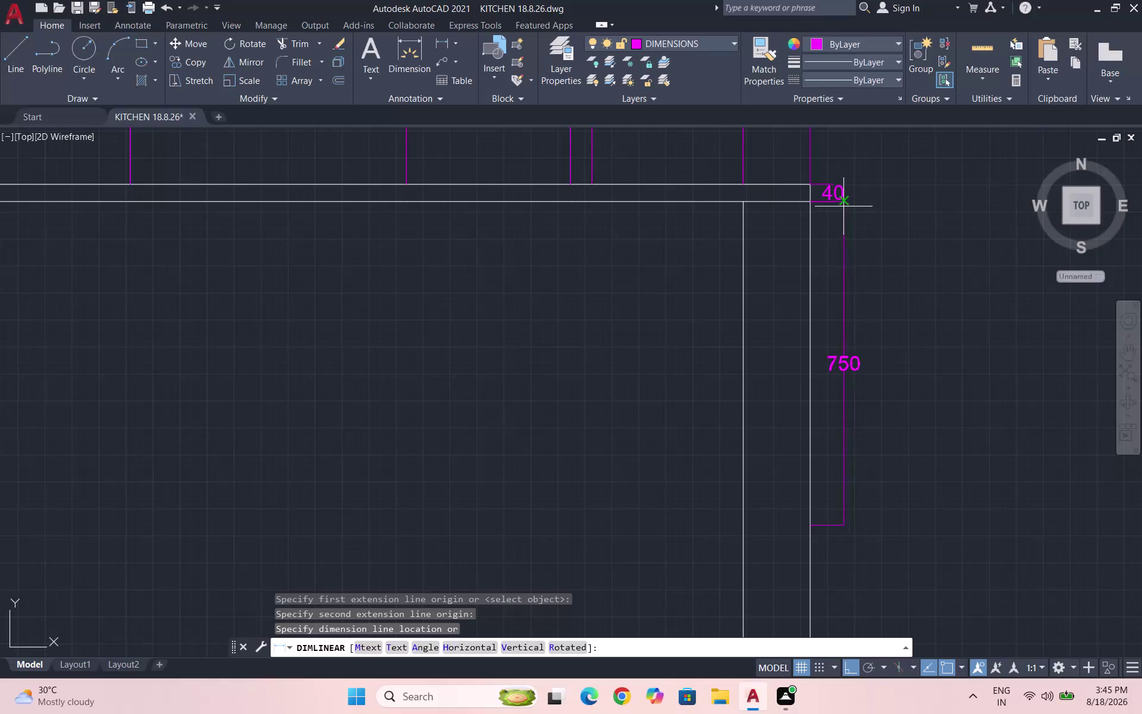
Place the 750 vertical dimension beside the right edge, below the 40 dimension.
scroll(up, 3)
scroll(up, 3)
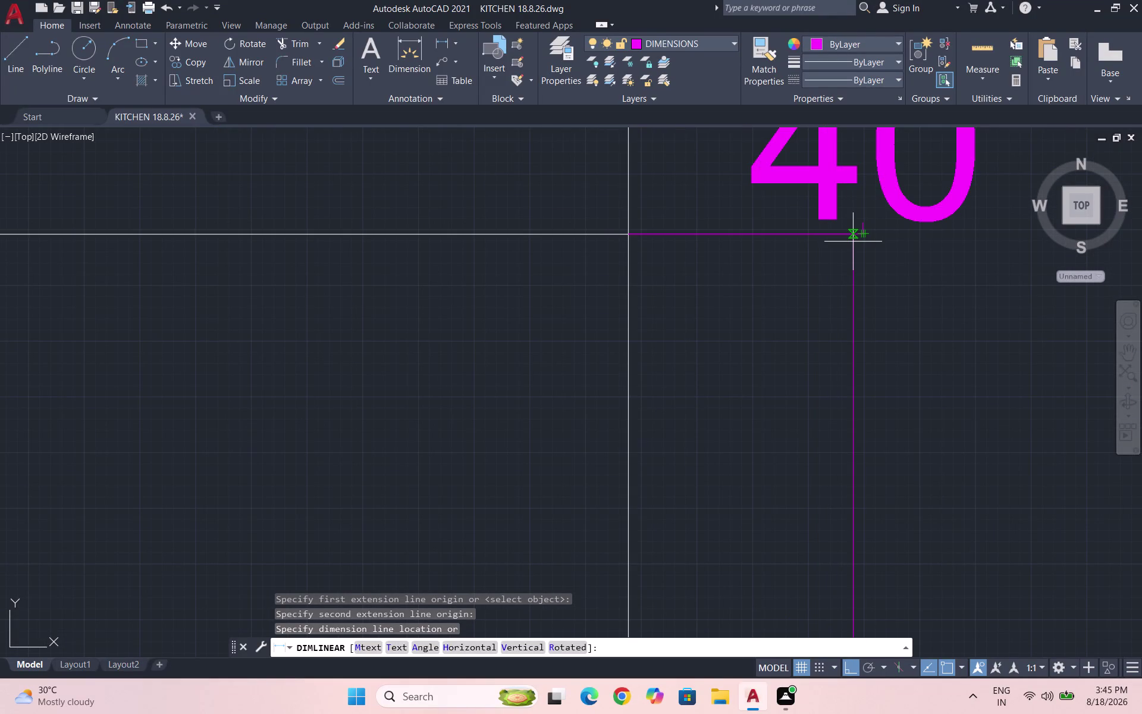
scroll(down, 3)
scroll(down, 3)
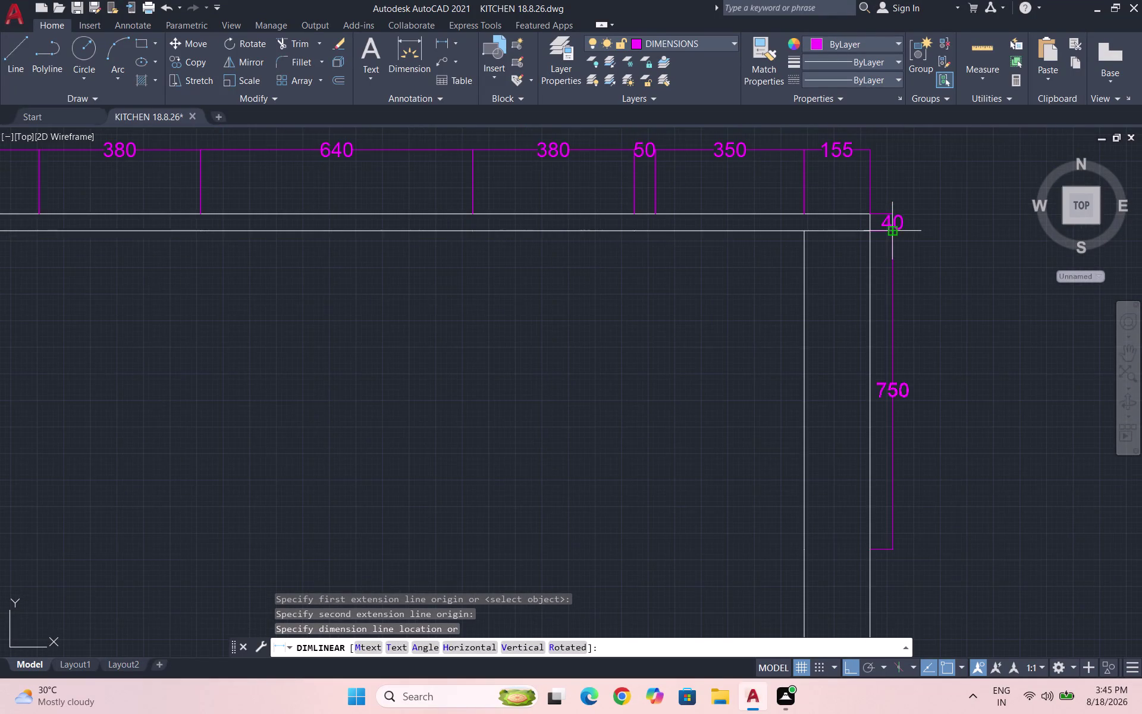
scroll(down, 3)
scroll(up, 3)
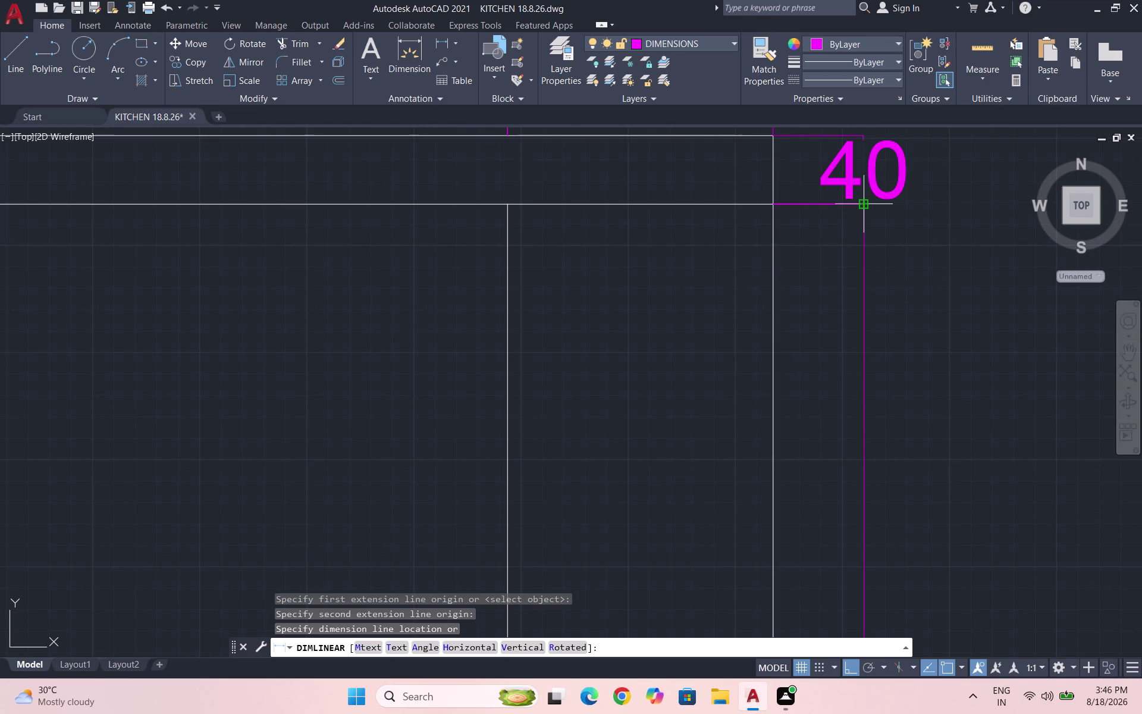
scroll(down, 3)
scroll(down, 3)
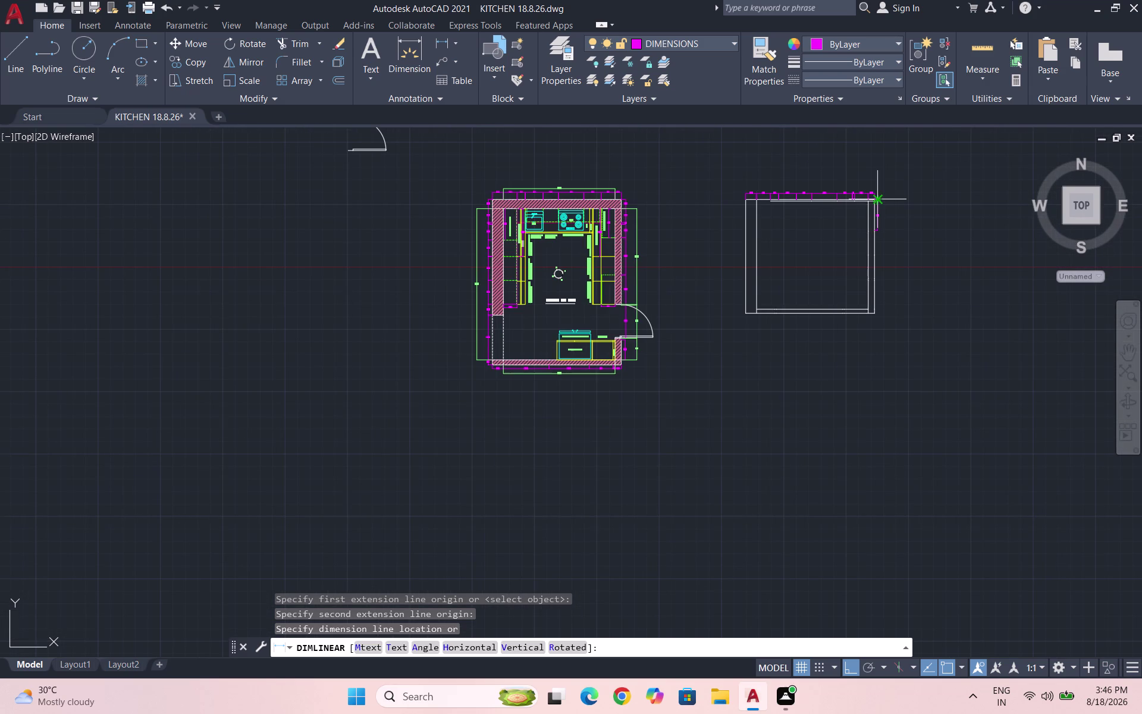
scroll(up, 3)
scroll(up, 3)
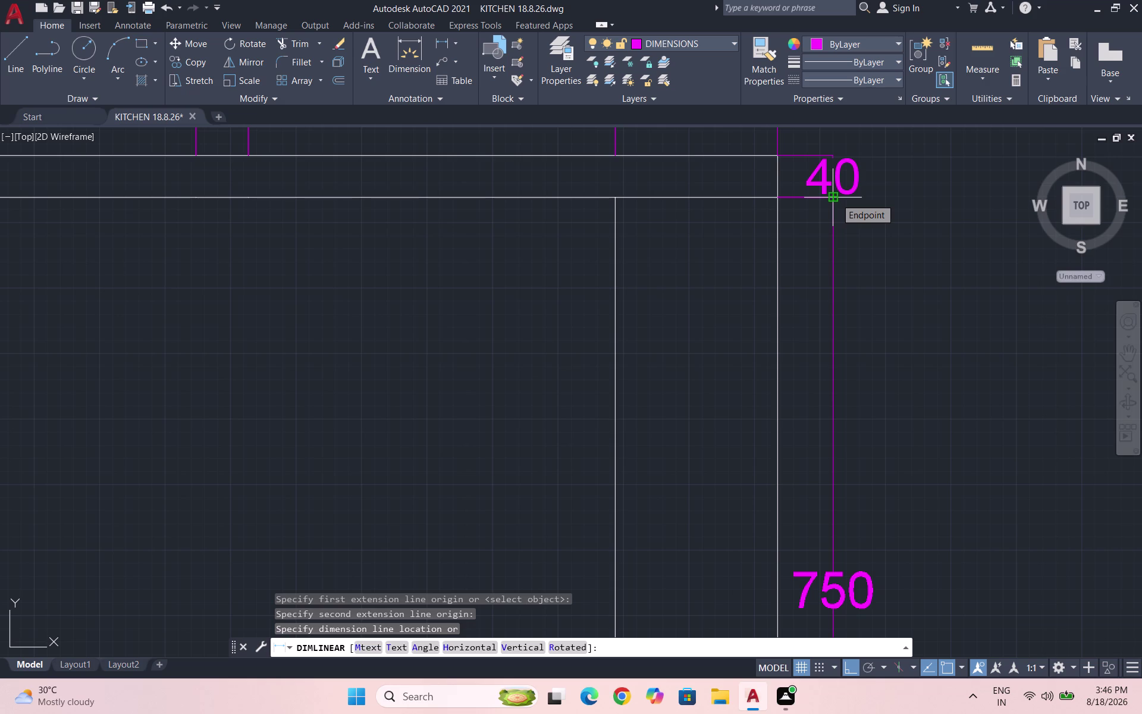
click(835, 198)
scroll(down, 3)
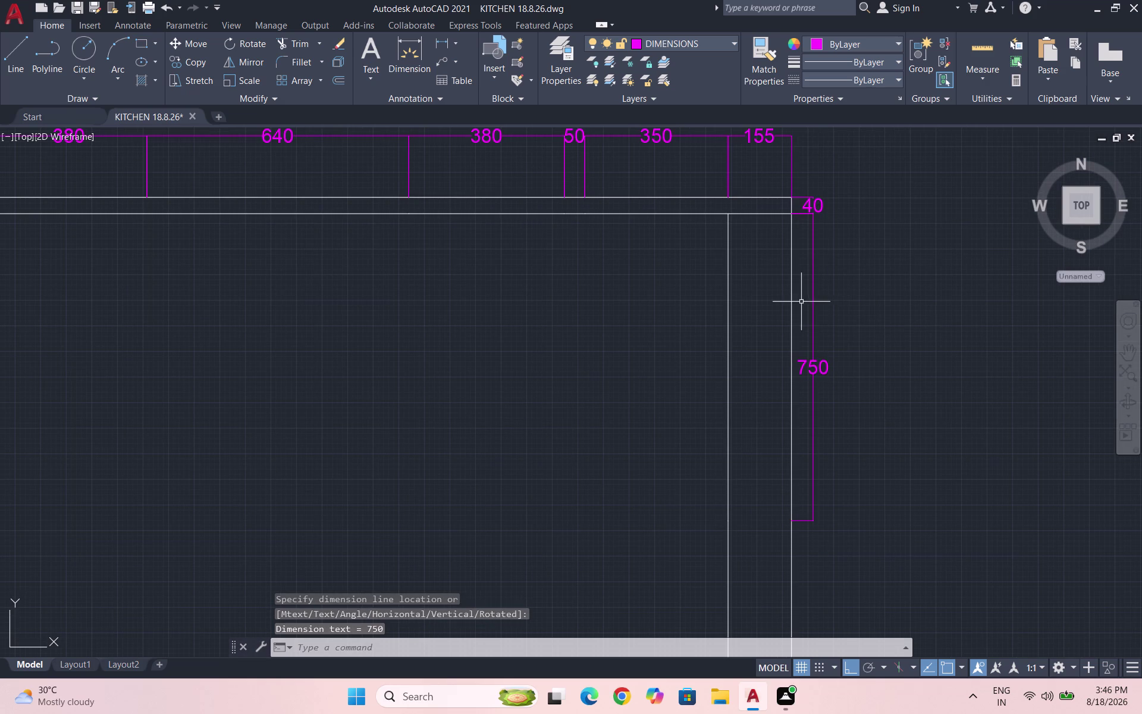
key(space)
scroll(down, 3)
scroll(up, 3)
Add two stacked 600 vertical dimensions below the 750.
scroll(up, 3)
click(710, 306)
scroll(down, 3)
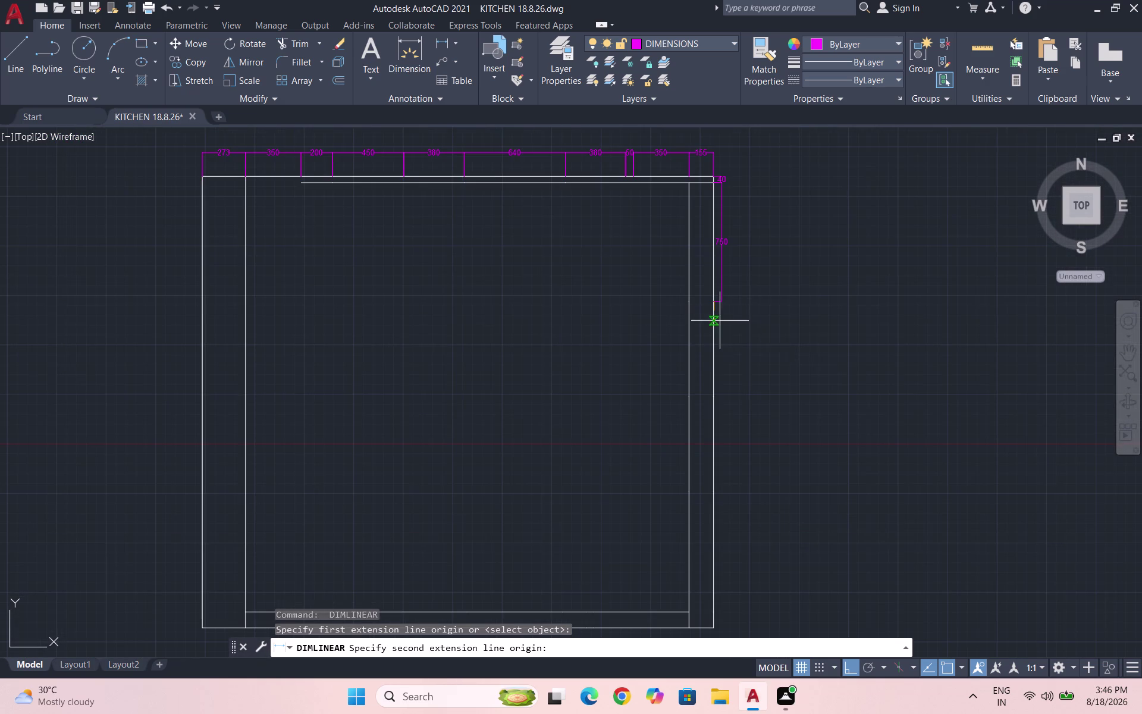
click(714, 399)
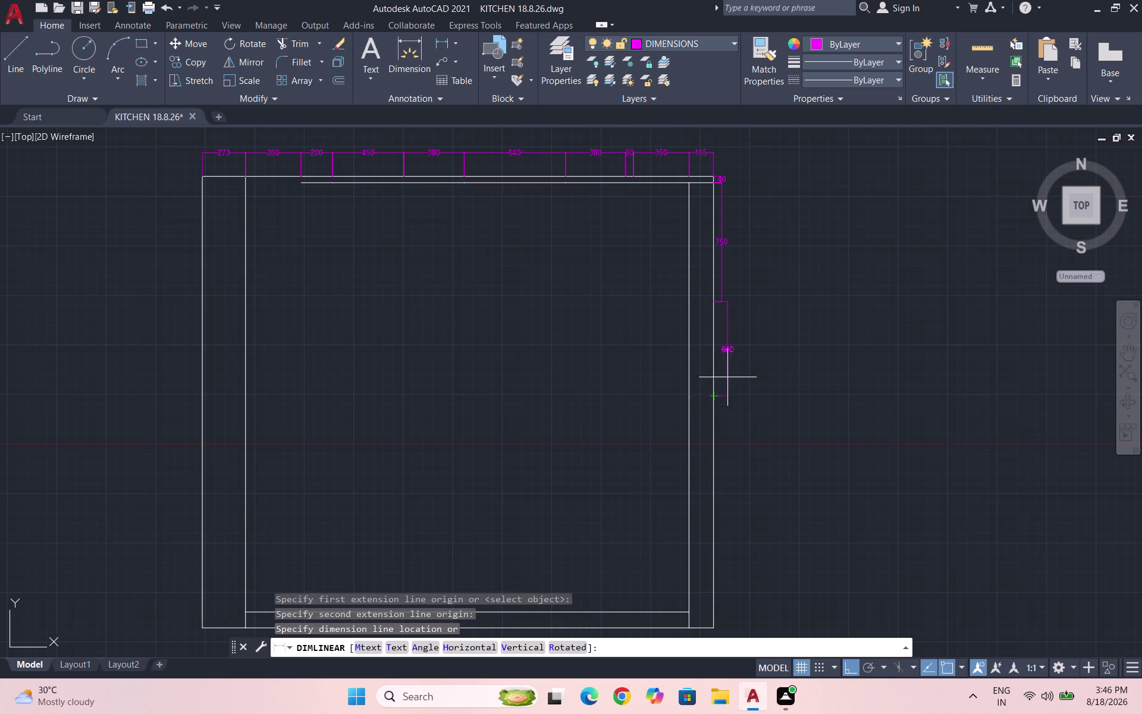
scroll(up, 3)
click(729, 261)
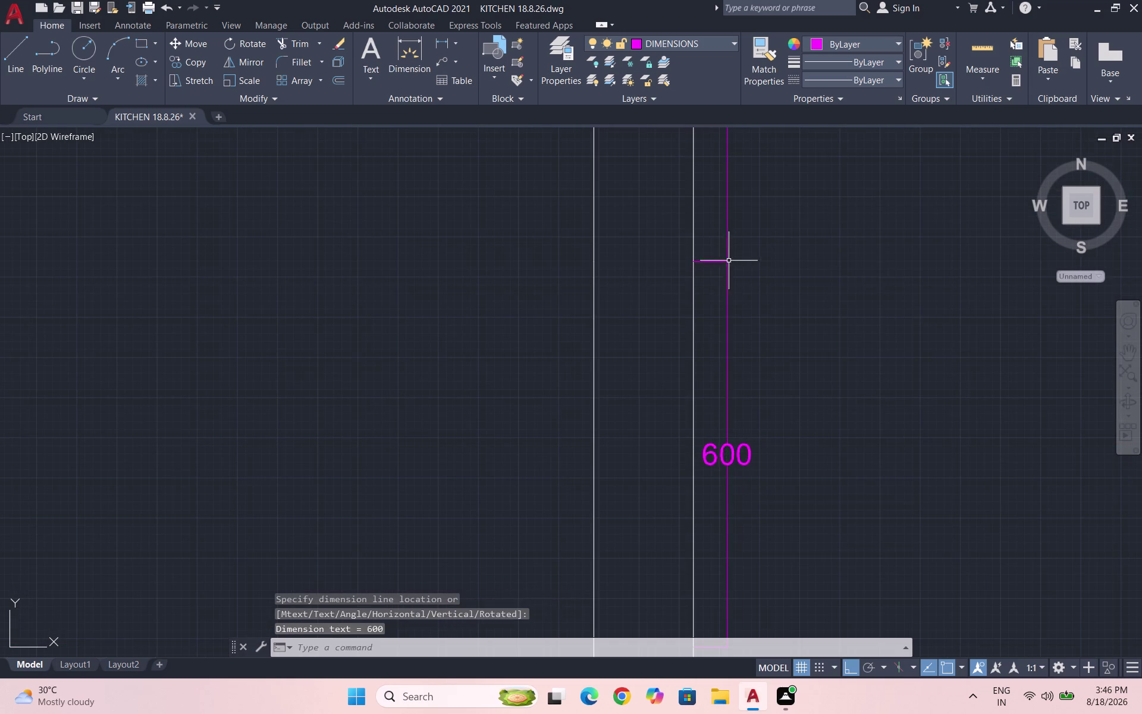
scroll(down, 3)
key(space)
scroll(up, 3)
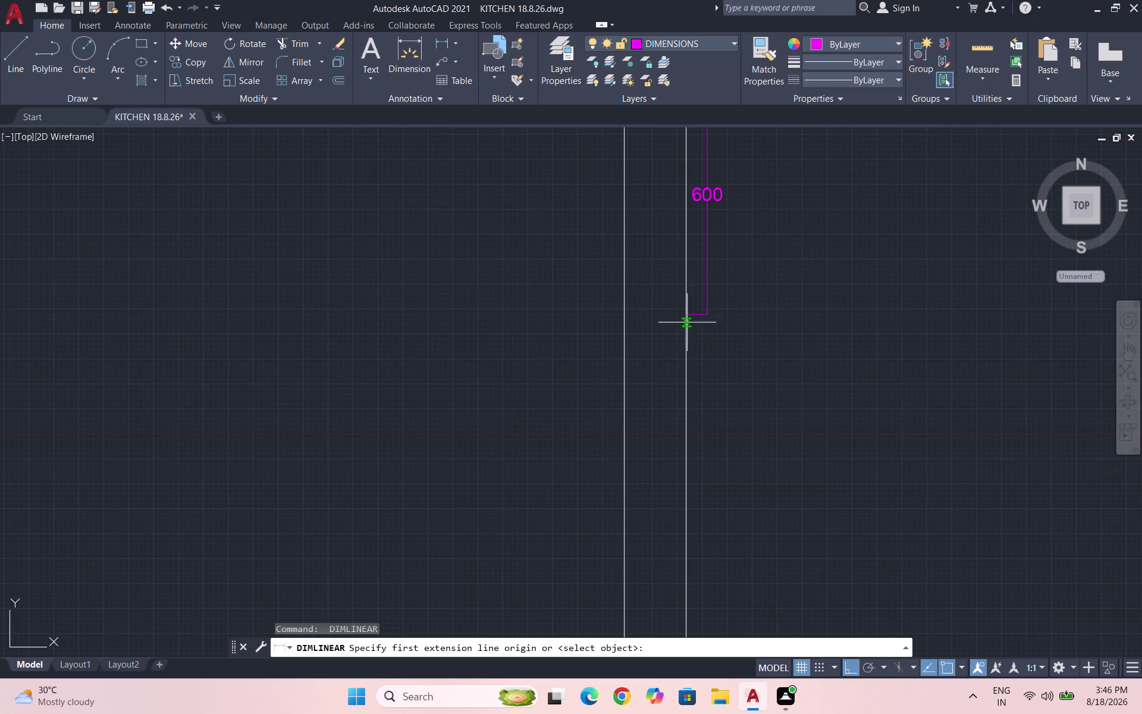
click(685, 318)
scroll(down, 3)
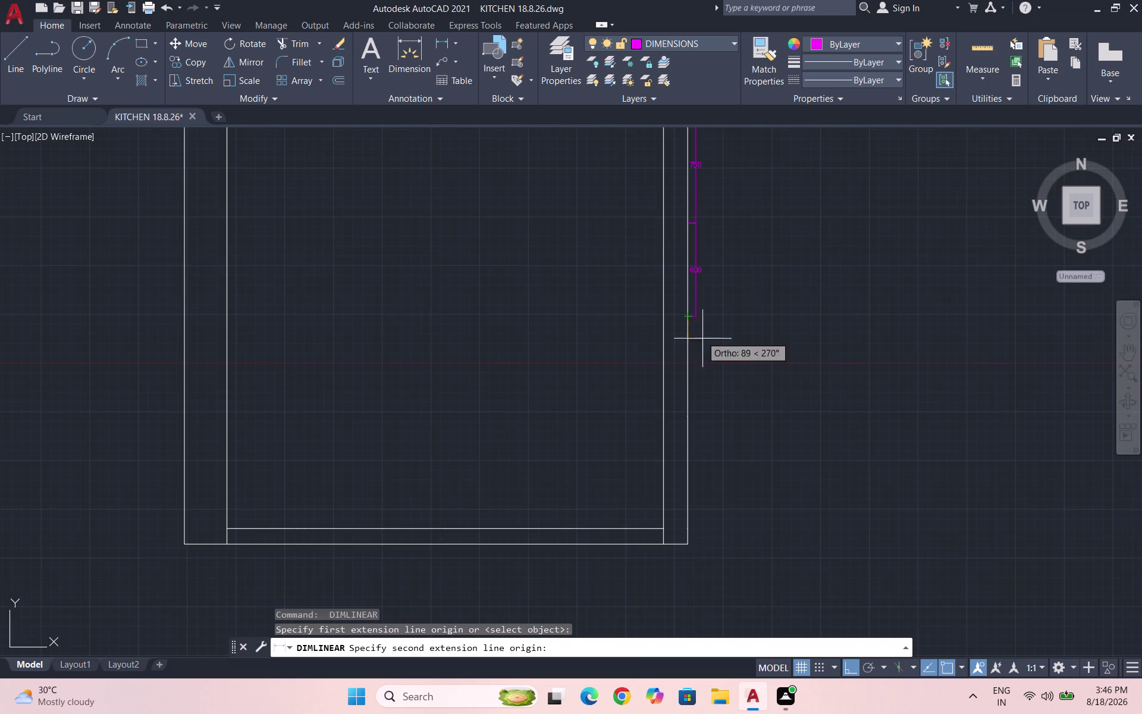
click(692, 413)
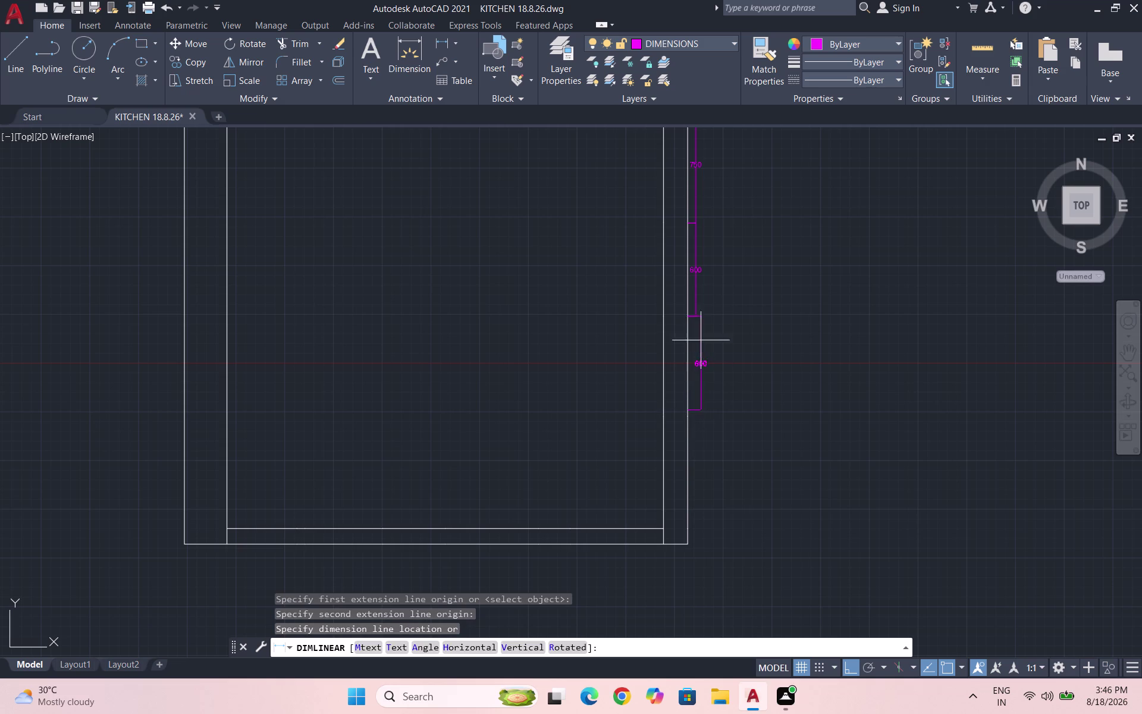
scroll(up, 3)
click(670, 309)
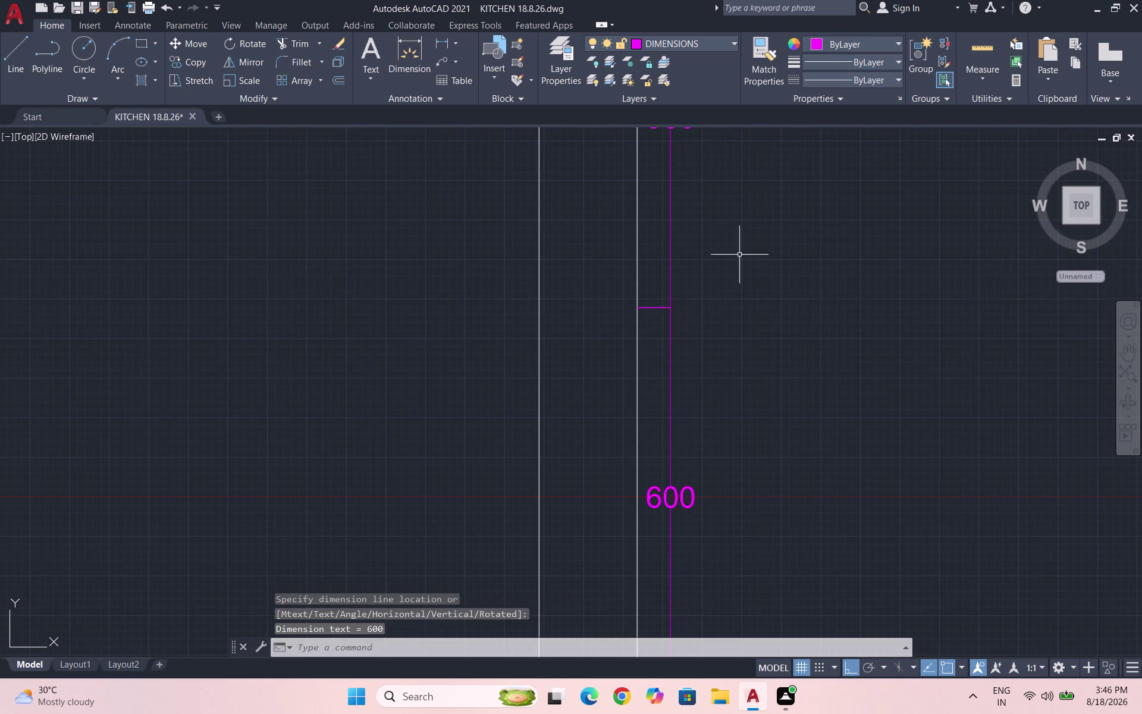
scroll(down, 3)
Add the 40 vertical dimension below the second 600.
key(space)
scroll(up, 3)
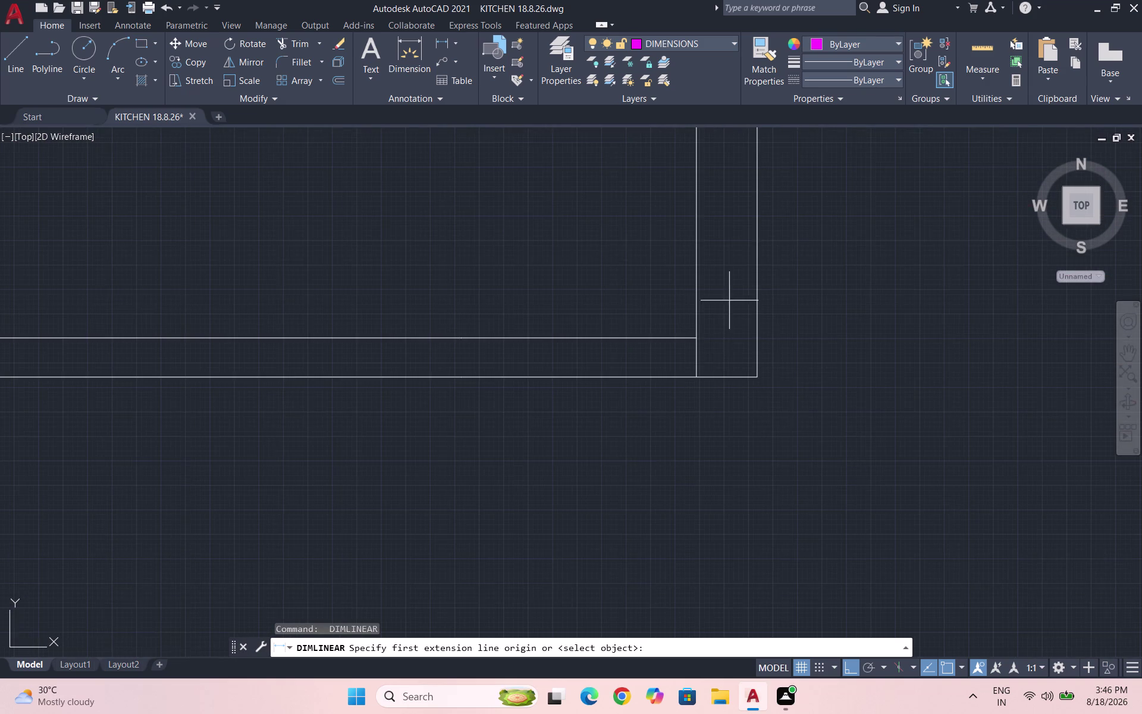
scroll(down, 3)
scroll(up, 3)
scroll(down, 3)
scroll(up, 3)
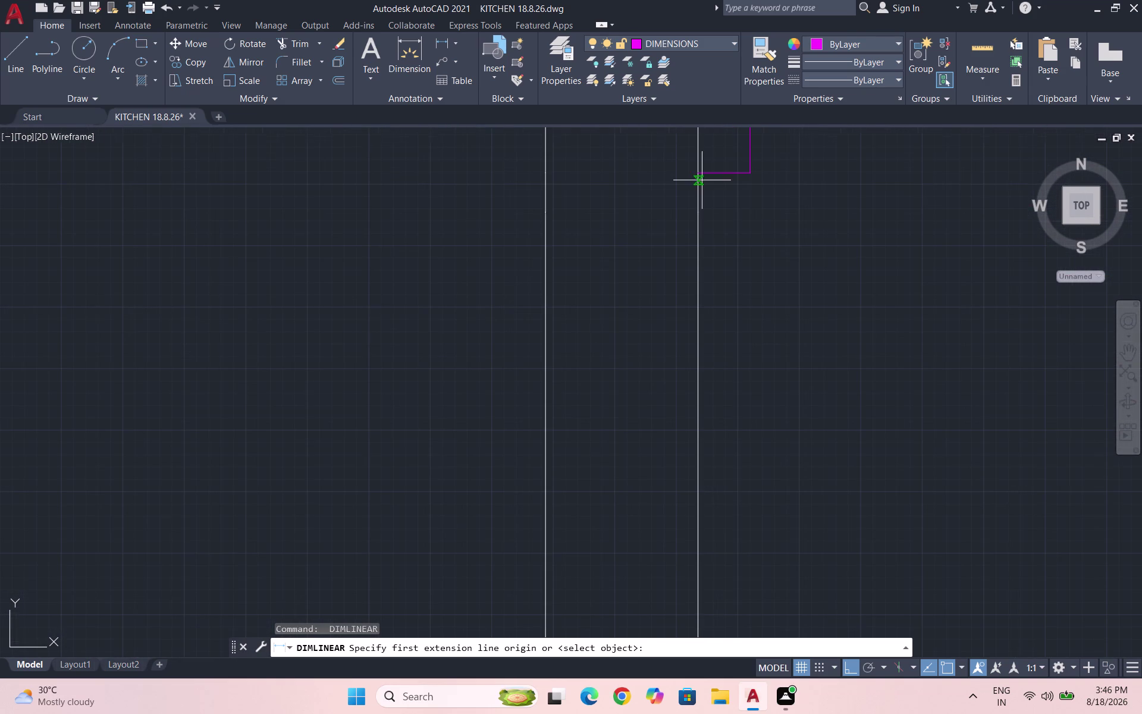
click(697, 173)
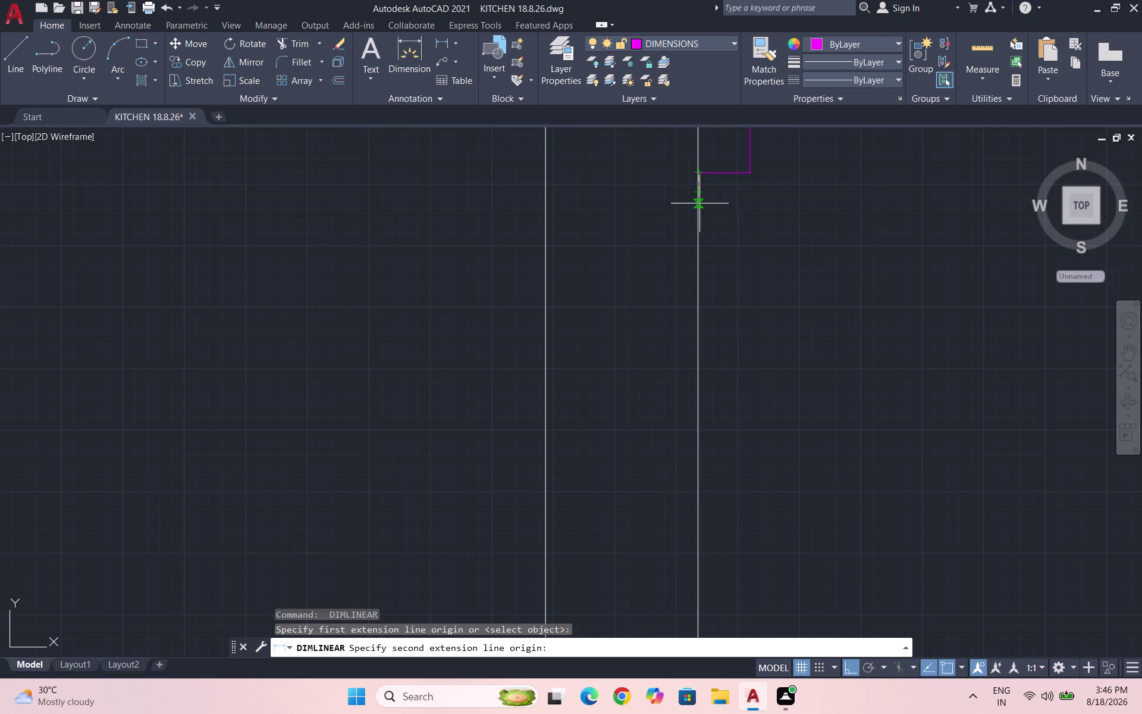
click(699, 212)
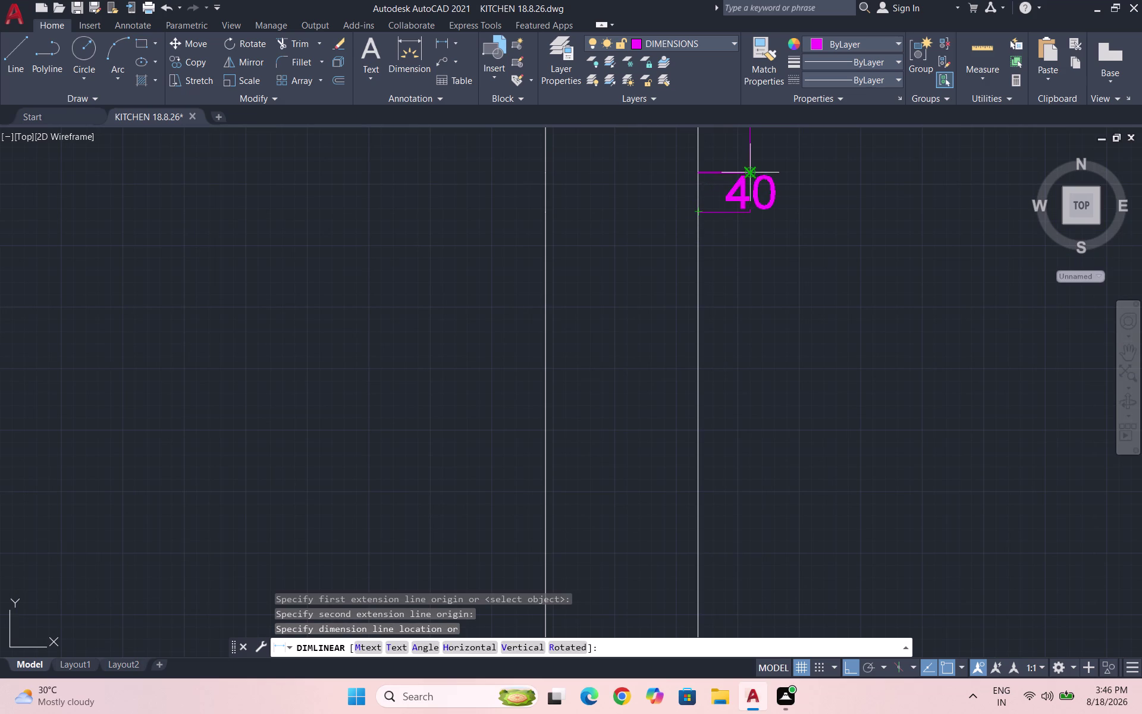
click(751, 174)
Add the 720 and 100 dimensions, ending the chain at the bottom right corner.
key(space)
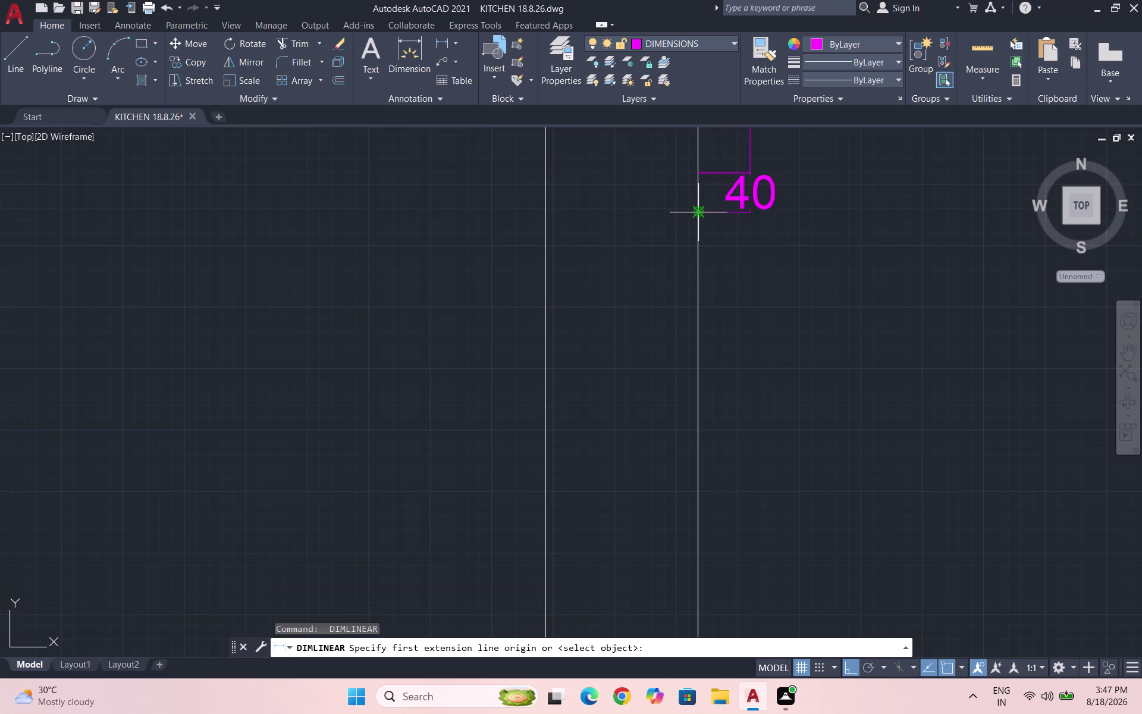
click(698, 212)
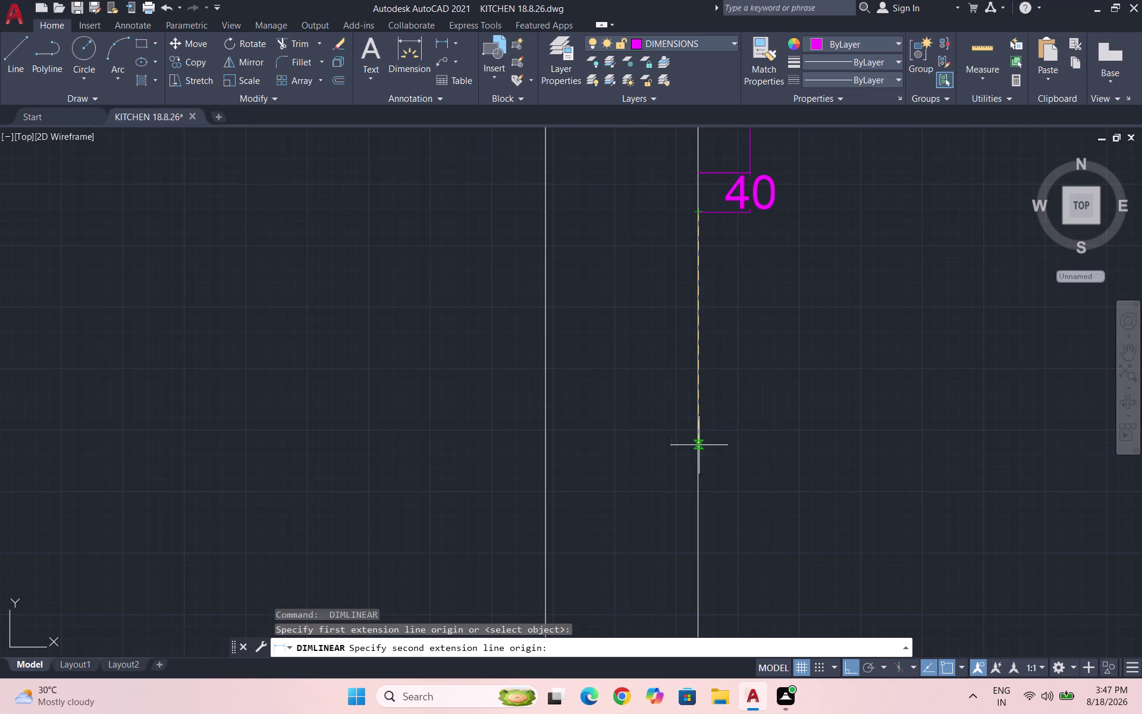
scroll(down, 3)
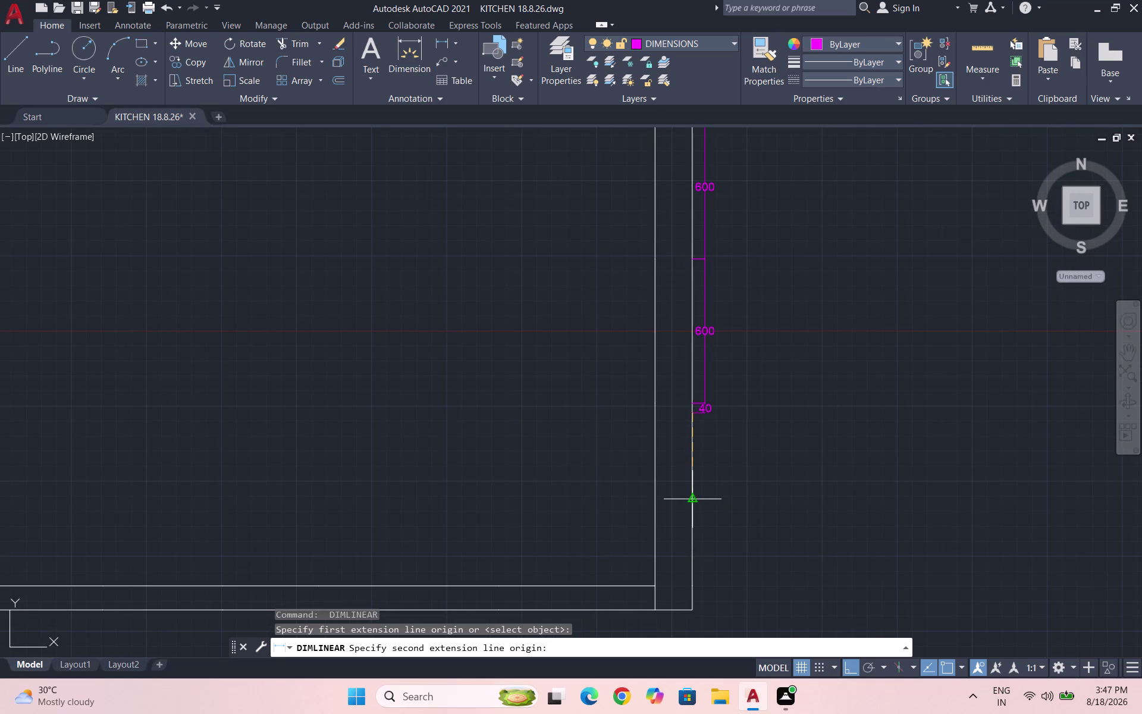
scroll(up, 3)
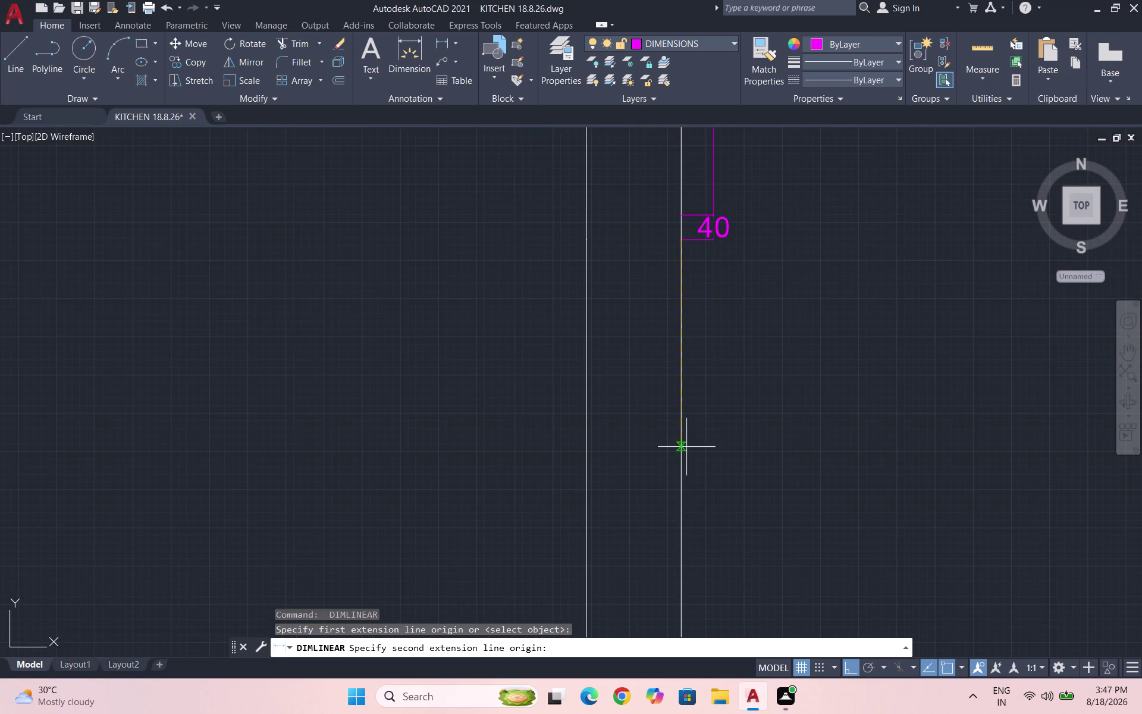
scroll(down, 3)
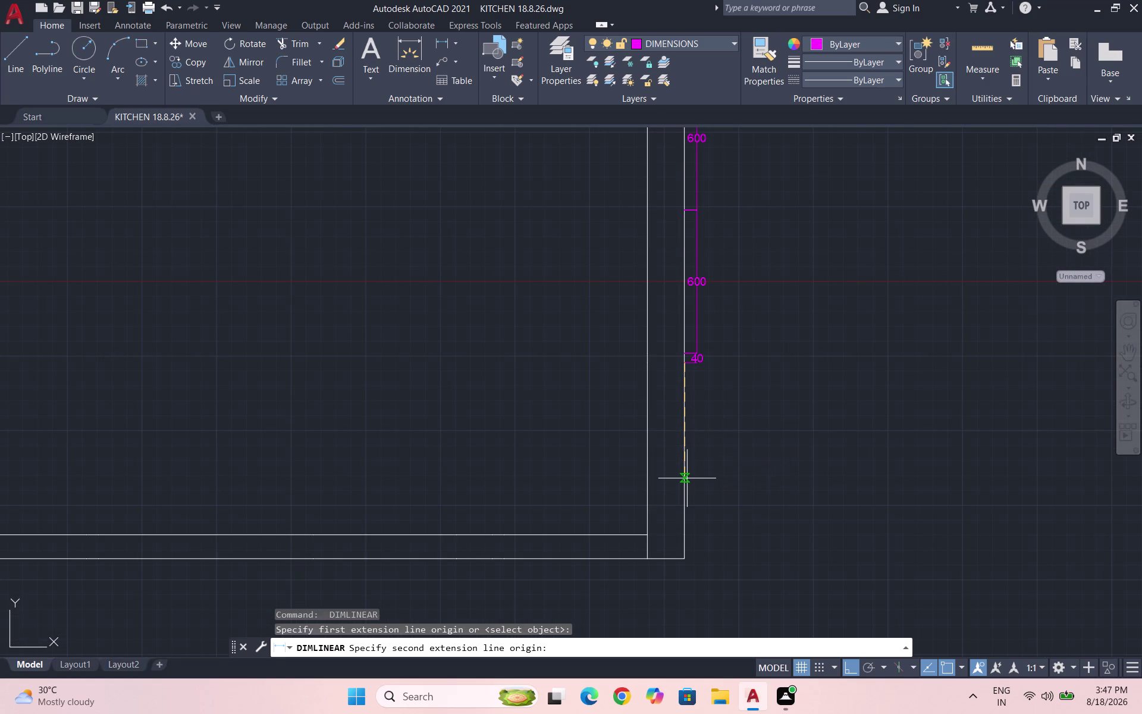
scroll(down, 3)
scroll(up, 3)
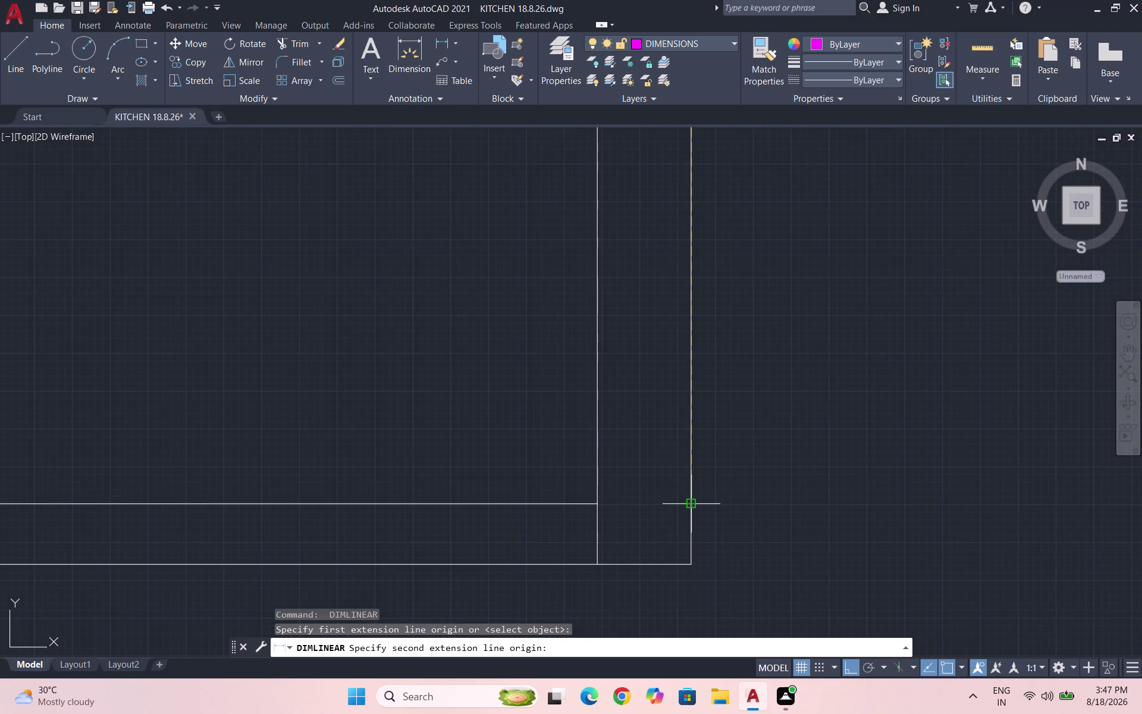
click(689, 504)
scroll(down, 3)
scroll(down, 3)
scroll(up, 3)
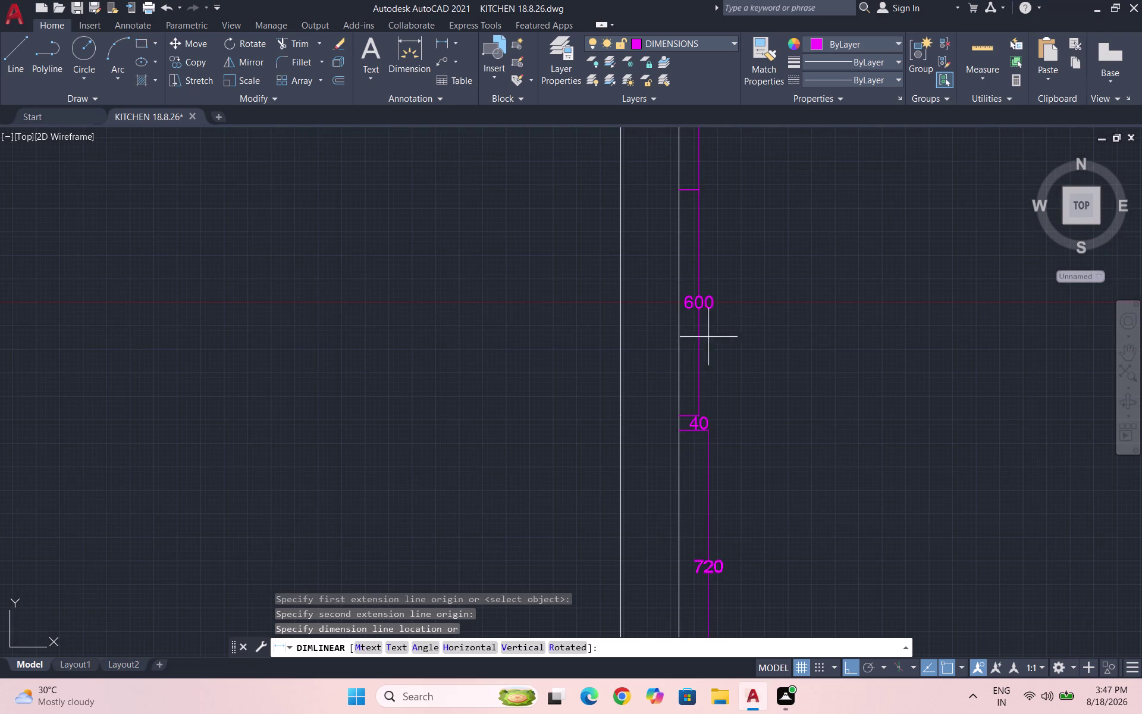
click(701, 432)
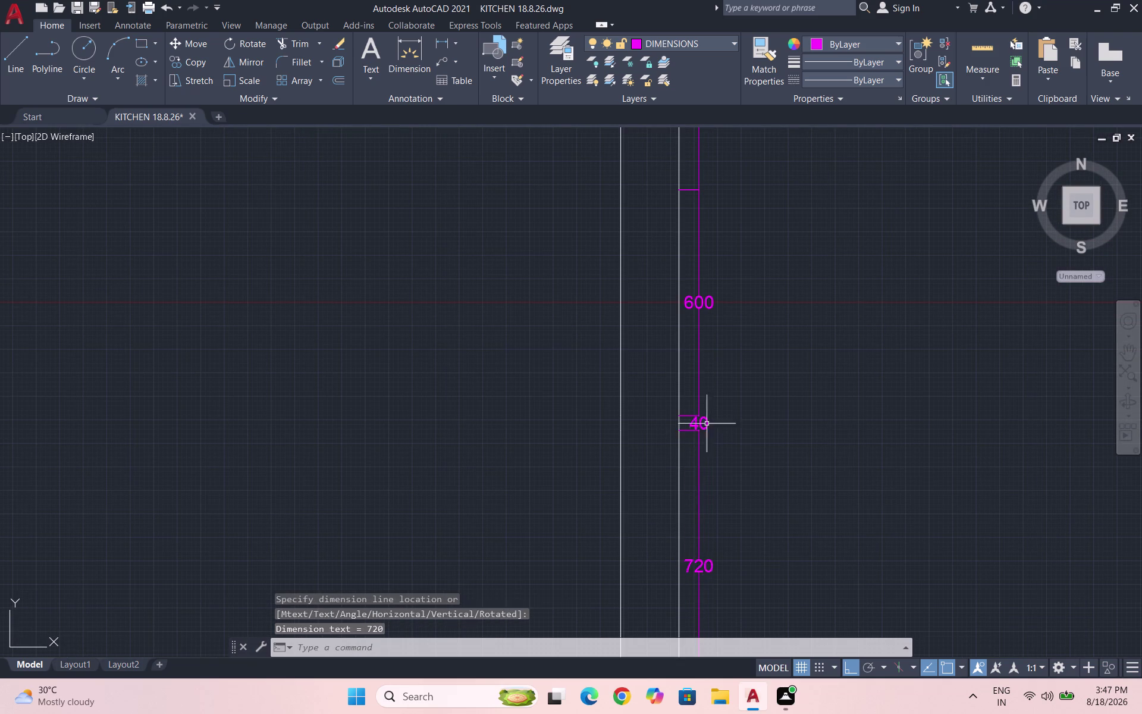
scroll(down, 3)
scroll(up, 3)
key(space)
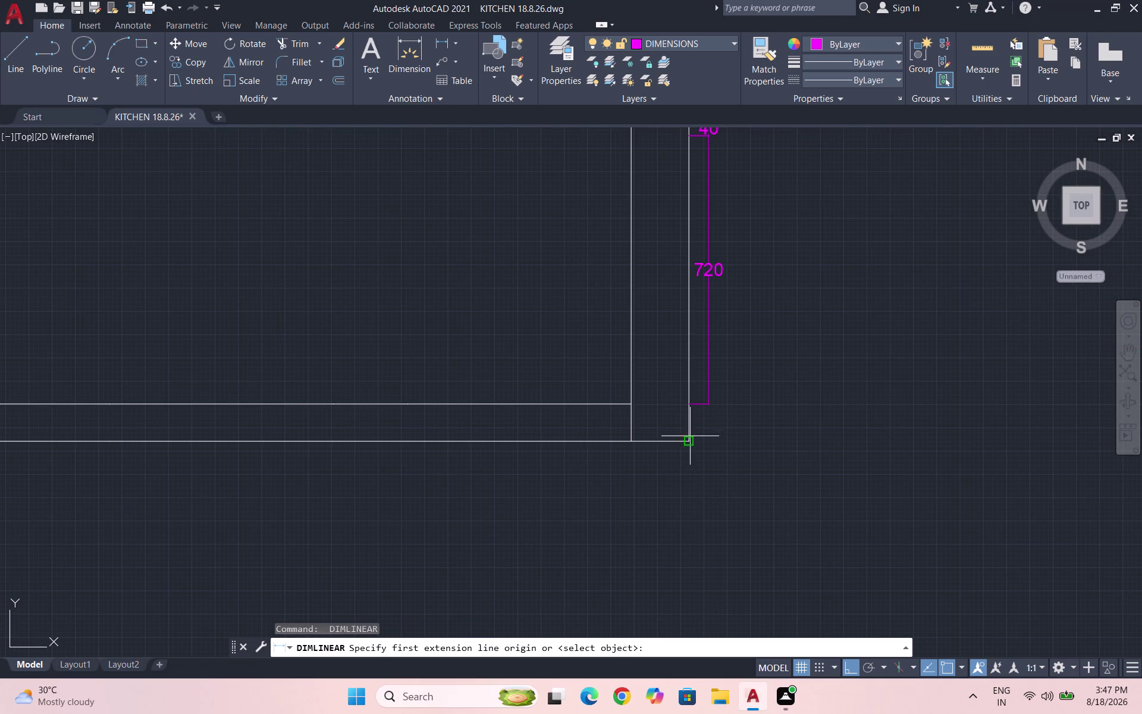
click(691, 402)
click(691, 435)
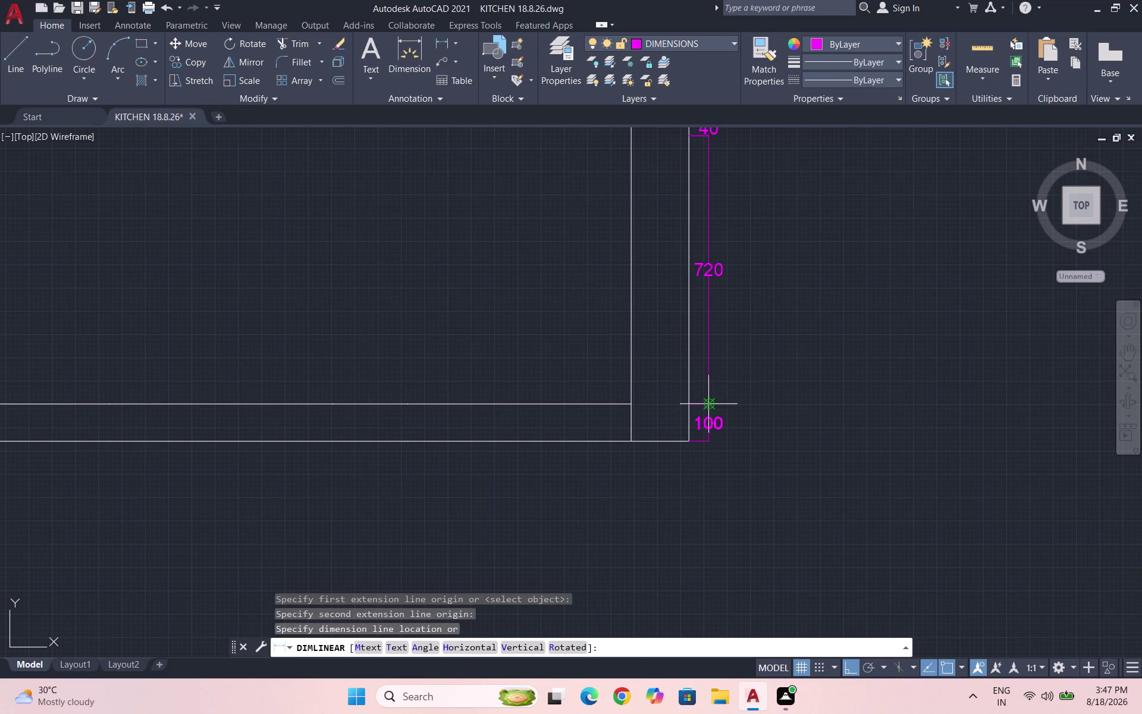
click(708, 406)
scroll(down, 3)
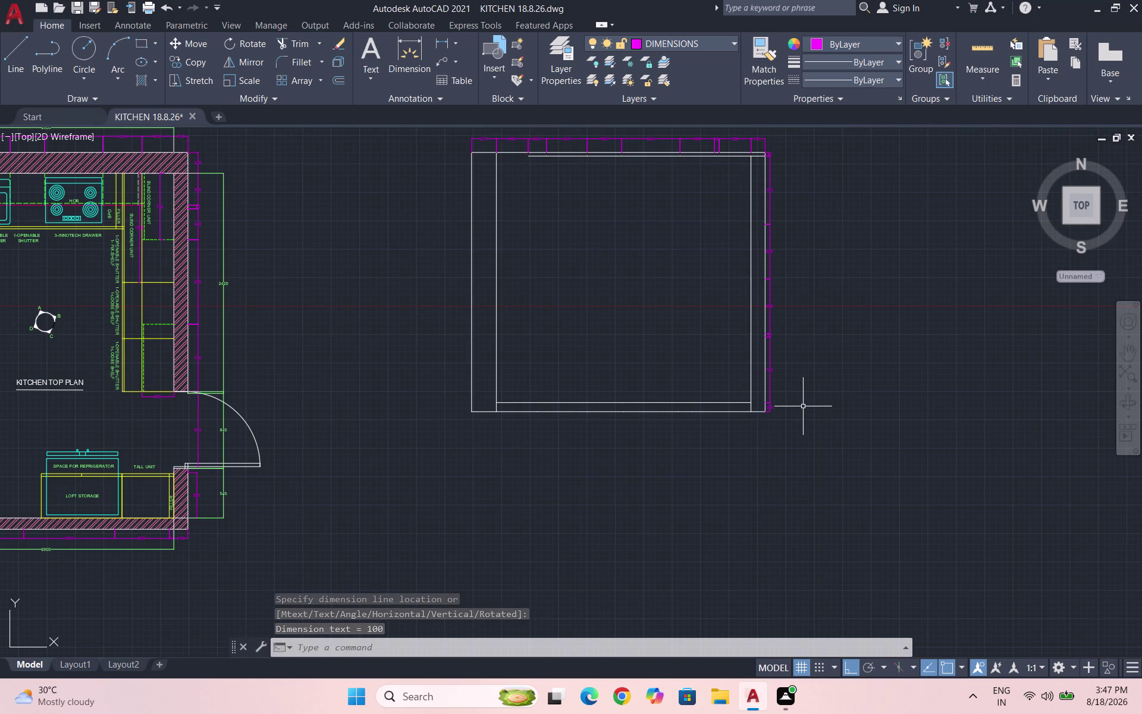
key(space)
Dimension the first bottom-edge spans: 155 and 600.
scroll(up, 3)
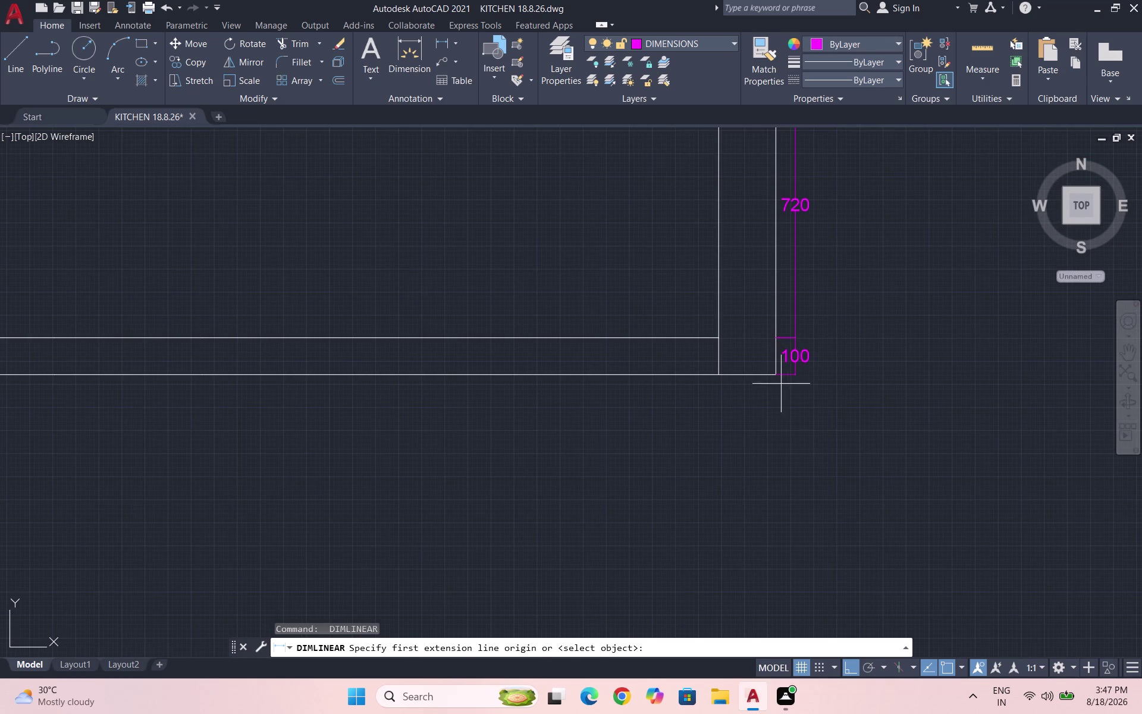
click(772, 373)
click(720, 370)
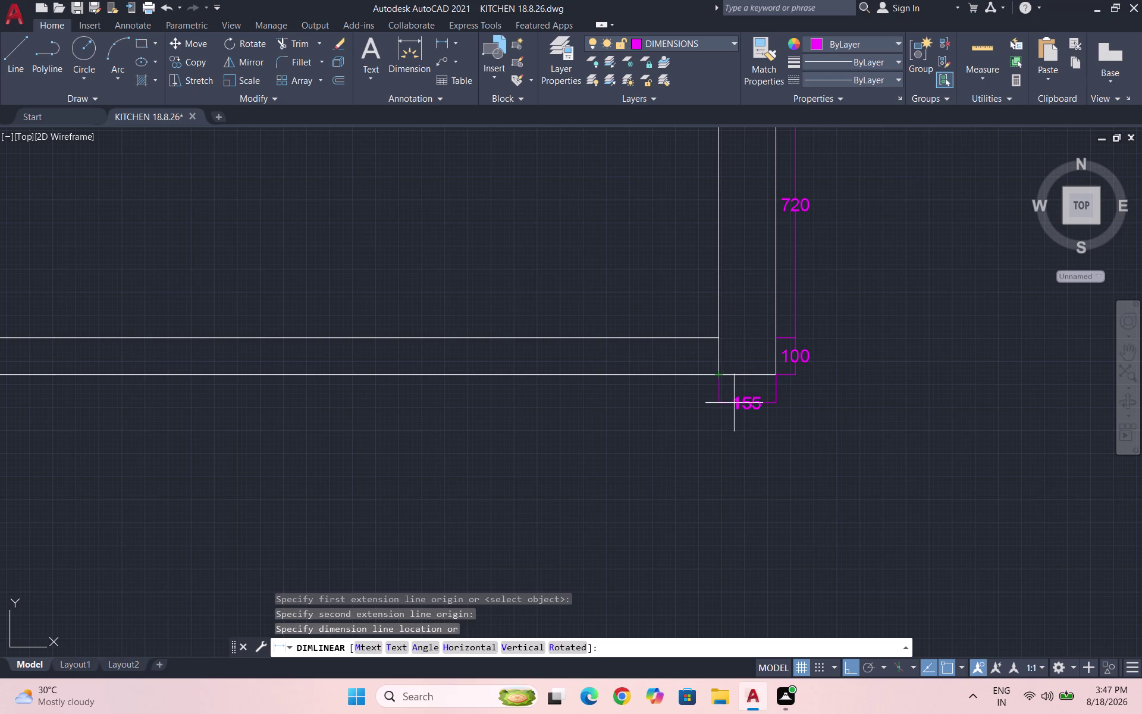
click(734, 402)
key(space)
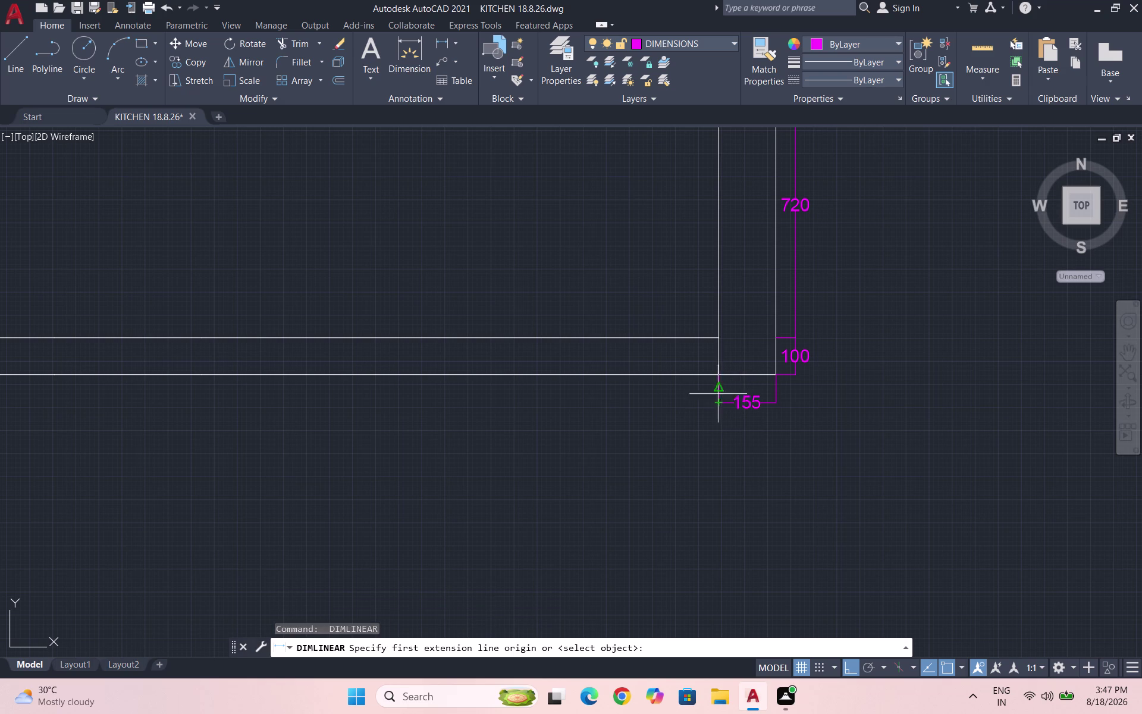
click(717, 375)
scroll(down, 3)
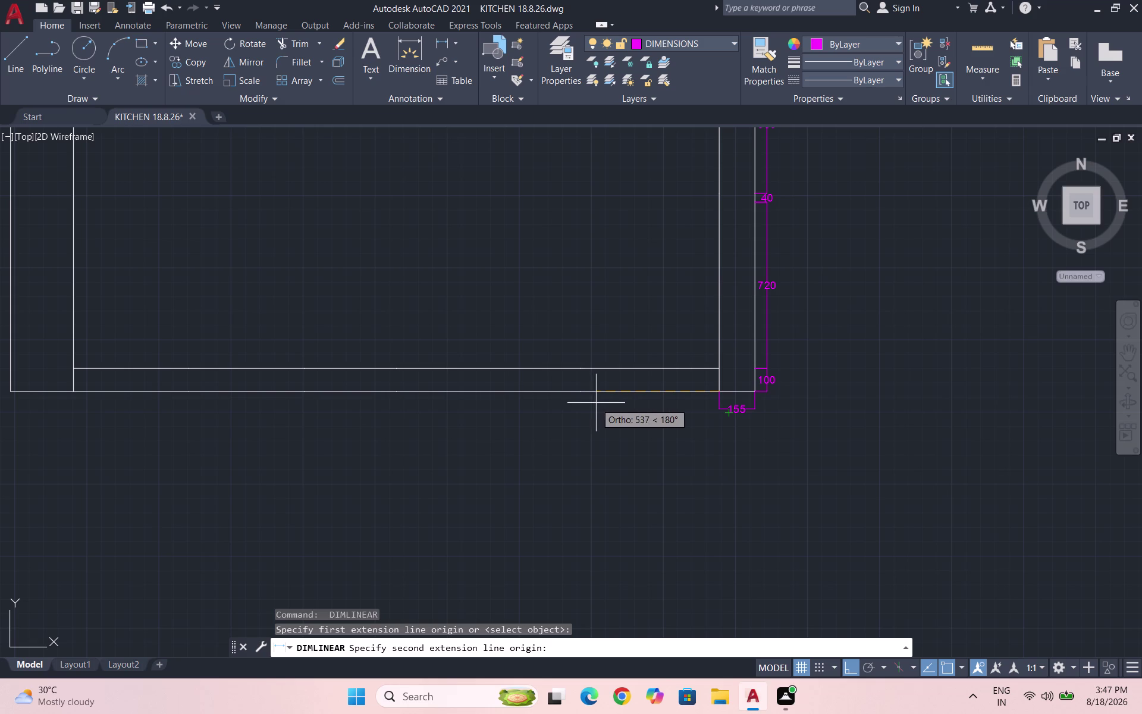
click(585, 391)
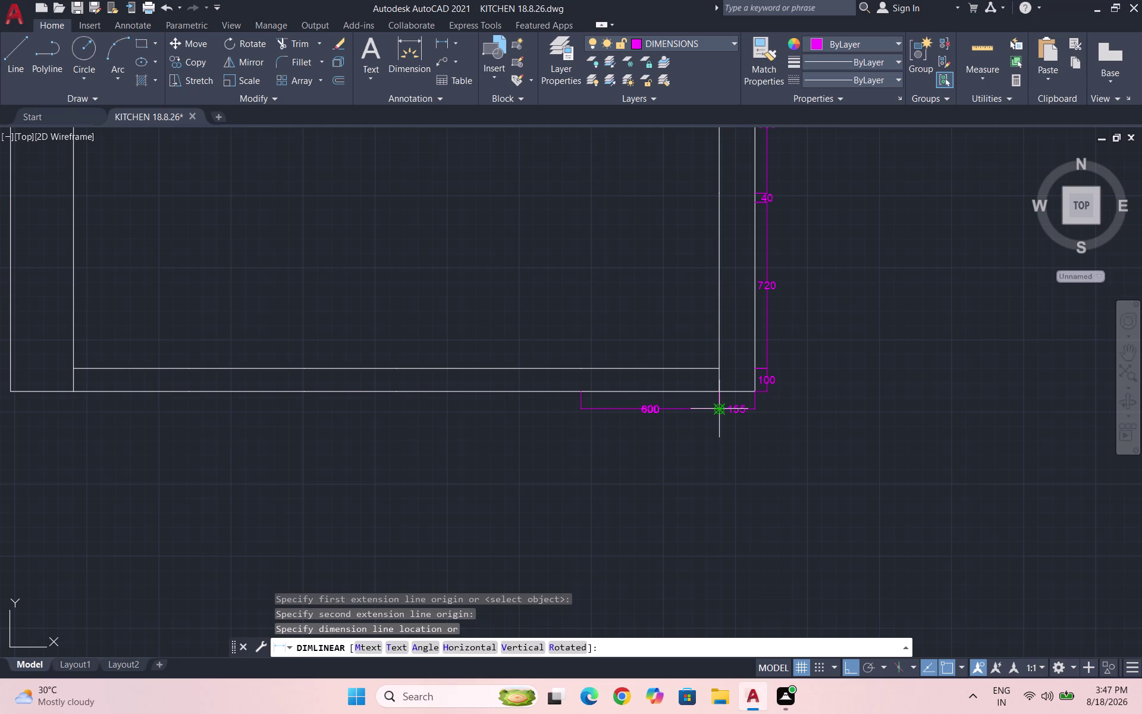
click(719, 408)
Add the 50 and 150 horizontal dimensions to the bottom row.
key(space)
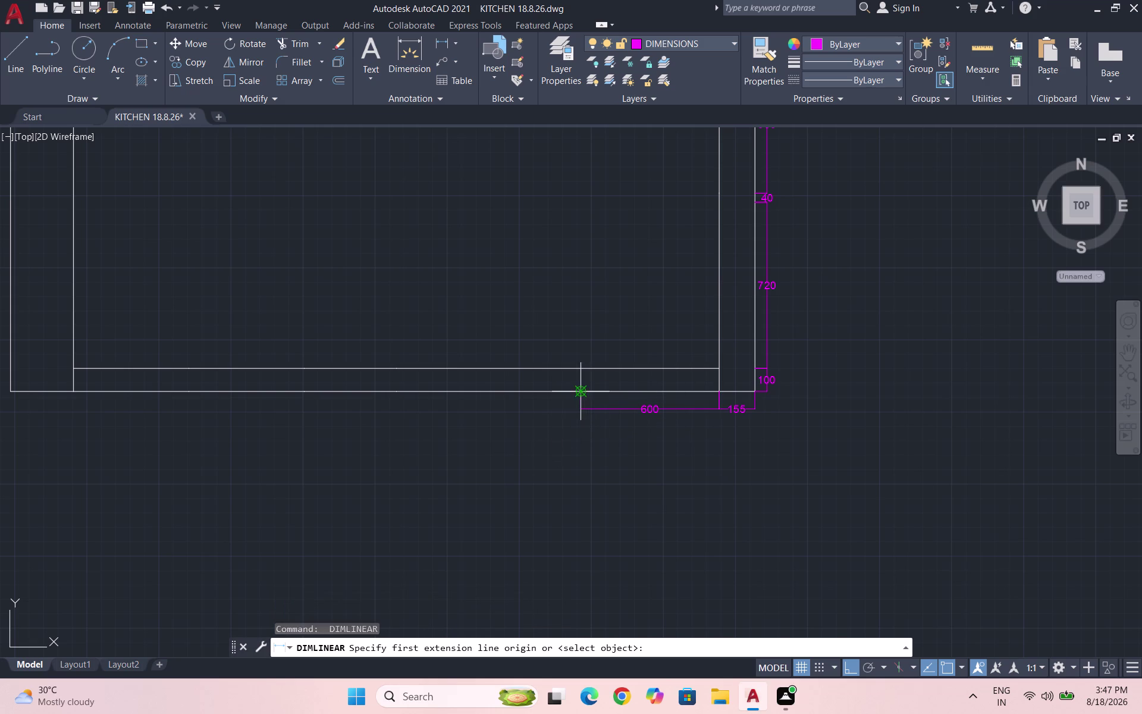
click(584, 389)
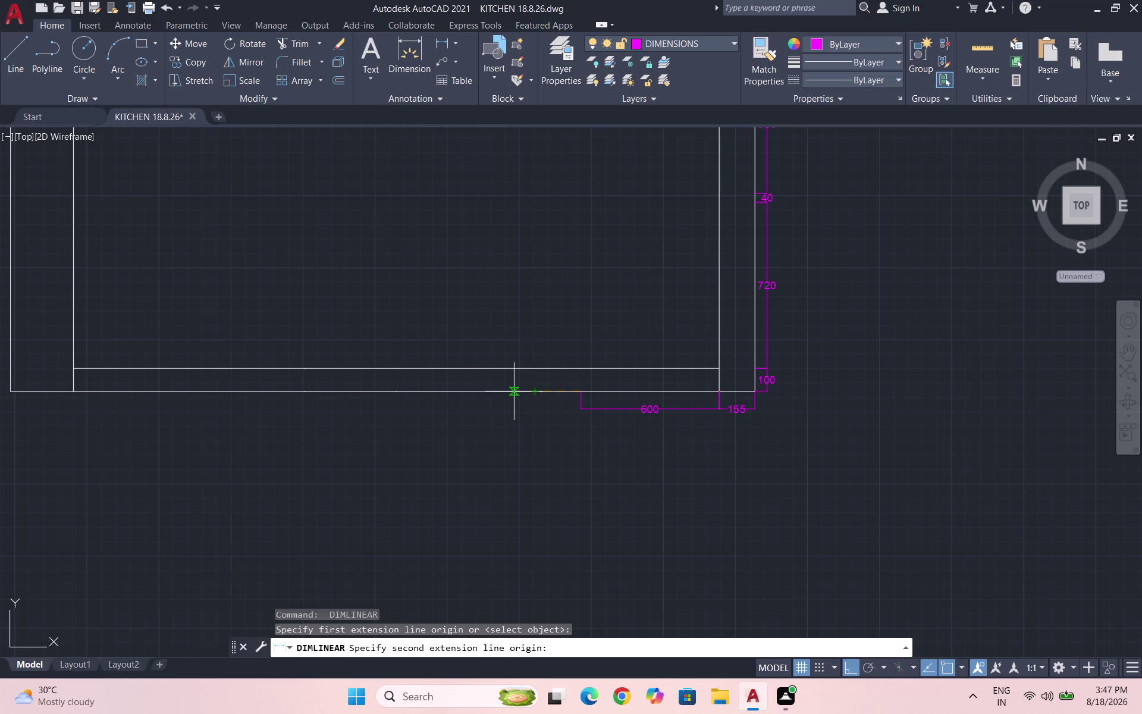
click(568, 394)
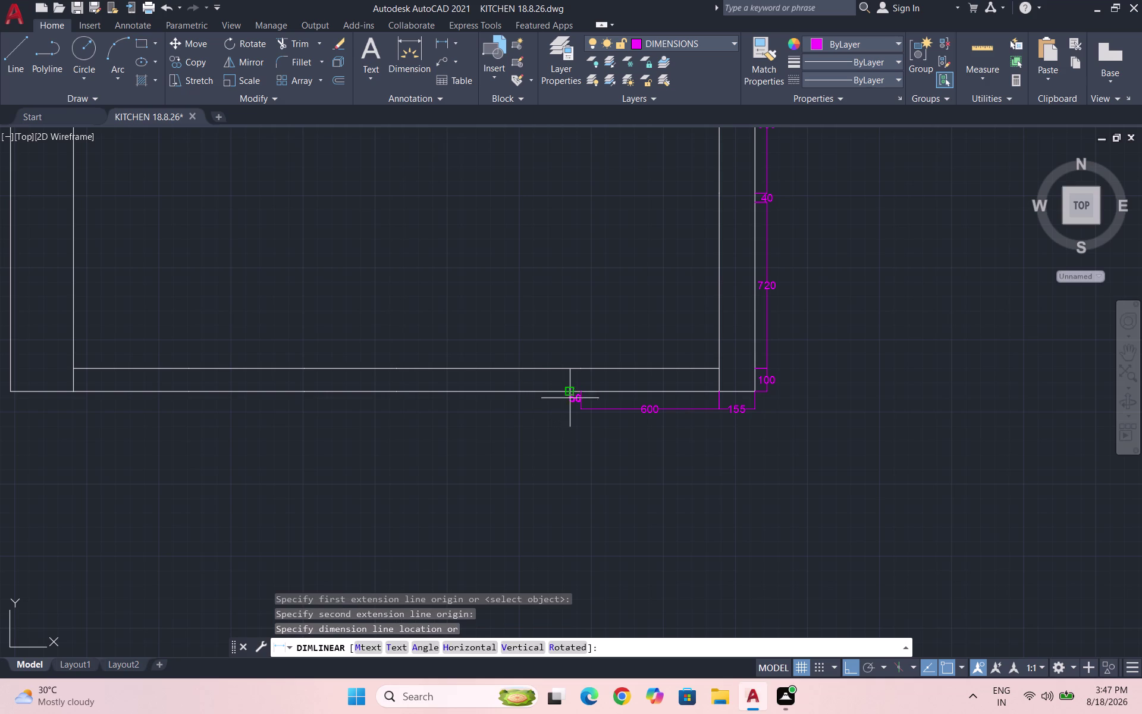
scroll(up, 3)
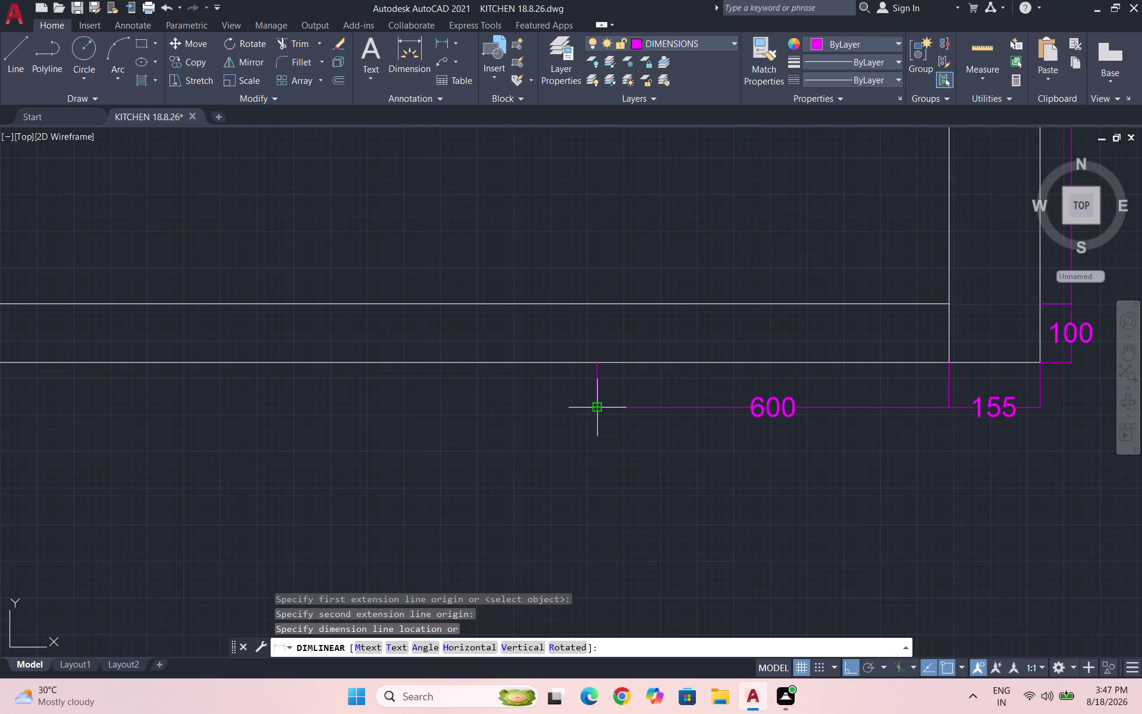
click(595, 408)
key(space)
click(564, 364)
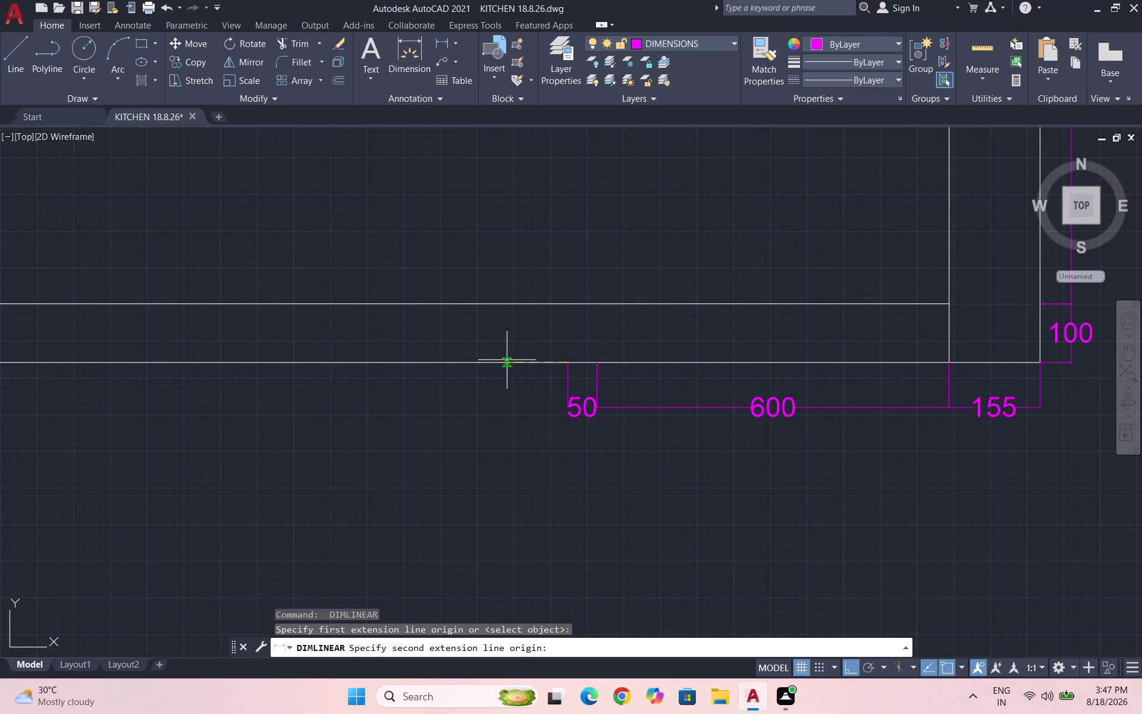
click(478, 361)
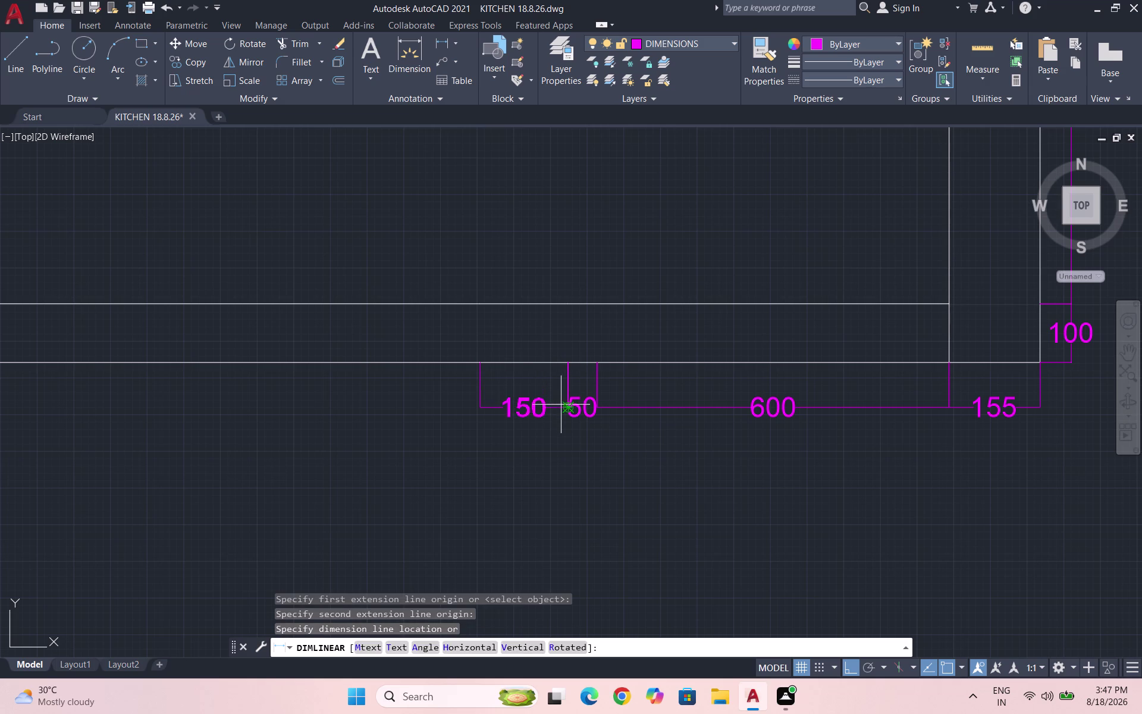
click(569, 407)
Redo the misplaced measurement and add the 600 dimension to the row.
key(space)
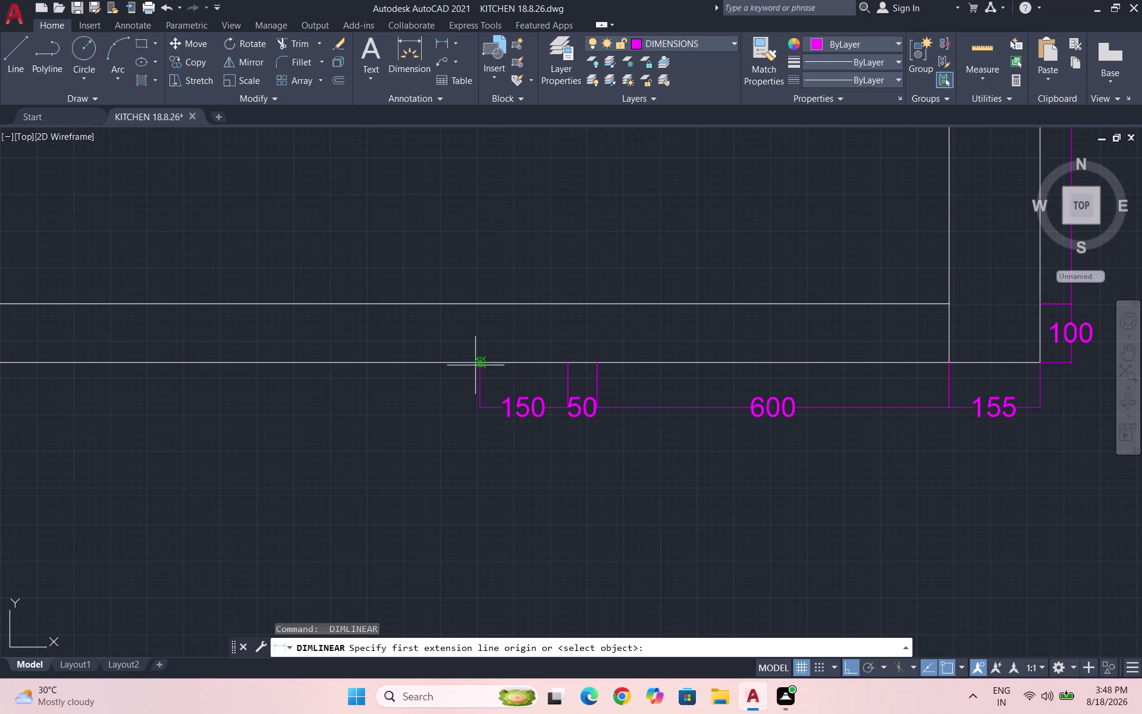
click(481, 364)
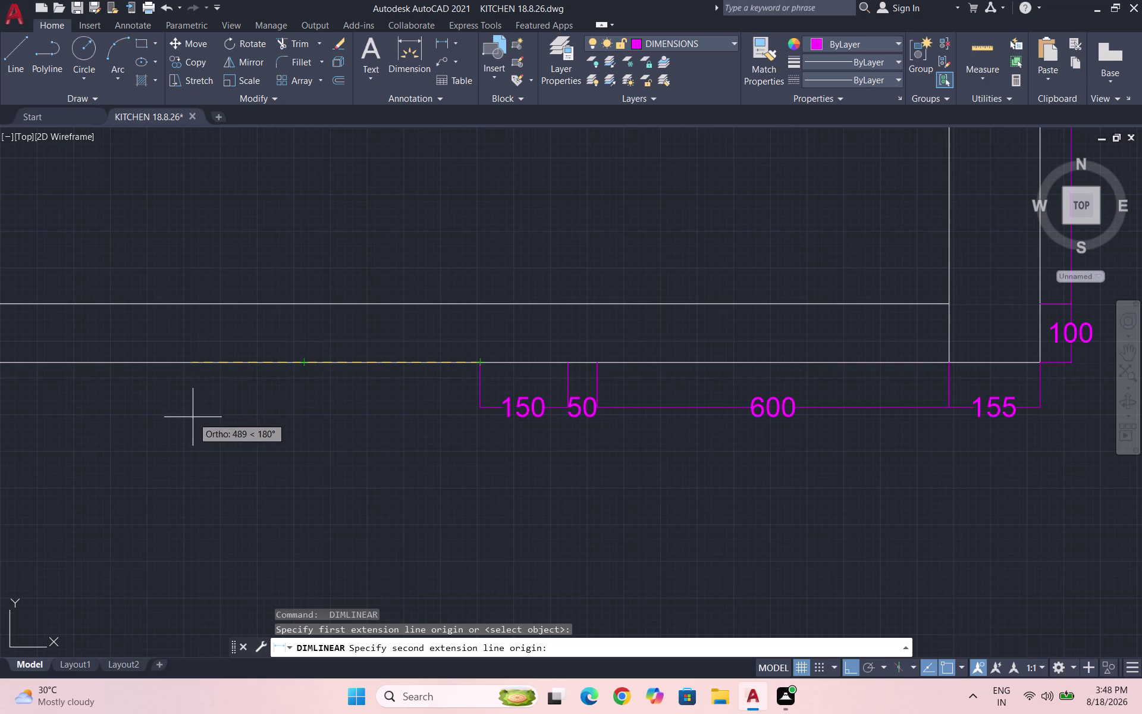
click(127, 364)
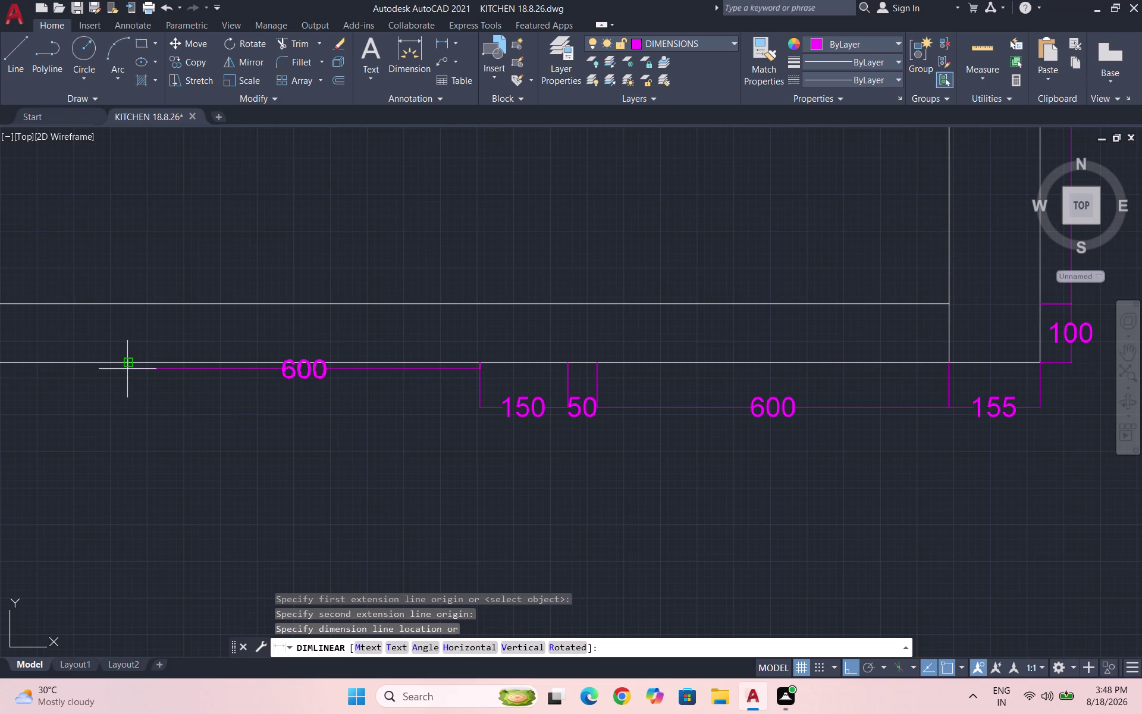
key(Escape)
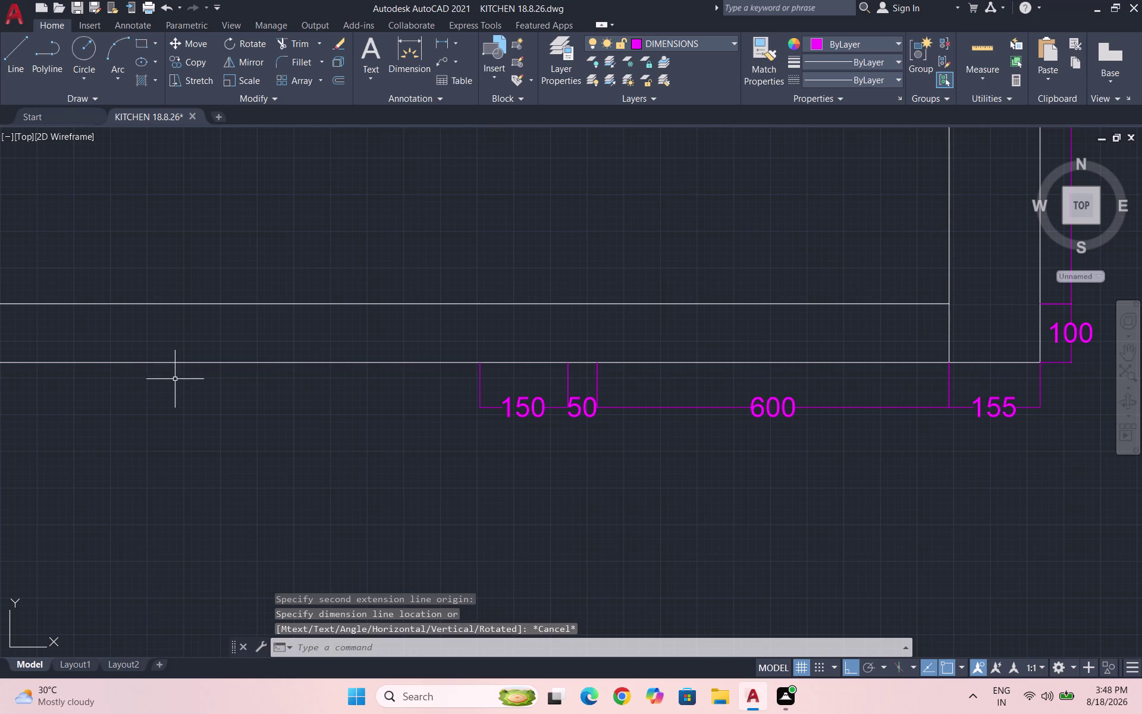
key(space)
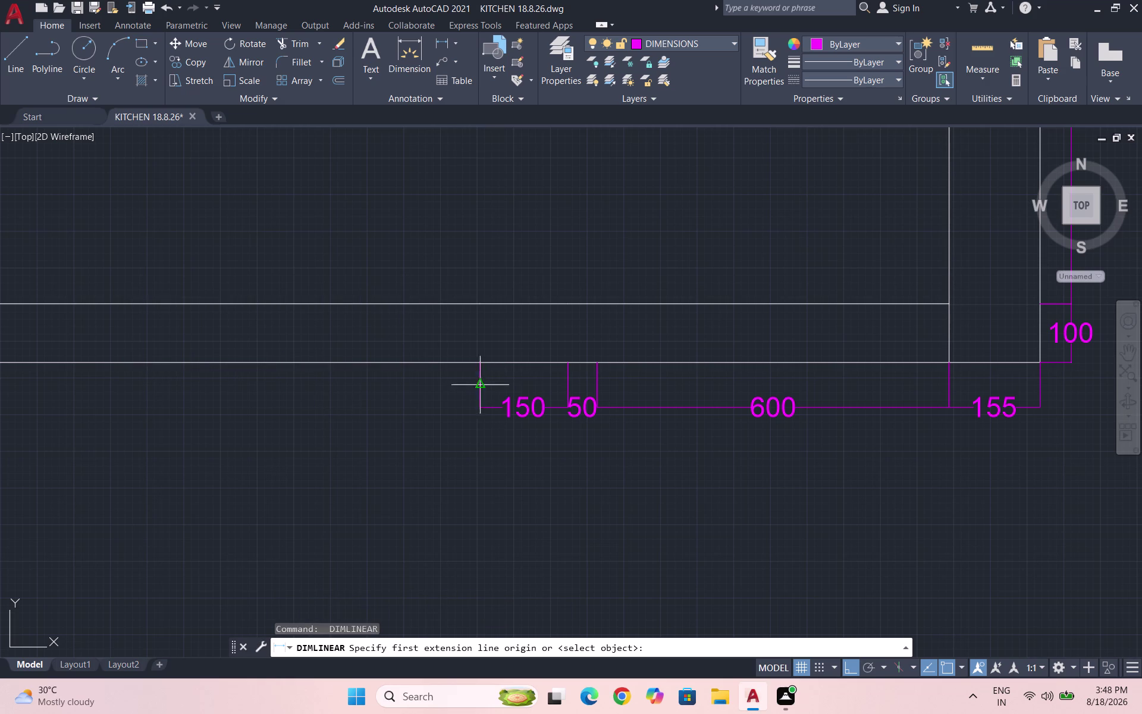
click(477, 365)
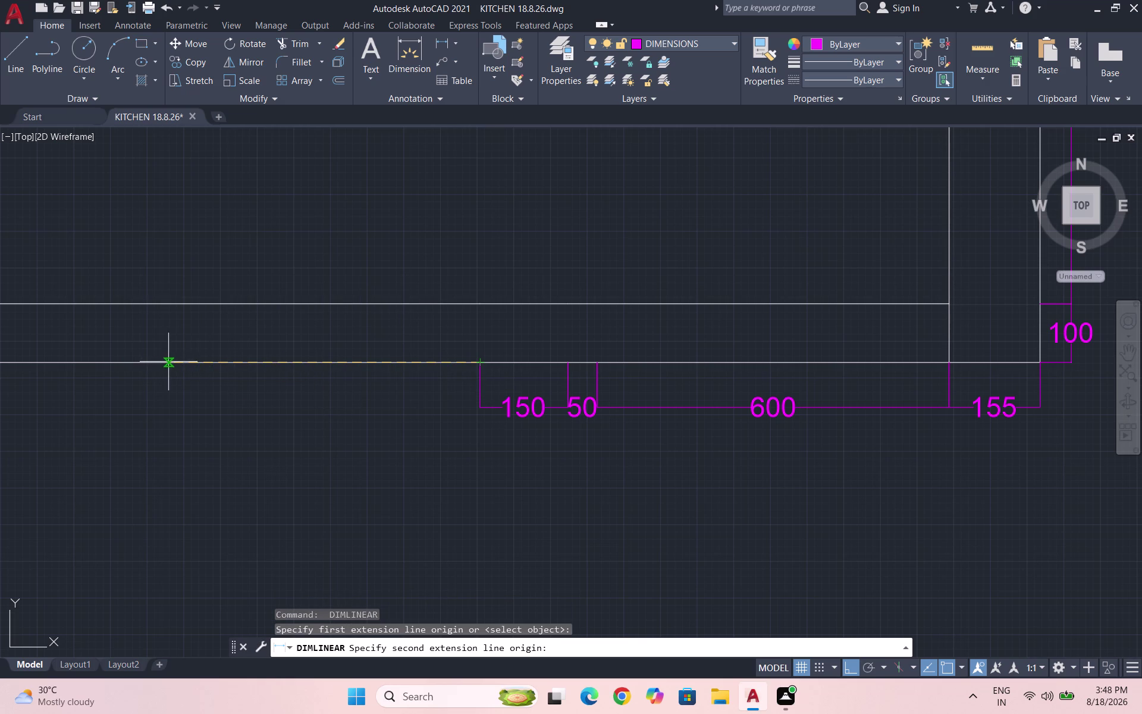
click(130, 361)
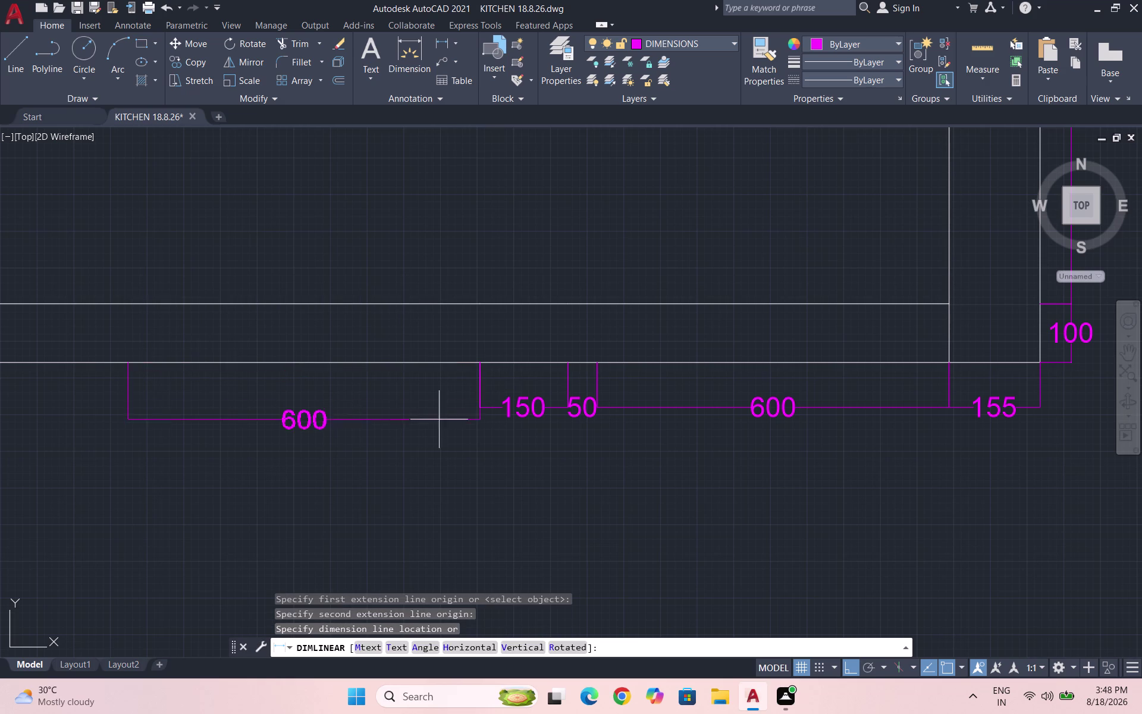
click(484, 407)
scroll(down, 3)
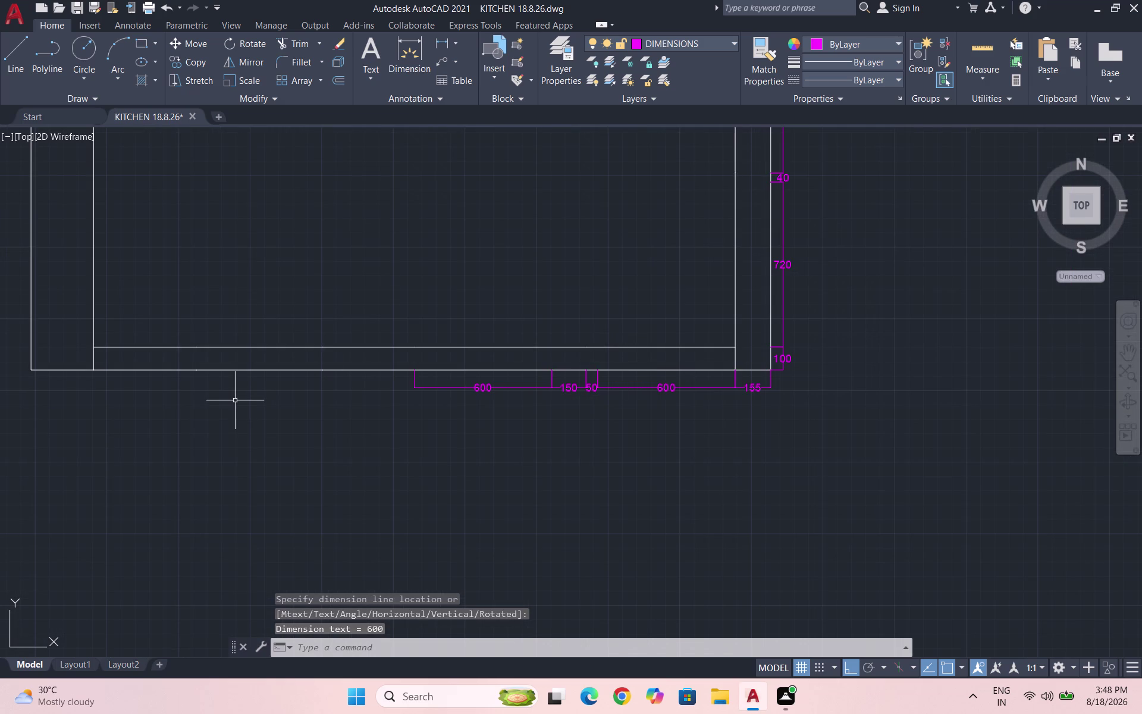
Add the 400 and 500 horizontal dimensions in the row.
key(space)
scroll(up, 3)
scroll(down, 3)
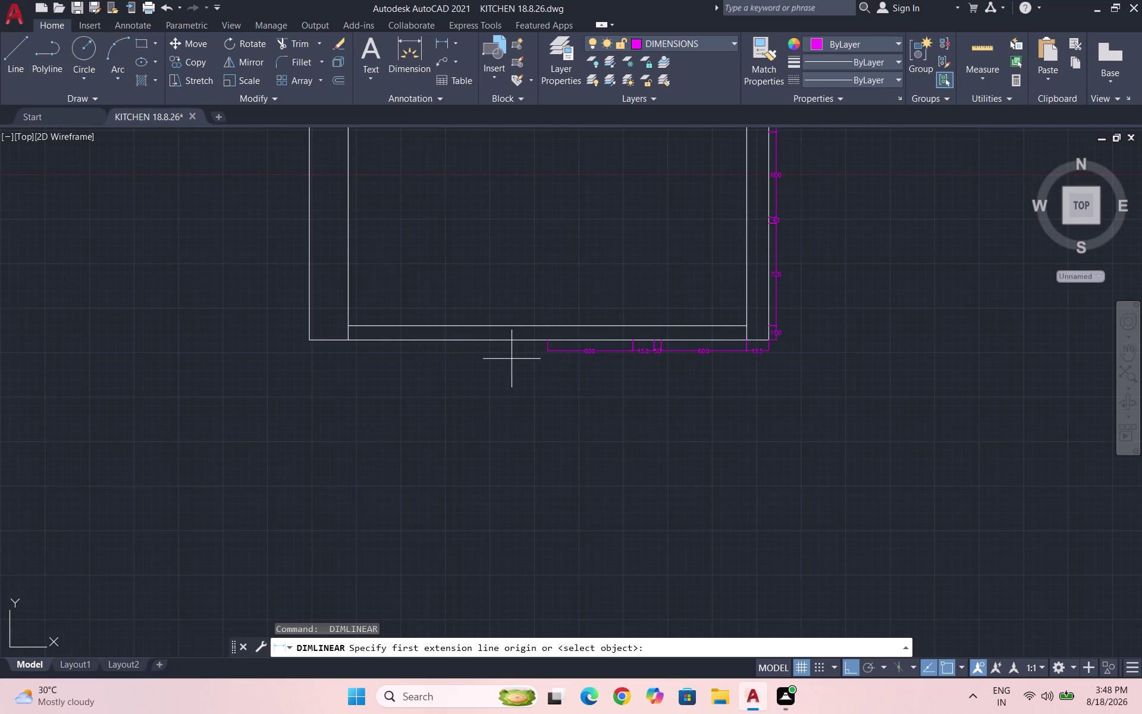
scroll(up, 3)
click(565, 331)
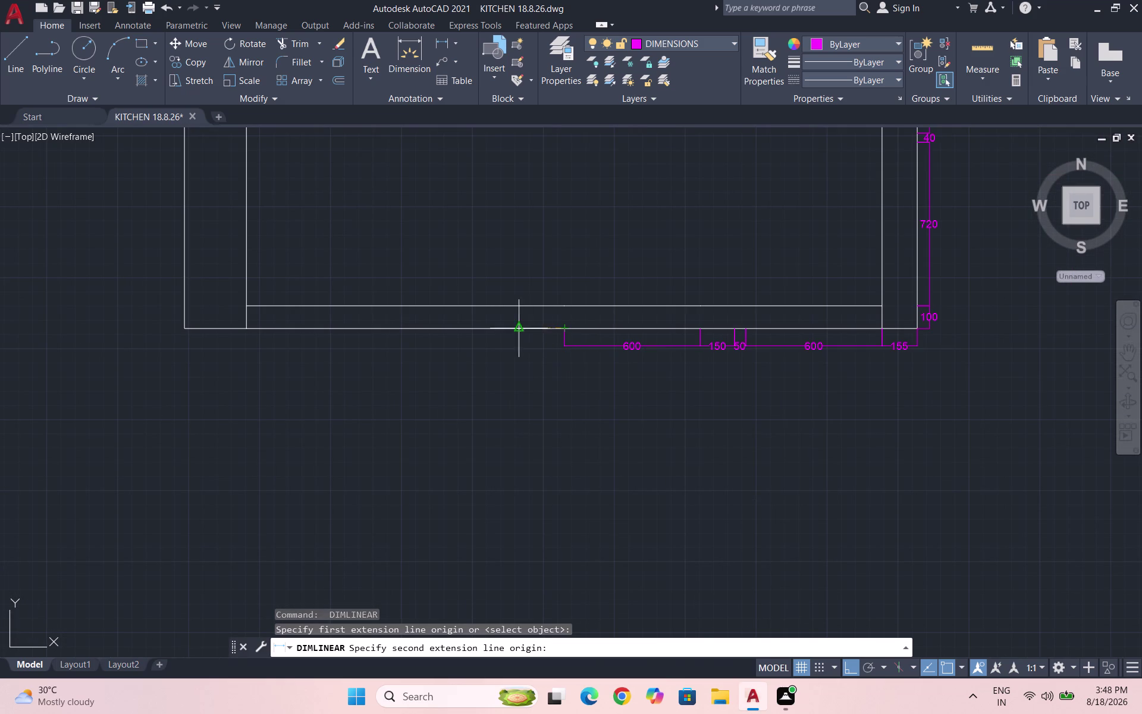
click(477, 329)
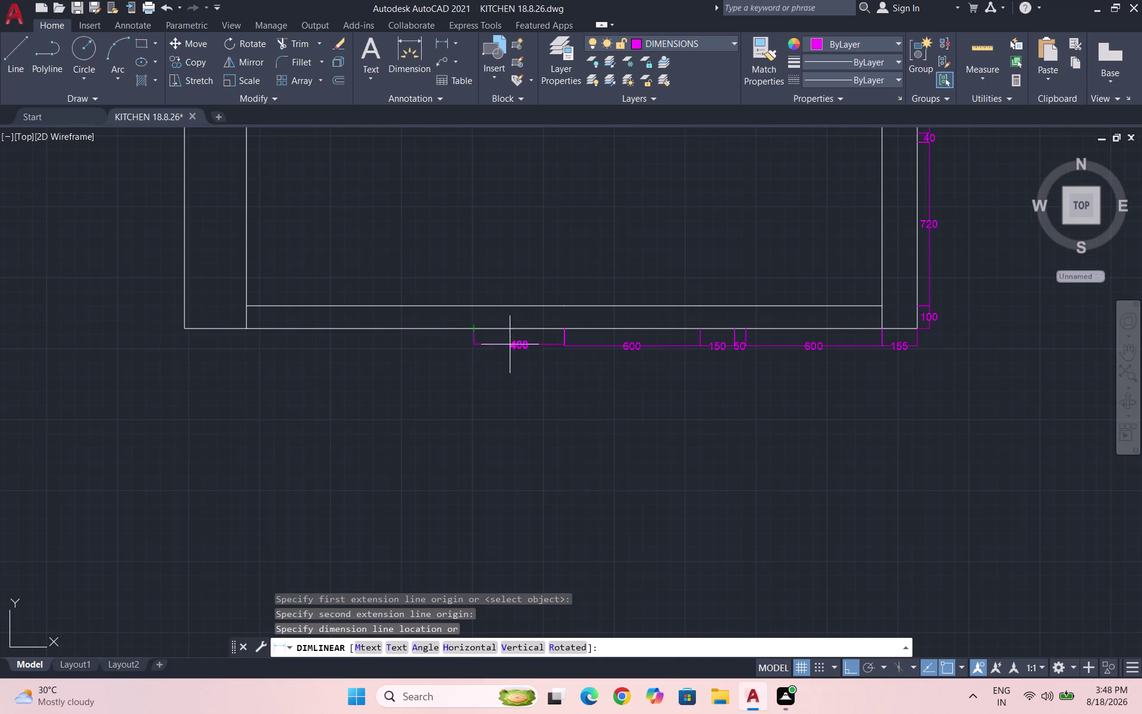
click(560, 349)
key(space)
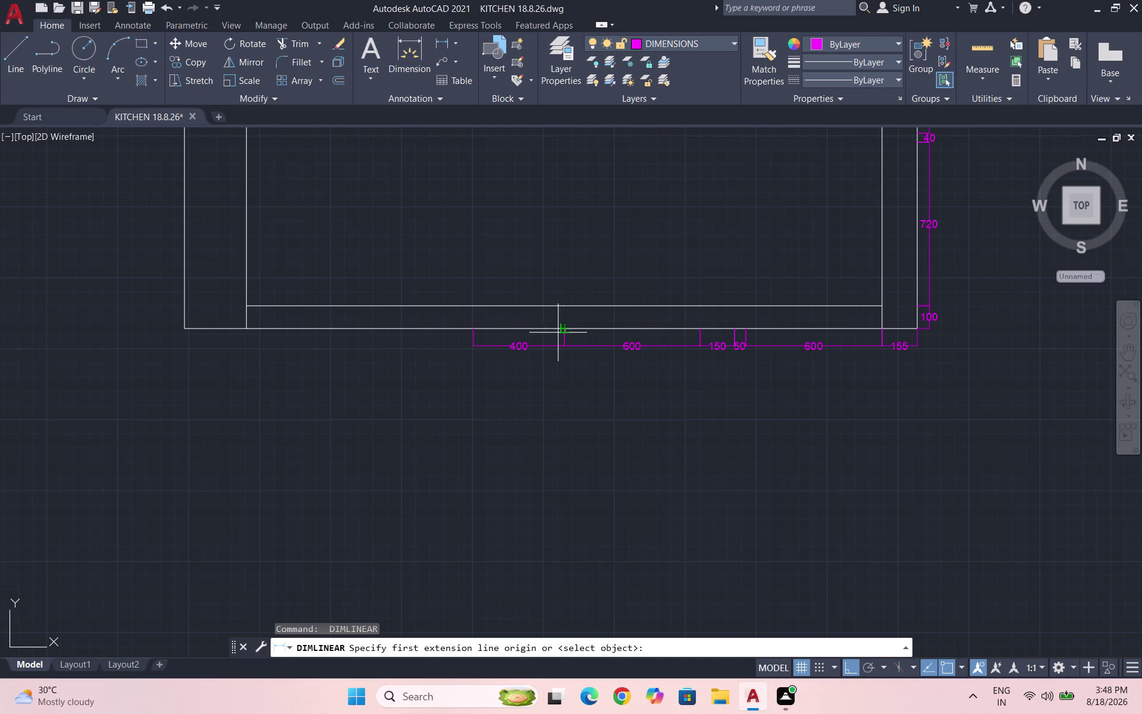
click(474, 332)
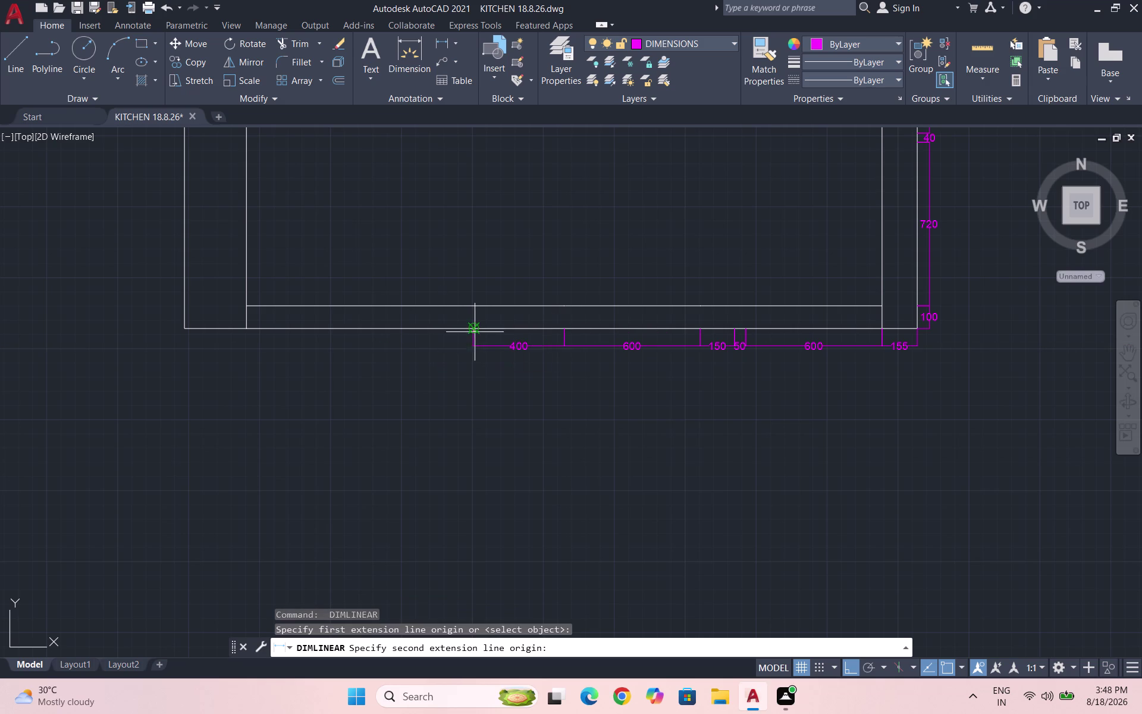
click(362, 332)
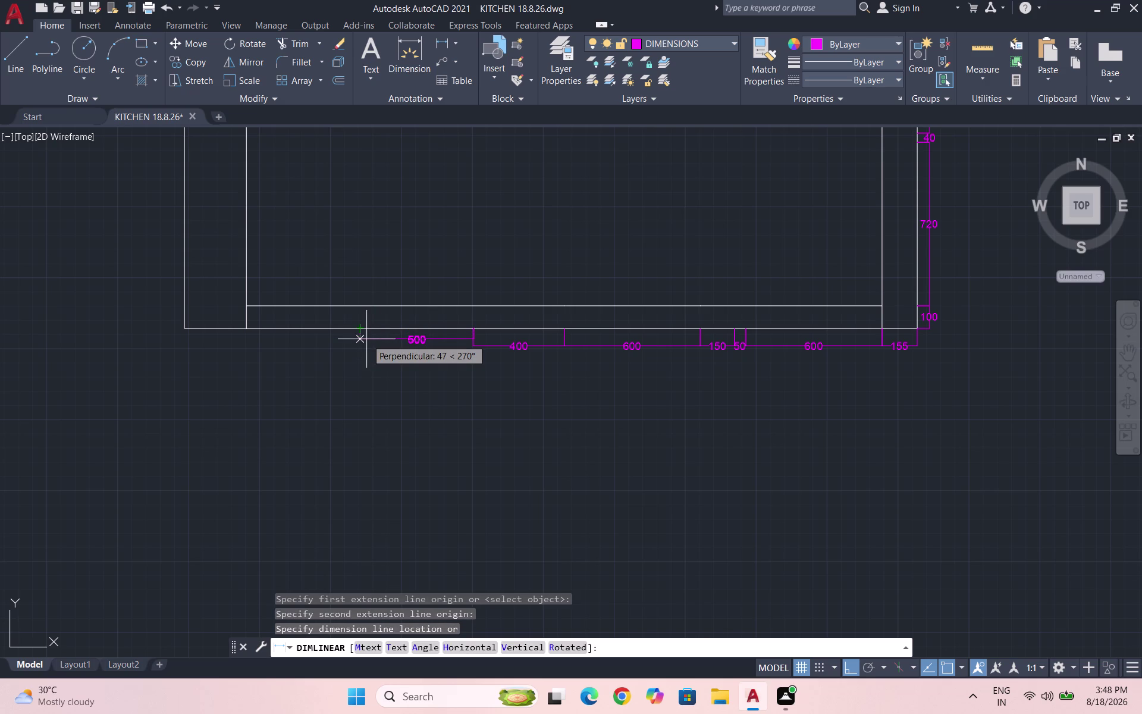
click(472, 346)
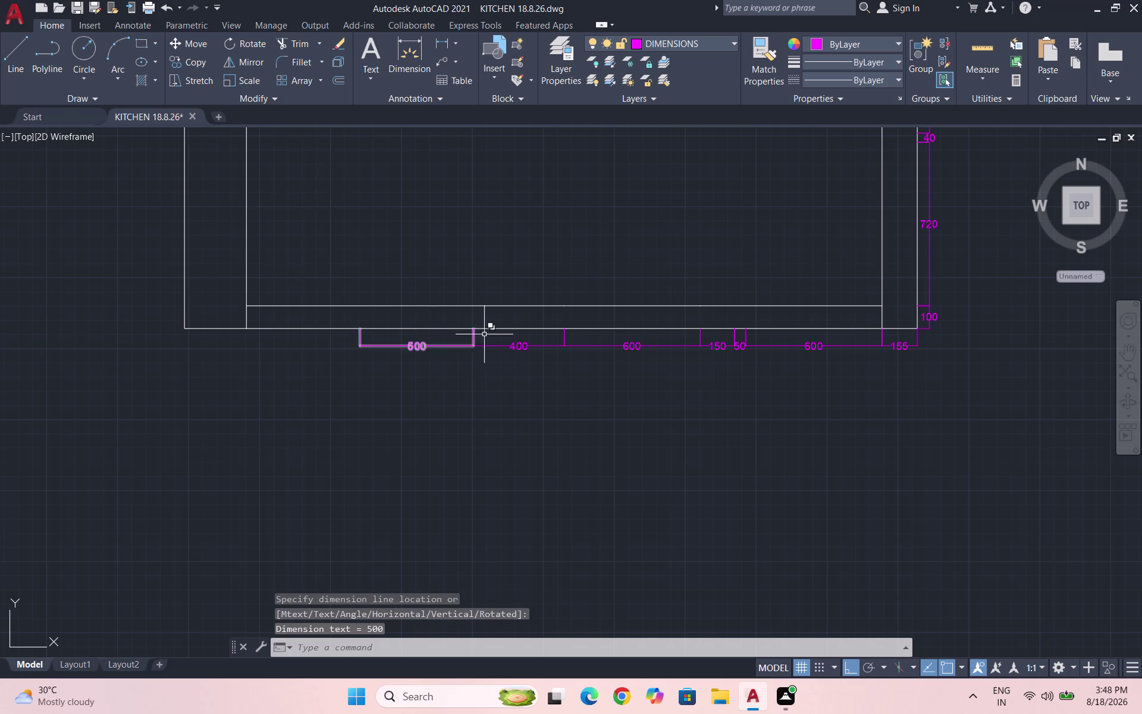
Add the 50 and 450 horizontal dimensions in the row.
key(space)
scroll(up, 3)
click(474, 323)
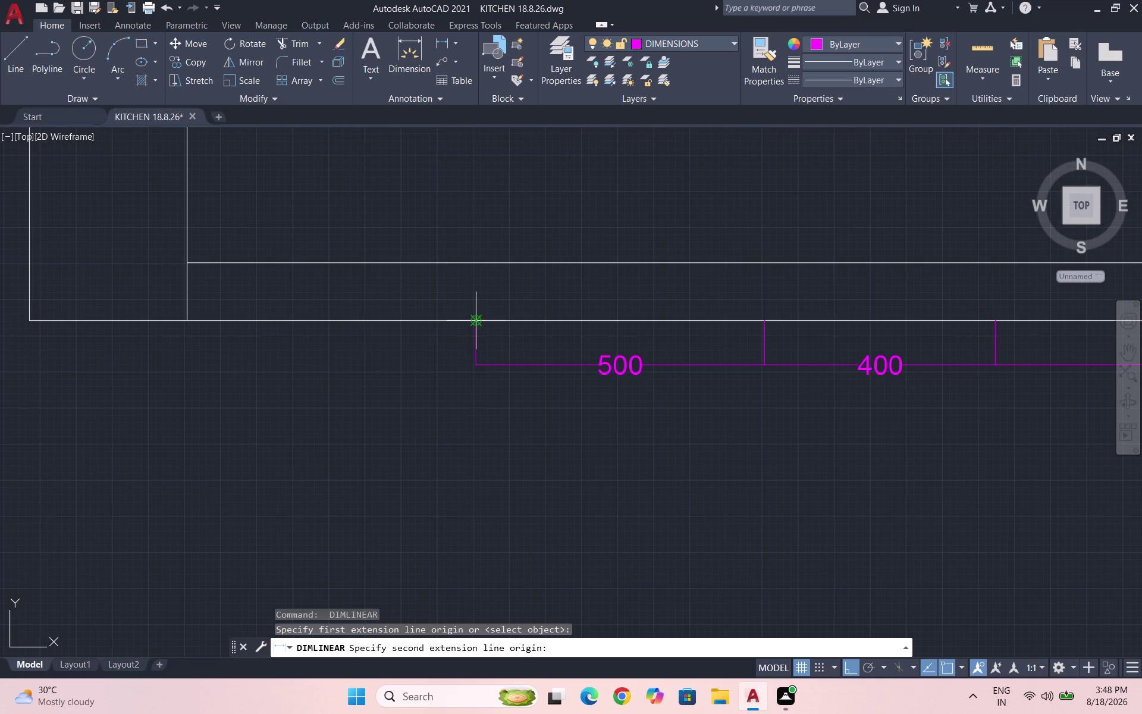
click(448, 322)
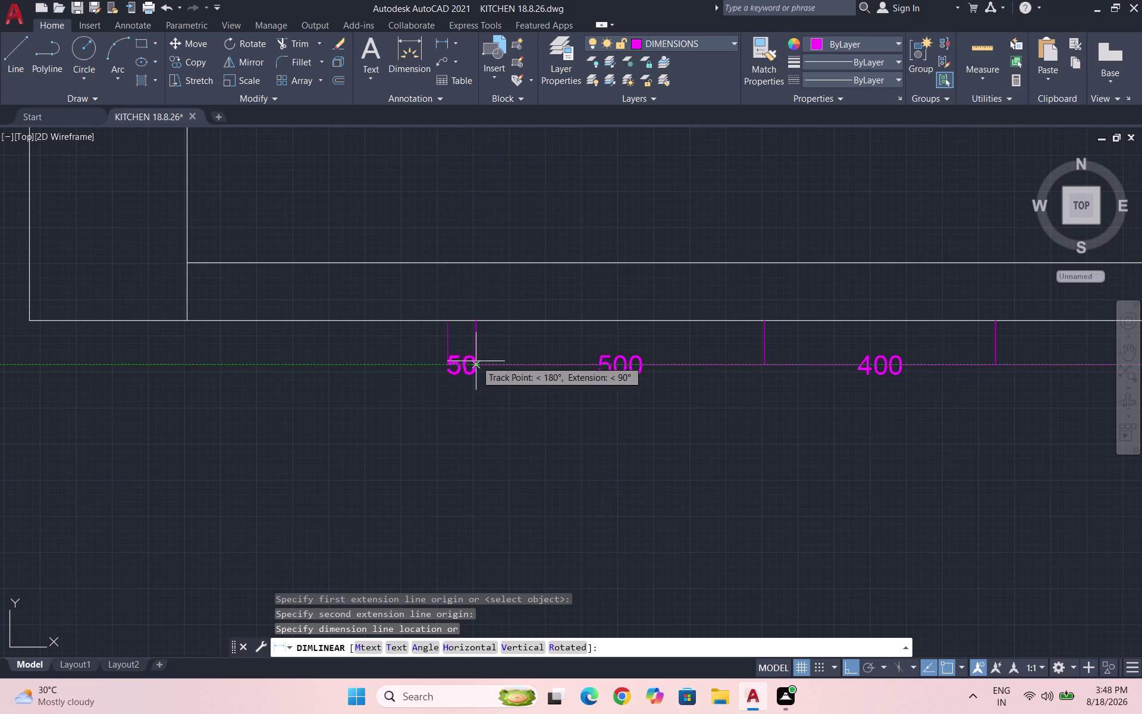
click(476, 364)
key(space)
click(451, 325)
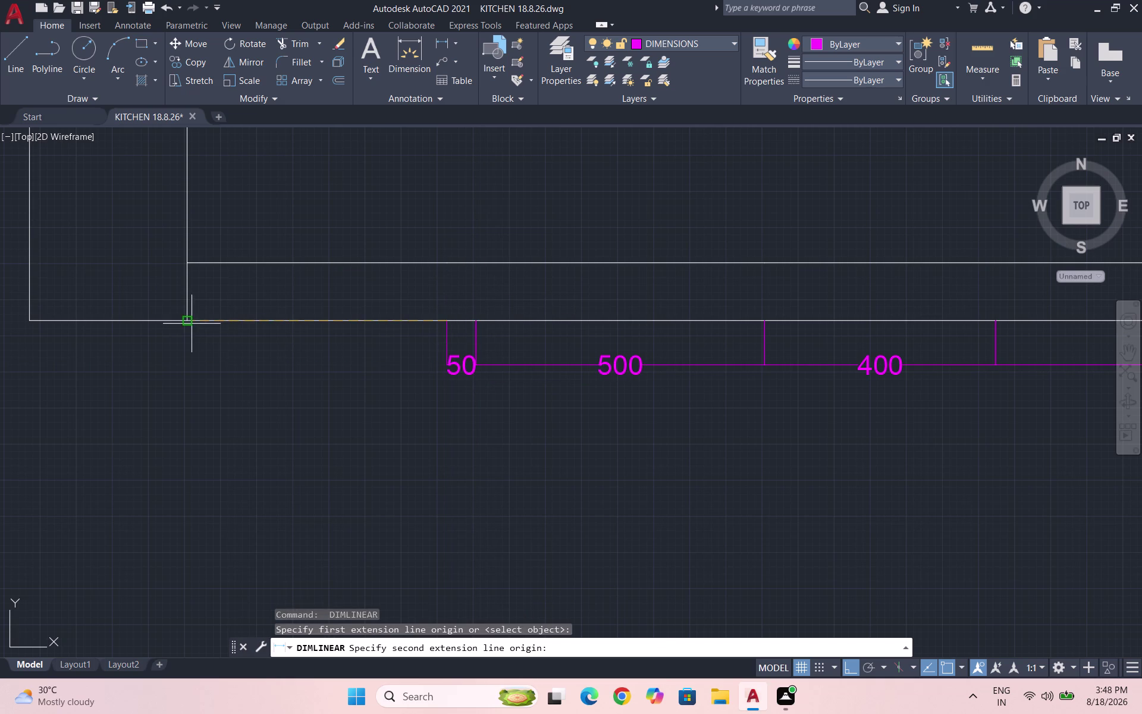
click(189, 324)
click(448, 362)
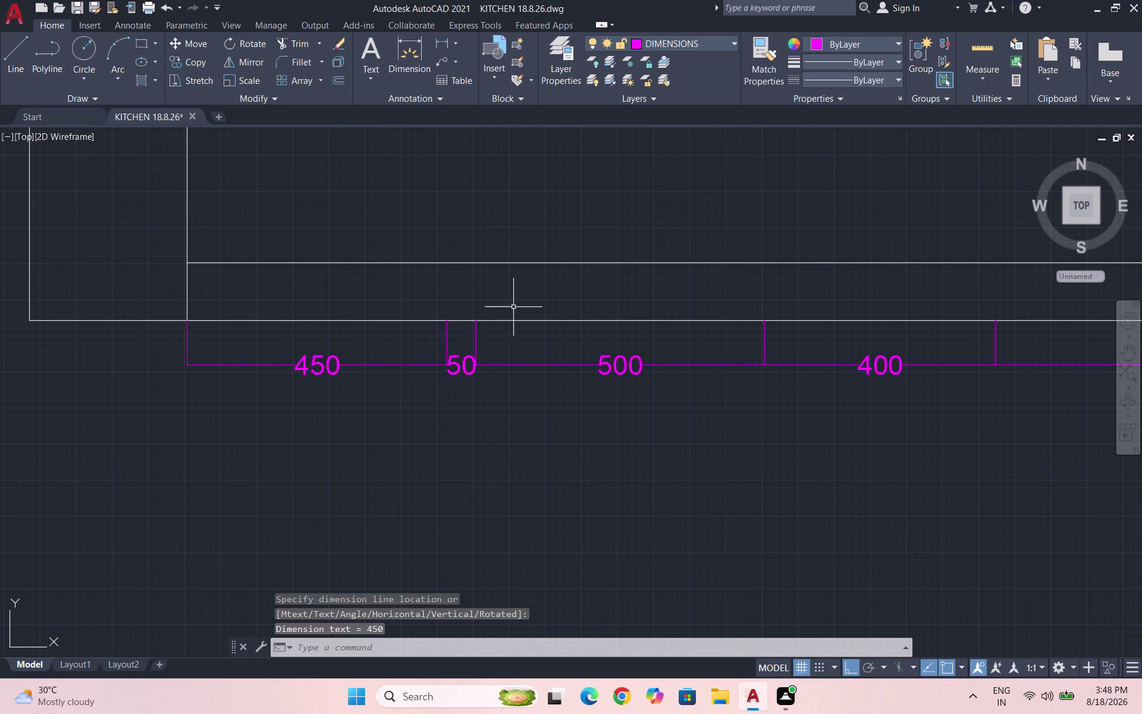
Add the 273 dimension to the counter's outer left corner and finish dimensioning.
scroll(down, 3)
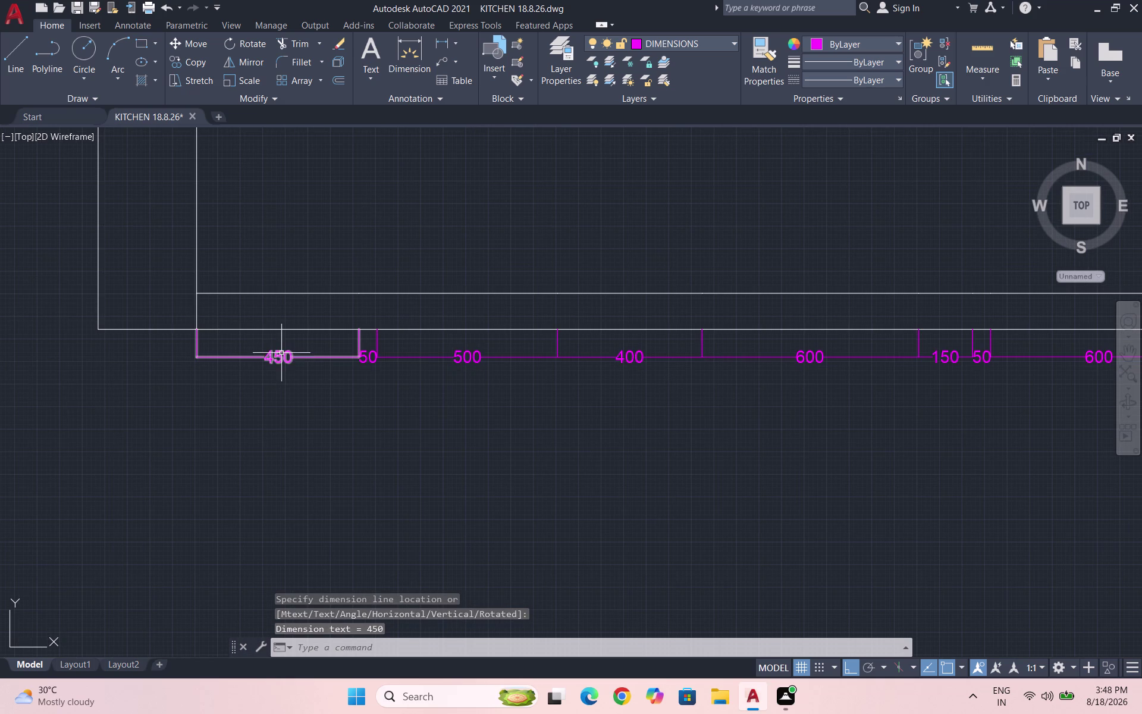
key(space)
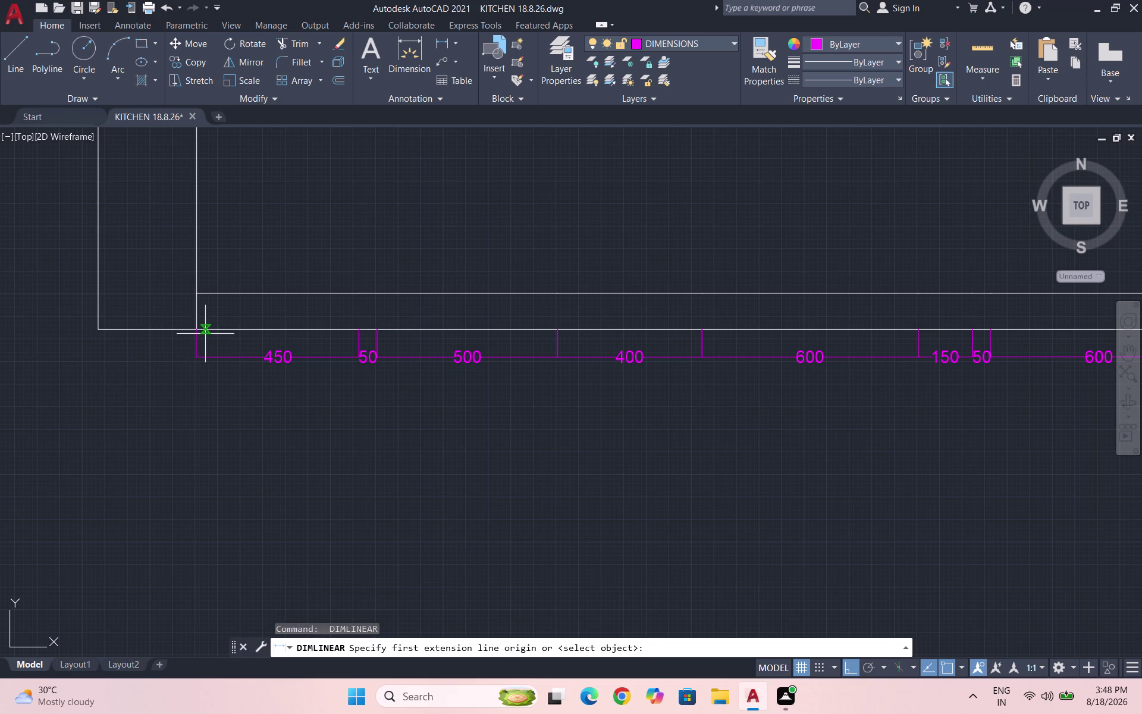
click(193, 330)
click(97, 328)
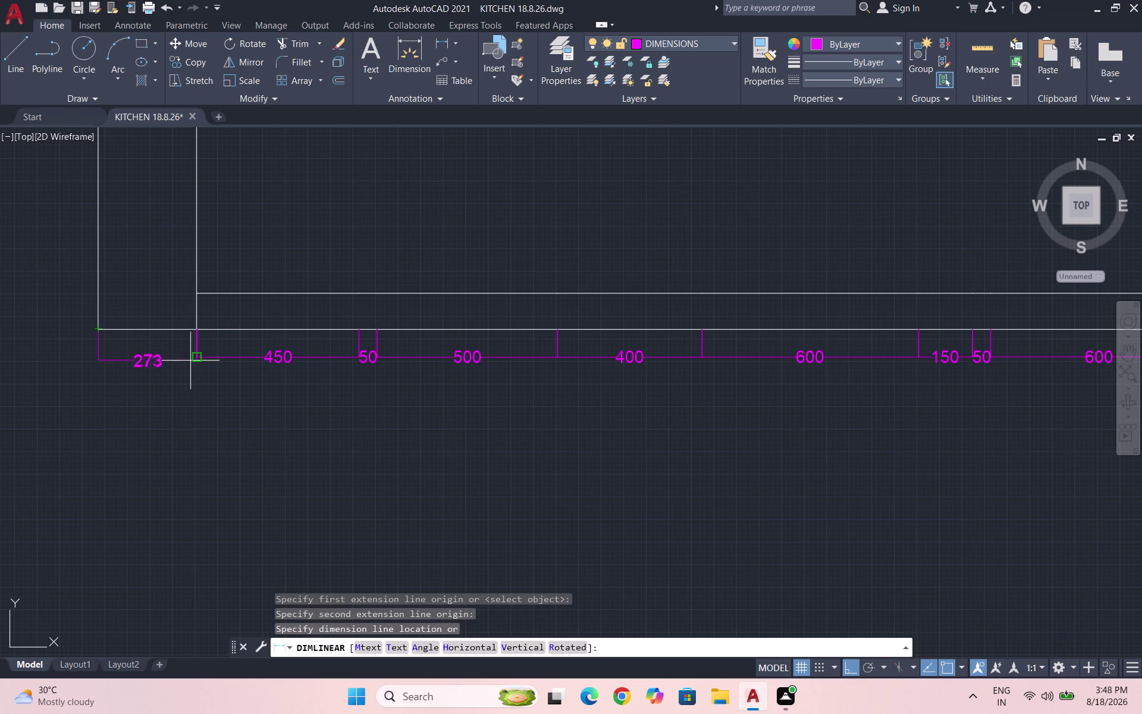
click(192, 361)
scroll(down, 3)
scroll(down, 3)
key(Escape)
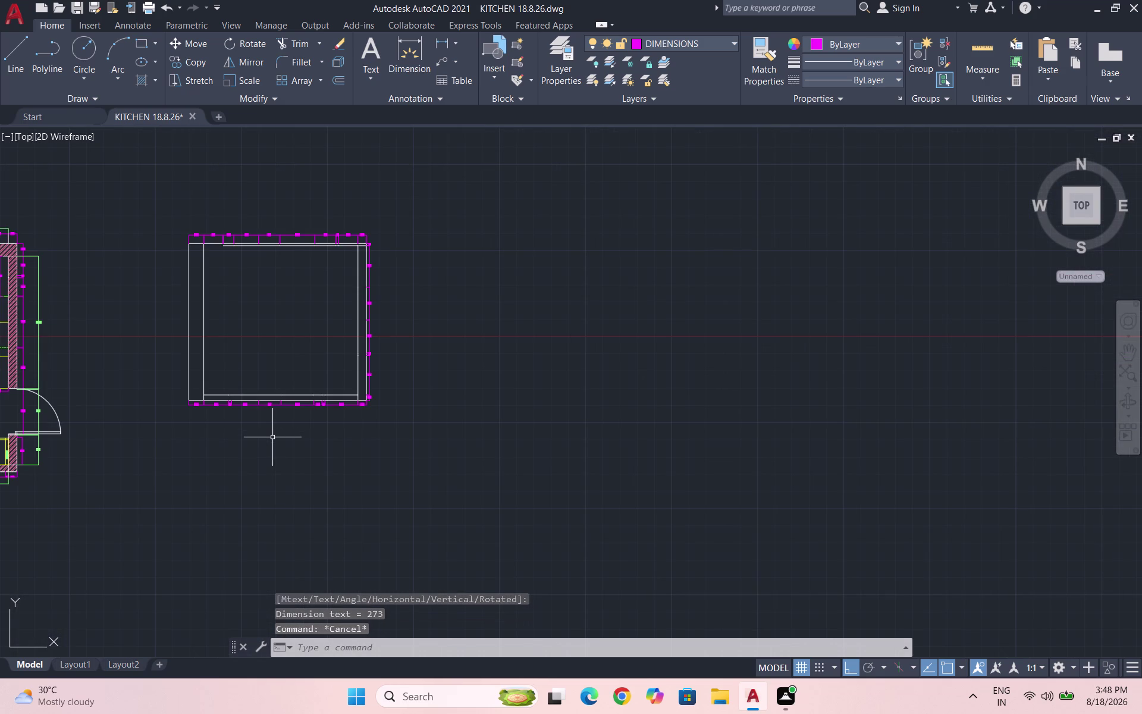
Save the drawing and make KITCHEN ITEMS the current layer.
key(ctrl+s)
scroll(down, 3)
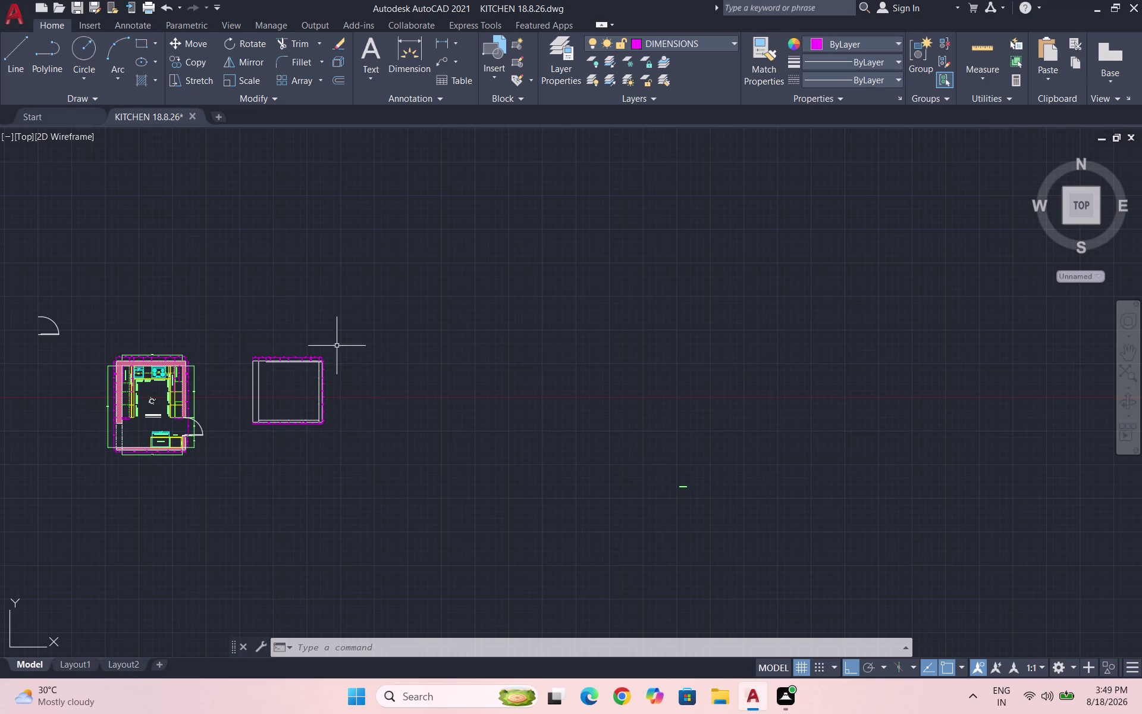
click(711, 38)
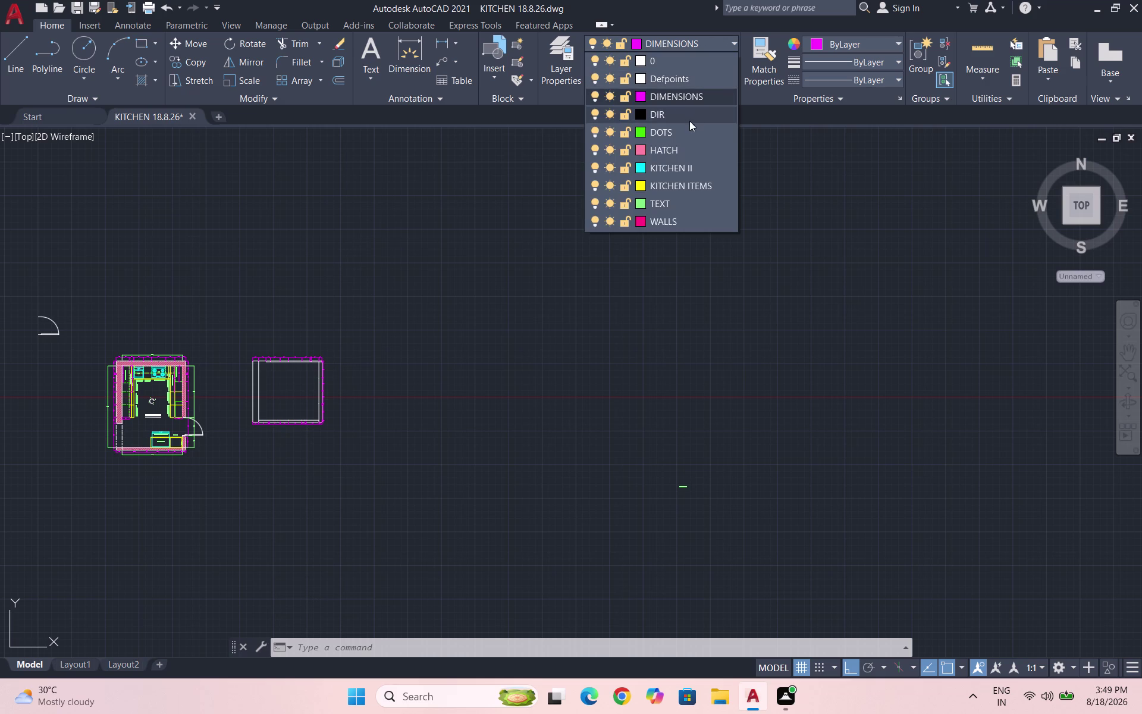
click(687, 181)
Zoom into the elevation and start the LINE command with L.
scroll(up, 3)
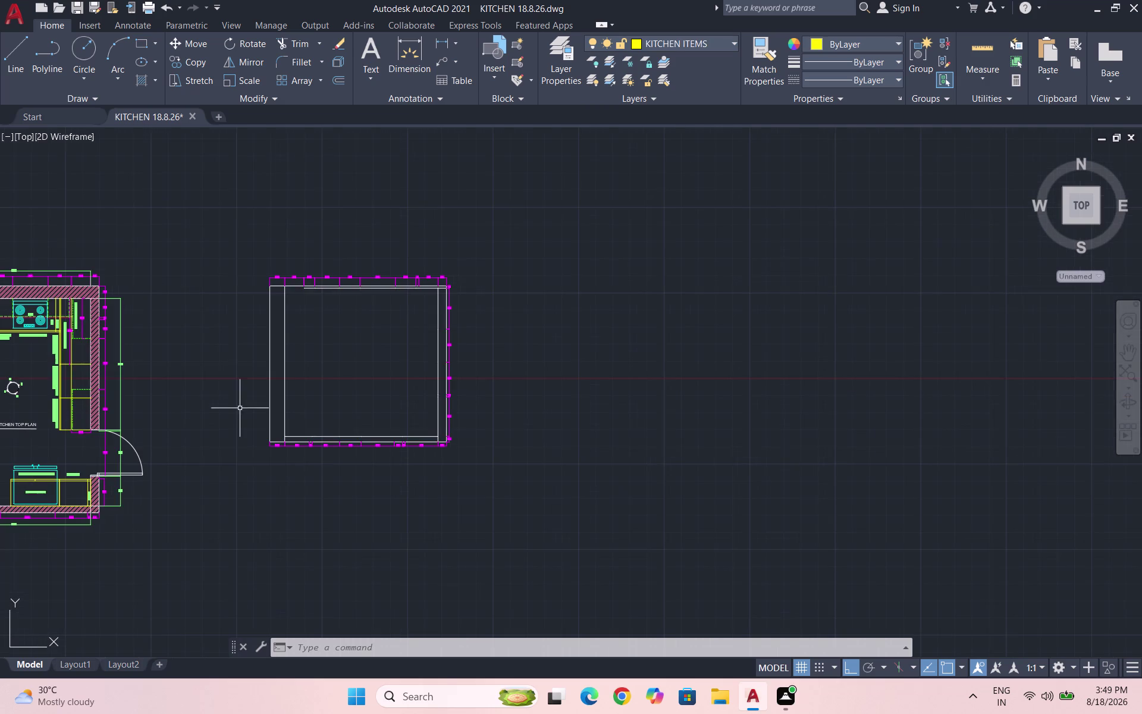
scroll(up, 3)
scroll(up, 3)
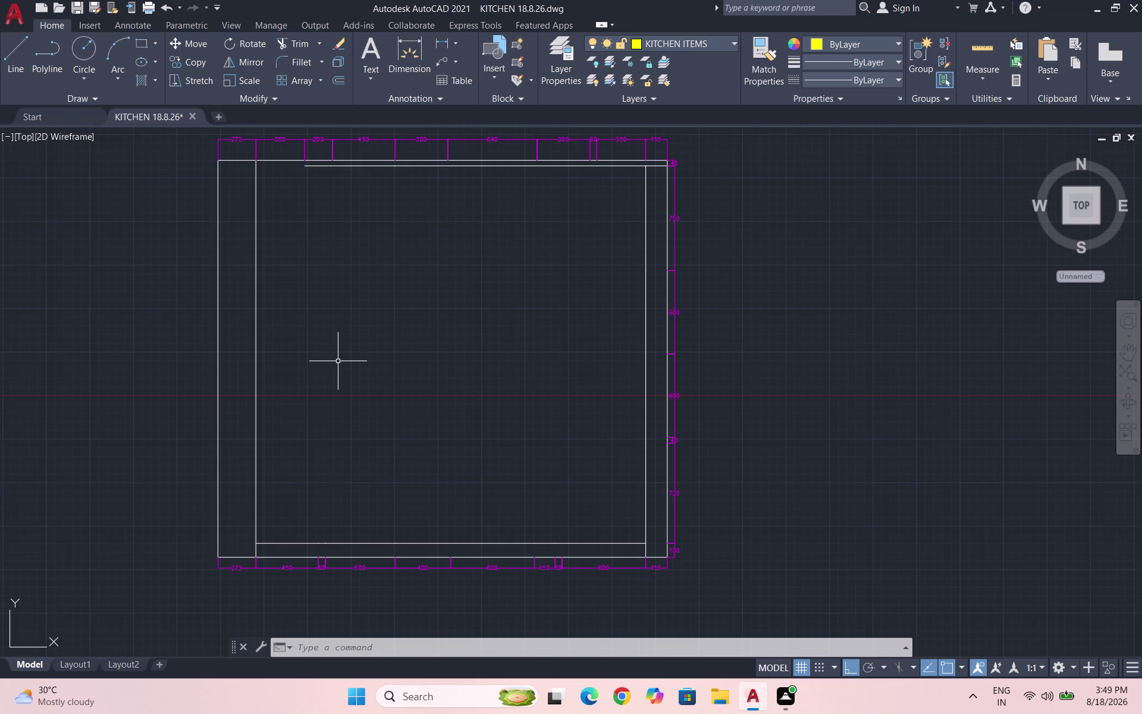
scroll(up, 3)
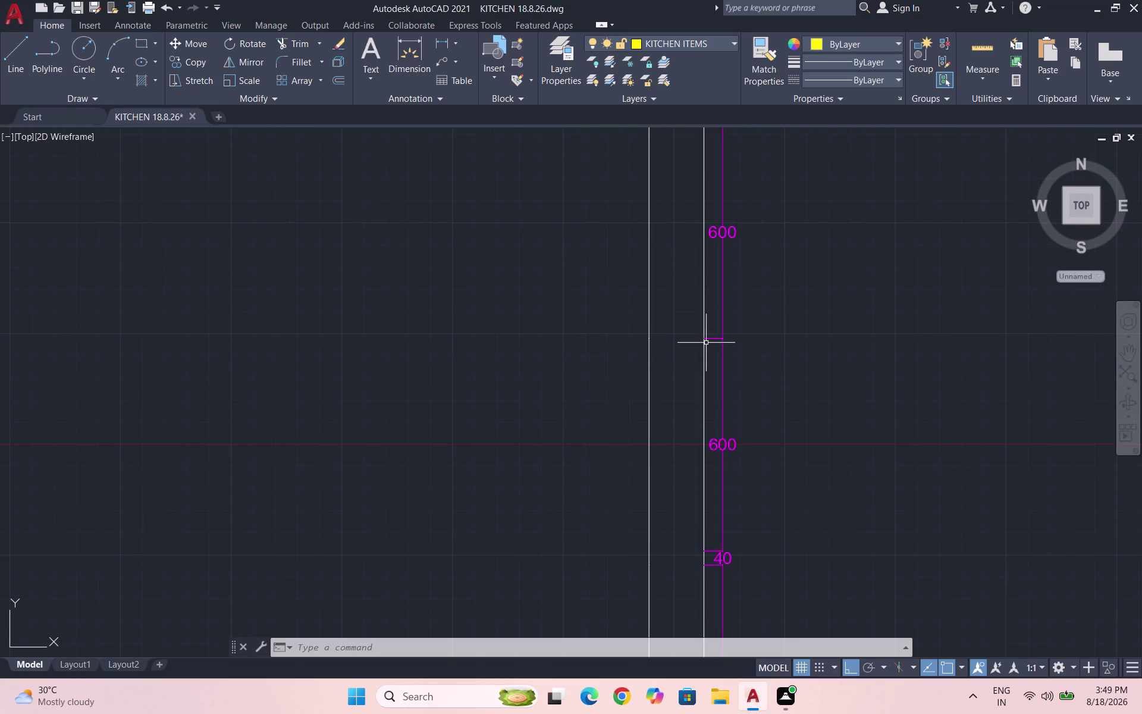
key(l)
key(Return)
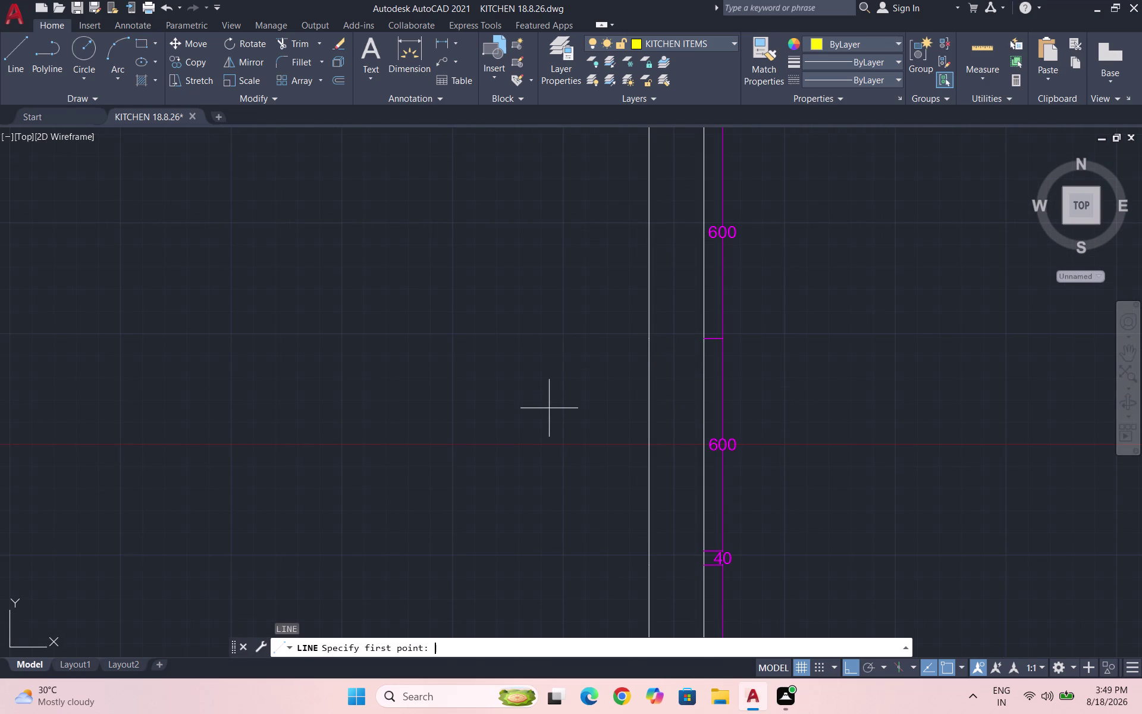
Draw the horizontal band line from the elevation's left inner edge to its right inner edge.
click(653, 337)
scroll(down, 3)
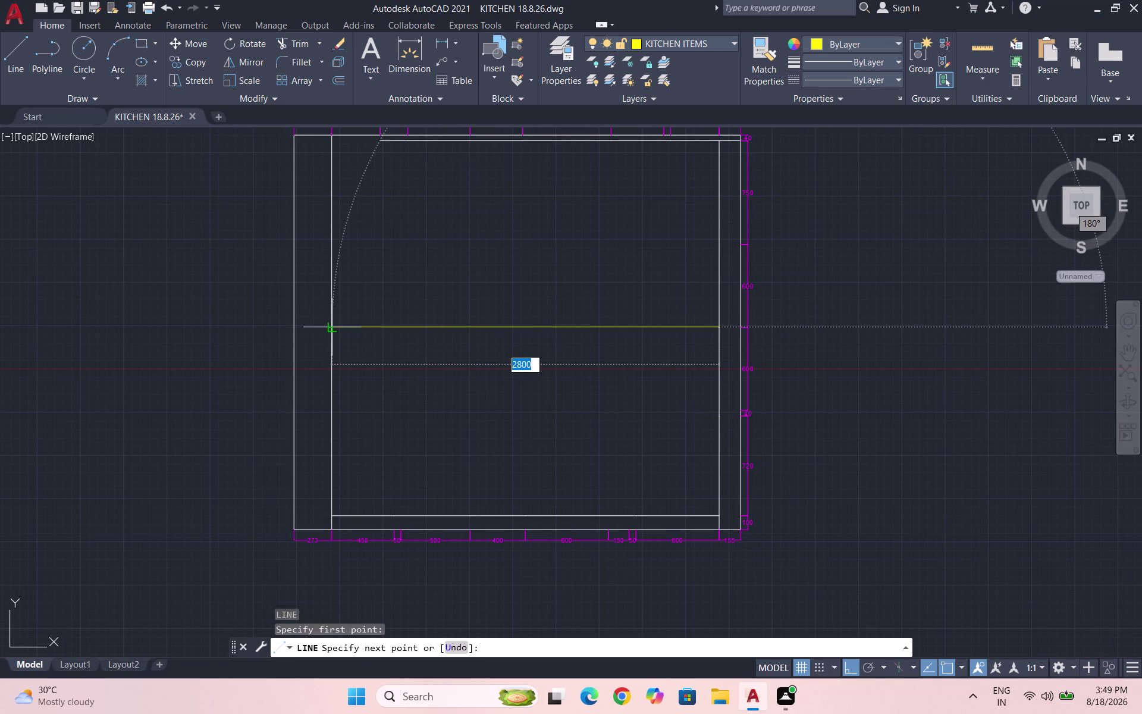
click(333, 323)
key(Escape)
scroll(down, 3)
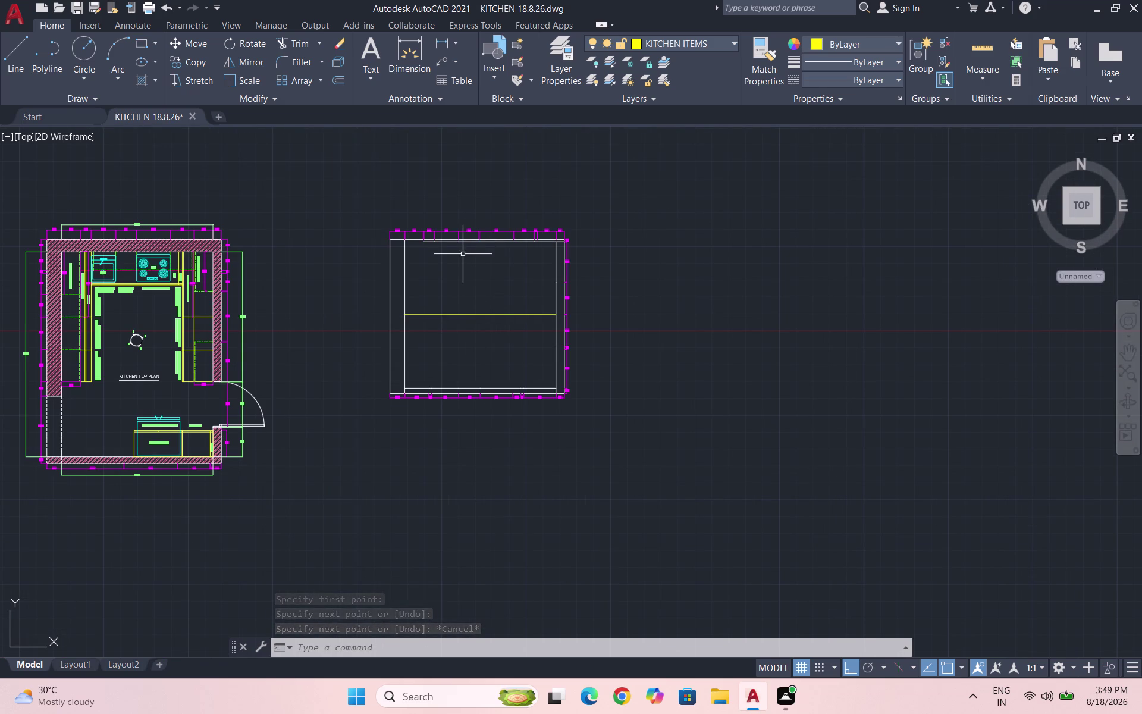
scroll(up, 3)
Draw three vertical cabinet dividers from the top edge down to the band line.
key(l)
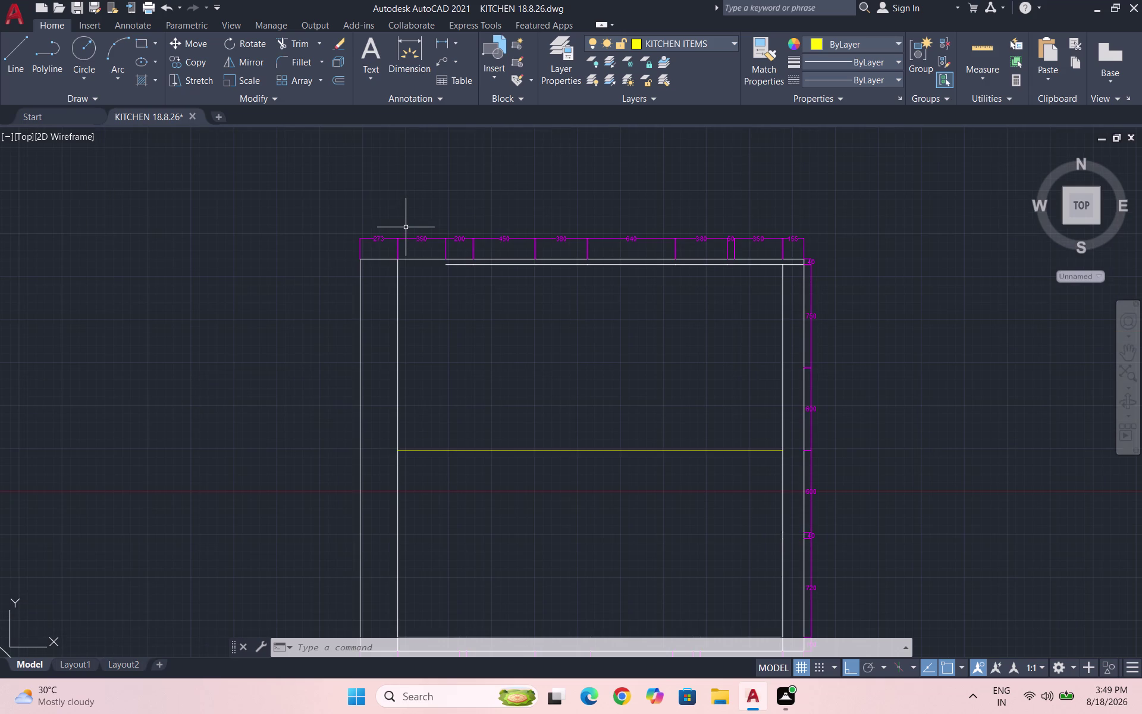
key(Return)
scroll(up, 3)
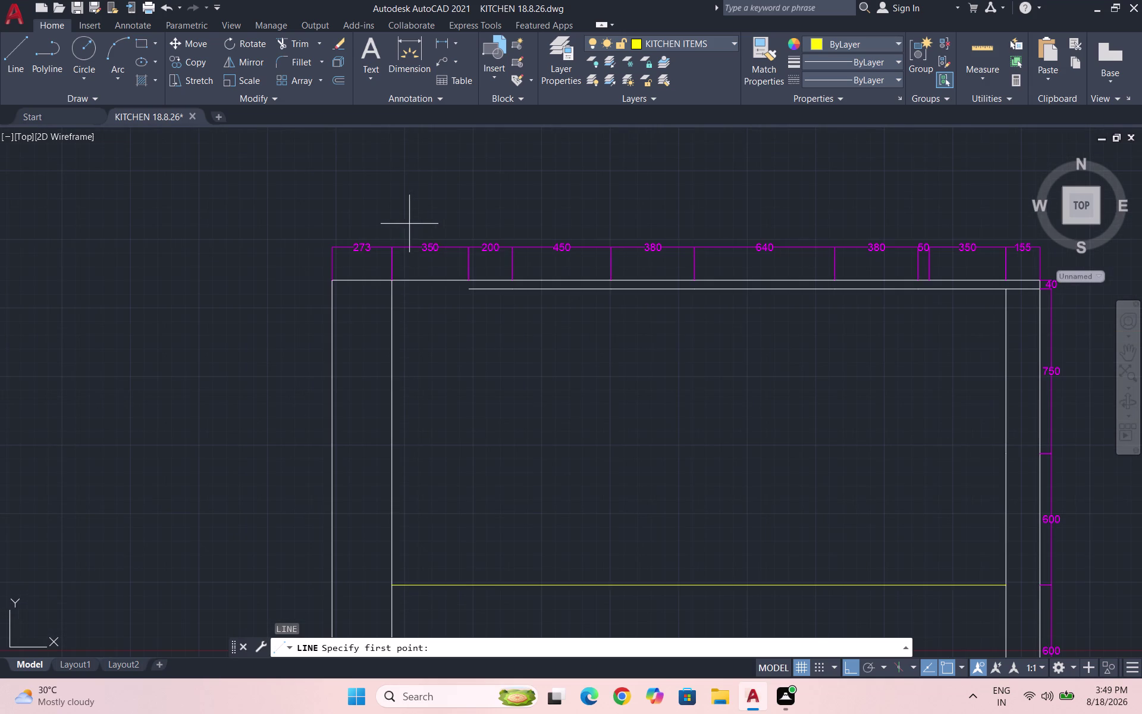
click(467, 278)
scroll(down, 3)
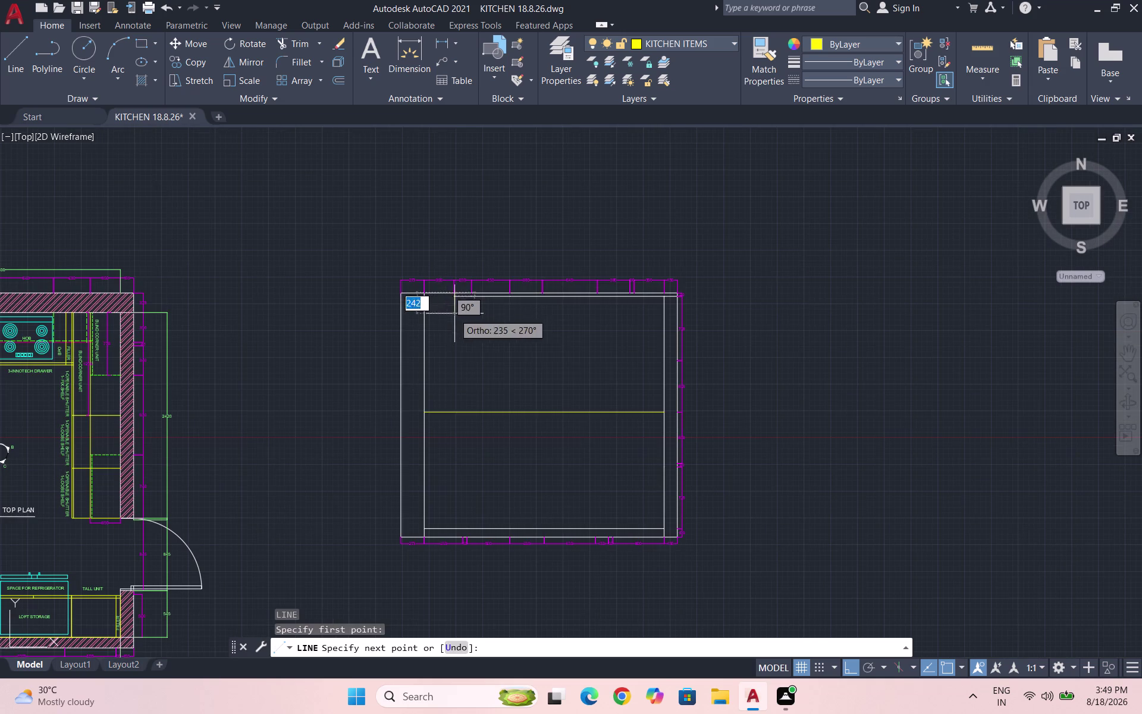
click(459, 412)
key(Escape)
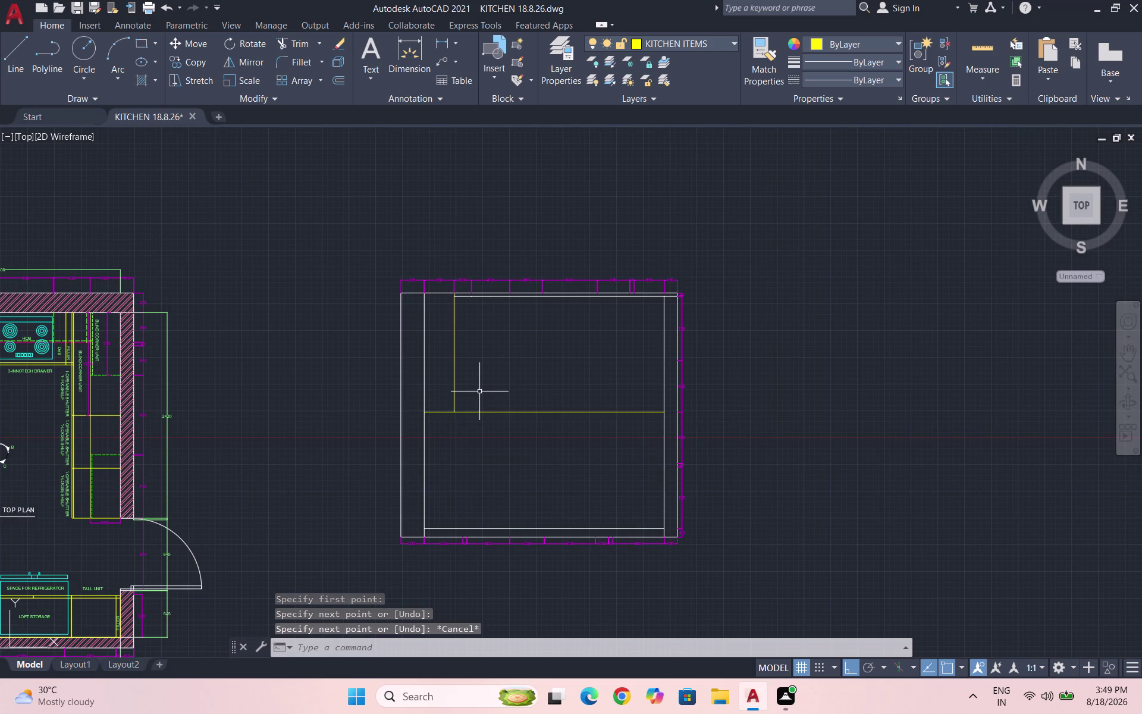
key(space)
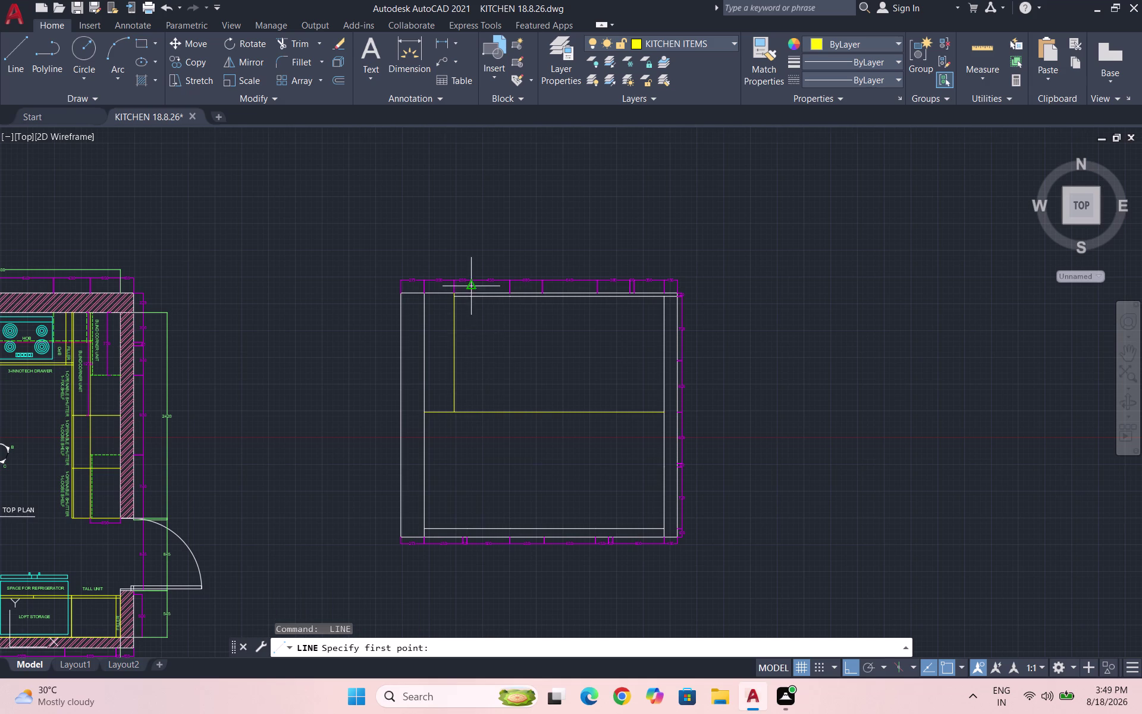
scroll(up, 3)
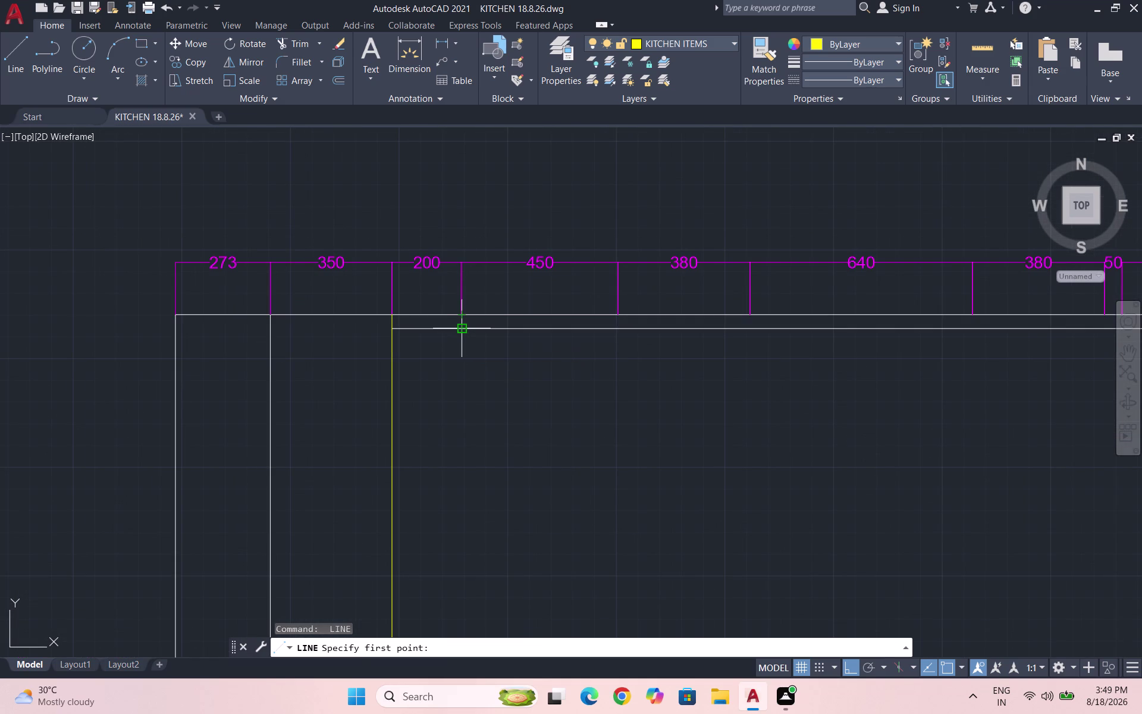
click(464, 312)
scroll(down, 3)
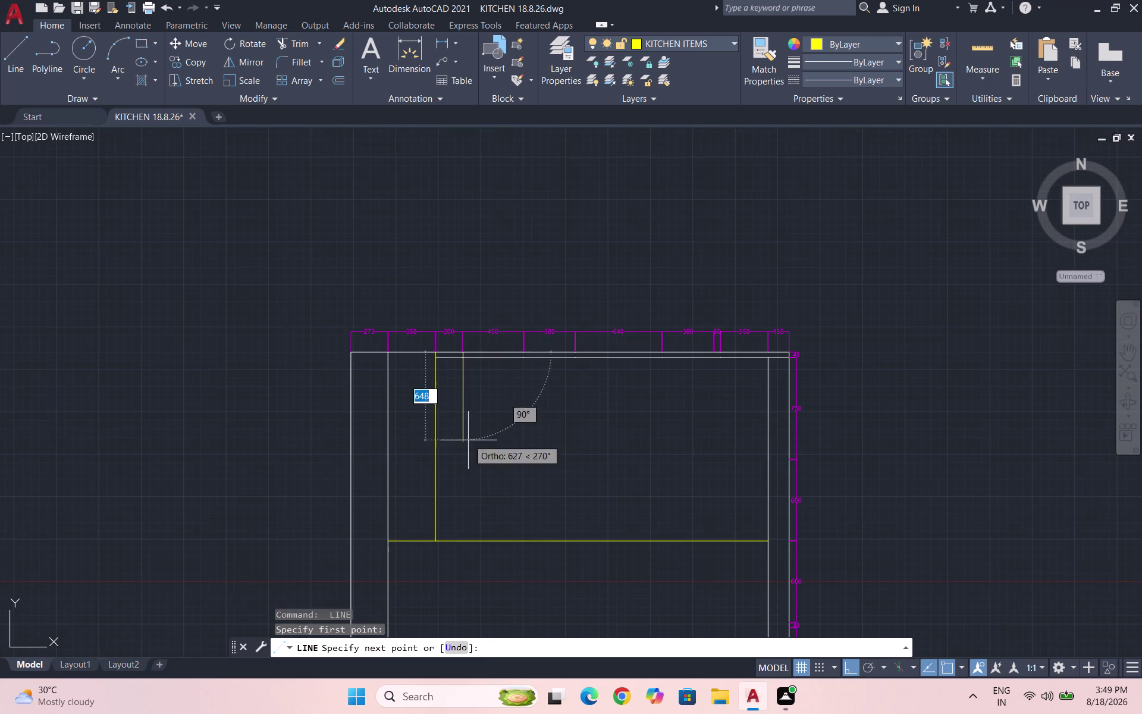
click(463, 540)
key(space)
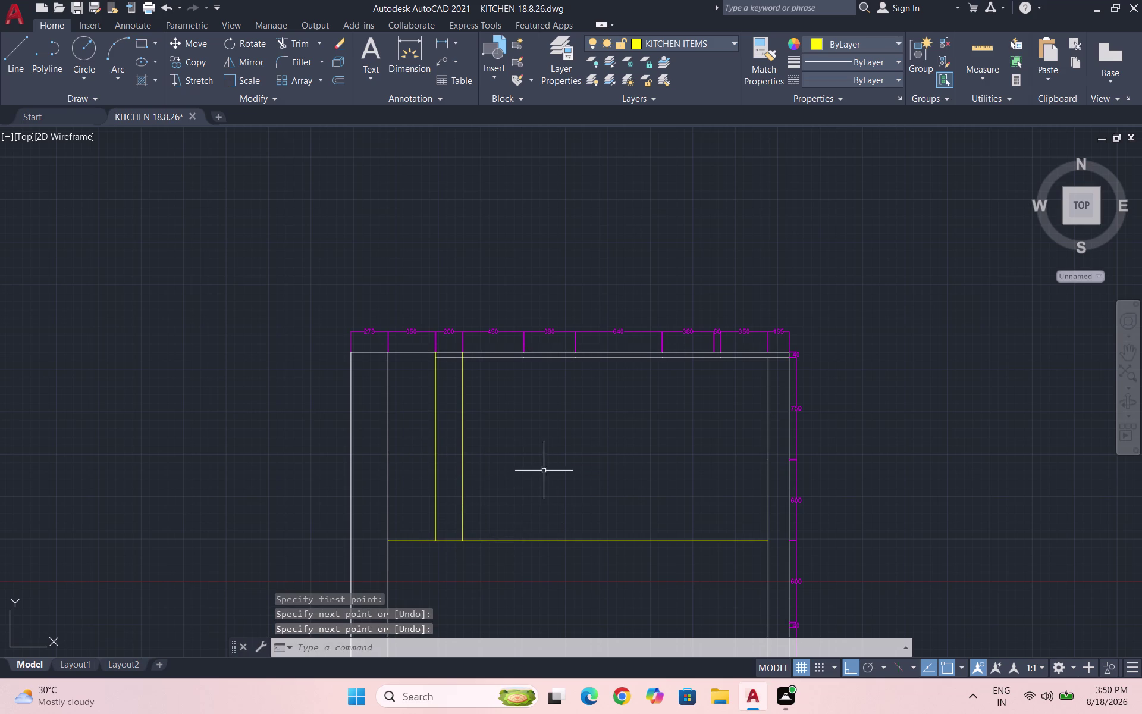
scroll(down, 3)
scroll(up, 3)
key(space)
scroll(up, 3)
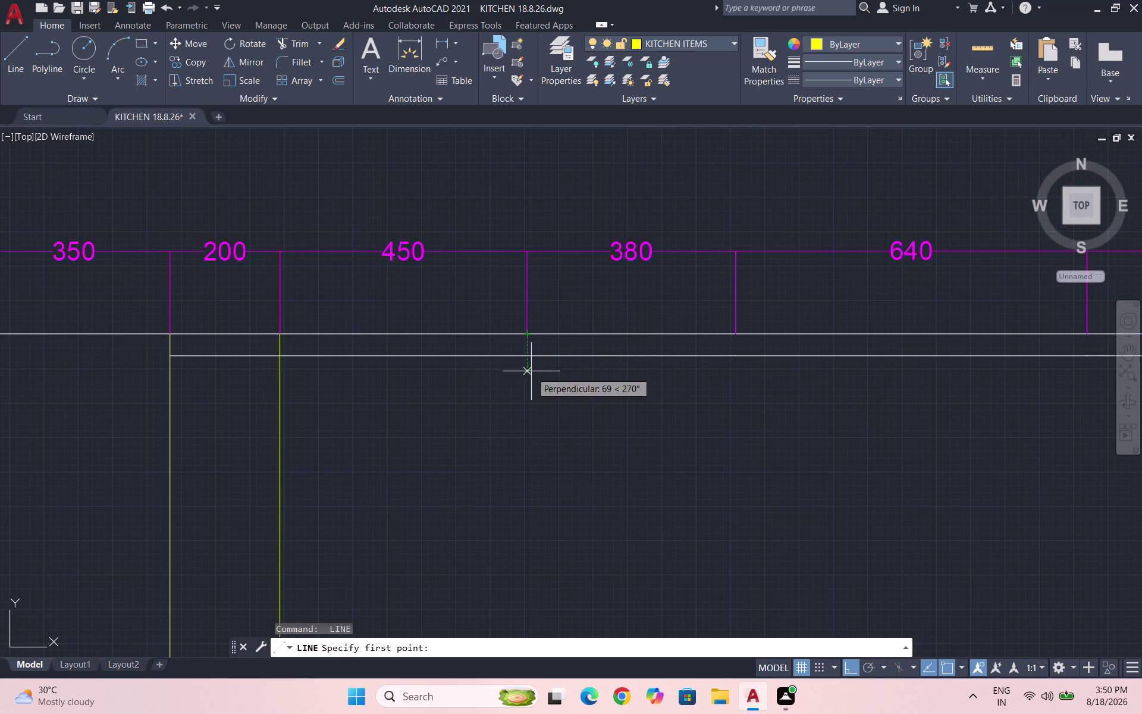
click(528, 359)
scroll(down, 3)
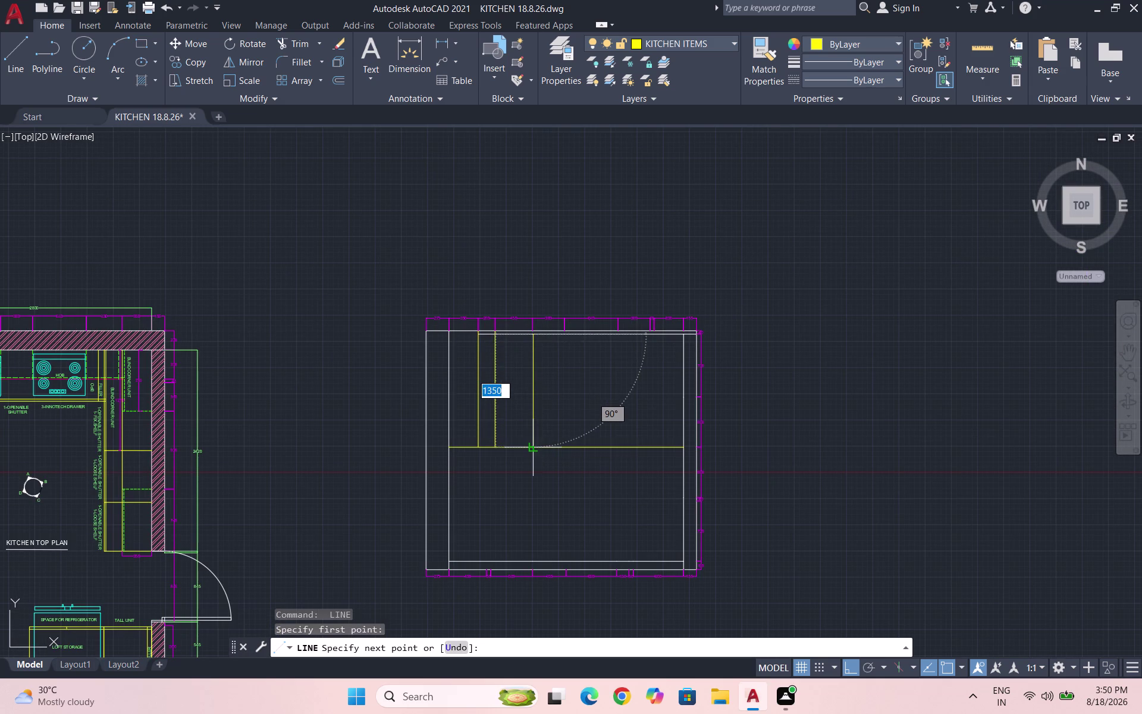
click(532, 449)
key(space)
Add four more vertical dividers from the top edge to the band line.
scroll(up, 3)
key(space)
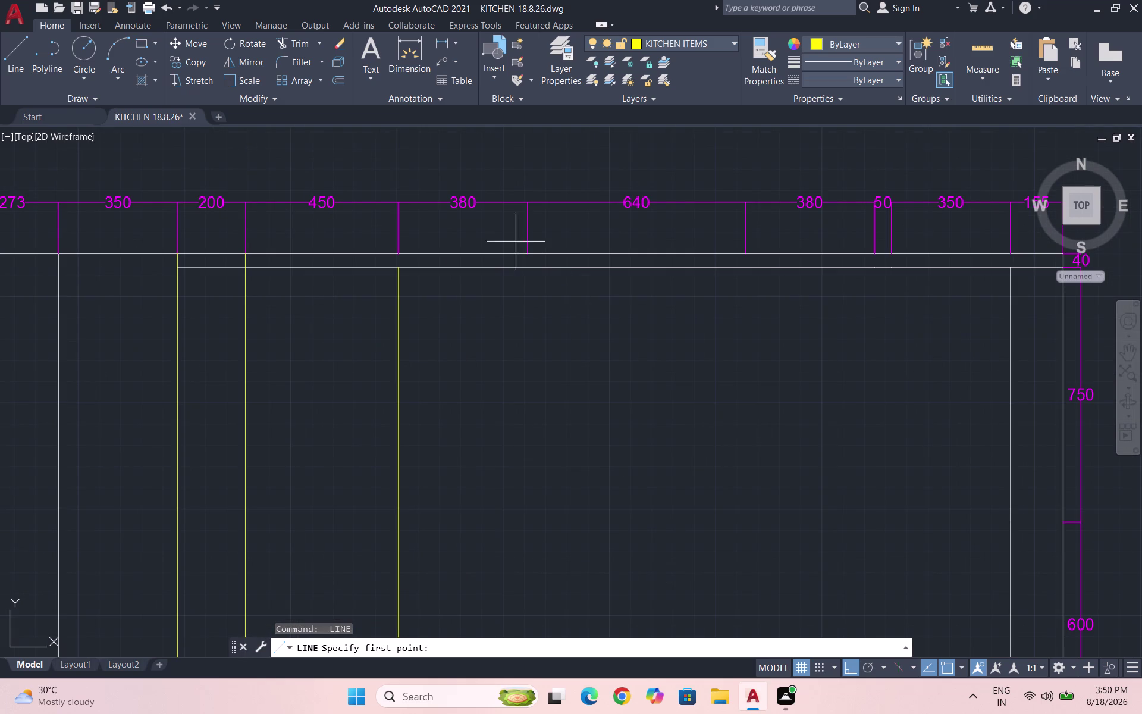
click(527, 267)
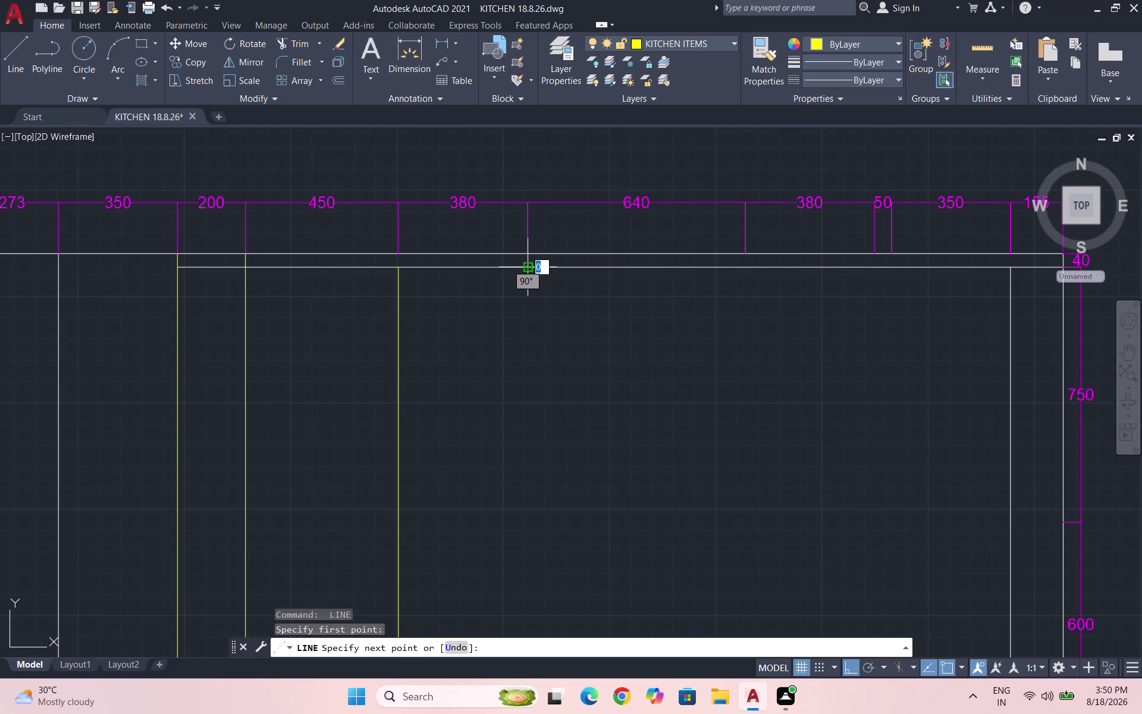
scroll(down, 3)
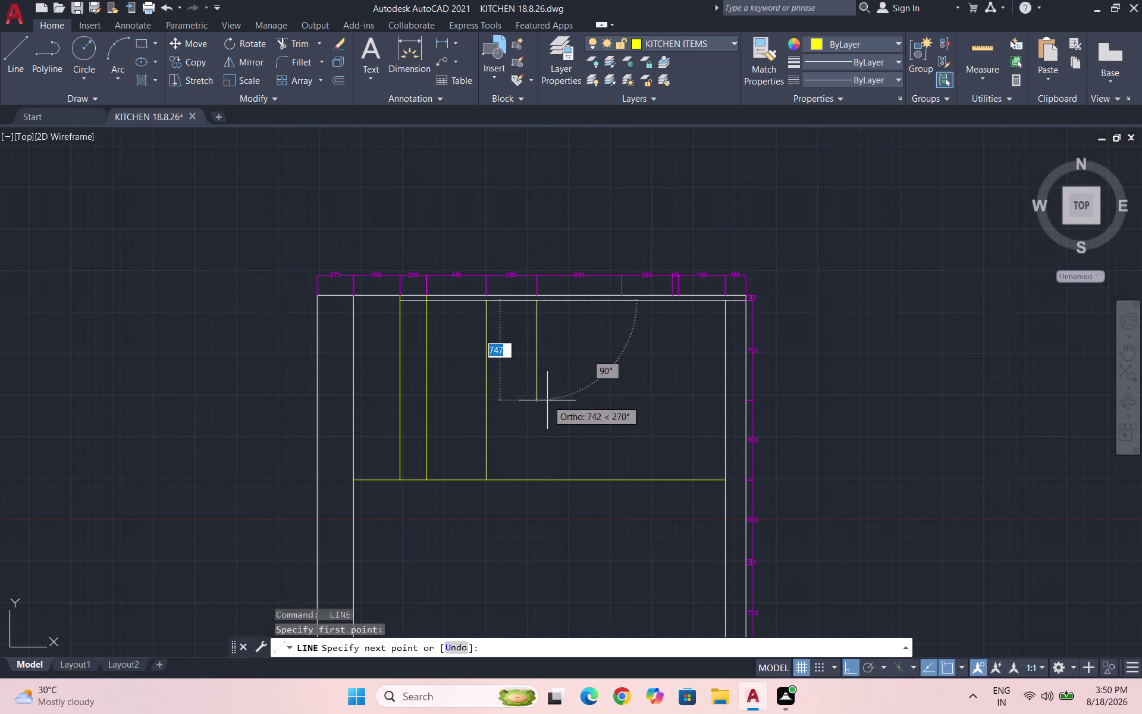
scroll(up, 3)
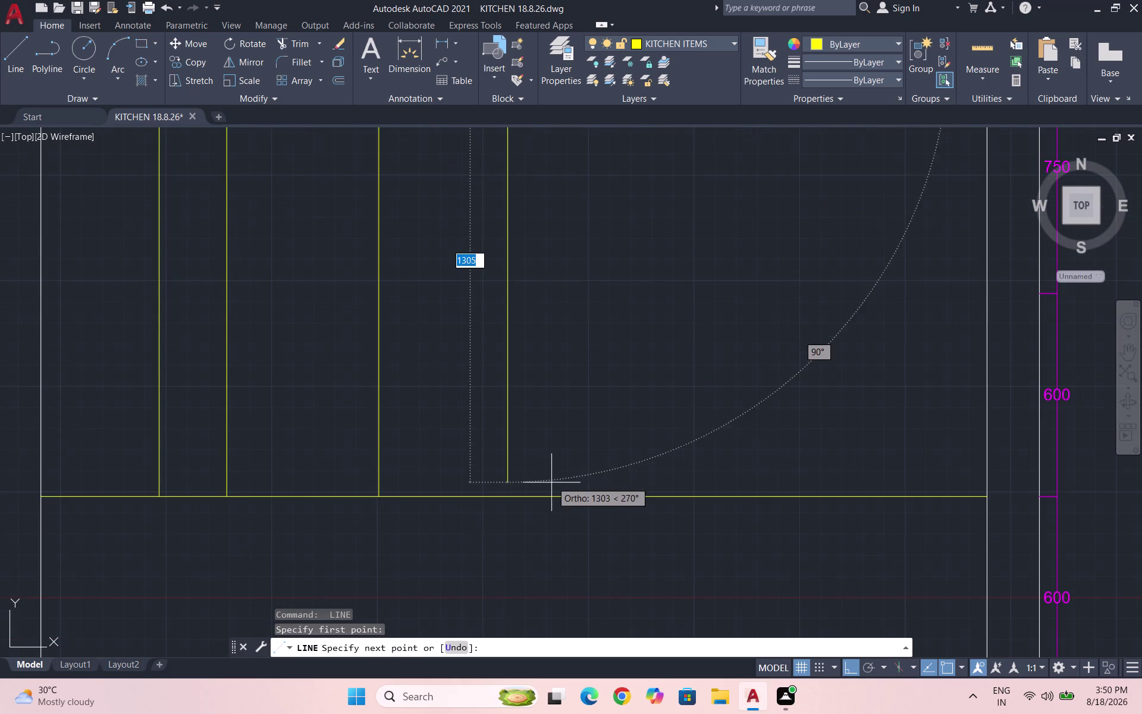
click(506, 498)
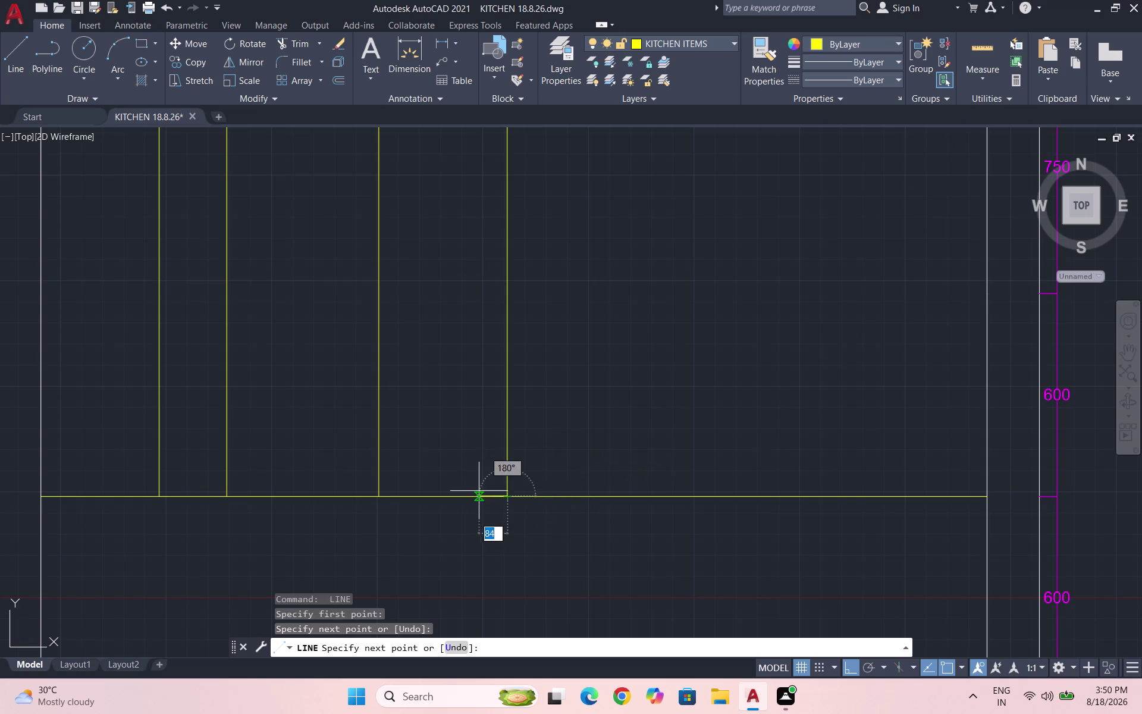
key(space)
scroll(down, 3)
scroll(down, 3)
key(space)
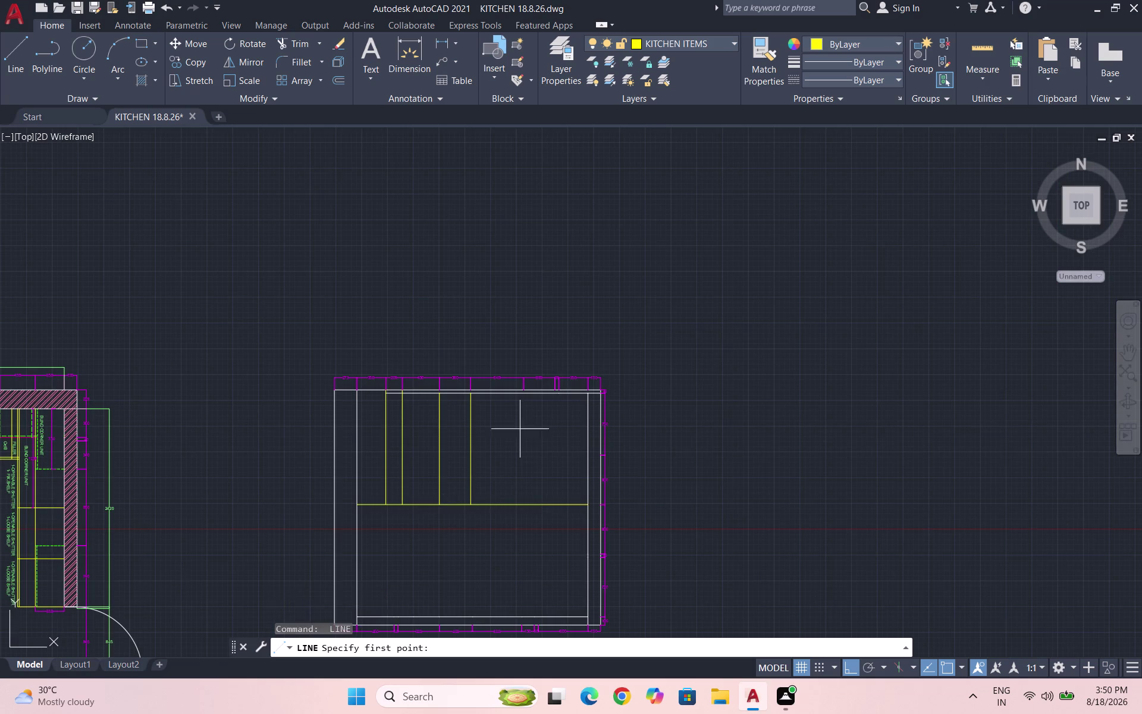
scroll(up, 3)
click(529, 339)
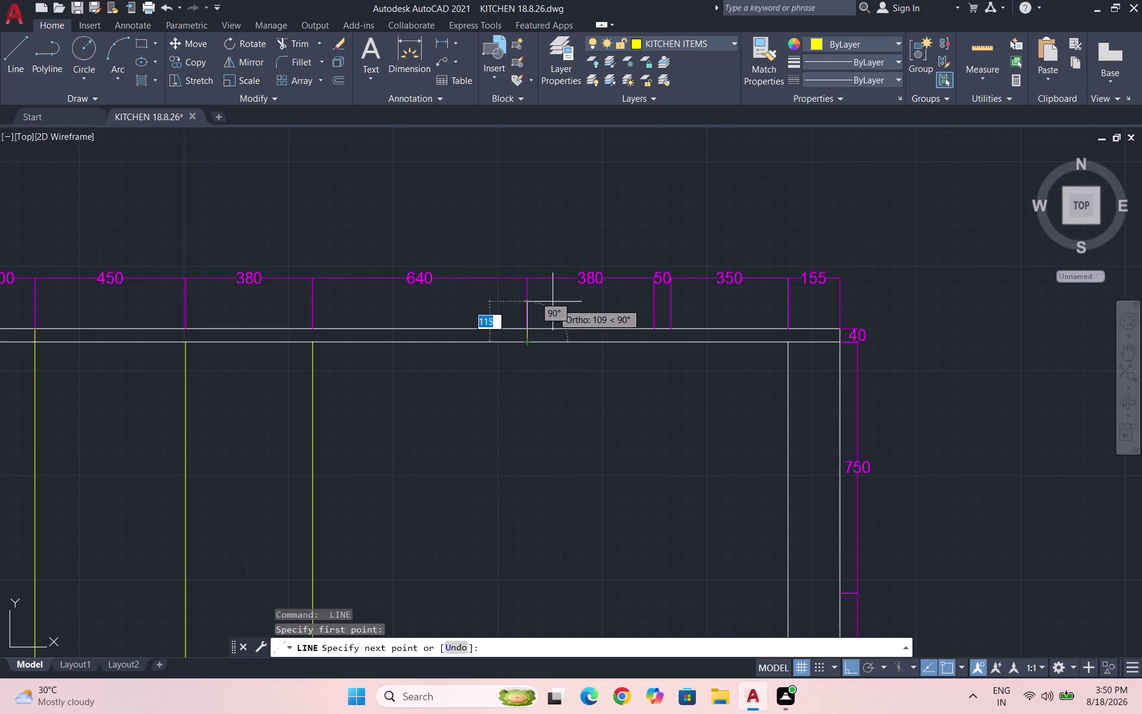
scroll(down, 3)
click(547, 371)
key(space)
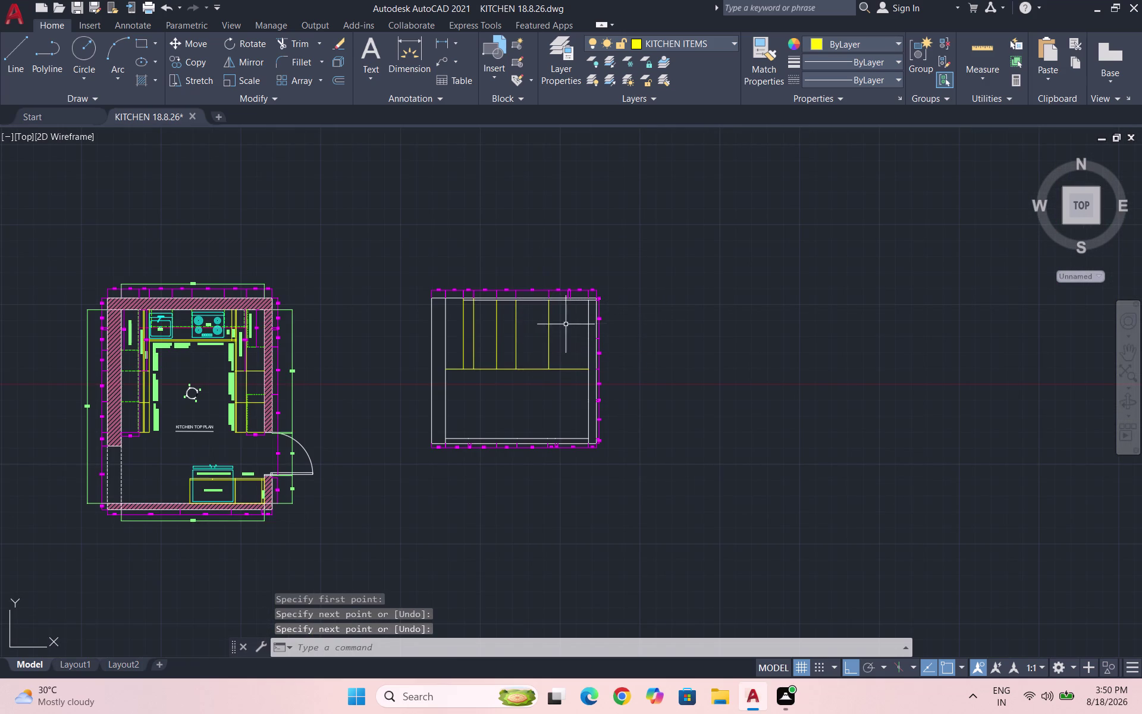
scroll(up, 3)
key(space)
scroll(up, 3)
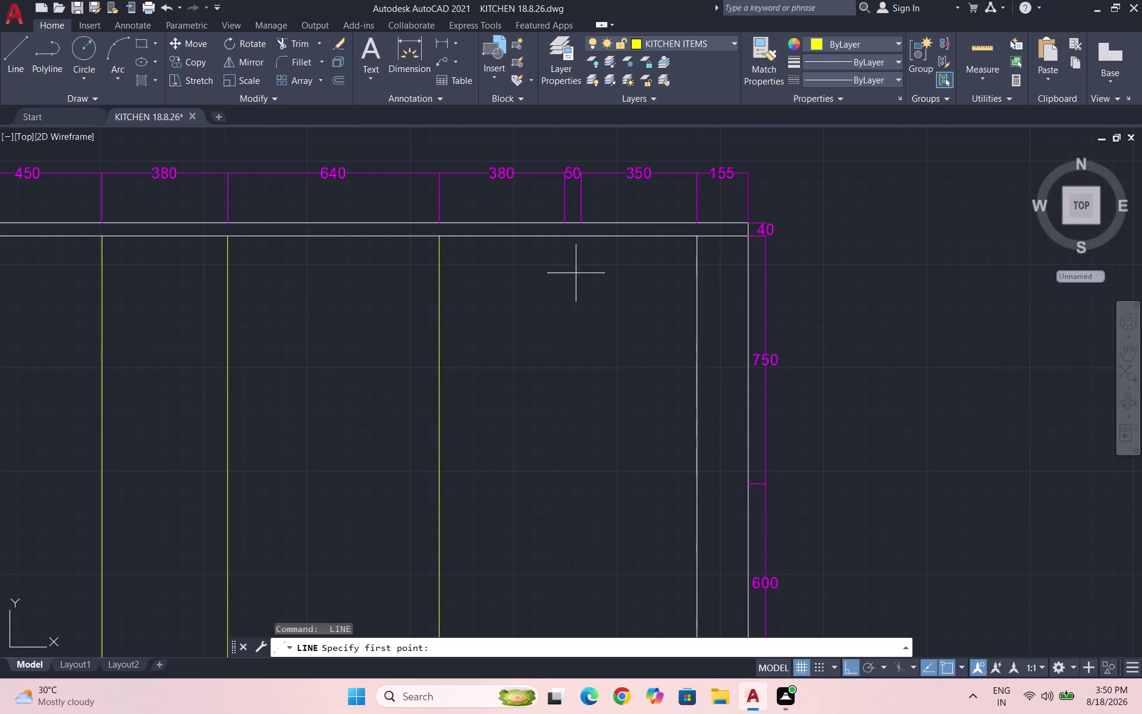
click(564, 238)
scroll(down, 3)
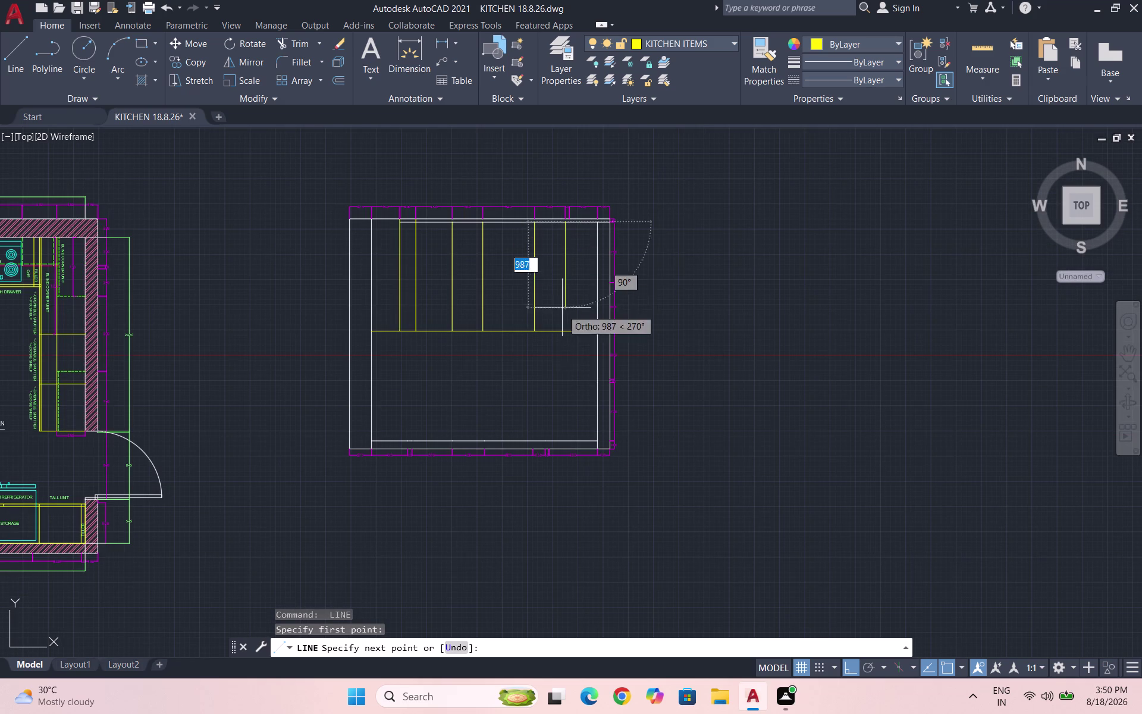
click(568, 331)
key(space)
scroll(up, 3)
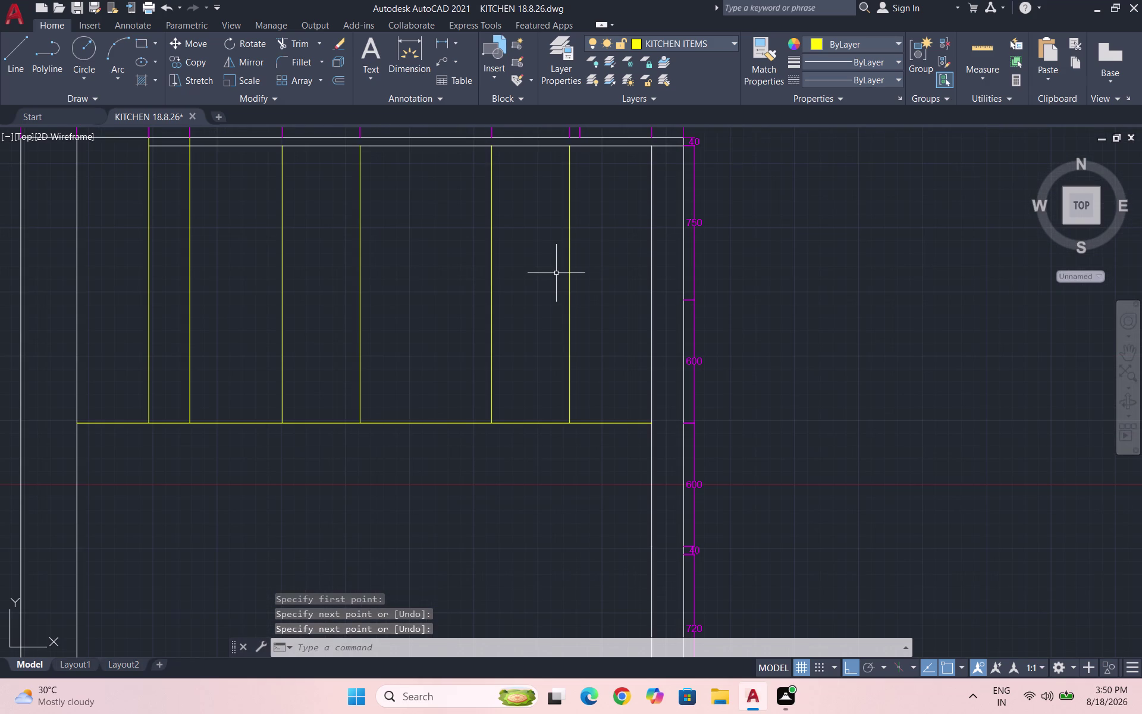
scroll(down, 3)
scroll(up, 3)
key(space)
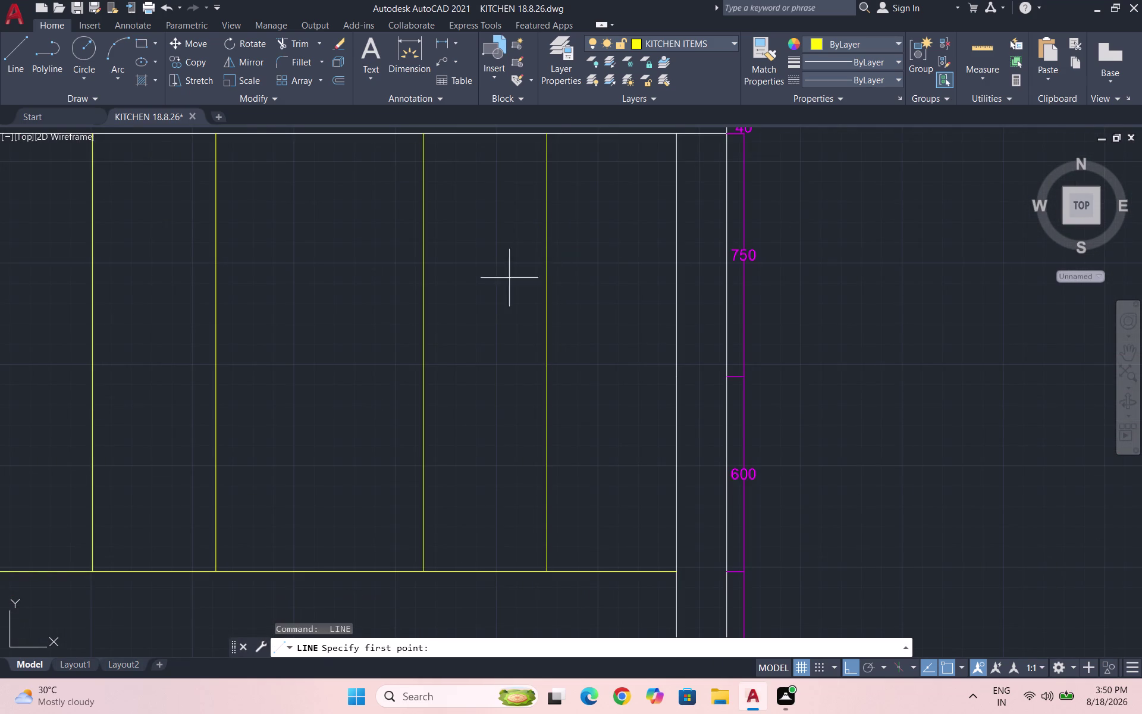
scroll(down, 3)
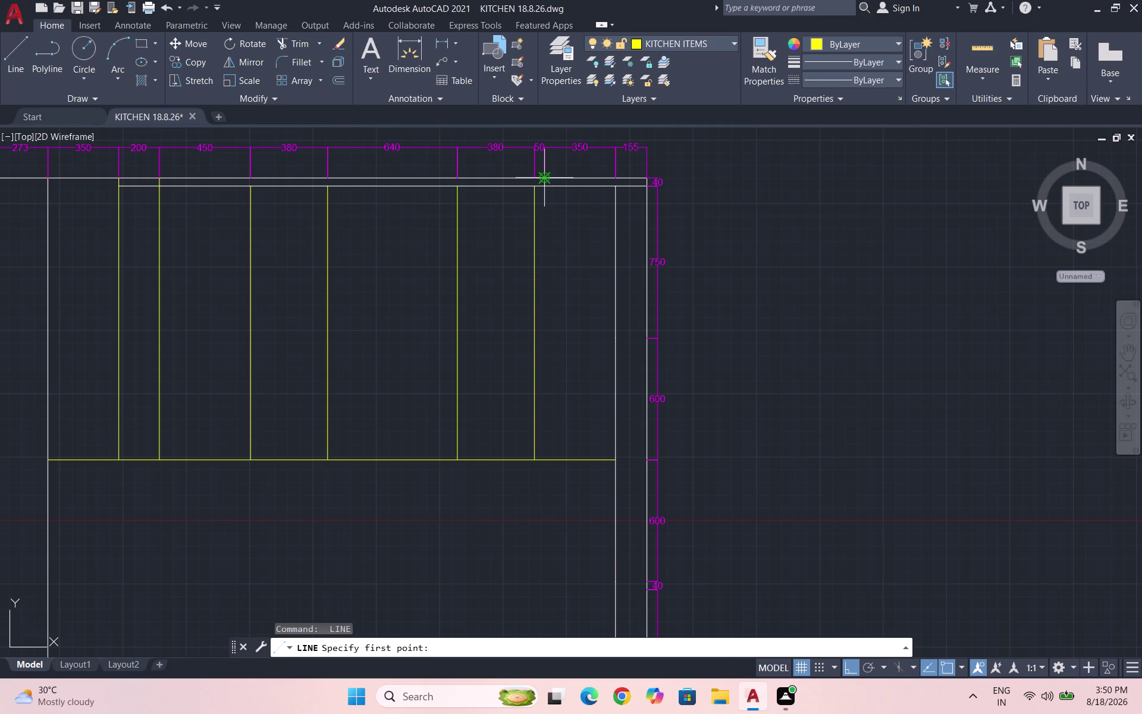
click(545, 187)
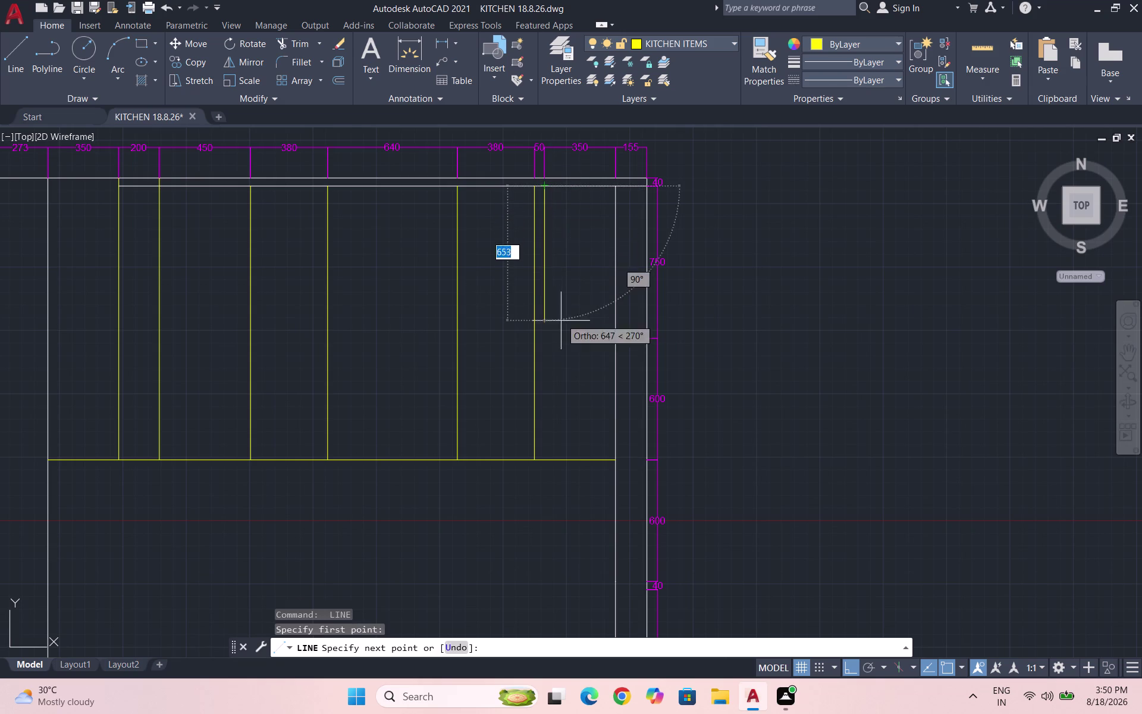
click(544, 464)
key(space)
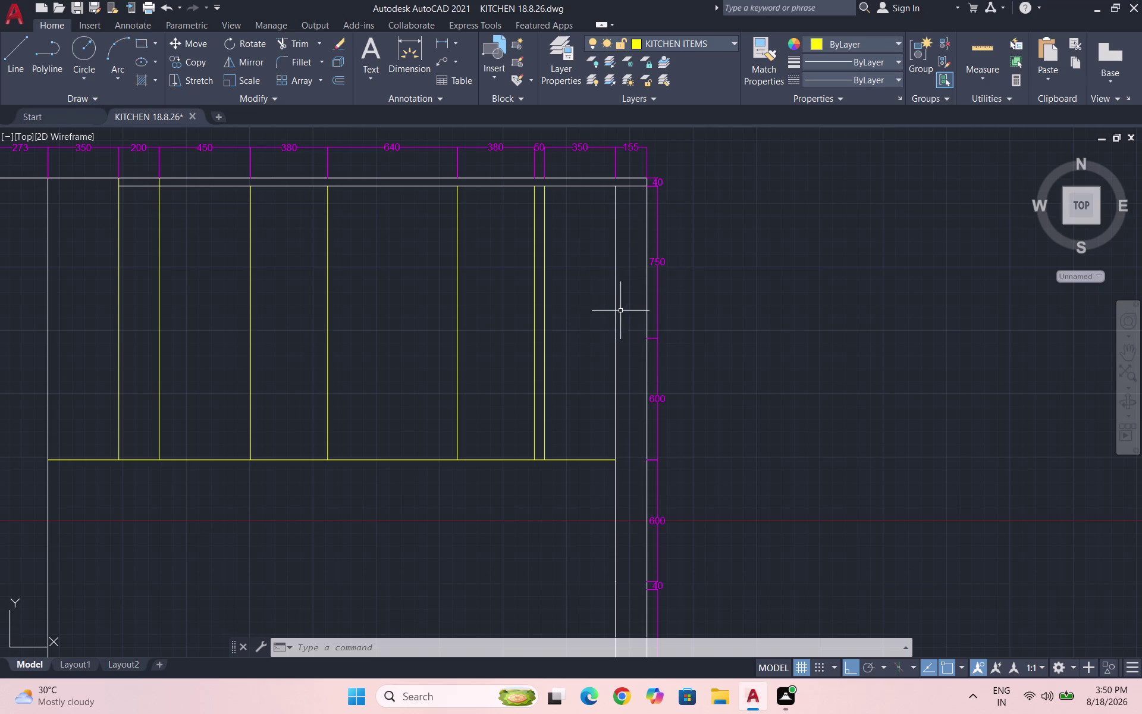
Draw a short line from the elevation's right edge to form a narrow strip.
key(space)
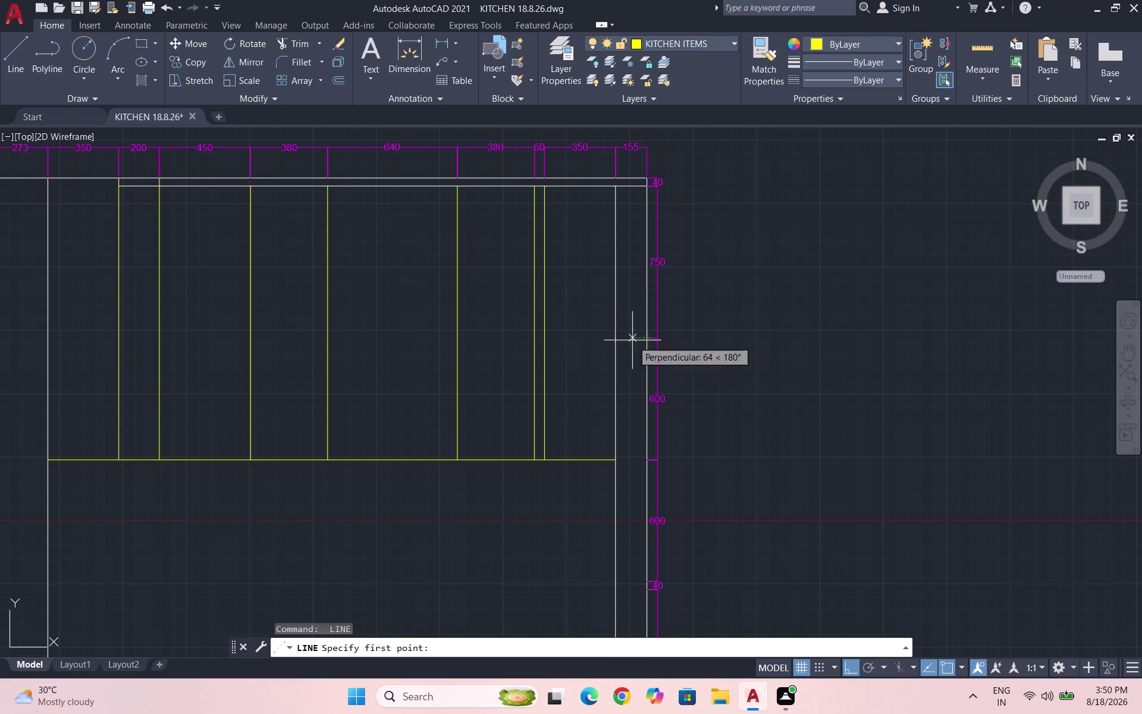
click(617, 342)
scroll(down, 3)
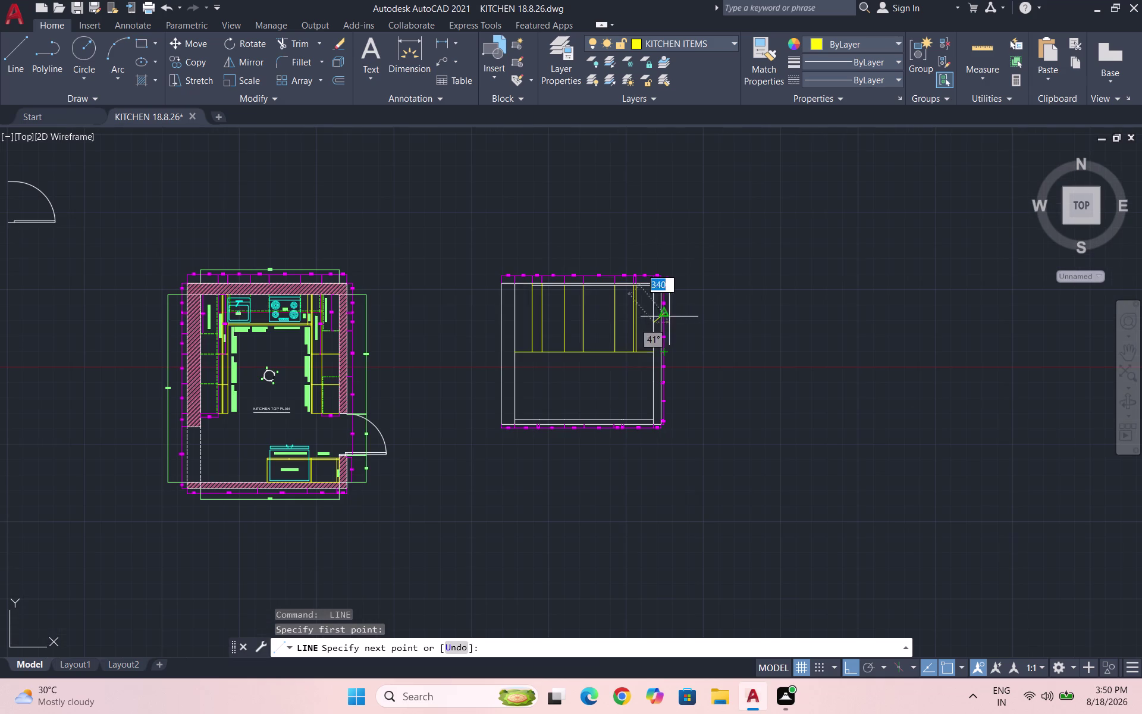
scroll(up, 3)
click(506, 310)
key(space)
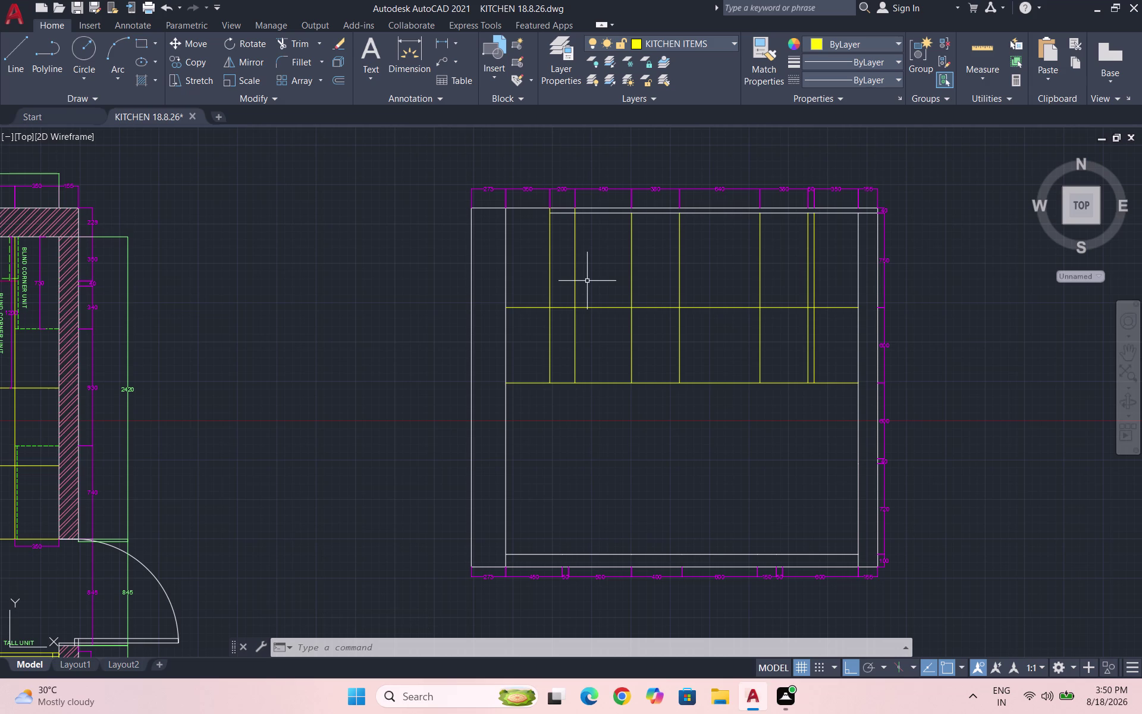
Draw a vertical line from the top of the 200 column down to the band line.
scroll(up, 3)
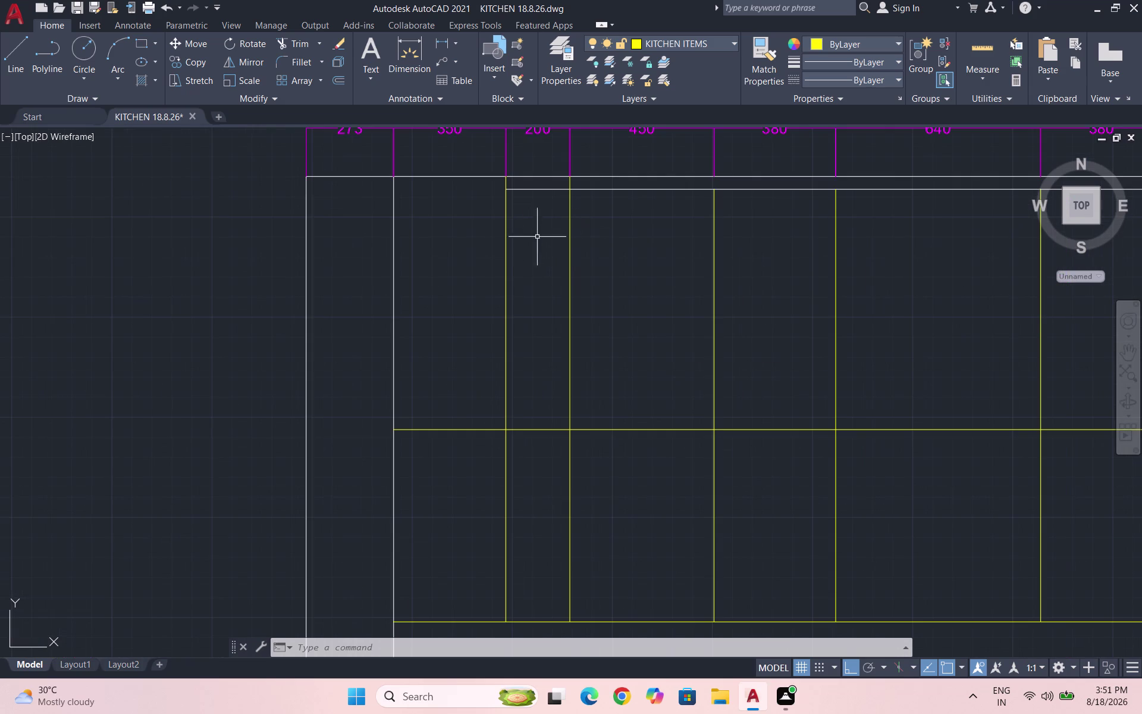
key(l)
key(Return)
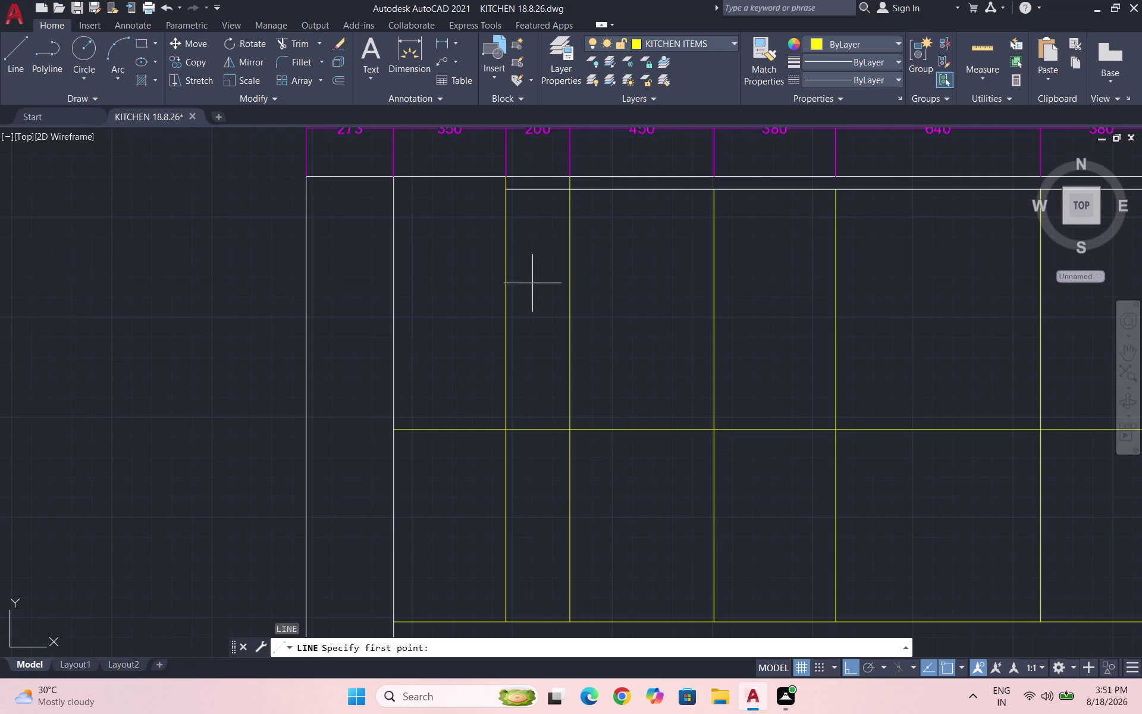
scroll(up, 3)
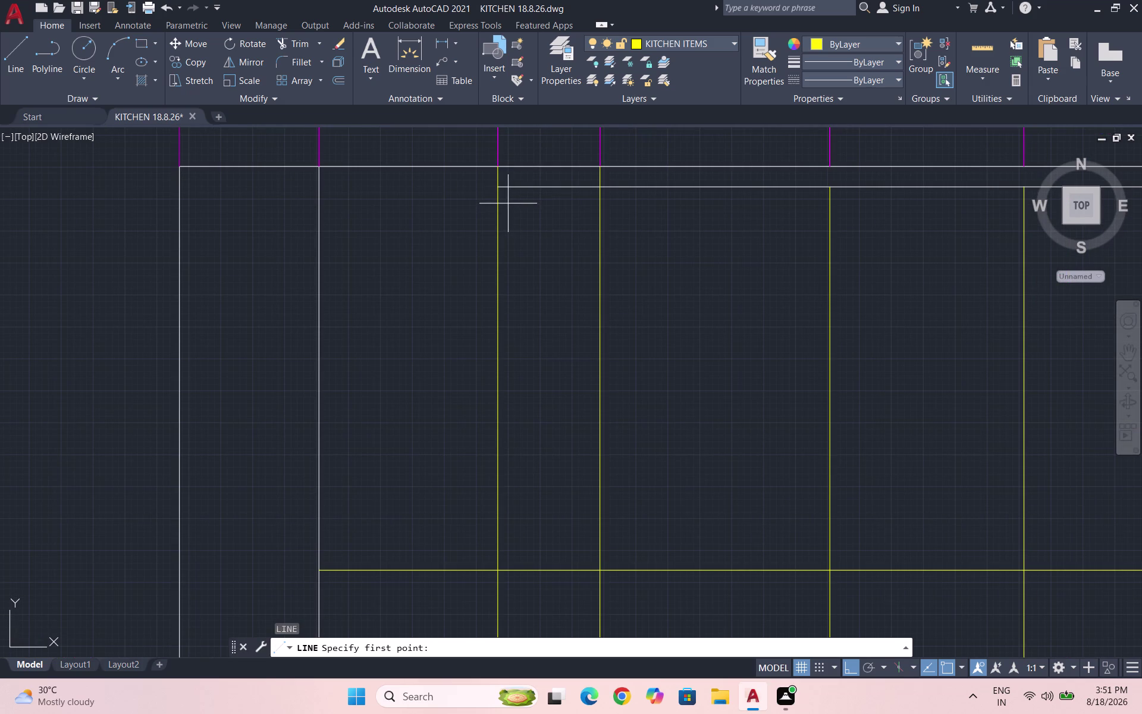
click(508, 204)
scroll(down, 3)
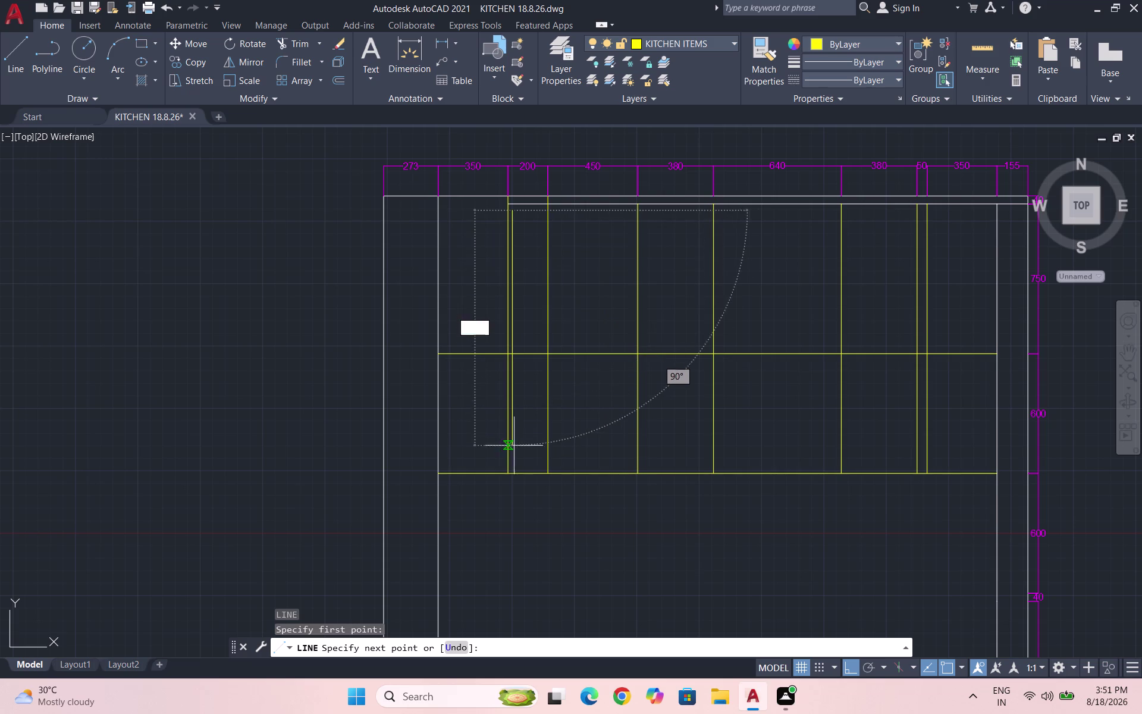
scroll(up, 3)
click(508, 473)
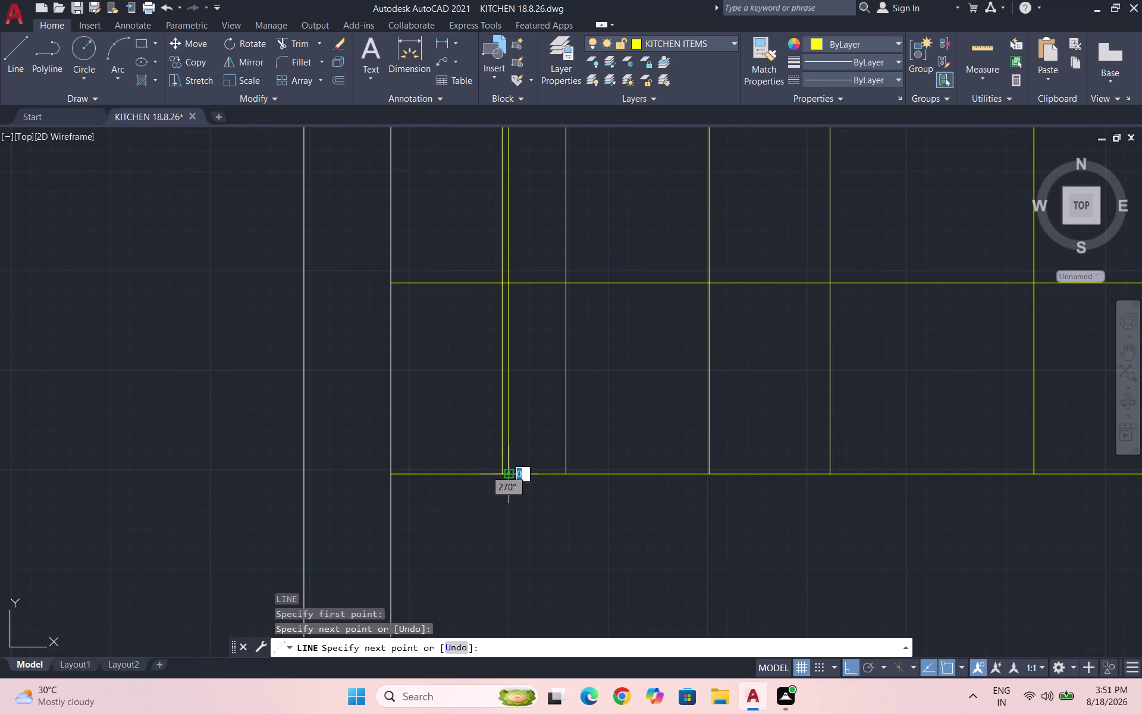
key(Escape)
scroll(down, 3)
scroll(up, 3)
Draw the panel's 161-wide top edge and its side down to the band line, then save.
key(space)
scroll(up, 3)
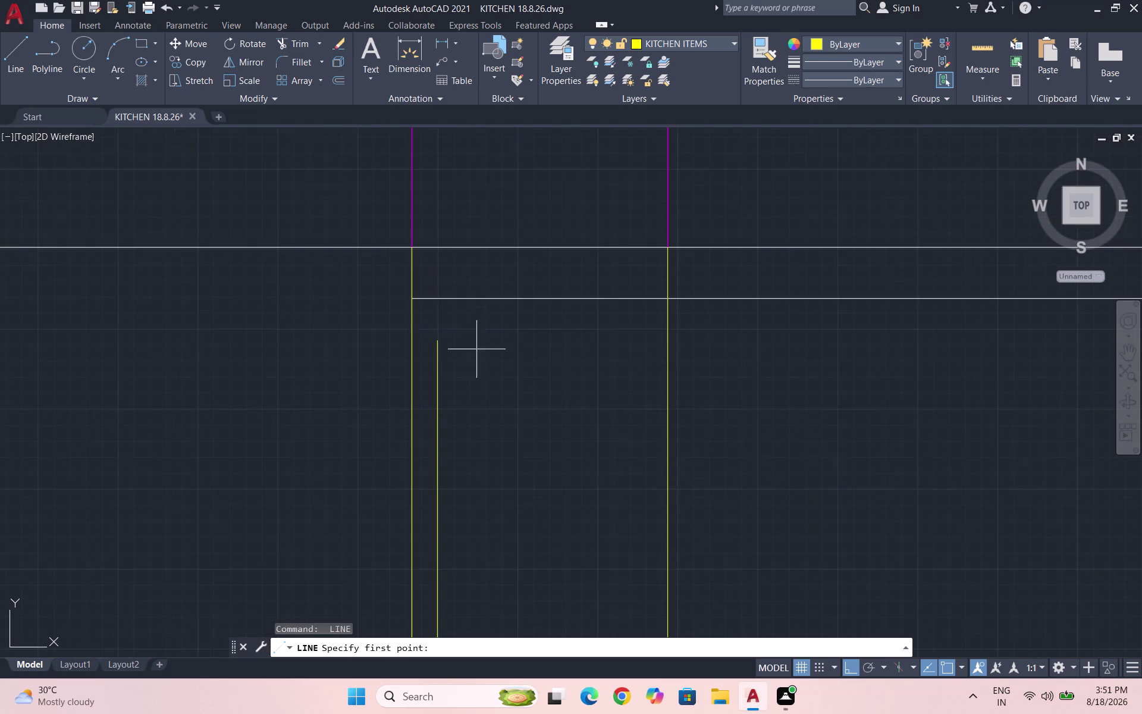
click(434, 340)
click(431, 323)
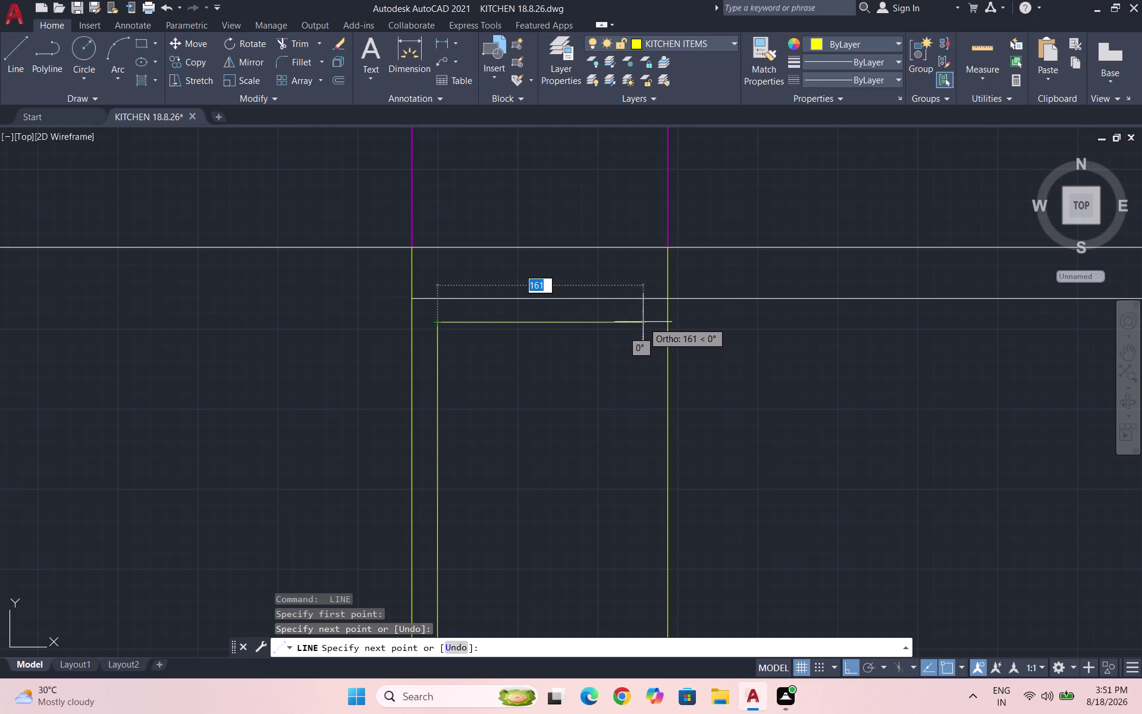
click(648, 321)
scroll(down, 3)
scroll(down, 3)
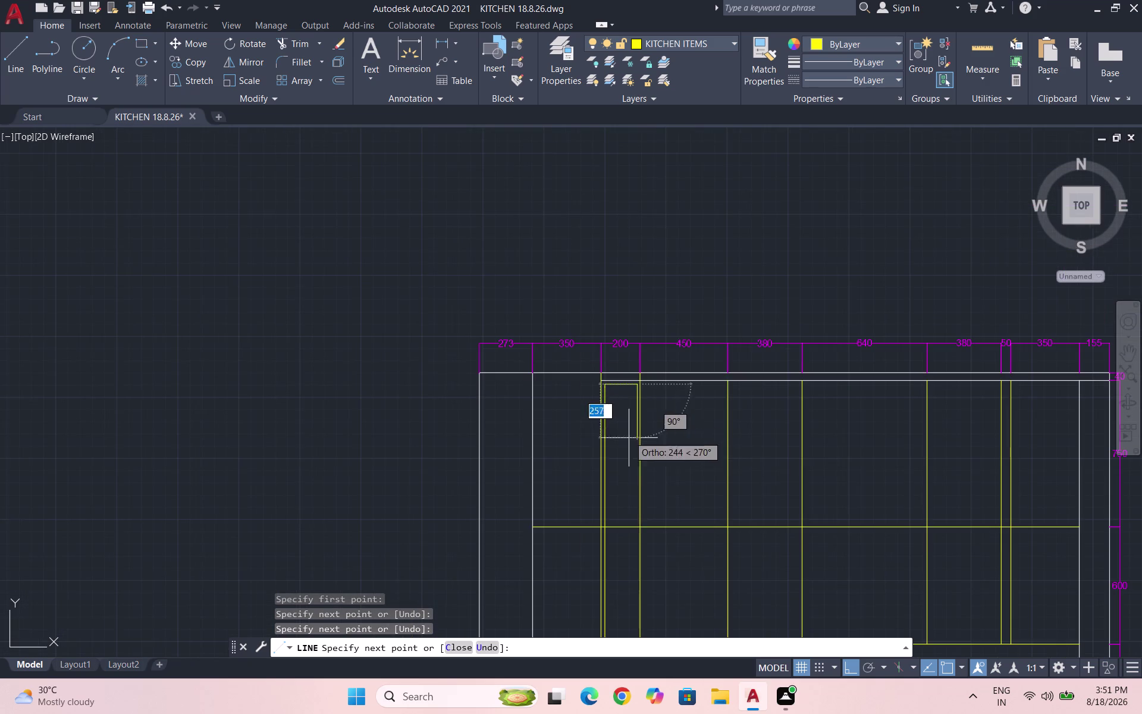
scroll(up, 3)
click(644, 552)
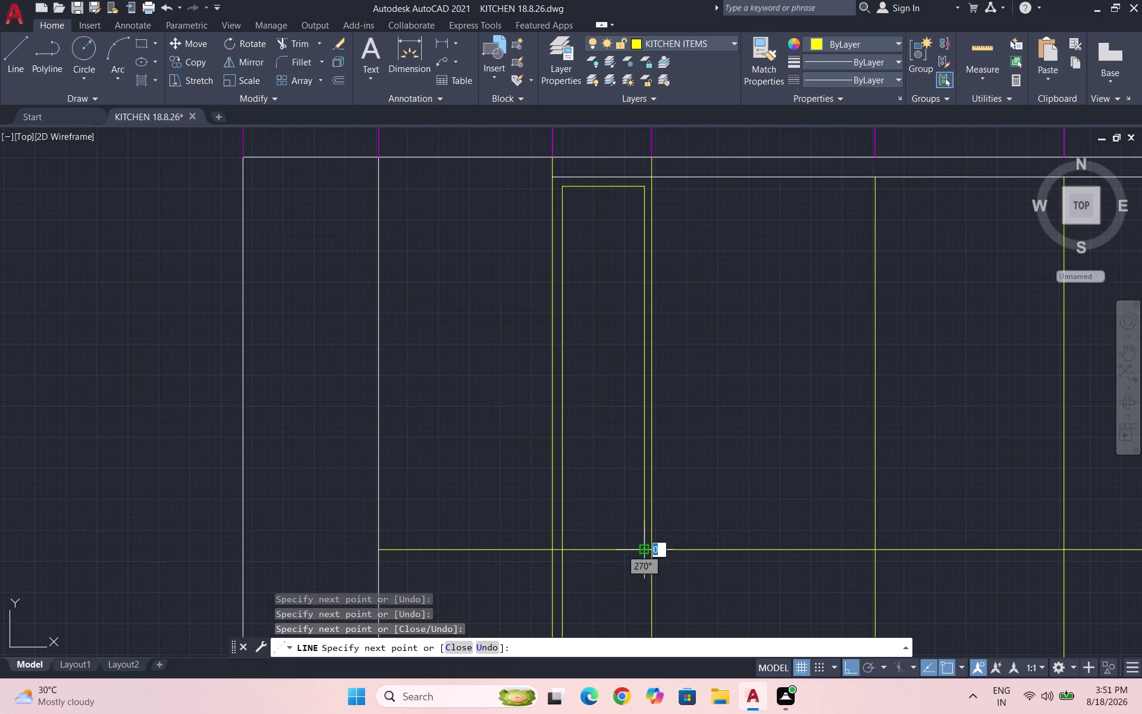
key(Escape)
key(ctrl+s)
scroll(down, 3)
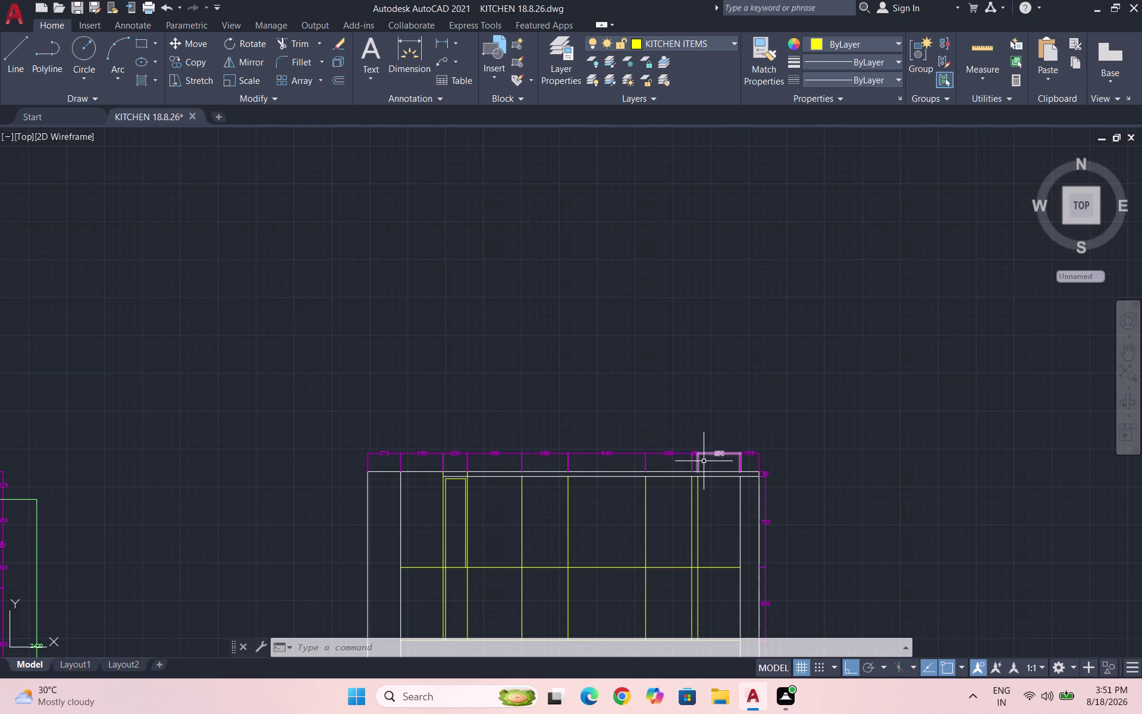
scroll(down, 3)
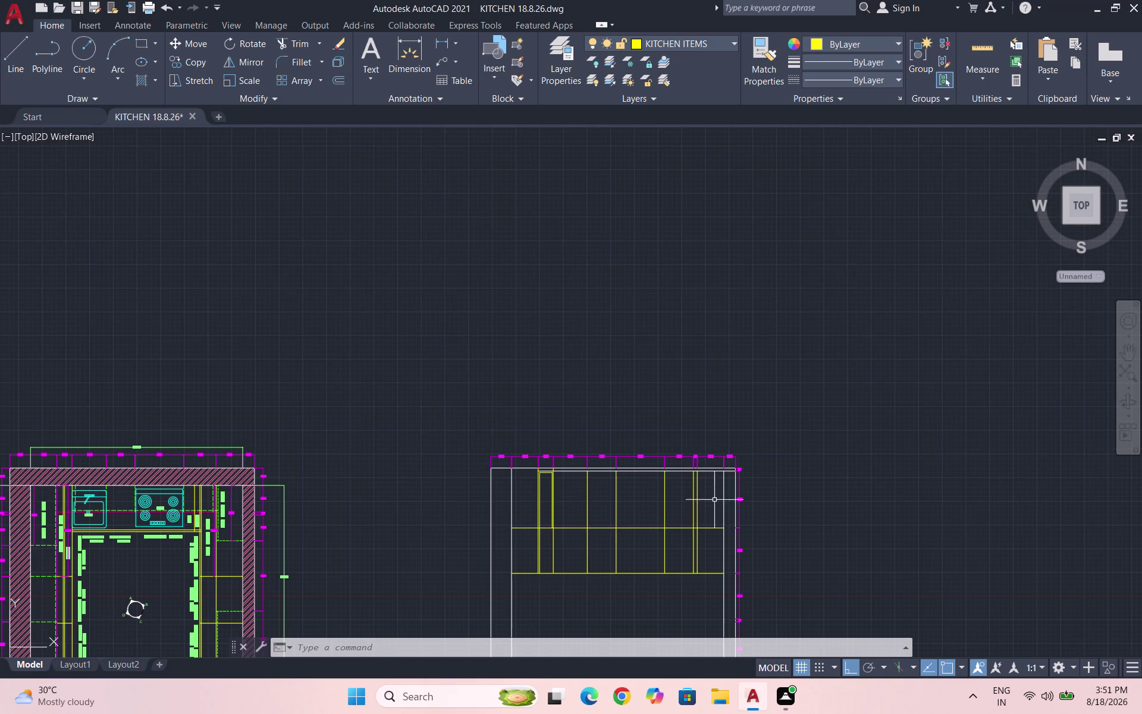
scroll(down, 3)
scroll(up, 3)
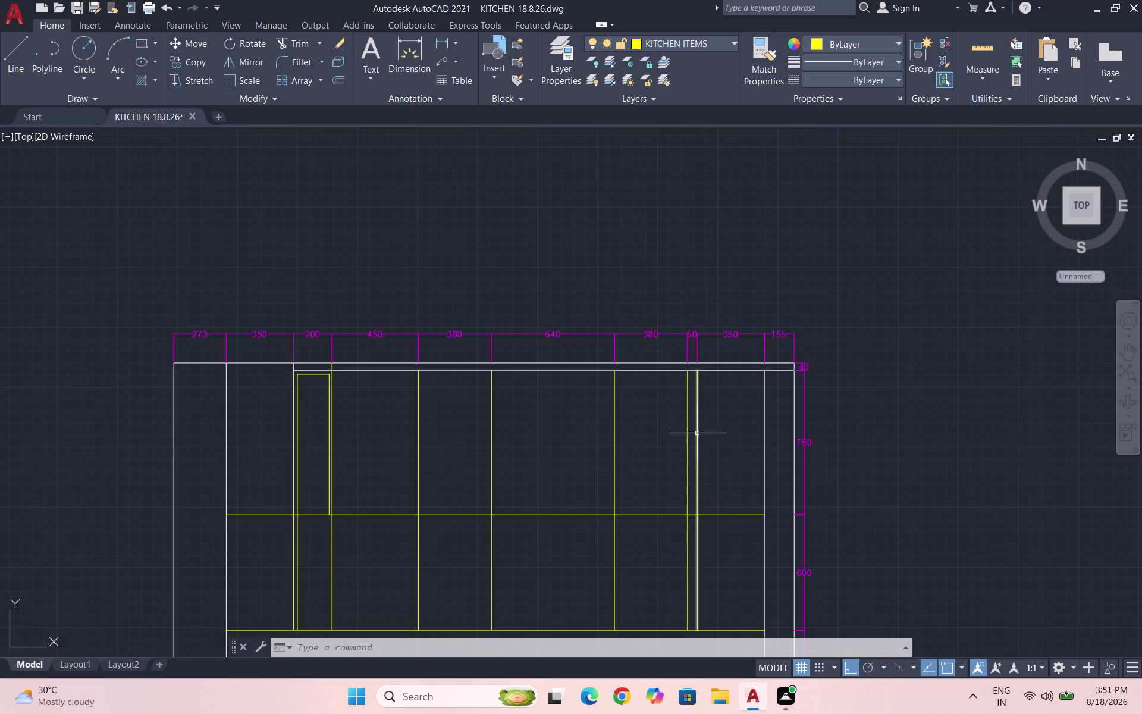
Copy the 50-gap line just to the right and save the drawing.
scroll(up, 3)
click(708, 430)
click(691, 429)
text(CO)
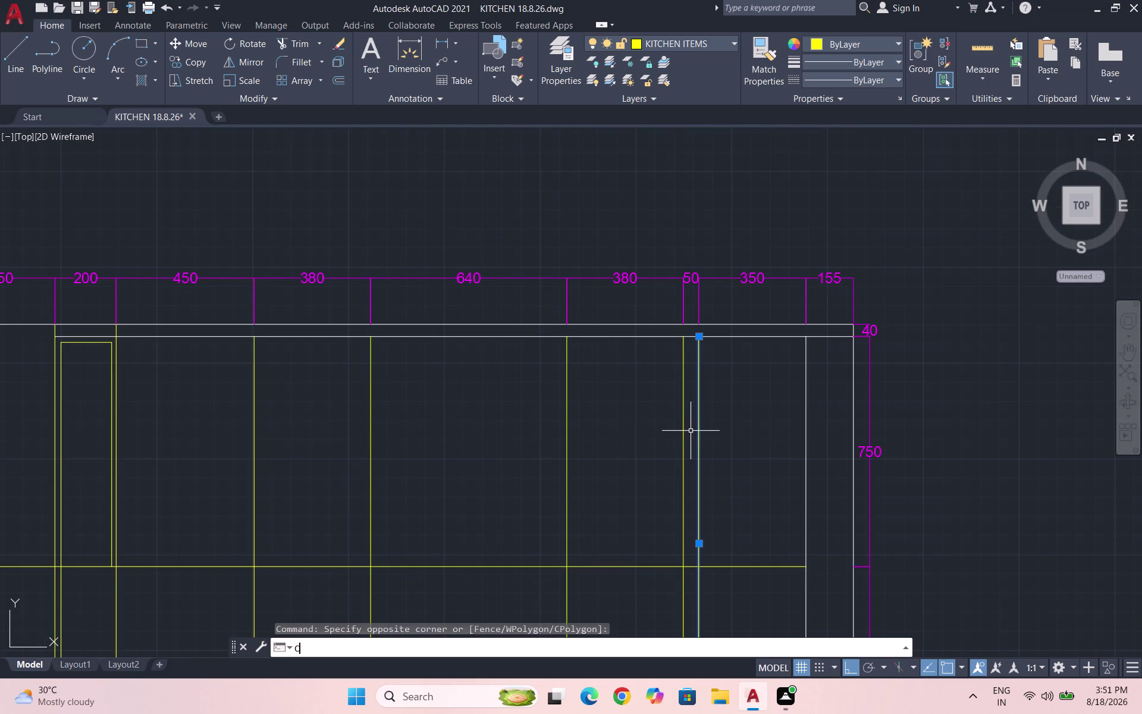
key(Return)
scroll(up, 3)
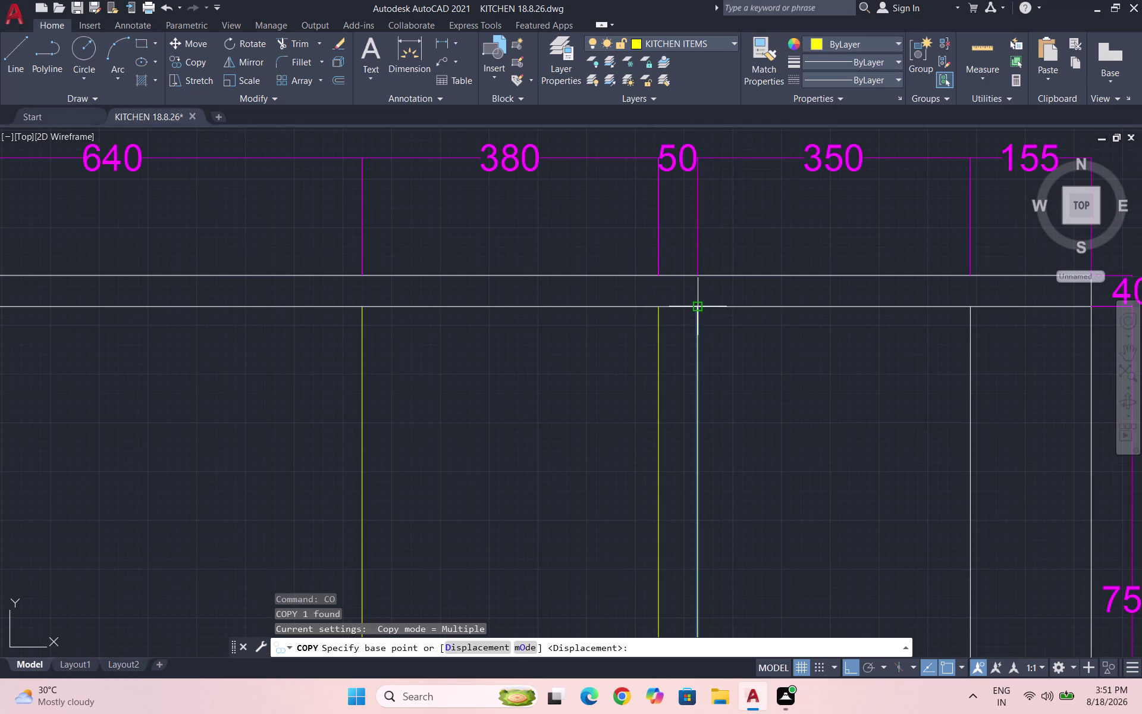
click(700, 307)
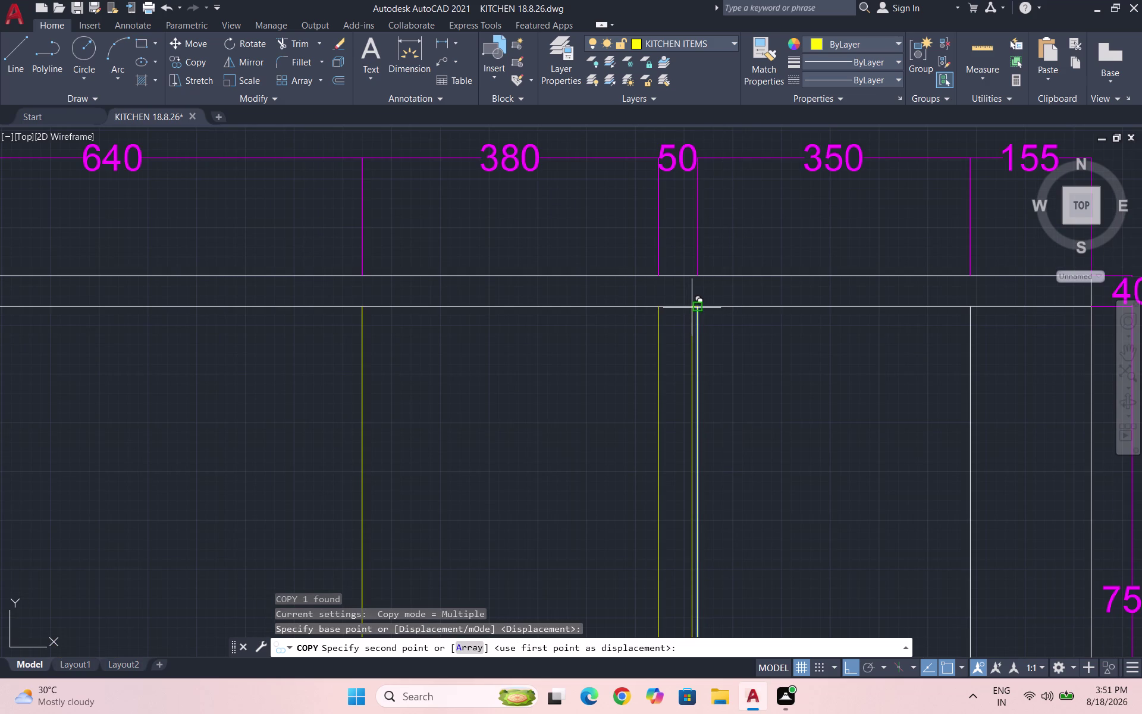
click(689, 308)
scroll(down, 3)
key(Escape)
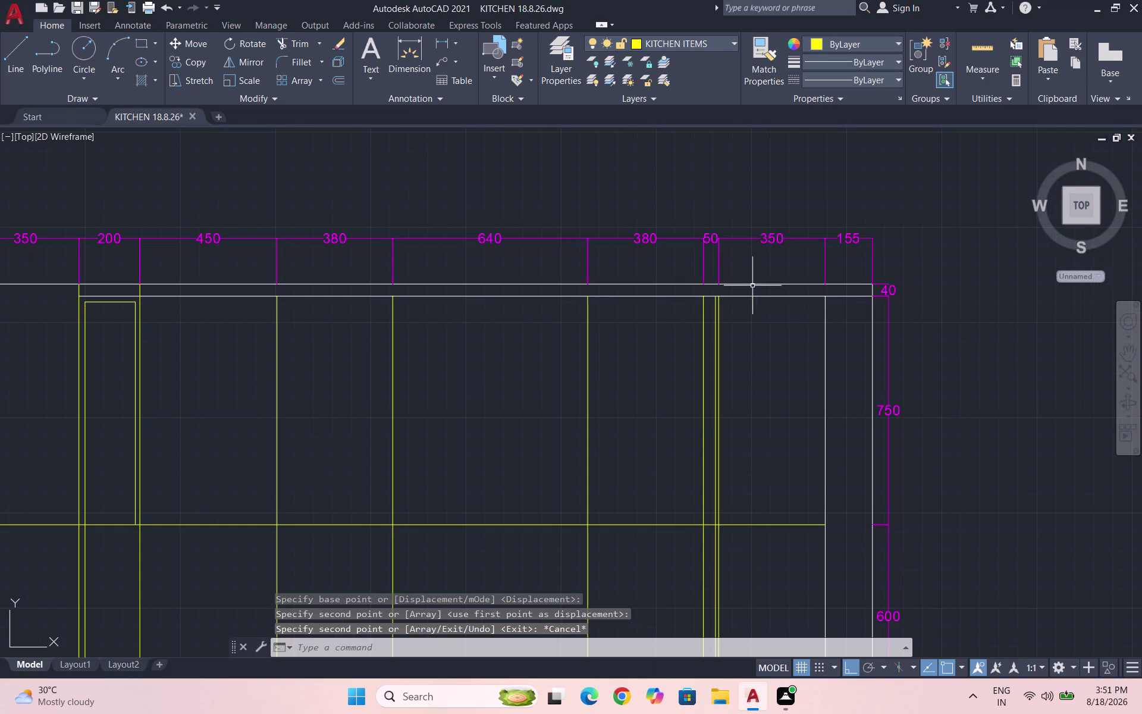
key(ctrl+s)
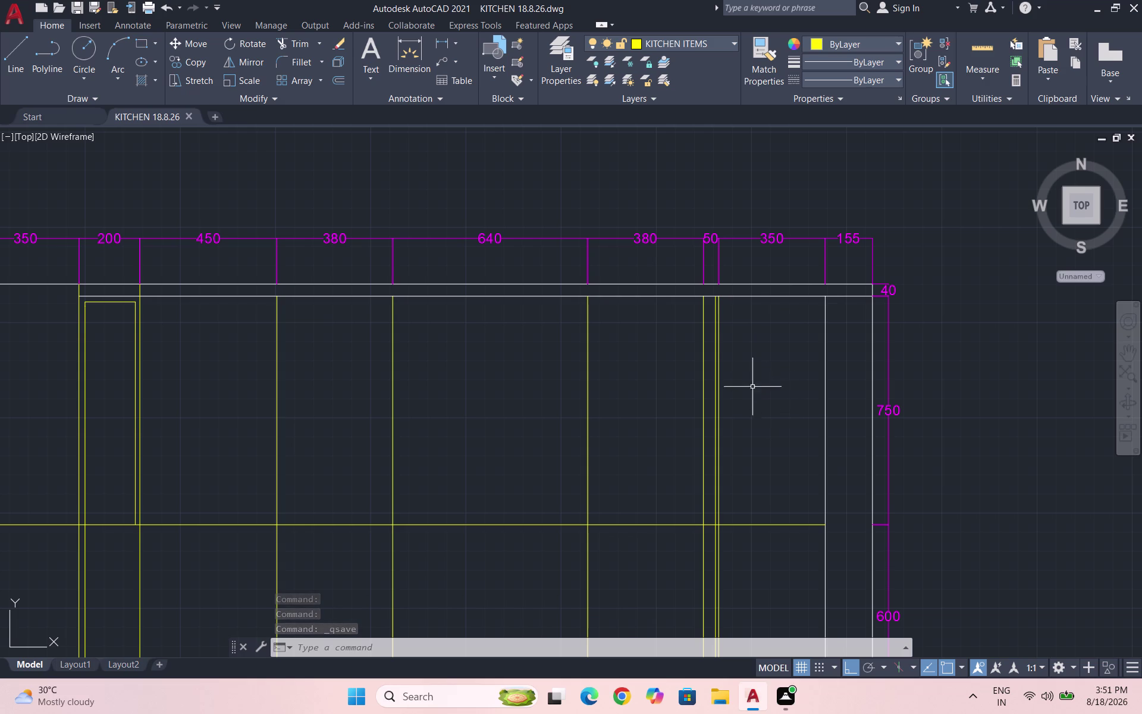
Start a vertical line from the band line toward the top, then cancel it.
key(l)
key(Return)
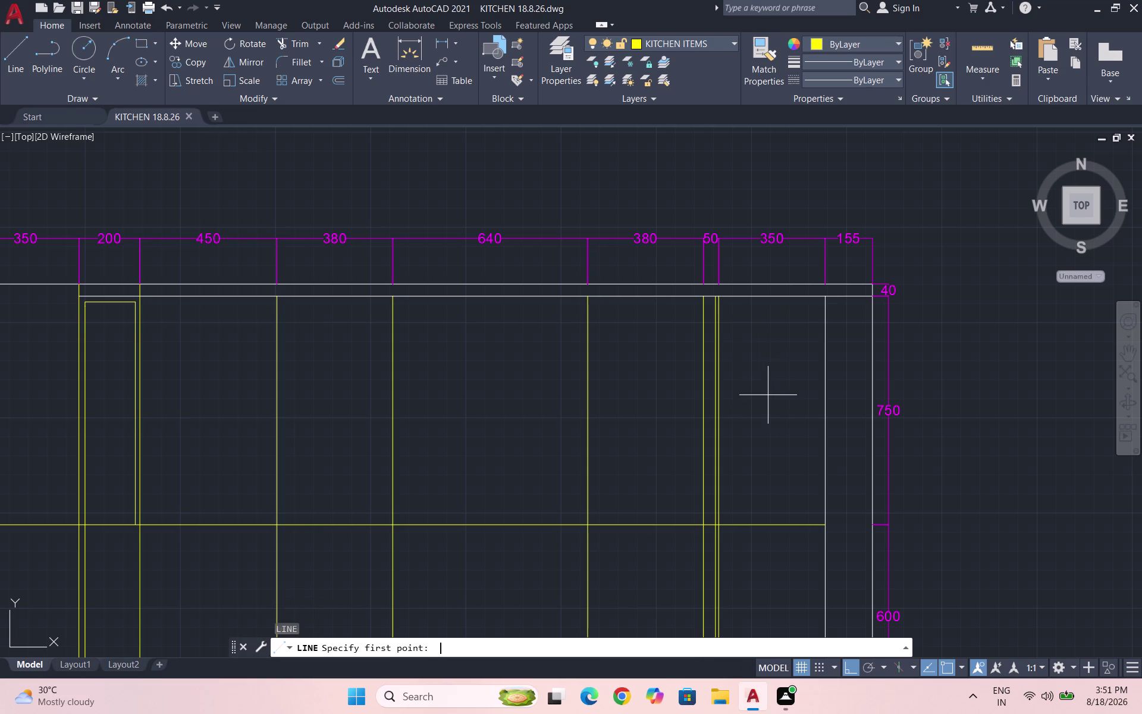
scroll(up, 3)
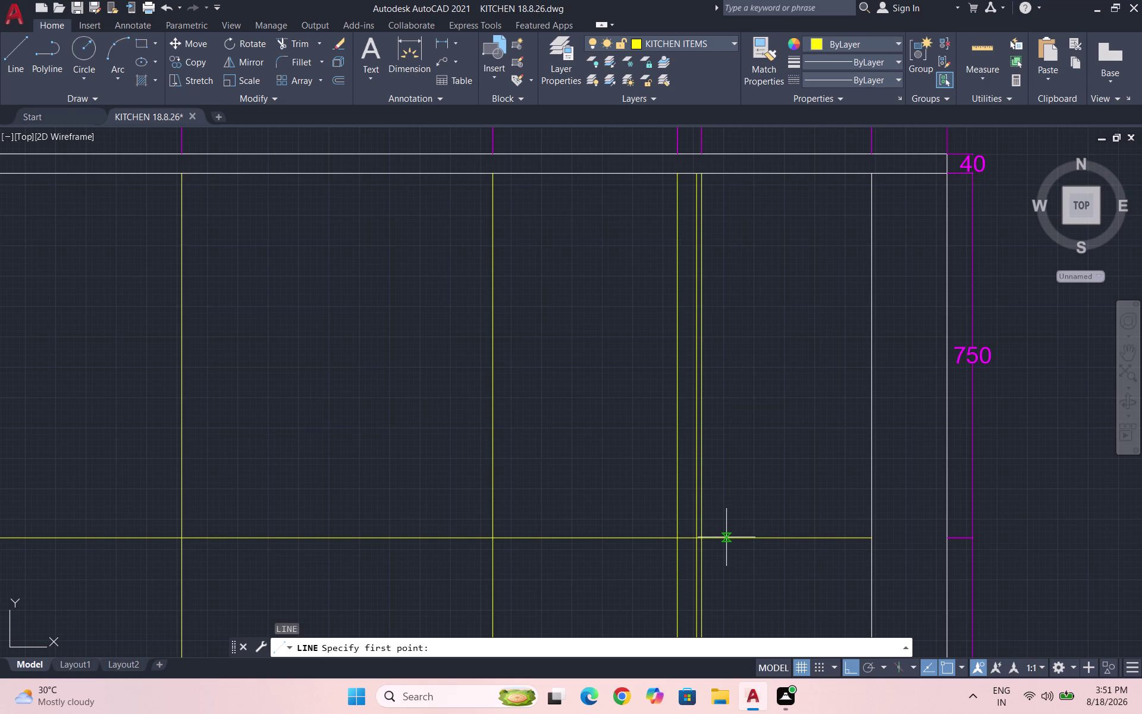
click(728, 537)
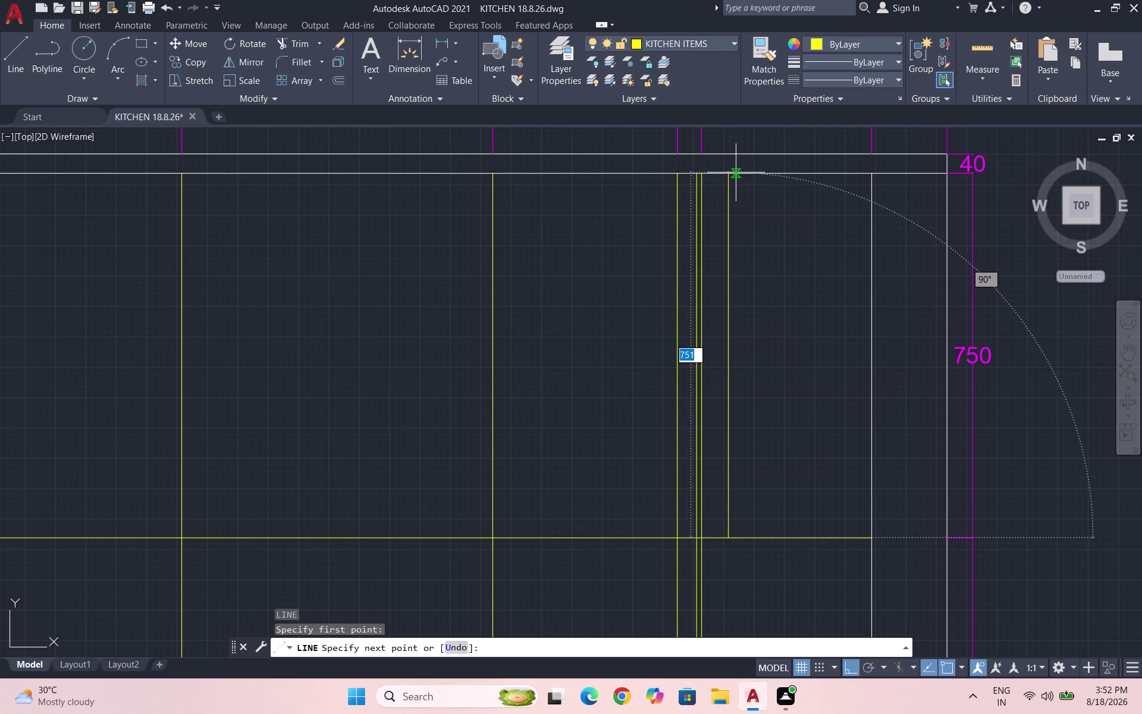
click(730, 177)
key(Escape)
text(LK)
key(Return)
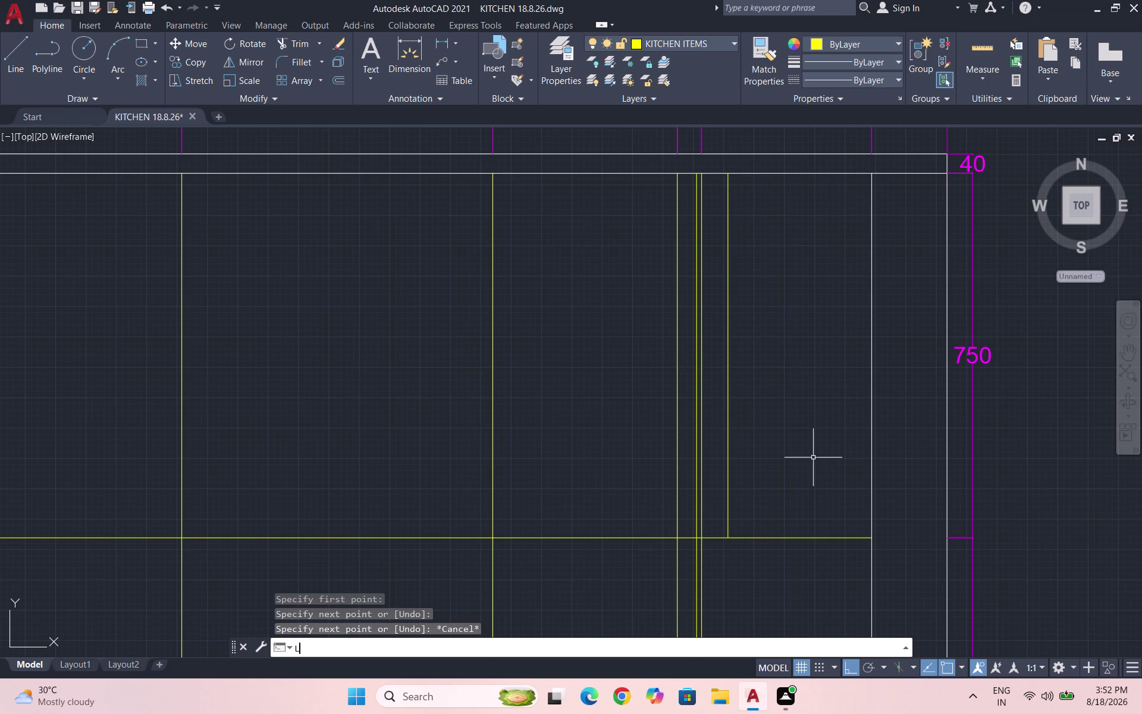
scroll(up, 3)
key(Escape)
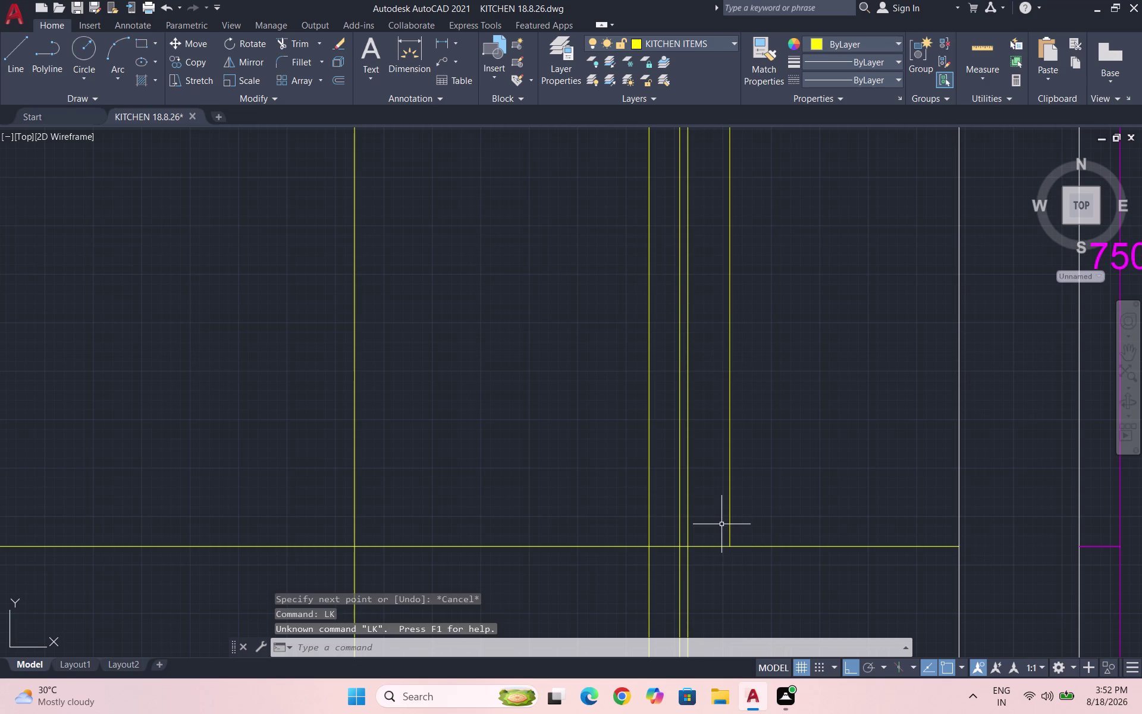
Draw a 48-long horizontal ledge beside the doubled line.
key(l)
key(Return)
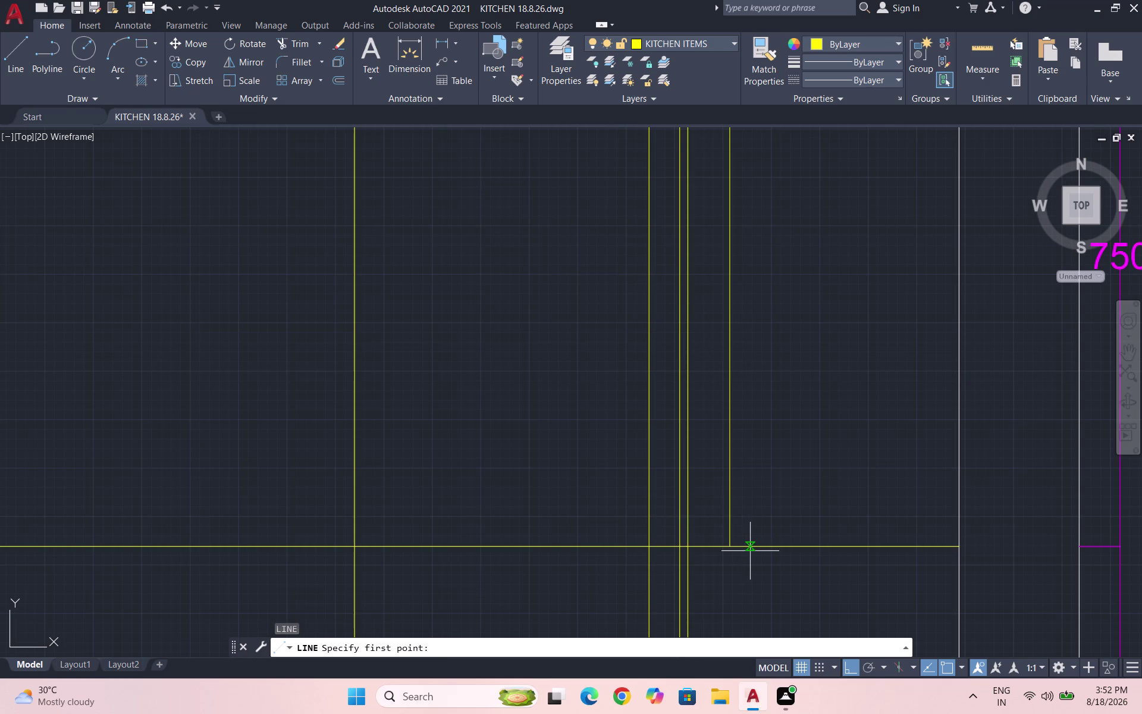
scroll(up, 3)
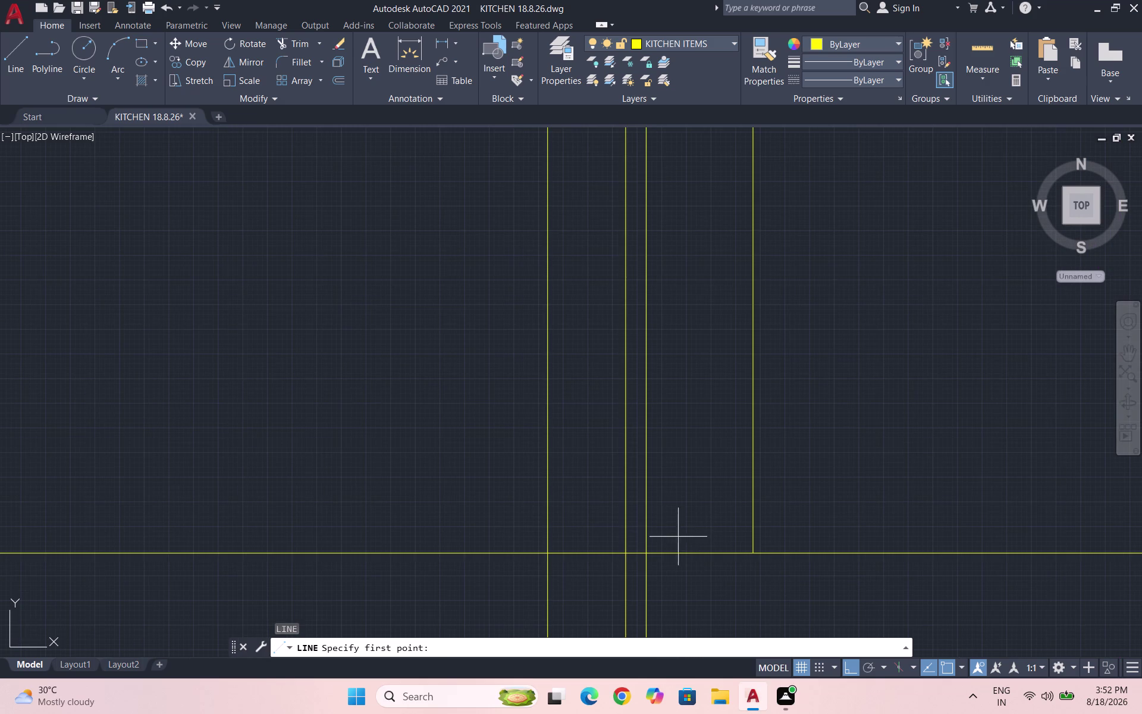
click(646, 527)
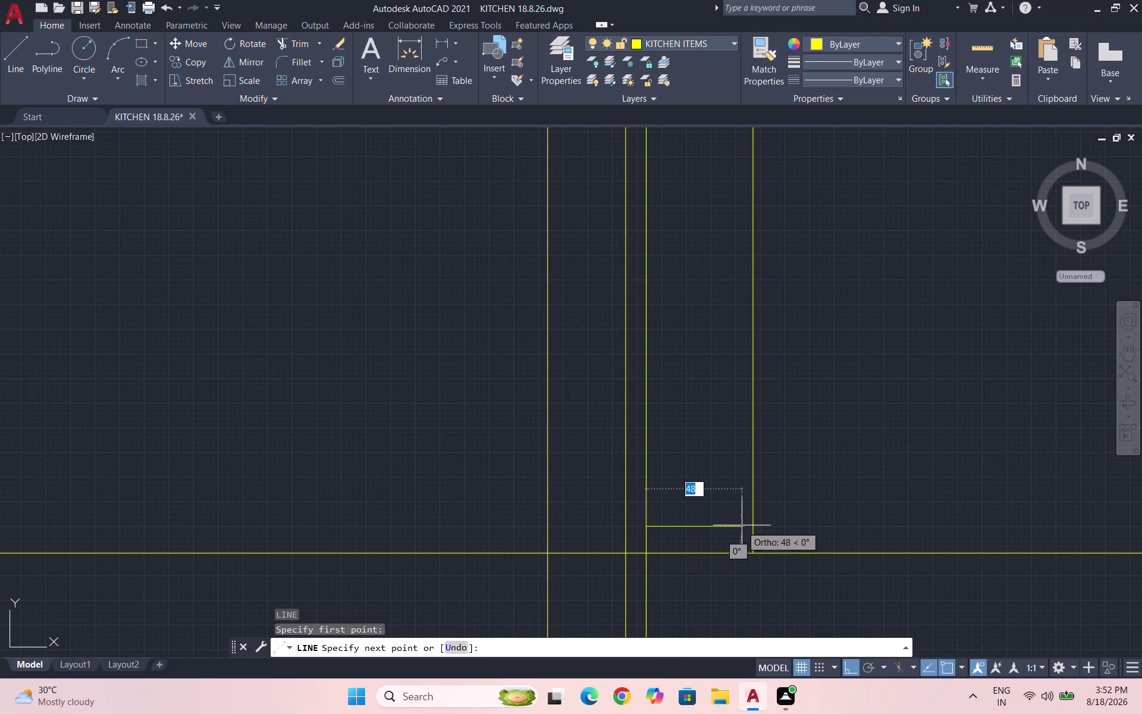
click(758, 523)
key(Escape)
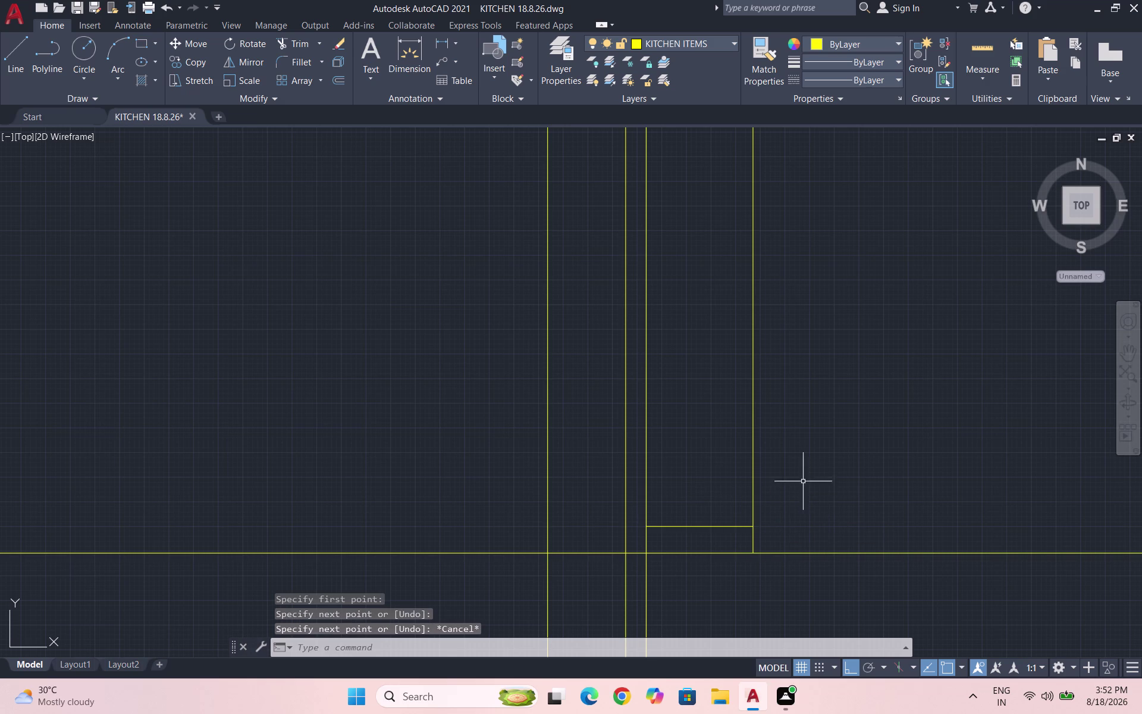
scroll(down, 3)
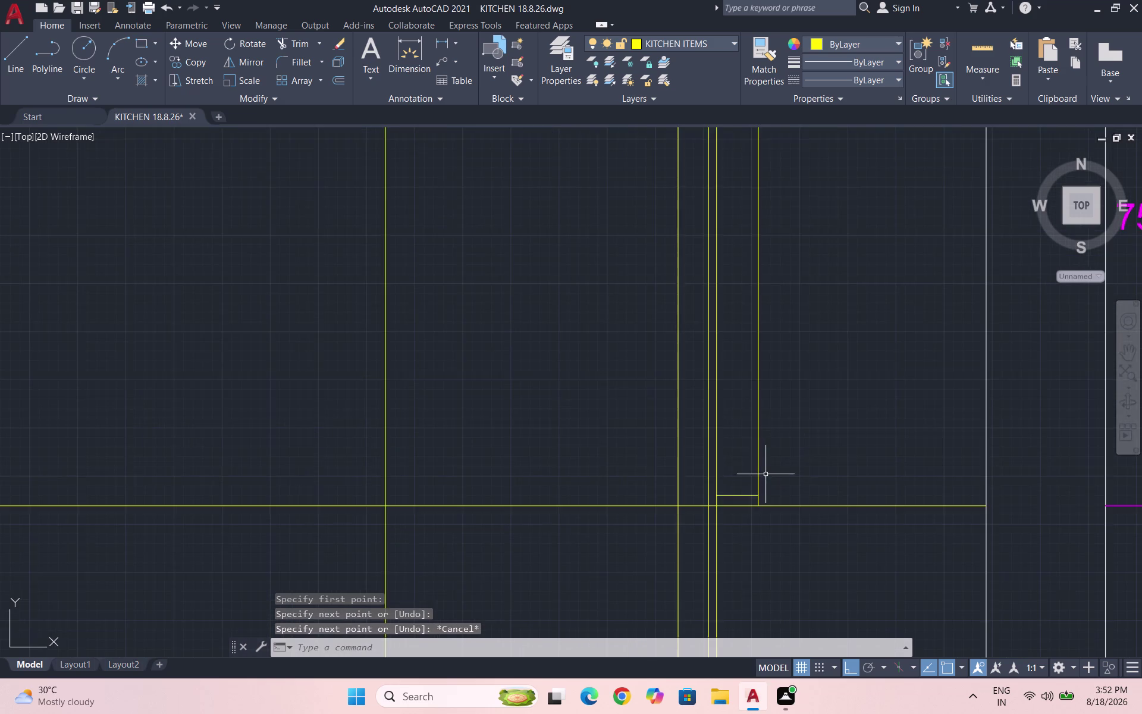
scroll(down, 3)
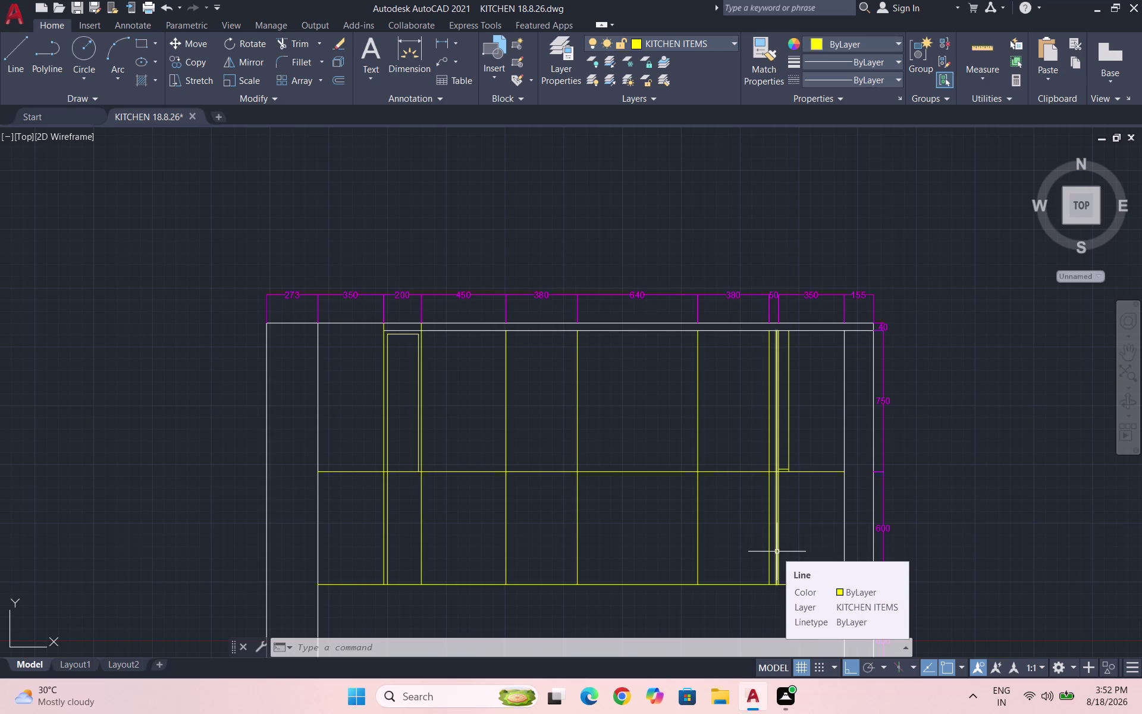
Draw a dashed horizontal line across the base cabinets, from the right edge to the left edge.
key(l)
key(Escape)
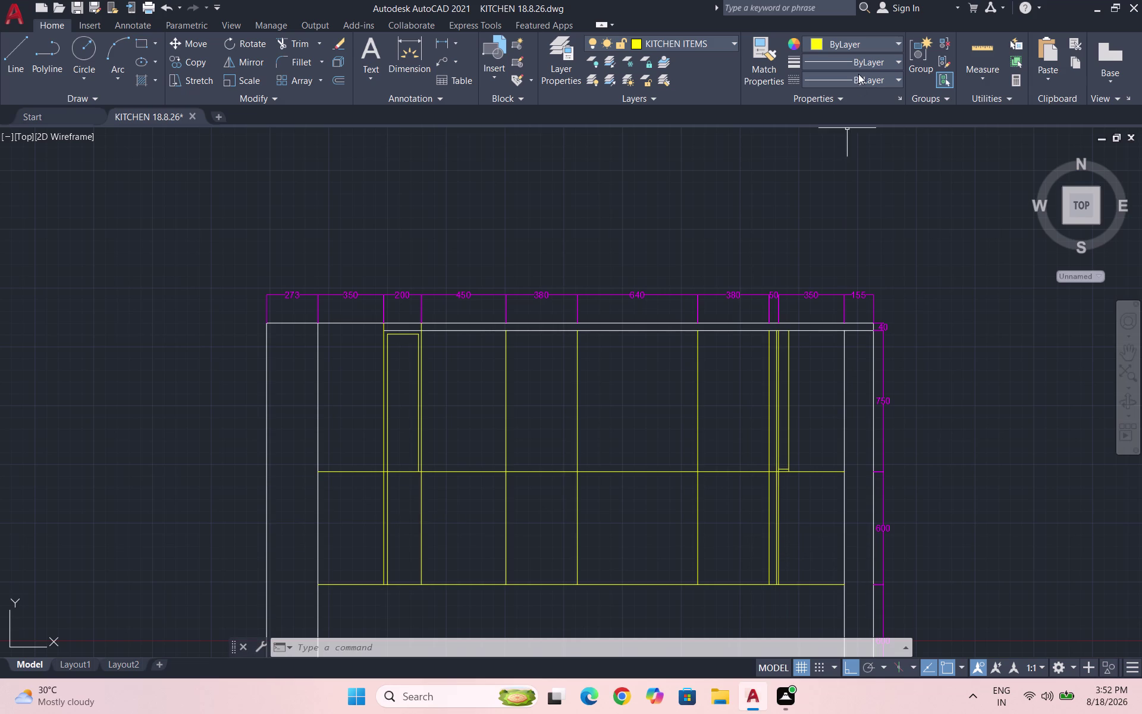
click(859, 76)
click(861, 130)
key(l)
key(Return)
scroll(up, 3)
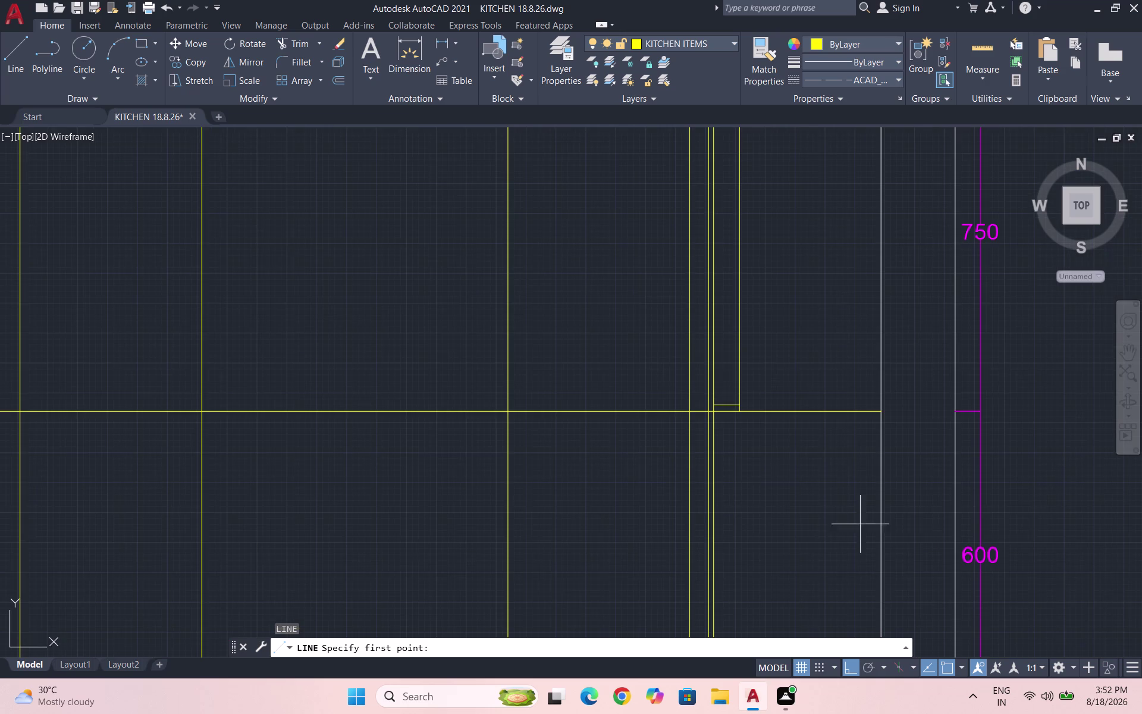
scroll(down, 3)
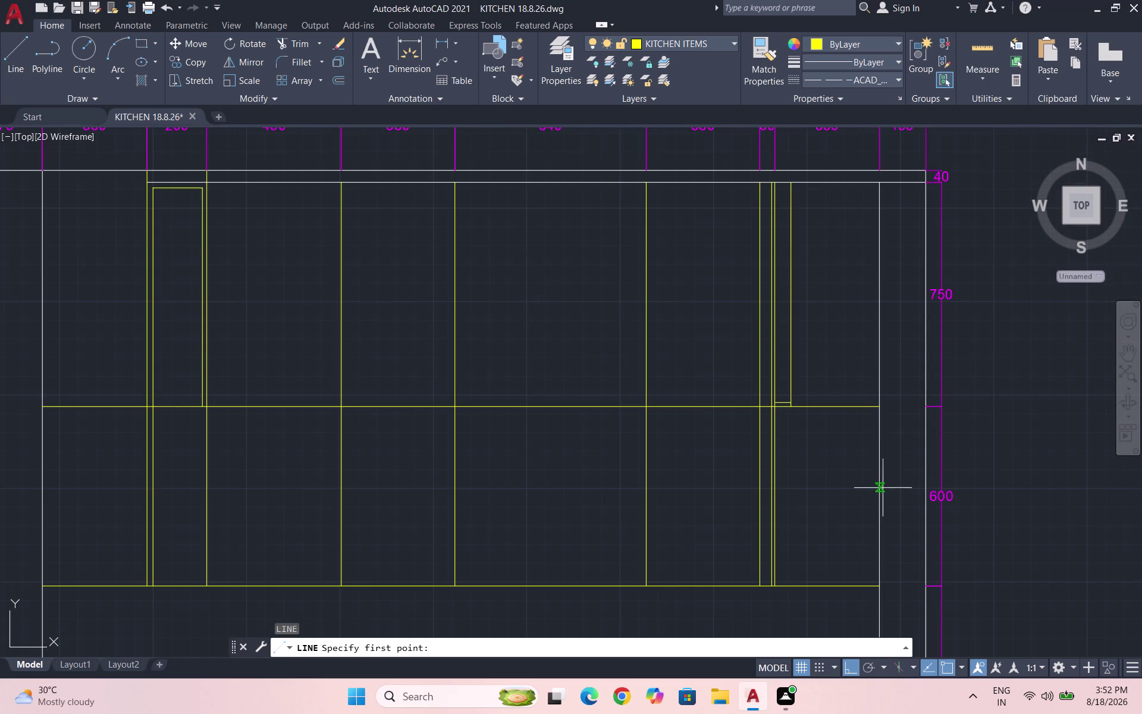
scroll(up, 3)
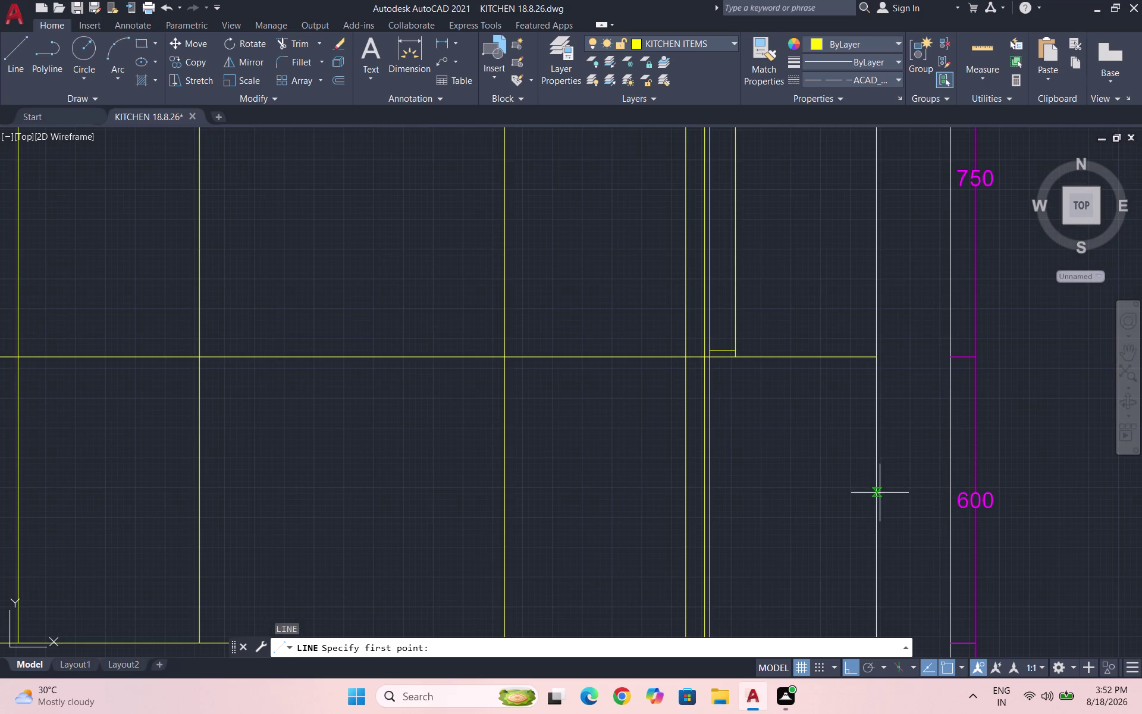
click(878, 489)
scroll(down, 3)
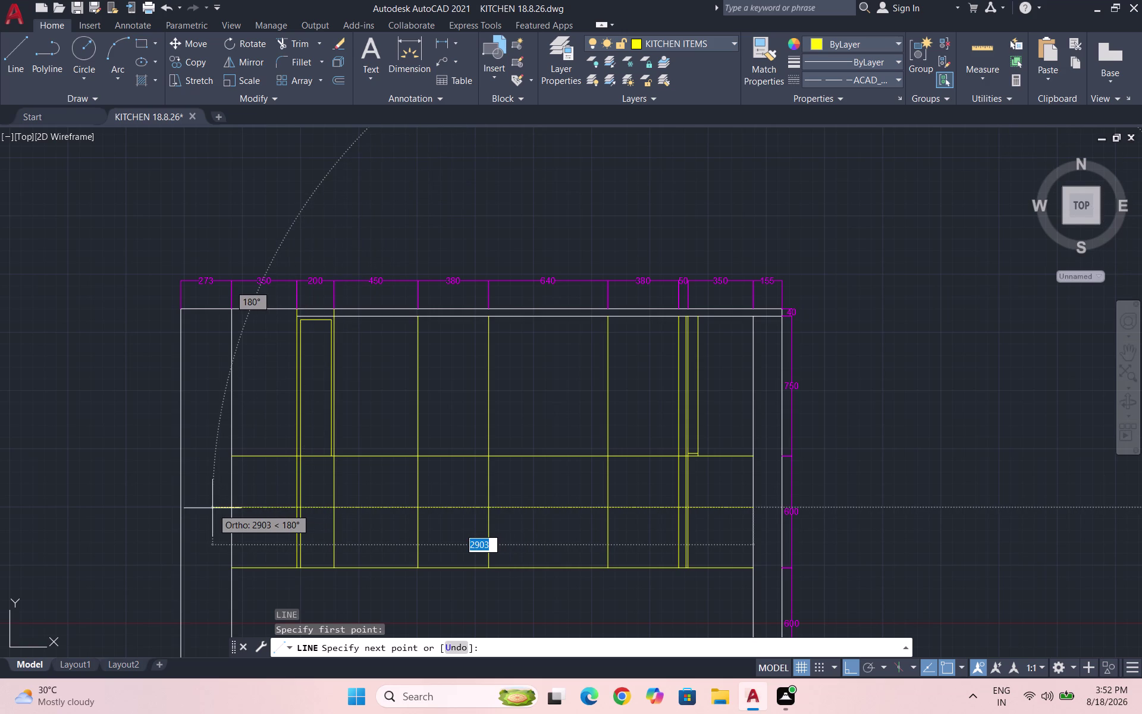
scroll(up, 3)
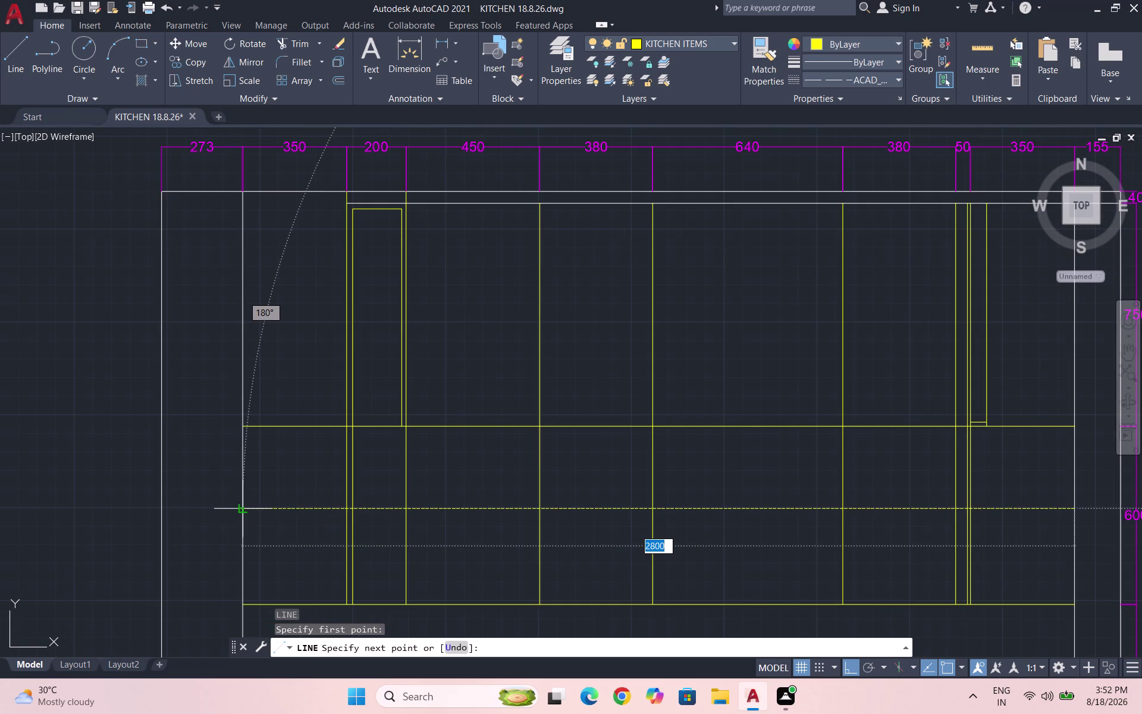
click(243, 509)
key(Escape)
scroll(down, 3)
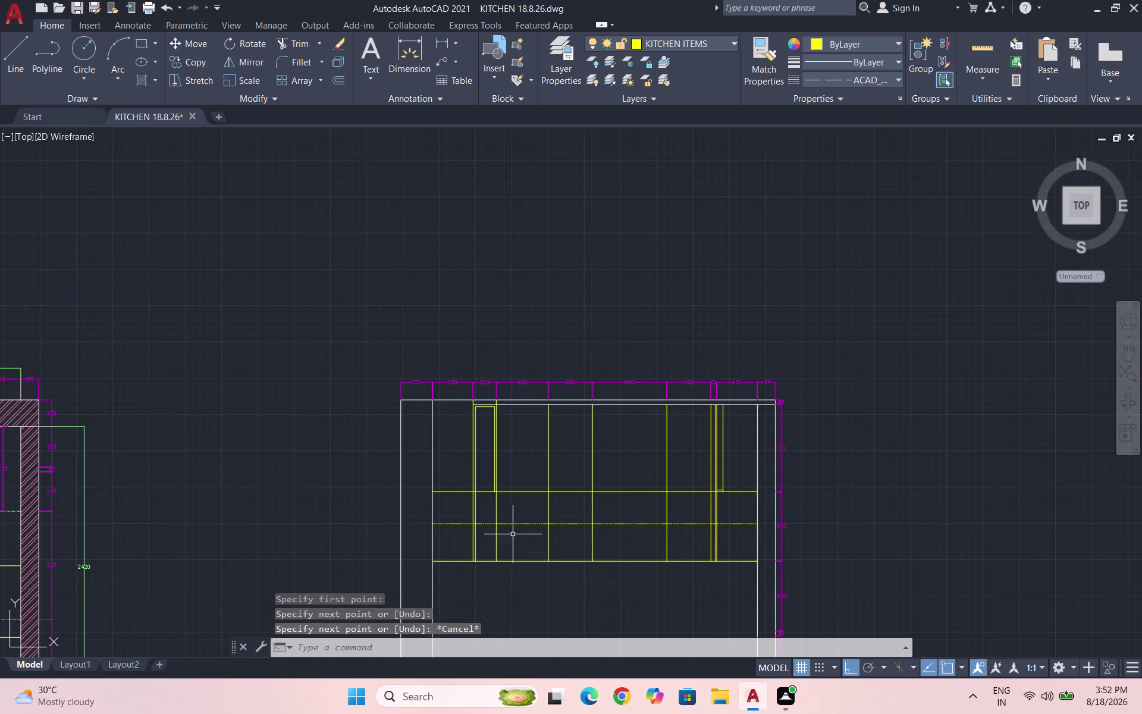
scroll(up, 3)
Copy that horizontal line a short distance downward to make a parallel pair.
drag(719, 535, 715, 530)
click(695, 501)
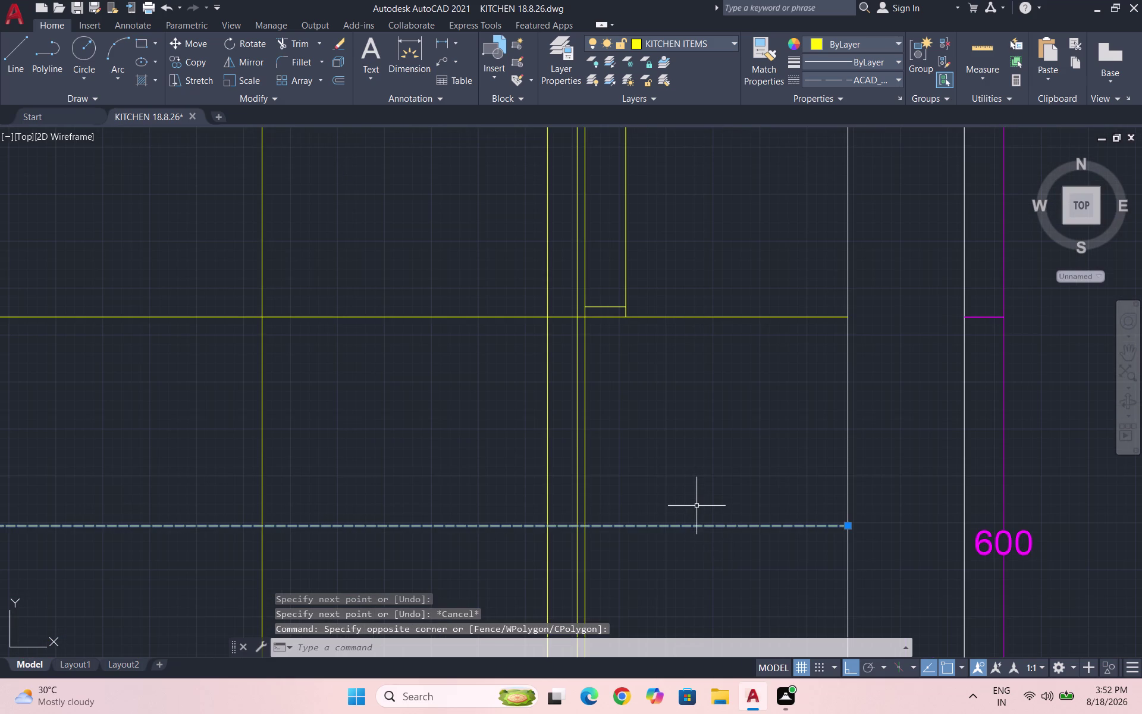
text(CO)
key(Return)
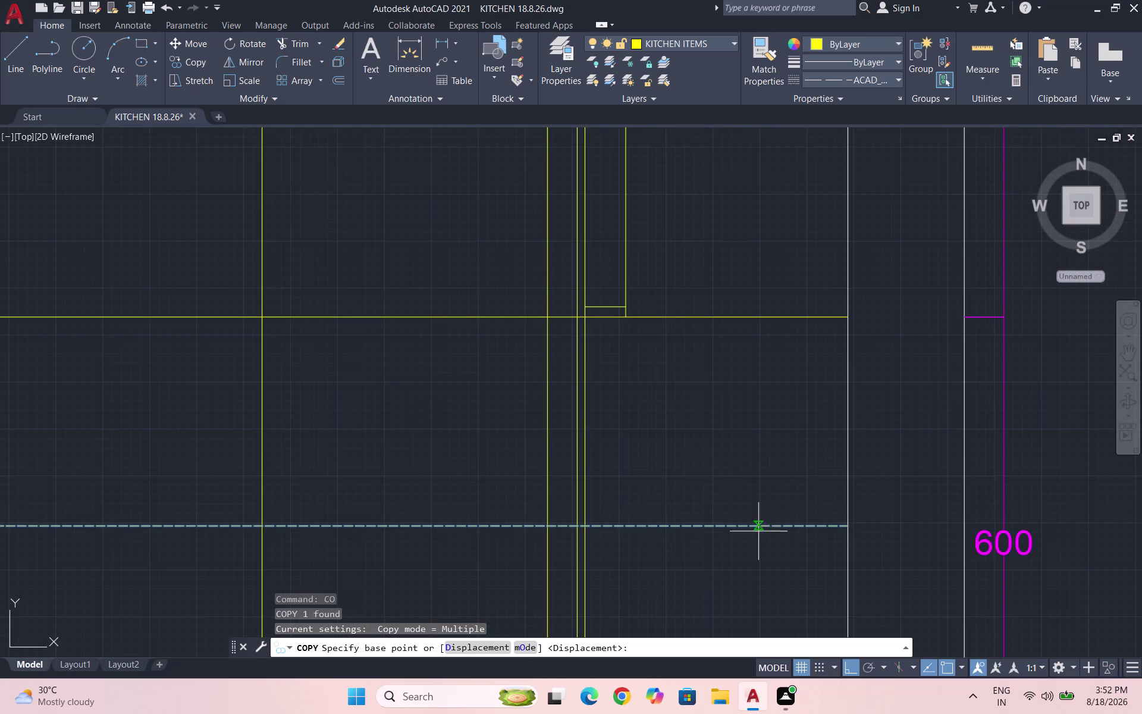
click(846, 524)
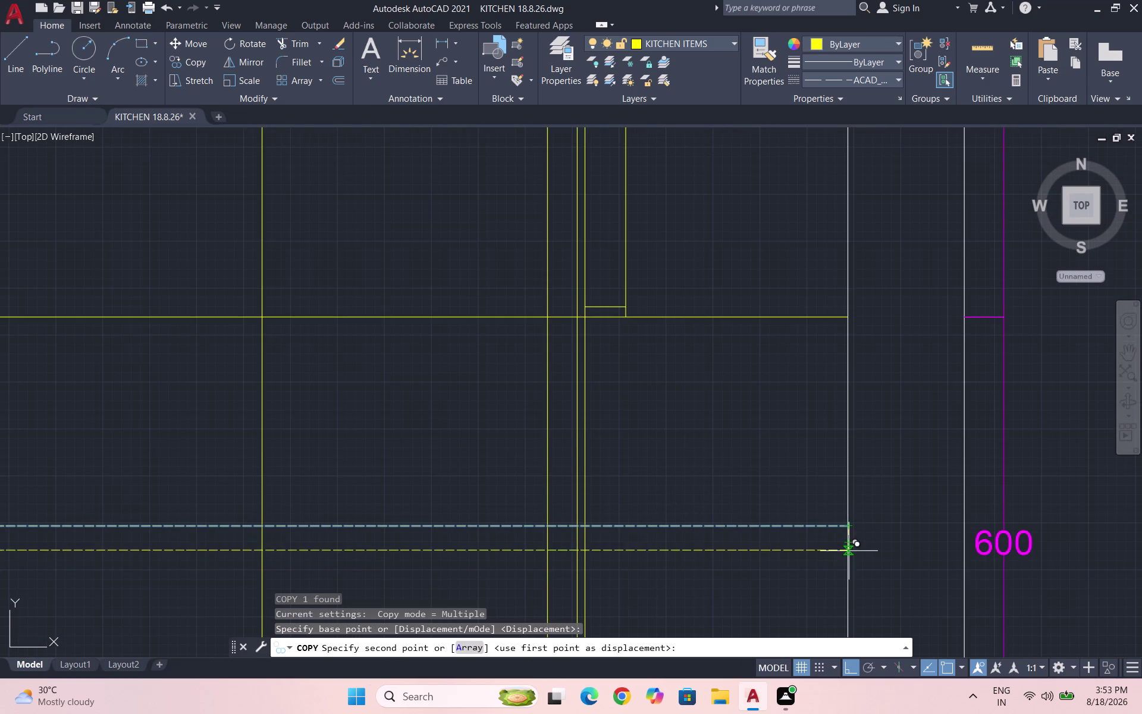
scroll(down, 3)
scroll(down, 3)
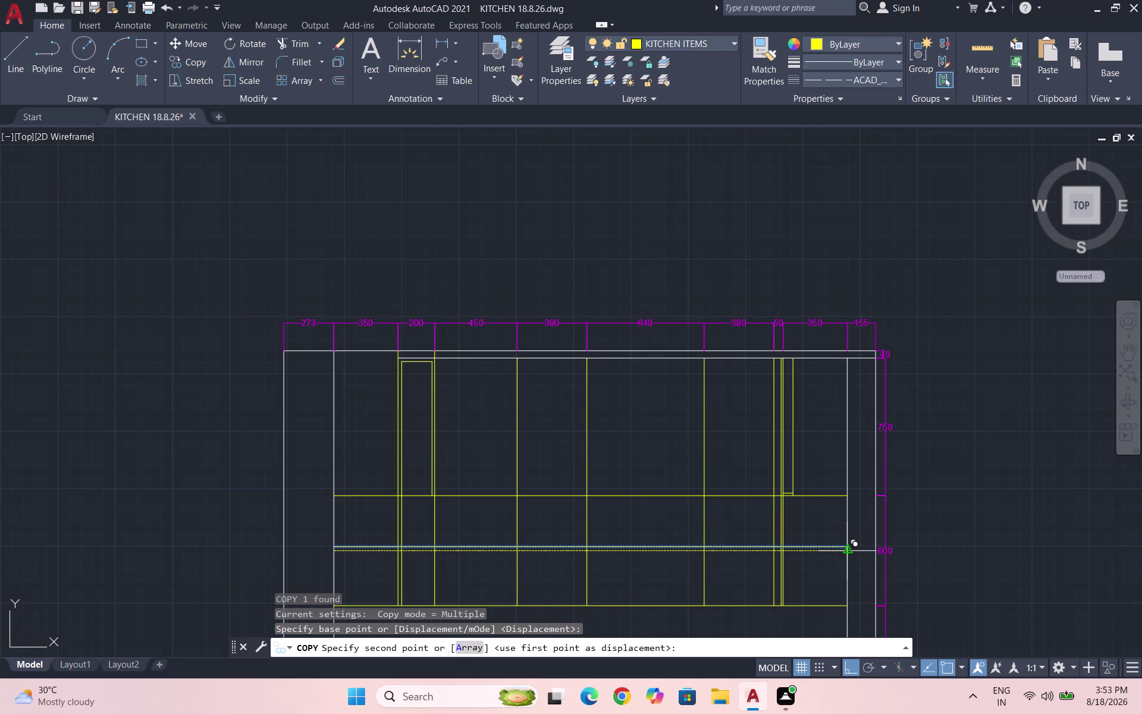
scroll(up, 3)
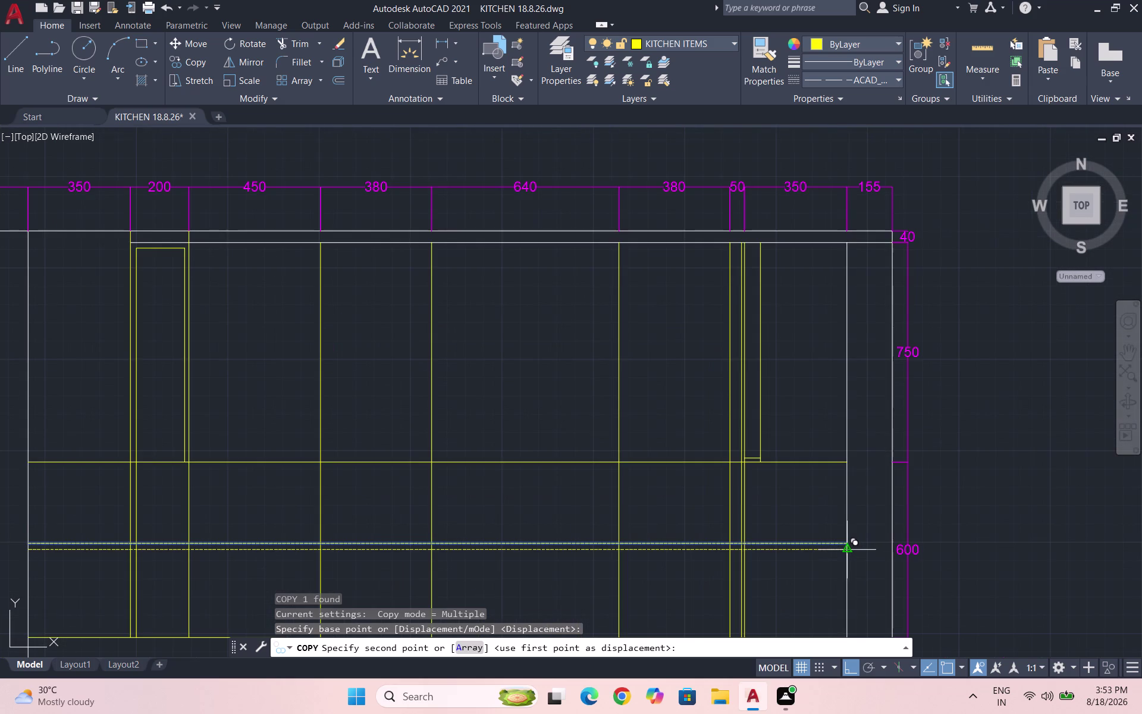
click(844, 552)
key(Escape)
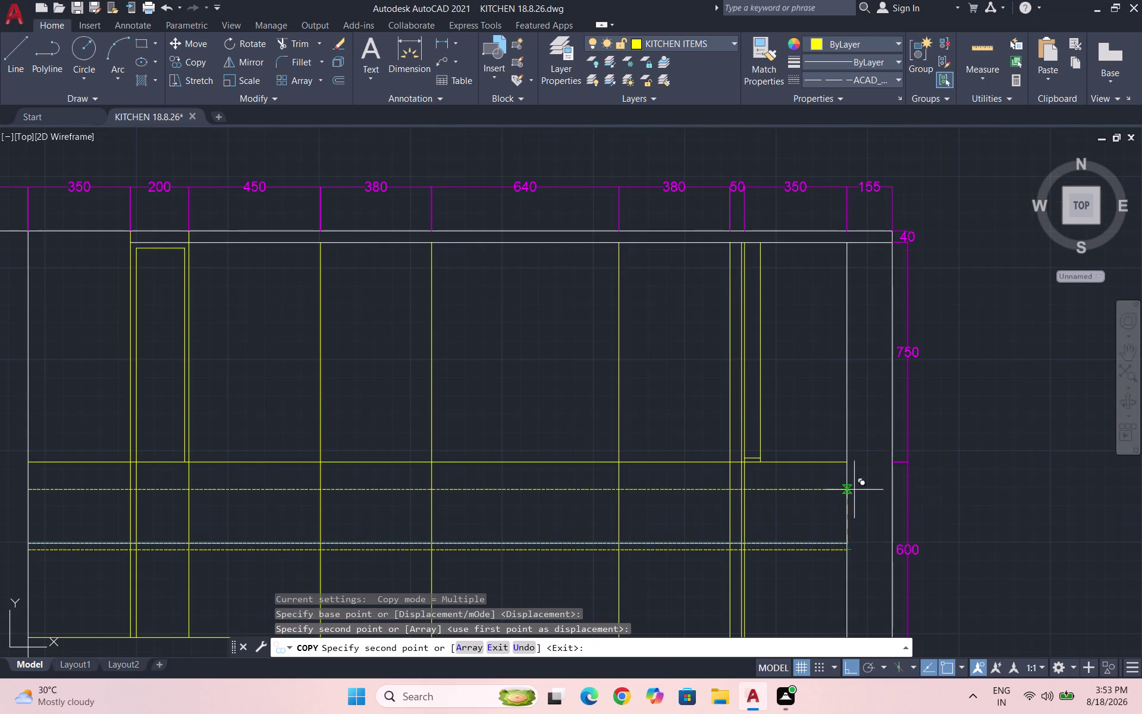
scroll(down, 3)
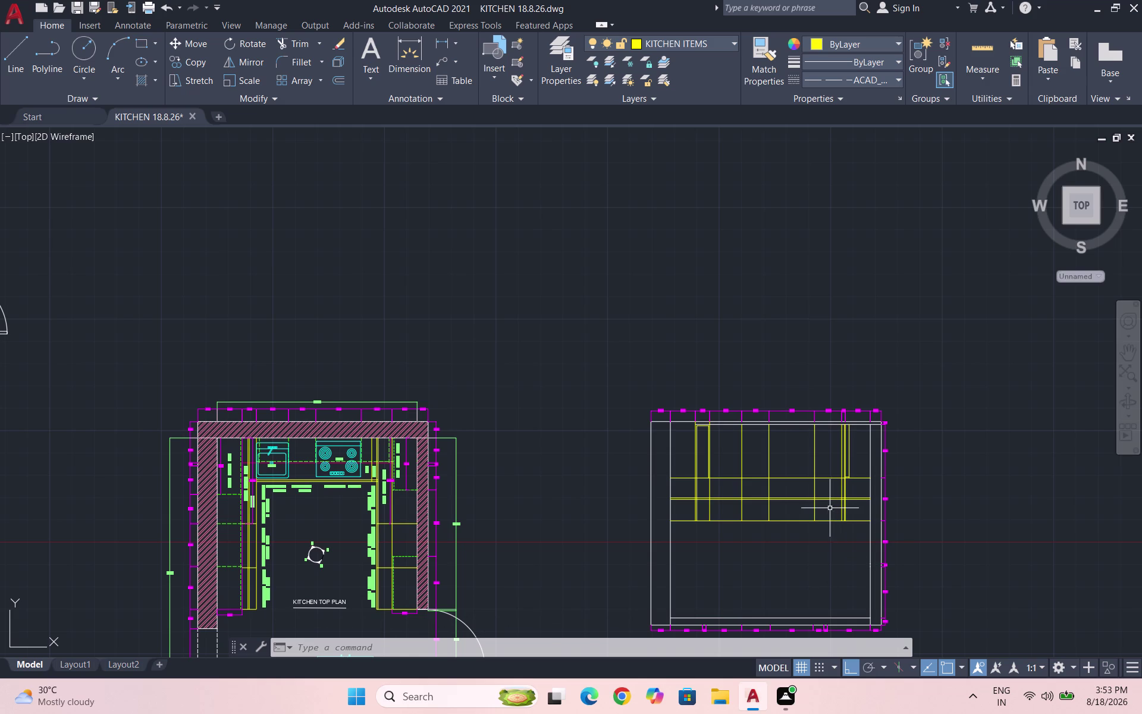
scroll(up, 3)
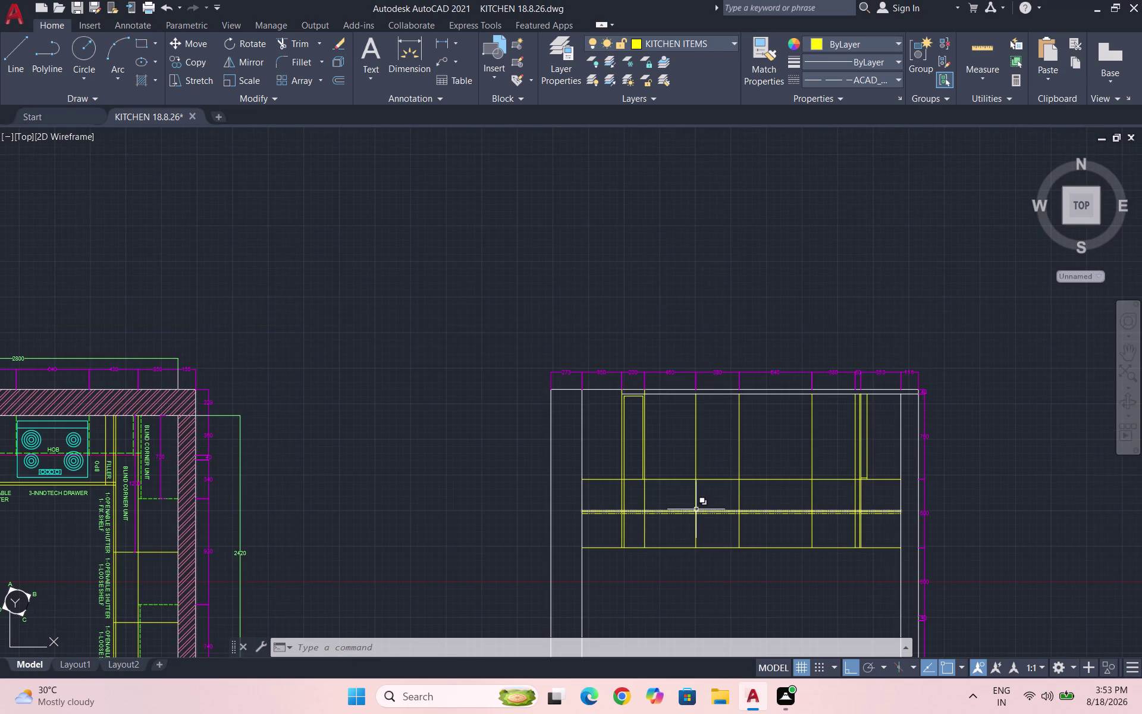
Trim the double dashed lines out of the first cabinet bay and the narrow bay.
scroll(up, 3)
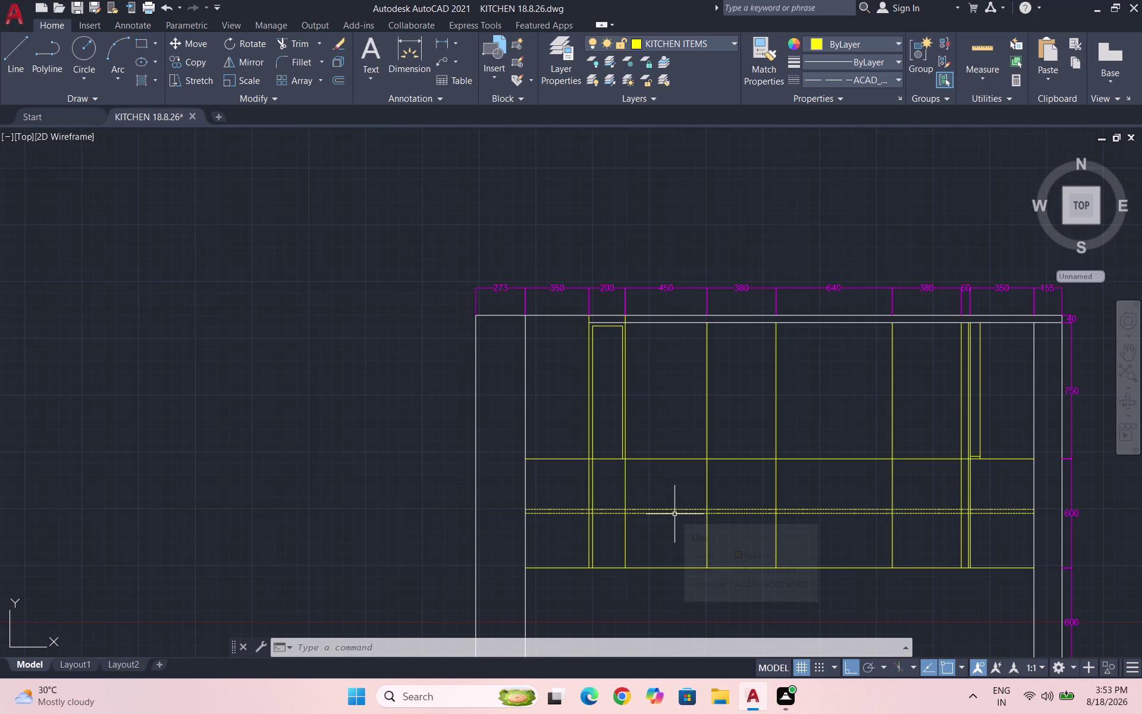
text(TR)
key(Return)
key(Return)
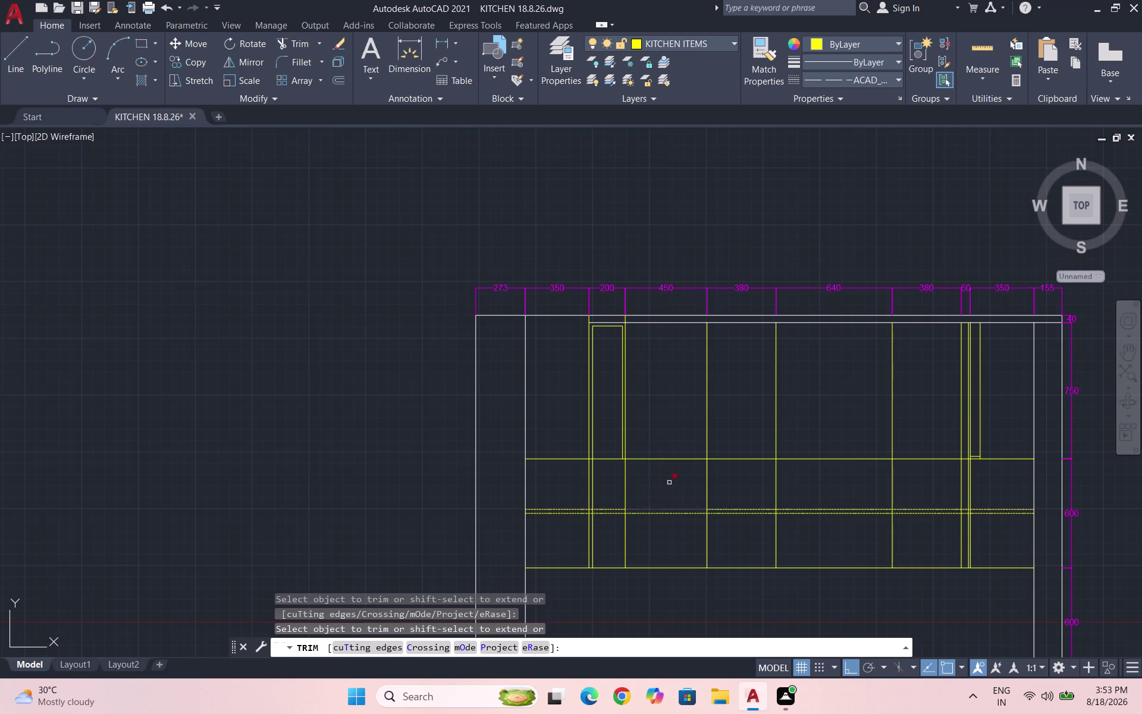
drag(668, 483, 659, 552)
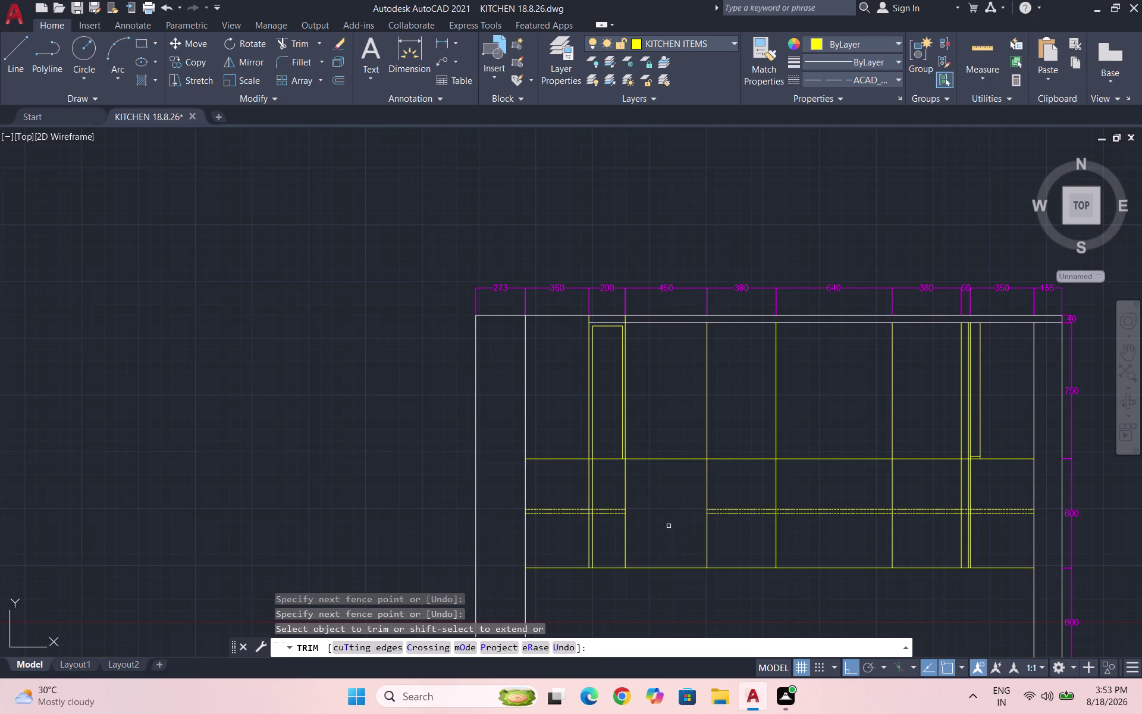
scroll(up, 3)
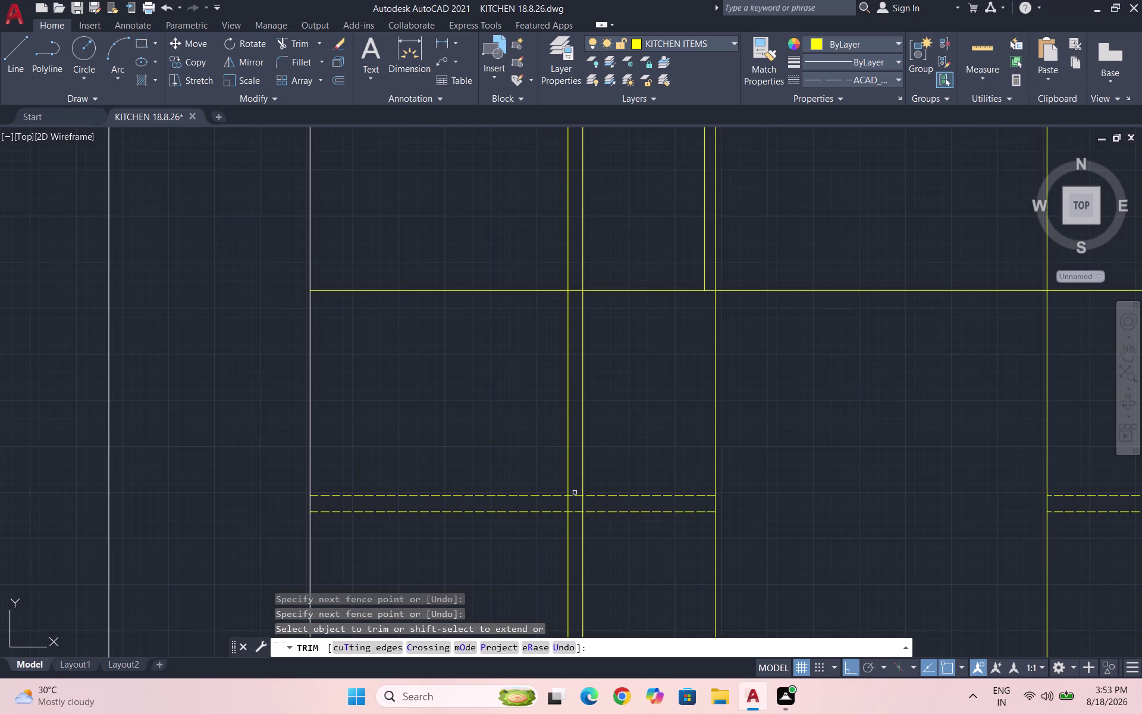
click(574, 492)
click(574, 526)
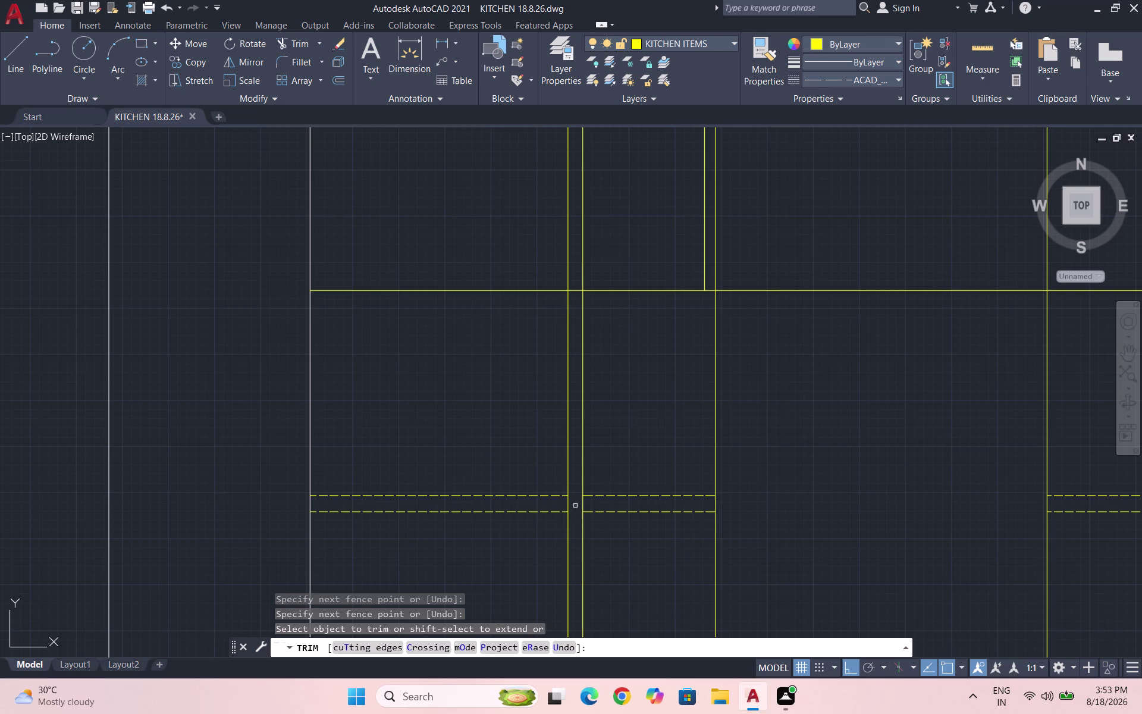
scroll(down, 3)
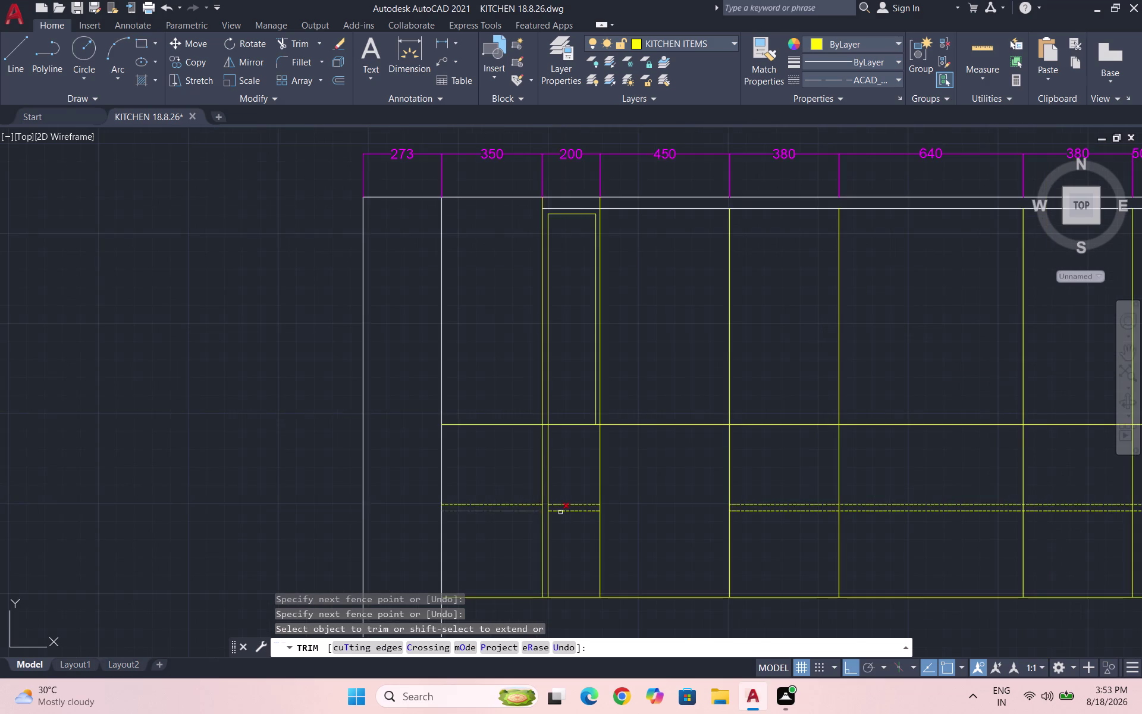
scroll(down, 3)
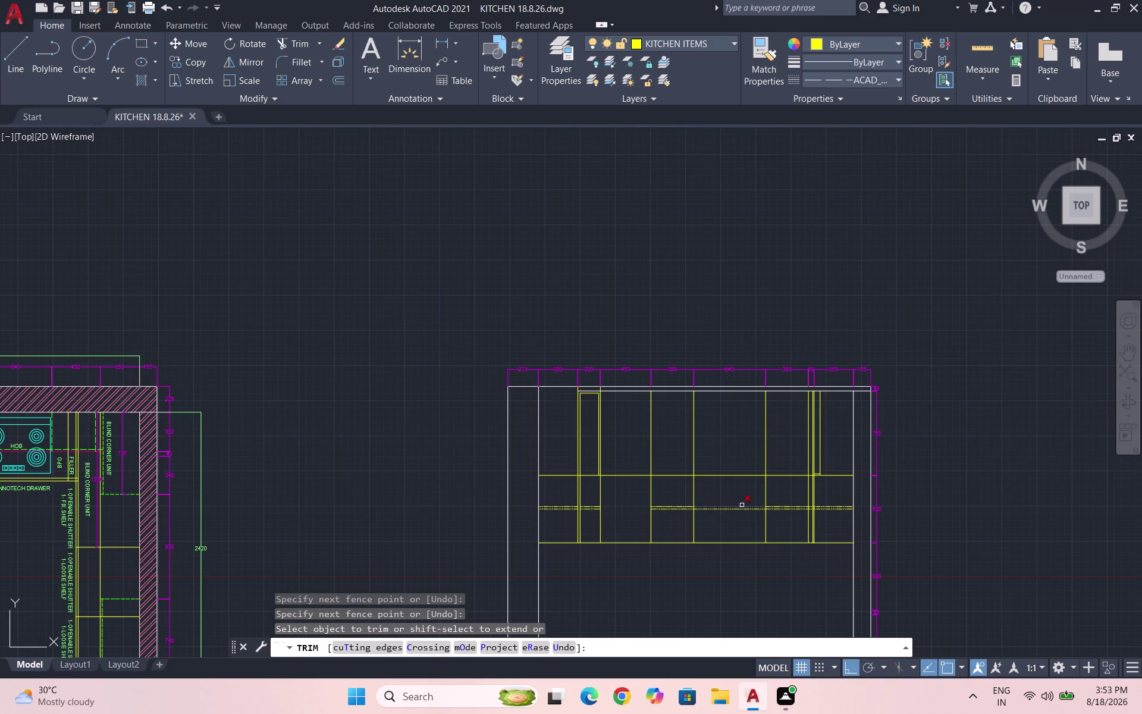
Trim the dashed pieces from the middle cabinets and filler gap, then save.
drag(718, 496, 719, 513)
scroll(up, 3)
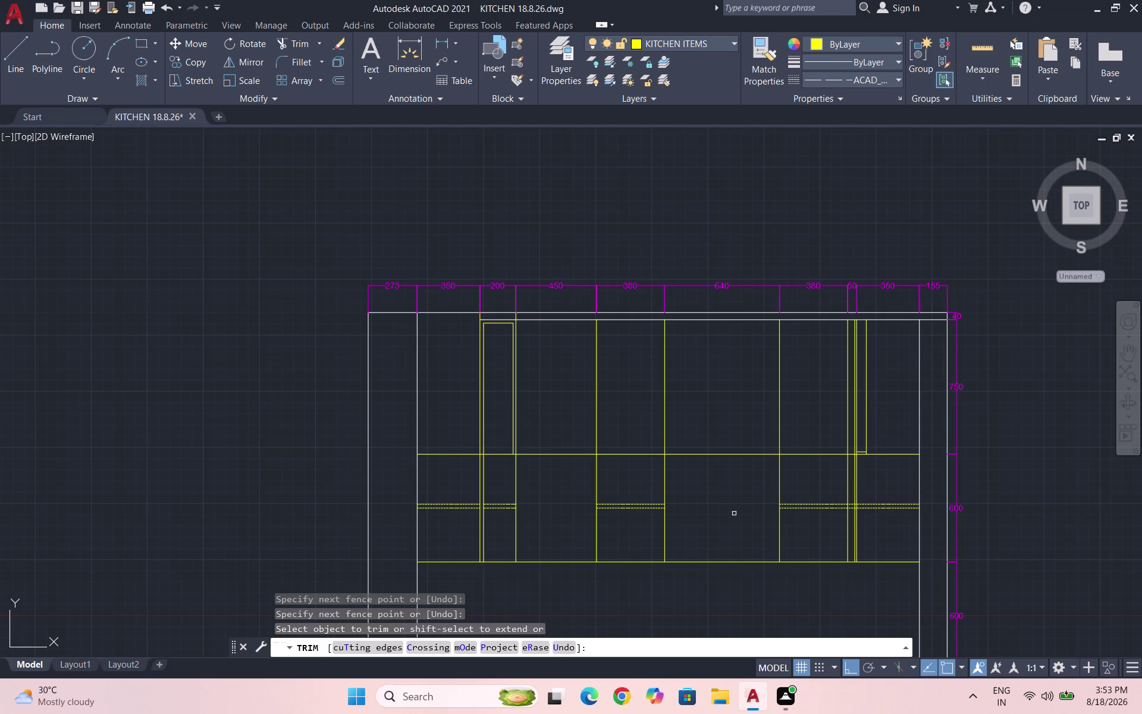
scroll(up, 3)
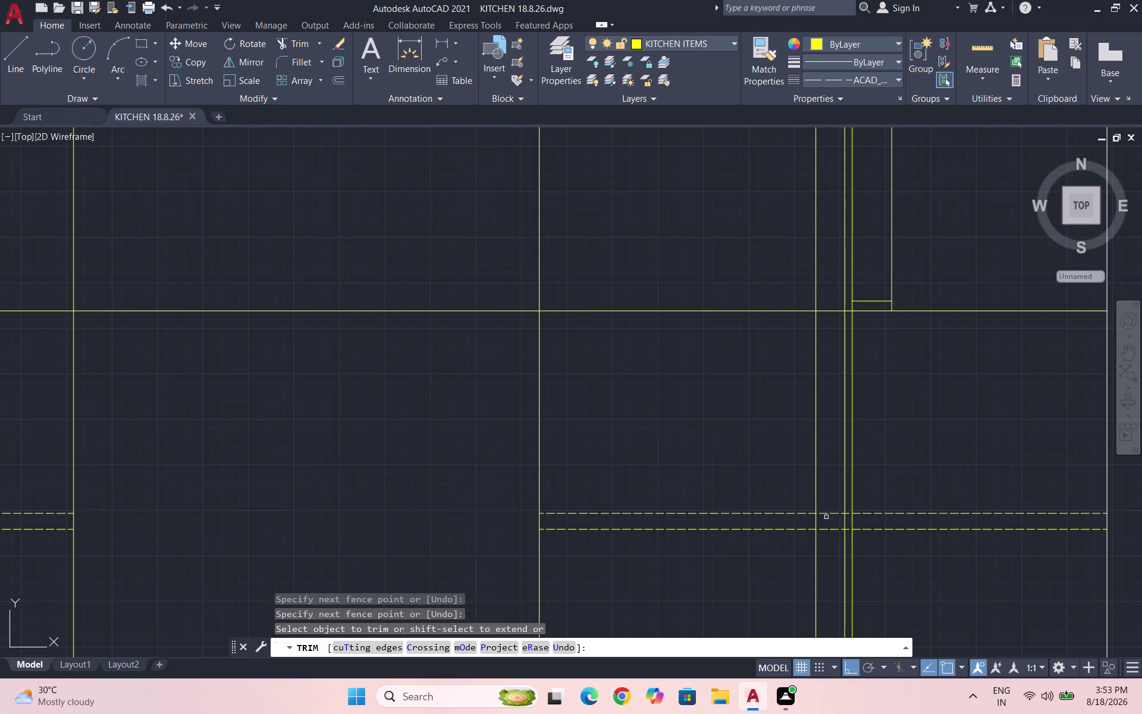
drag(825, 505, 831, 530)
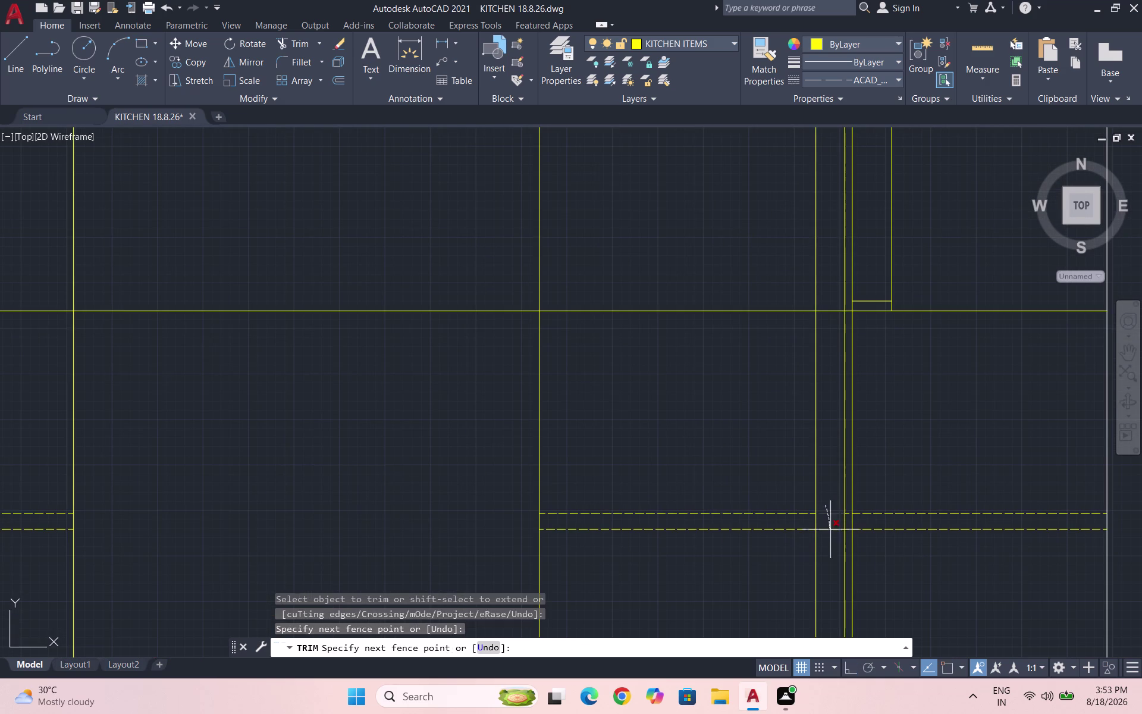
drag(830, 530, 834, 542)
click(851, 512)
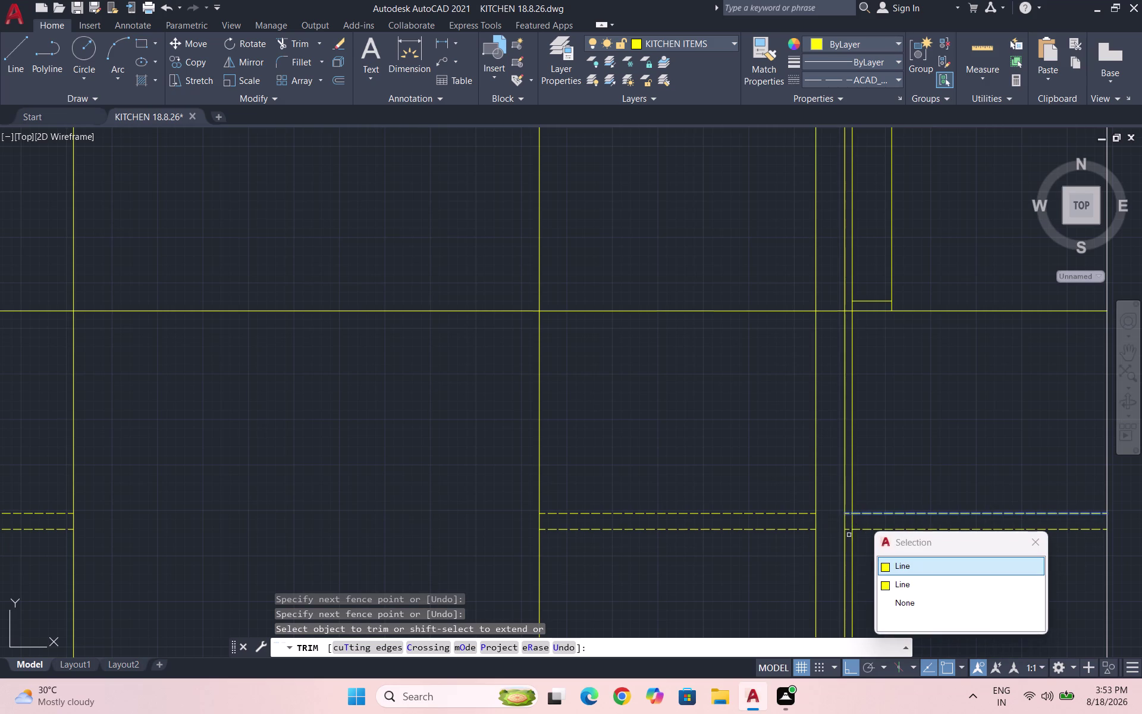
click(847, 530)
scroll(down, 3)
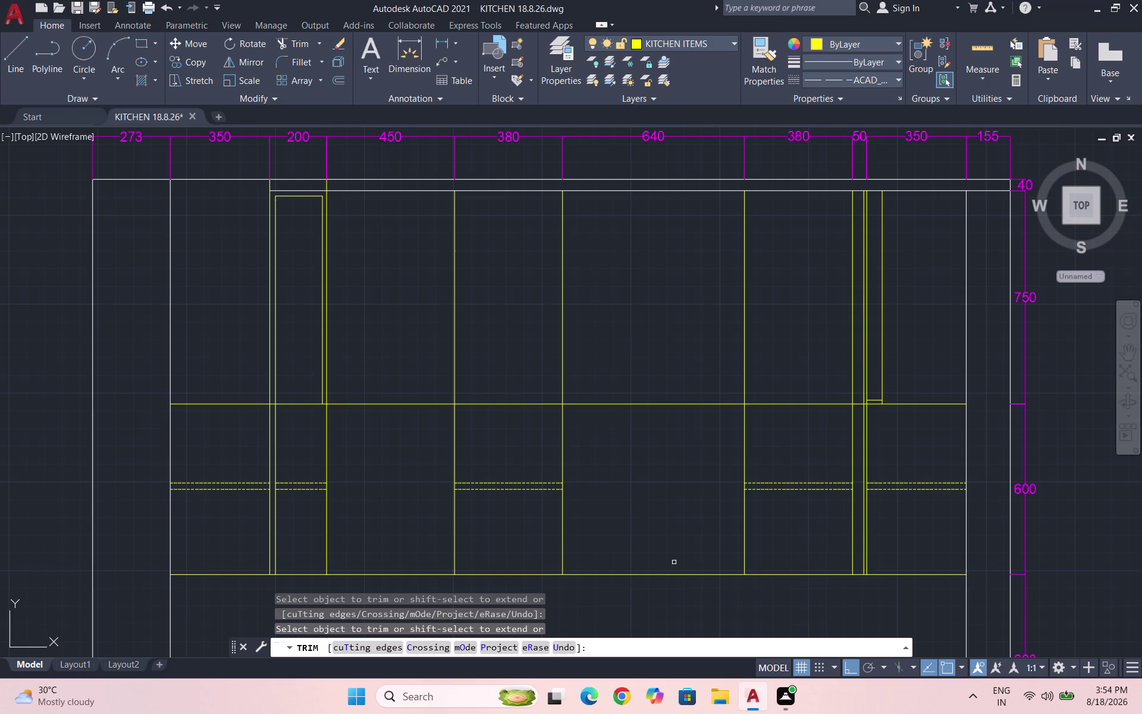
key(Escape)
key(Escape)
key(ctrl+s)
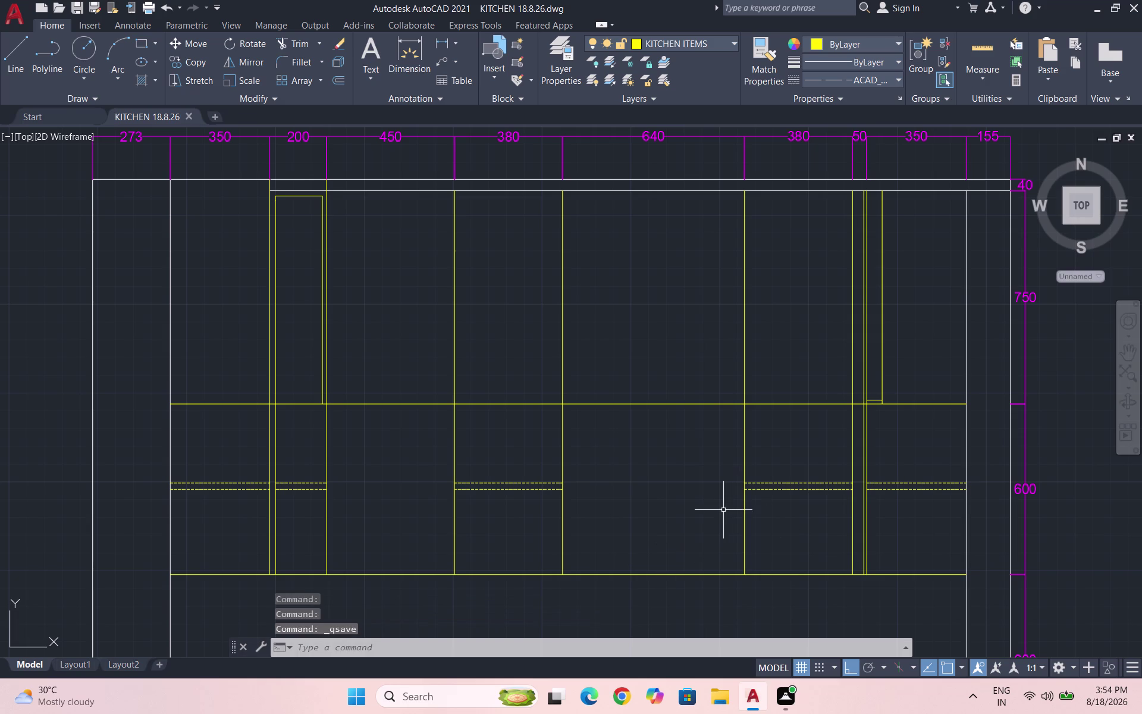
key(ctrl+s)
scroll(down, 3)
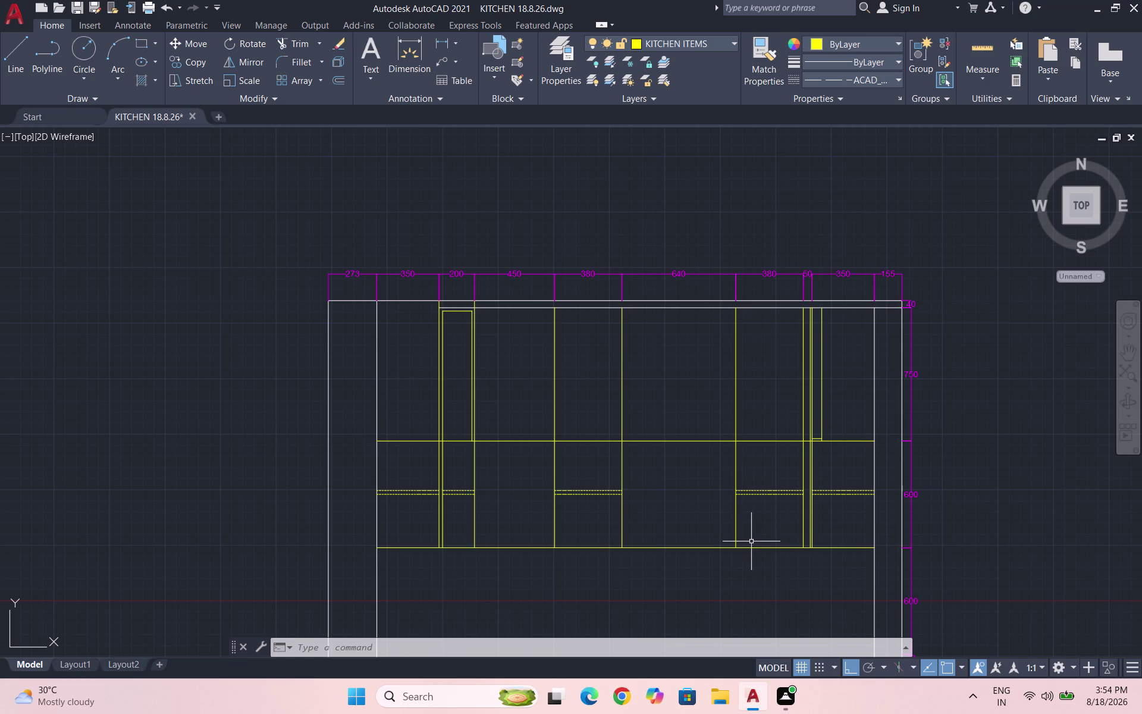
click(680, 38)
click(700, 169)
text(RE)
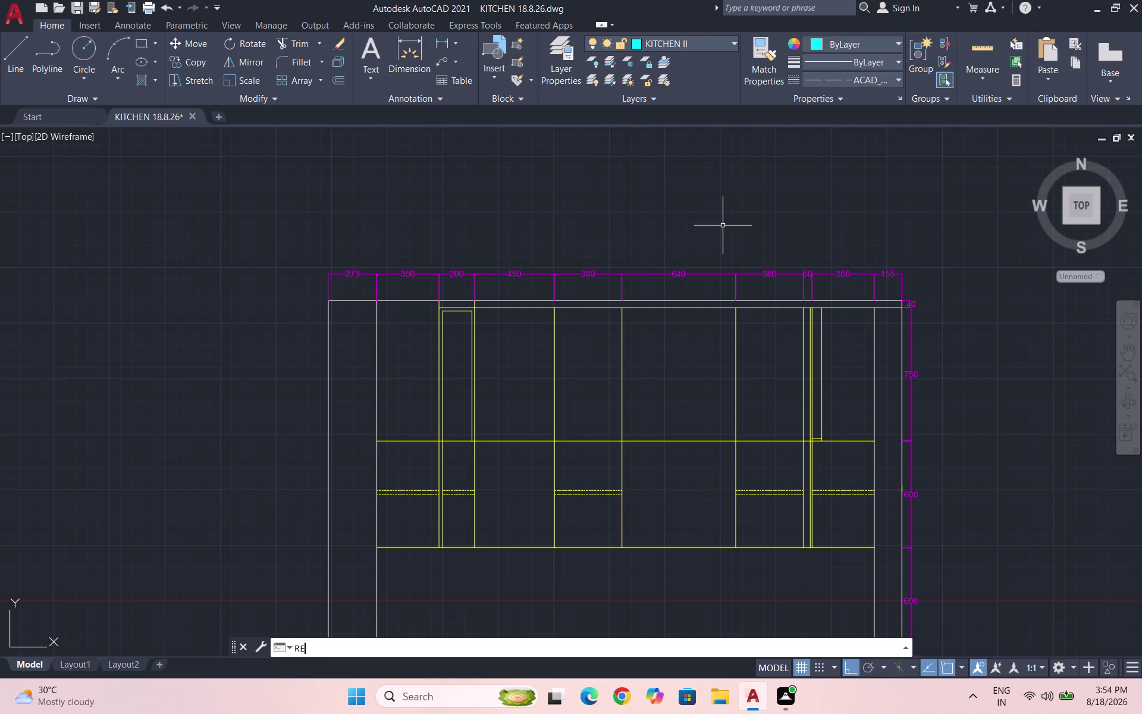
text(C)
key(Return)
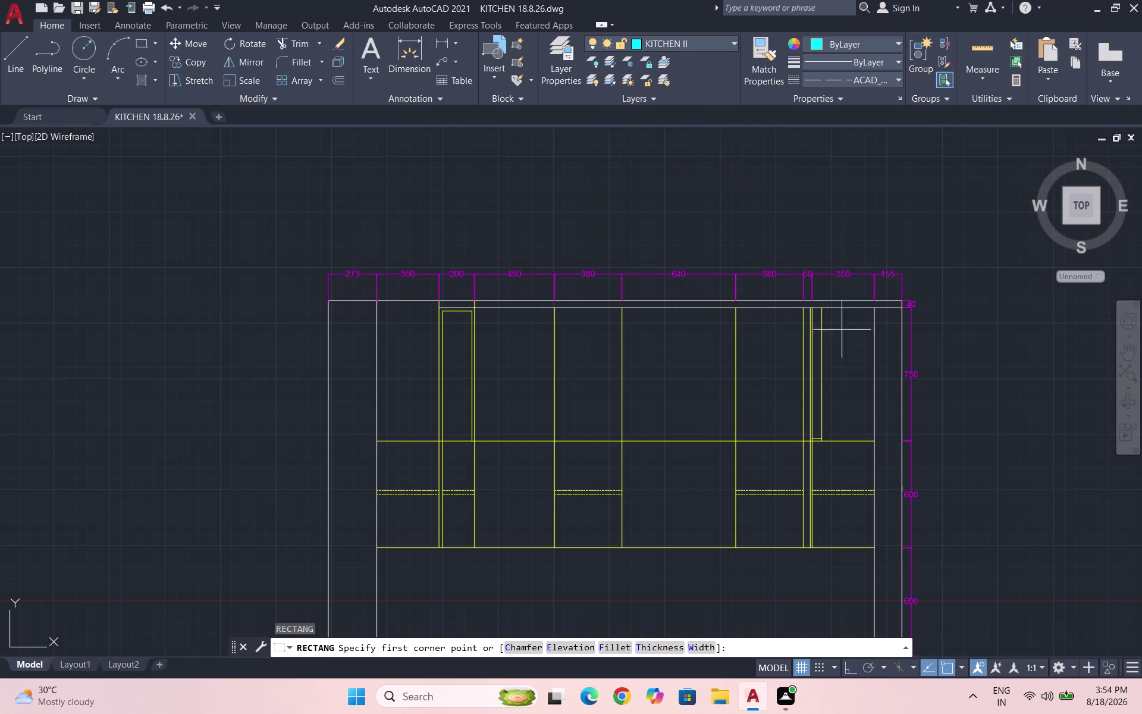
scroll(up, 3)
scroll(down, 3)
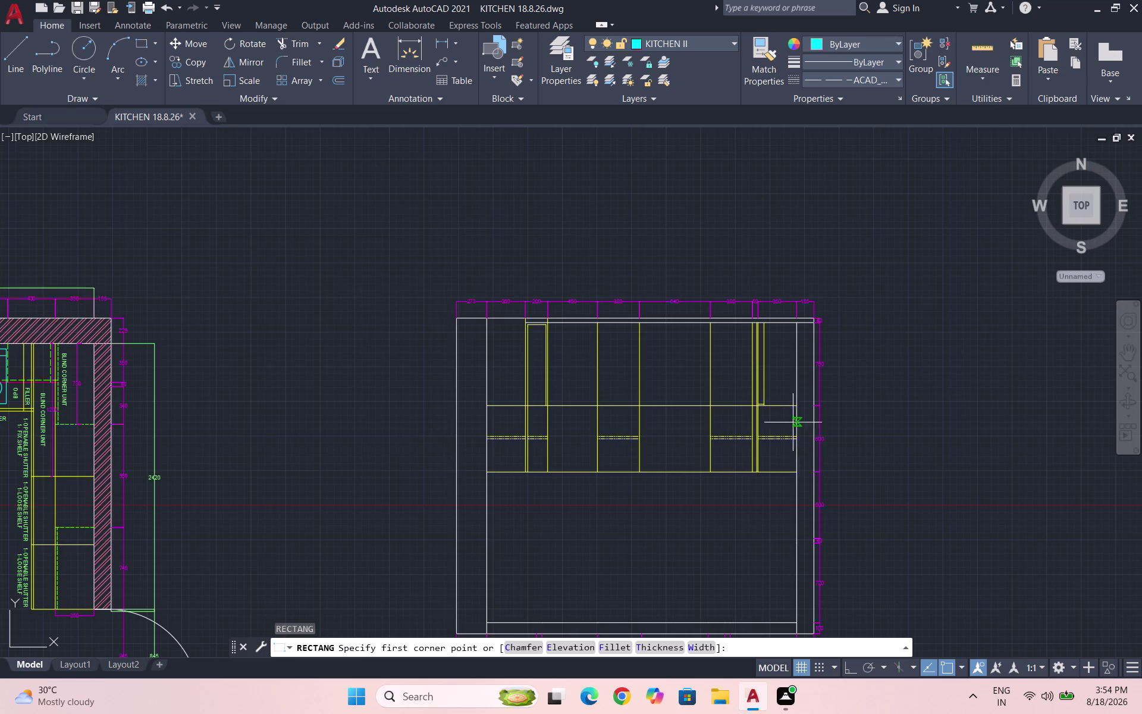
scroll(up, 3)
scroll(up, 3)
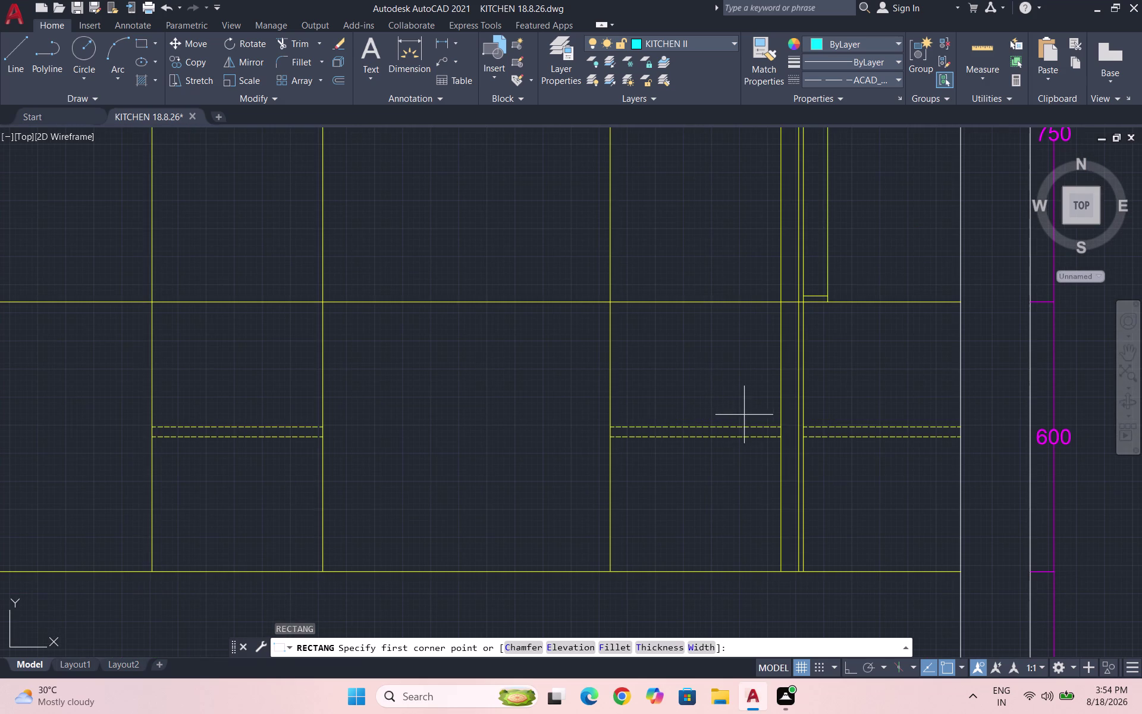
scroll(down, 3)
key(Escape)
key(Escape)
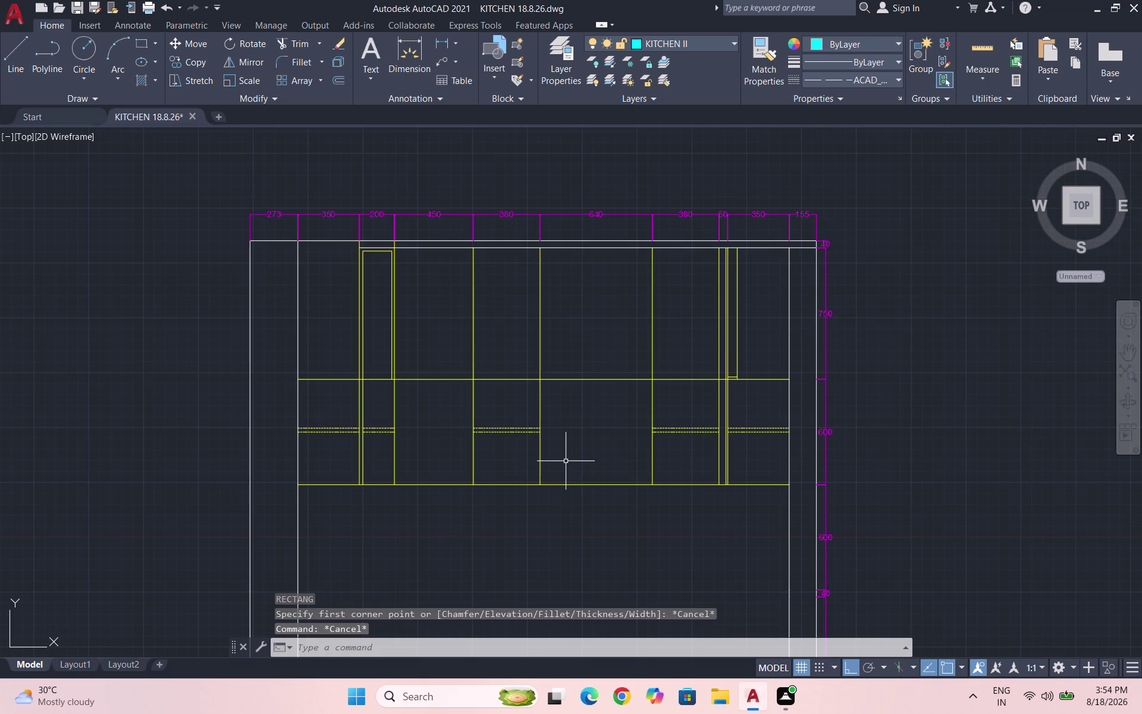
key(l)
key(Return)
Draw a horizontal line across the middle cabinet bay between its vertical edges.
scroll(up, 3)
scroll(up, 3)
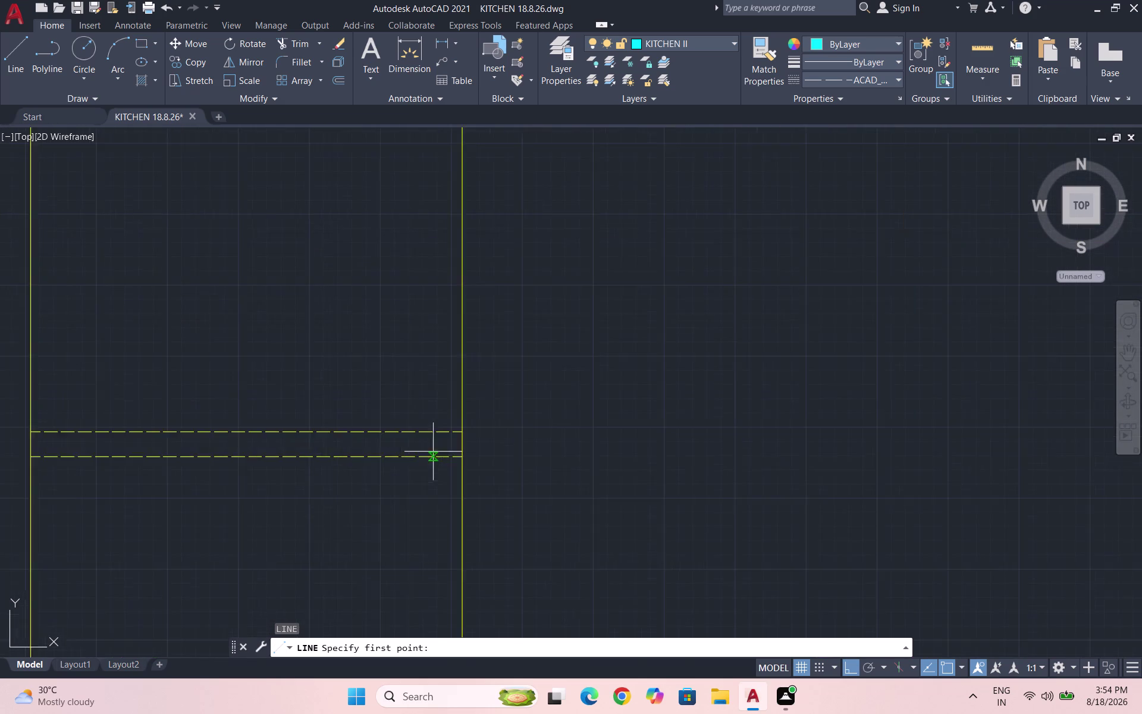
scroll(up, 3)
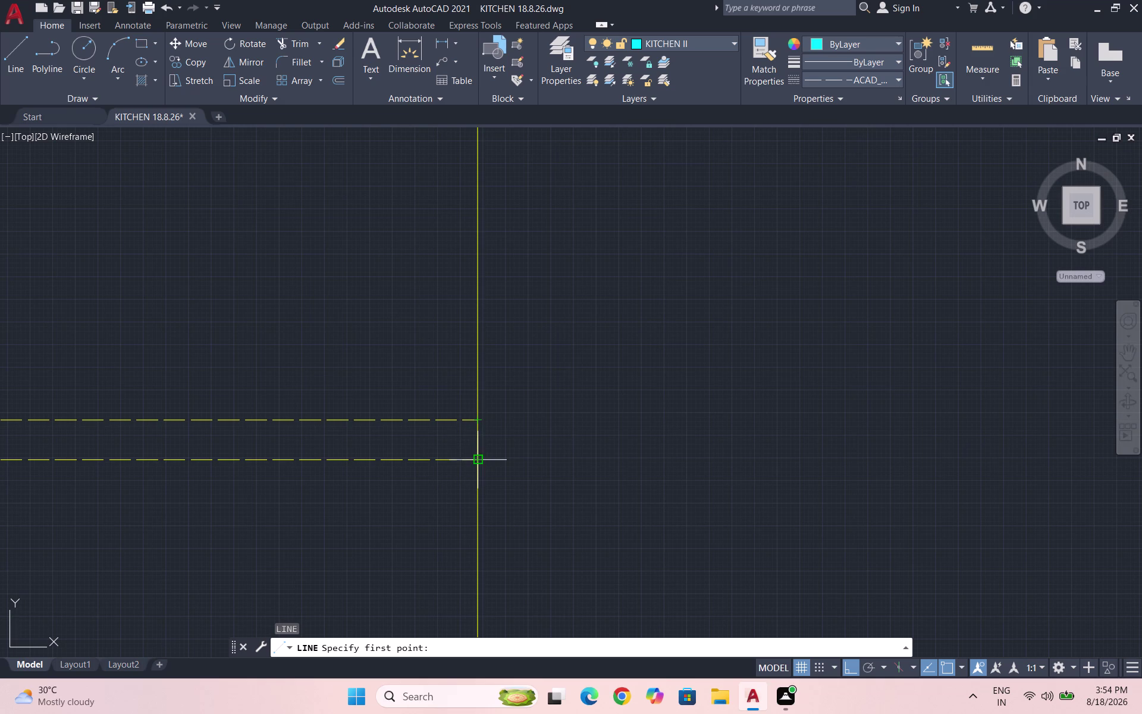
click(479, 438)
scroll(down, 3)
scroll(down, 3)
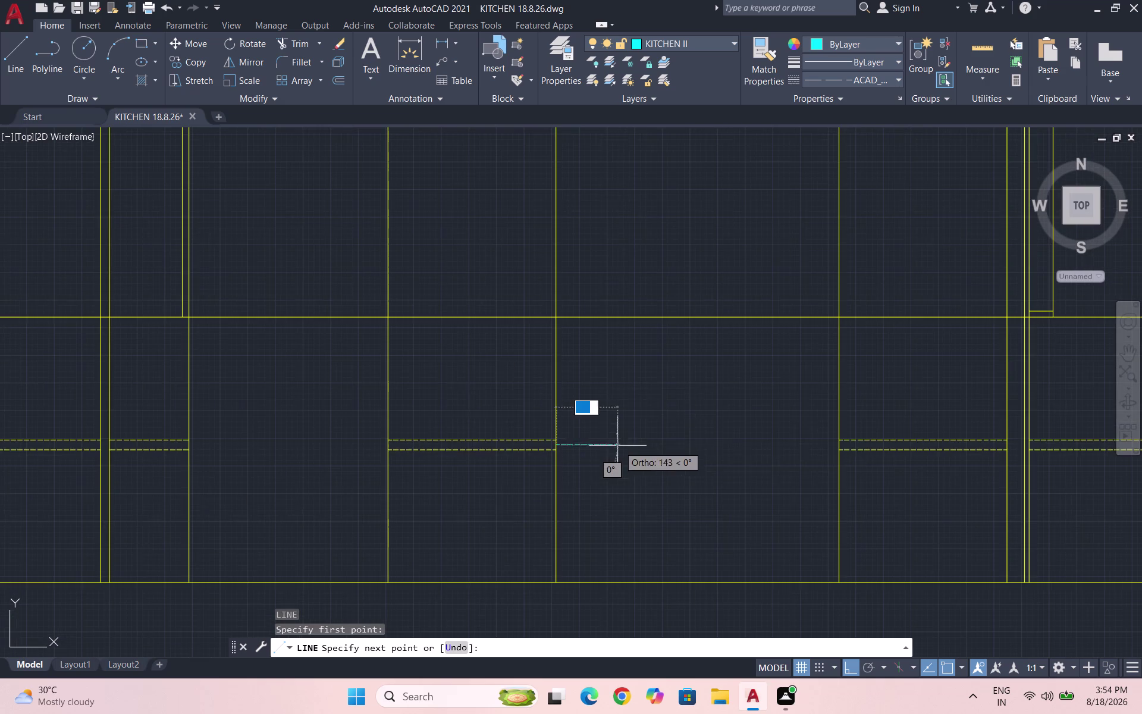
scroll(up, 3)
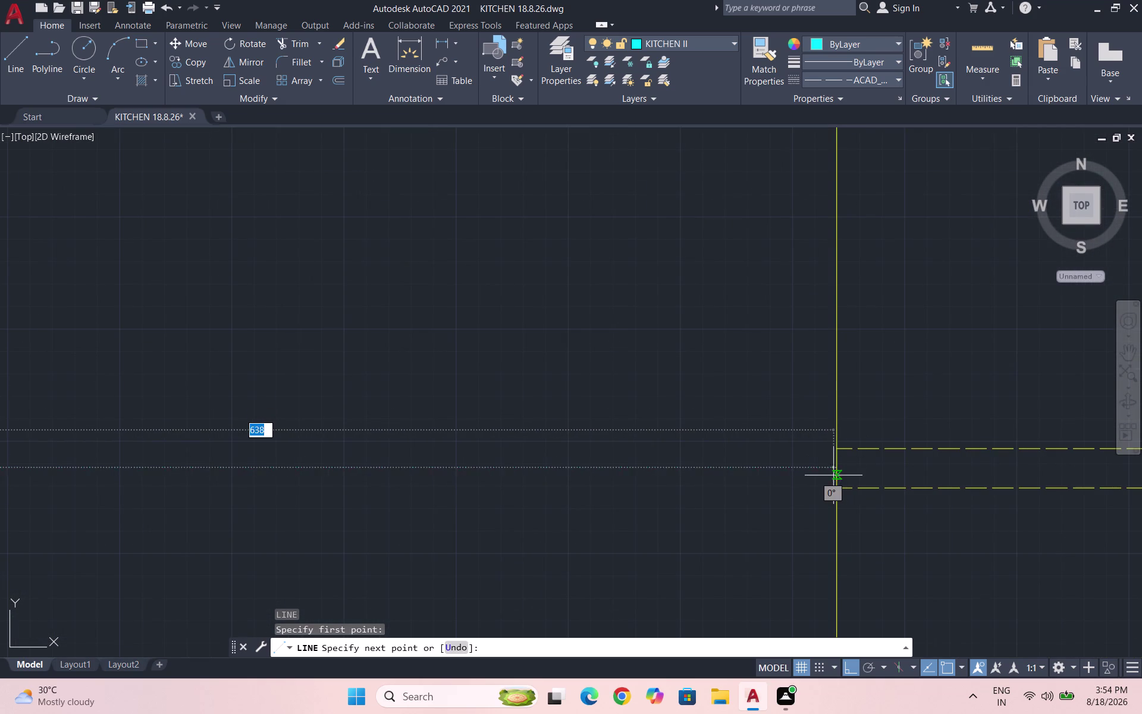
click(839, 467)
key(Escape)
Set the linetype back to ByLayer.
click(861, 81)
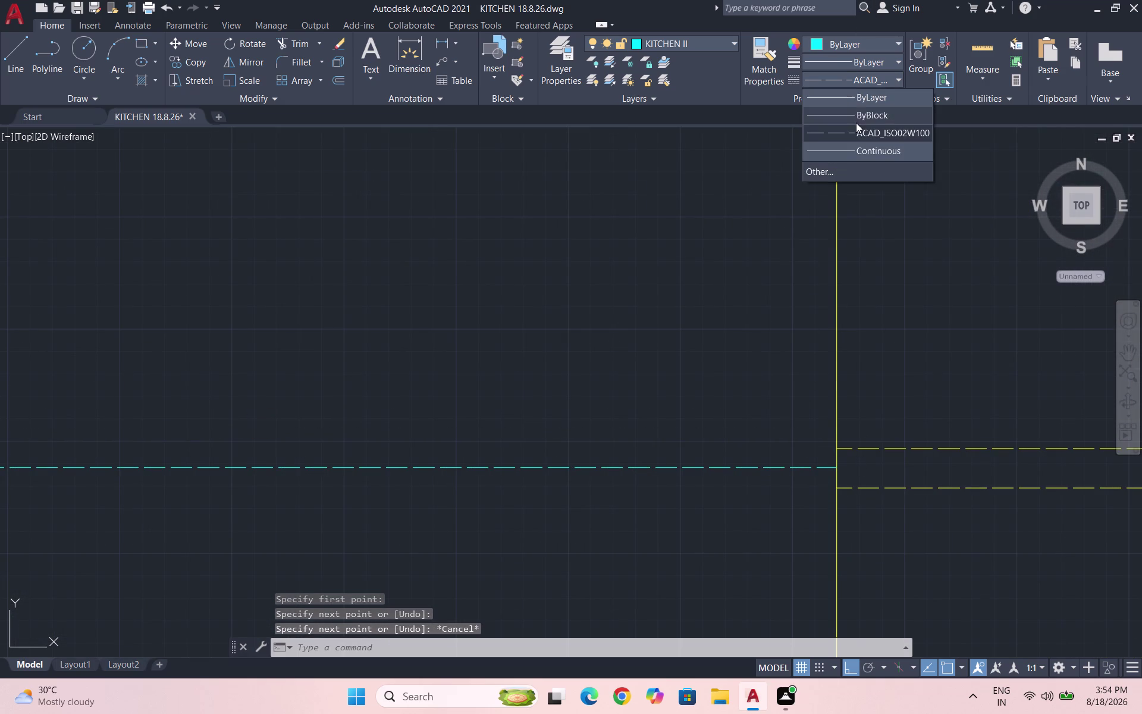
click(854, 101)
scroll(down, 3)
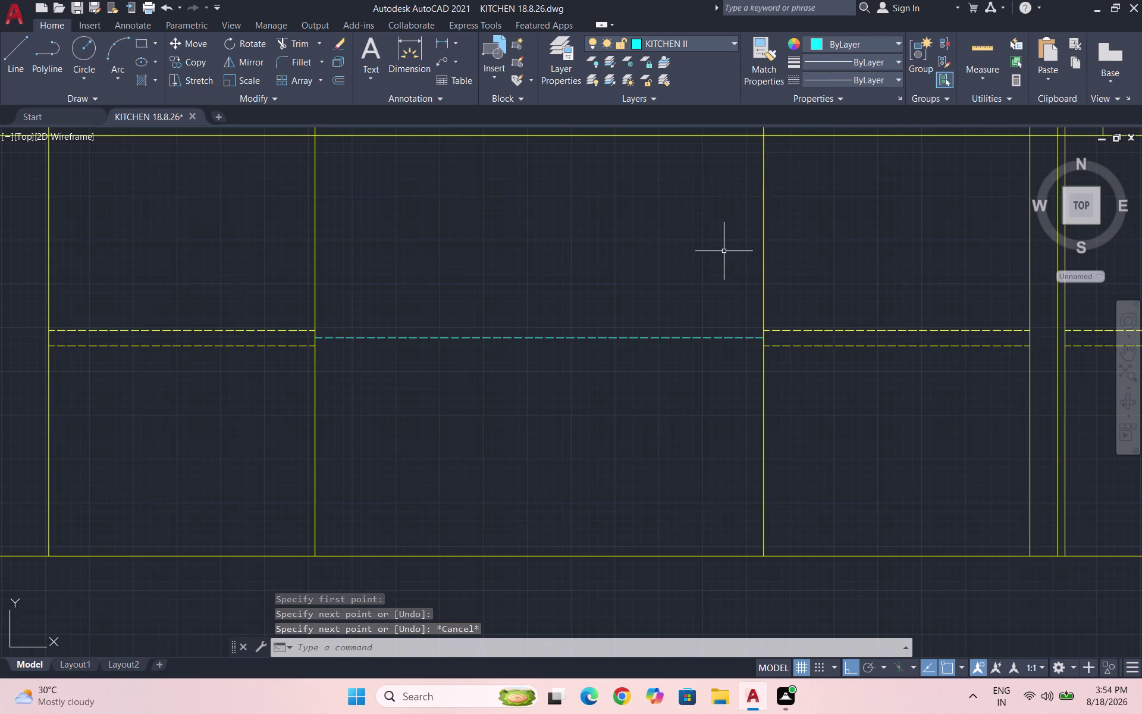
text(REC)
key(Return)
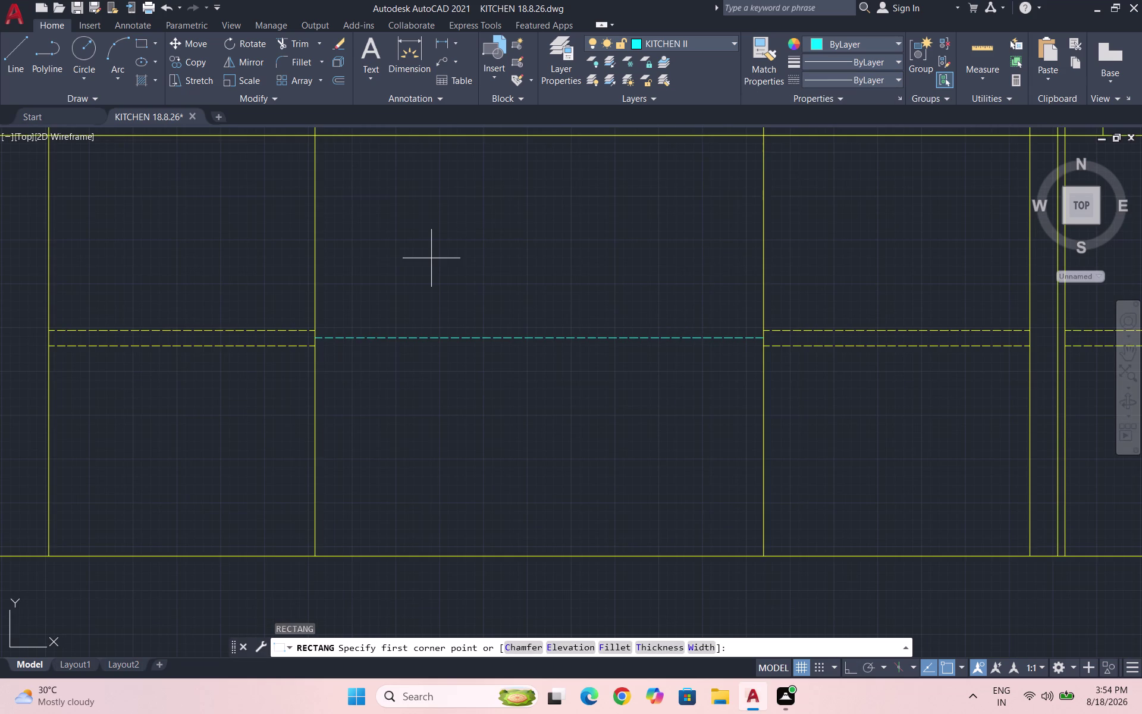
Draw a thin rectangle strip under the line and a larger panel rectangle beneath it.
click(331, 338)
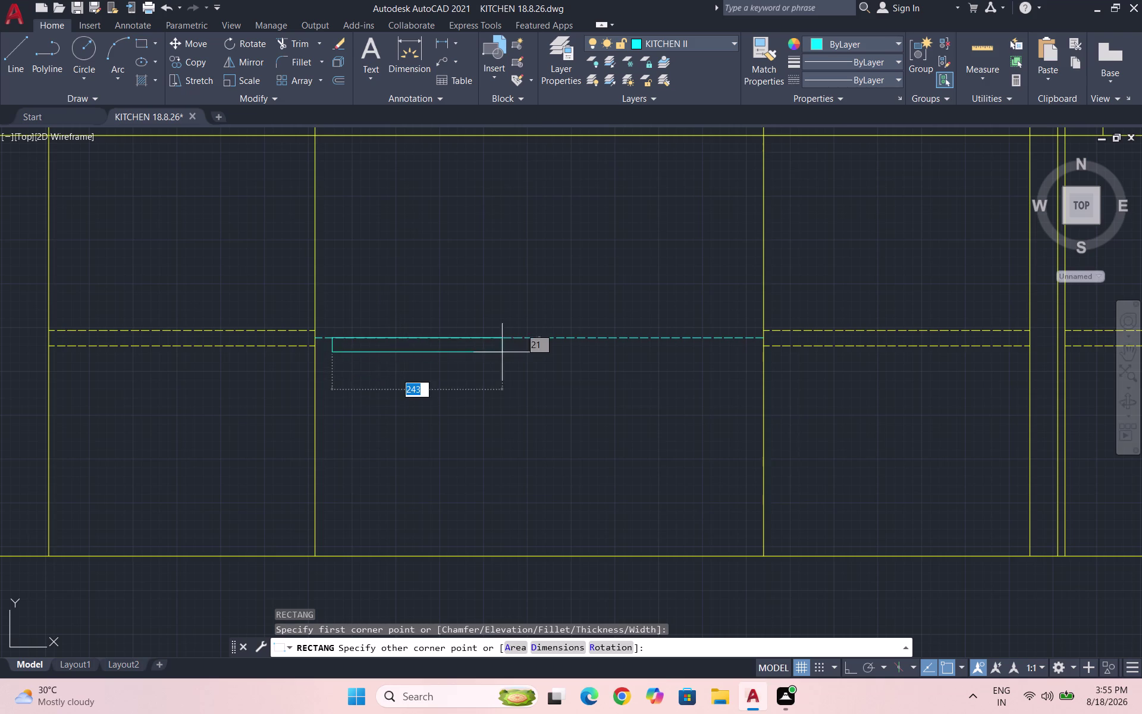
click(745, 357)
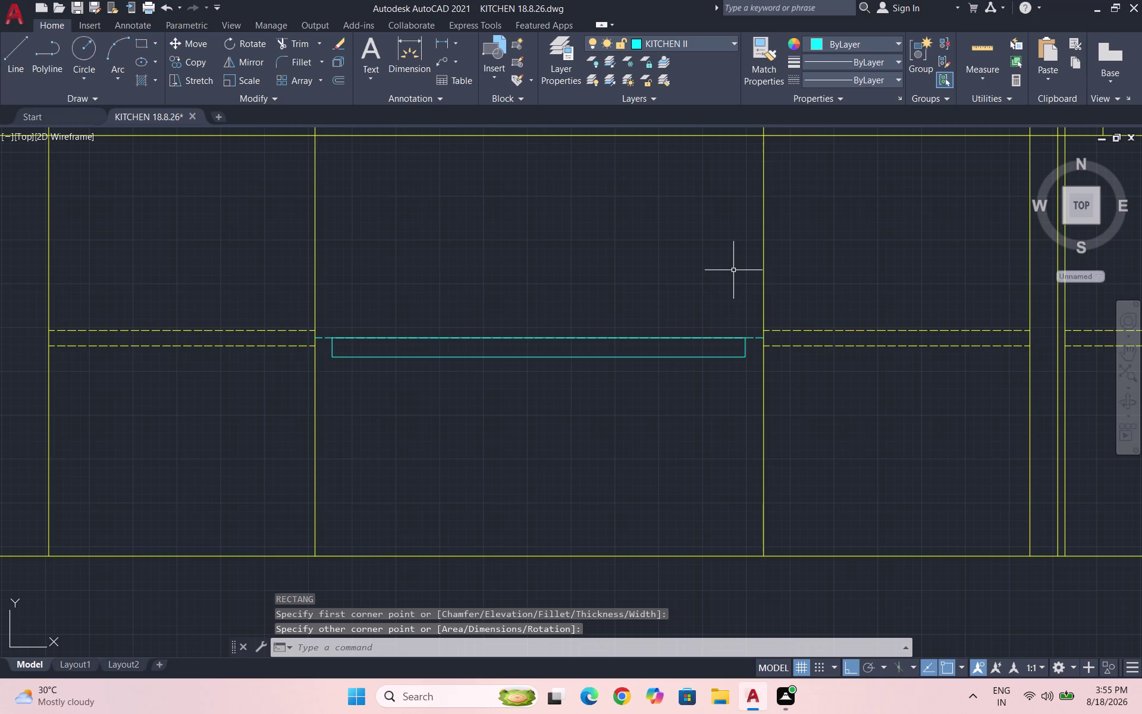
key(Escape)
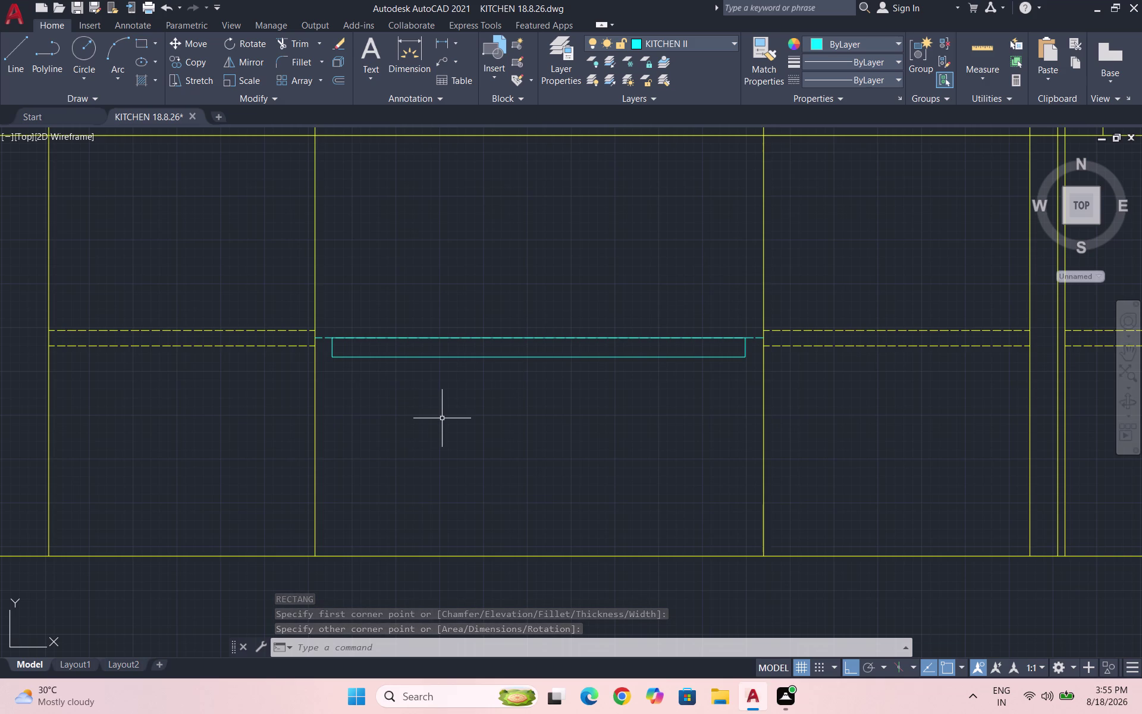
text(REC)
key(Return)
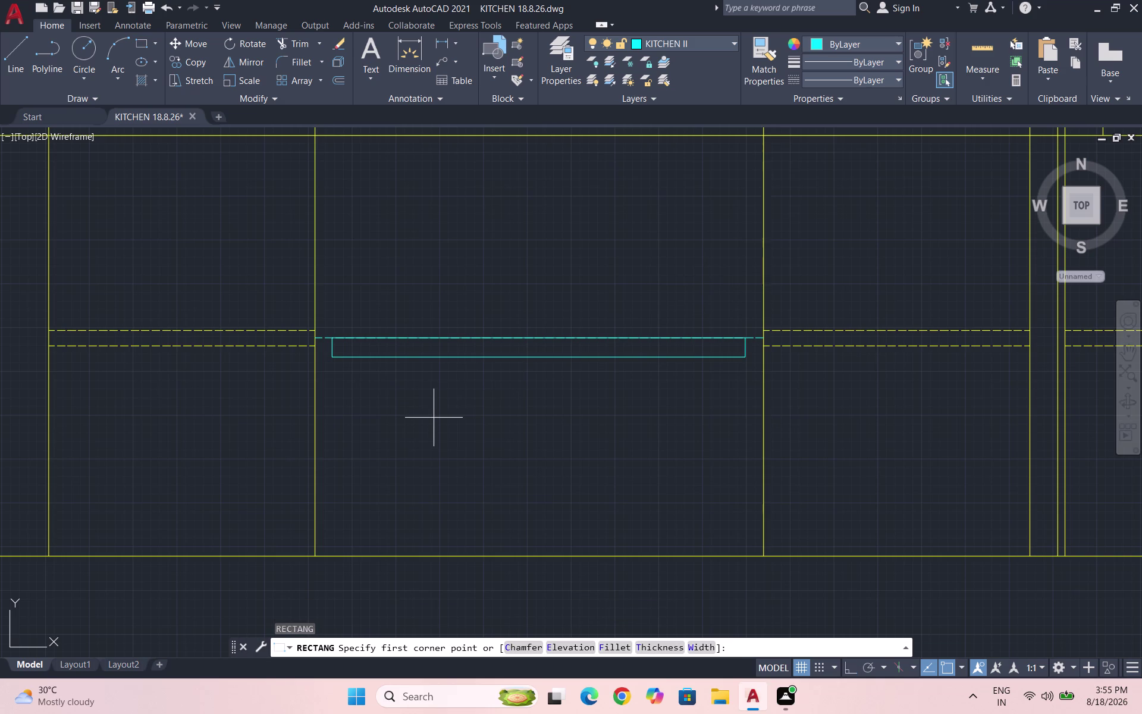
click(341, 371)
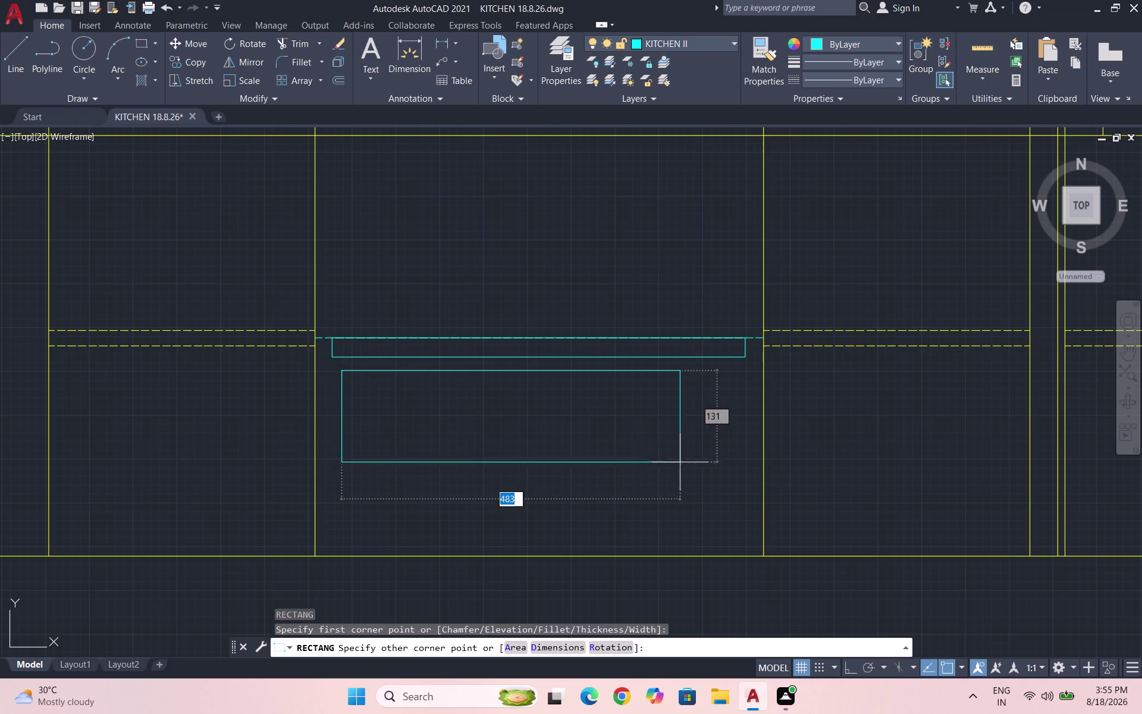
click(731, 474)
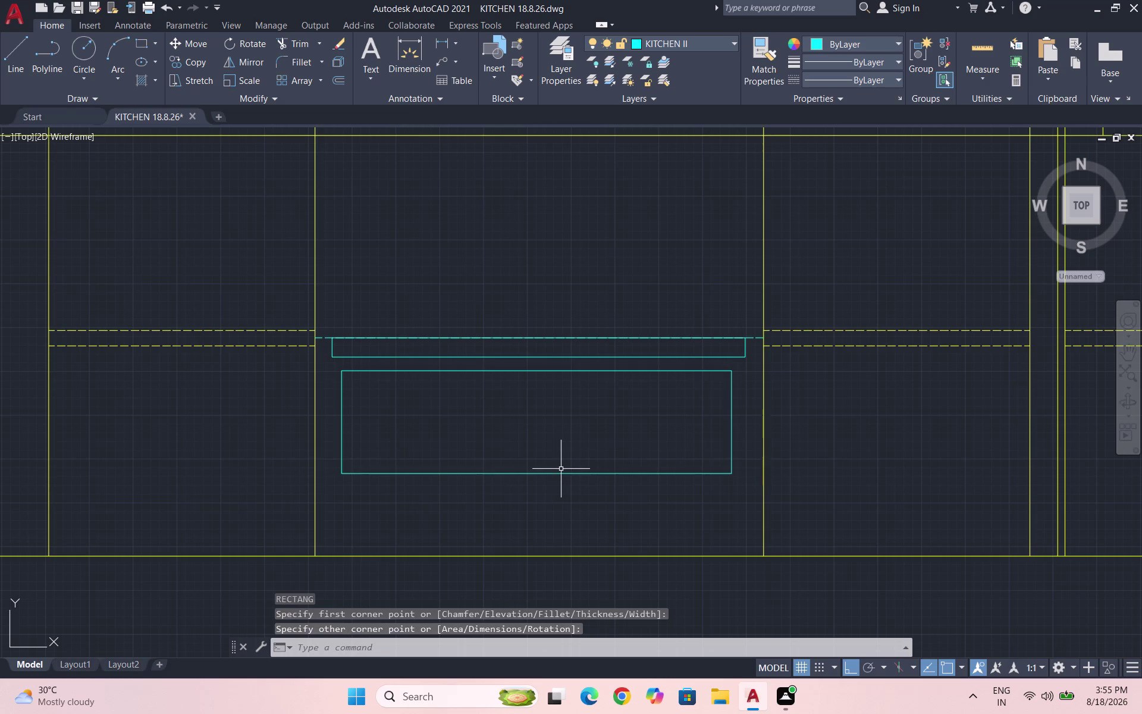
key(l)
key(Return)
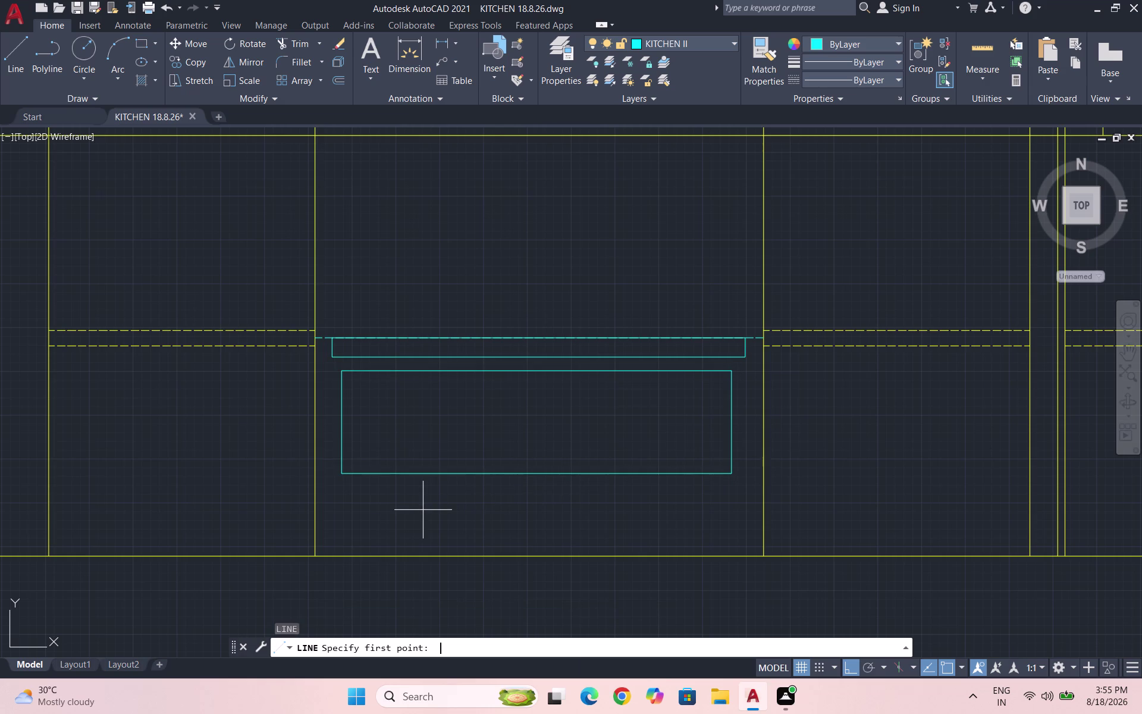
Draw slanted left and right sides linking the thin strip to the larger rectangle.
click(341, 468)
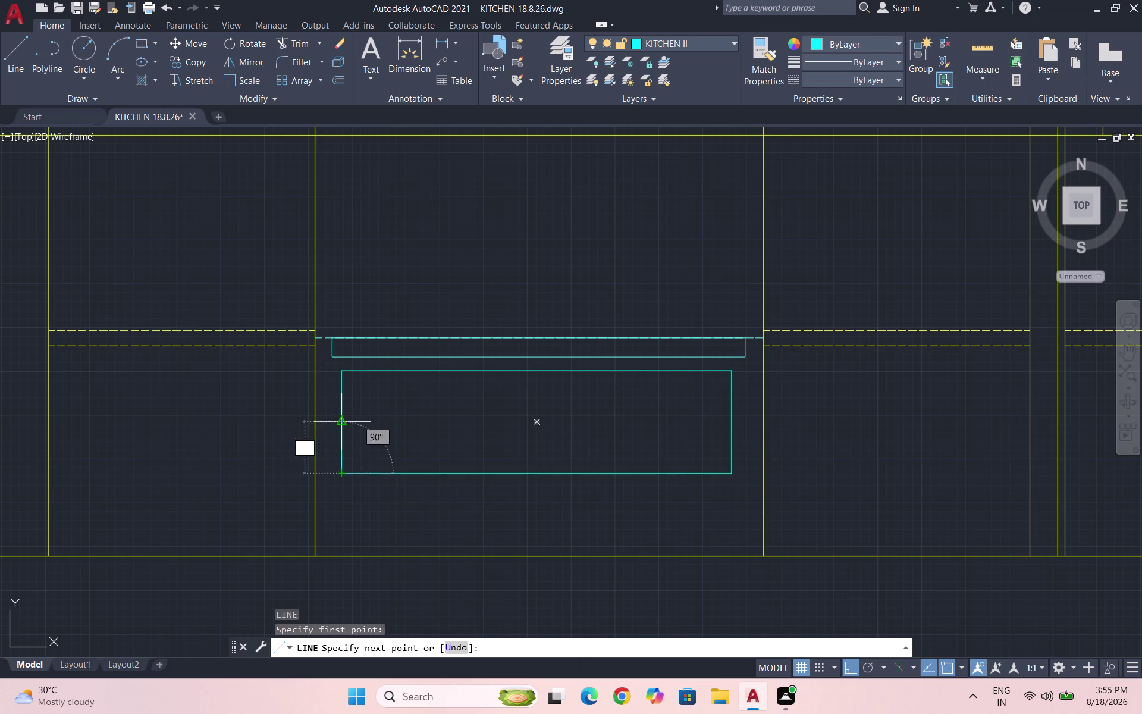
click(330, 363)
key(Escape)
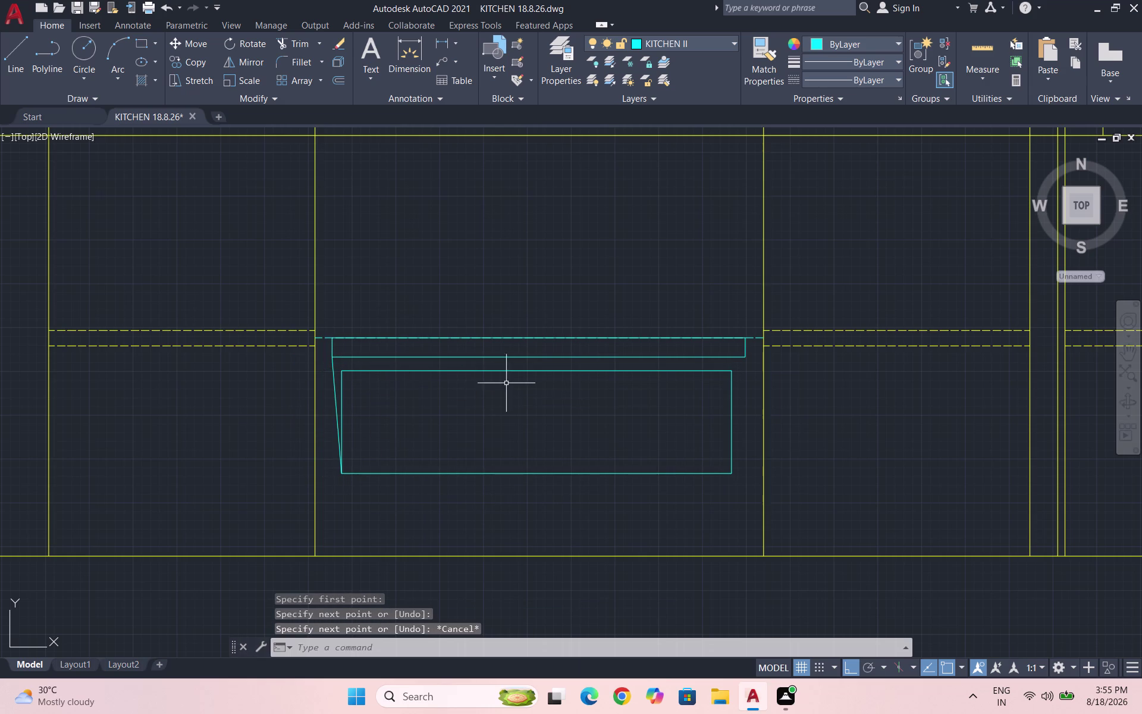
key(space)
click(732, 469)
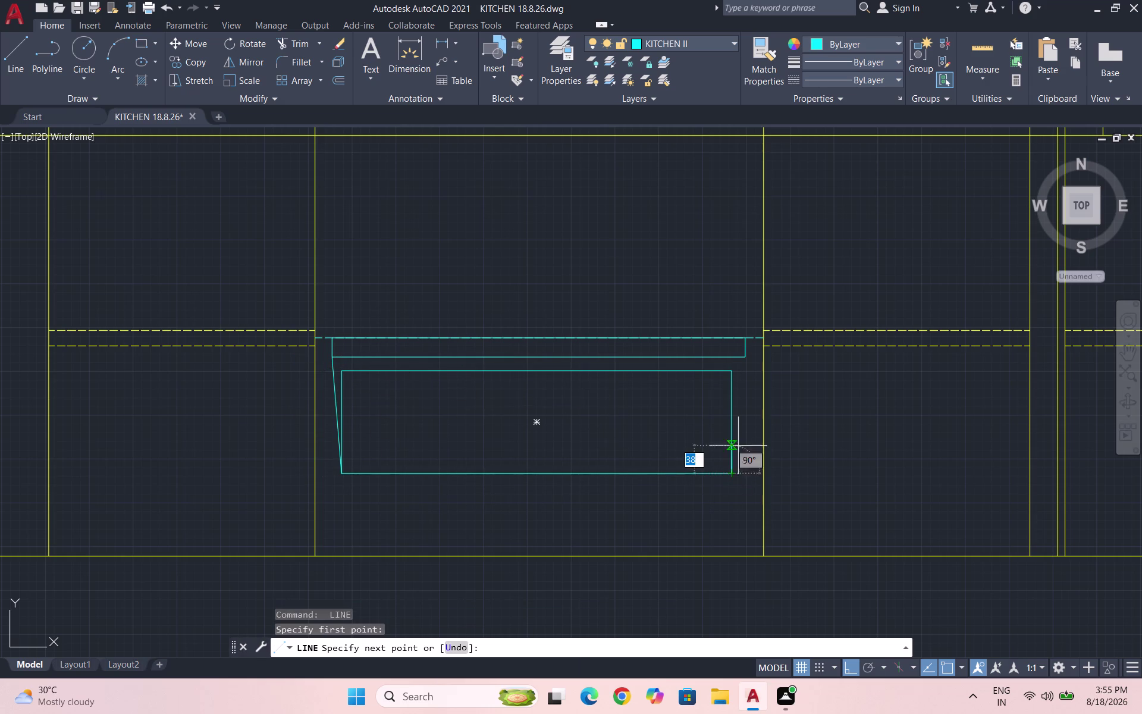
click(747, 360)
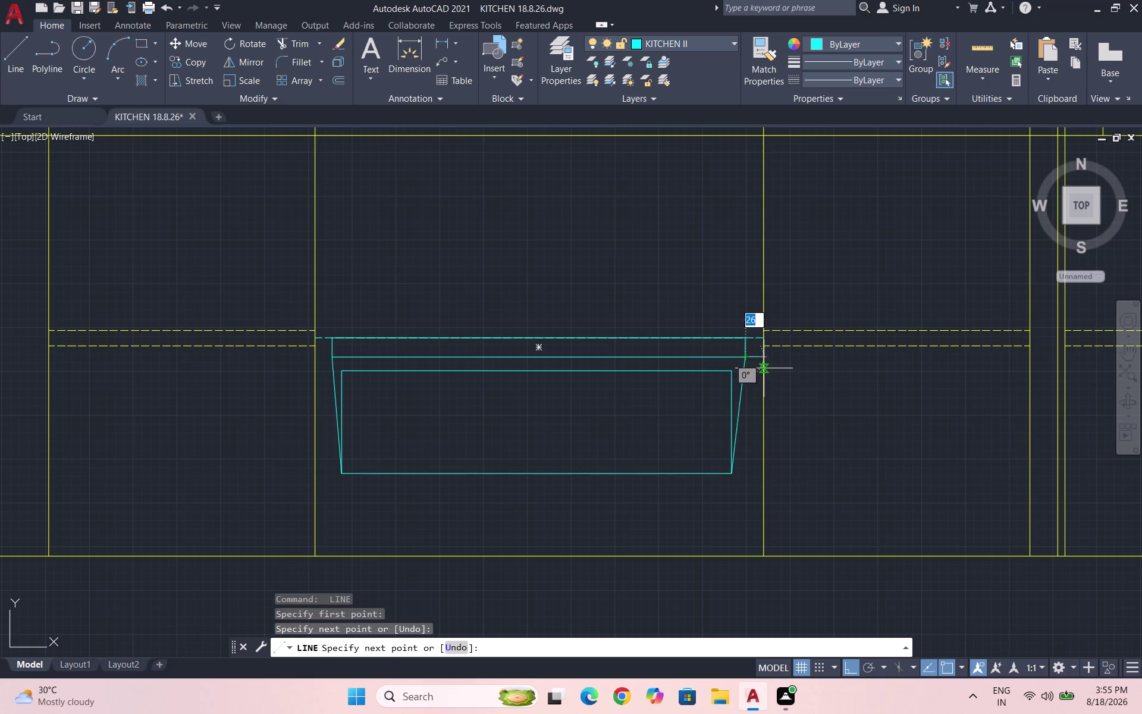
key(Escape)
scroll(down, 3)
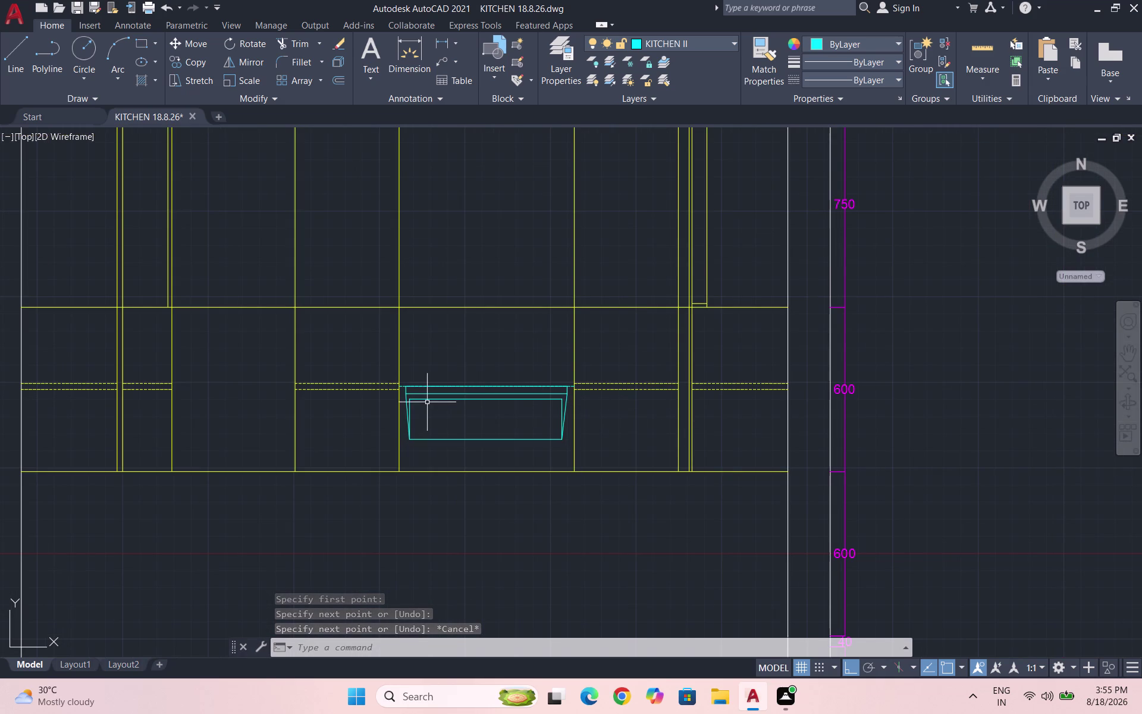
scroll(up, 3)
Add corner diagonals from the strip corners to the inner rectangle's top corners.
key(l)
key(Return)
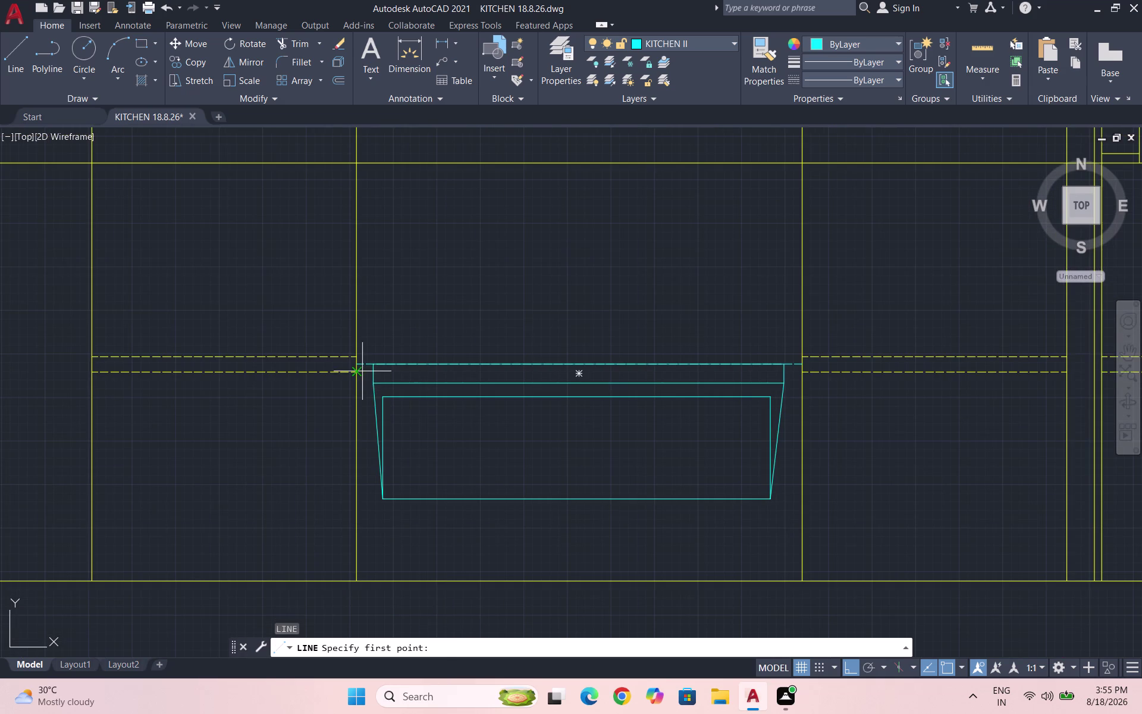
scroll(up, 3)
click(449, 483)
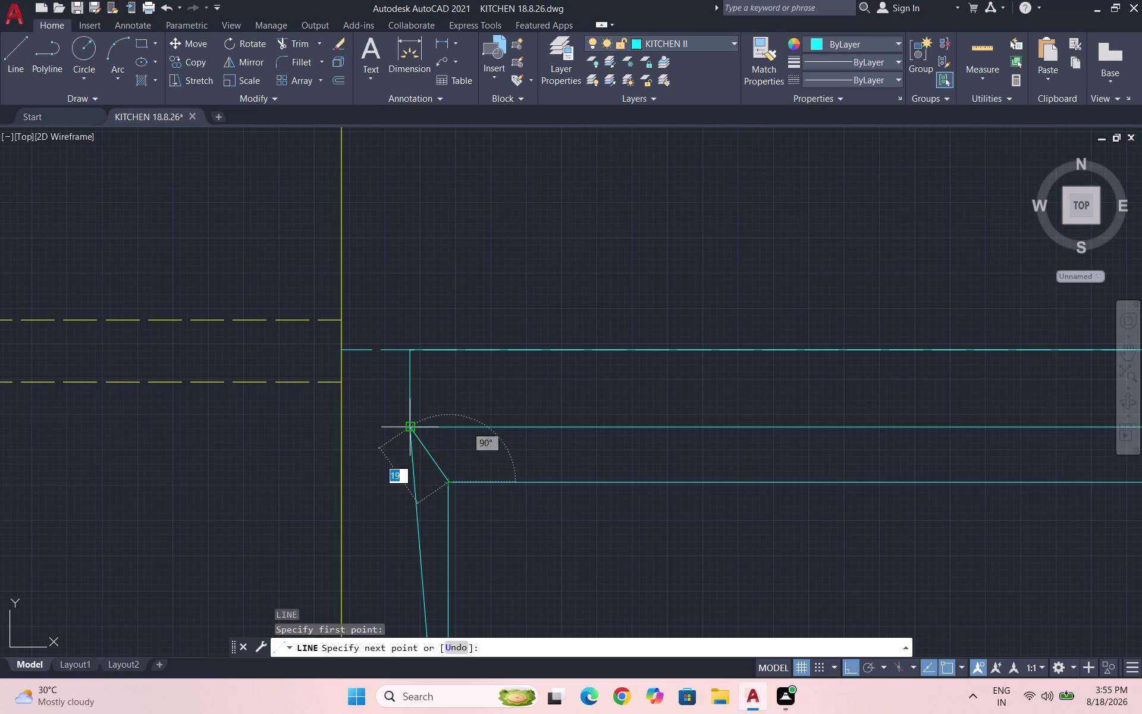
click(412, 427)
key(space)
scroll(down, 3)
key(space)
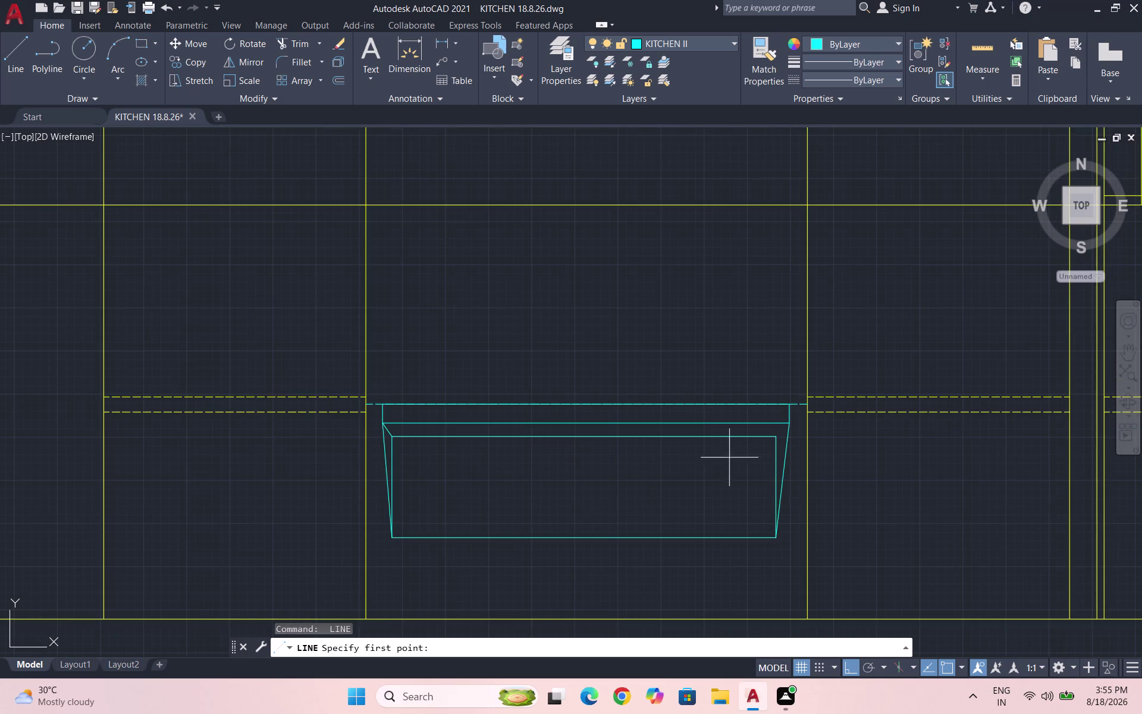
scroll(up, 3)
click(728, 459)
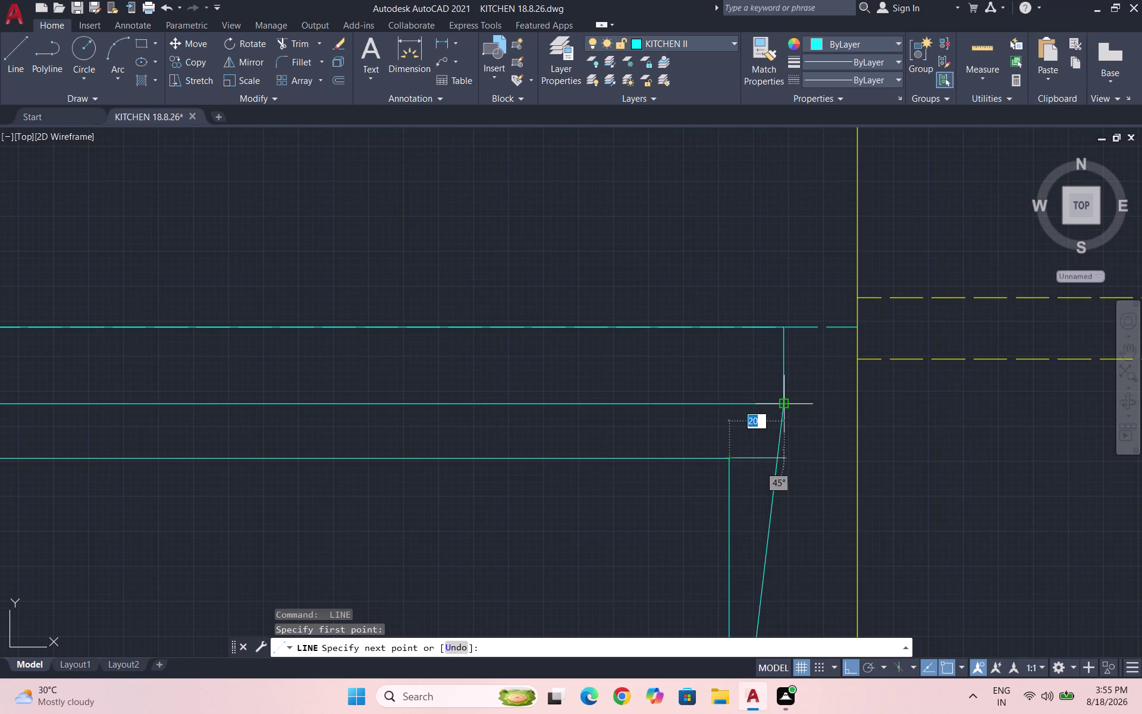
click(784, 407)
scroll(down, 3)
key(Escape)
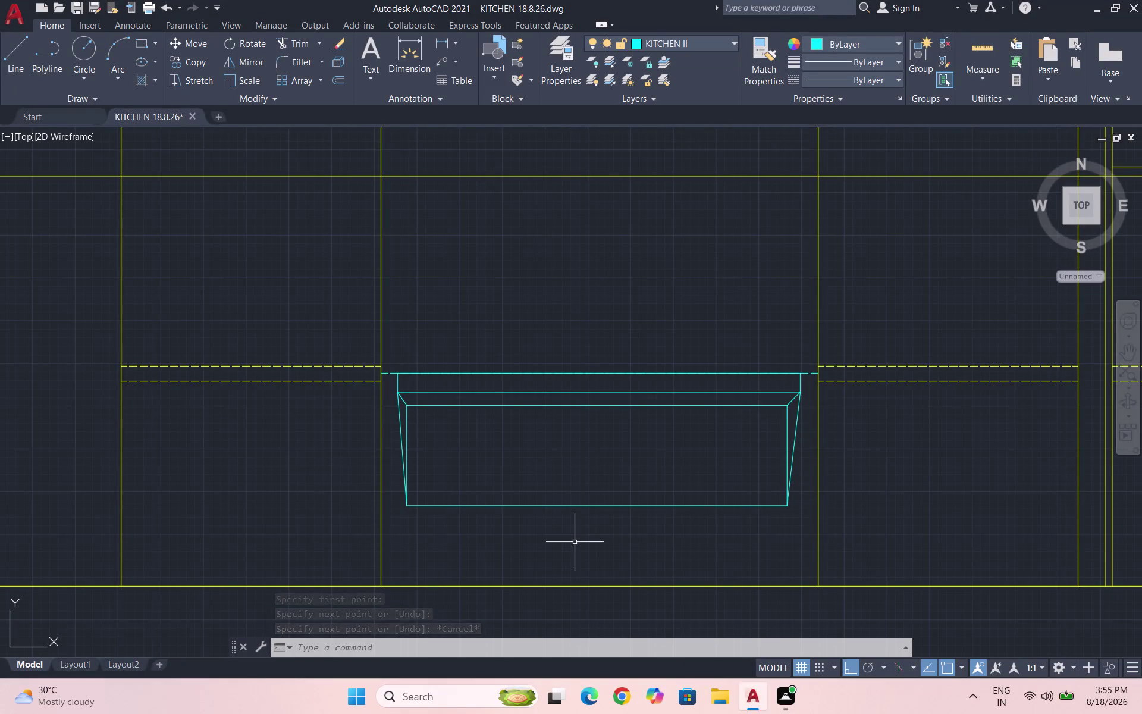
scroll(up, 3)
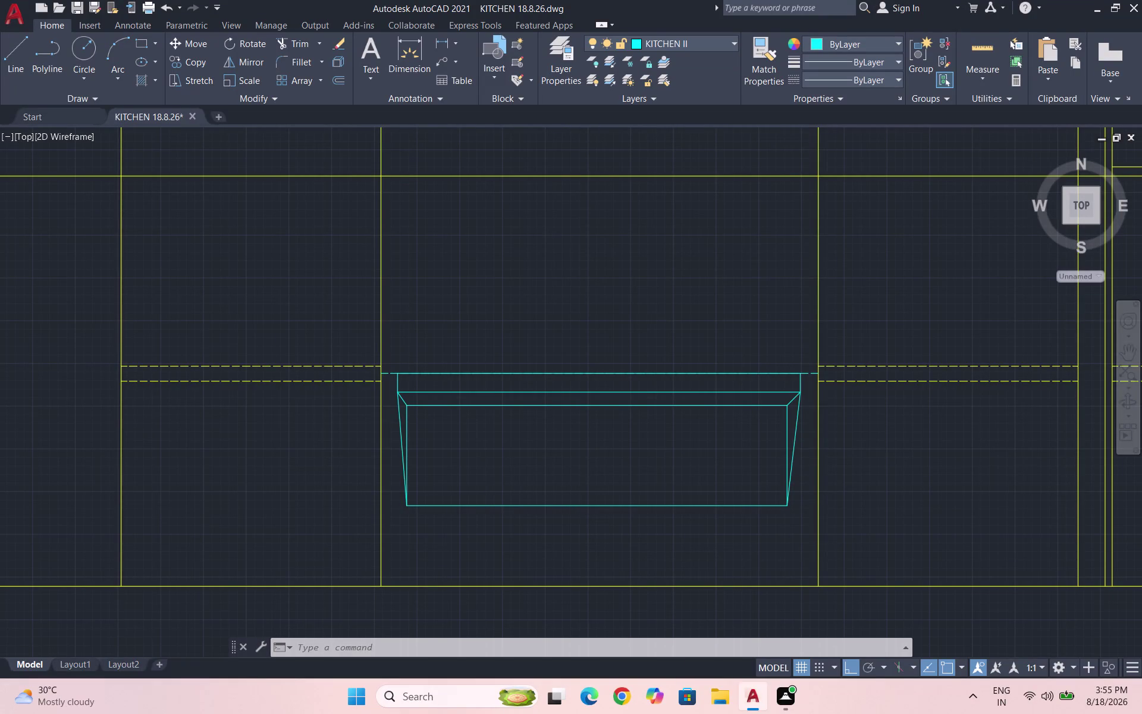
Draw a horizontal line near the basin bottom.
key(l)
key(Return)
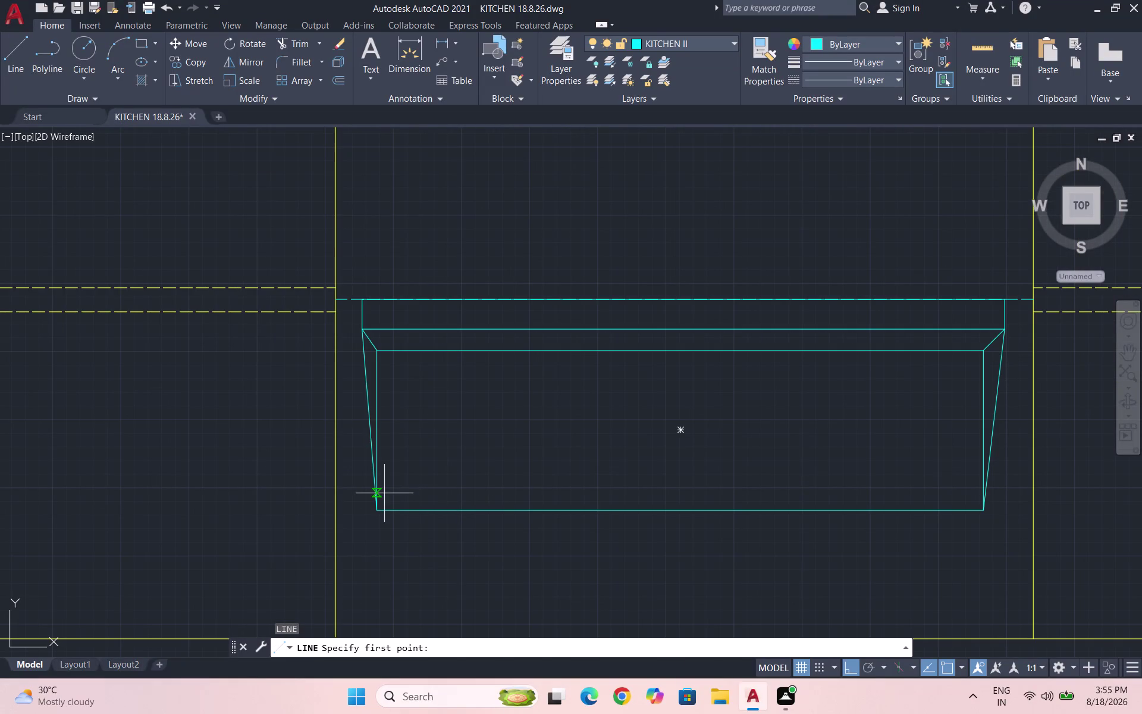
scroll(up, 3)
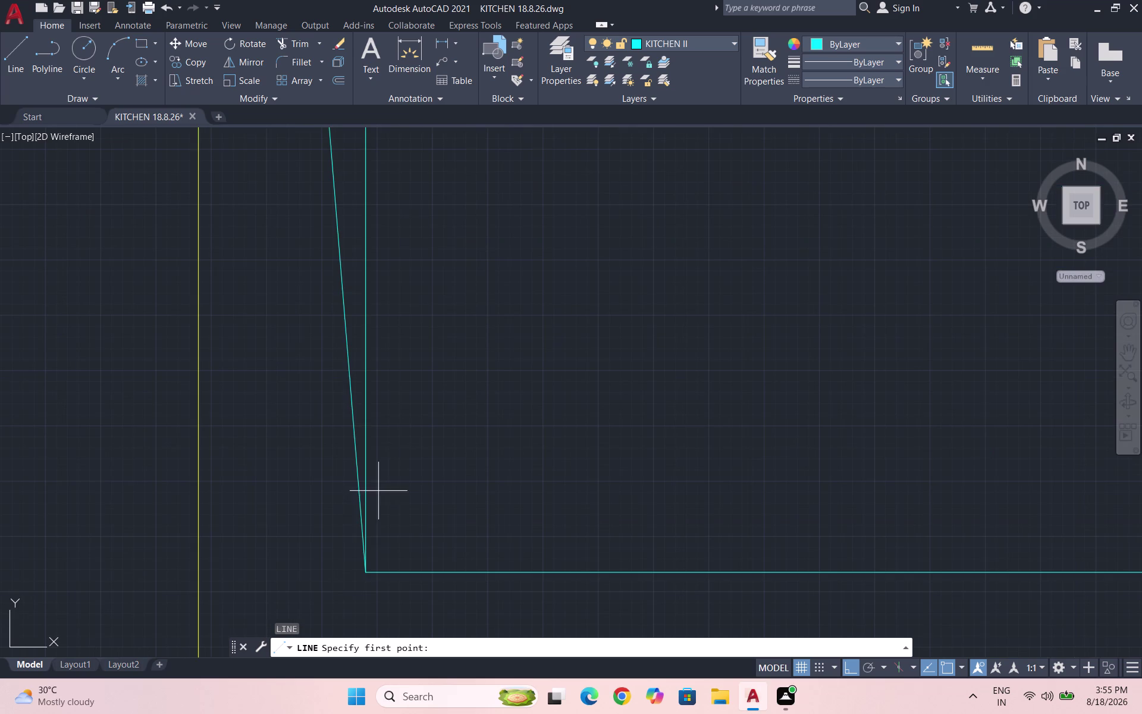
click(366, 522)
scroll(down, 3)
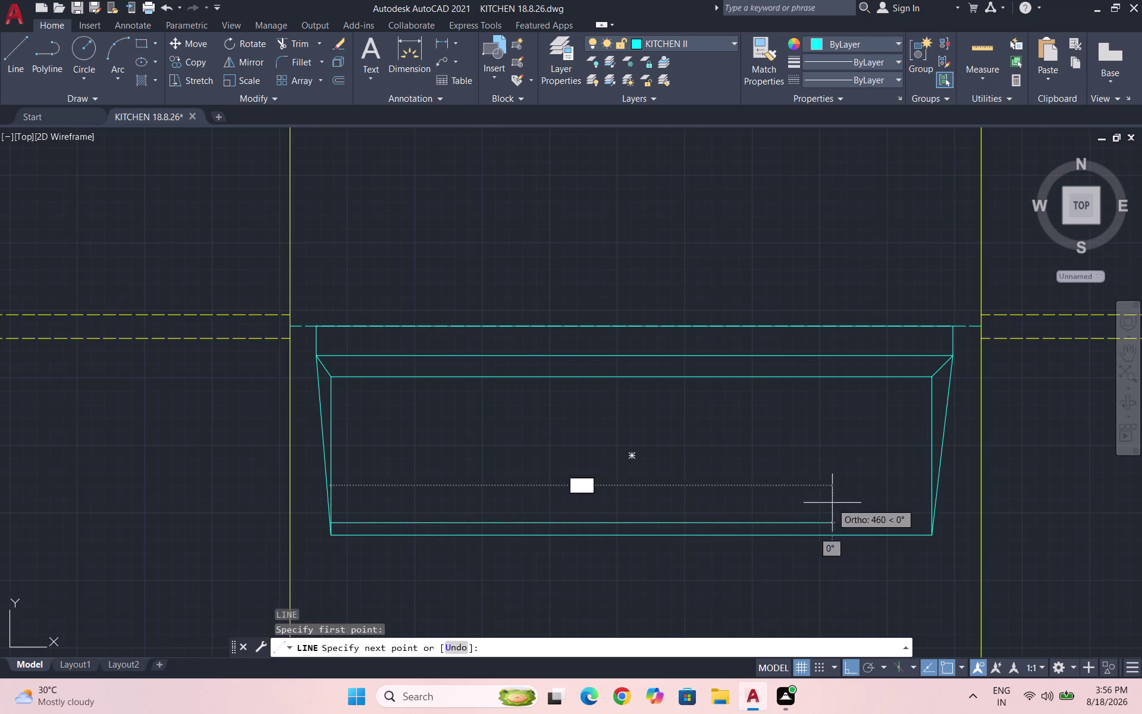
click(930, 521)
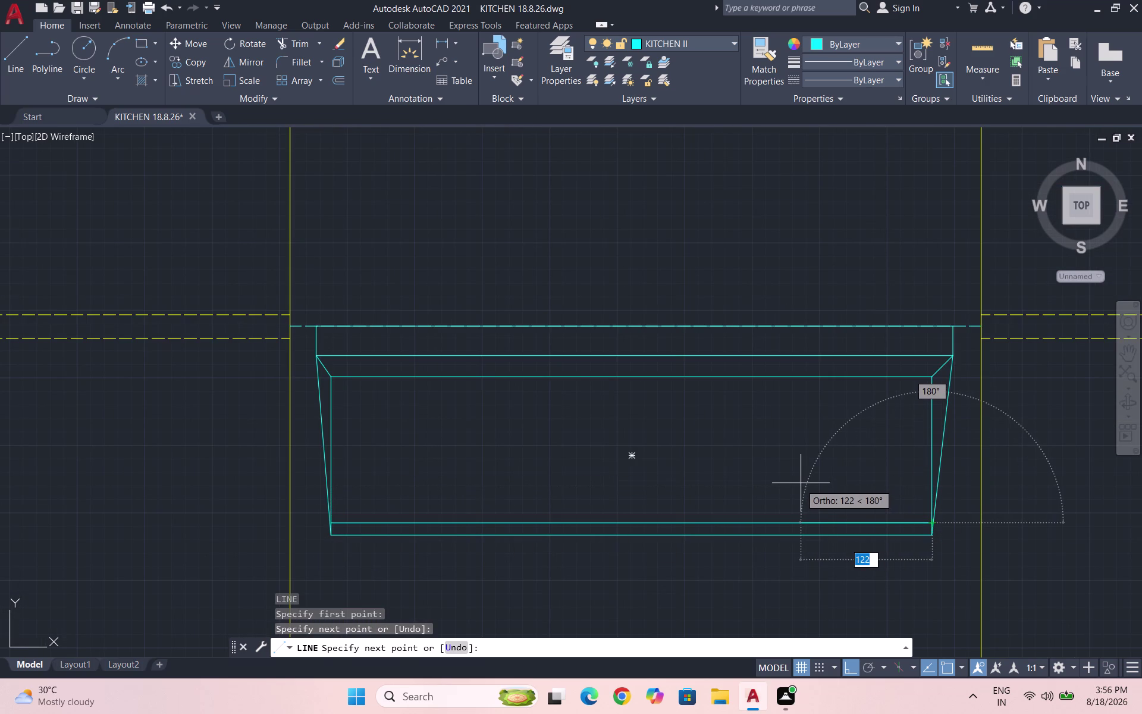
key(Escape)
scroll(up, 3)
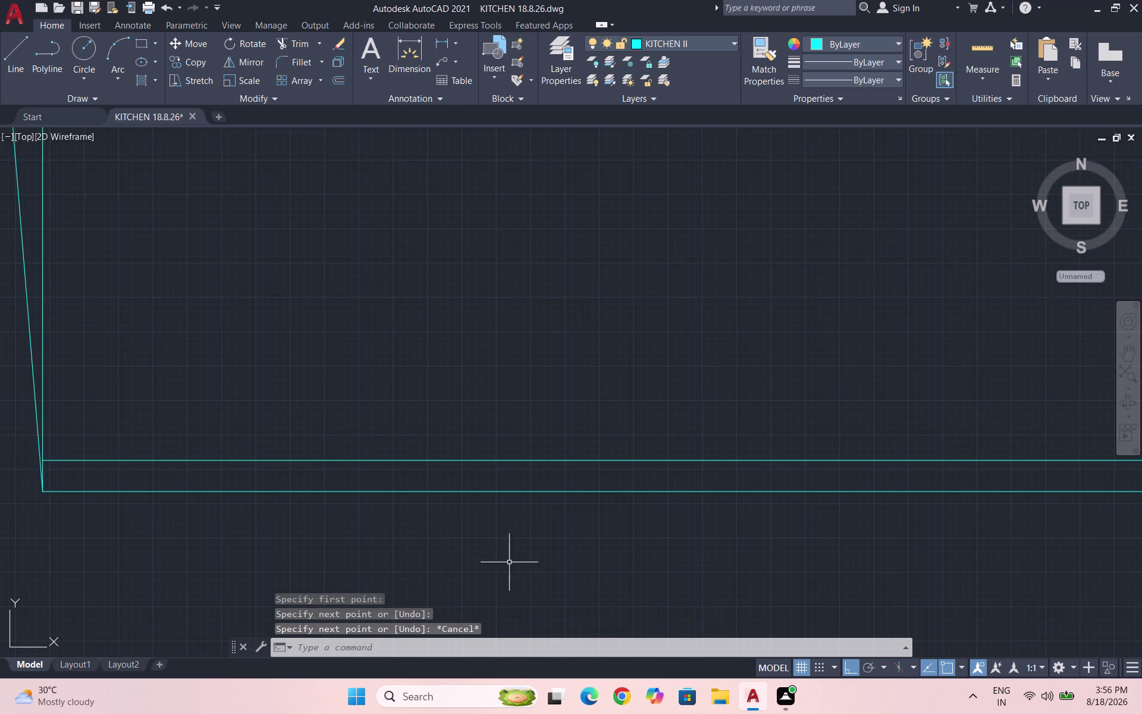
Copy the sink's horizontal edge to a position just below it.
drag(329, 473, 326, 464)
click(309, 440)
text(CO)
key(Return)
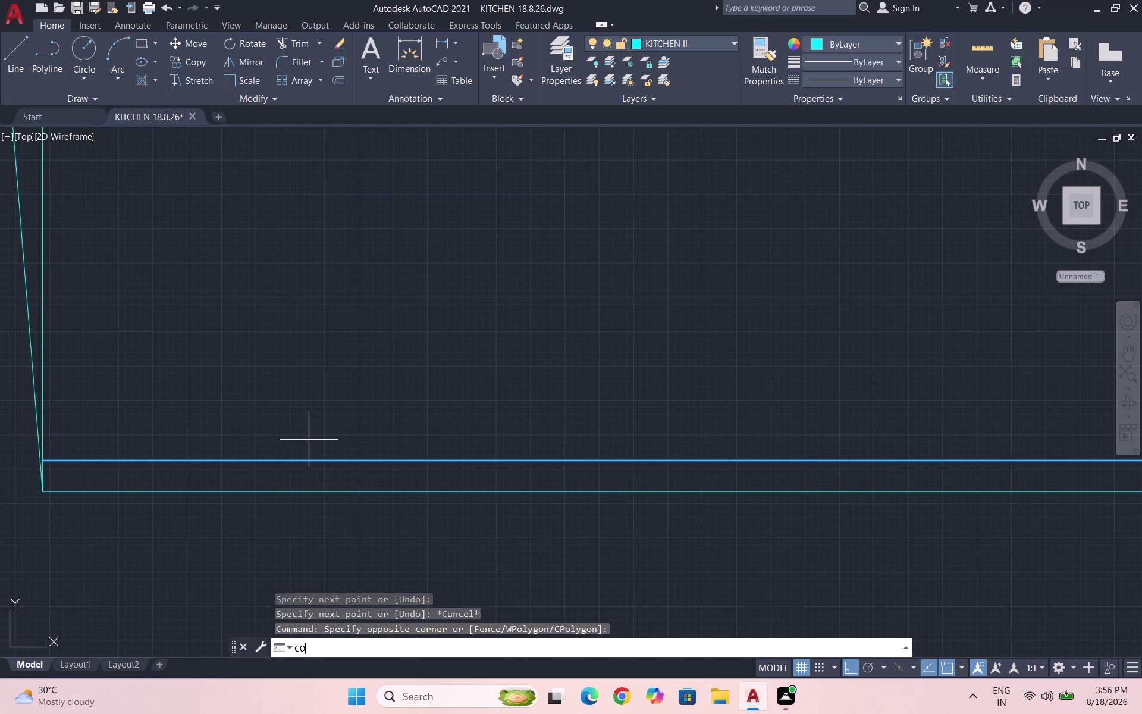
scroll(down, 3)
scroll(up, 3)
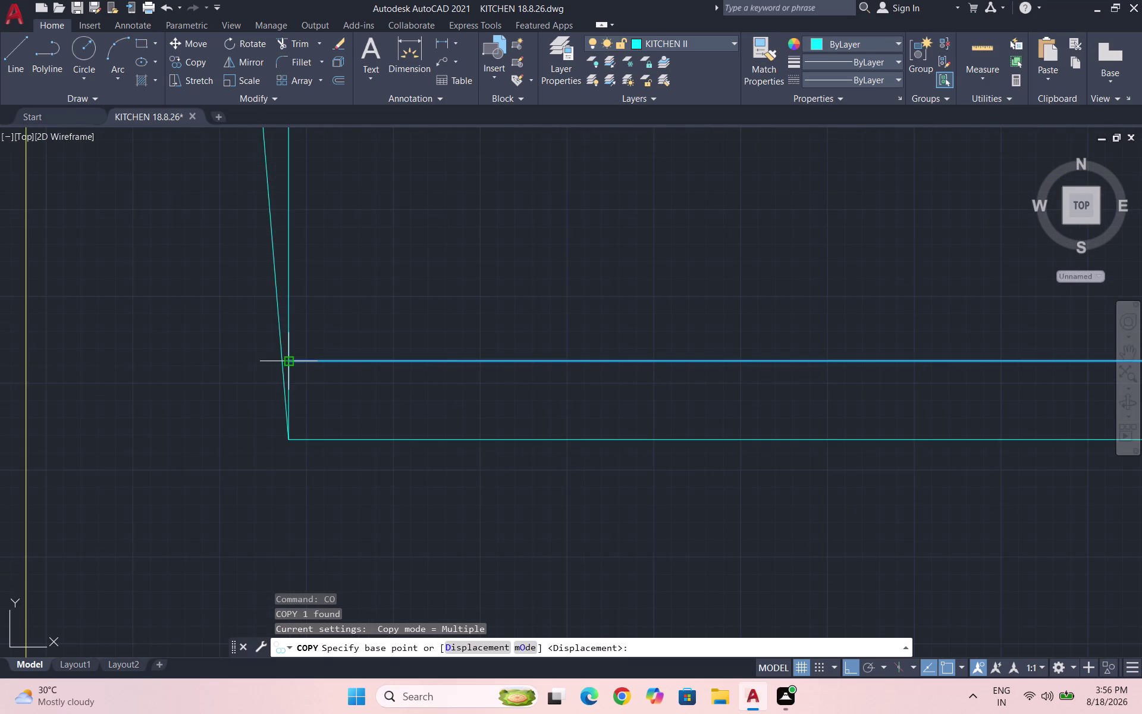
click(292, 362)
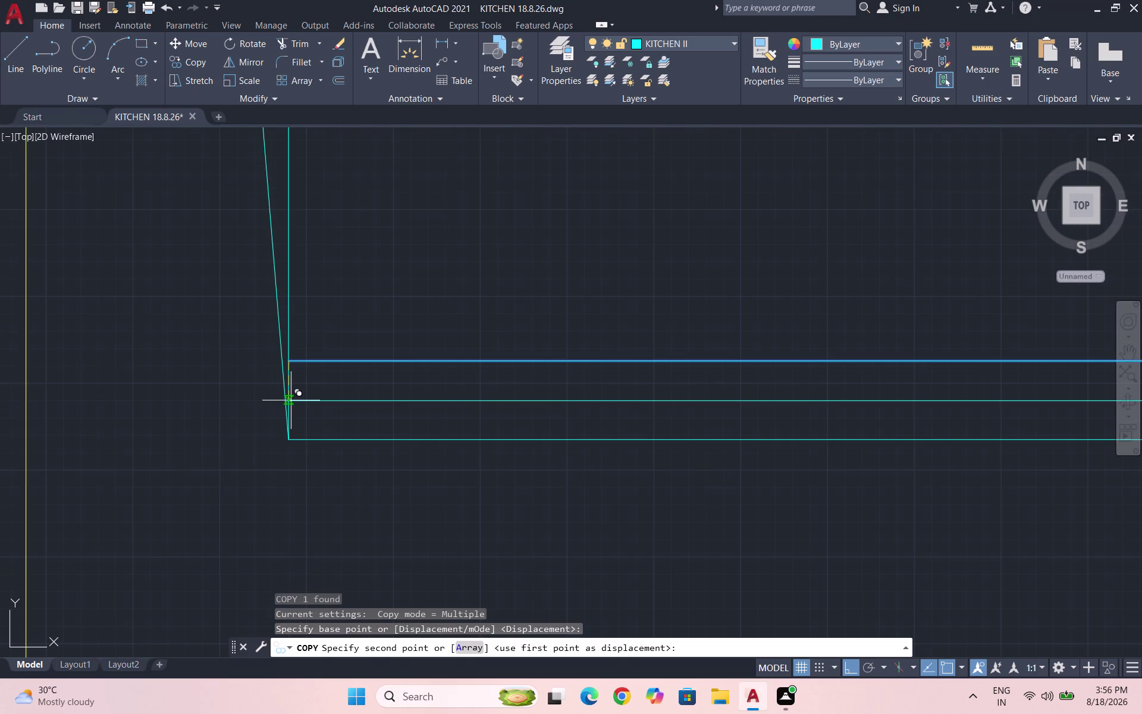
click(290, 399)
scroll(down, 3)
key(Escape)
Save the kitchen drawing with Ctrl+S.
scroll(down, 3)
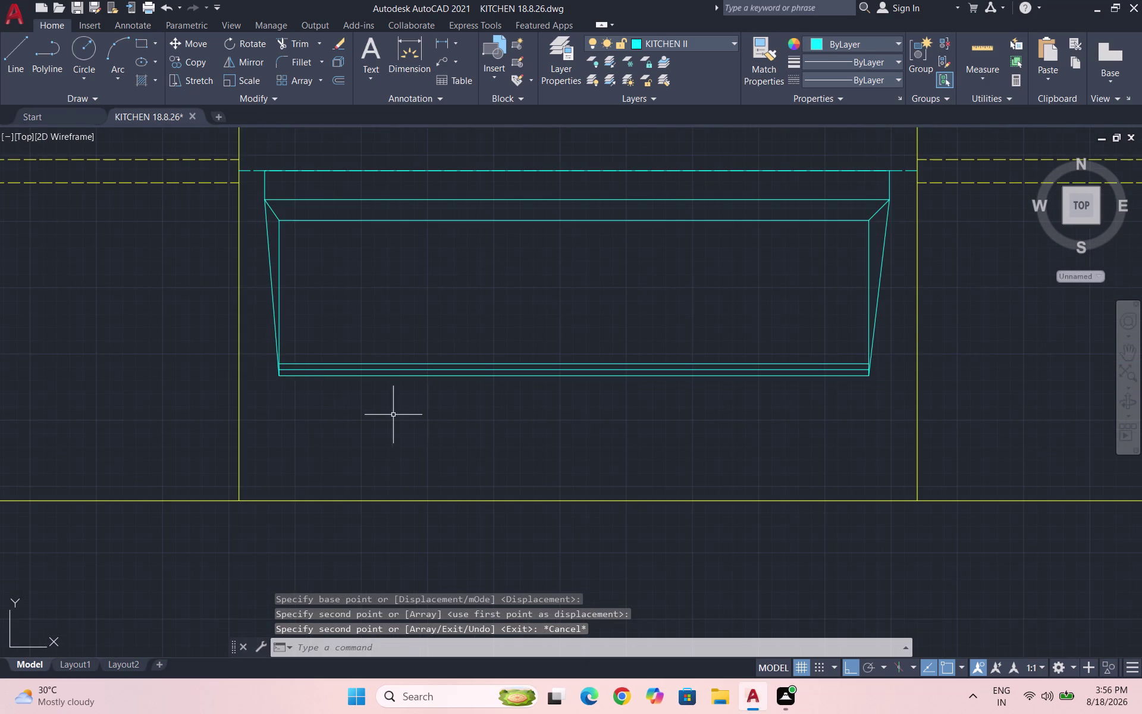
scroll(down, 3)
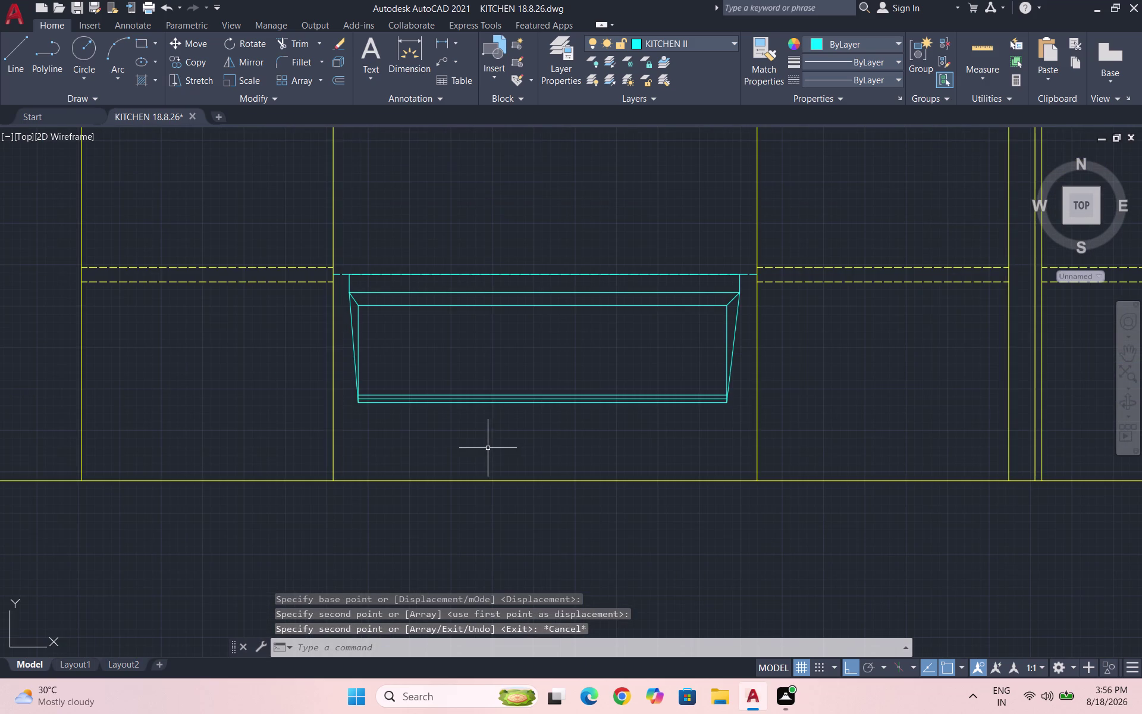
key(ctrl+s)
key(ctrl+s)
scroll(down, 3)
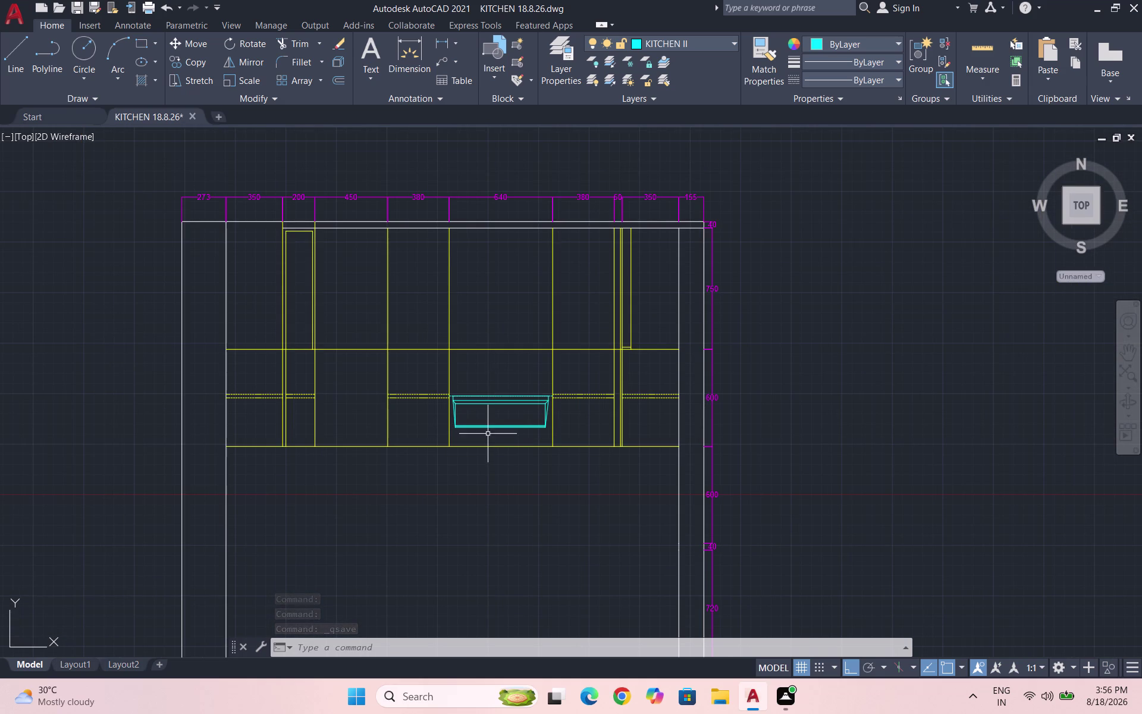
scroll(up, 3)
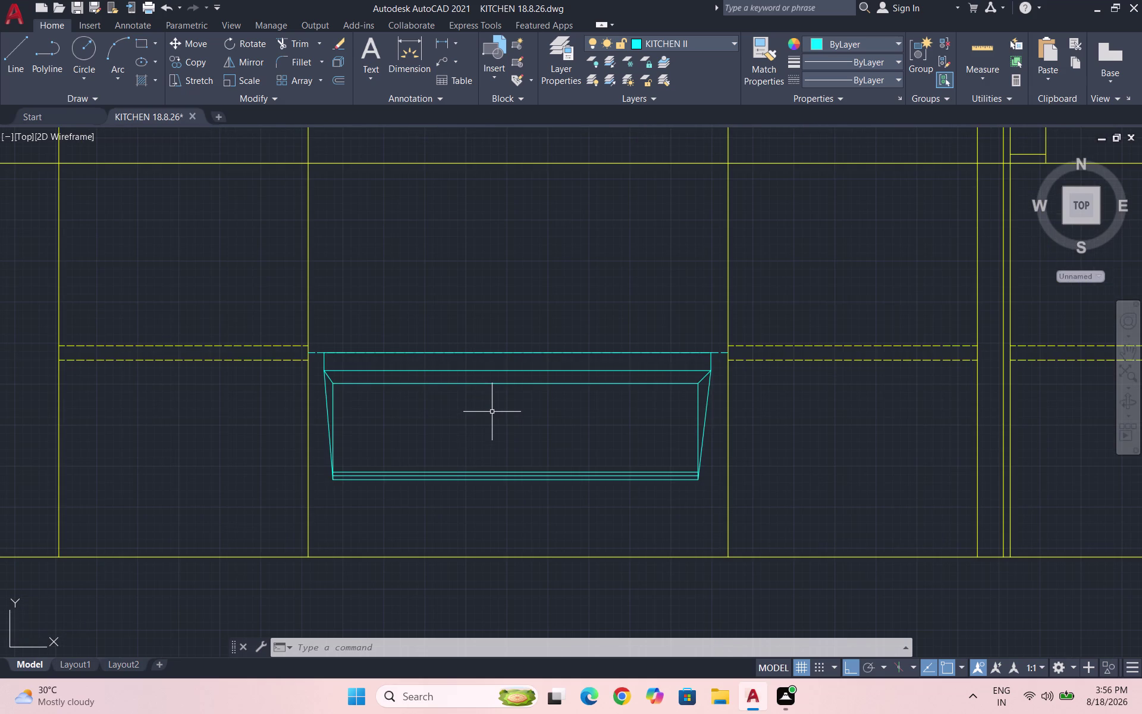
Draw the 350×85 drain rectangle inside the sink.
text(REC)
key(Return)
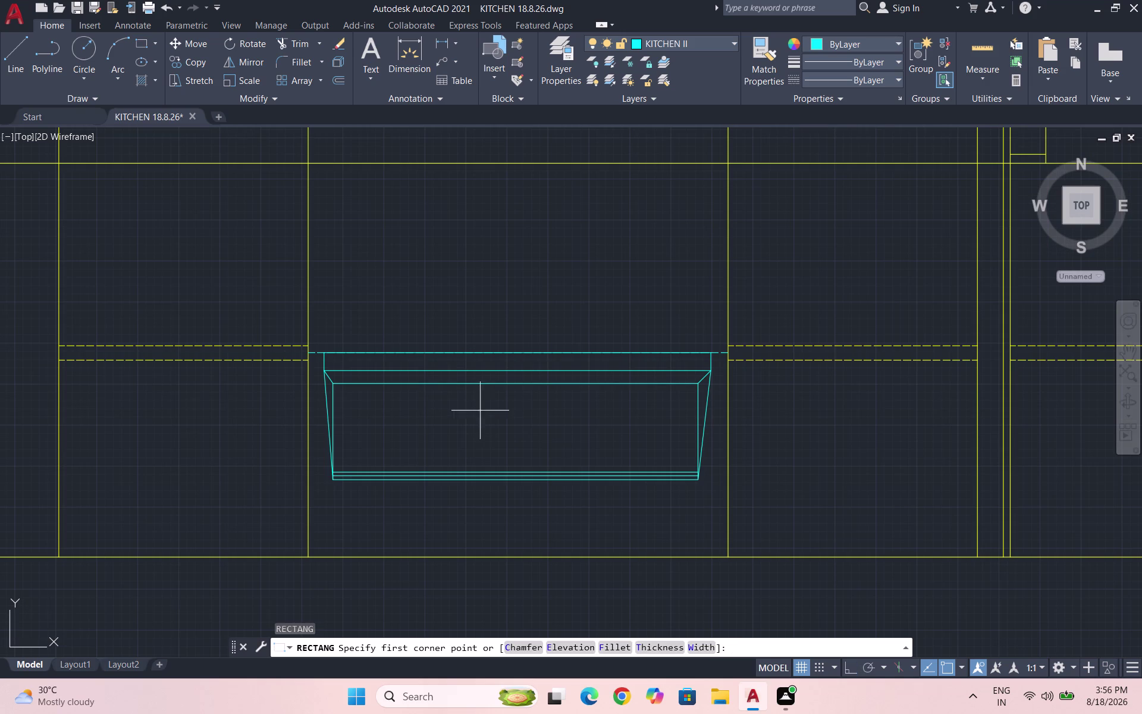
scroll(up, 3)
scroll(up, 3)
click(263, 377)
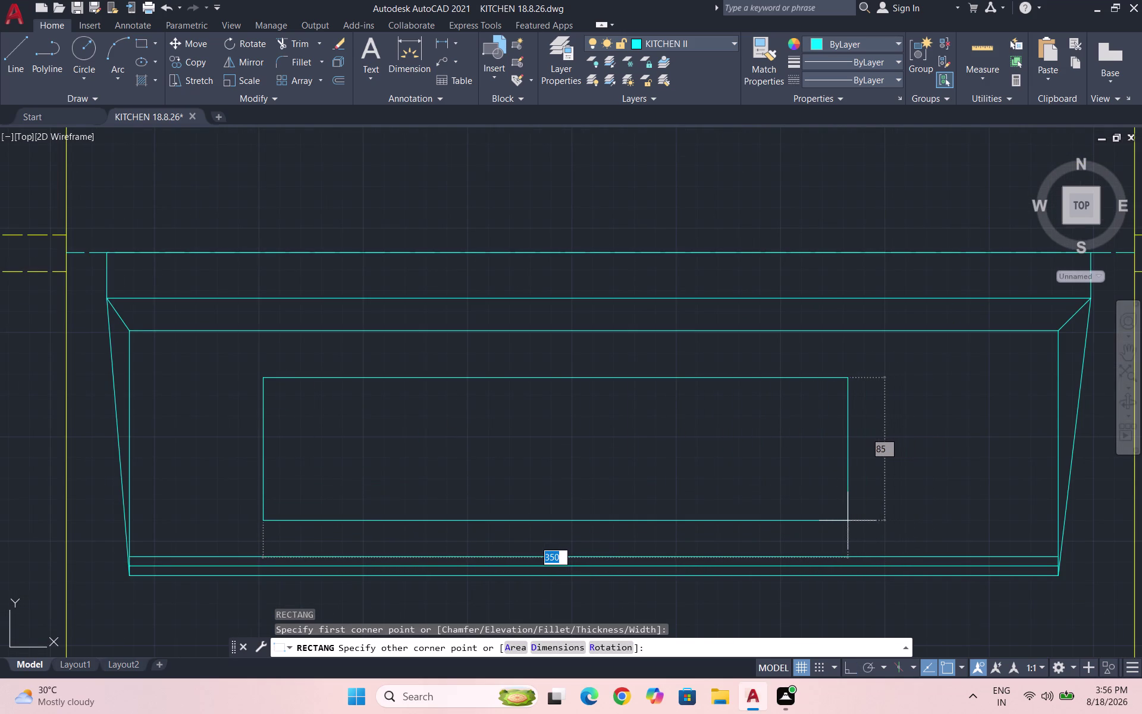
click(847, 520)
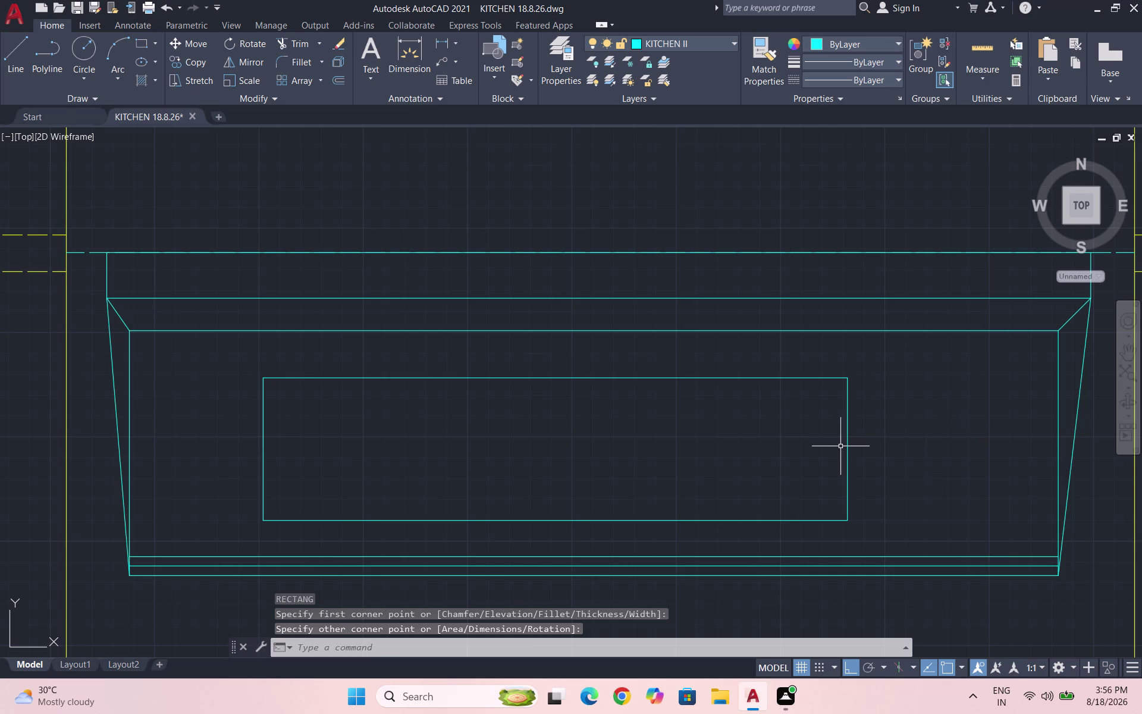
key(a)
key(Return)
key(Escape)
key(Escape)
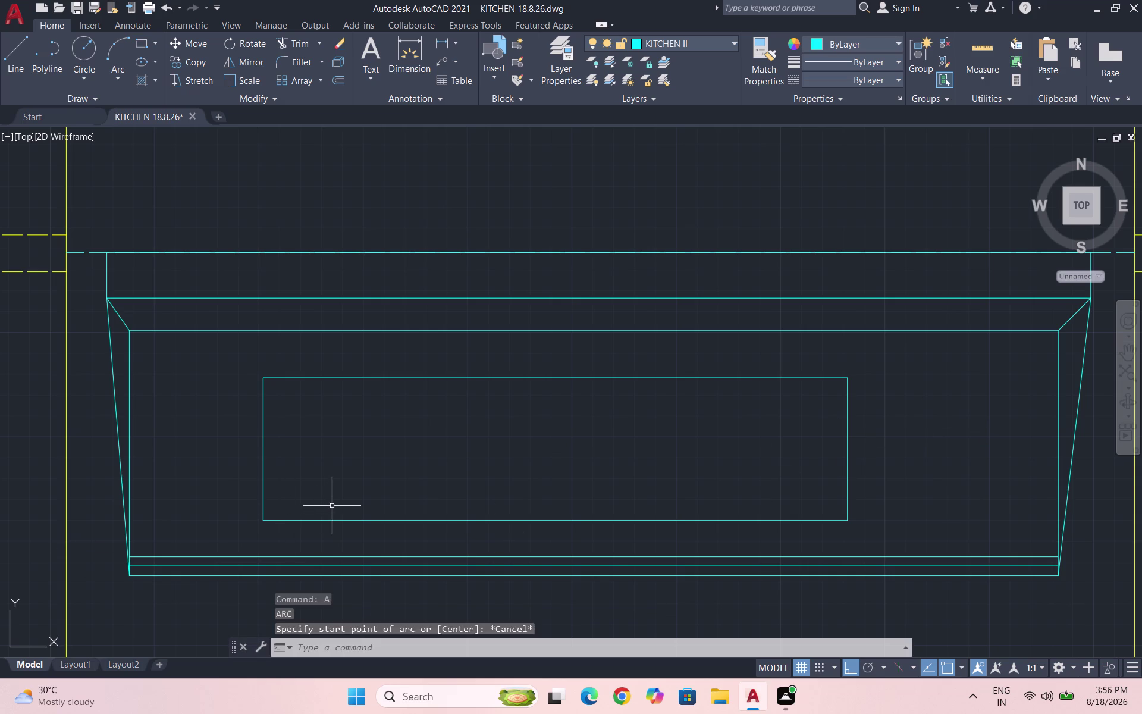
Draw one vertical divider line across the drain rectangle and select it.
key(l)
key(Return)
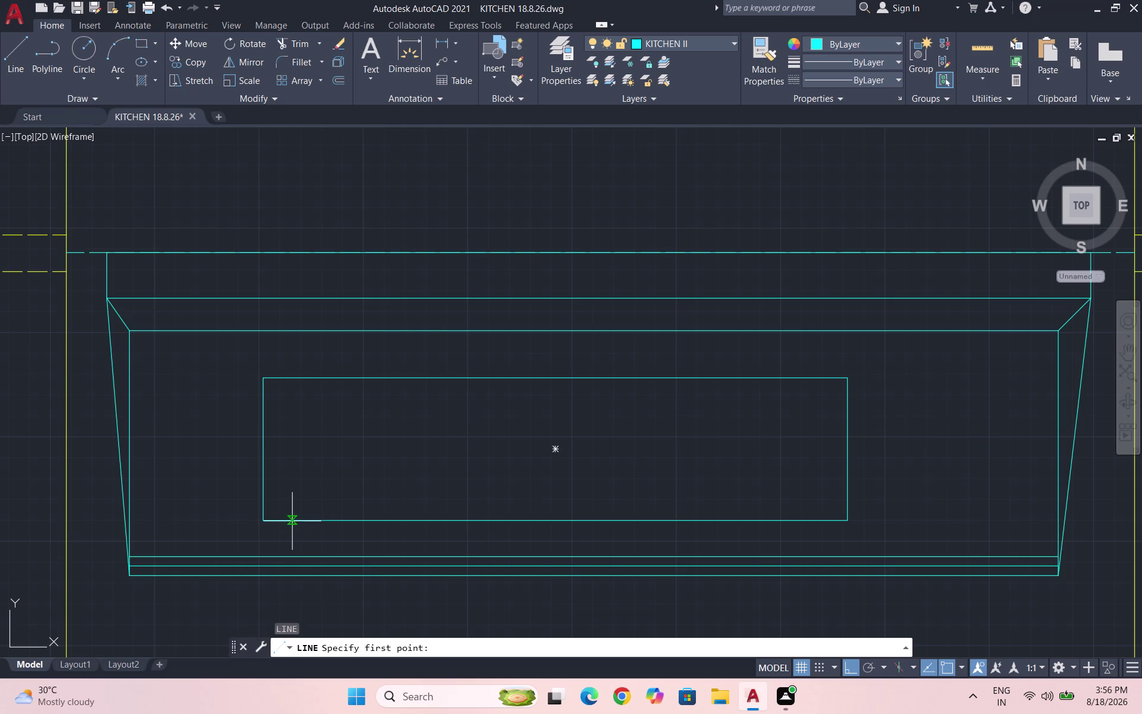
click(290, 520)
click(288, 378)
key(Escape)
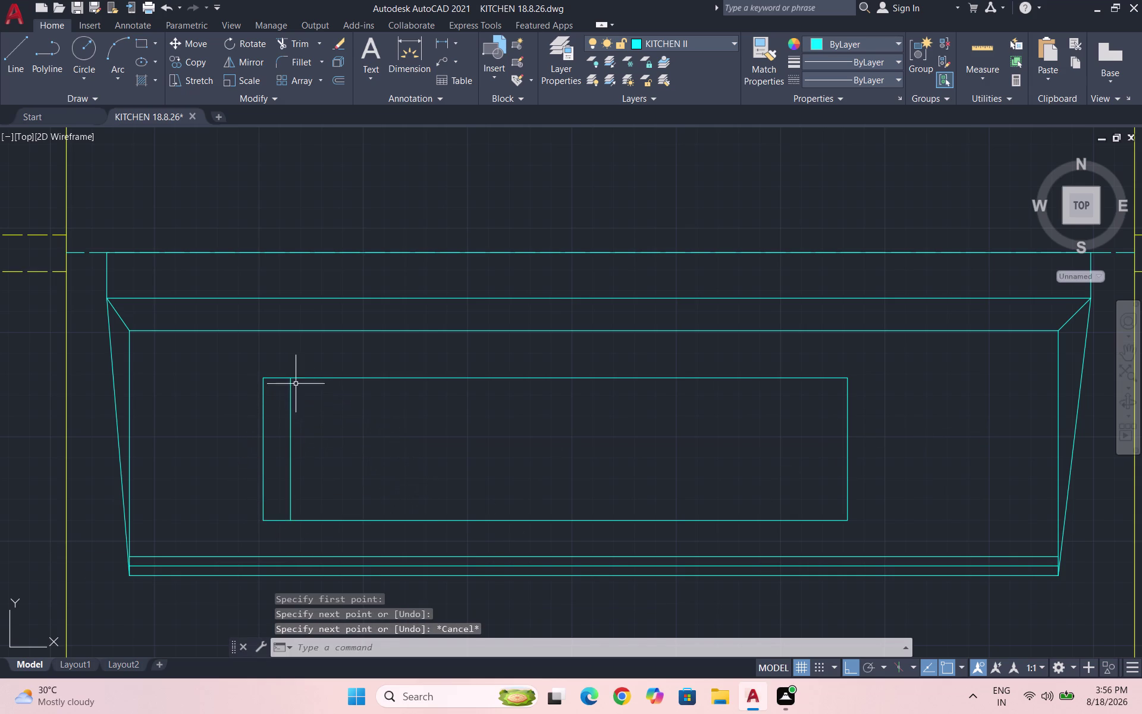
click(323, 403)
click(275, 409)
Copy the divider using the Array option with 10 items.
text(CO)
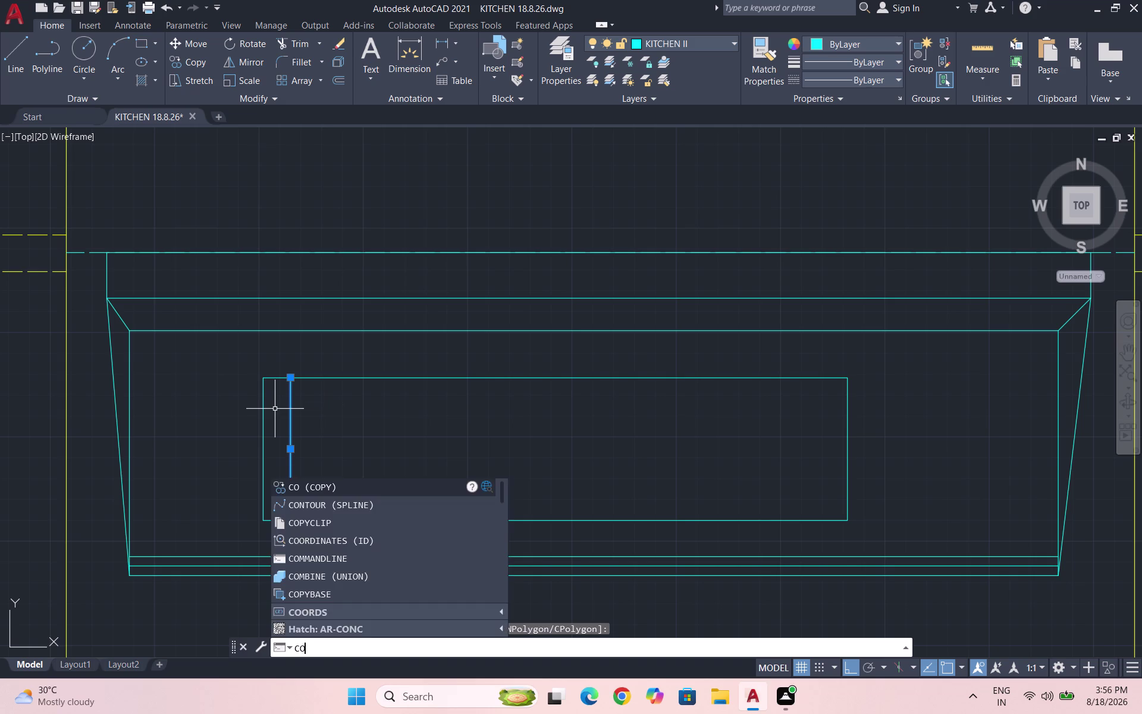
key(Return)
text(1)
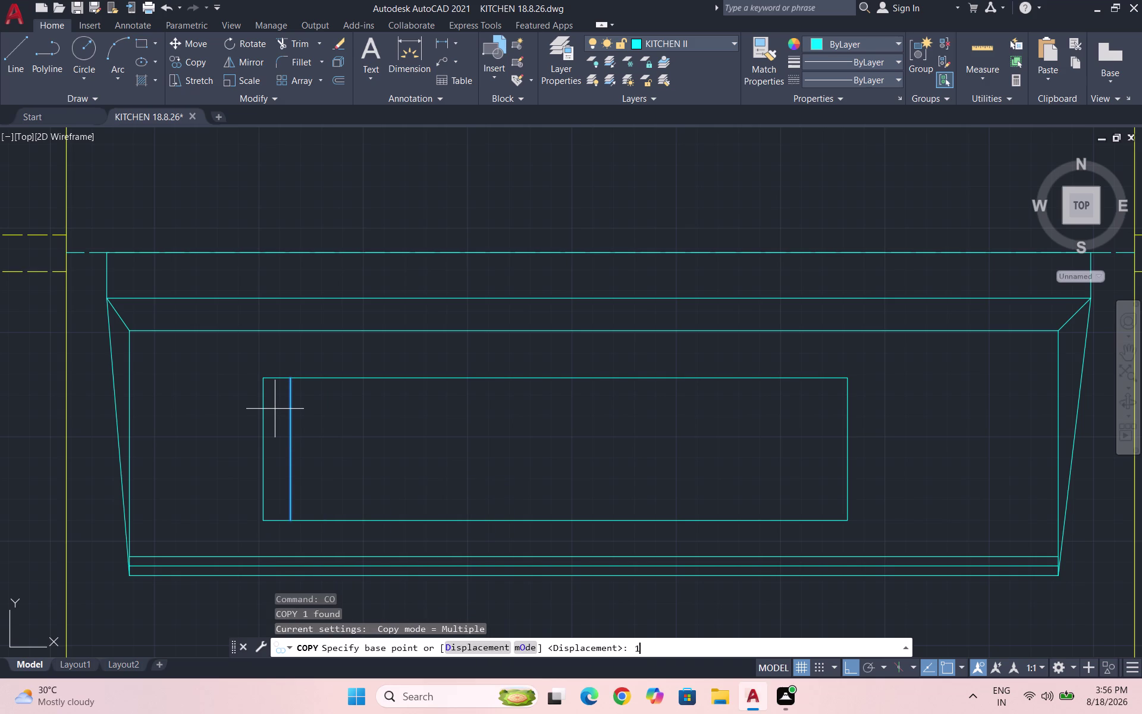
text(1)
key(Return)
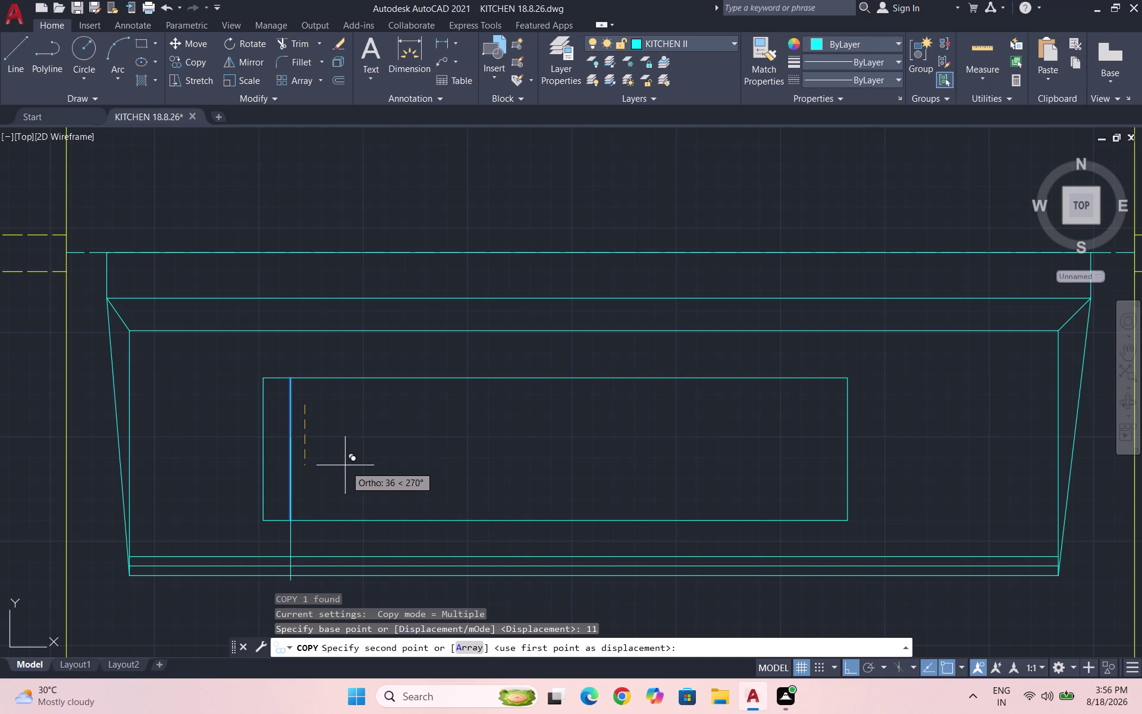
key(a)
key(Return)
text(10)
key(Return)
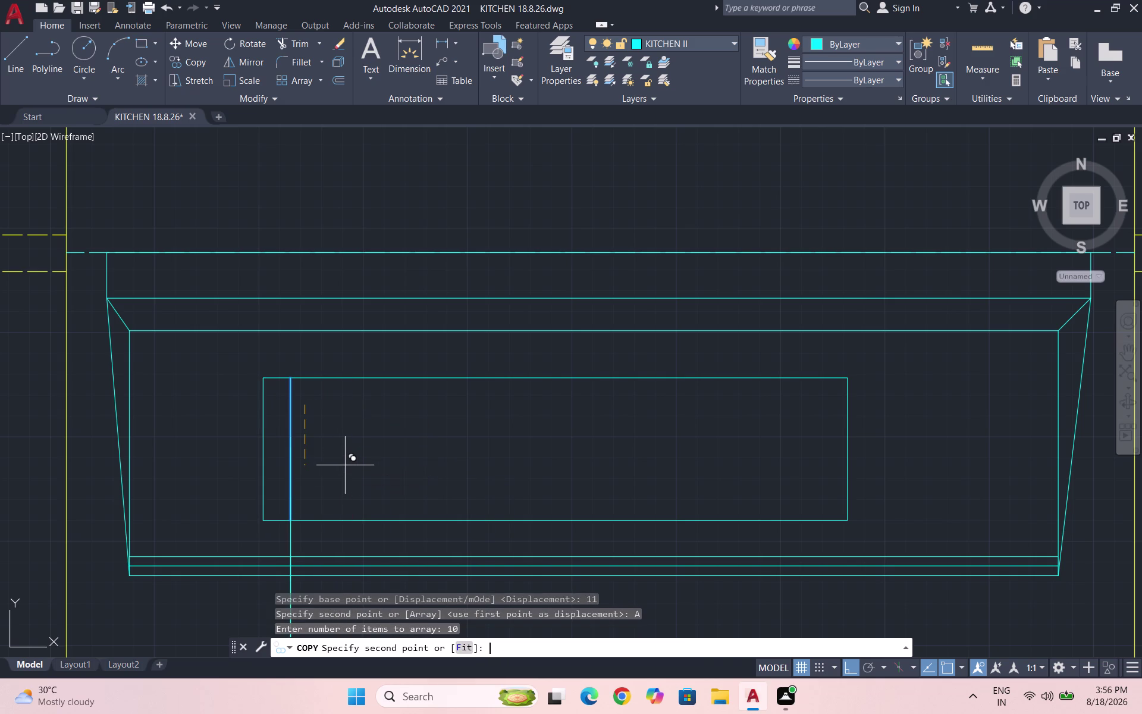
Fit the ten dividers across the drain rectangle and save.
click(465, 651)
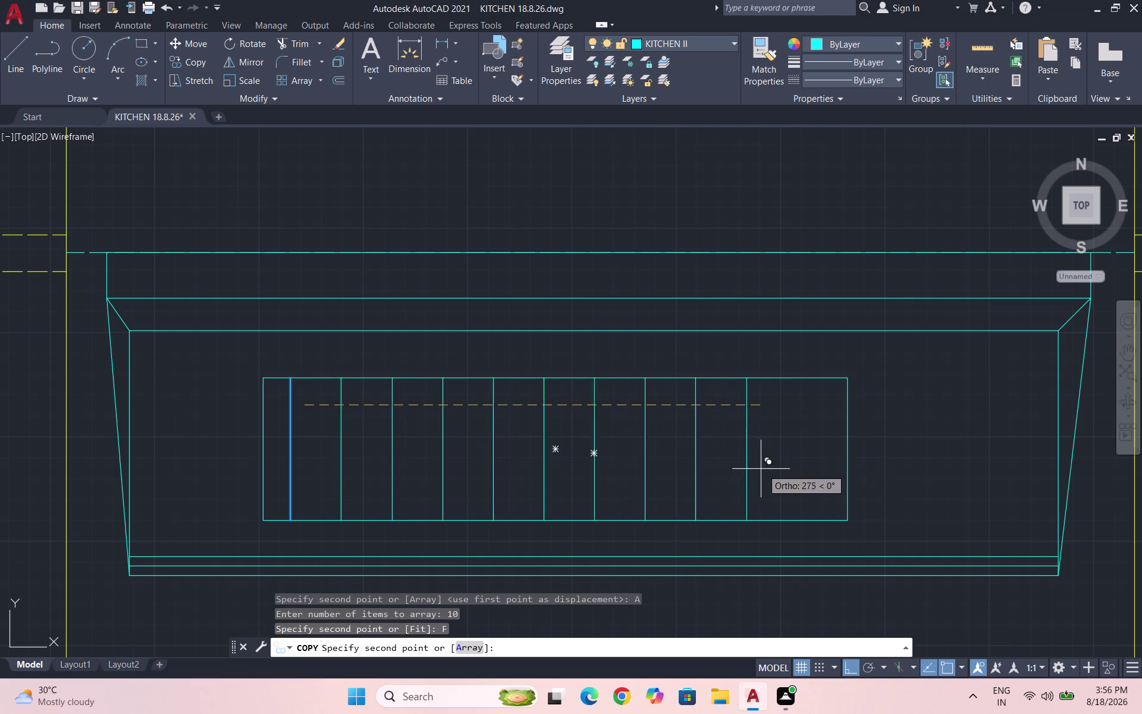
click(722, 491)
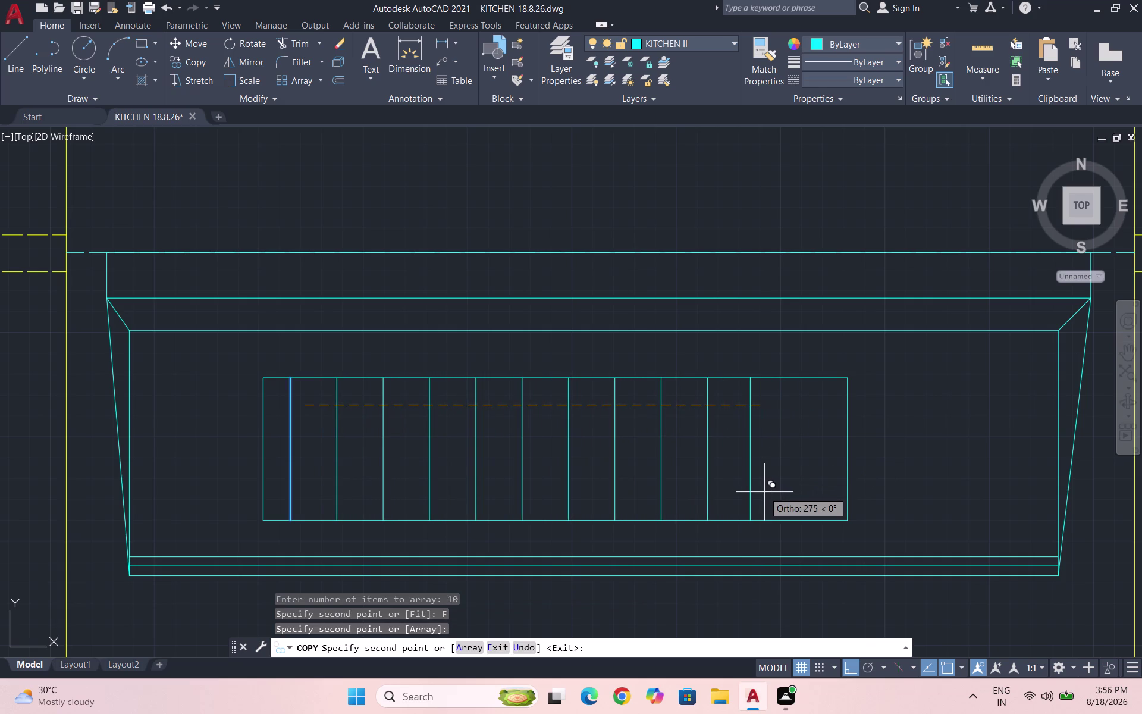
click(764, 492)
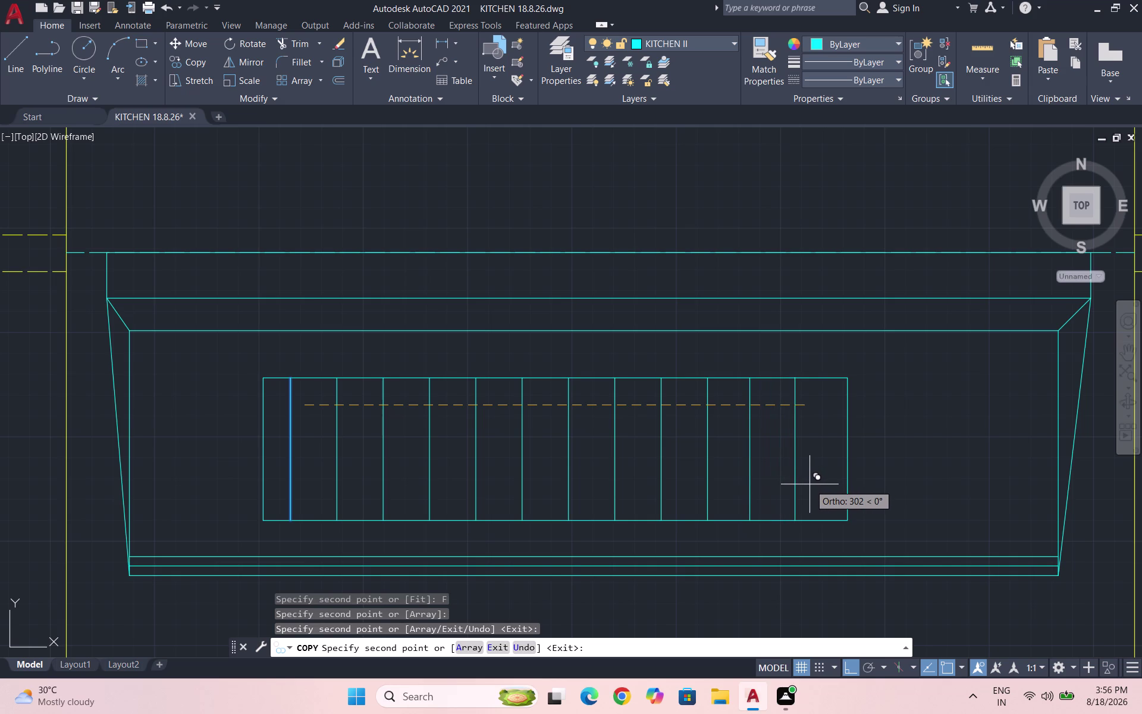
click(809, 484)
key(Escape)
scroll(down, 3)
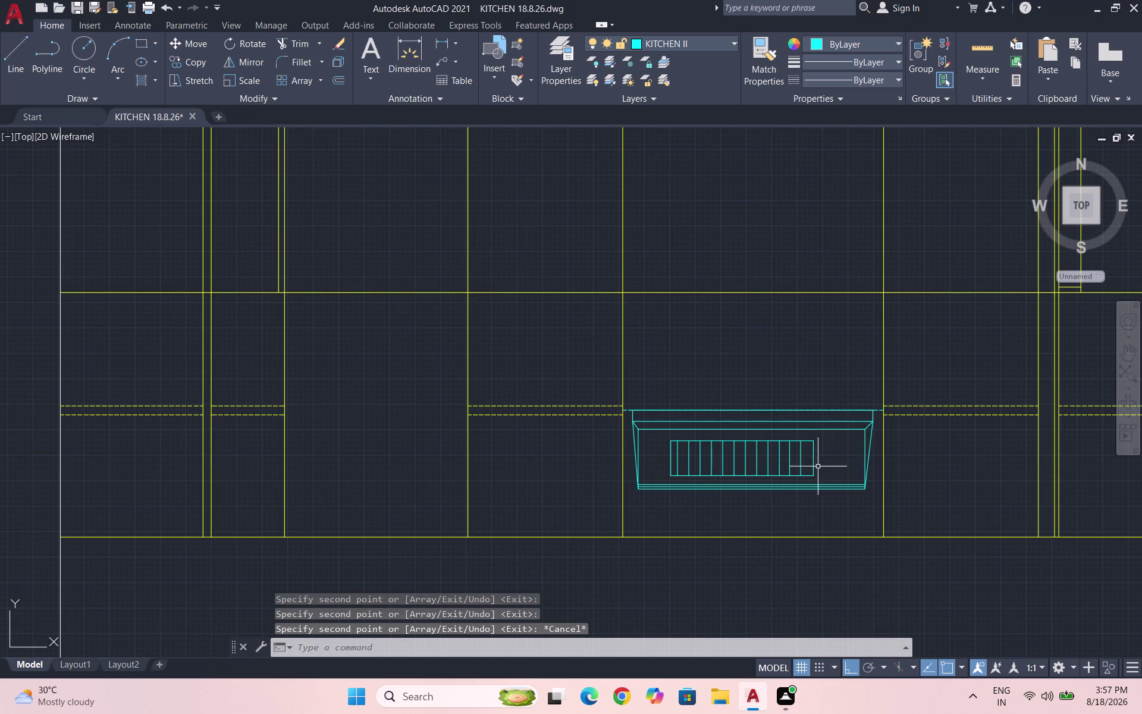
key(ctrl+s)
Move the drain rectangle and dividers to the sink's centre, then save.
scroll(up, 3)
drag(826, 486, 784, 479)
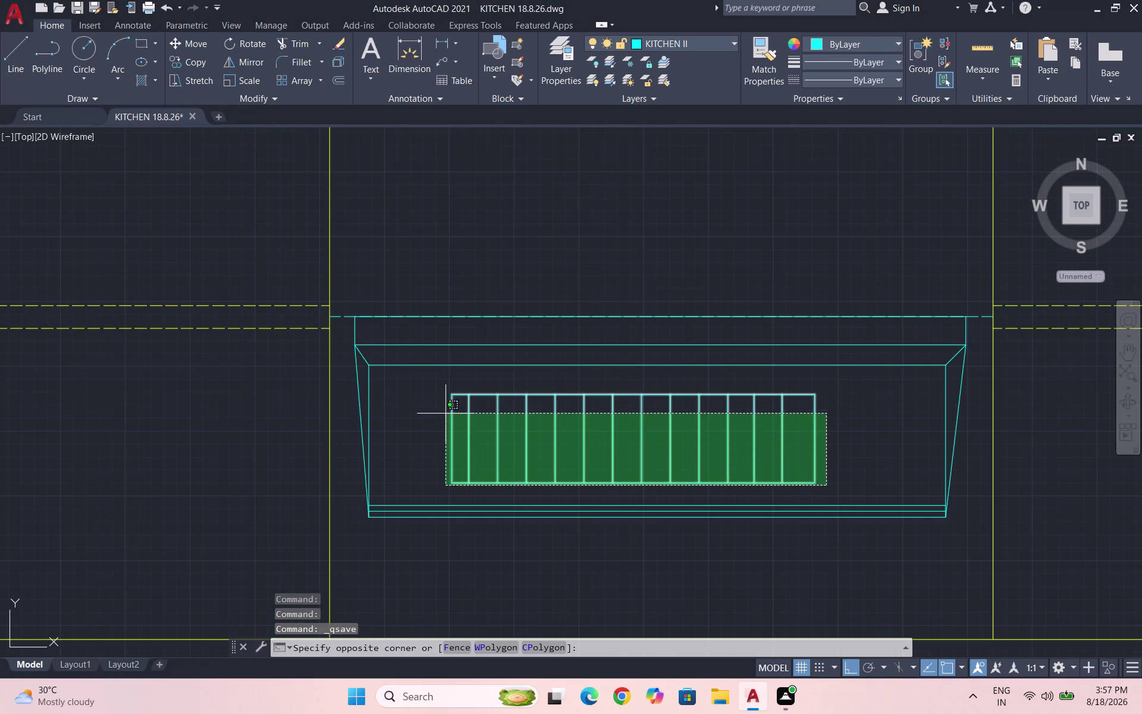
click(438, 398)
key(m)
key(Return)
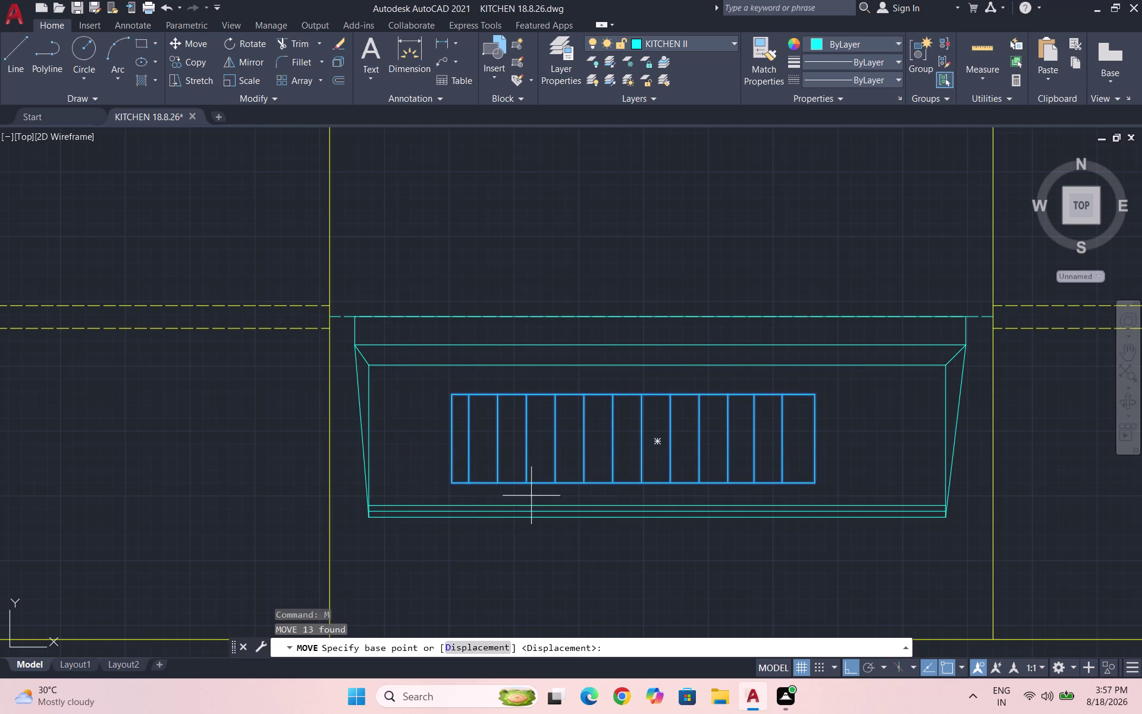
click(619, 456)
click(624, 450)
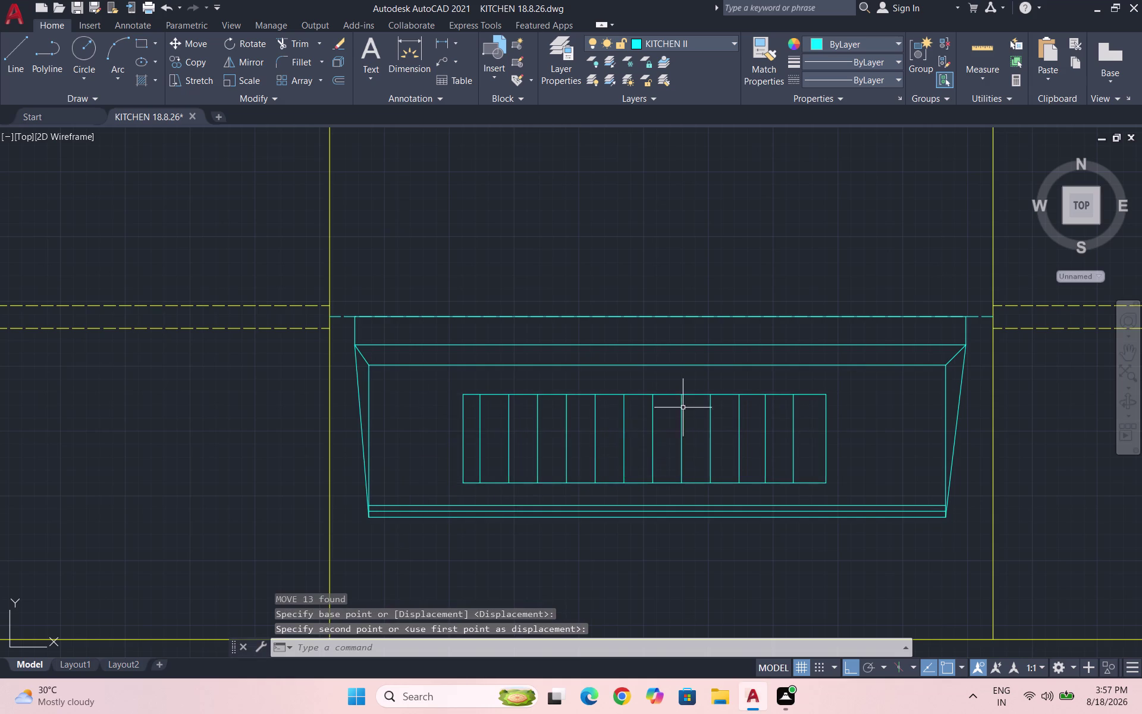
scroll(down, 3)
key(ctrl+s)
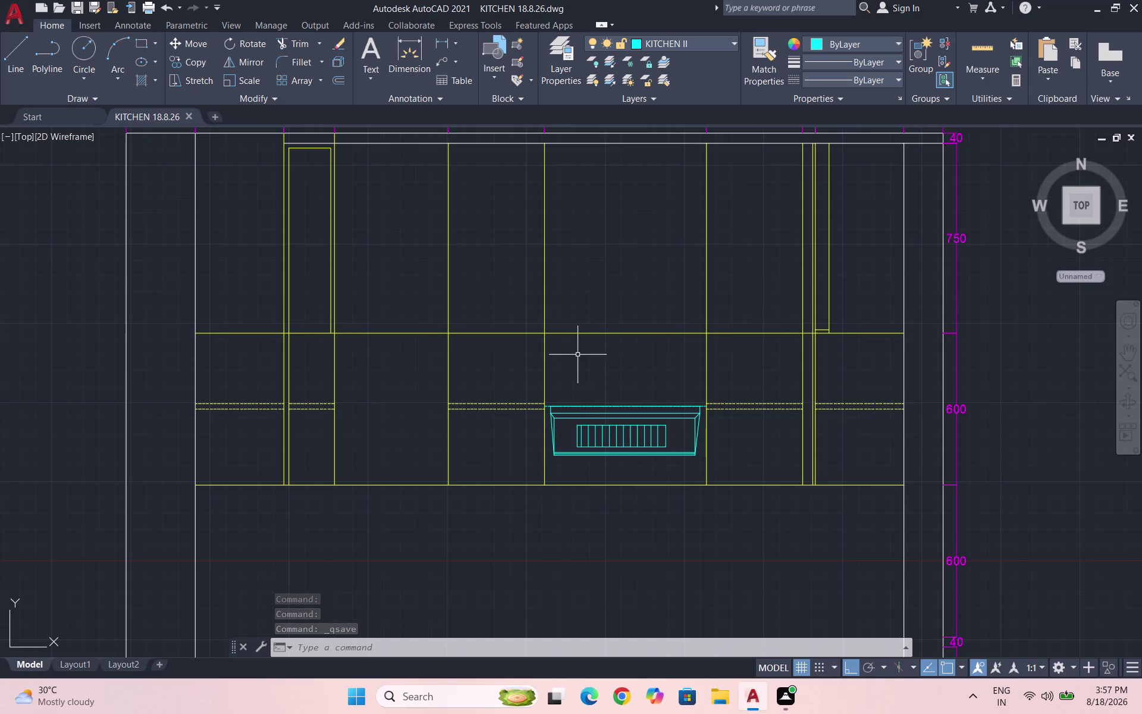
Draw a tall rectangular upright rising from the sink rim and select it.
text(REC)
key(Return)
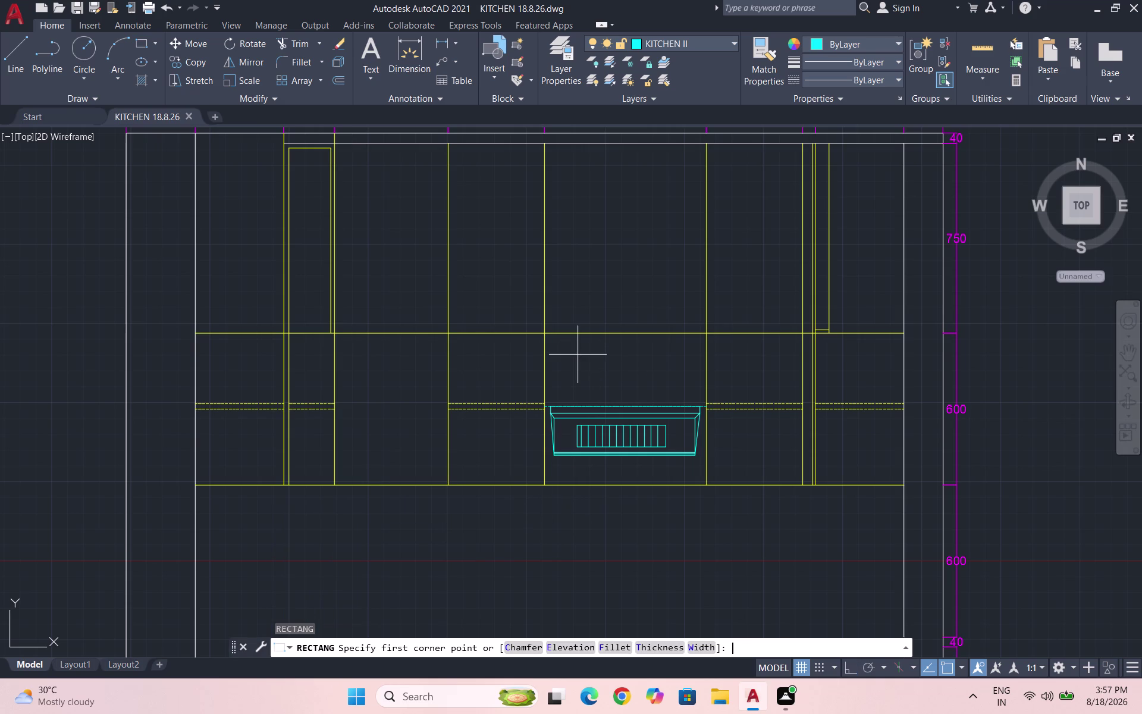
scroll(up, 3)
scroll(up, 3)
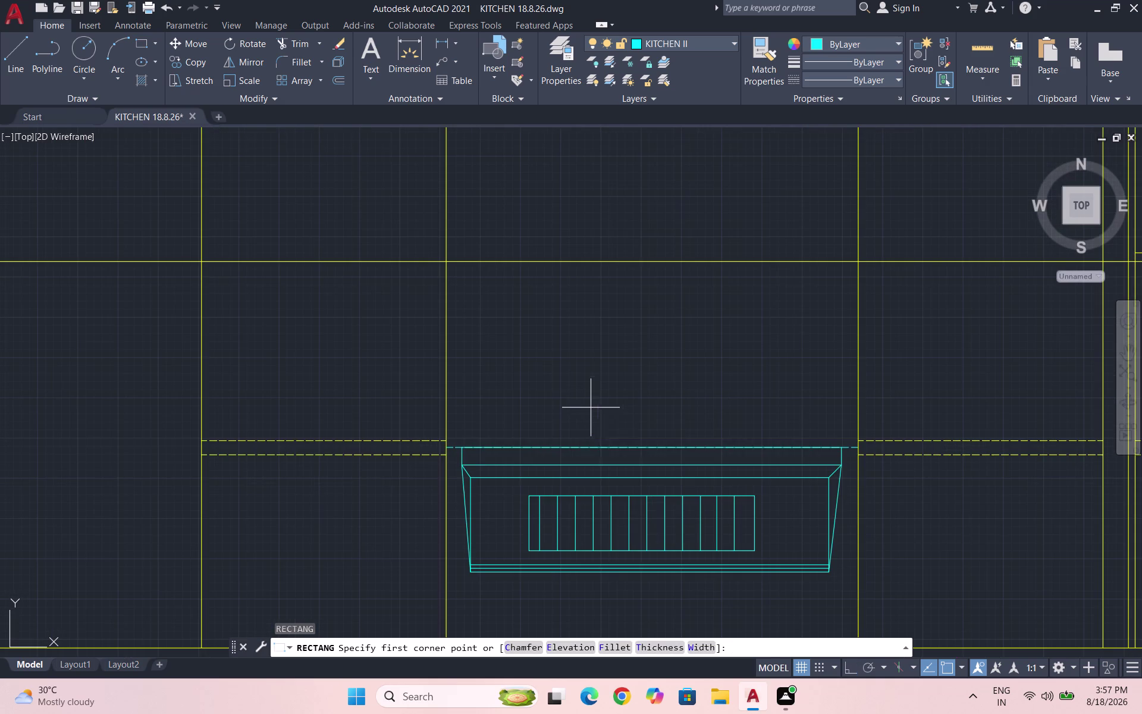
click(631, 446)
scroll(down, 3)
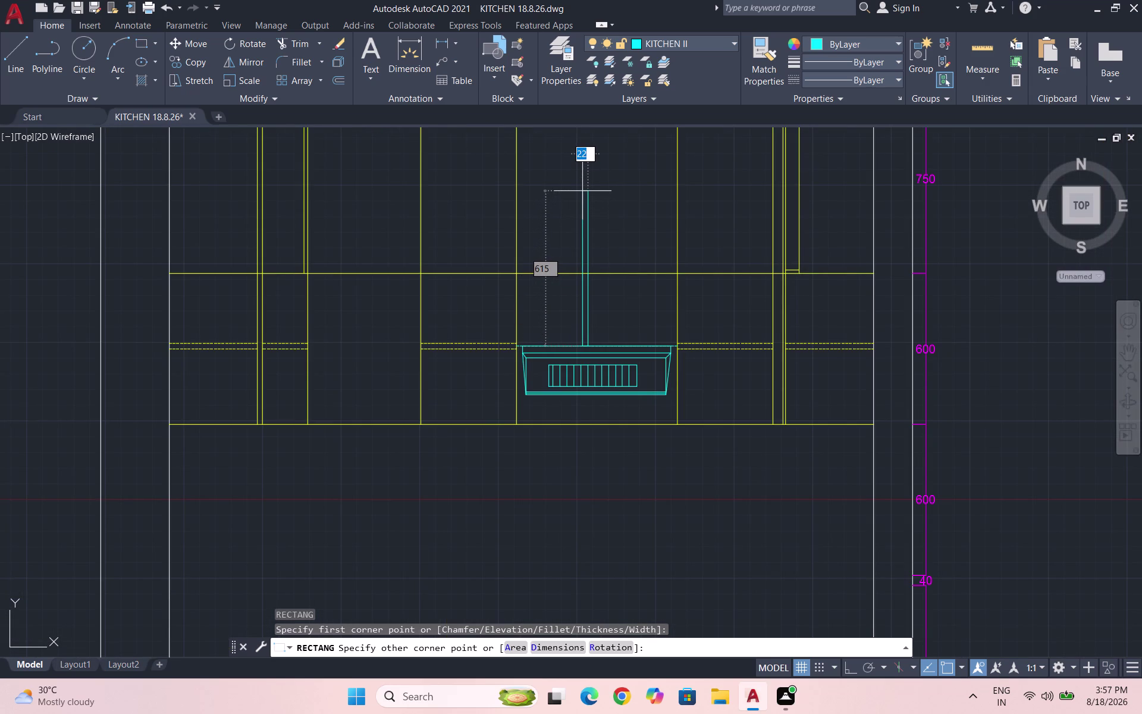
click(582, 191)
drag(612, 195, 589, 194)
click(559, 194)
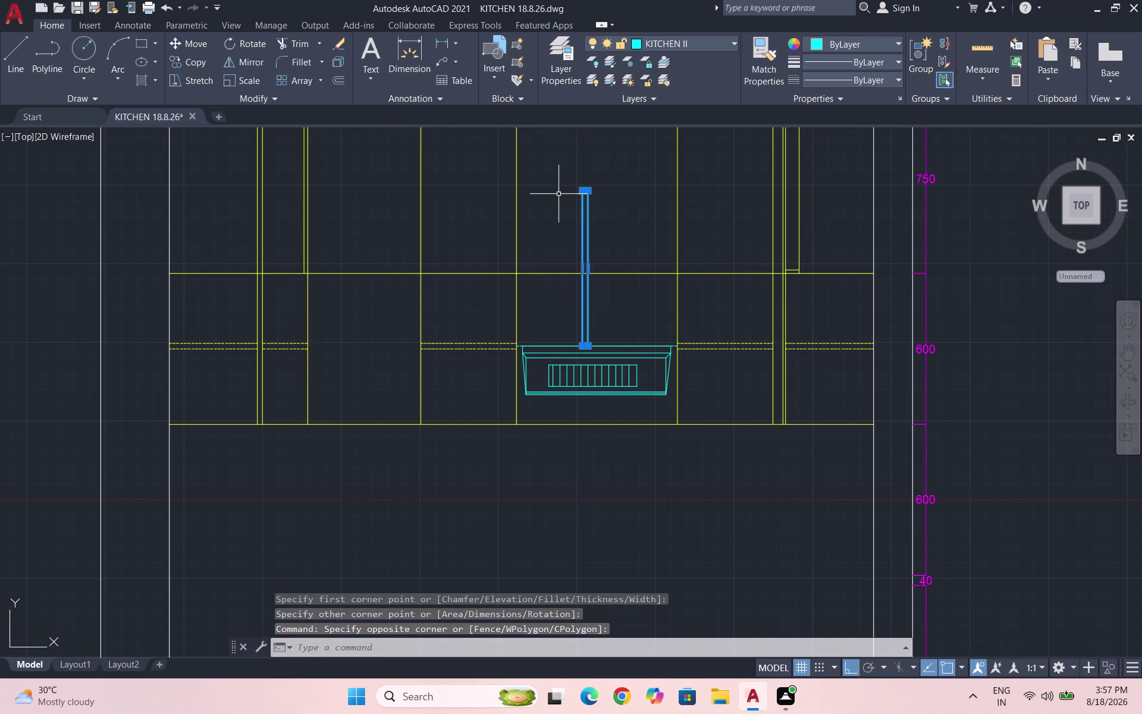
Copy the upright to the right.
text(CO)
key(Return)
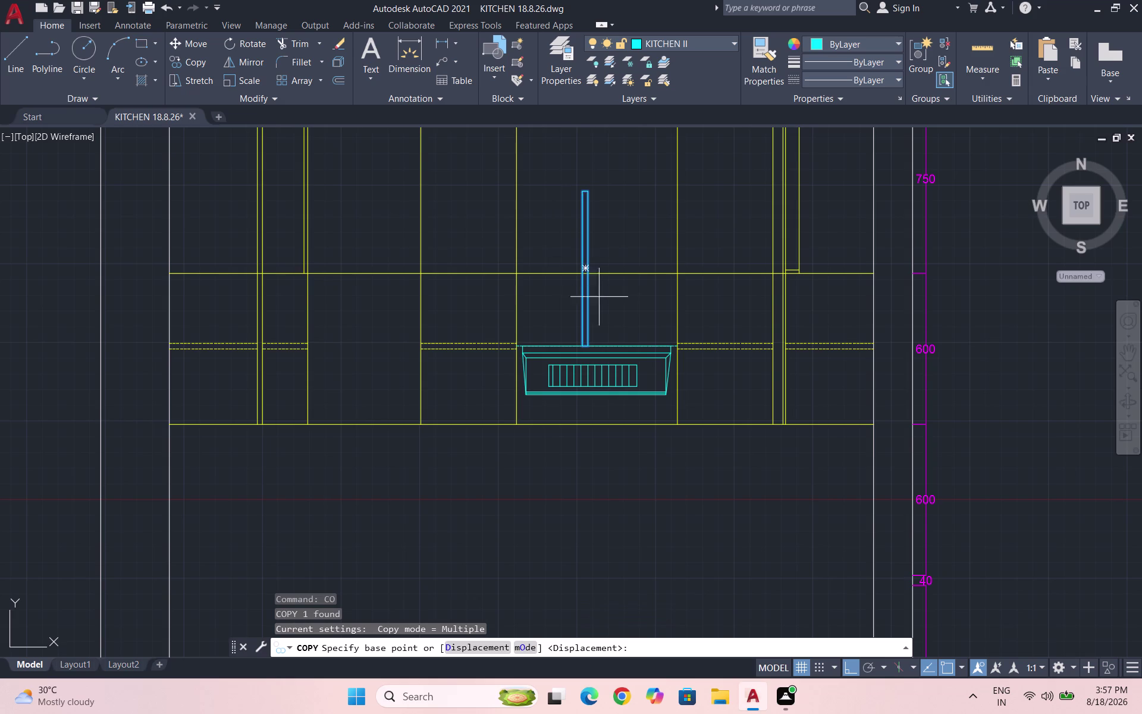
scroll(up, 3)
click(554, 360)
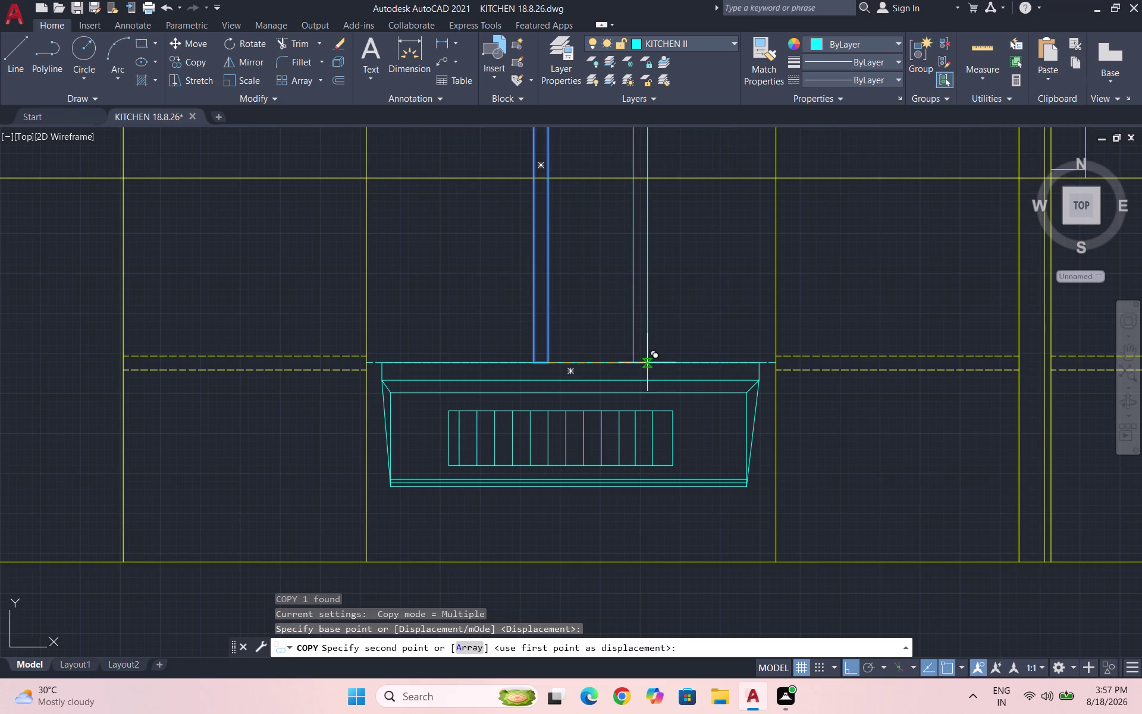
click(647, 364)
key(Escape)
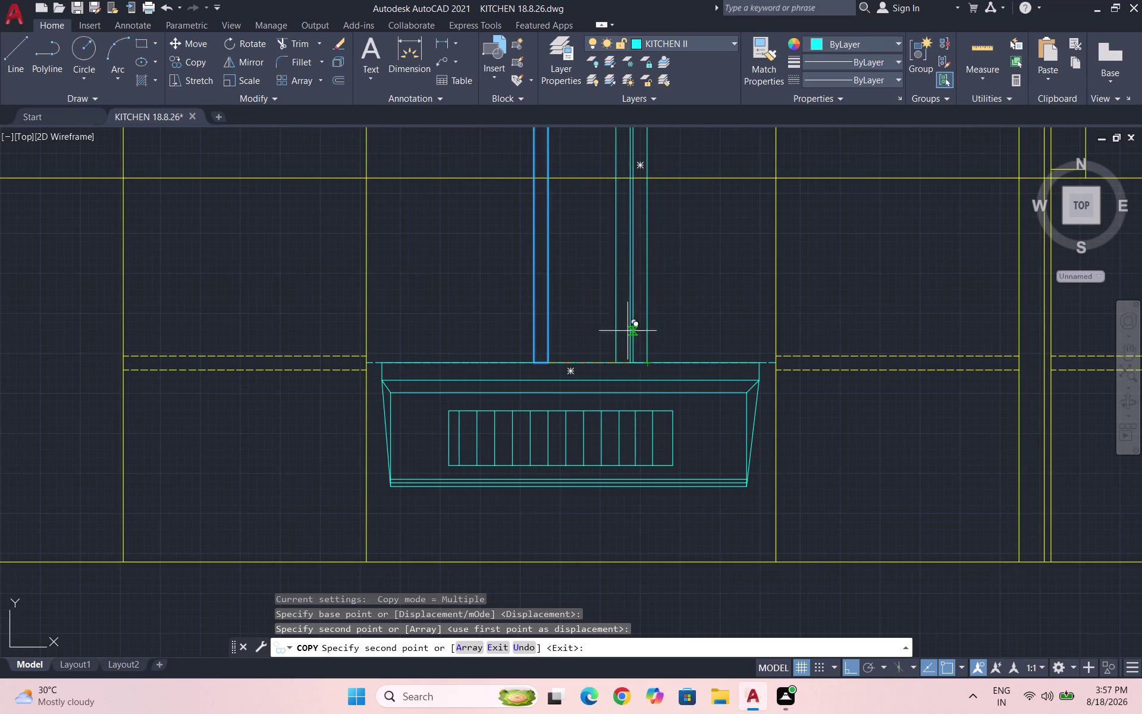
Move the copied duct line onto the hood top.
drag(571, 297, 559, 297)
click(494, 299)
key(m)
key(Return)
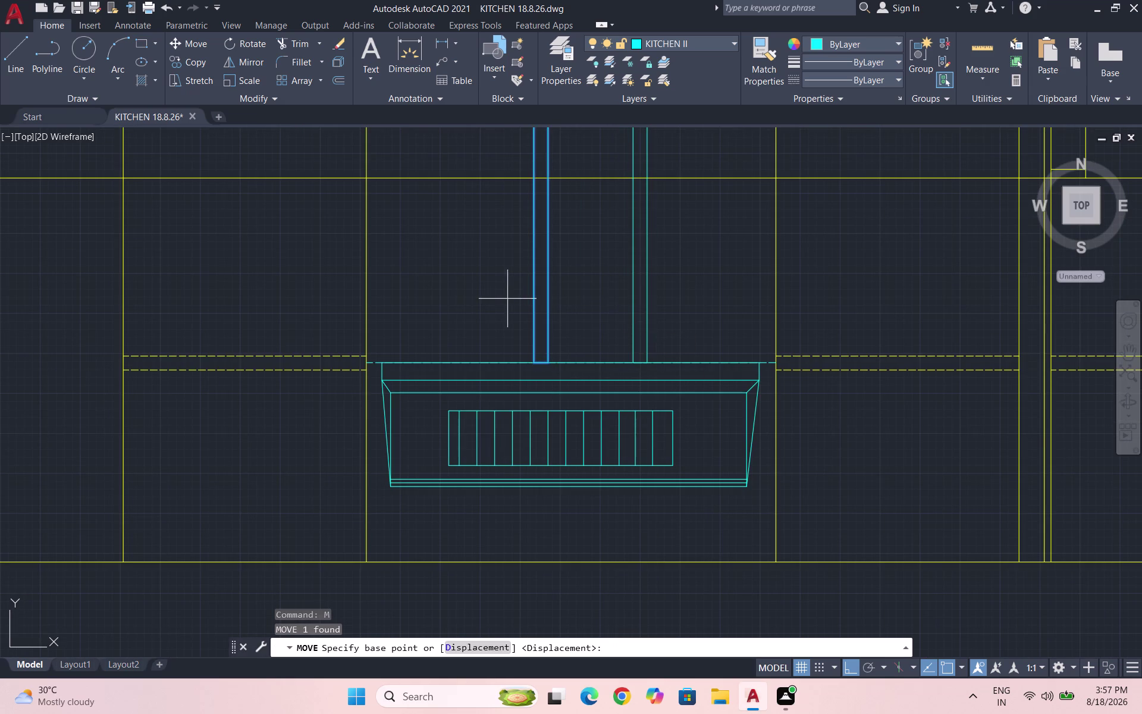
click(530, 359)
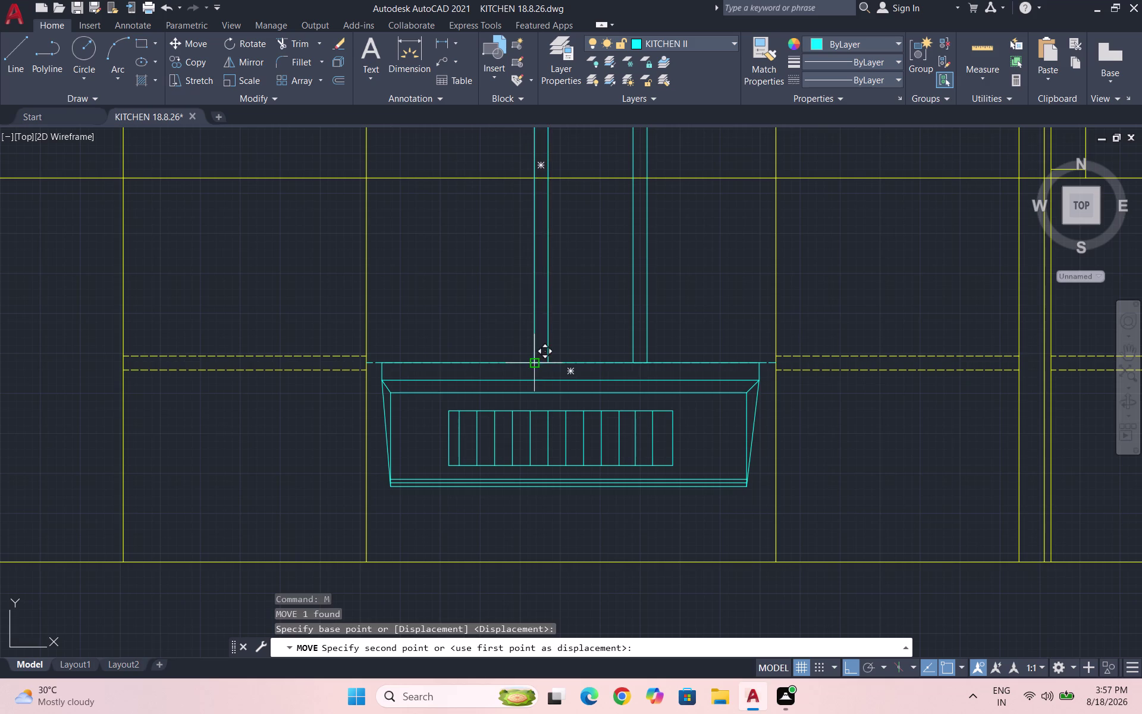
click(500, 365)
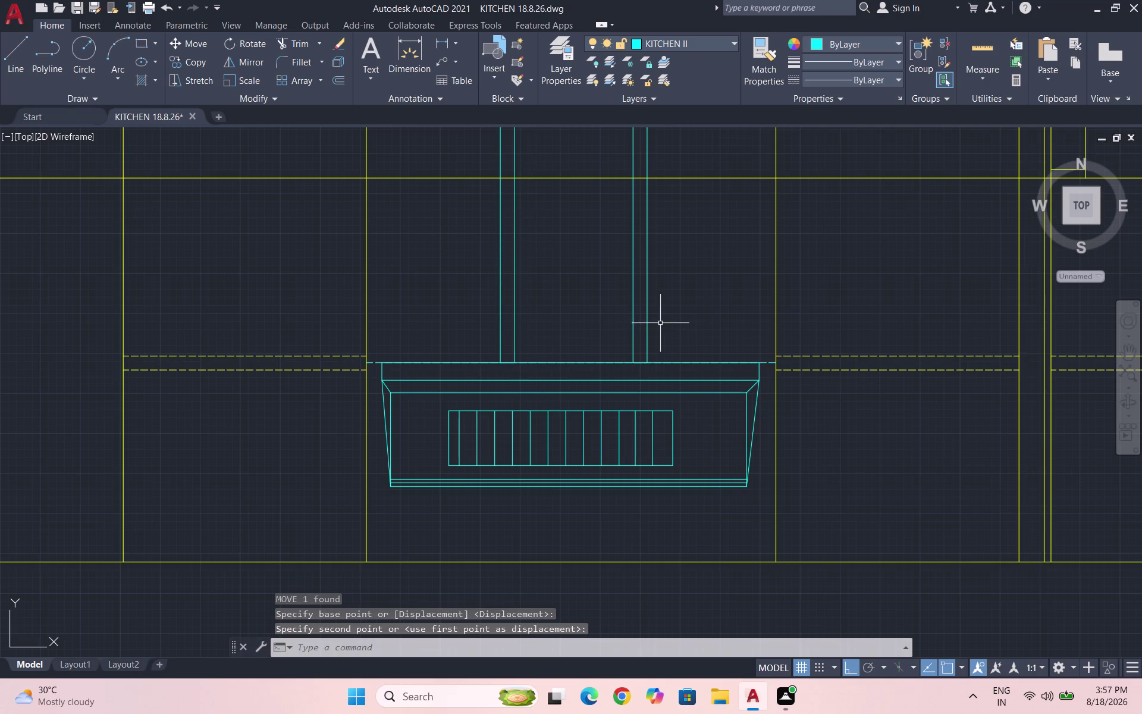
scroll(down, 3)
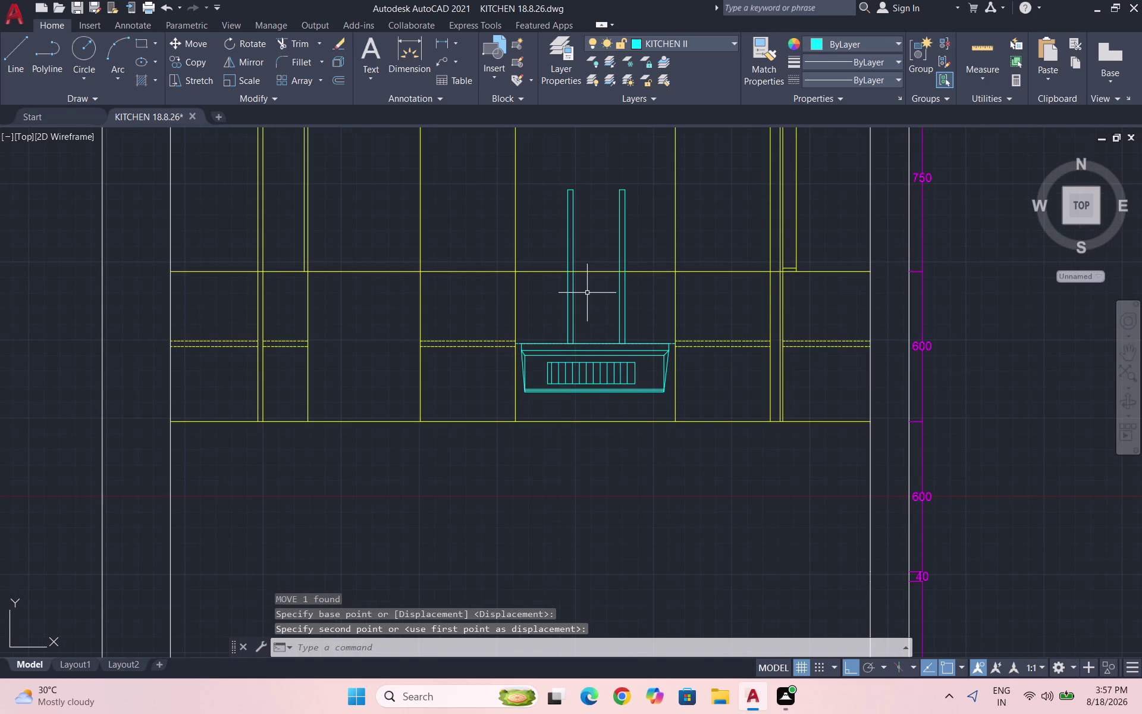
scroll(up, 3)
Draw a line joining the tops of the two duct uprights.
key(l)
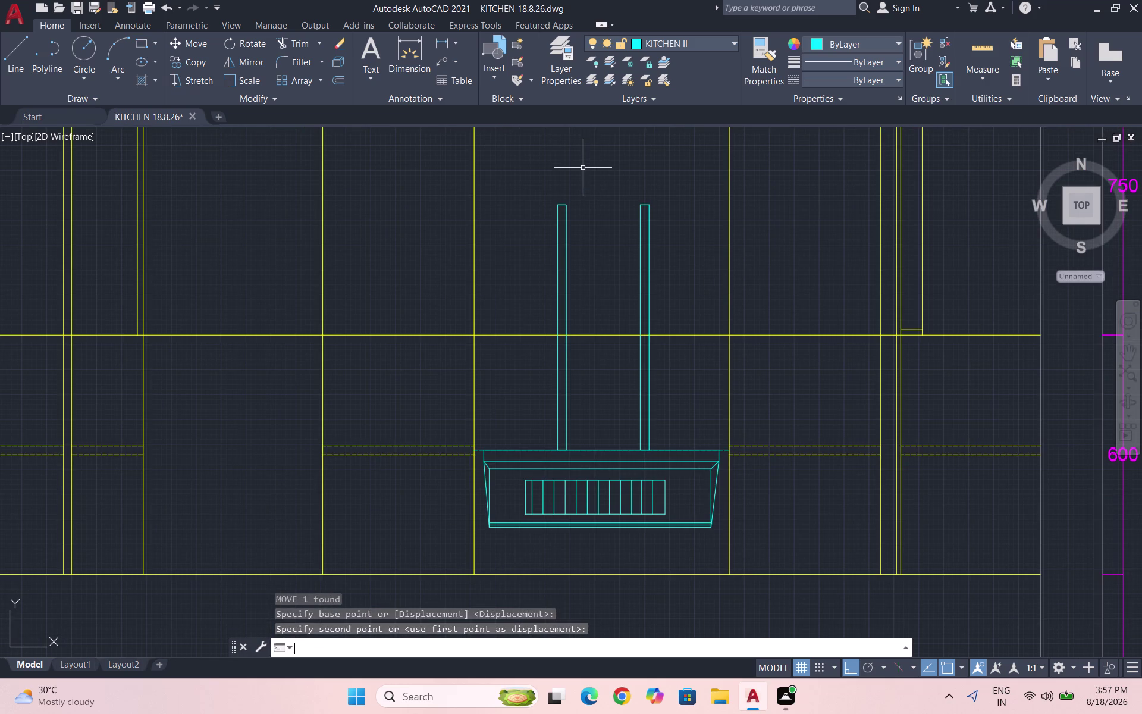
key(Return)
scroll(up, 3)
scroll(up, 3)
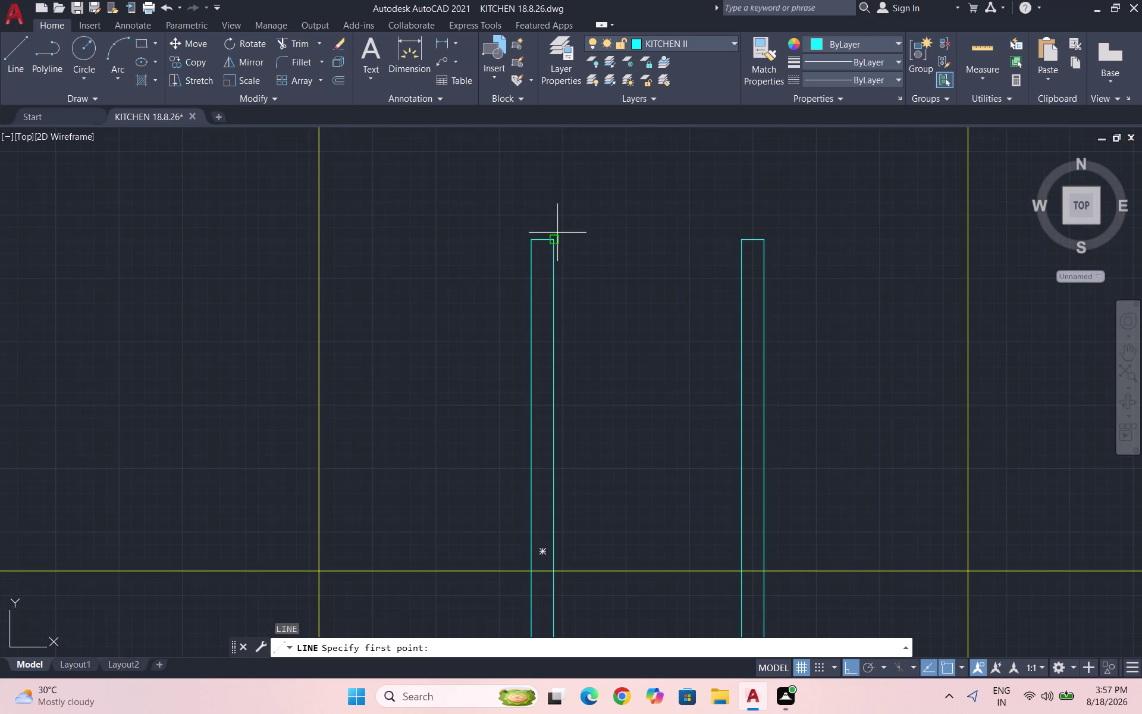
click(554, 242)
click(749, 239)
key(Escape)
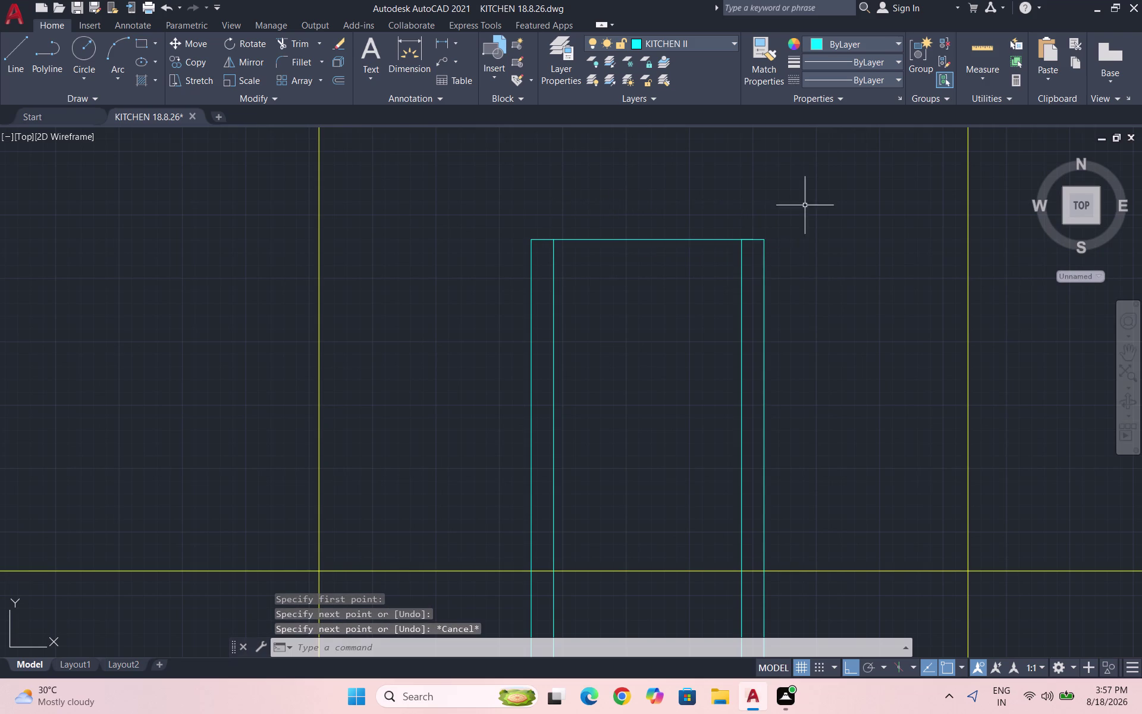
scroll(down, 3)
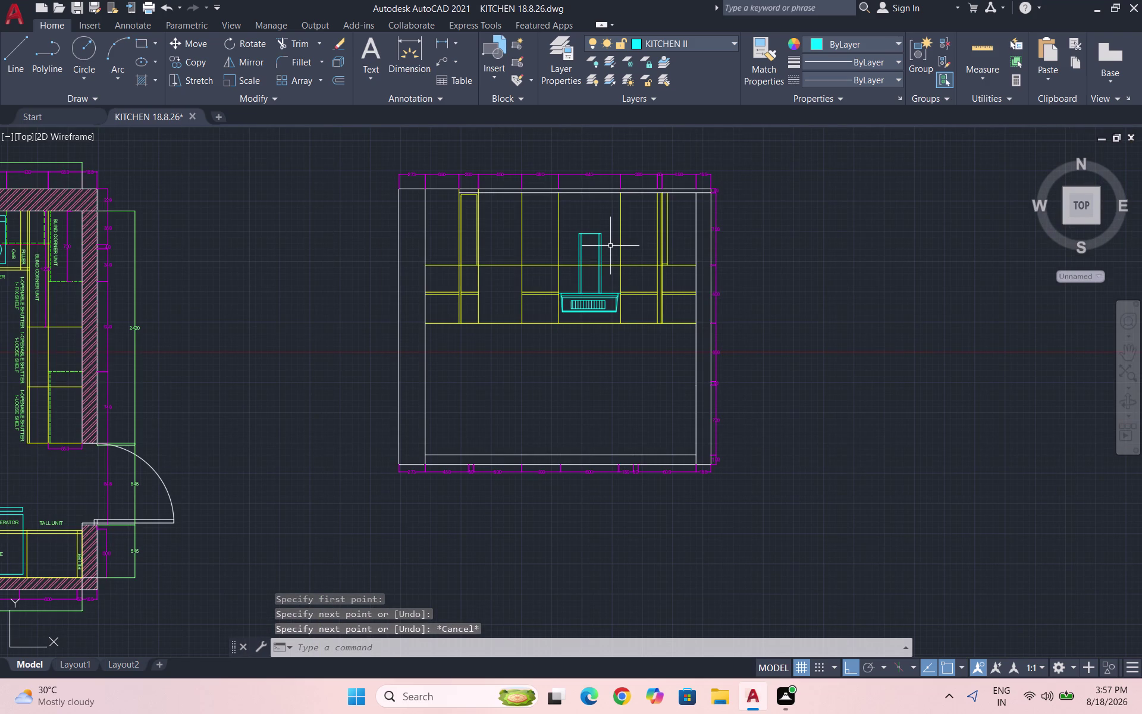
Draw a small knob circle on the hood's front band and select it.
scroll(up, 3)
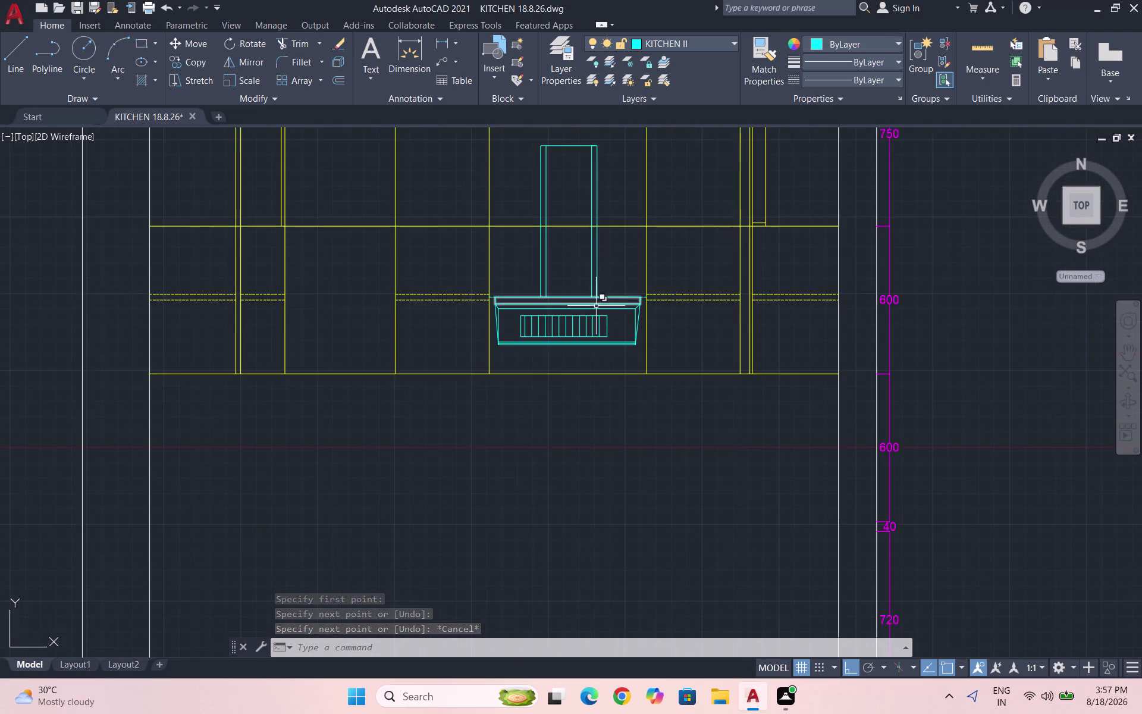
scroll(up, 3)
key(c)
key(Return)
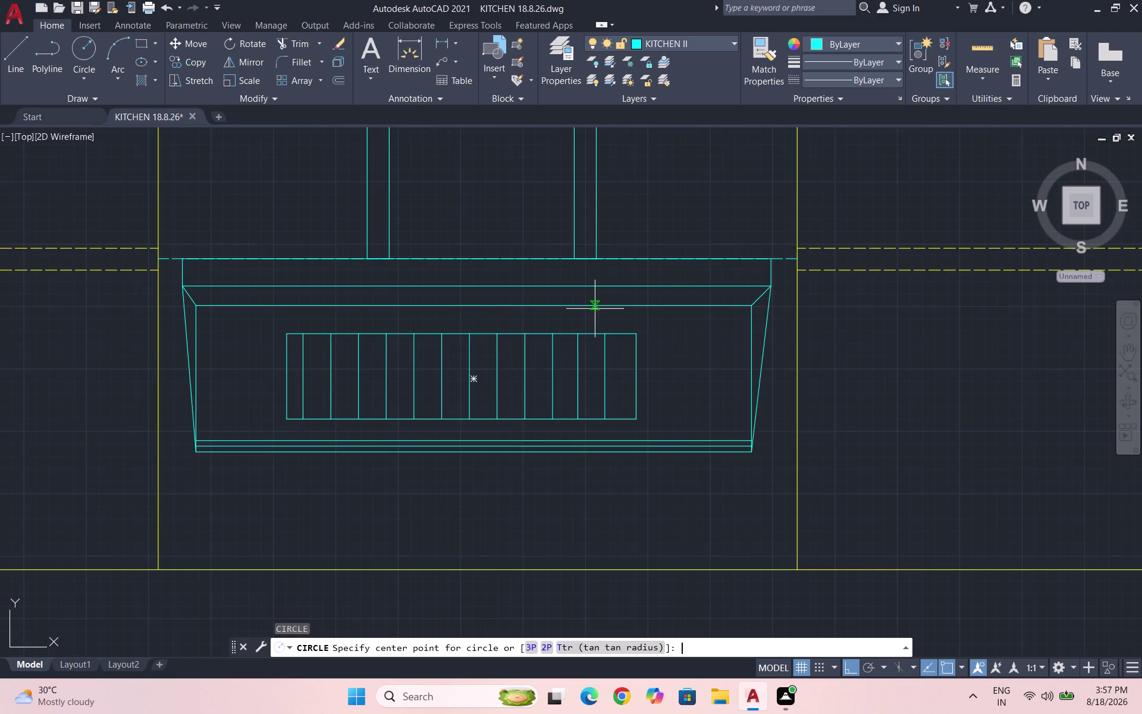
scroll(up, 3)
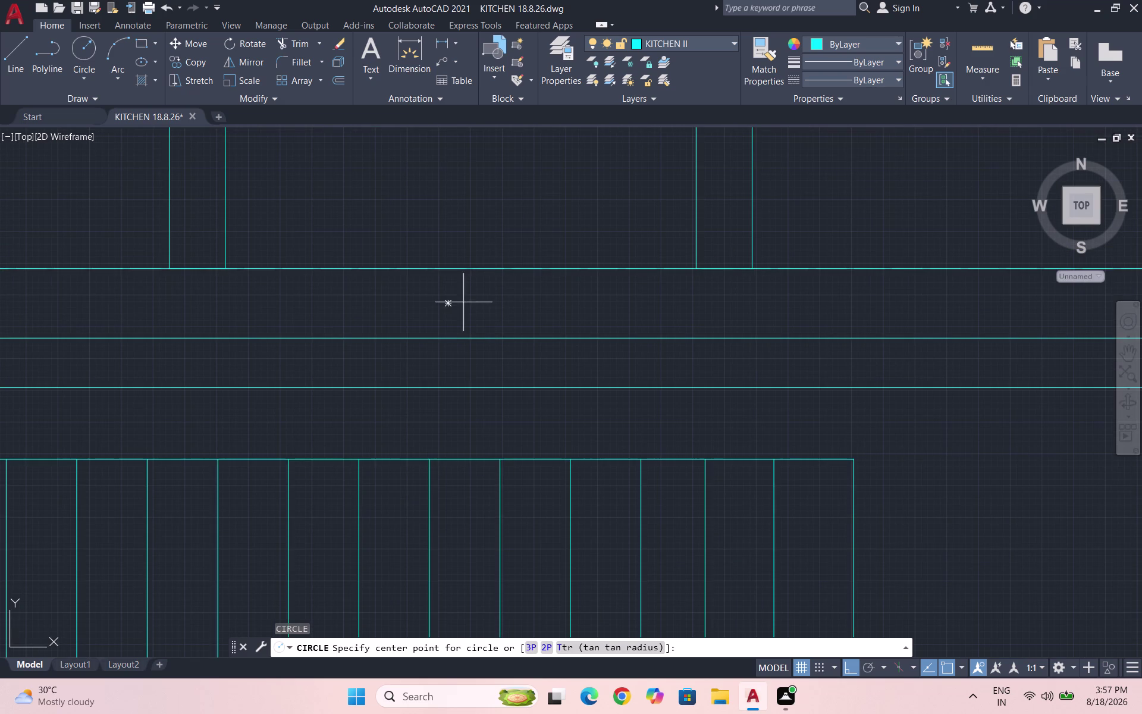
click(444, 302)
click(468, 321)
scroll(down, 3)
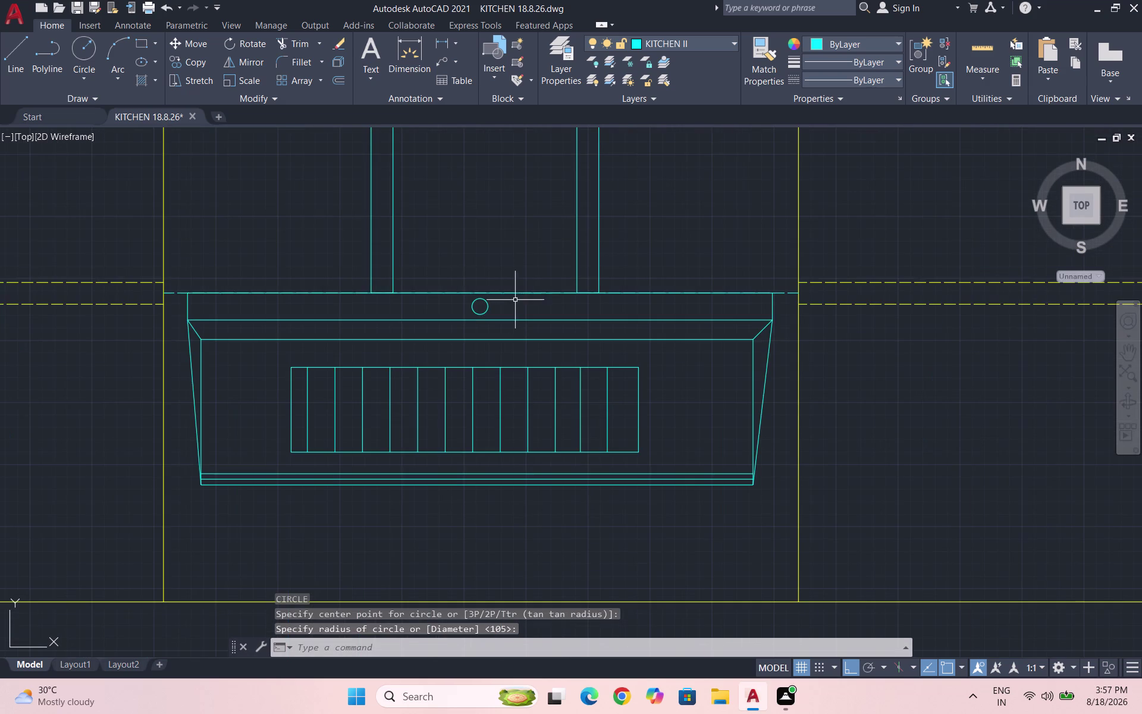
drag(503, 302, 489, 303)
click(464, 304)
Copy the knob circle twice to the right along the hood band.
text(C)
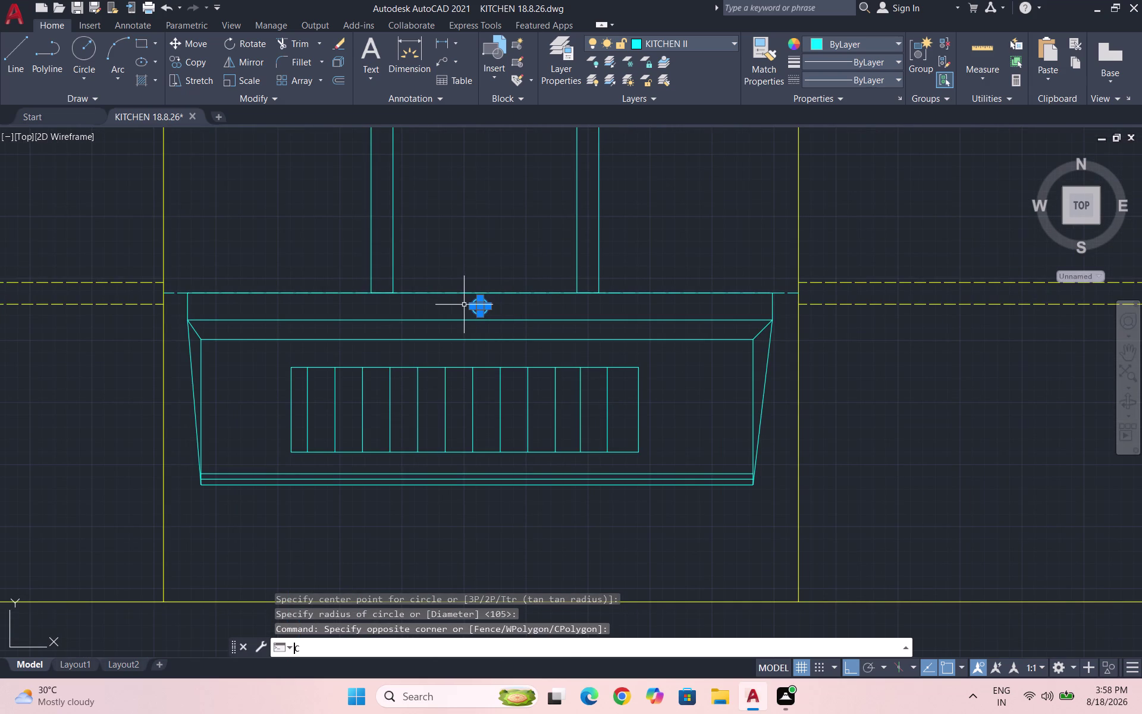
text(O)
key(Return)
scroll(up, 3)
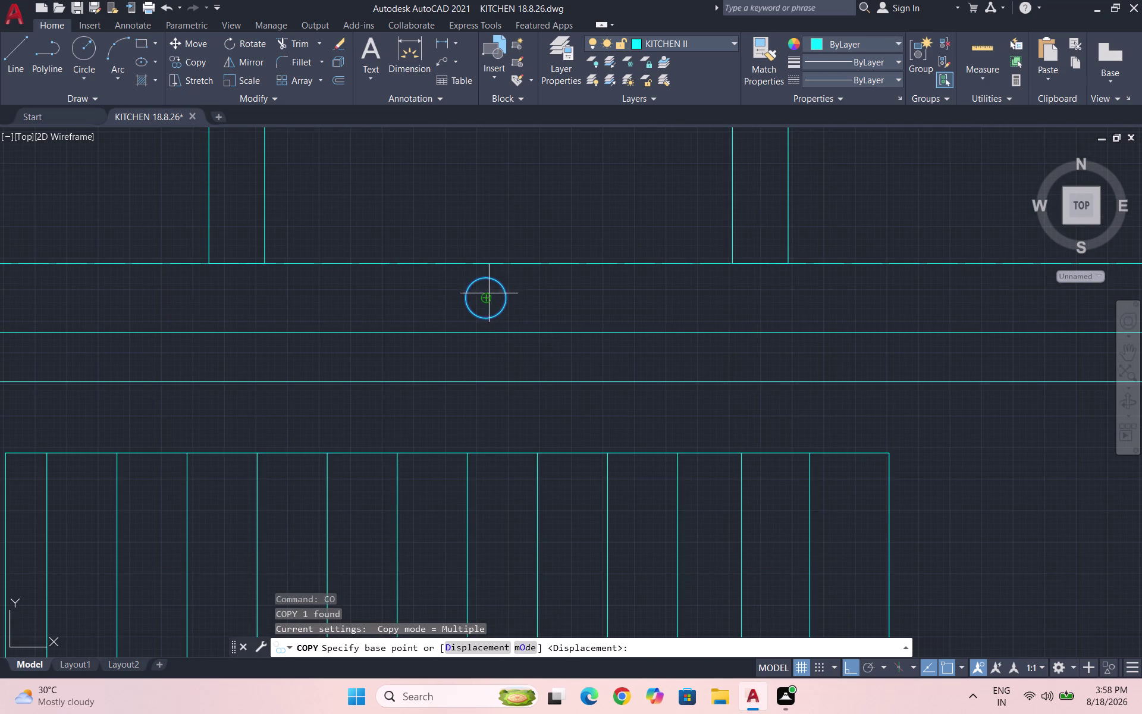
click(488, 295)
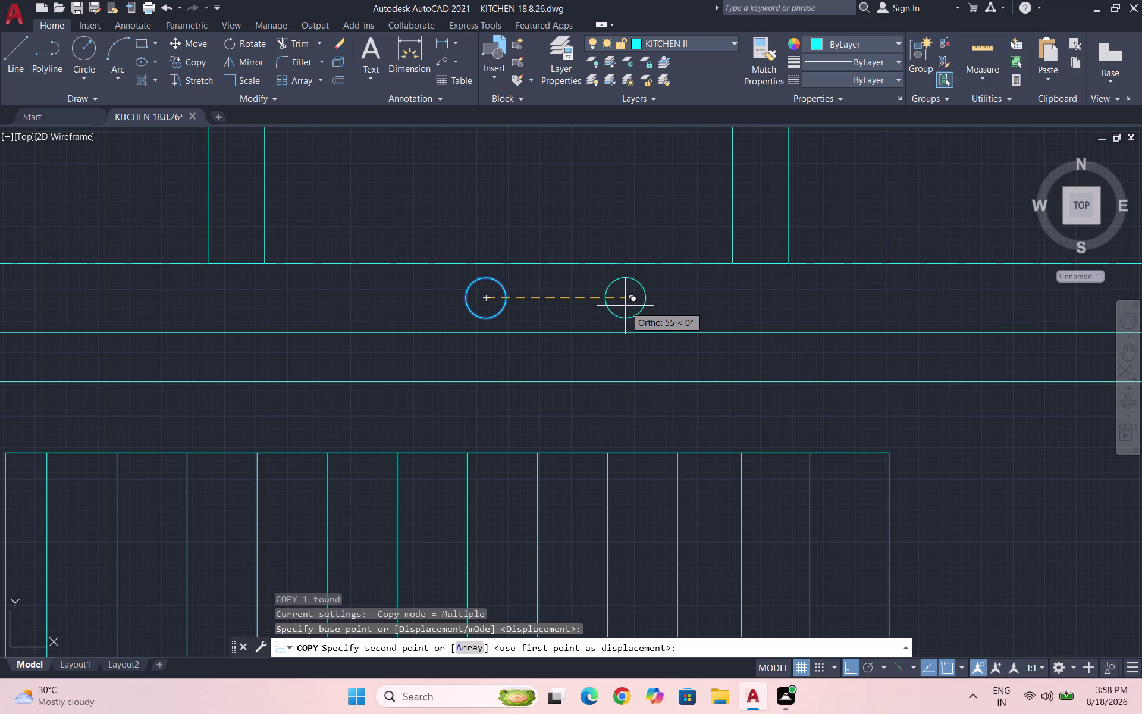
click(625, 305)
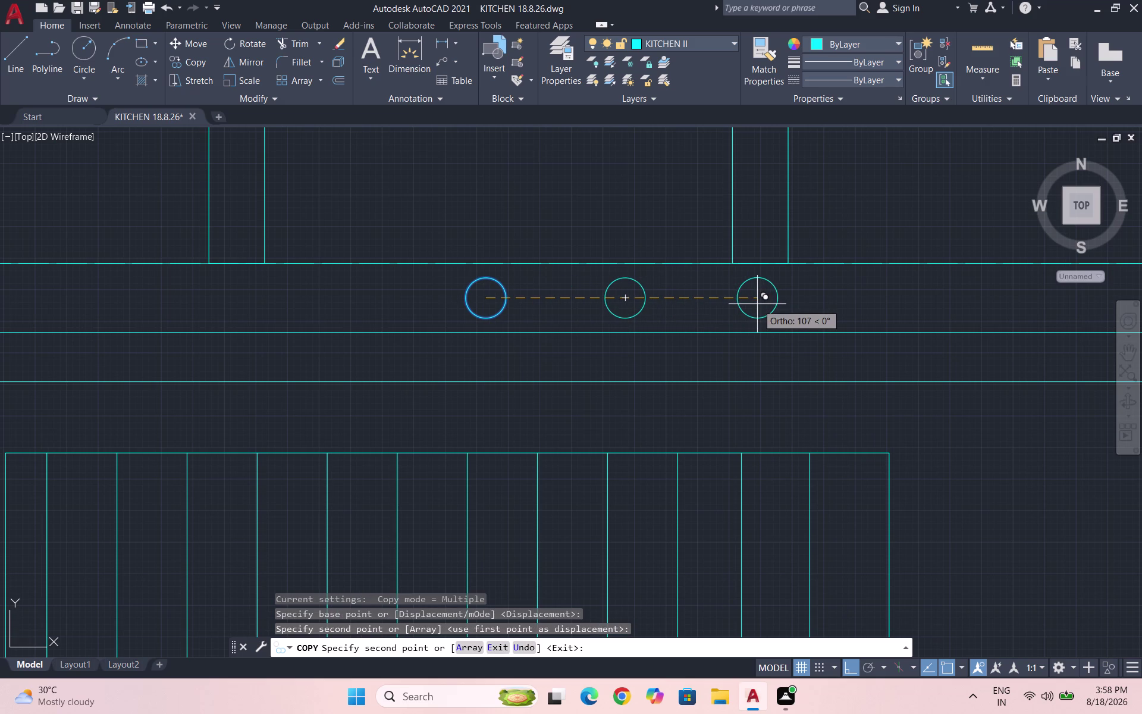
click(757, 304)
Place the last knob copy after undoing a misplaced one, then save.
scroll(down, 3)
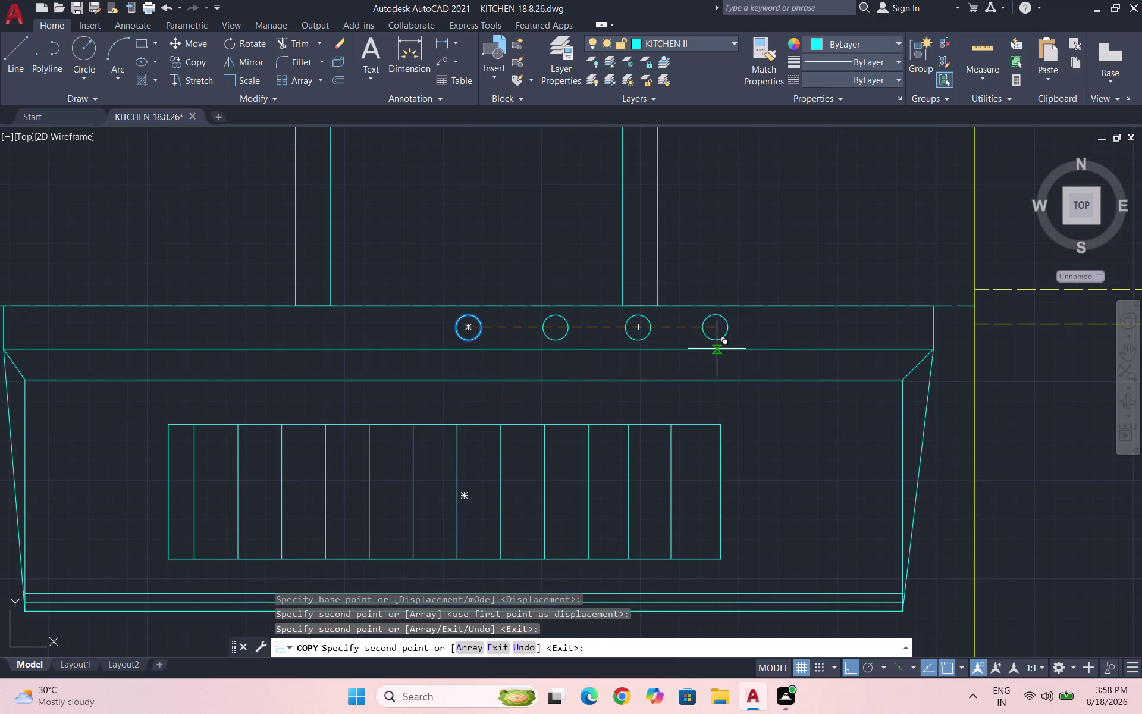
click(706, 348)
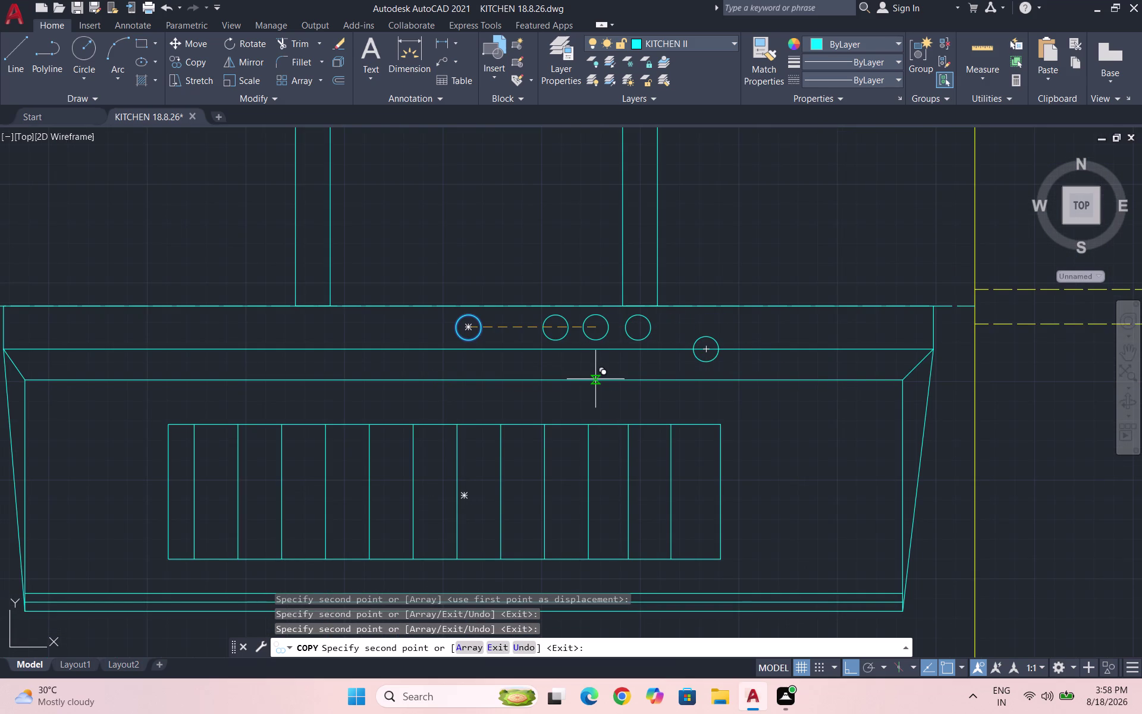
key(ctrl+z)
scroll(down, 3)
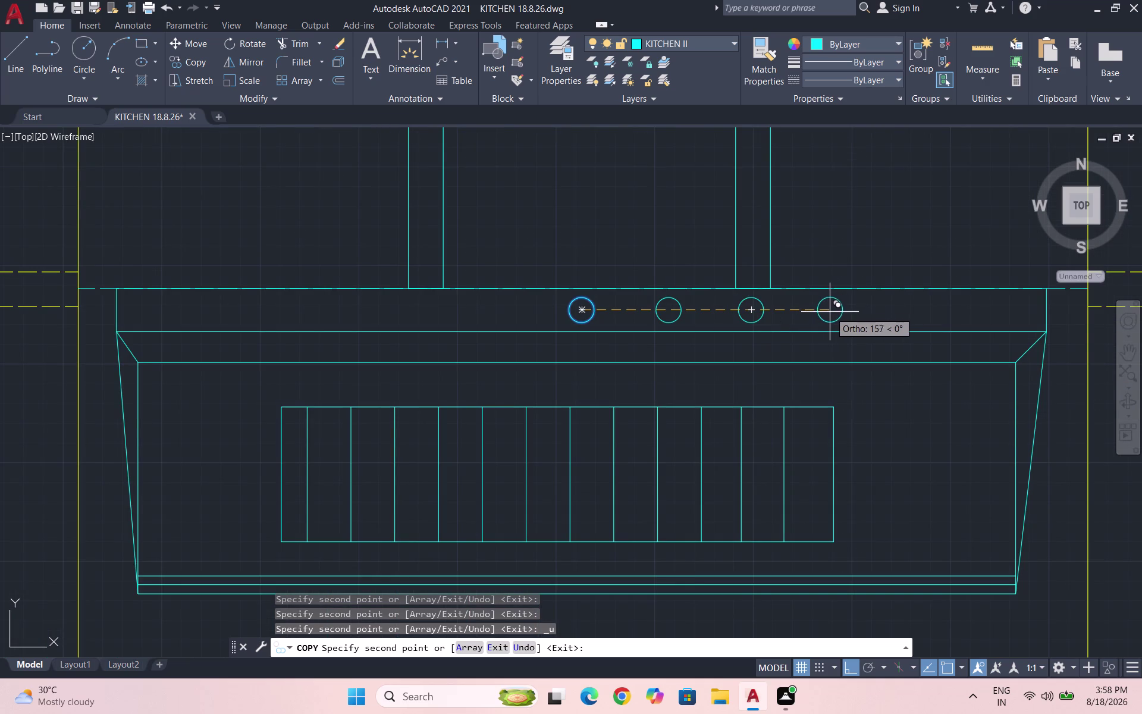
click(818, 312)
key(Escape)
scroll(down, 3)
key(ctrl+s)
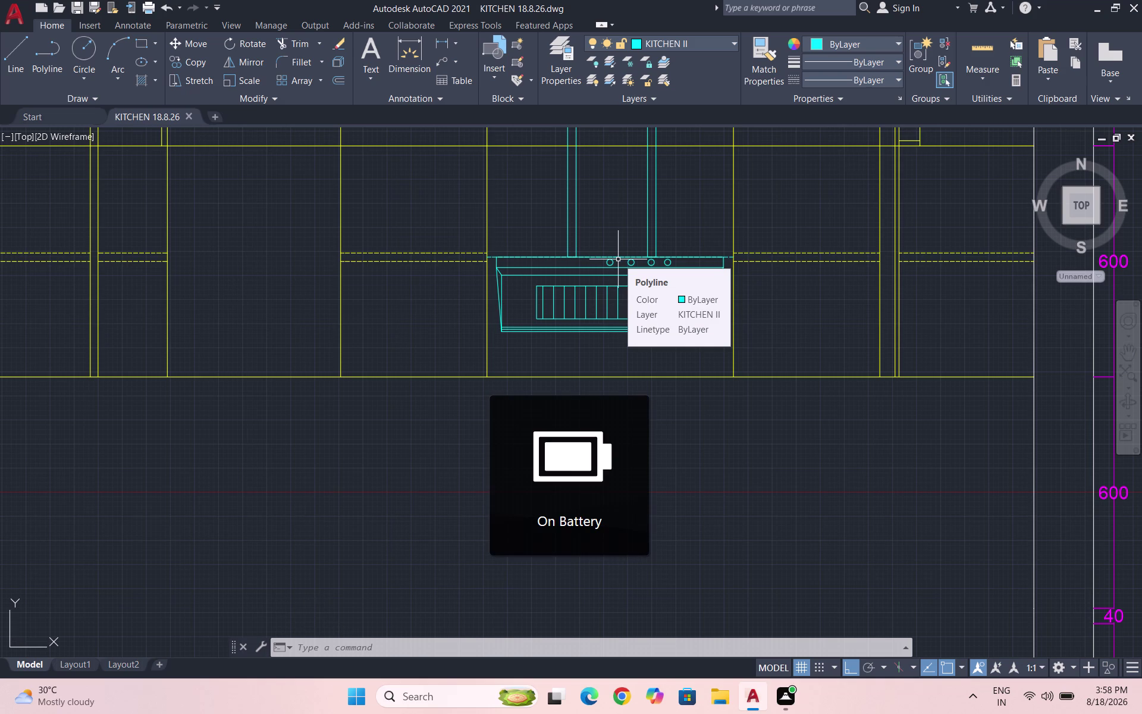
Zoom out to view both drawings and quick-save the kitchen drawing.
scroll(down, 3)
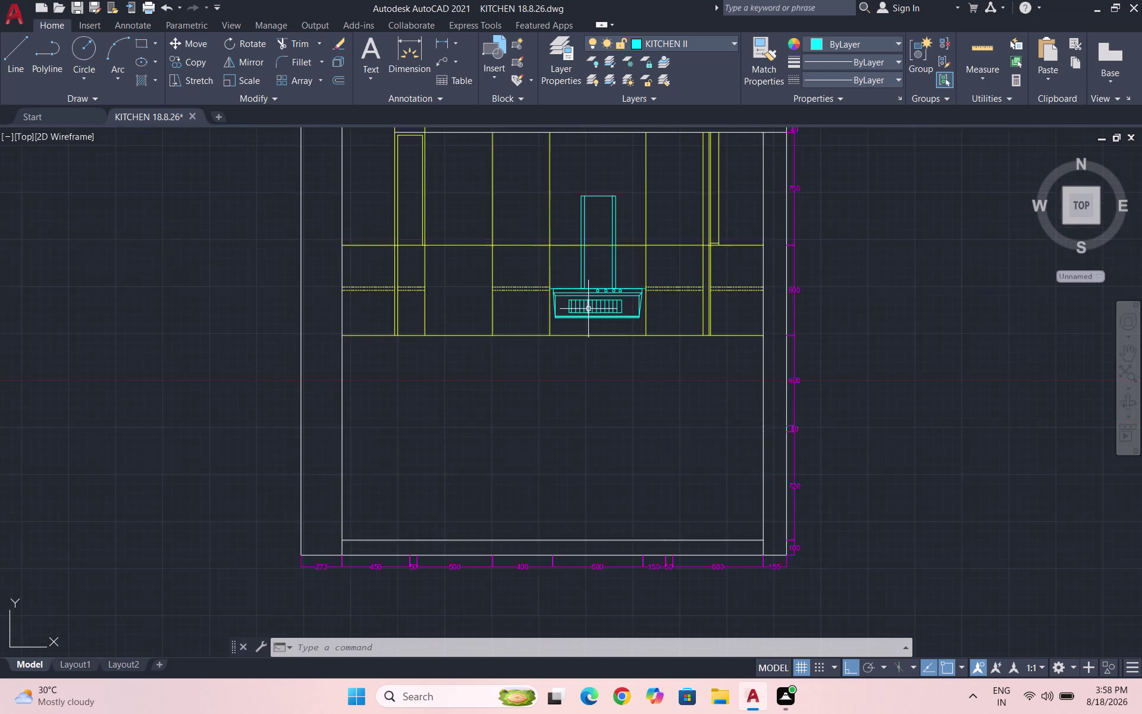
scroll(down, 3)
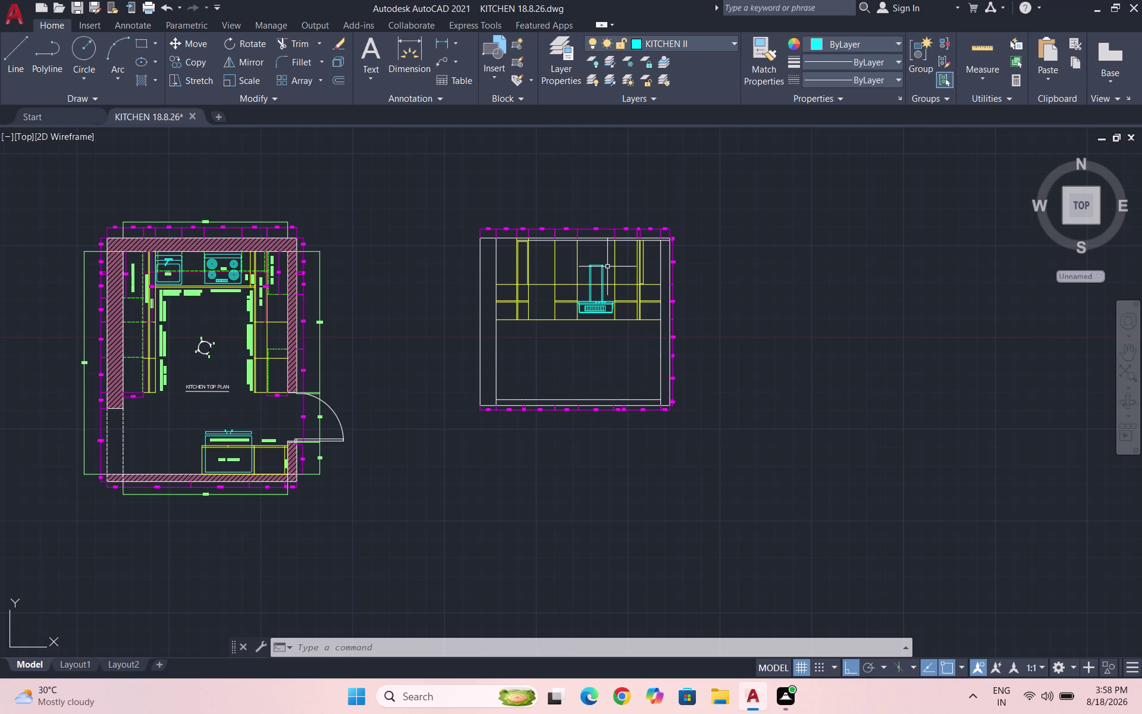
scroll(down, 3)
scroll(up, 3)
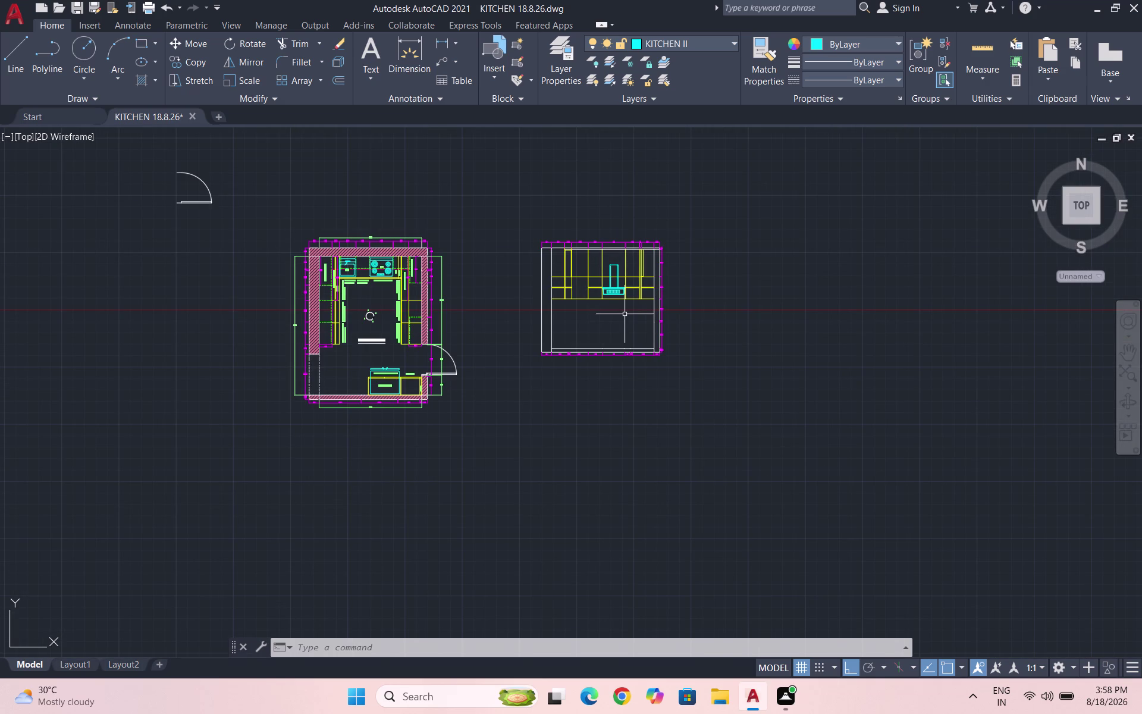
key(ctrl+s)
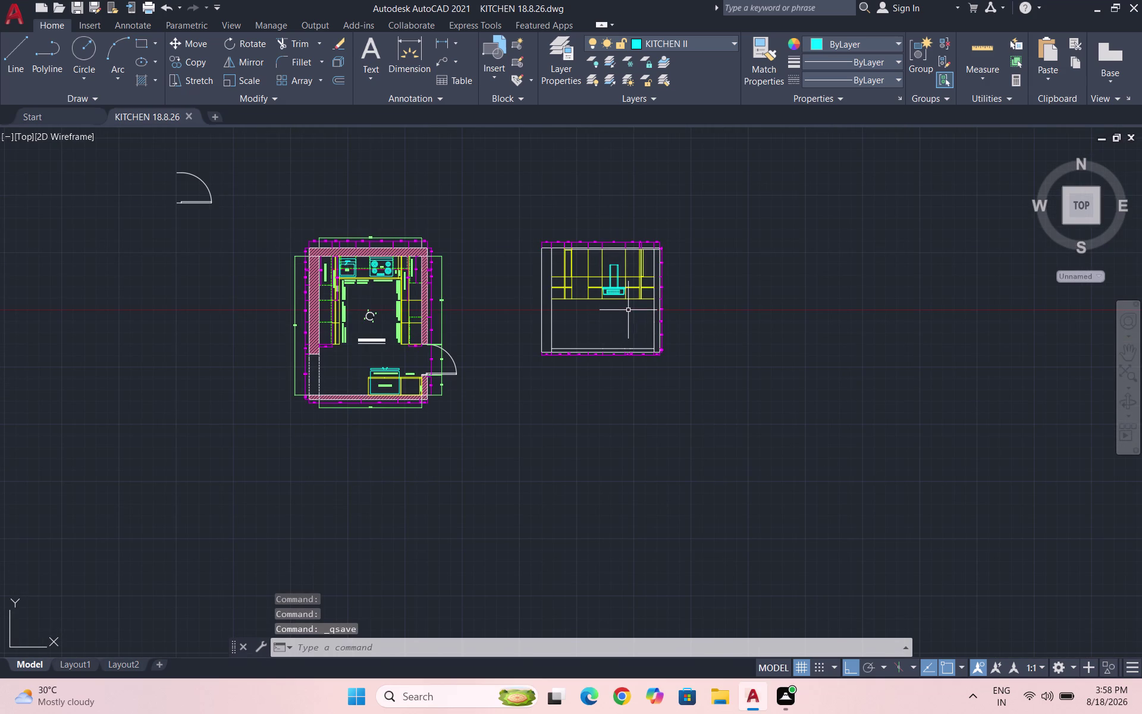
scroll(up, 3)
scroll(up, 3)
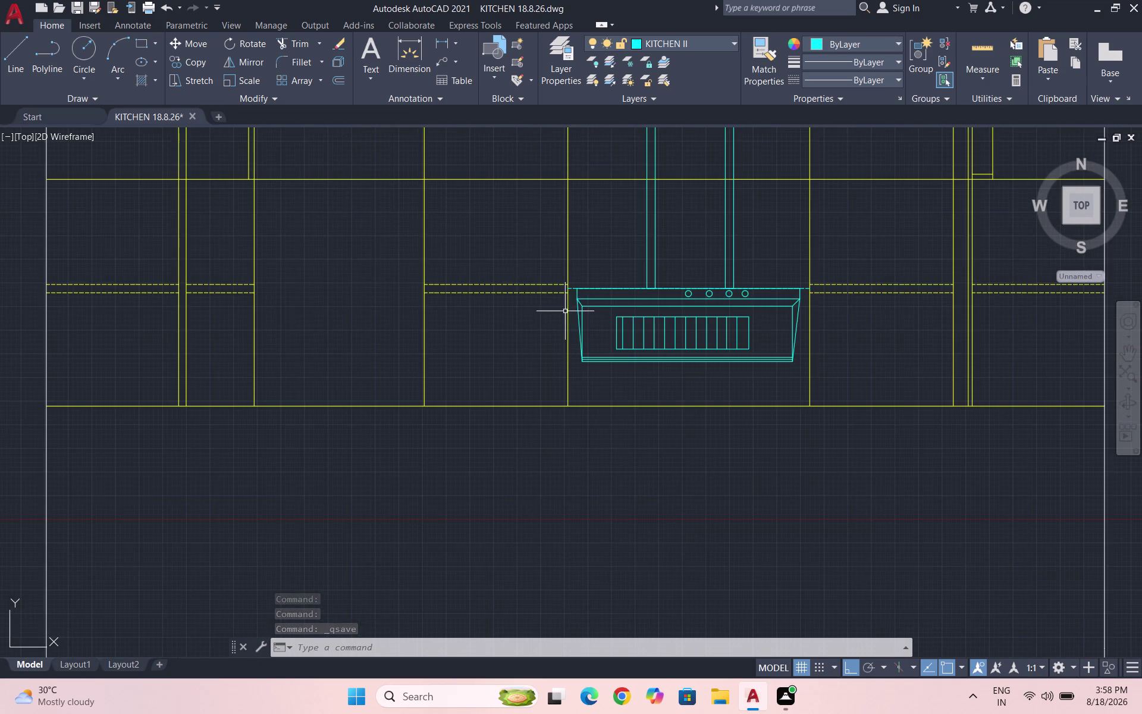
scroll(up, 3)
scroll(up, 3)
Draw an angled line from the hood's slanted edge to the yellow line, then select it.
key(l)
key(Return)
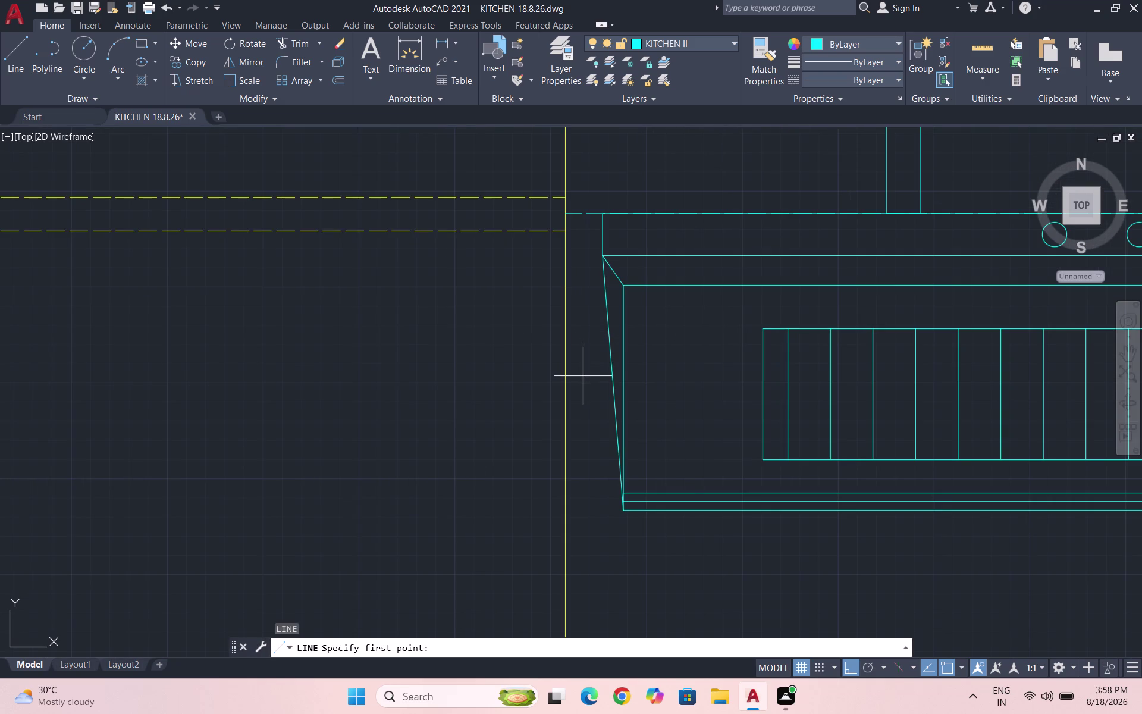
scroll(up, 3)
scroll(down, 3)
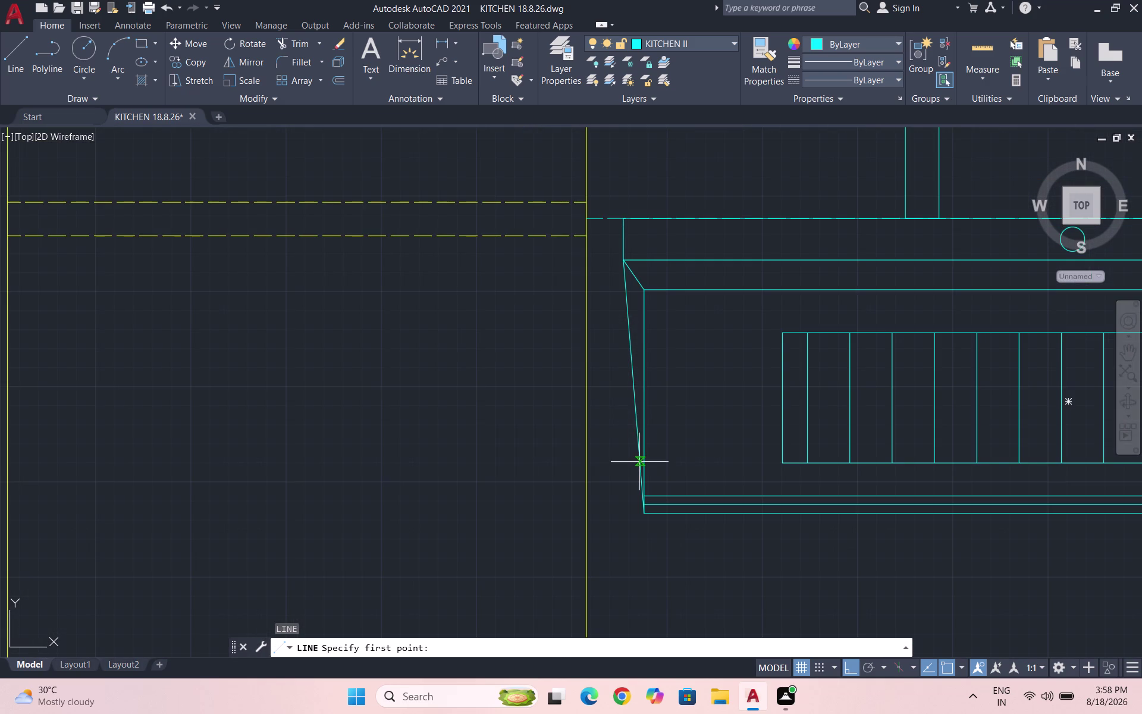
scroll(up, 3)
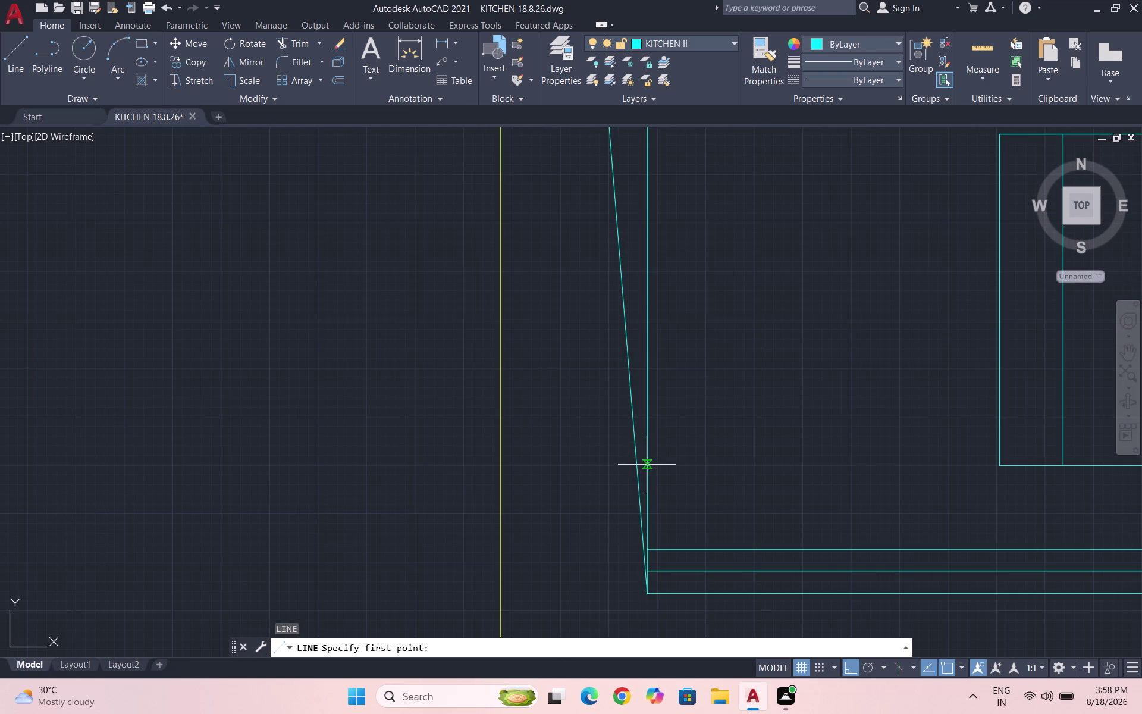
click(646, 468)
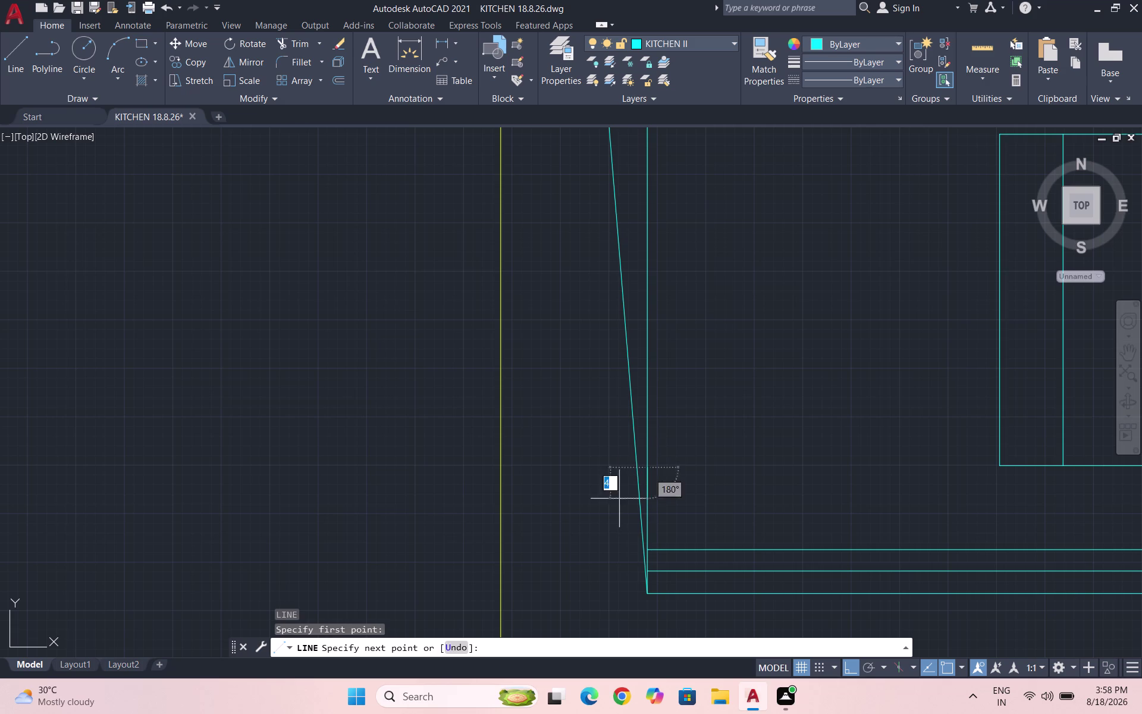
click(561, 507)
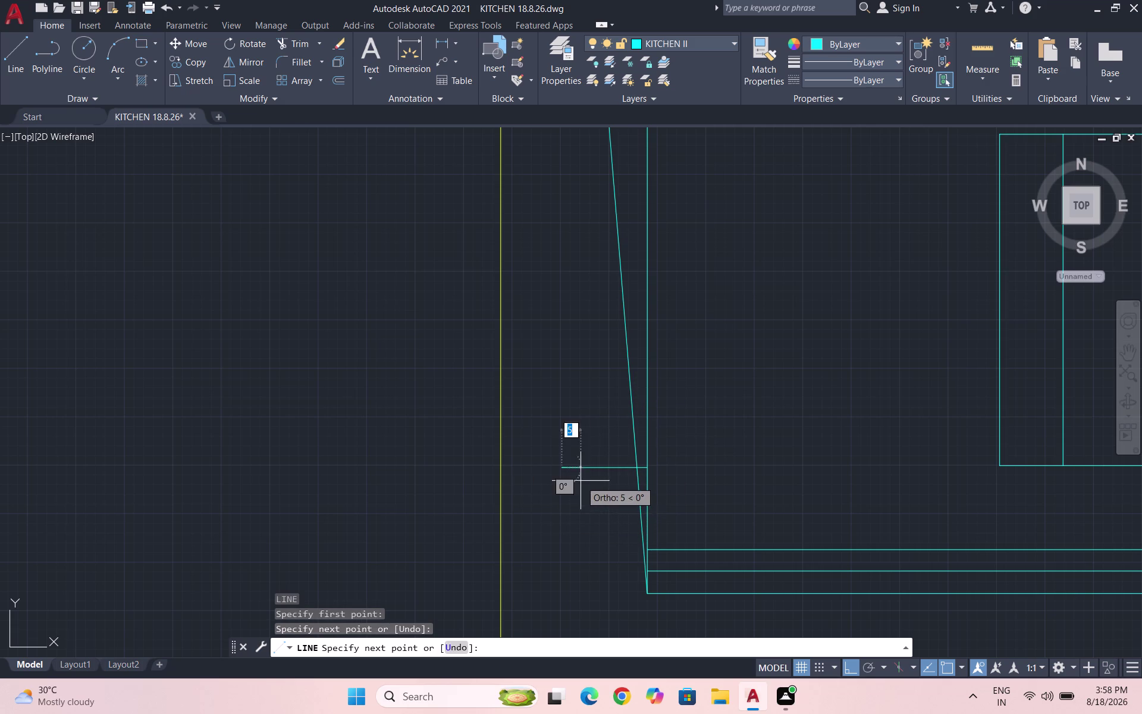
key(ctrl+z)
key(F8)
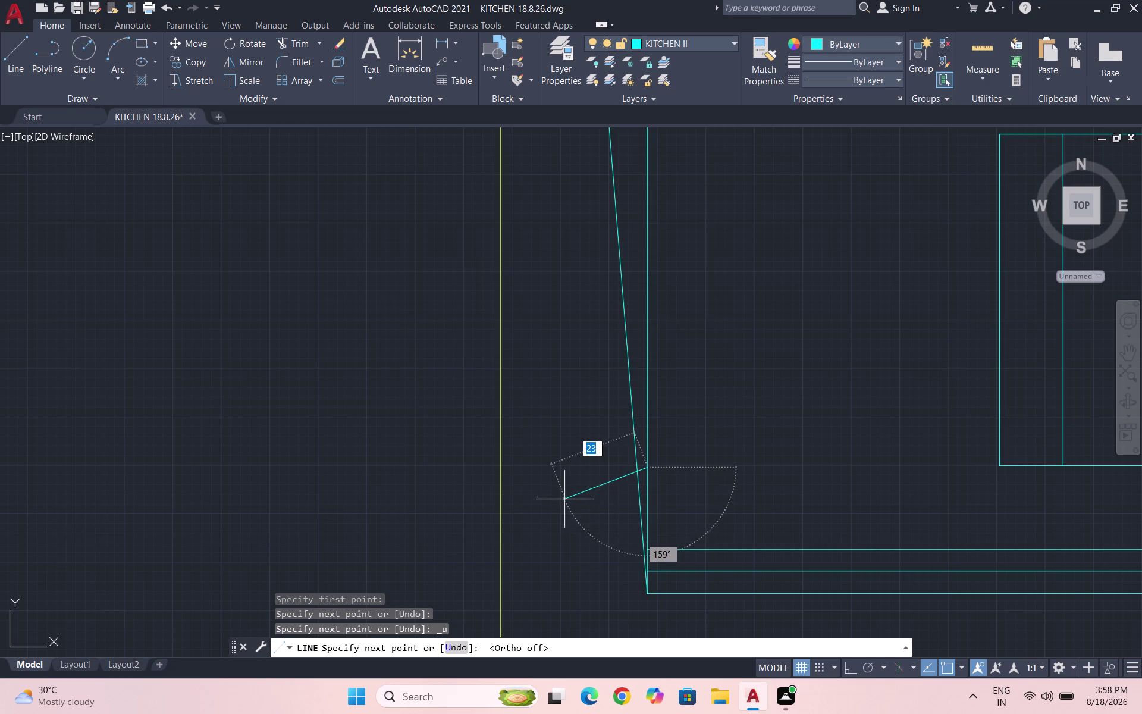
click(498, 515)
key(Escape)
drag(582, 508, 553, 493)
click(527, 472)
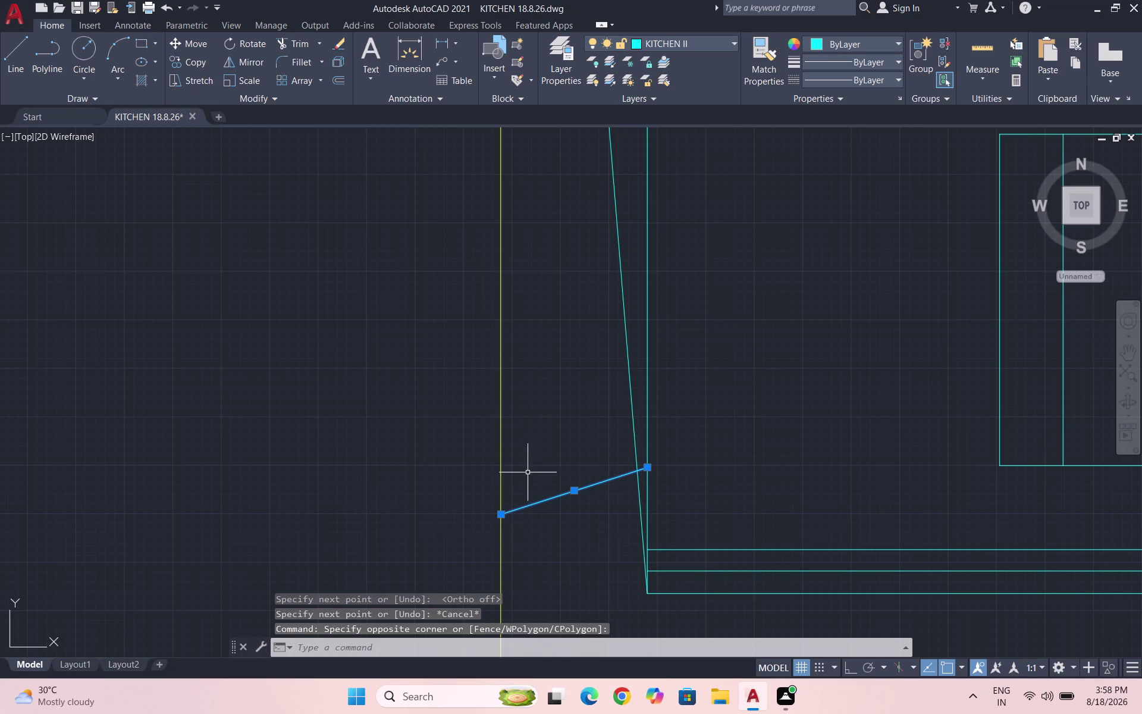
Attempt to mirror the triangle's angled line, then cancel the mirror.
text(MI)
key(Return)
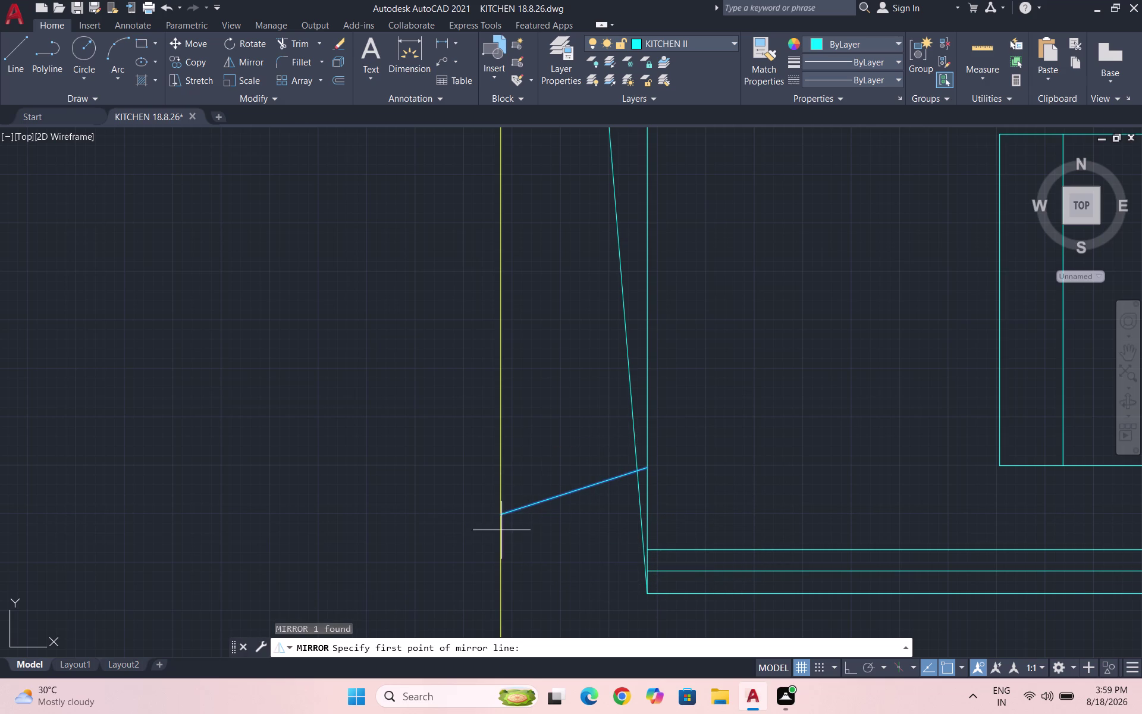
click(505, 515)
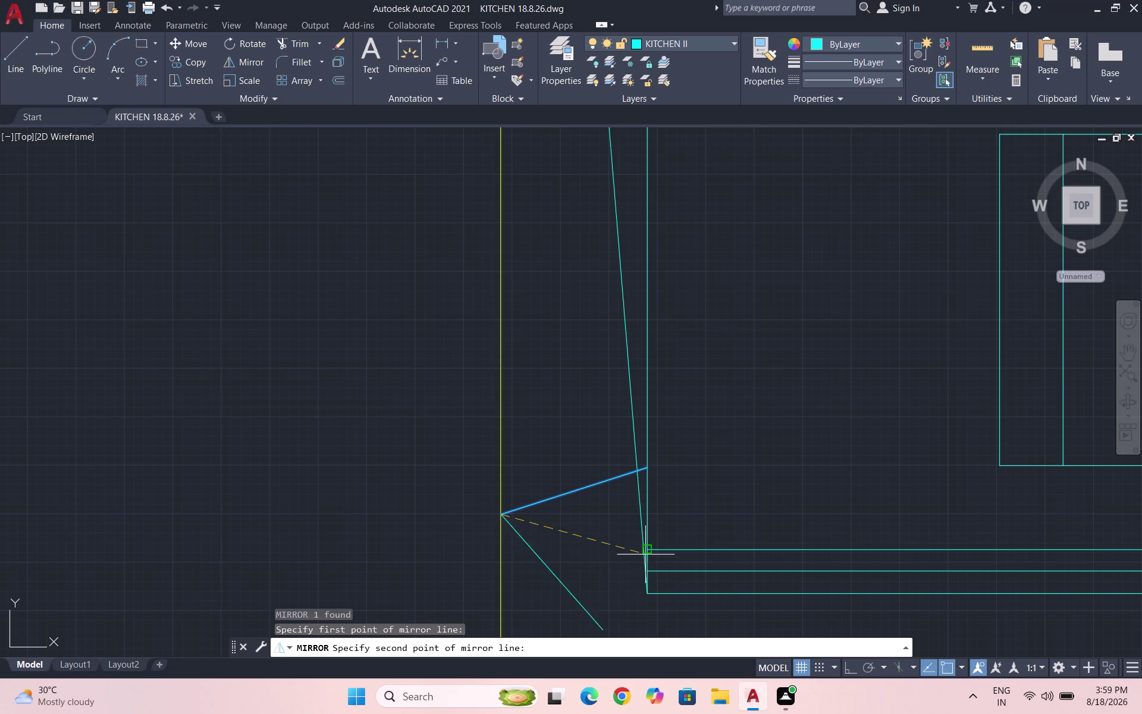
click(647, 569)
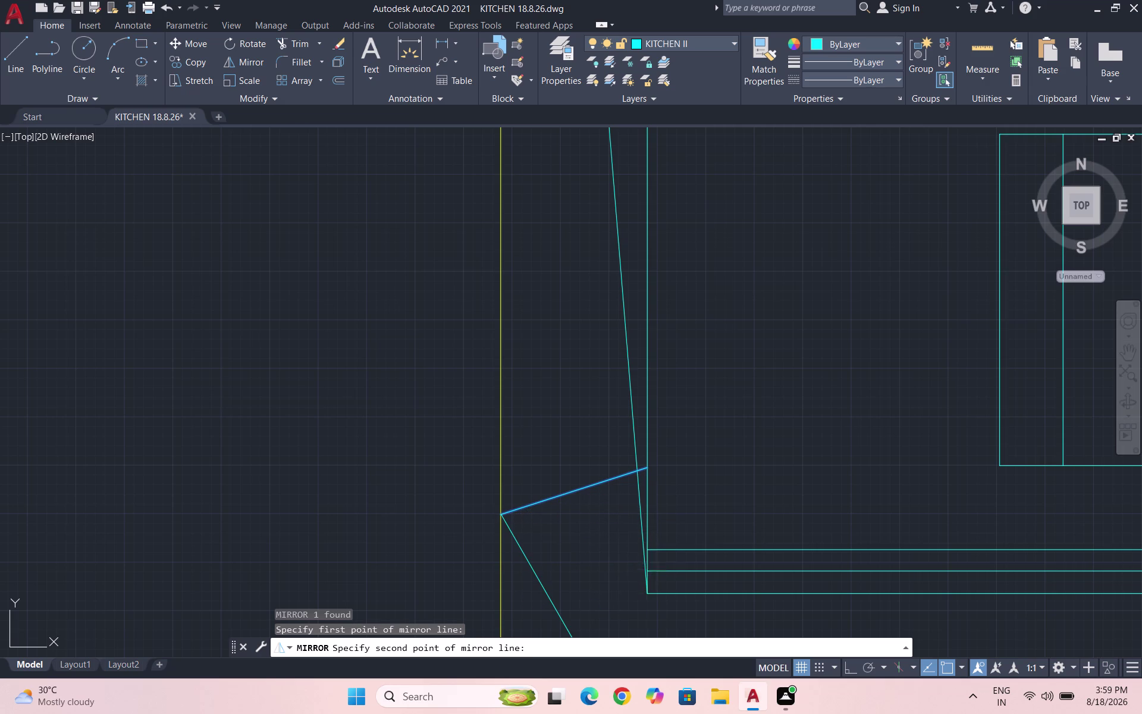
scroll(down, 3)
scroll(up, 3)
drag(609, 545, 604, 540)
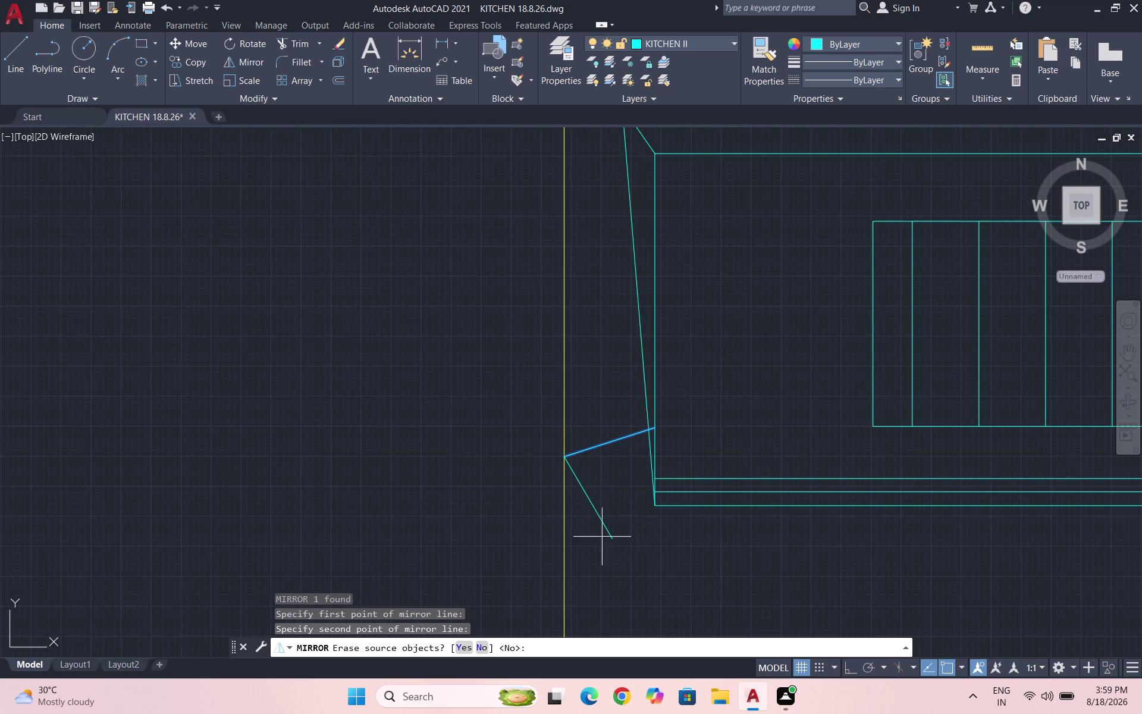
click(578, 497)
click(612, 521)
key(Escape)
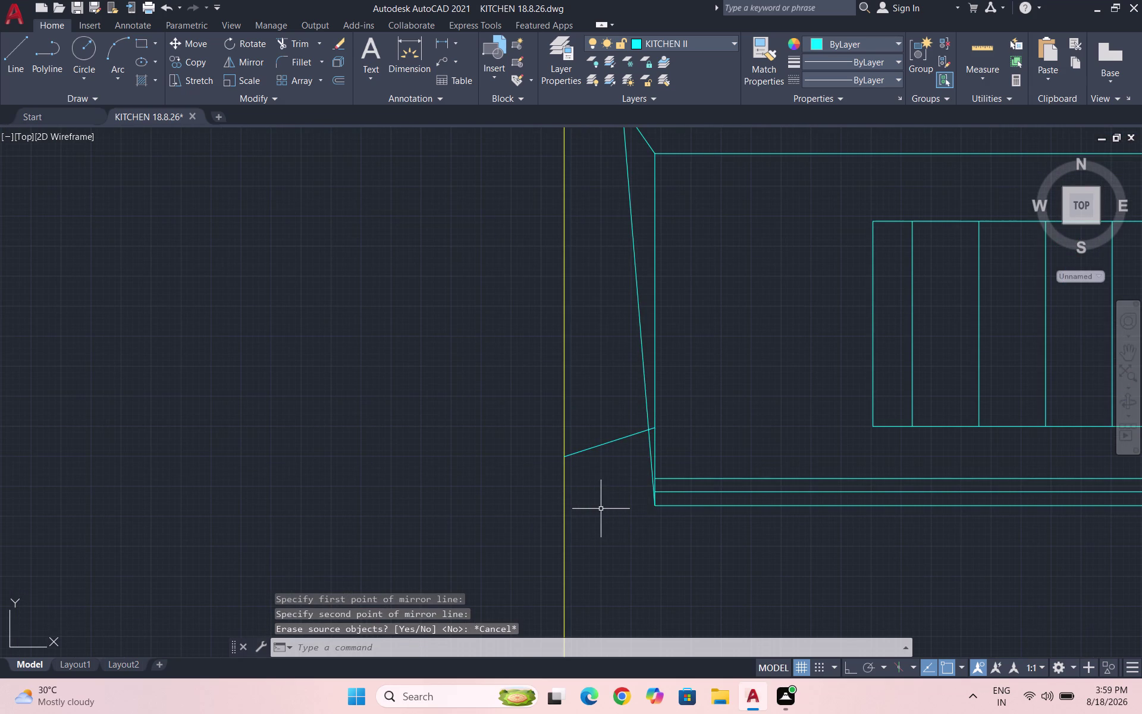
Select the triangle's upper slanted line and try mirroring it about the tip, then cancel.
drag(609, 466, 602, 447)
click(591, 430)
text(MI)
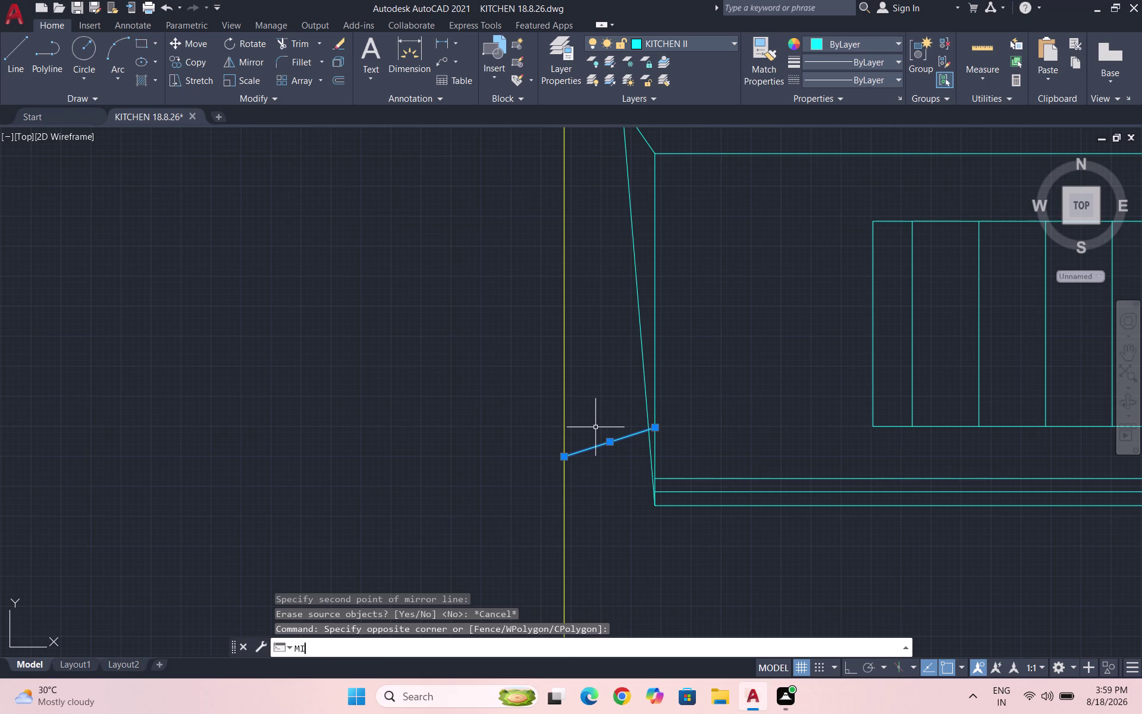
key(Return)
click(564, 457)
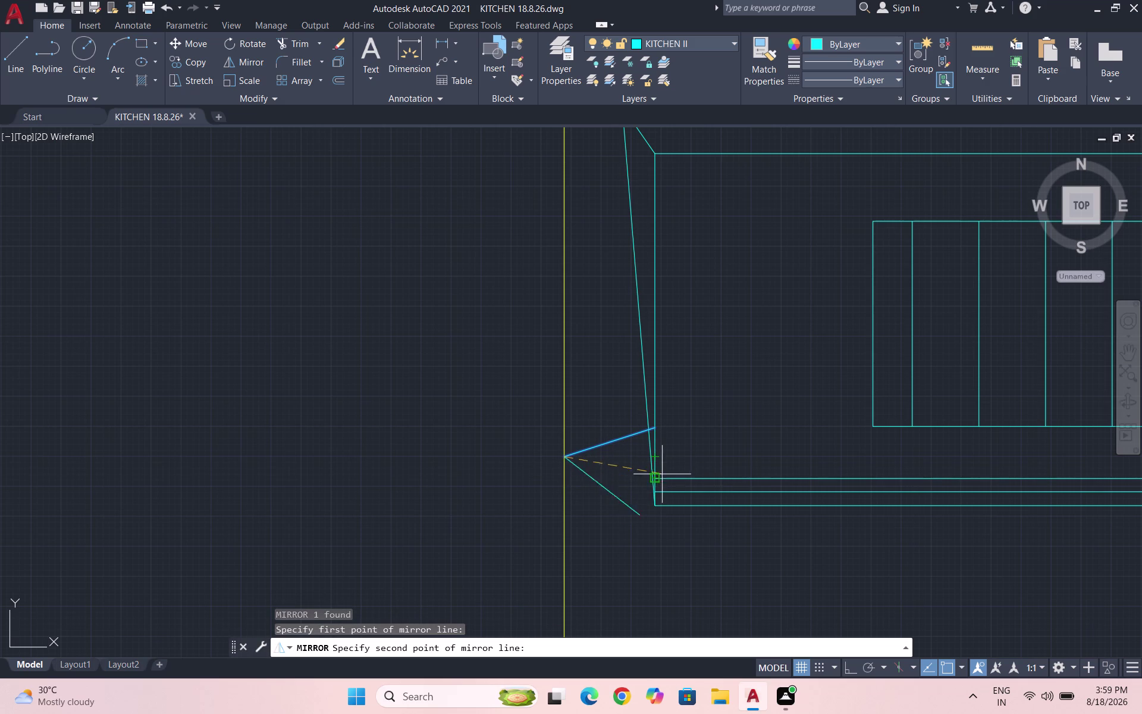
scroll(up, 3)
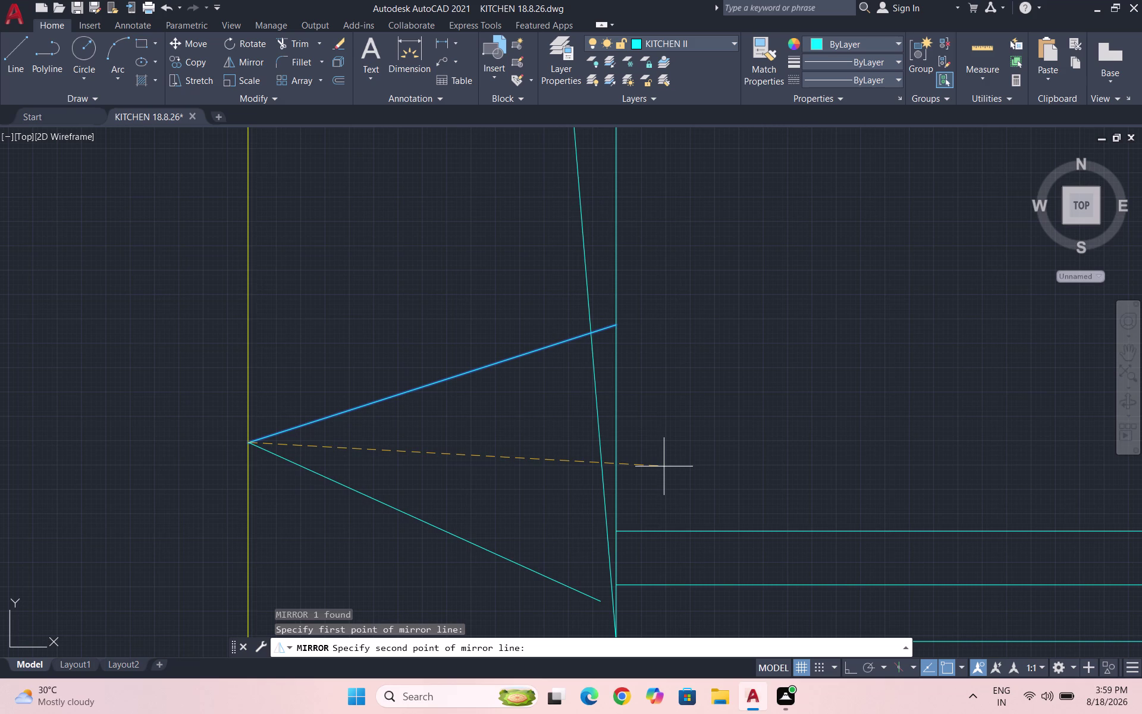
click(664, 463)
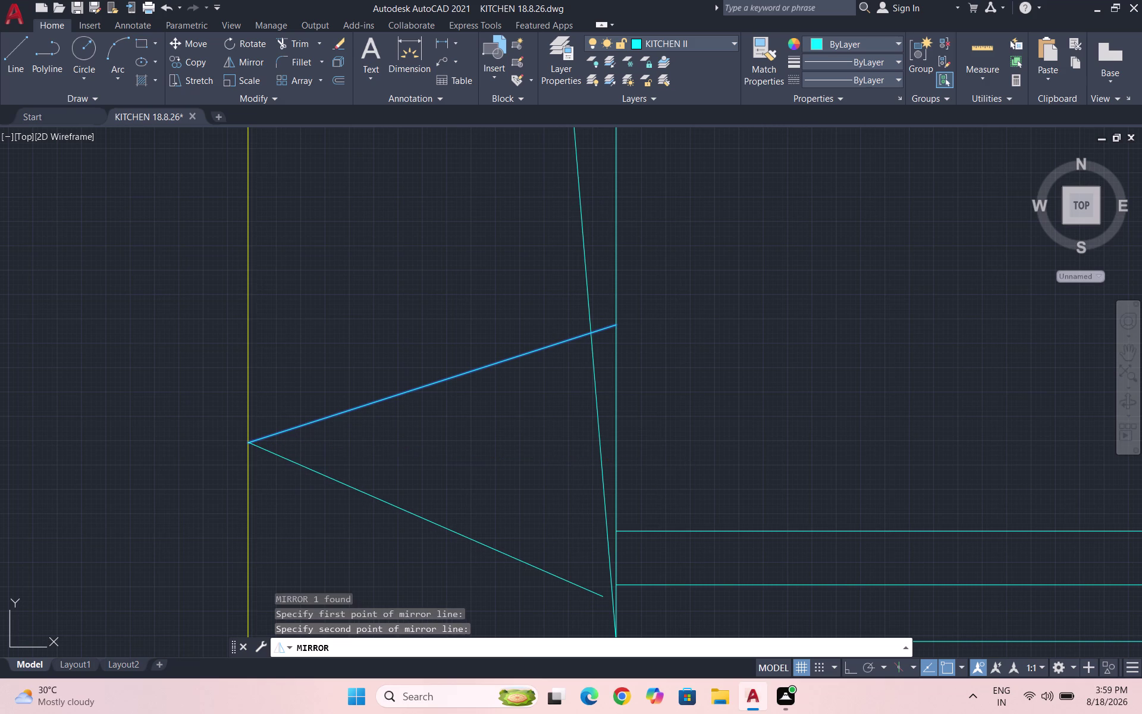
text(EC)
key(Return)
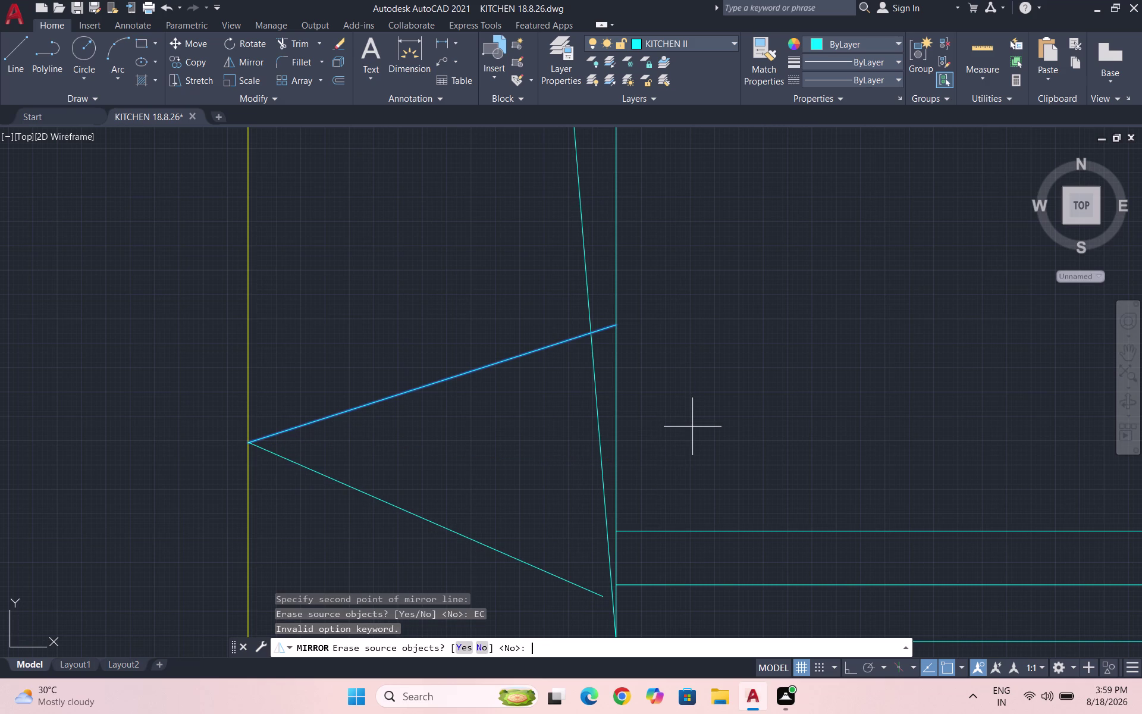
key(Escape)
key(Escape)
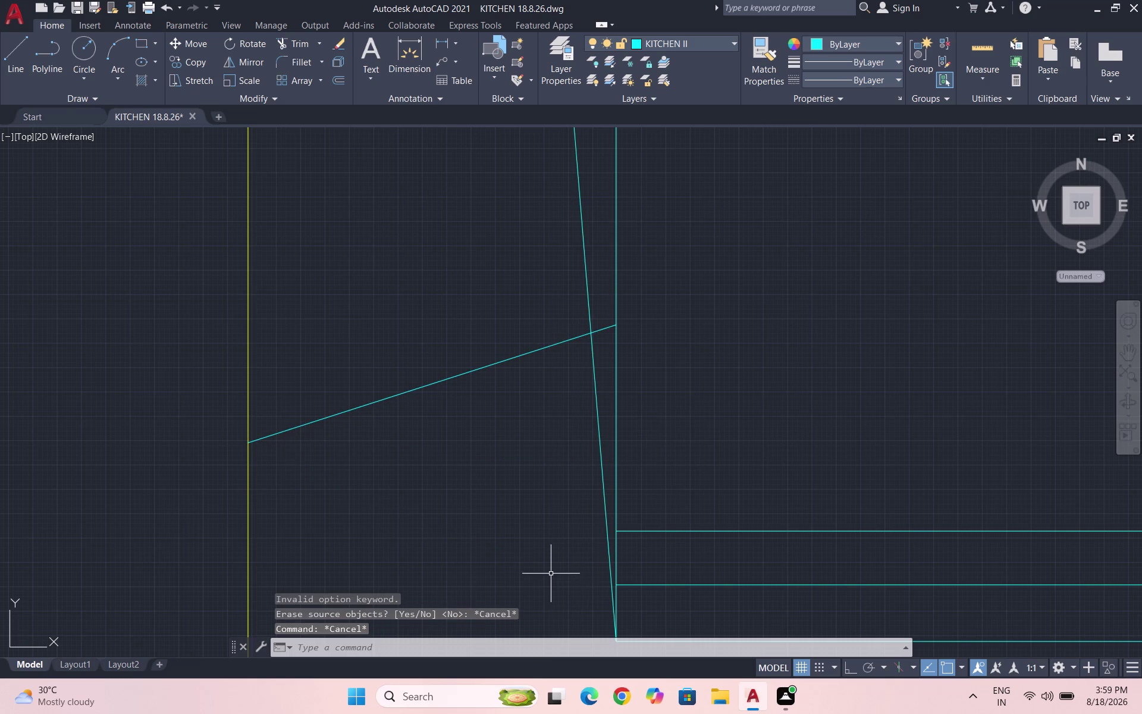
Draw a line from the triangle's tip to the hob's lower front corner.
scroll(down, 3)
key(l)
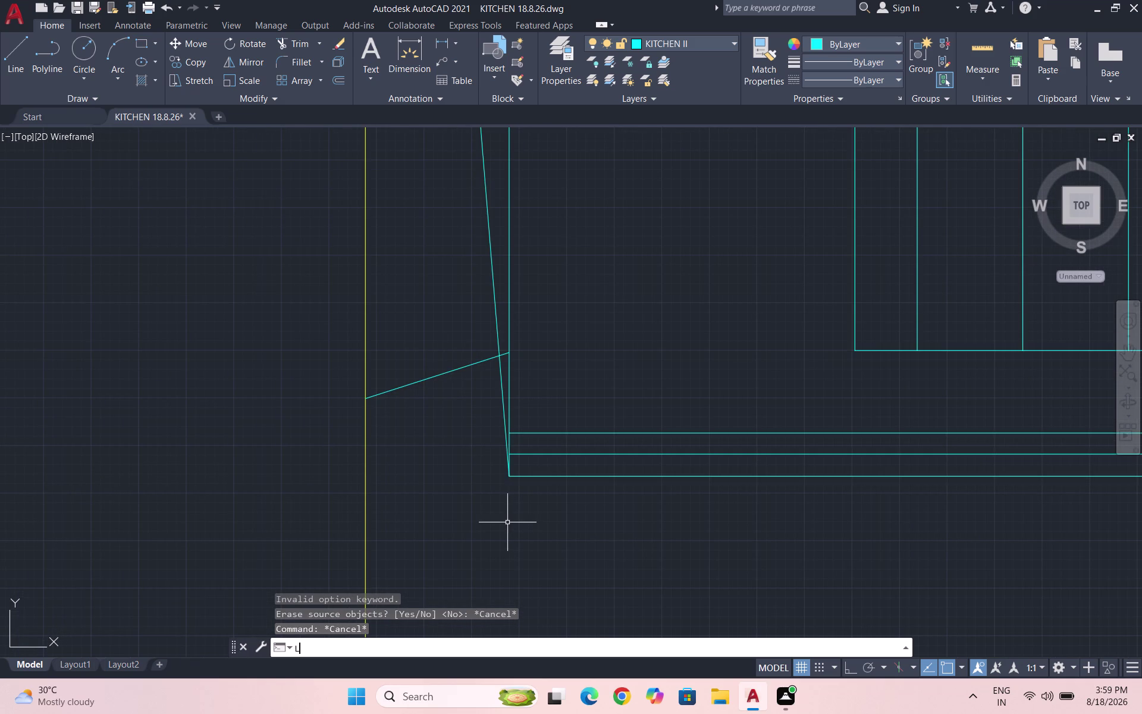
key(Return)
click(365, 402)
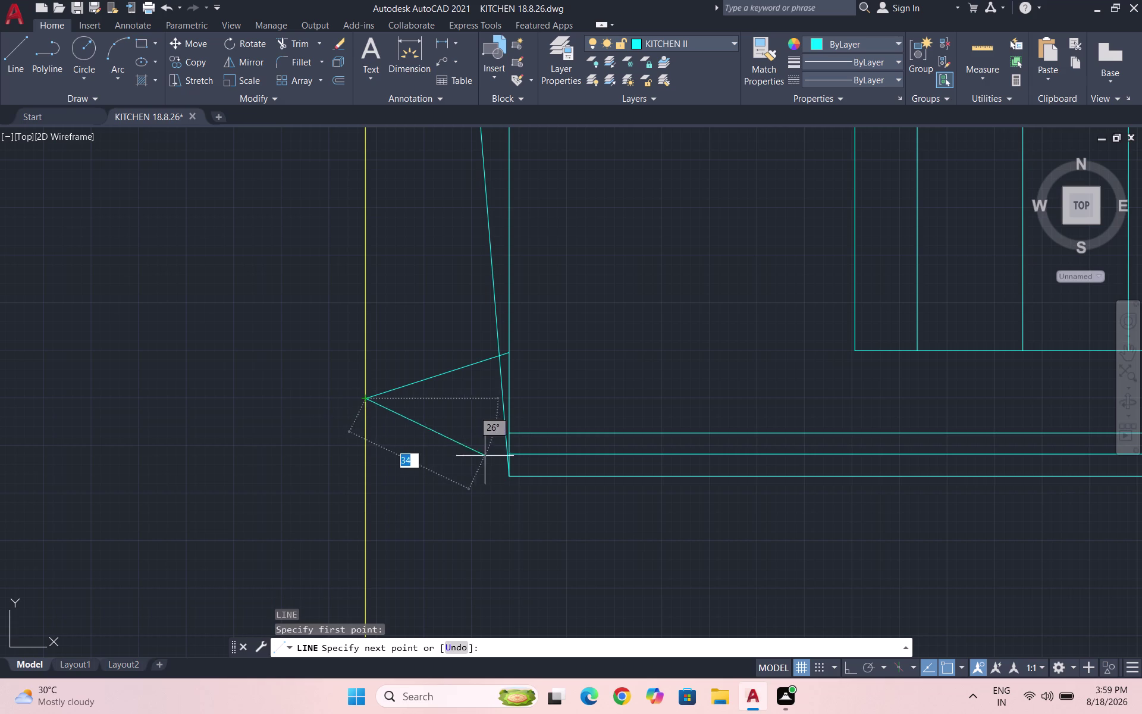
scroll(up, 3)
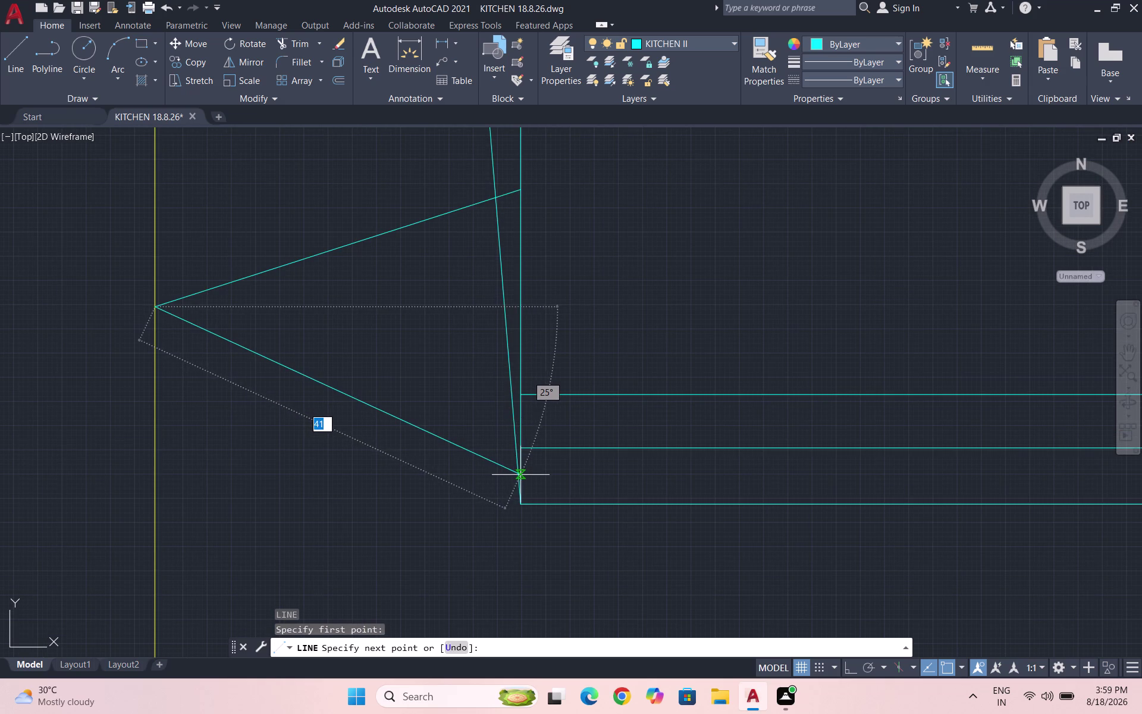
scroll(up, 3)
click(500, 491)
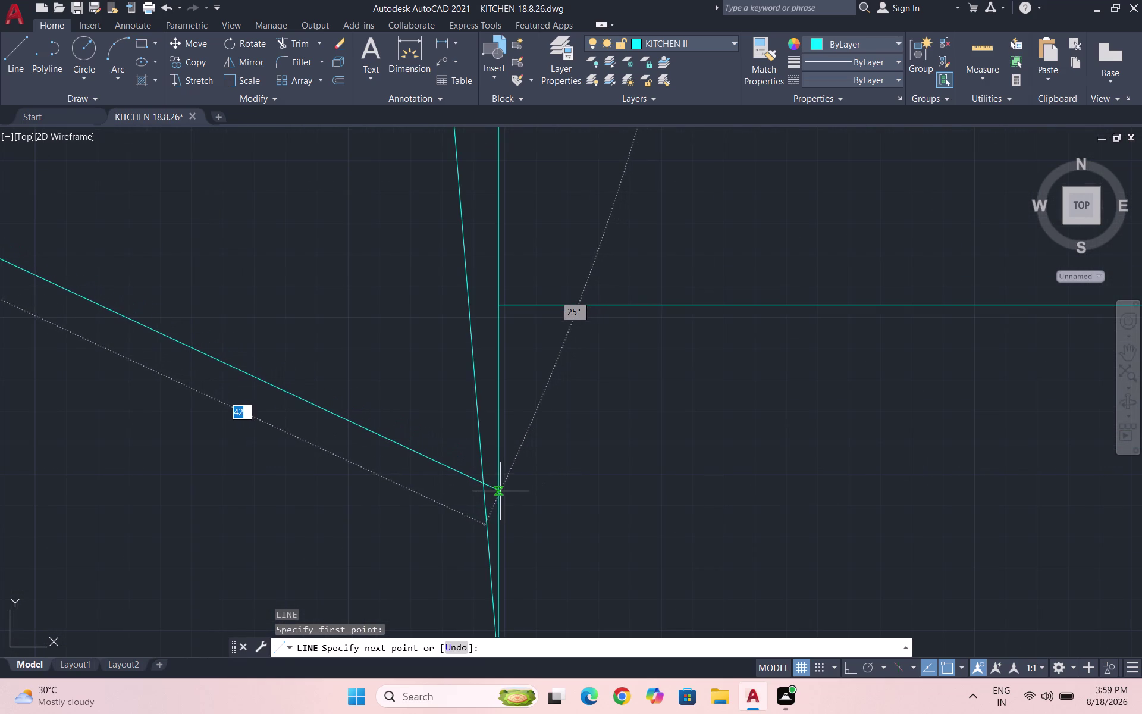
scroll(down, 3)
key(Escape)
scroll(down, 3)
scroll(down, 3)
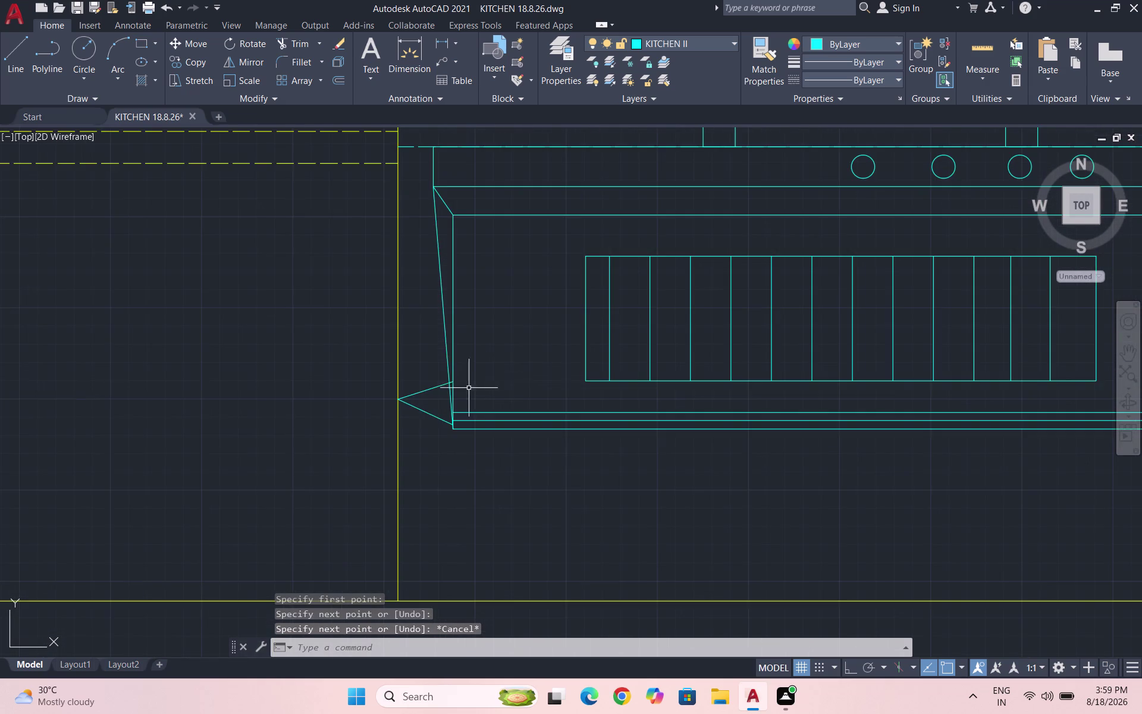
scroll(down, 3)
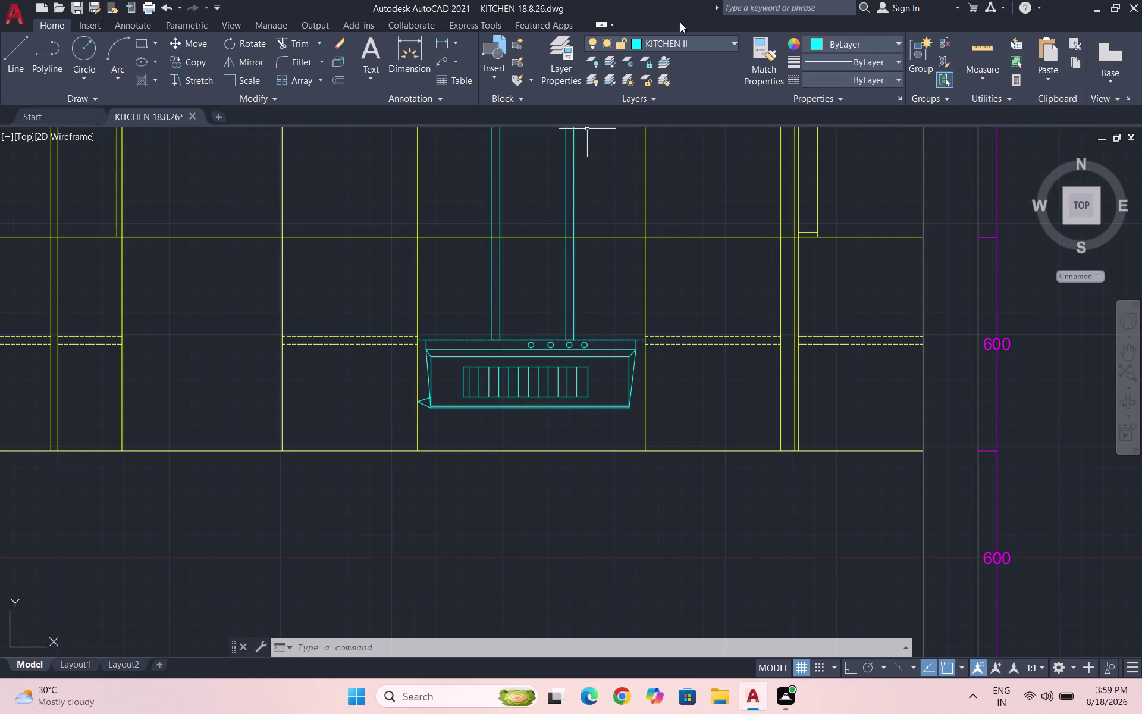
click(677, 44)
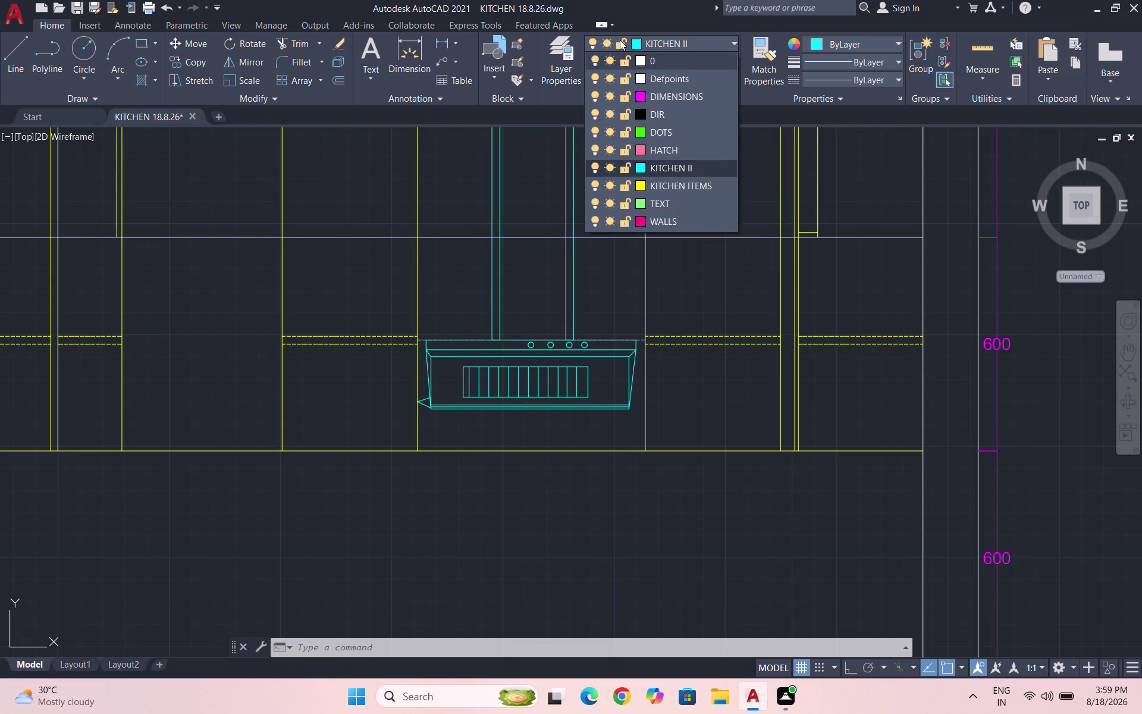
Create layer RED with colour red in Layer Properties and set it current.
click(569, 59)
click(569, 78)
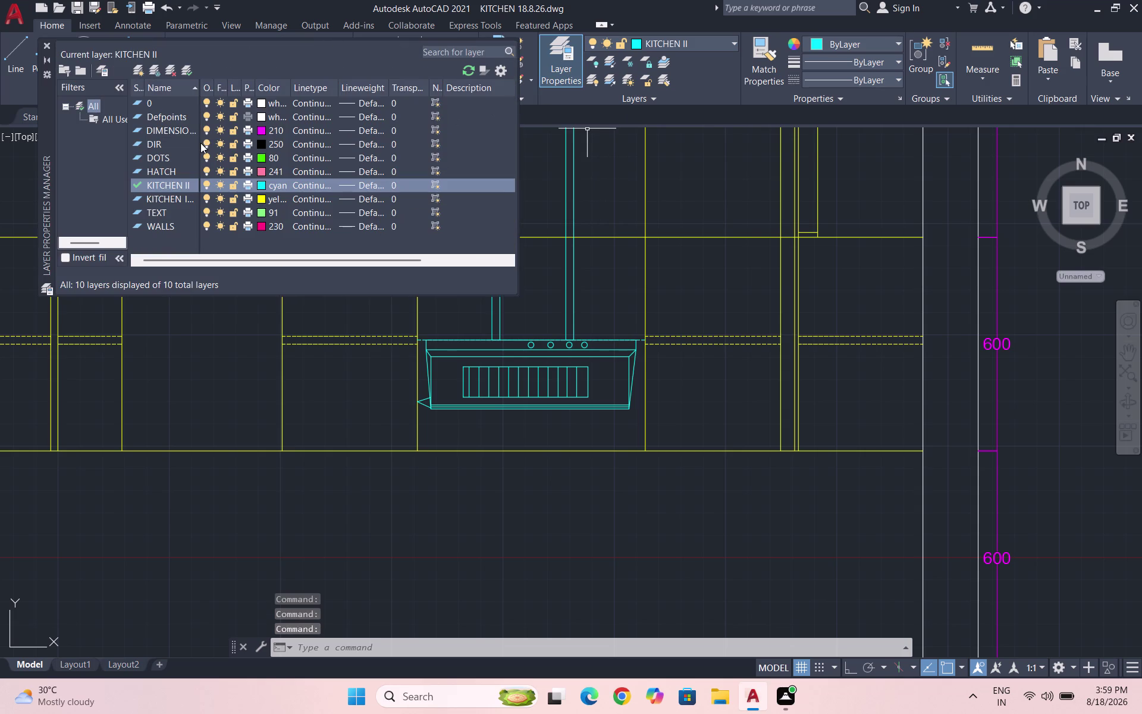
click(137, 73)
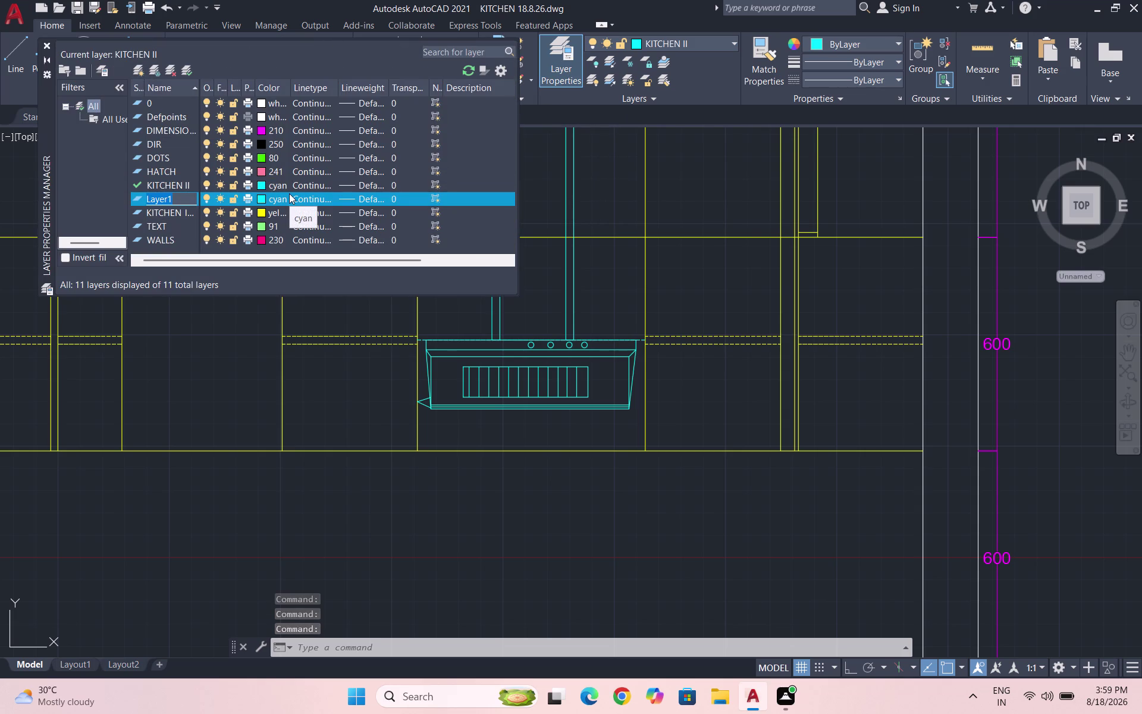
text(RED)
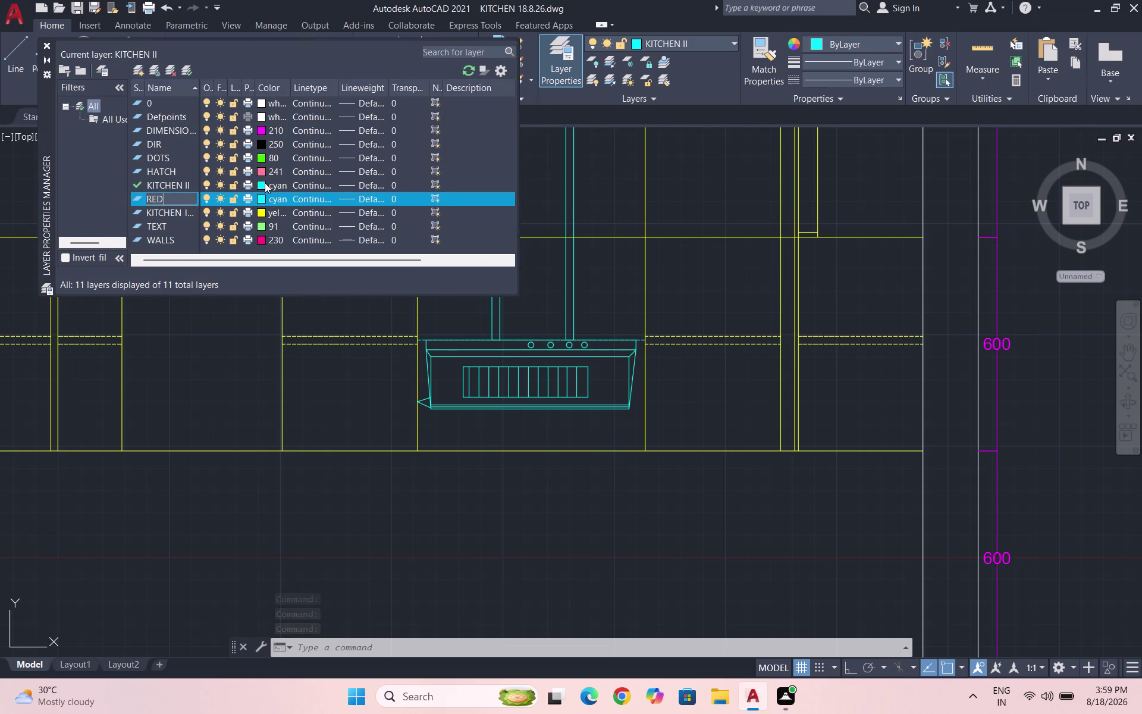
click(263, 196)
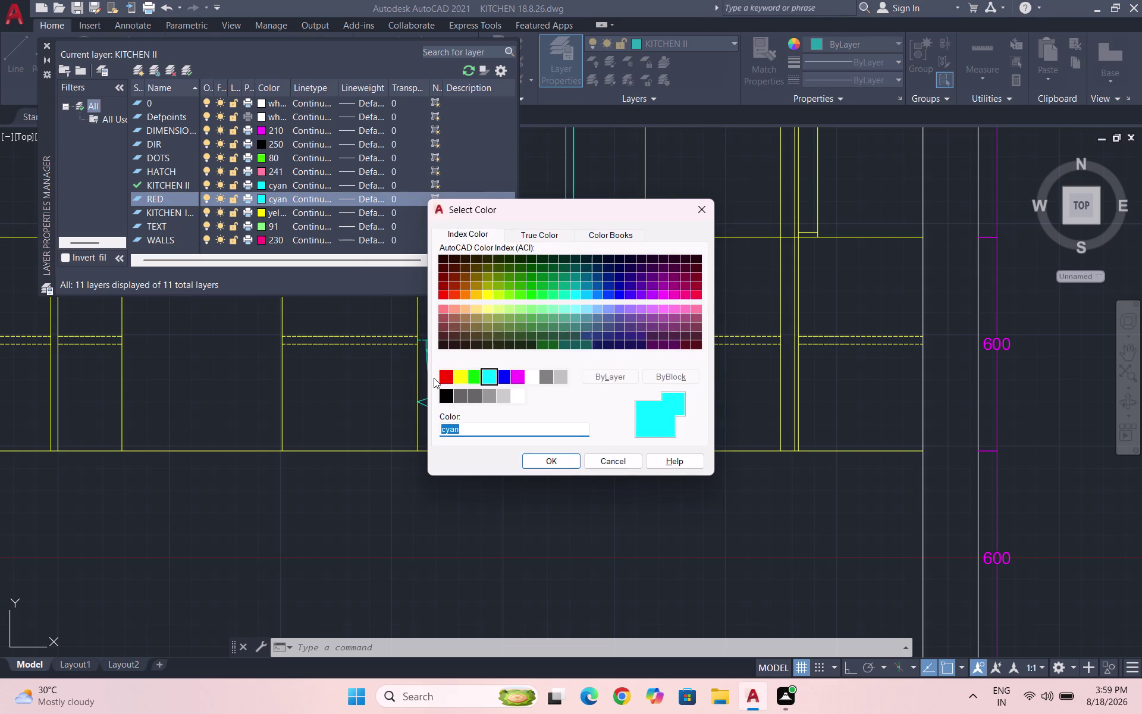
click(446, 377)
click(571, 465)
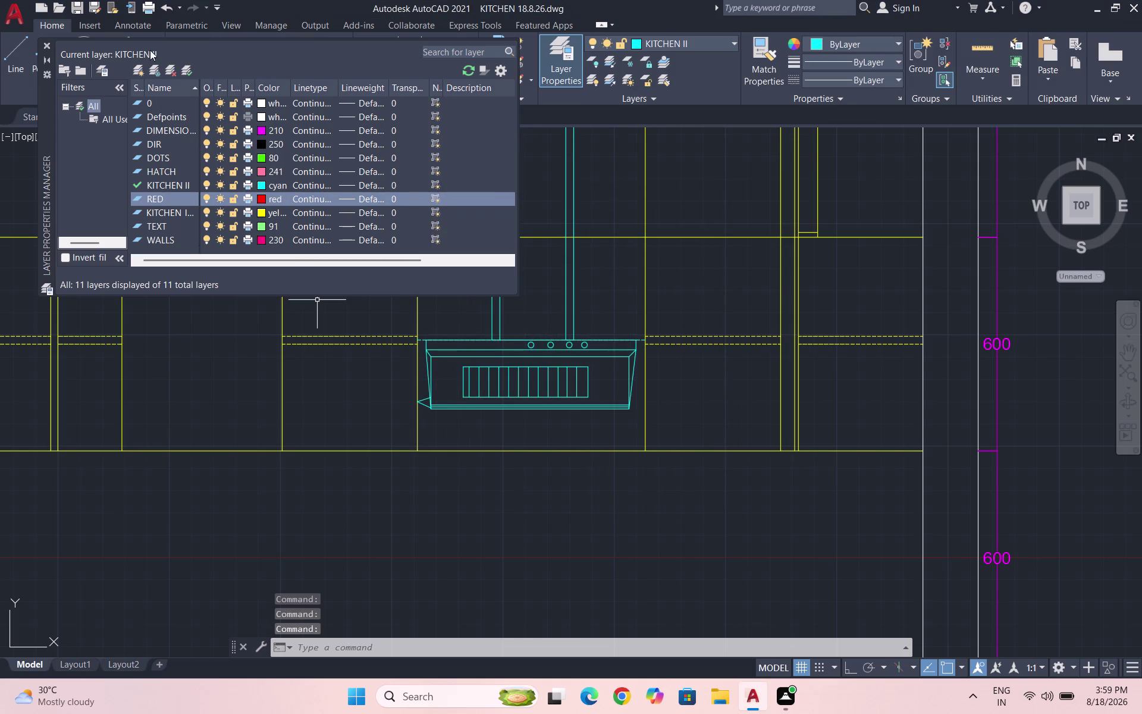
click(182, 70)
click(38, 43)
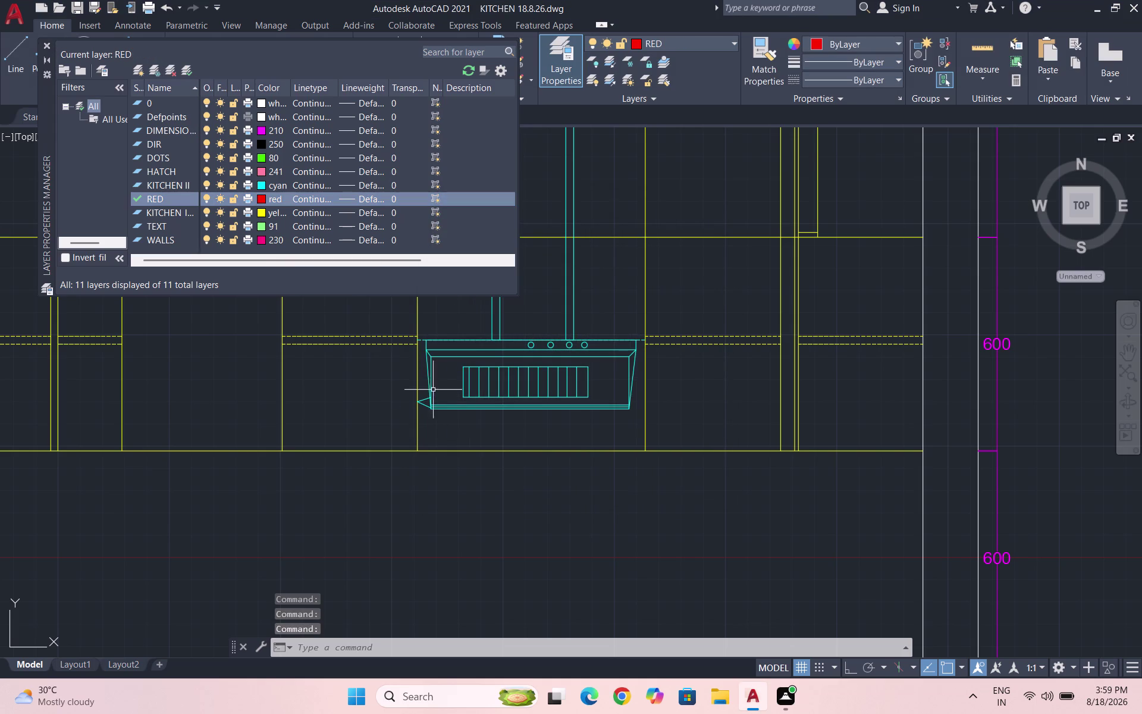
click(45, 46)
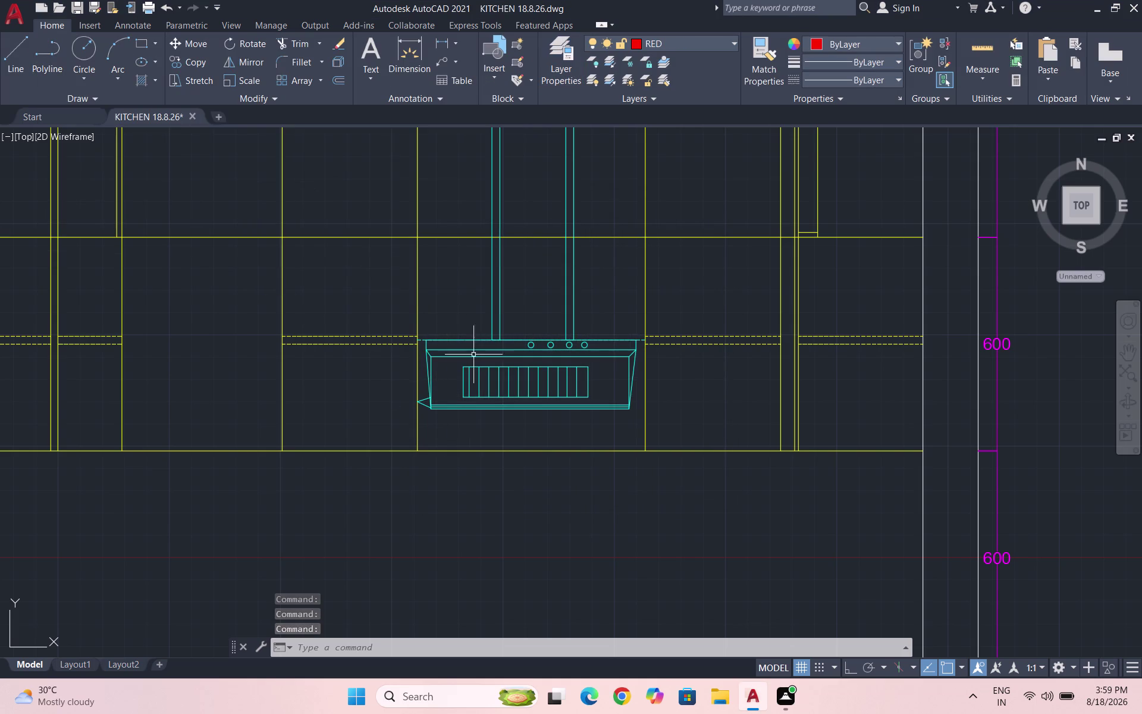
scroll(up, 3)
Hatch the small triangle and its adjacent narrow strip with a SOLID fill.
key(h)
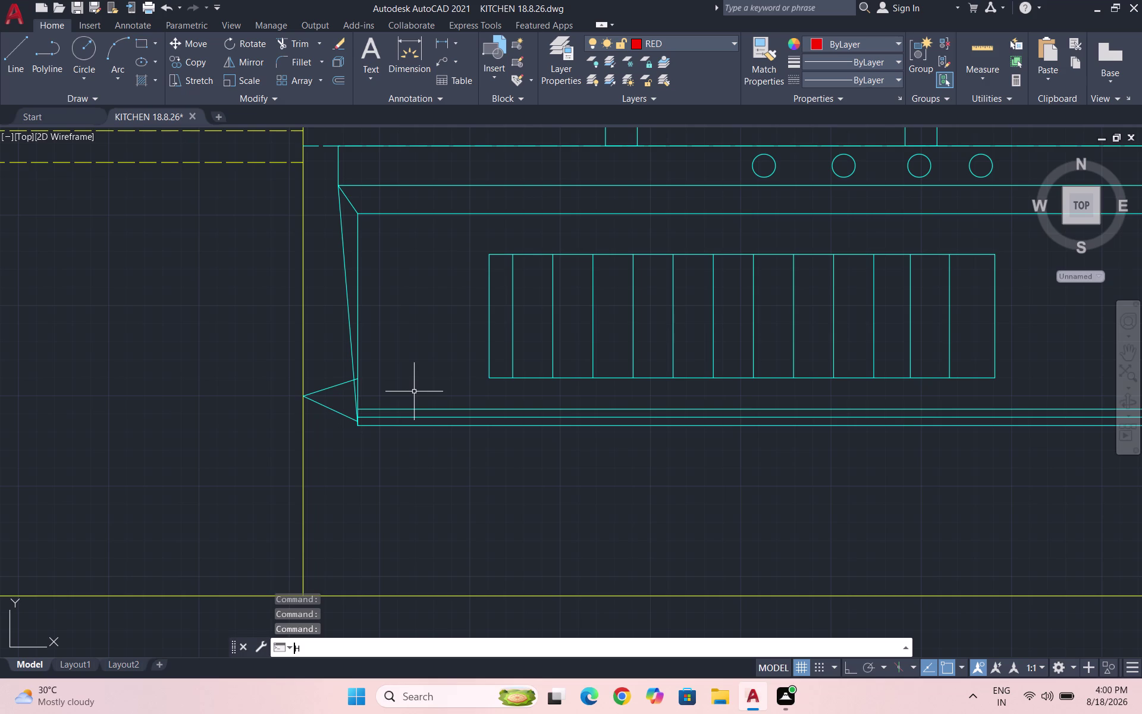
key(Return)
click(141, 74)
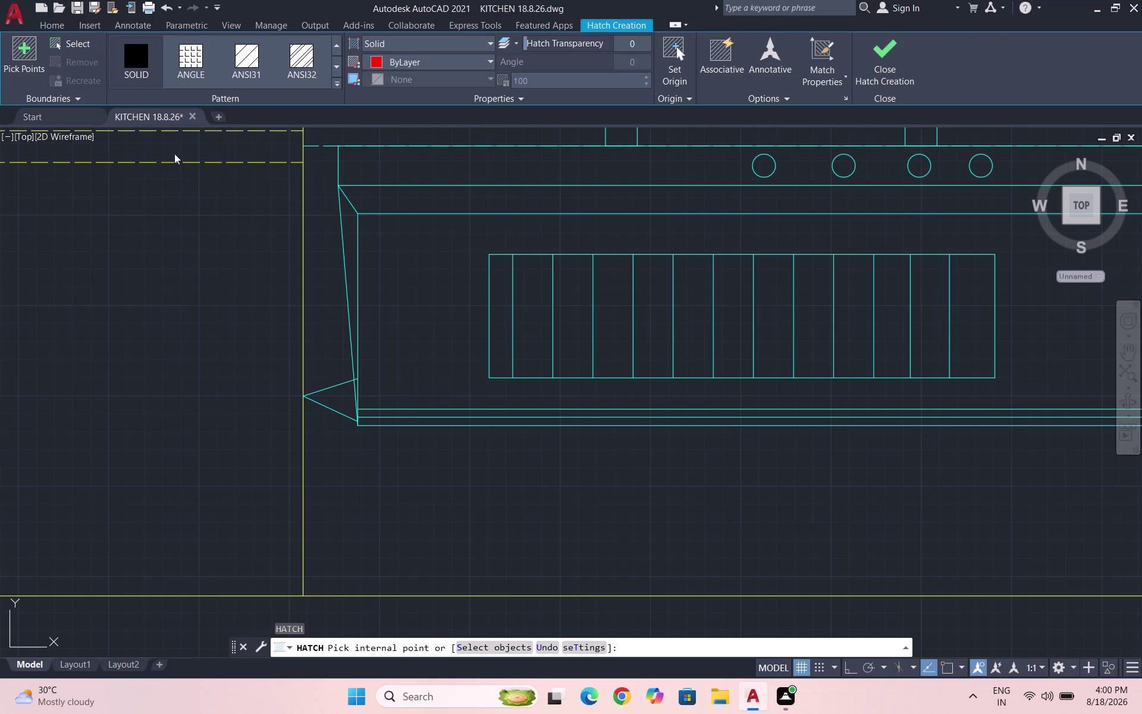
click(336, 395)
scroll(up, 3)
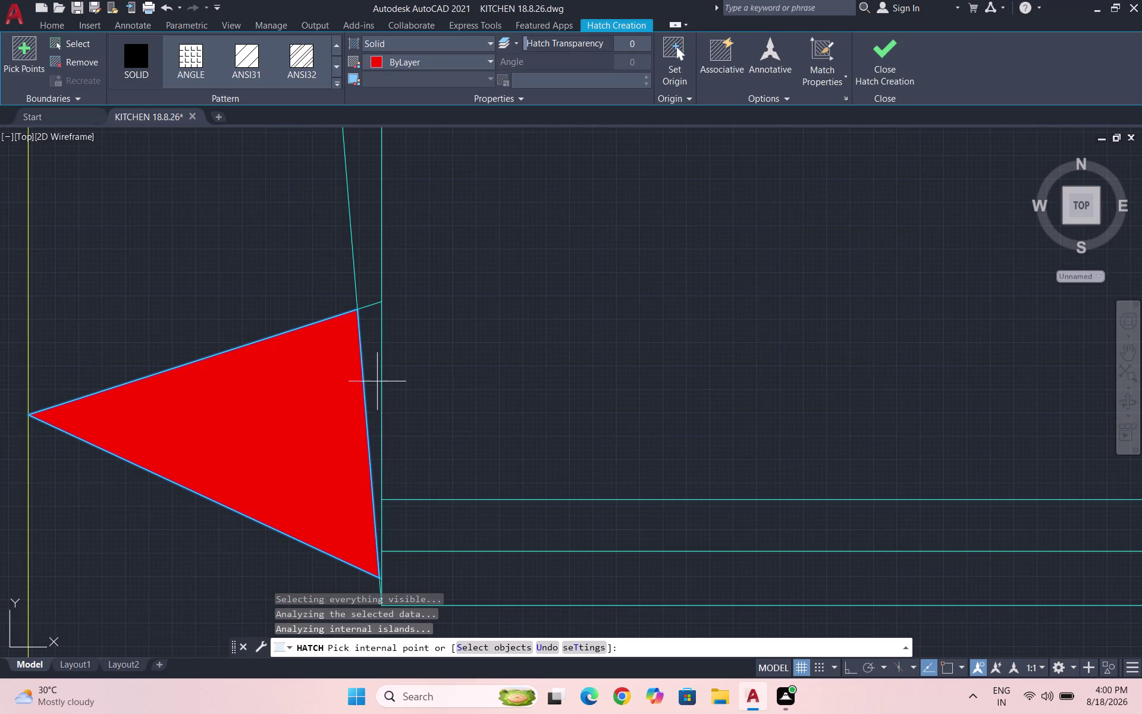
click(370, 379)
scroll(down, 3)
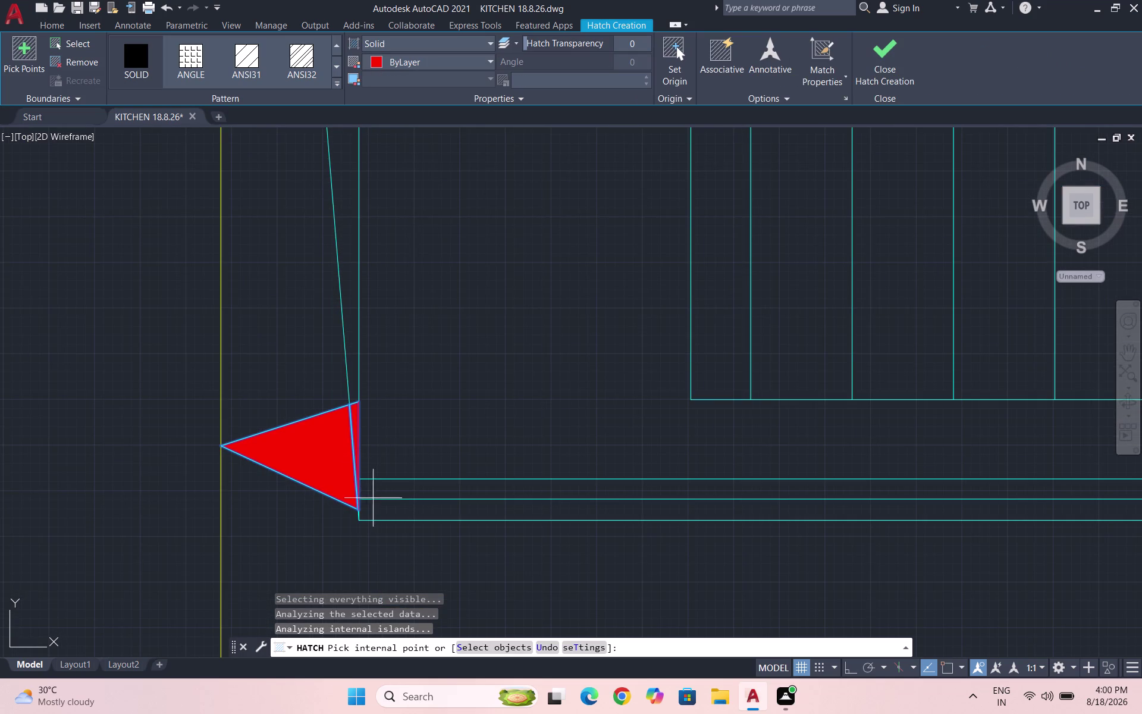
scroll(up, 3)
key(Escape)
Zoom around the drawing and select the red triangle fill.
scroll(down, 3)
scroll(down, 3)
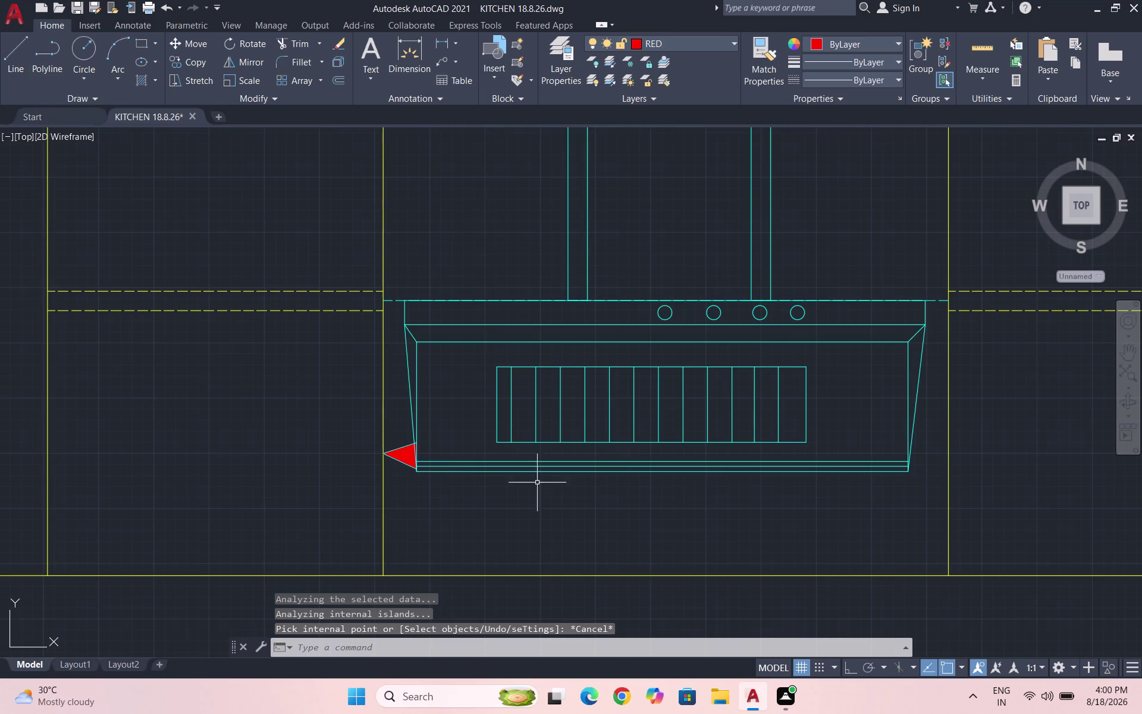
scroll(down, 3)
scroll(up, 3)
scroll(down, 3)
scroll(up, 3)
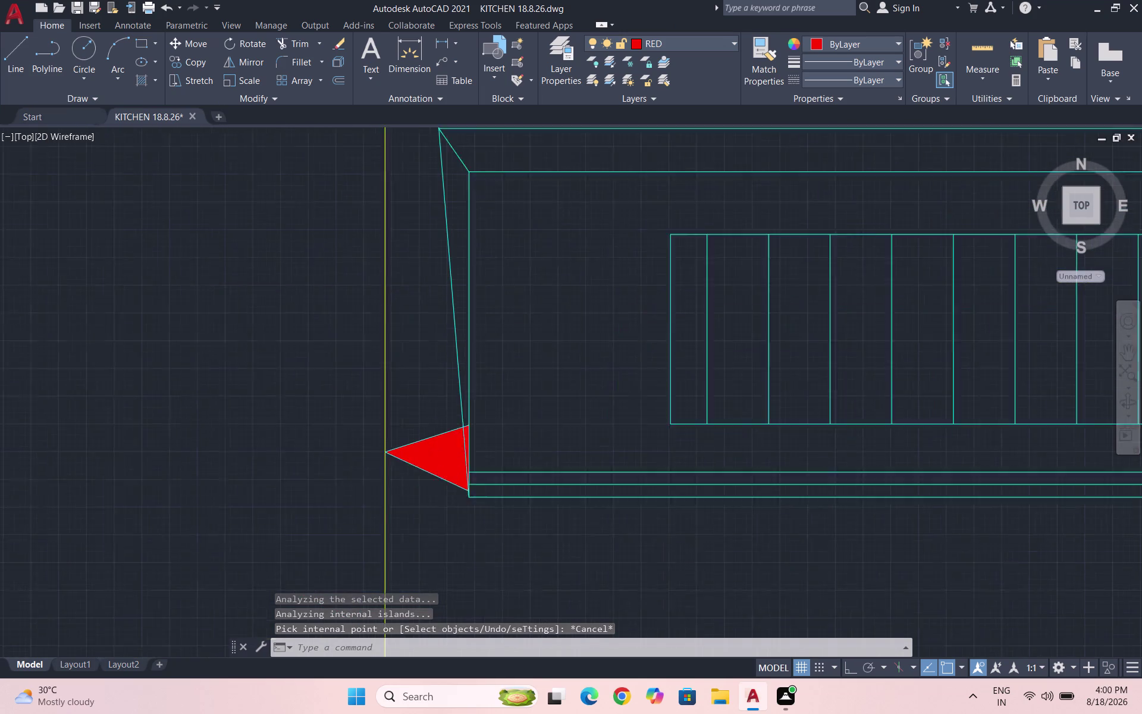
scroll(up, 3)
click(474, 440)
Start copying the red triangle fill, then cancel the unfinished copy.
text(C)
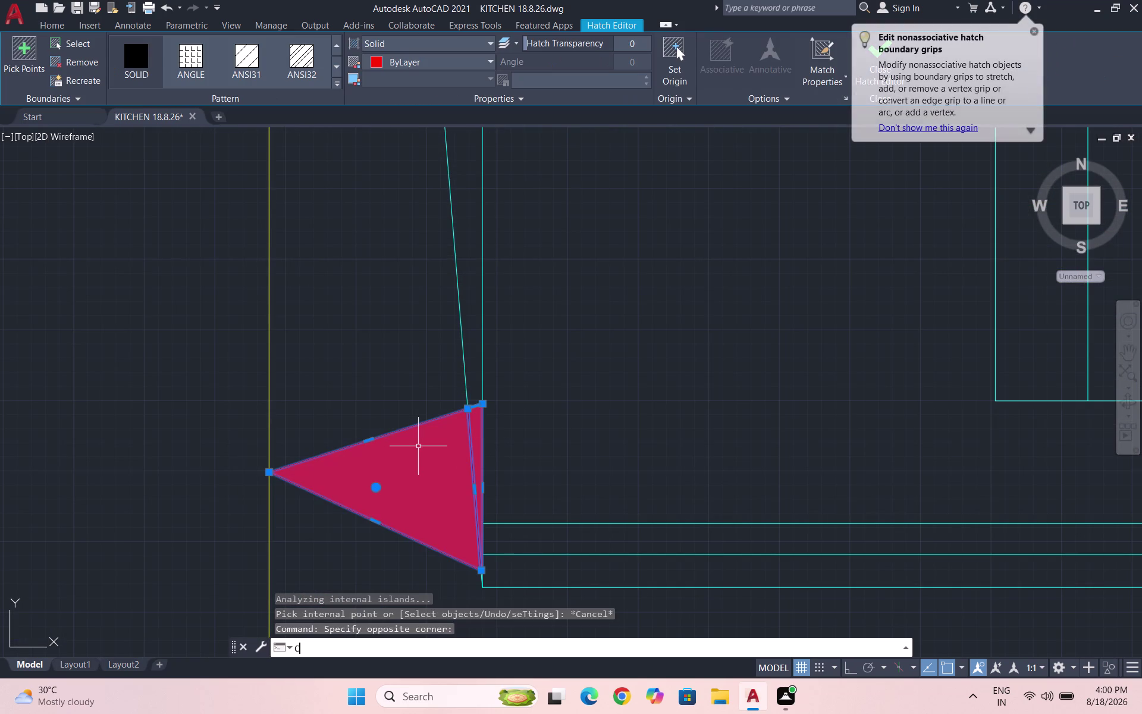
text(O)
key(Return)
drag(431, 437, 577, 443)
scroll(down, 3)
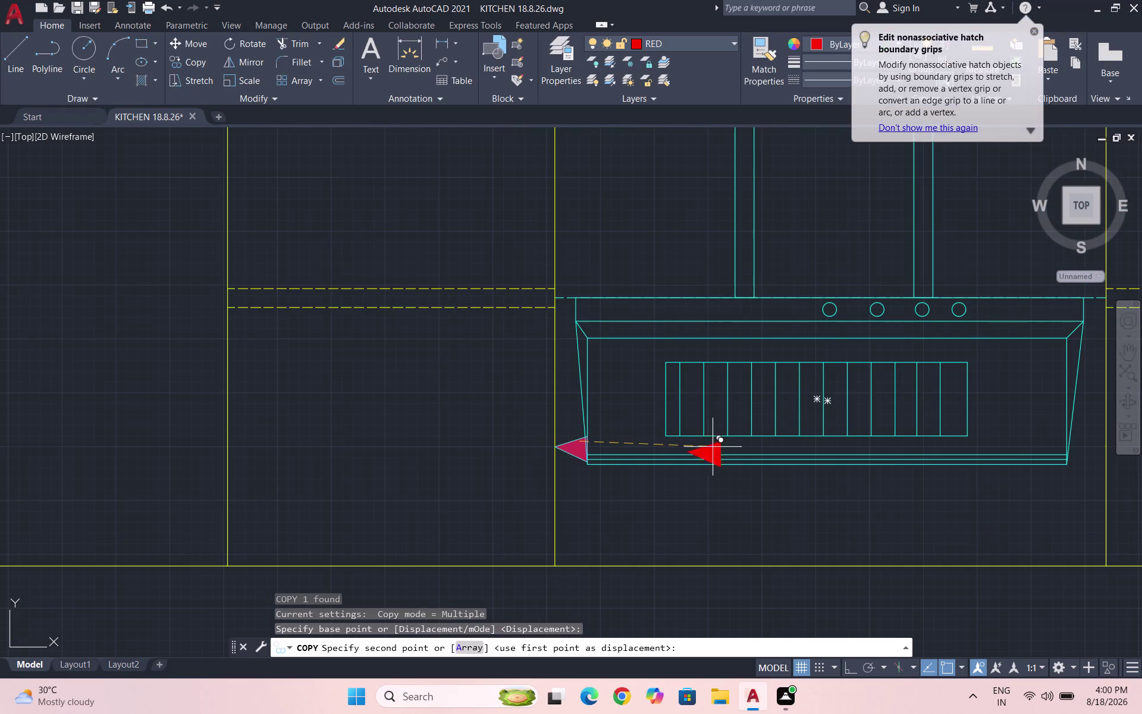
scroll(up, 3)
scroll(up, 3)
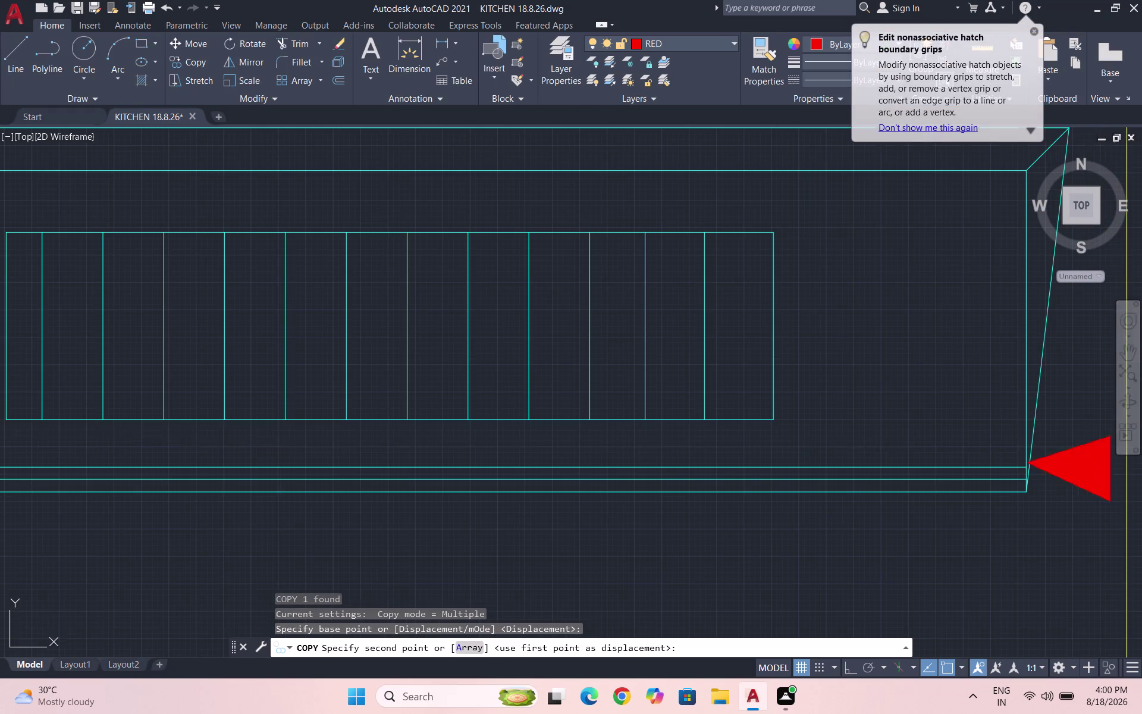
click(1093, 453)
scroll(down, 3)
key(Escape)
scroll(up, 3)
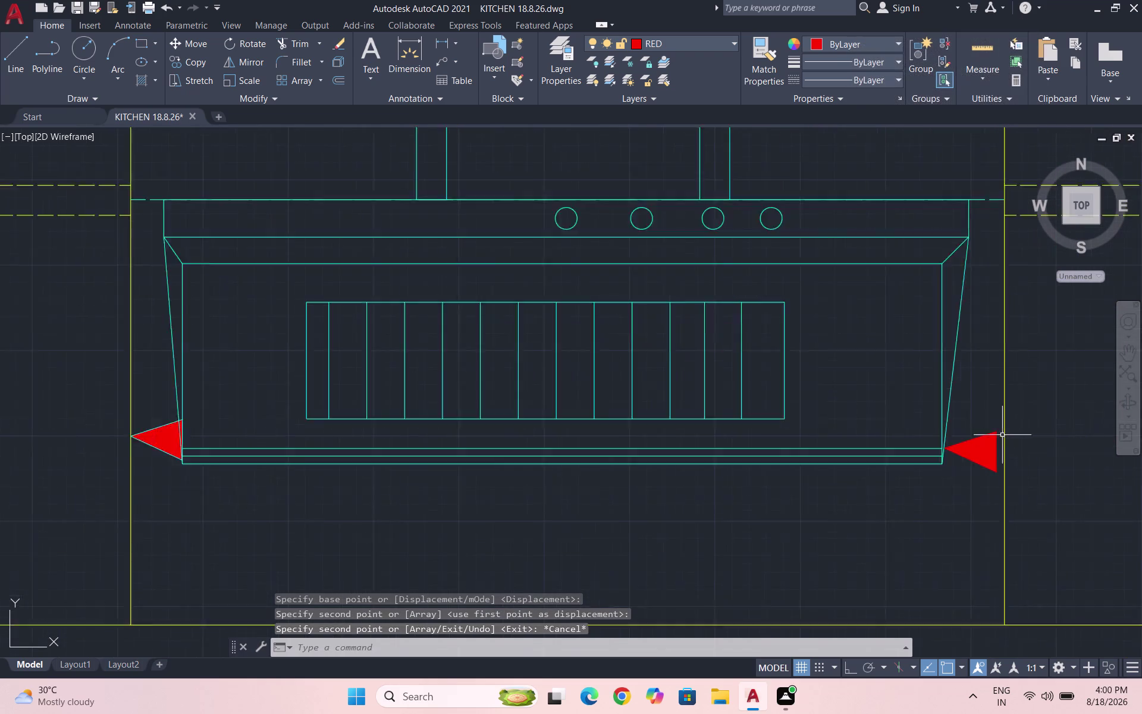
scroll(up, 3)
Rotate the right red marker triangle 180° about its tip with Ortho on.
drag(984, 535, 954, 501)
click(892, 433)
text(RO)
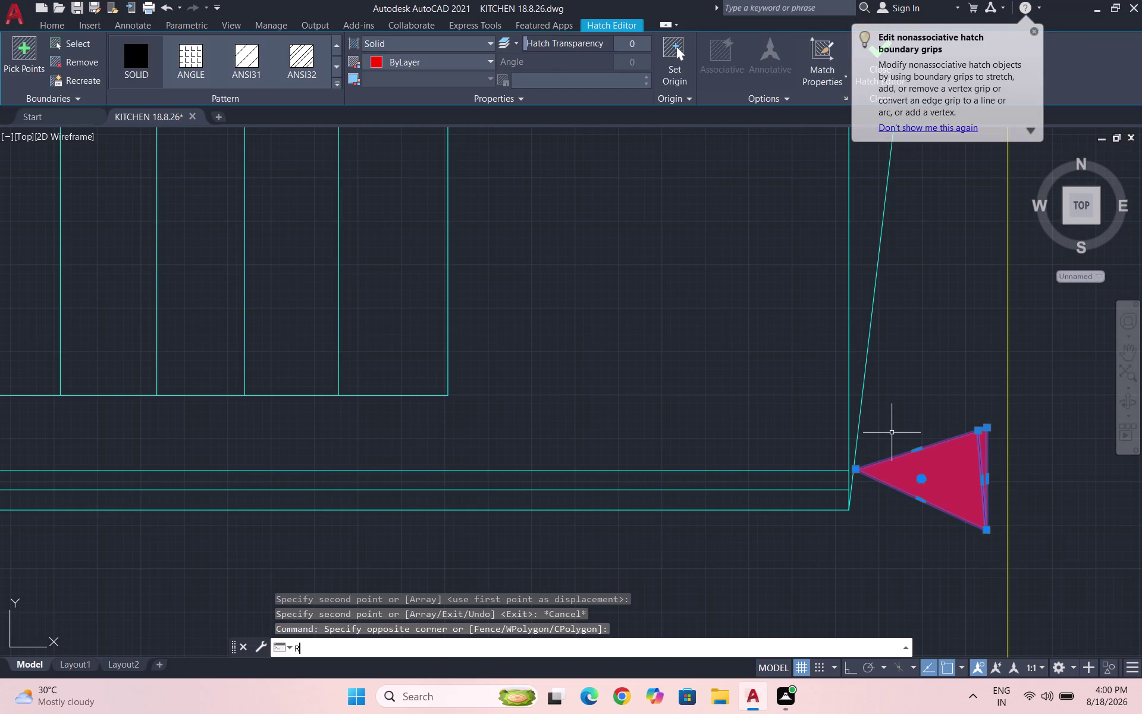
key(Return)
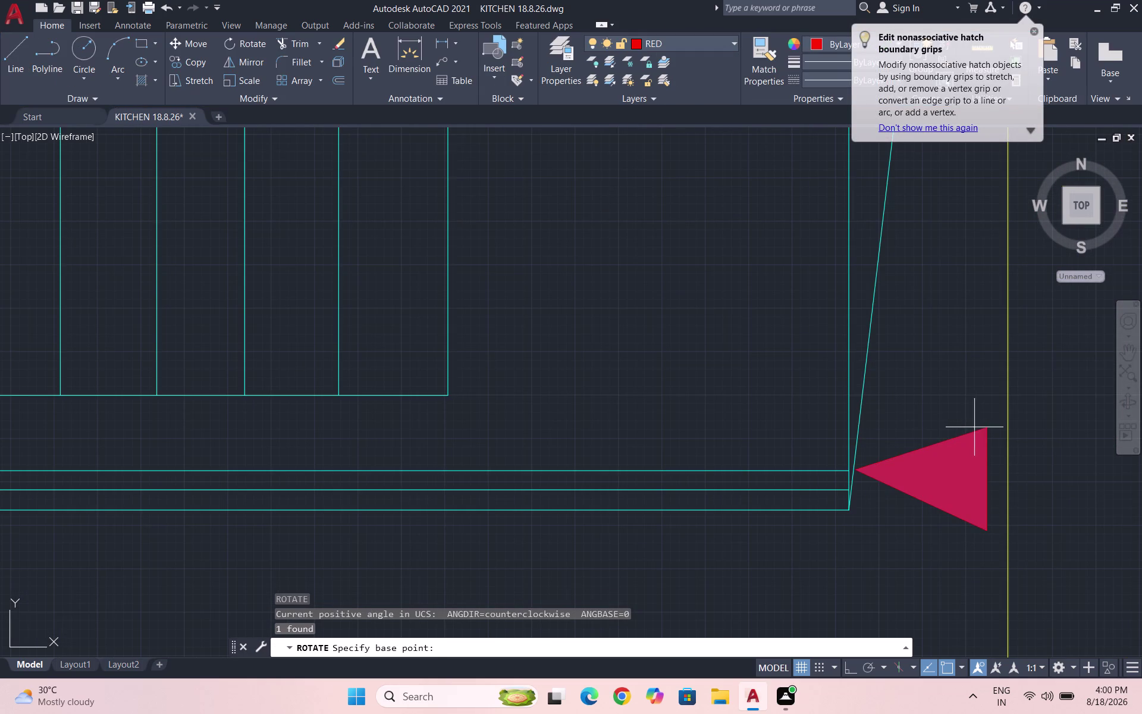
click(985, 427)
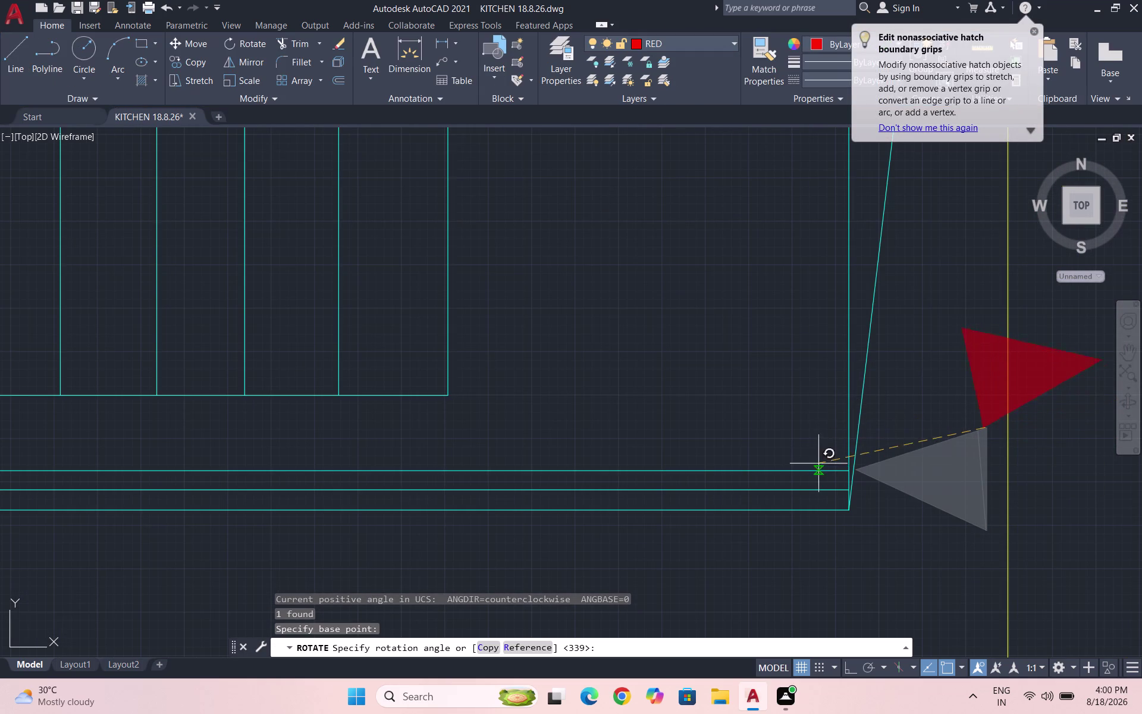
key(F8)
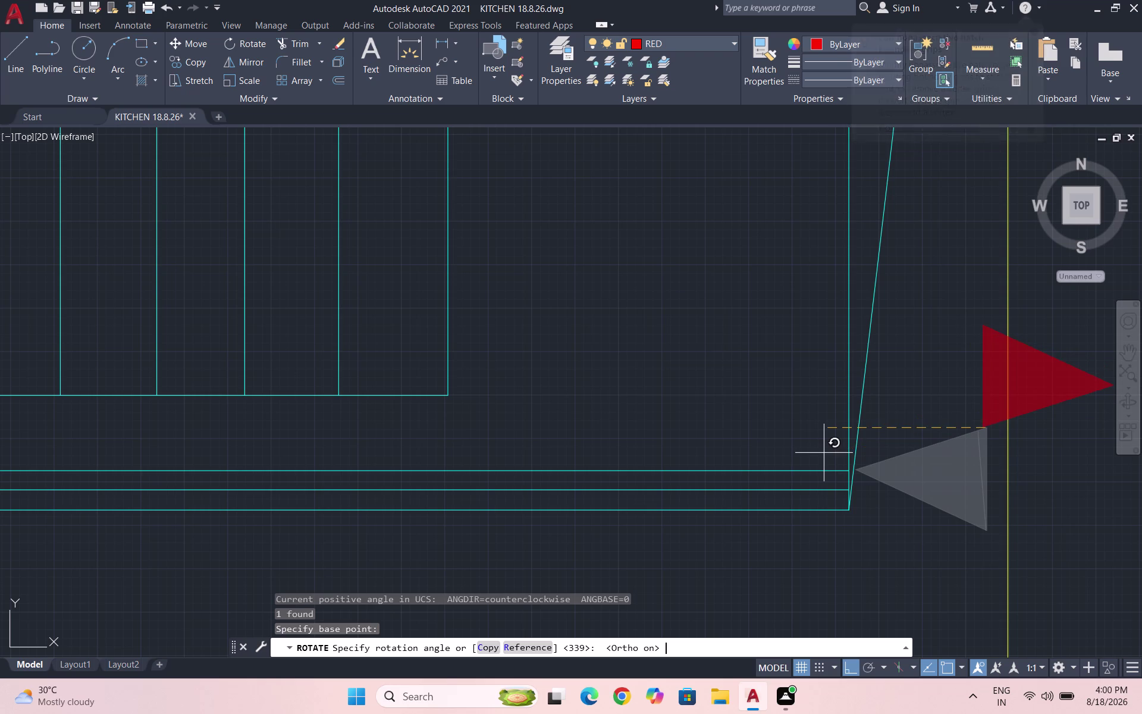
click(823, 452)
click(820, 383)
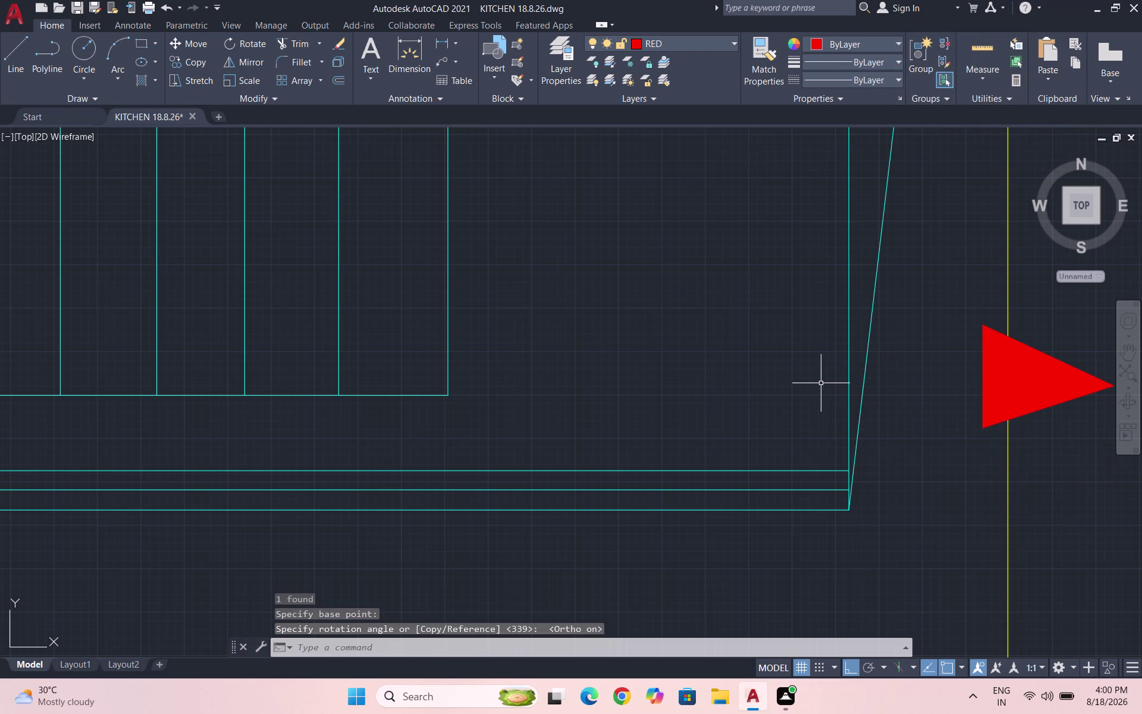
scroll(down, 3)
scroll(up, 3)
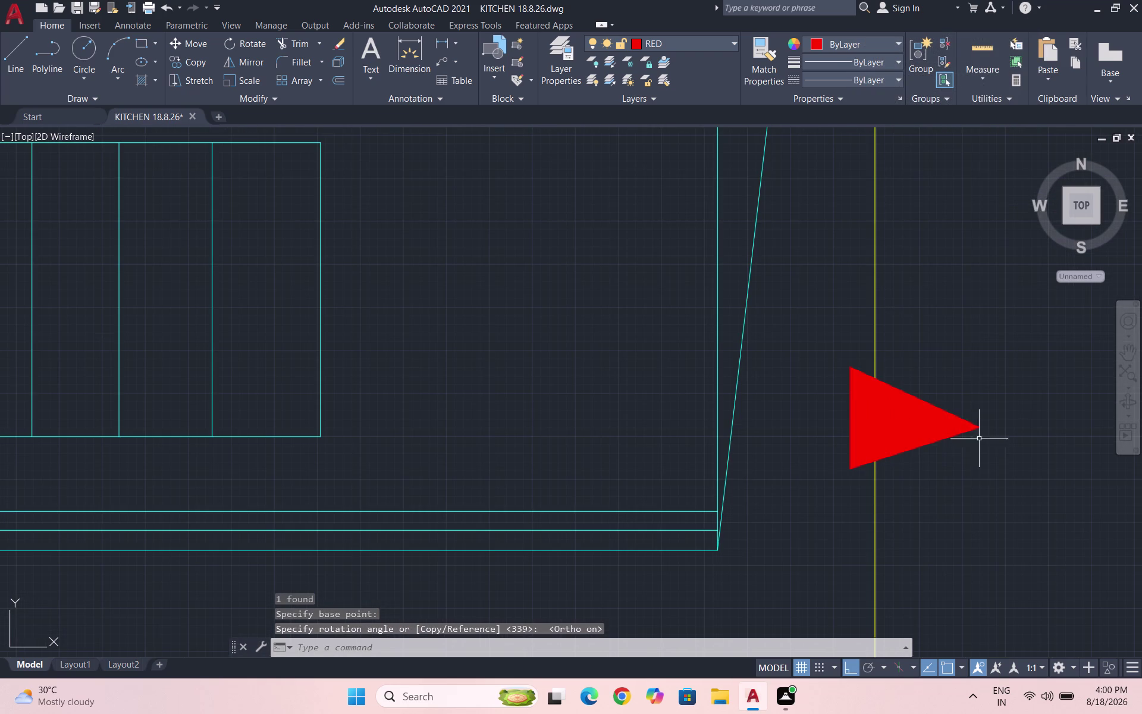
Move the rotated triangle to the hood's bottom right corner with Ortho off.
drag(986, 459, 964, 439)
click(880, 354)
key(m)
key(Return)
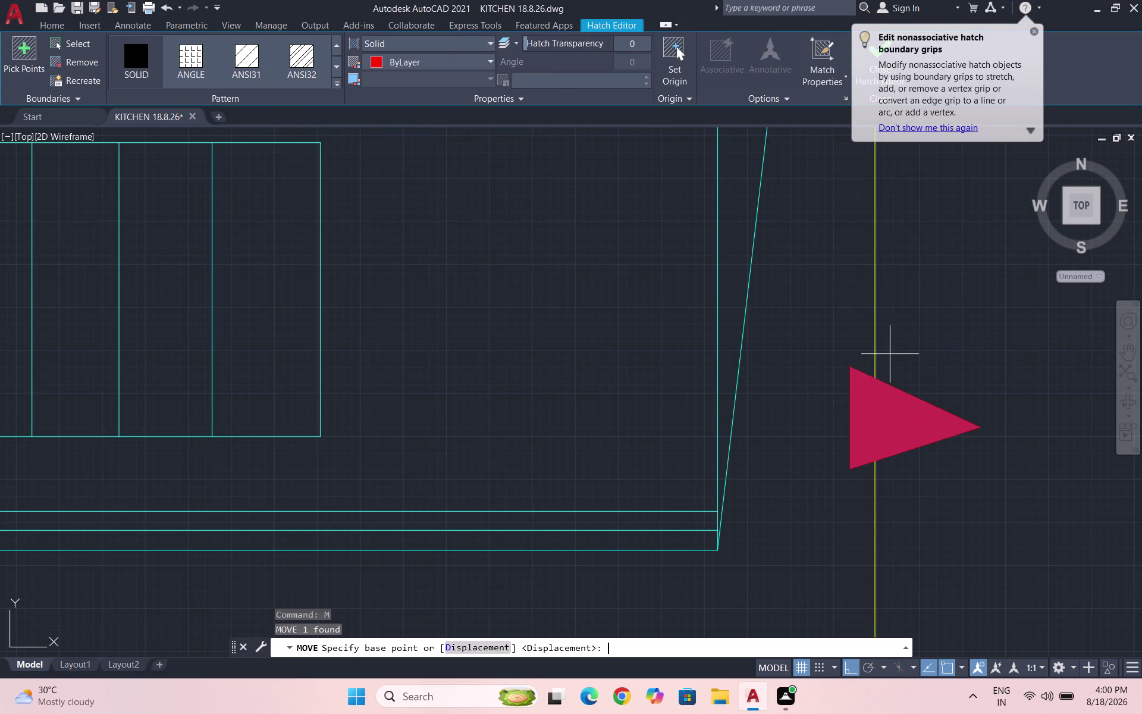
click(849, 413)
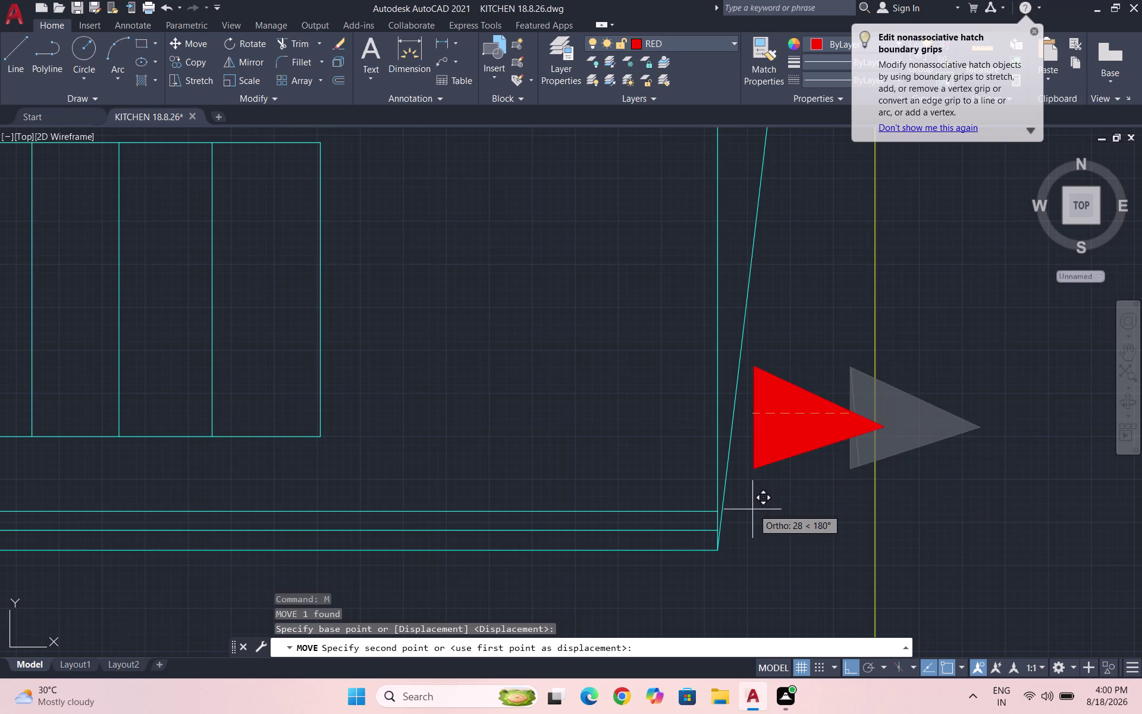
key(F8)
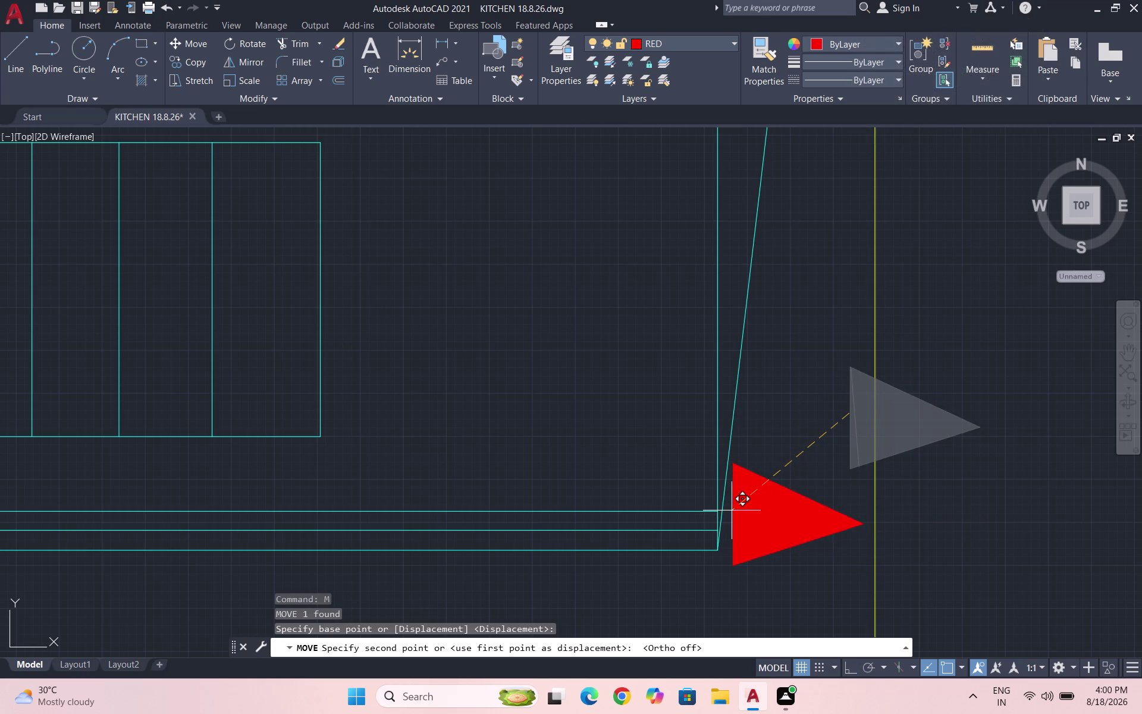
click(734, 510)
scroll(down, 3)
key(Escape)
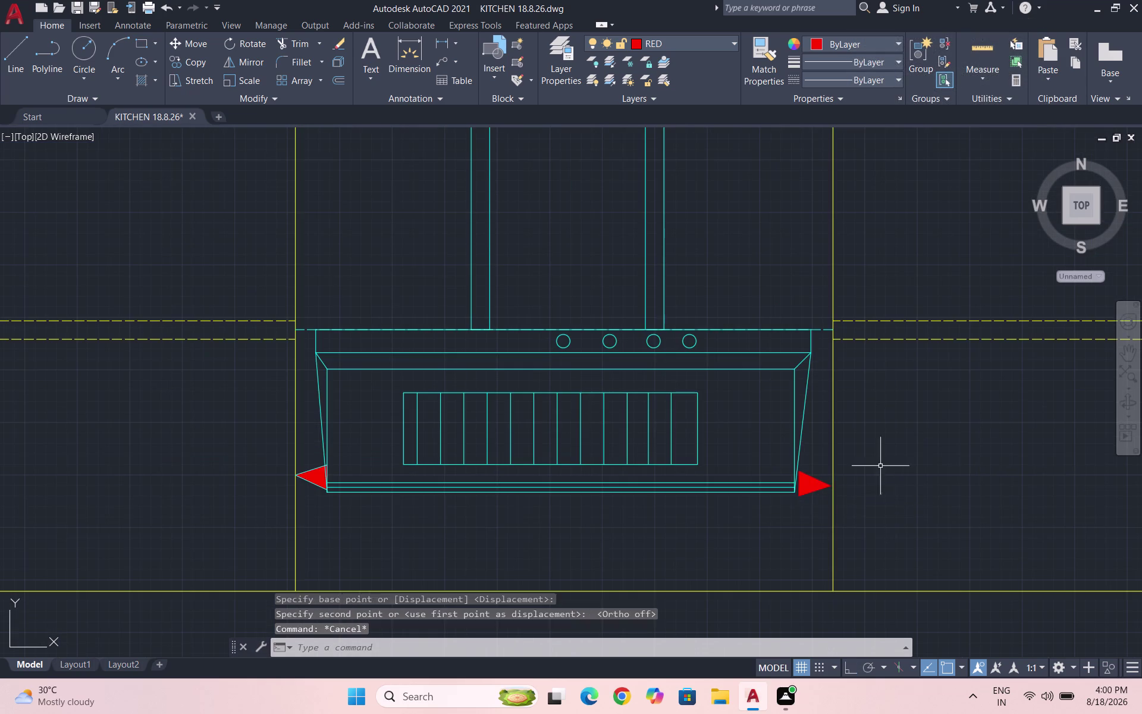
scroll(down, 3)
Save the drawing and move the cabinet's short dashed lines upward.
key(ctrl+s)
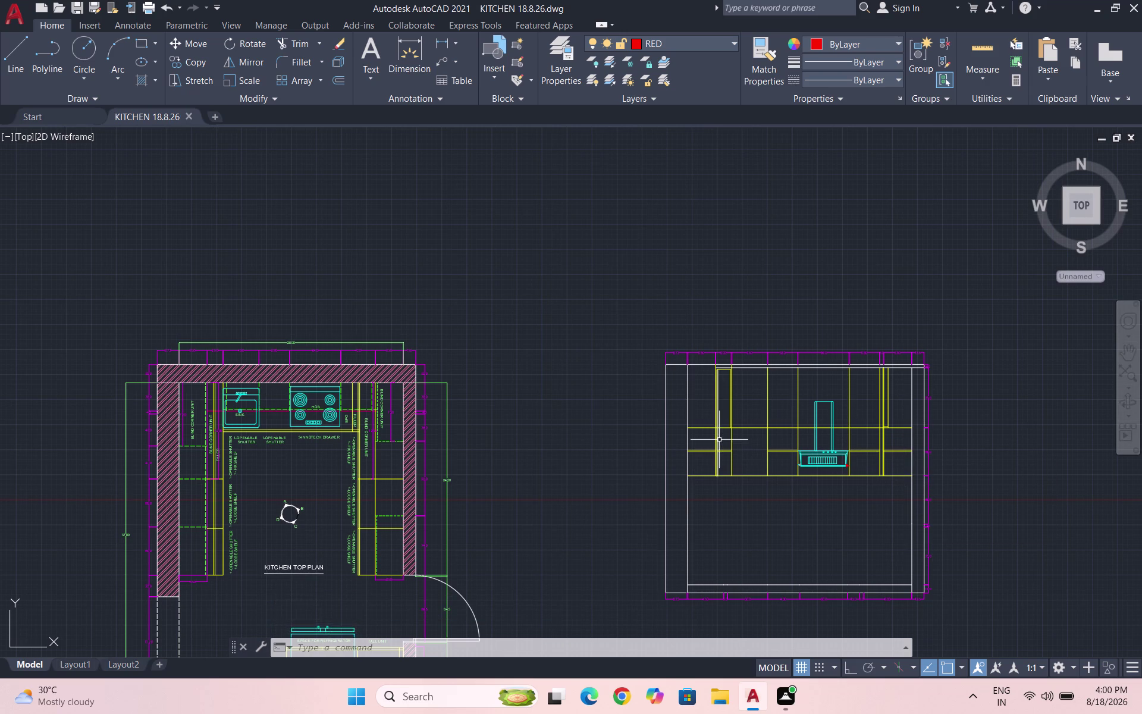
scroll(up, 3)
scroll(up, 3)
scroll(up, 3)
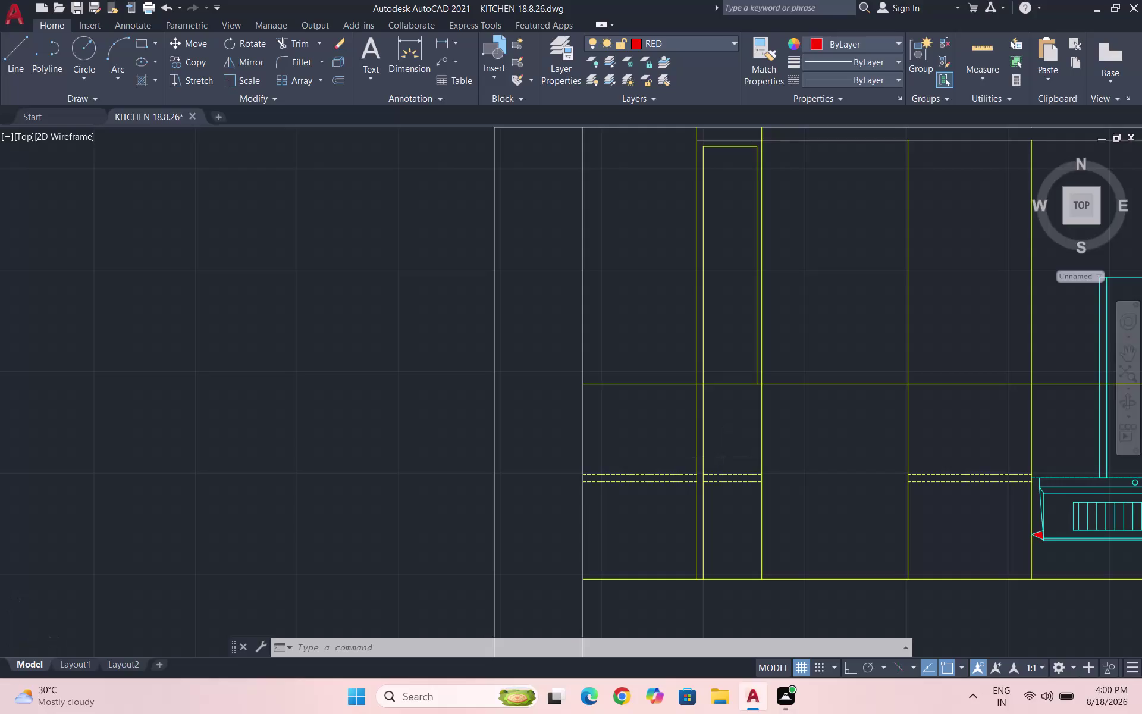
drag(751, 517, 747, 509)
click(713, 458)
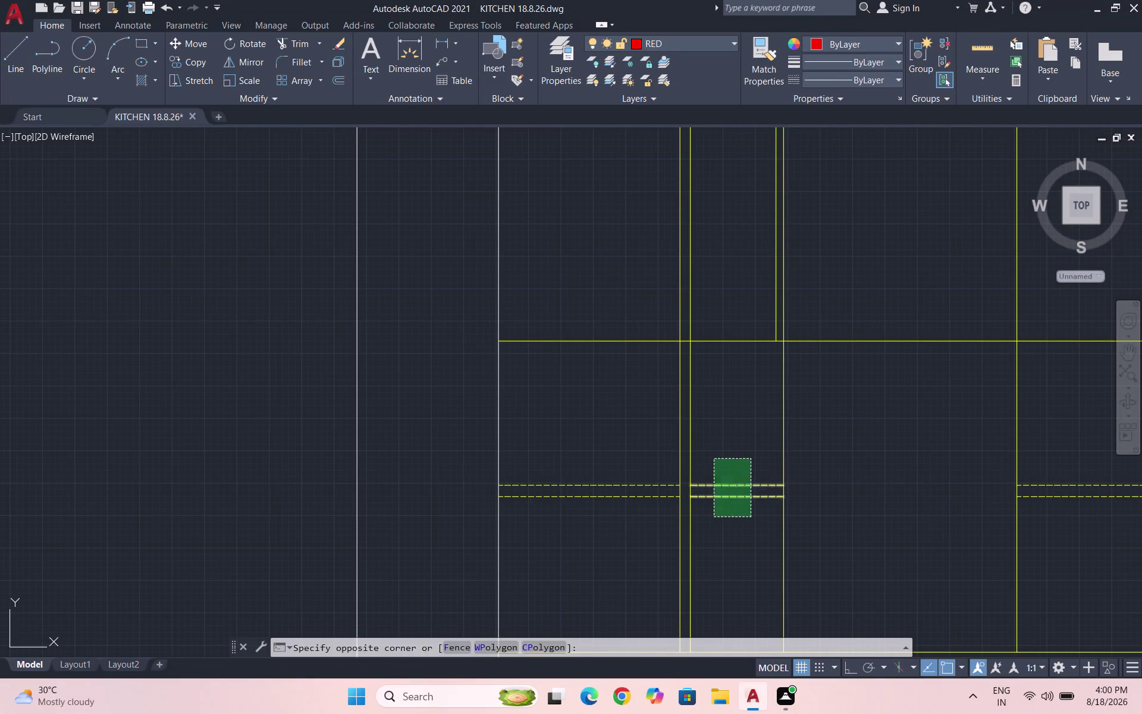
key(m)
key(Return)
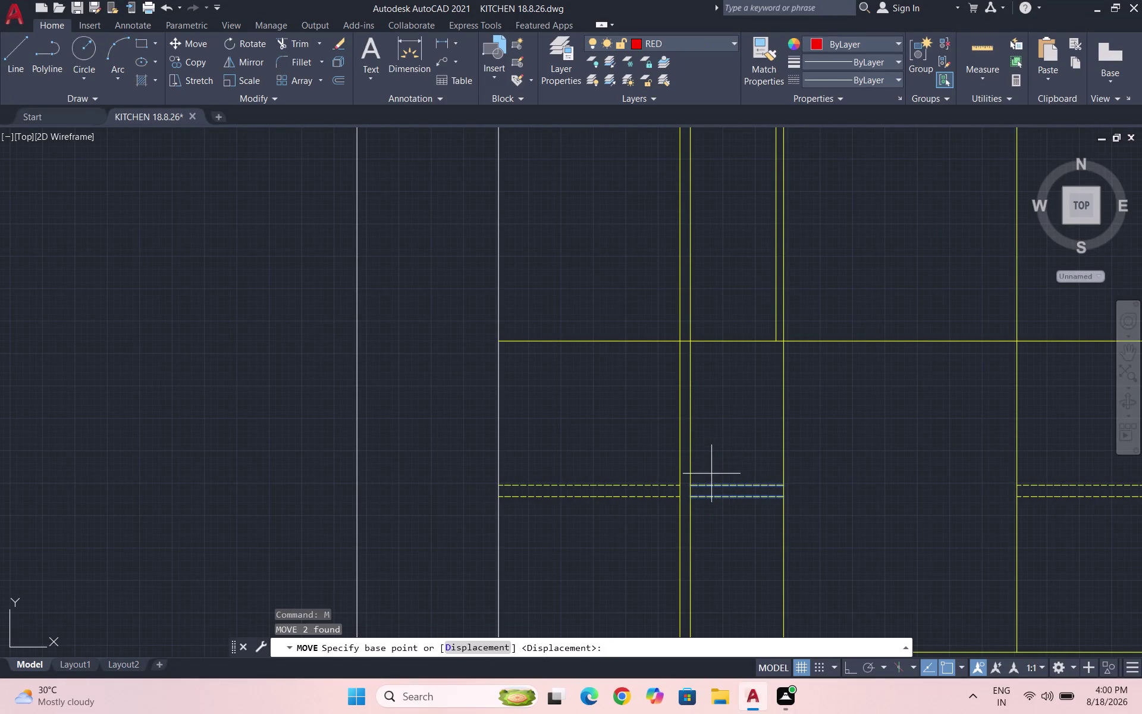
click(694, 482)
click(693, 450)
scroll(down, 3)
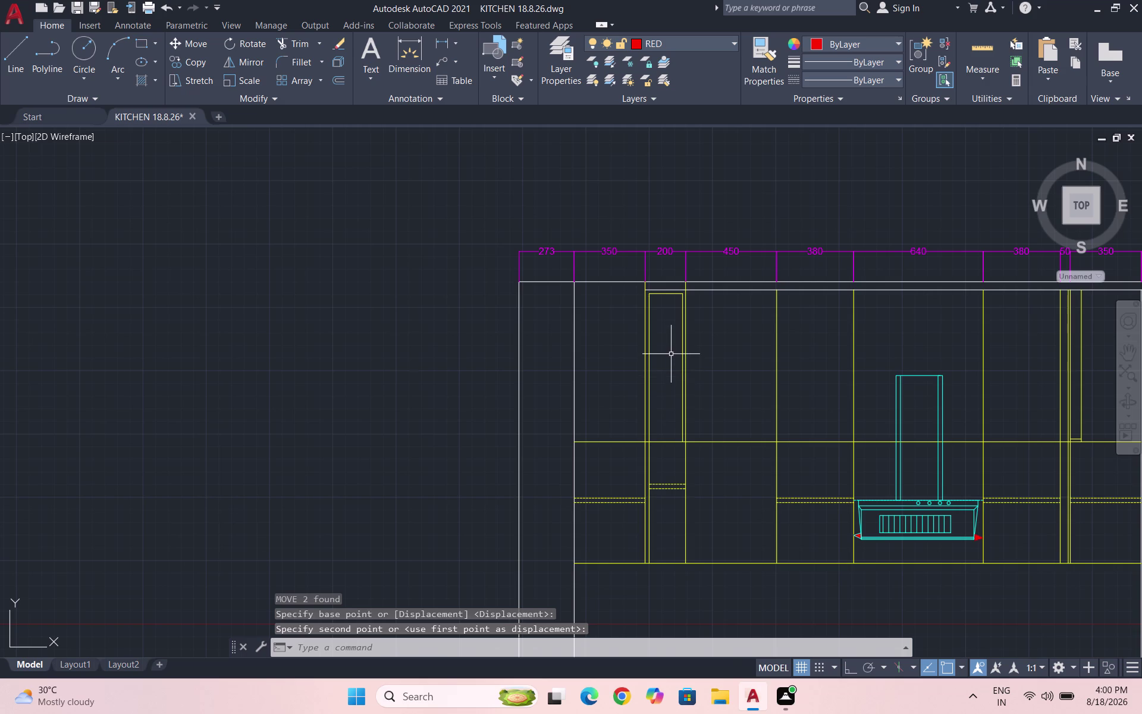
scroll(up, 3)
Draw a horizontal line between the narrow cabinet's left and right edges.
key(l)
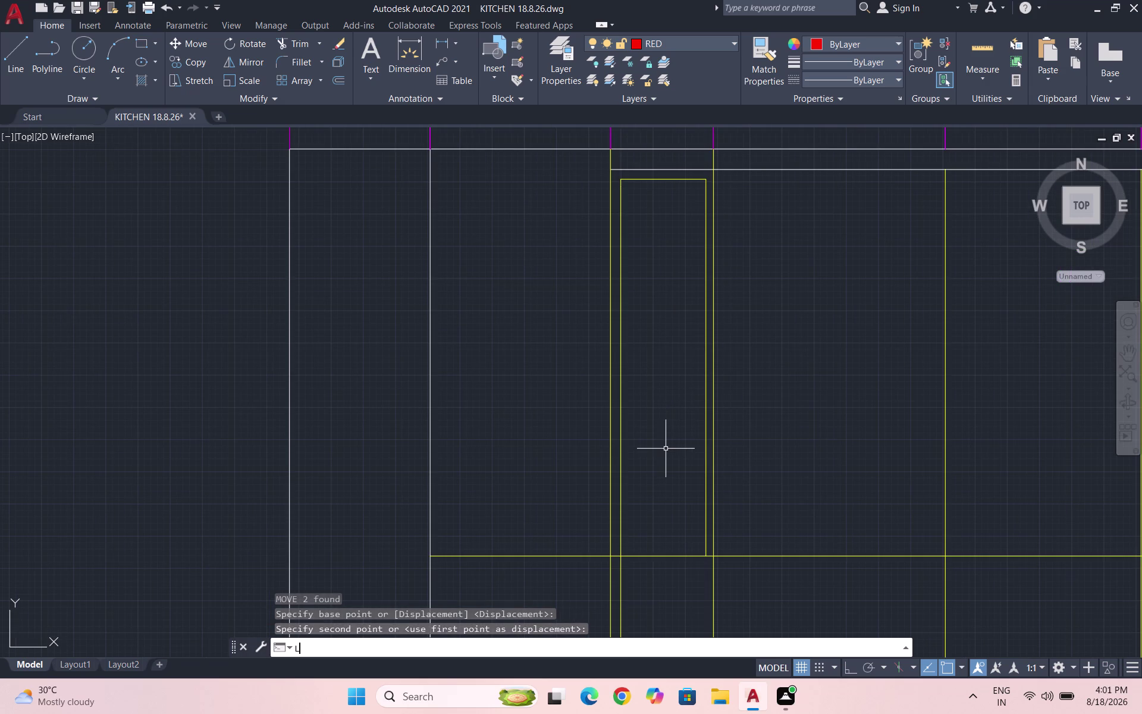
key(Return)
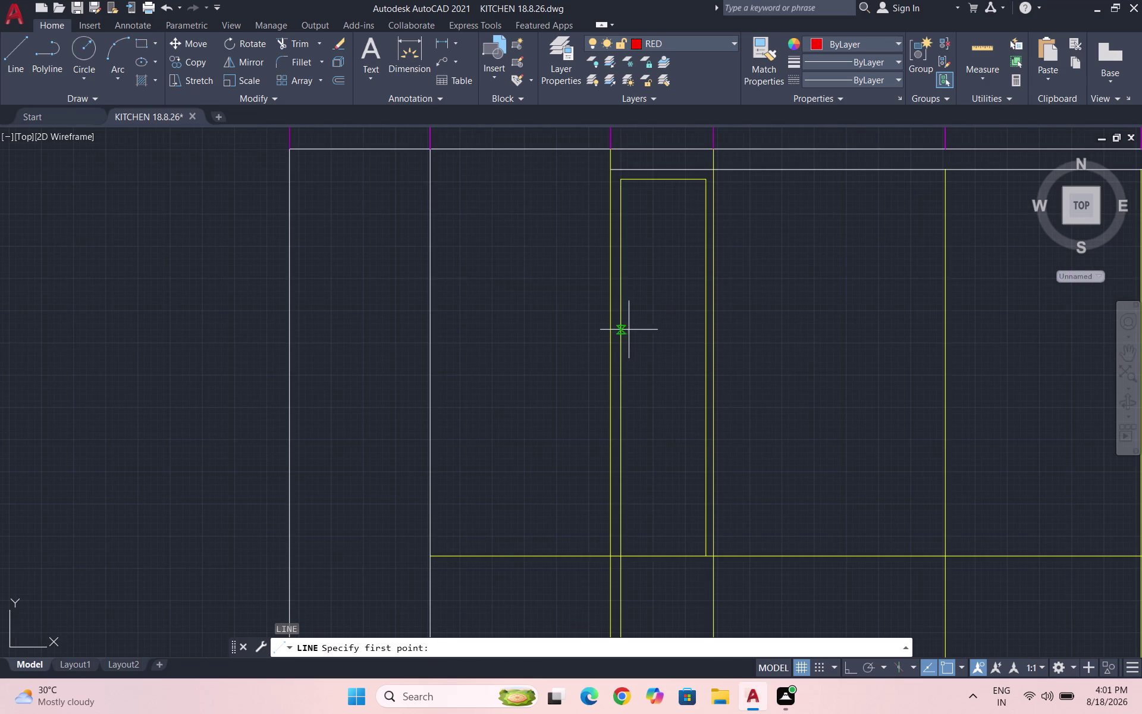
click(622, 313)
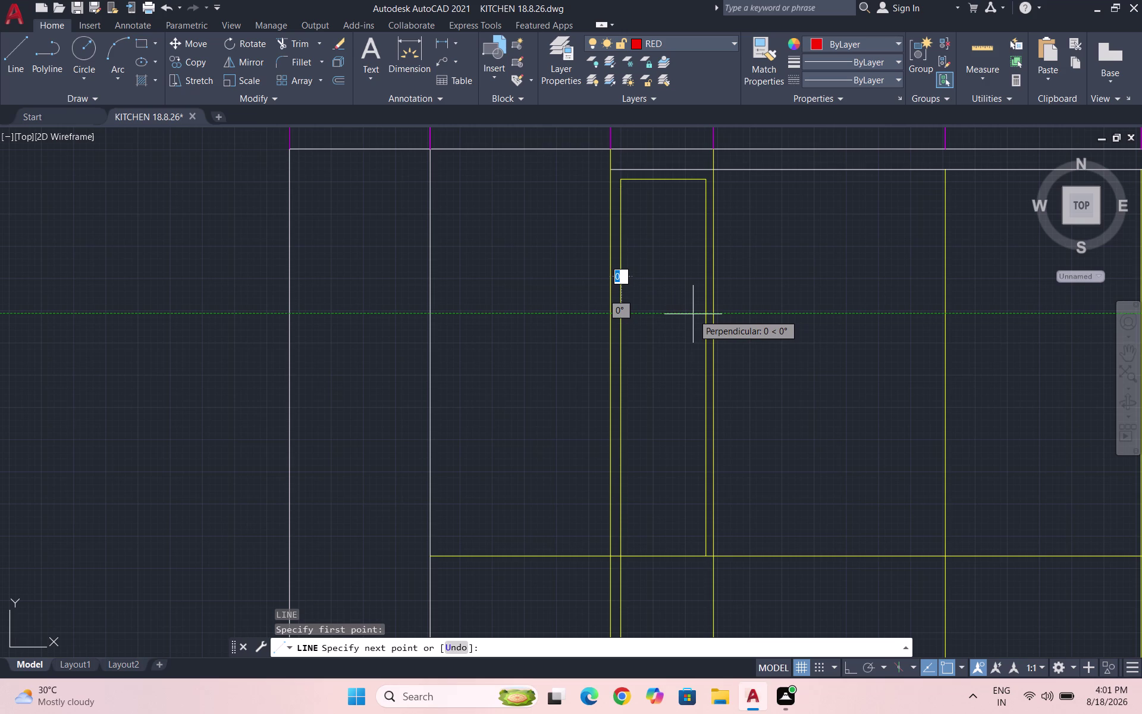
click(708, 314)
key(Escape)
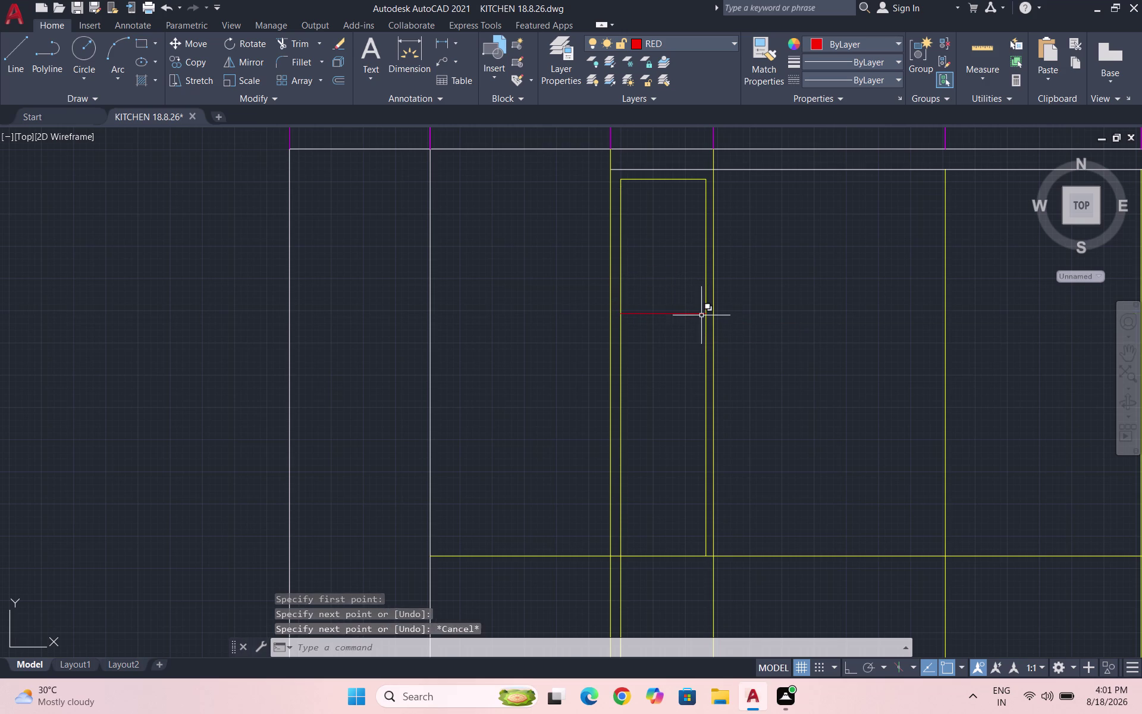
drag(701, 315, 691, 308)
click(698, 44)
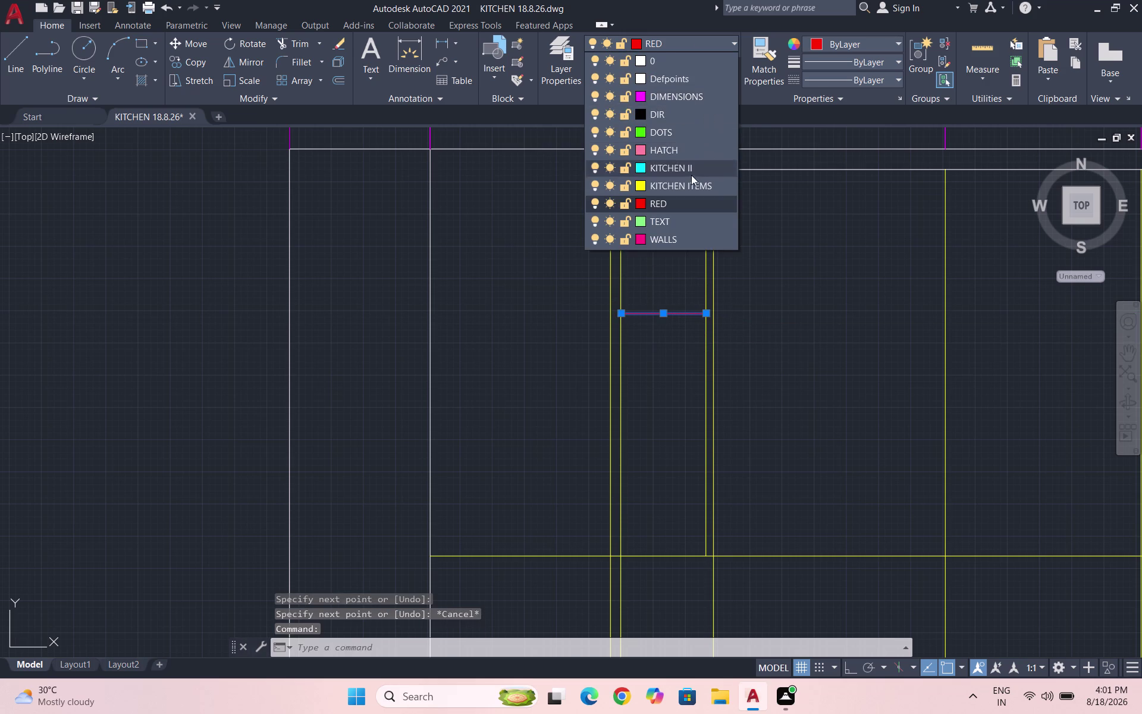
Switch to the KITCHEN ITEMS layer and pick lines in the narrow cabinet.
click(691, 181)
key(Escape)
click(674, 356)
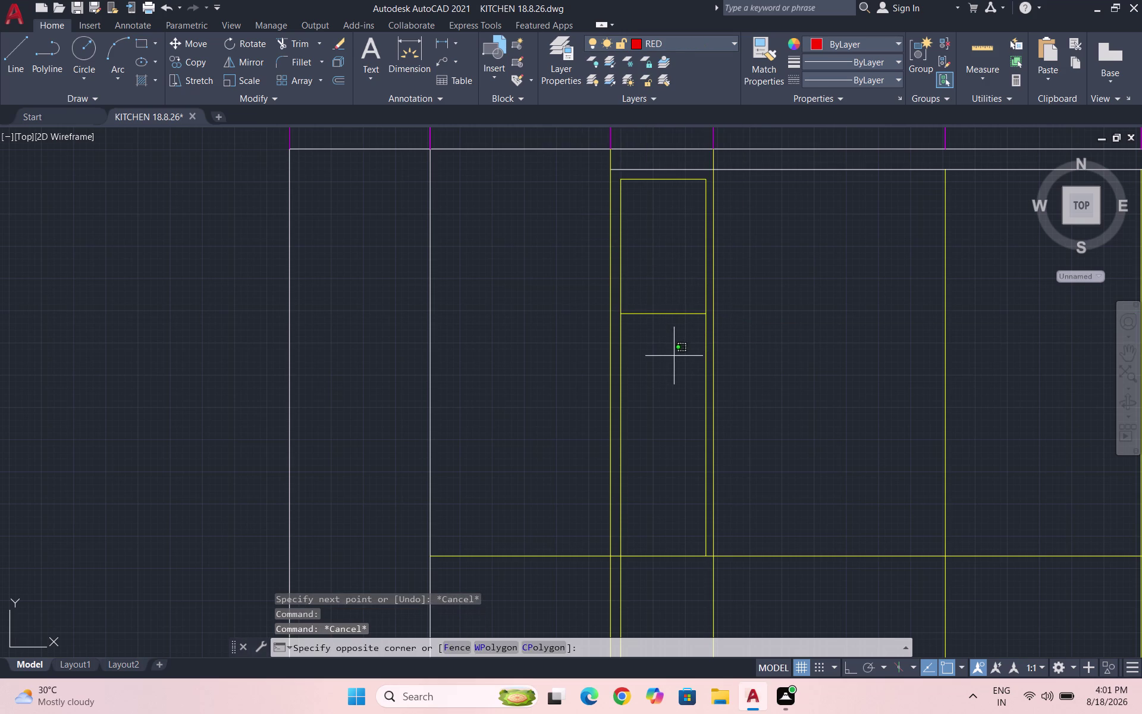
click(660, 301)
Start an offset with distance 3, then cancel it.
key(o)
key(Return)
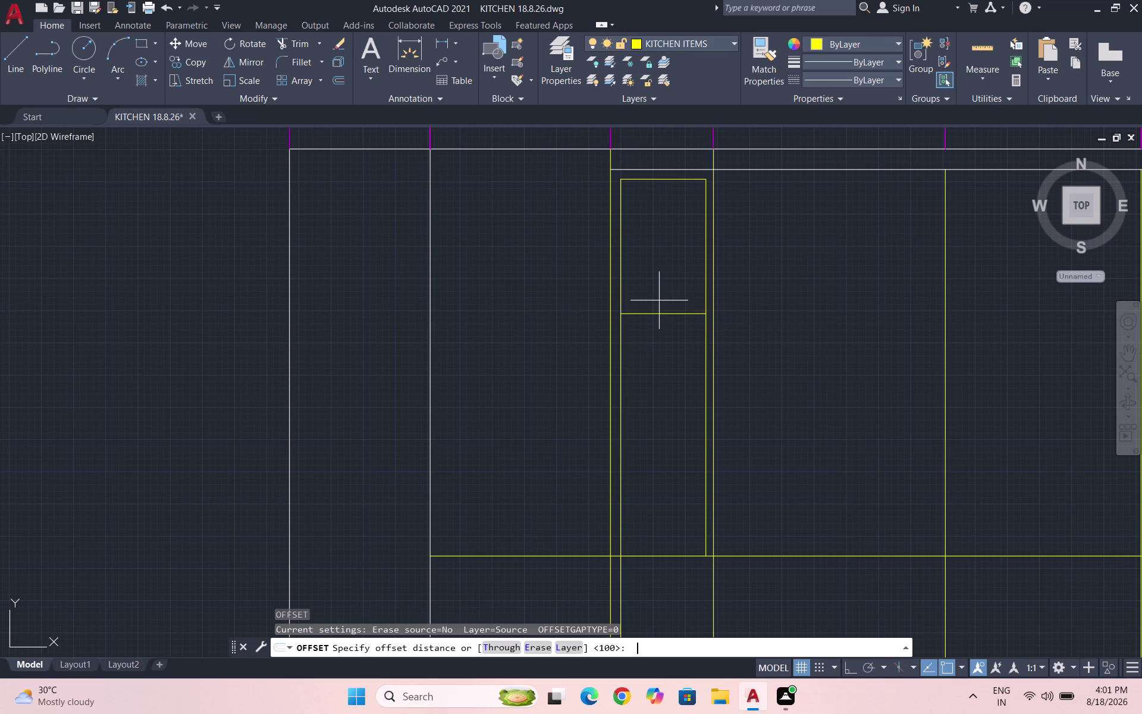
key(3)
key(Return)
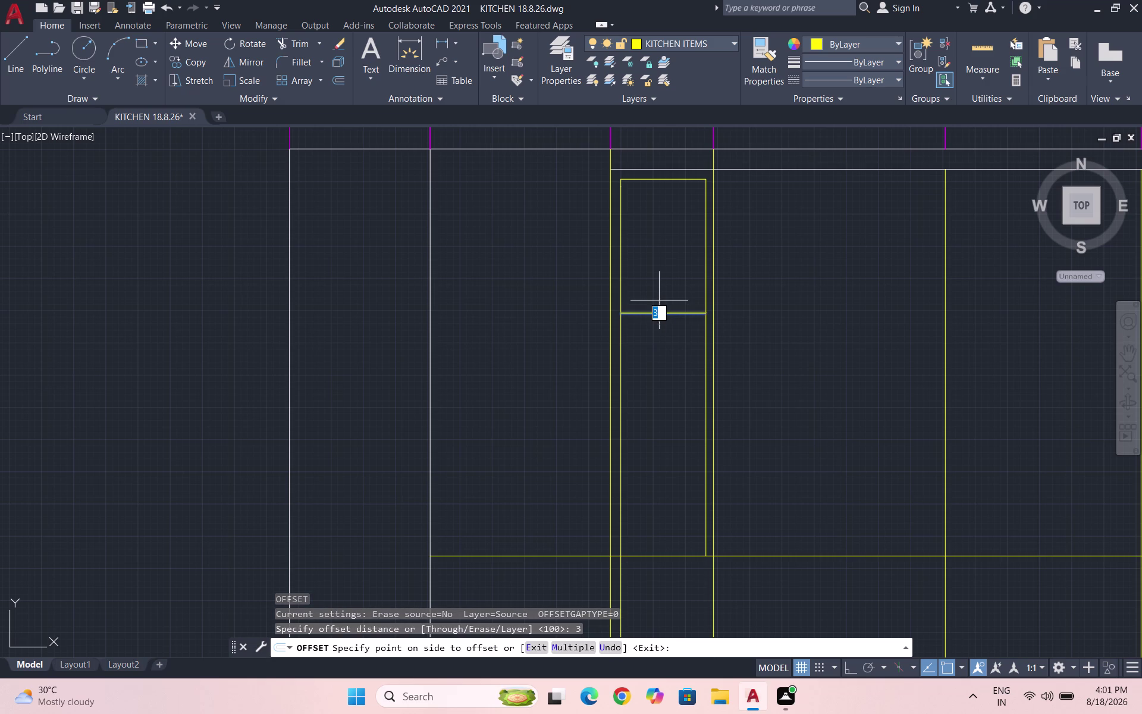
key(5)
key(Return)
scroll(down, 3)
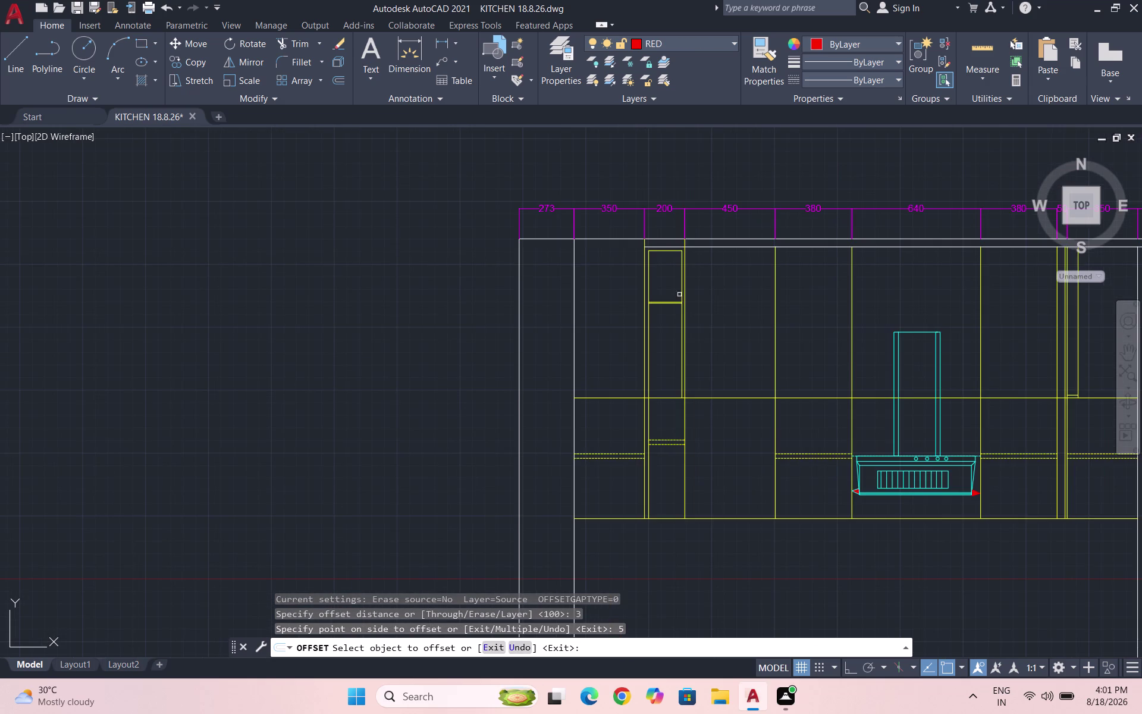
scroll(up, 3)
key(Escape)
key(Escape)
Delete the two horizontal handle lines in the narrow cabinet.
scroll(up, 3)
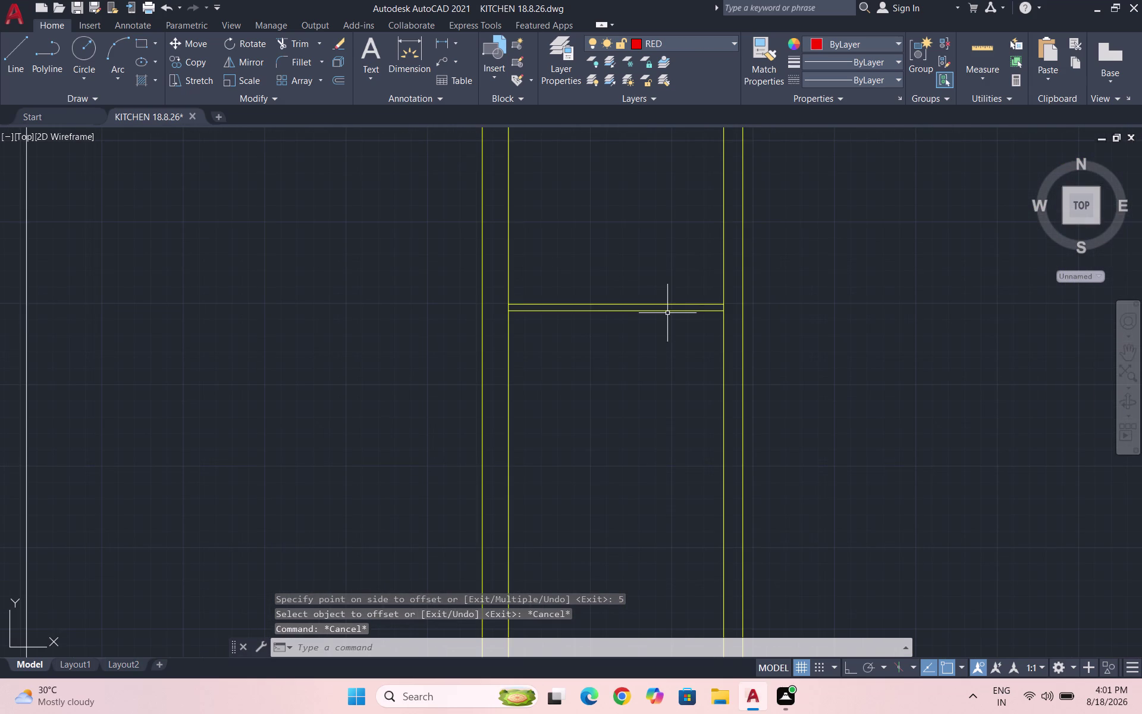
click(667, 313)
click(656, 304)
key(Delete)
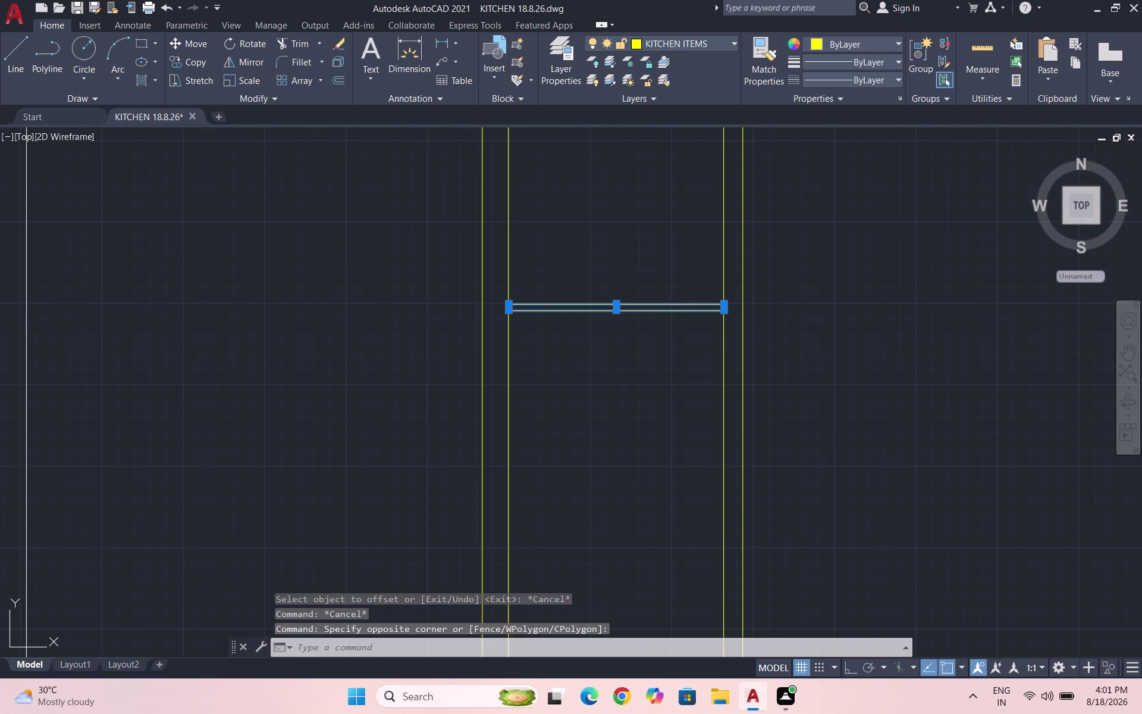
Copy the dashed shelf lines to two higher positions in the 200 cabinet.
scroll(down, 3)
click(666, 467)
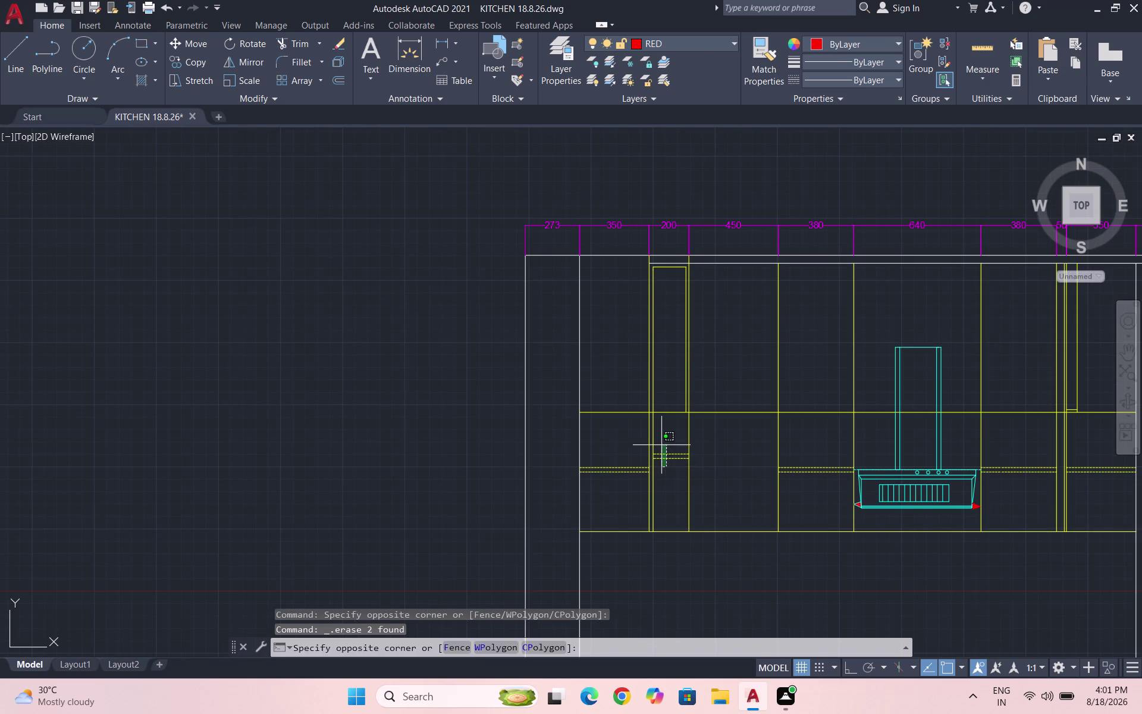
click(661, 445)
text(CO)
key(Return)
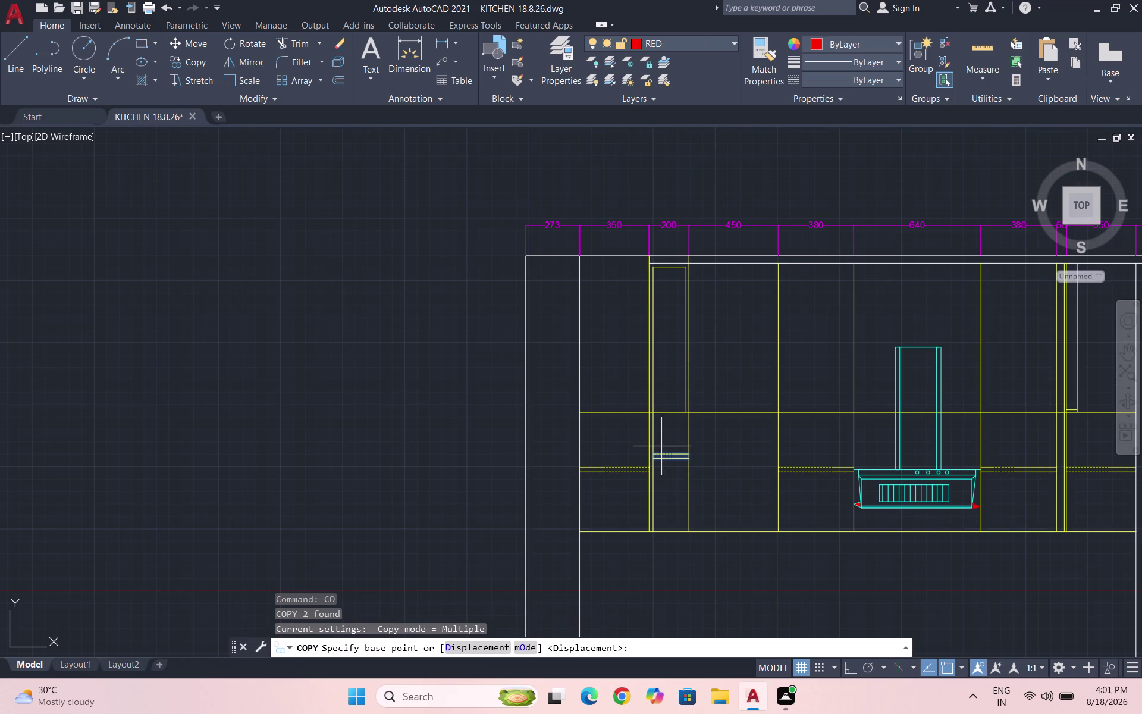
click(654, 451)
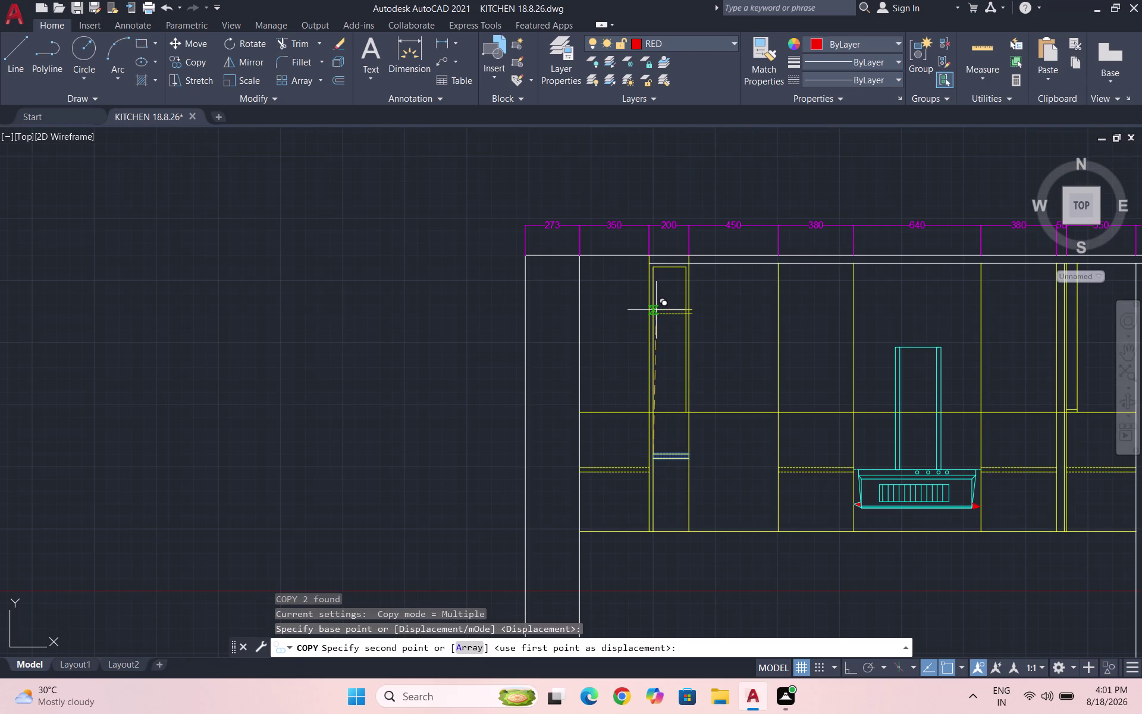
scroll(up, 3)
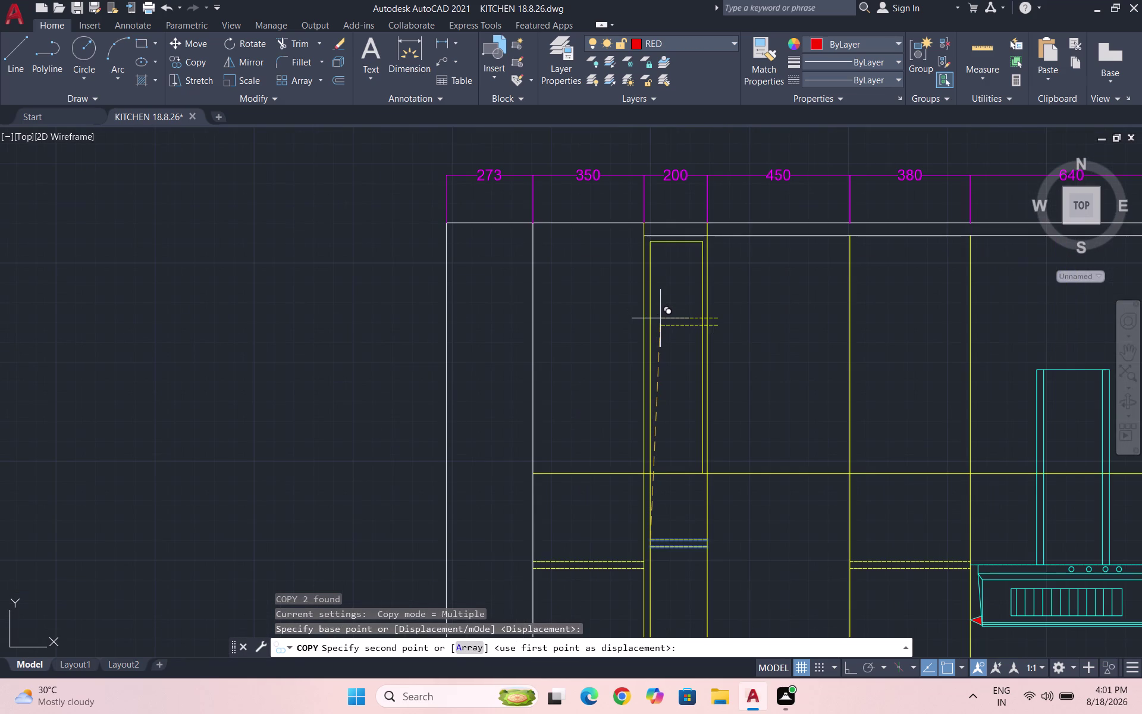
key(F8)
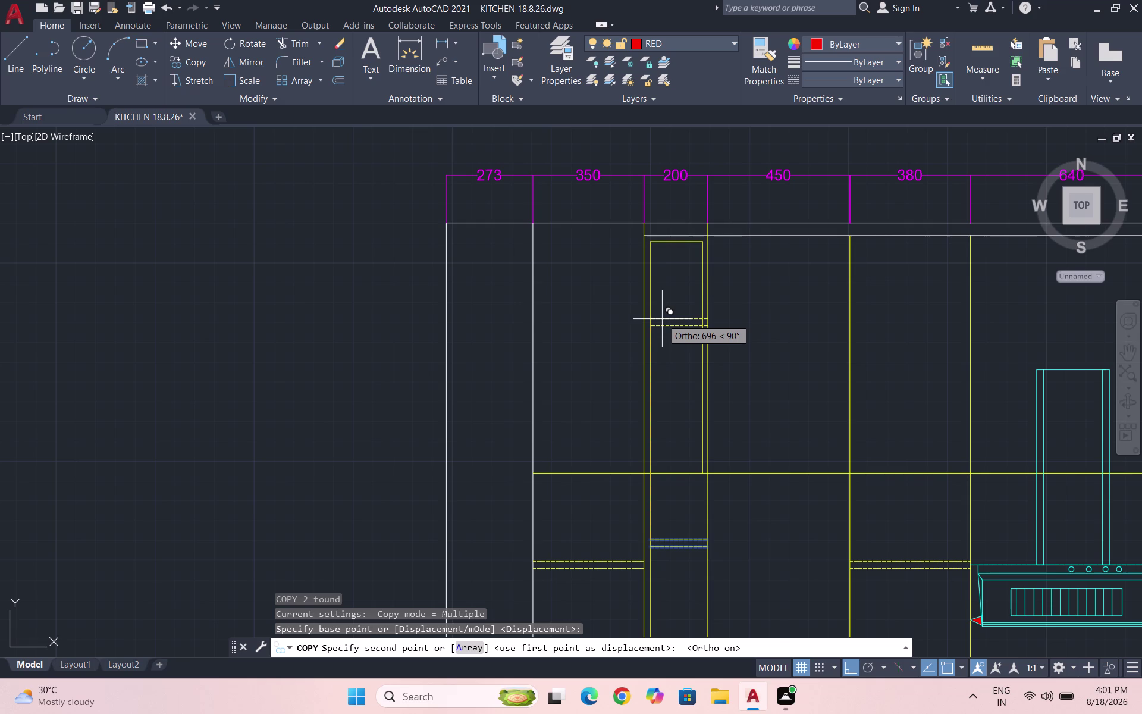
click(662, 319)
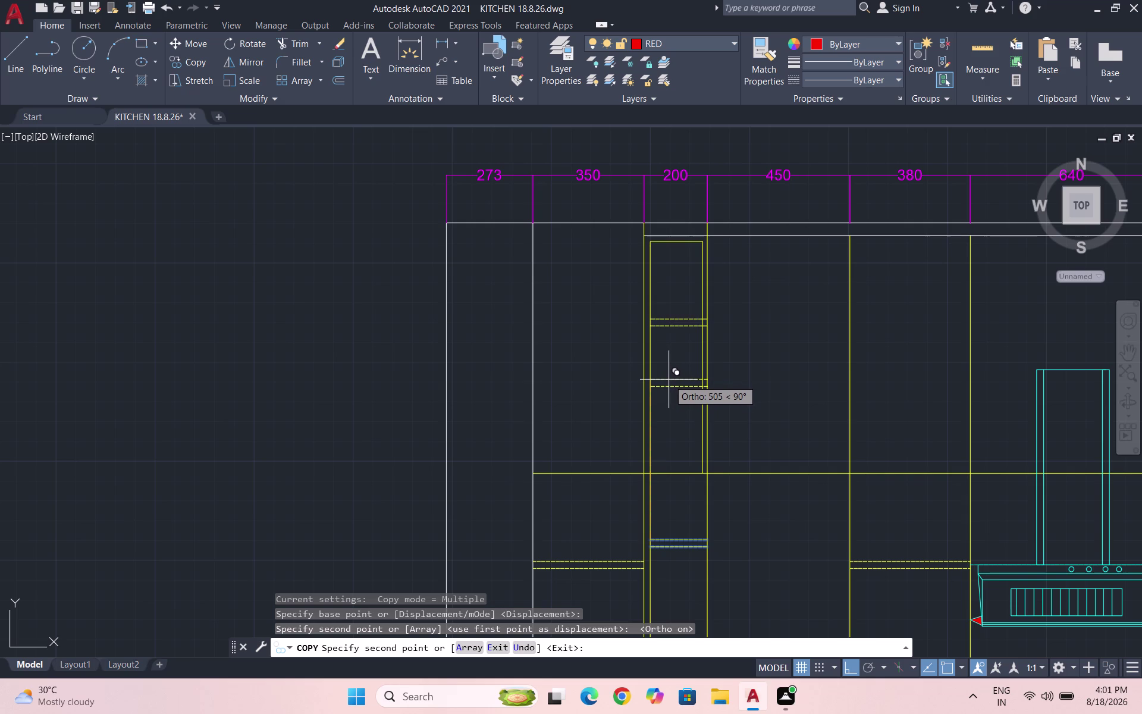
click(668, 446)
key(Escape)
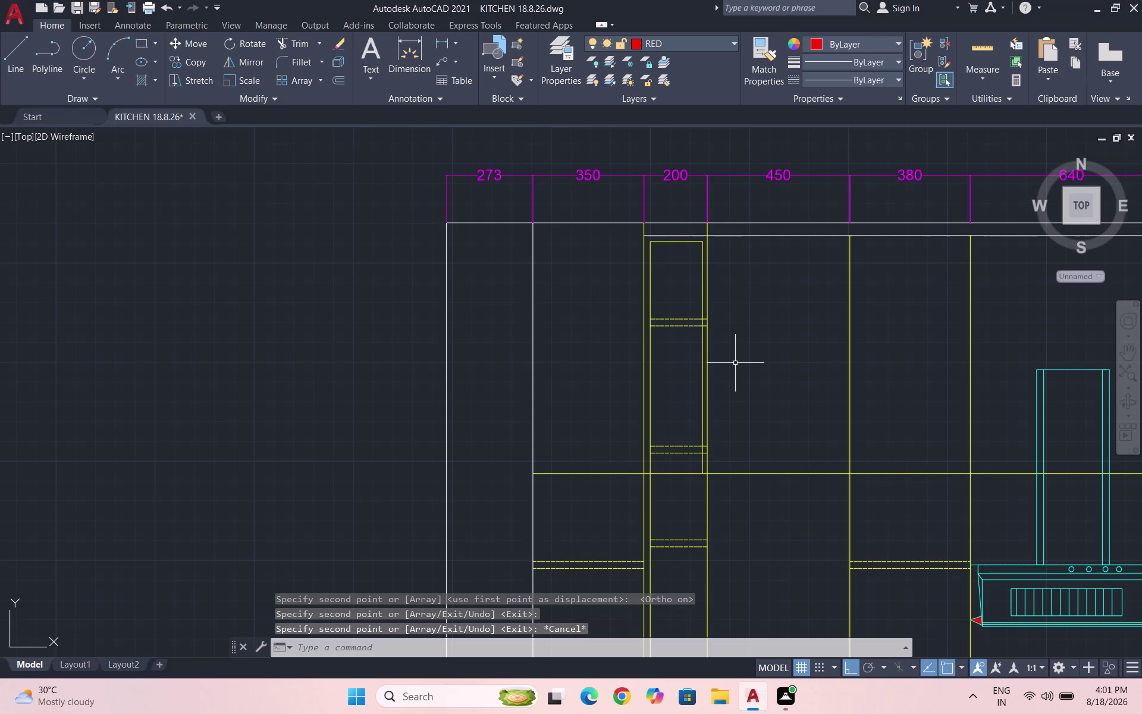
With TRIM using all edges, cut the first two overhanging shelf line ends.
text(TR)
key(Return)
key(Return)
scroll(up, 3)
click(697, 301)
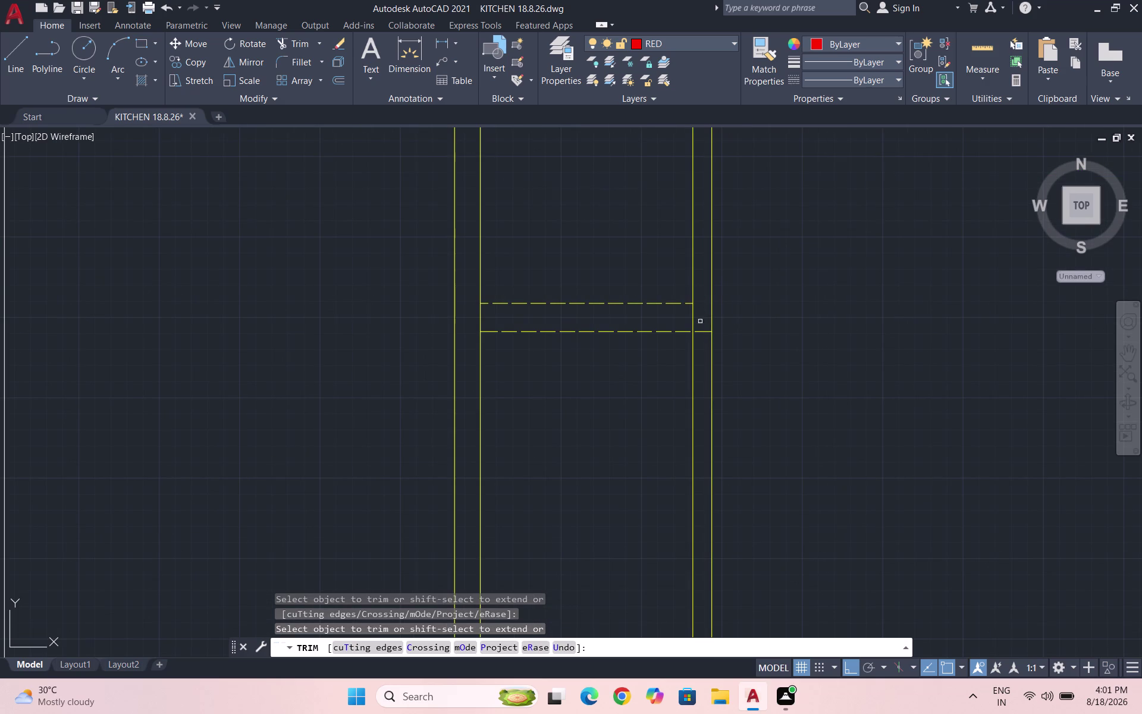
click(699, 332)
scroll(down, 3)
scroll(up, 3)
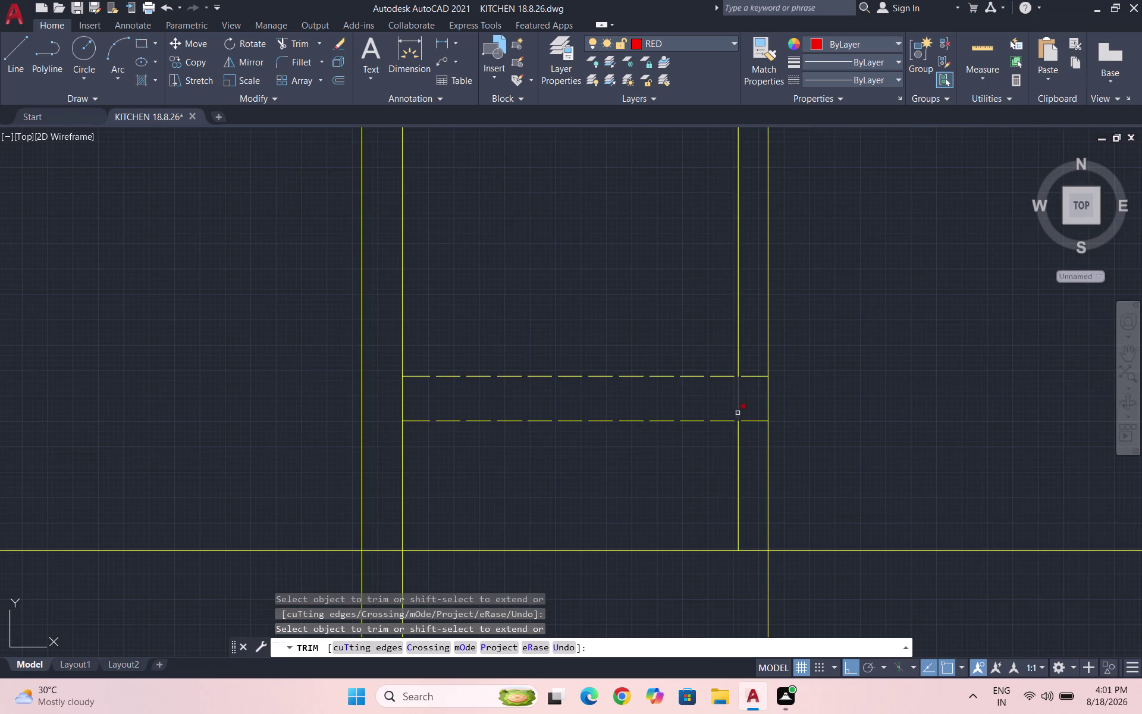
Fence-trim the remaining overhanging shelf line ends at the inner edge.
click(749, 370)
drag(752, 404, 752, 418)
click(751, 423)
click(751, 418)
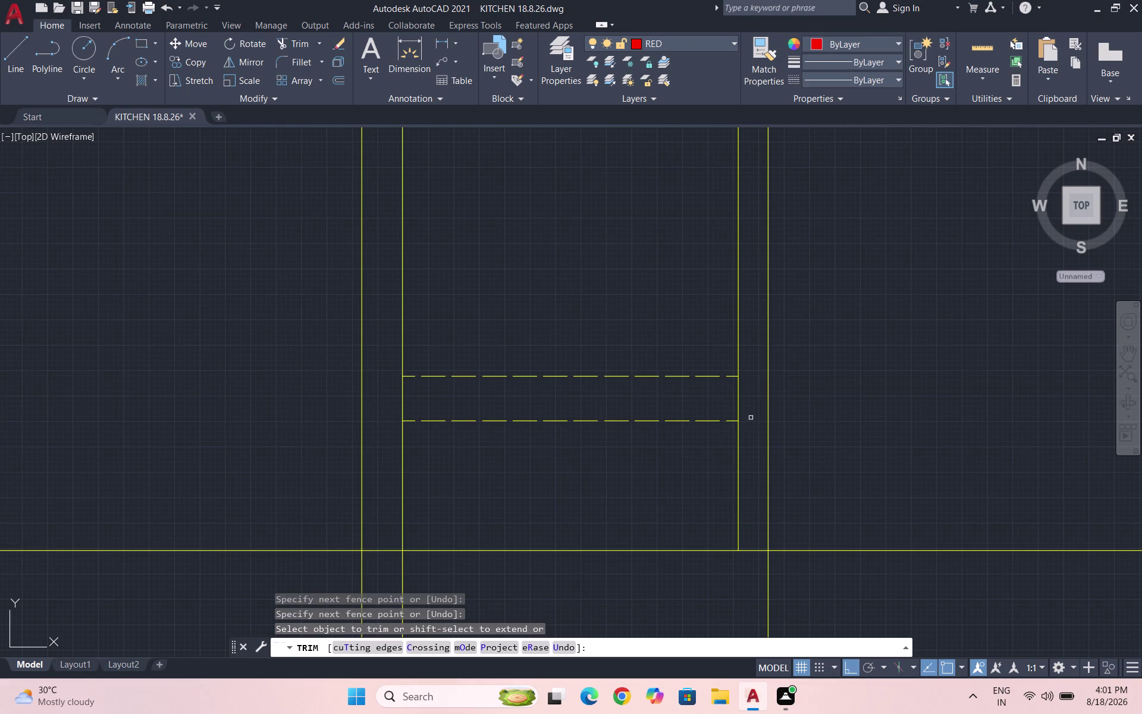
scroll(down, 3)
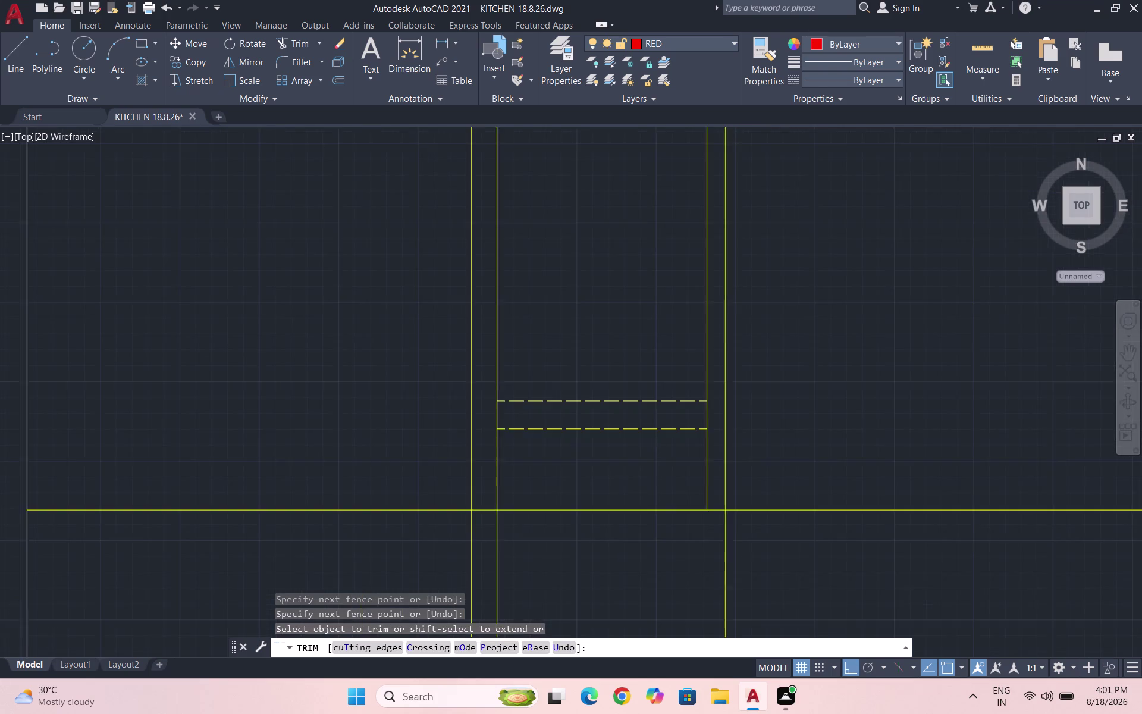
scroll(down, 3)
key(Escape)
key(Escape)
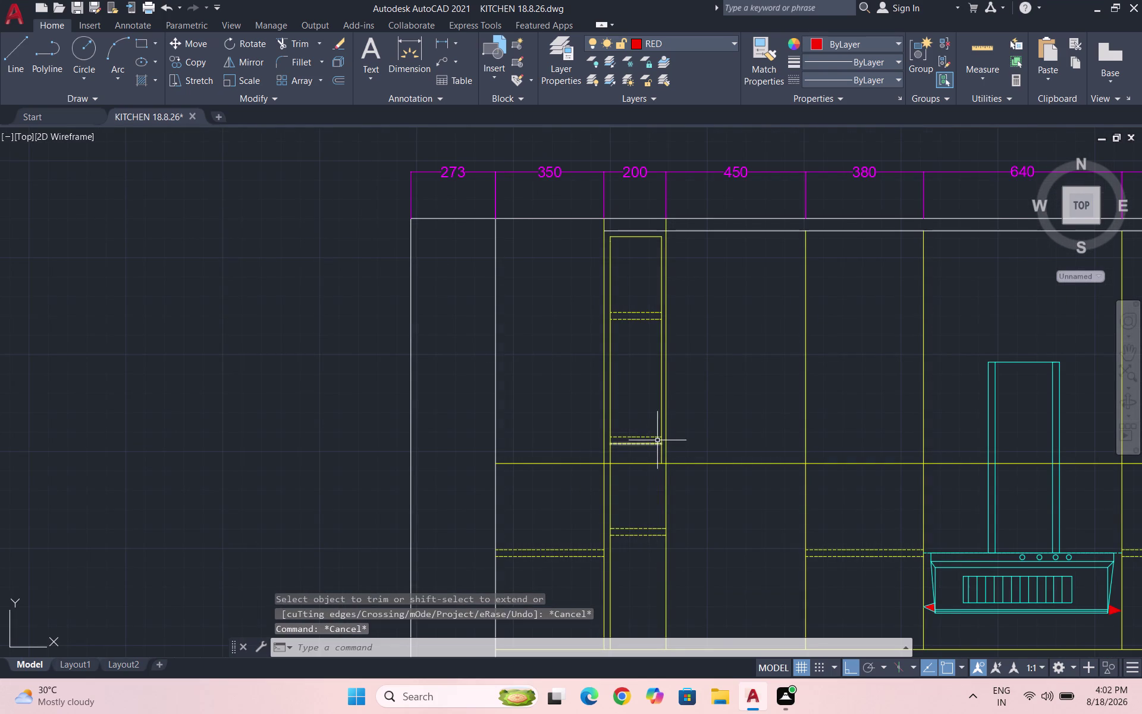
scroll(down, 3)
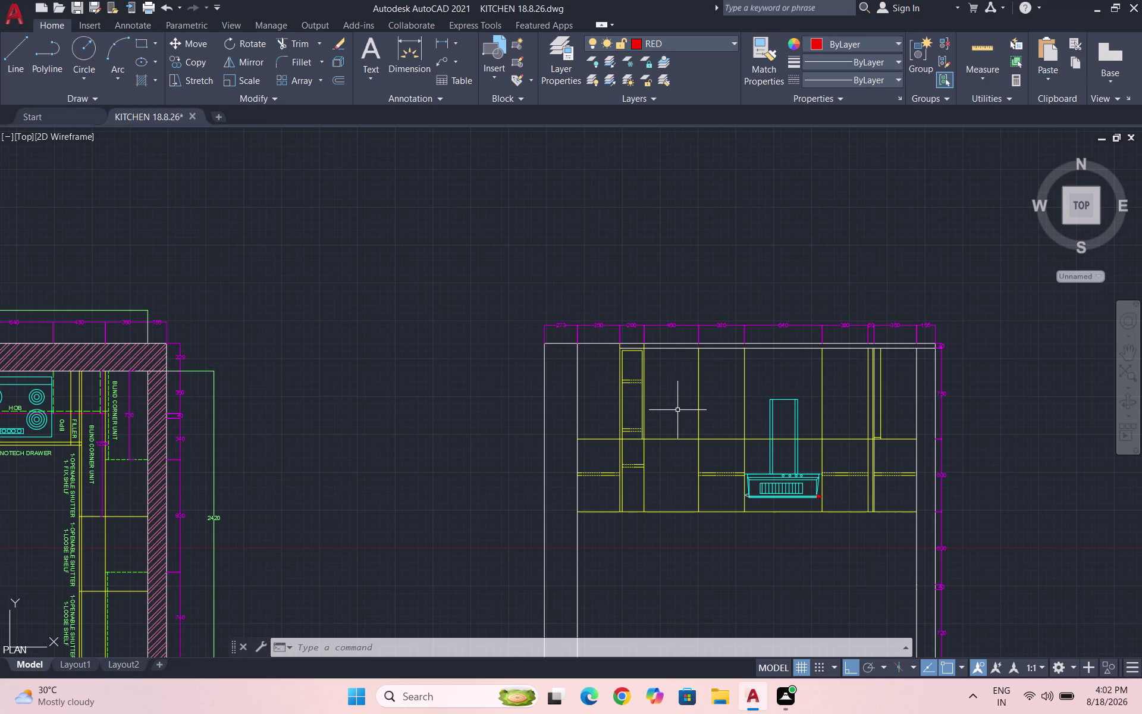
scroll(down, 3)
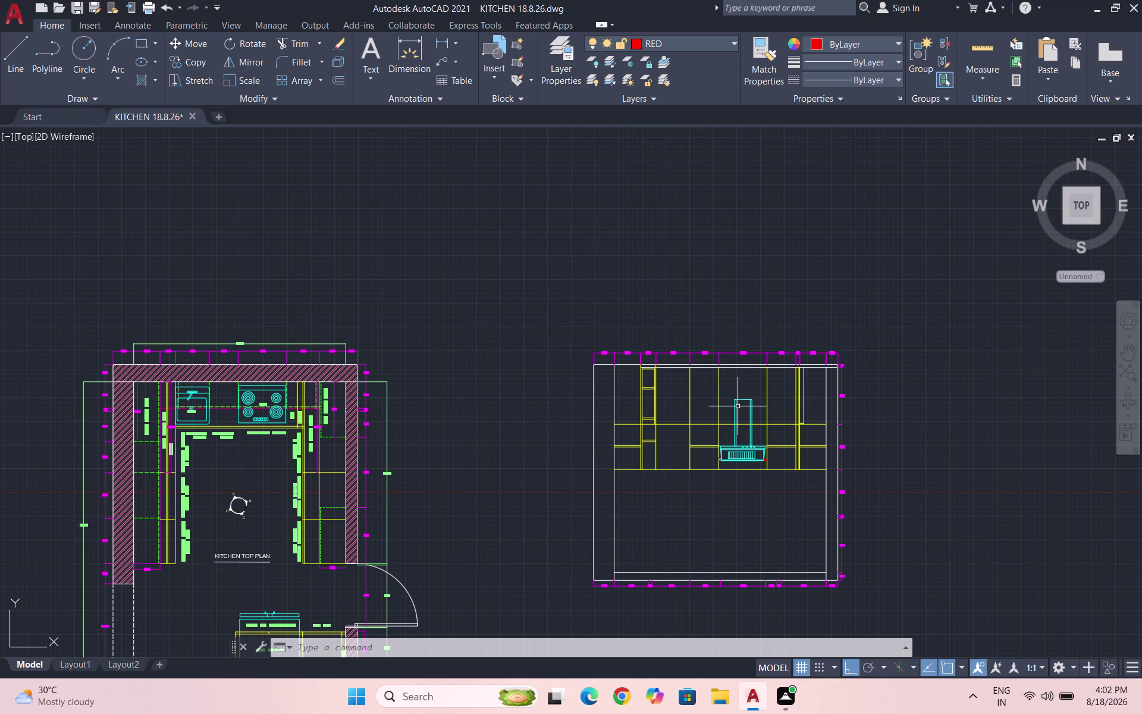
Save, make KITCHEN ITEMS current, and draw the filler's vertical edge from worktop to top.
key(ctrl+s)
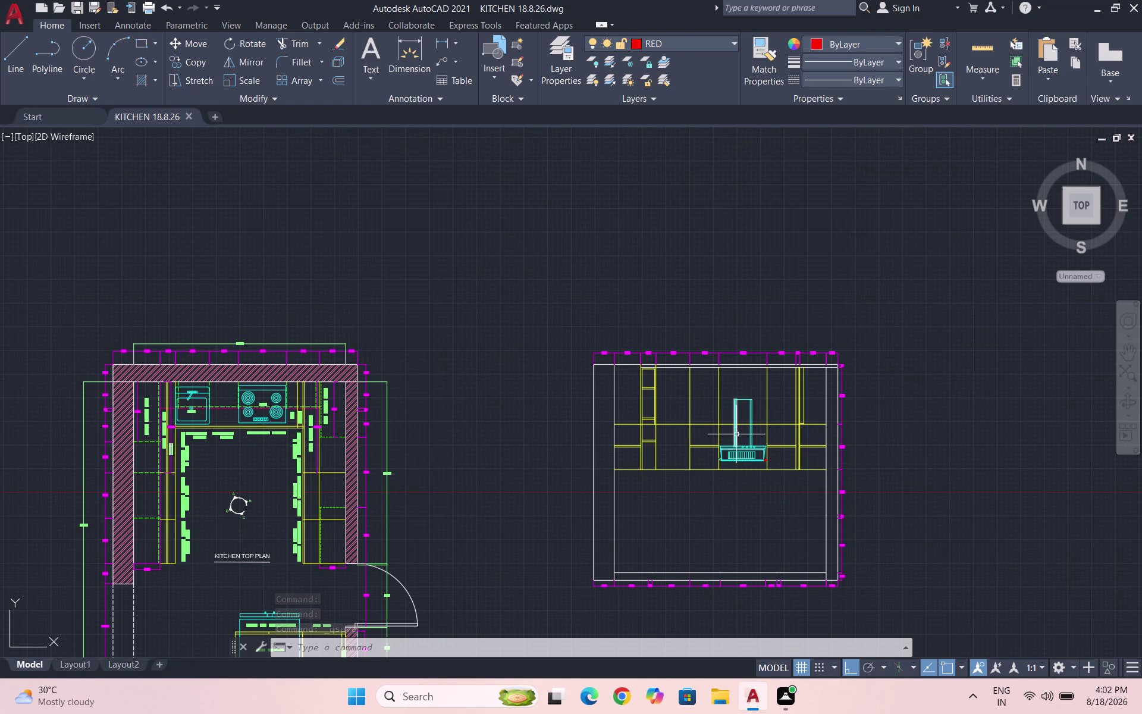
scroll(up, 3)
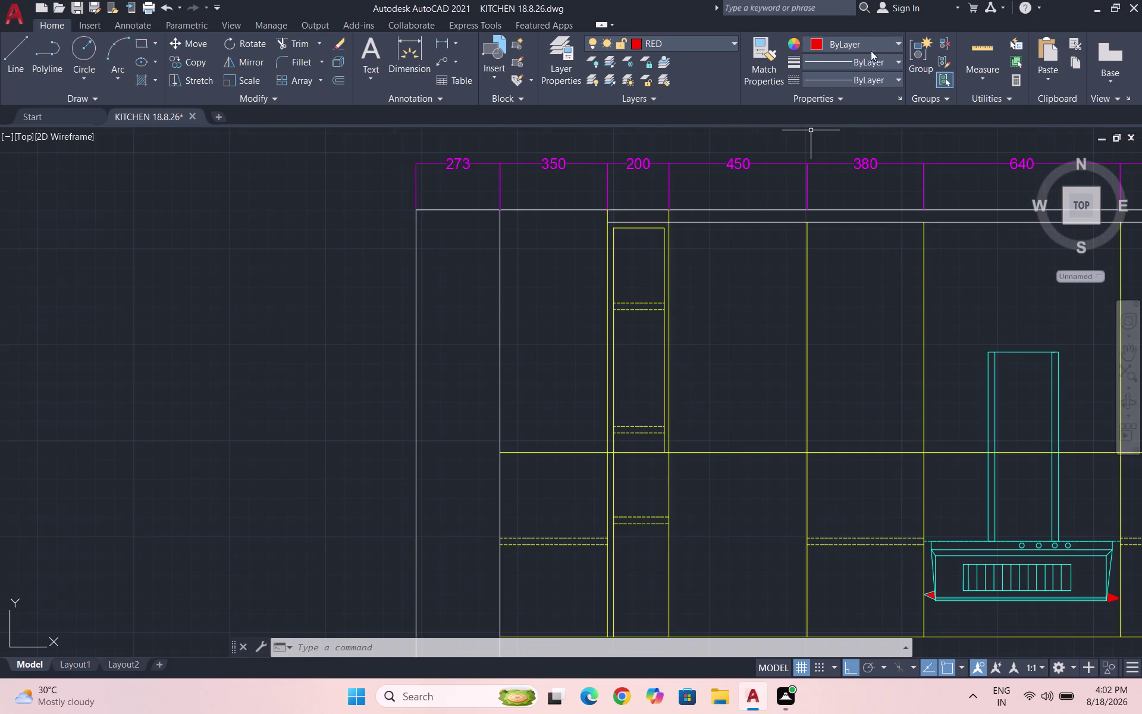
click(691, 40)
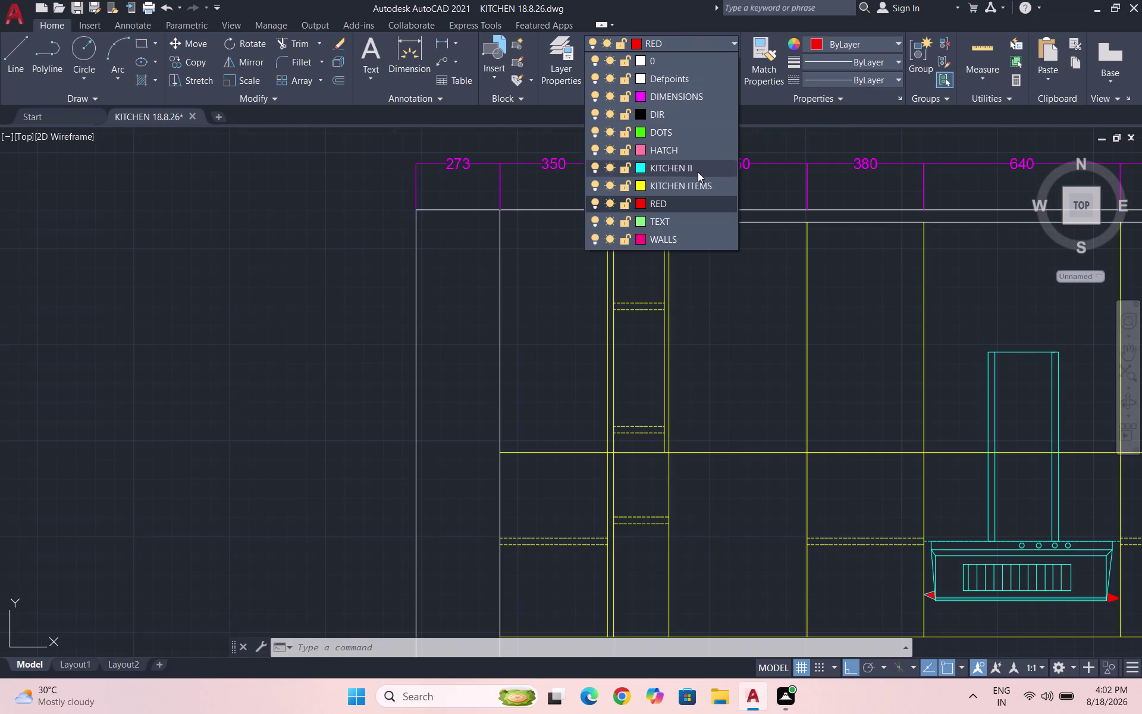
click(697, 185)
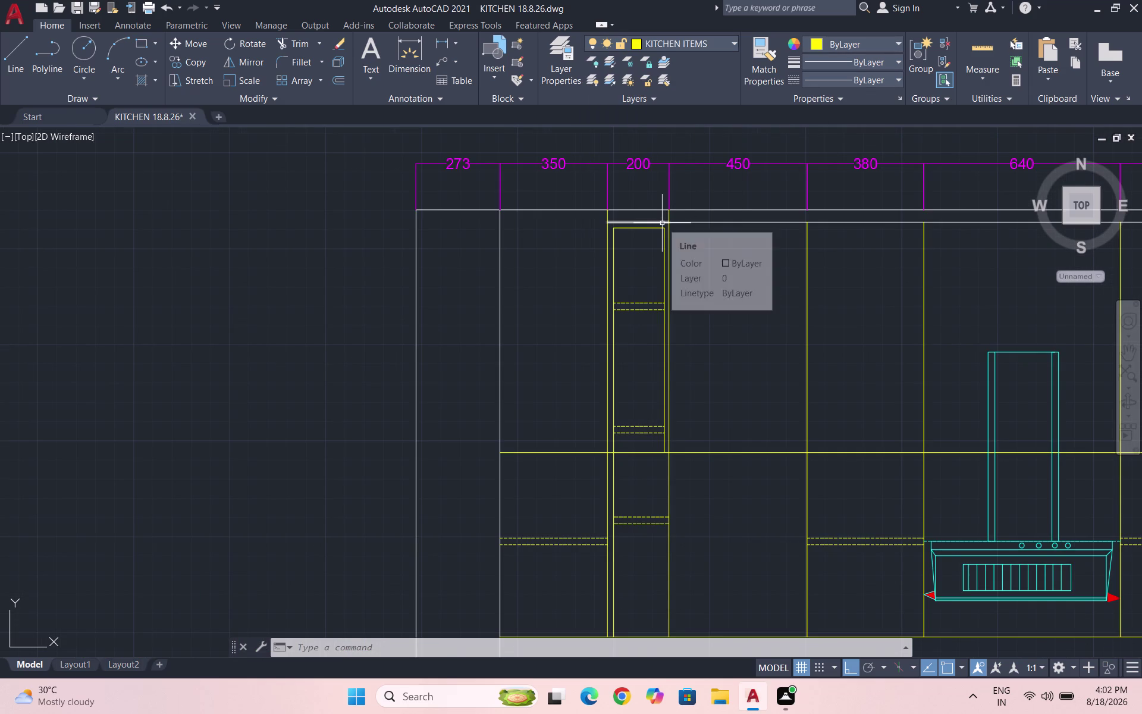
key(l)
key(Return)
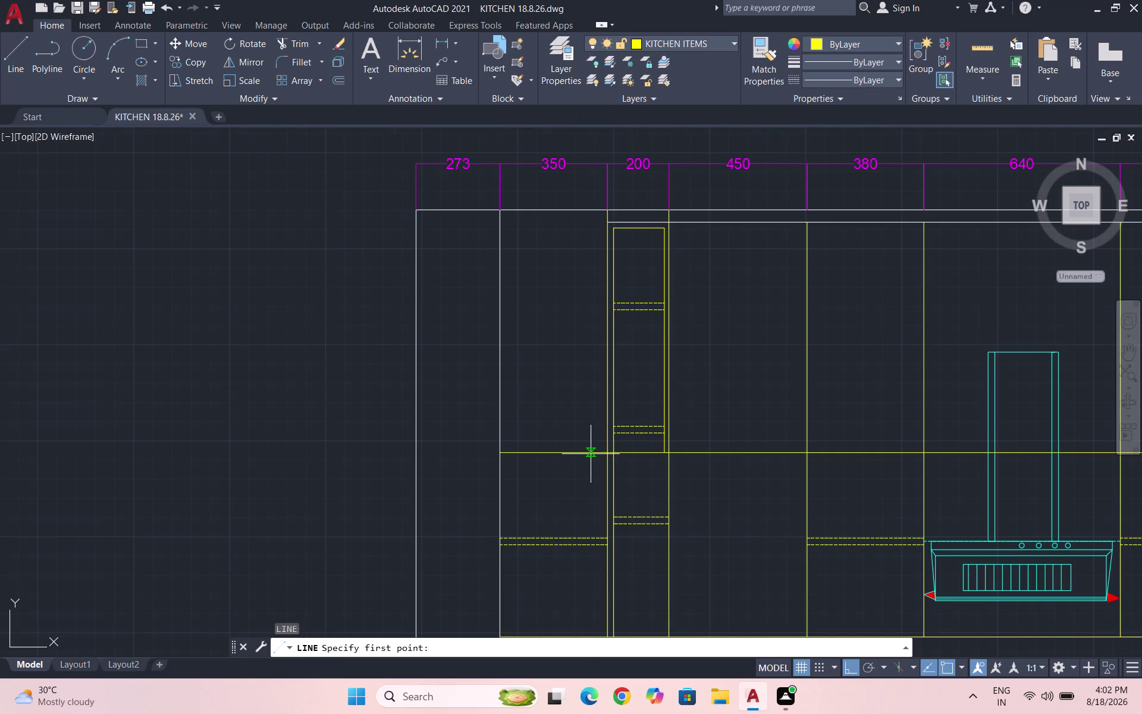
click(585, 451)
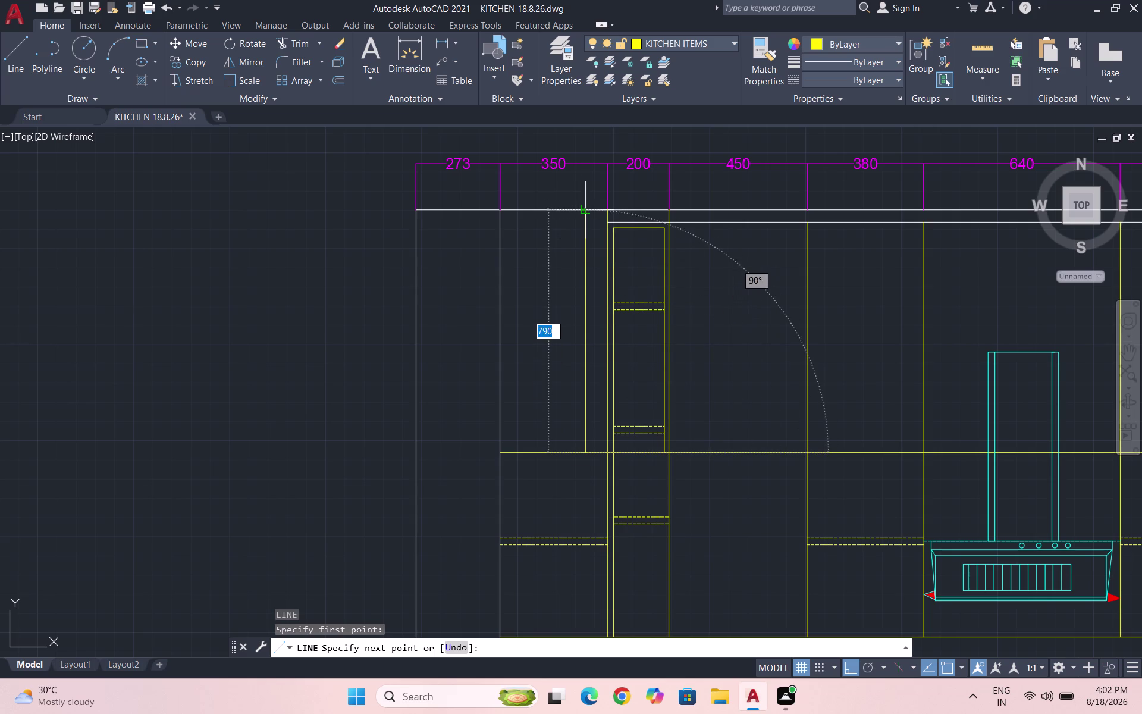
click(588, 210)
key(Escape)
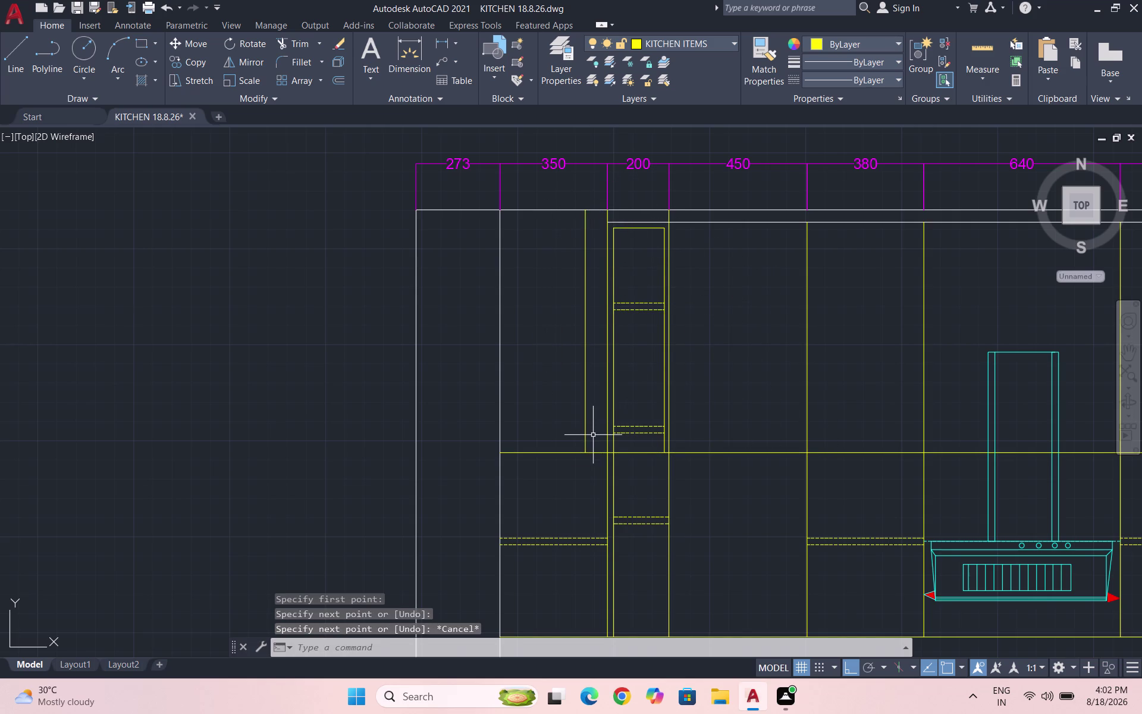
Draw the filler's short bottom line to the cabinet edge and save the drawing.
key(space)
scroll(up, 3)
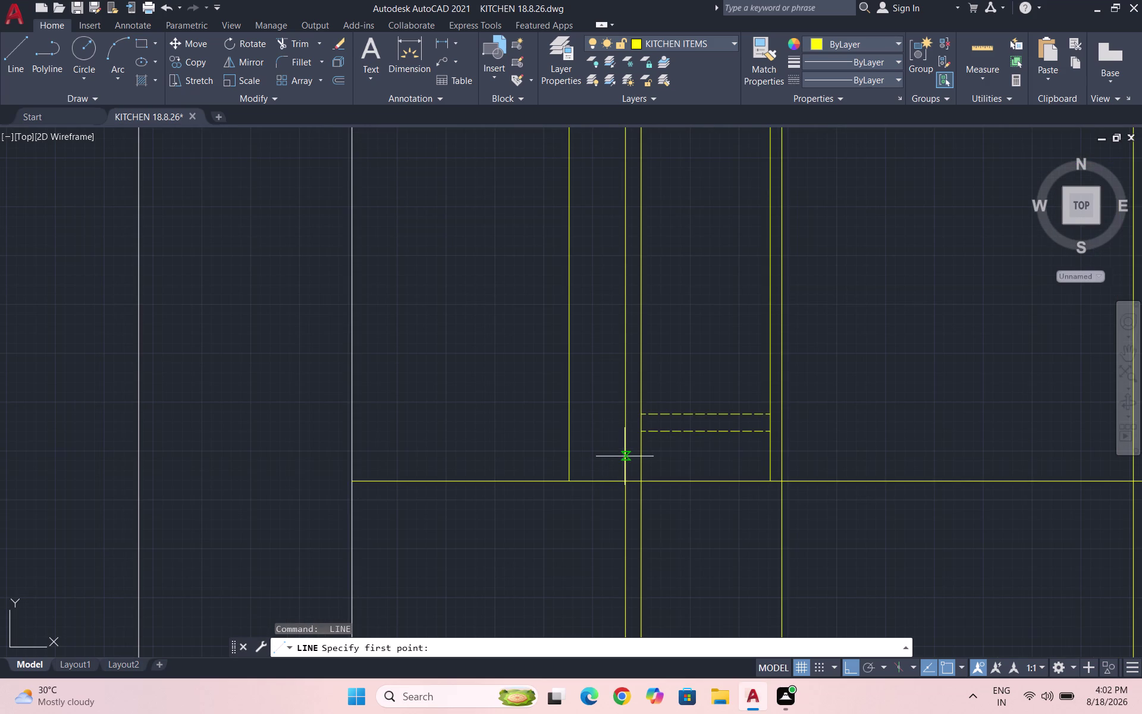
click(624, 456)
click(571, 456)
key(Escape)
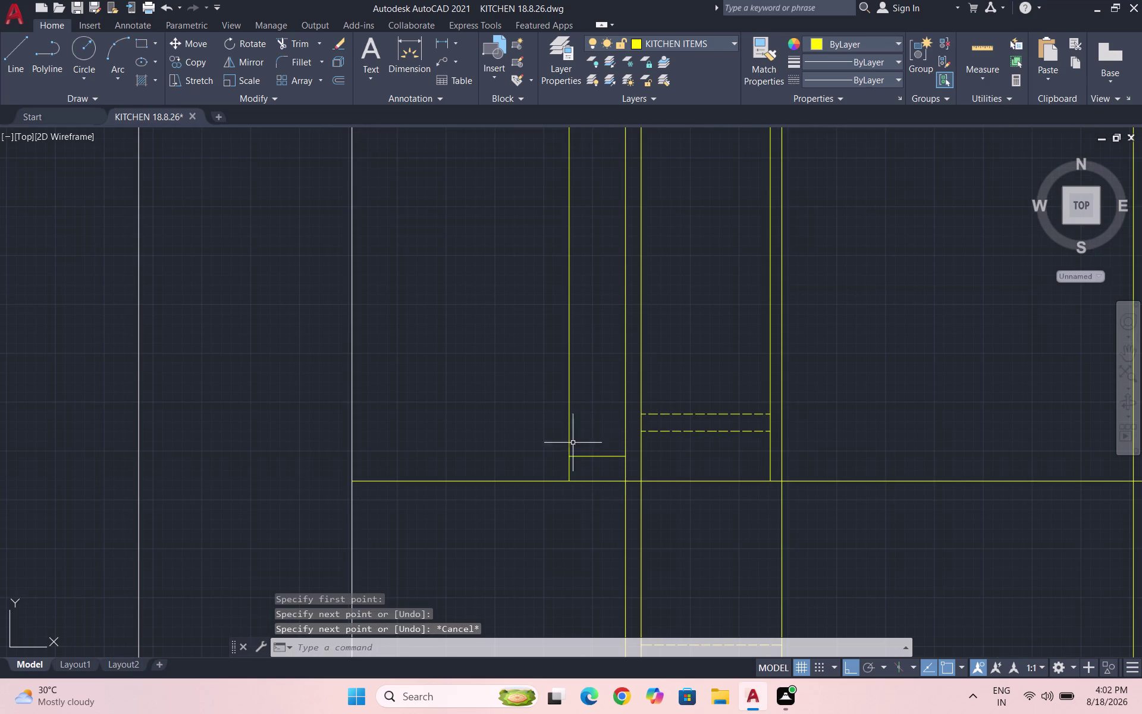
scroll(down, 3)
key(ctrl+s)
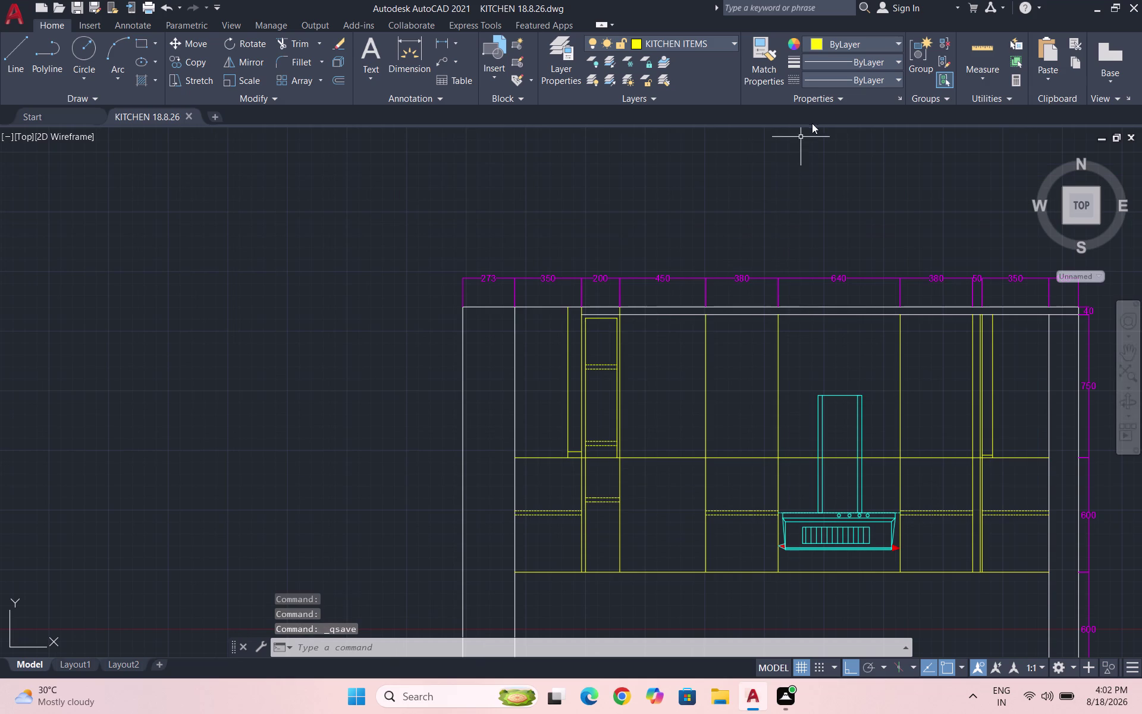
click(867, 78)
click(880, 130)
Make DOTS the current layer and draw the first diagonal across the corner bay.
scroll(down, 3)
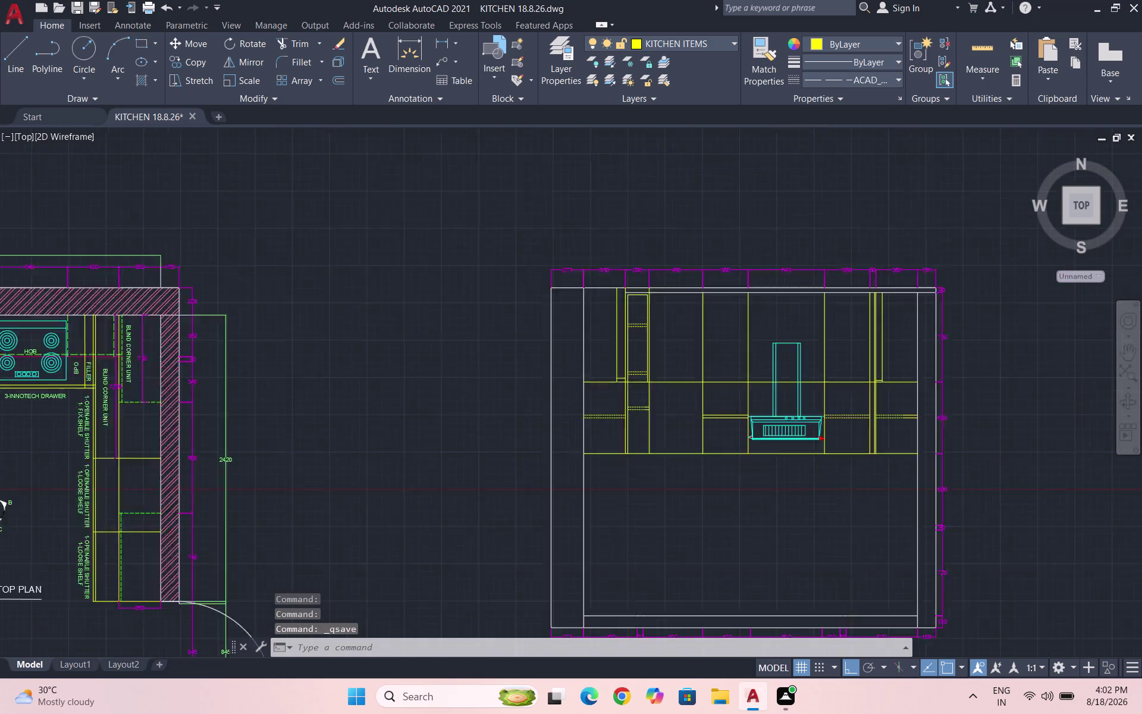
scroll(up, 3)
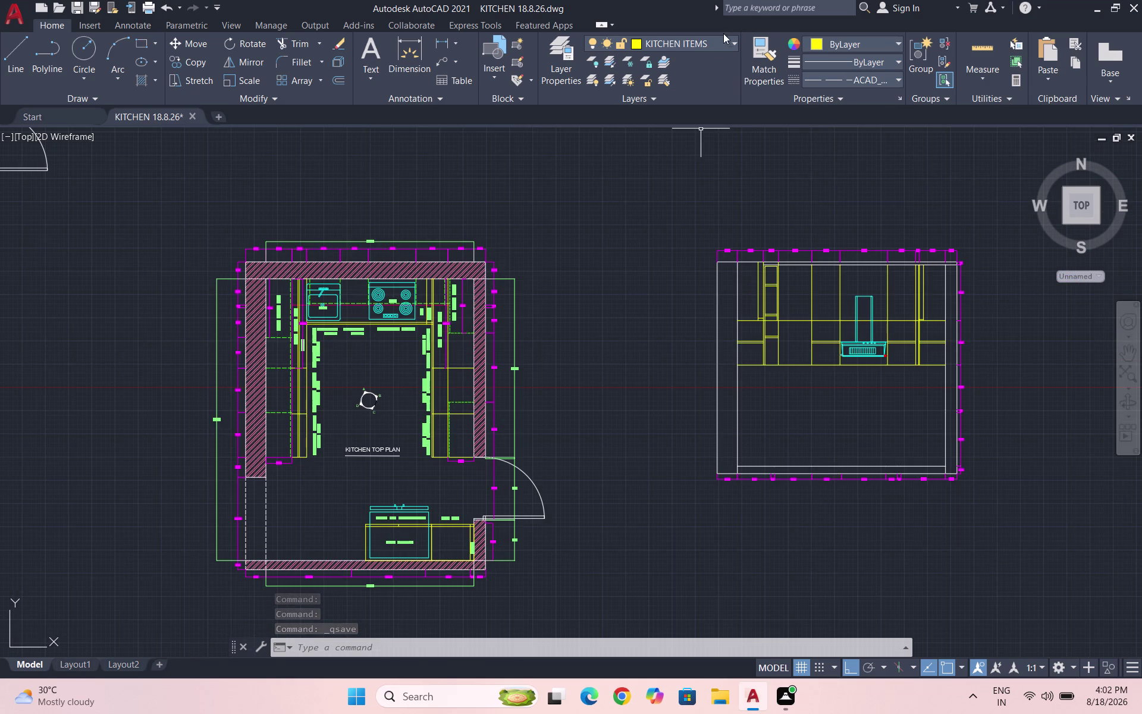
click(712, 44)
click(690, 135)
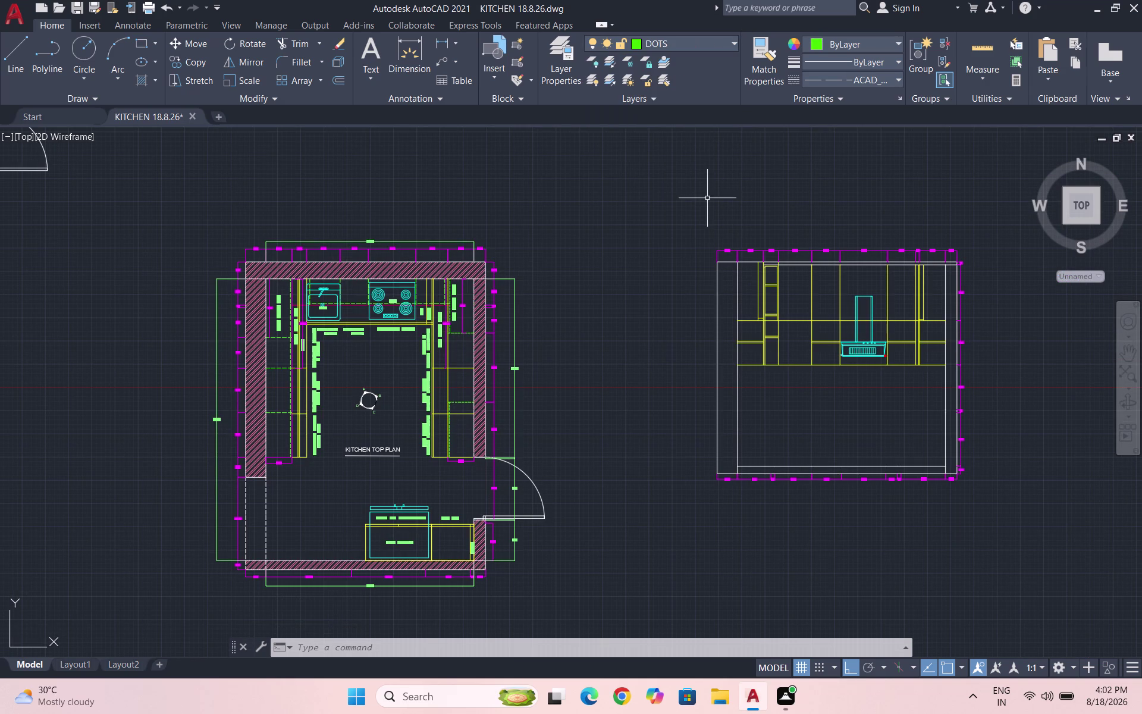
scroll(up, 3)
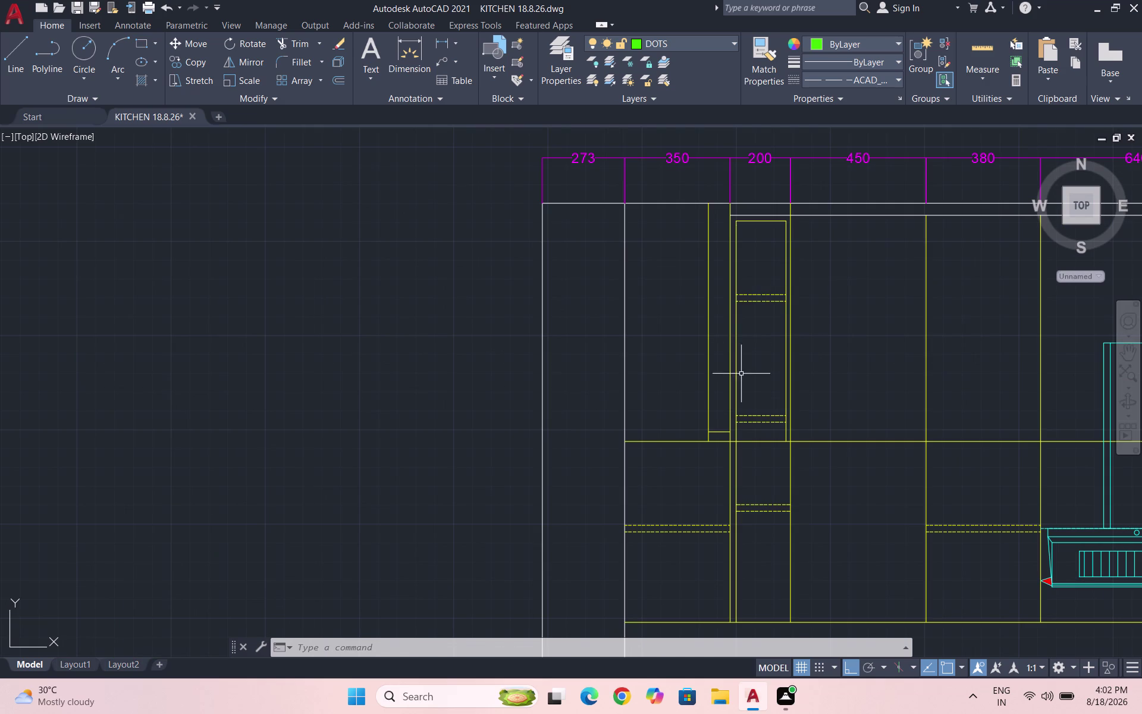
scroll(up, 3)
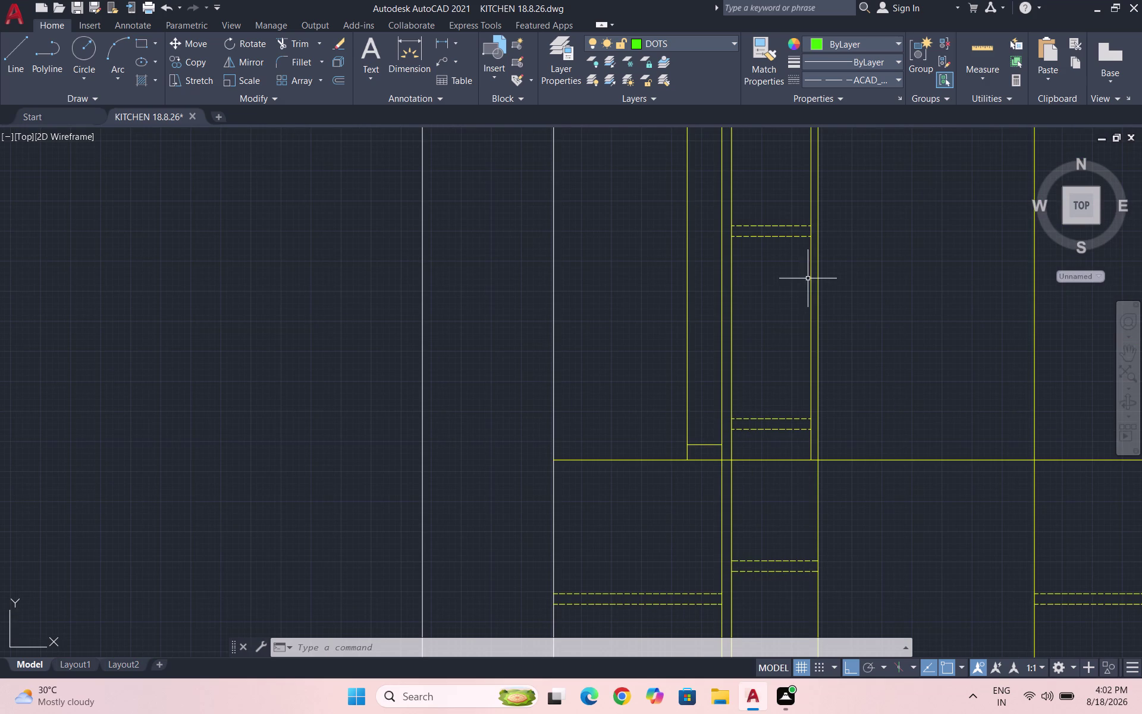
key(l)
key(Return)
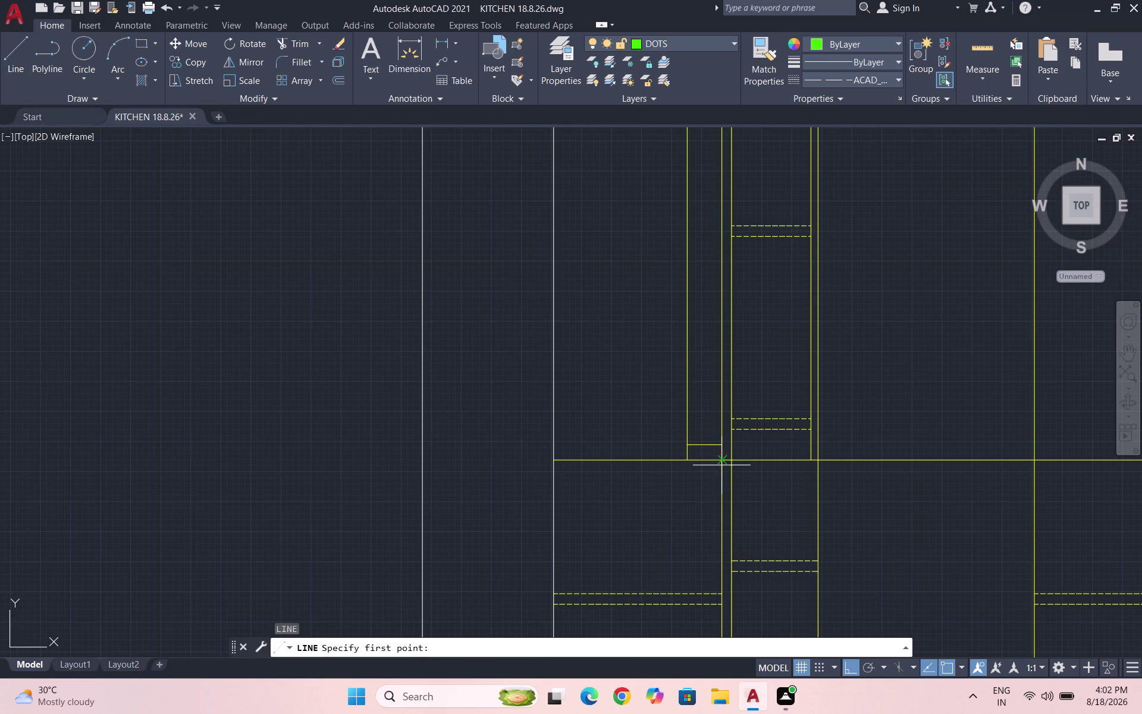
click(721, 464)
scroll(down, 3)
scroll(up, 3)
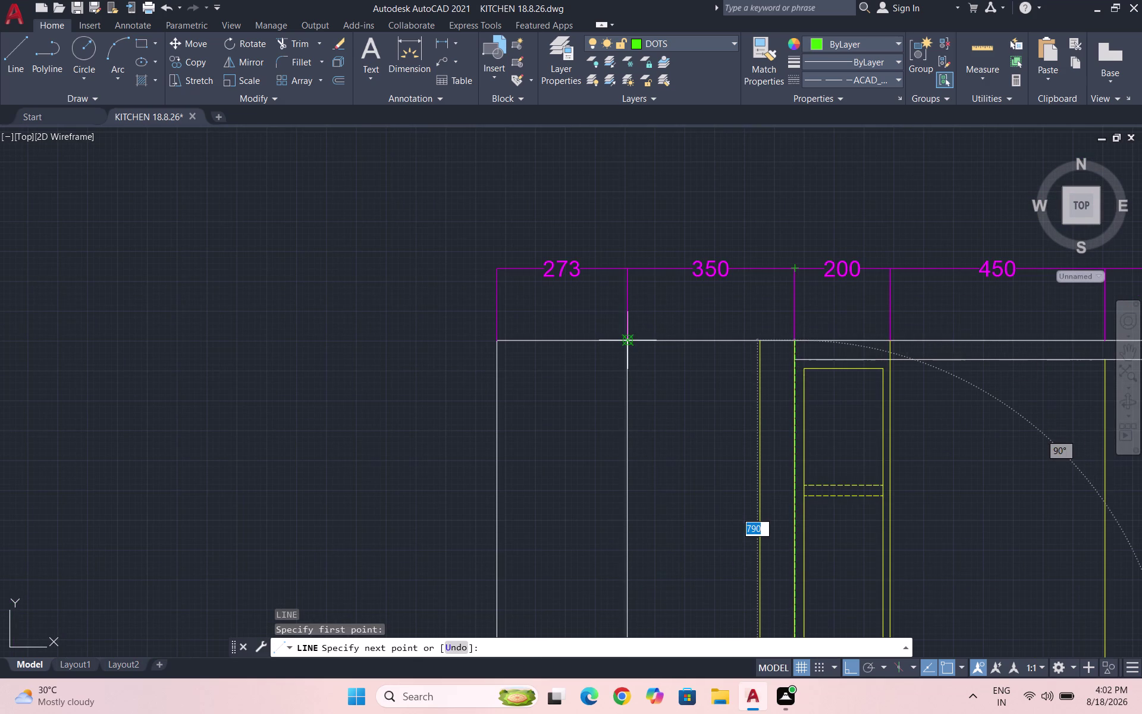
click(630, 340)
key(Escape)
Draw the second crossing diagonal from a bottom corner to the top corner.
scroll(down, 3)
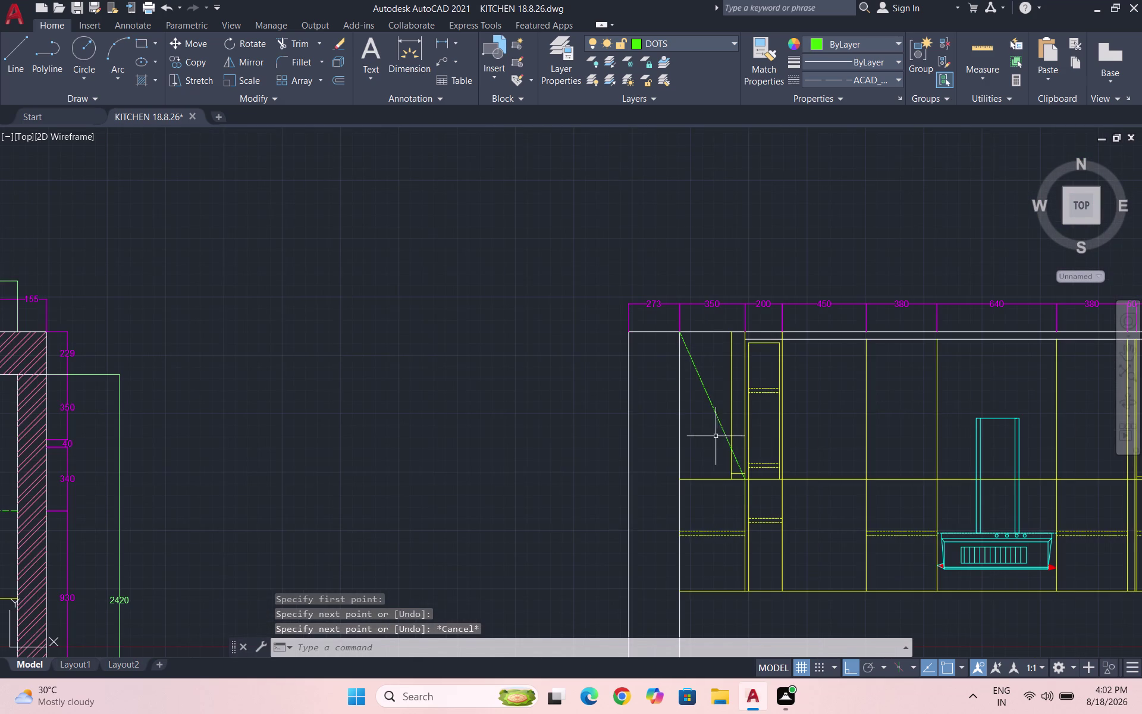
key(space)
scroll(up, 3)
click(655, 506)
scroll(down, 3)
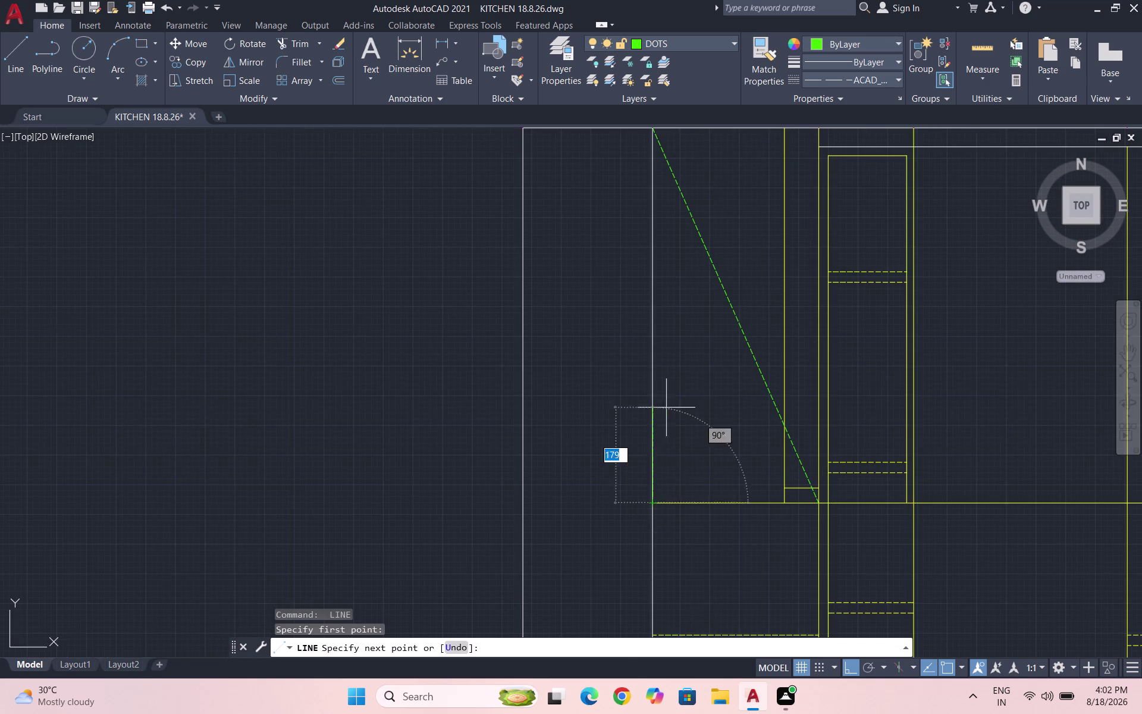
click(762, 233)
key(Escape)
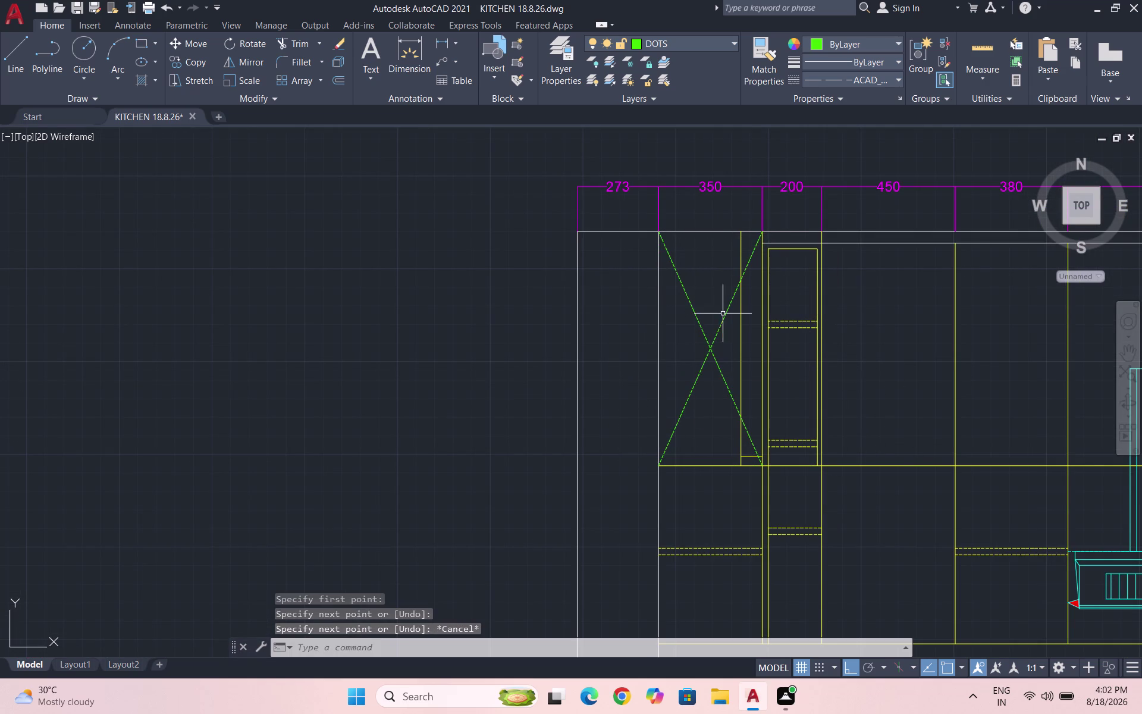
Set both X lines' linetype scale to 5 in Properties.
drag(722, 367, 719, 355)
click(697, 330)
text(PR)
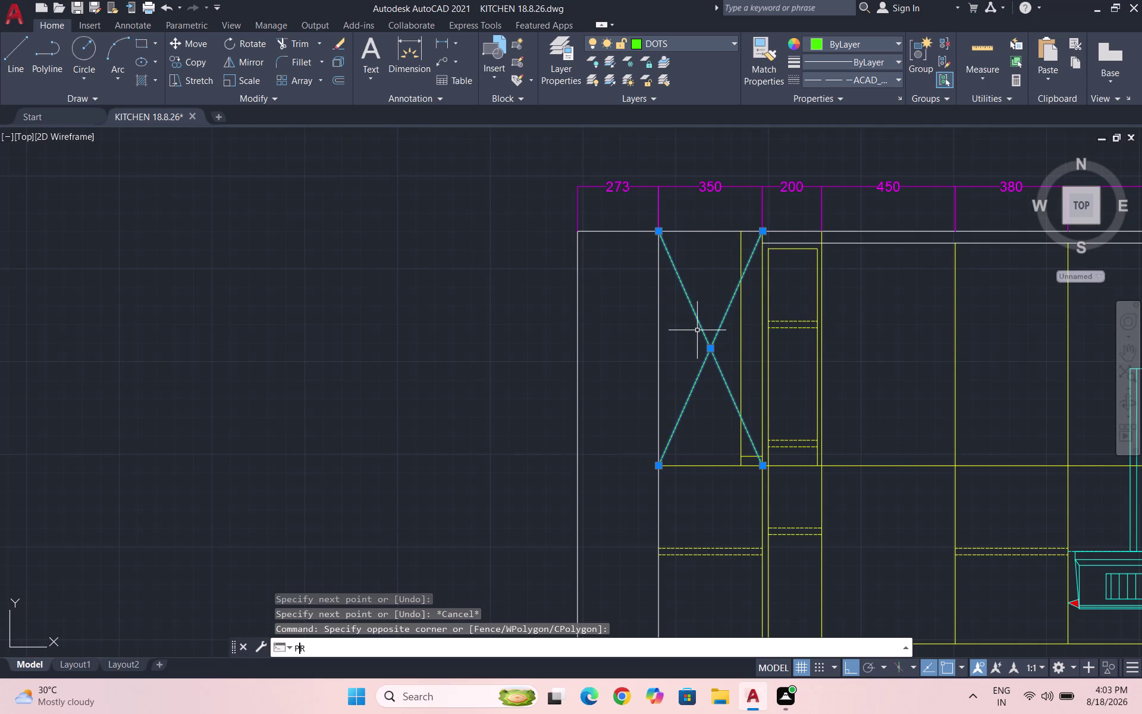
text(4)
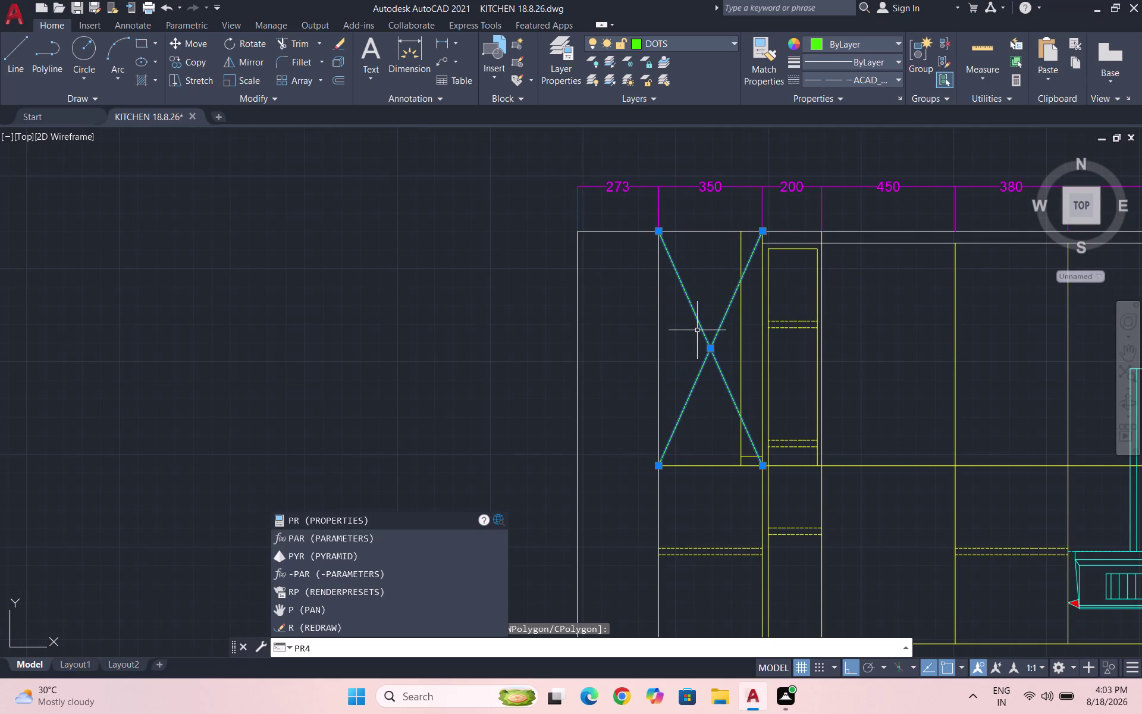
key(BackSpace)
key(Return)
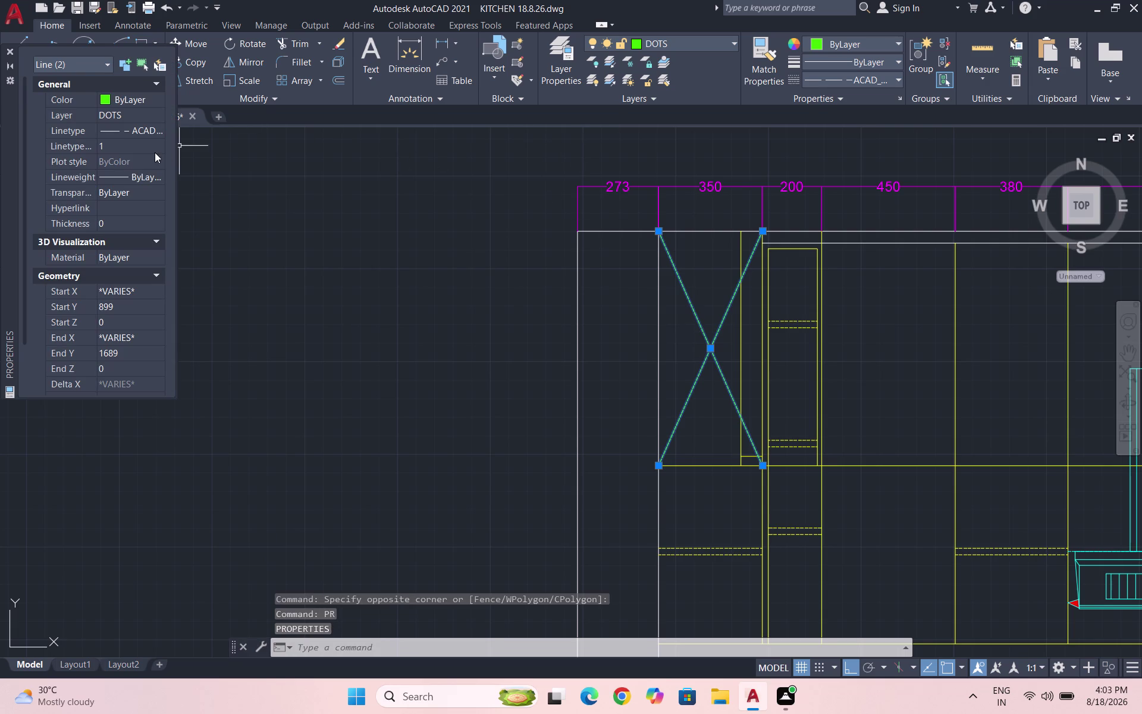
click(141, 145)
key(5)
key(Return)
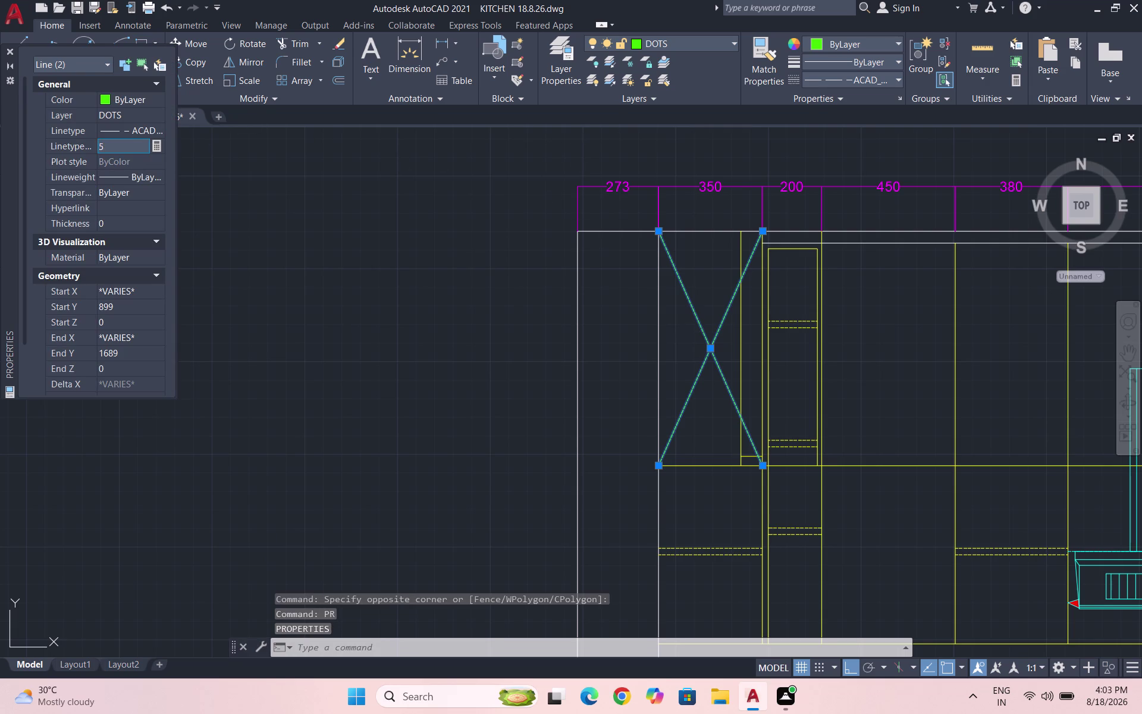
click(138, 145)
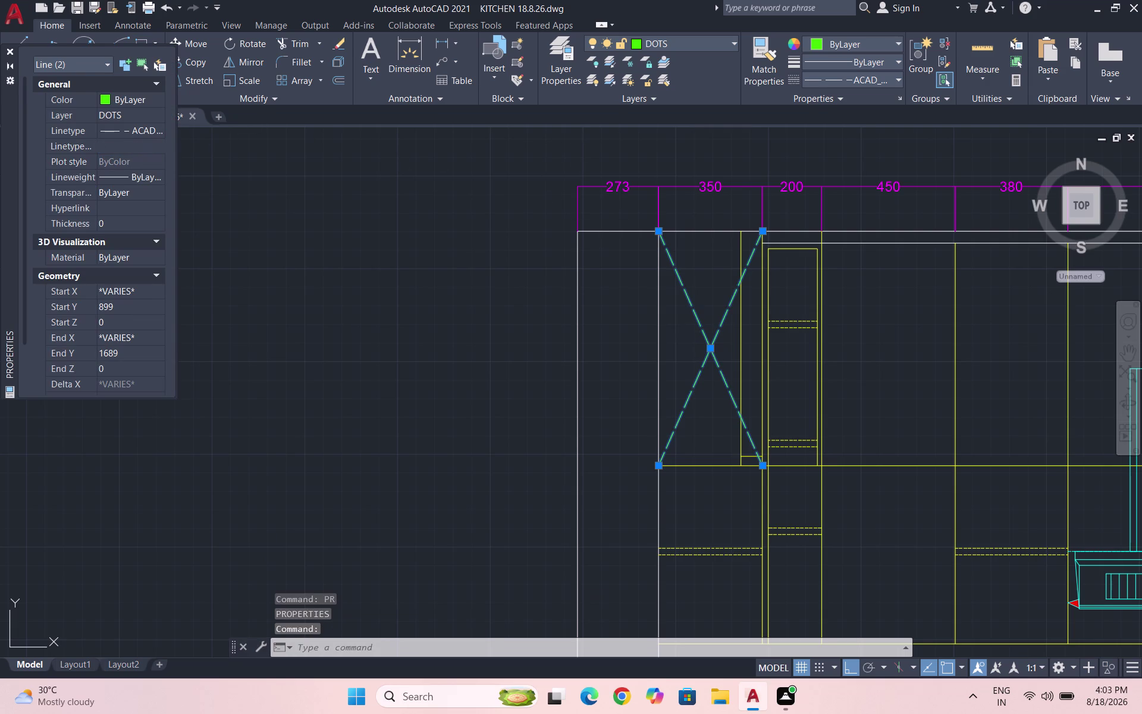
key(Escape)
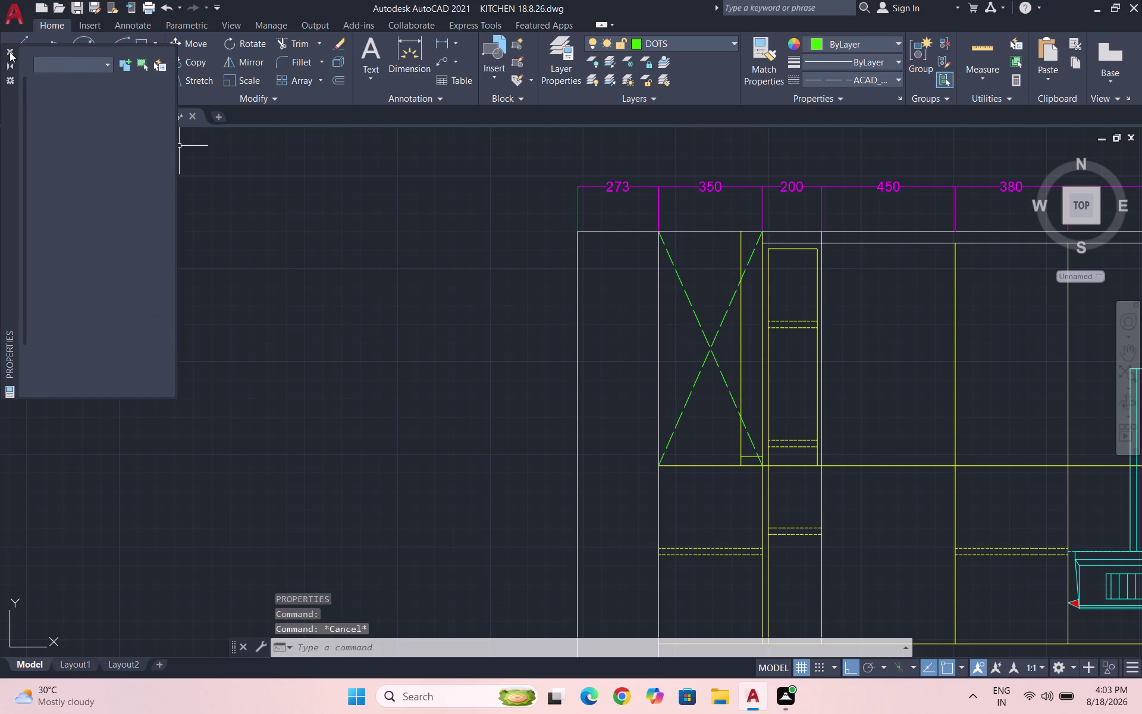
click(10, 52)
scroll(down, 3)
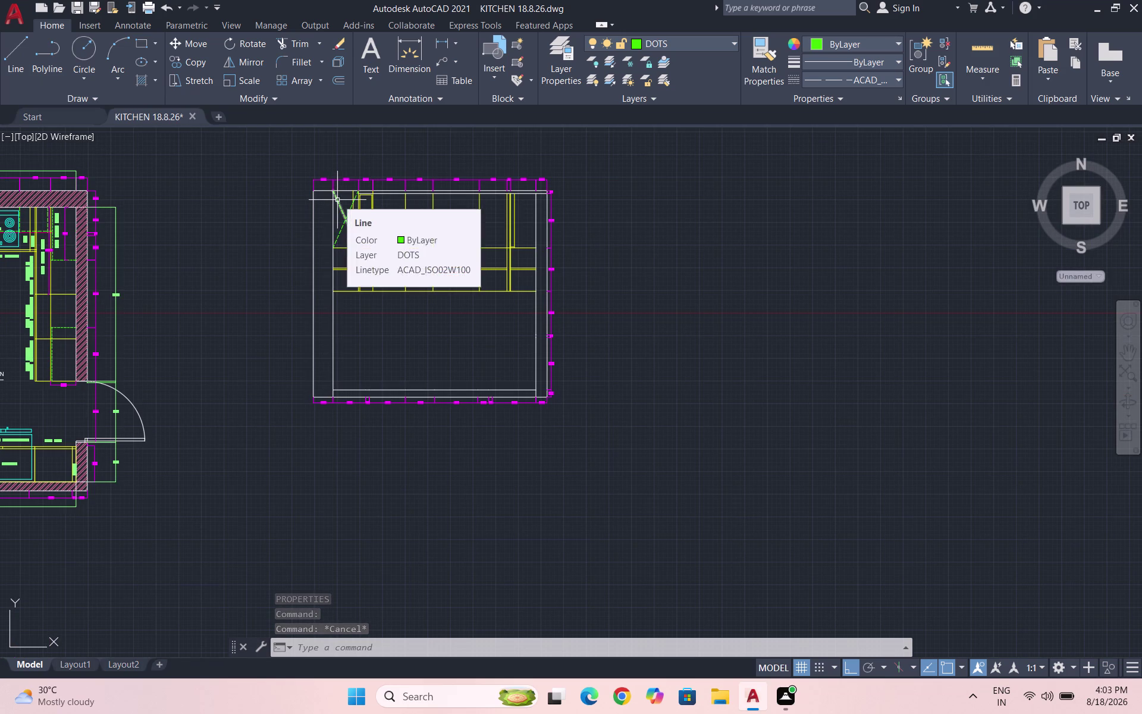
Draw both corner-to-corner diagonals across the lower 350 cabinet.
scroll(up, 3)
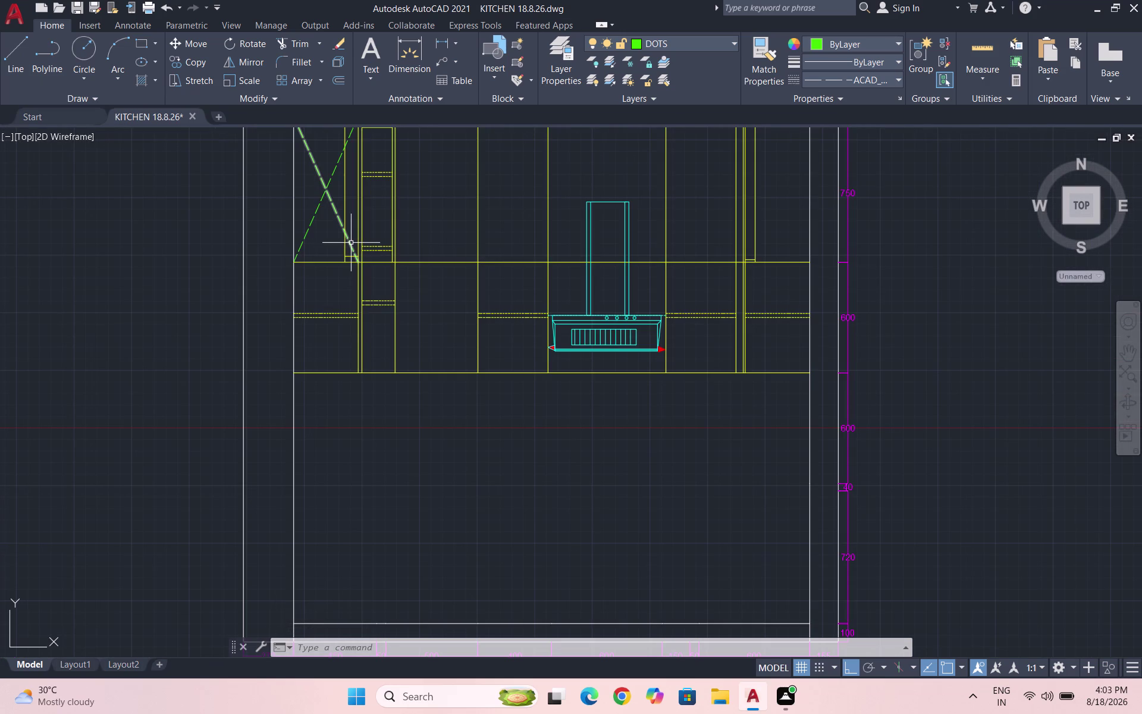
key(l)
key(Return)
scroll(up, 3)
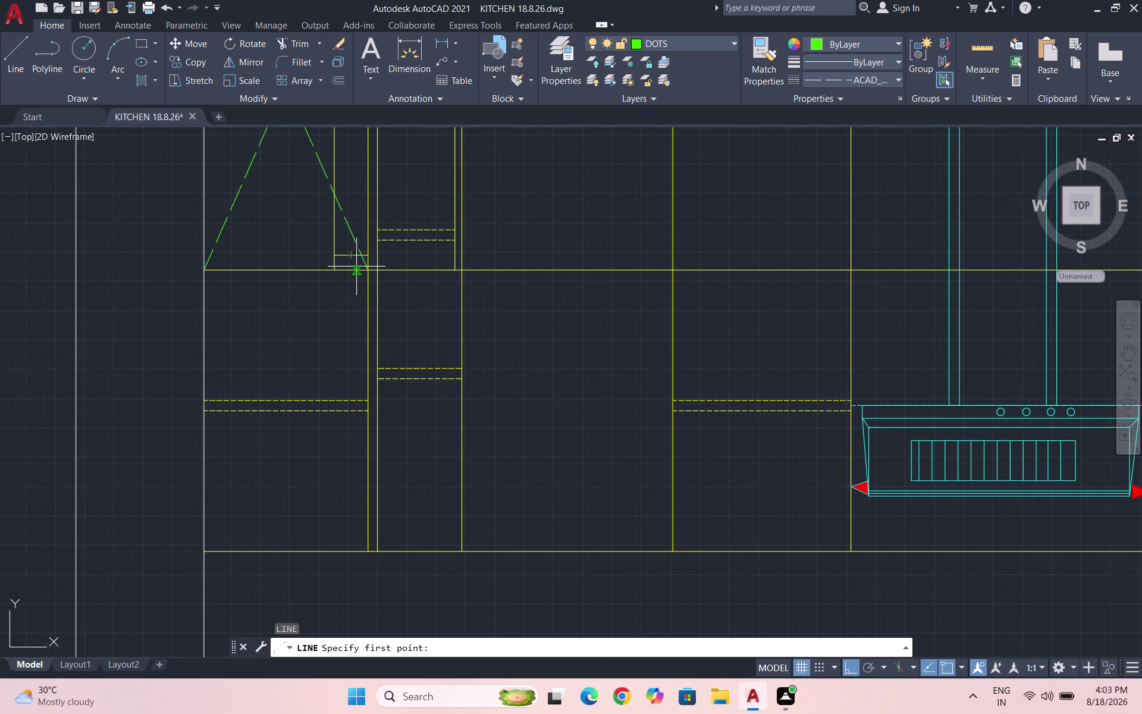
click(368, 270)
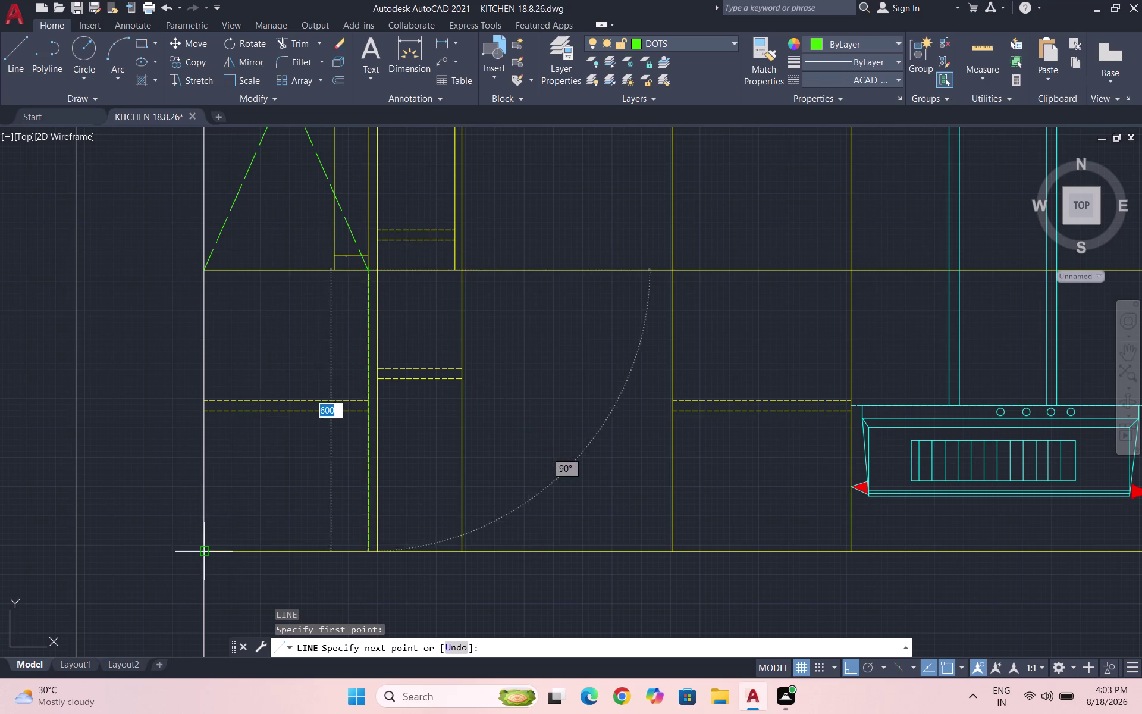
click(200, 547)
key(Escape)
key(space)
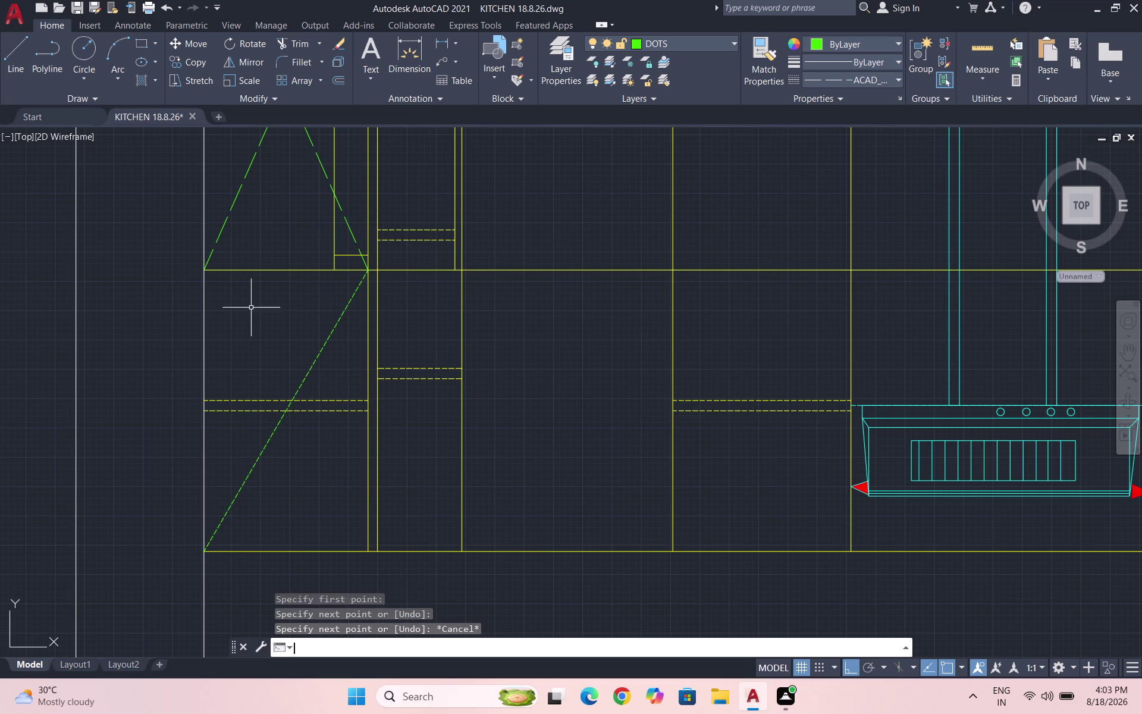
click(204, 272)
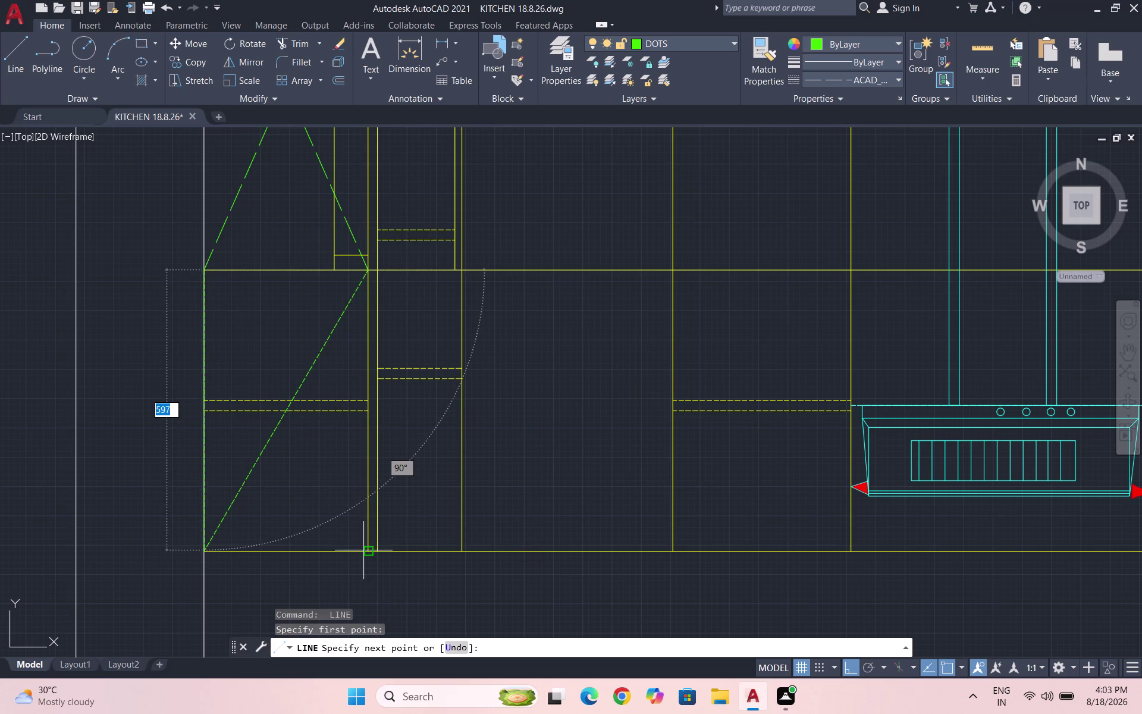
click(364, 550)
key(space)
Set the lower diagonals' linetype scale to 5 in Properties.
drag(332, 362, 312, 353)
click(241, 350)
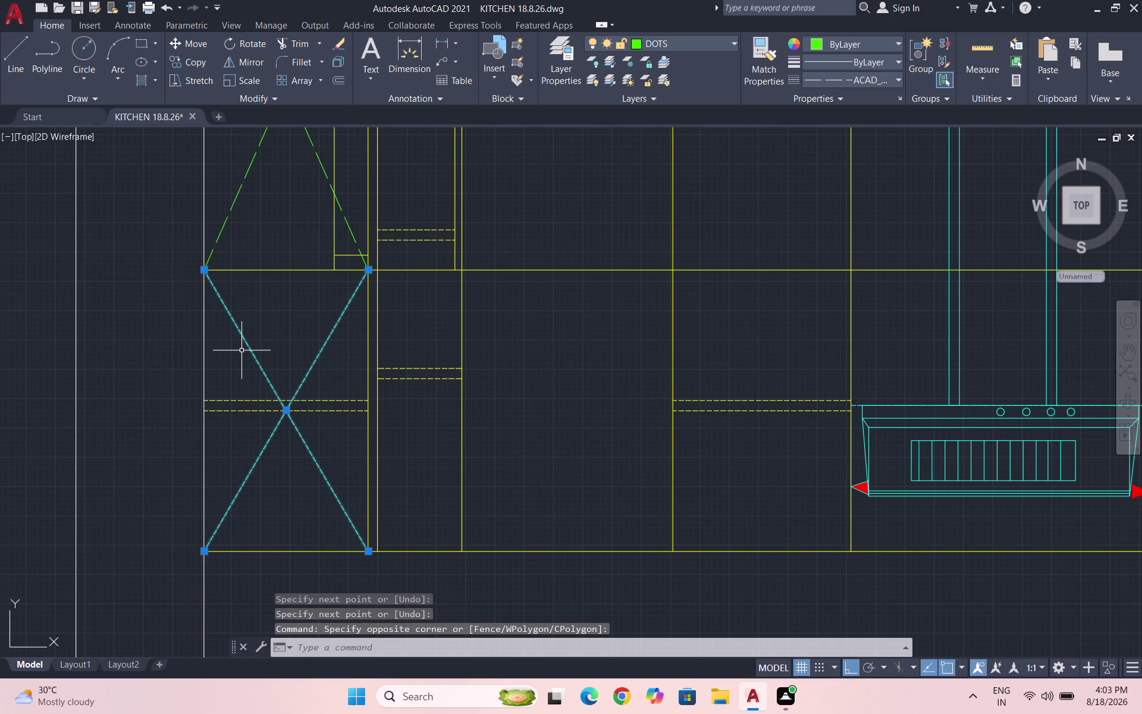
text(PR)
key(Return)
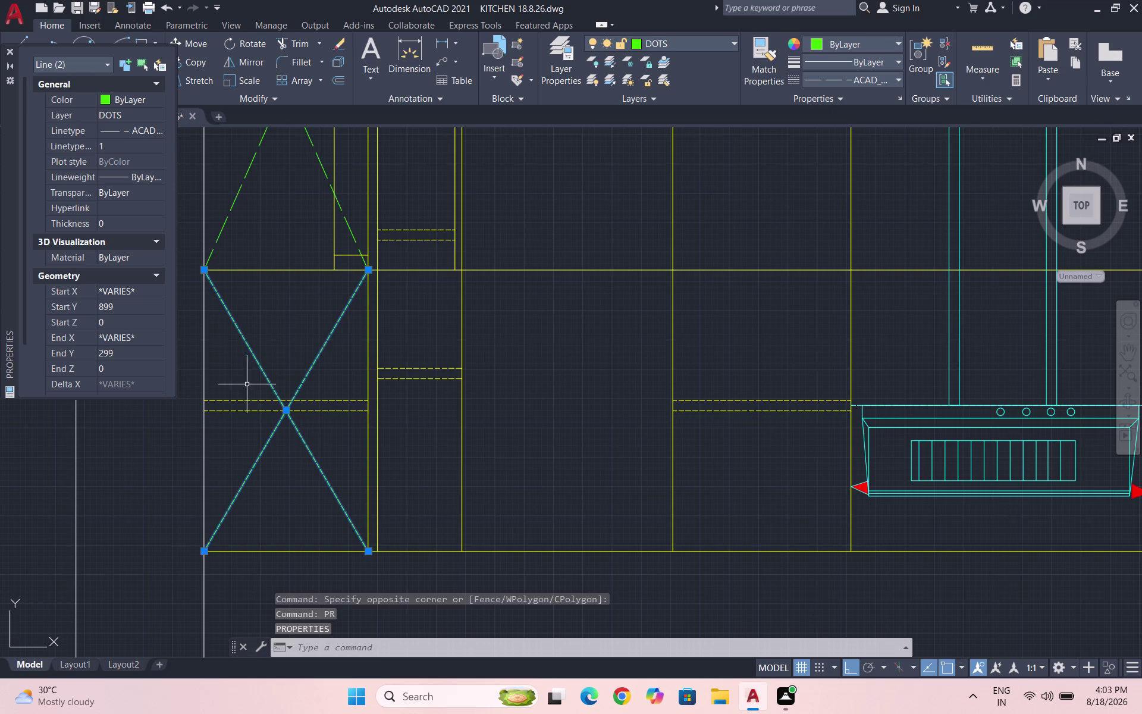
click(129, 143)
key(5)
key(Return)
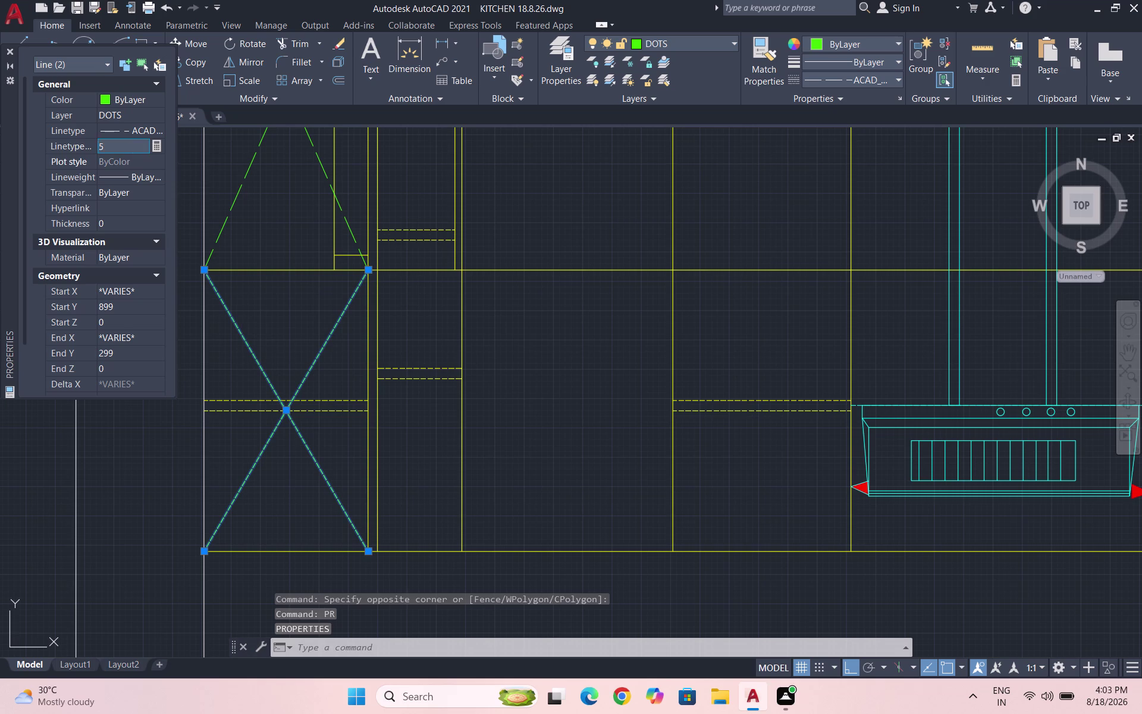
key(Escape)
click(9, 54)
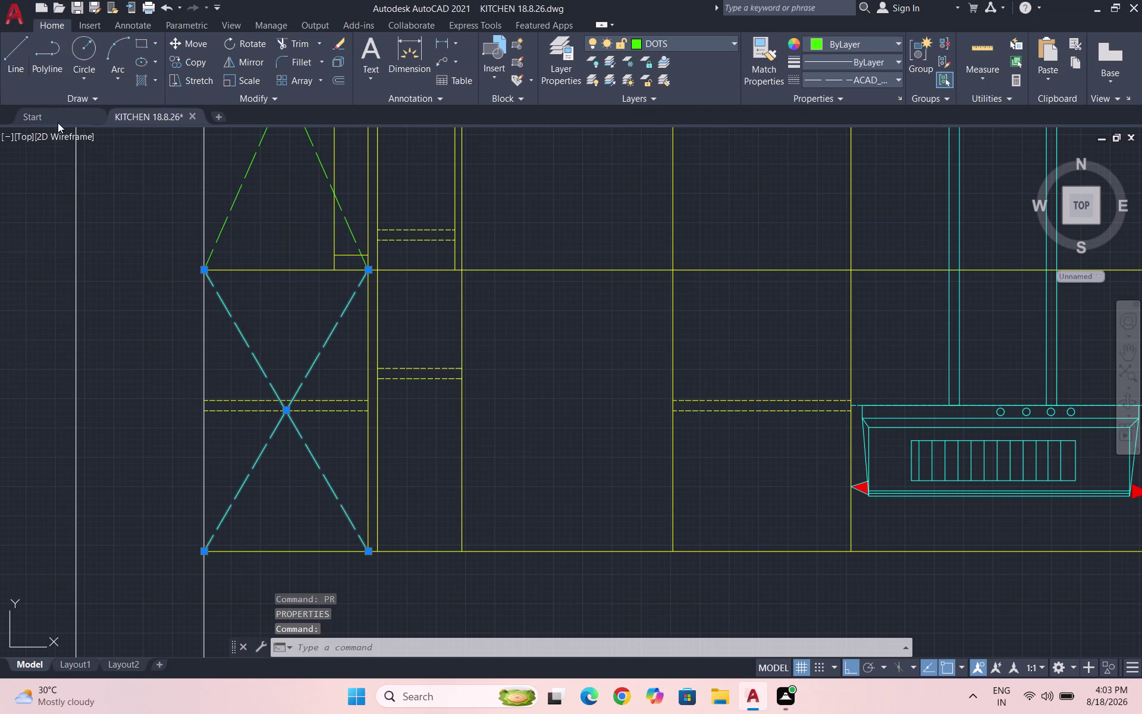
key(Escape)
scroll(down, 3)
scroll(down, 3)
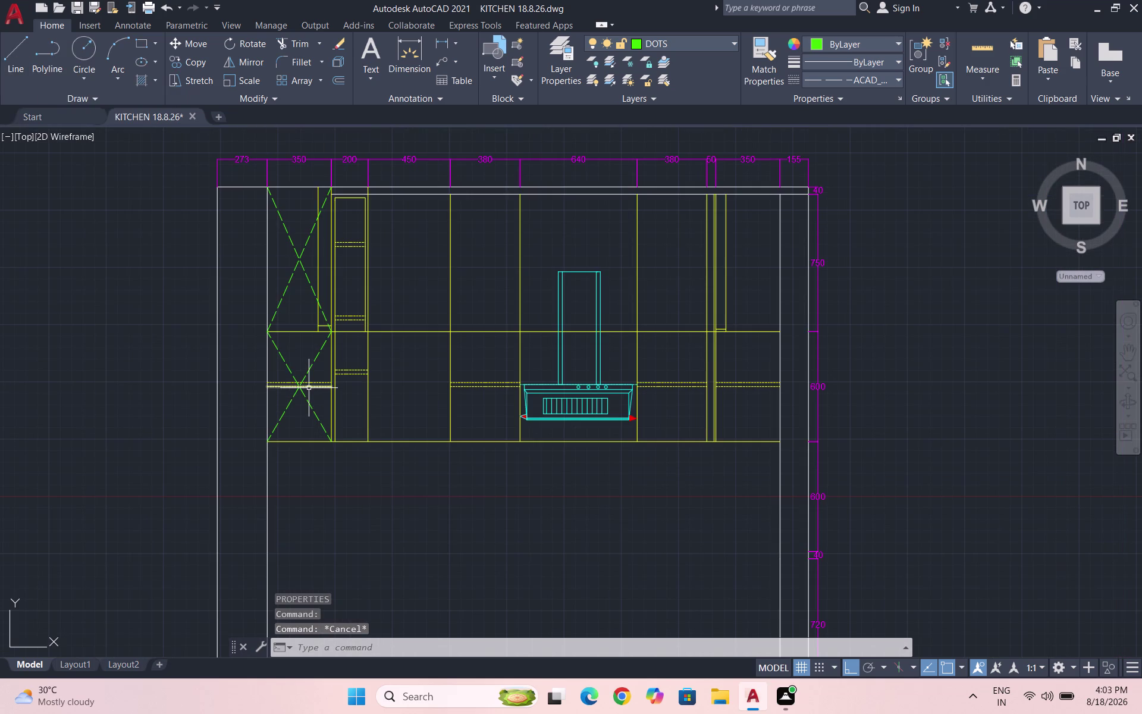
scroll(down, 3)
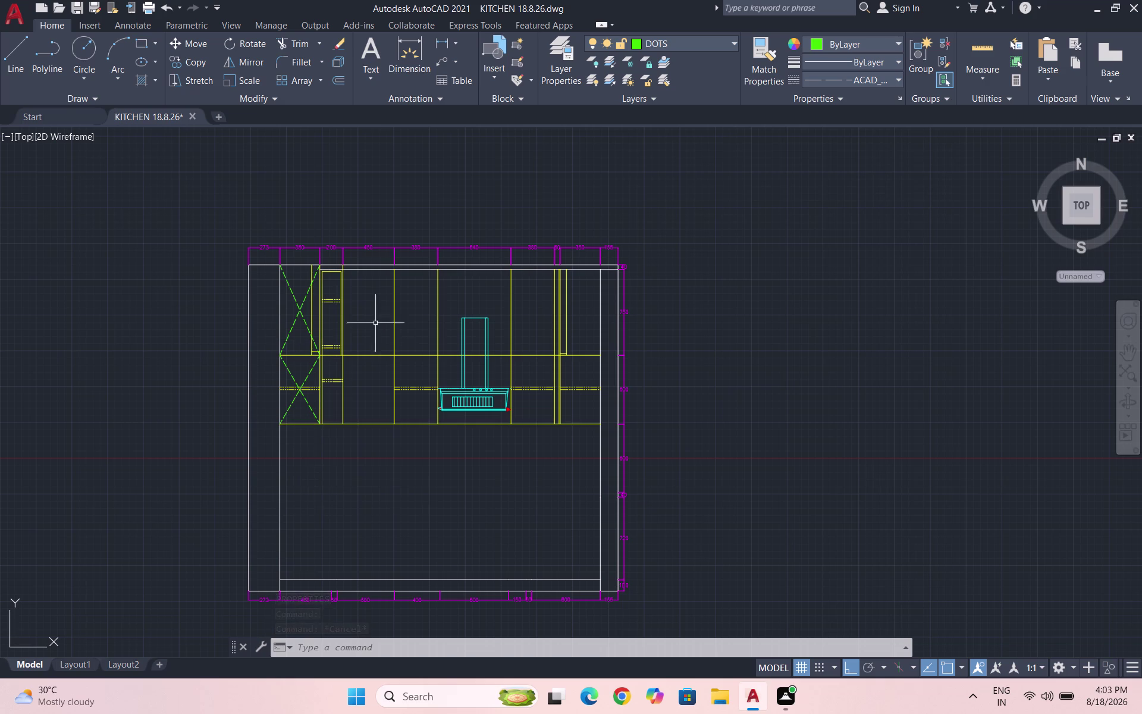
Pick the dashed lines in the tall cabinet, then cancel the selection.
scroll(up, 3)
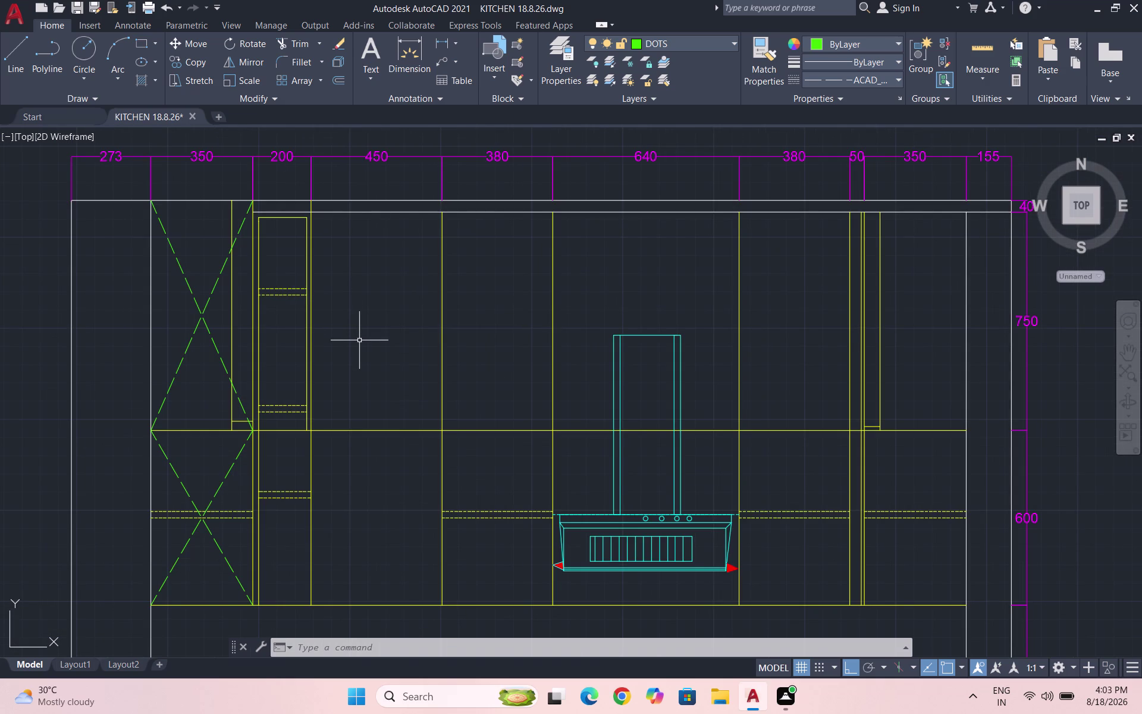
click(294, 302)
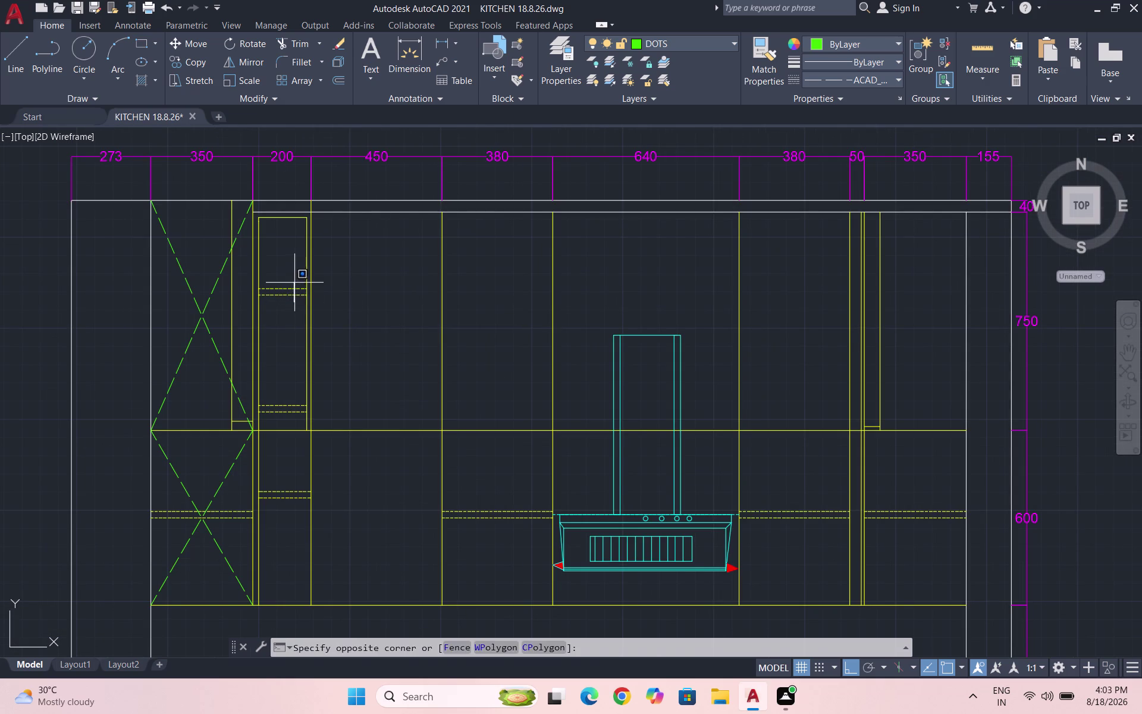
click(294, 283)
drag(296, 305, 294, 289)
click(288, 278)
drag(291, 415, 290, 413)
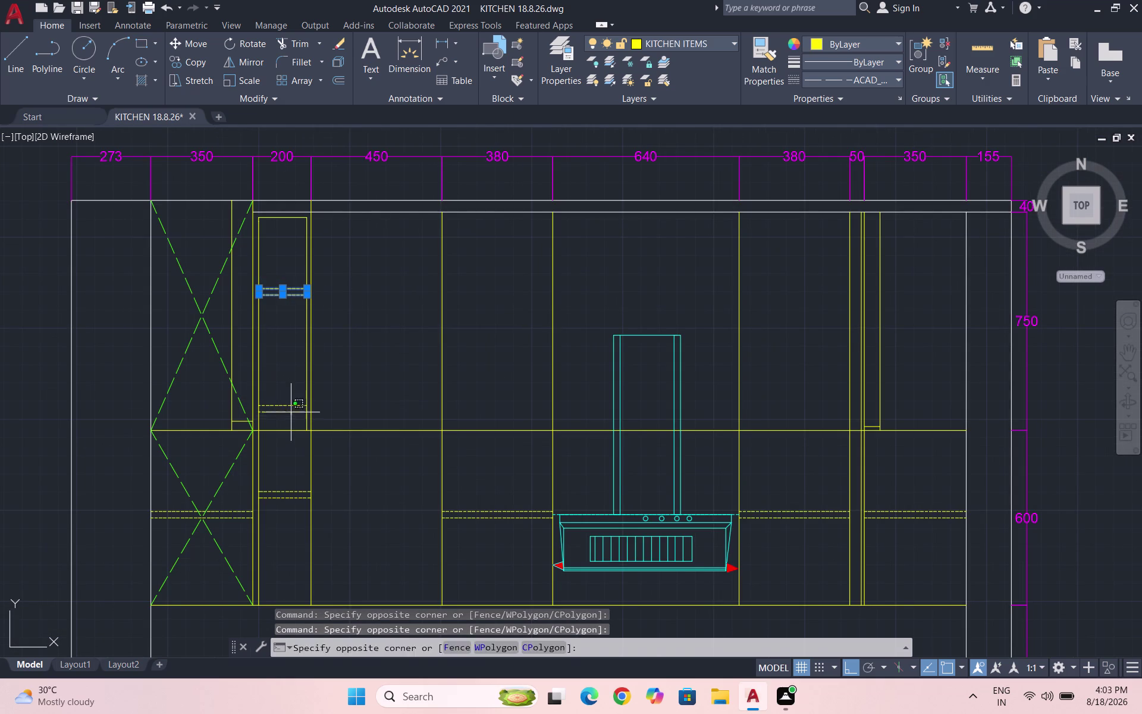
drag(290, 413, 287, 405)
click(276, 383)
click(861, 80)
click(855, 103)
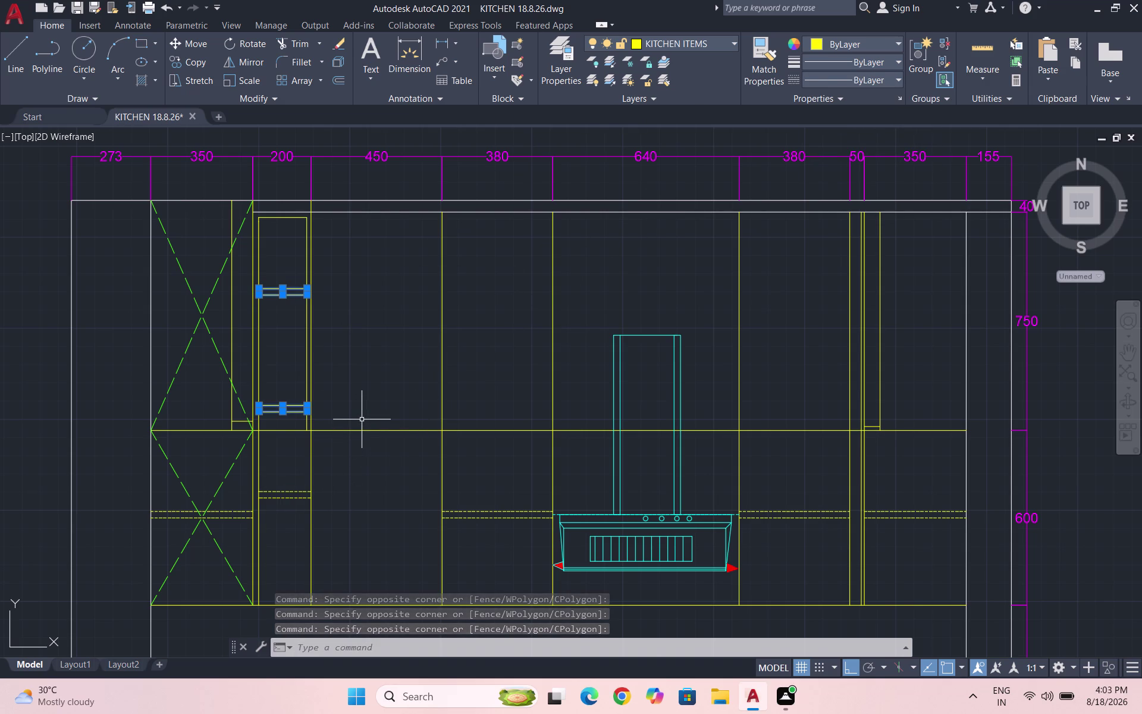
key(Escape)
Draw two dashed door-swing lines across the upper 450-wide cabinet.
key(l)
key(Return)
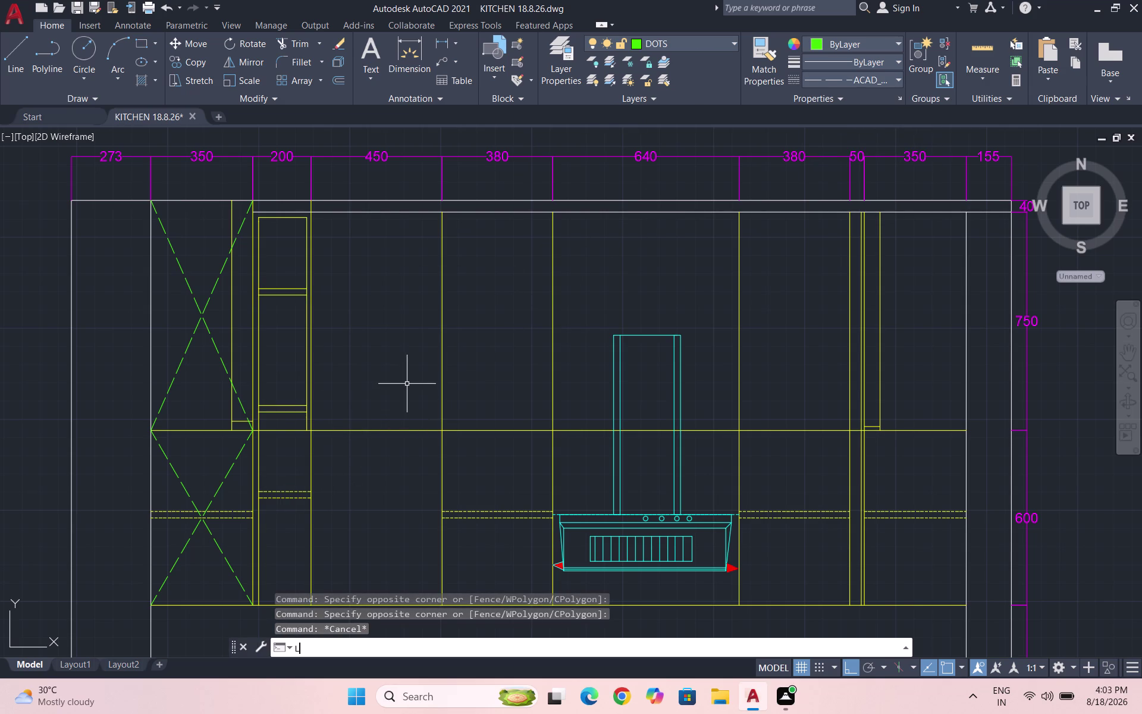
click(443, 428)
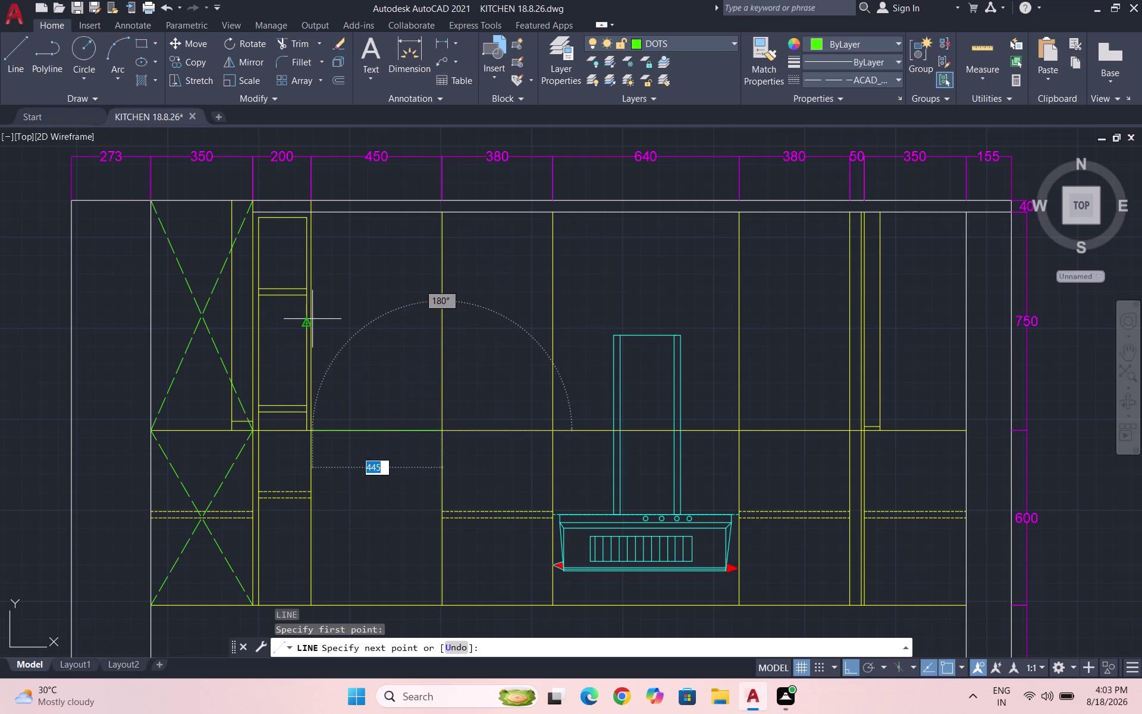
scroll(up, 3)
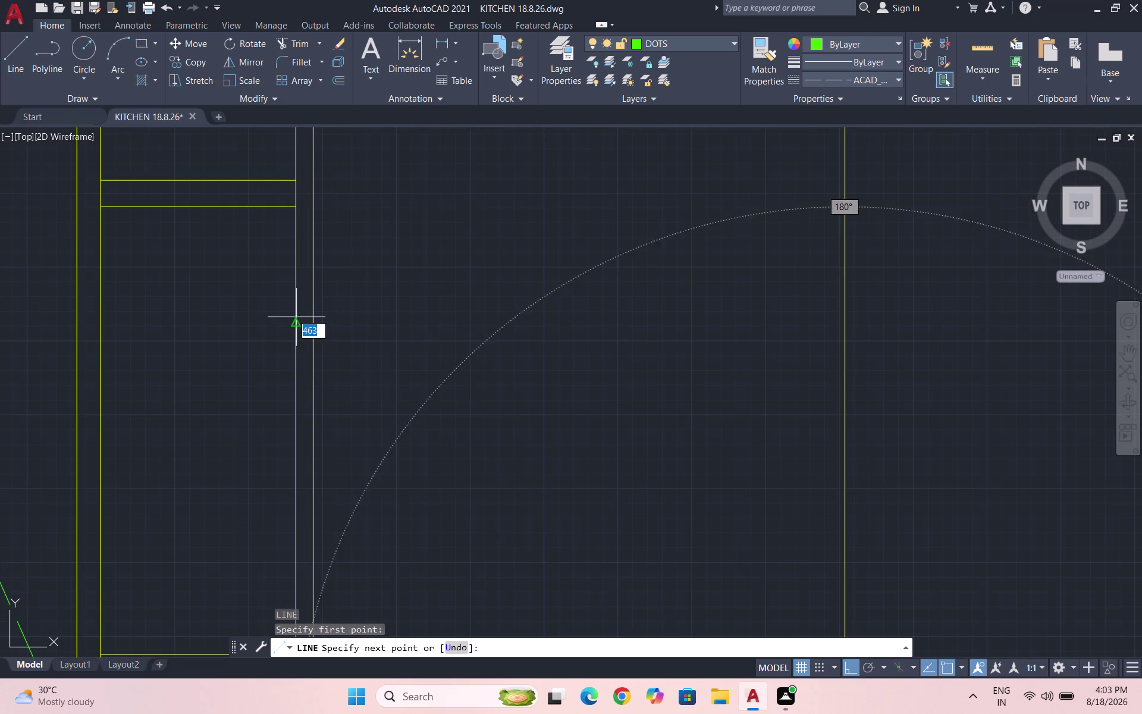
click(315, 325)
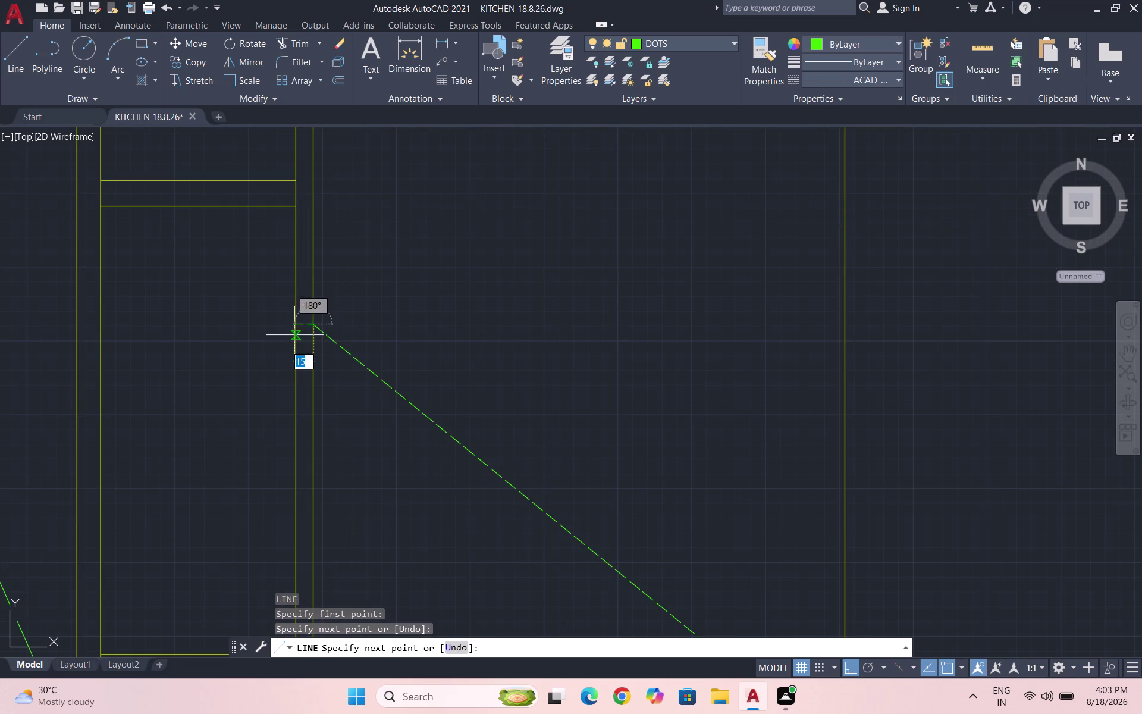
key(Escape)
scroll(down, 3)
key(space)
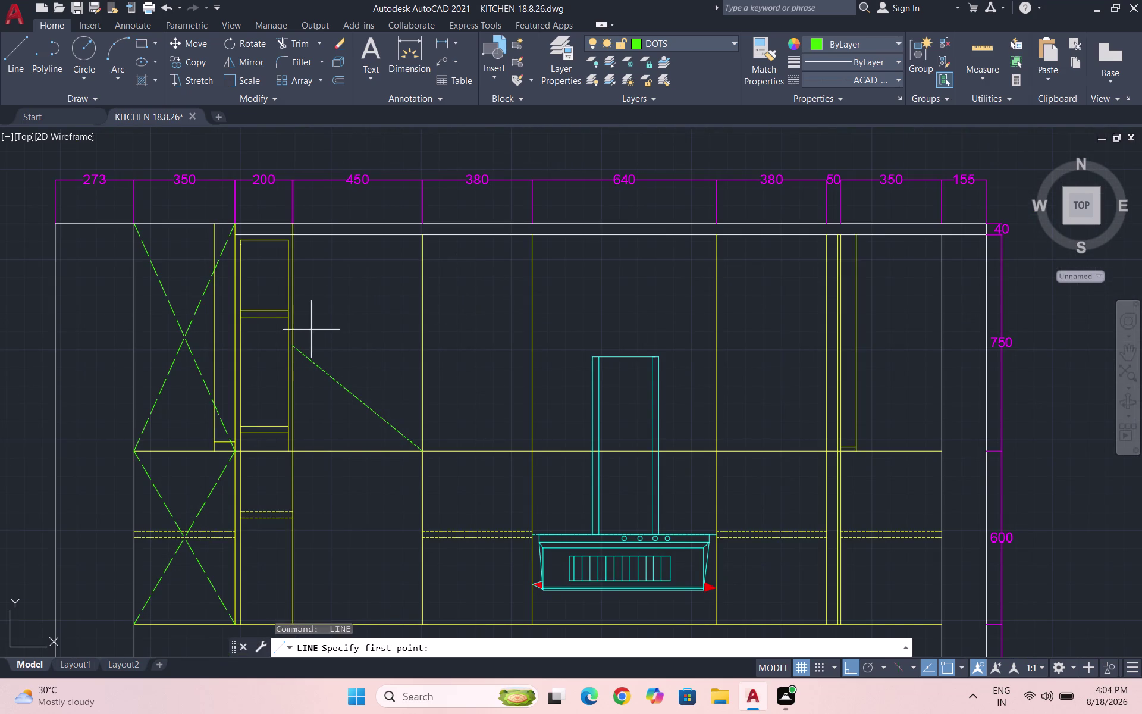
scroll(up, 3)
click(287, 365)
scroll(down, 3)
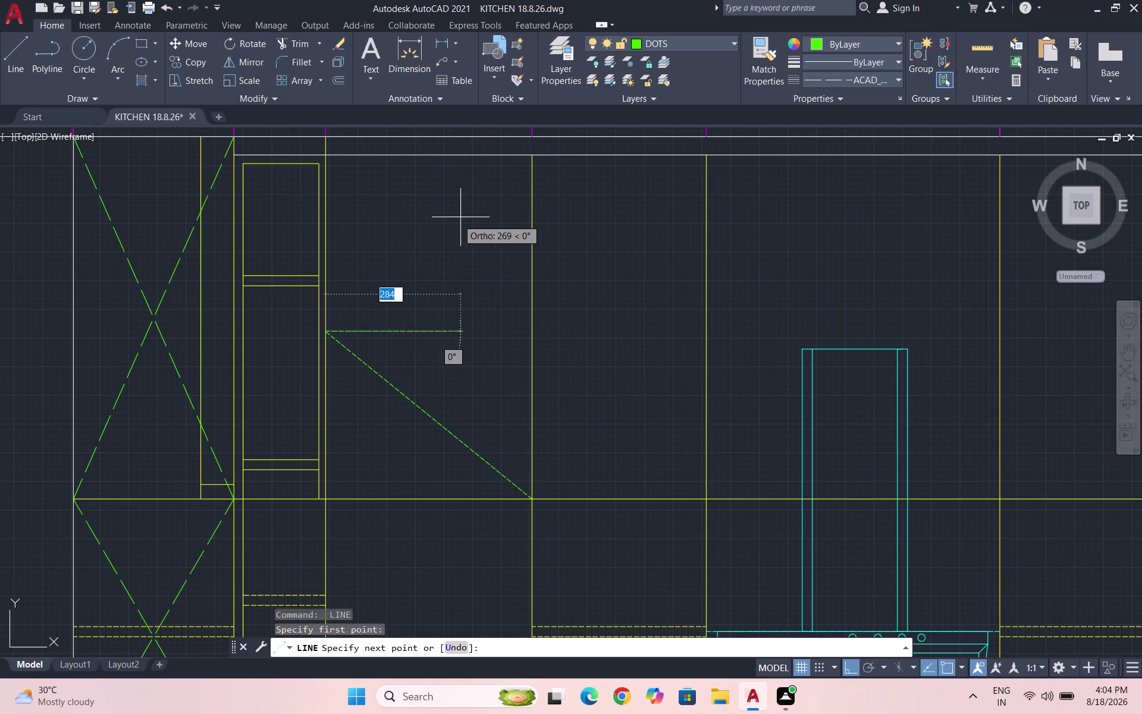
click(529, 159)
key(space)
scroll(down, 3)
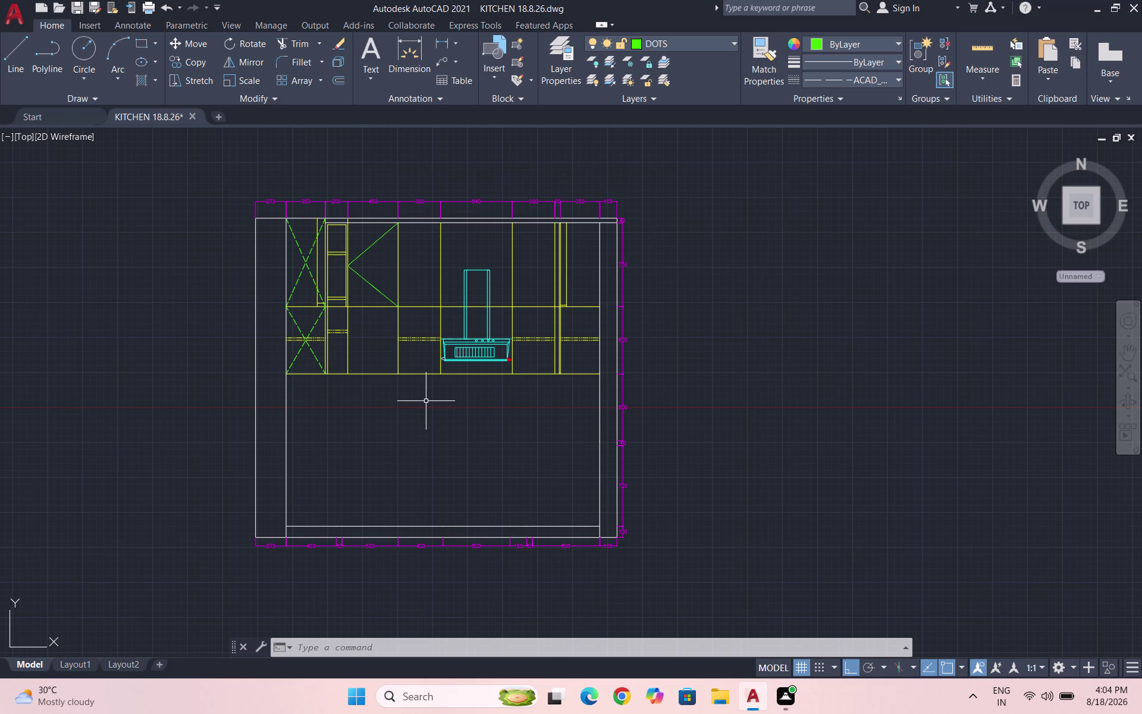
scroll(up, 3)
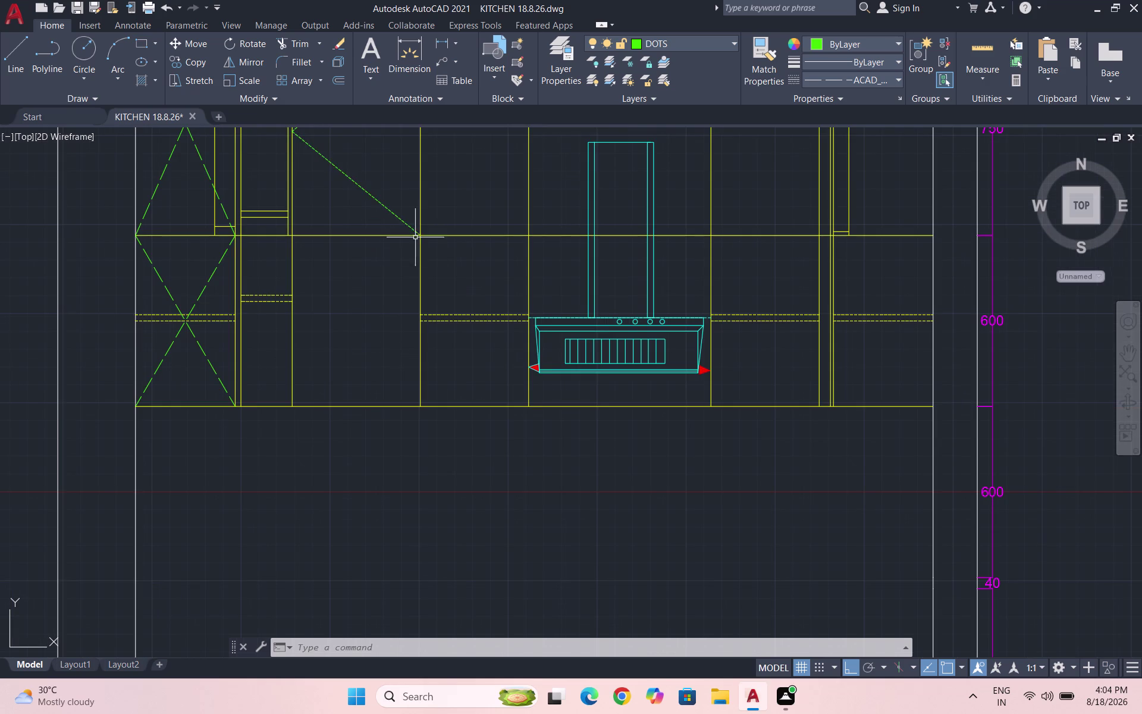
Draw the dashed swing lines on the lower 450-wide cabinet and save the drawing.
key(l)
key(Return)
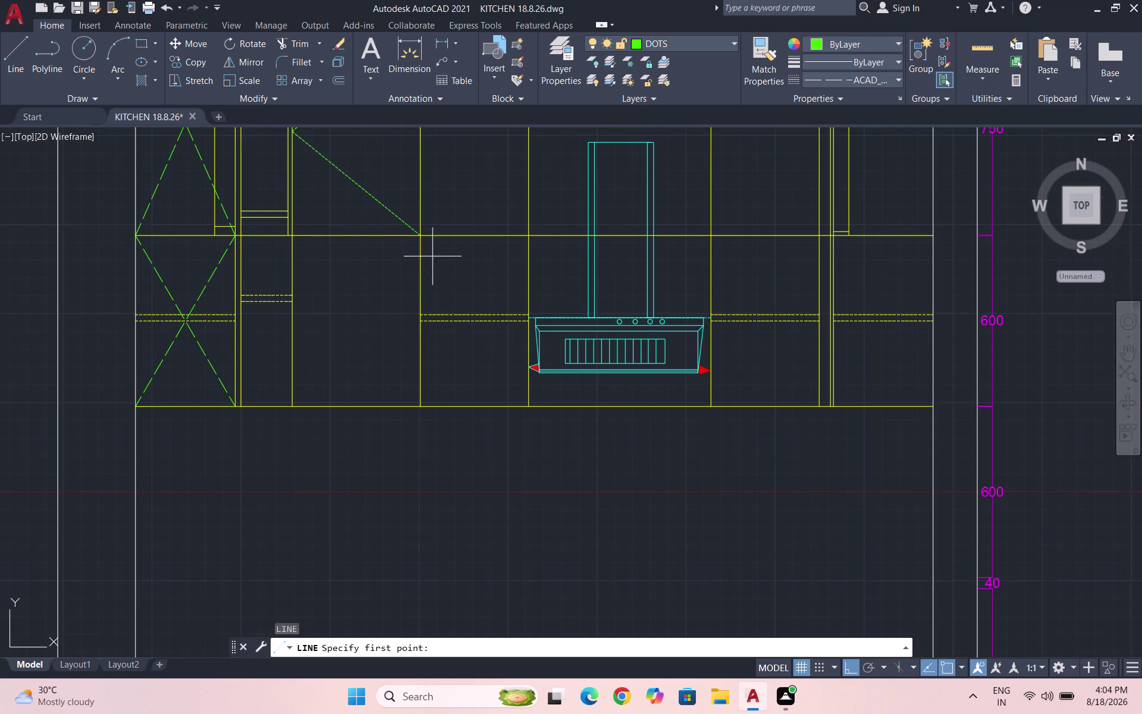
click(417, 235)
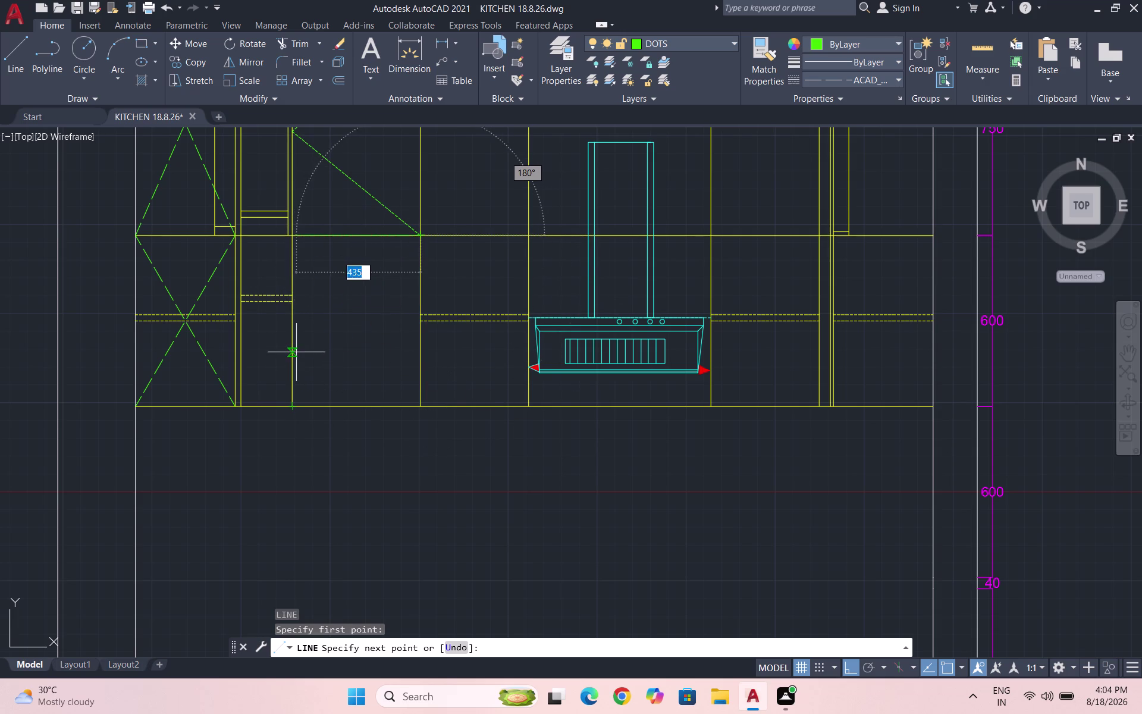
scroll(up, 3)
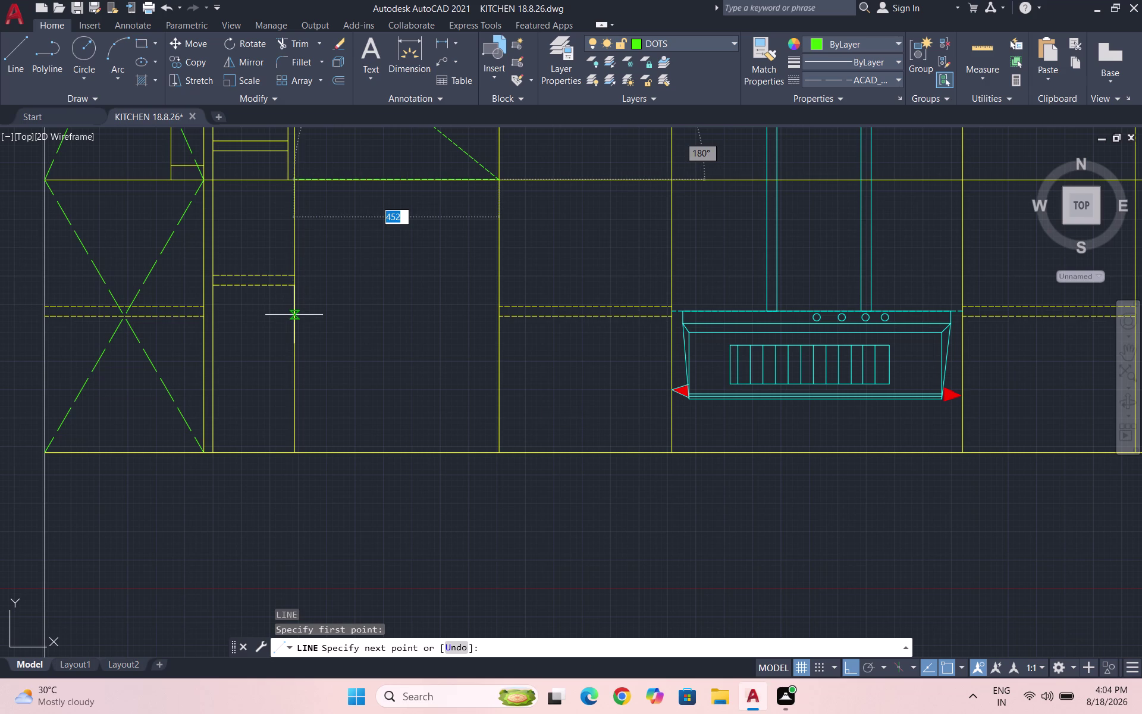
click(293, 310)
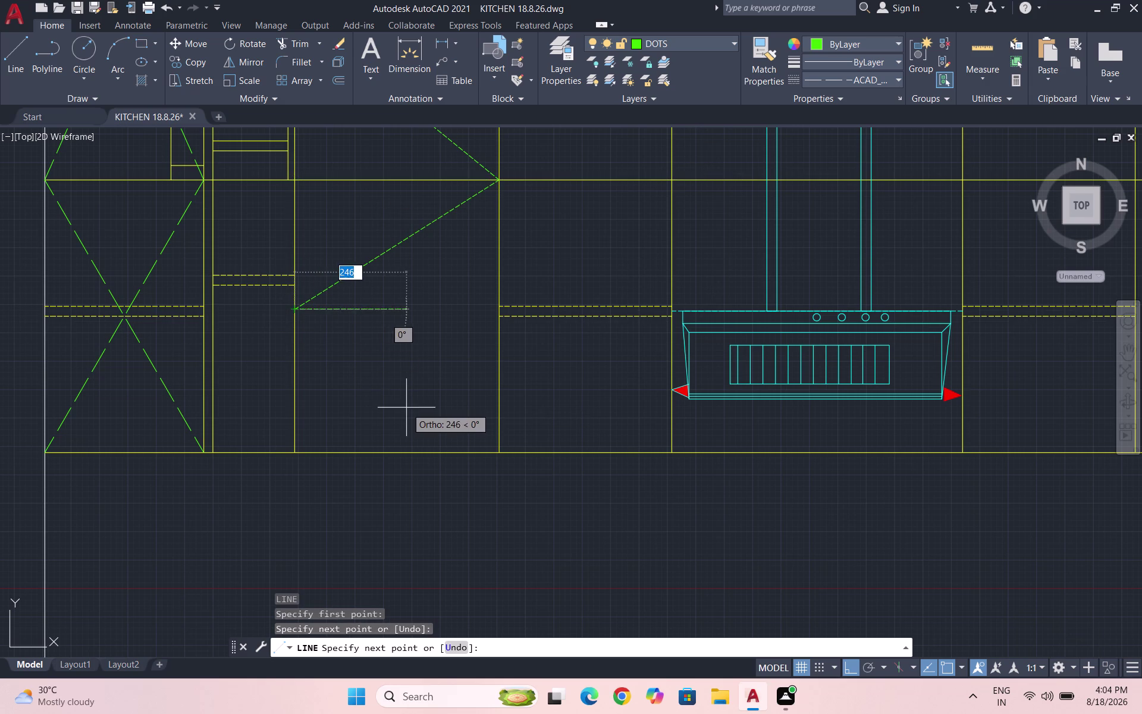
click(493, 450)
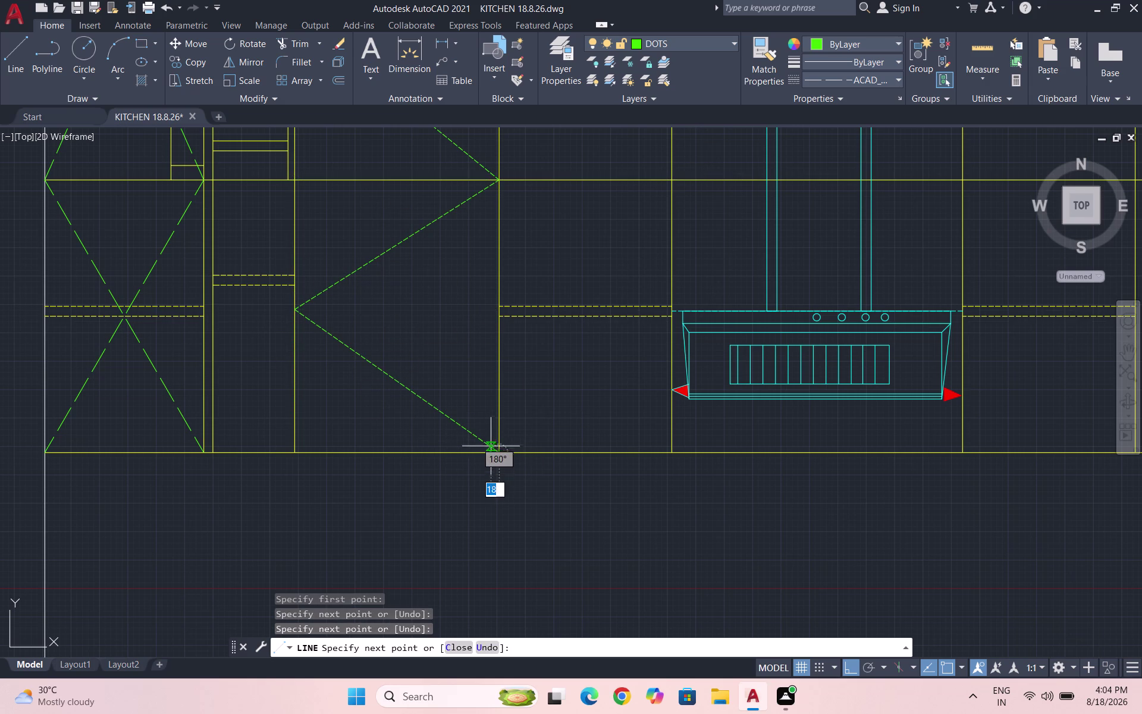
key(Escape)
scroll(down, 3)
key(ctrl+s)
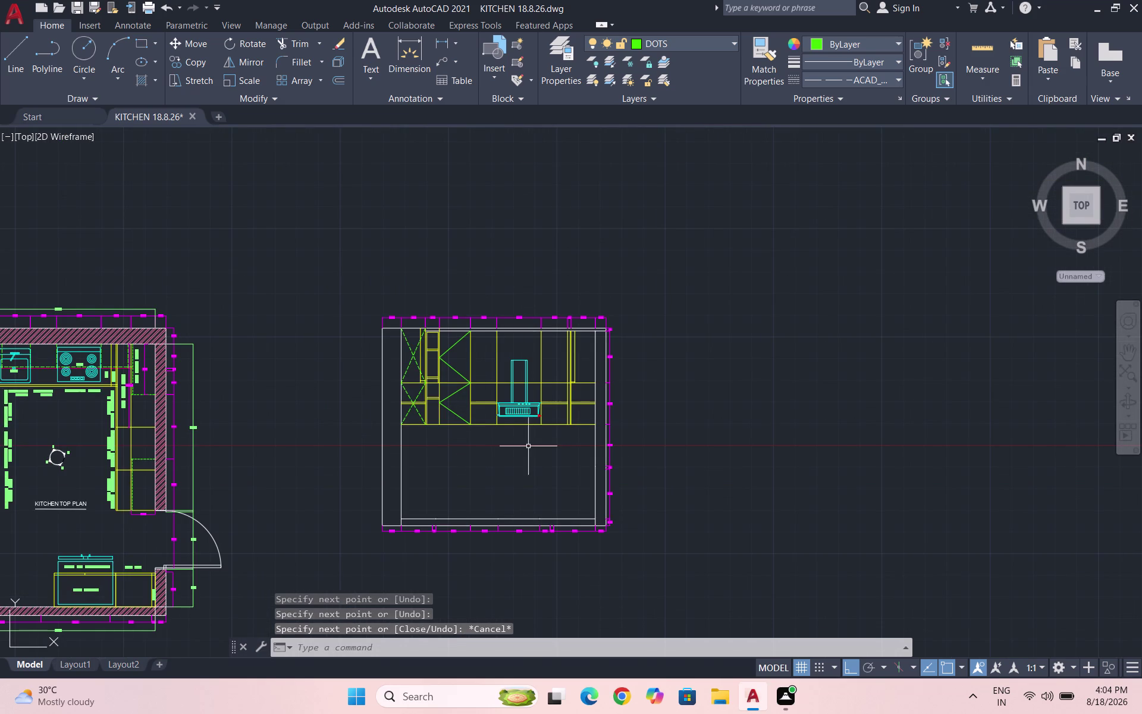
scroll(up, 3)
click(519, 403)
Select the four diagonal shutter lines, set their linetype scale to 5, and save.
click(480, 329)
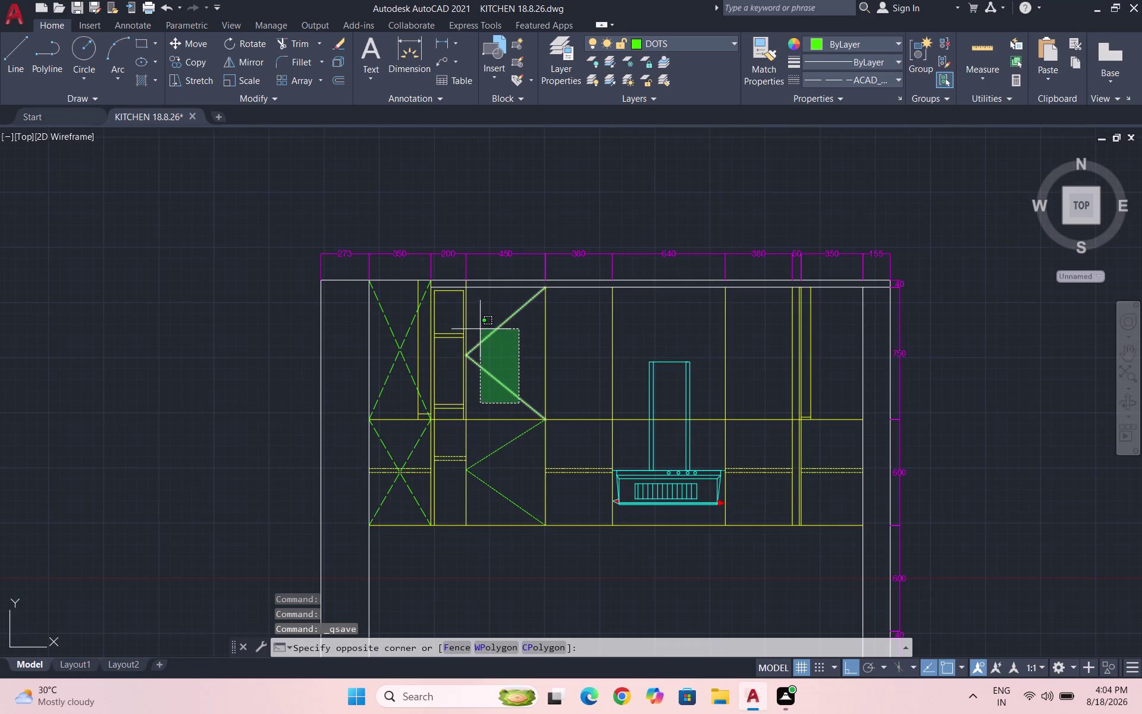
drag(510, 515, 509, 507)
click(487, 444)
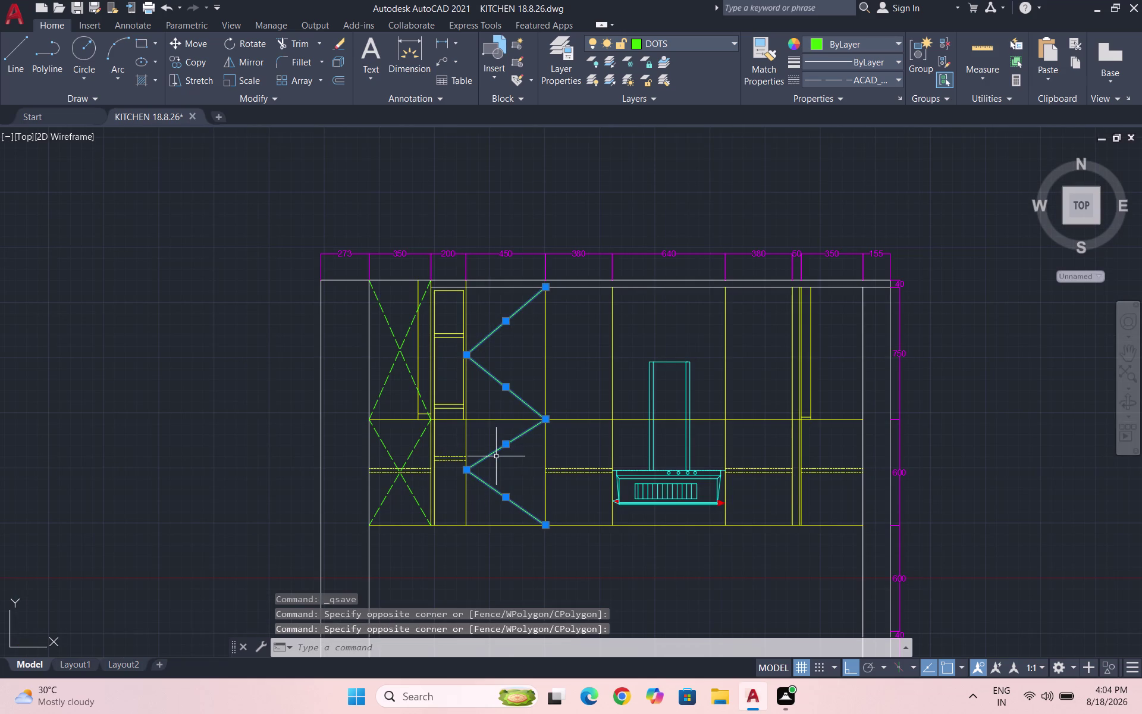
text(PR)
key(Return)
click(118, 142)
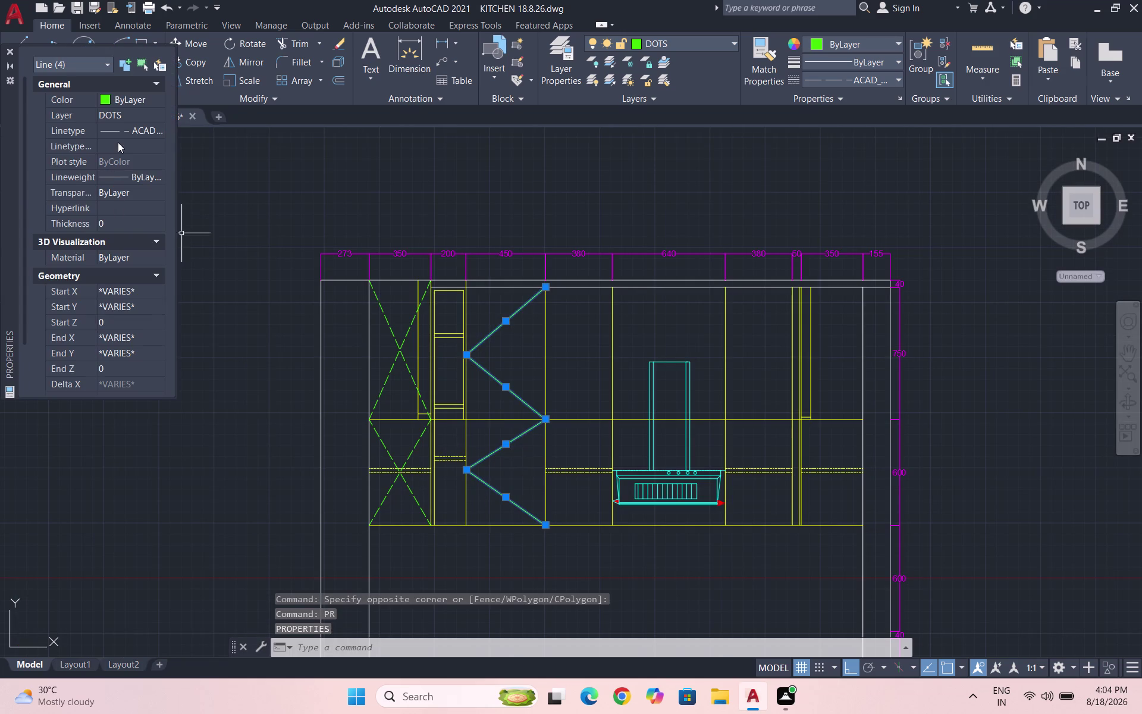
key(5)
key(Return)
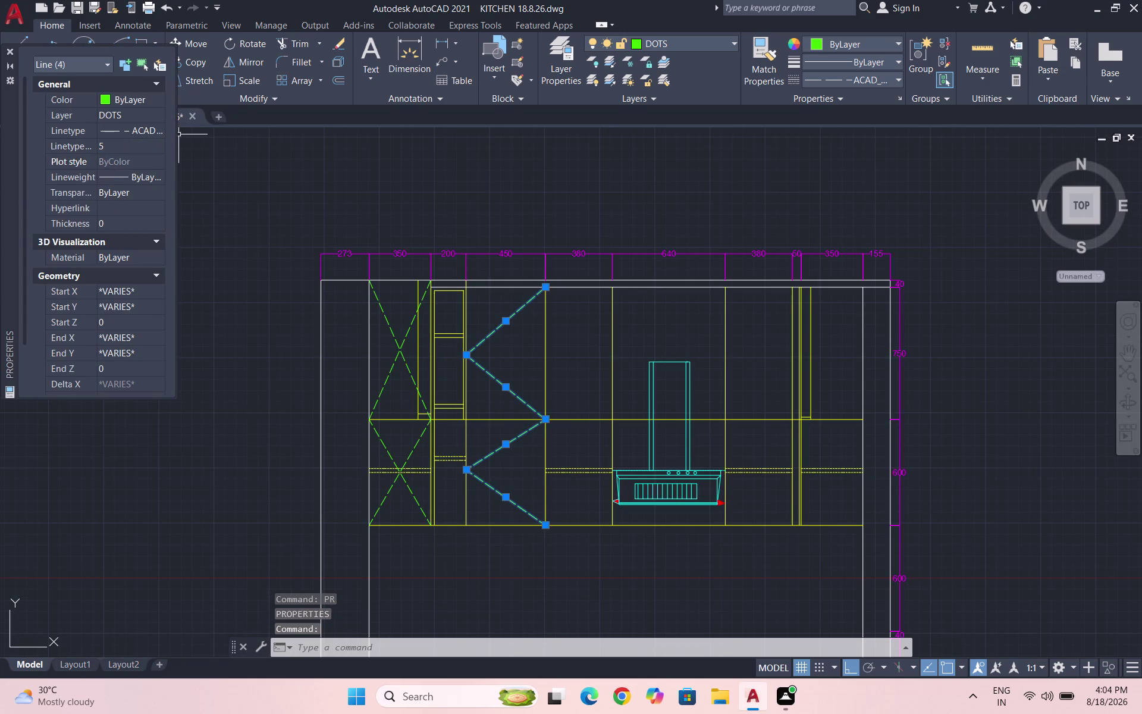
click(11, 48)
key(Escape)
scroll(down, 3)
key(ctrl+s)
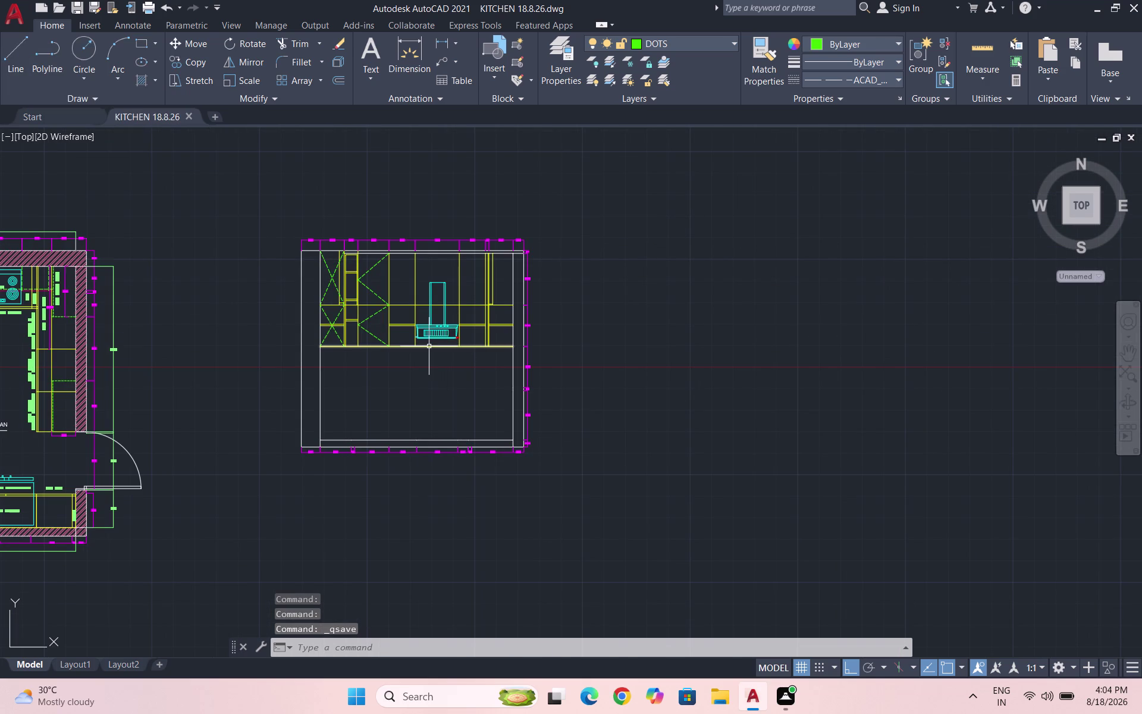
Draw a trial multi-point line across the upper cabinets, then cancel it.
scroll(up, 3)
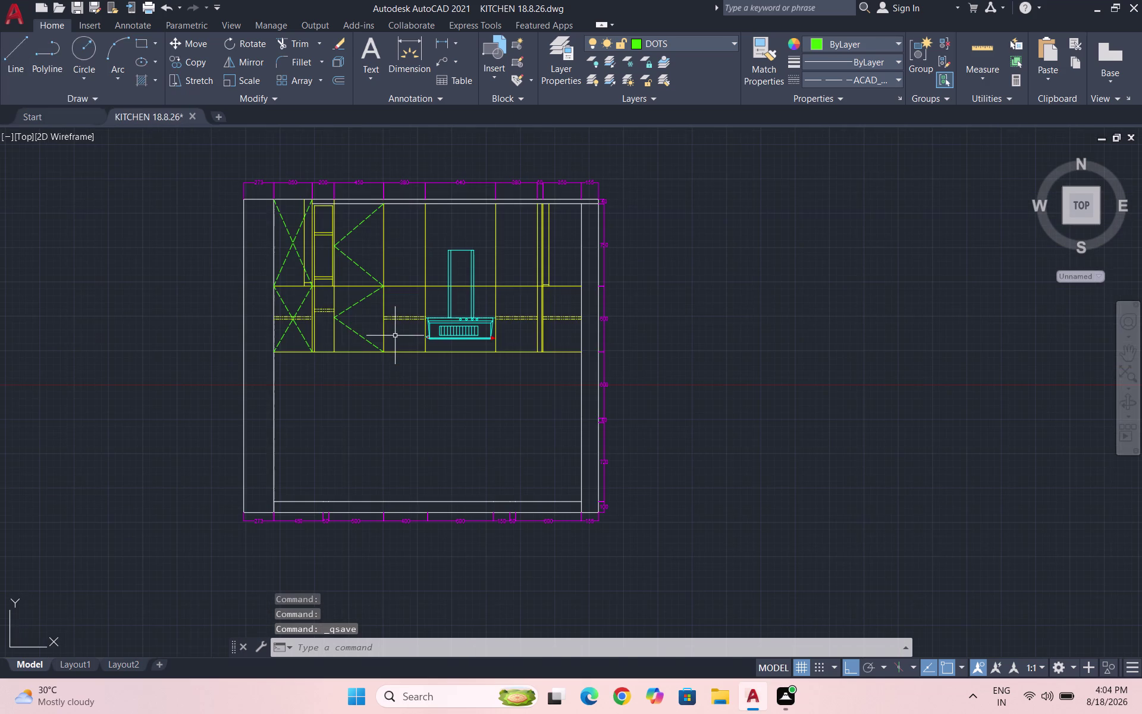
scroll(up, 3)
key(l)
key(Return)
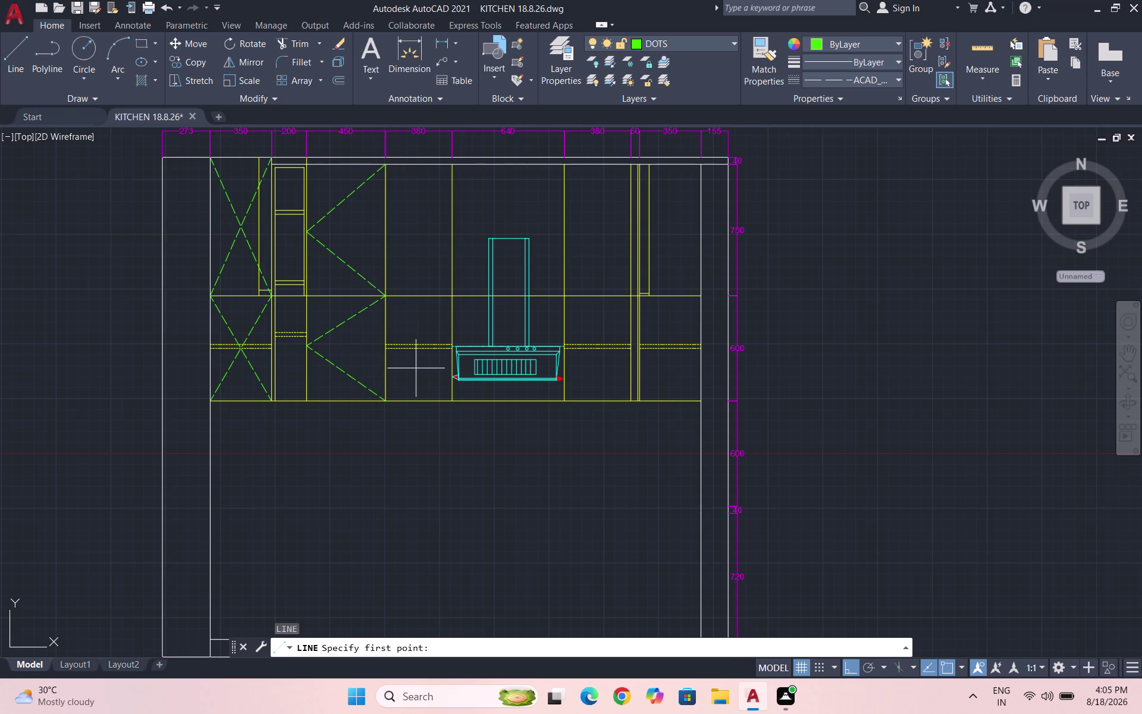
scroll(up, 3)
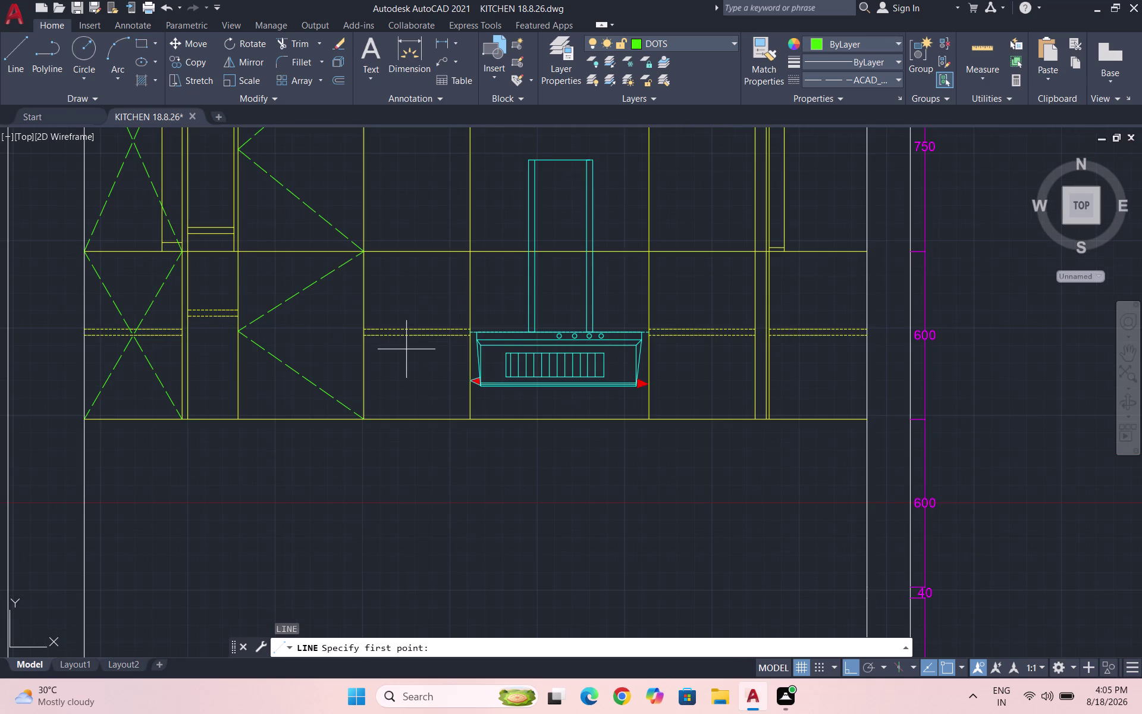
click(468, 417)
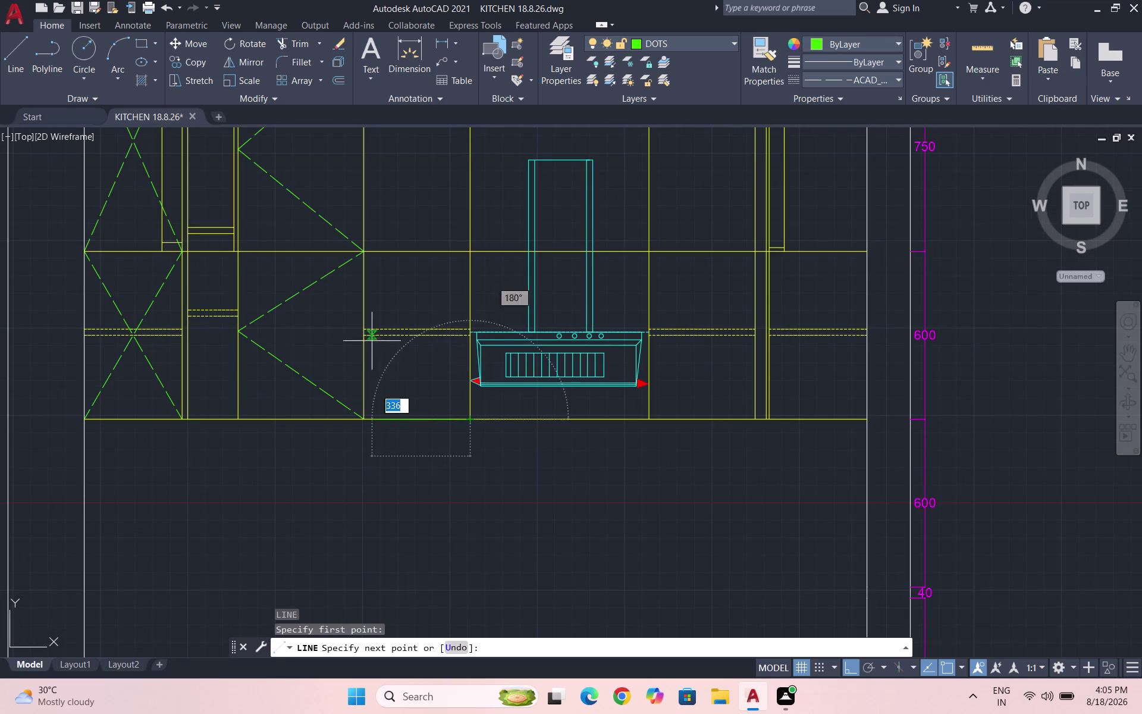
scroll(up, 3)
click(373, 347)
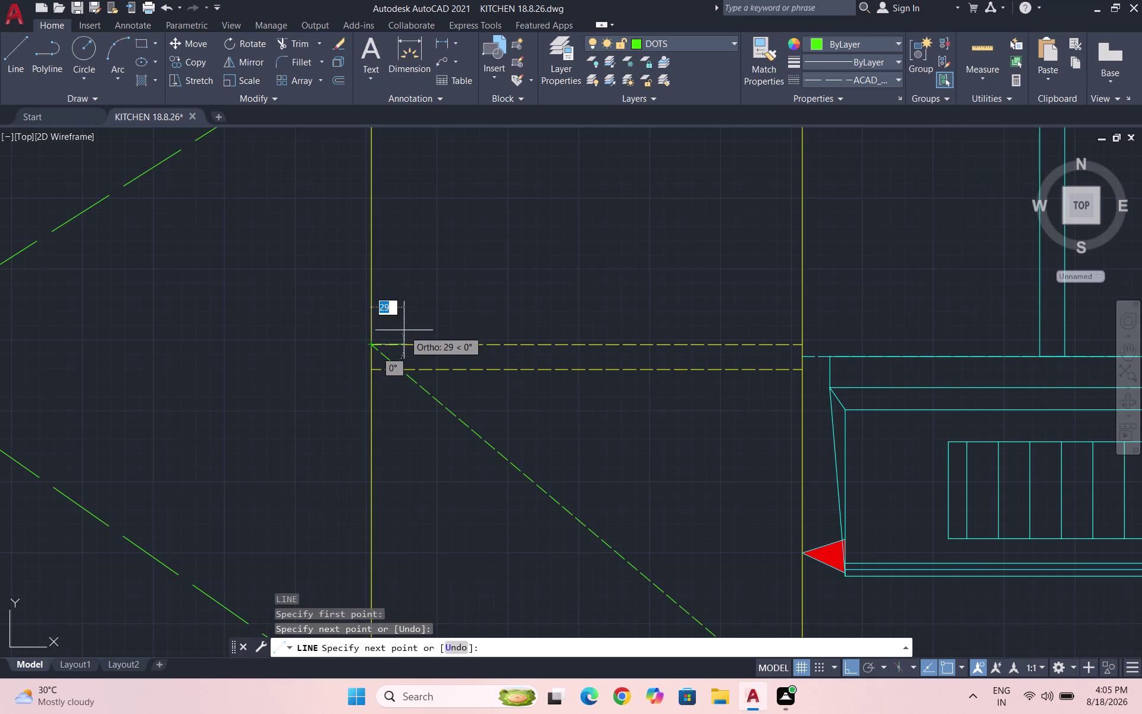
scroll(down, 3)
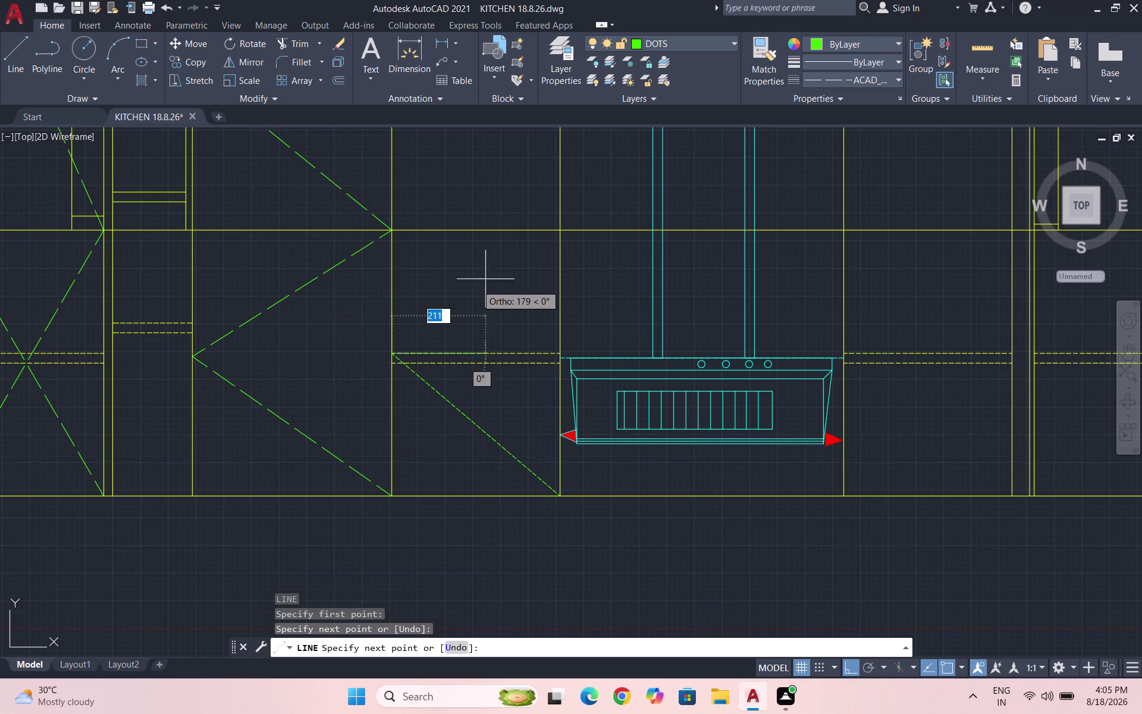
click(559, 233)
scroll(down, 3)
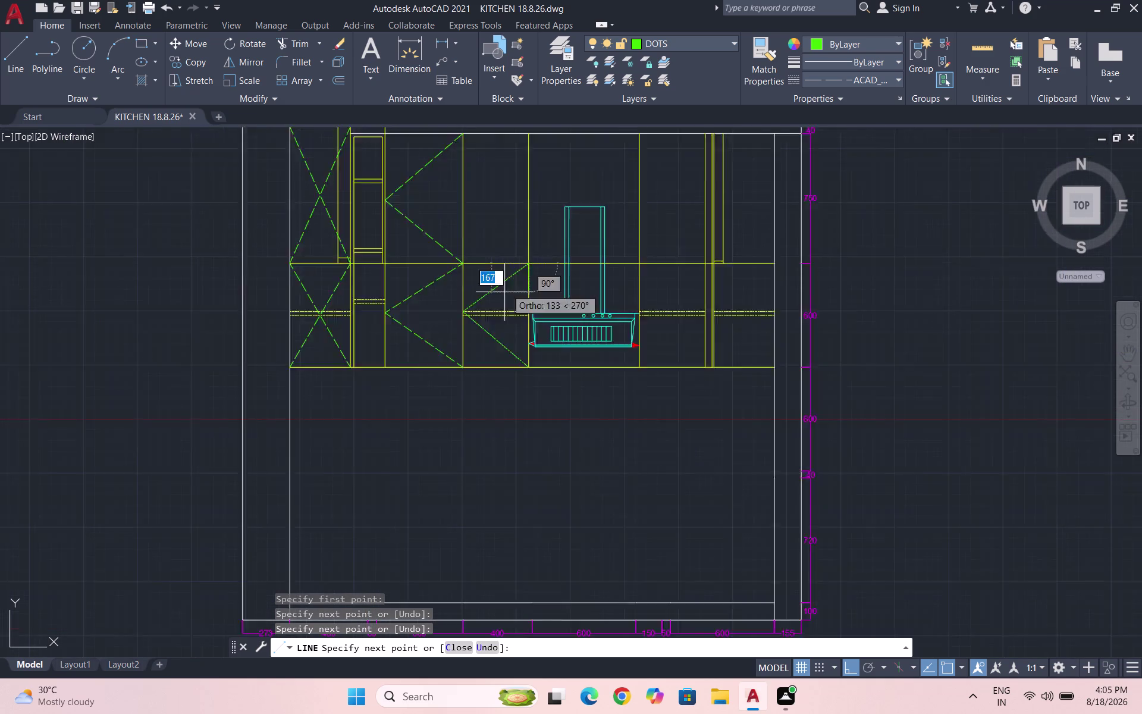
scroll(down, 3)
scroll(up, 3)
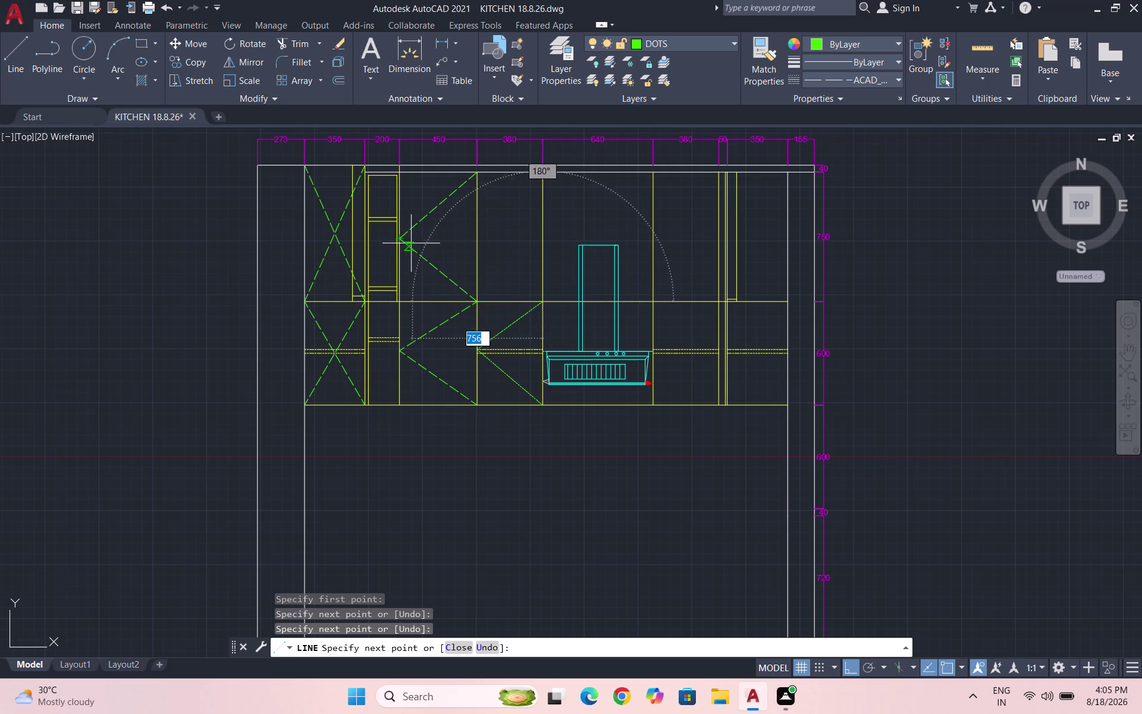
scroll(up, 3)
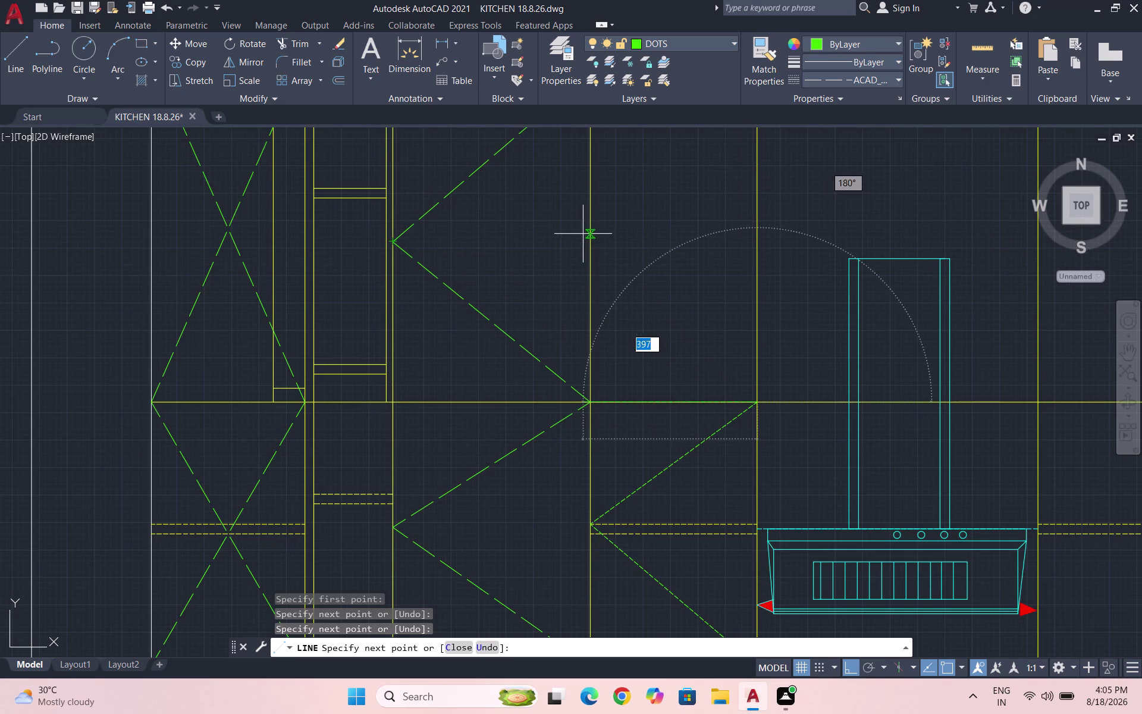
scroll(up, 3)
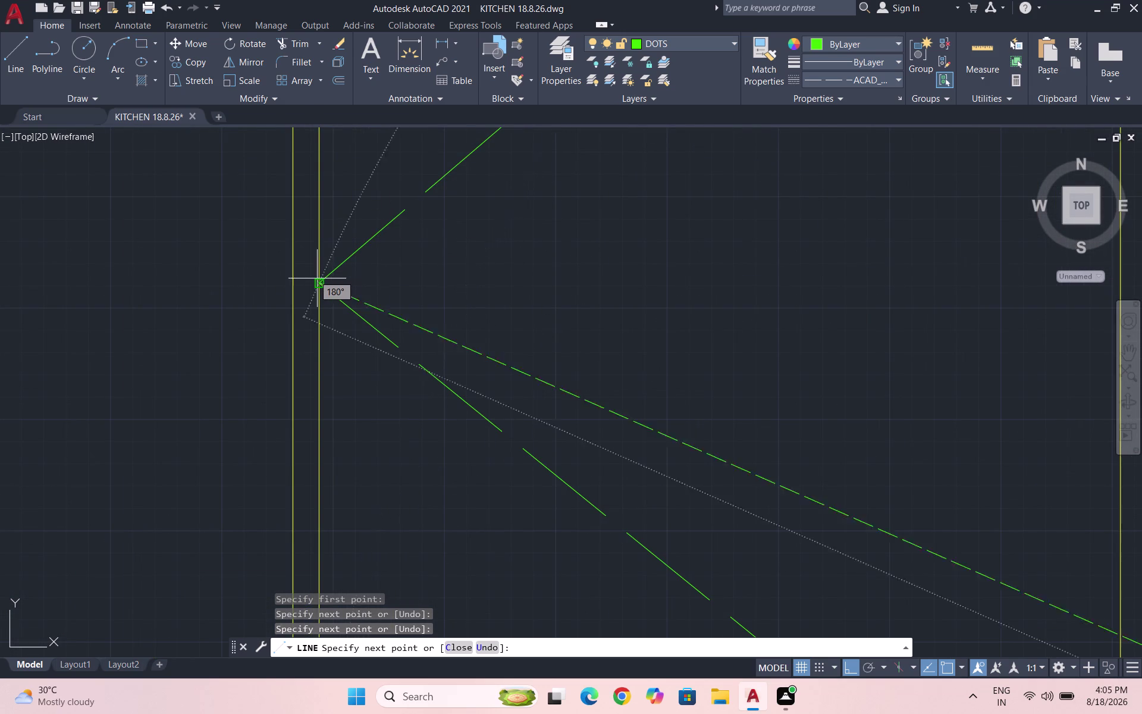
scroll(down, 3)
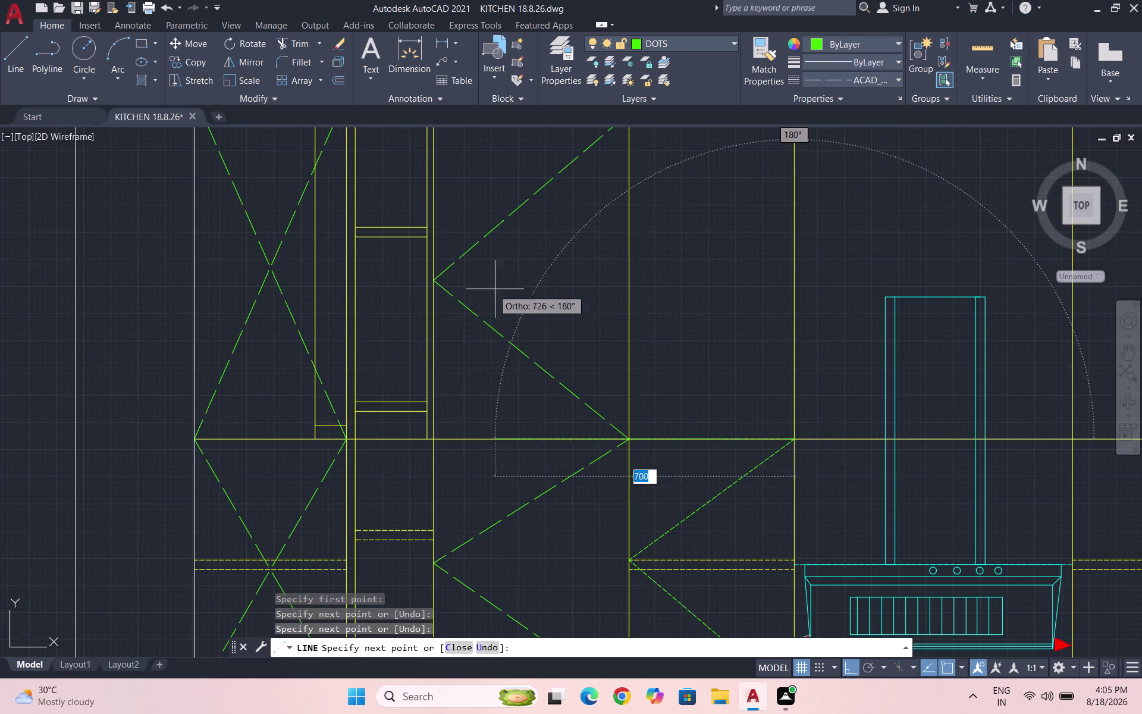
key(Escape)
key(Escape)
Draw a horizontal dashed line from the triangle tip to the cabinet edge.
key(l)
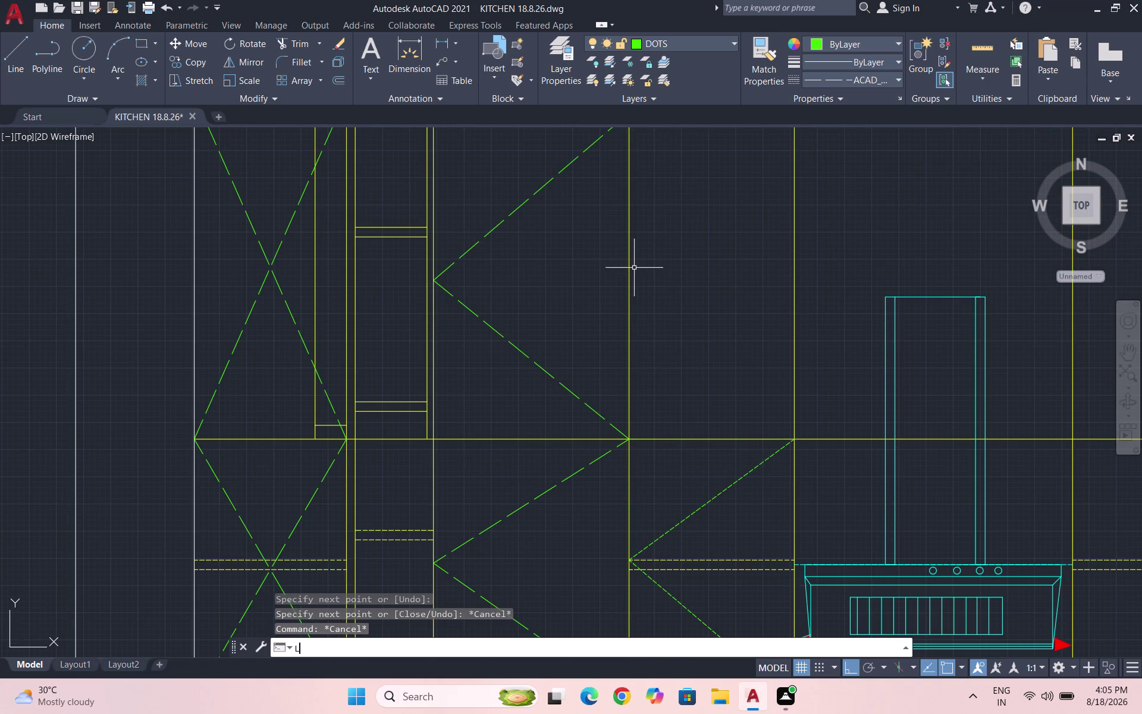
key(Return)
click(436, 281)
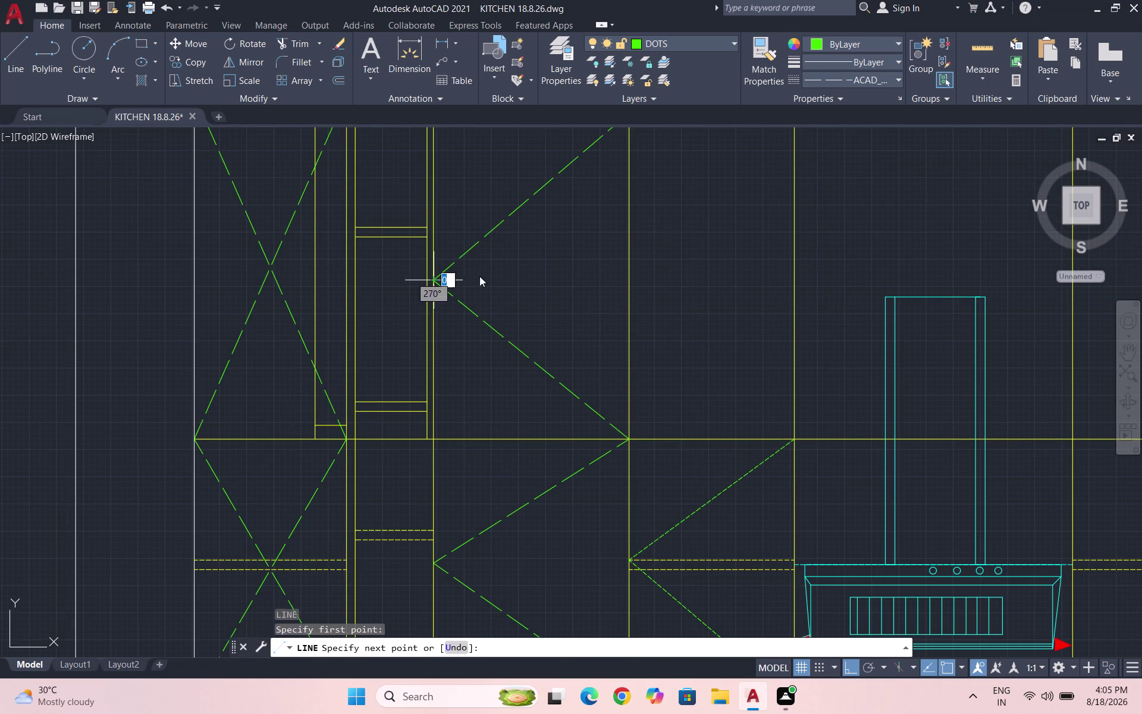
click(630, 283)
key(Escape)
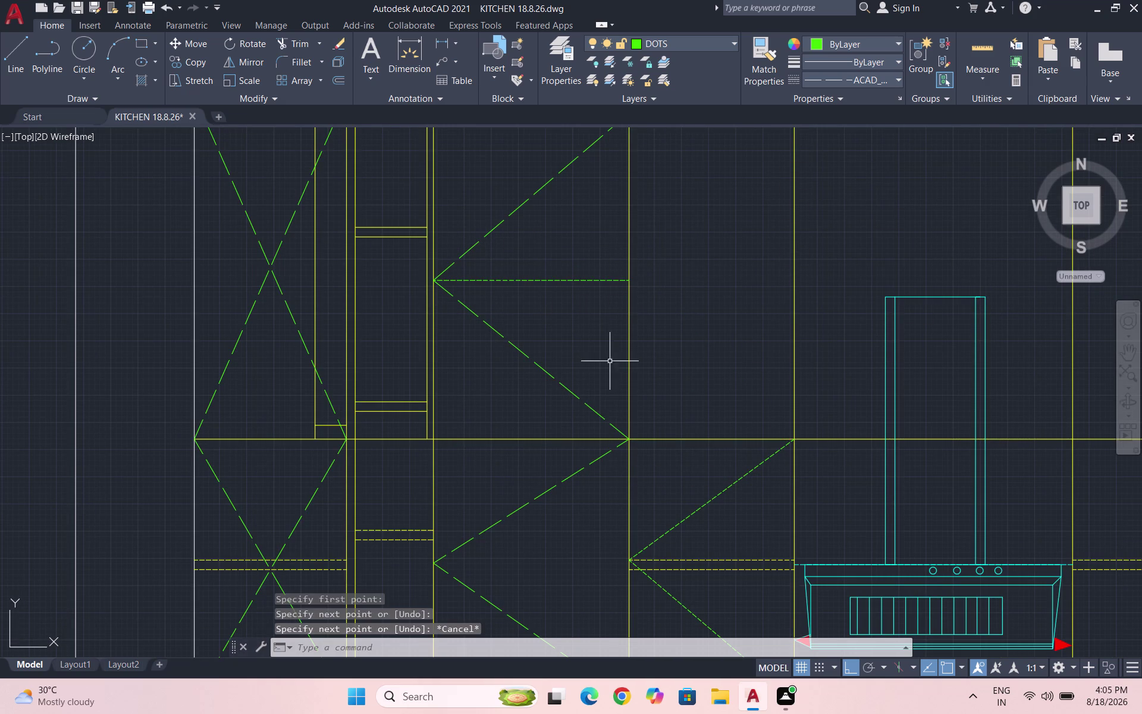
Draw another dashed line from the lower corner up to the cabinet edge.
key(l)
key(Return)
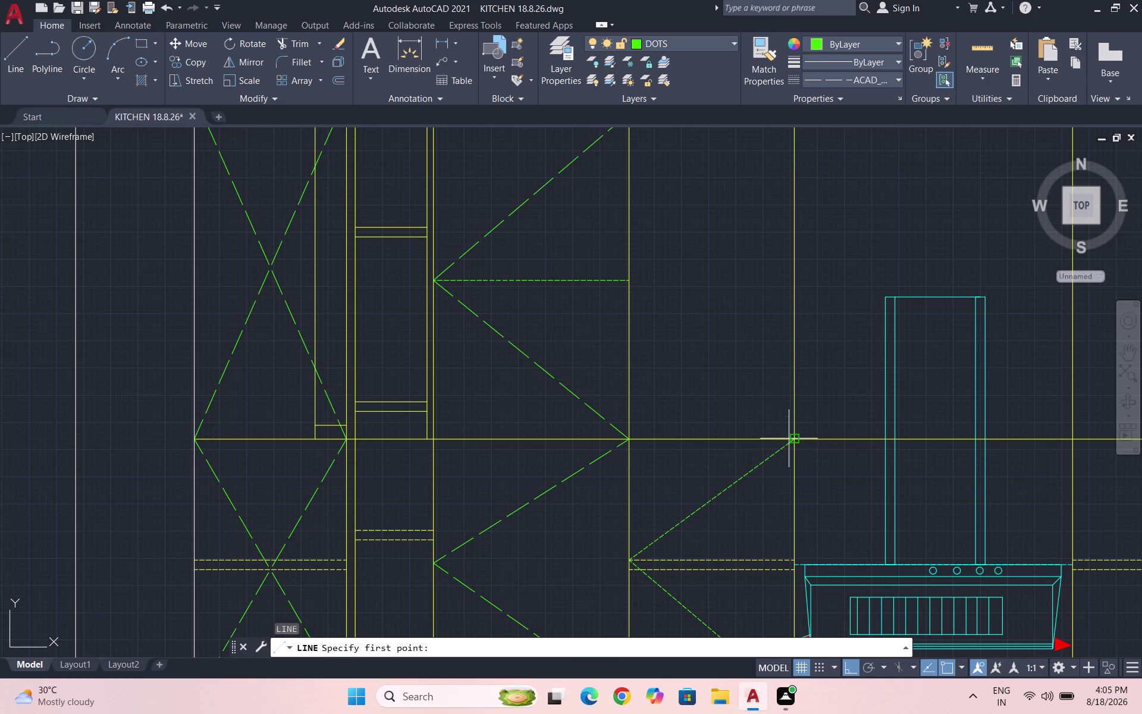
click(792, 439)
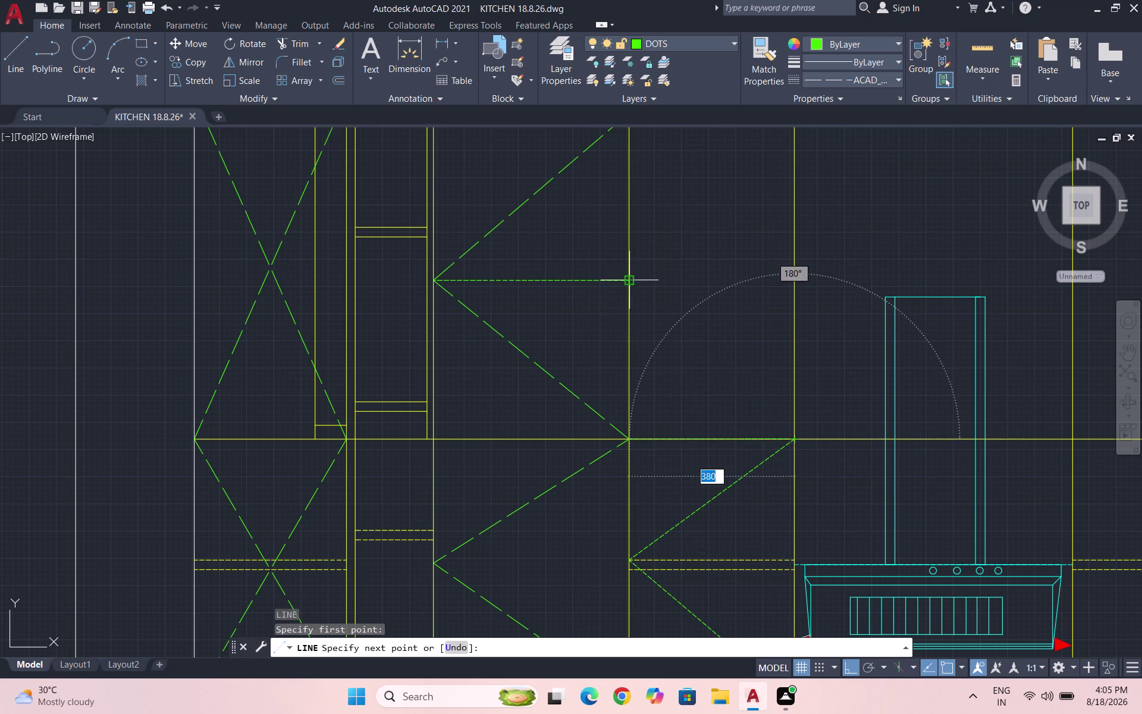
click(629, 281)
scroll(down, 3)
scroll(up, 3)
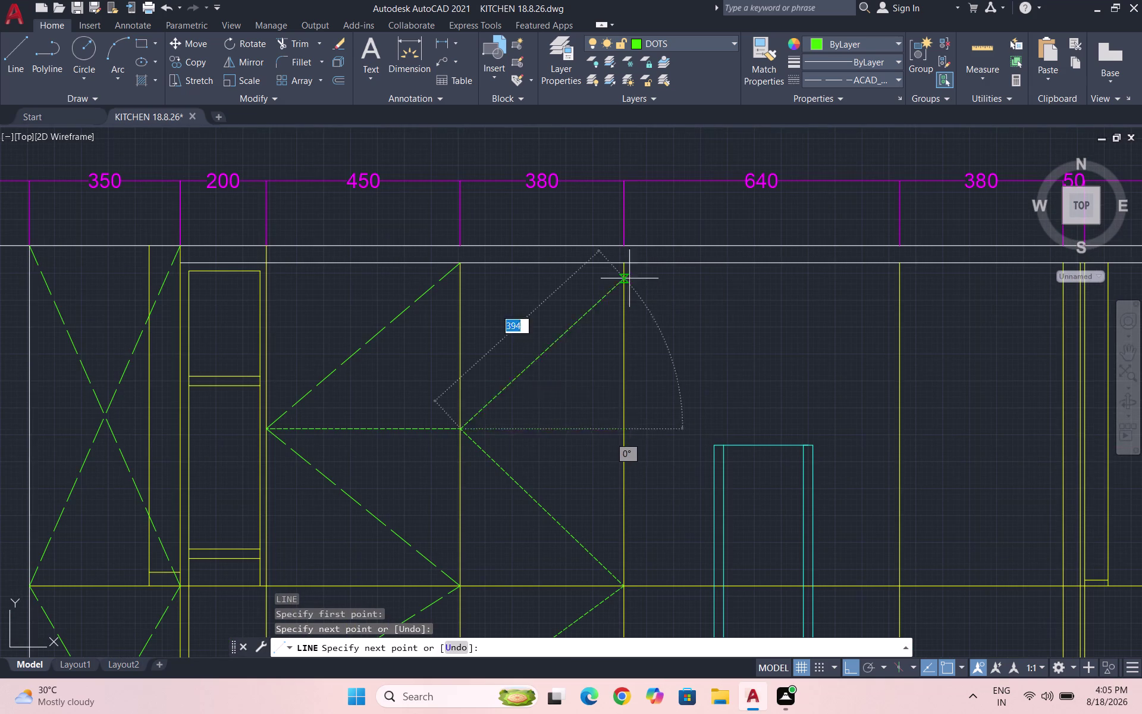
click(622, 267)
key(Escape)
scroll(down, 3)
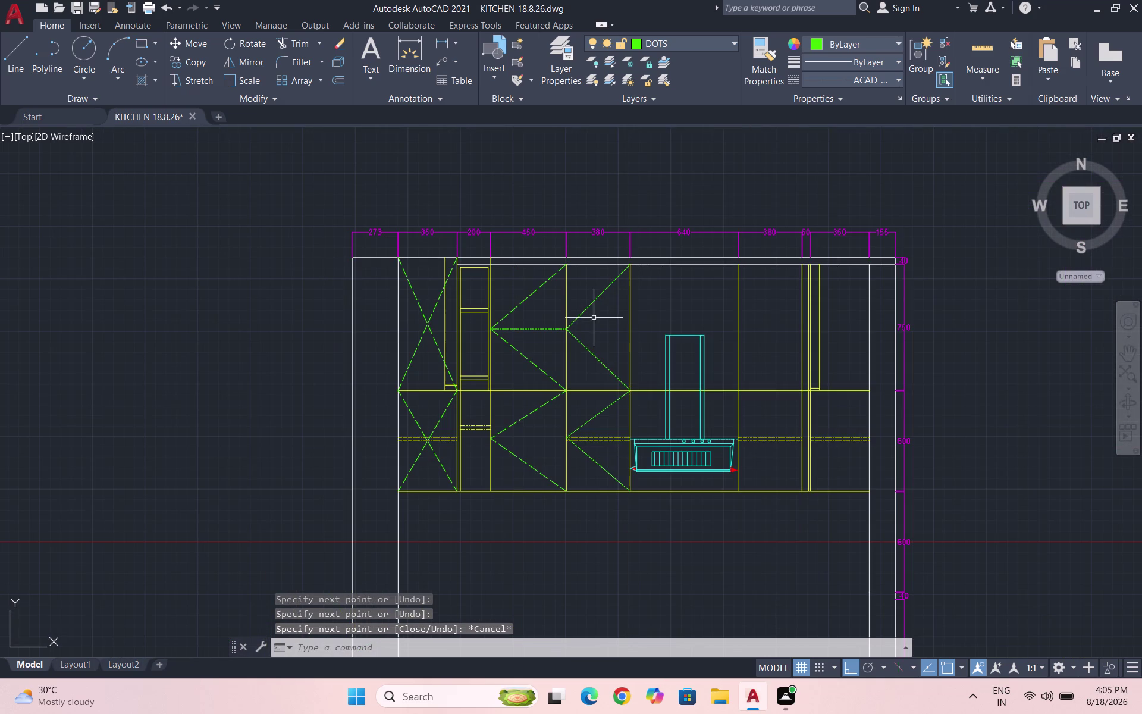
scroll(up, 3)
scroll(up, 3)
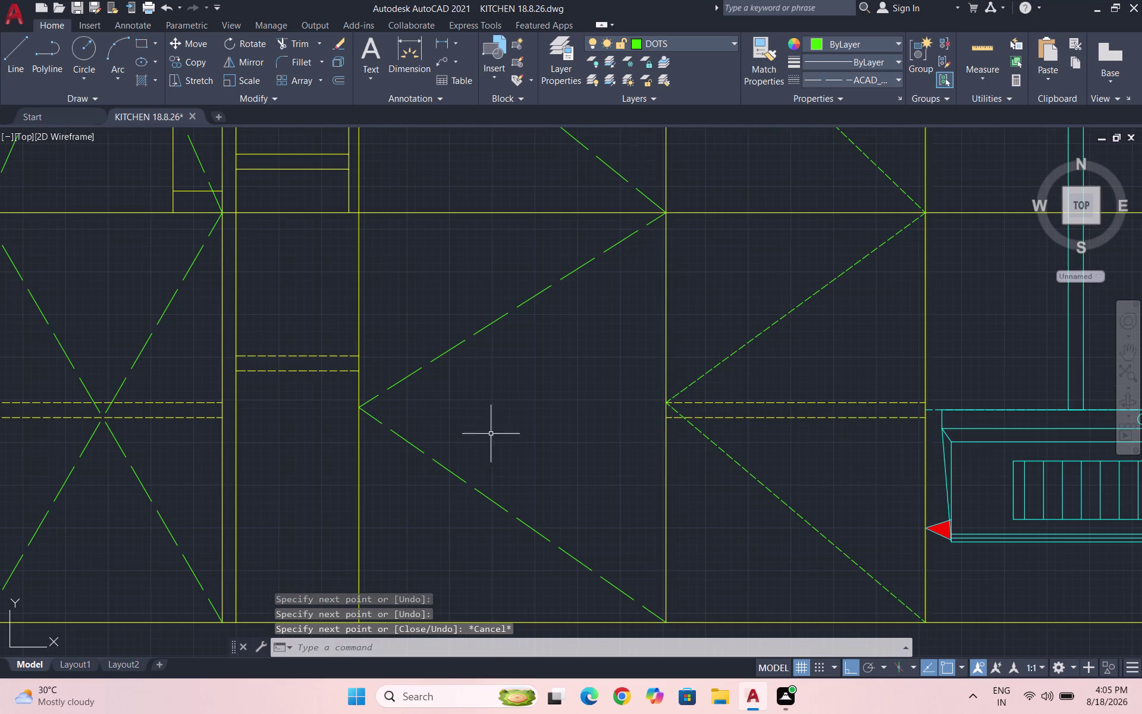
scroll(down, 3)
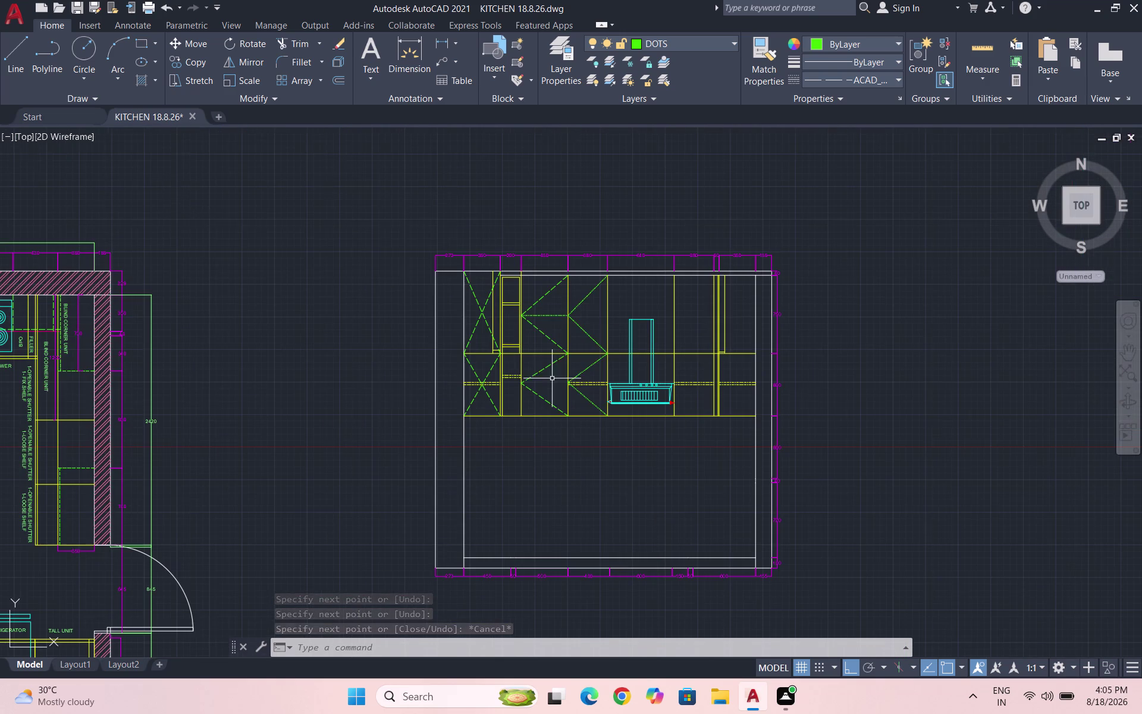
scroll(up, 3)
click(557, 308)
Delete the unwanted horizontal dashed line and save the drawing.
click(548, 302)
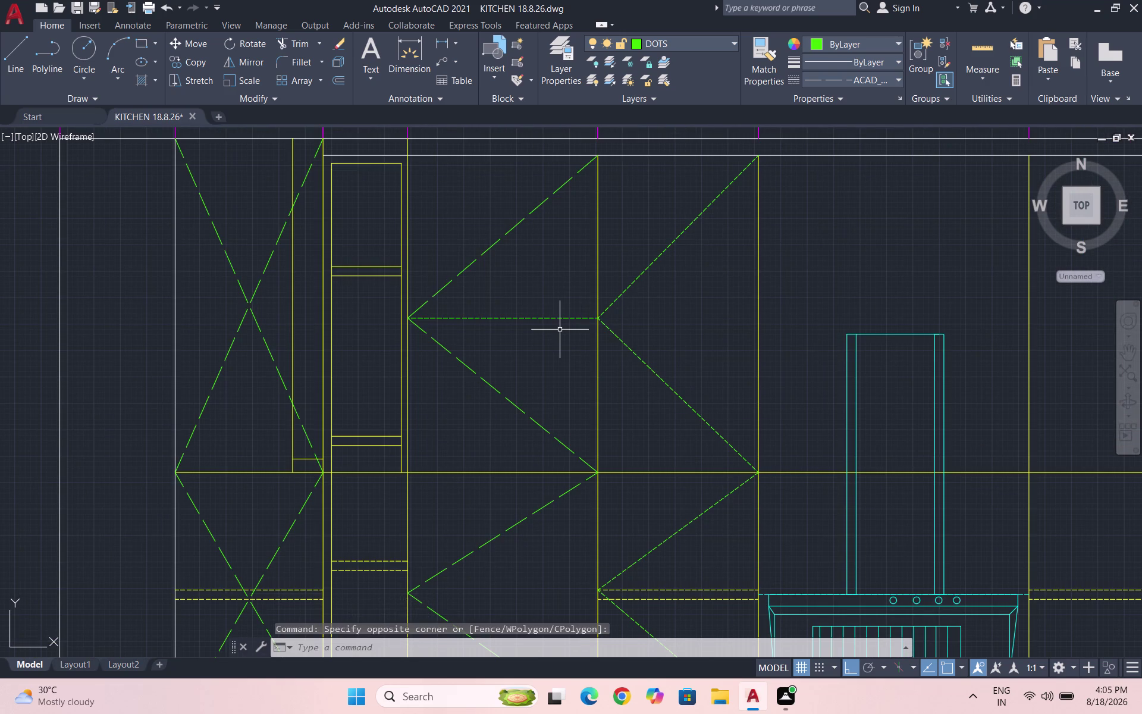
key(Escape)
drag(560, 332, 553, 328)
click(532, 303)
key(Delete)
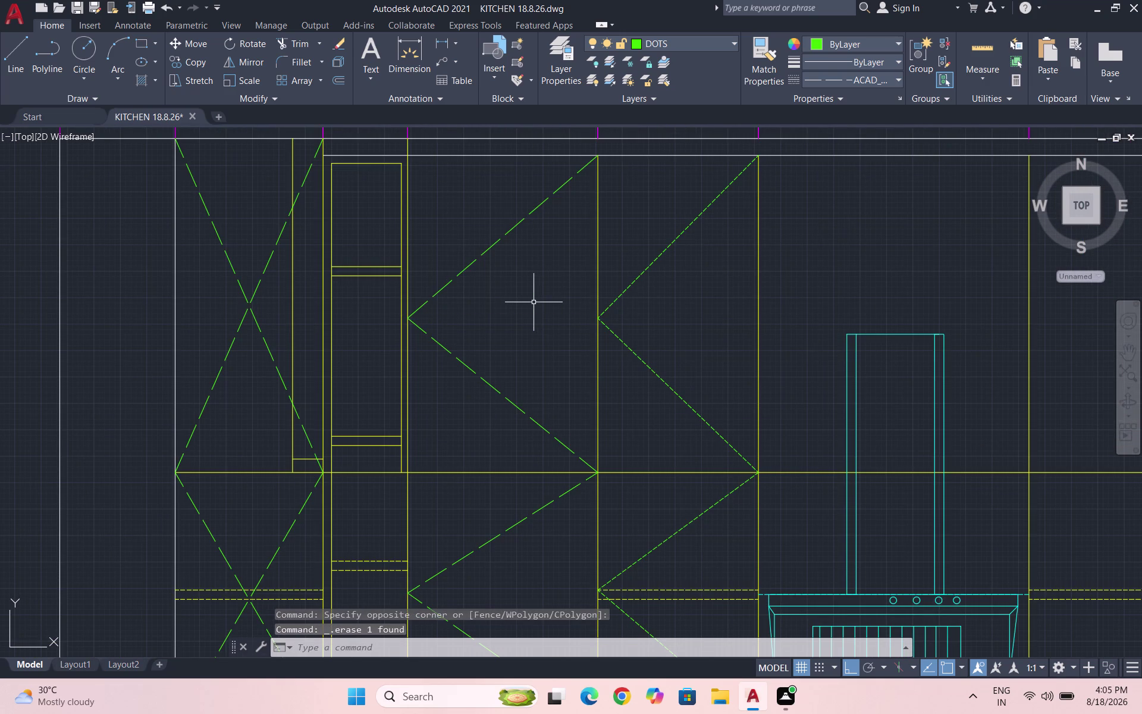
key(ctrl+s)
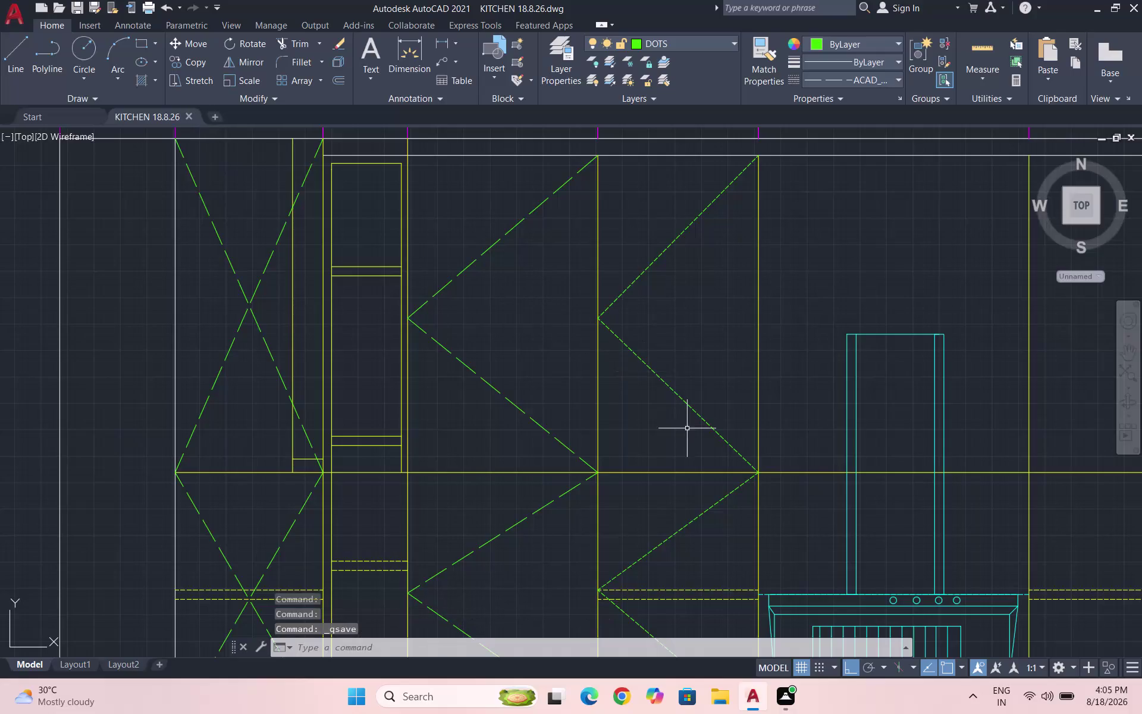
Select the four dashed diagonal door lines beside the hood.
drag(683, 410, 678, 383)
click(649, 249)
scroll(down, 3)
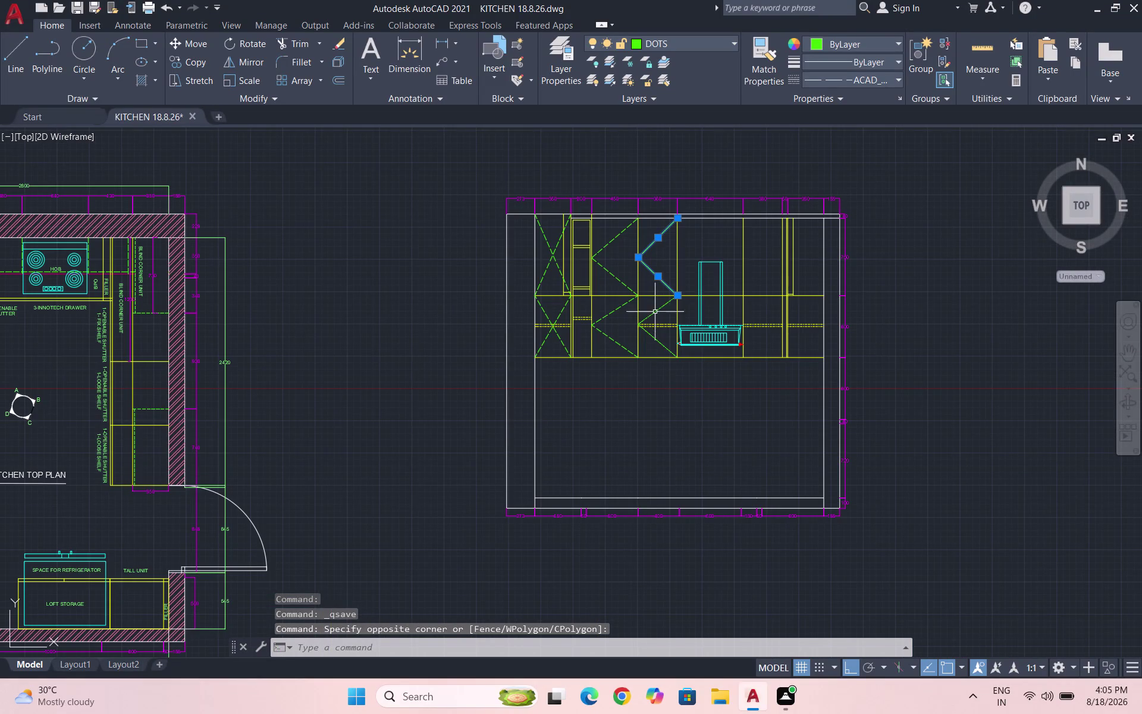
scroll(up, 3)
drag(679, 345, 663, 332)
click(629, 307)
drag(708, 532, 702, 521)
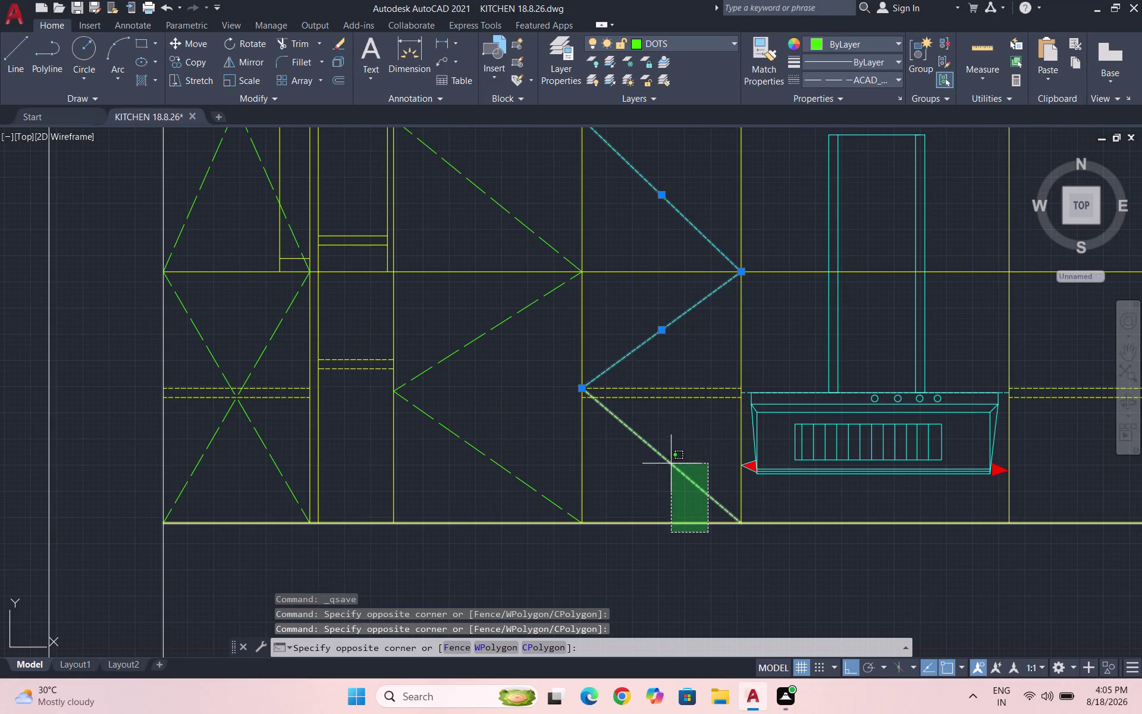
click(699, 613)
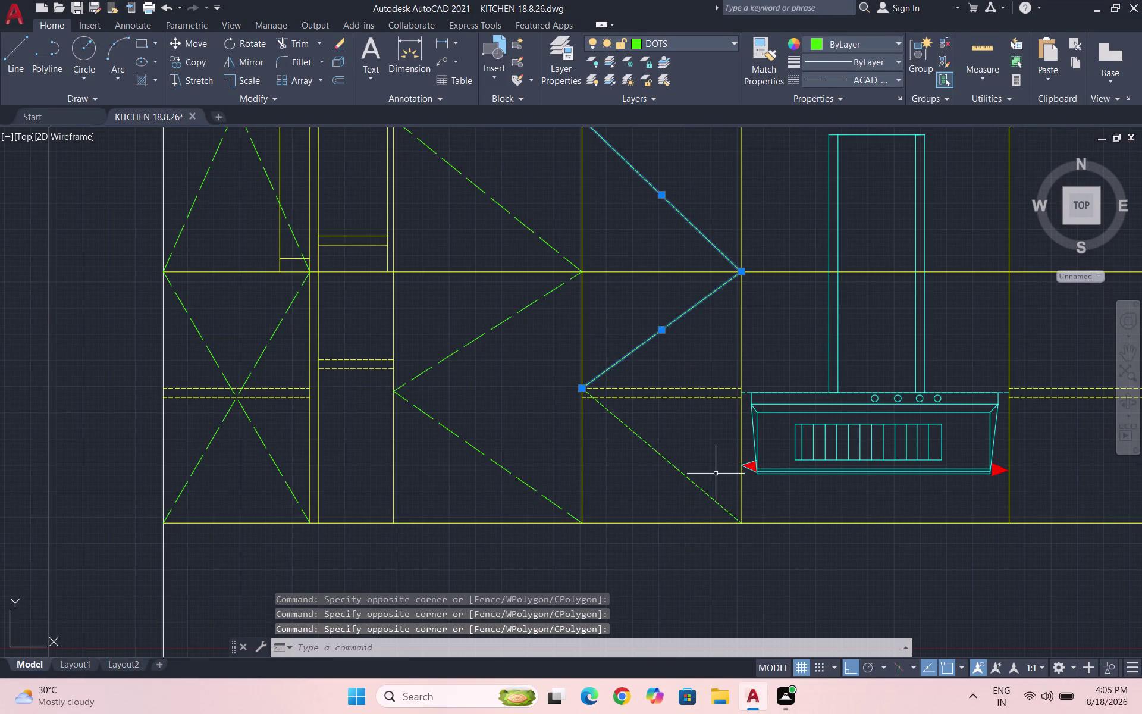
drag(707, 479, 694, 480)
click(650, 486)
Set the selected lines' linetype scale to 5 via PR and save the drawing.
text(PR)
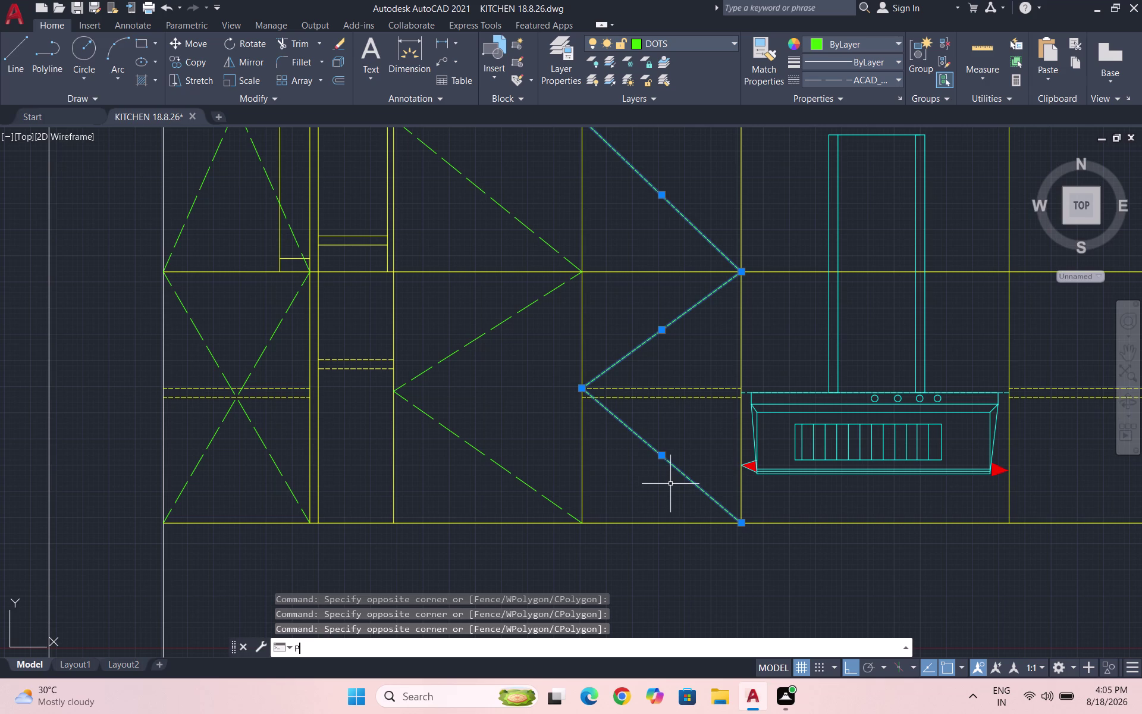
key(Return)
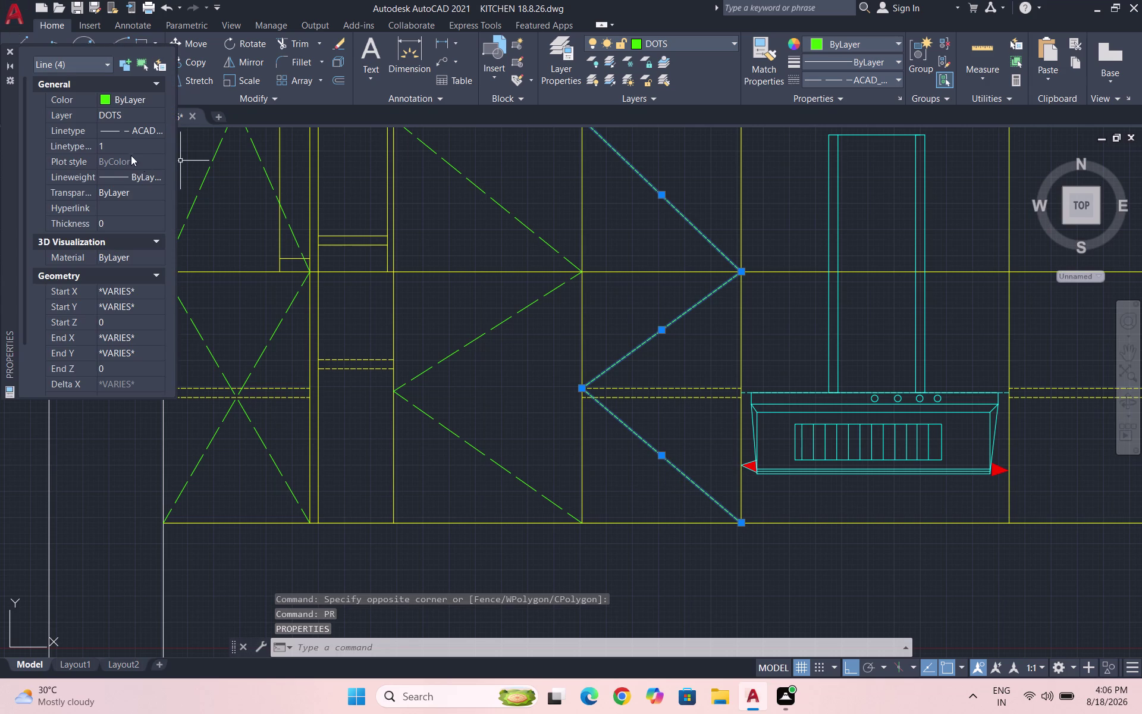
click(124, 139)
key(5)
key(Return)
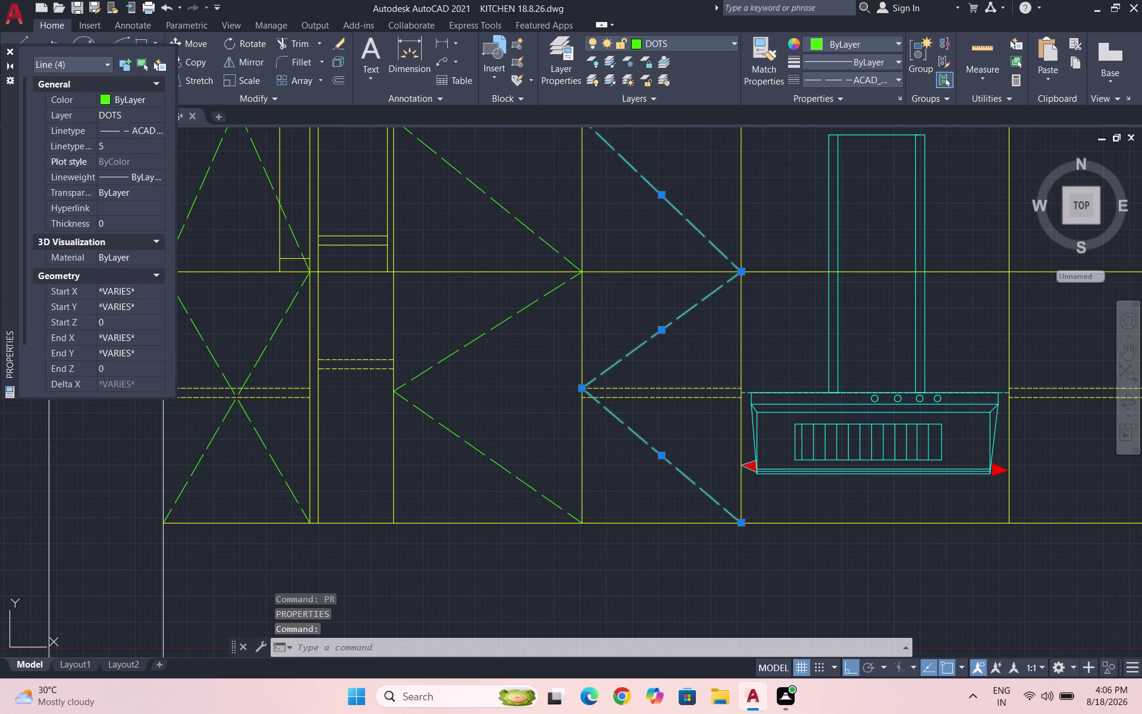
click(0, 52)
click(11, 47)
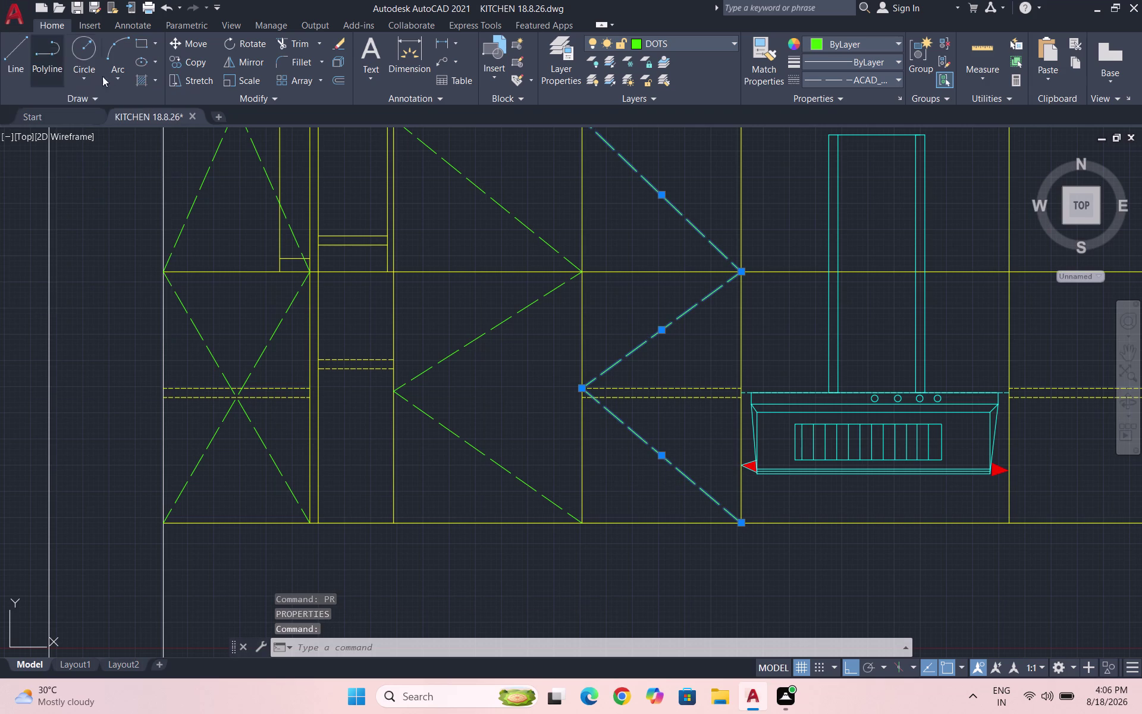
key(Escape)
scroll(down, 3)
scroll(down, 3)
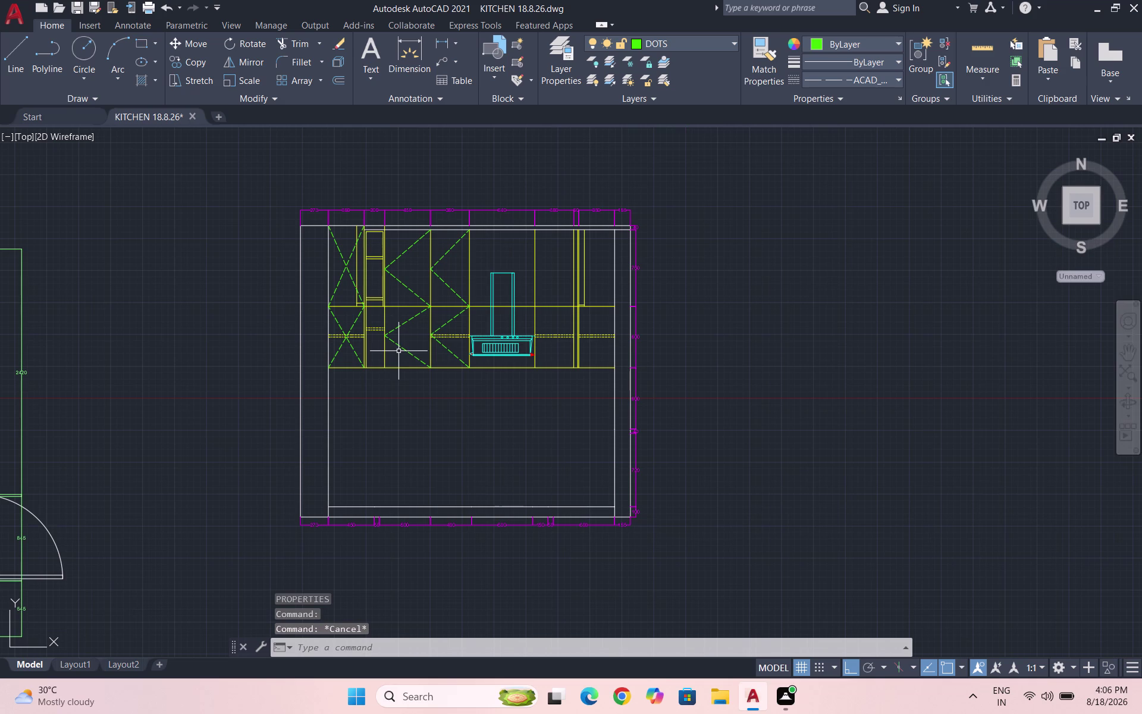
key(ctrl+s)
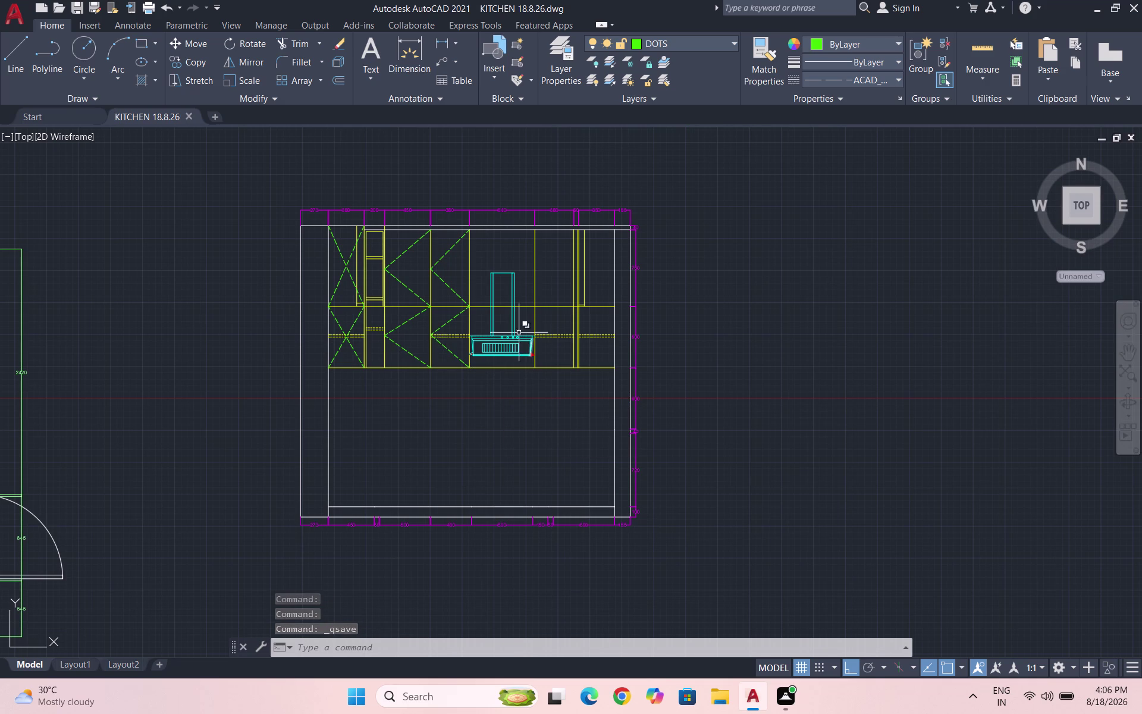
scroll(up, 3)
Draw a horizontal guide line at the 750 level and a vertical centre guide line.
key(l)
key(Return)
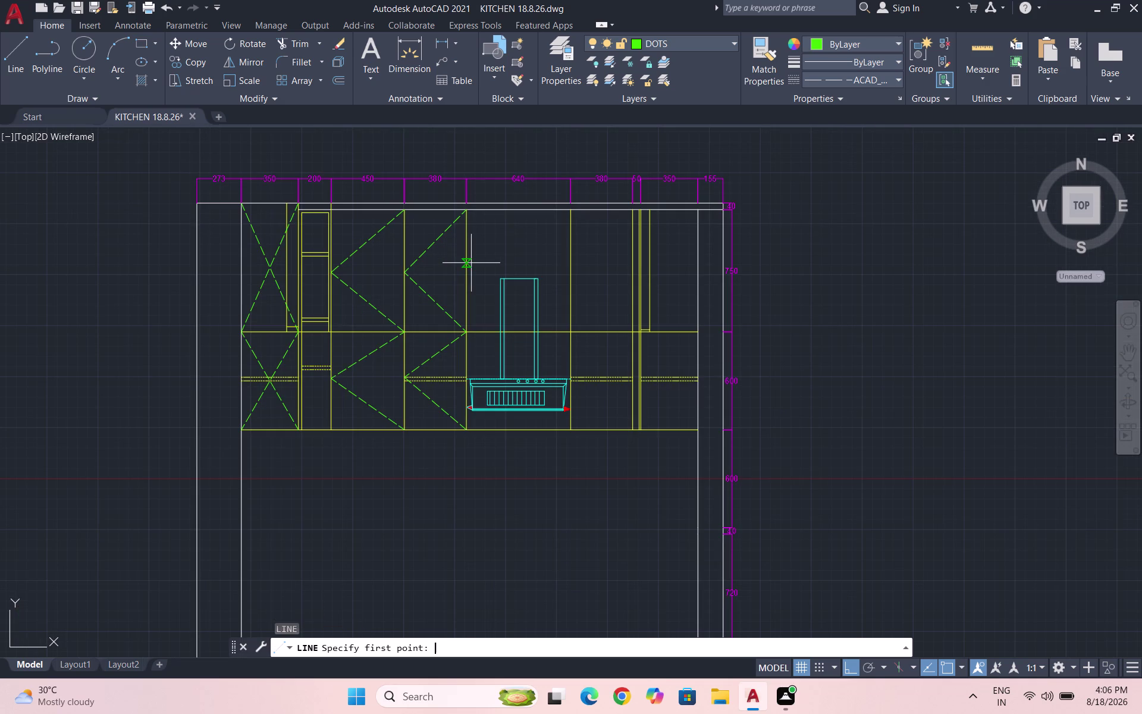
scroll(up, 3)
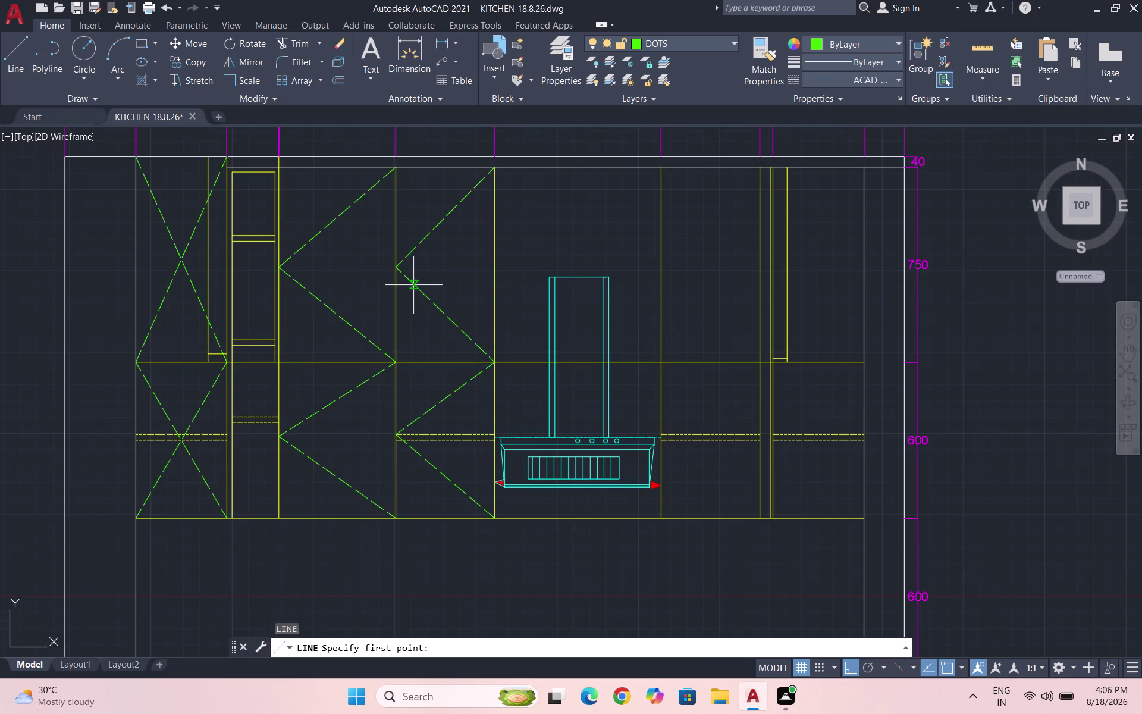
click(398, 271)
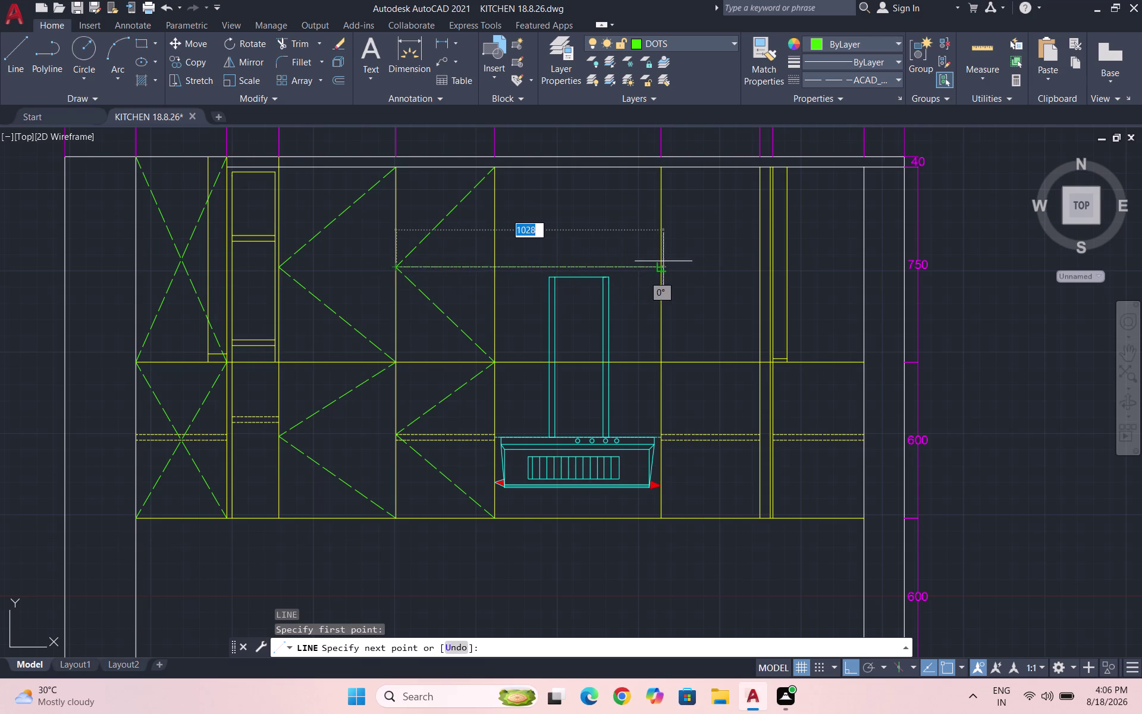
click(663, 271)
key(Escape)
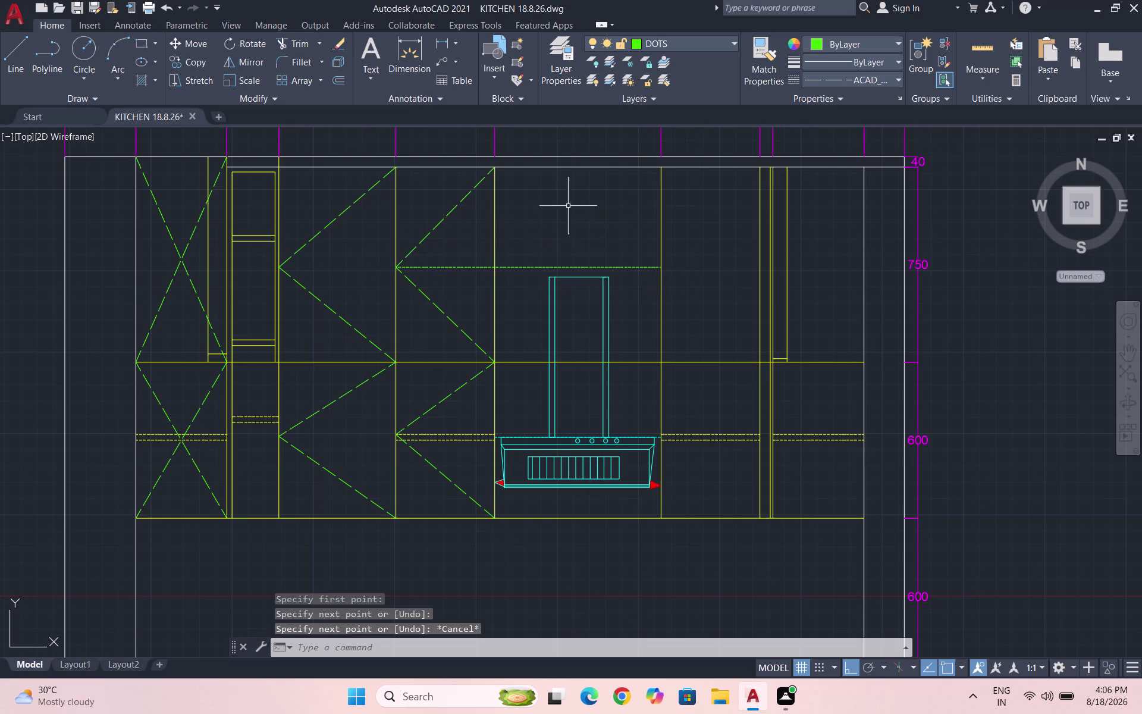
key(space)
click(576, 166)
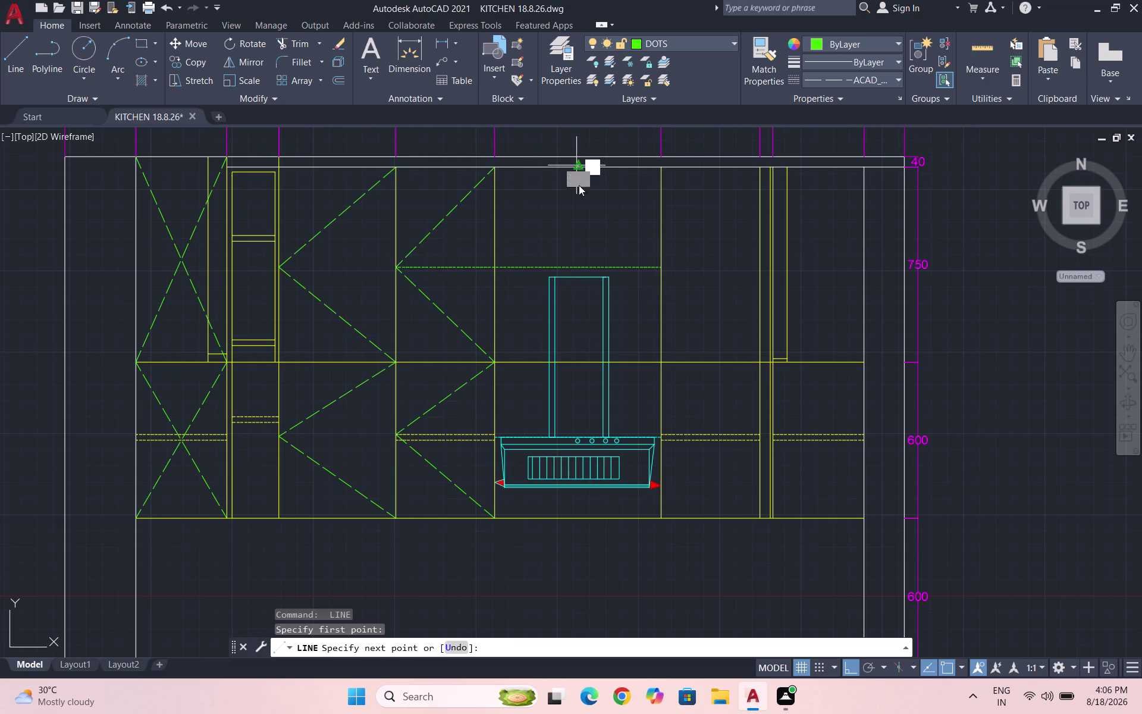
click(581, 359)
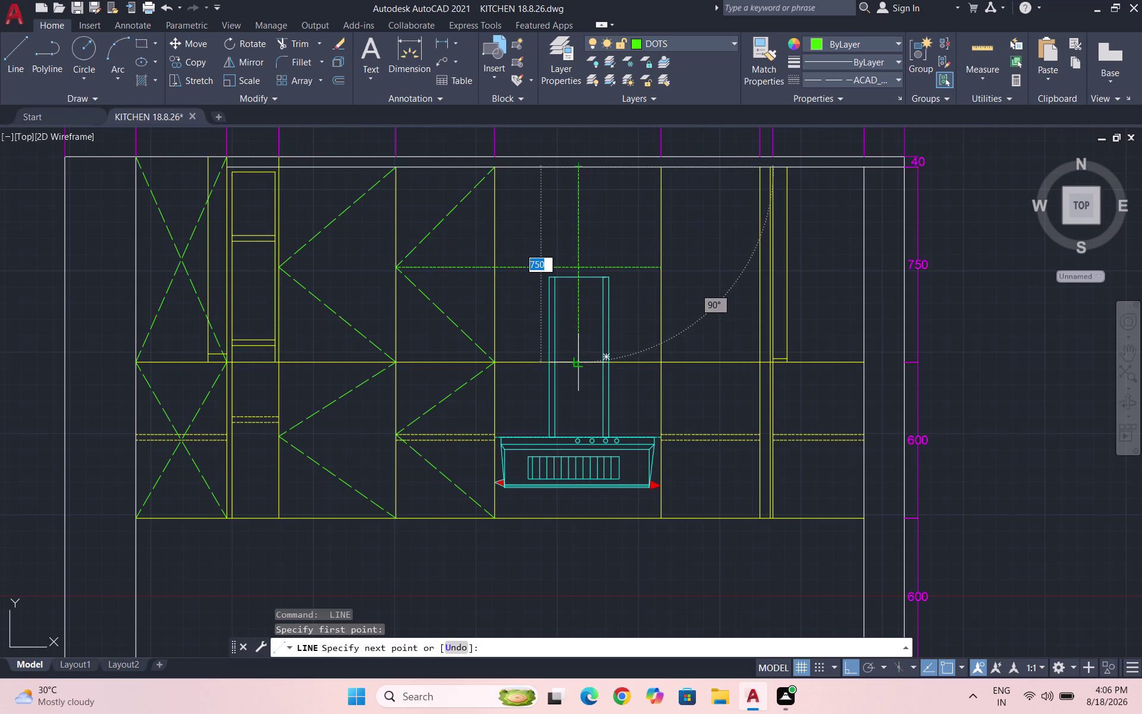
key(Escape)
Draw the diamond's upper-left and upper-right edges from the guide ends to the top centre.
key(l)
key(Return)
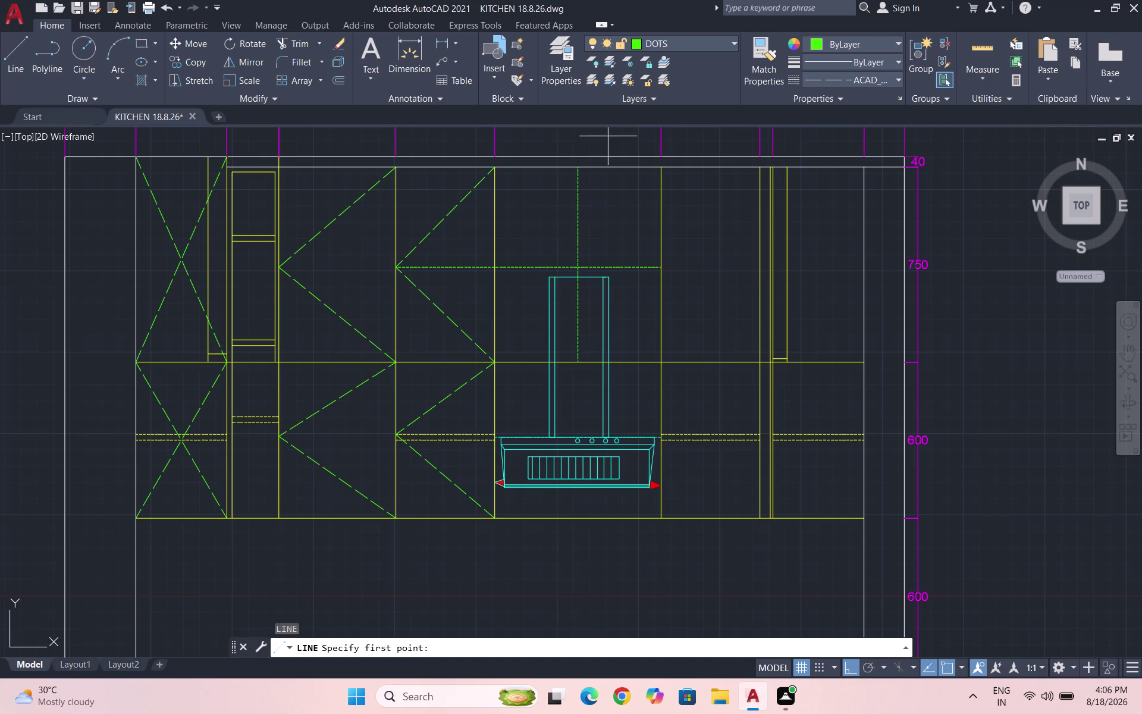
click(499, 267)
click(582, 171)
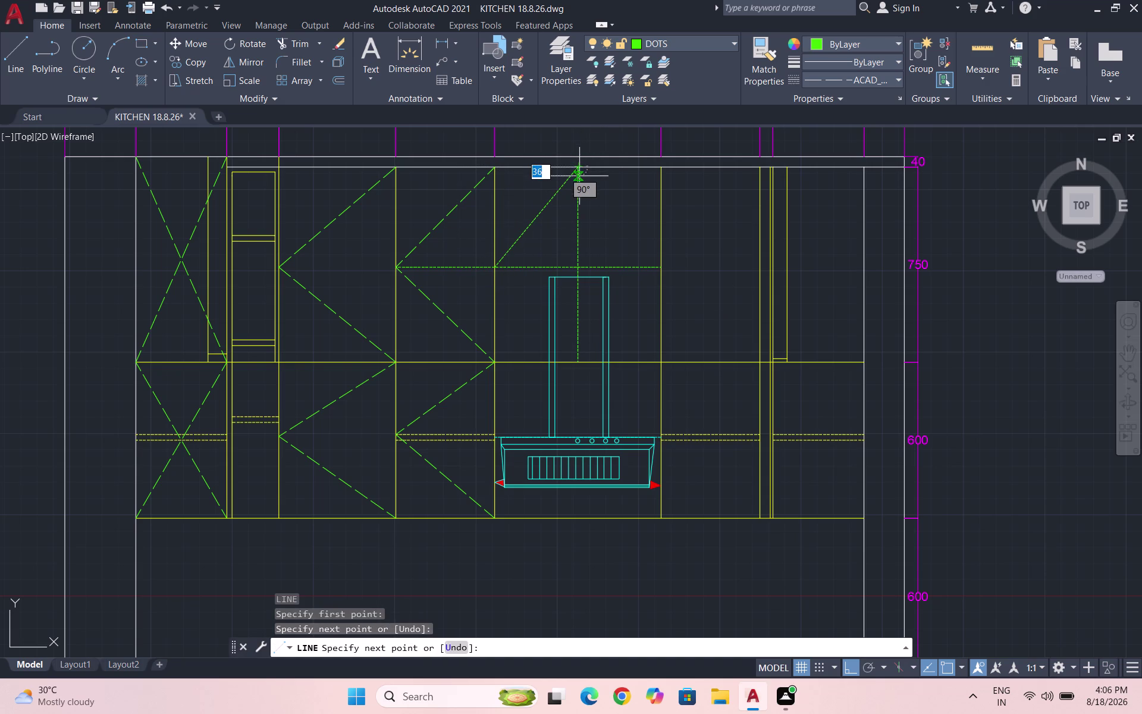
key(Escape)
key(space)
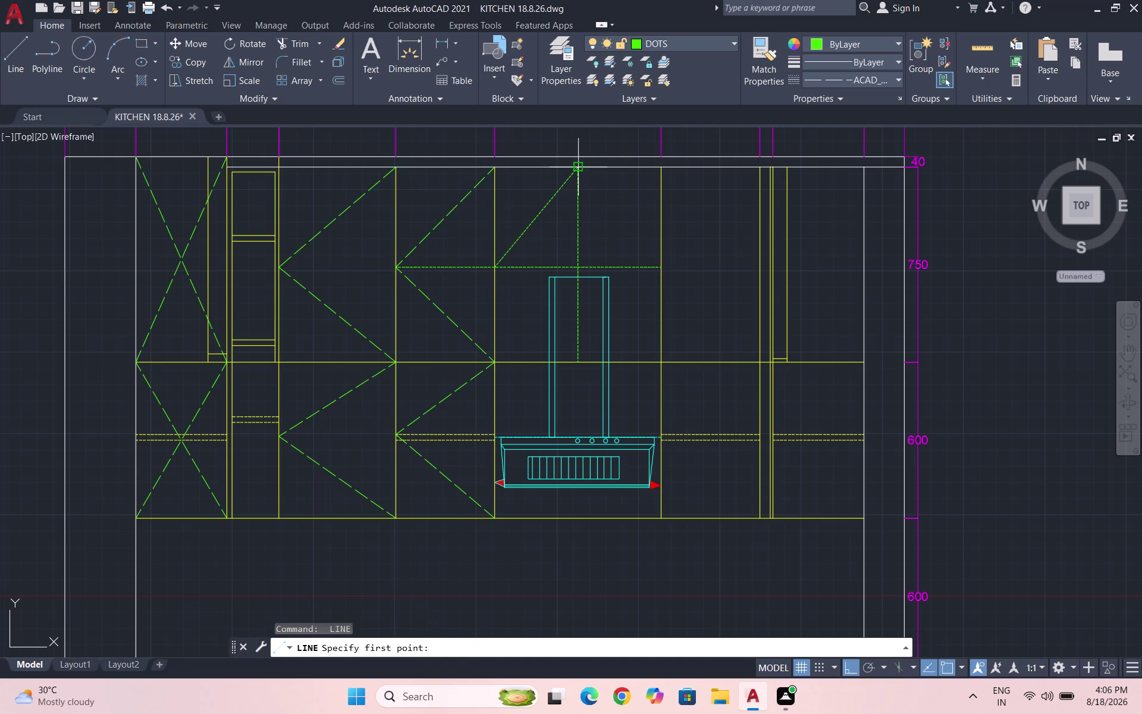
click(576, 168)
click(656, 266)
key(space)
Draw the diamond's lower-right and lower-left edges through the bottom centre point.
key(space)
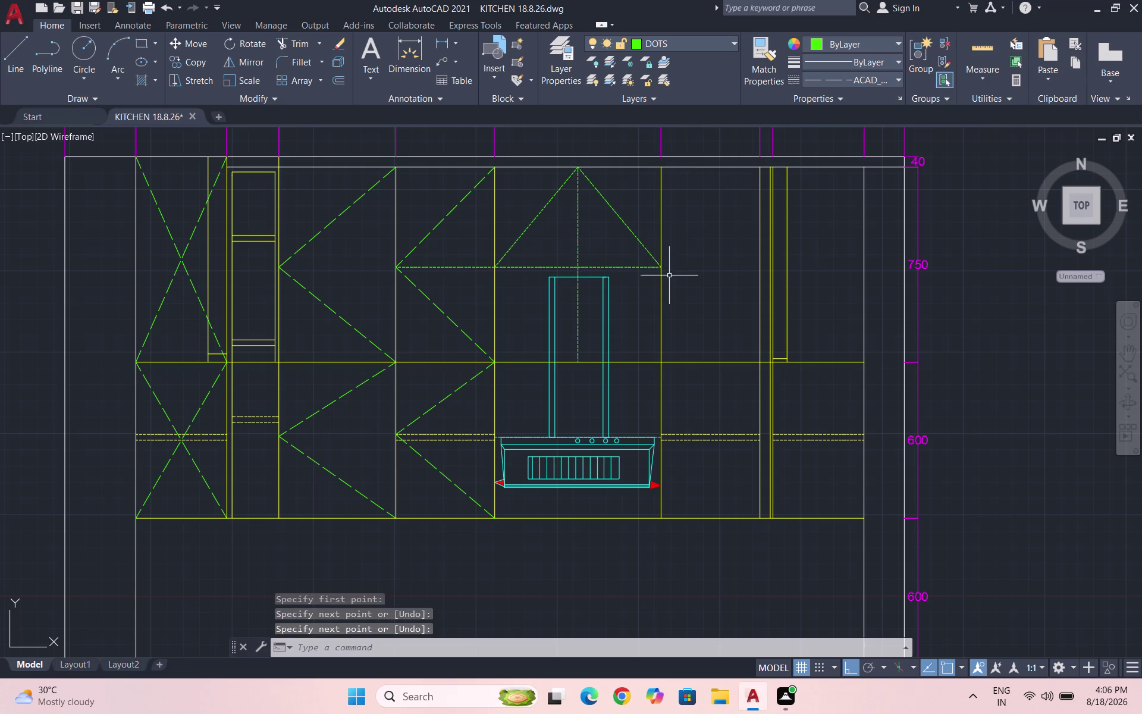
click(663, 270)
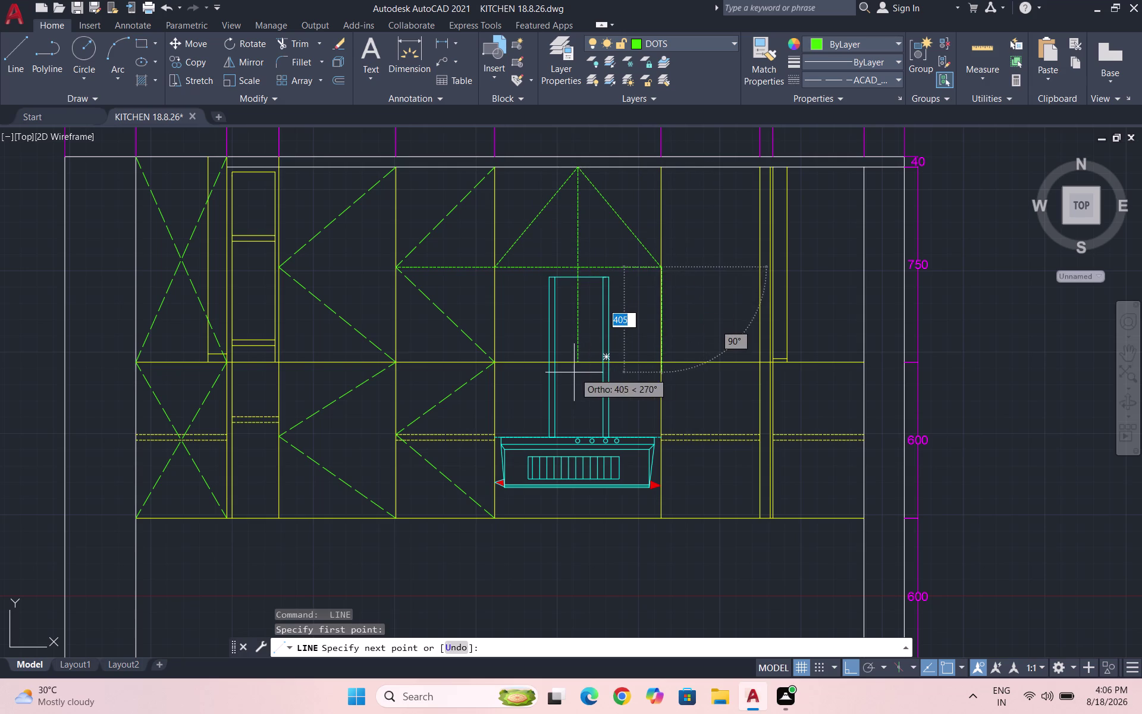
click(578, 364)
key(space)
key(space)
click(581, 362)
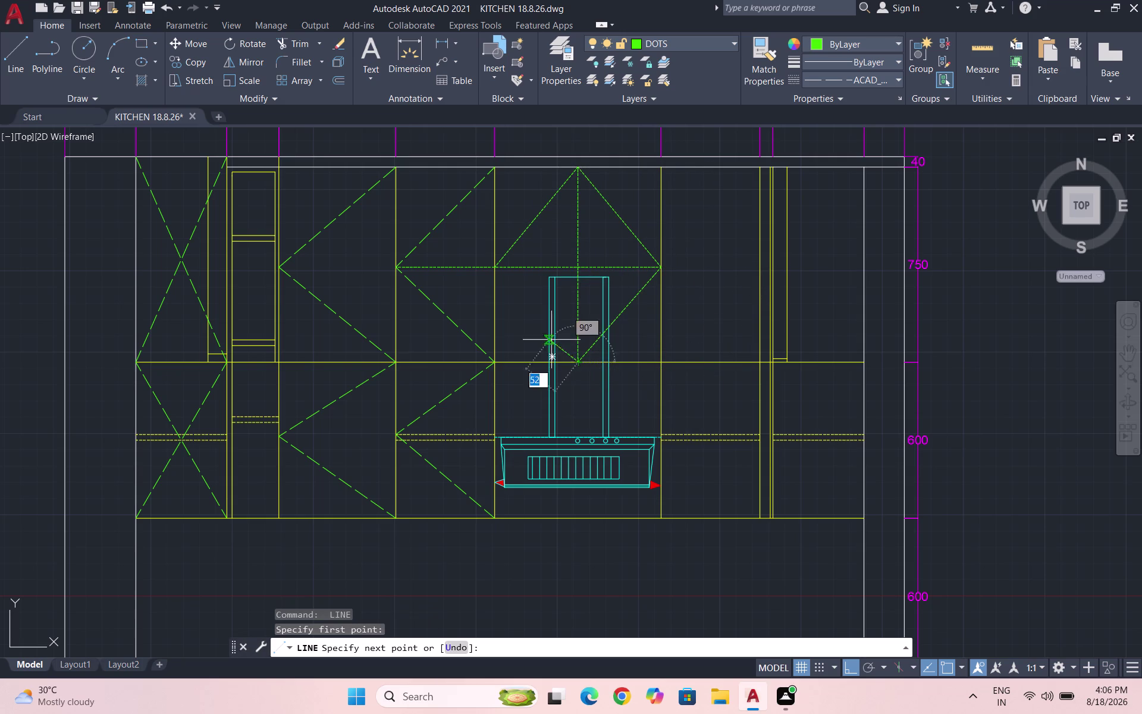
click(496, 270)
key(grave)
key(Escape)
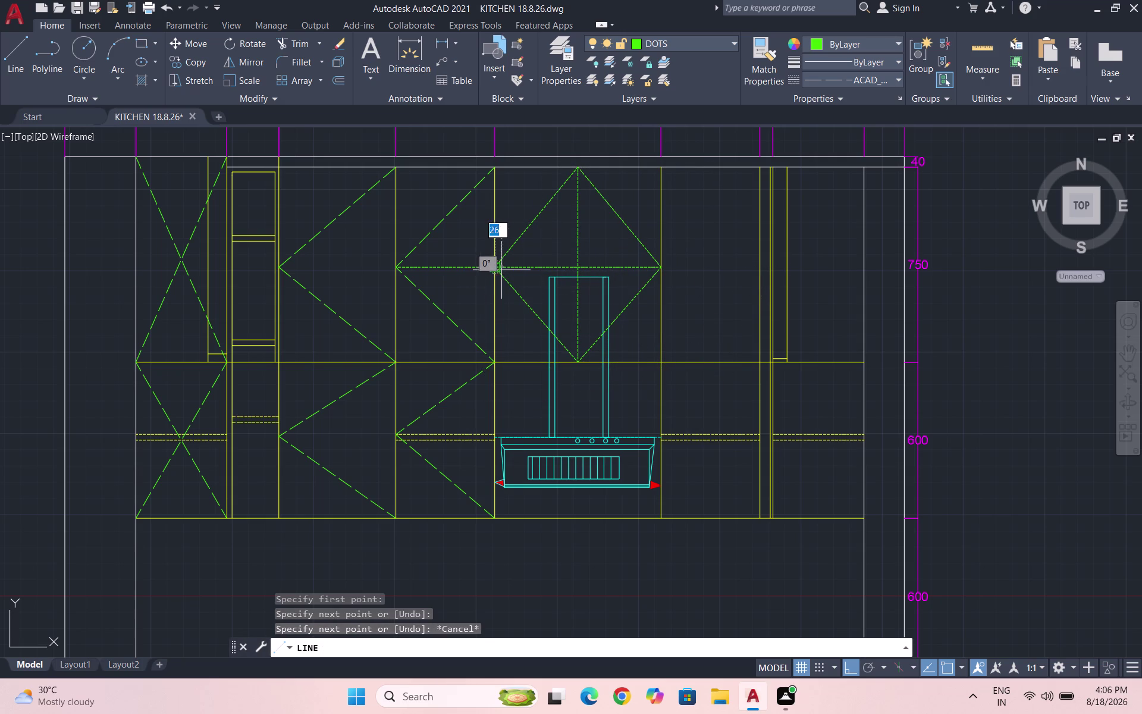
key(Escape)
click(476, 270)
click(471, 258)
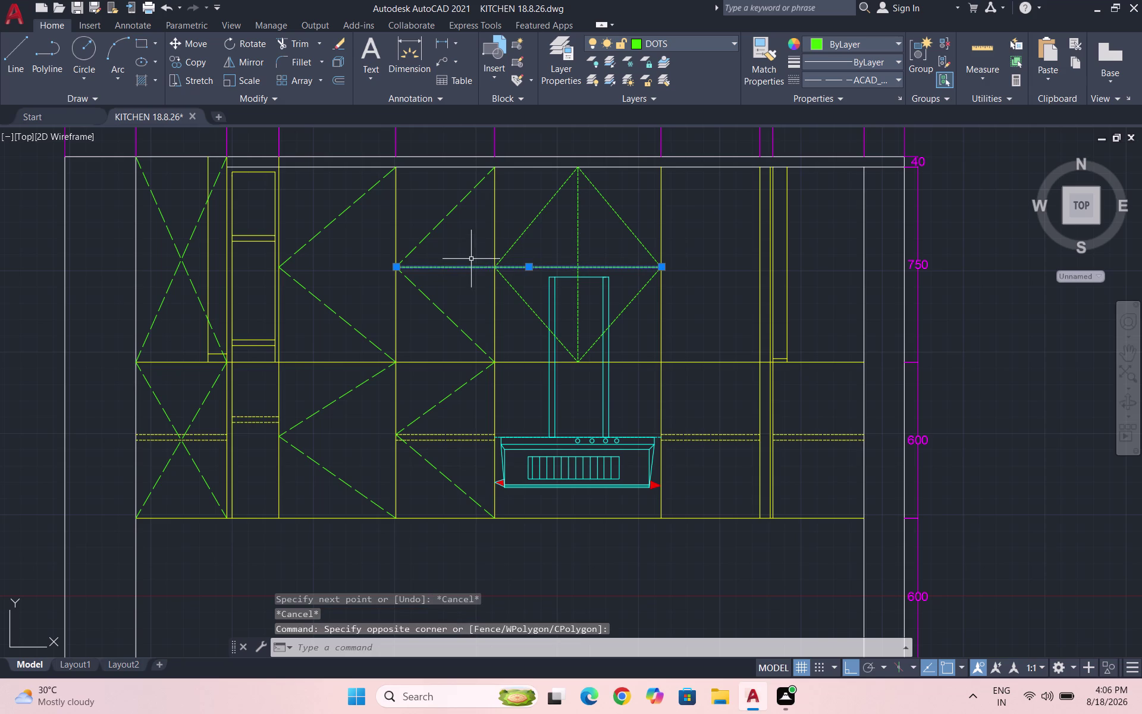
Erase the horizontal and vertical guide lines inside the diamond.
key(Delete)
click(586, 250)
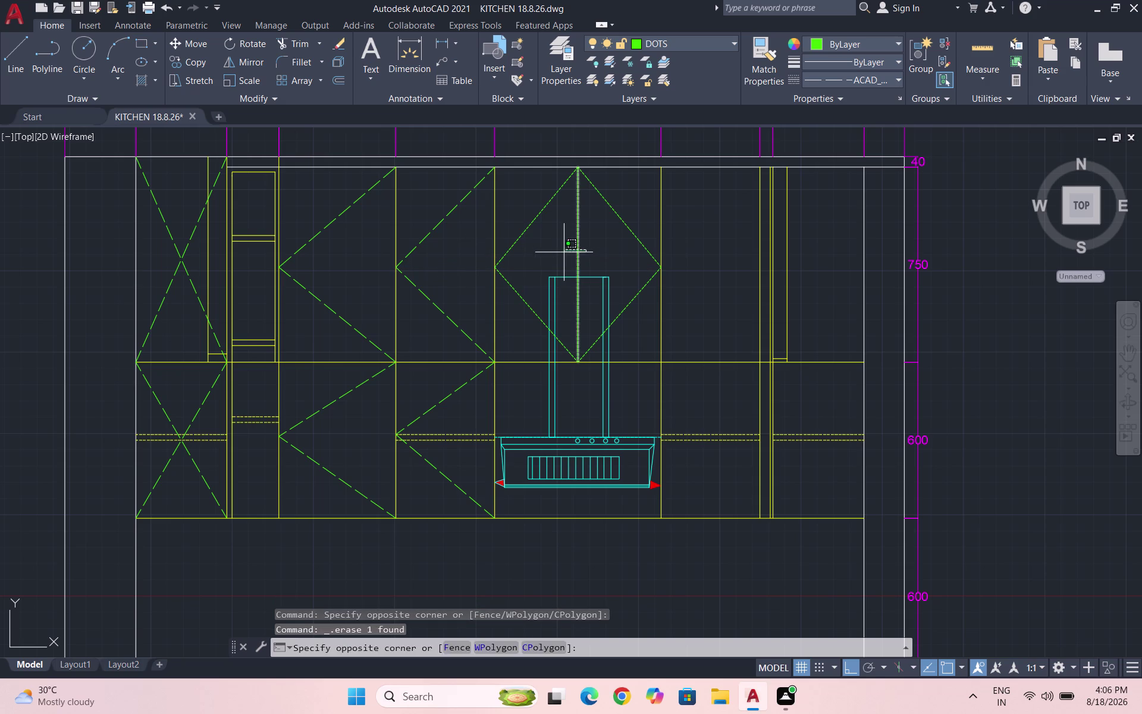
click(561, 252)
key(Delete)
Set the linetype scale of the diamond's four edges to 5 in Properties.
drag(628, 213, 617, 210)
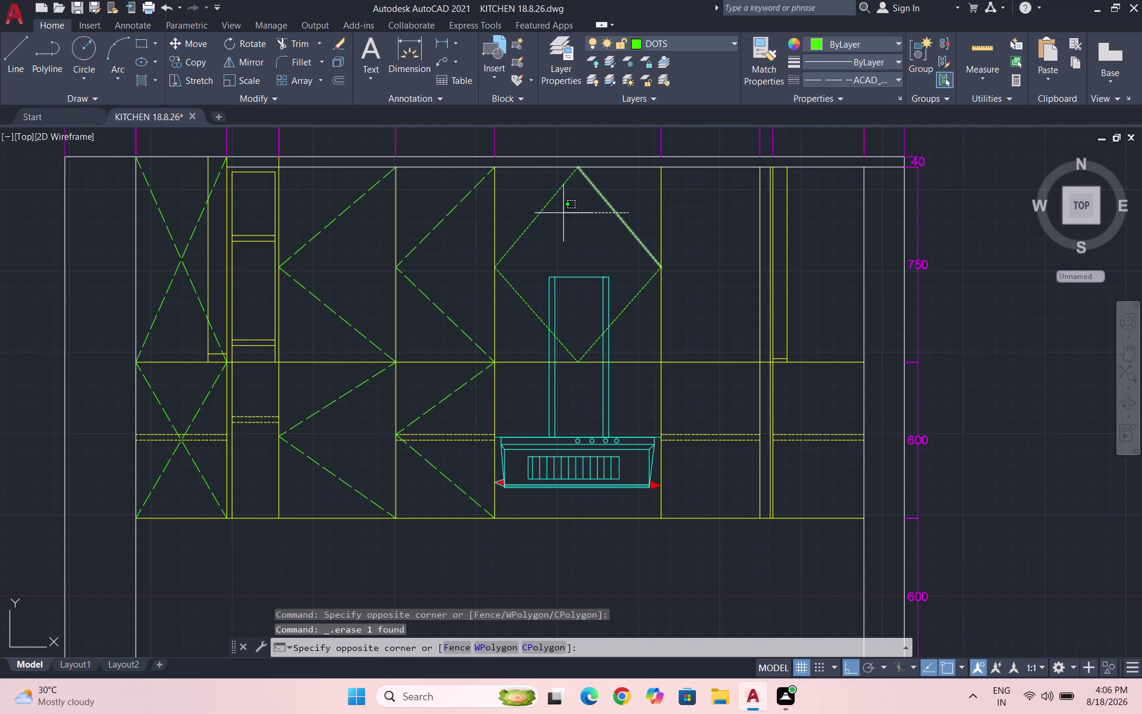
click(532, 203)
click(655, 307)
click(631, 278)
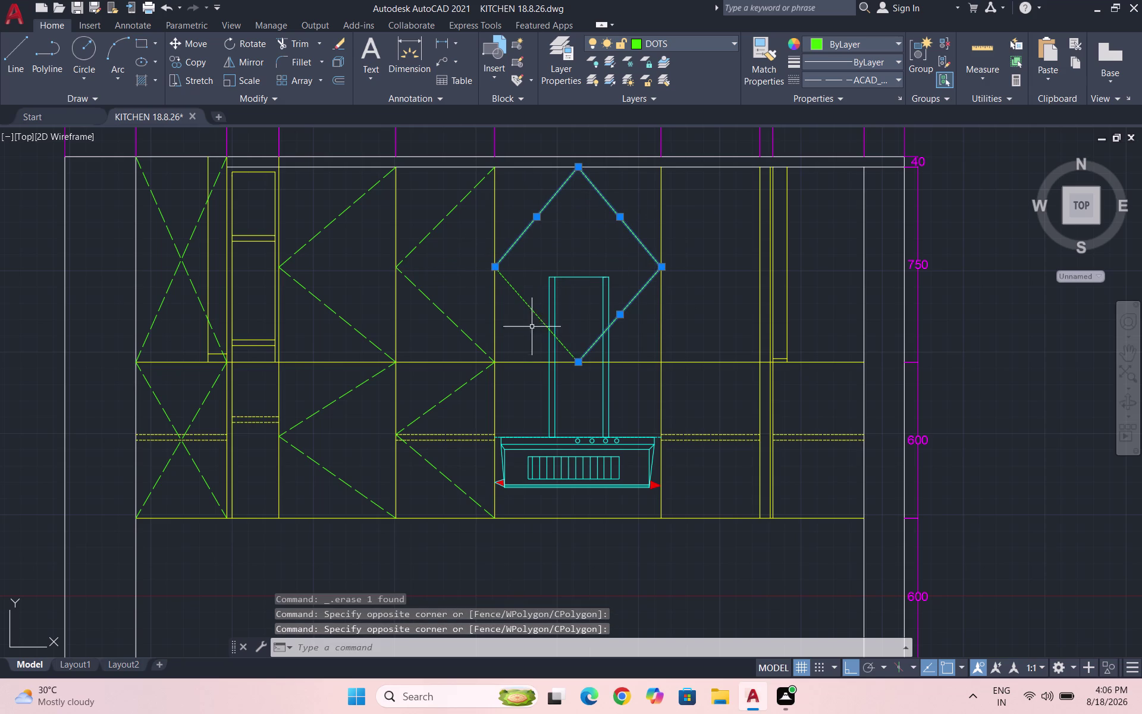
drag(532, 327, 531, 312)
click(527, 284)
text(PR)
key(Return)
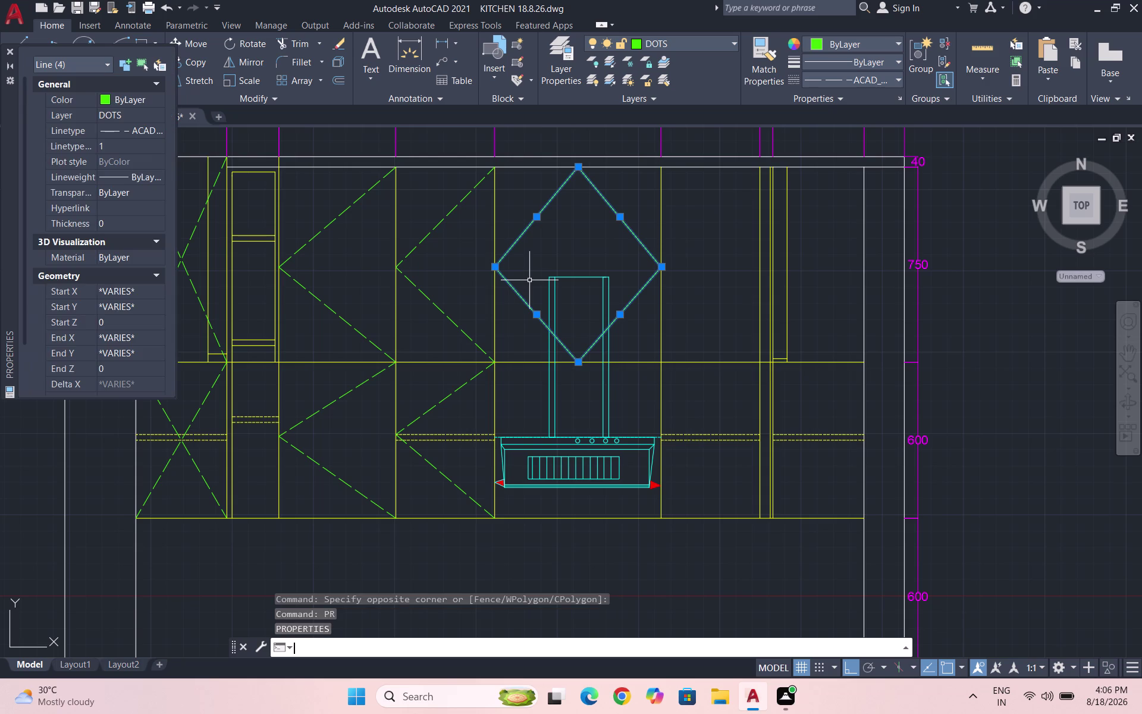
click(127, 147)
key(5)
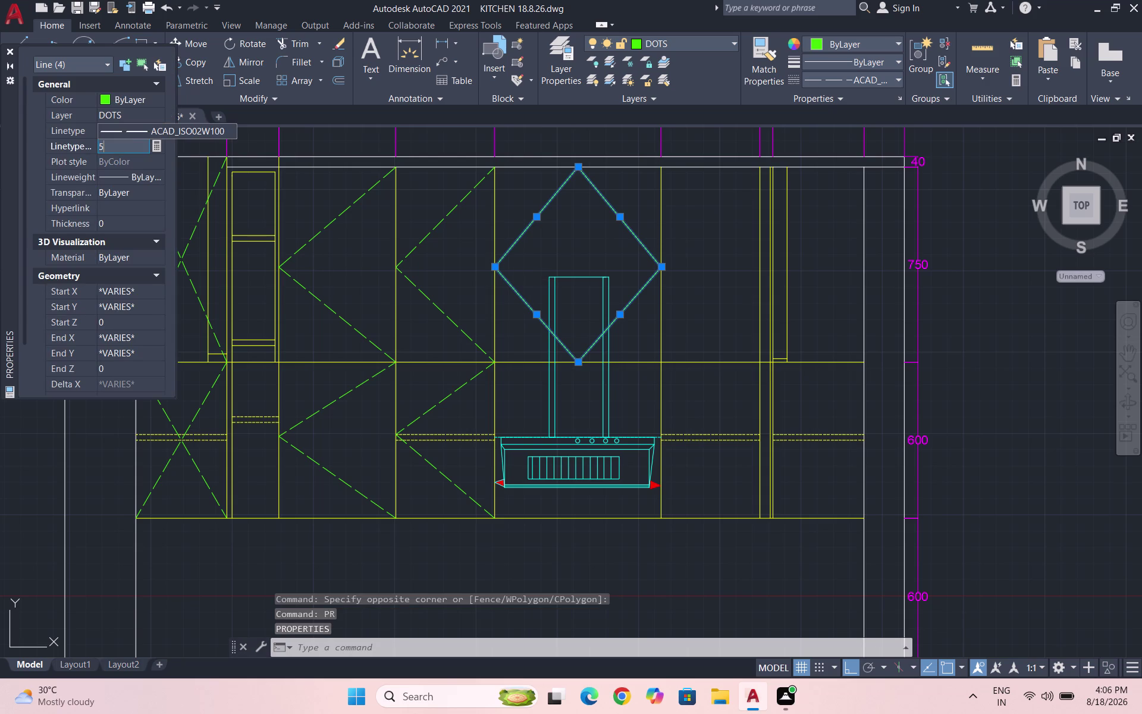
key(Return)
click(8, 48)
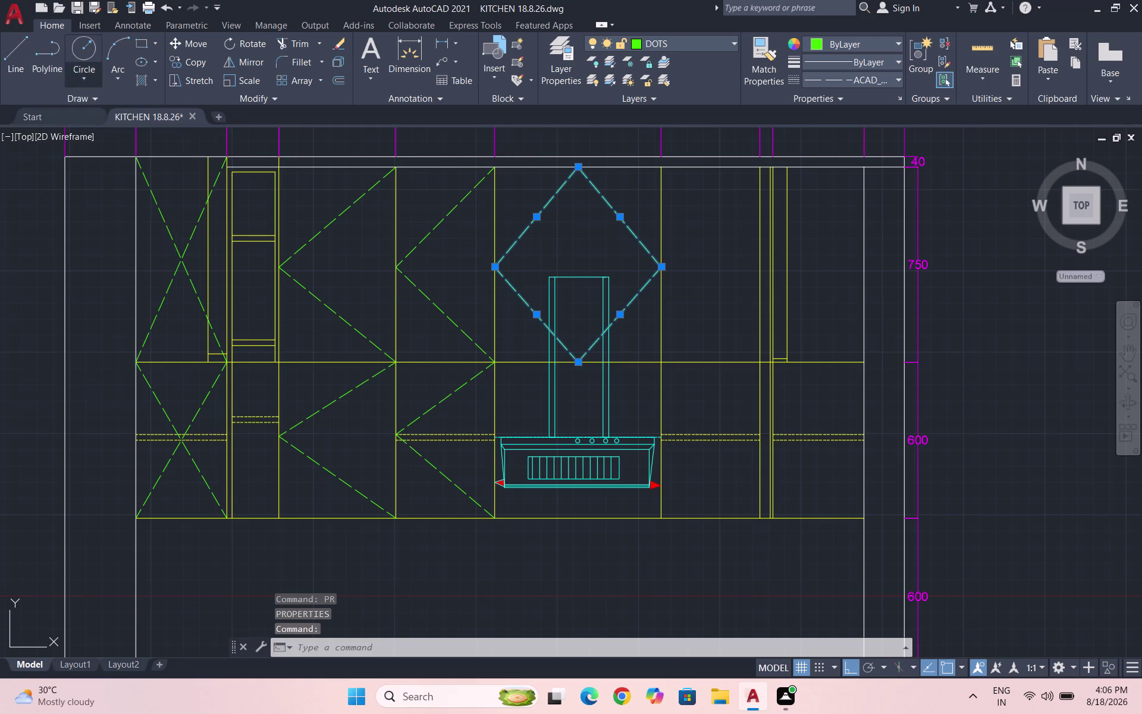
key(Escape)
scroll(down, 3)
Draw a vertical centre line from the diamond's top point down to the shelf line.
scroll(down, 3)
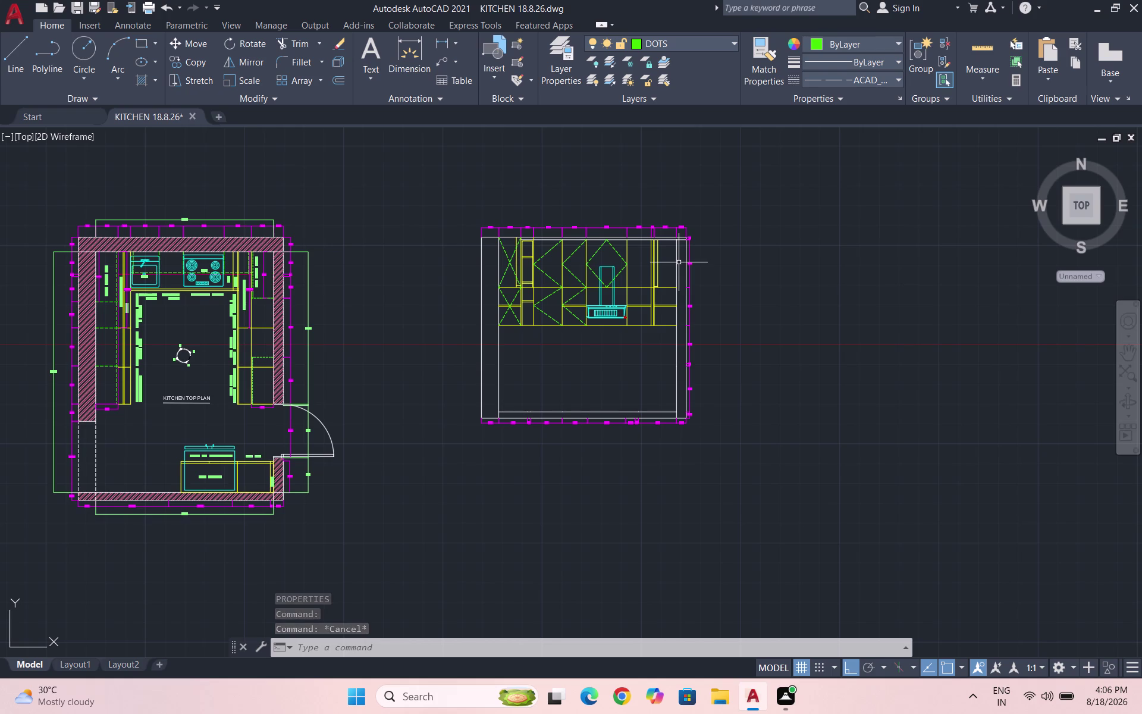
key(l)
key(Return)
scroll(up, 3)
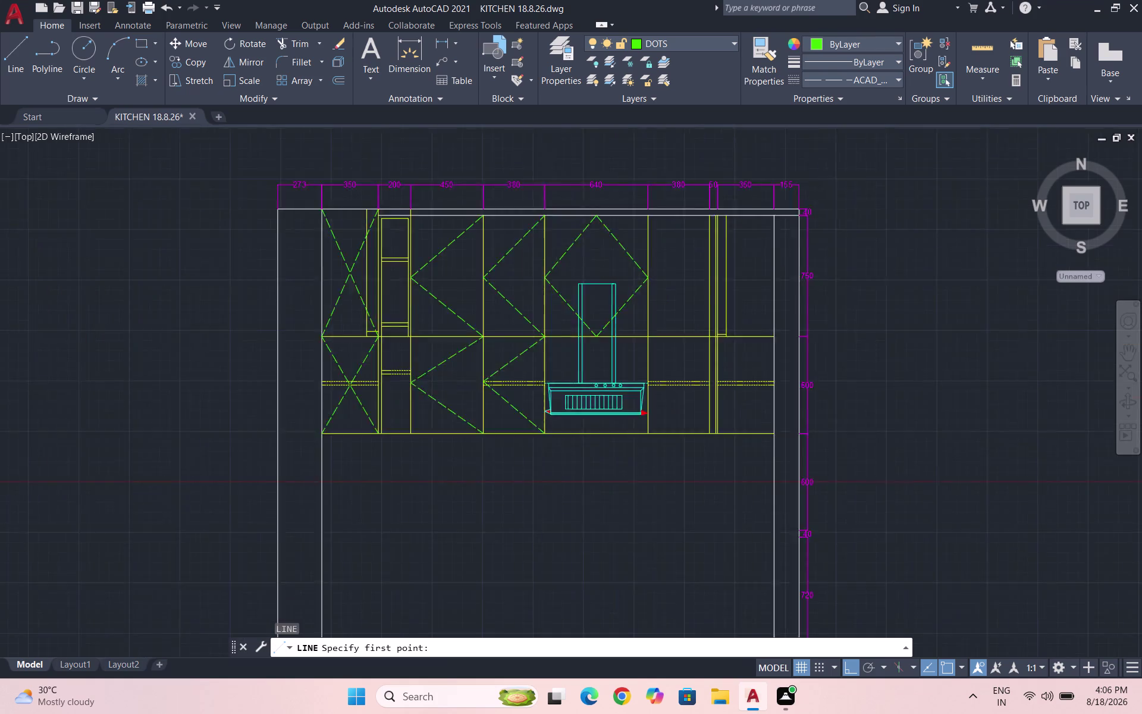
click(586, 193)
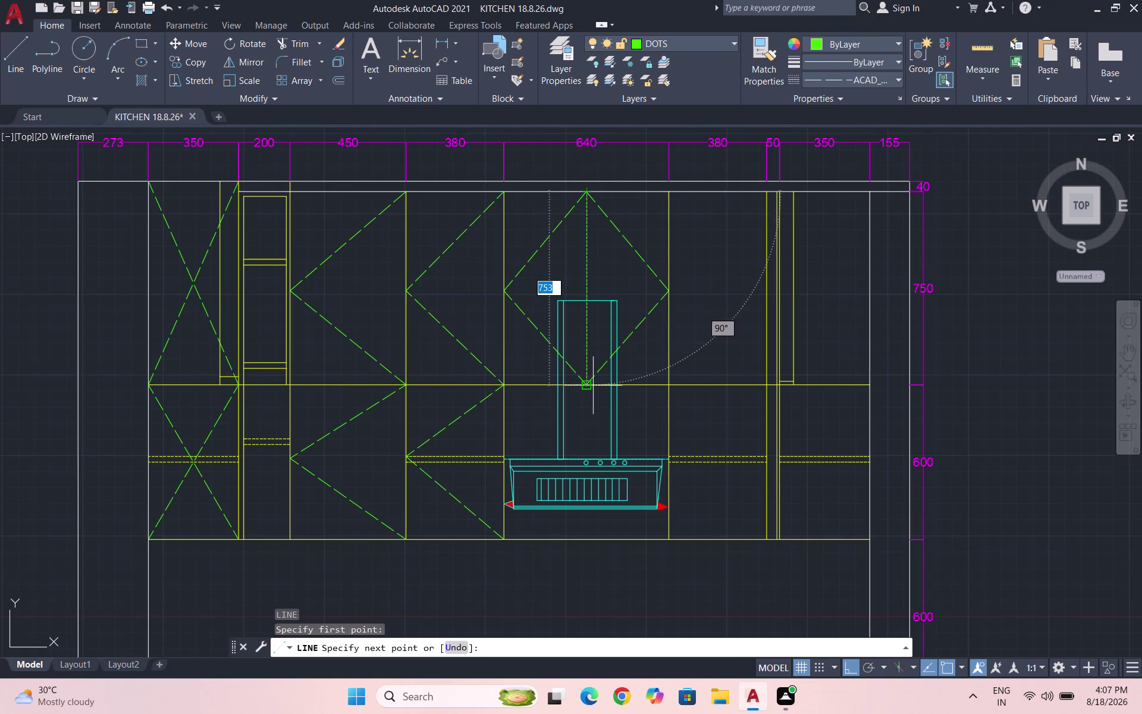
click(587, 383)
key(Escape)
Set the centre line's linetype scale to 5 and close the Properties palette.
drag(592, 286, 580, 272)
click(562, 270)
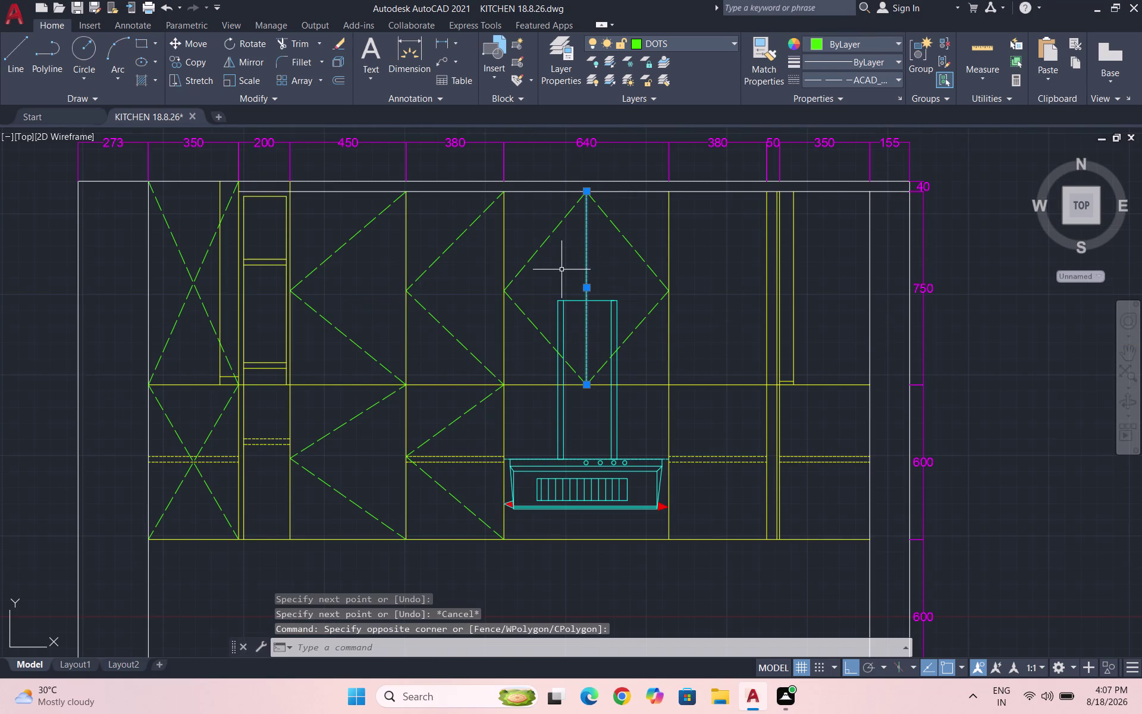
text(PR)
key(Return)
click(112, 145)
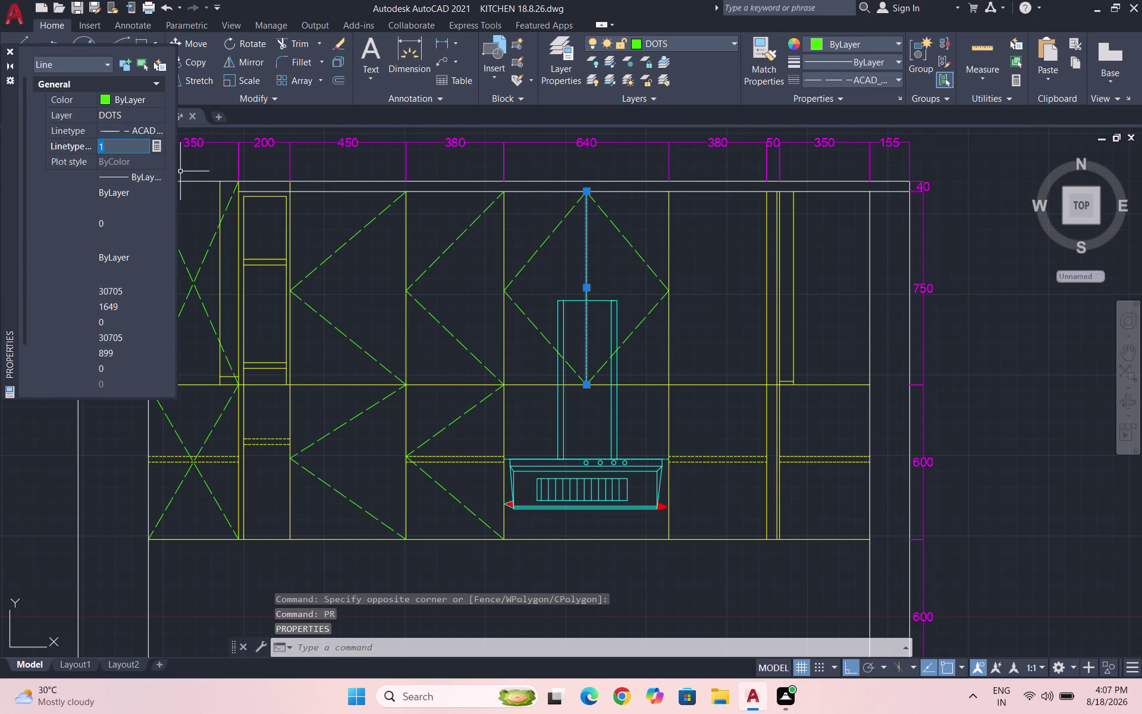
key(5)
key(Return)
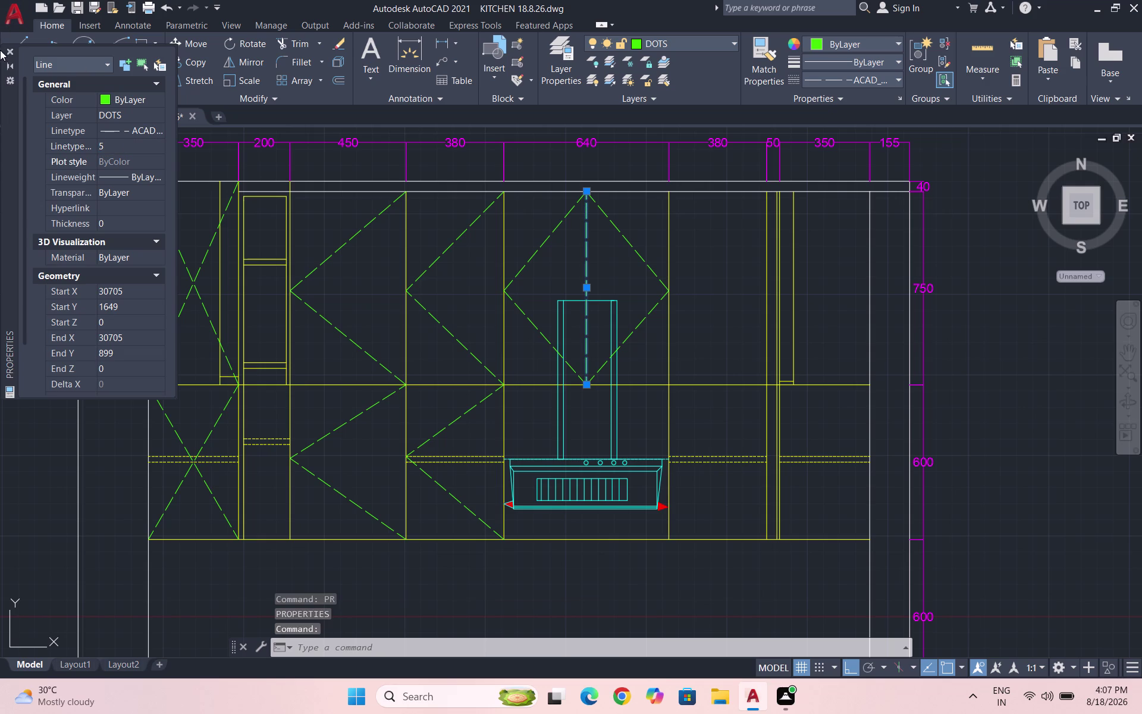
click(7, 51)
key(Escape)
scroll(down, 3)
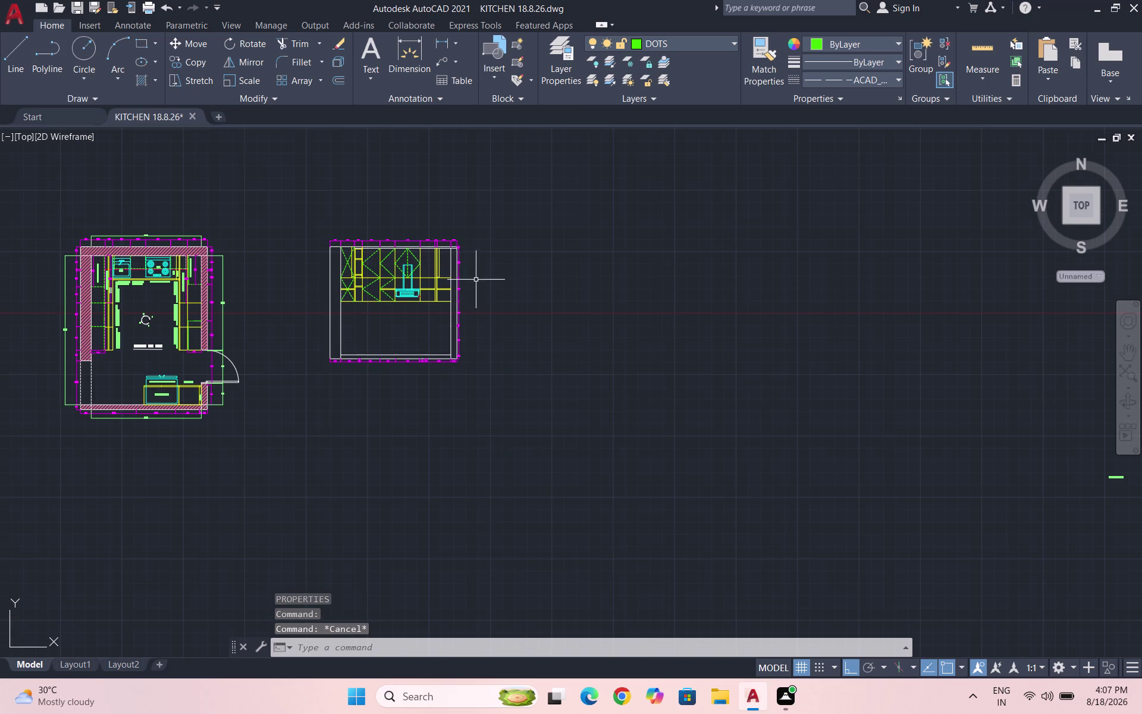
Move the left red arrow marker further left, clear of the hood.
scroll(up, 3)
scroll(up, 3)
scroll(up, 3)
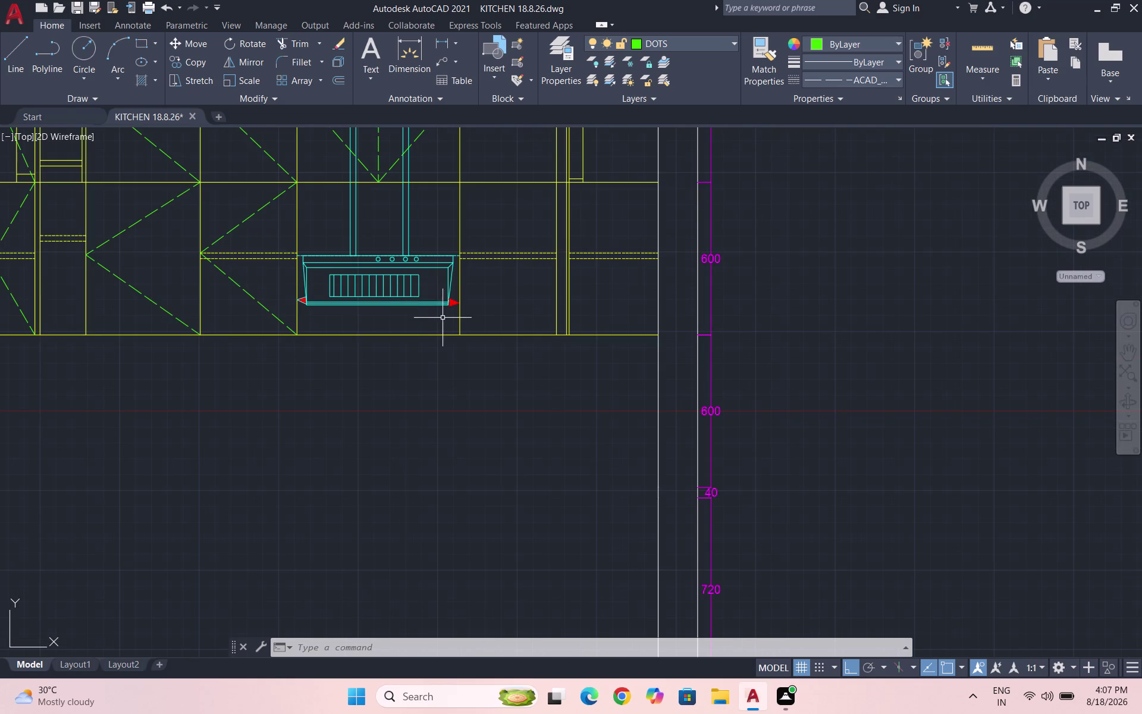
scroll(up, 3)
scroll(up, 3)
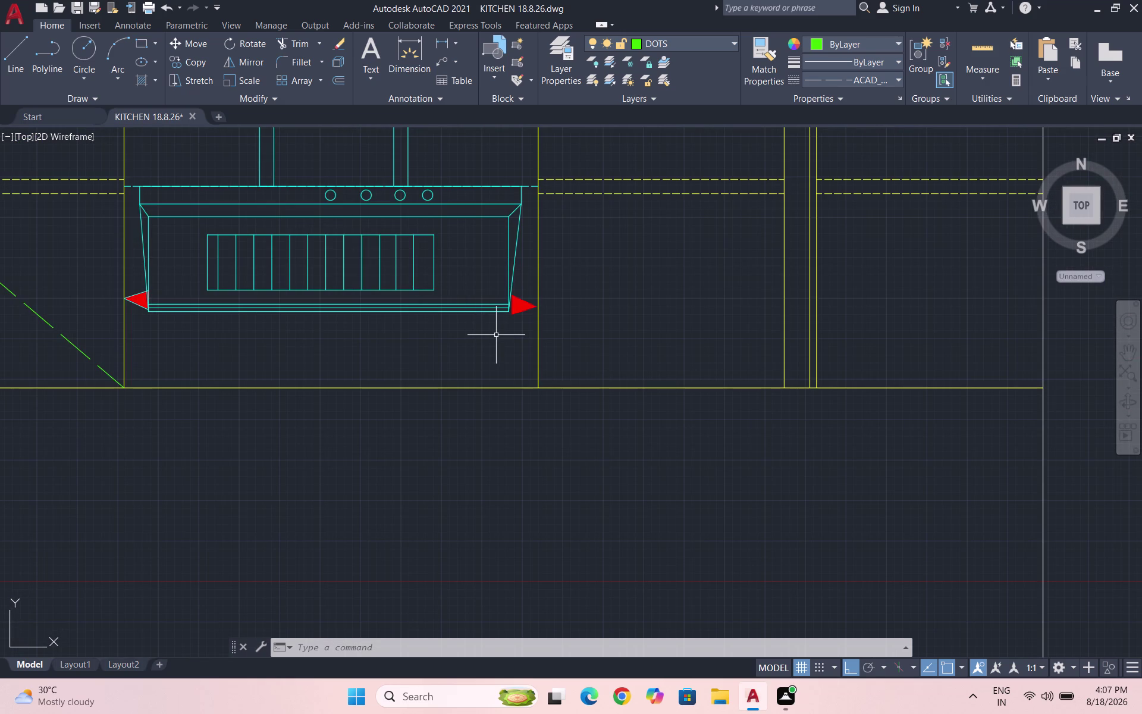
scroll(up, 3)
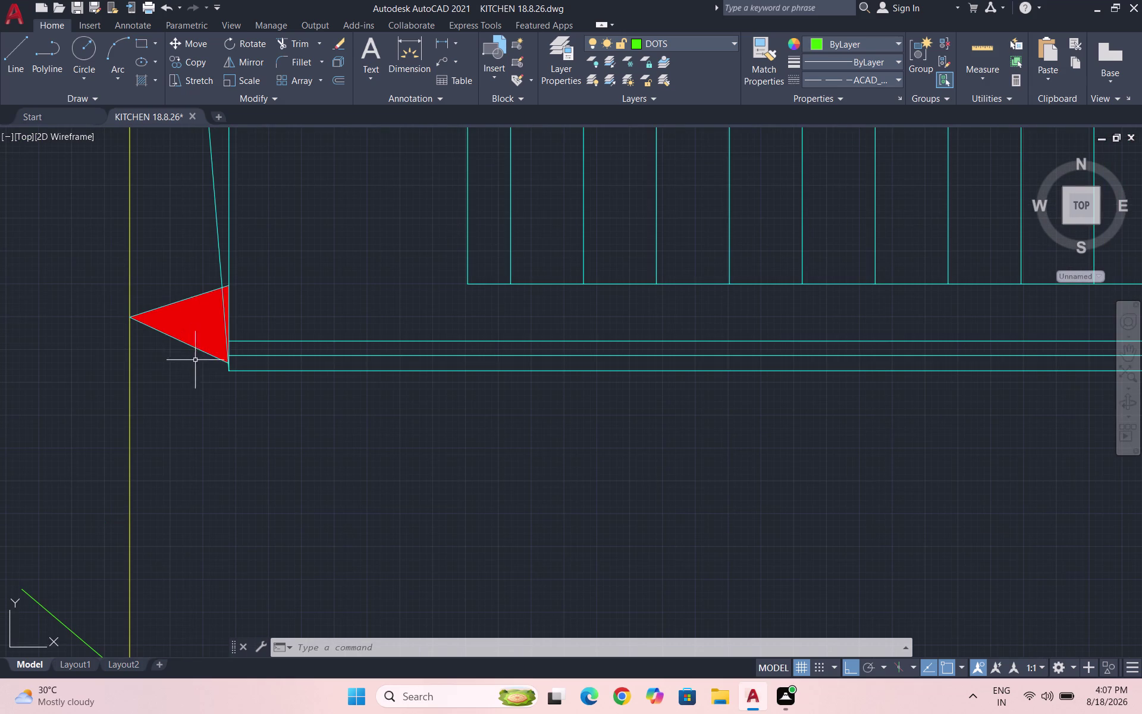
drag(200, 371, 200, 350)
click(162, 262)
key(m)
key(Return)
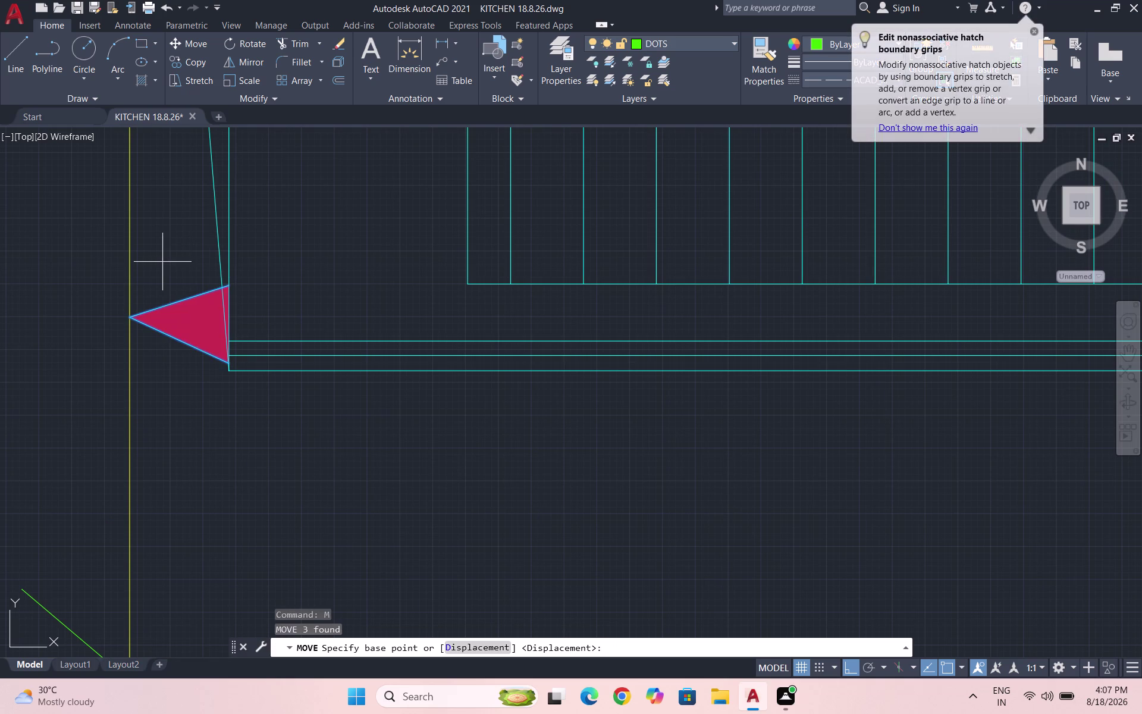
drag(184, 352, 178, 352)
click(51, 346)
scroll(down, 3)
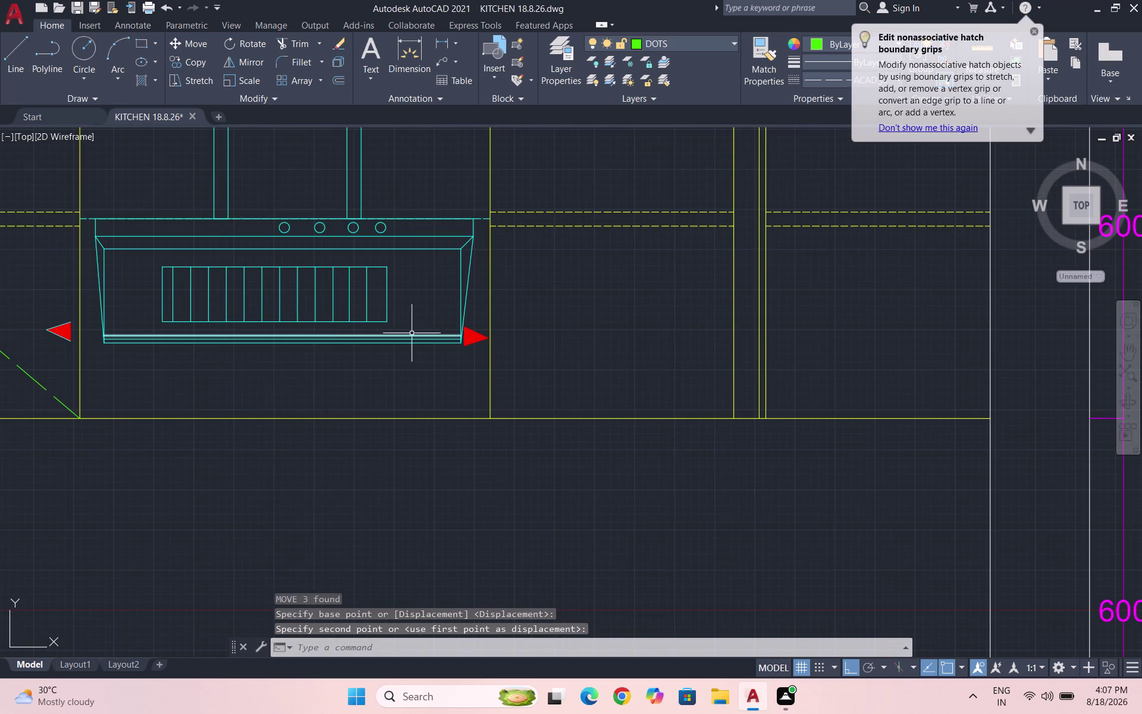
scroll(up, 3)
drag(600, 409, 606, 372)
Move the right red arrow marker further right, clear of the hood.
click(577, 287)
key(m)
key(Return)
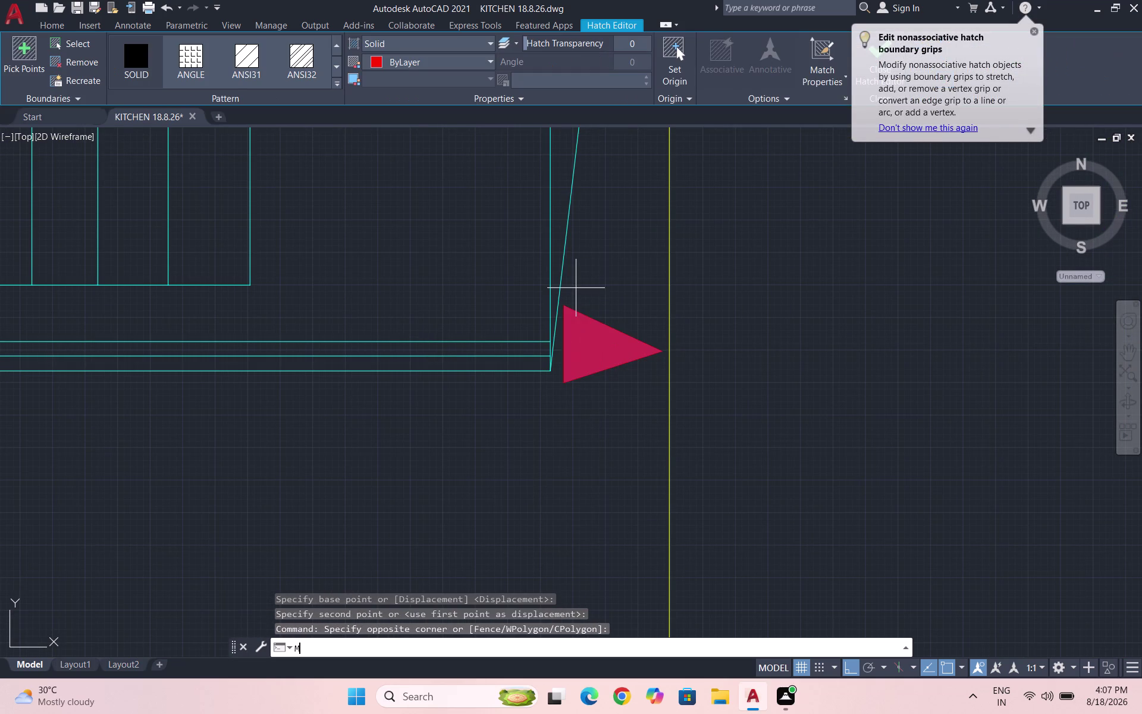
click(608, 341)
click(885, 308)
key(Escape)
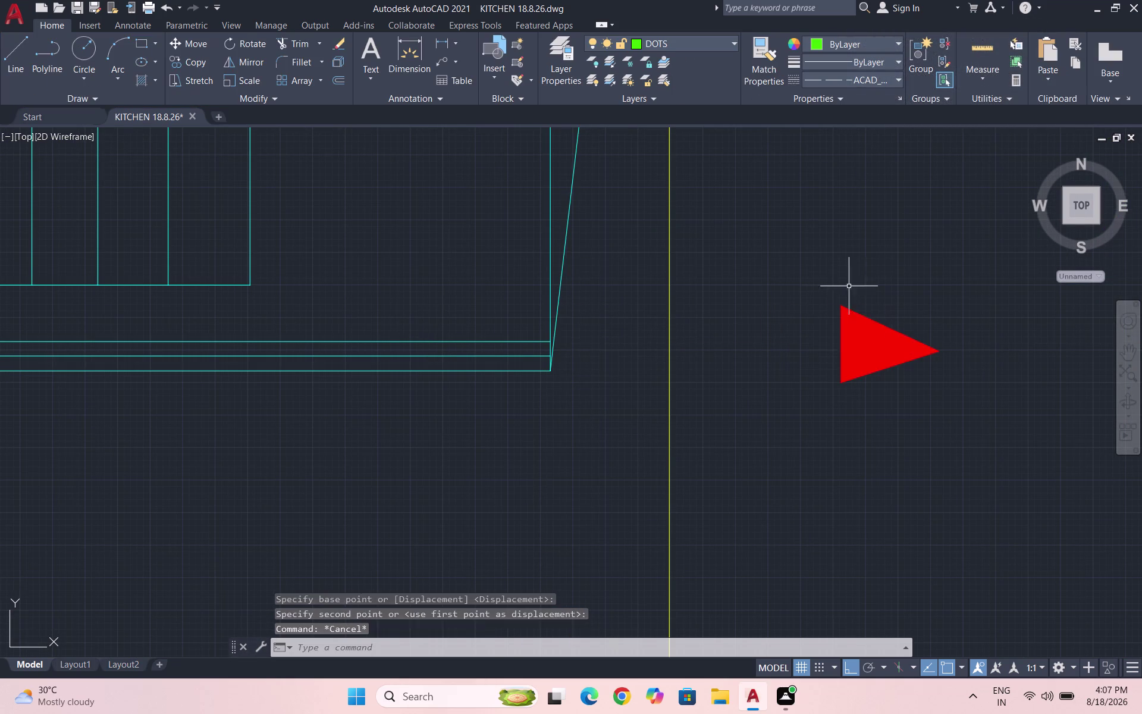
scroll(down, 3)
scroll(up, 3)
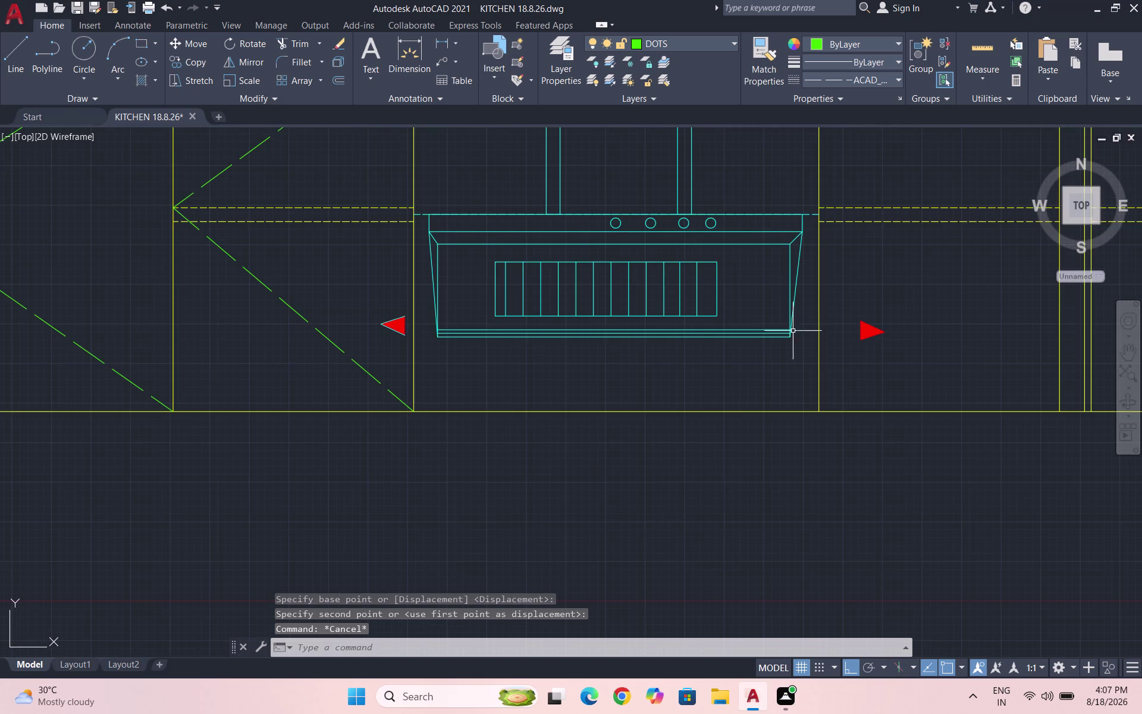
click(797, 349)
scroll(down, 3)
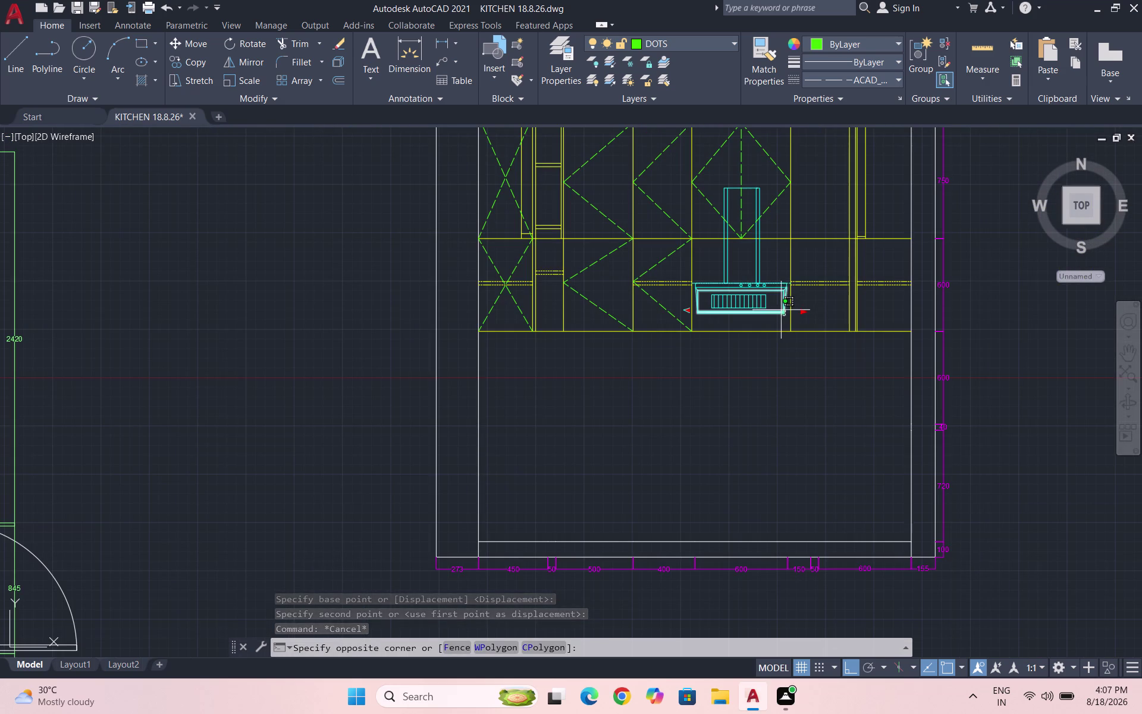
Select all the hood objects, including the side lines and the chimney top.
key(Escape)
click(783, 326)
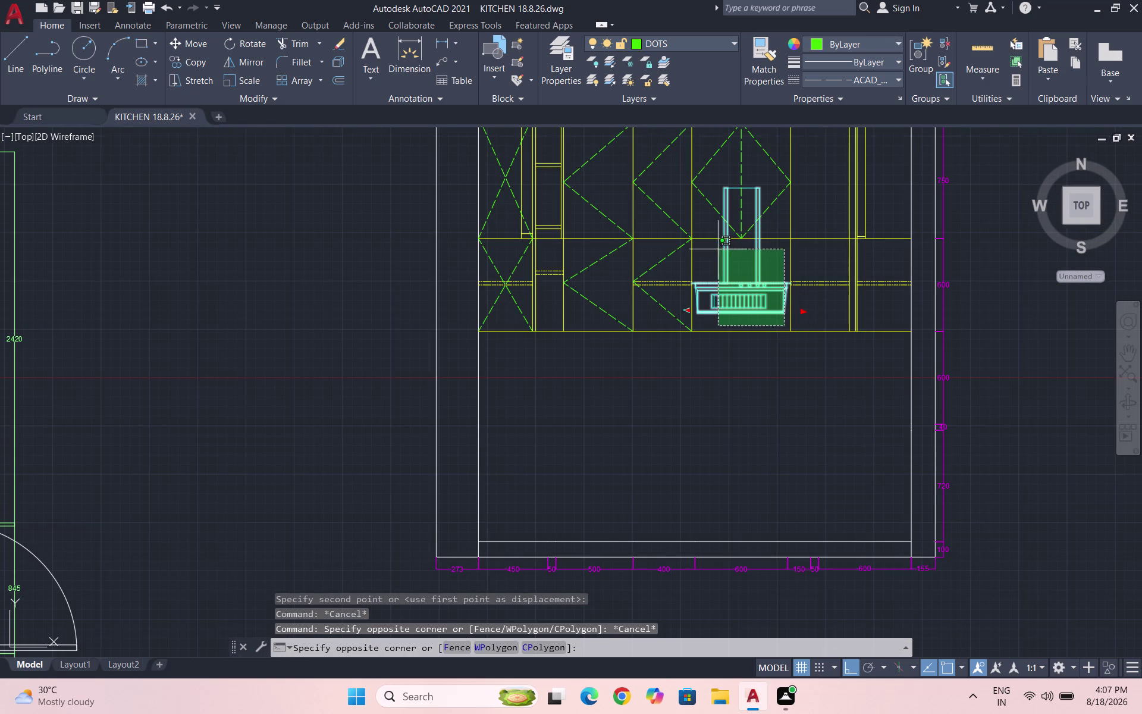
click(714, 249)
scroll(up, 3)
click(639, 446)
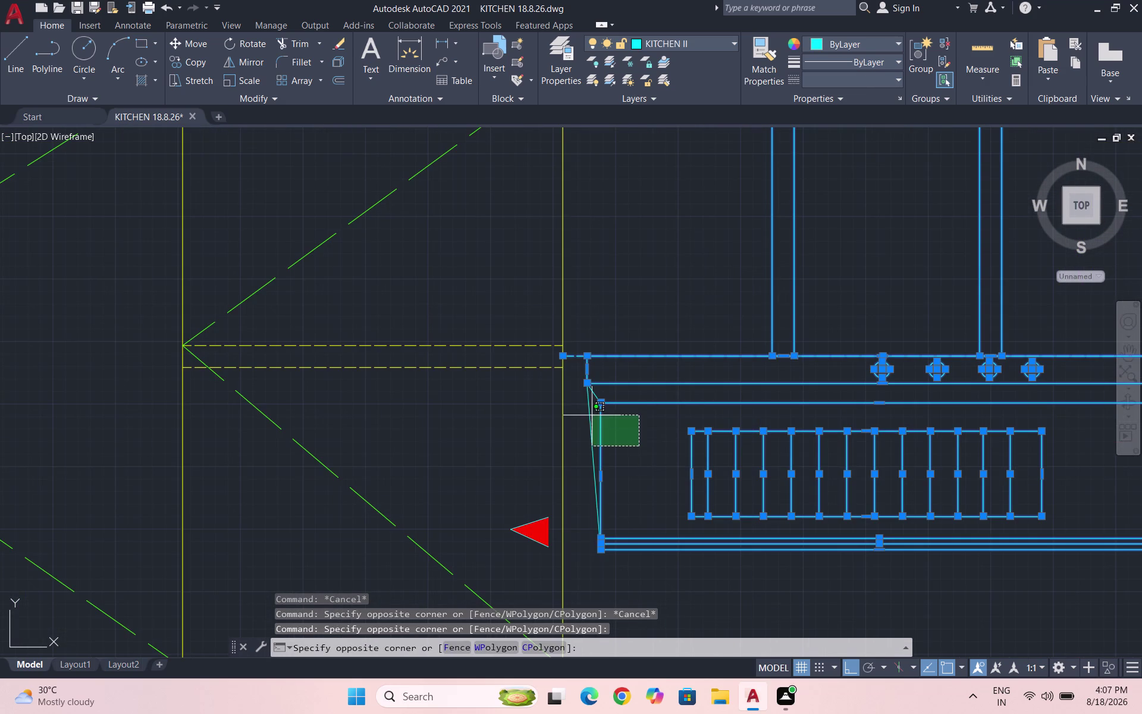
click(577, 381)
scroll(down, 3)
scroll(up, 3)
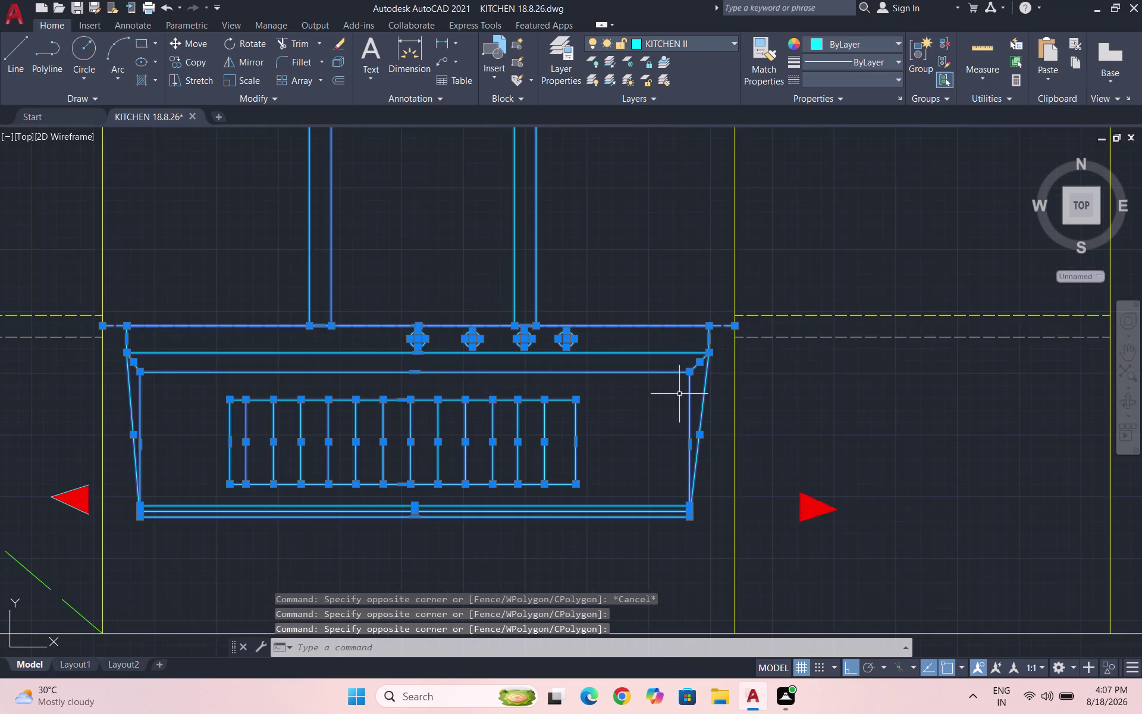
scroll(up, 3)
scroll(down, 3)
scroll(up, 3)
drag(623, 264, 620, 255)
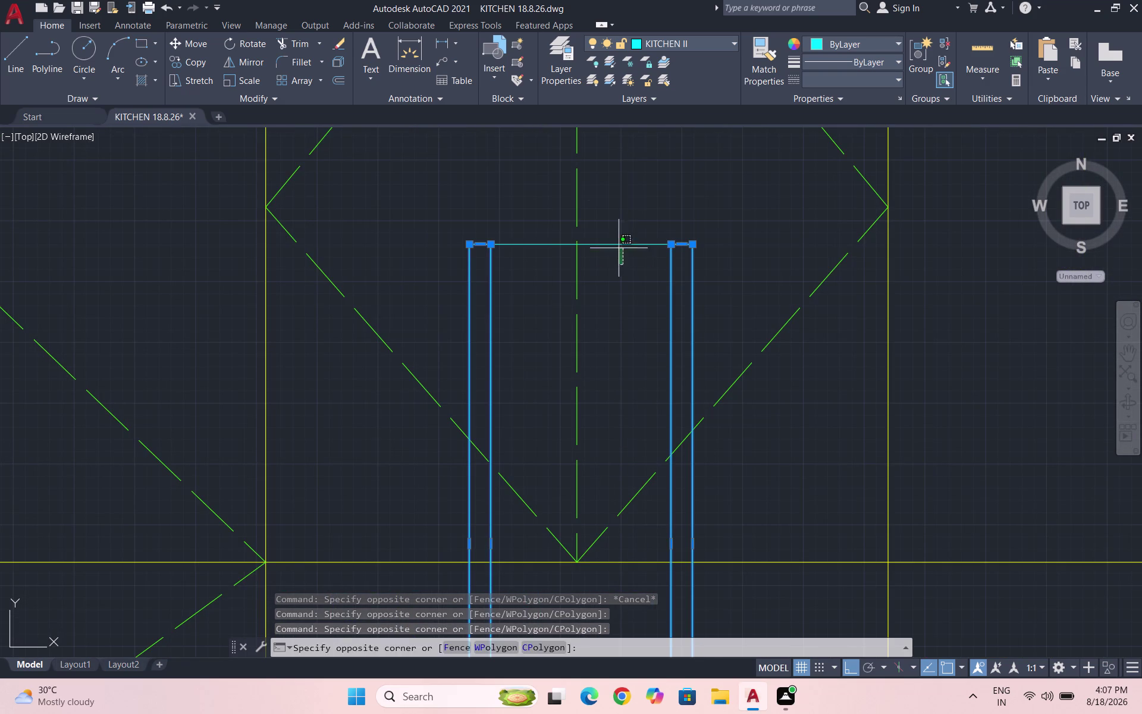
click(616, 199)
Move the hood from its bottom-right corner down onto the cabinet bottom line.
key(m)
key(Return)
scroll(down, 3)
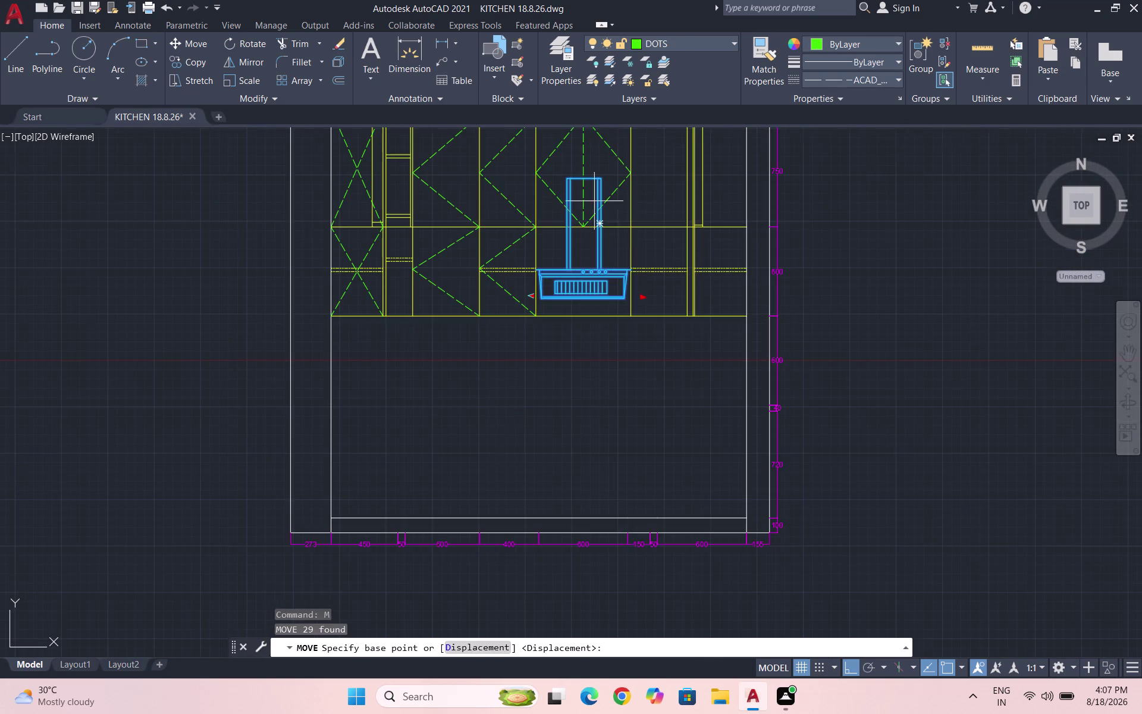
scroll(up, 3)
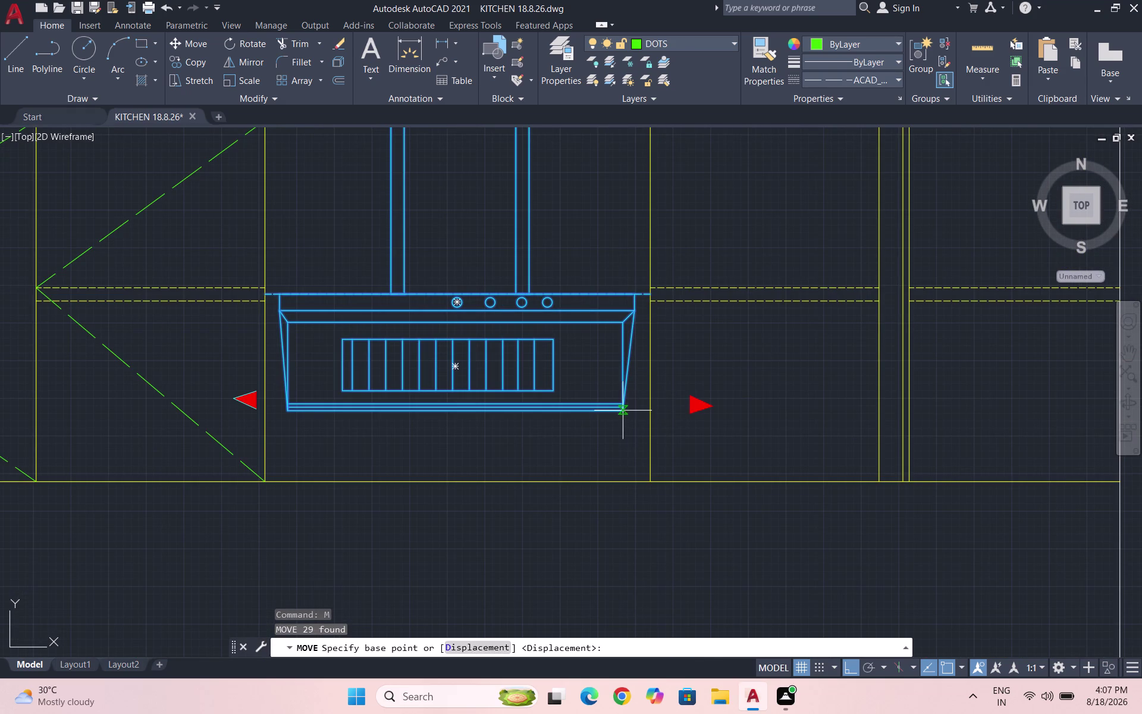
click(624, 411)
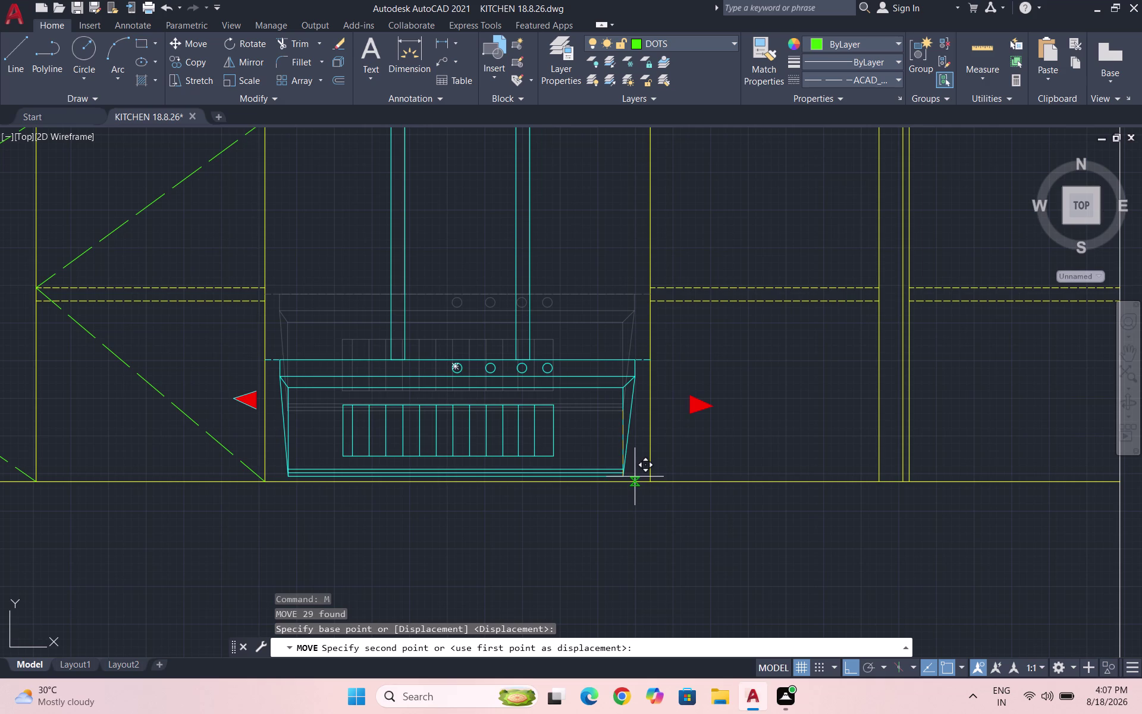
click(630, 481)
scroll(down, 3)
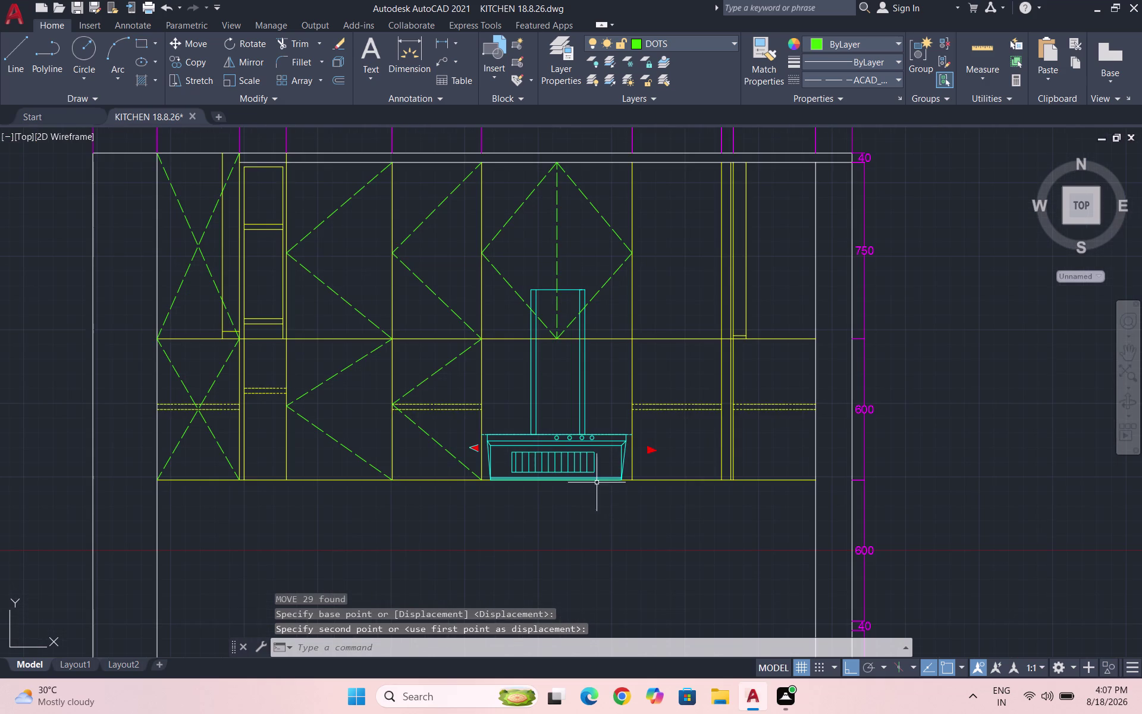
key(Escape)
scroll(up, 3)
scroll(up, 3)
drag(523, 423, 535, 400)
click(395, 233)
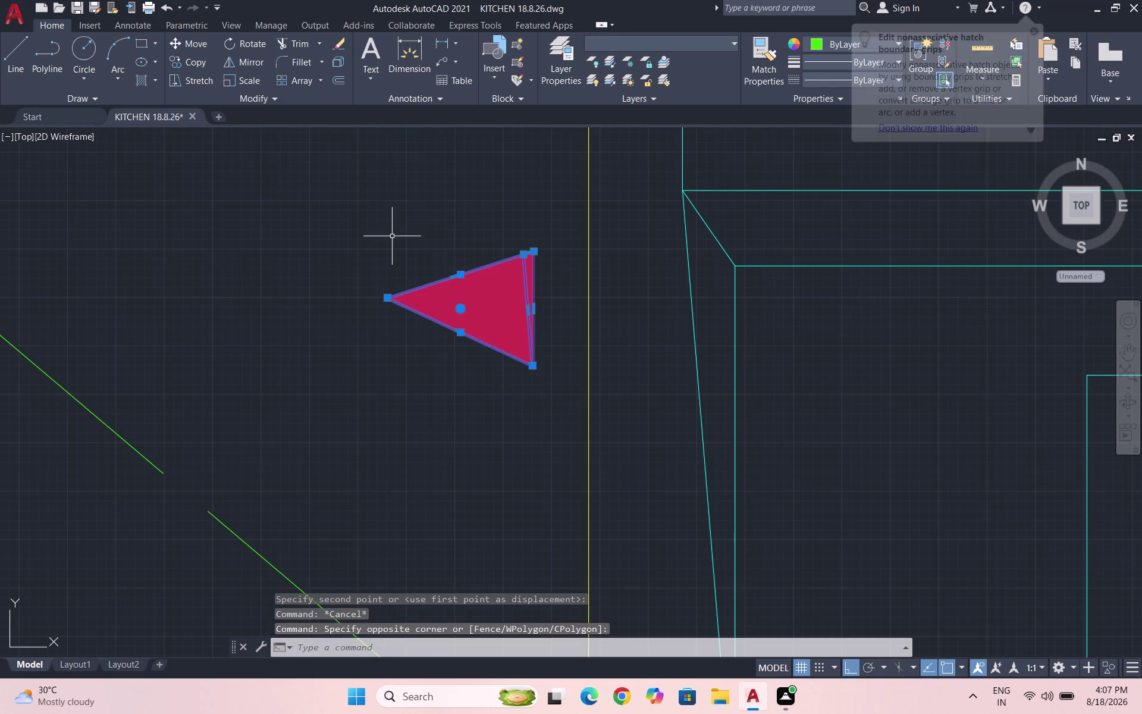
Move the left red marker down to the hood's bottom line.
key(m)
key(Return)
drag(537, 248, 541, 235)
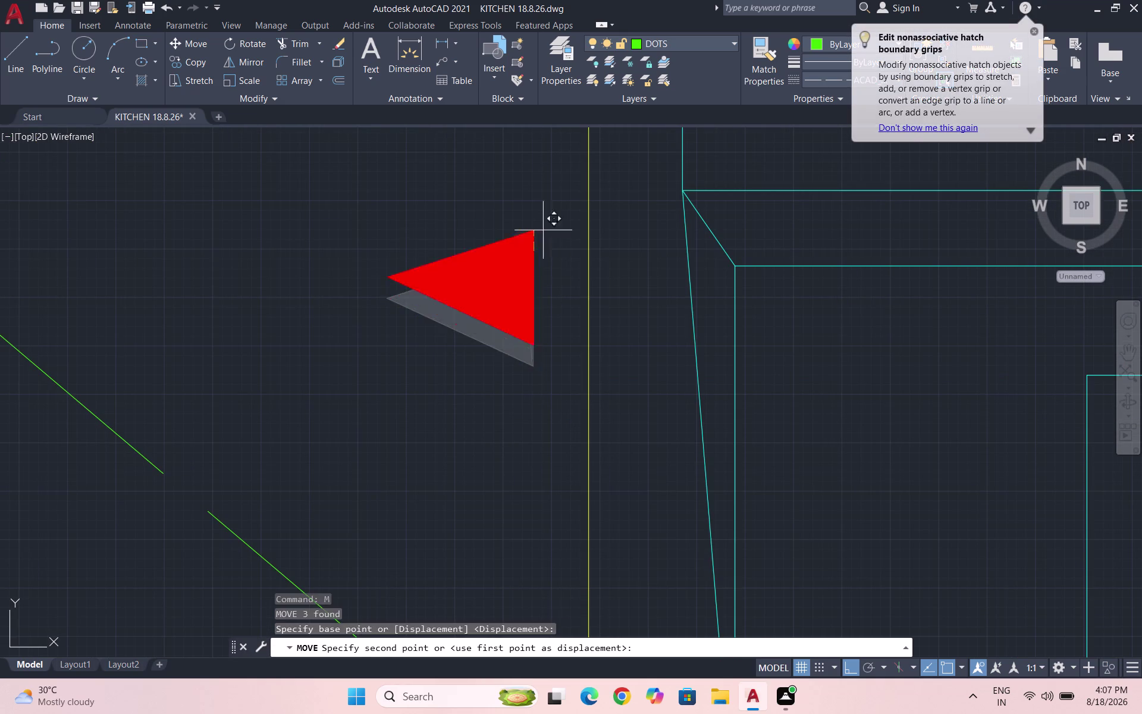
scroll(down, 3)
scroll(up, 3)
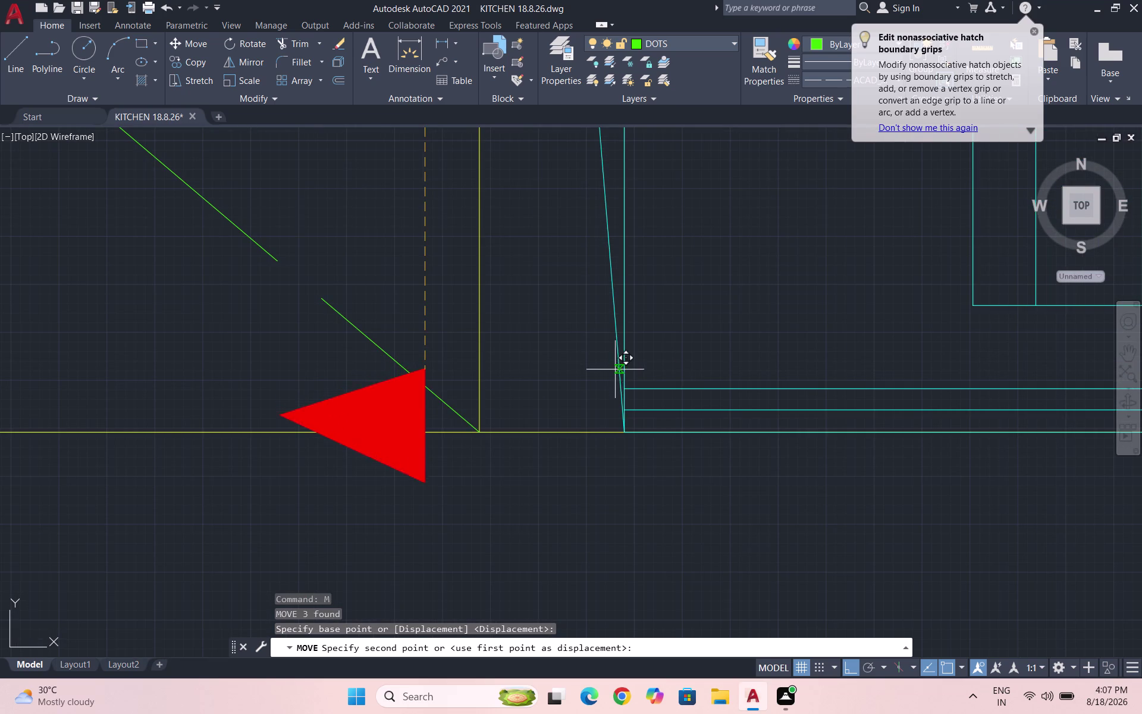
click(622, 372)
scroll(down, 3)
scroll(down, 3)
scroll(up, 3)
Move the right red marker to the hood's bottom corner.
drag(872, 369, 832, 355)
click(724, 299)
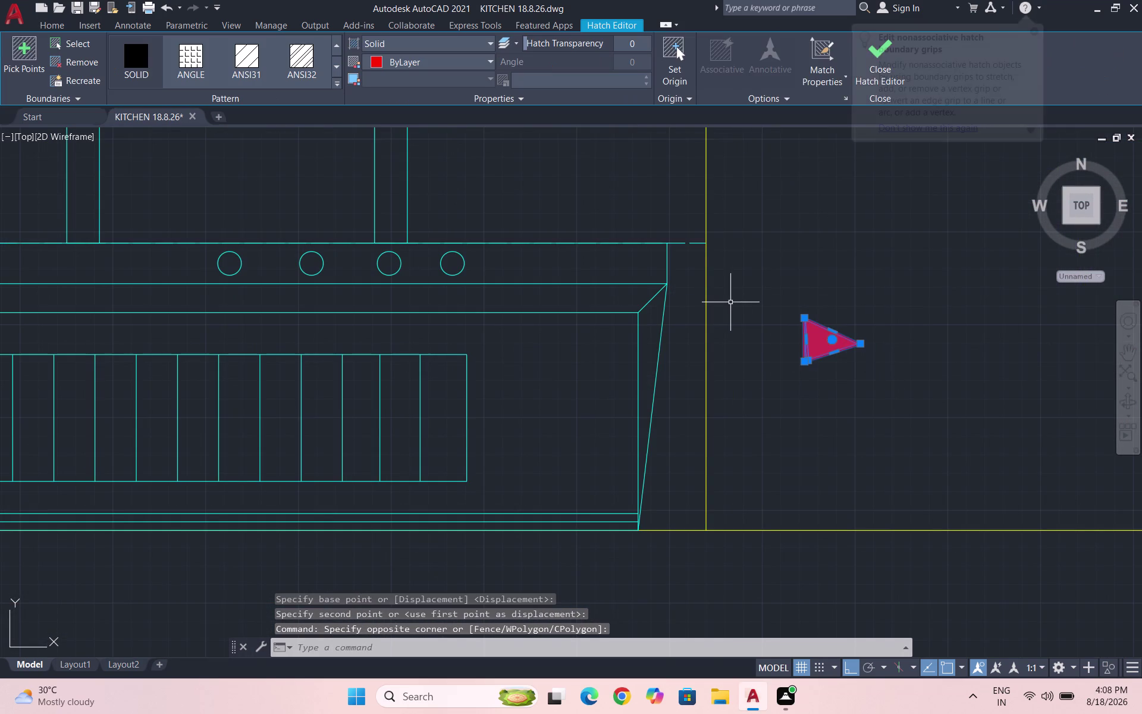
key(m)
key(Return)
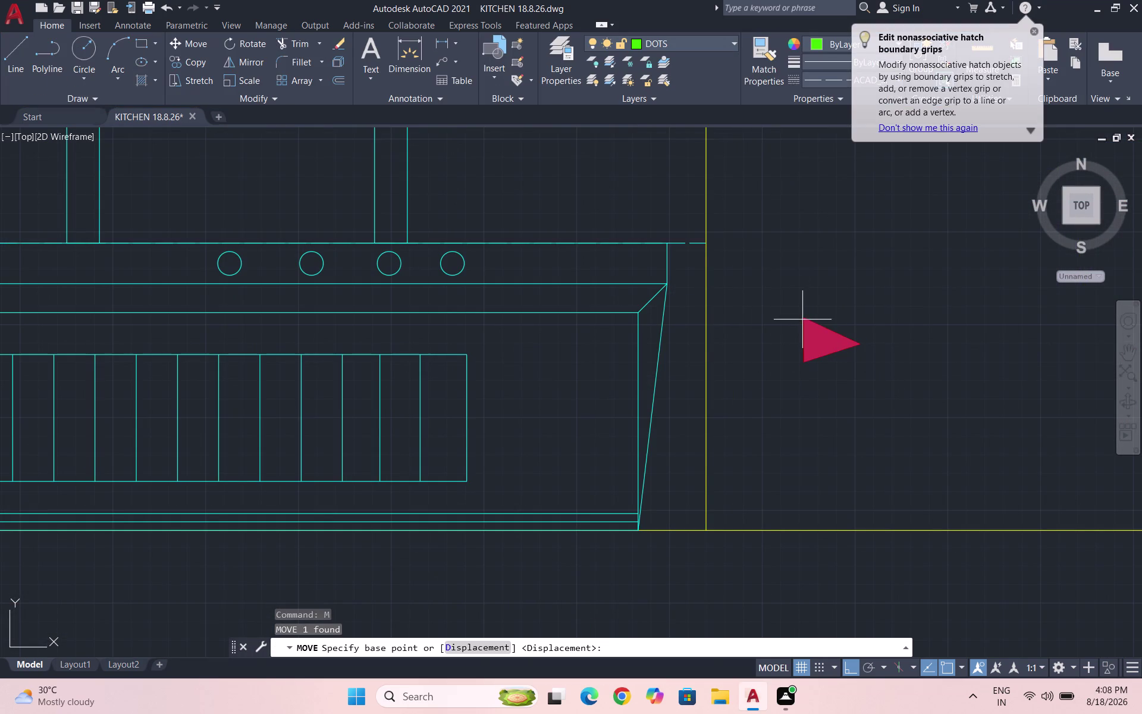
click(802, 319)
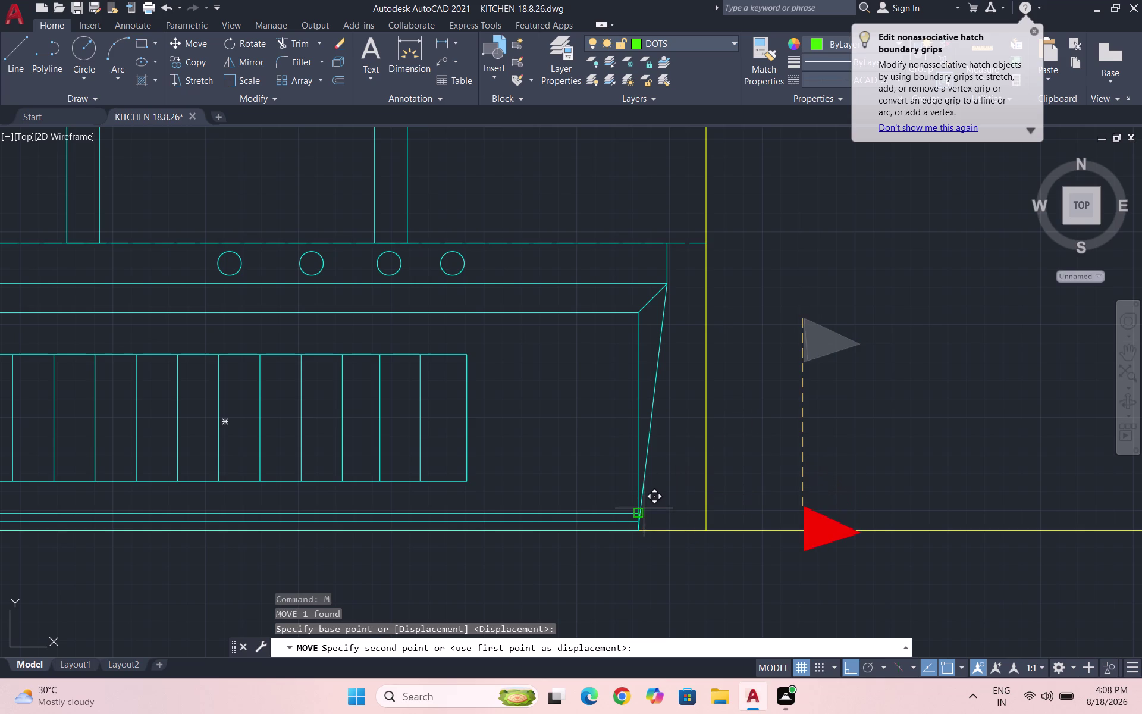
click(641, 510)
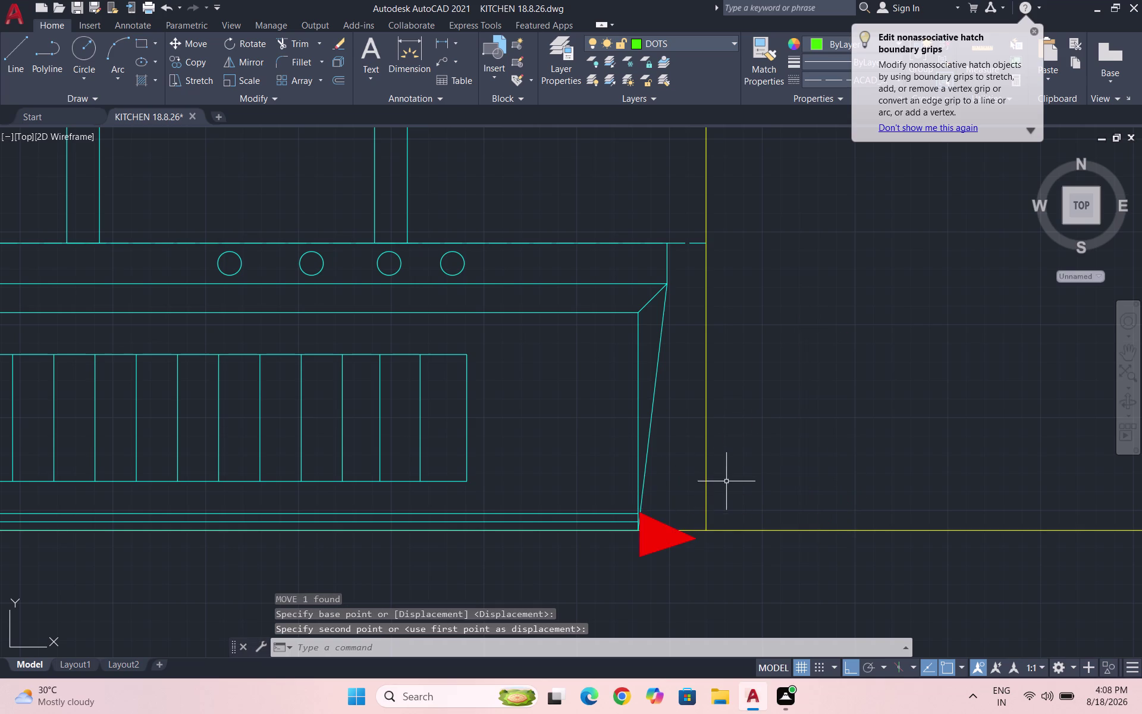
scroll(down, 3)
scroll(up, 3)
scroll(up, 3)
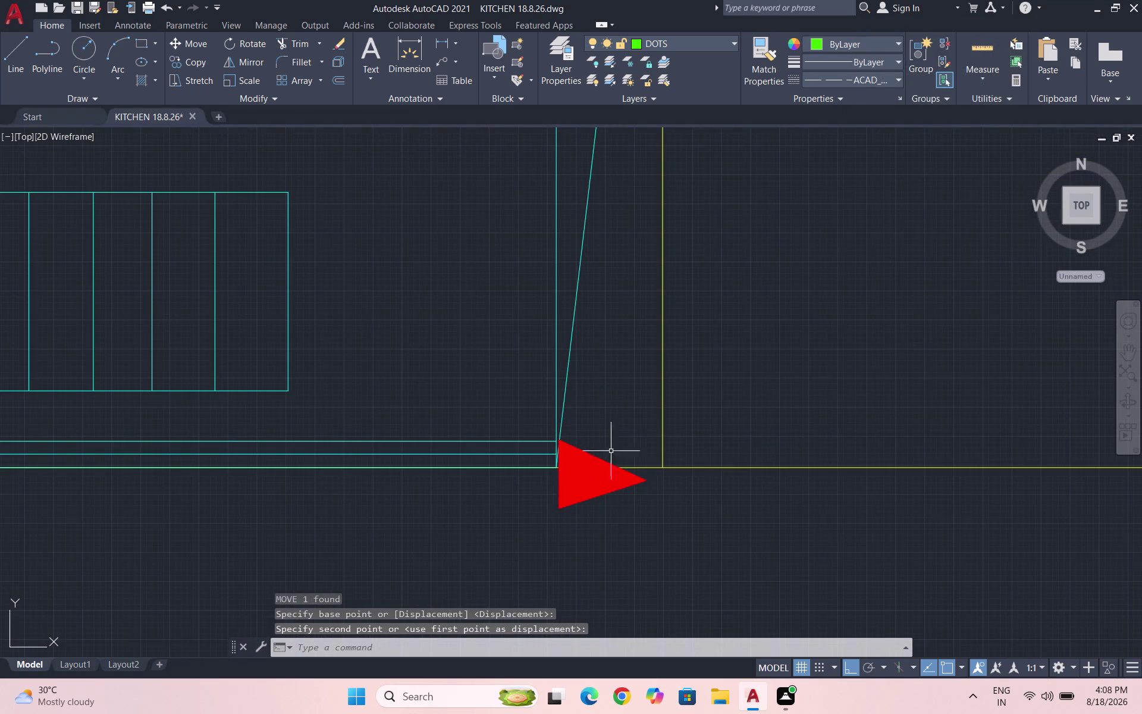
Adjust the right marker so it aligns with the hood's bottom line.
click(586, 485)
click(550, 479)
key(m)
key(Return)
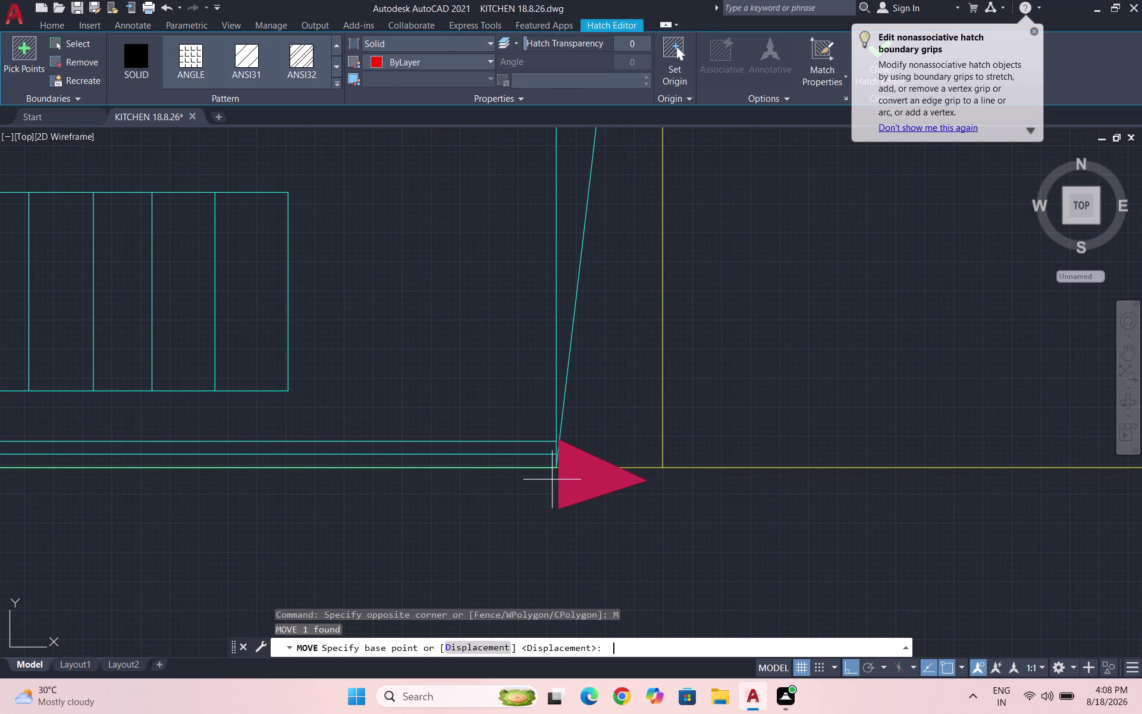
click(559, 509)
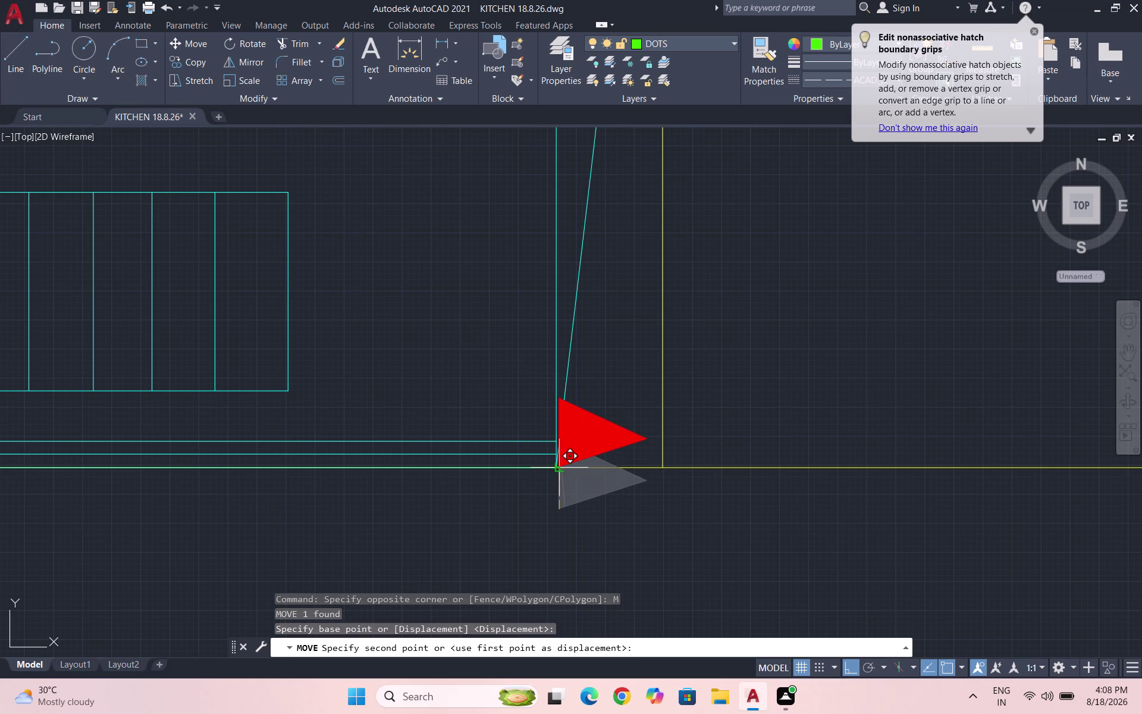
click(561, 466)
scroll(down, 3)
key(Escape)
key(Escape)
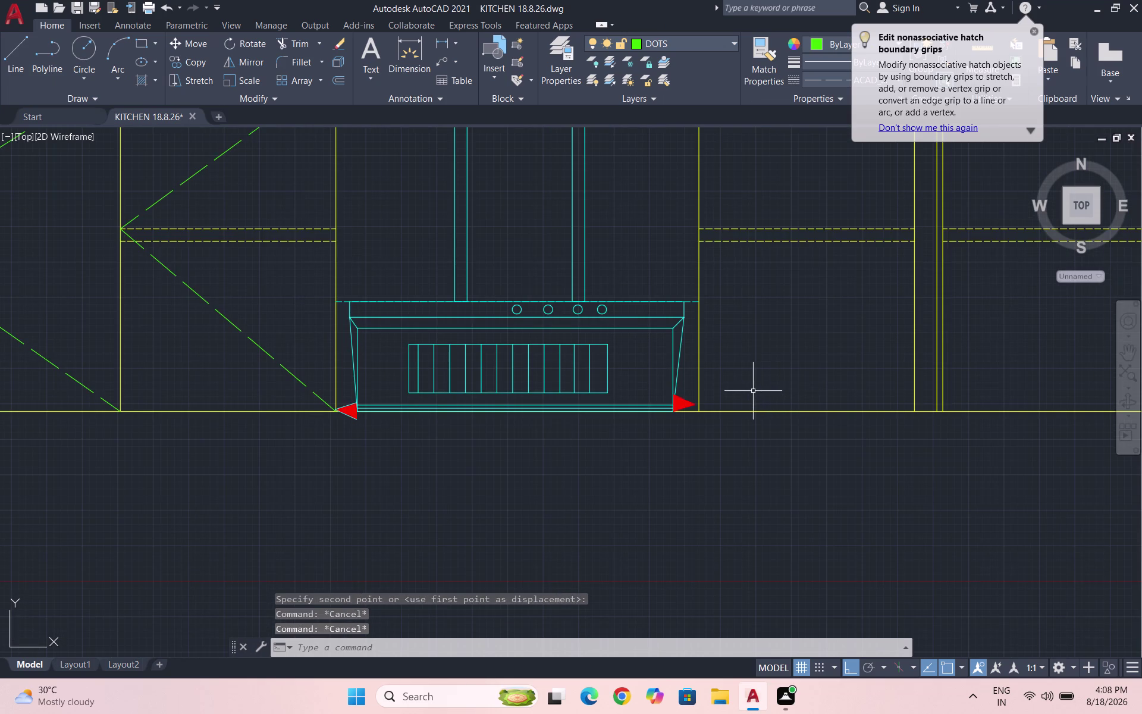
scroll(up, 3)
Move the left marker onto the appliance's bottom corner and save the drawing.
click(421, 458)
click(408, 436)
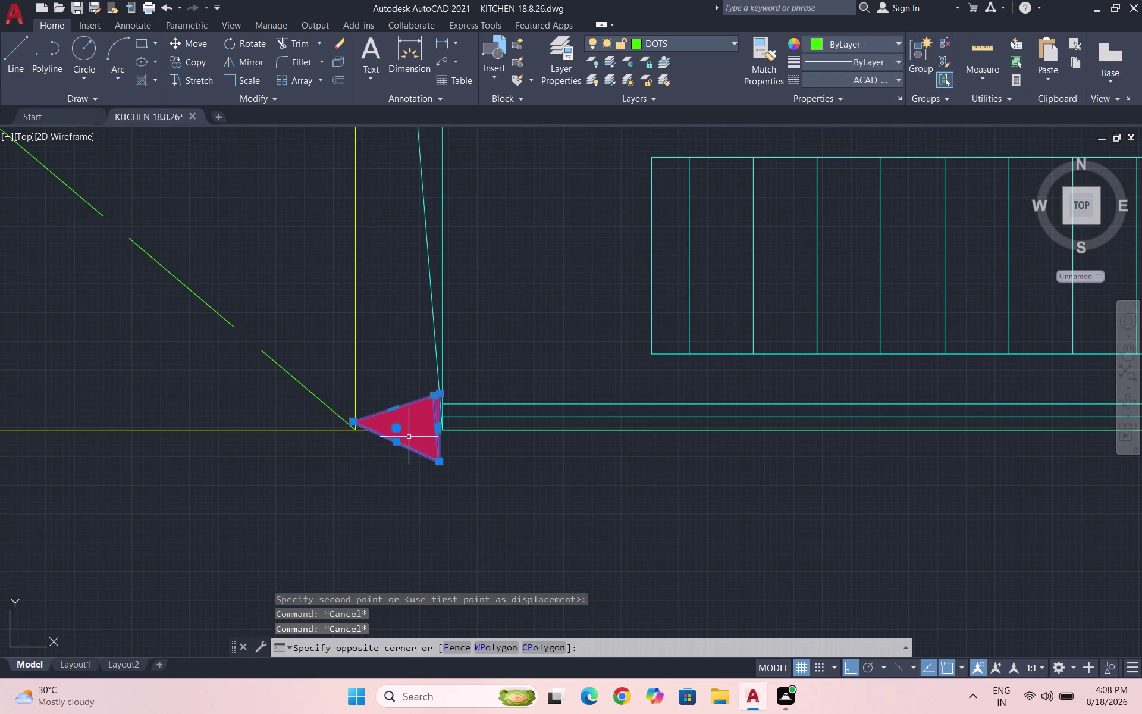
key(m)
key(shift+Return)
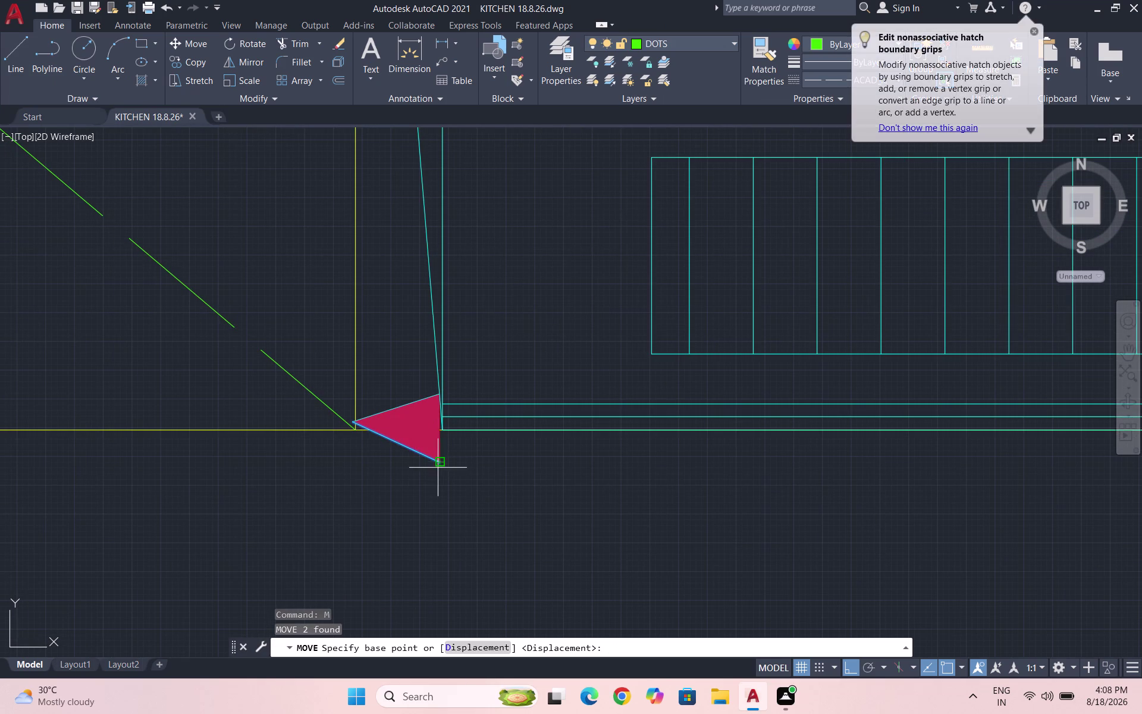
click(437, 464)
click(441, 427)
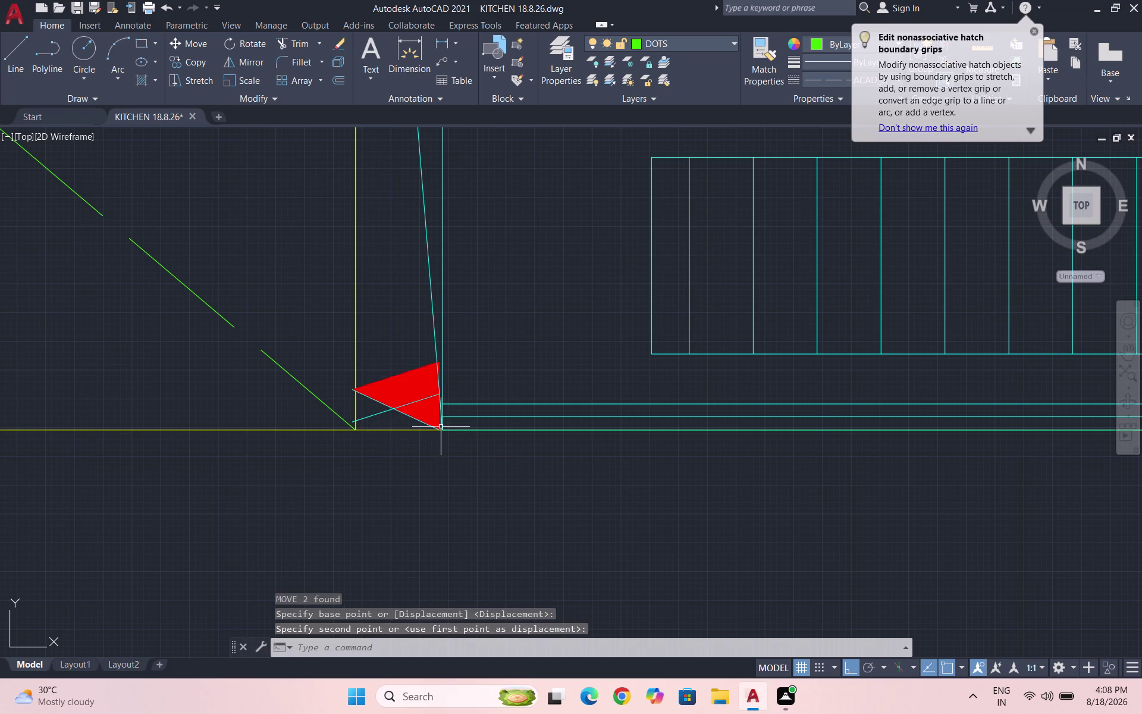
scroll(down, 3)
key(Escape)
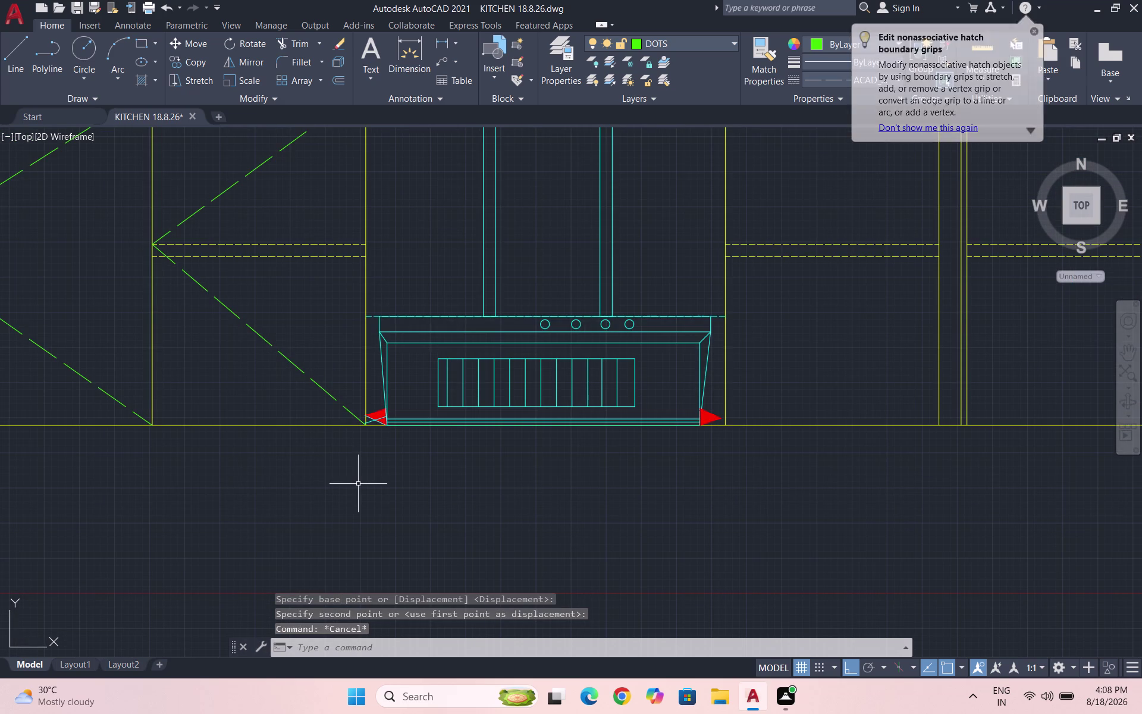
key(ctrl+s)
Draw a line from the diamond's right corner to the cabinet side.
scroll(down, 3)
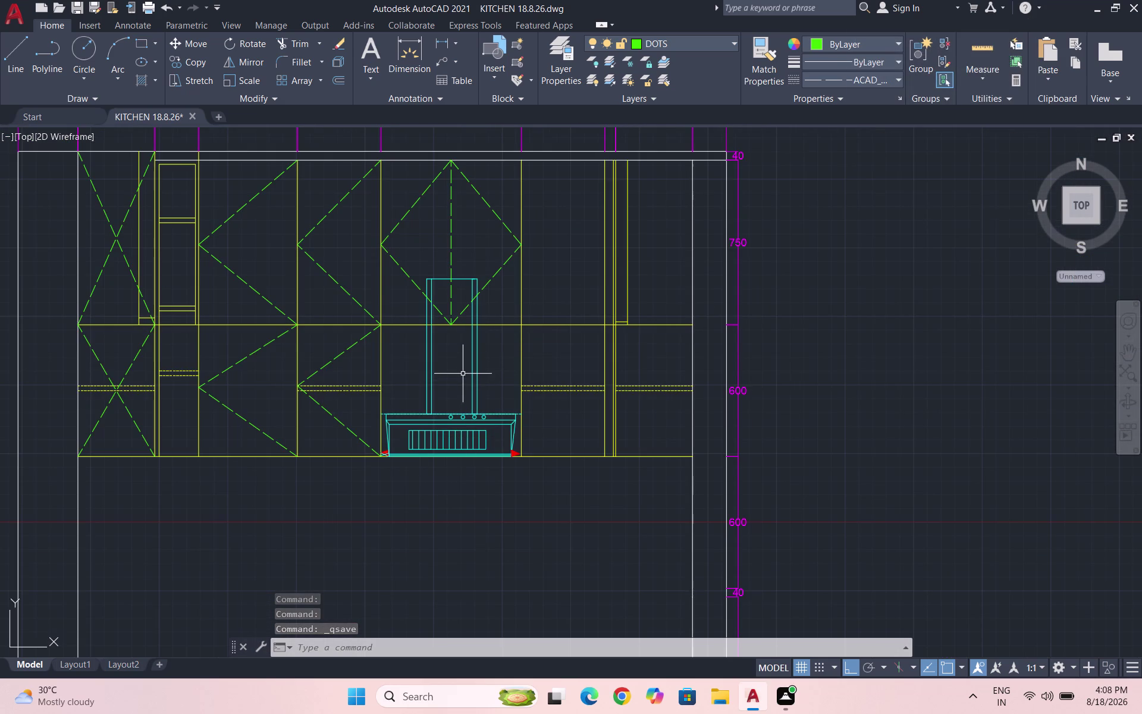
scroll(down, 3)
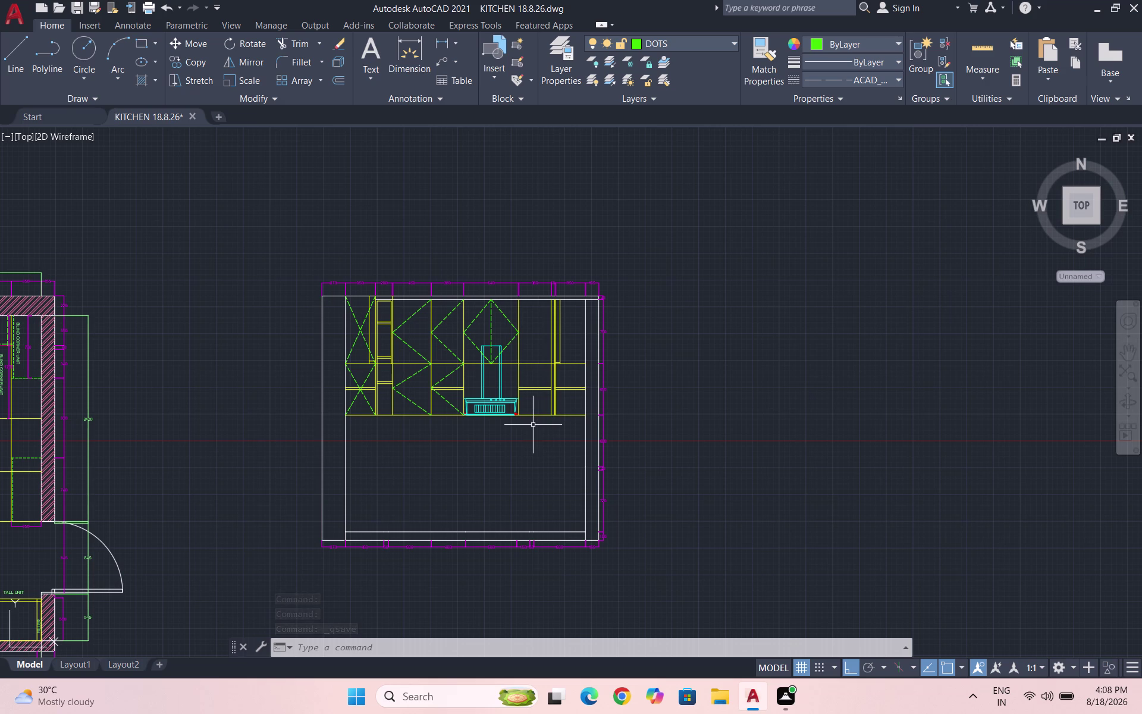
scroll(up, 3)
key(l)
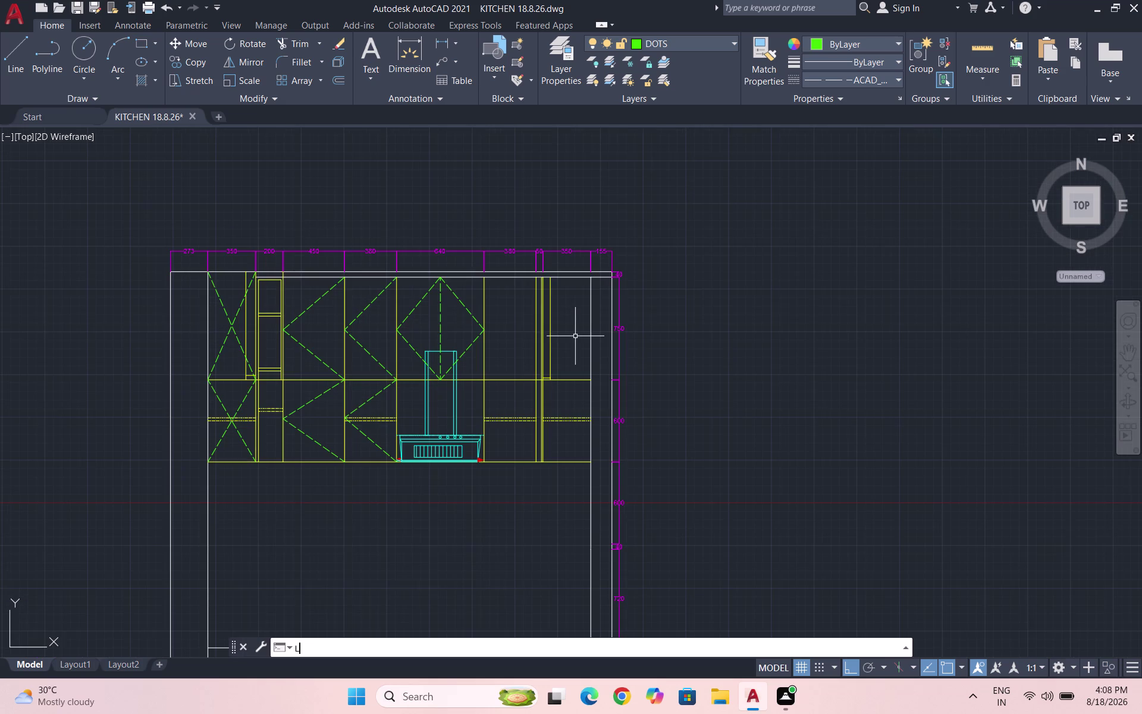
key(Return)
scroll(up, 3)
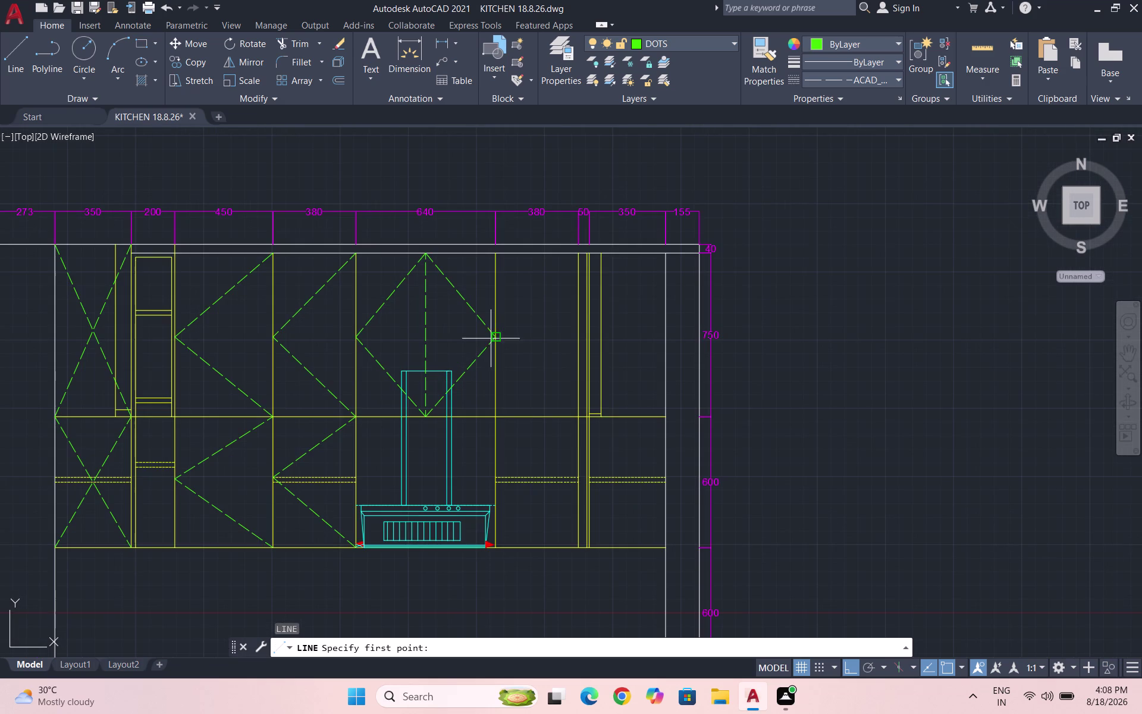
click(495, 337)
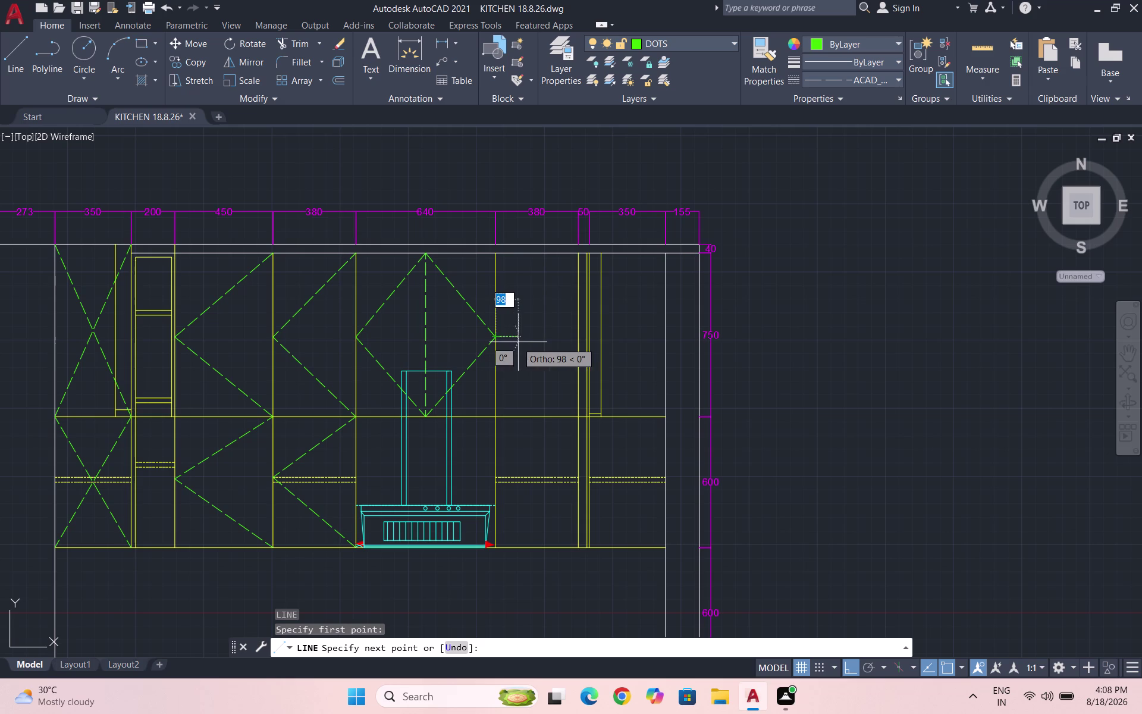
click(575, 339)
key(Escape)
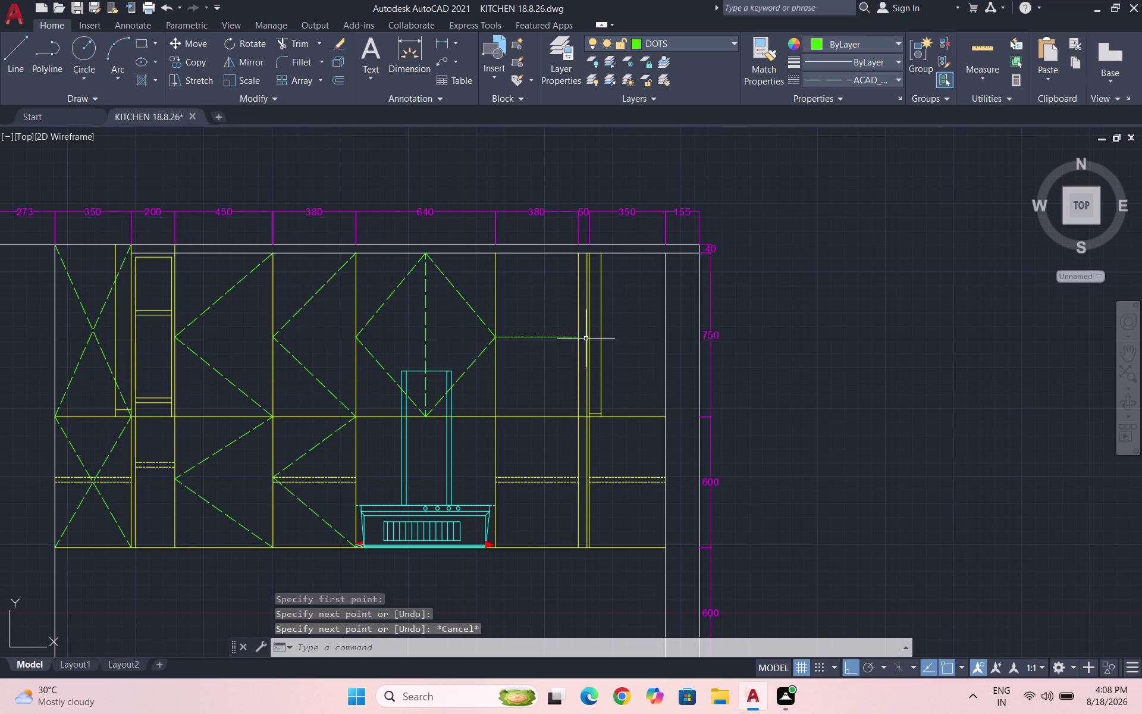
key(space)
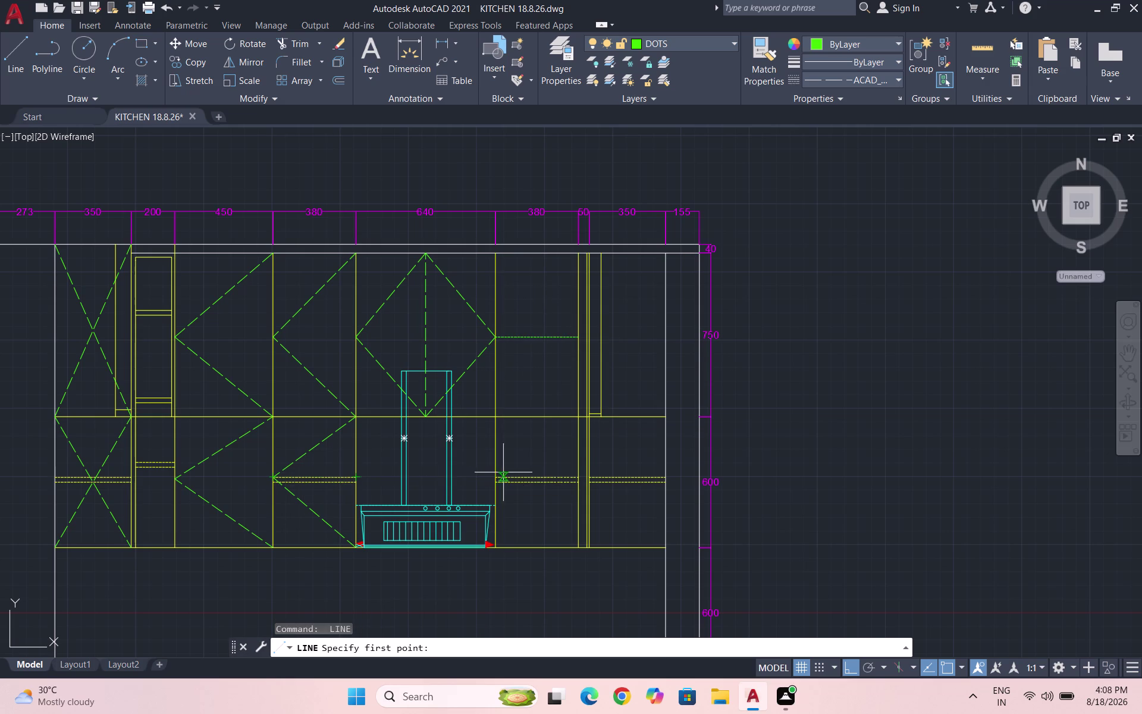
click(575, 476)
key(Escape)
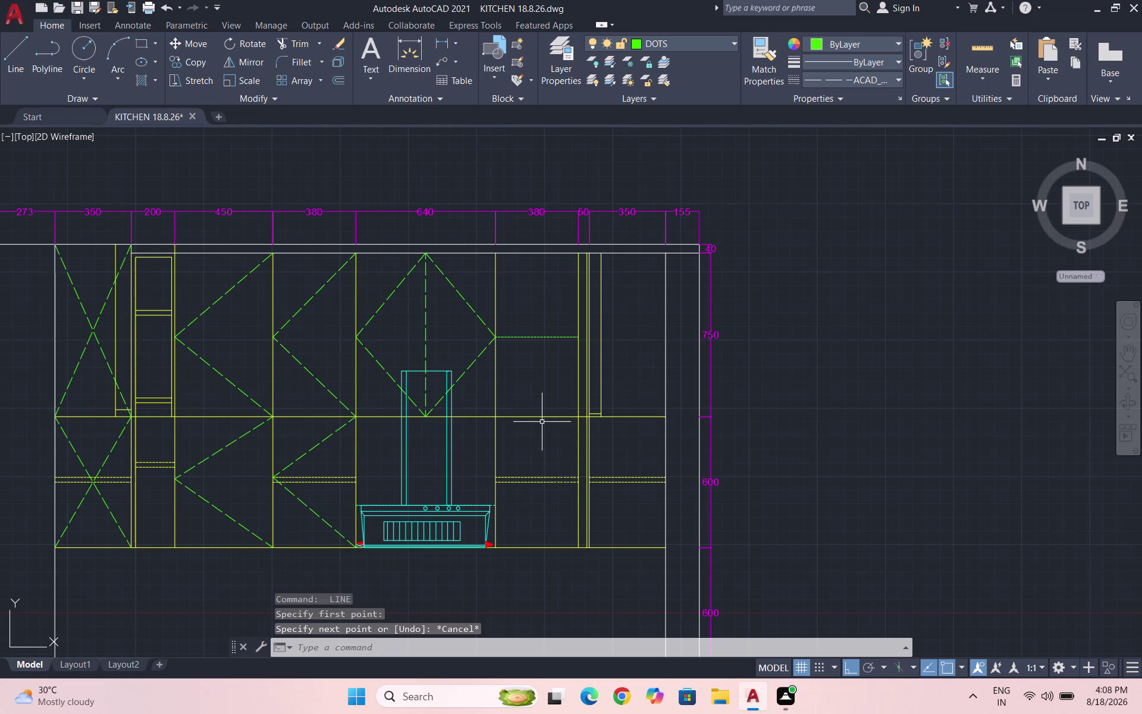
Draw zig-zag diagonal swing lines across the upper and lower 380-wide cabinets.
key(l)
key(Return)
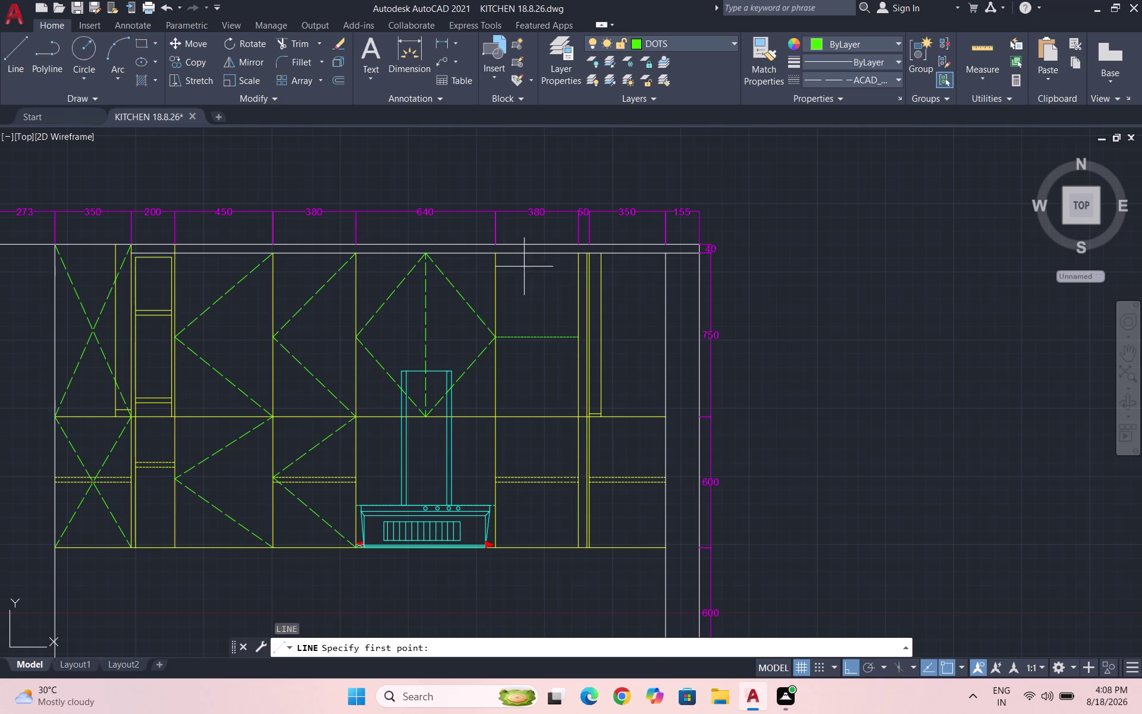
click(498, 253)
click(576, 342)
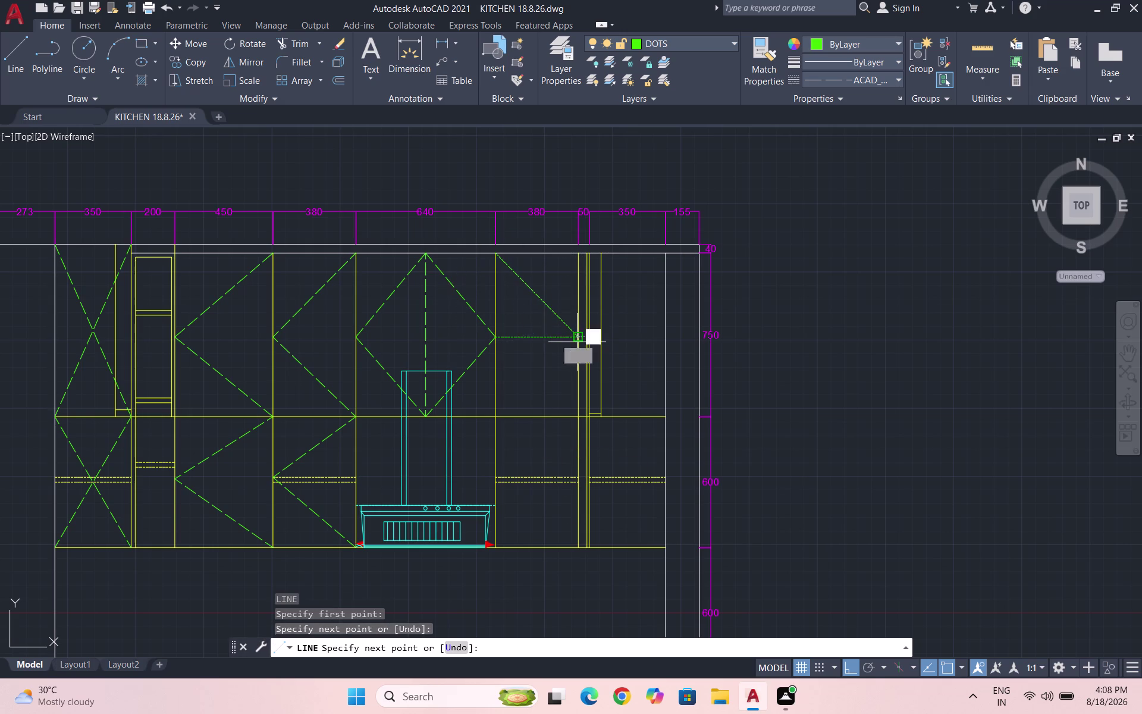
click(497, 415)
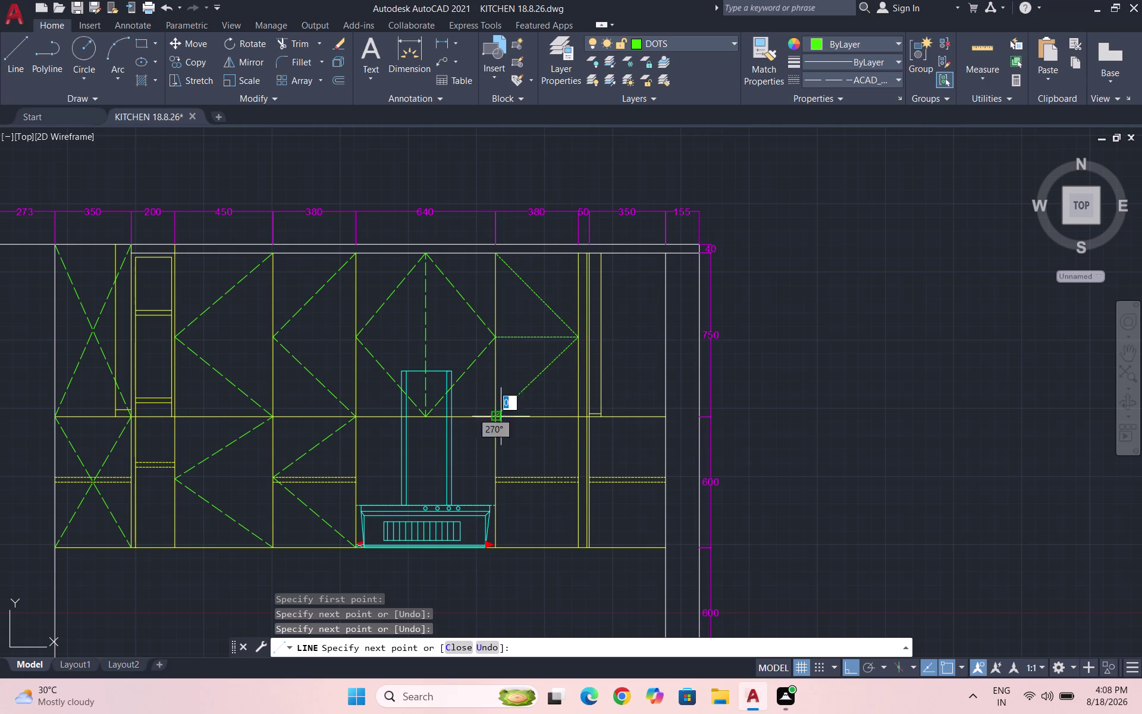
click(575, 475)
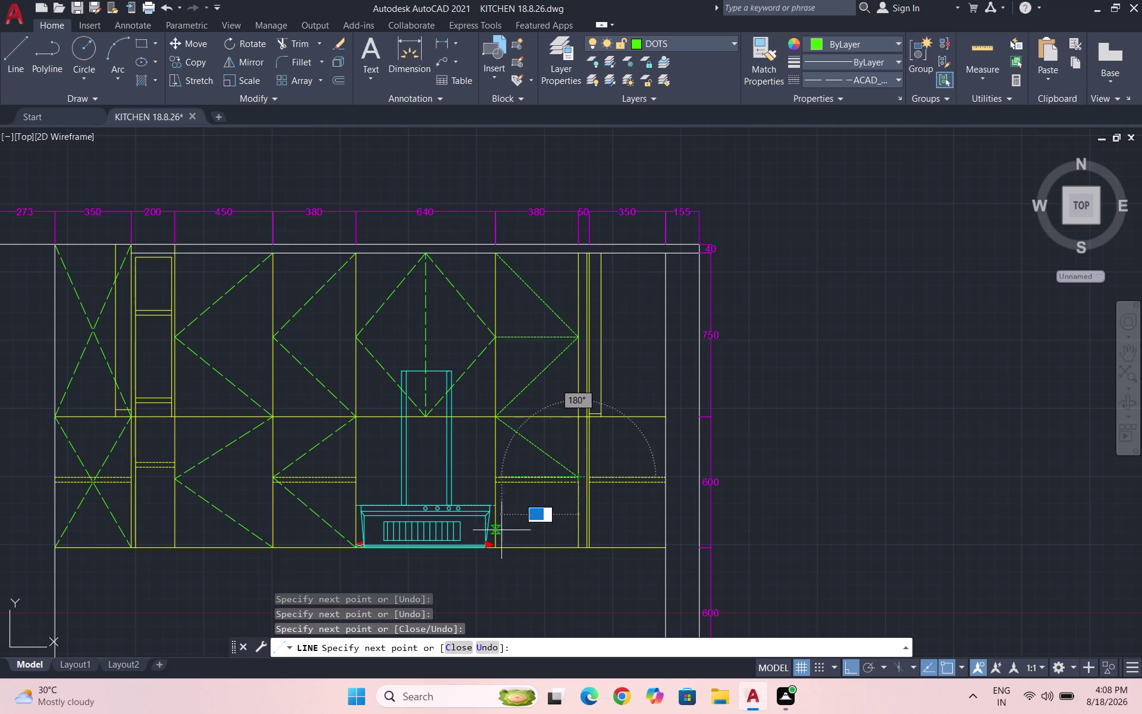
click(498, 544)
key(Escape)
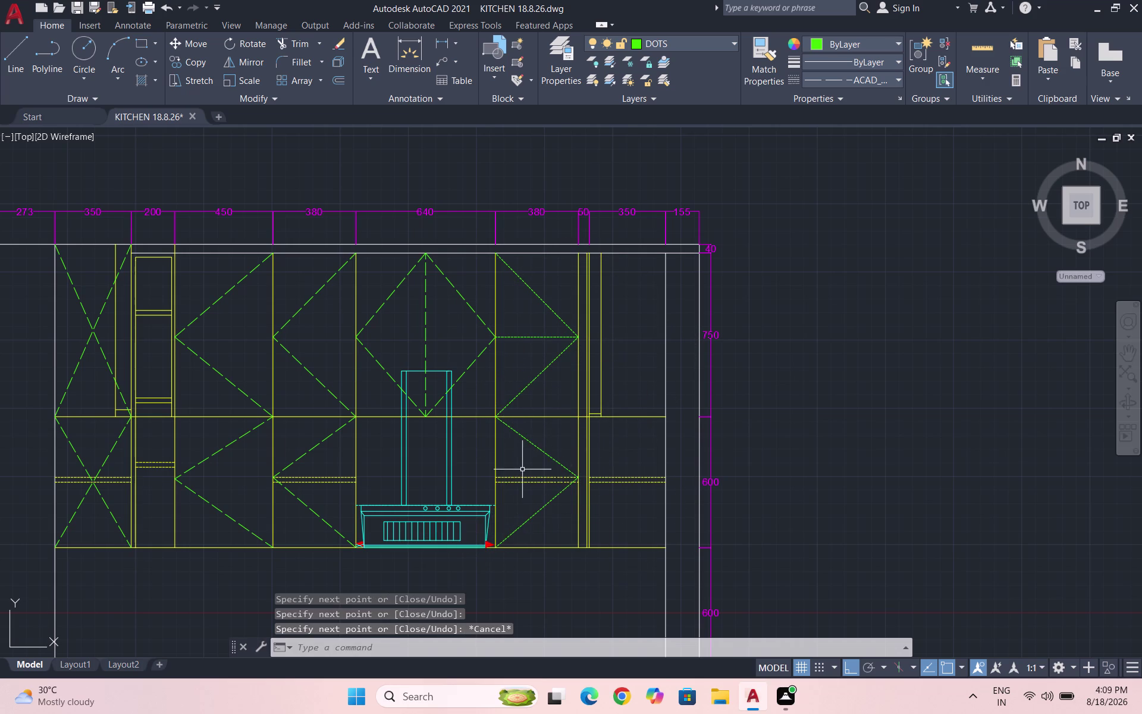
scroll(up, 3)
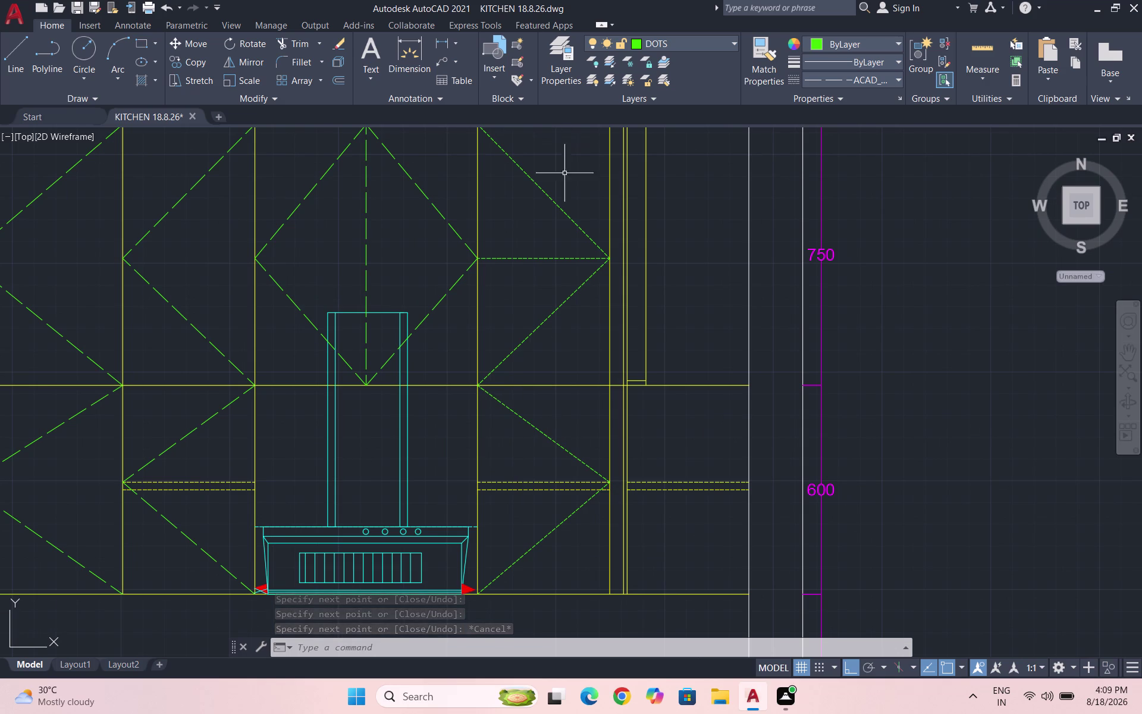
Select all the new chevron diagonal lines in the 380-wide cabinets.
drag(558, 222, 554, 206)
click(539, 192)
click(565, 349)
click(535, 315)
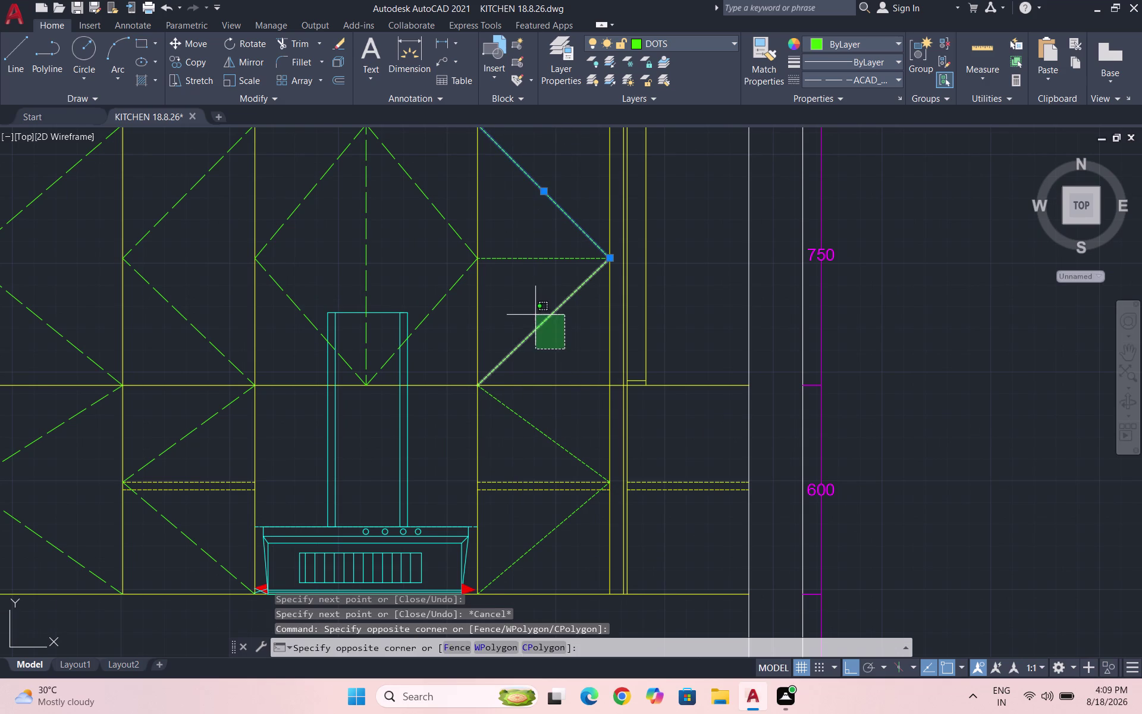
click(561, 463)
click(527, 429)
scroll(down, 3)
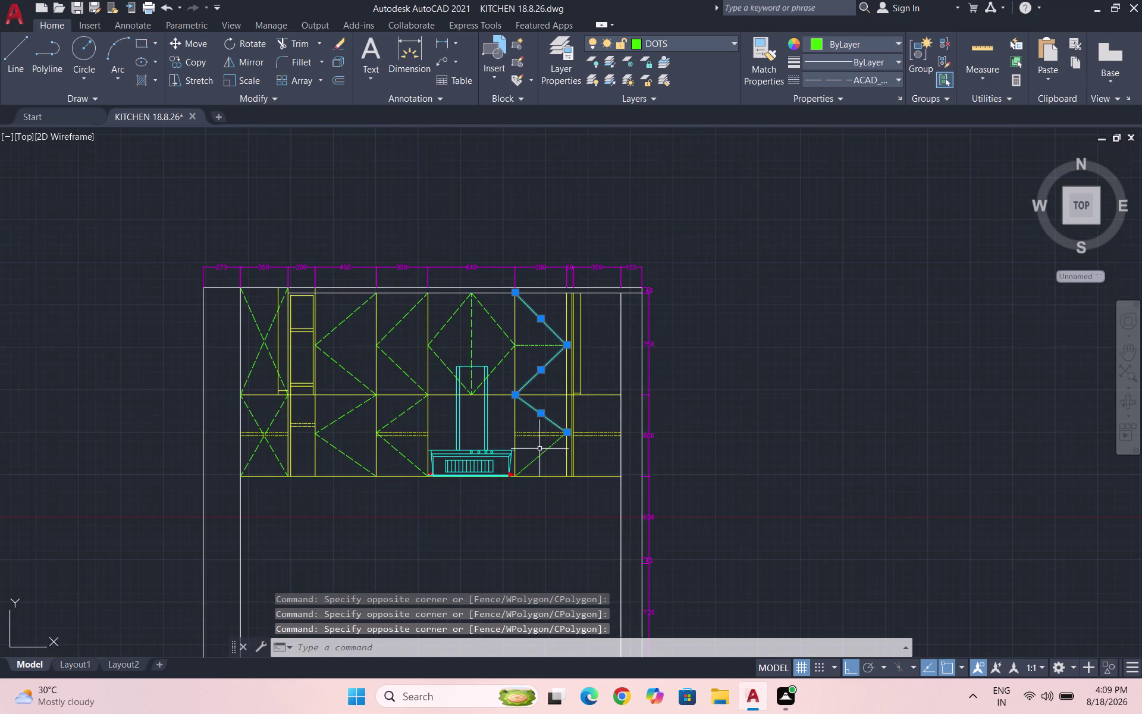
scroll(up, 3)
click(551, 467)
click(528, 452)
Set their linetype scale to 5 in Properties, then delete a stray object.
text(PR)
key(Return)
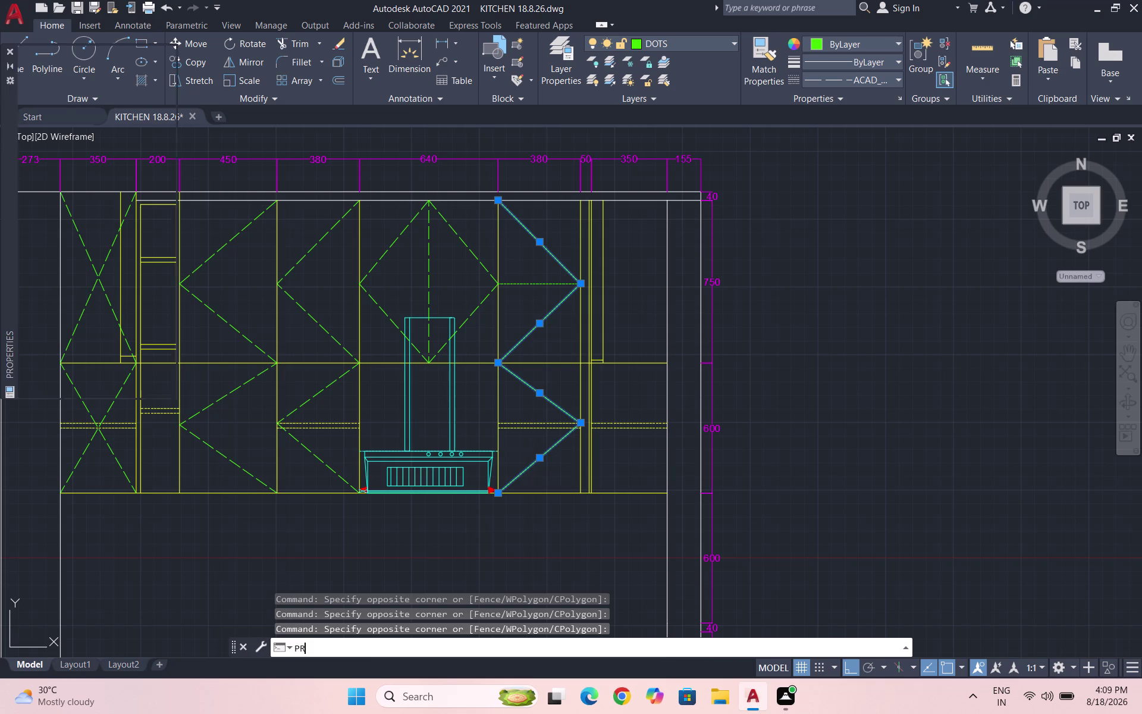
click(127, 143)
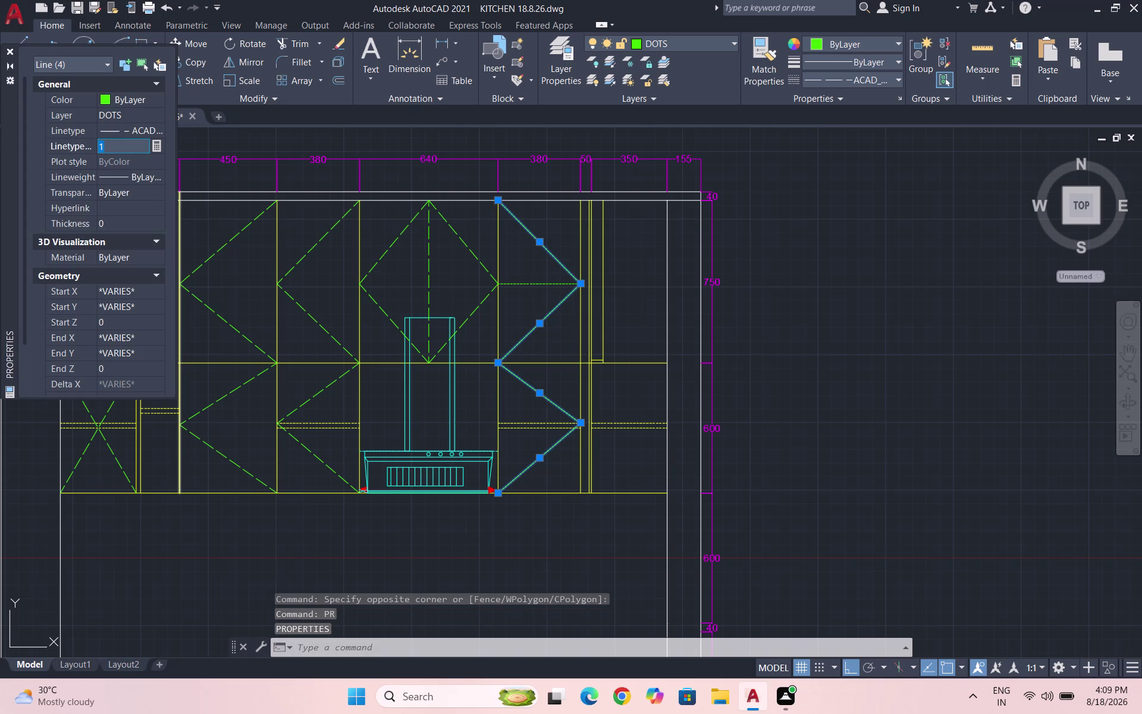
key(5)
key(Return)
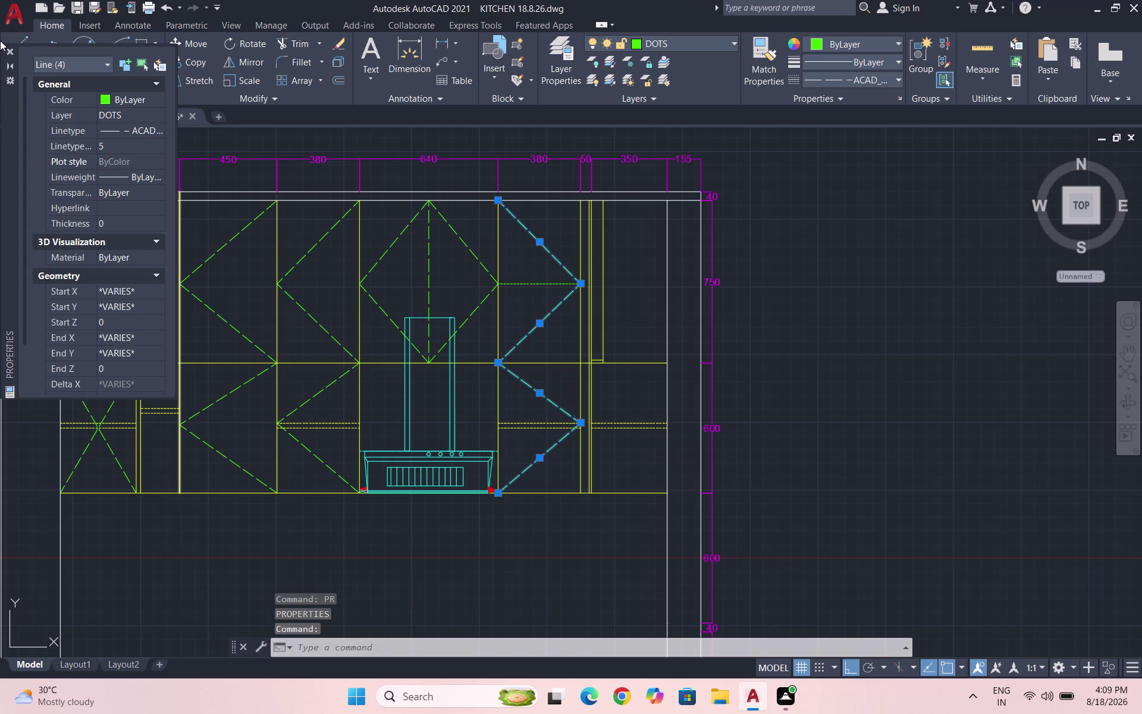
click(6, 50)
key(Escape)
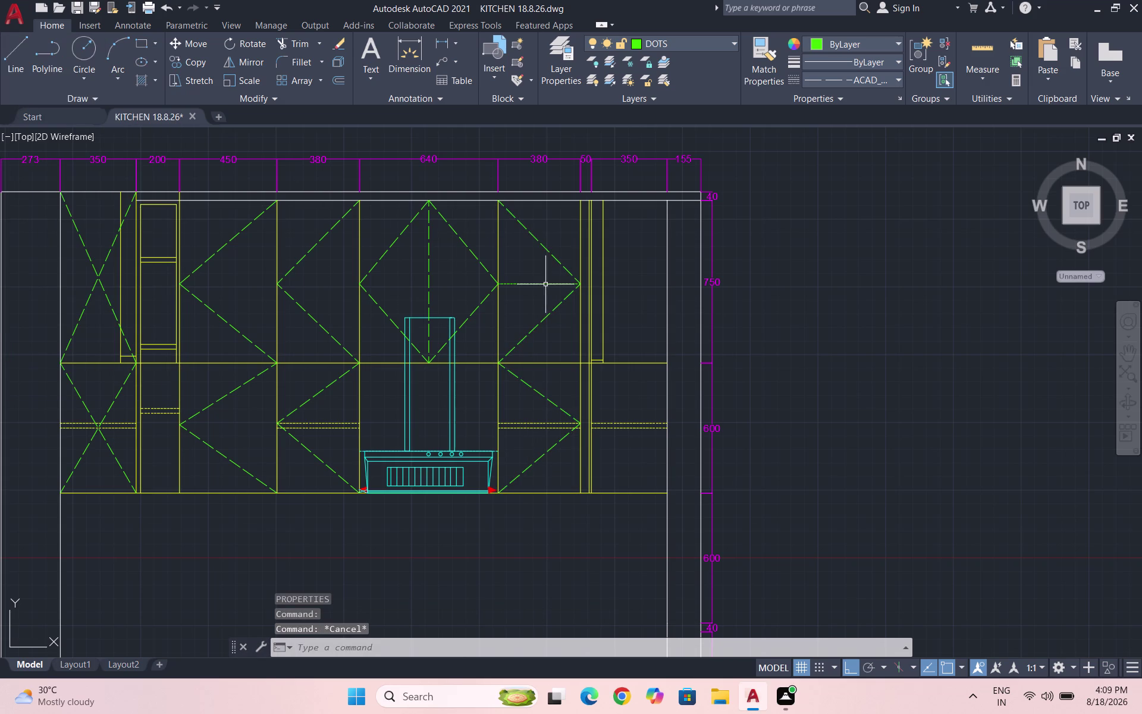
click(545, 285)
key(Delete)
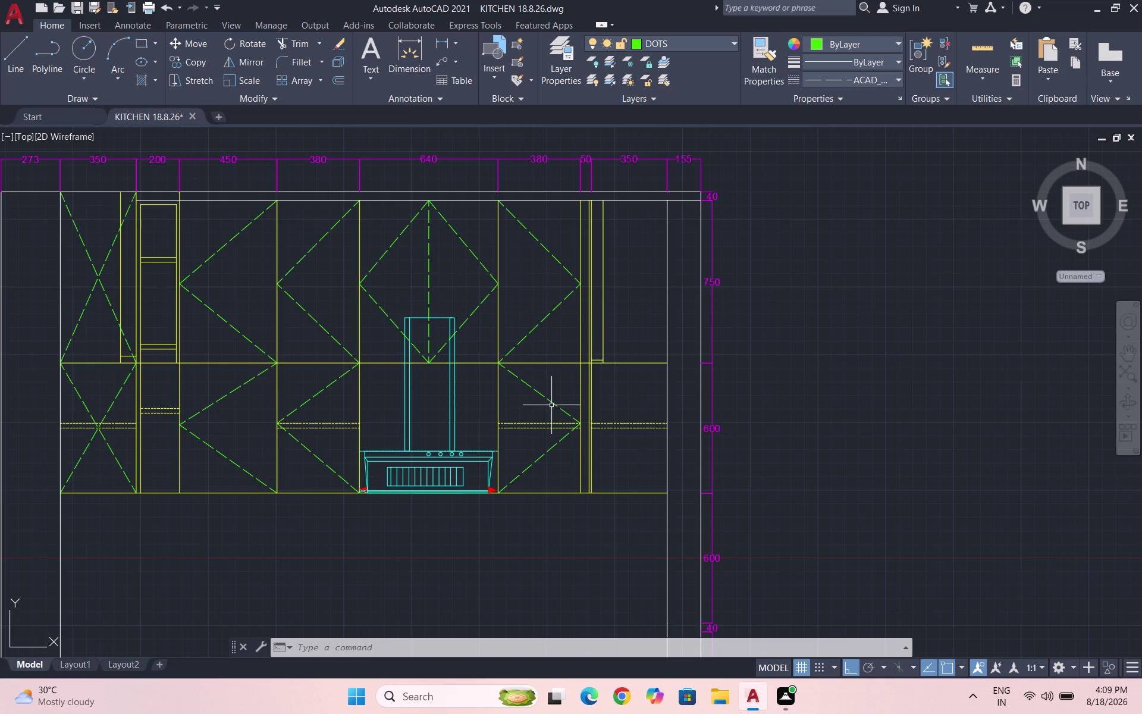
Draw the first diagonal from a top corner of the 350-wide cabinet.
scroll(up, 3)
scroll(down, 3)
key(l)
key(Return)
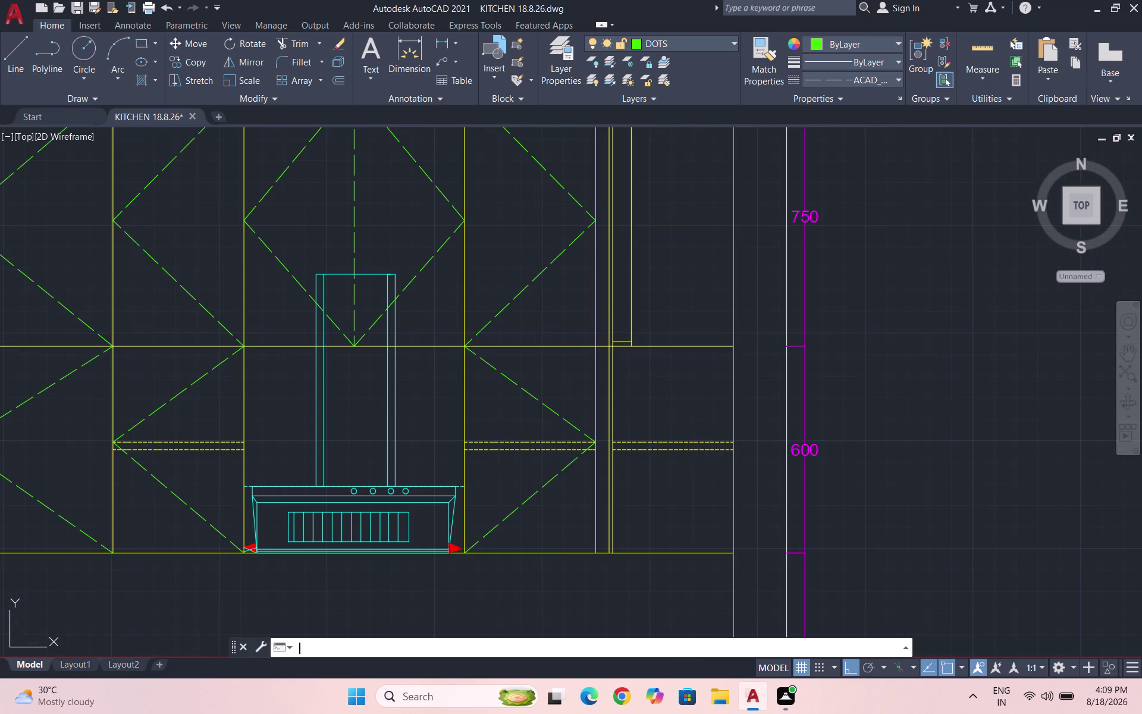
scroll(up, 3)
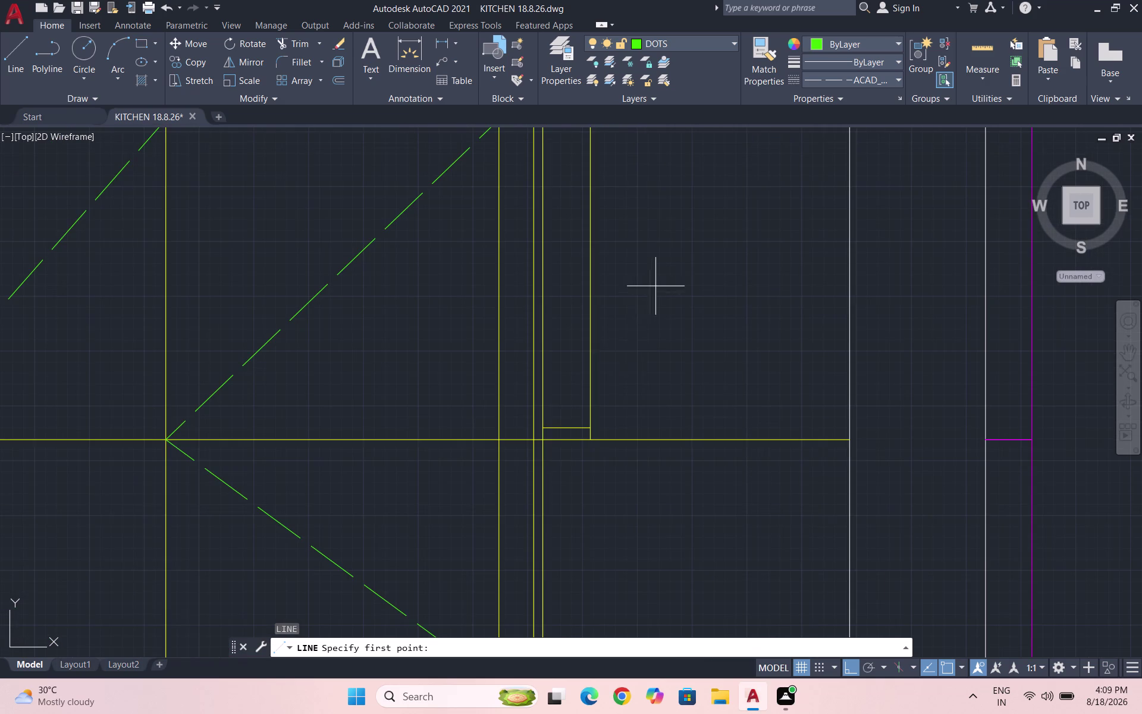
click(546, 441)
scroll(down, 3)
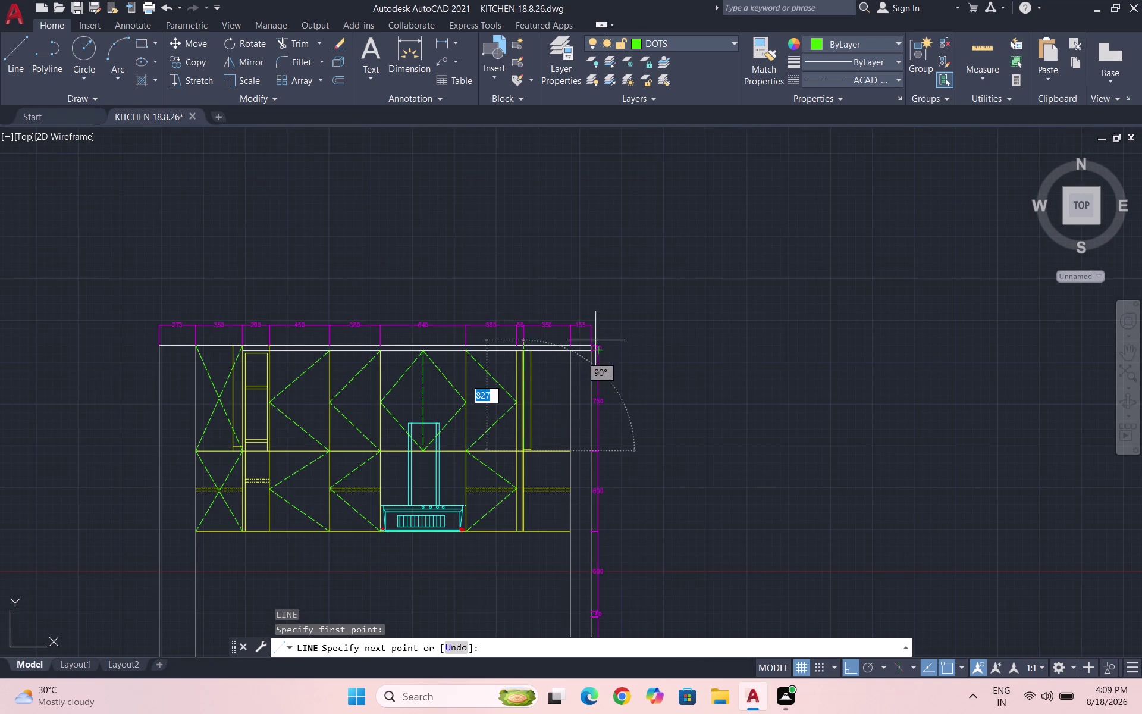
scroll(up, 3)
click(573, 352)
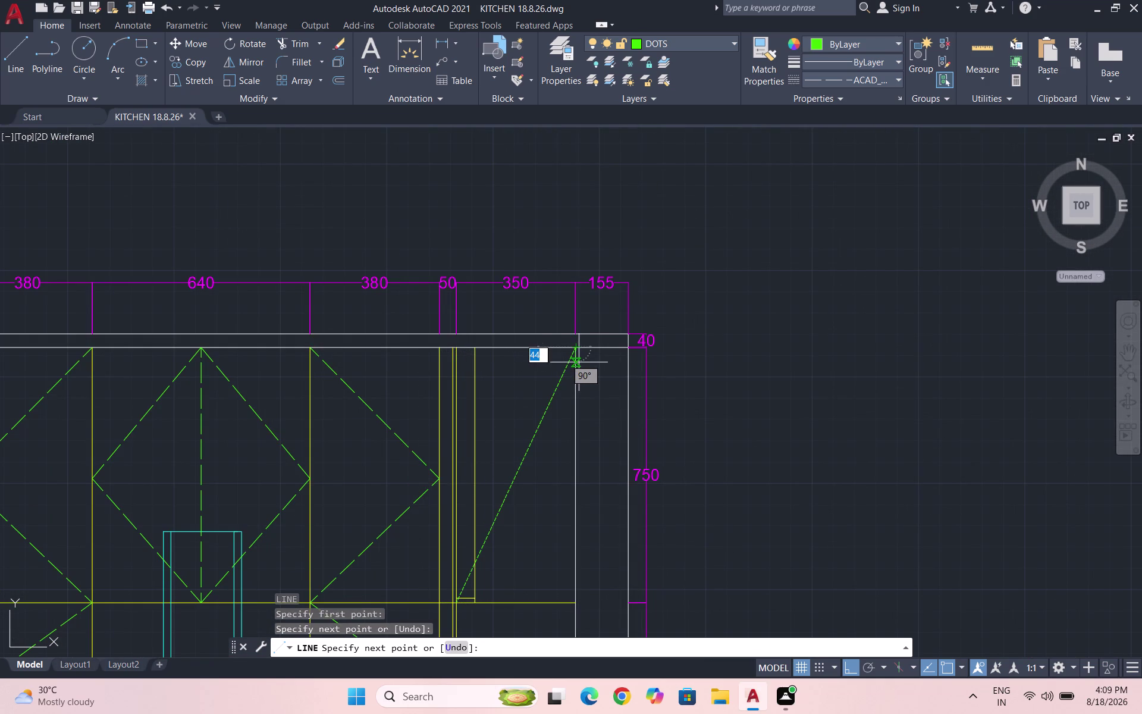
key(space)
Draw the second diagonal from the other top corner, crossing the first.
key(space)
click(575, 598)
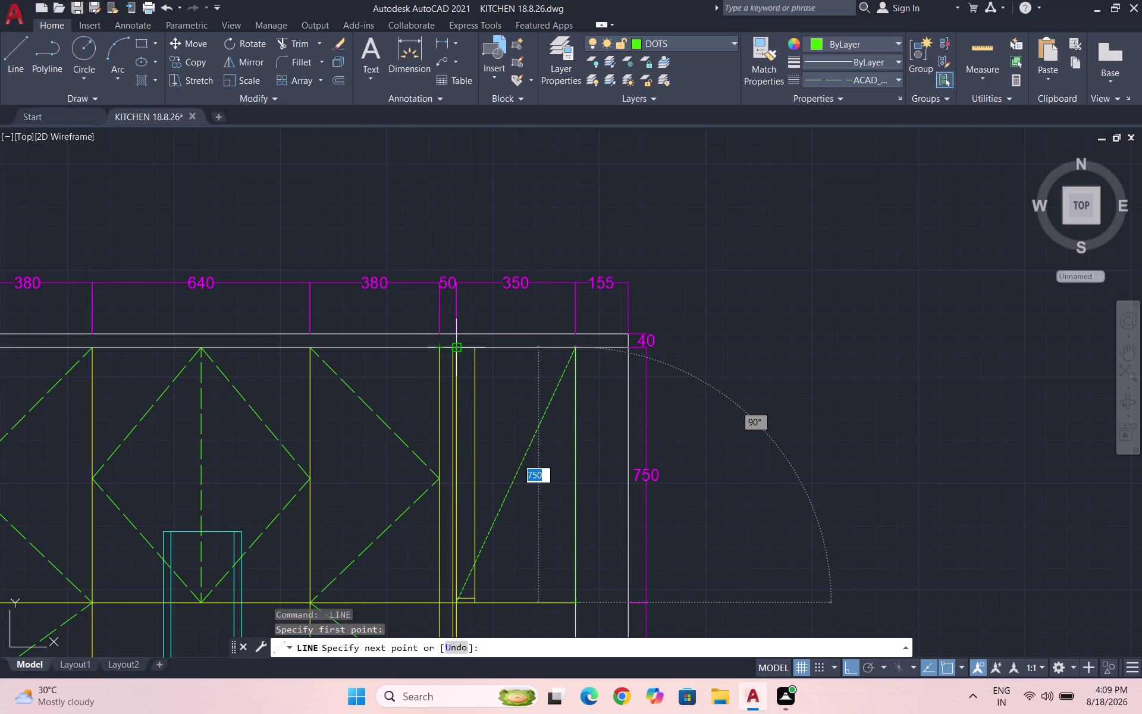
scroll(up, 3)
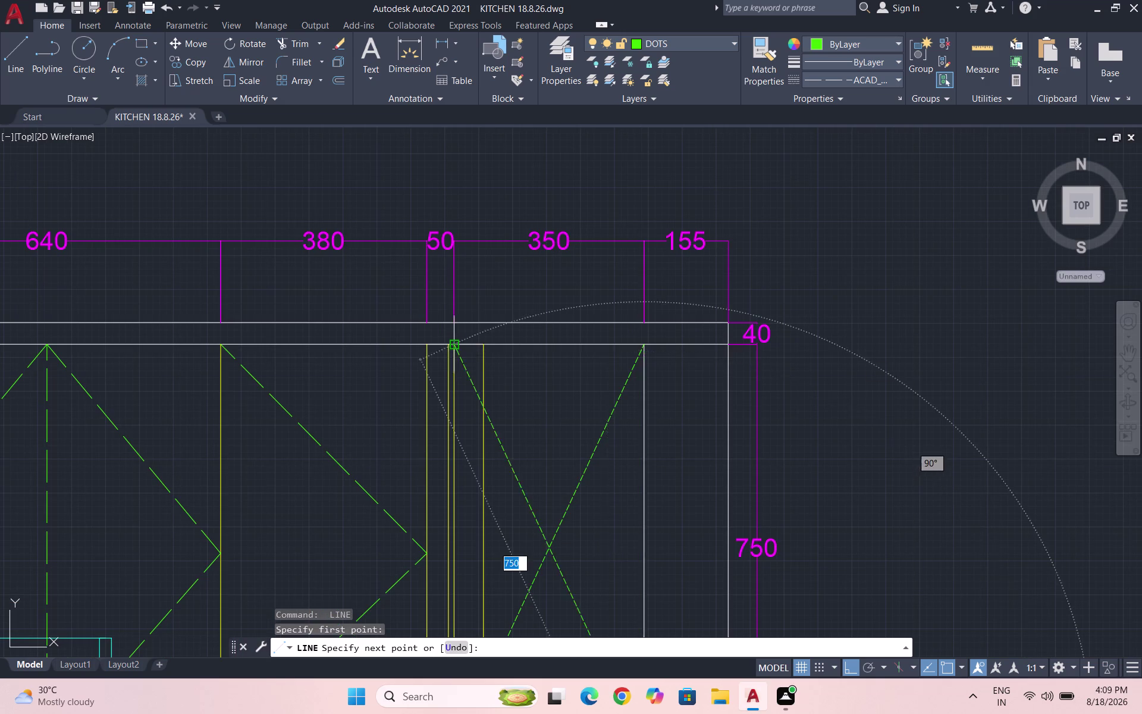
scroll(up, 3)
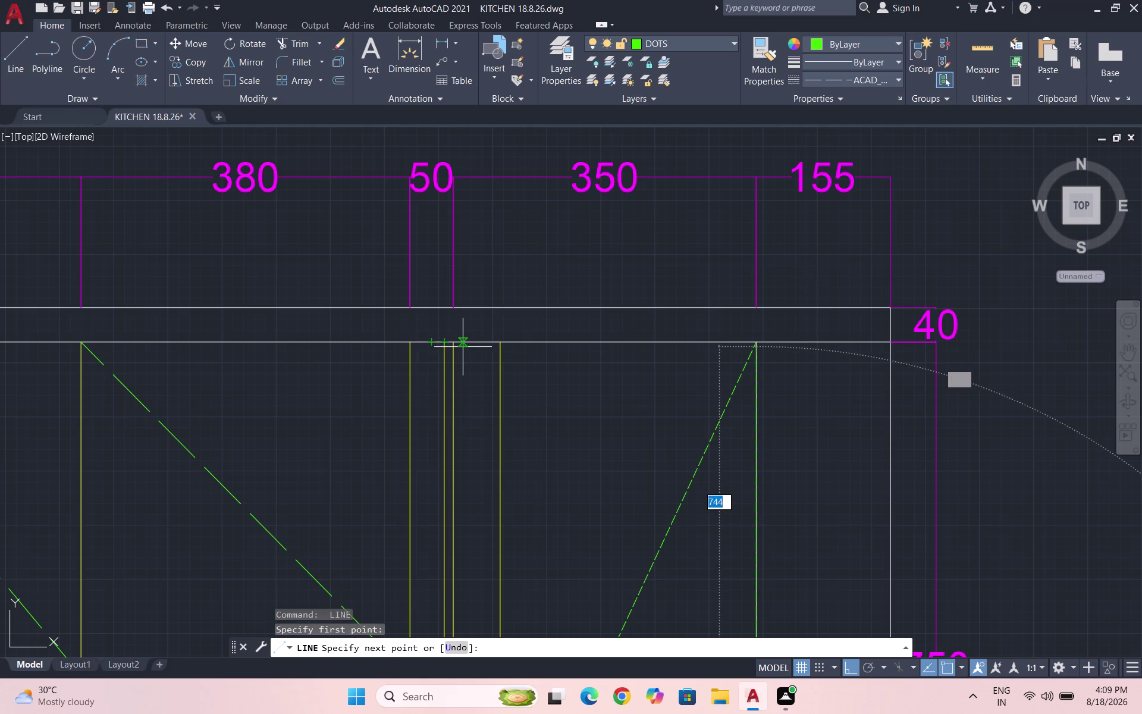
click(456, 348)
key(Escape)
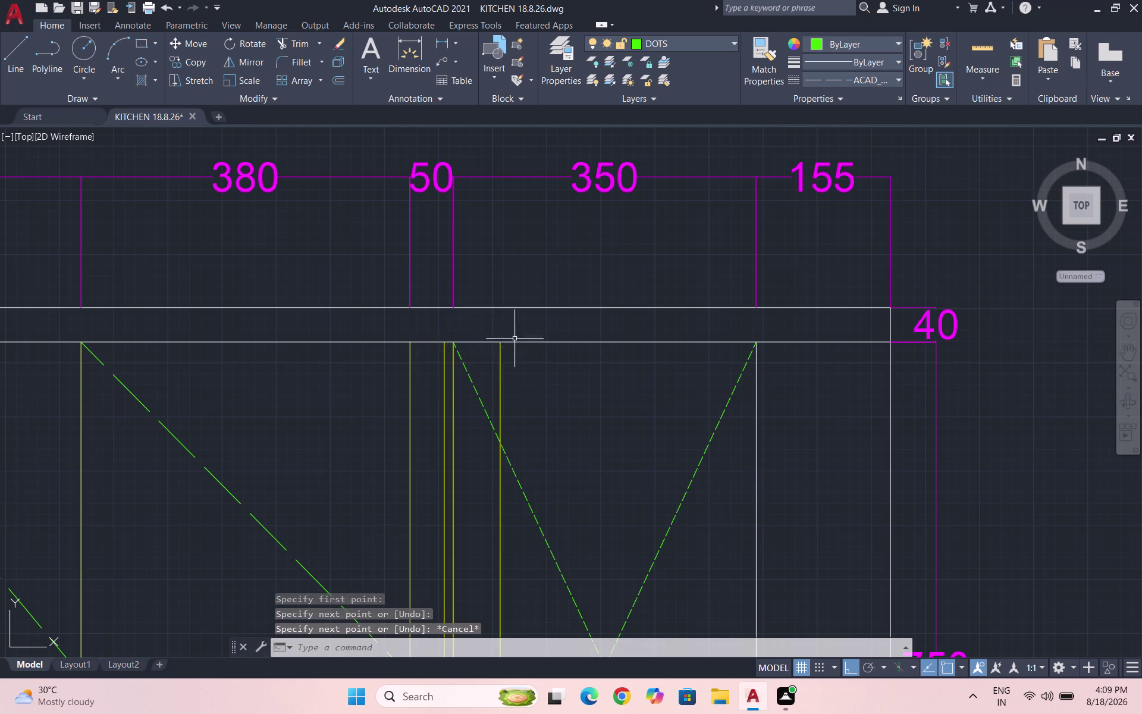
scroll(down, 3)
scroll(up, 3)
Give the two crossed diagonals in the 350-wide bay linetype scale 5, then save.
drag(542, 451, 533, 451)
click(453, 410)
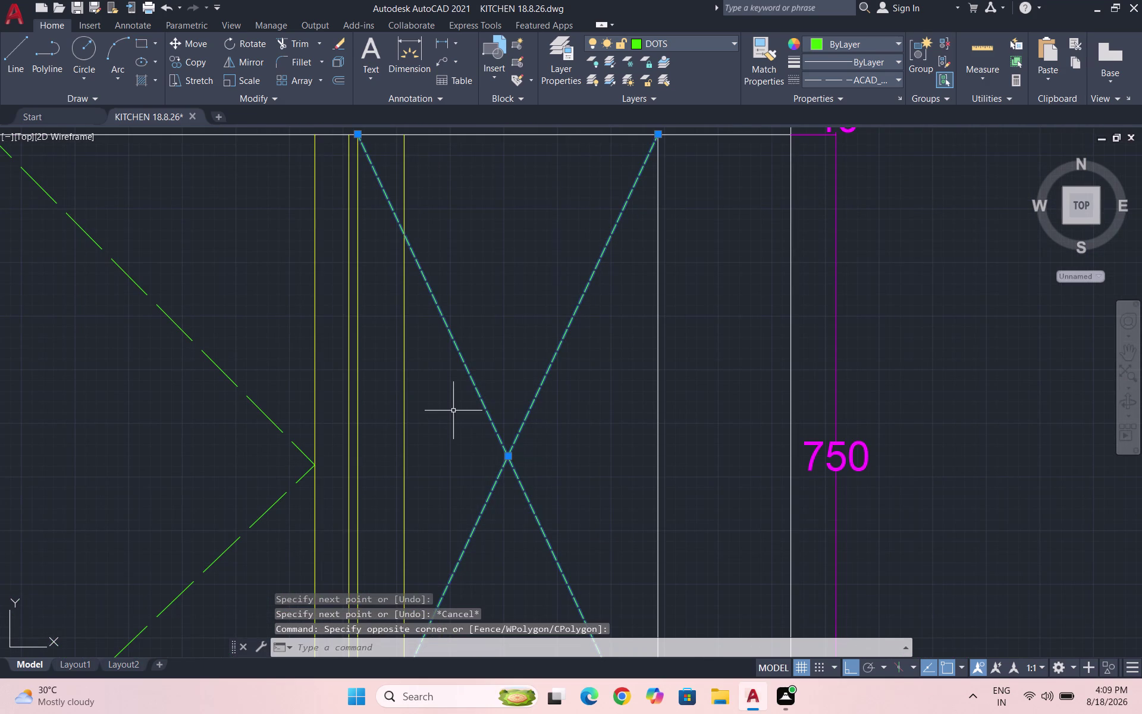
text(PR)
key(Return)
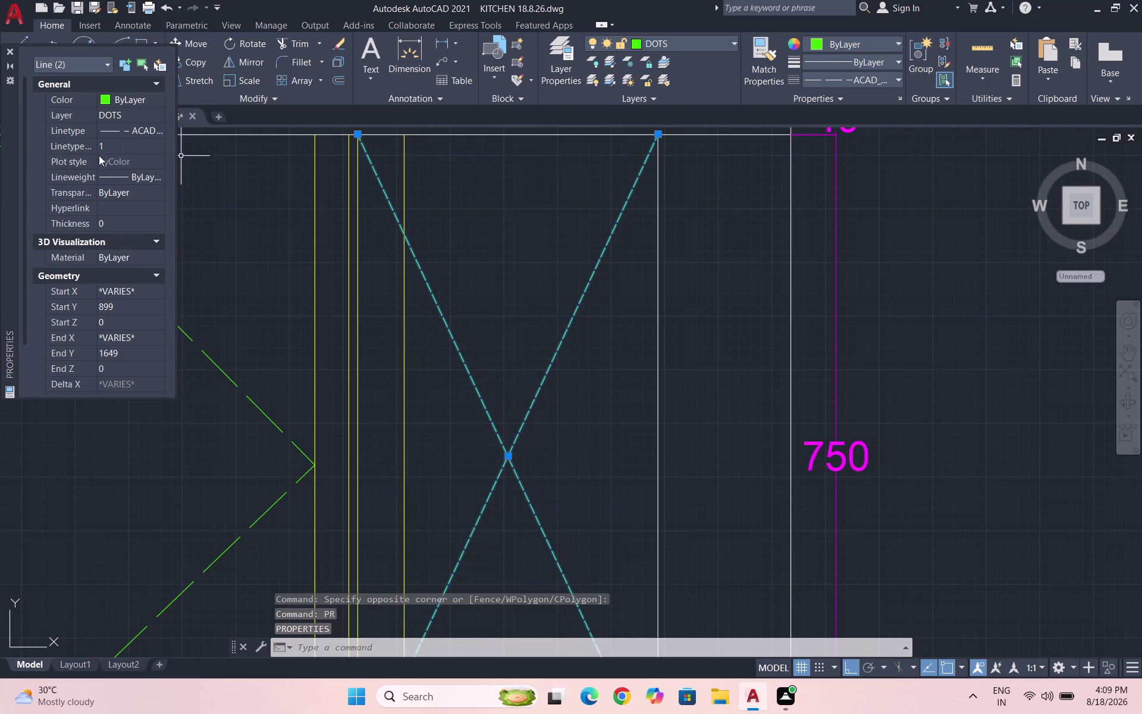
click(105, 144)
key(5)
key(Return)
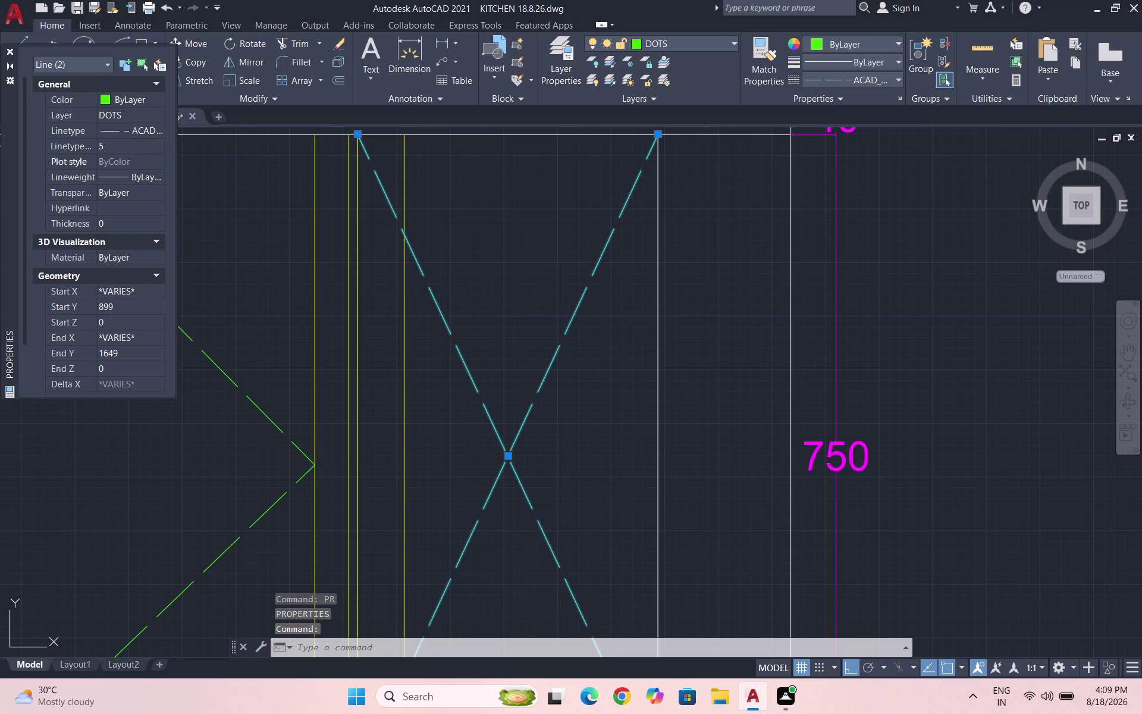
click(12, 49)
scroll(down, 3)
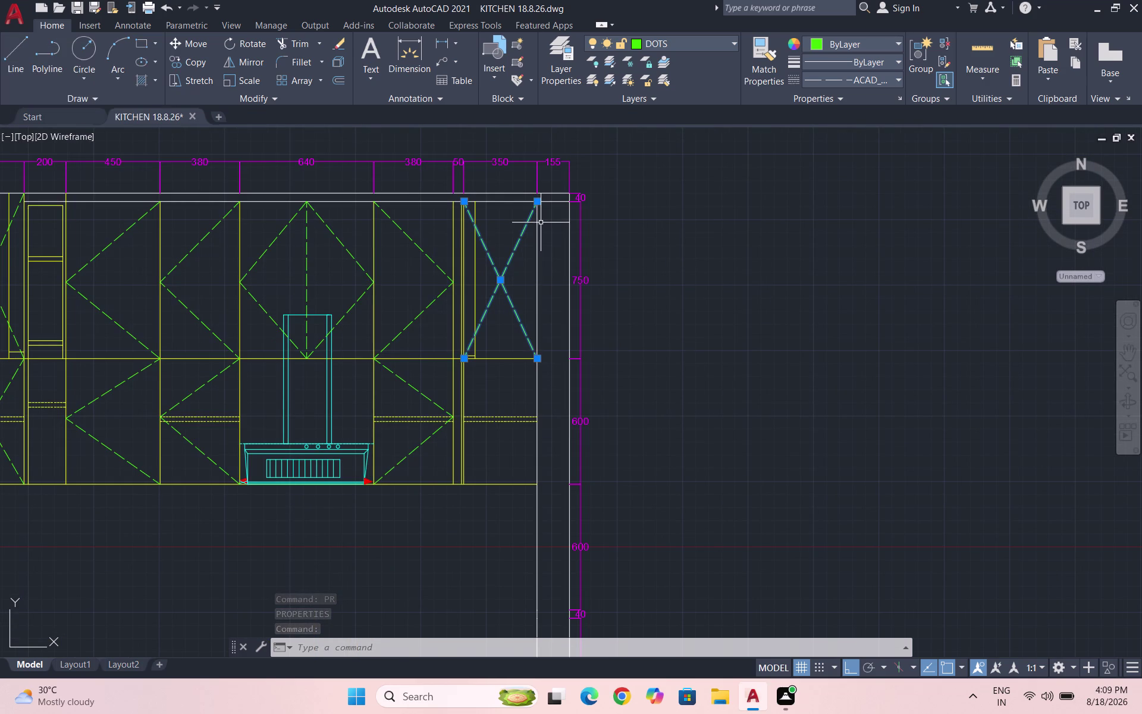
scroll(down, 3)
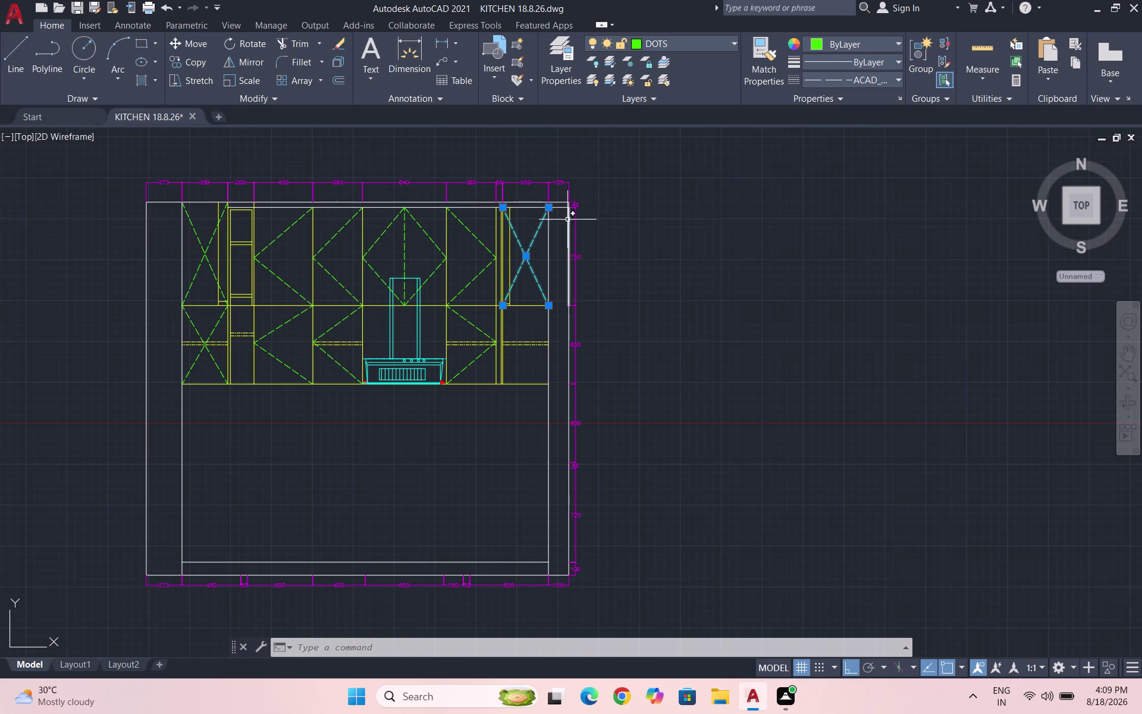
key(Escape)
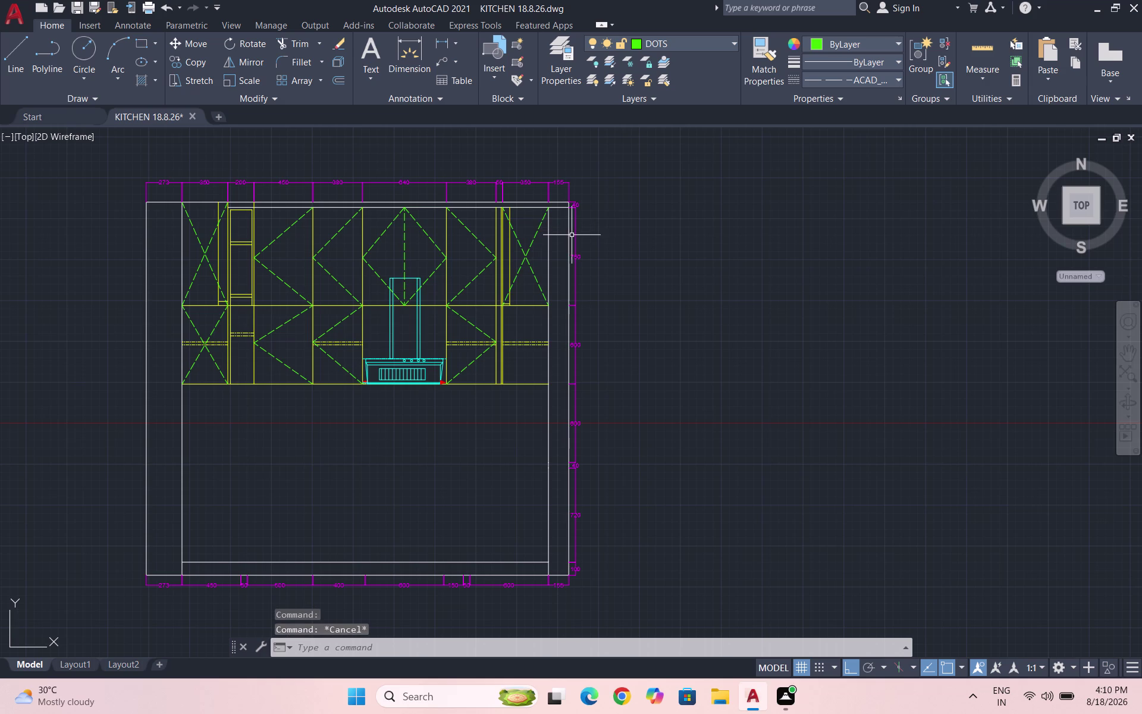
key(ctrl+s)
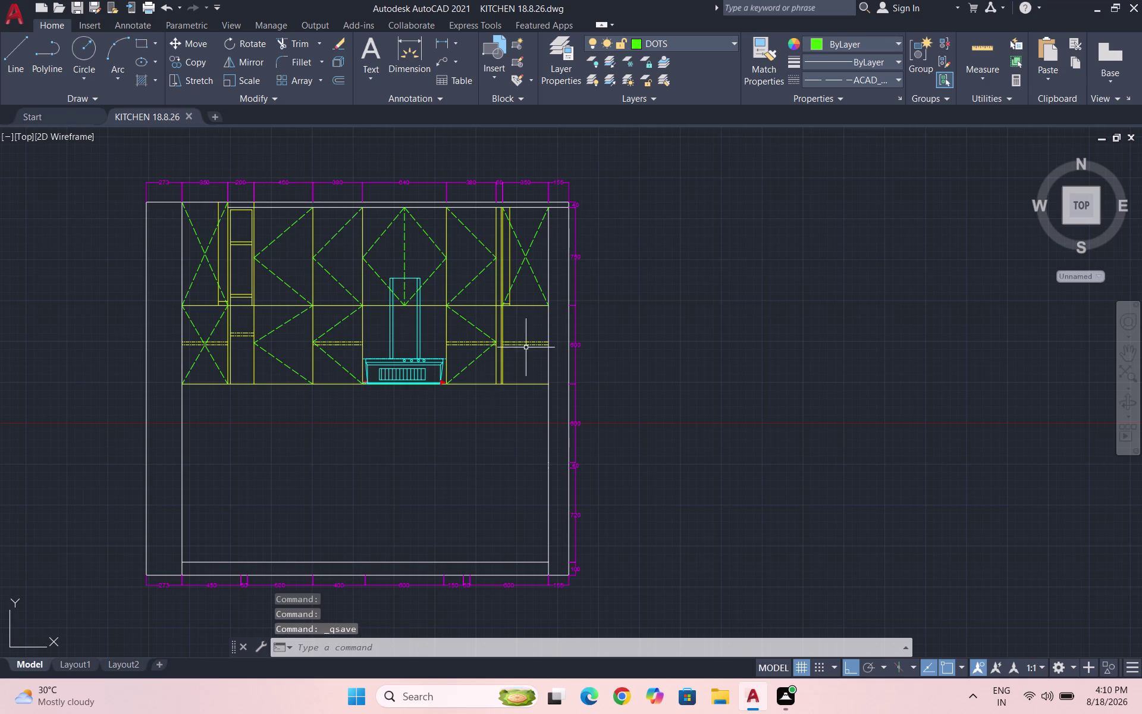
Draw both corner-to-corner diagonals across the lower 350-wide base cabinet.
scroll(up, 3)
key(l)
key(Return)
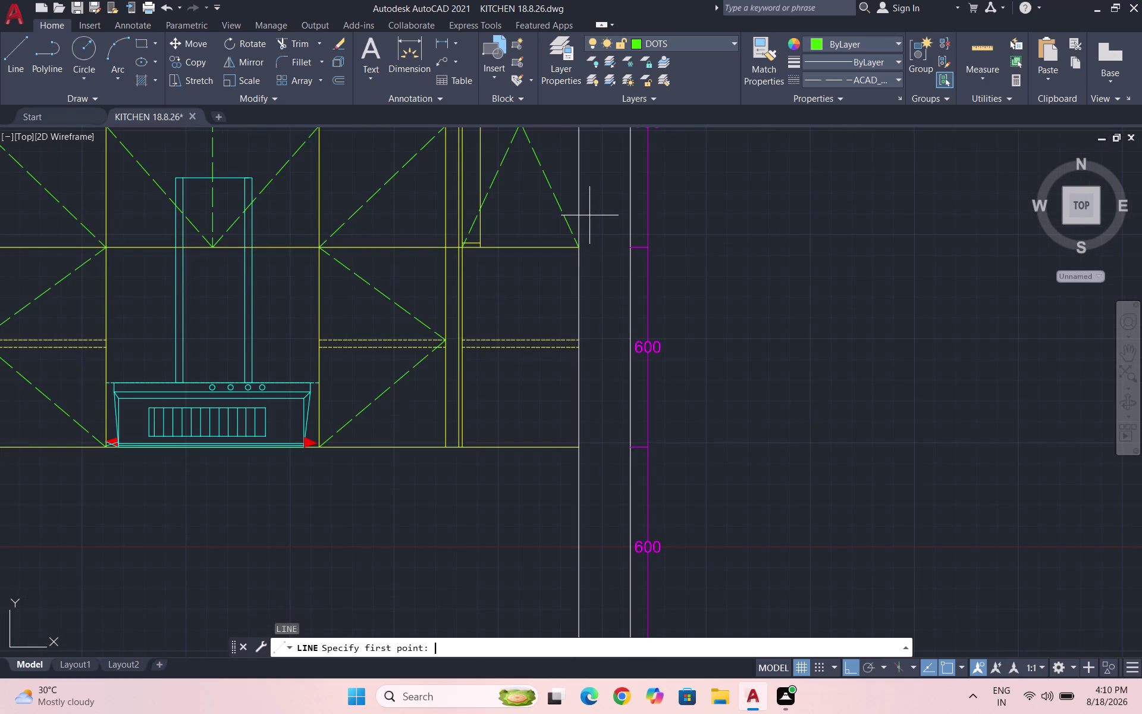
click(580, 250)
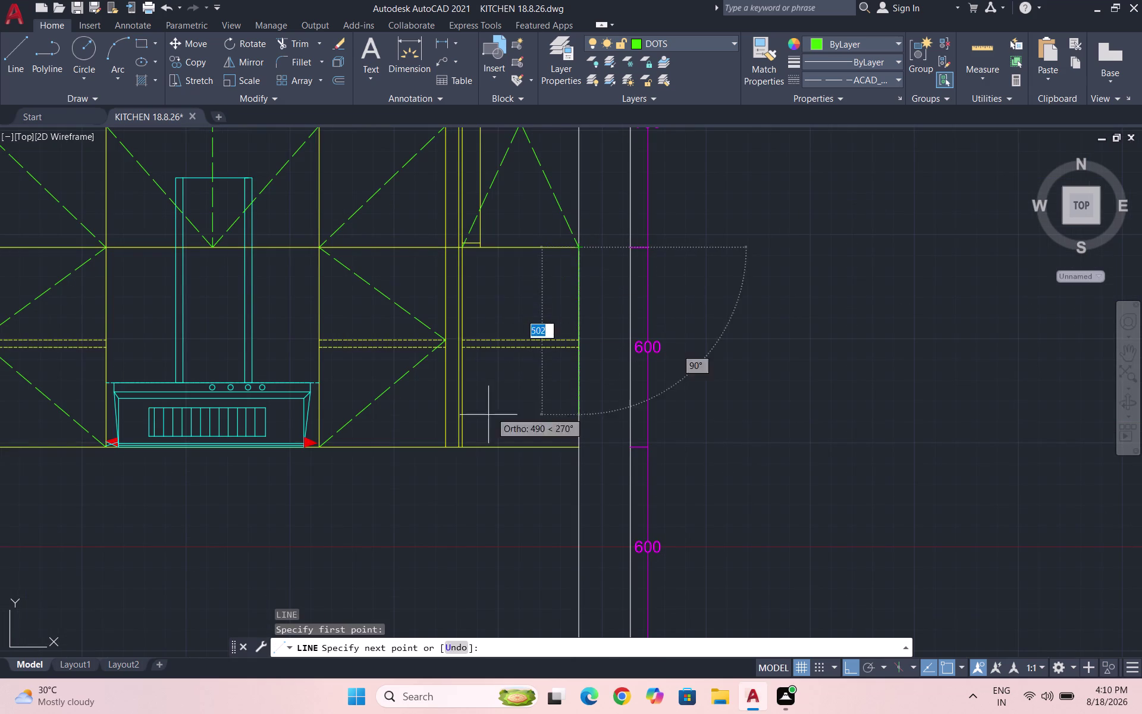
click(465, 451)
key(space)
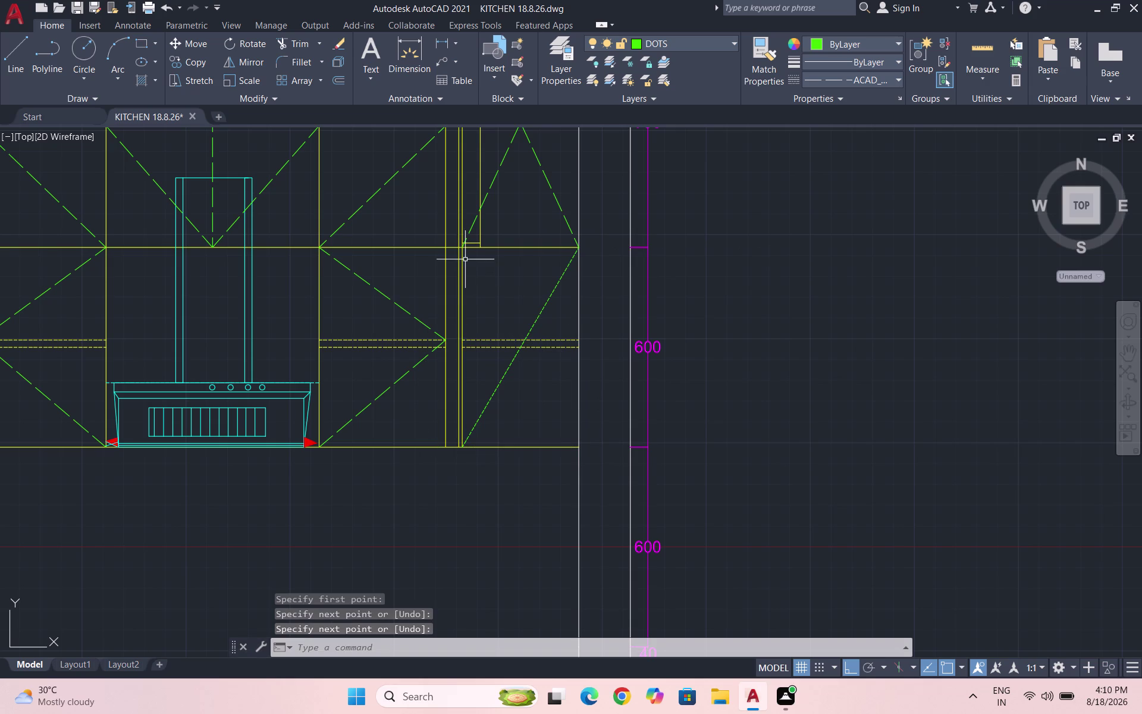
key(space)
click(462, 248)
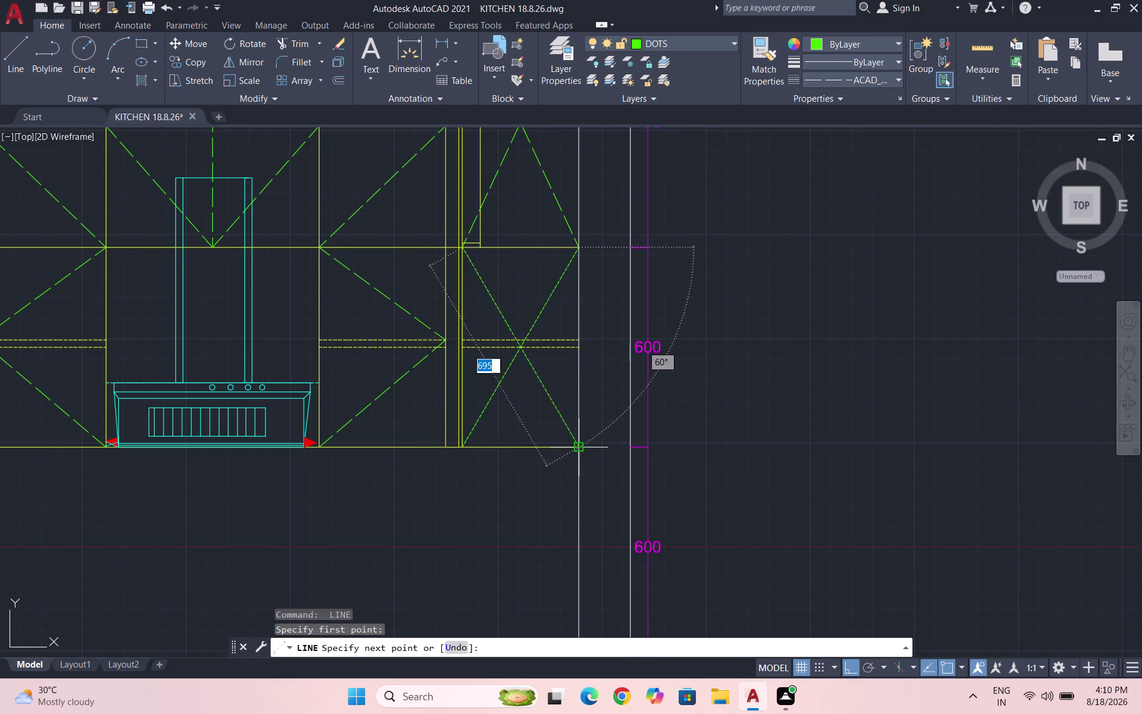
click(581, 449)
key(Escape)
Set the two new diagonals to linetype scale 5 and save the drawing.
click(557, 294)
click(483, 285)
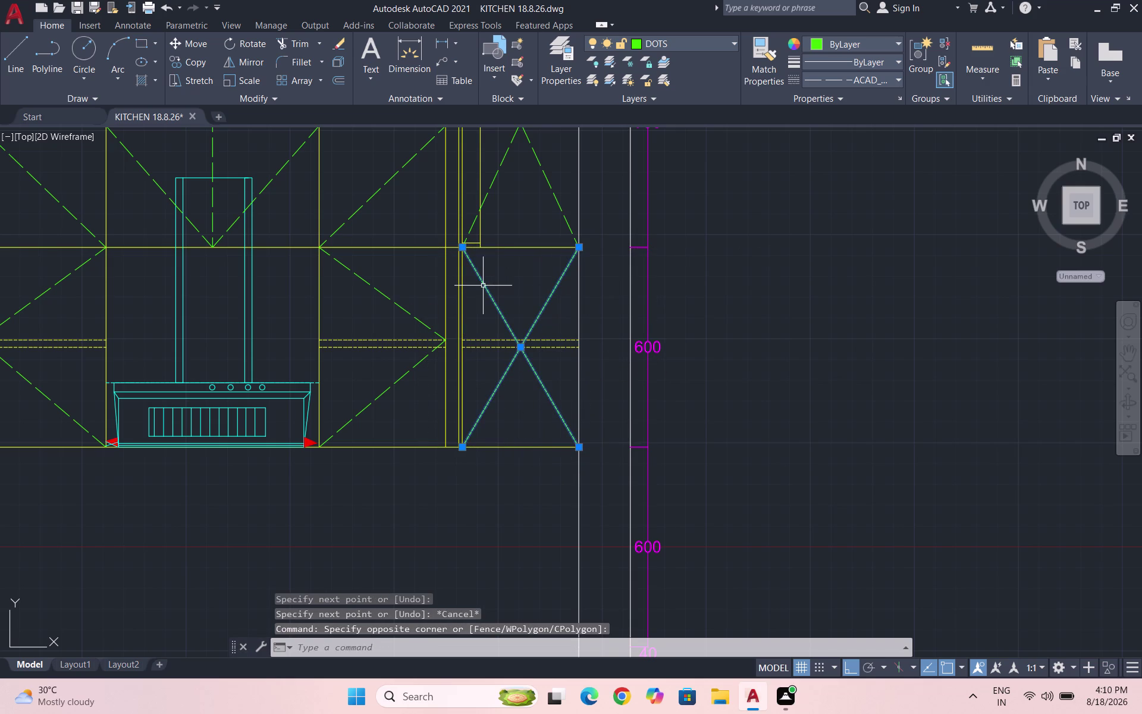
text(PR)
key(Return)
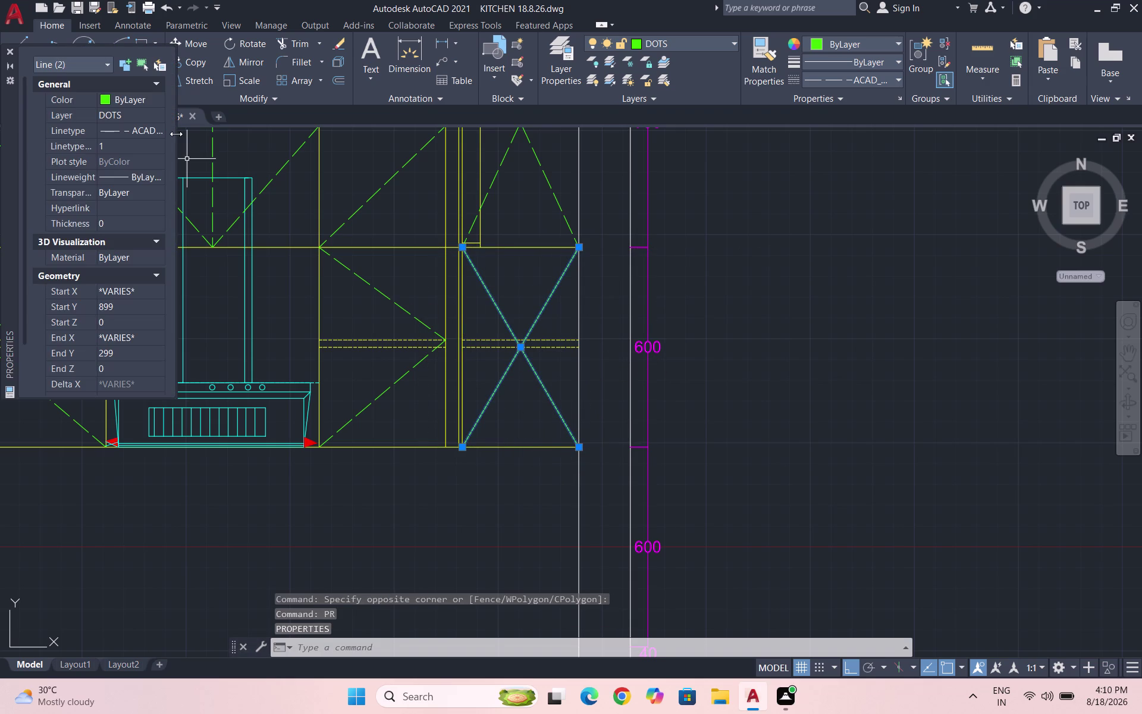
drag(135, 138, 134, 145)
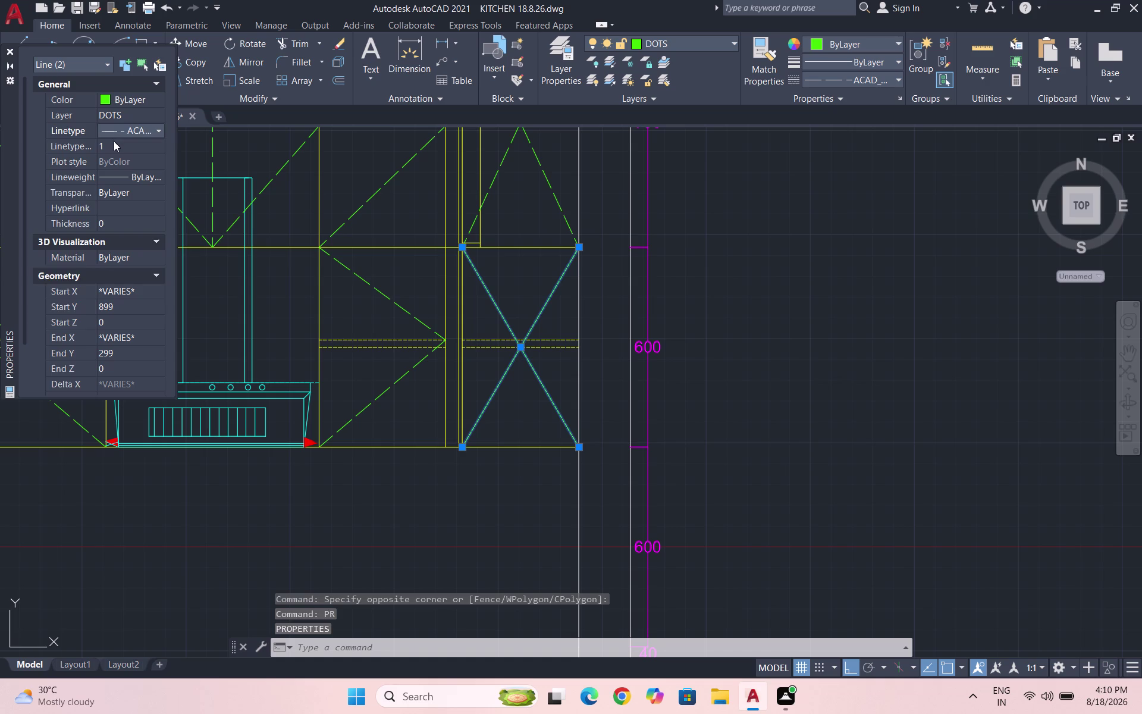
click(114, 140)
key(5)
key(Return)
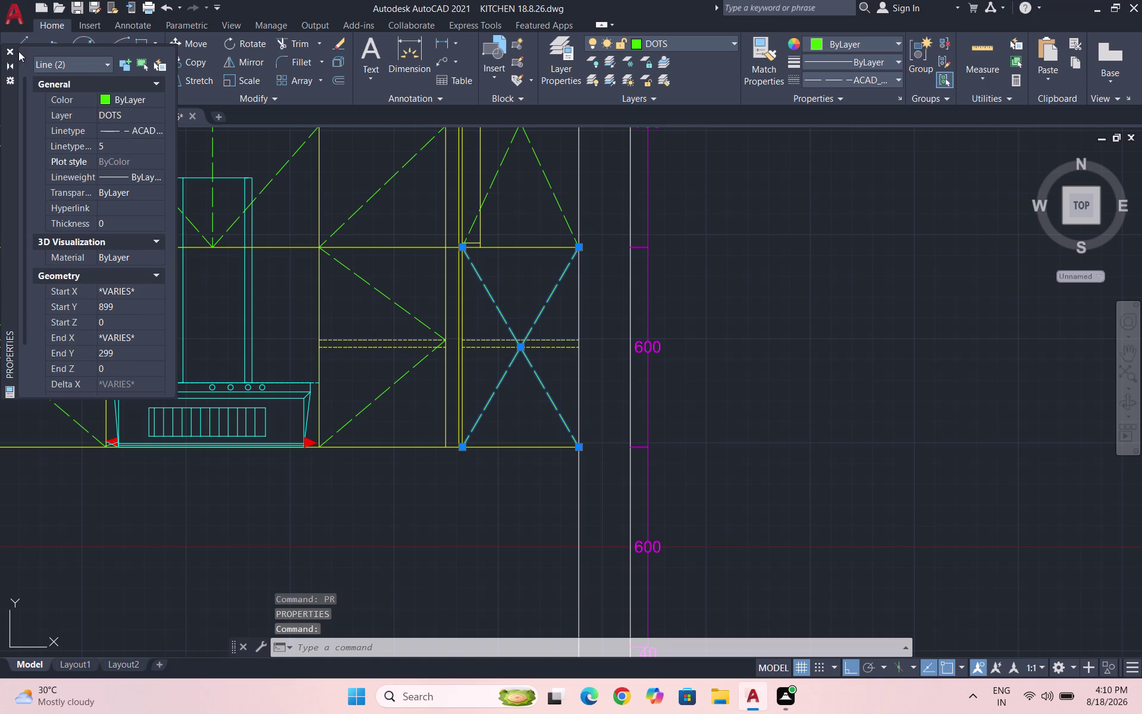
click(10, 52)
key(Escape)
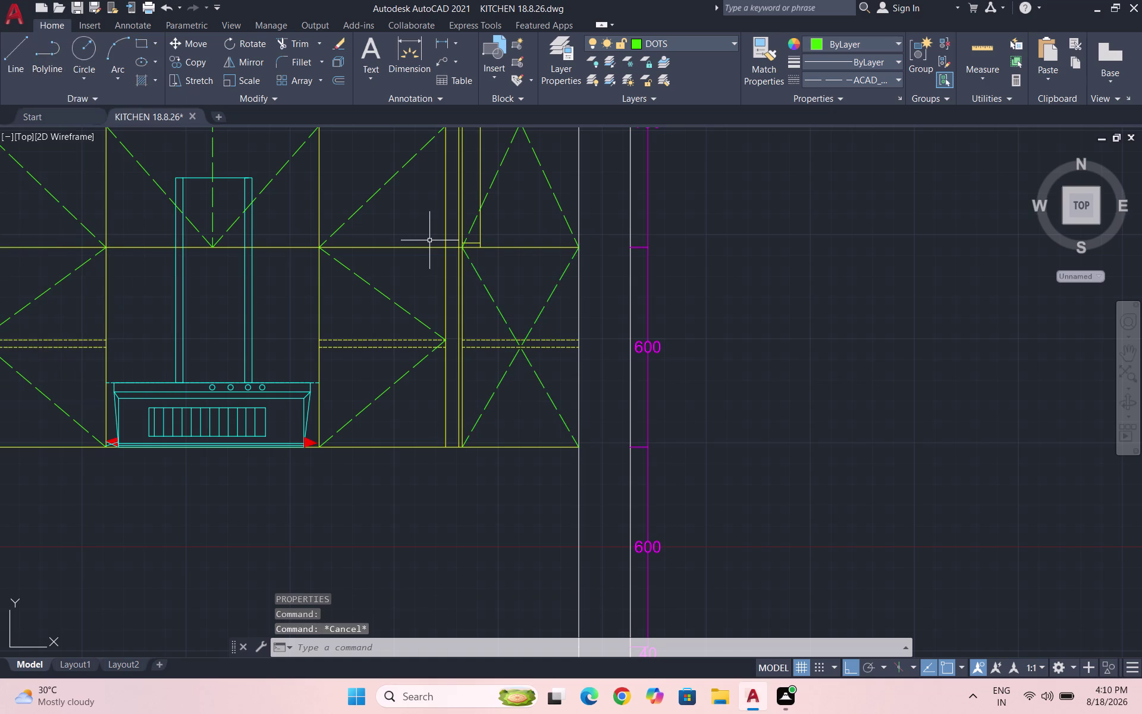
key(ctrl+s)
scroll(down, 3)
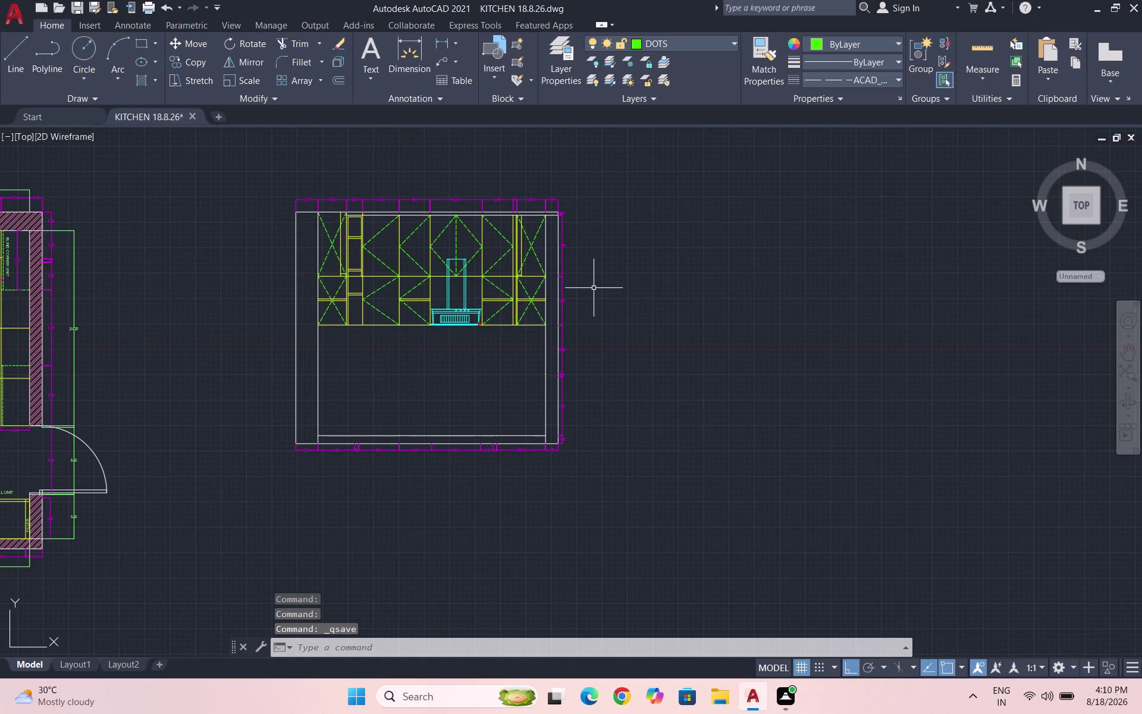
key(Escape)
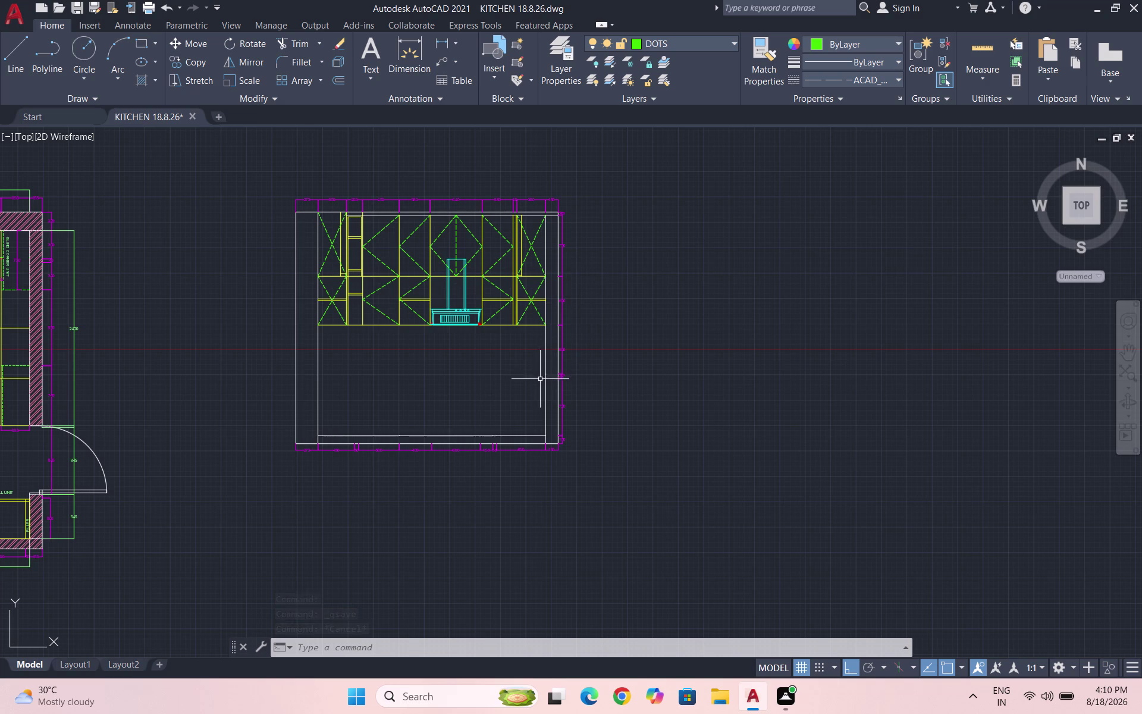
Cancel the pending command and make KITCHEN ITEMS the current layer.
scroll(up, 3)
scroll(up, 3)
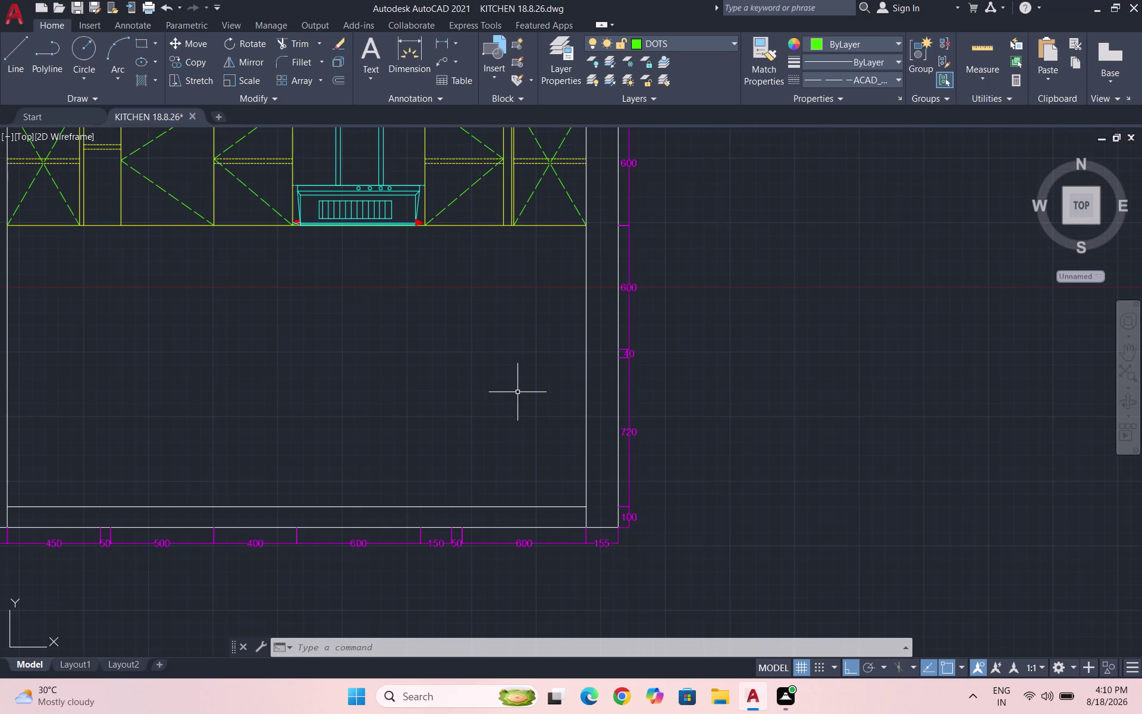
key(l)
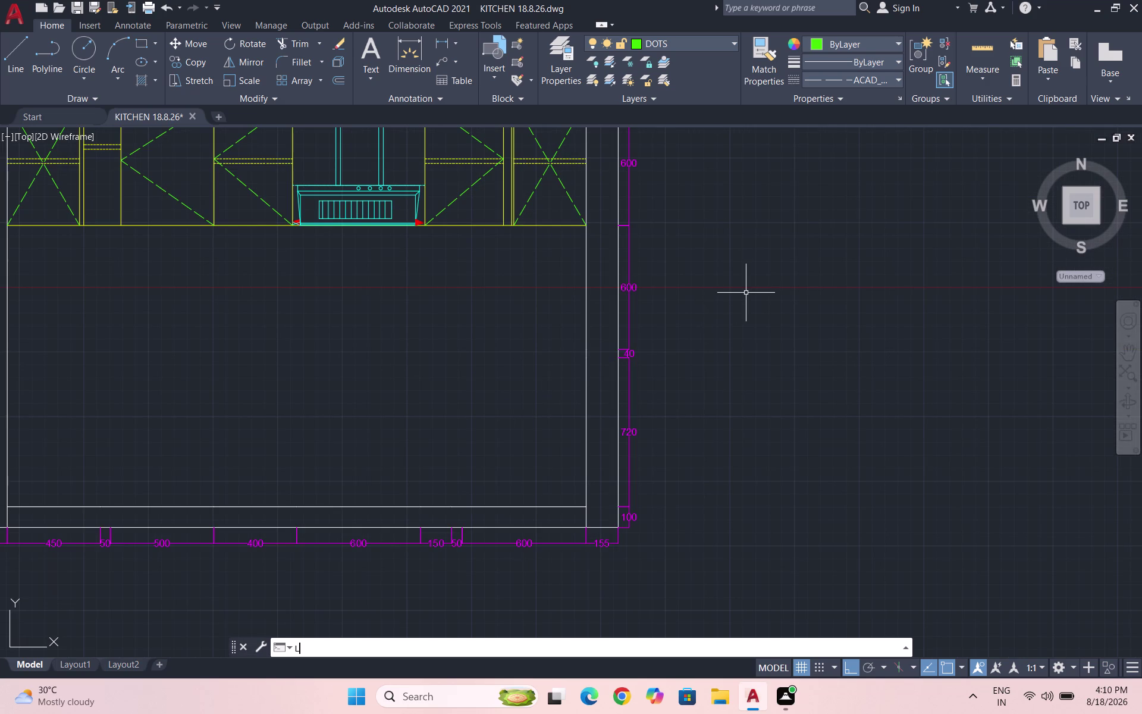
key(Escape)
key(Escape)
key(Escape)
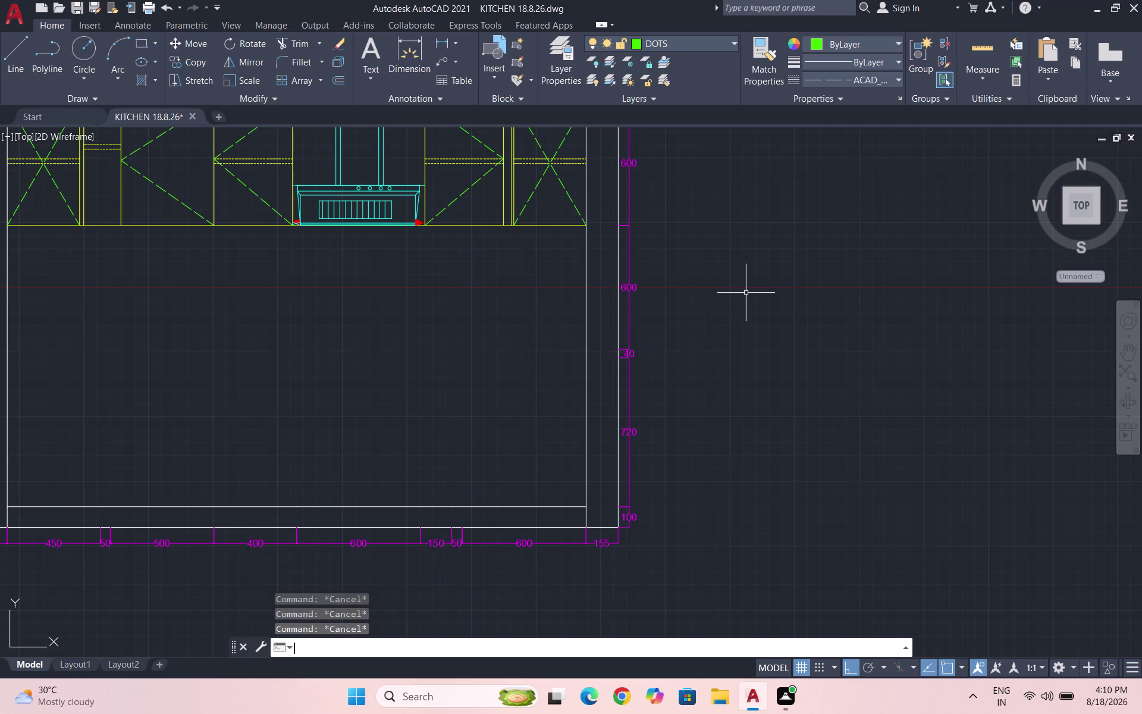
click(679, 37)
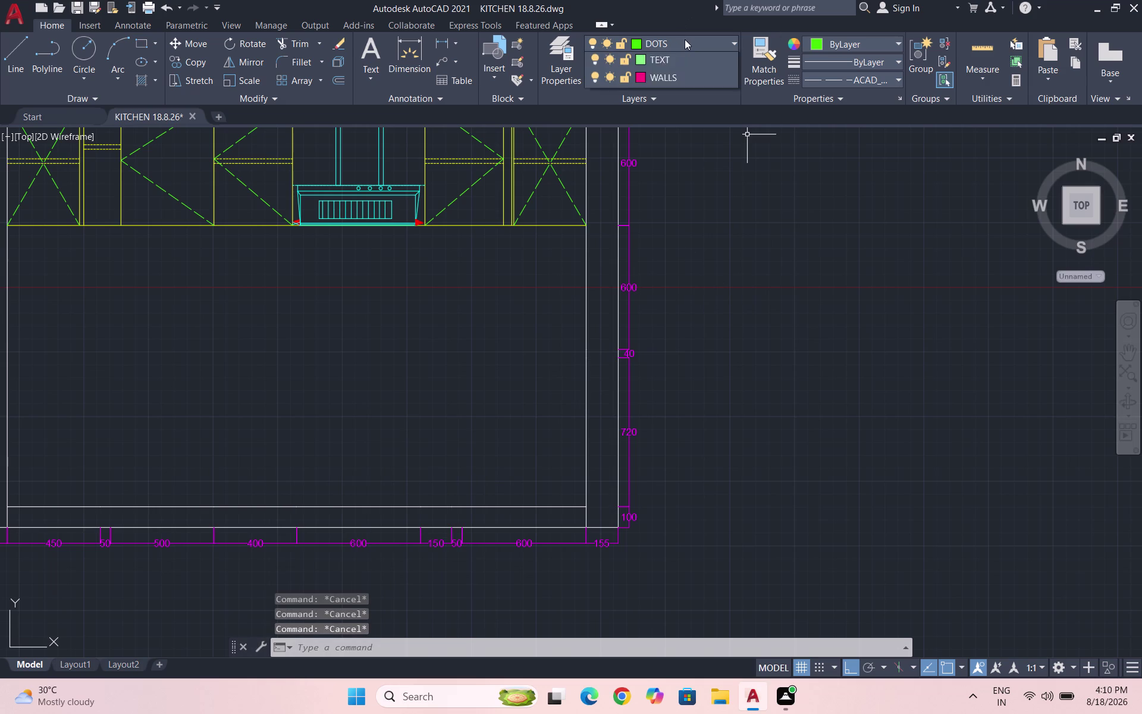
click(708, 182)
Draw a horizontal worktop line from the right wall edge to the left cabinet edge.
key(l)
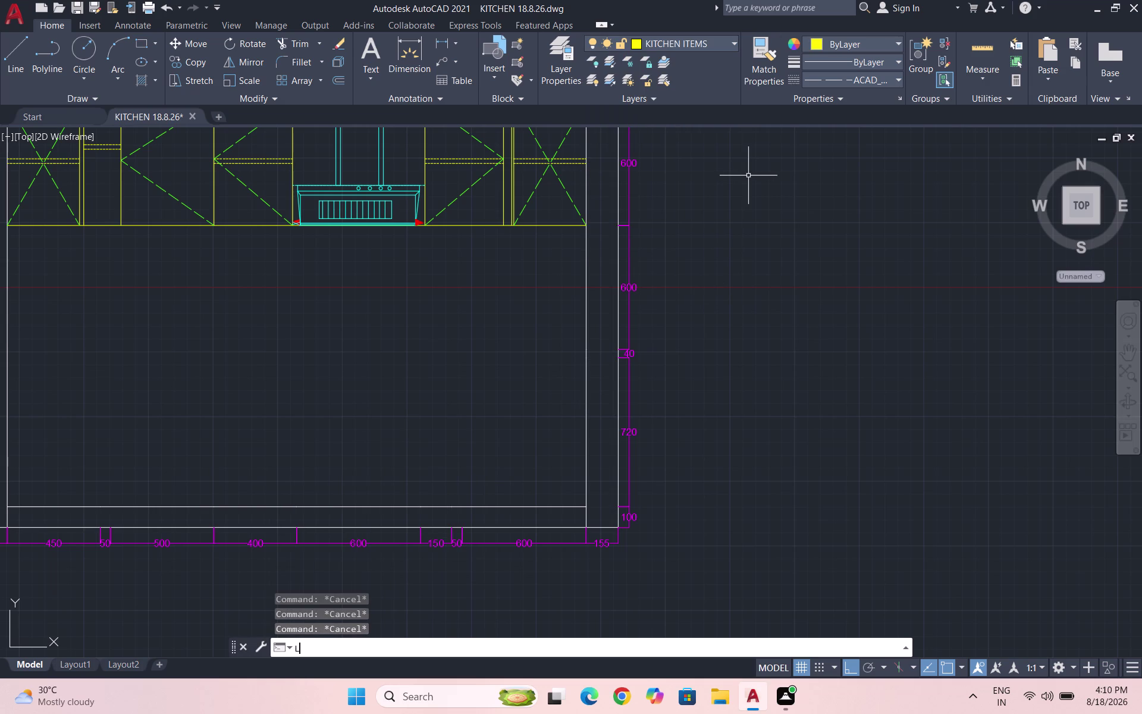
key(Return)
scroll(up, 3)
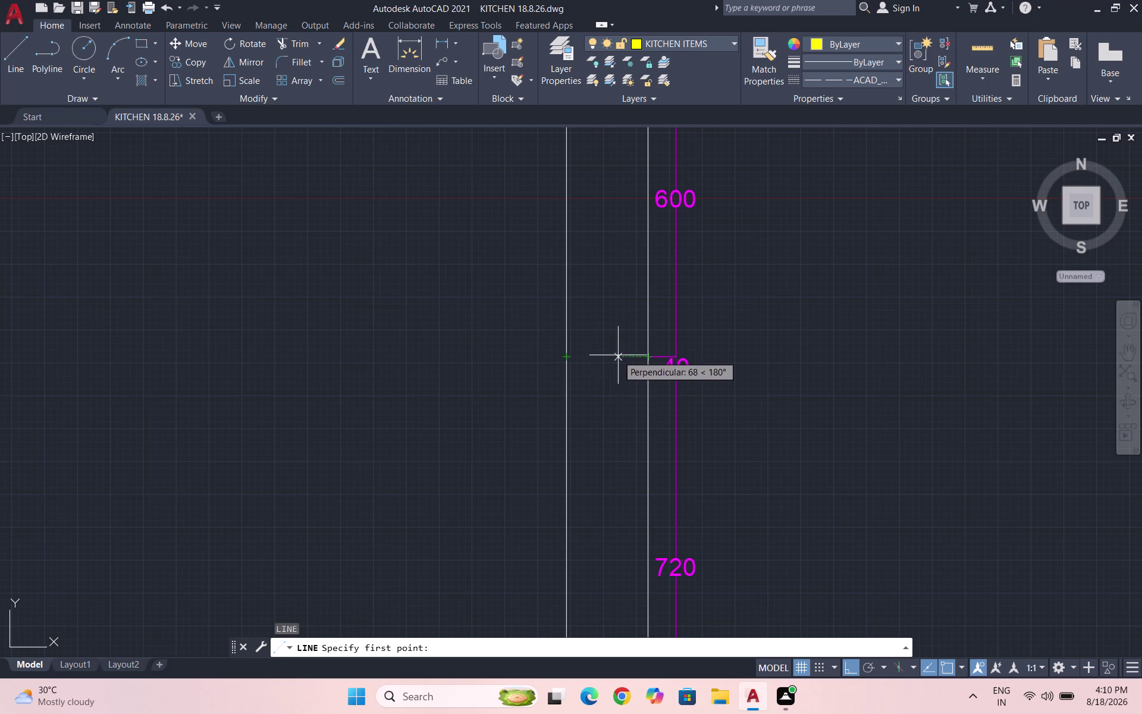
click(568, 357)
scroll(down, 3)
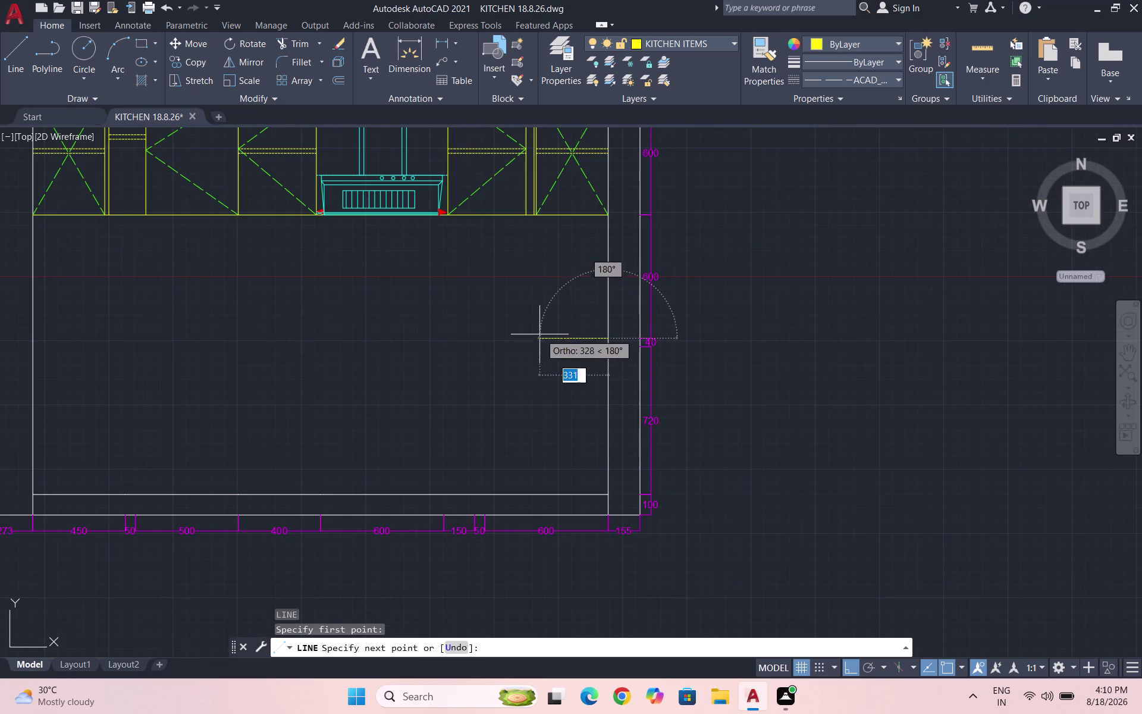
scroll(down, 3)
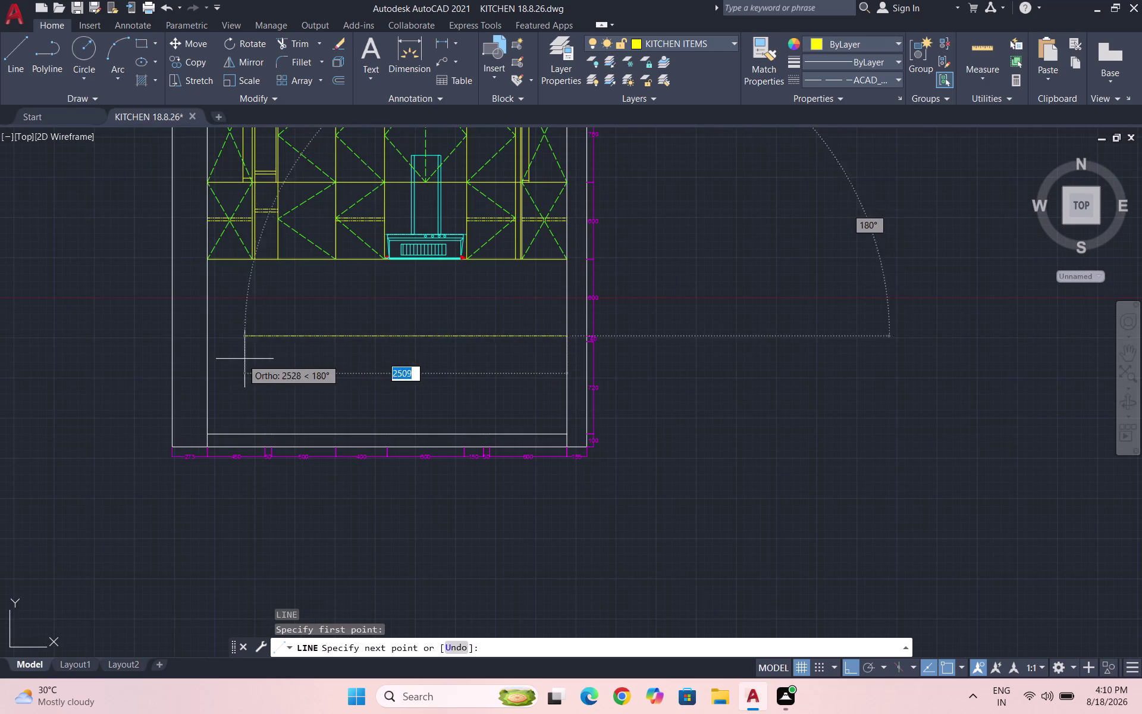
scroll(down, 3)
scroll(up, 3)
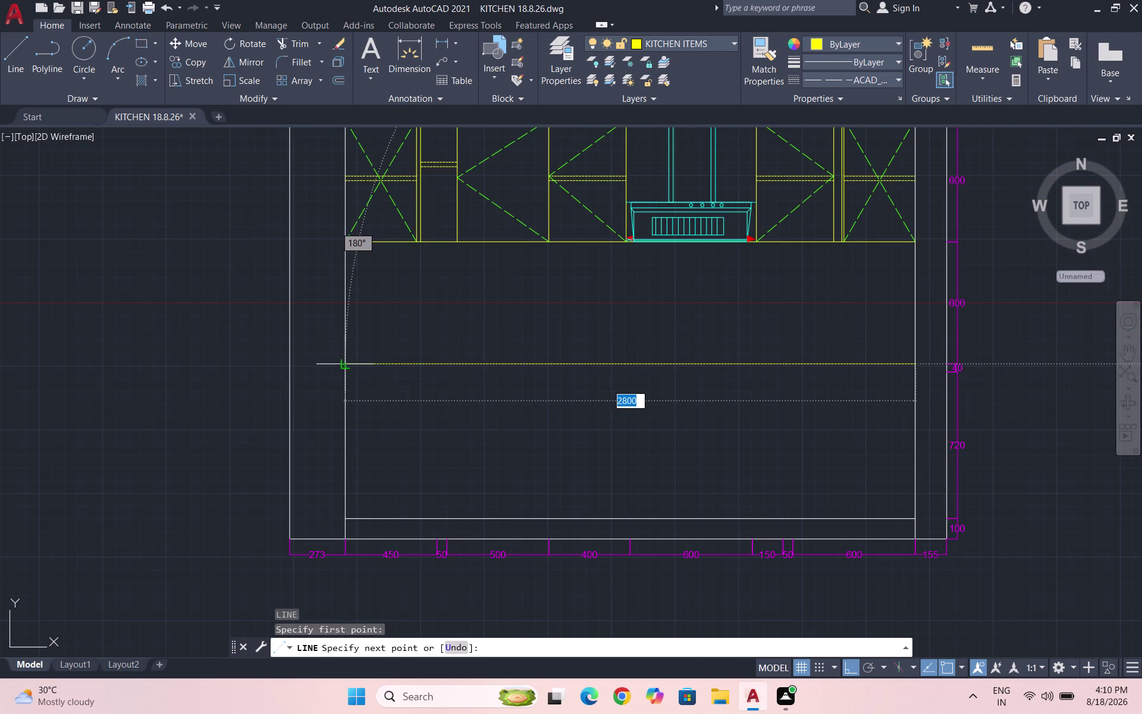
click(343, 365)
key(Escape)
Make the new horizontal line Continuous and reset the current linetype to ByLayer.
drag(502, 398, 469, 363)
drag(422, 329, 425, 335)
click(868, 78)
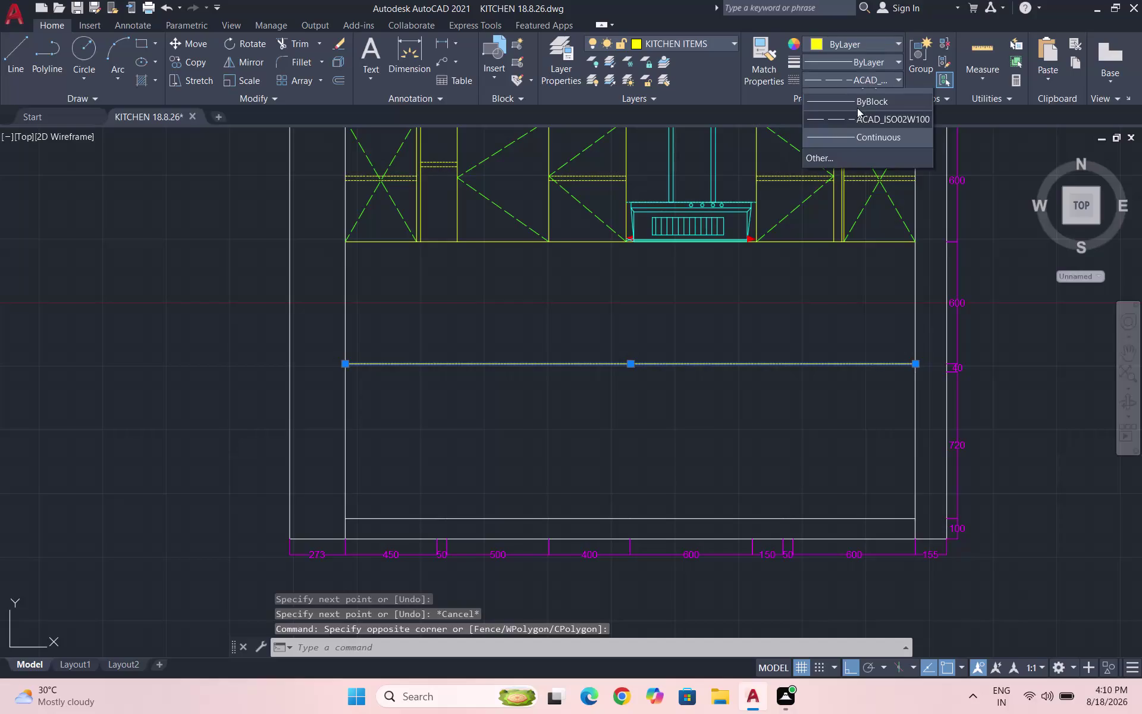
click(852, 100)
key(Escape)
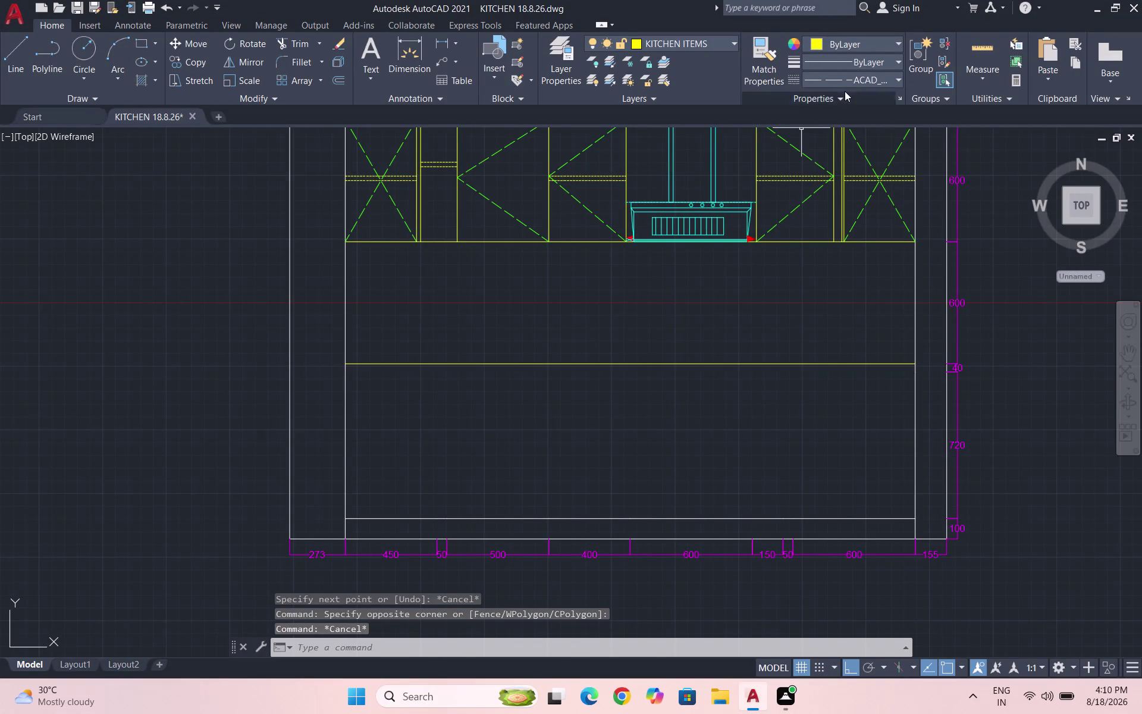
click(849, 73)
click(856, 99)
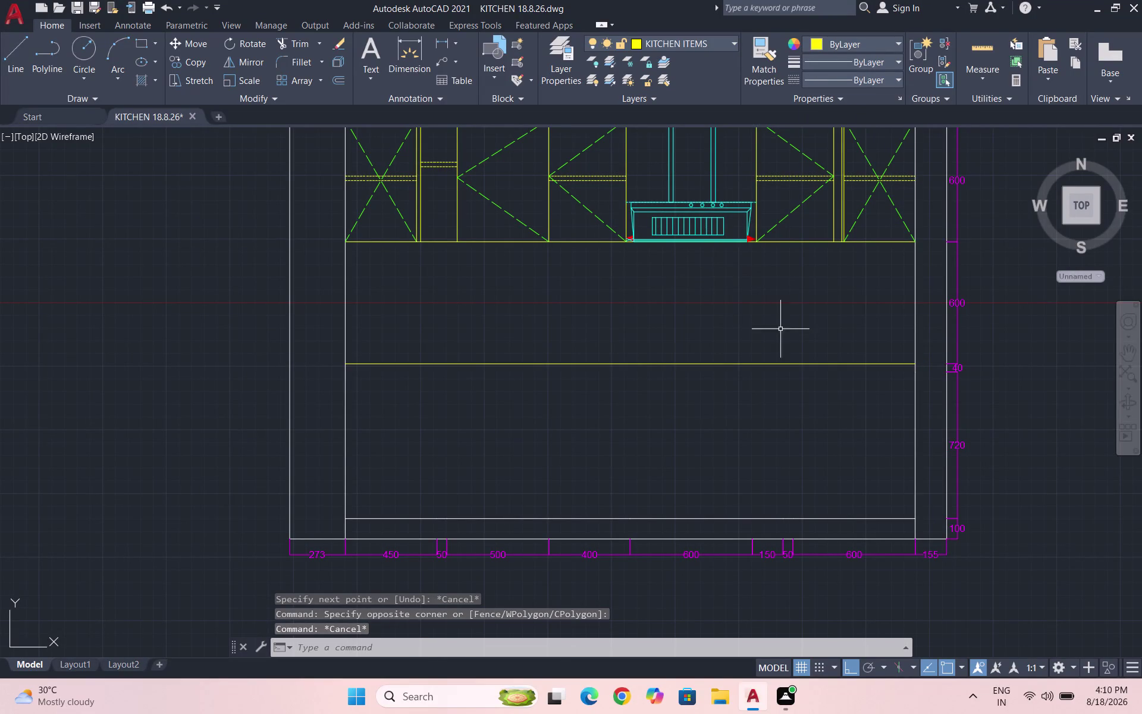
Draw the second parallel worktop line starting from the right wall edge.
key(l)
key(Return)
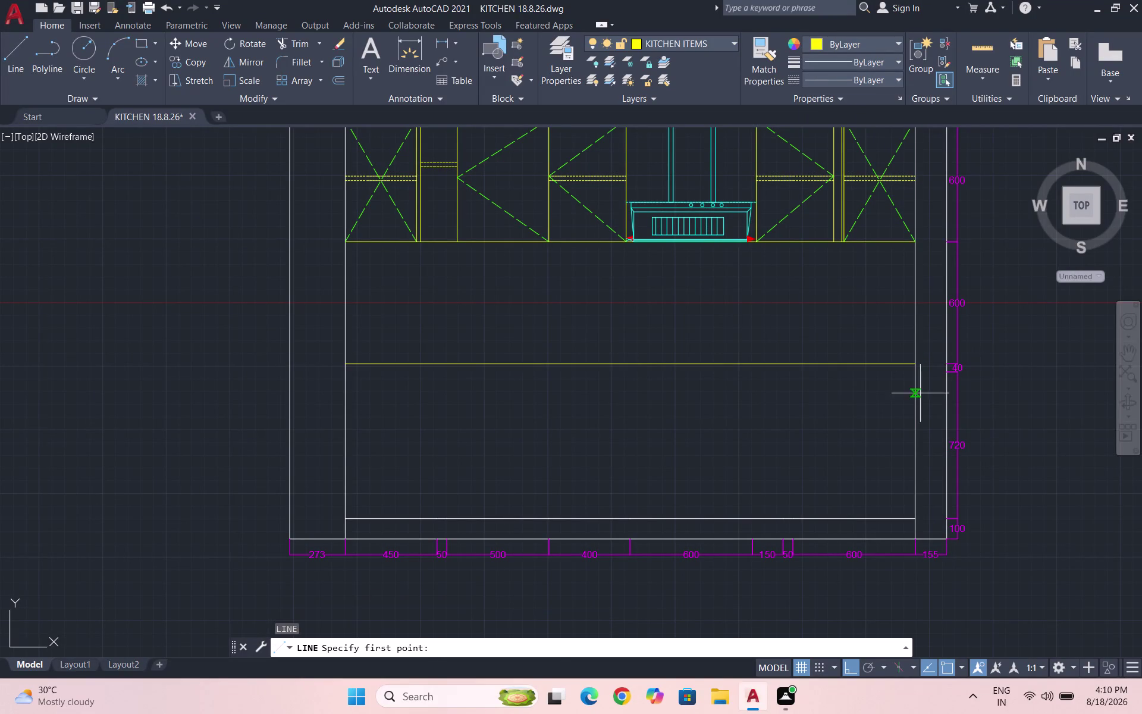
scroll(up, 3)
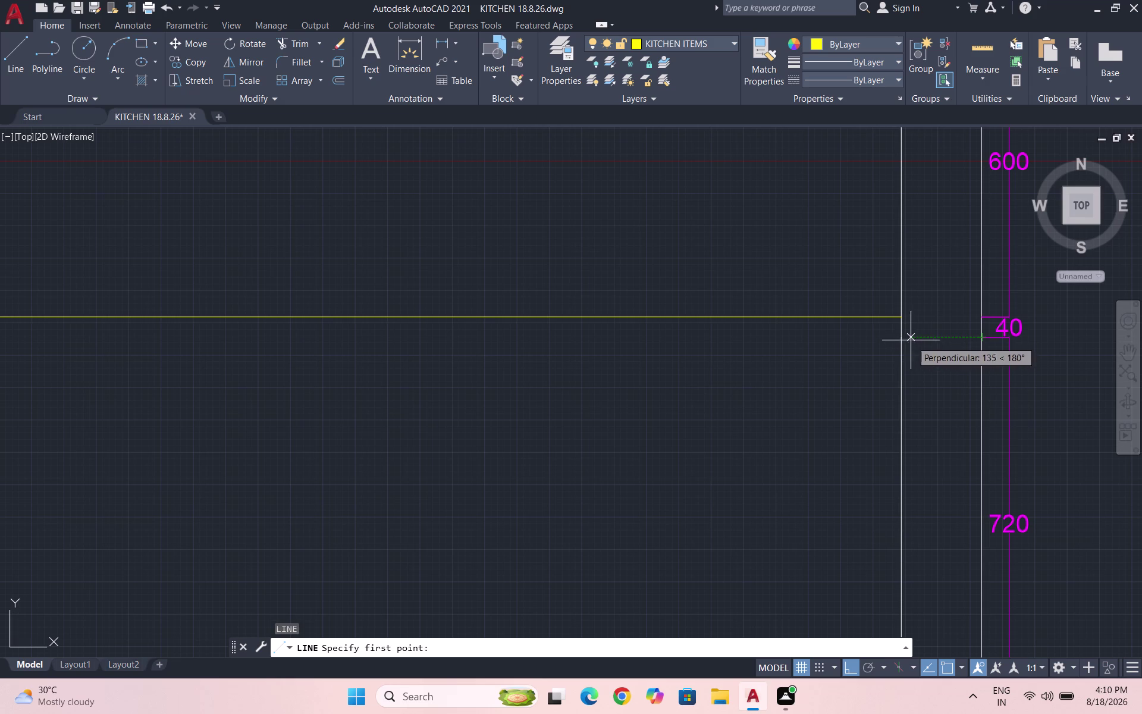
click(905, 336)
scroll(down, 3)
scroll(up, 3)
click(476, 275)
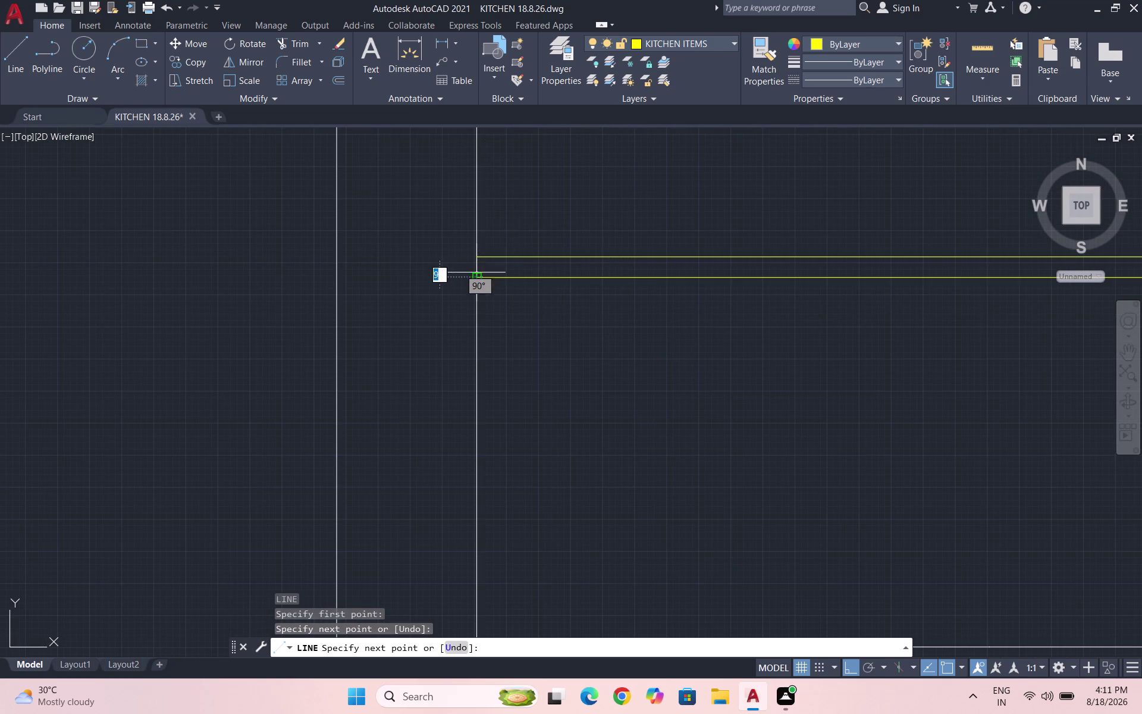
key(Escape)
scroll(down, 3)
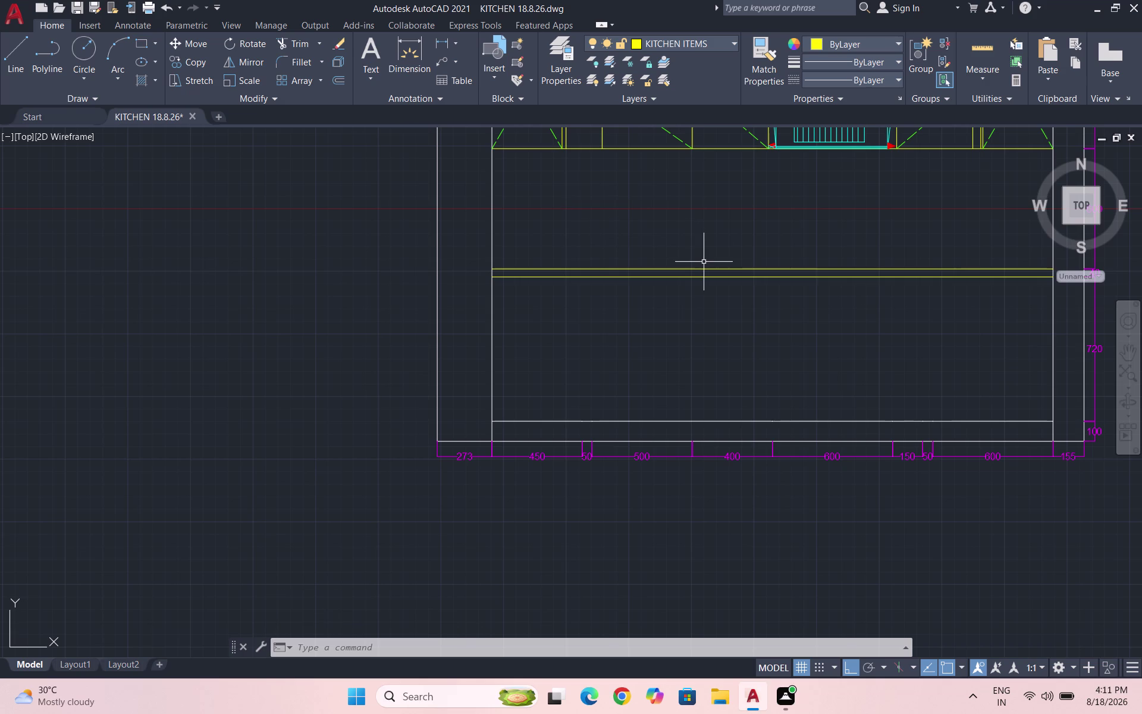
key(l)
key(Return)
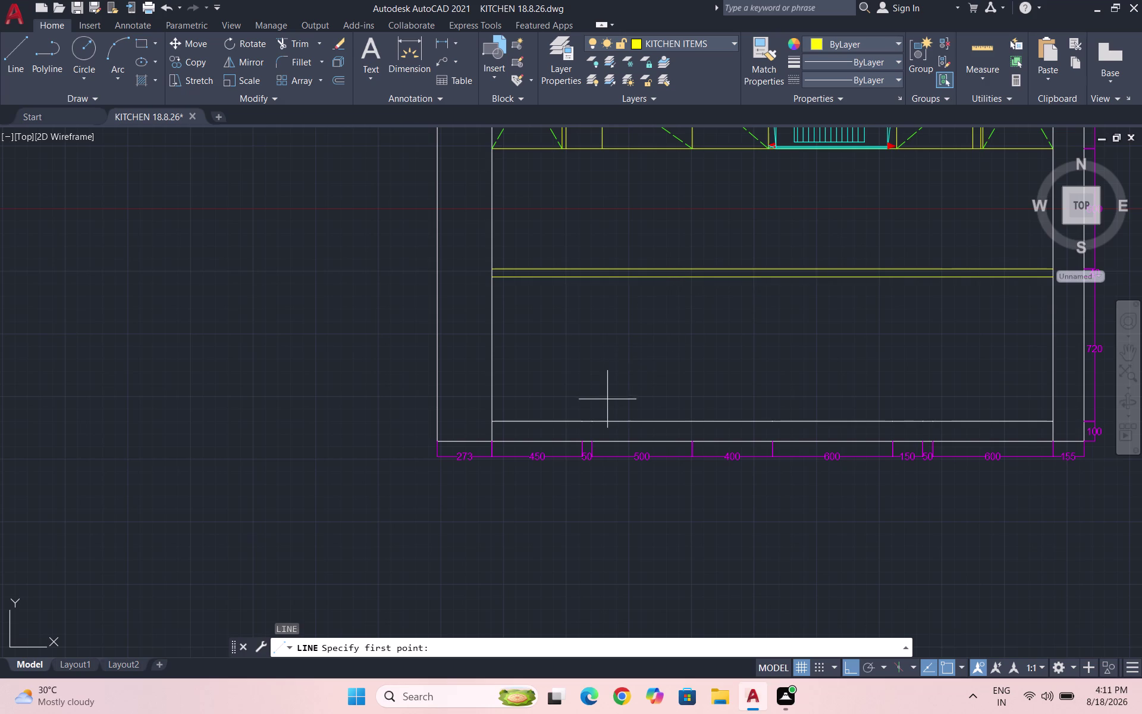
Draw the first two vertical shutter dividers from the plinth line to the countertop underside.
click(584, 439)
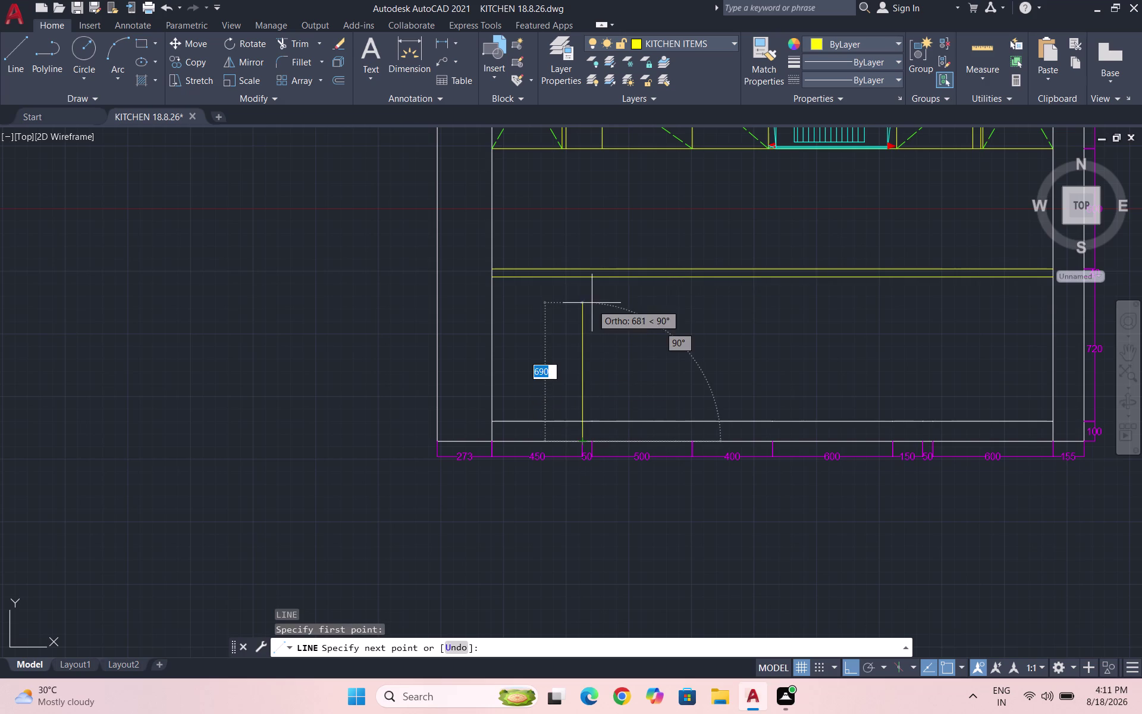
click(584, 272)
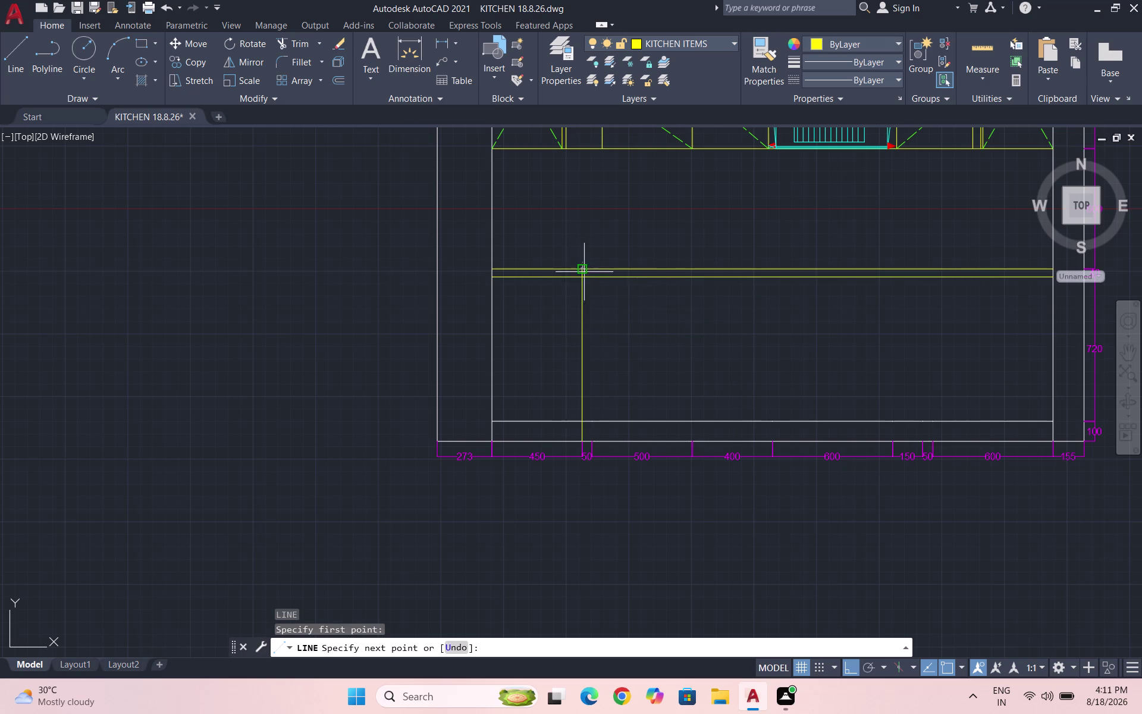
key(Escape)
scroll(down, 3)
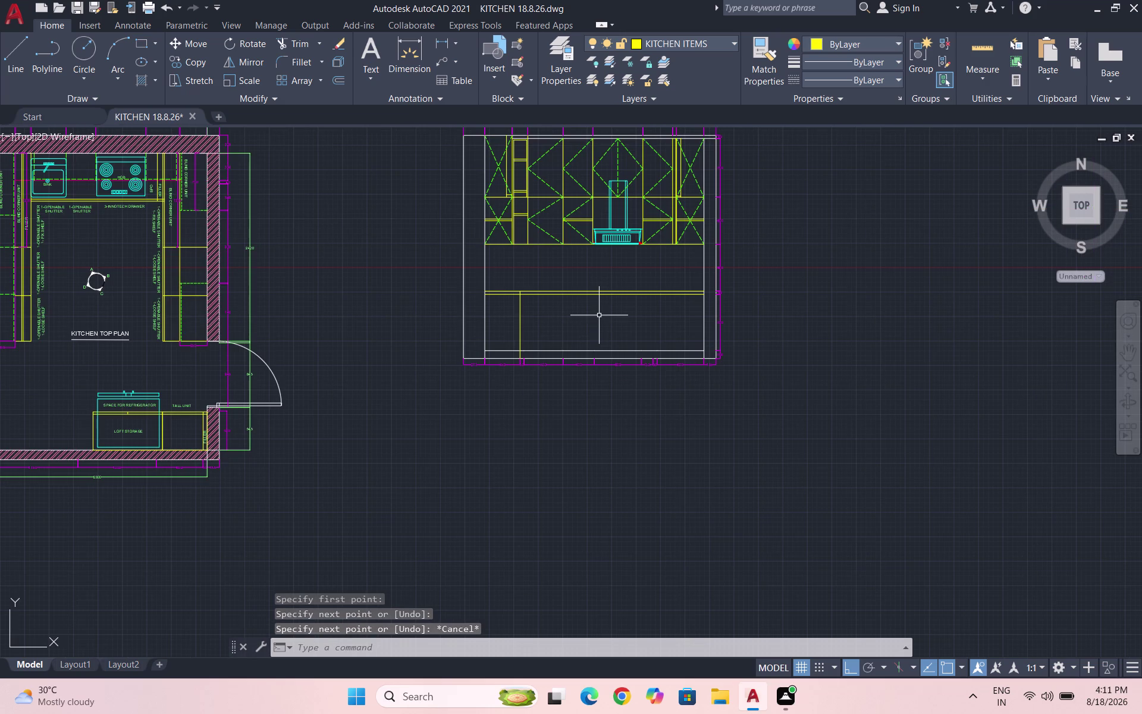
key(l)
key(Return)
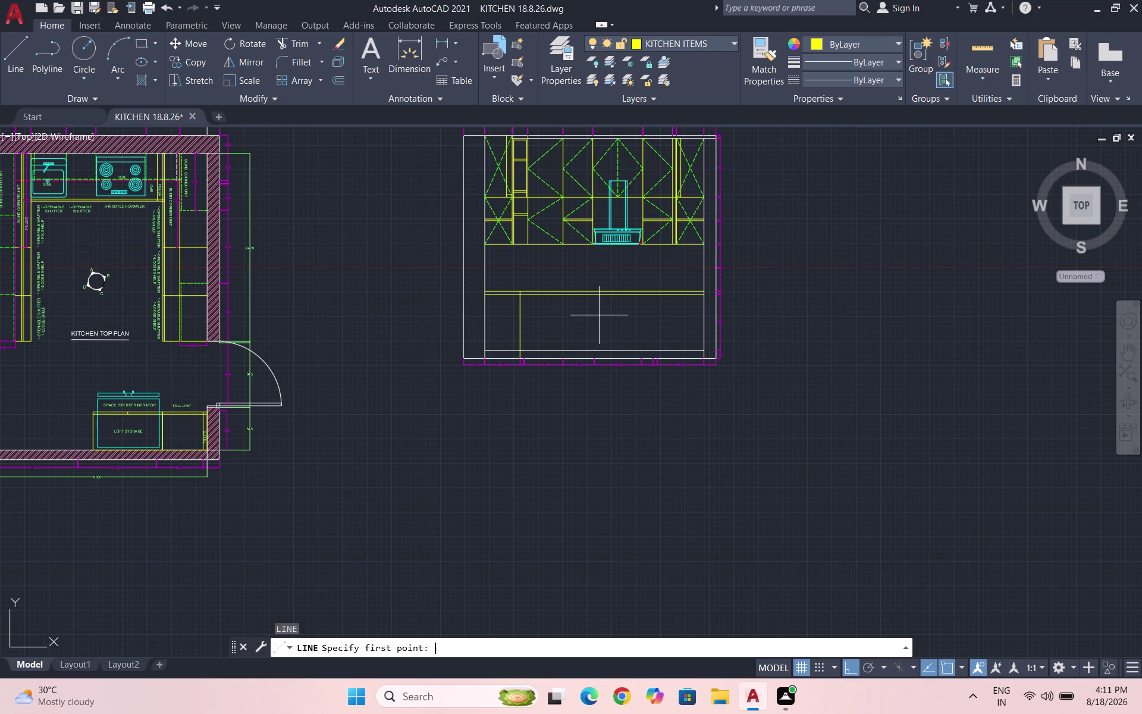
scroll(up, 3)
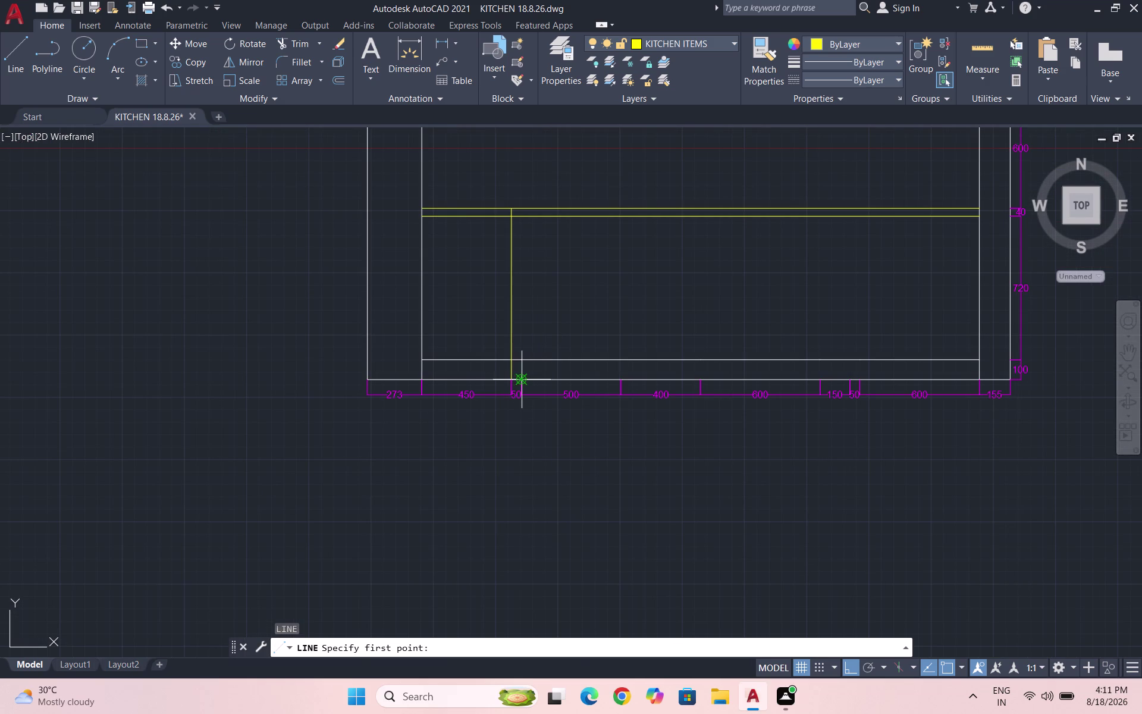
click(522, 361)
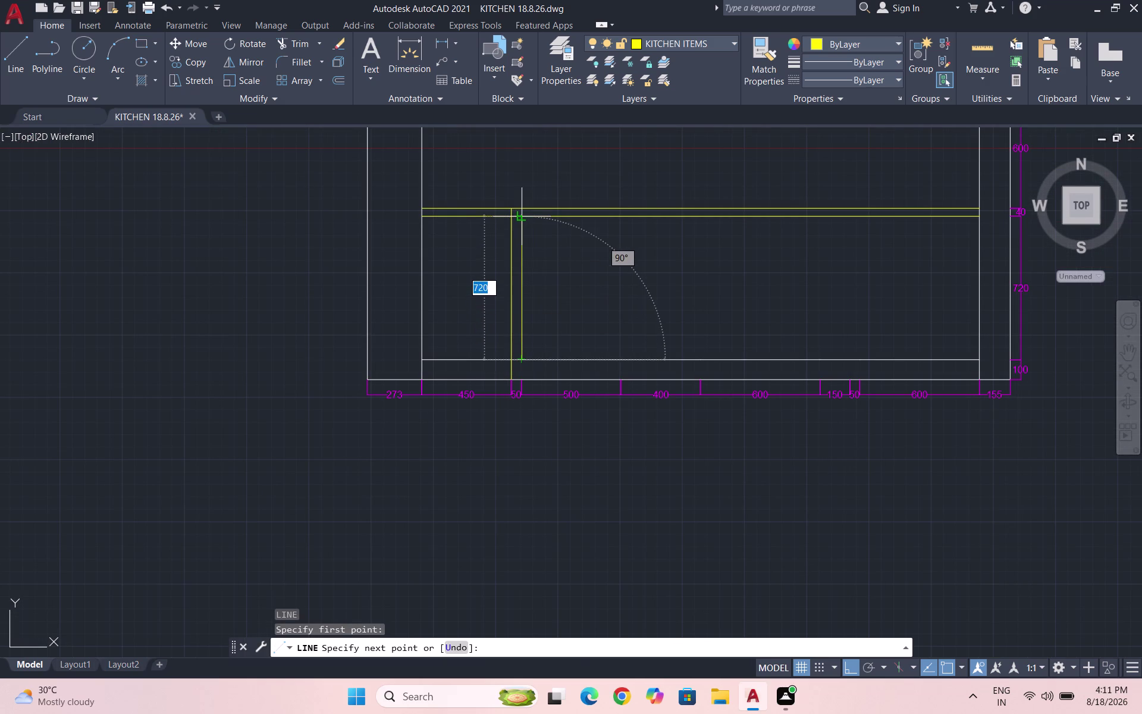
click(524, 217)
key(Escape)
scroll(down, 3)
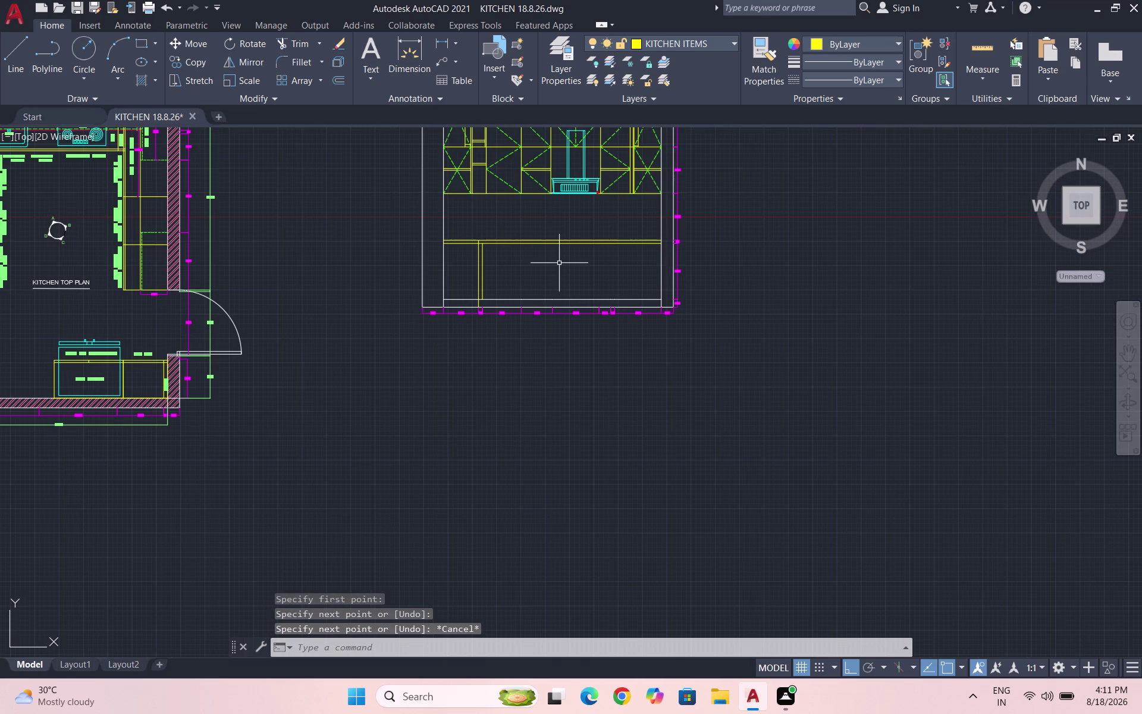
Add dividers at the 500/400 and 400/600 boundaries, plinth to countertop.
key(l)
key(Return)
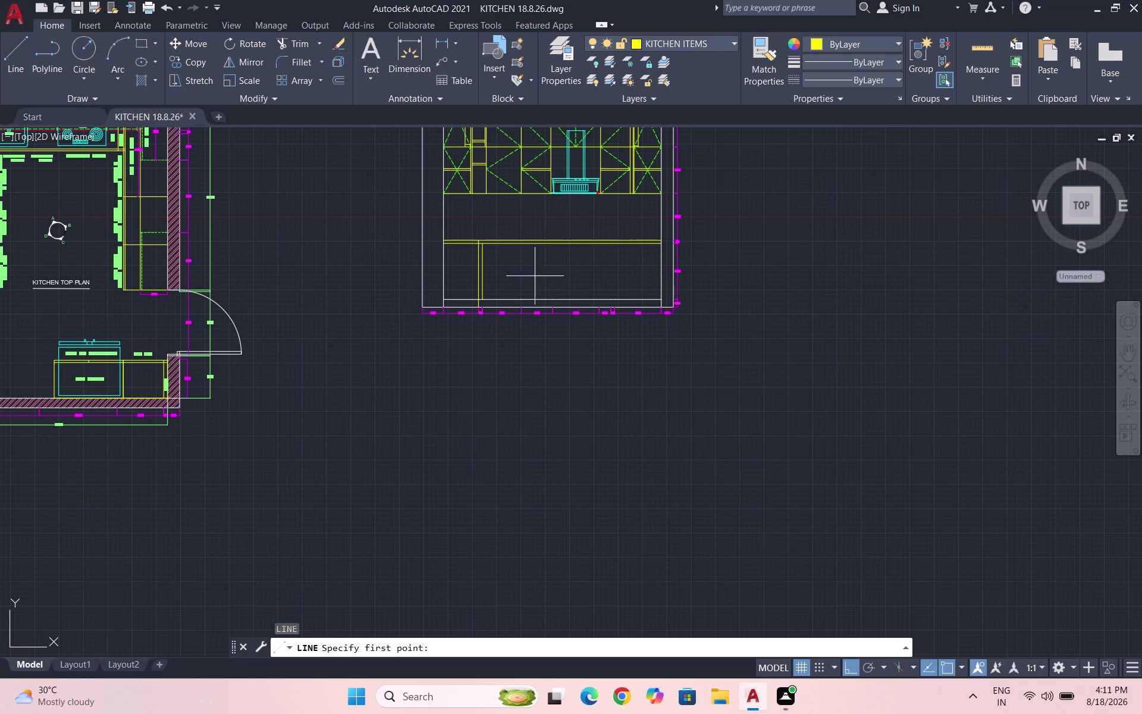
scroll(up, 3)
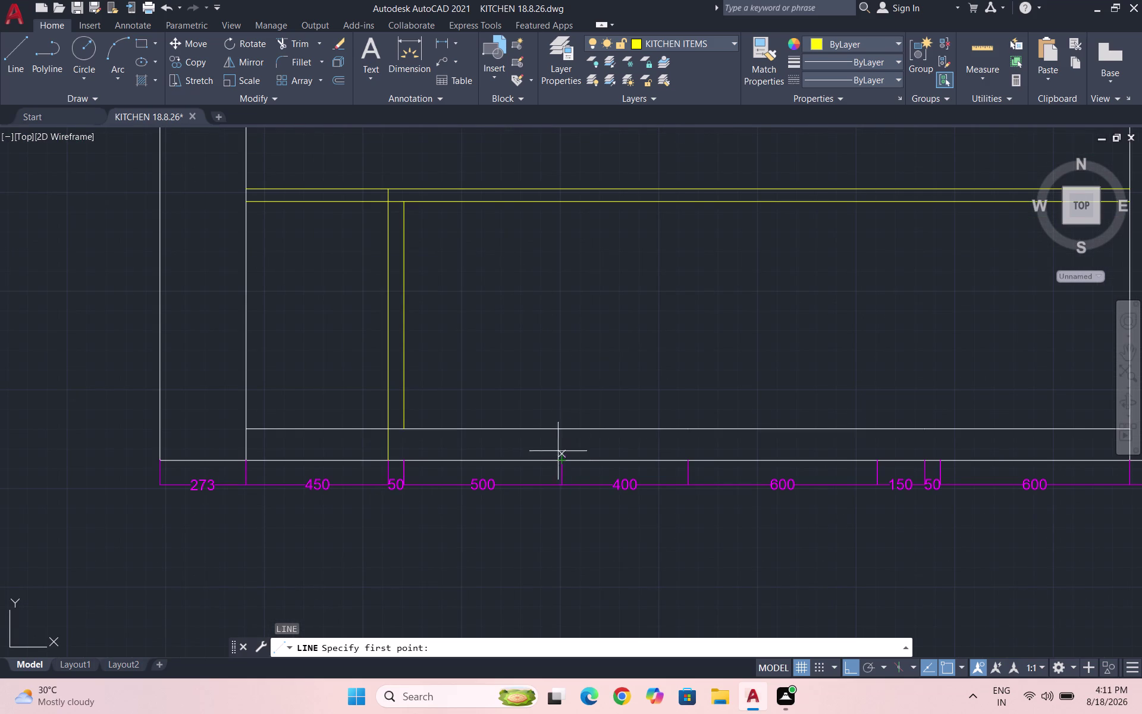
click(562, 430)
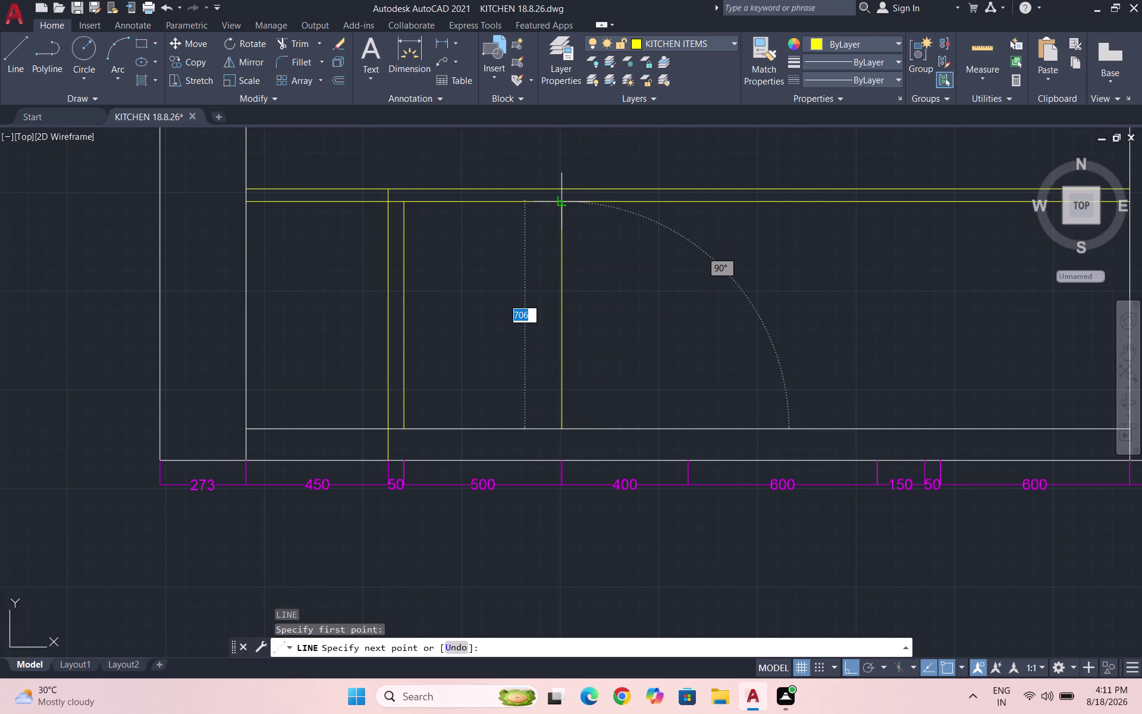
click(562, 201)
key(Escape)
scroll(down, 3)
key(space)
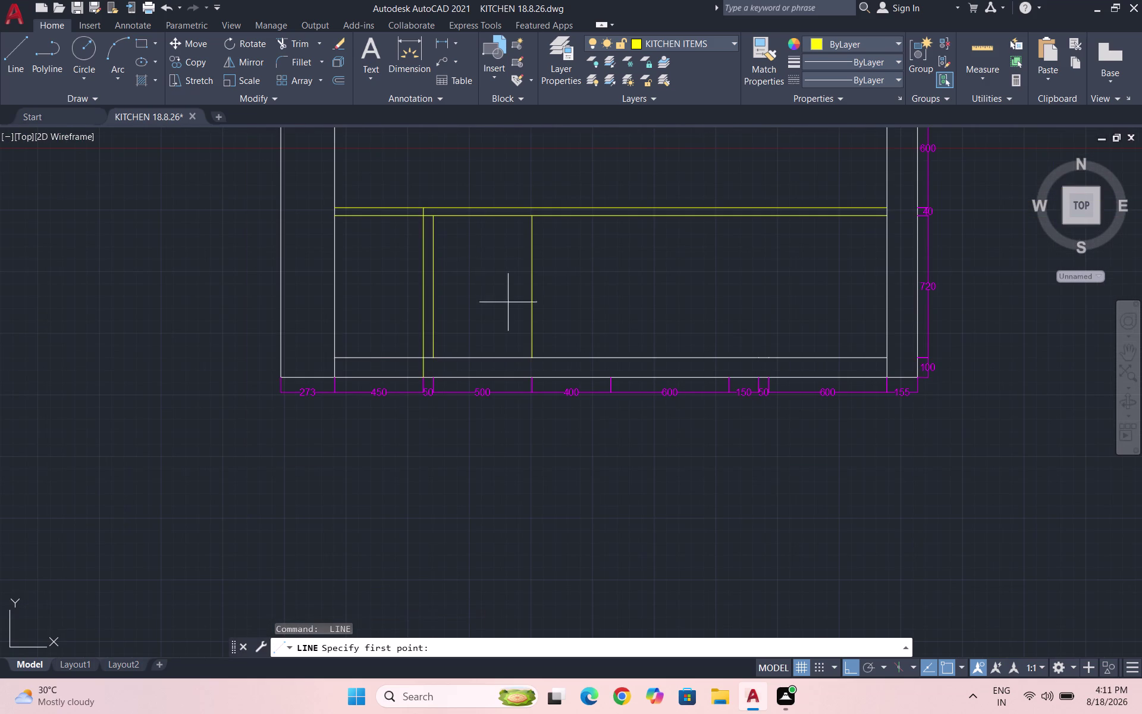
scroll(down, 3)
scroll(up, 3)
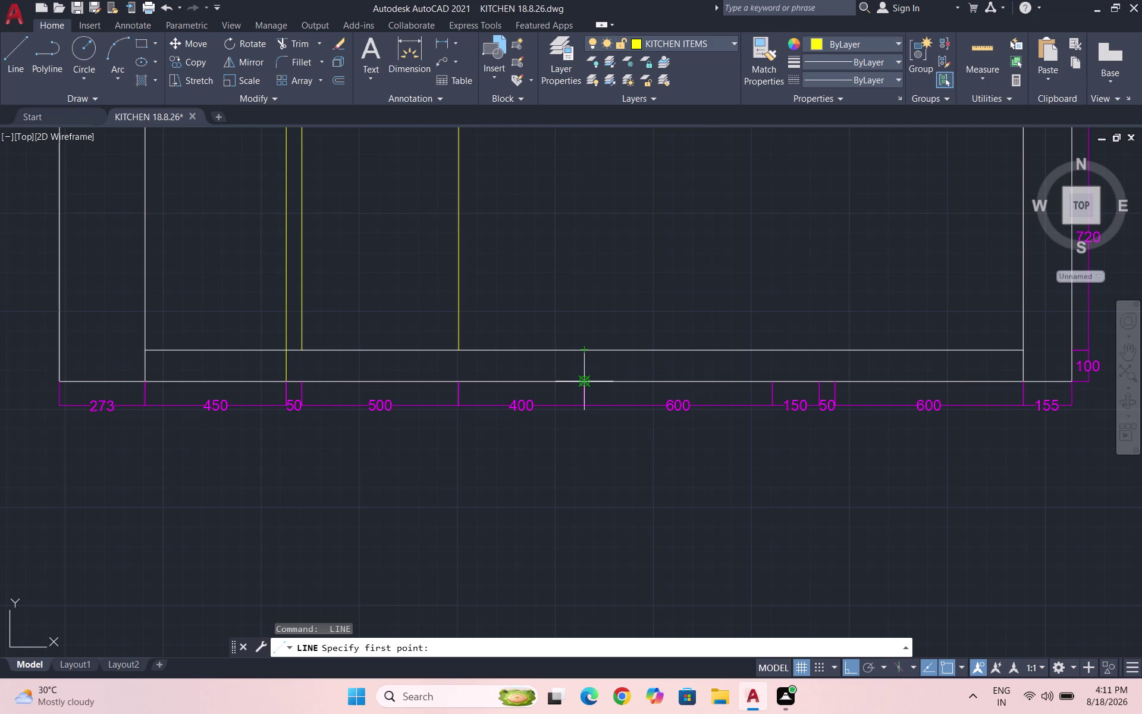
click(584, 347)
scroll(down, 3)
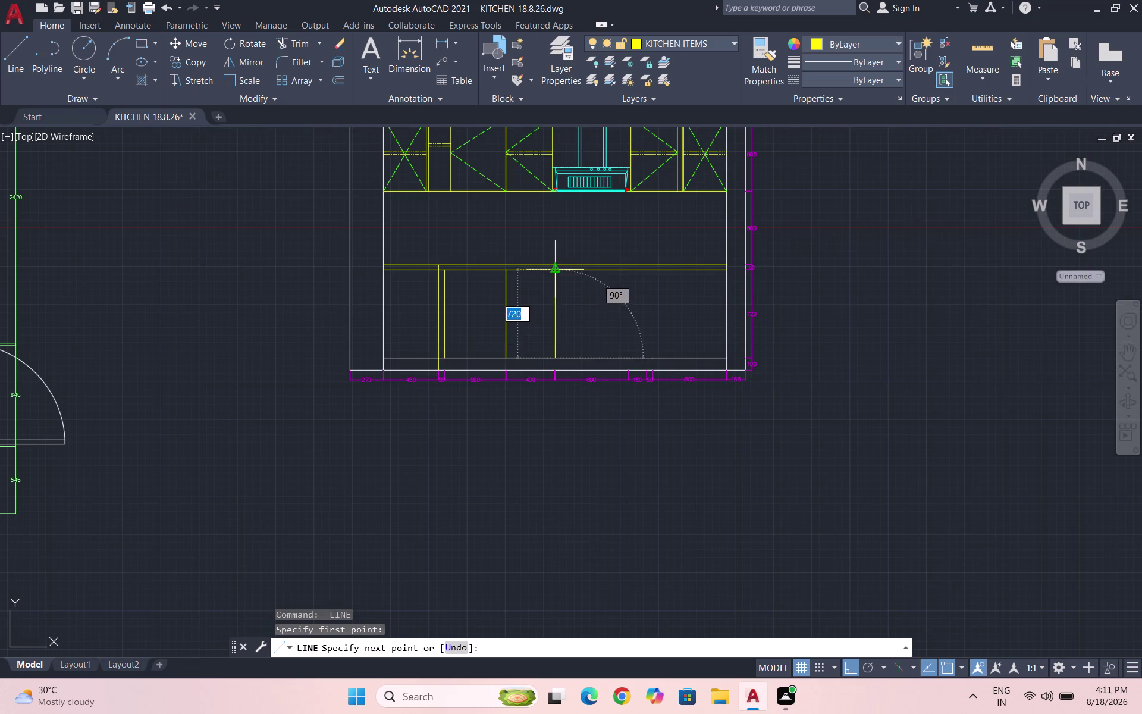
scroll(up, 3)
click(551, 272)
key(Escape)
scroll(down, 3)
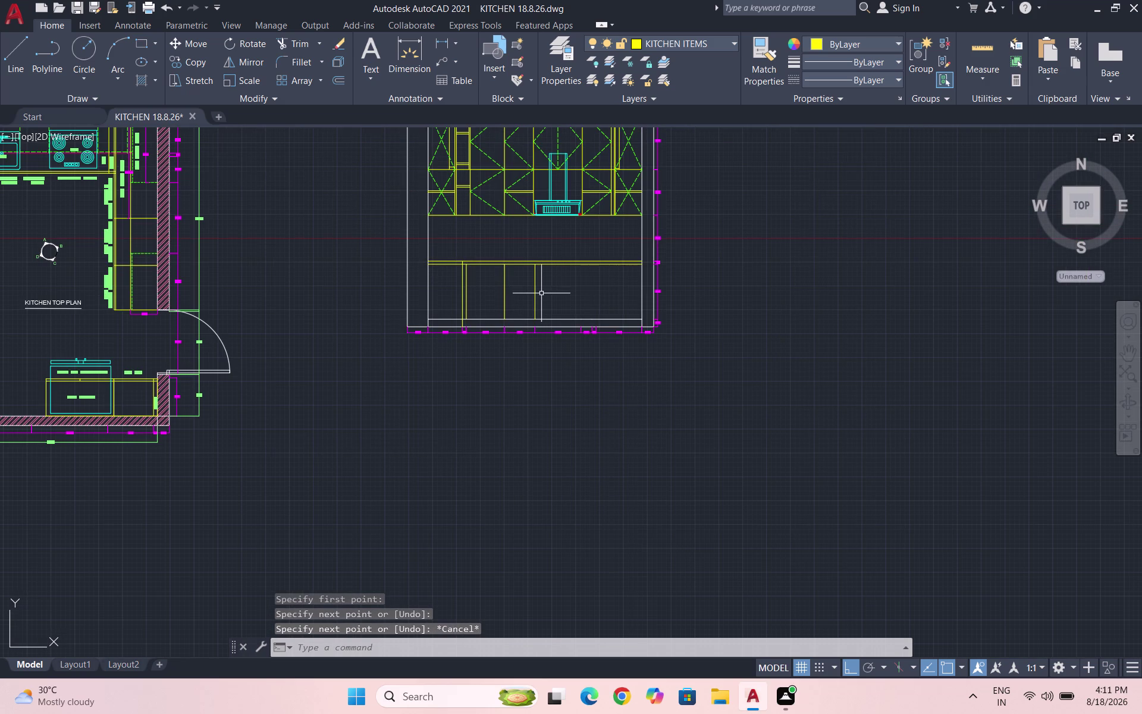
Add dividers at the 600/150 and 150/50 boundaries up to the countertop.
key(space)
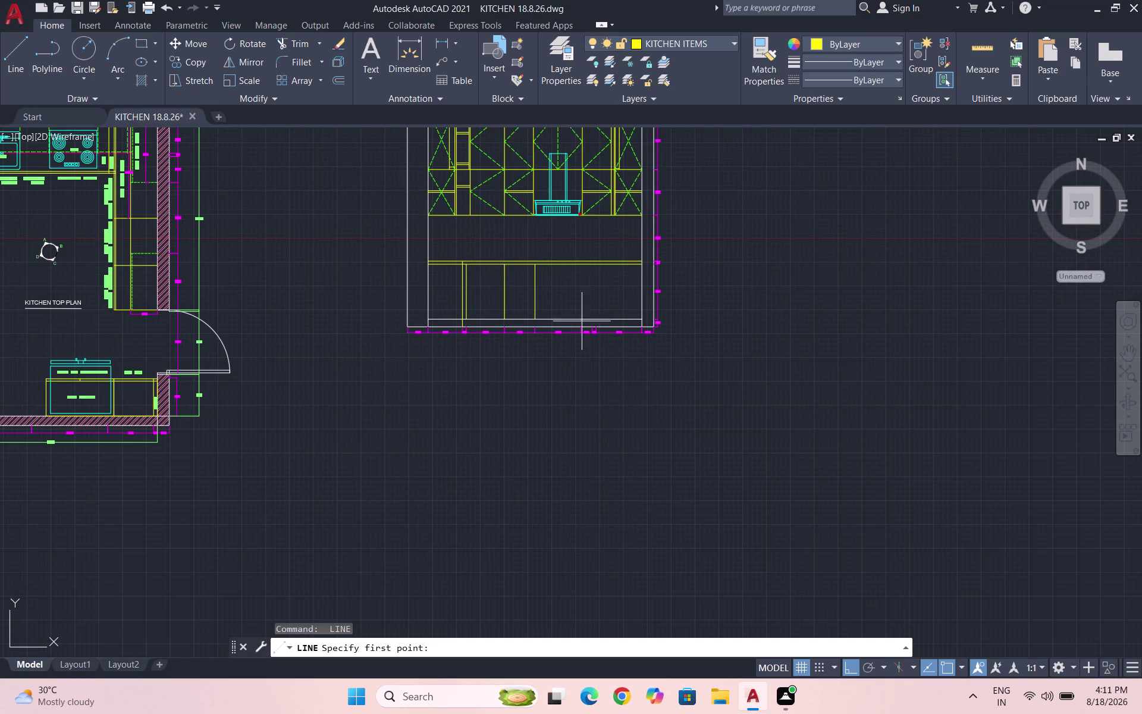
scroll(up, 3)
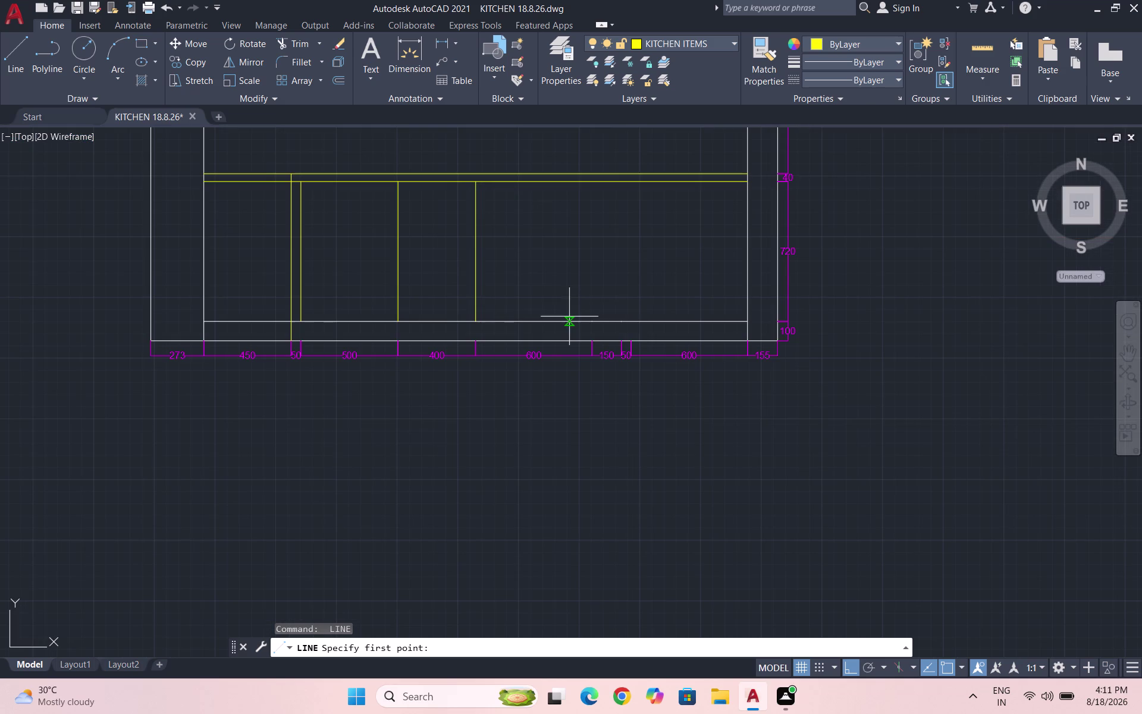
scroll(up, 3)
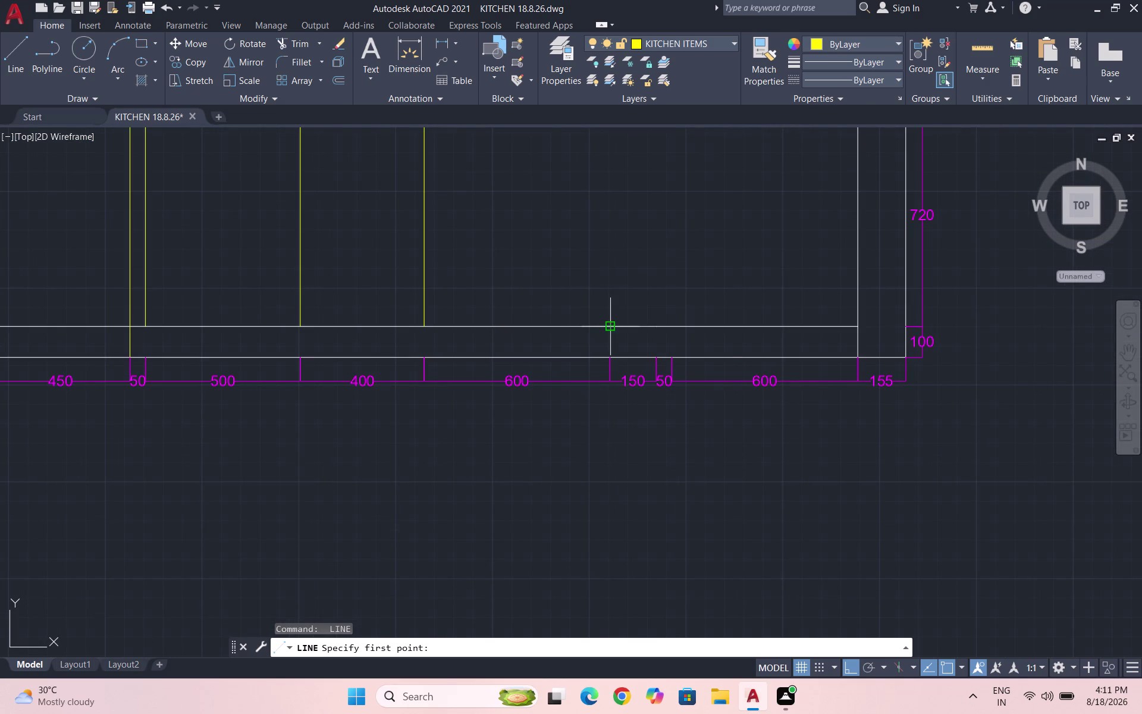
click(612, 322)
scroll(down, 3)
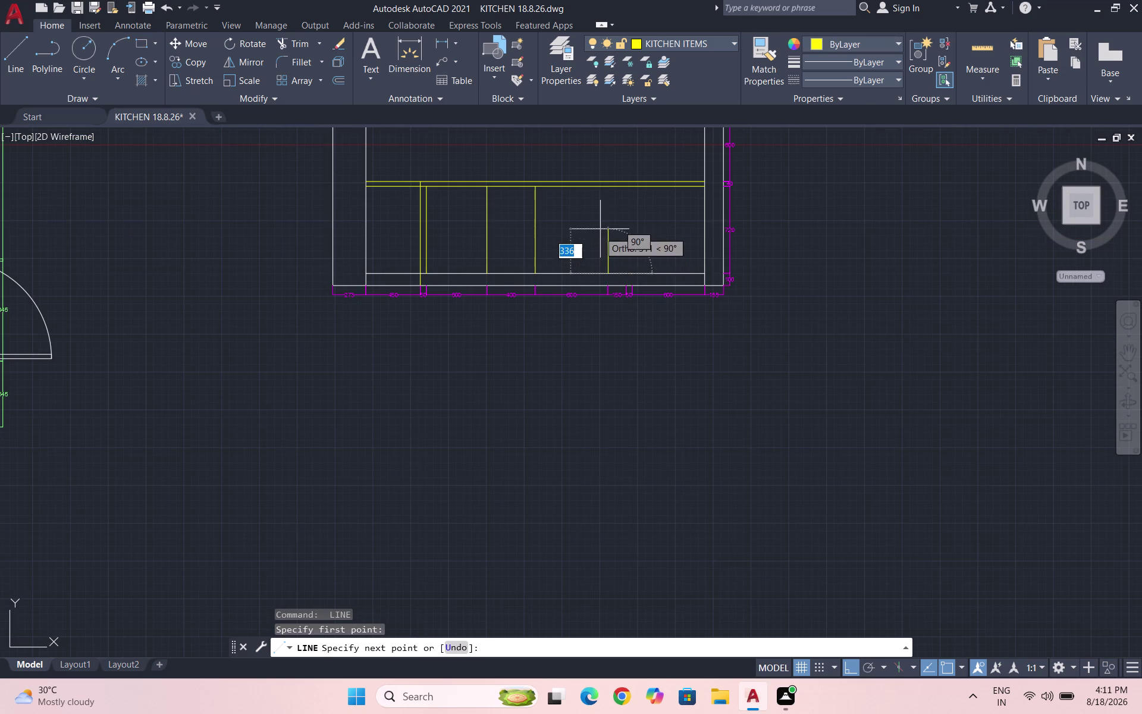
click(606, 184)
key(space)
scroll(down, 3)
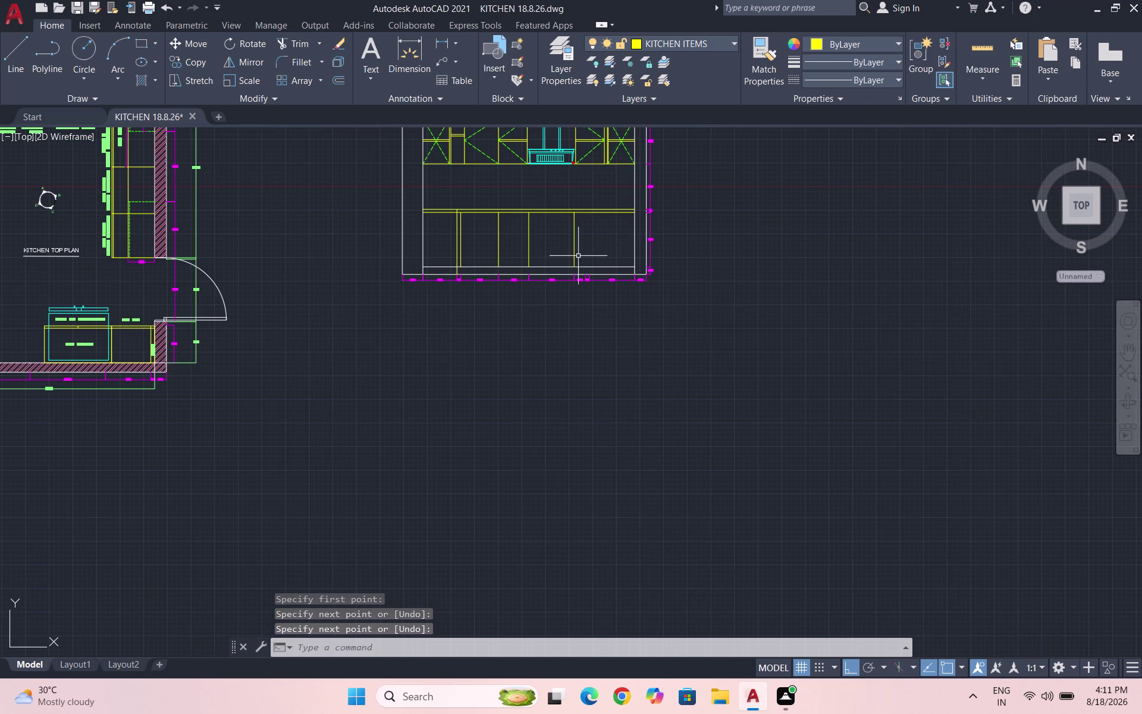
scroll(up, 3)
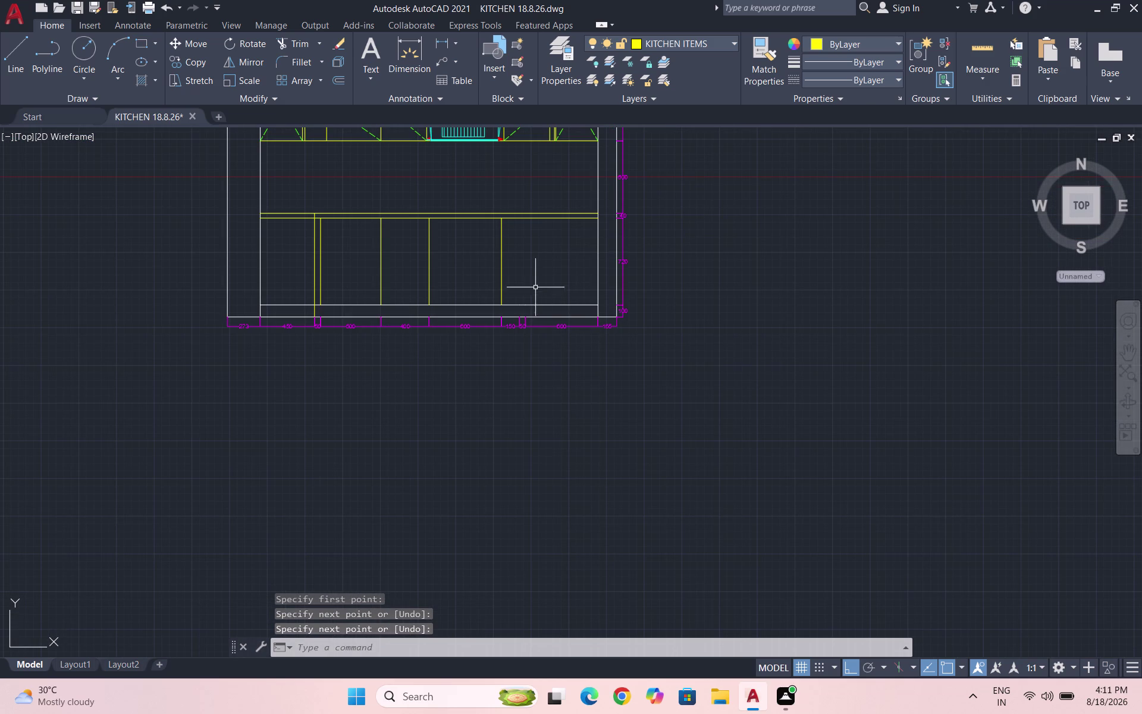
key(space)
scroll(up, 3)
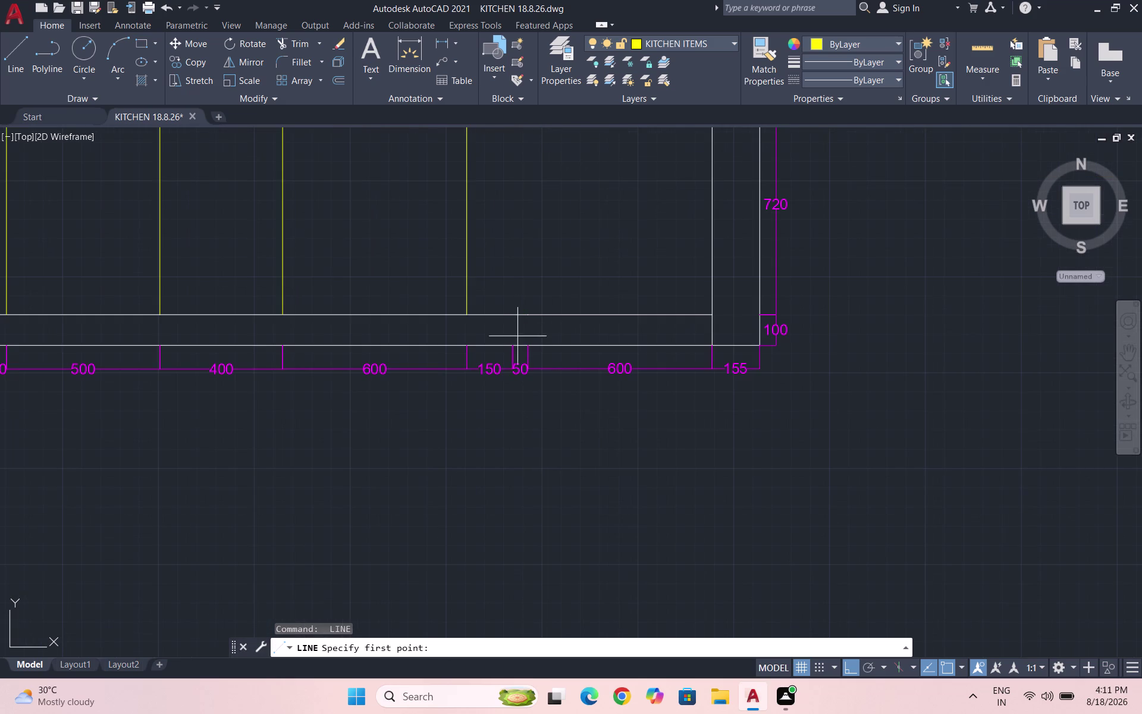
click(516, 318)
scroll(down, 3)
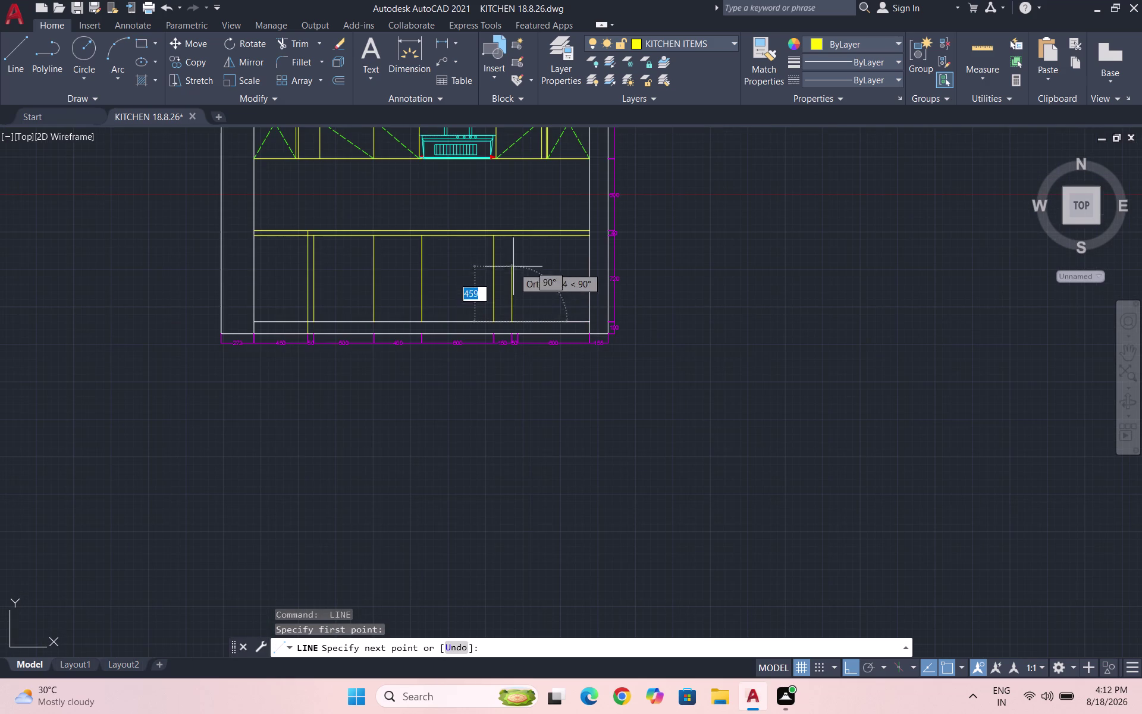
scroll(up, 3)
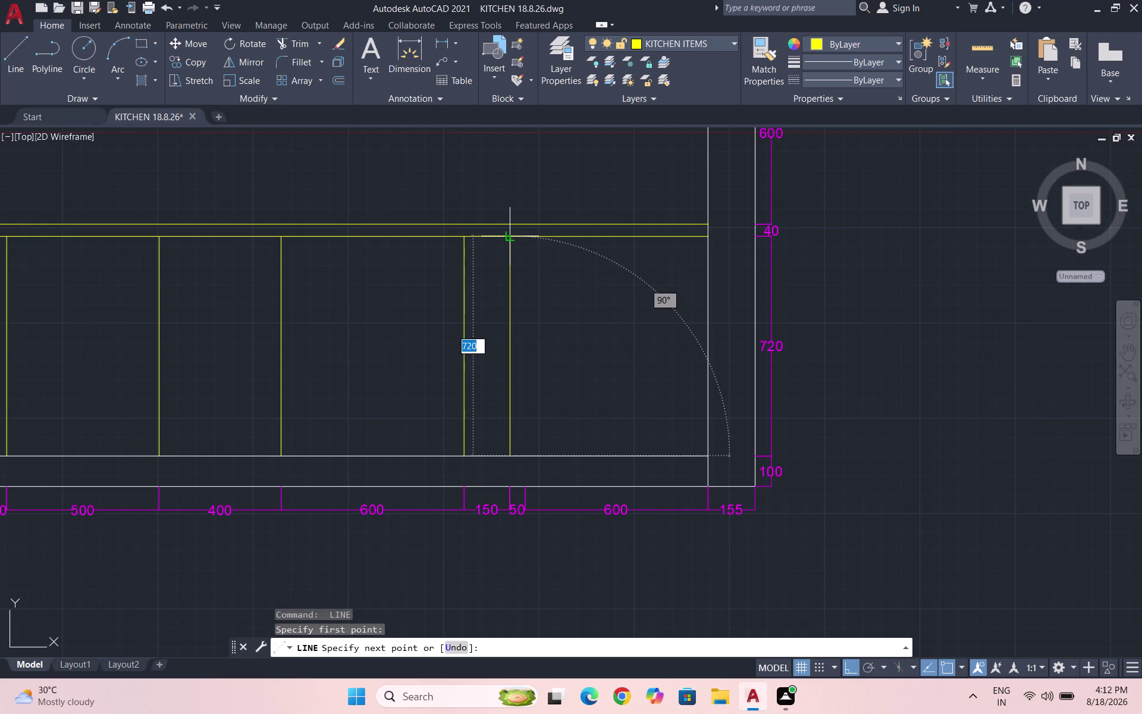
click(509, 240)
key(space)
Add the final divider at the 50/600 boundary and exit the command.
key(space)
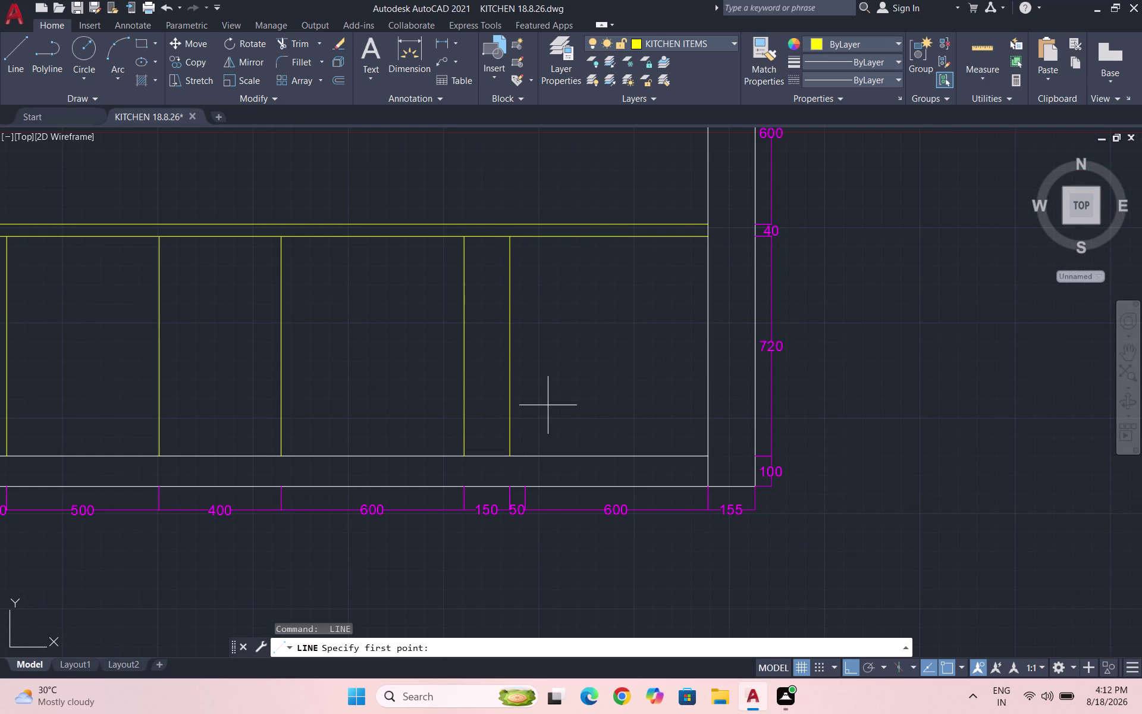
scroll(up, 3)
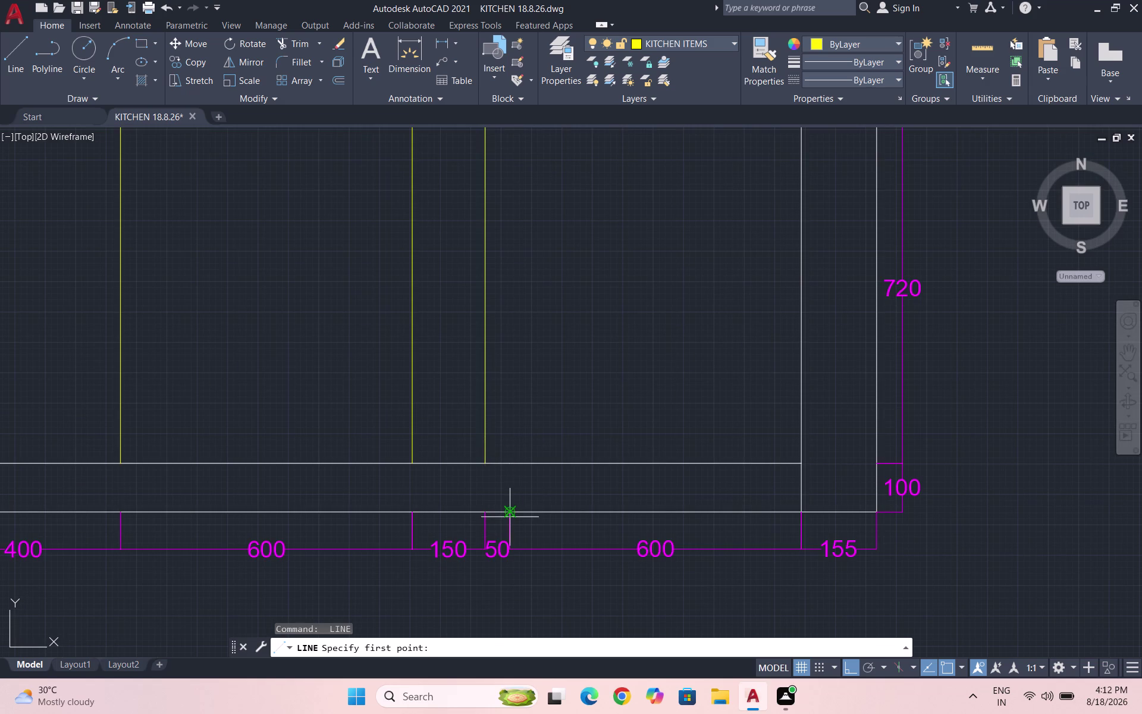
click(507, 465)
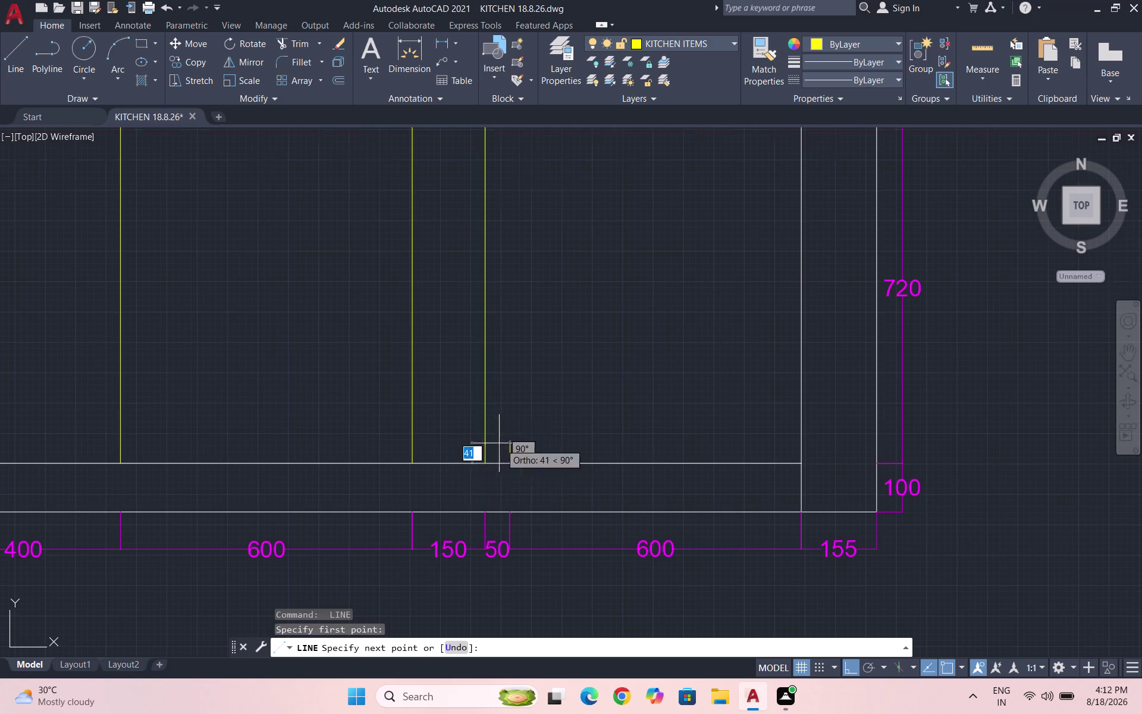
scroll(down, 3)
scroll(up, 3)
click(496, 319)
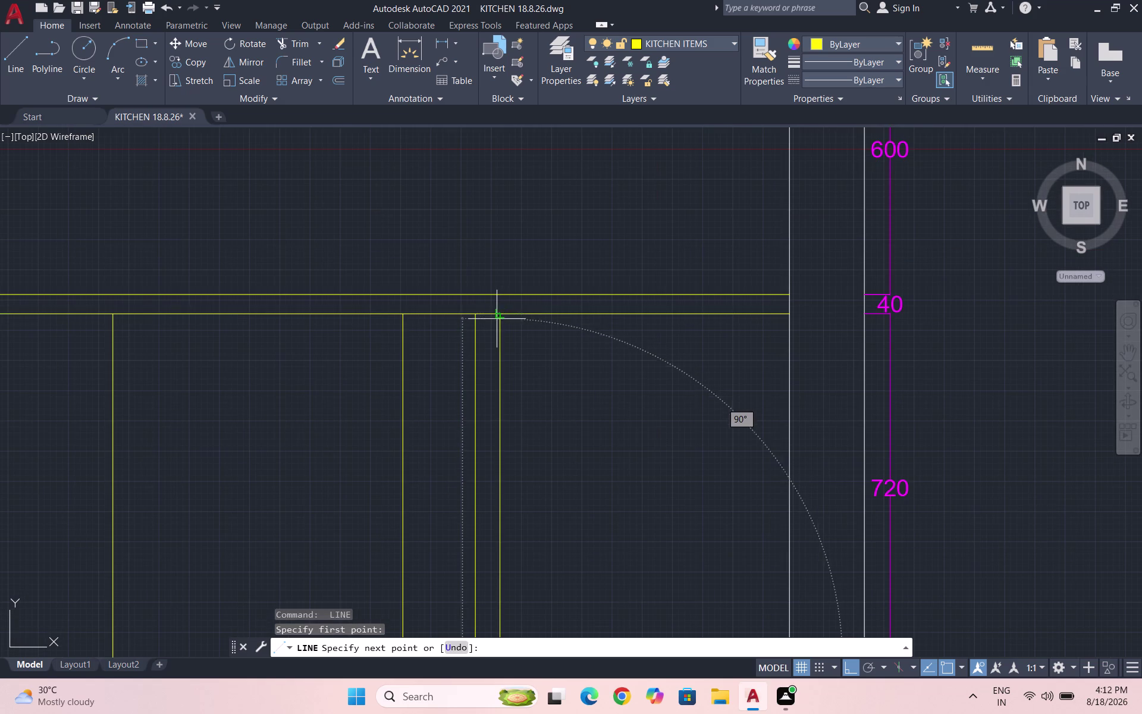
key(space)
scroll(down, 3)
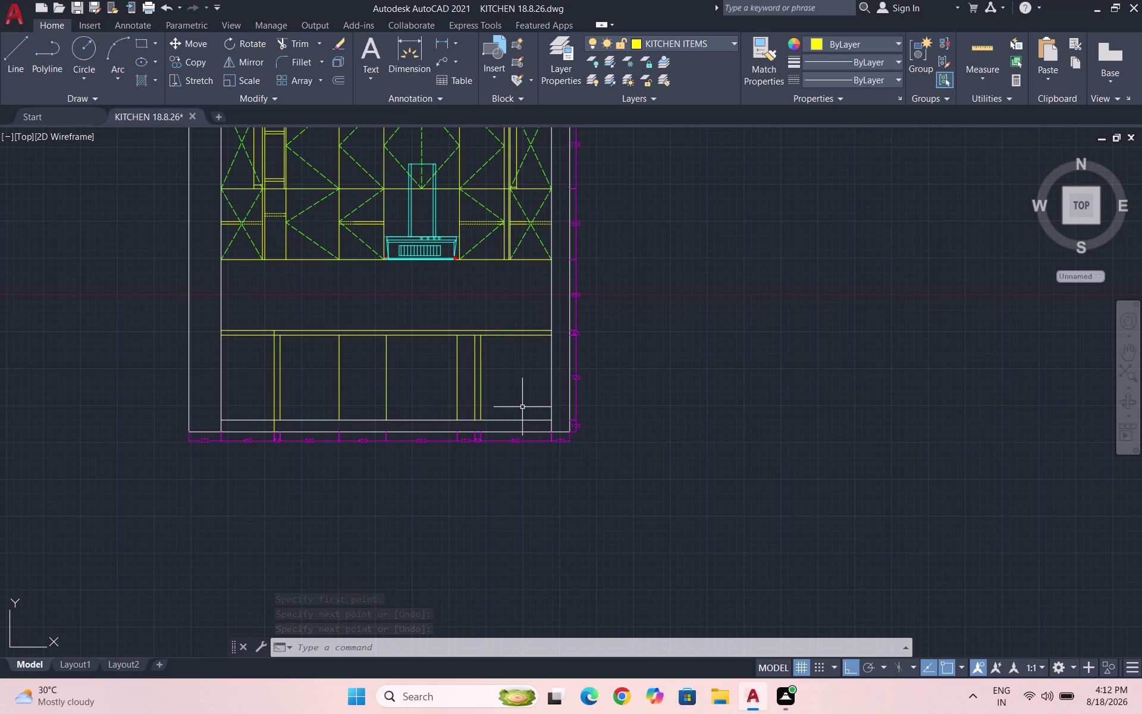
key(Escape)
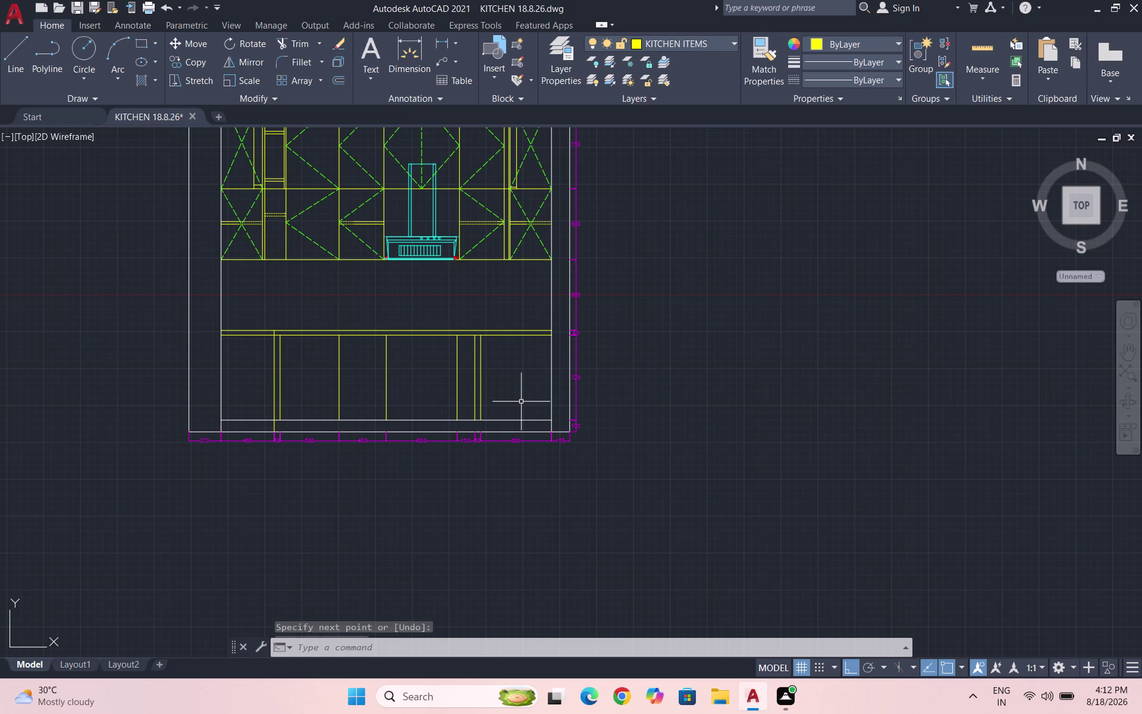
key(Escape)
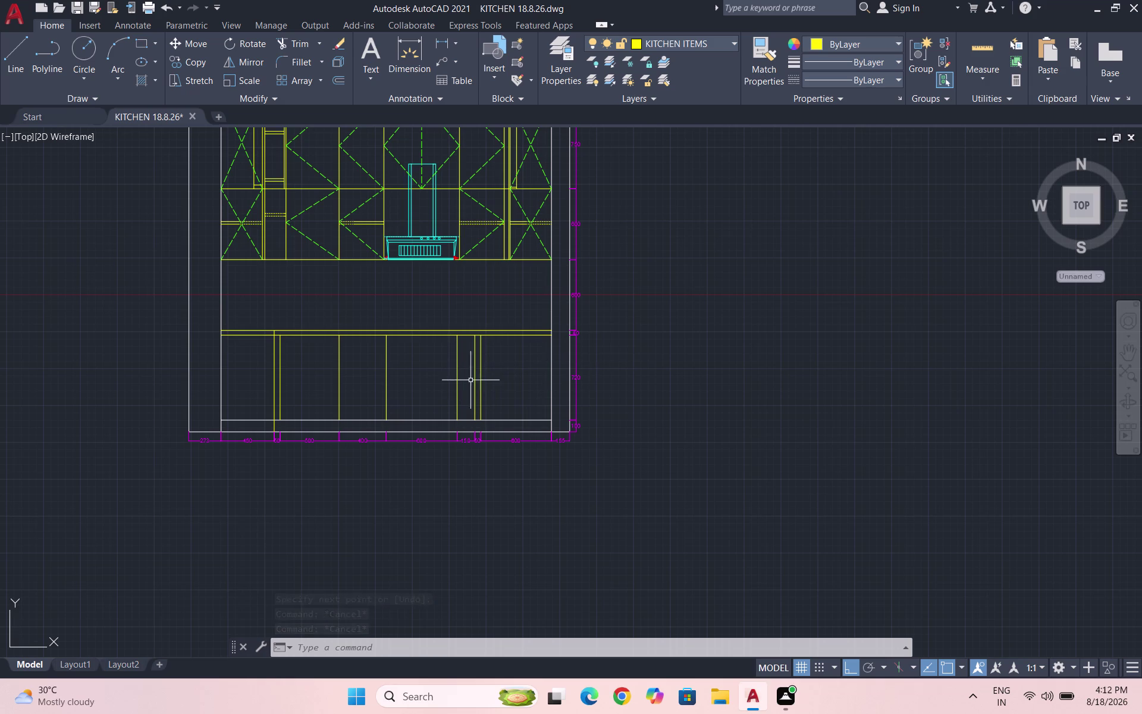
Copy the thin vertical divider line to a spot just beside the original.
scroll(up, 3)
click(518, 351)
click(490, 351)
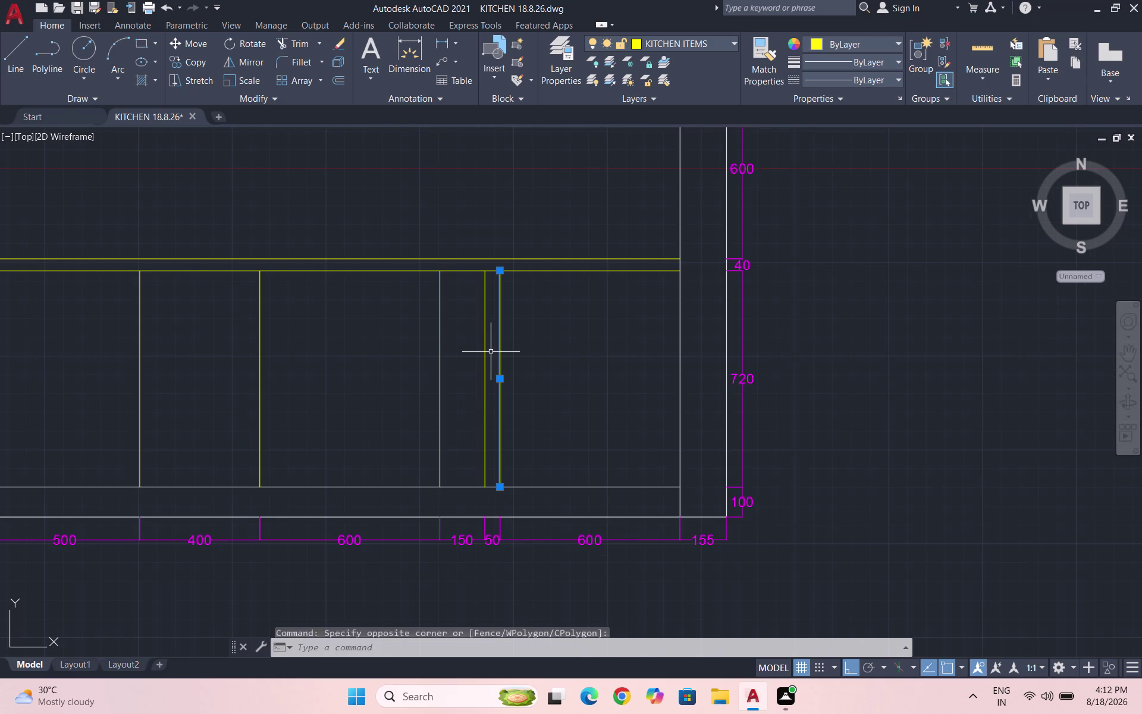
text(CO)
key(Return)
scroll(up, 3)
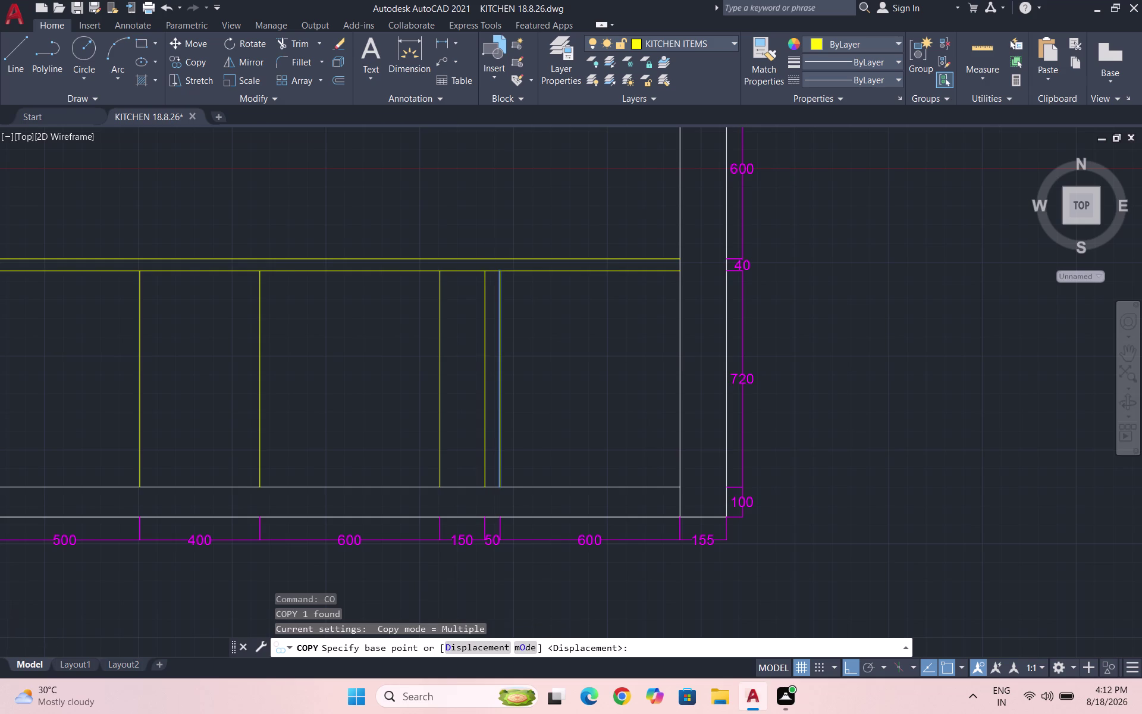
scroll(up, 3)
click(519, 261)
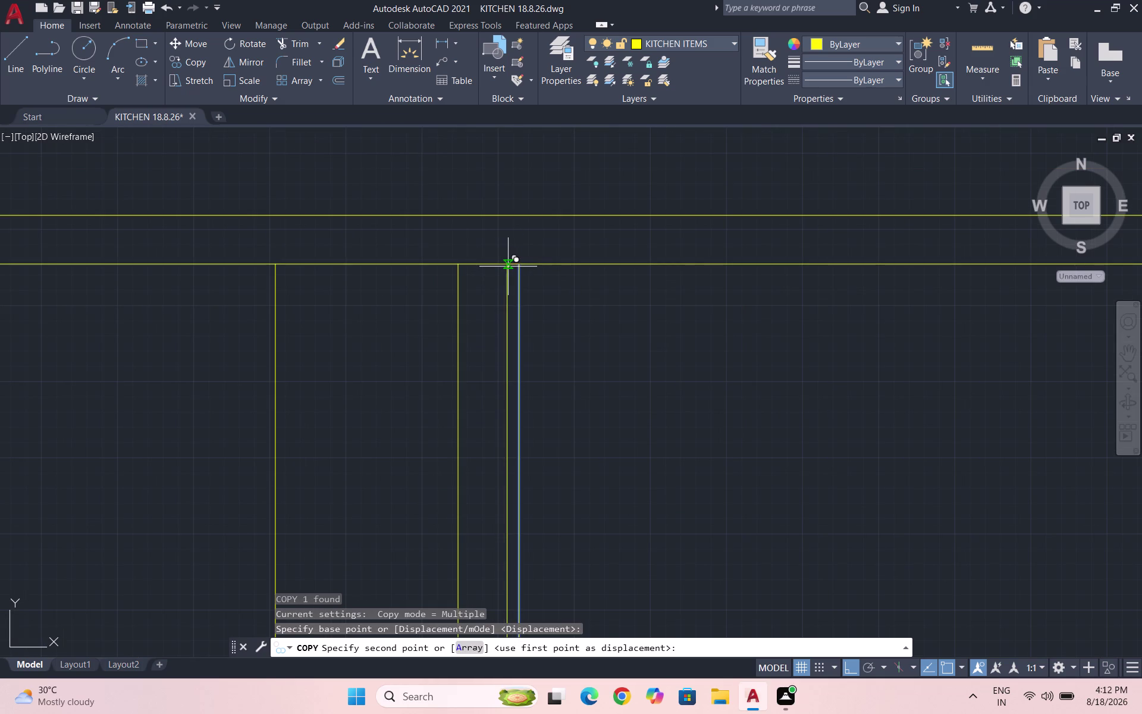
click(508, 267)
key(Escape)
scroll(down, 3)
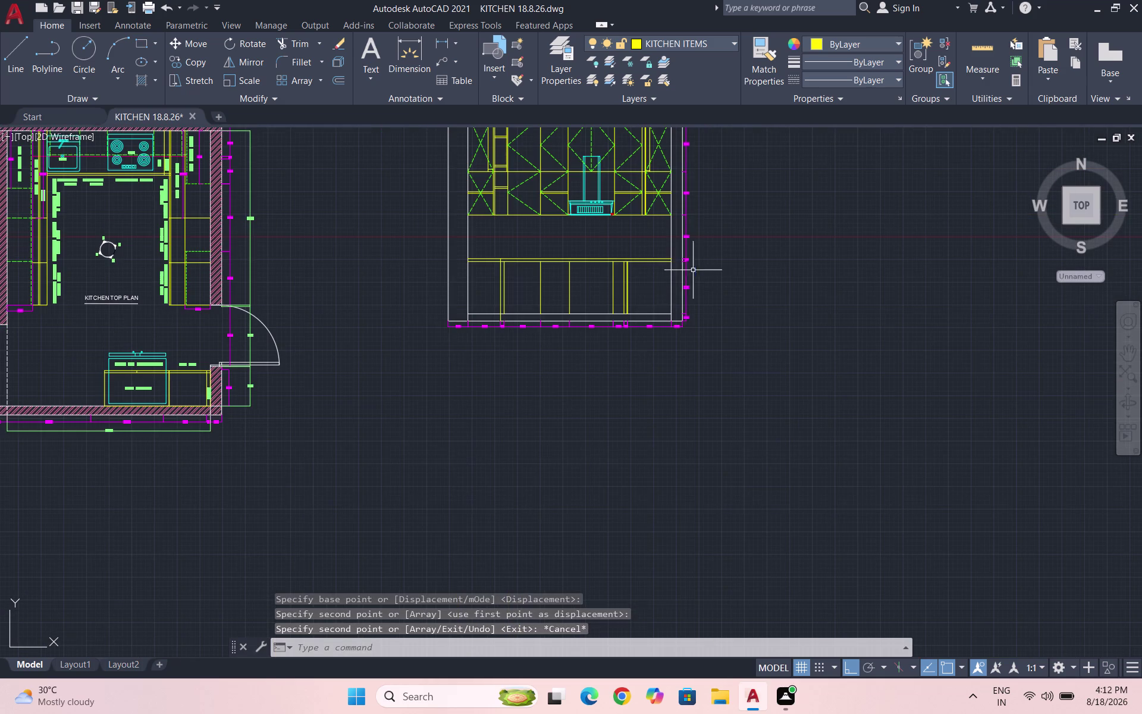
Save the kitchen drawing.
key(ctrl+s)
key(ctrl+s)
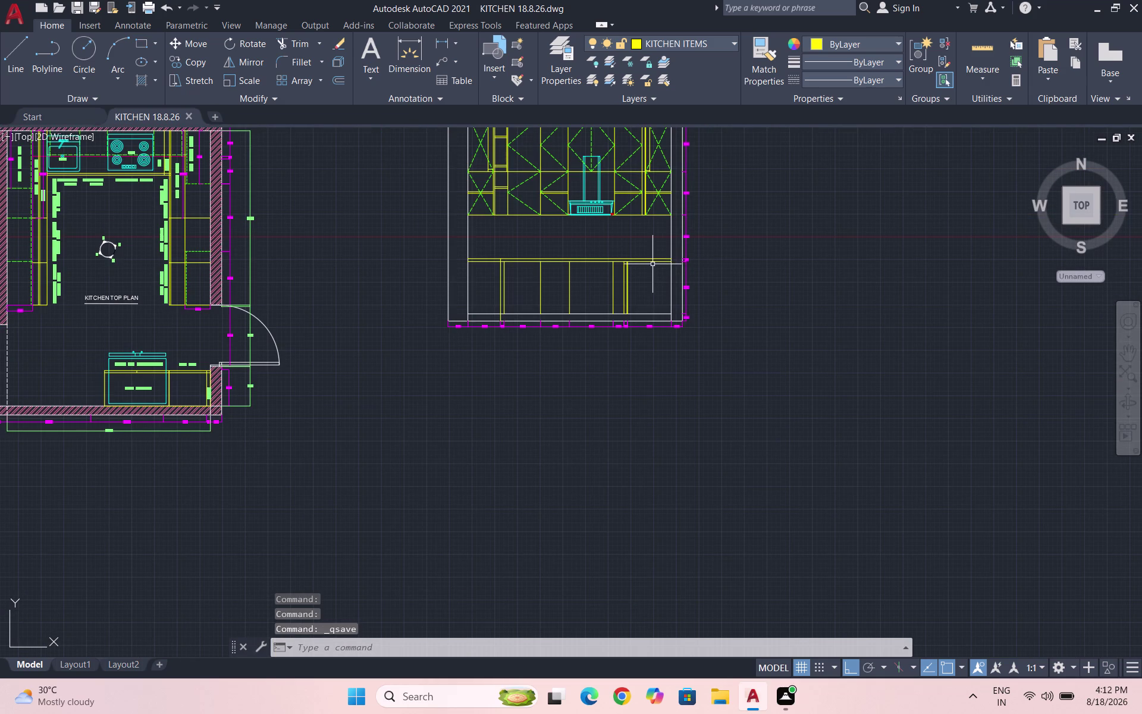
scroll(down, 3)
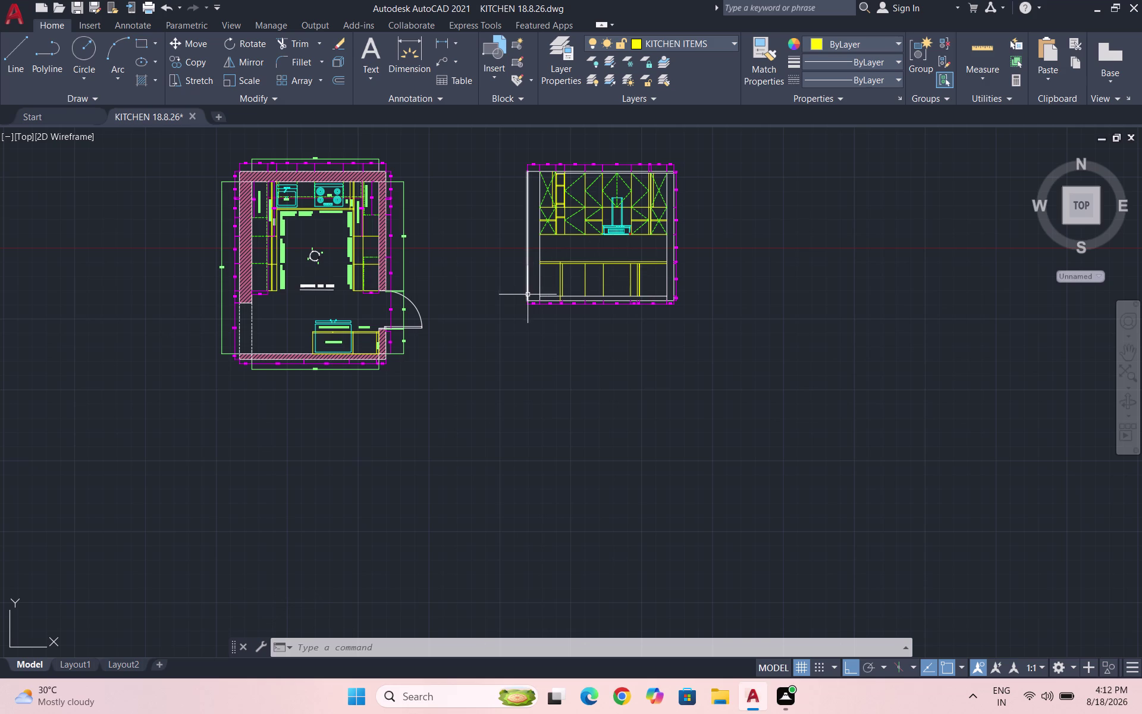
scroll(up, 3)
scroll(up, 3)
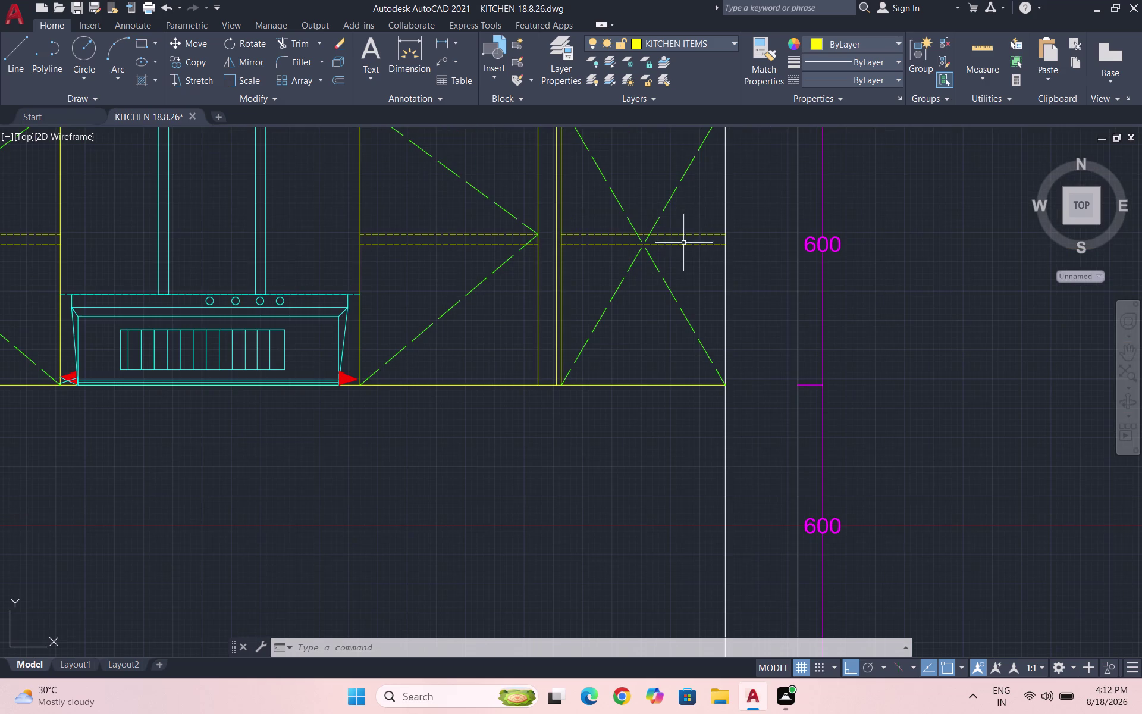
drag(701, 267, 700, 259)
click(699, 221)
text(CO)
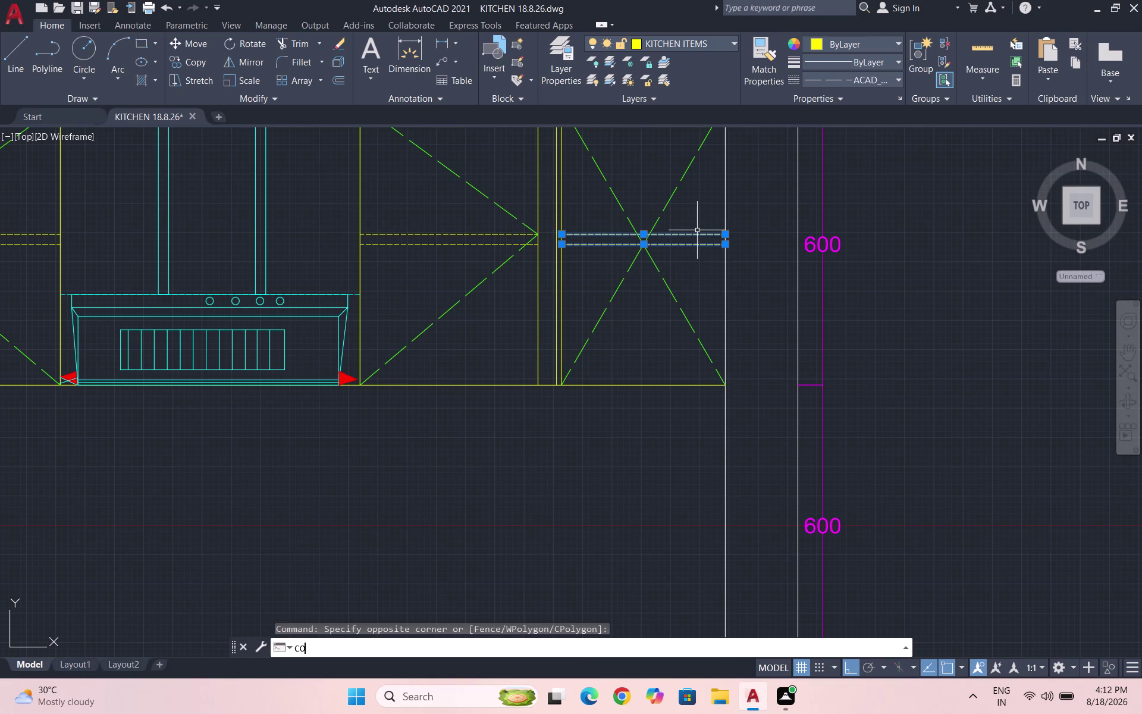
key(Return)
scroll(up, 3)
click(742, 236)
scroll(down, 3)
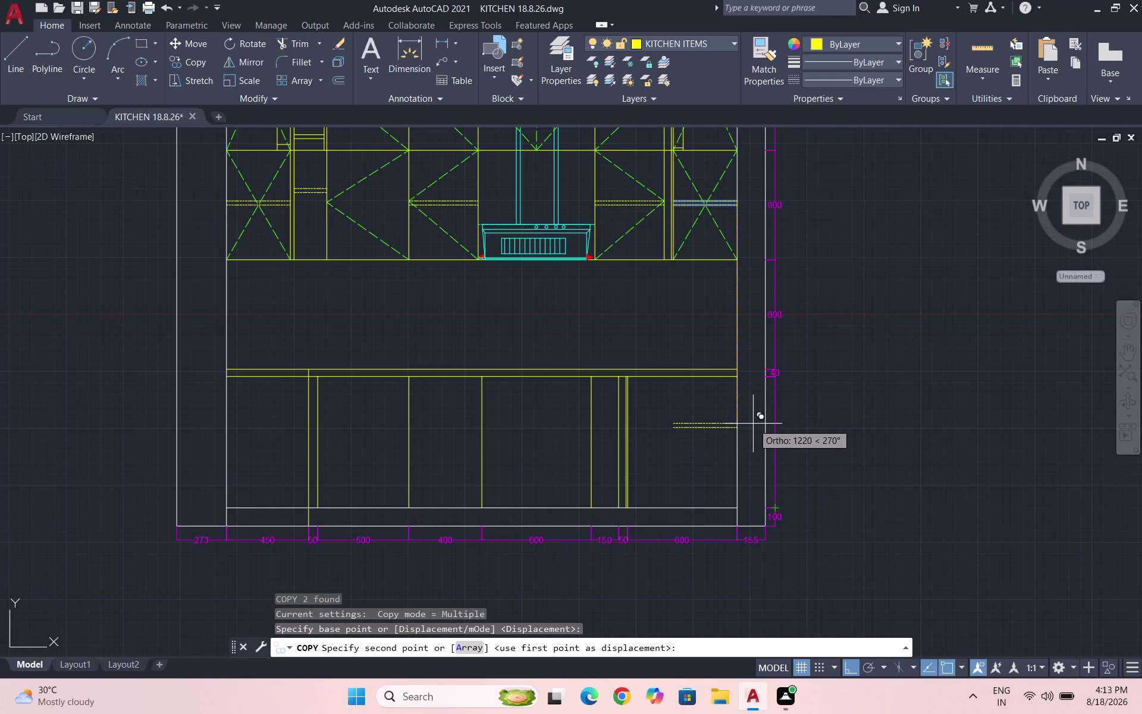
scroll(up, 3)
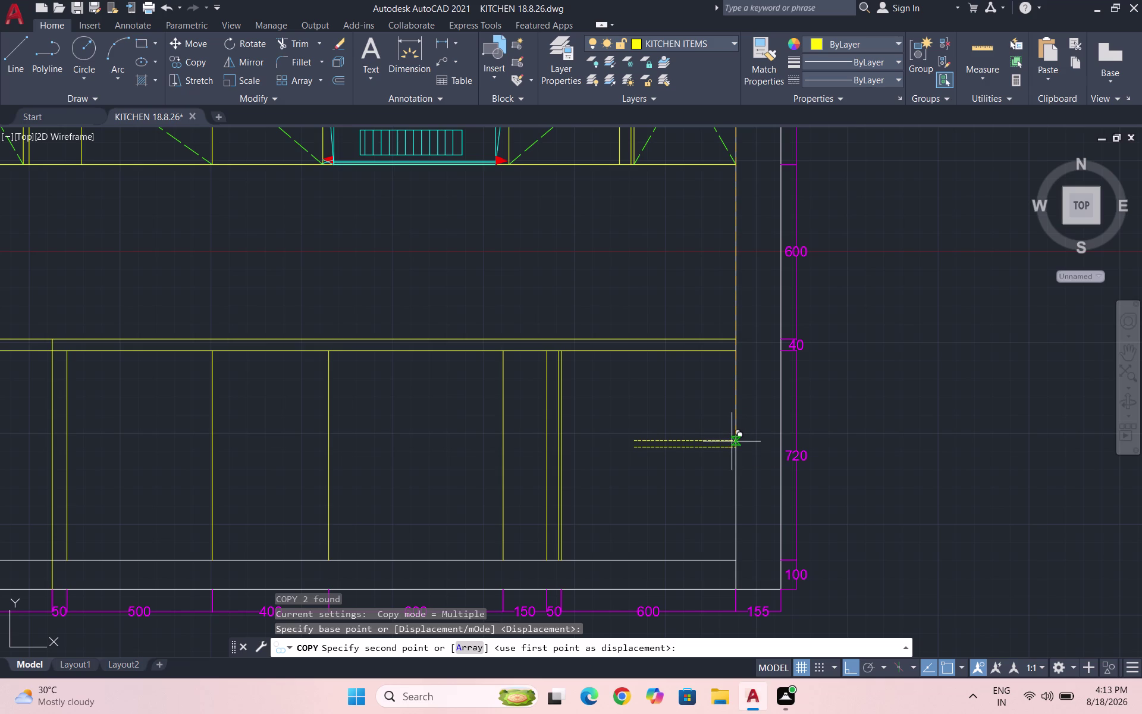
key(Escape)
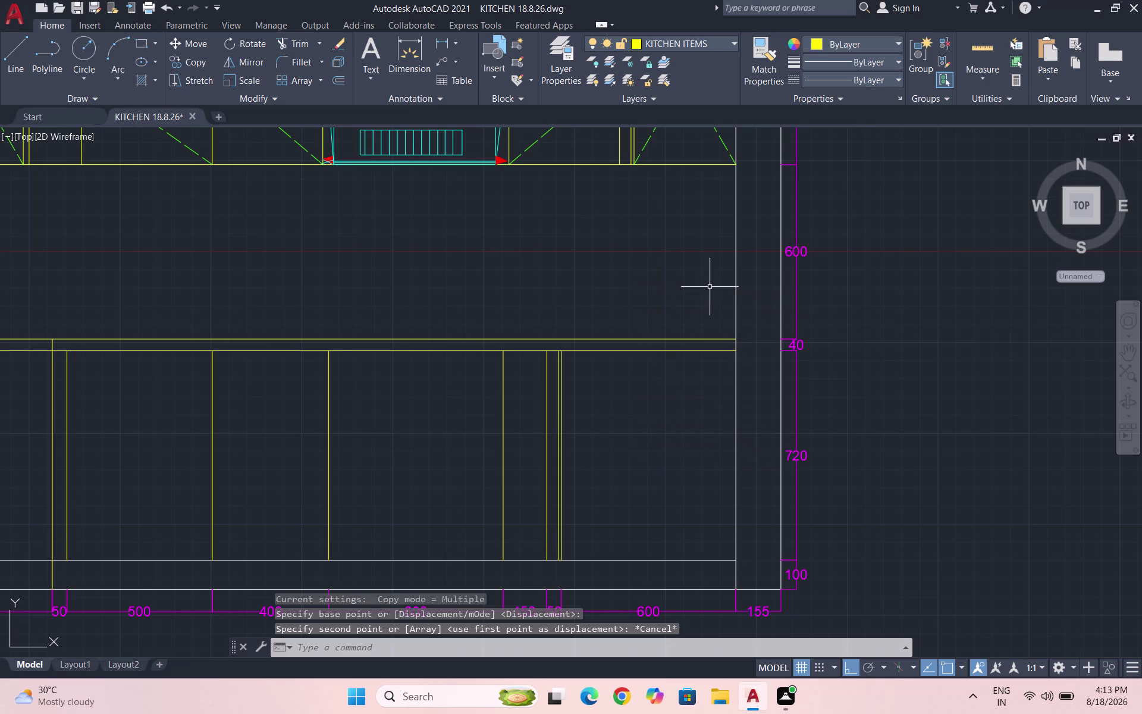
click(709, 286)
key(Escape)
key(Escape)
key(l)
key(Escape)
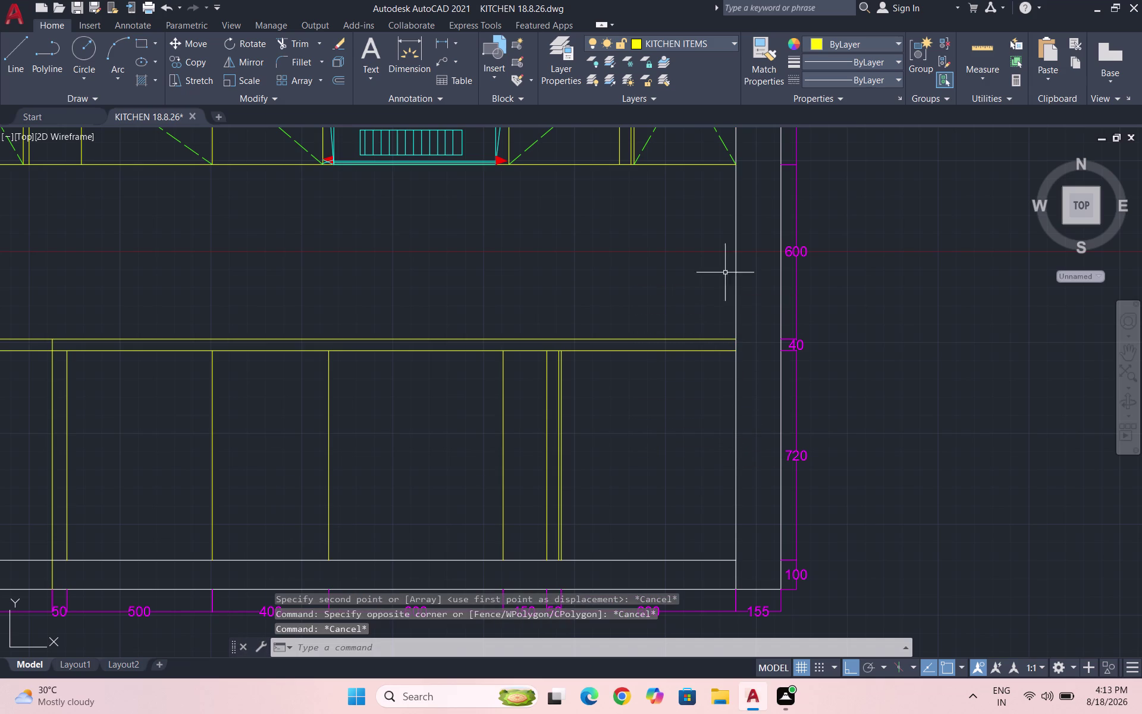
click(867, 81)
click(869, 132)
click(664, 44)
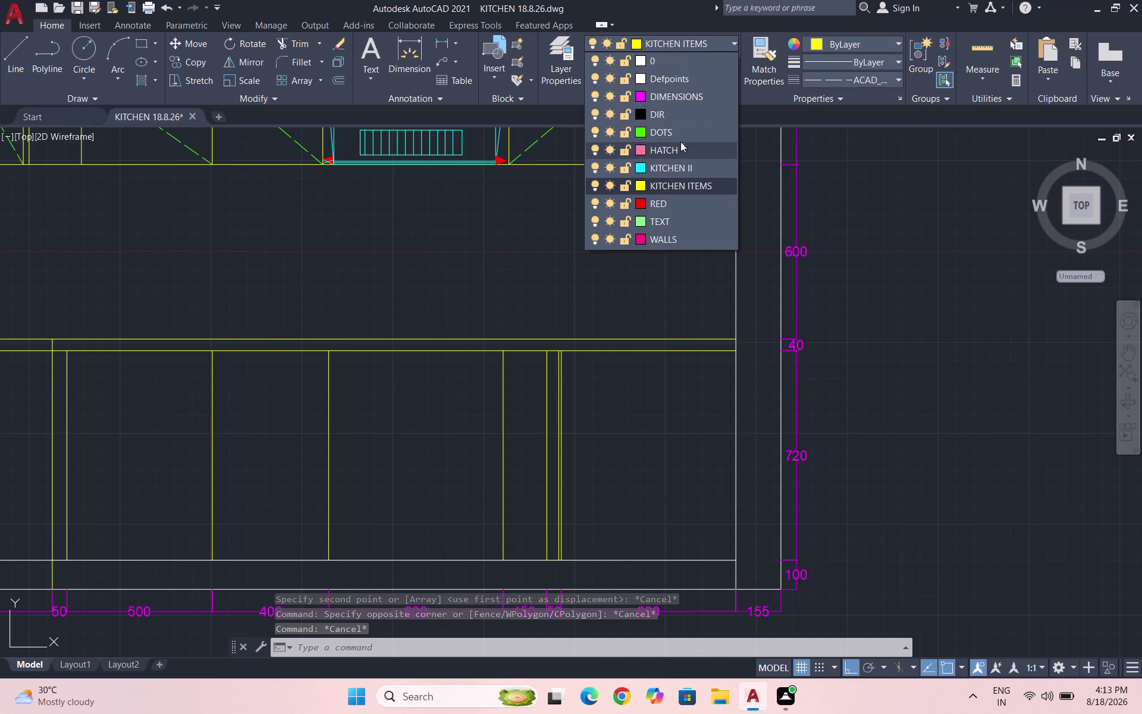
On the DOTS layer, draw two corner-to-corner diagonals across the 600 base cabinet.
click(680, 136)
key(l)
key(Return)
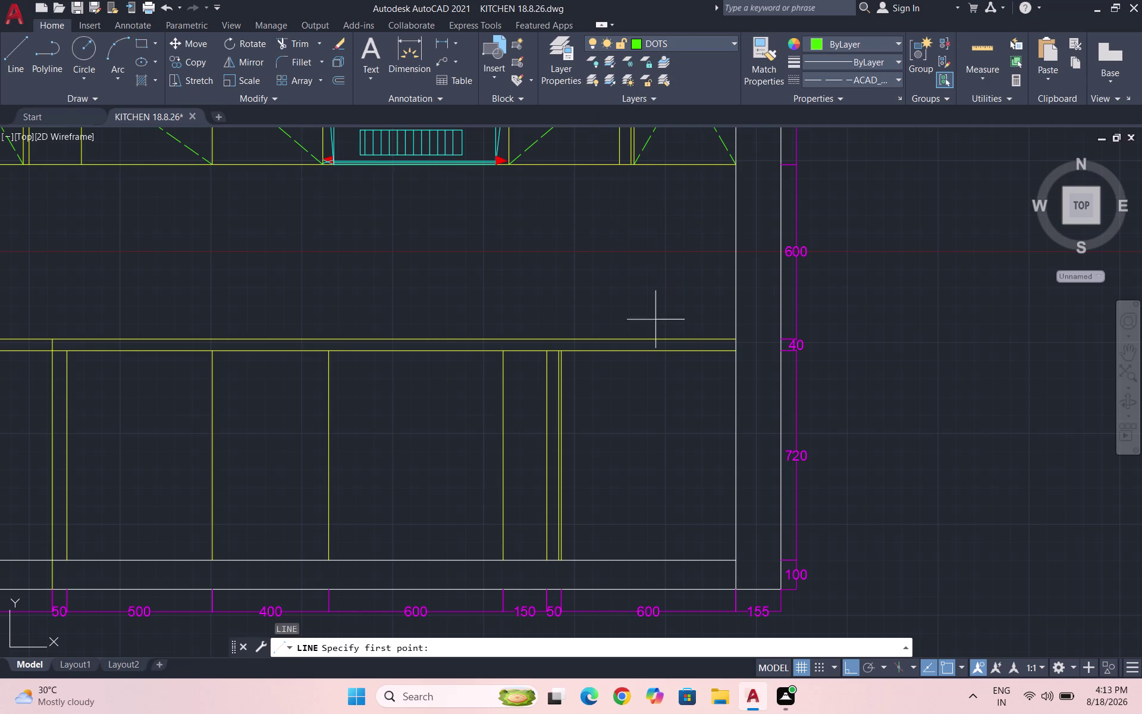
scroll(up, 3)
click(404, 565)
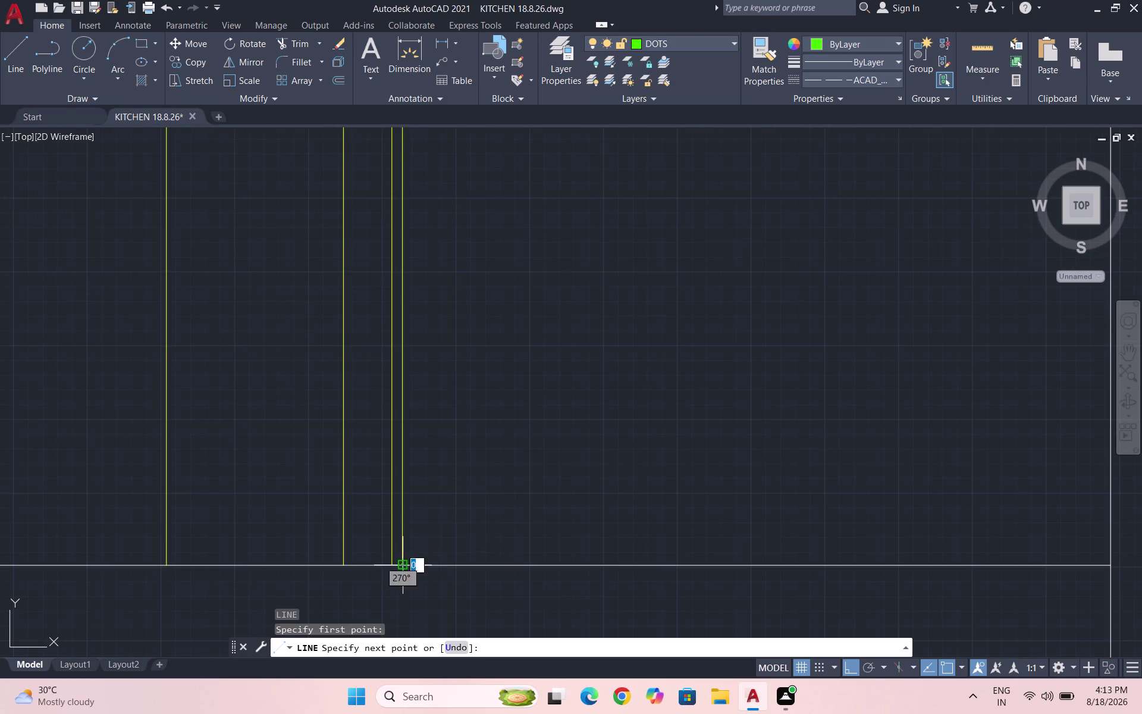
scroll(down, 3)
click(614, 356)
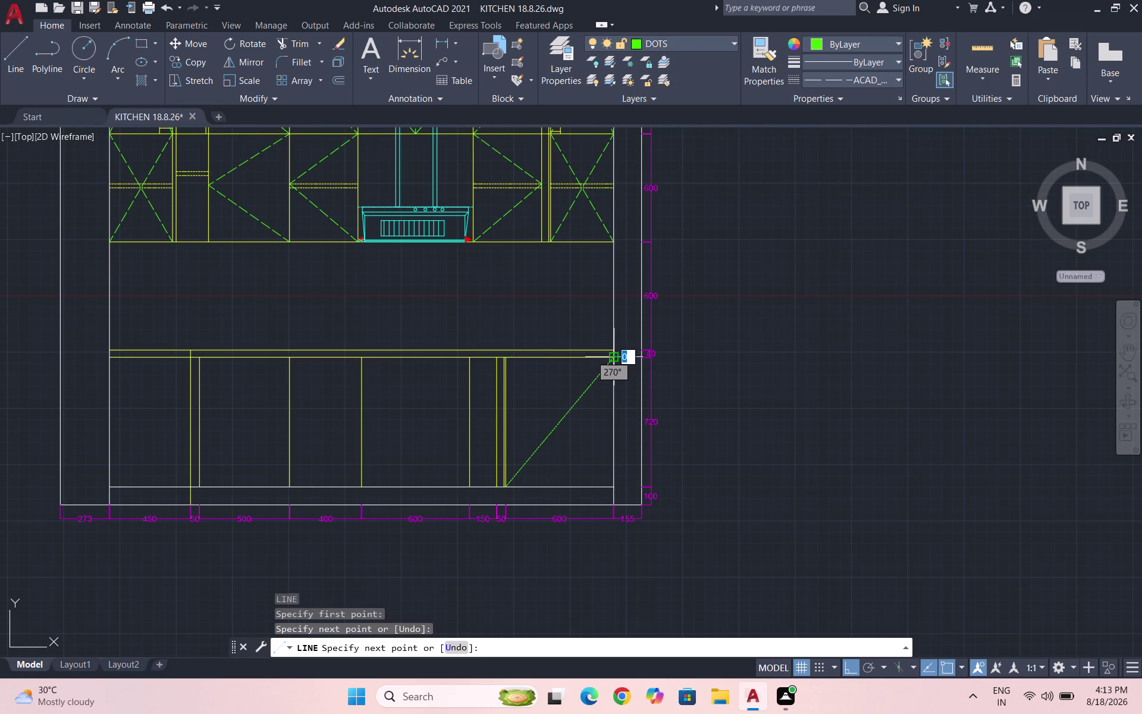
key(Escape)
key(space)
click(614, 487)
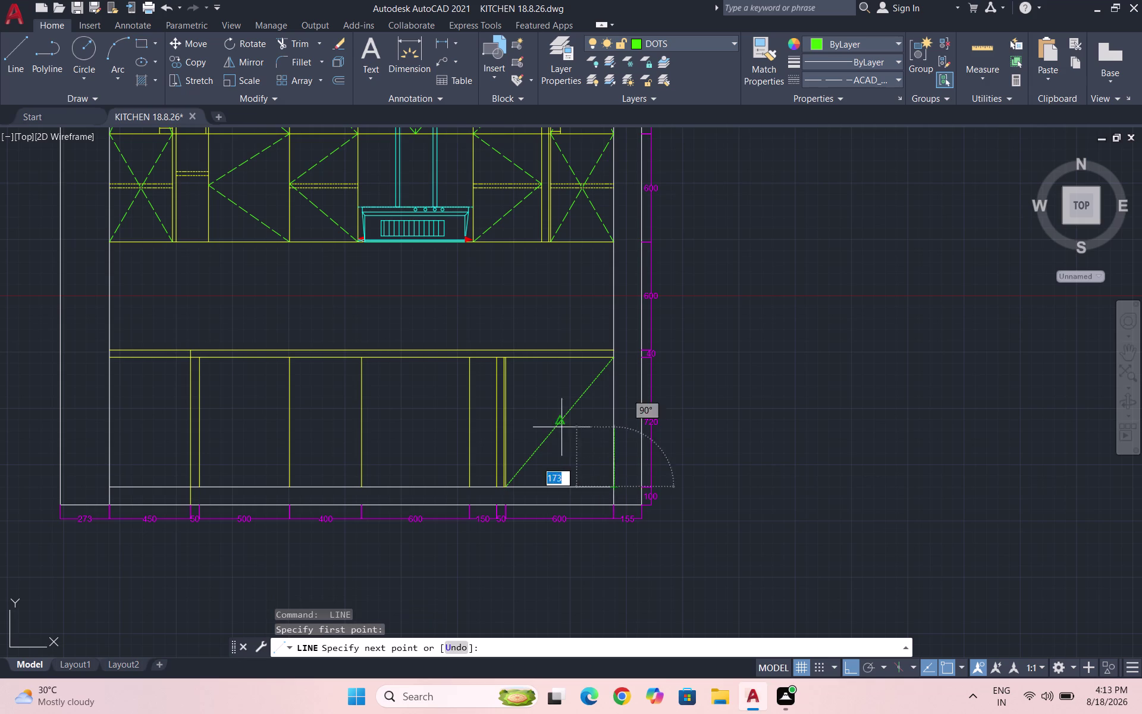
scroll(up, 3)
click(450, 332)
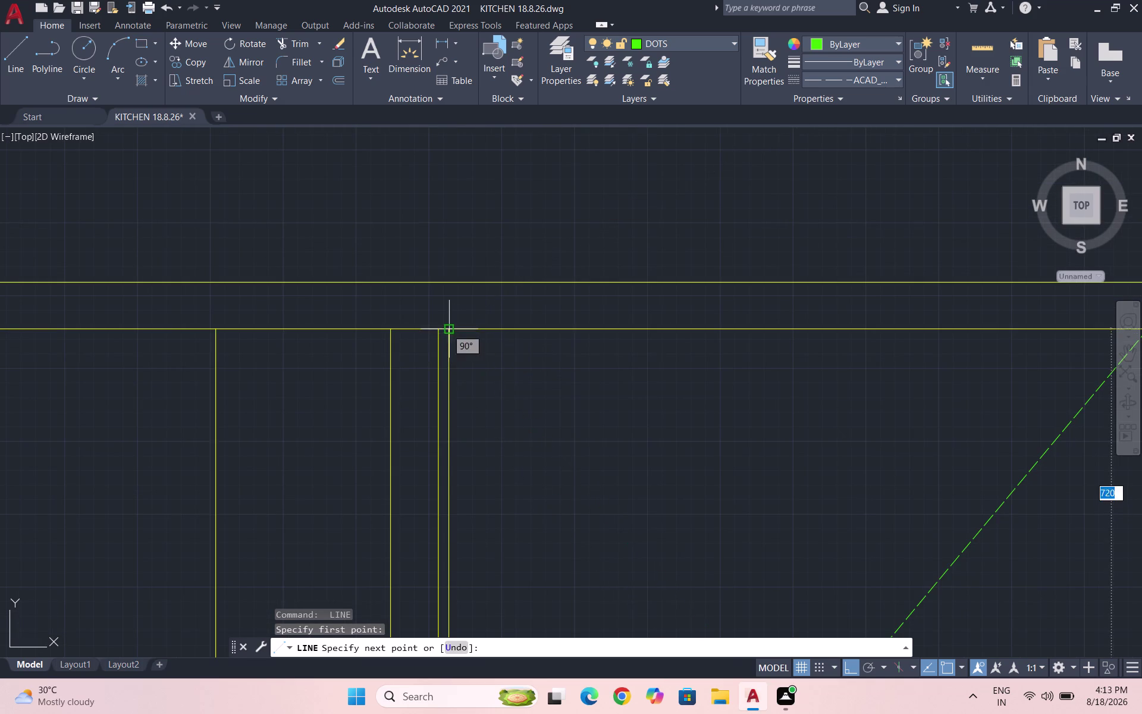
key(Escape)
scroll(down, 3)
Set both diagonals' linetype scale to 5 in Properties.
drag(581, 446, 573, 439)
click(487, 419)
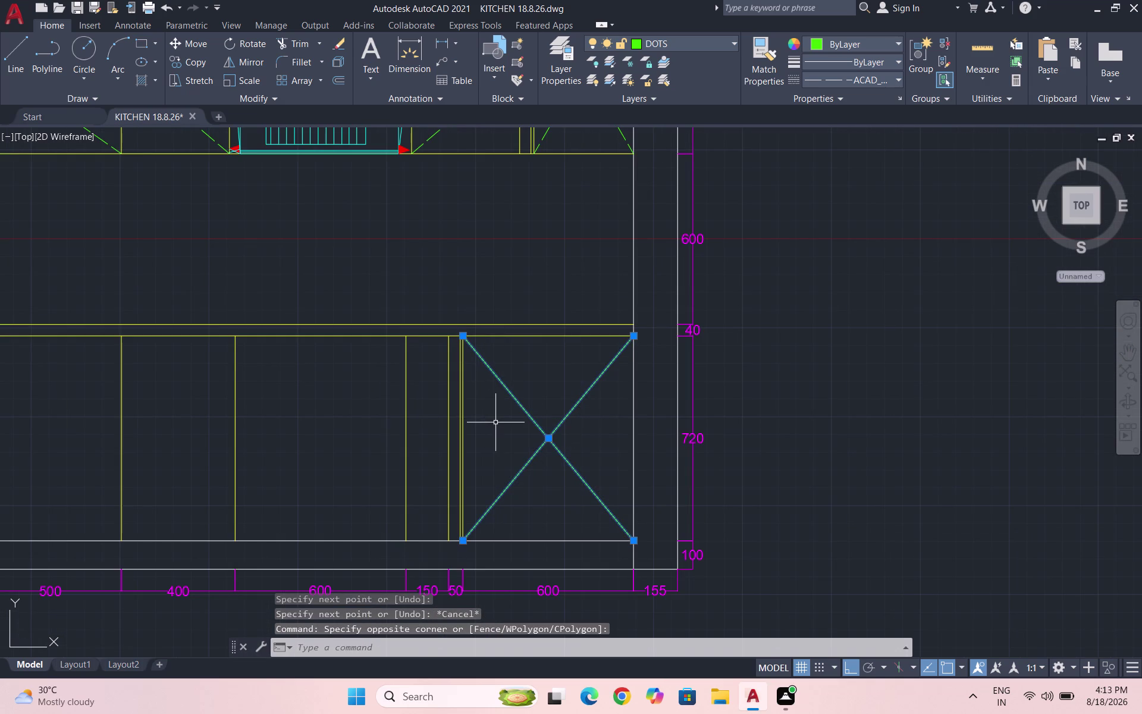
text(PR)
key(Return)
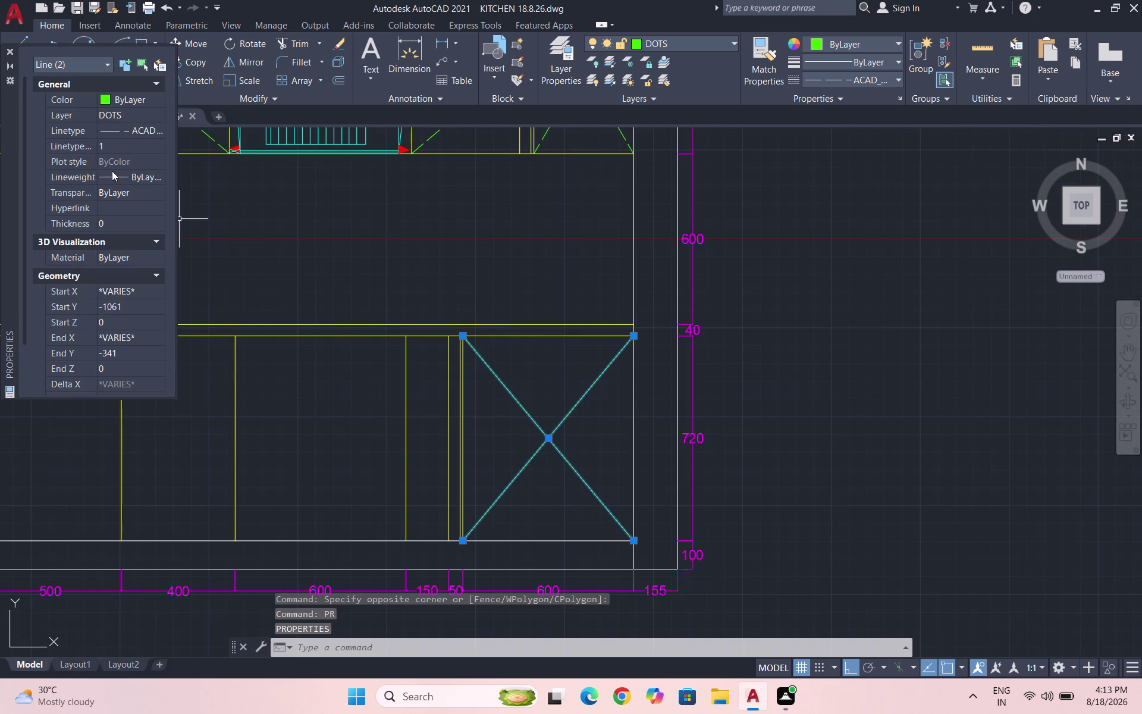
click(121, 152)
key(5)
key(Return)
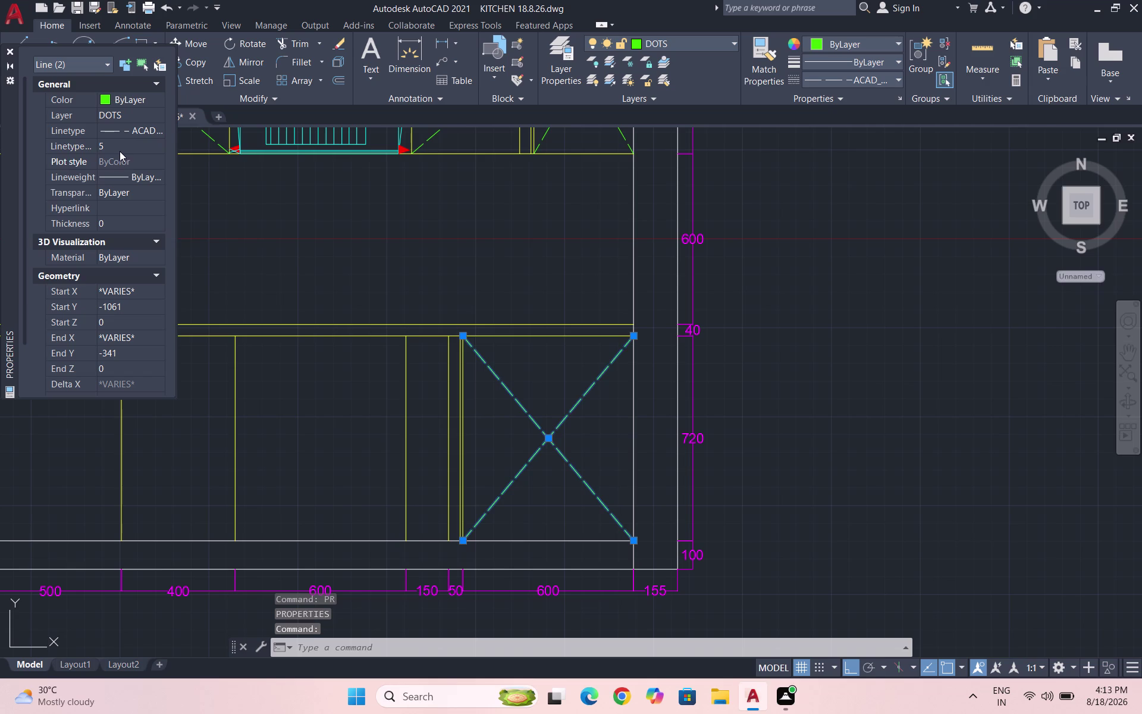
click(12, 48)
key(Escape)
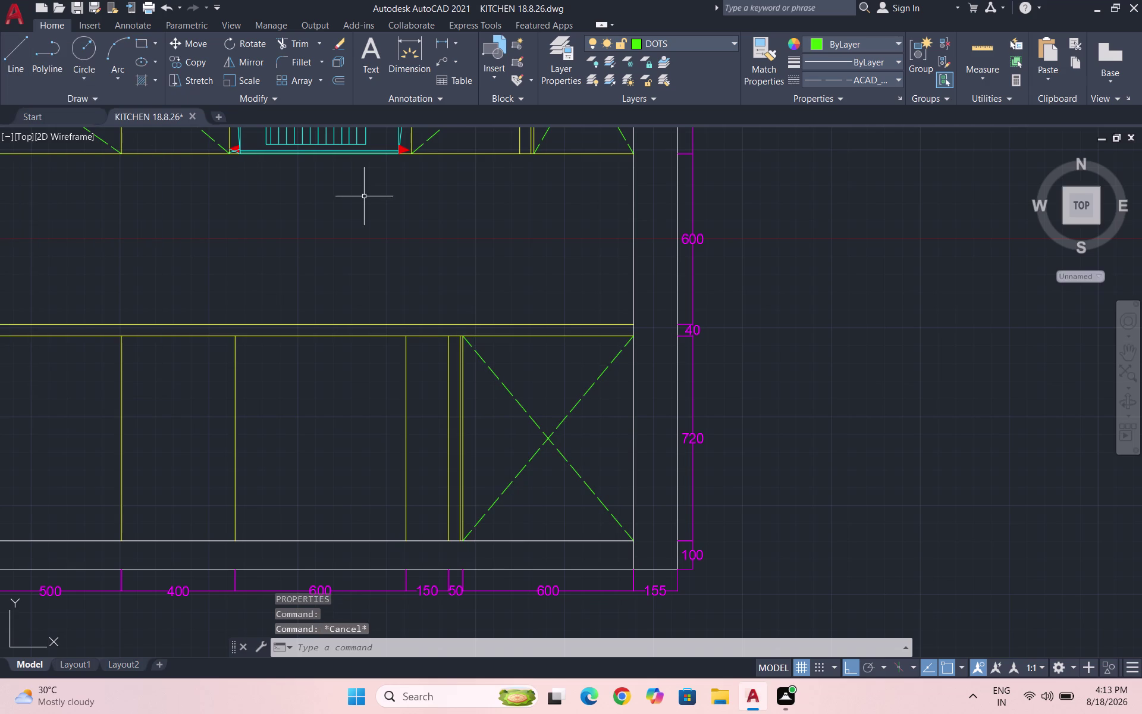
scroll(down, 3)
scroll(down, 3)
scroll(up, 3)
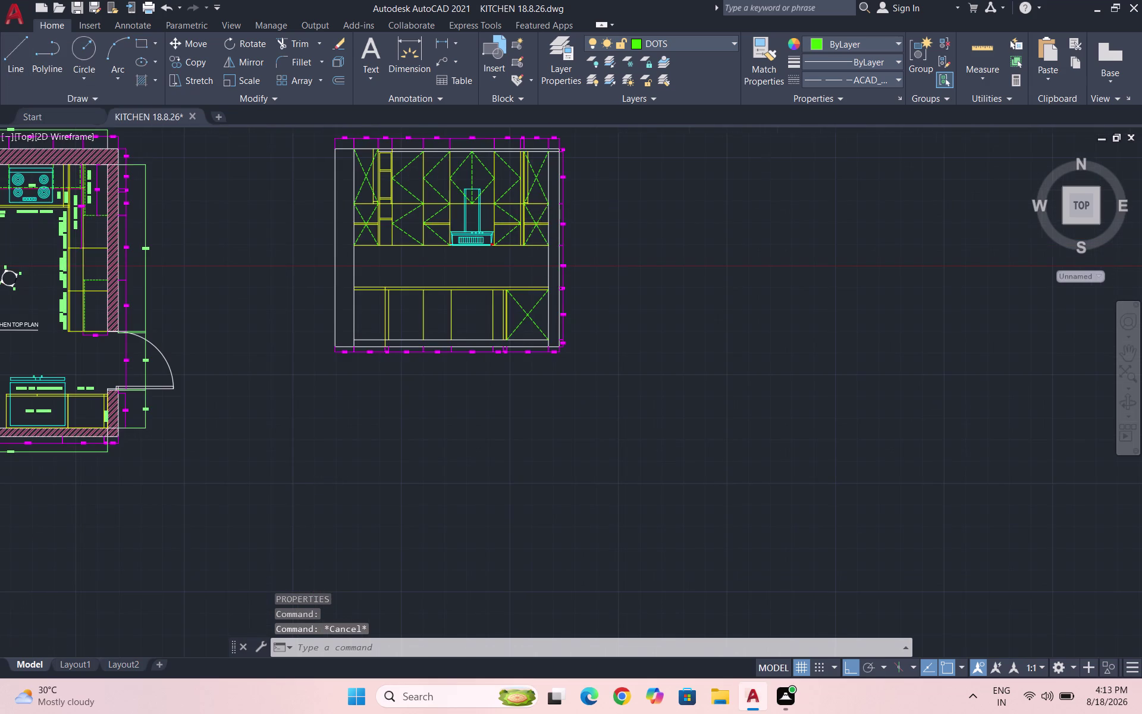
Copy the dashed handle lines from the wall cabinet to the base cabinet cross centre.
scroll(up, 3)
scroll(up, 3)
drag(659, 293, 614, 243)
click(571, 213)
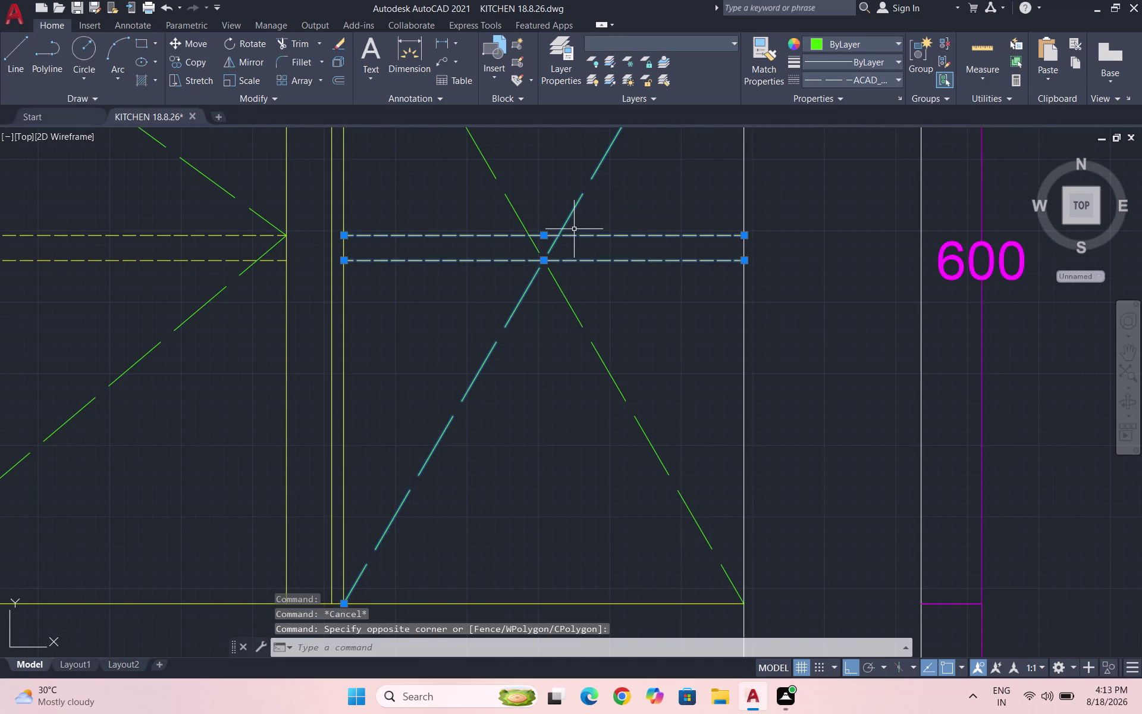
drag(525, 402, 506, 387)
drag(398, 338, 403, 344)
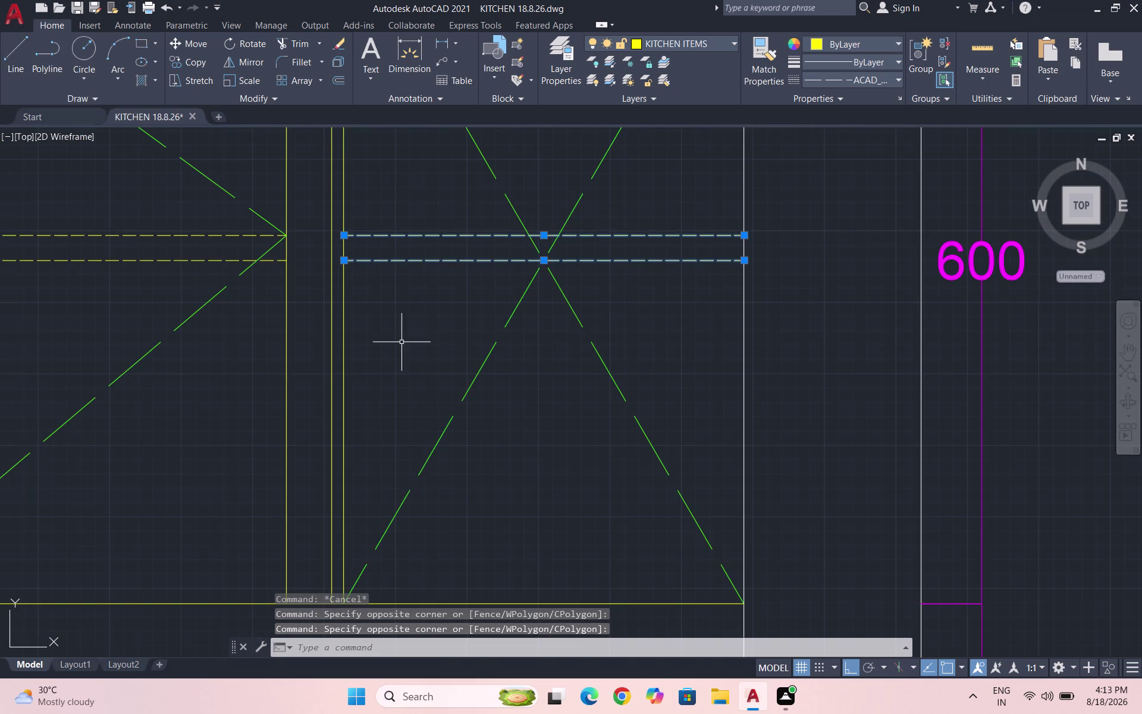
text(CO)
key(Return)
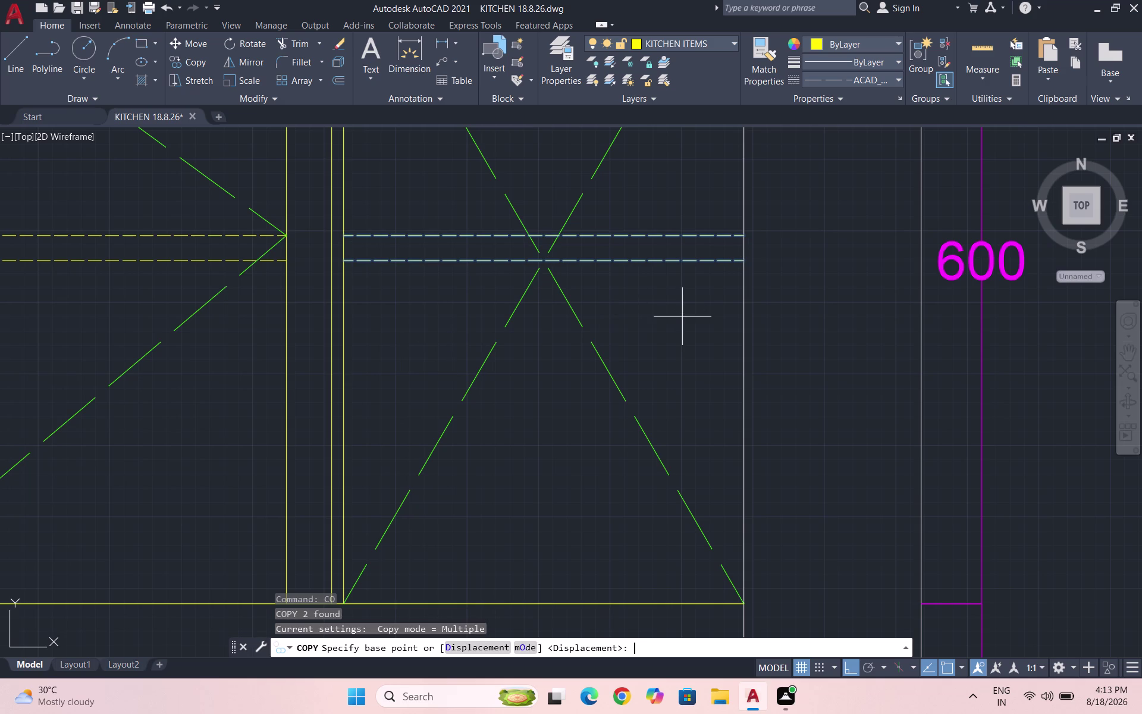
click(550, 236)
scroll(down, 3)
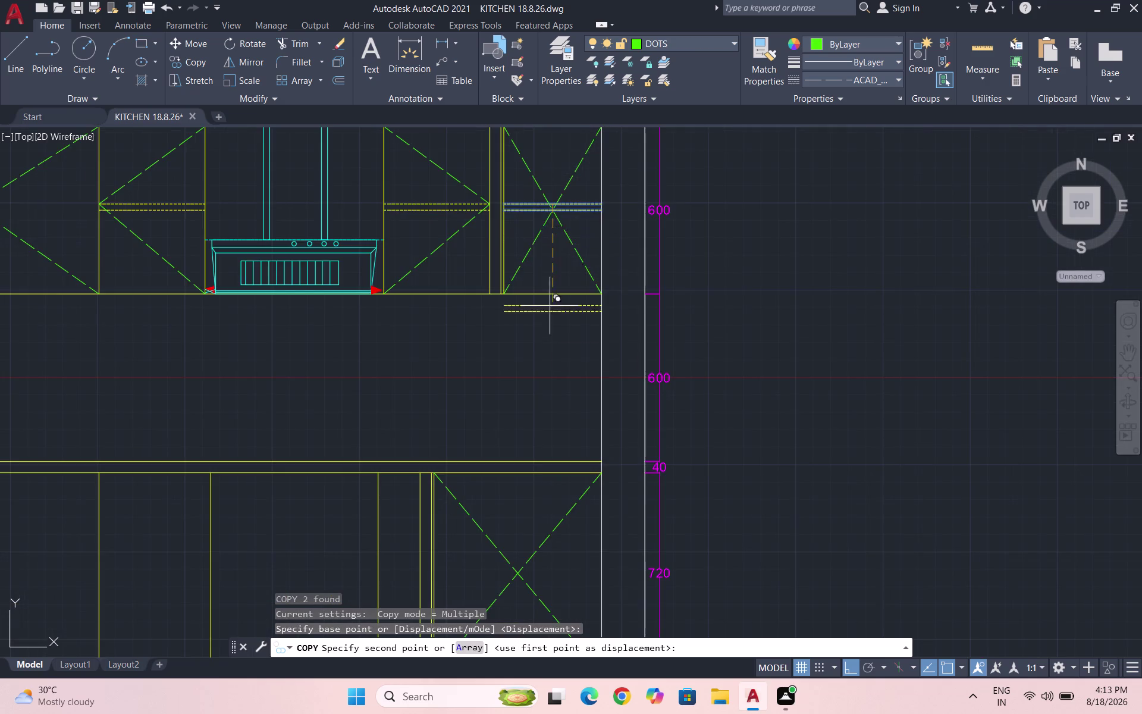
scroll(down, 3)
scroll(up, 3)
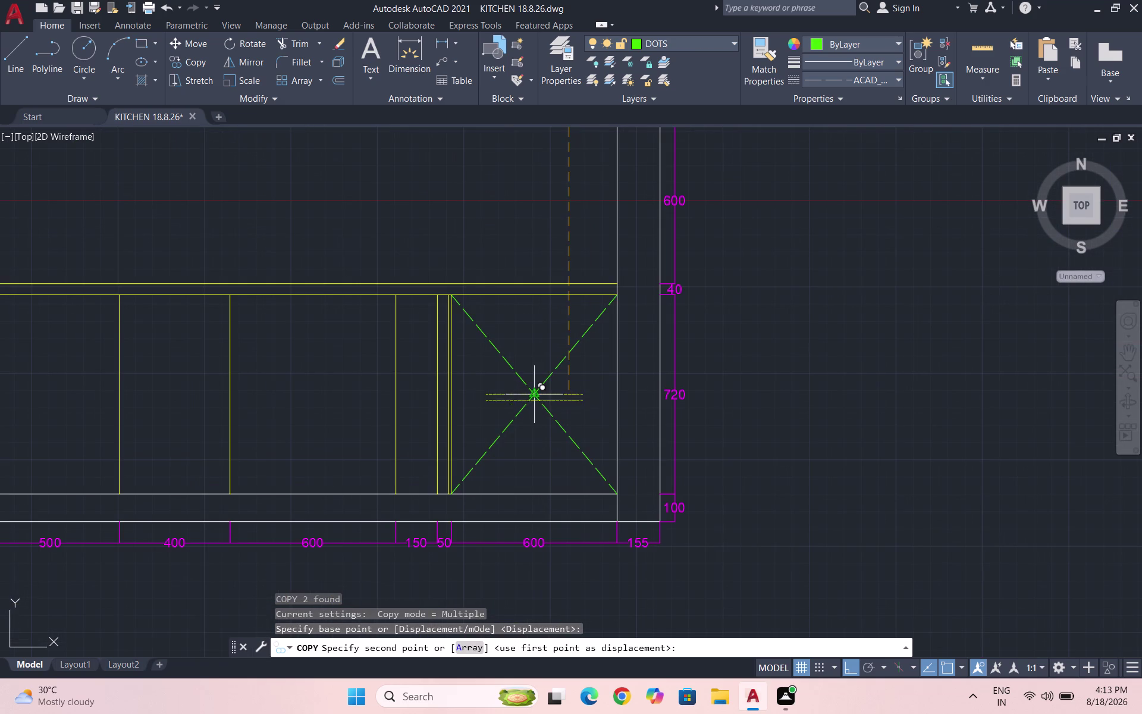
click(532, 392)
key(Escape)
scroll(up, 3)
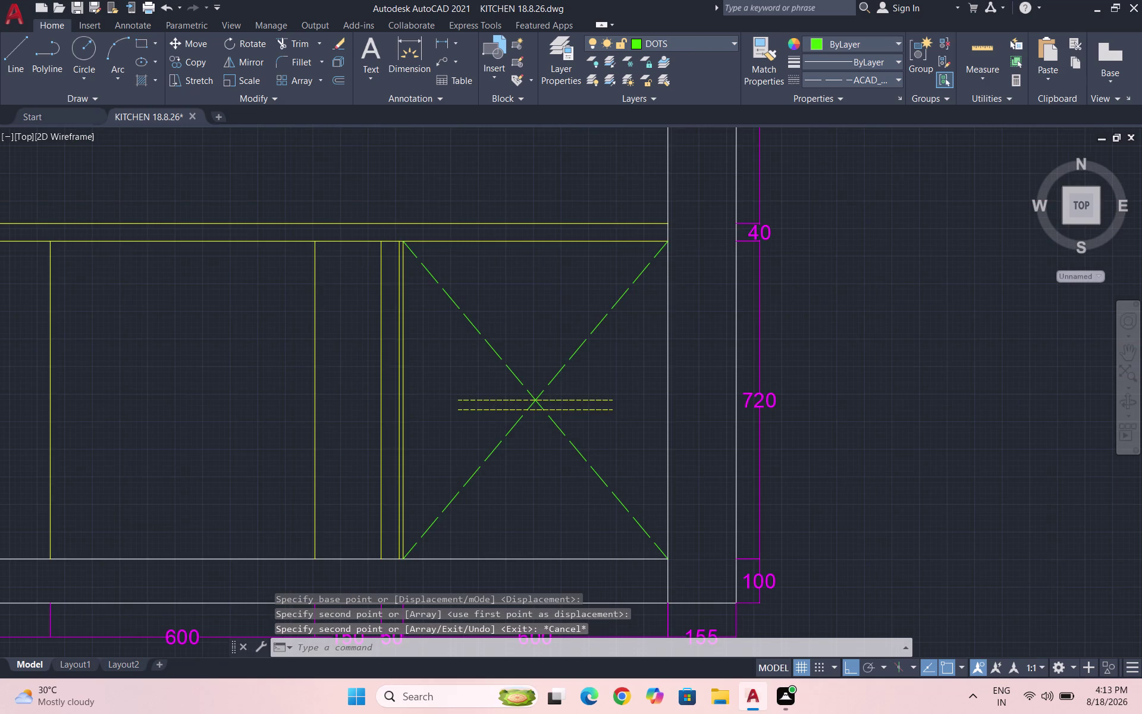
Extend the copied handle lines out to the base cabinet edges.
text(EX)
key(Return)
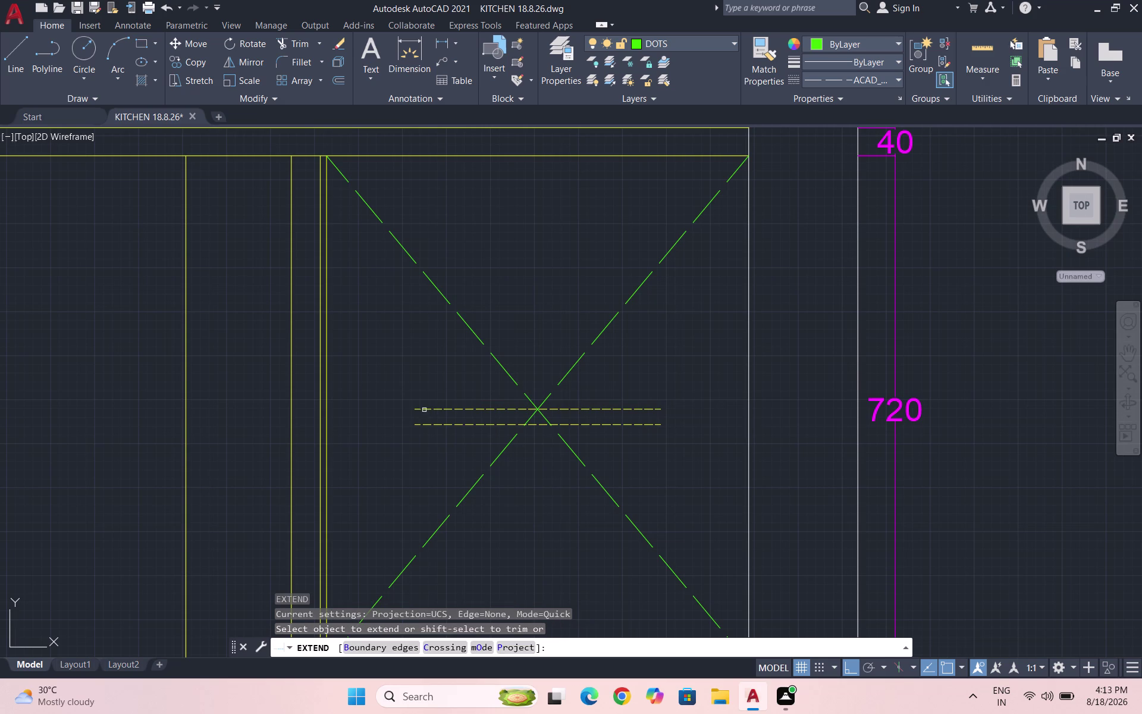
click(441, 410)
click(443, 423)
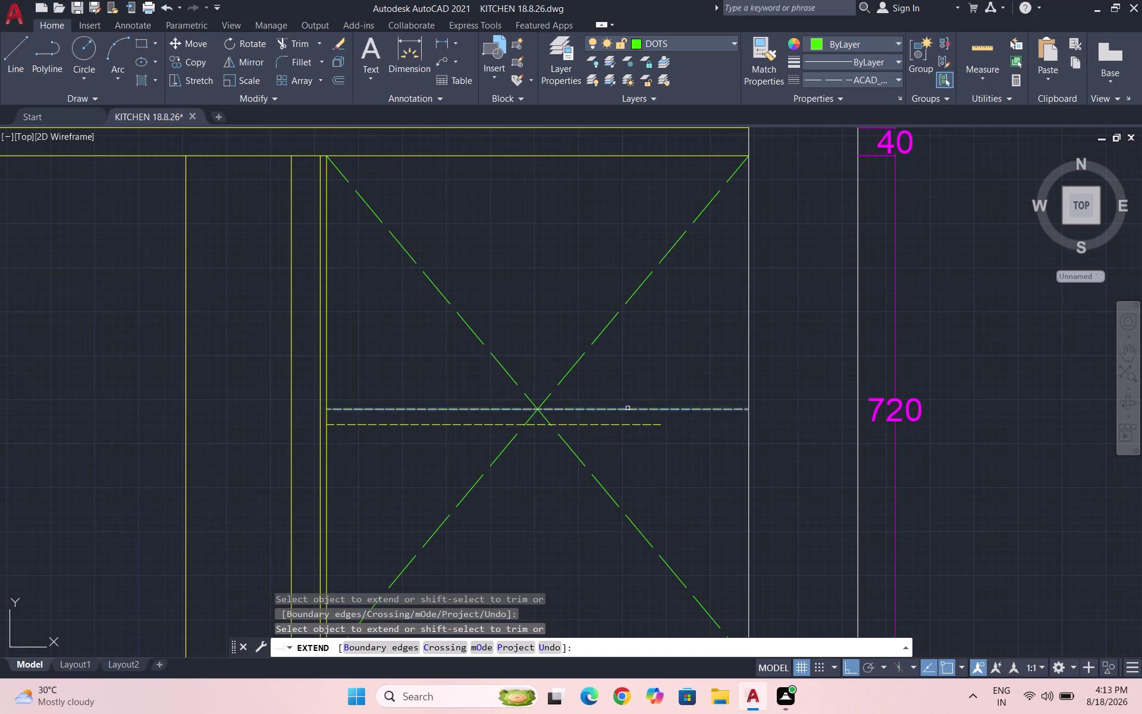
click(630, 406)
click(641, 410)
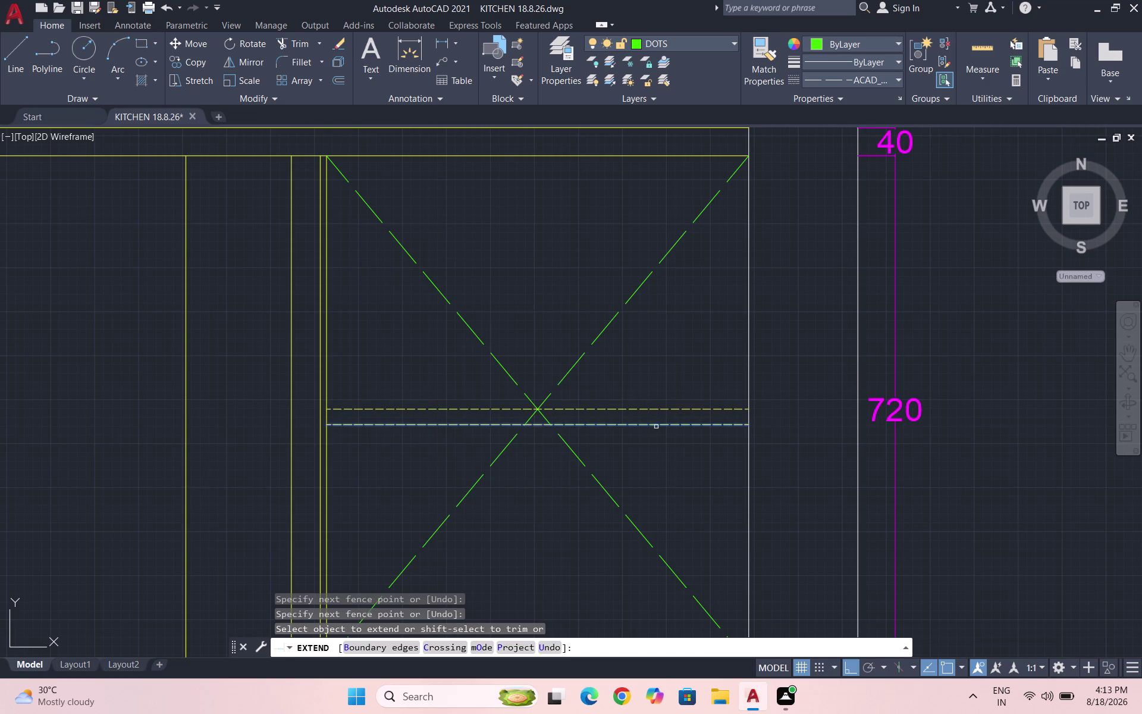
drag(656, 426, 662, 424)
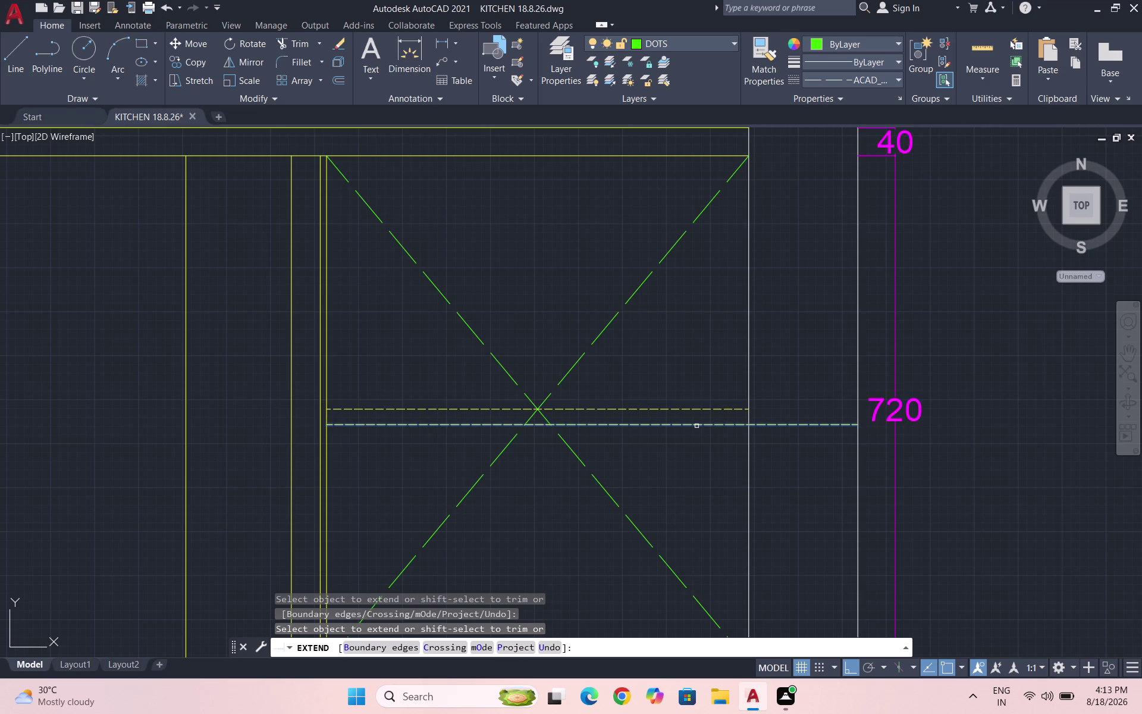
Extend the dashed pair leftward across the 600, 400 and 500 cabinets.
scroll(down, 3)
scroll(down, 3)
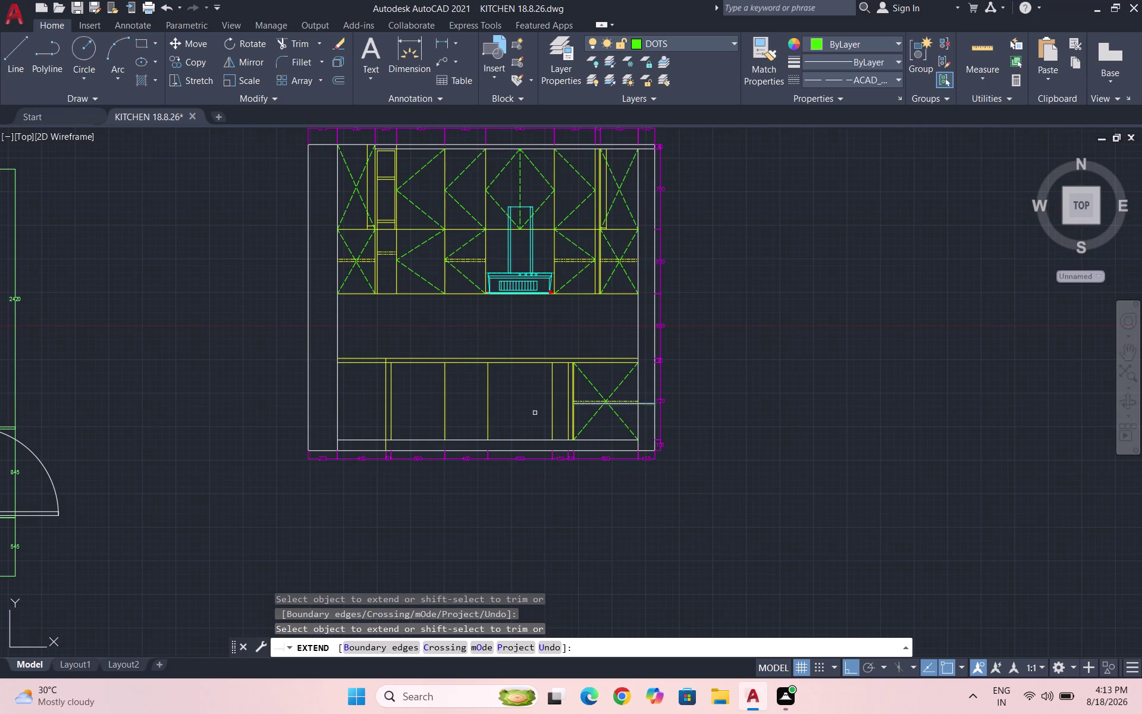
scroll(up, 3)
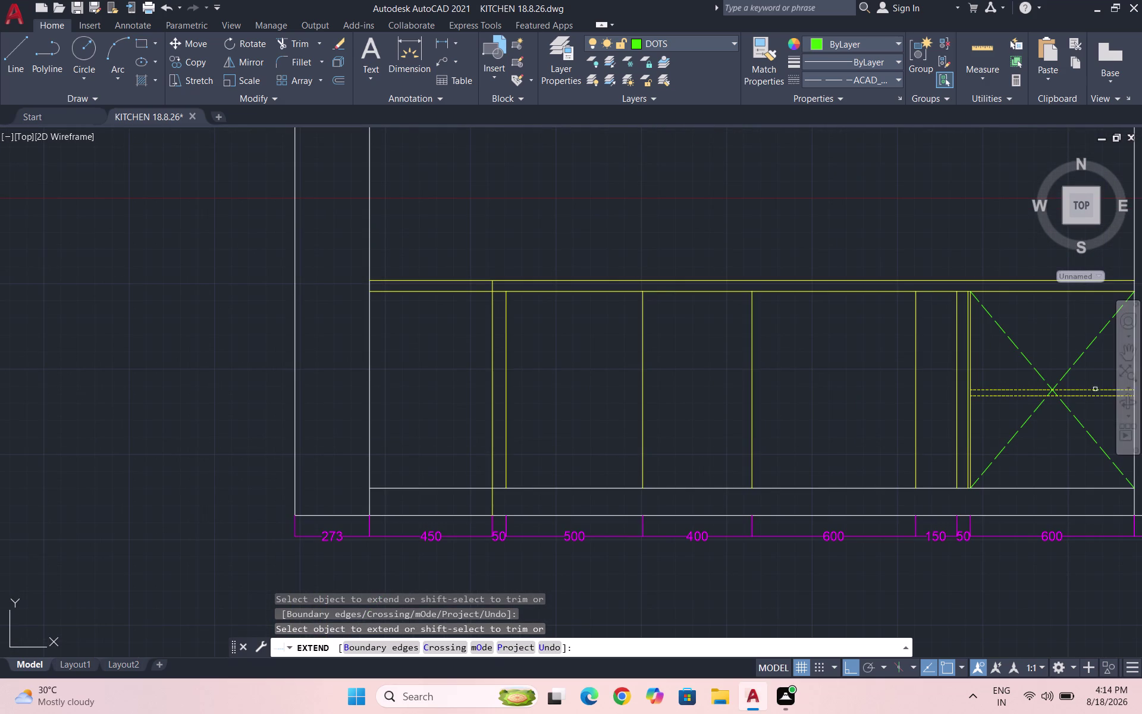
click(1006, 396)
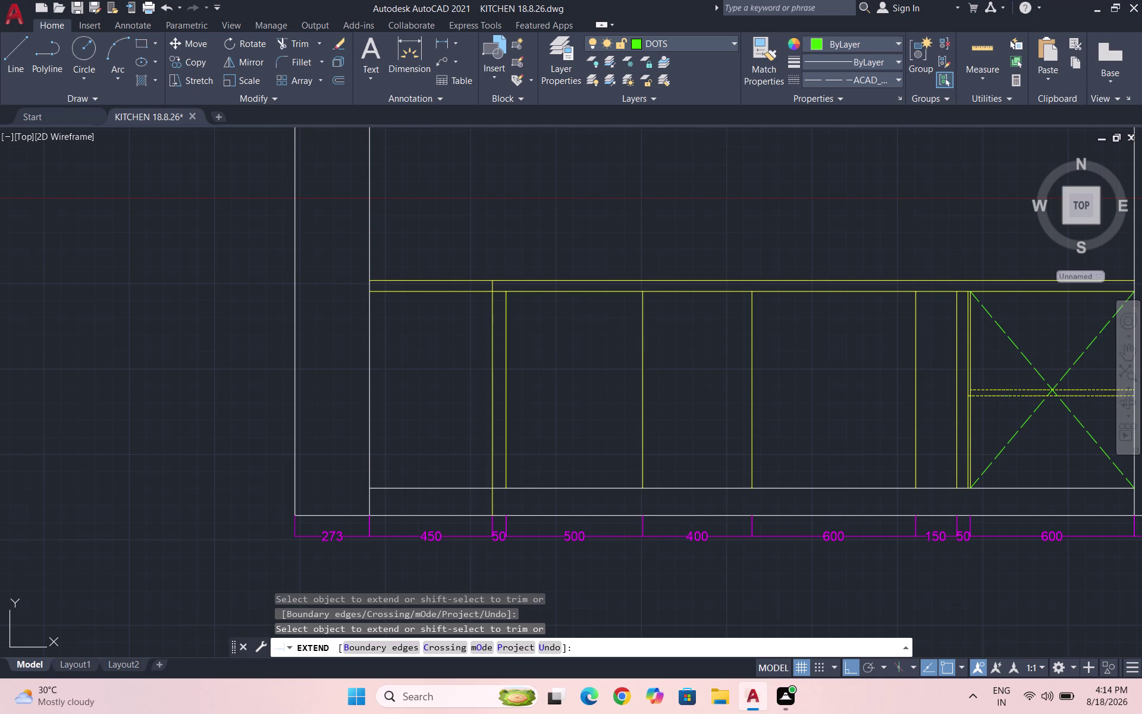
click(1003, 390)
click(998, 396)
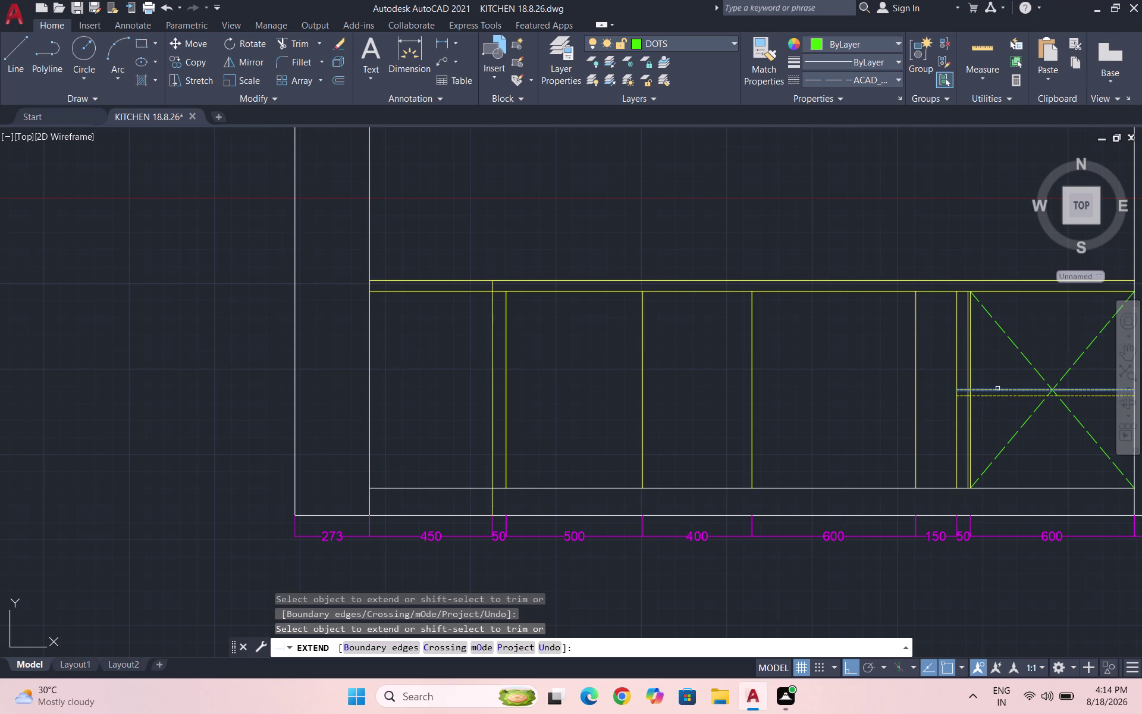
click(998, 389)
click(967, 396)
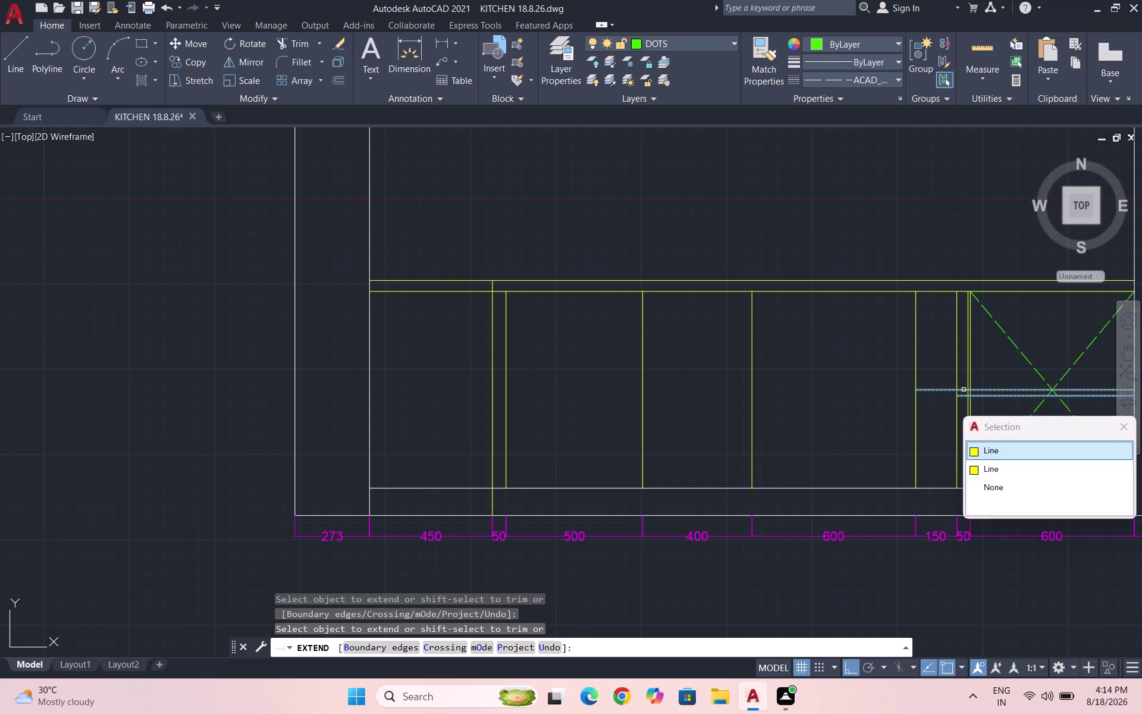
click(963, 390)
click(948, 397)
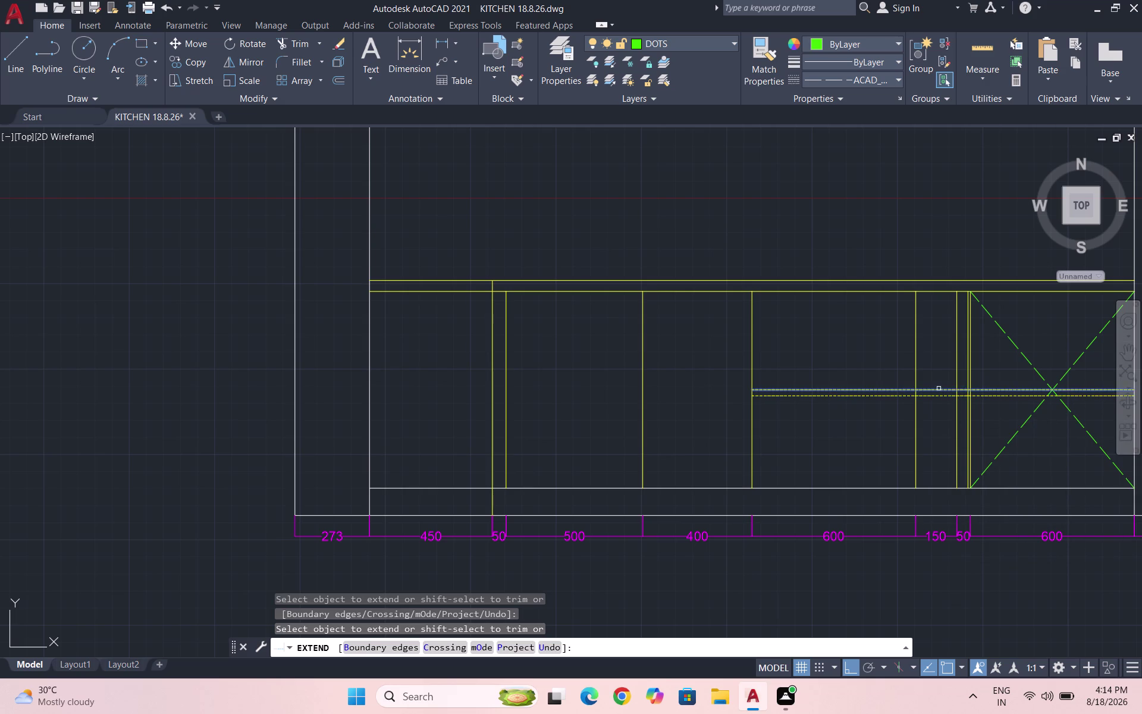
click(939, 388)
click(840, 394)
click(827, 391)
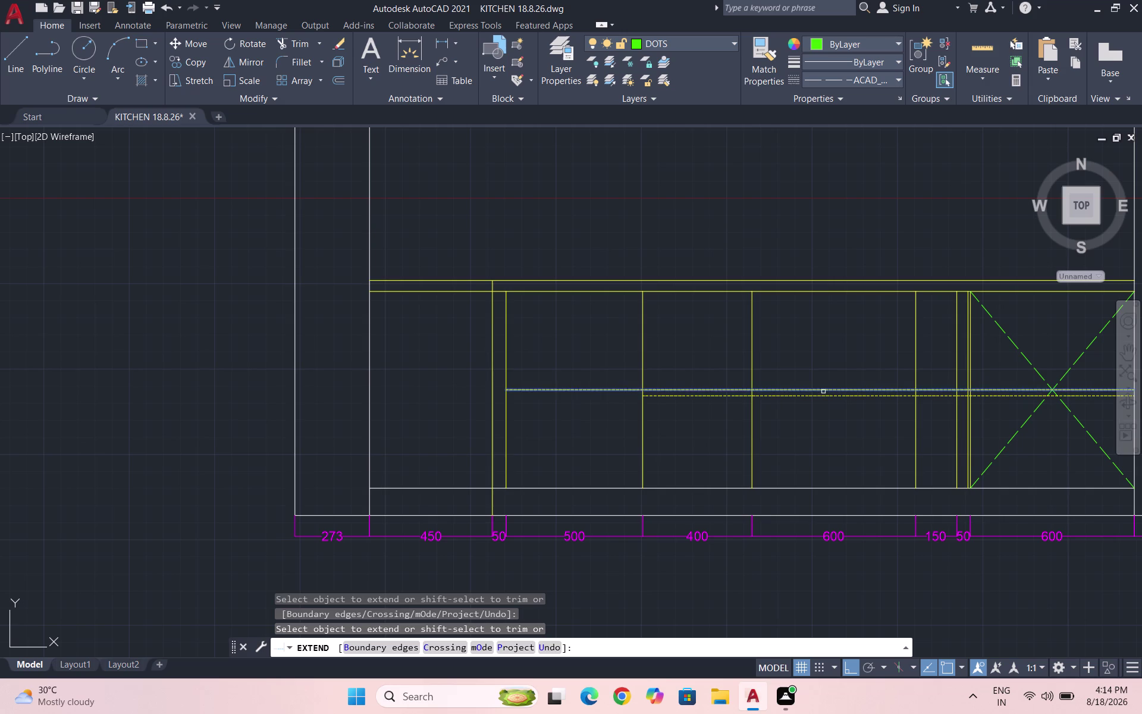
click(718, 396)
click(708, 389)
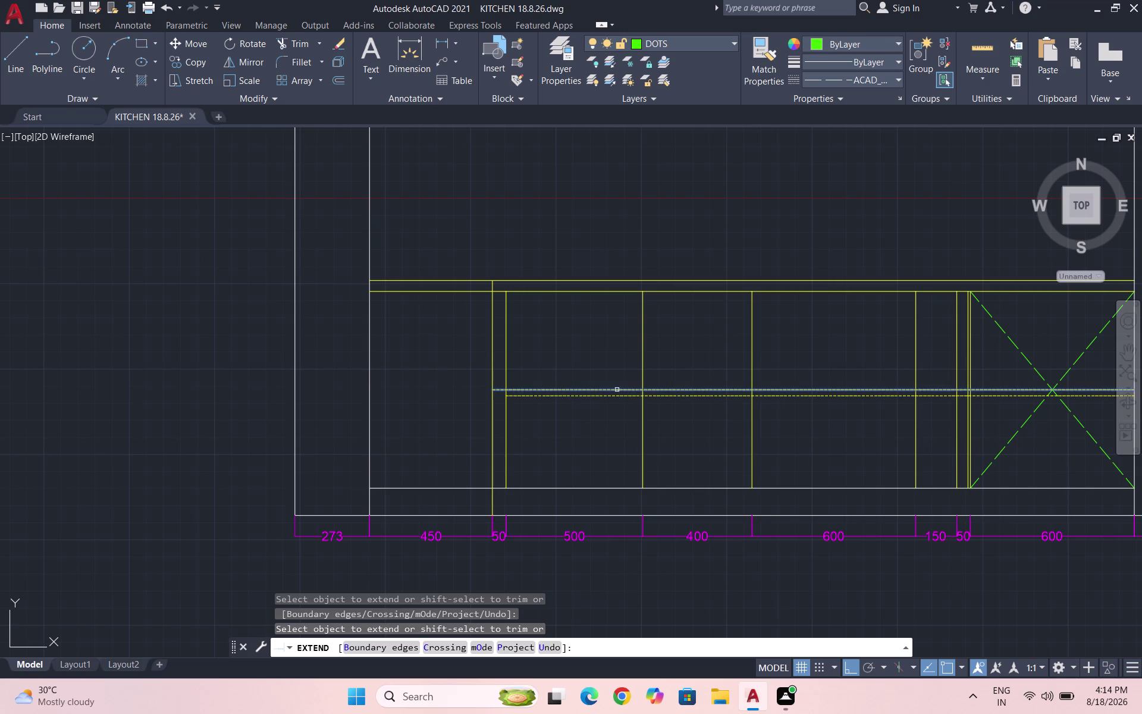
click(617, 389)
click(600, 400)
click(582, 394)
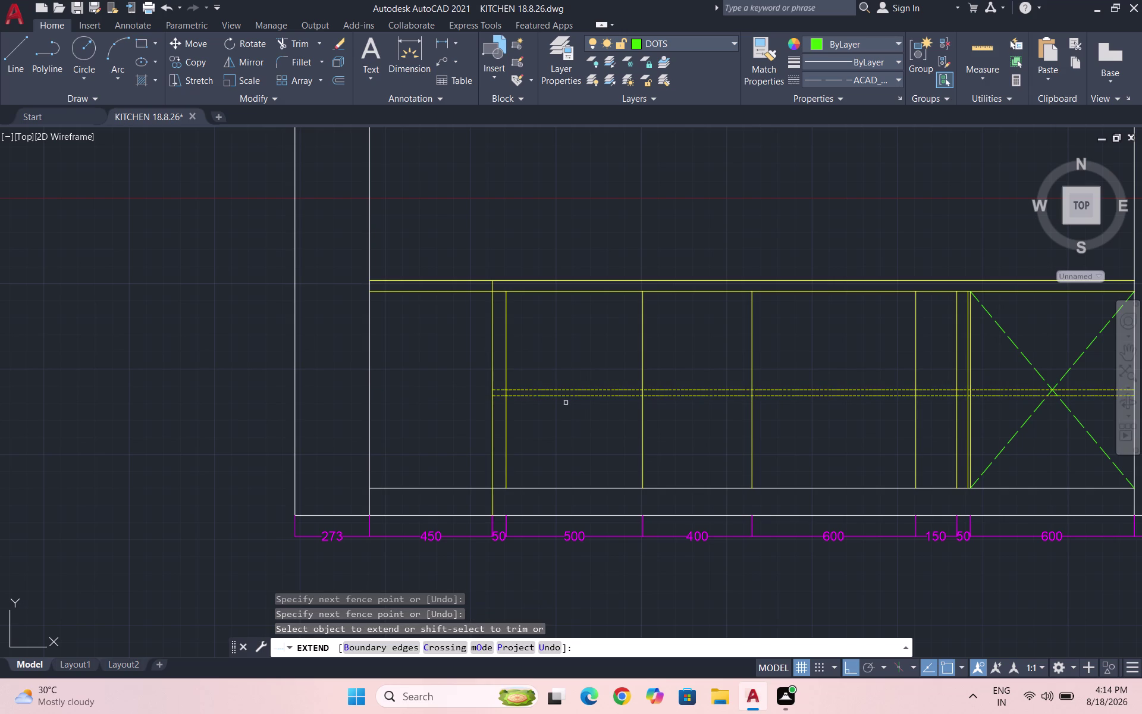
Extend both dashed lines to the leftmost boundary at the narrow 50 strip.
scroll(up, 3)
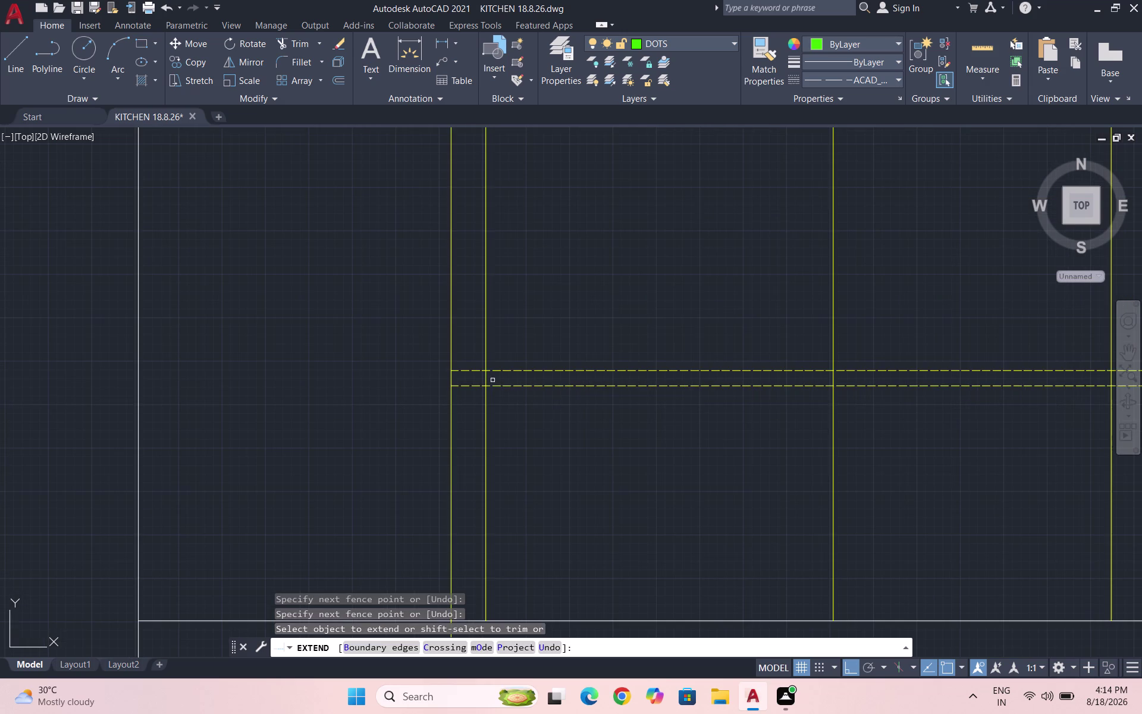
click(480, 388)
click(472, 368)
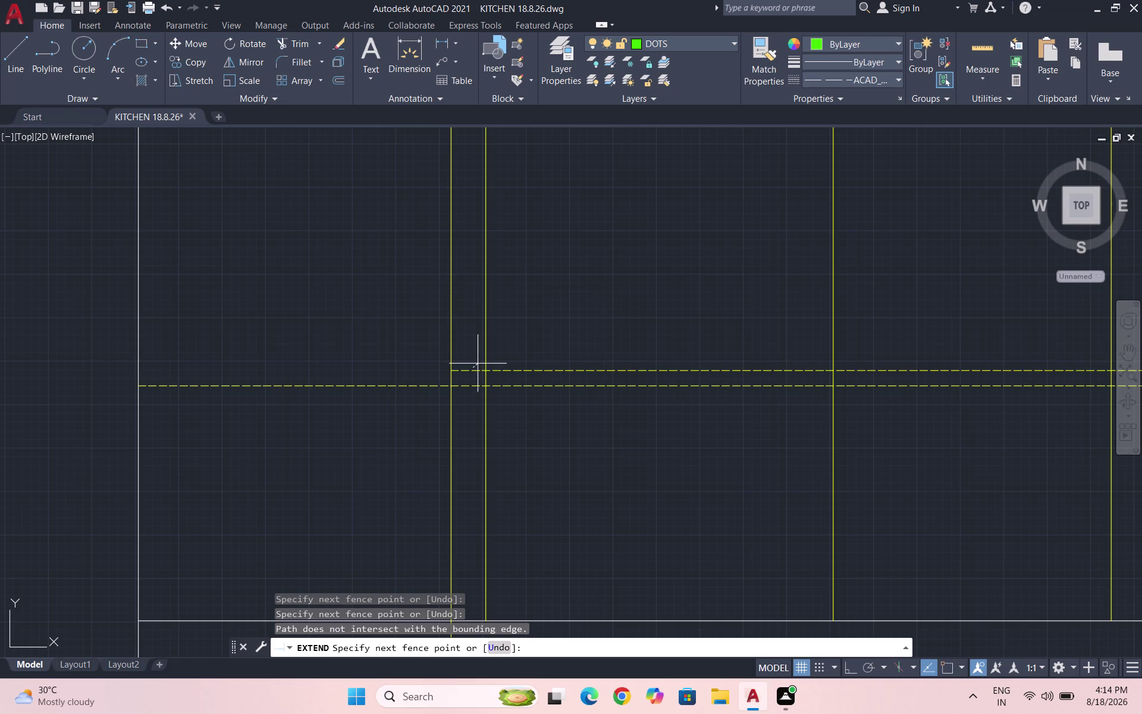
click(469, 368)
click(469, 369)
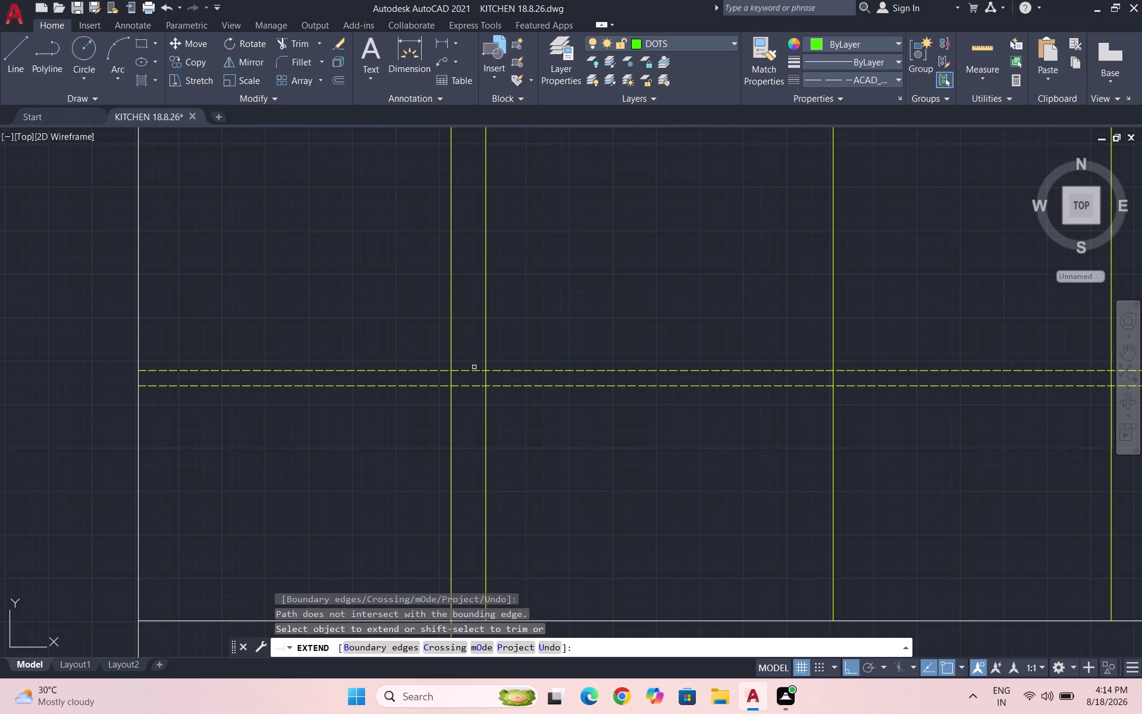
scroll(down, 3)
scroll(down, 3)
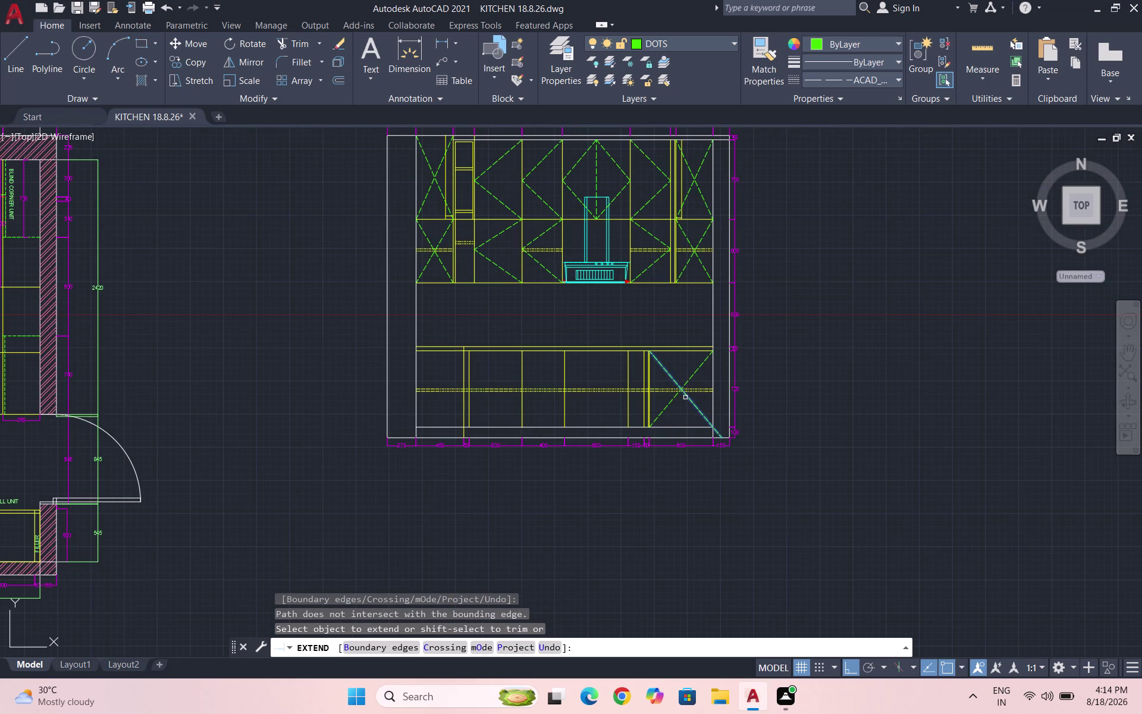
key(Escape)
key(Escape)
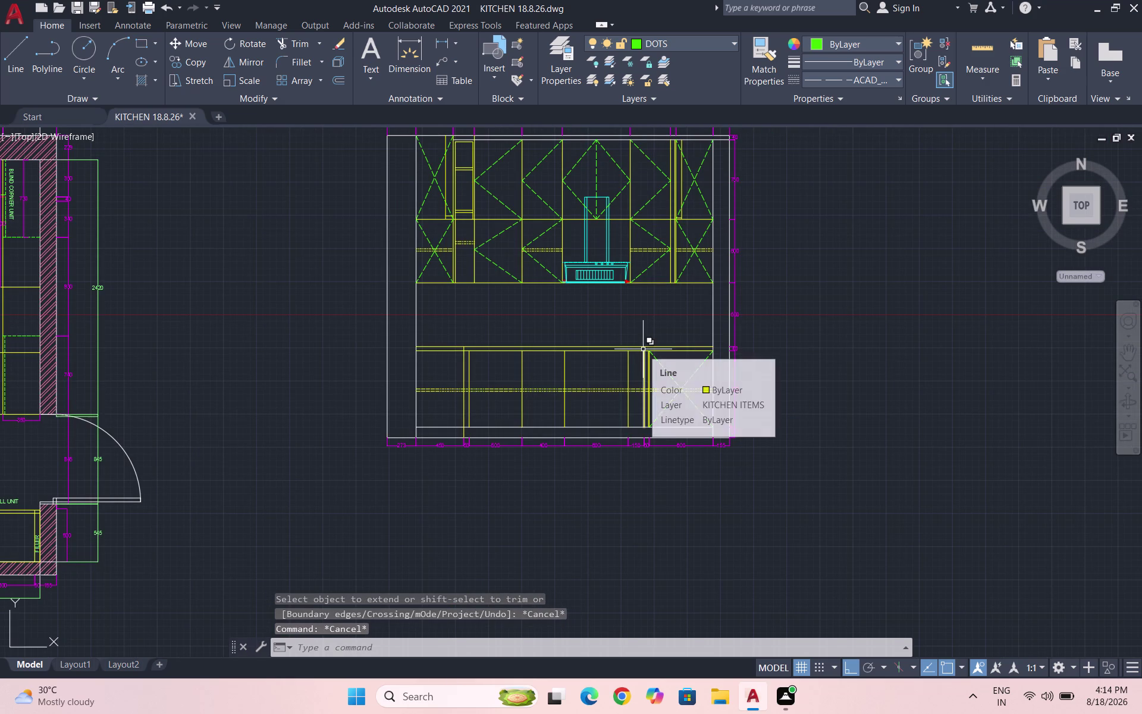
Move the two dashed lines up to straddle the base cabinet cross centre.
scroll(up, 3)
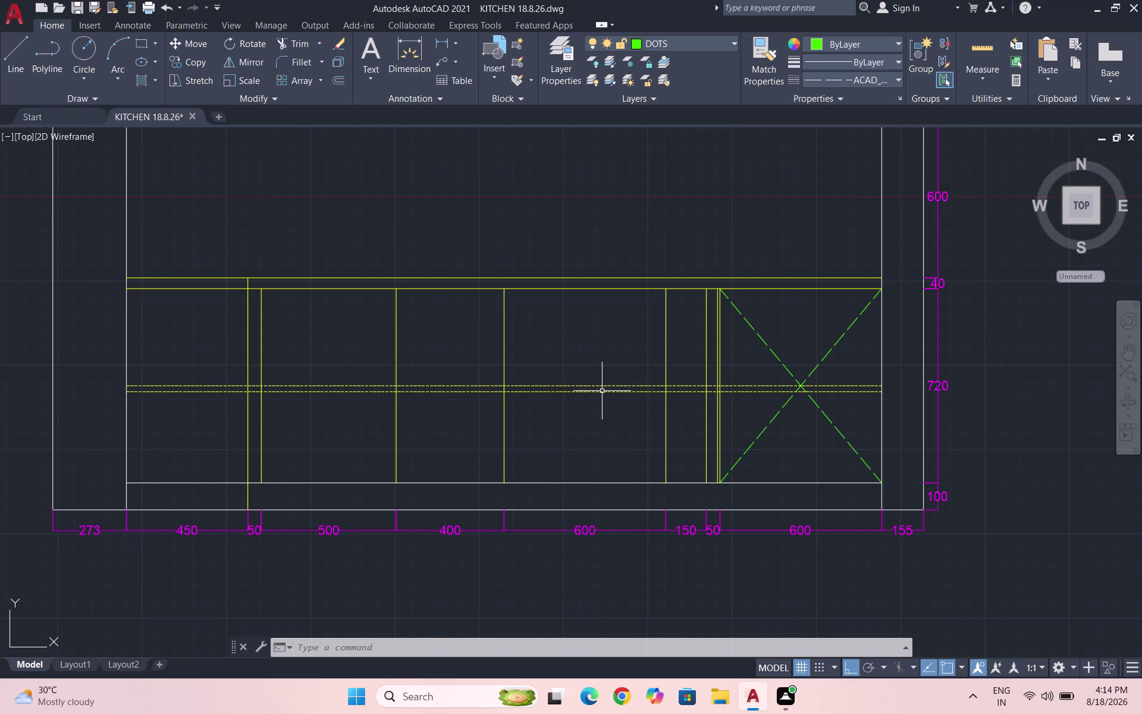
scroll(up, 3)
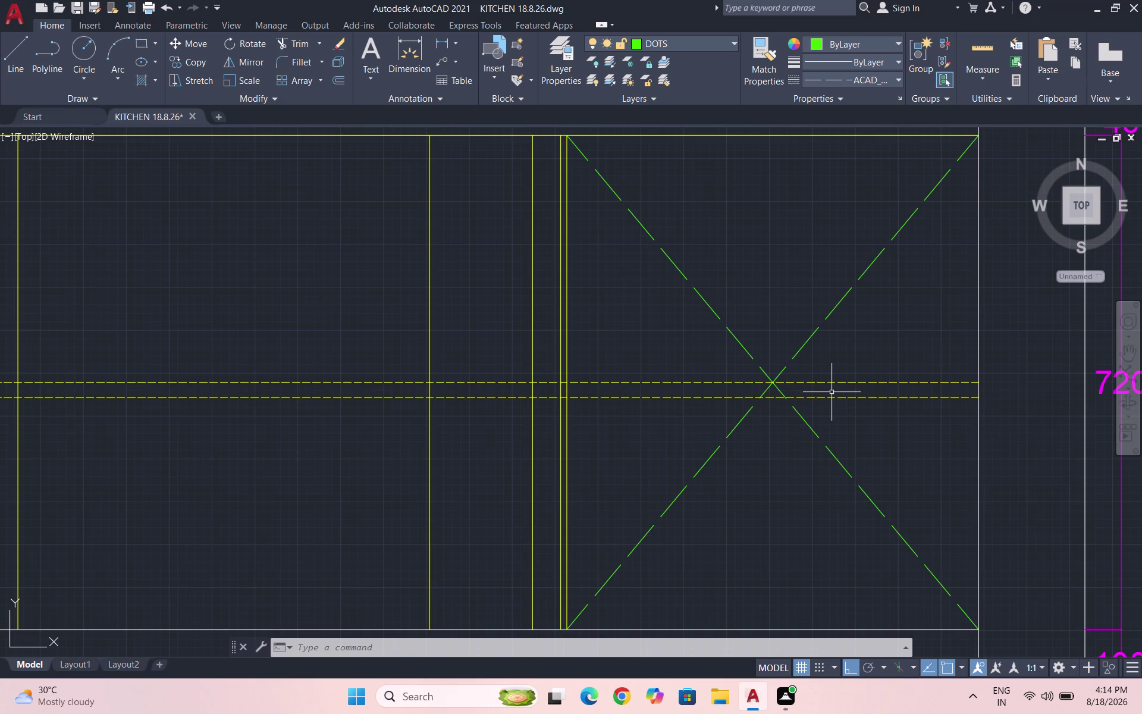
click(881, 406)
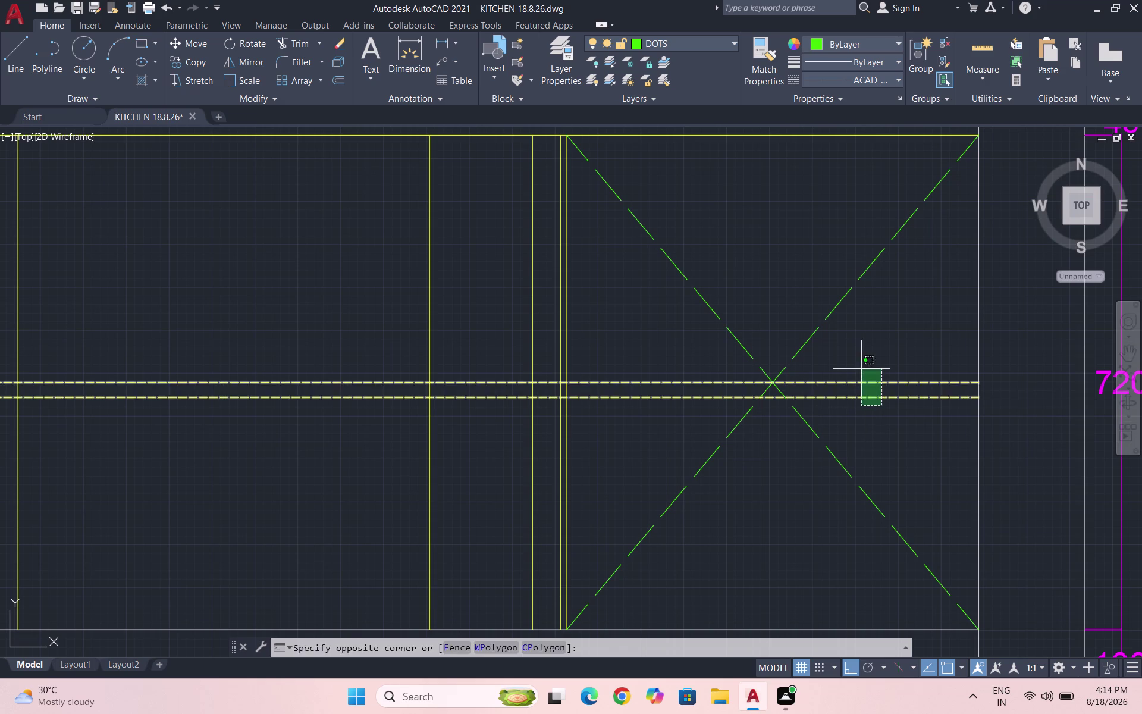
click(861, 369)
scroll(down, 3)
scroll(up, 3)
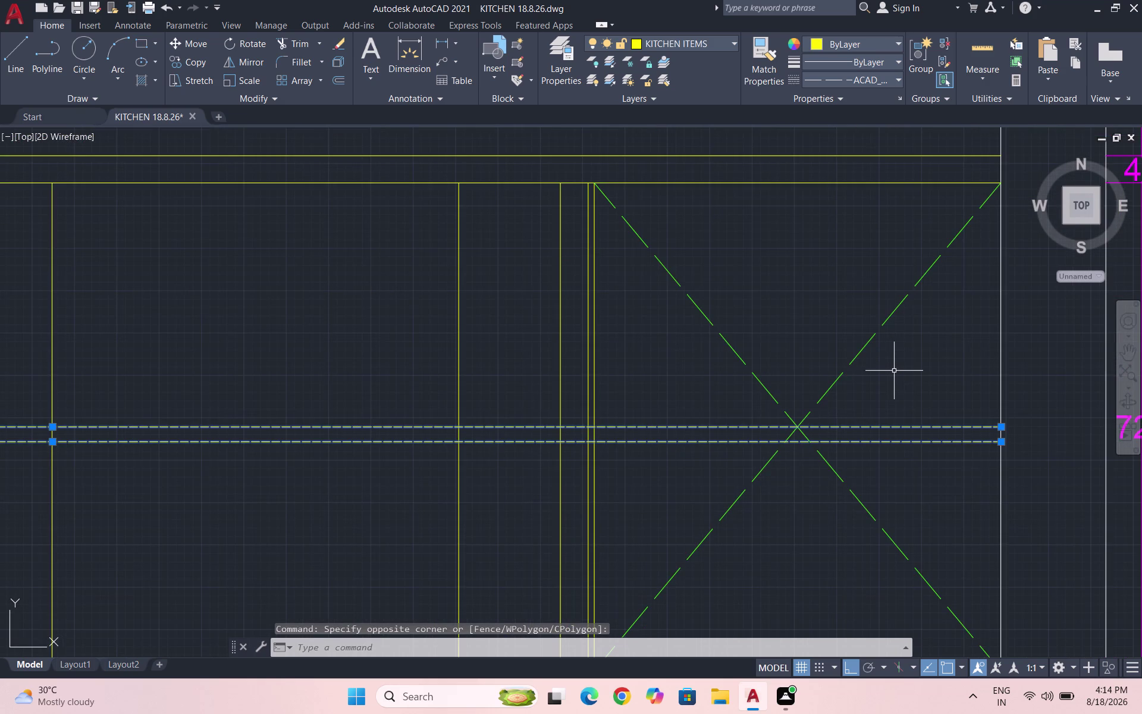
key(m)
key(Return)
scroll(up, 3)
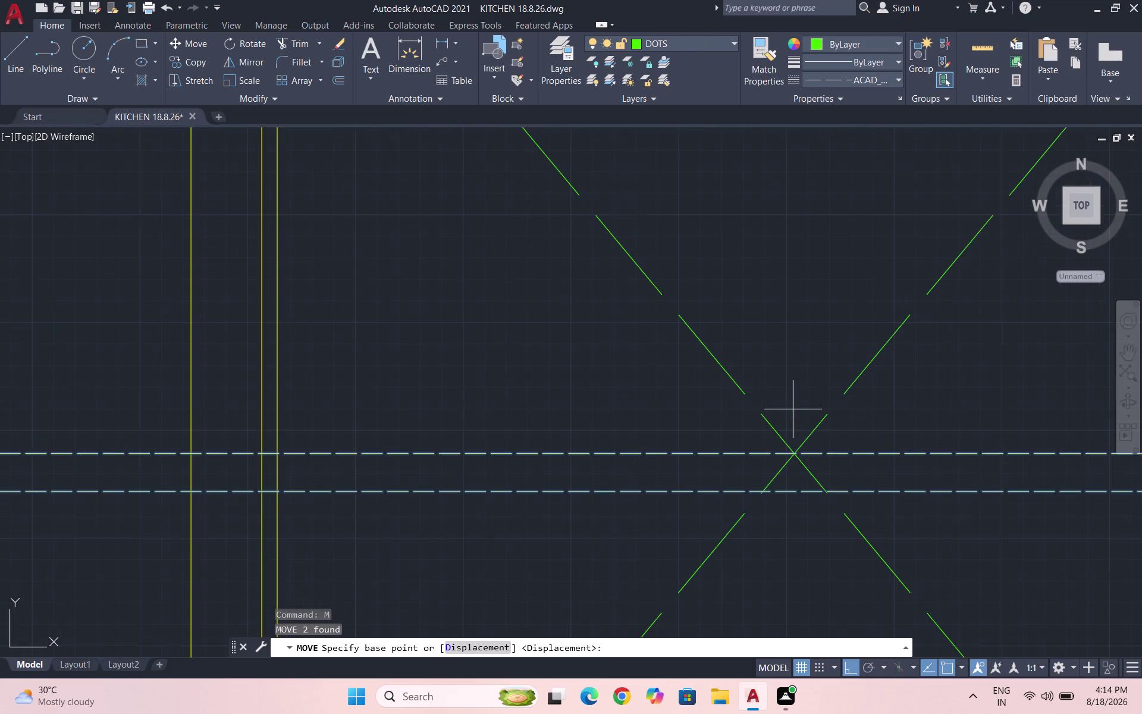
click(801, 491)
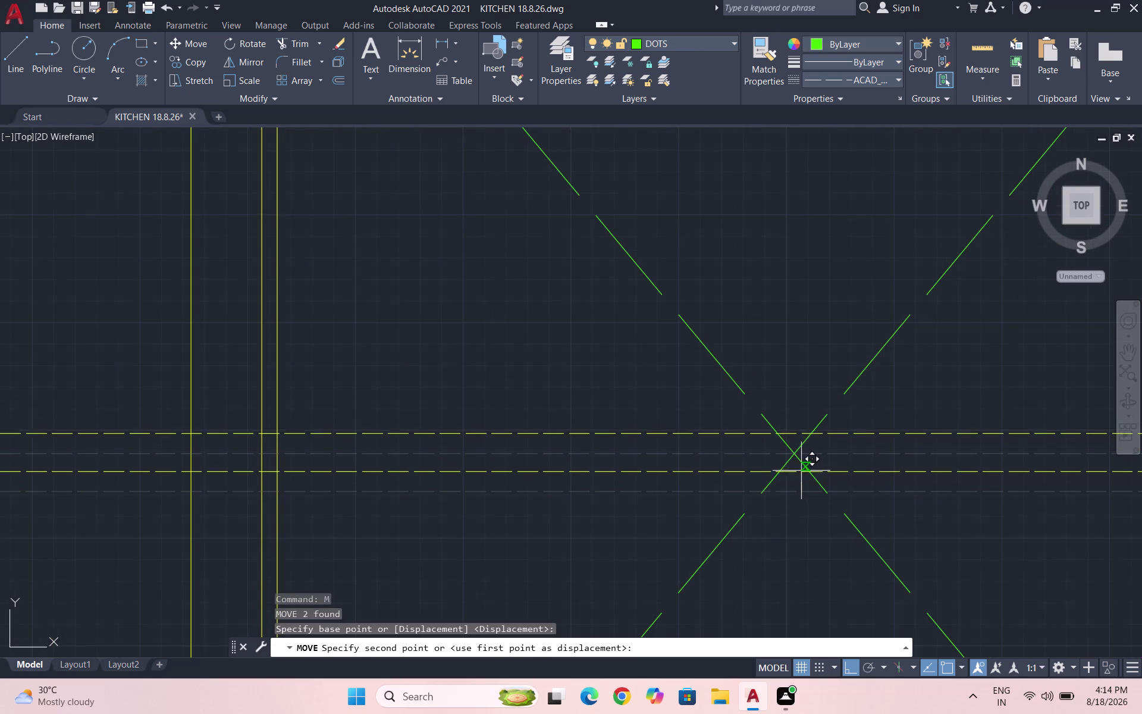
click(801, 465)
scroll(down, 3)
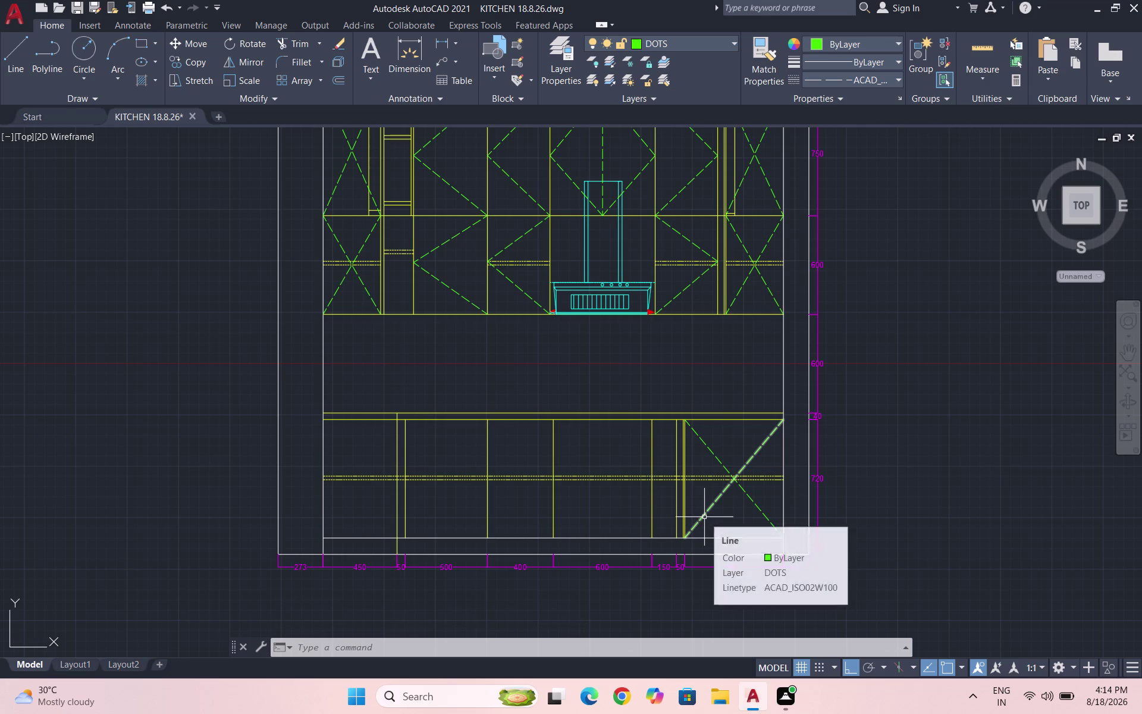
Save the drawing with Ctrl+S.
key(Escape)
key(ctrl+s)
scroll(up, 3)
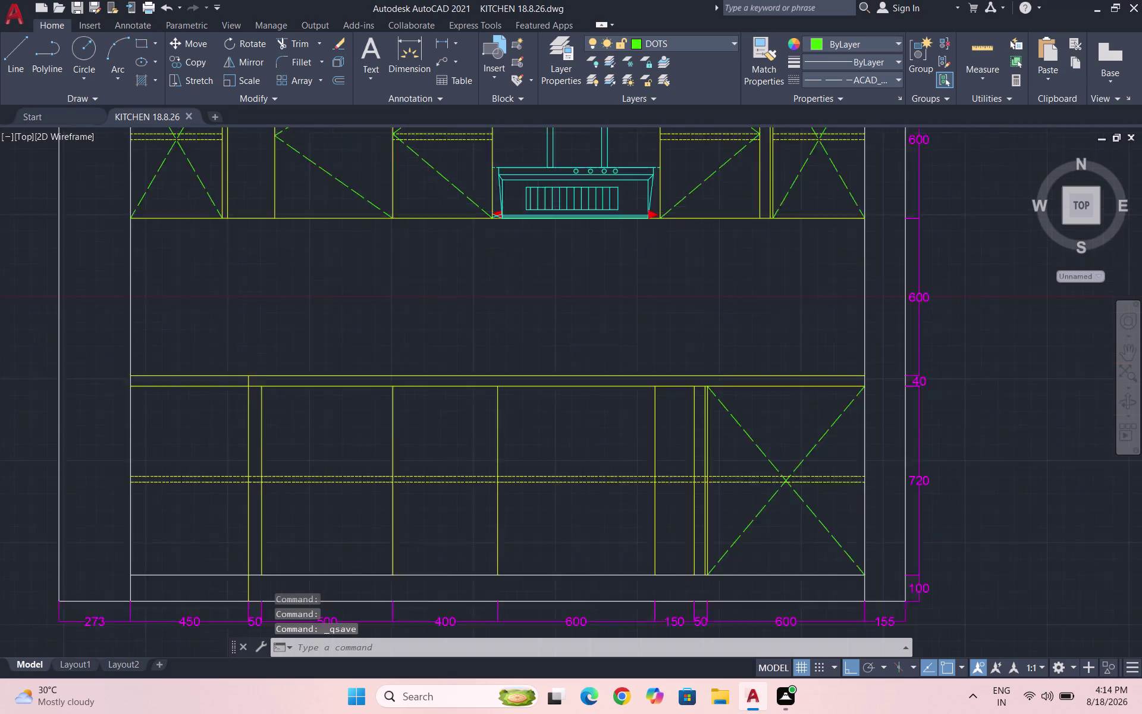
Set the two lines' linetype scale to 5 in Properties.
scroll(up, 3)
click(629, 518)
click(577, 454)
text(P)
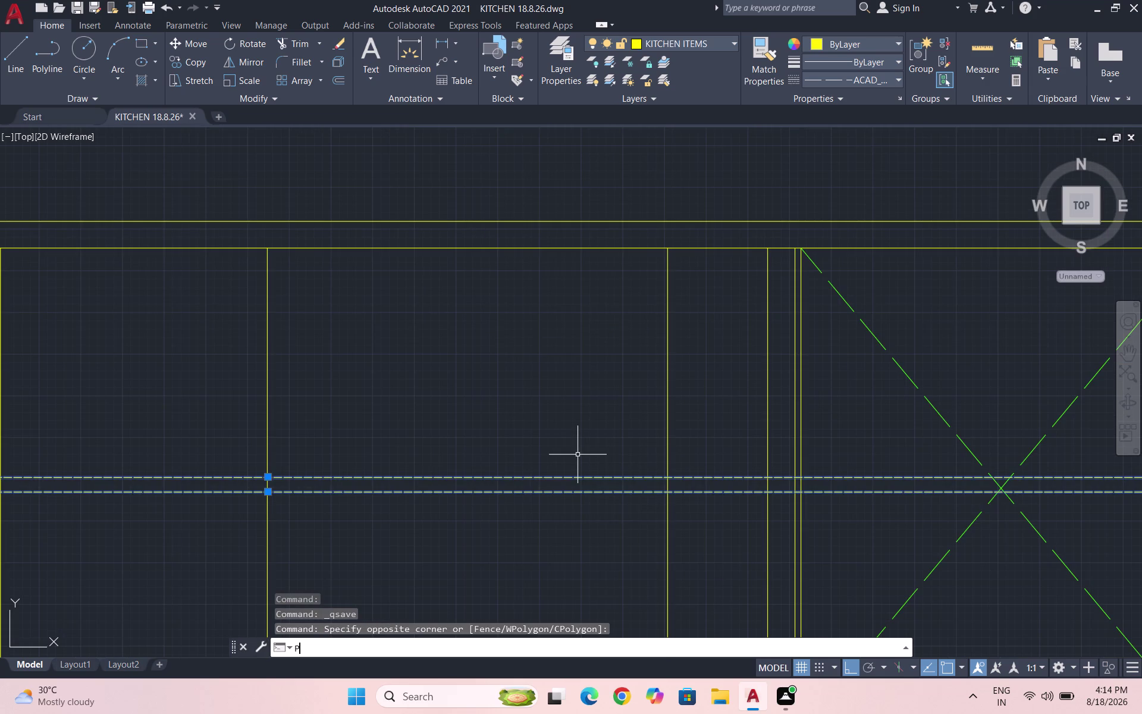
text(R)
key(Return)
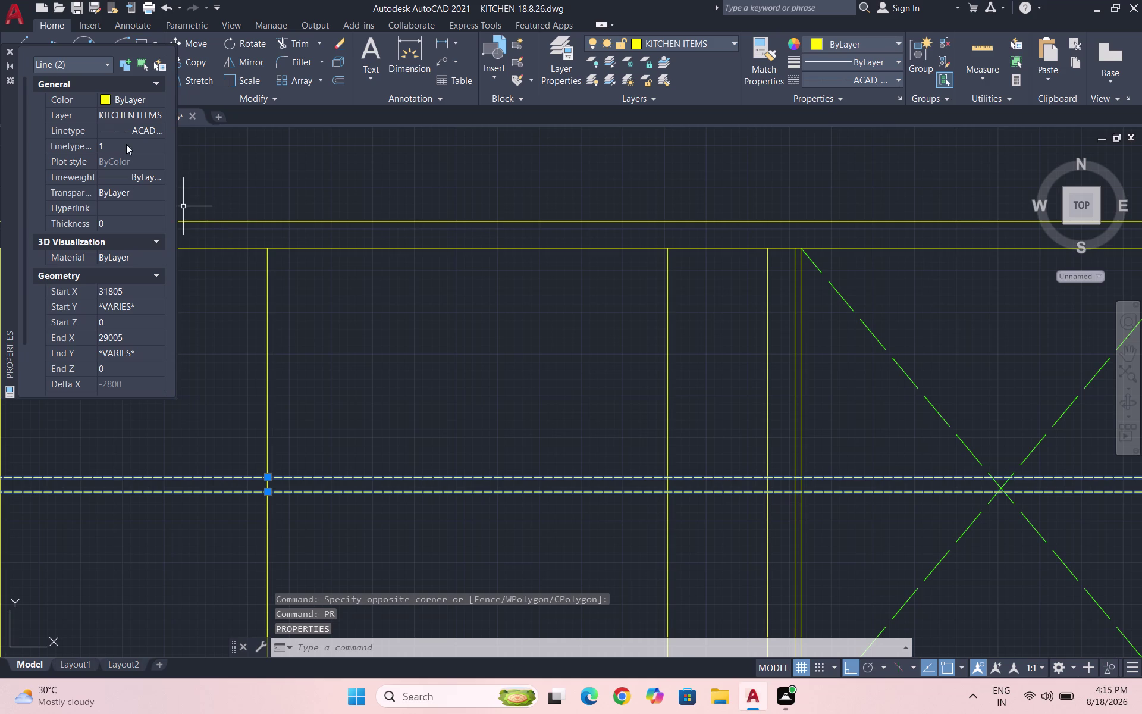
click(126, 144)
key(5)
key(Return)
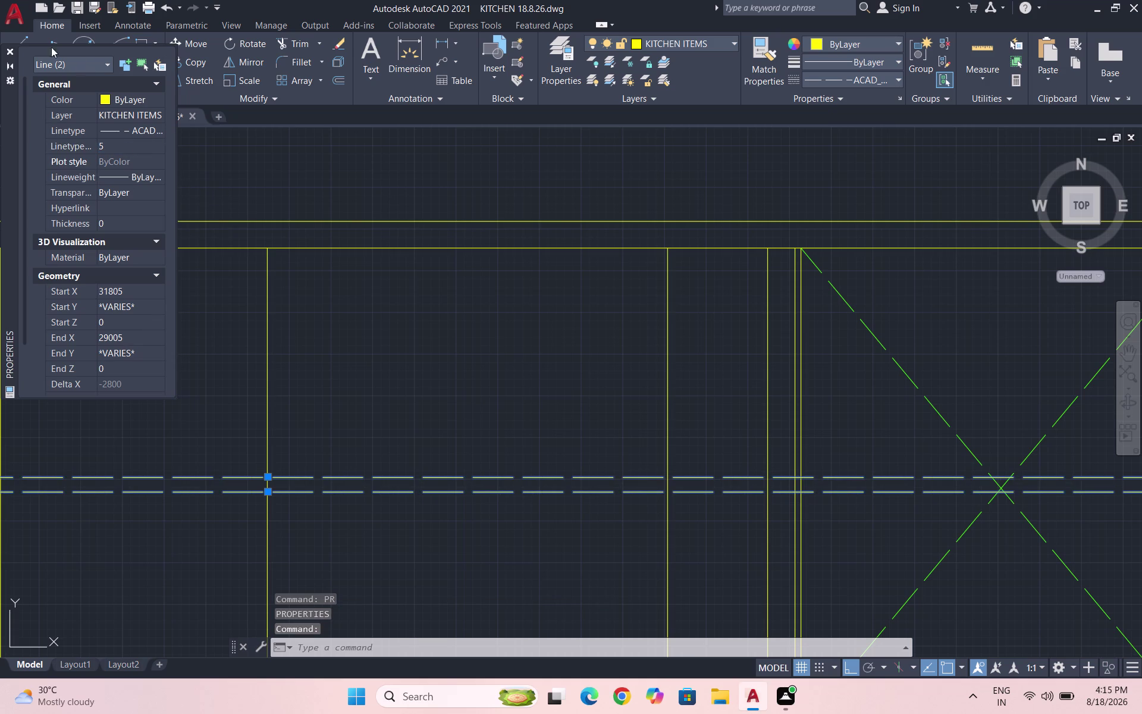
click(8, 51)
key(Escape)
scroll(down, 3)
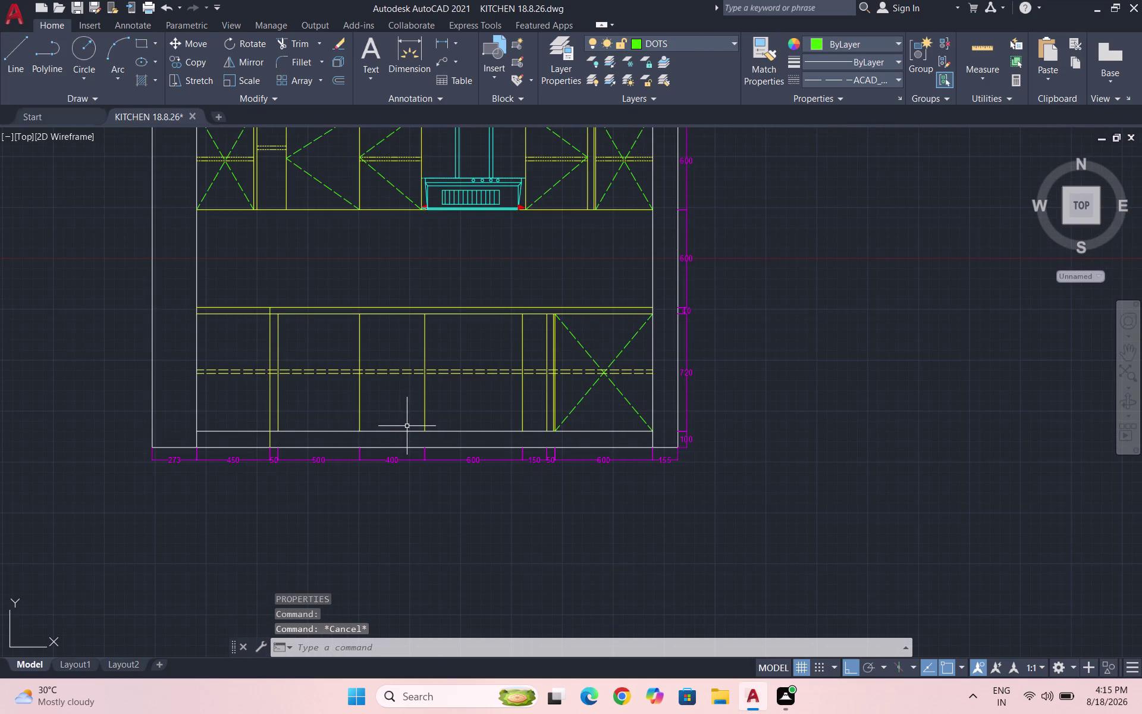
Reselect the lines and try linetype scales of 10 and then 0.9.
drag(480, 393, 475, 384)
click(451, 366)
text(P)
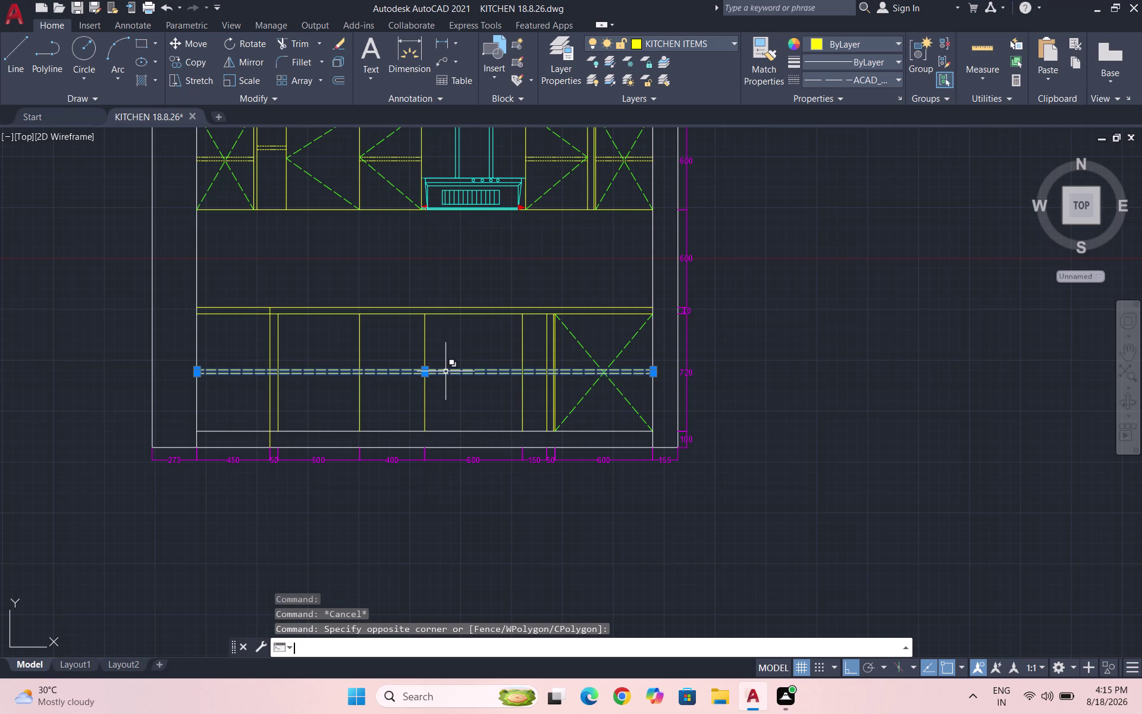
text(R)
key(Return)
click(125, 143)
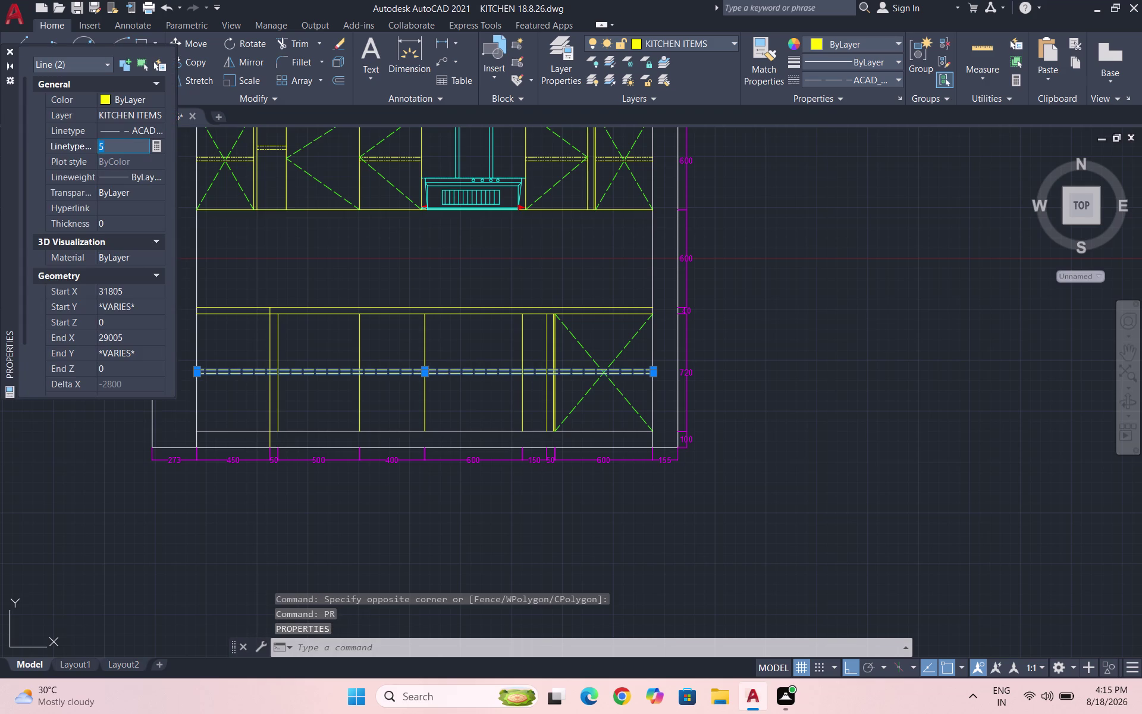
text(10)
key(Return)
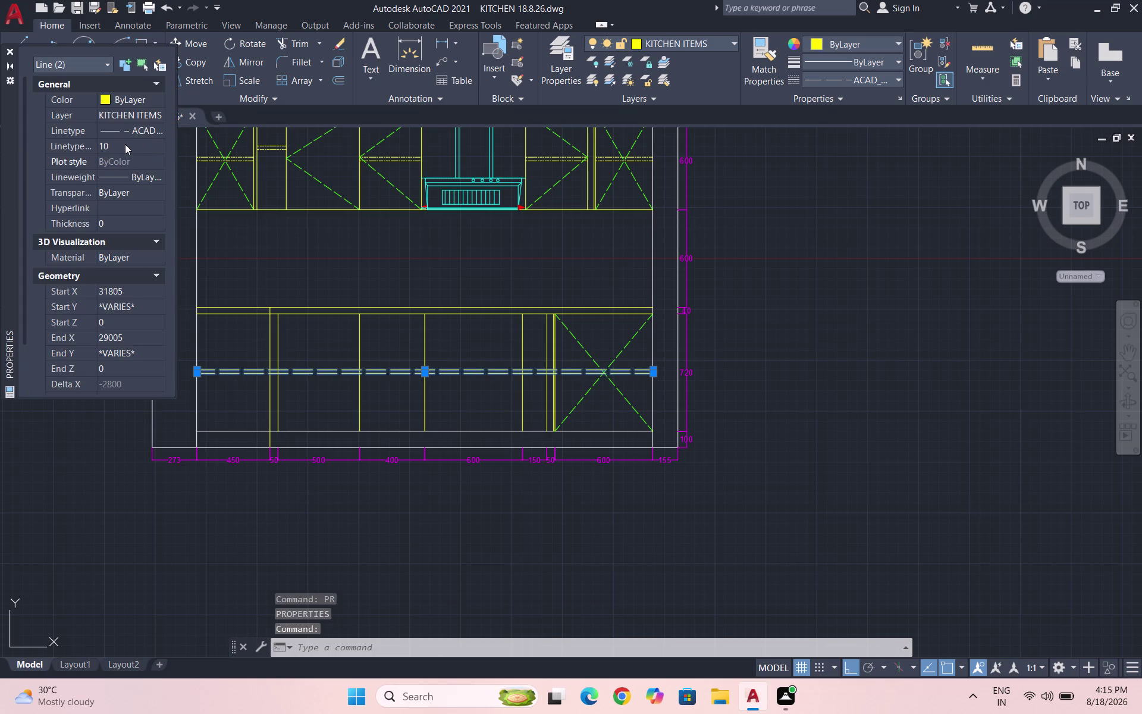
drag(123, 141, 125, 147)
text(0)
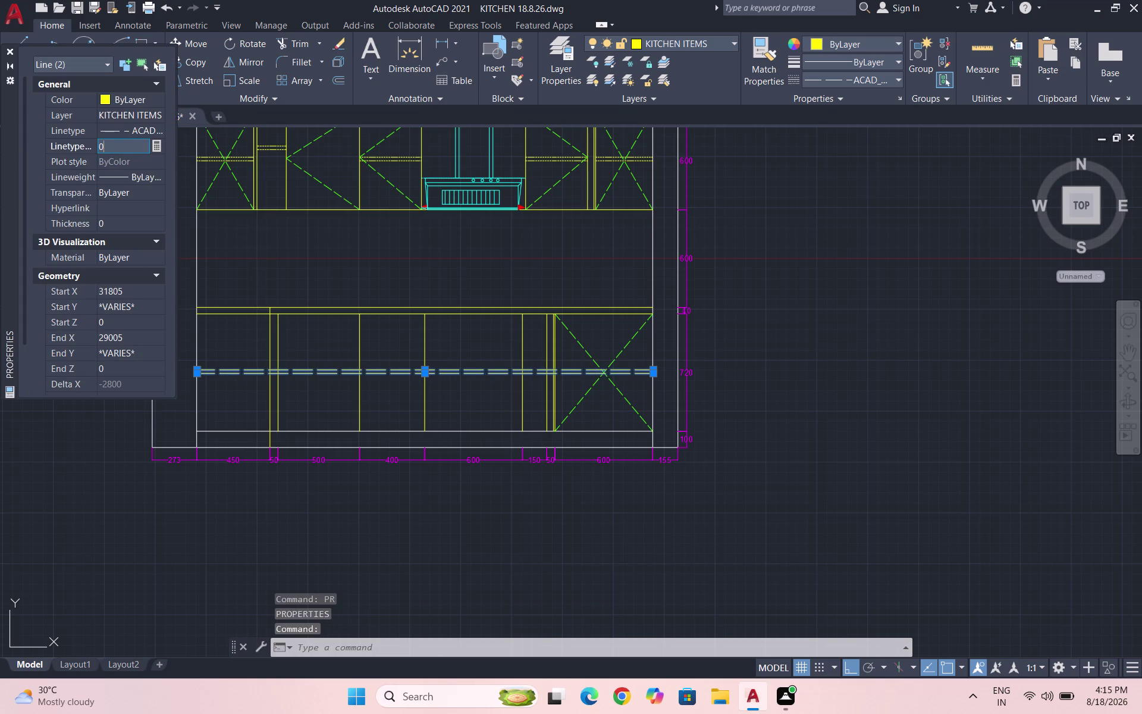
text(.9)
key(Return)
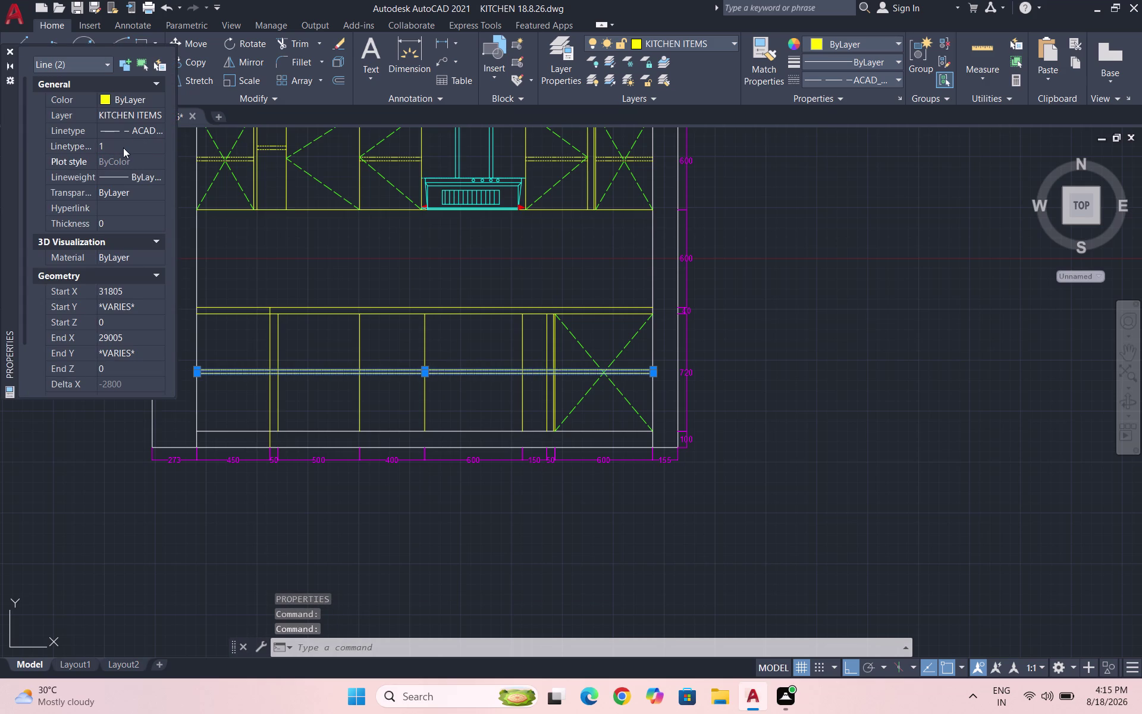
Settle on a linetype scale of 3 and close the Properties palette.
click(119, 144)
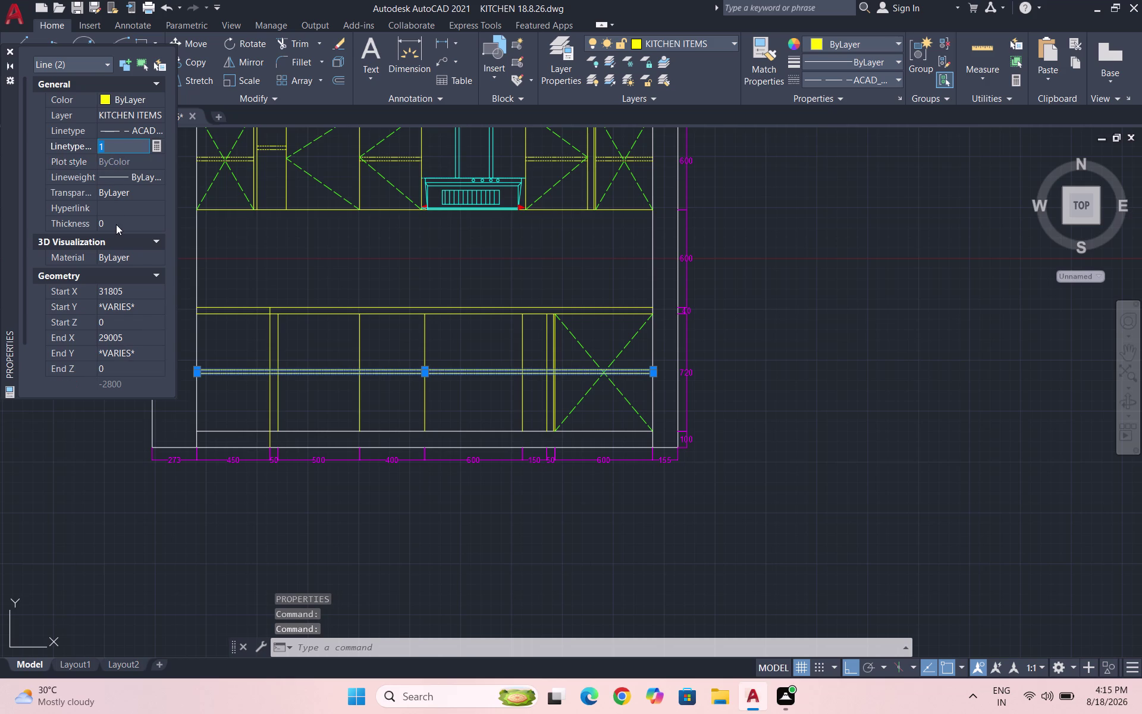
key(3)
key(Return)
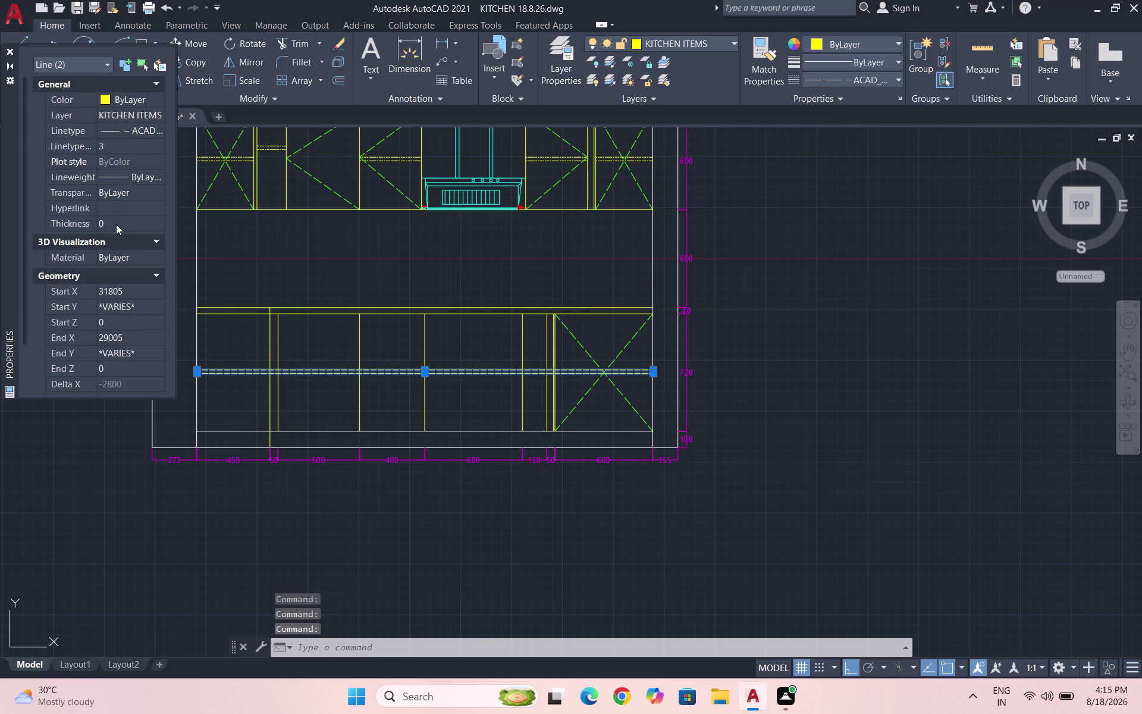
click(13, 49)
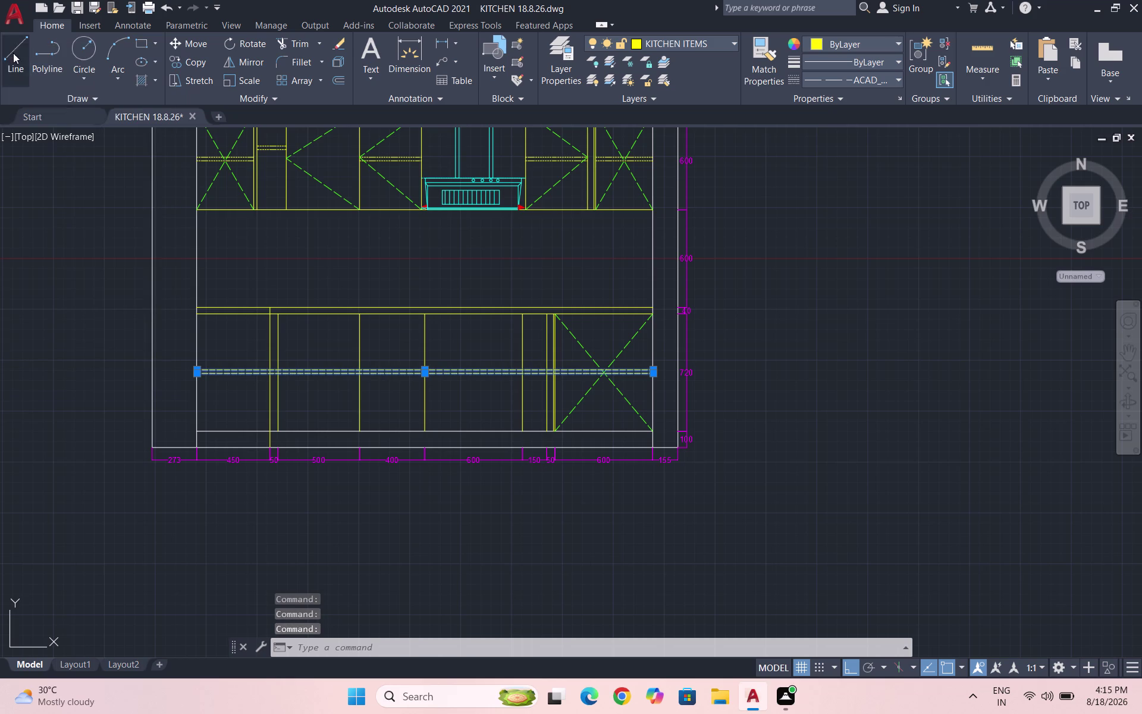
key(Escape)
scroll(down, 3)
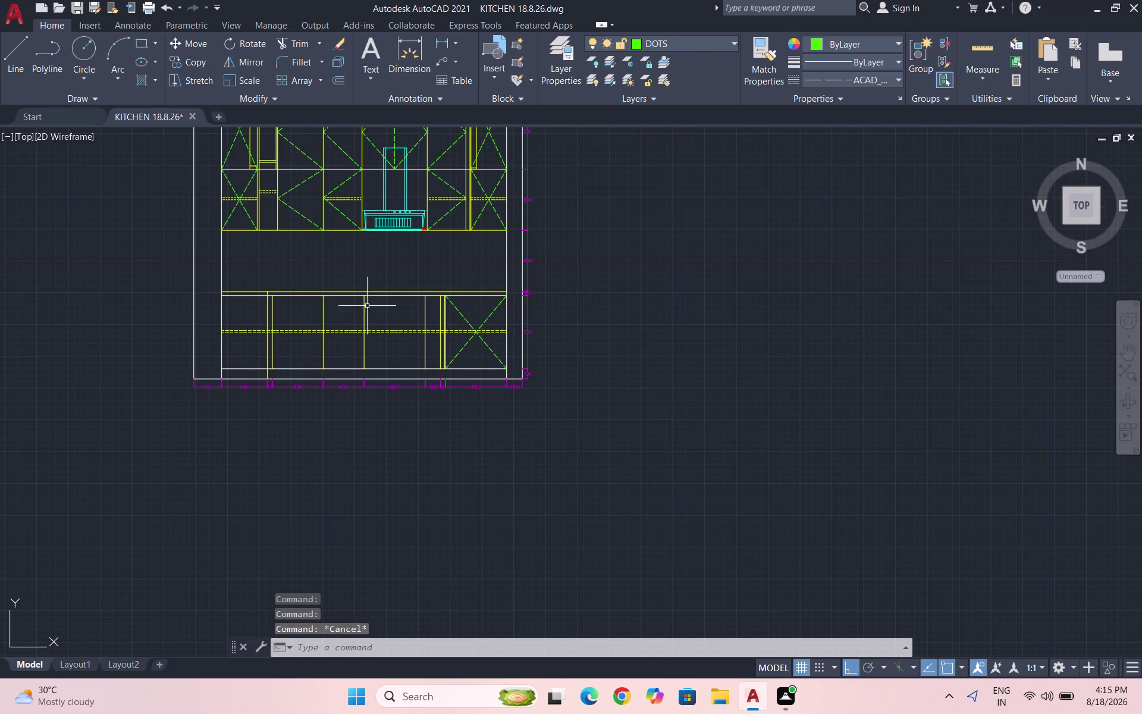
Trim the dashed lines out of the 500 cabinet and the left 50 strip.
scroll(up, 3)
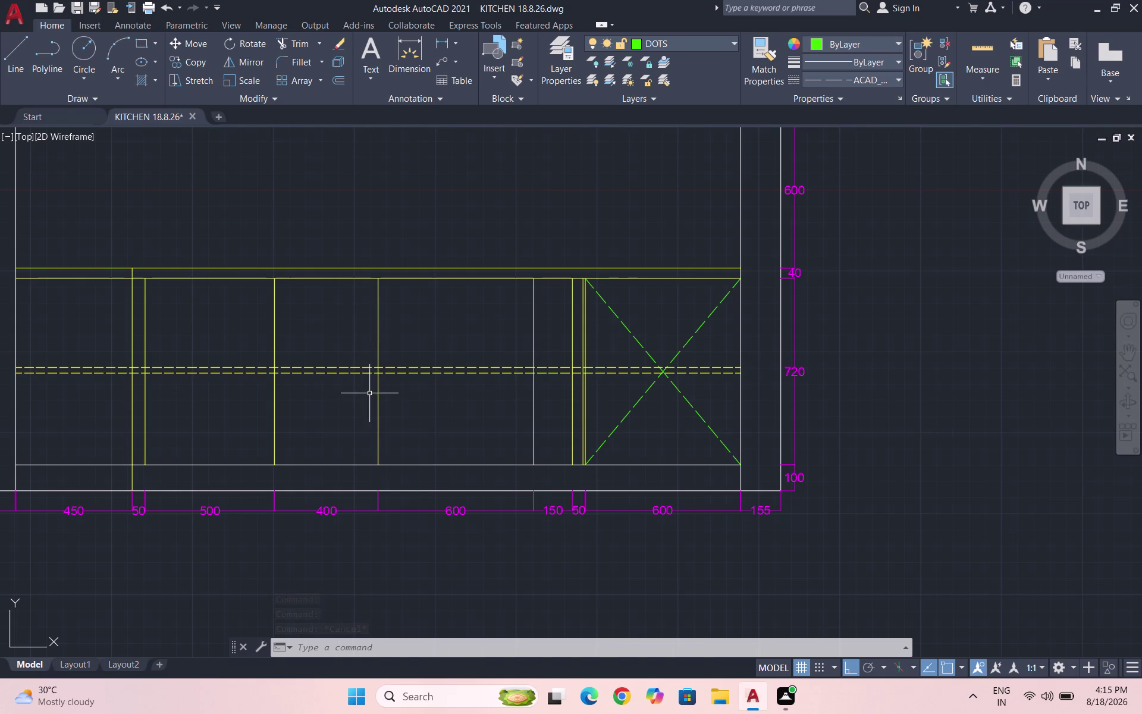
scroll(down, 3)
text(TR)
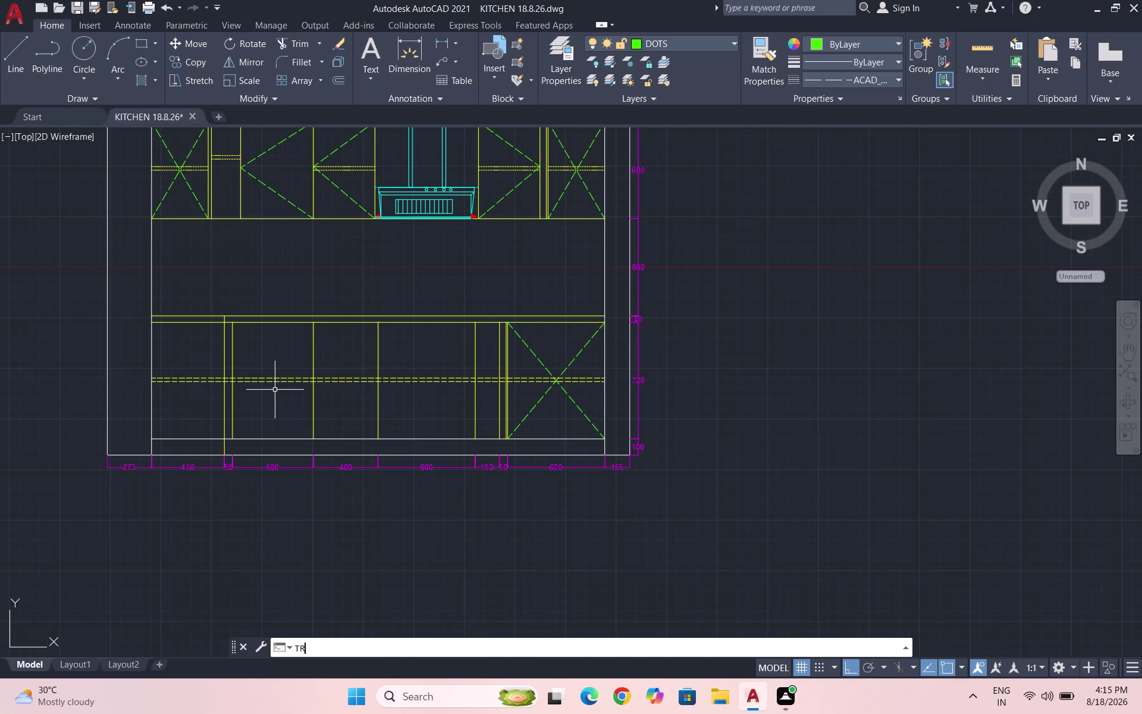
key(Return)
key(shift+Return)
drag(254, 380, 264, 395)
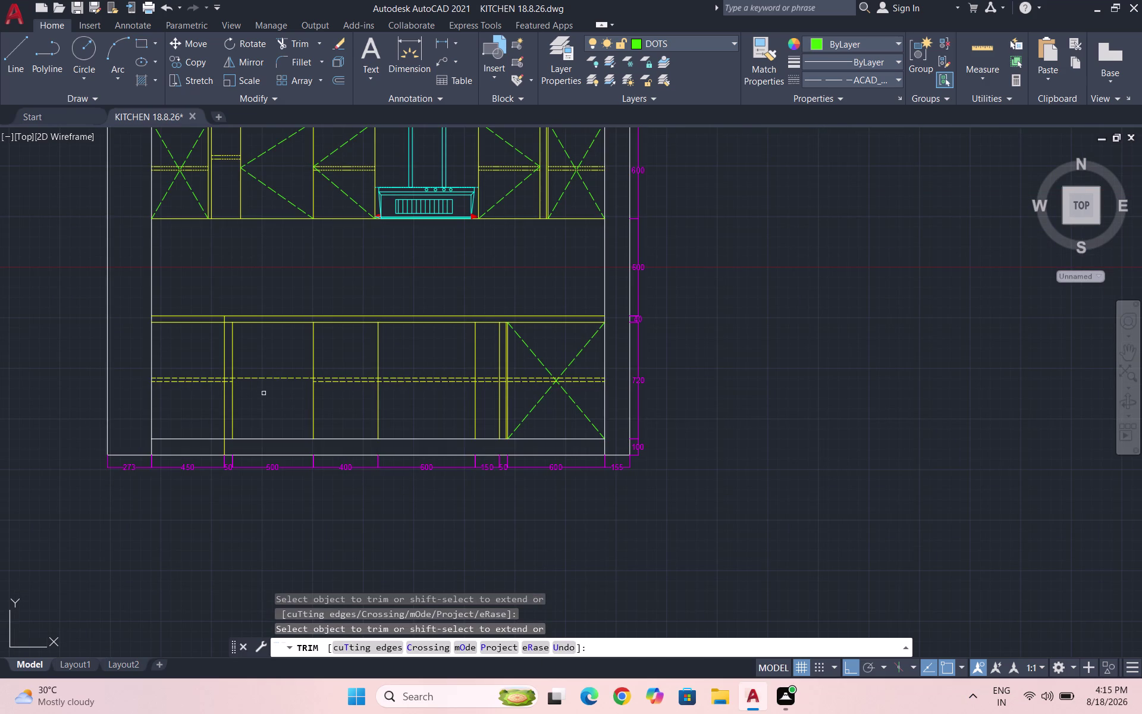
drag(263, 367, 270, 386)
scroll(up, 3)
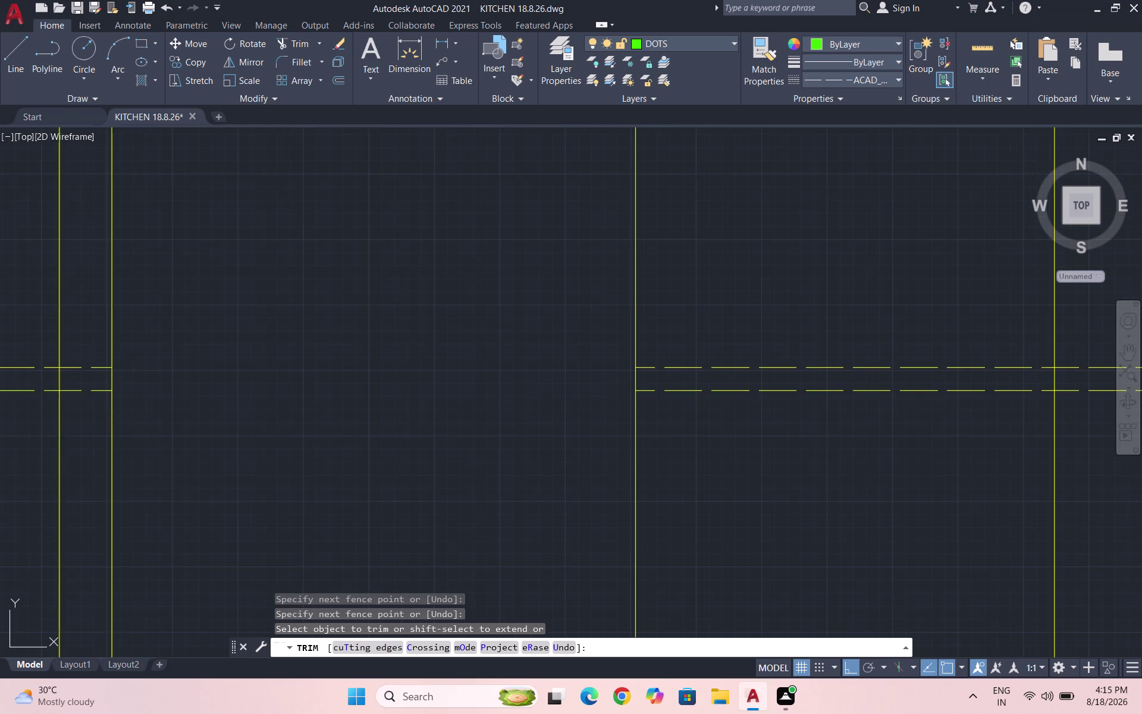
drag(95, 366, 97, 404)
drag(87, 386, 89, 423)
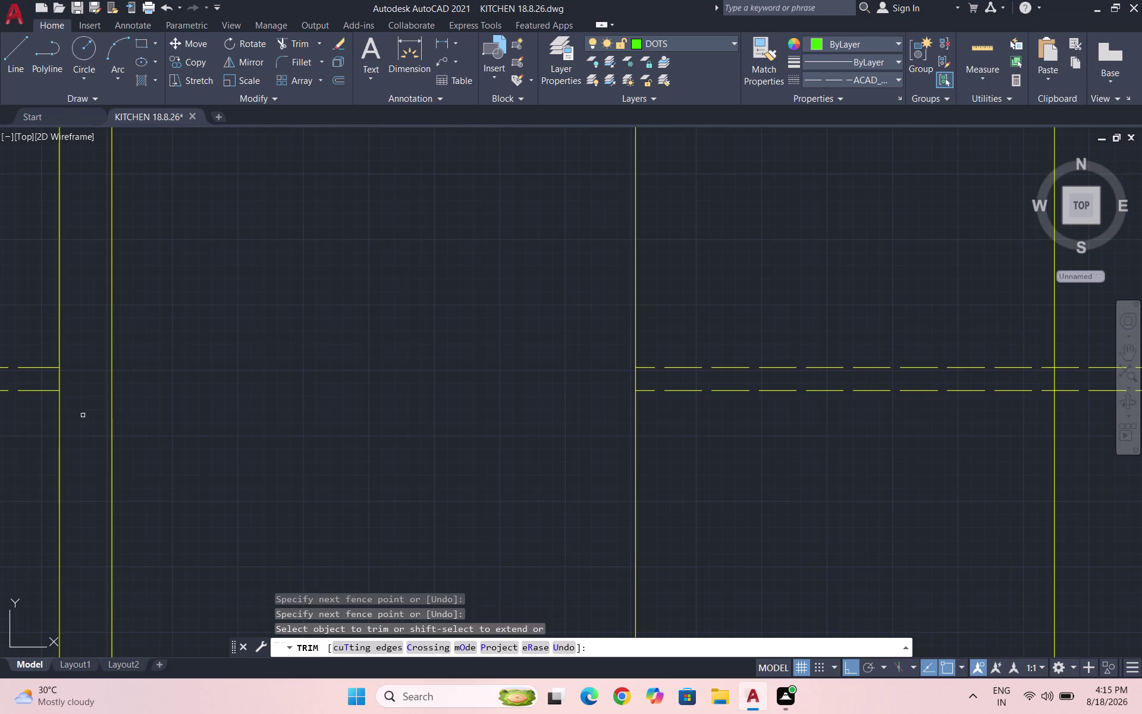
scroll(down, 3)
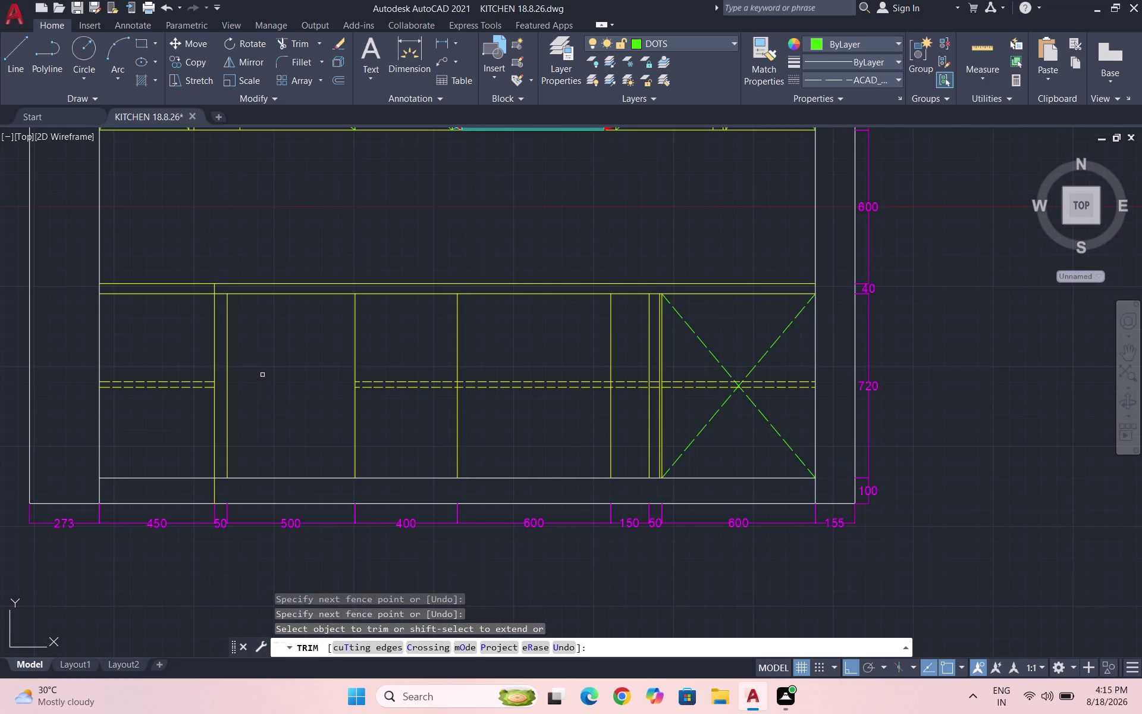
scroll(down, 3)
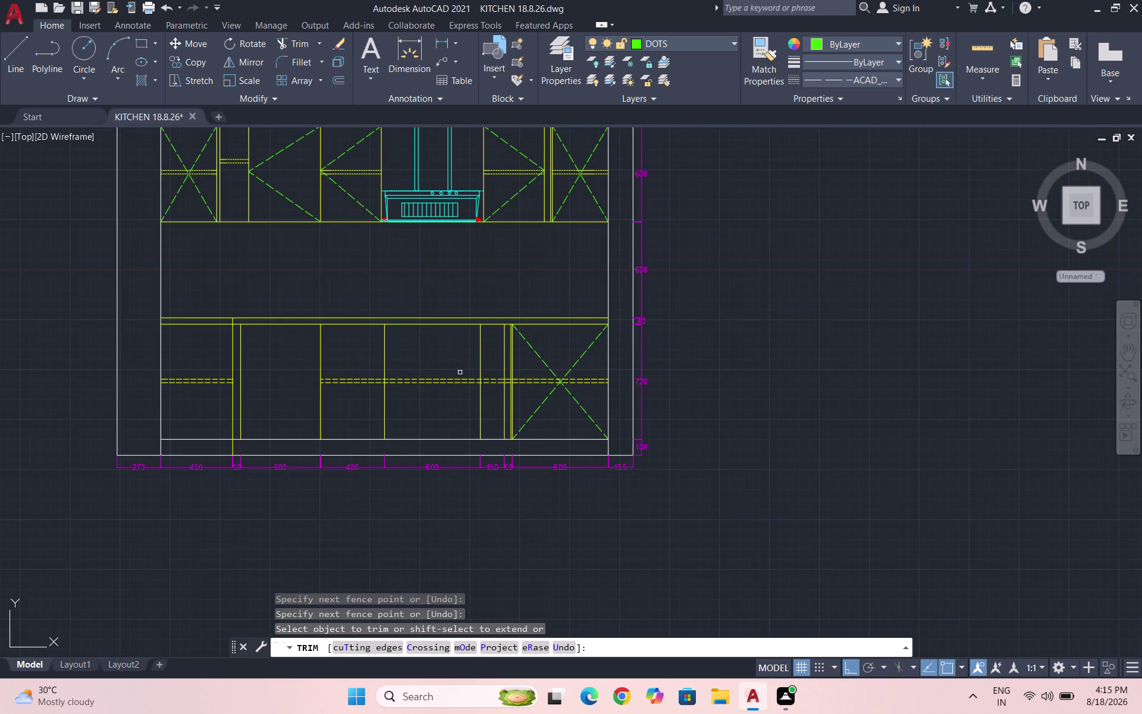
scroll(up, 3)
Trim the dashes inside the 50 strip beside the crossed base cabinet.
drag(470, 367, 474, 399)
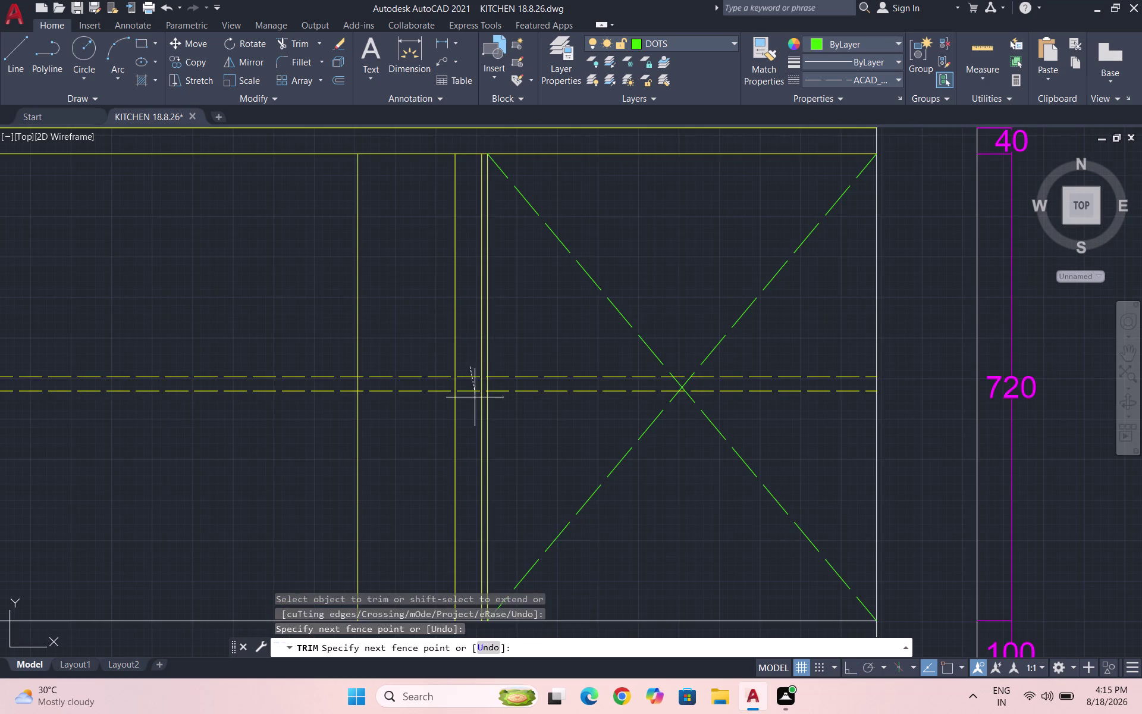
drag(474, 398, 475, 404)
scroll(up, 3)
drag(455, 311, 456, 360)
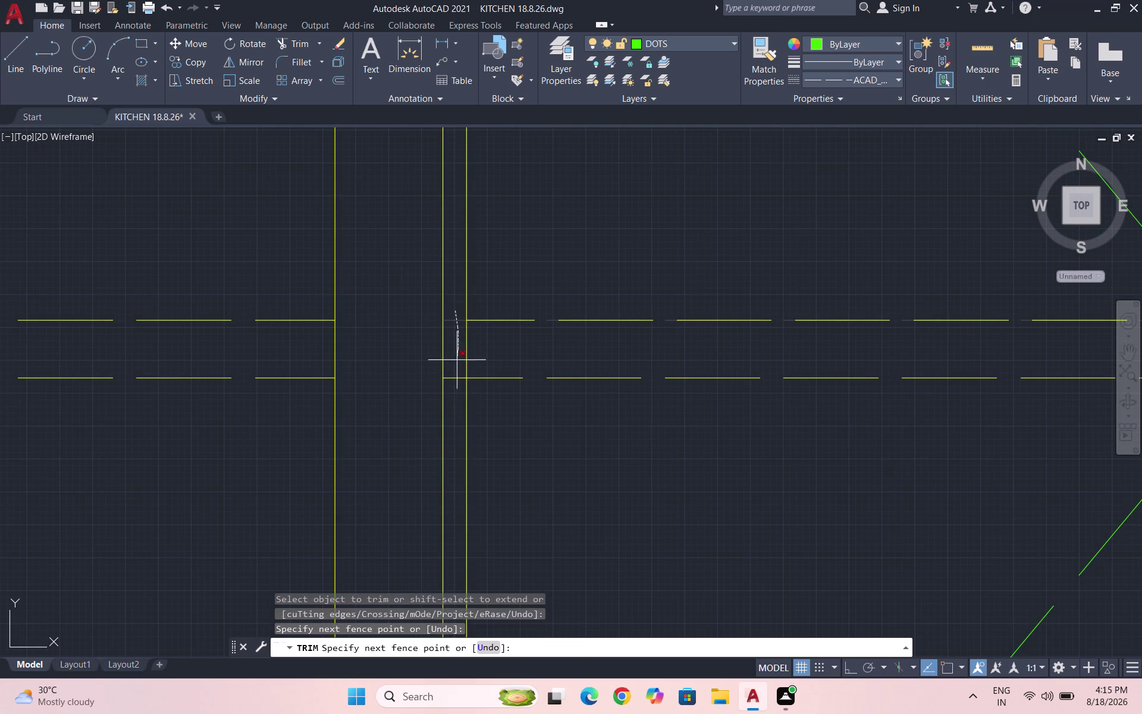
drag(457, 360, 457, 389)
scroll(down, 3)
key(Escape)
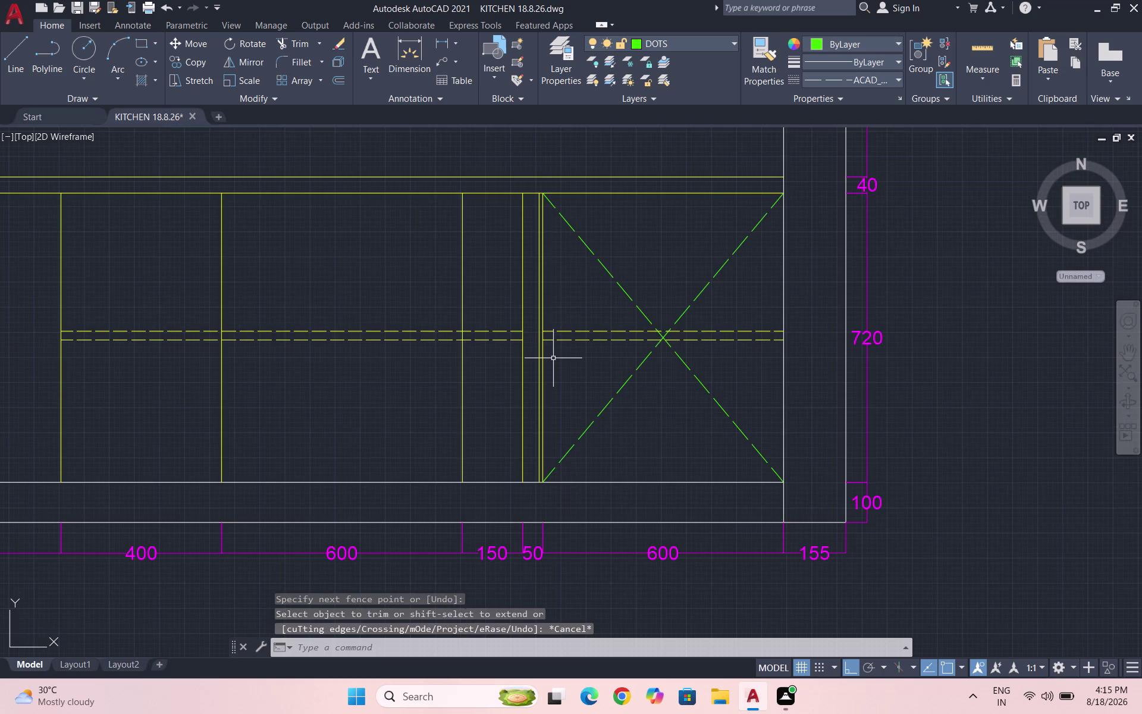
Save the kitchen drawing.
key(ctrl+s)
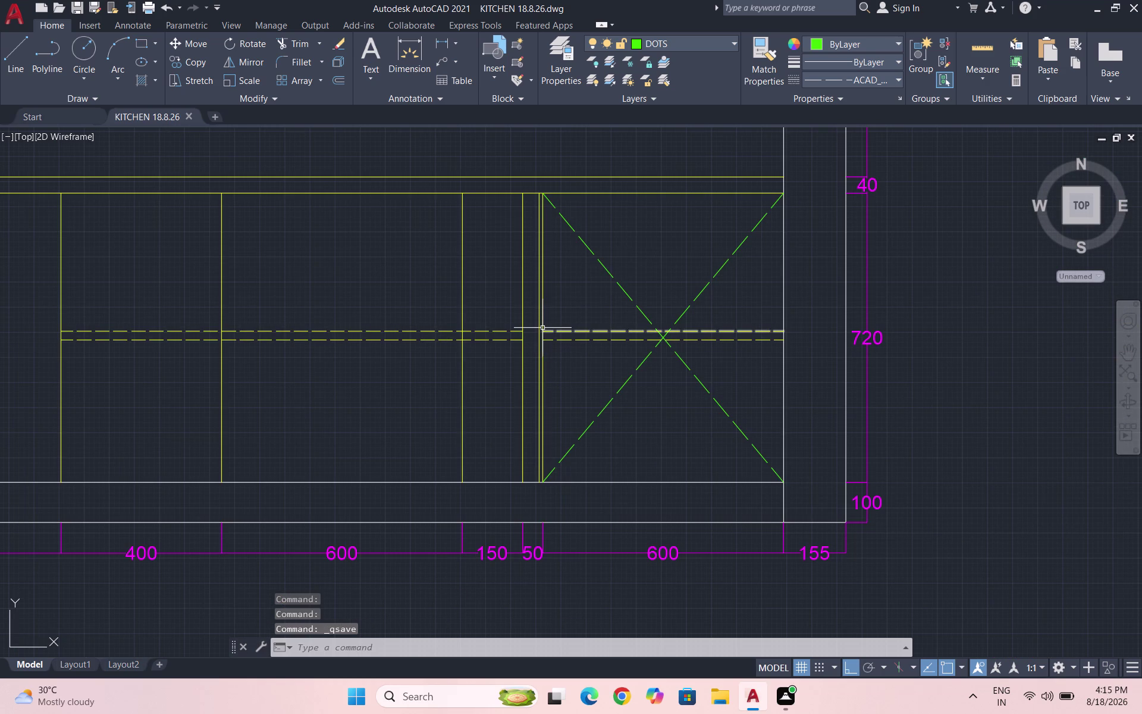
scroll(down, 3)
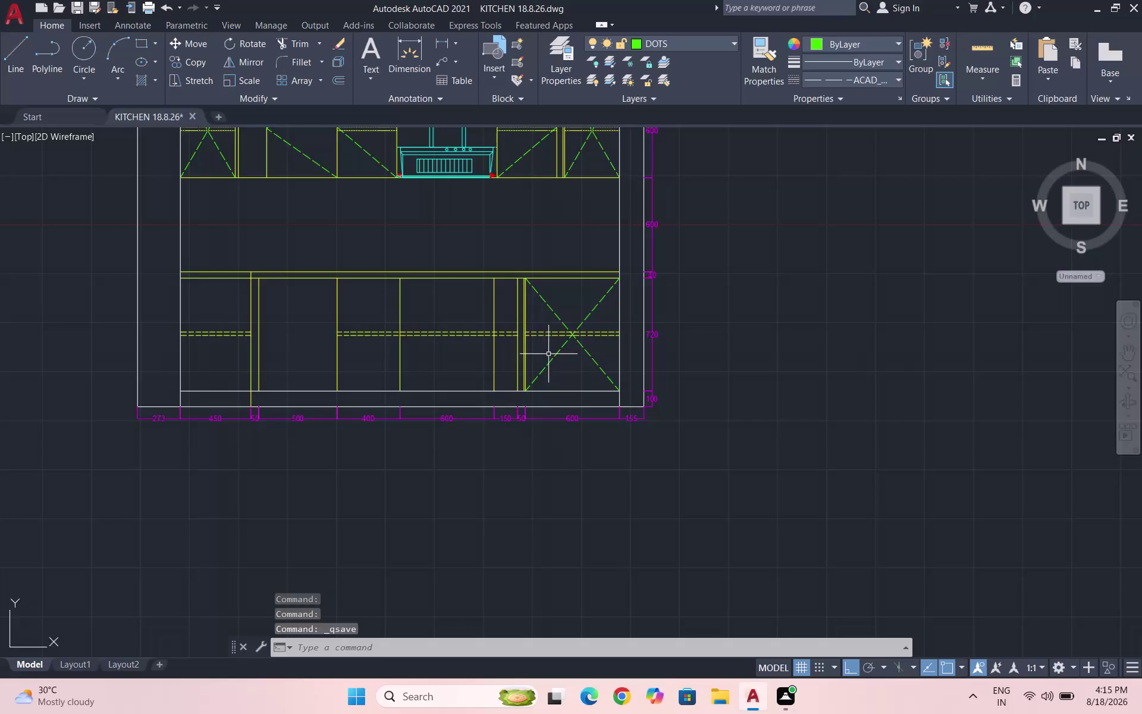
scroll(down, 3)
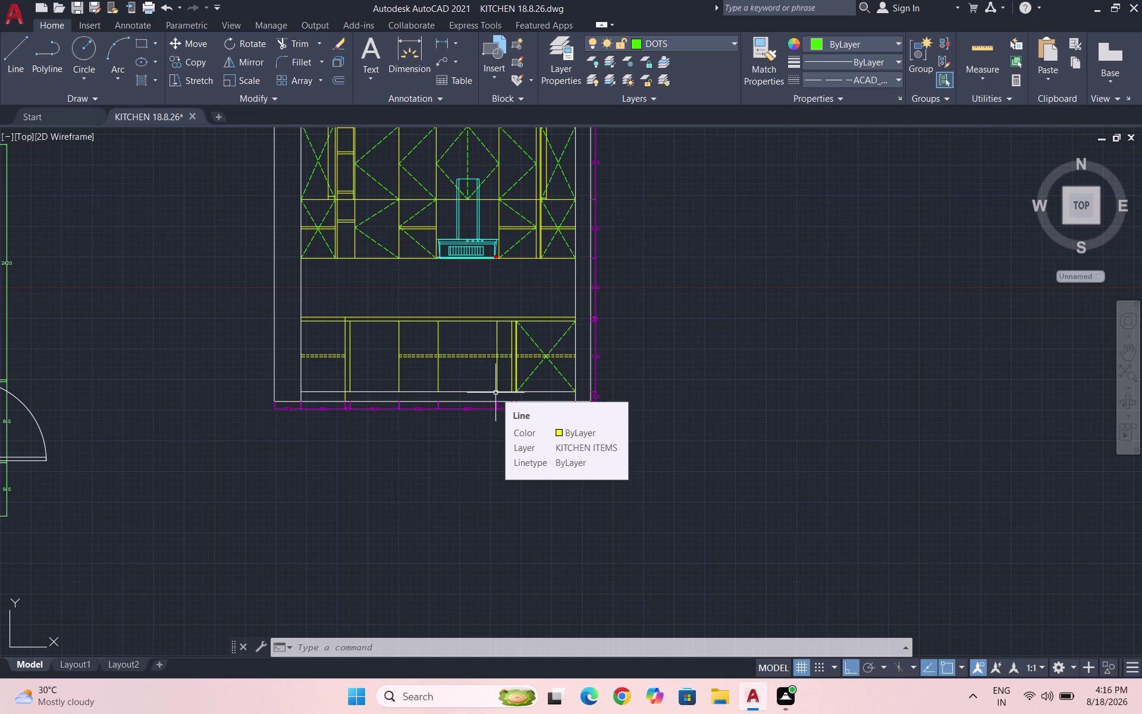
key(ctrl+s)
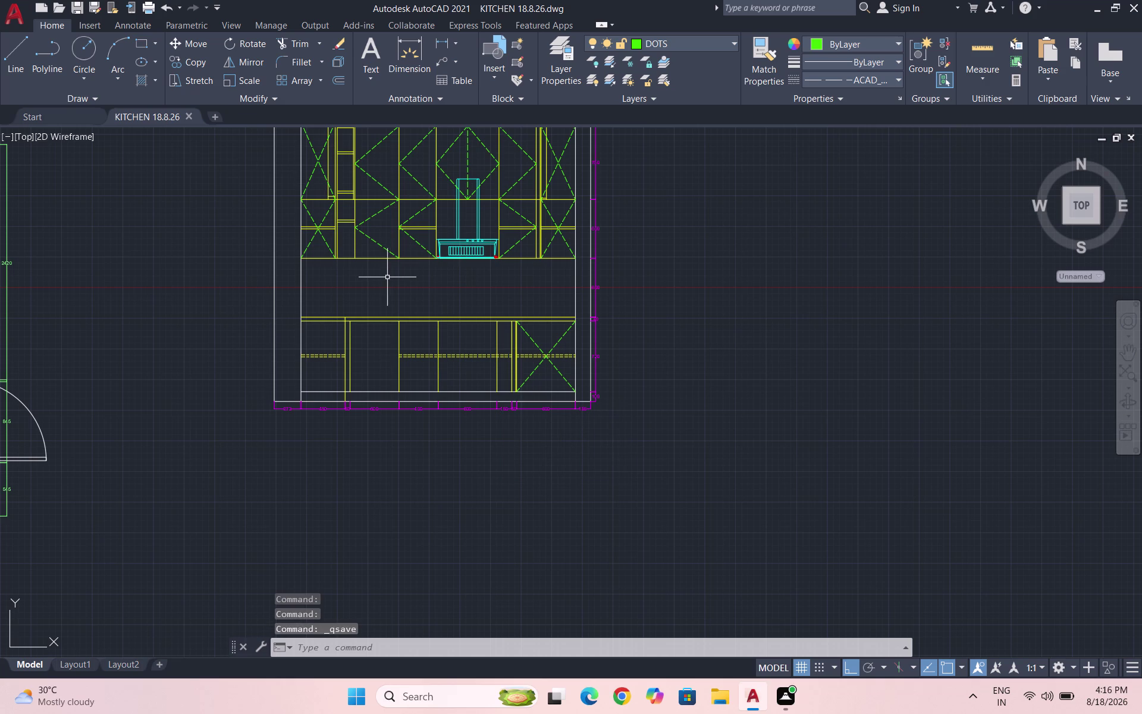
scroll(up, 3)
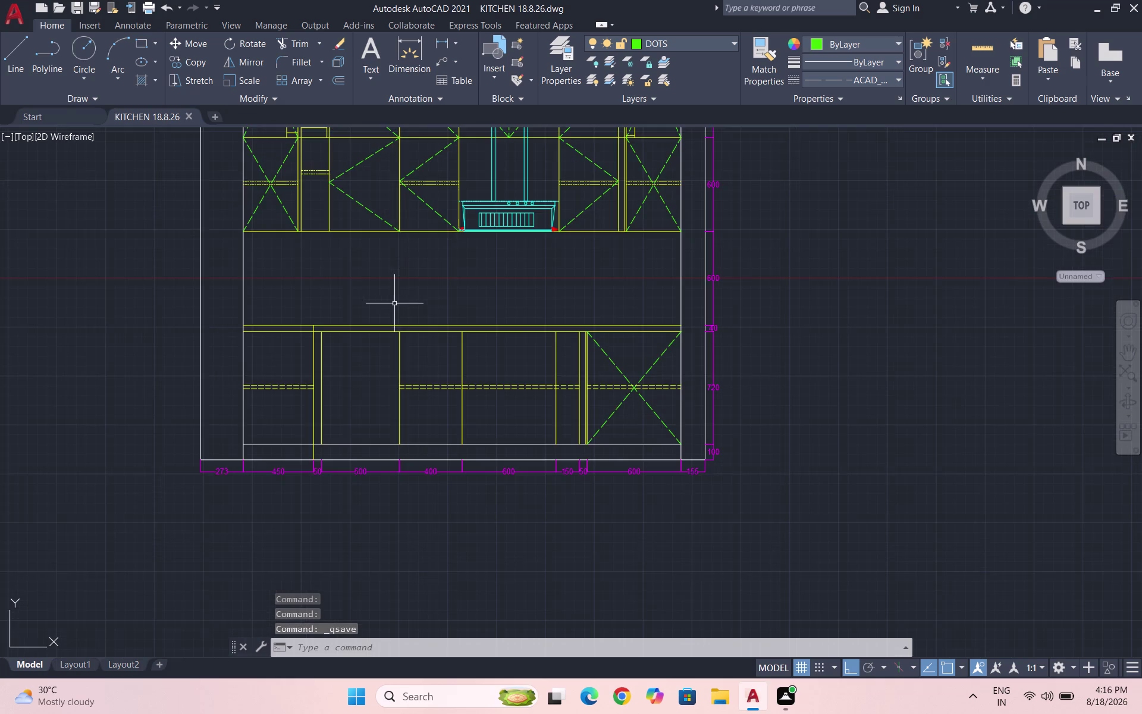
Draw a horizontal line below the countertop band ending at the narrow strip.
scroll(up, 3)
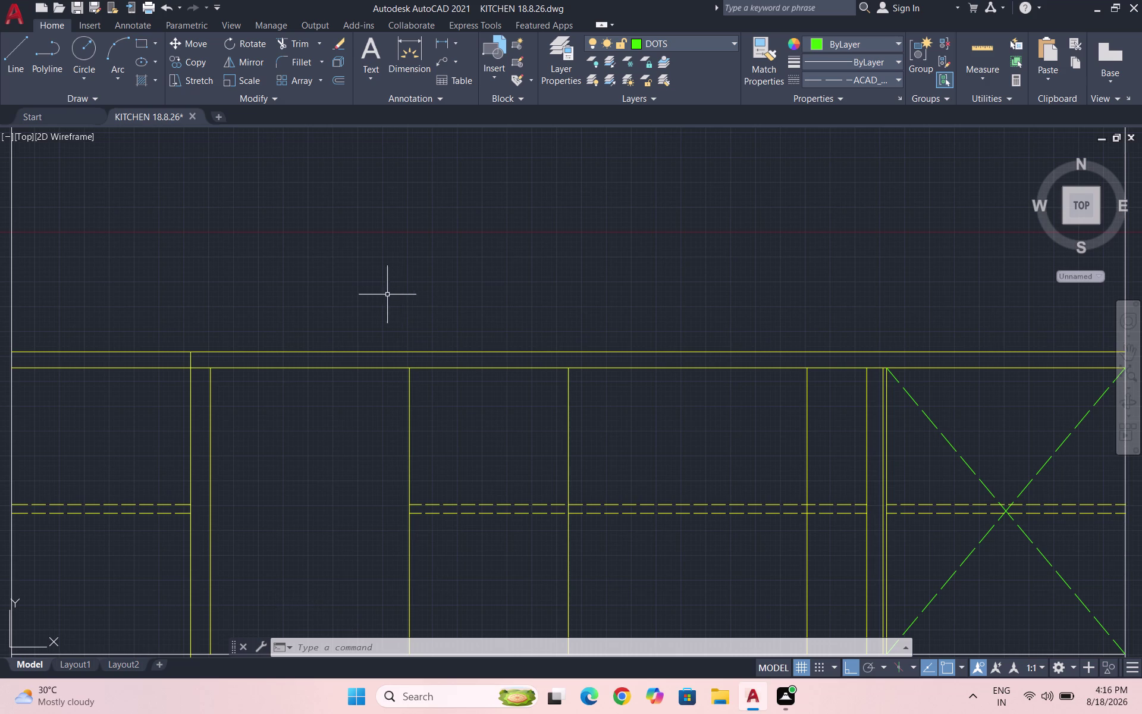
scroll(down, 3)
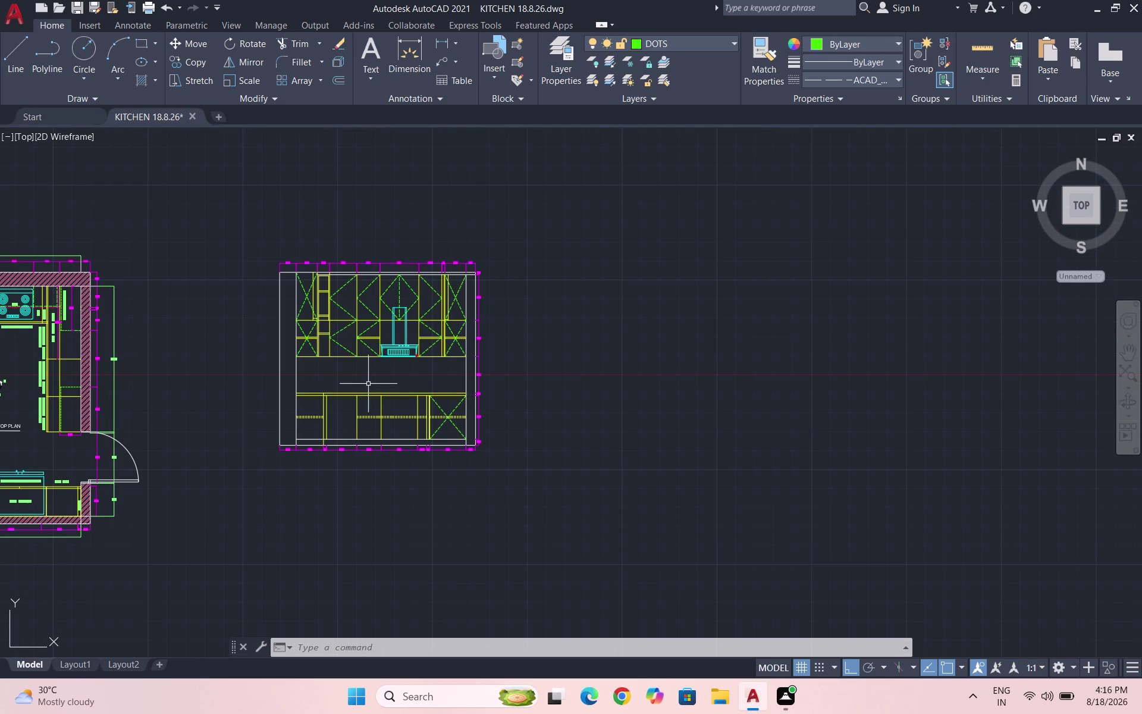
scroll(up, 3)
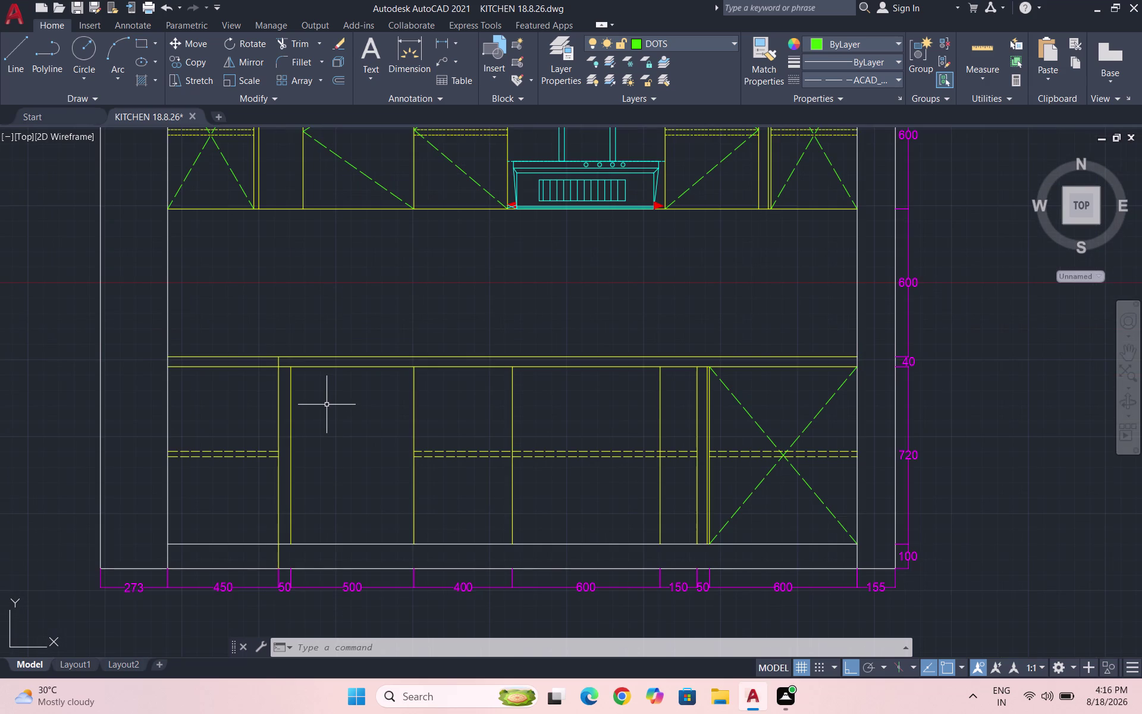
key(l)
key(Return)
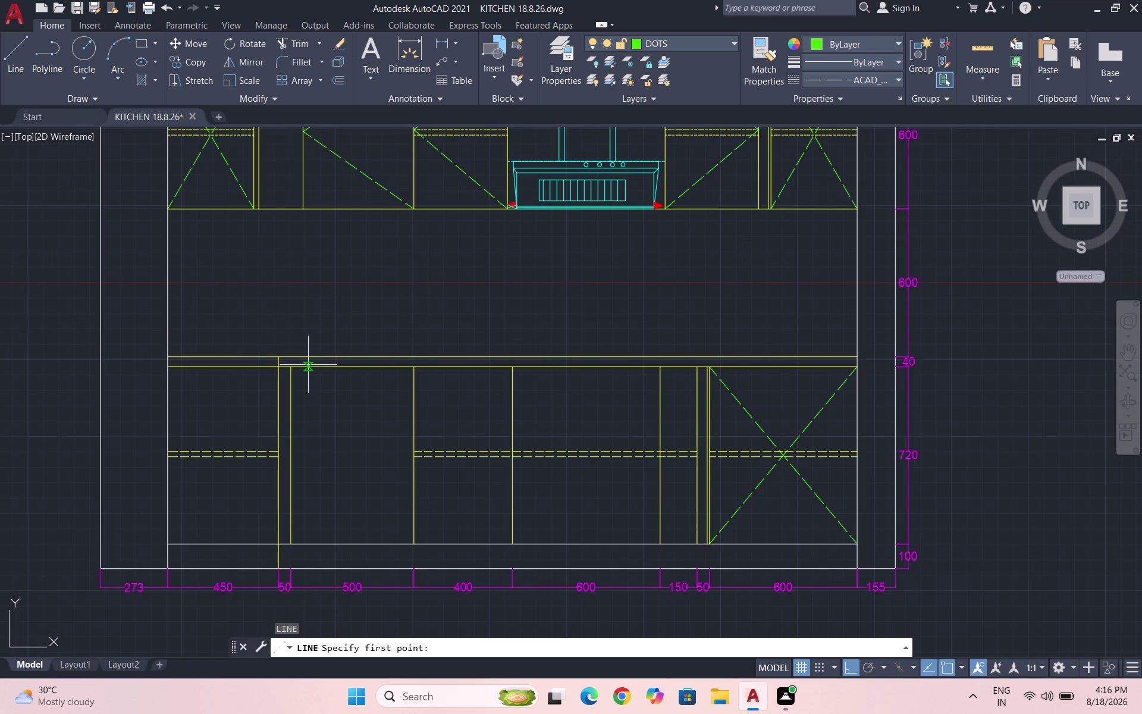
scroll(up, 3)
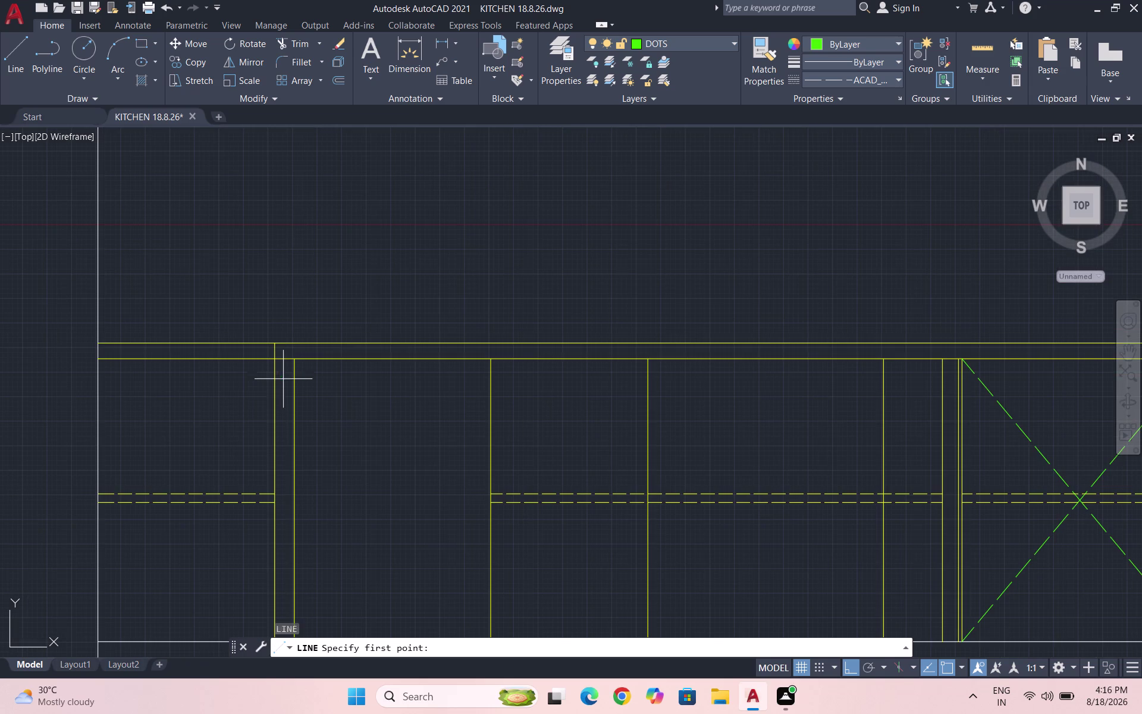
click(275, 381)
scroll(down, 3)
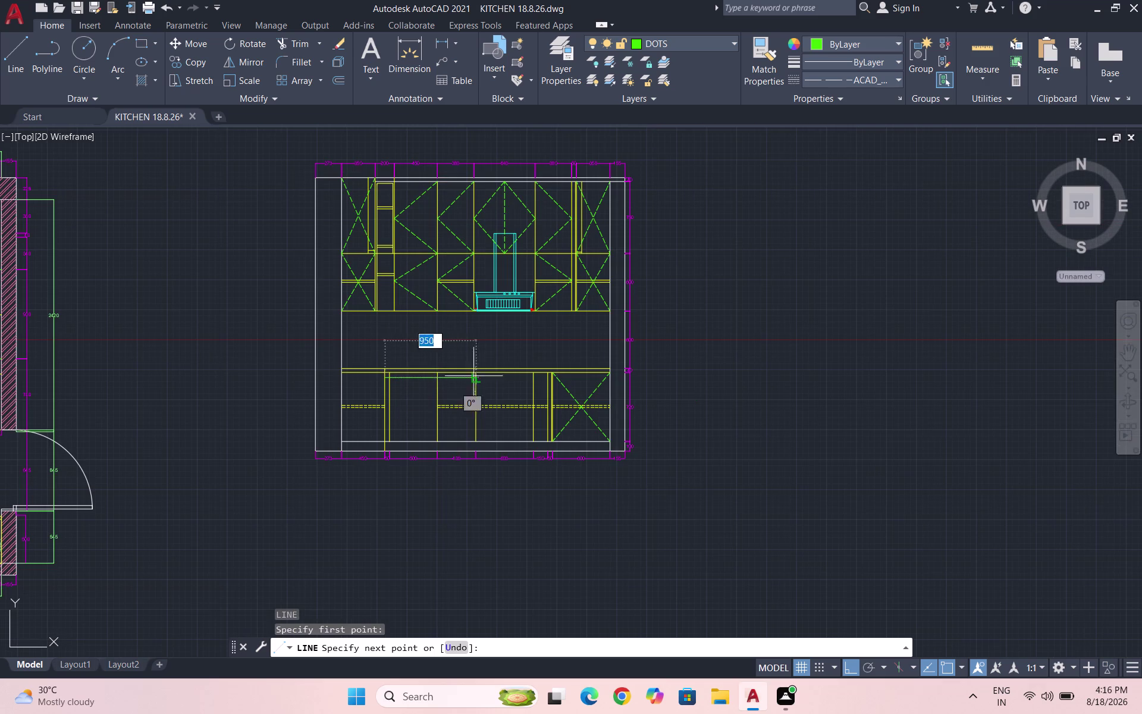
scroll(up, 3)
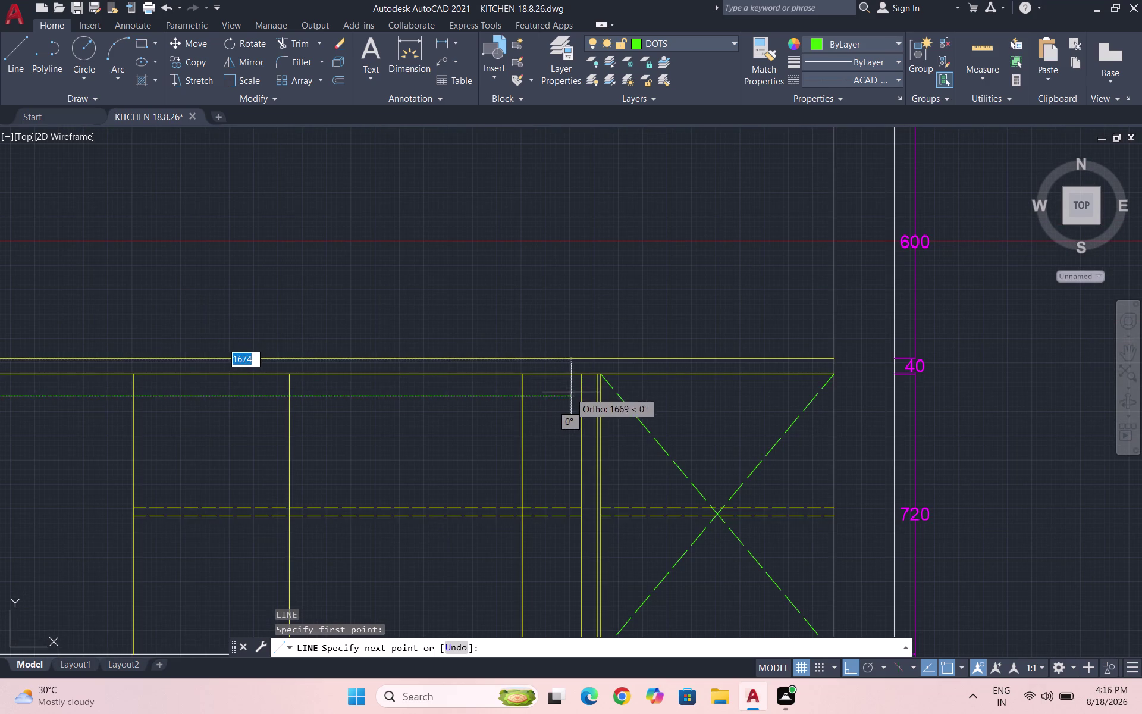
click(577, 395)
key(Escape)
Put the new line on the KITCHEN ITEMS layer.
click(506, 402)
click(484, 388)
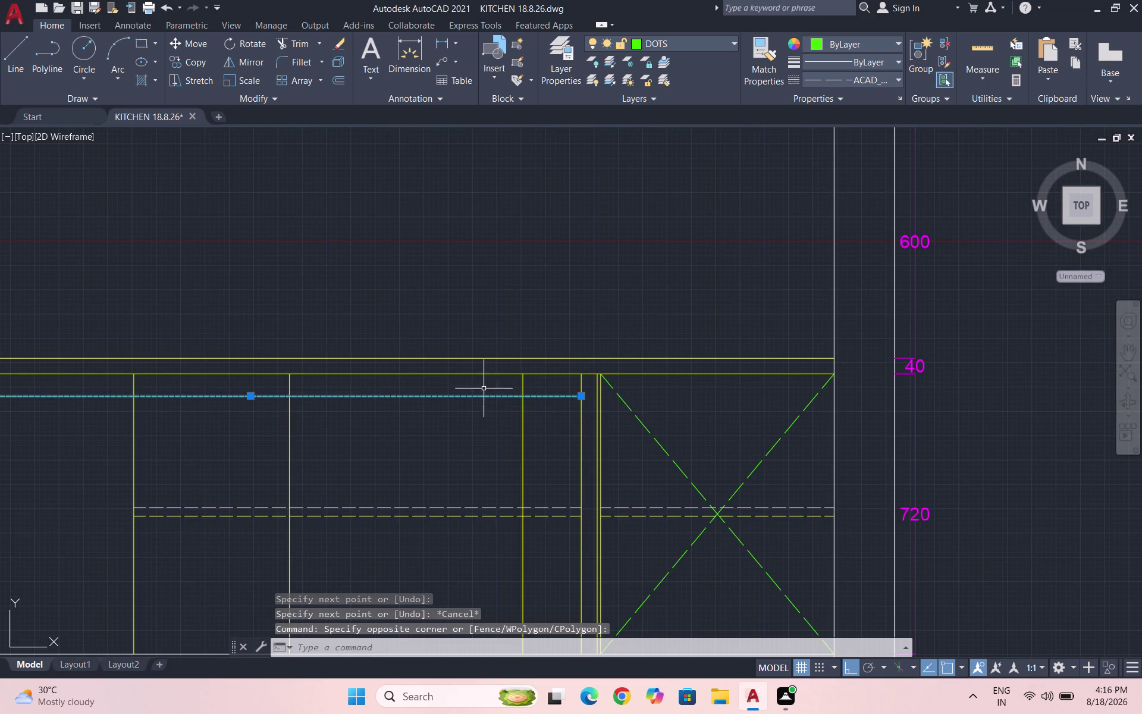
click(876, 77)
click(852, 98)
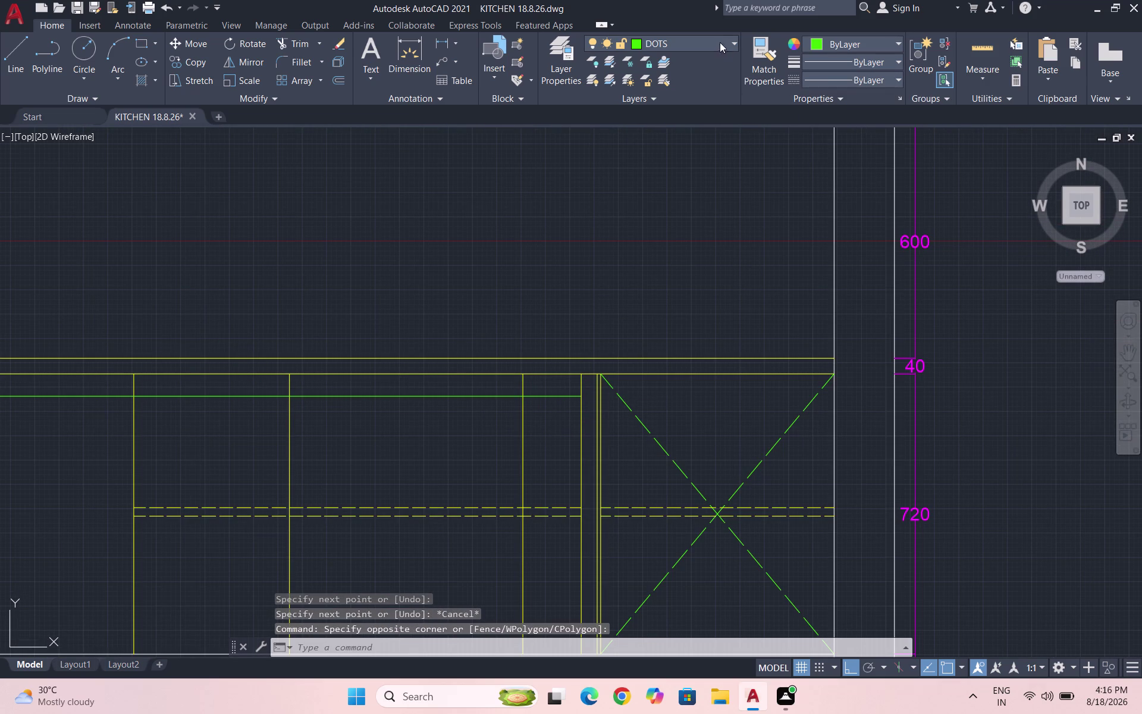
click(701, 37)
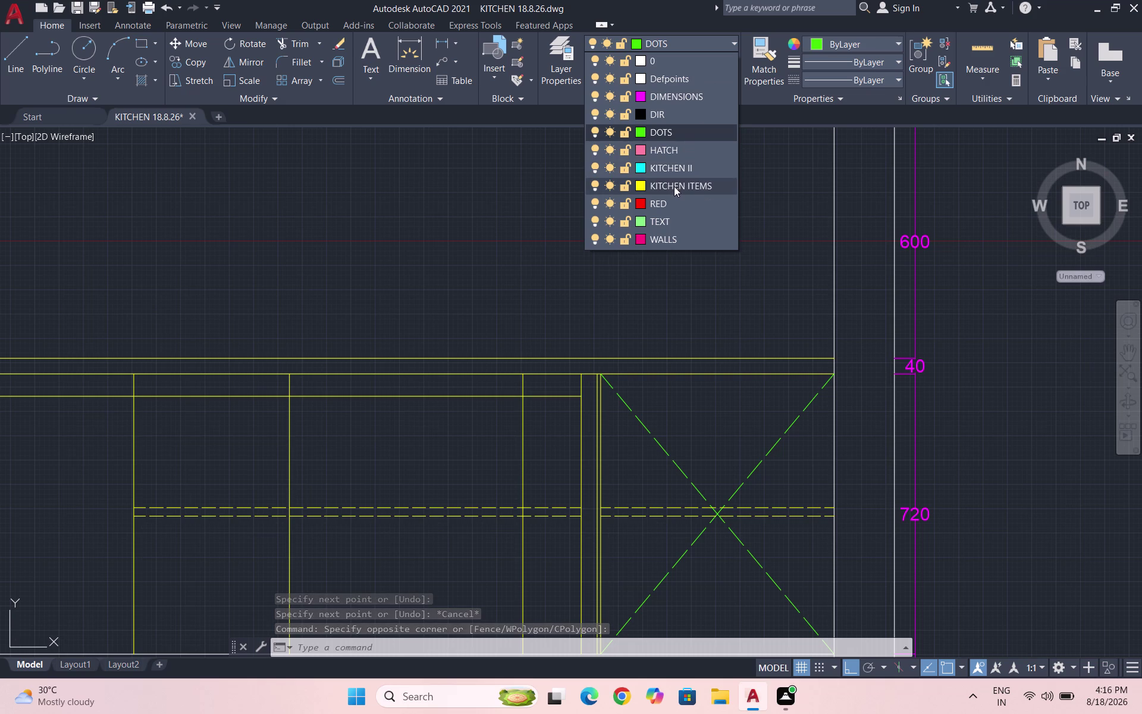
click(674, 186)
key(Escape)
scroll(down, 3)
scroll(up, 3)
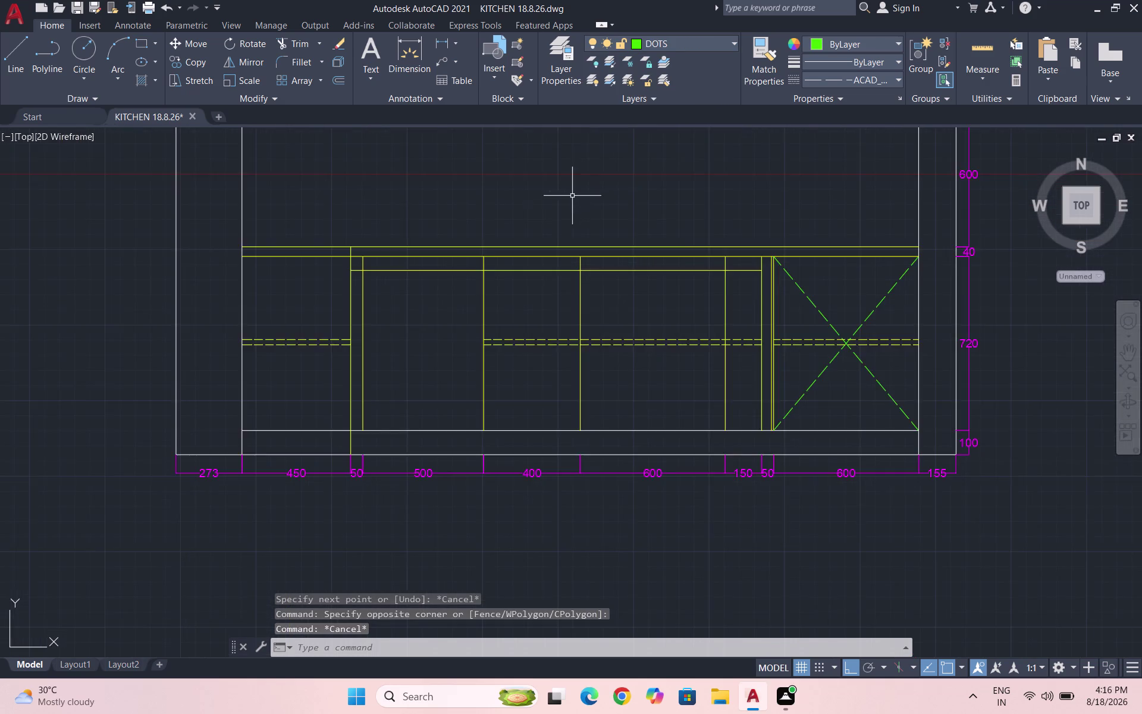
scroll(down, 3)
key(ctrl+s)
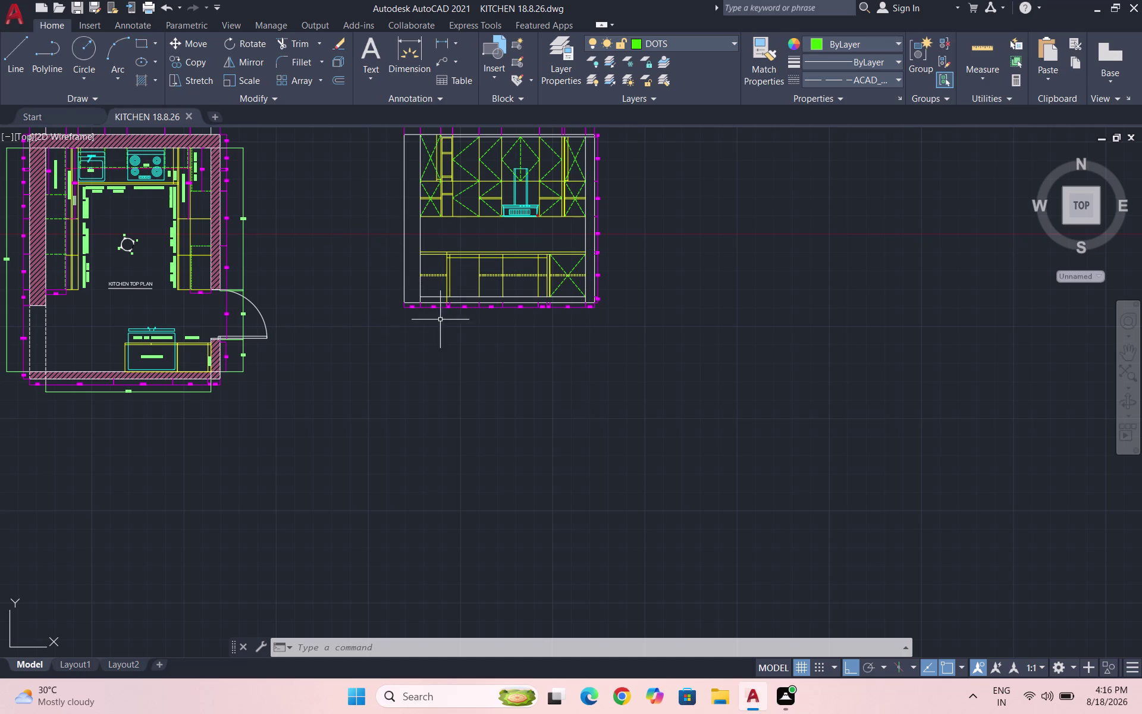
scroll(down, 3)
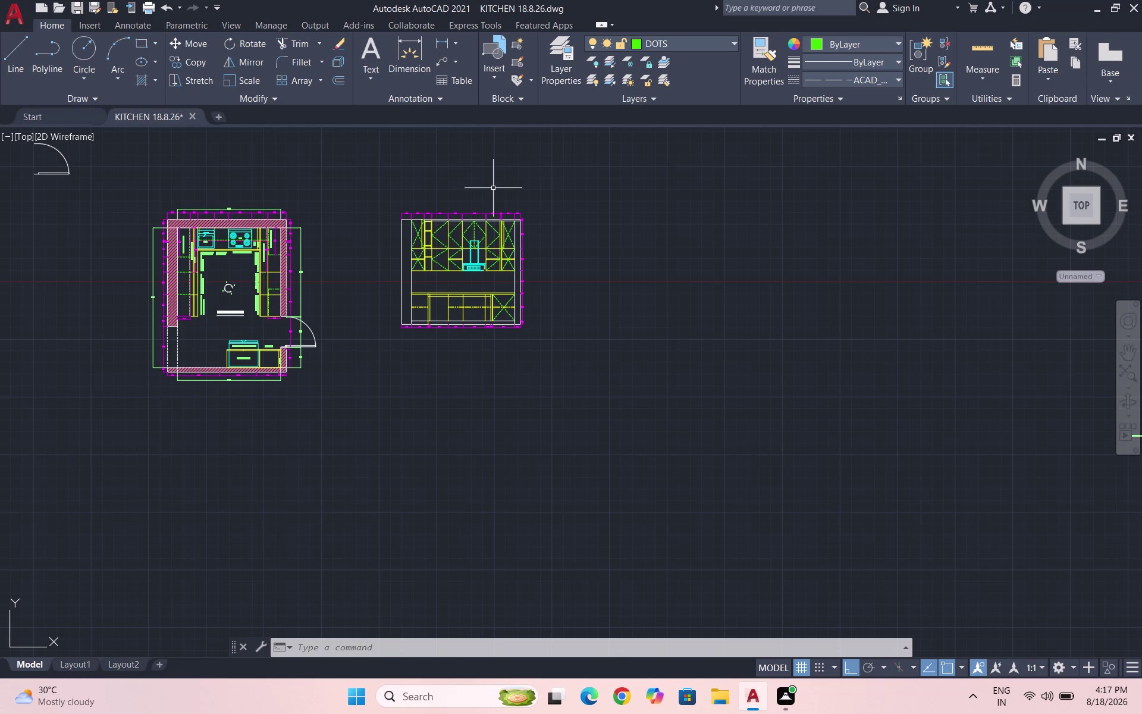
scroll(up, 3)
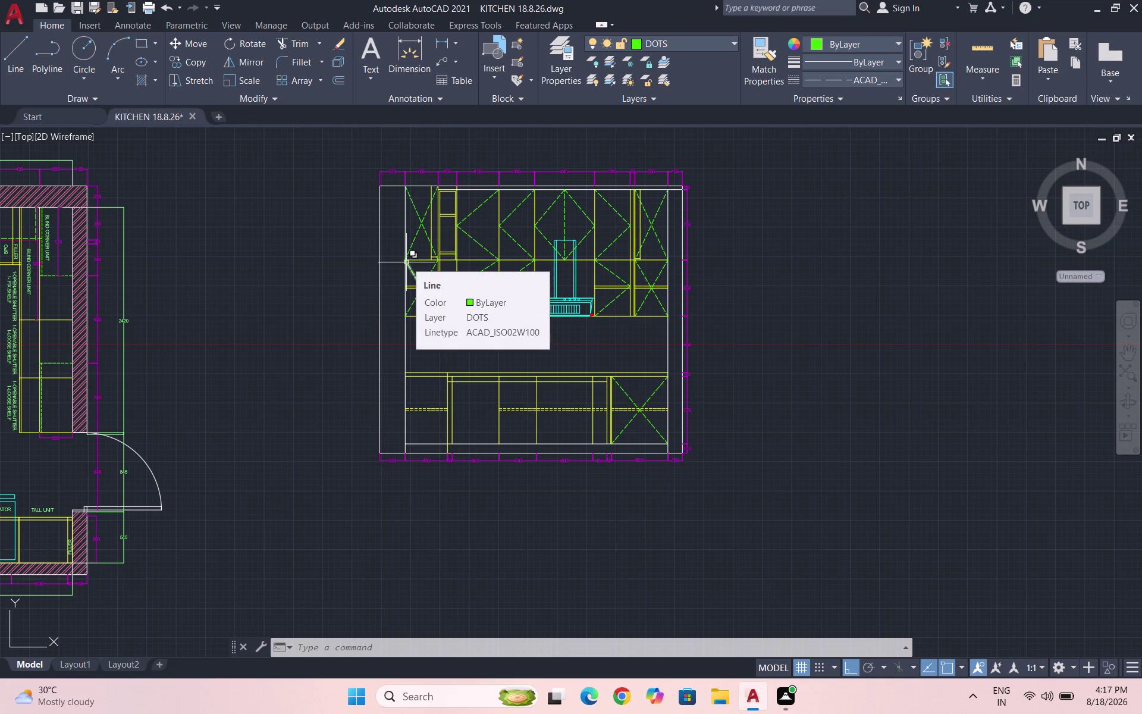
scroll(up, 3)
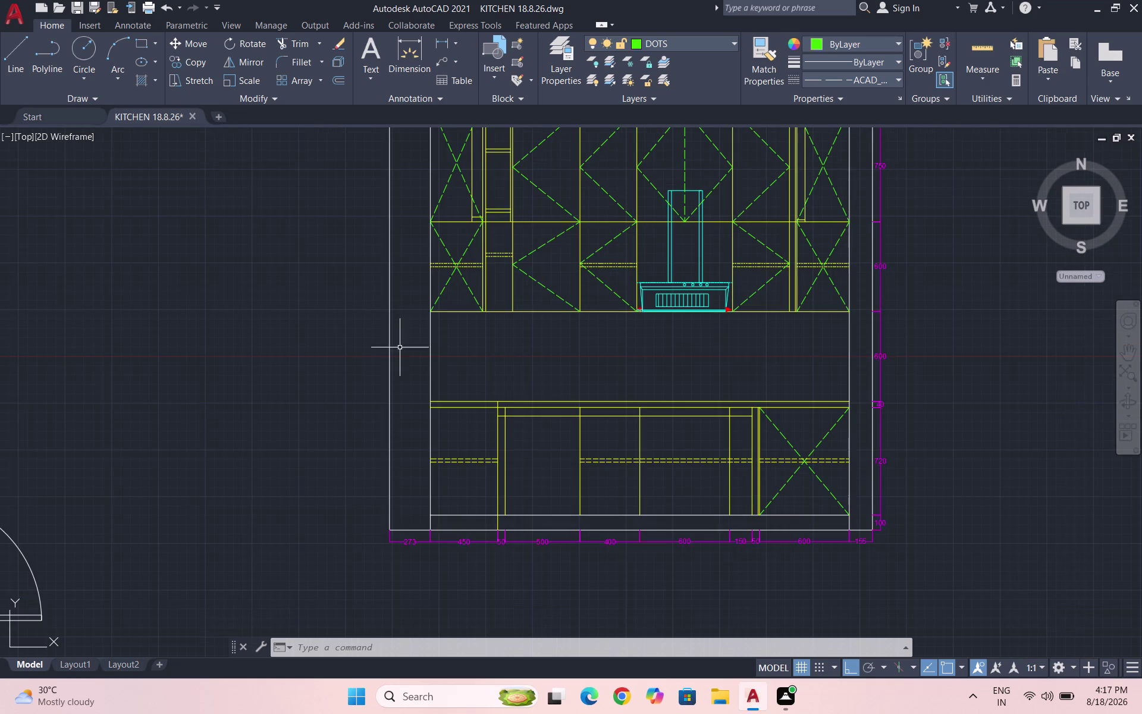
scroll(down, 3)
scroll(up, 3)
scroll(up, 3)
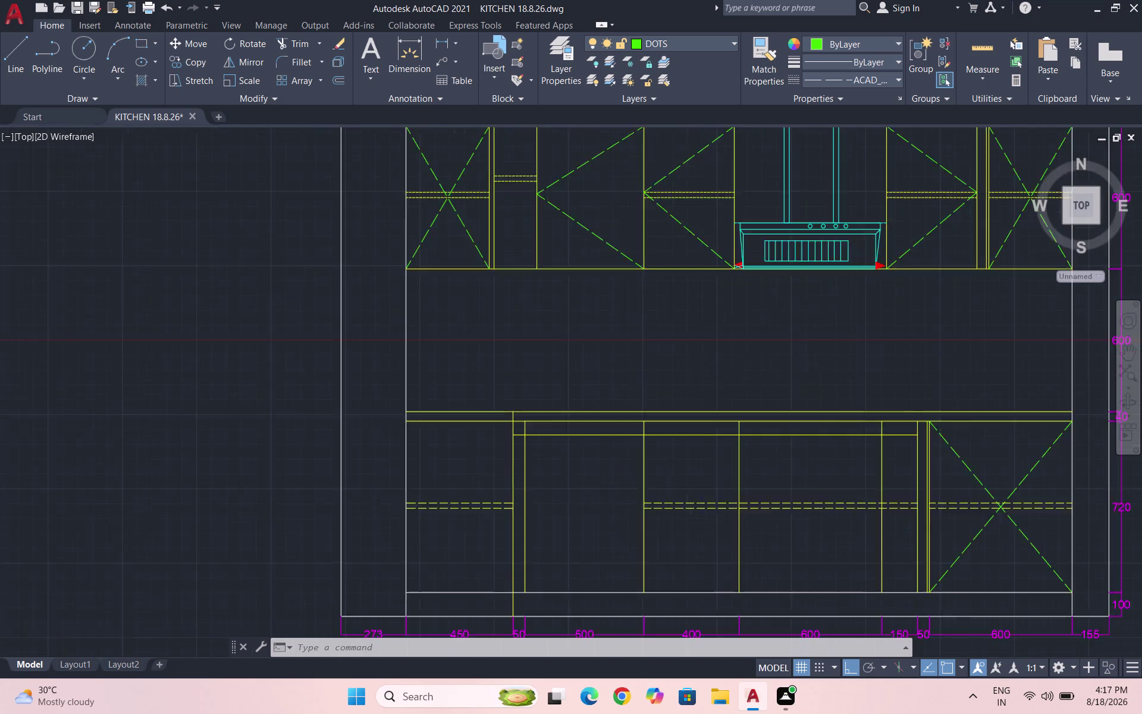
Fence-trim the crossing lines at the worktop's left end in the elevation.
text(TR)
key(Return)
key(Return)
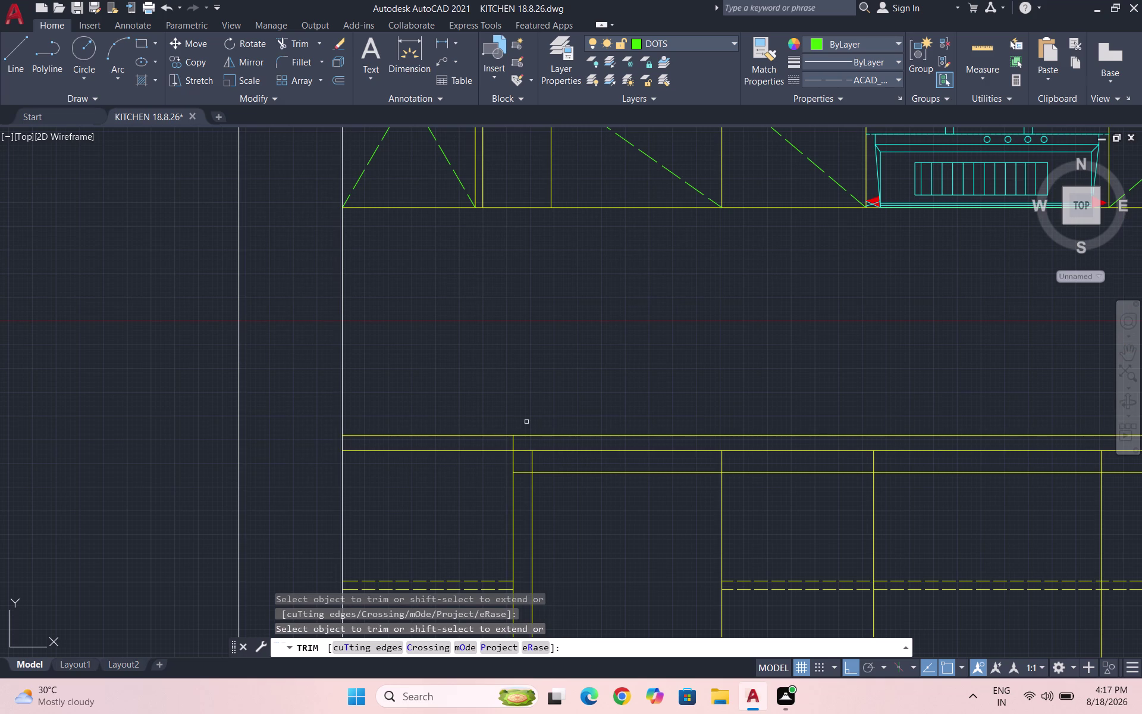
click(510, 446)
drag(511, 446, 529, 443)
scroll(down, 3)
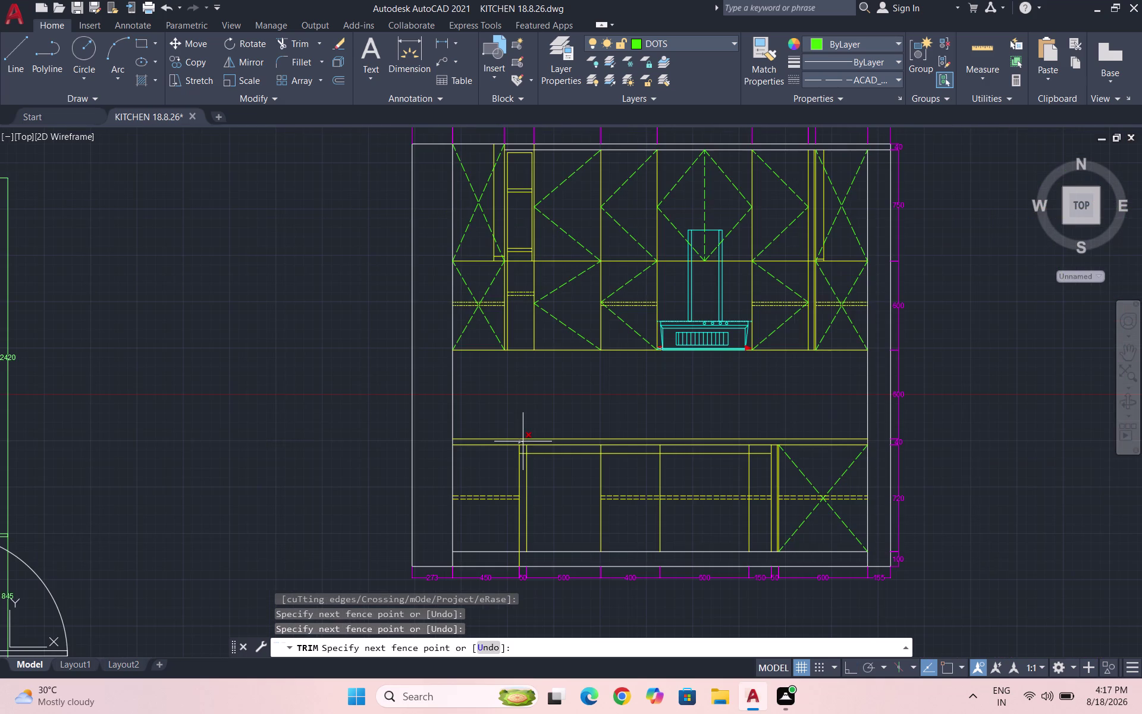
scroll(up, 3)
click(518, 446)
scroll(down, 3)
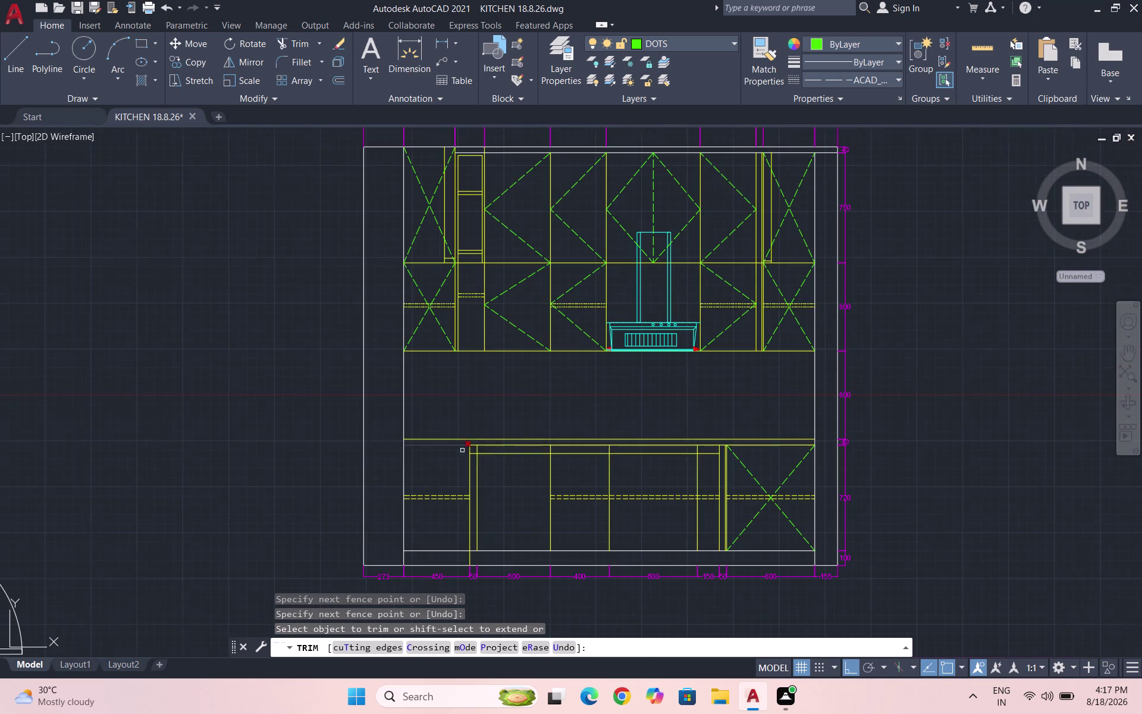
scroll(up, 3)
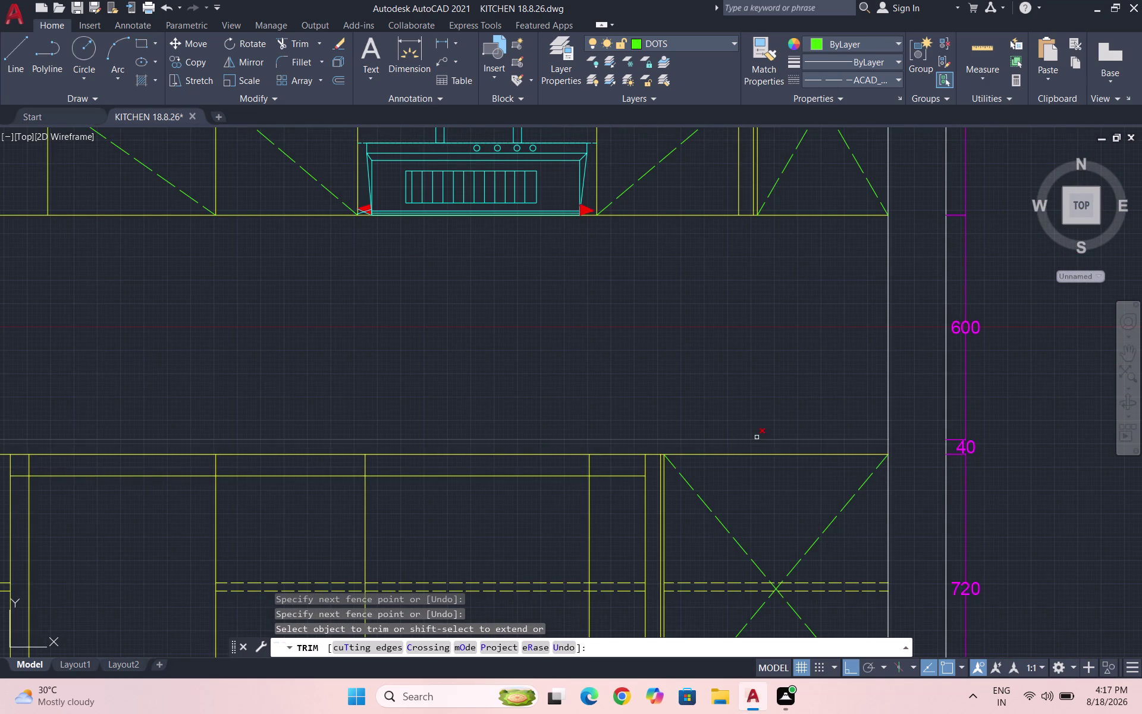
key(Escape)
Quick-save the kitchen drawing.
scroll(down, 3)
key(Escape)
key(ctrl+s)
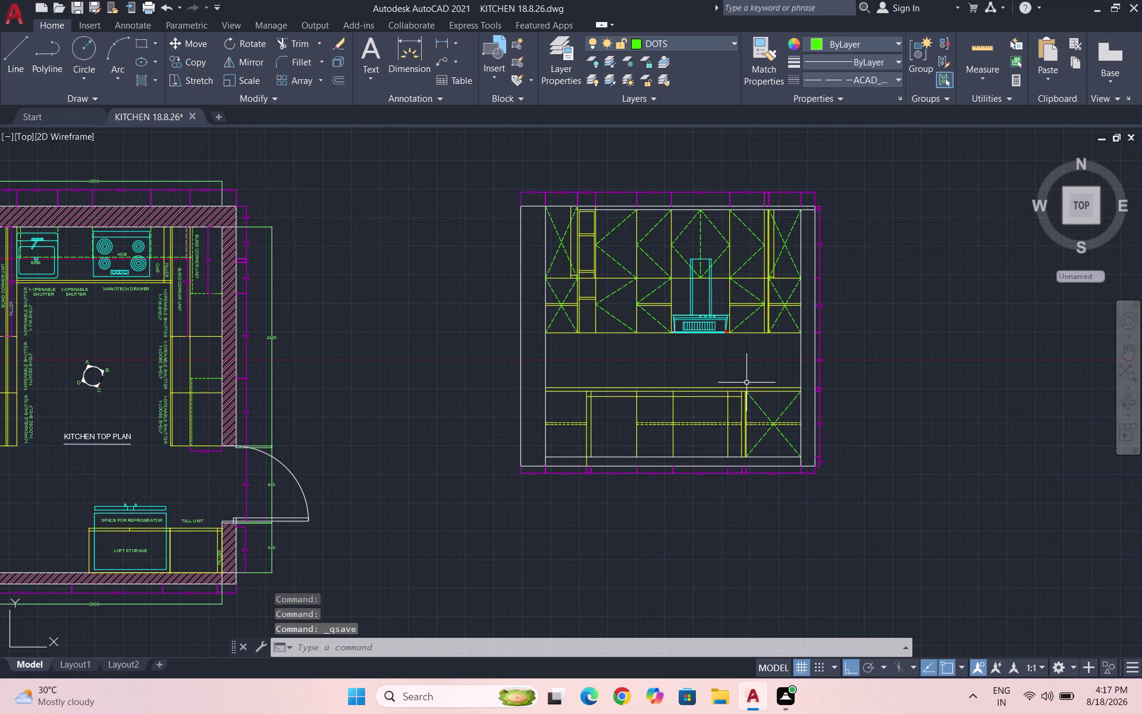
scroll(up, 3)
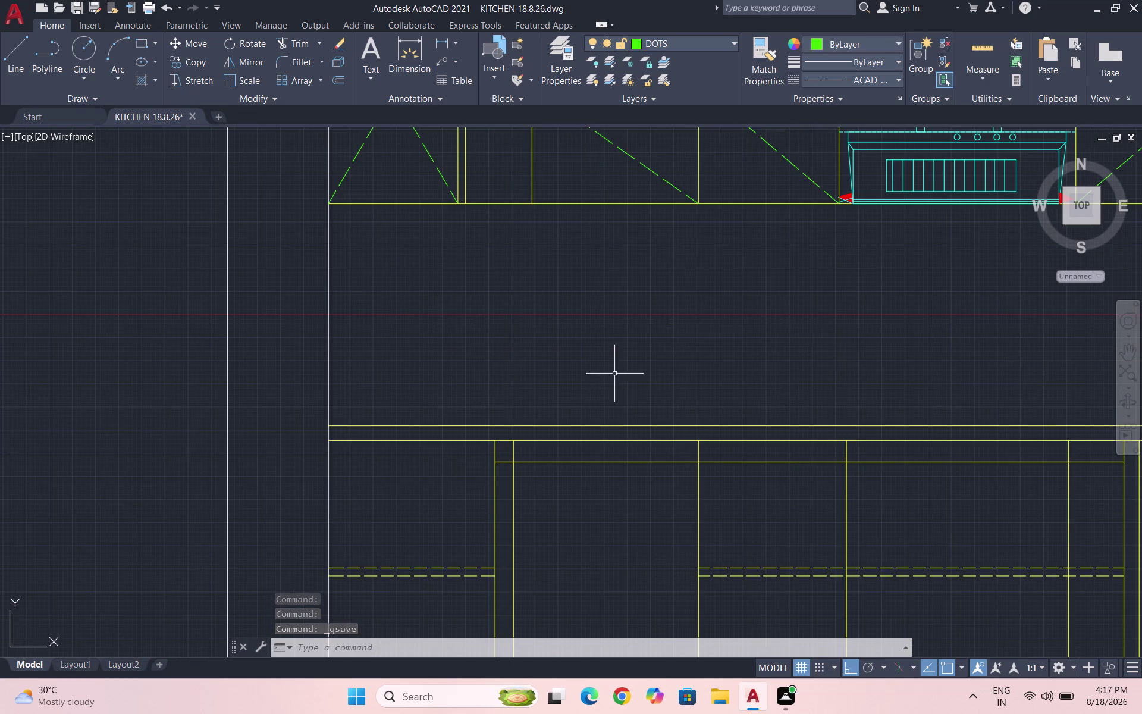
scroll(up, 3)
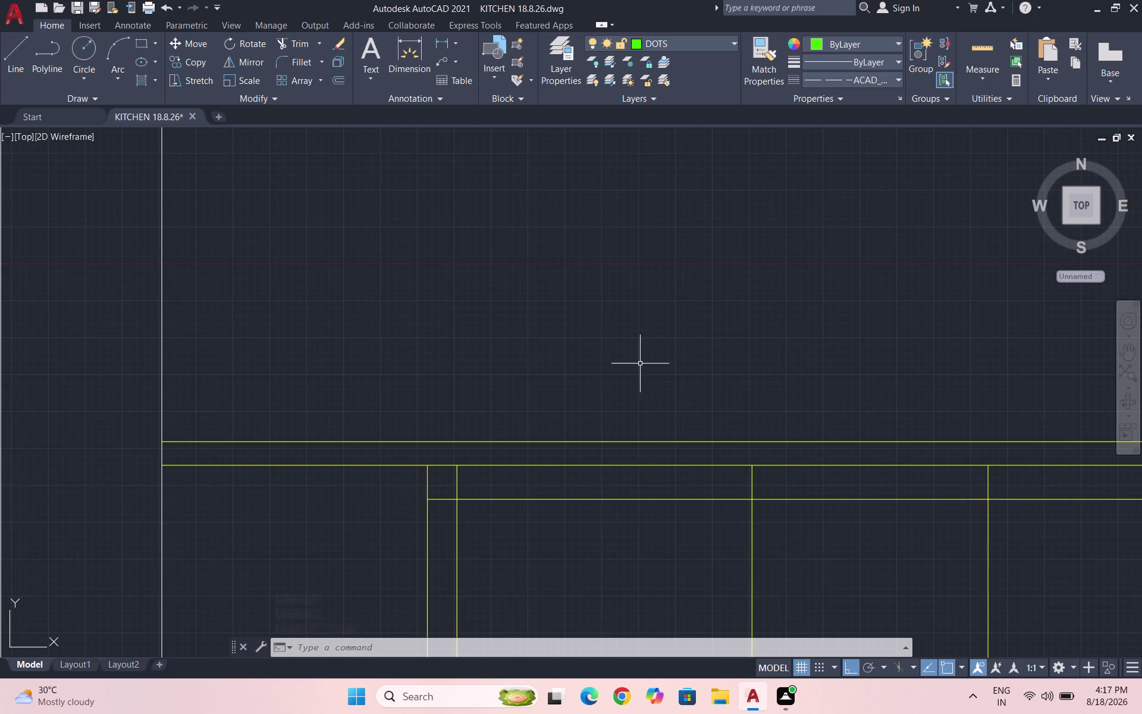
click(714, 42)
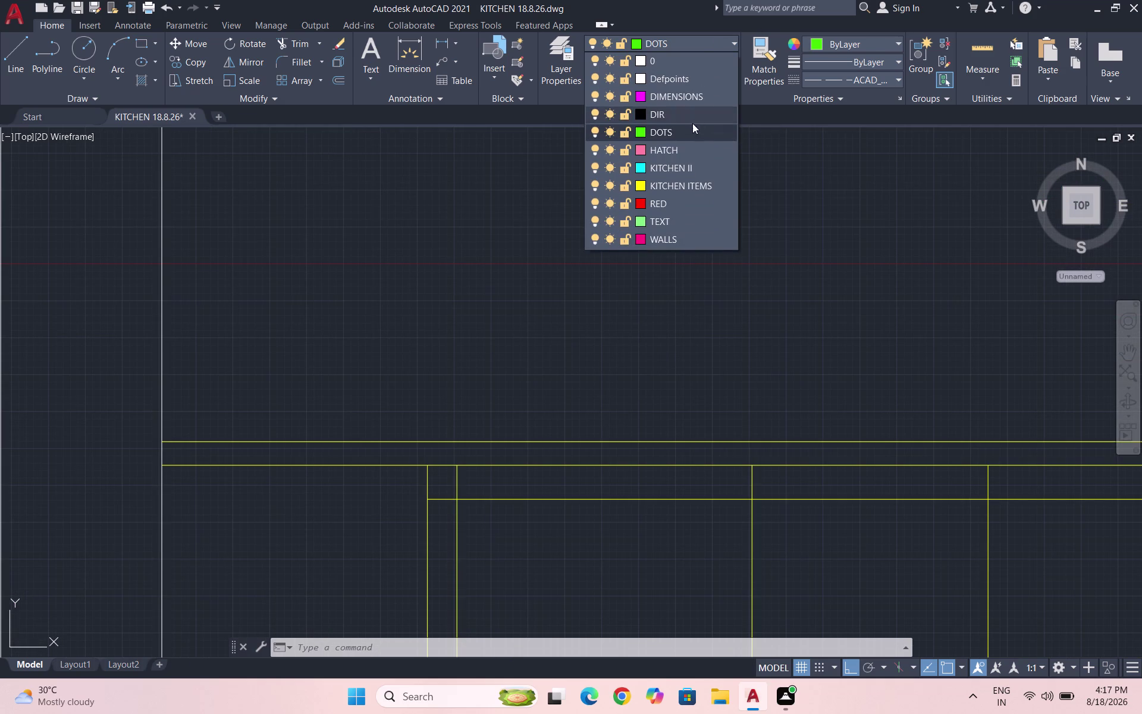
Make KITCHEN II the current layer.
click(681, 168)
click(869, 76)
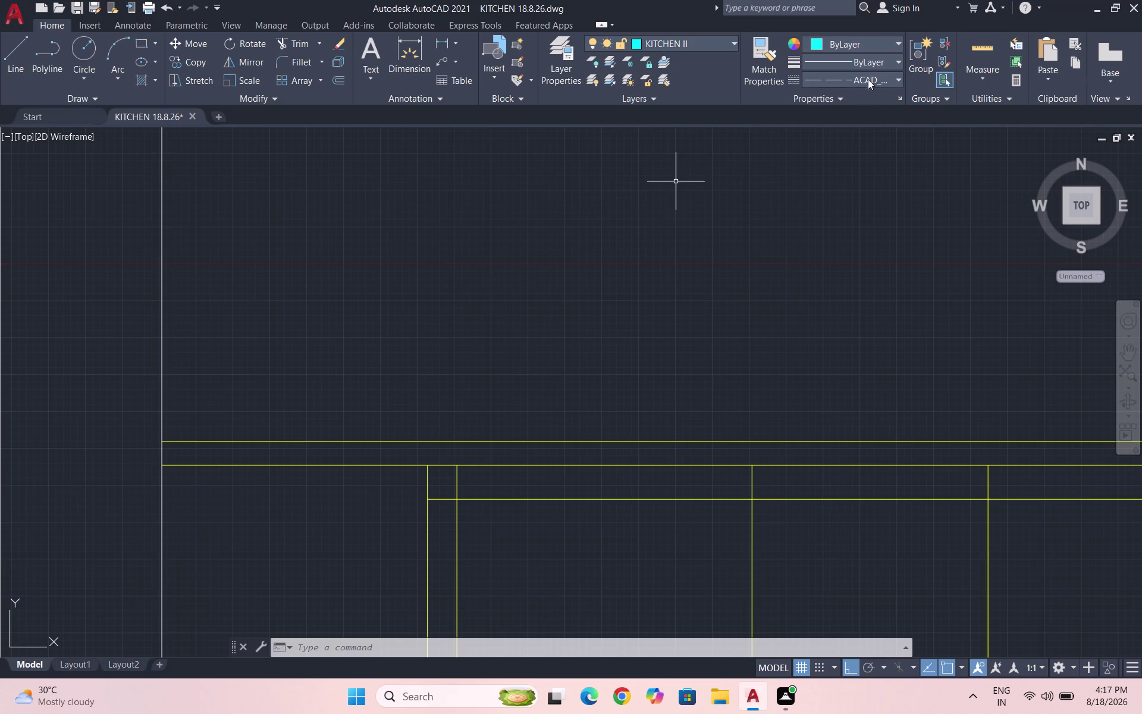
click(857, 100)
Draw a small trial rectangle near the countertop with REC.
text(REC)
key(Return)
scroll(down, 3)
scroll(down, 3)
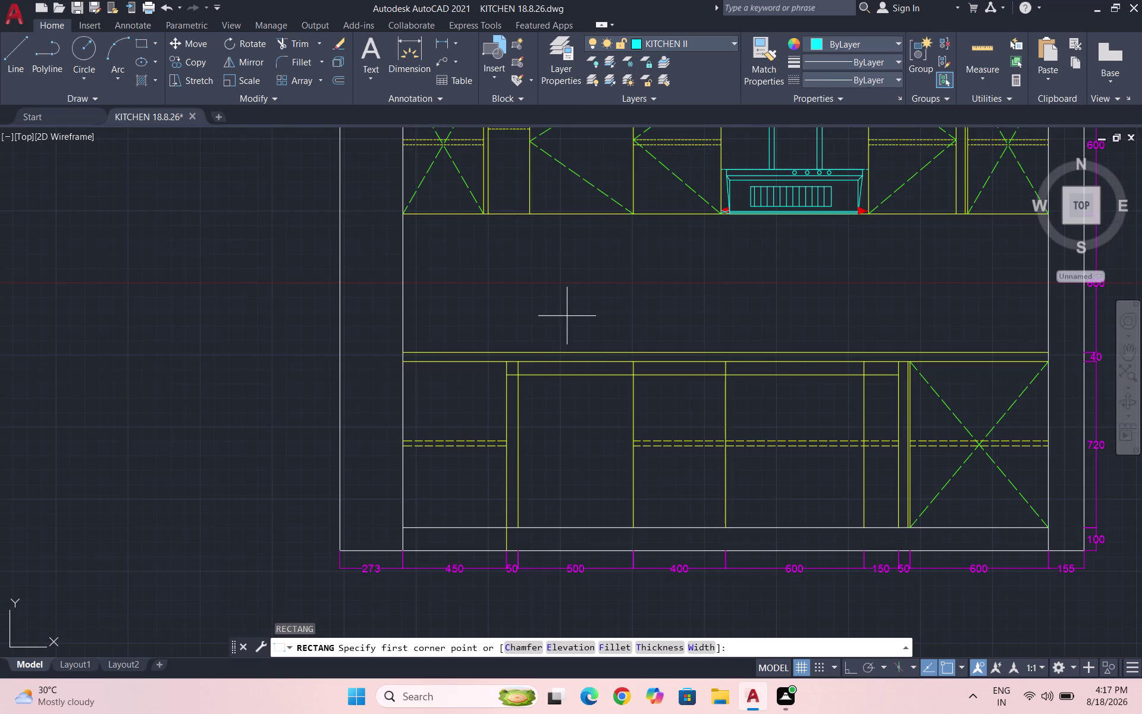
scroll(up, 3)
scroll(down, 3)
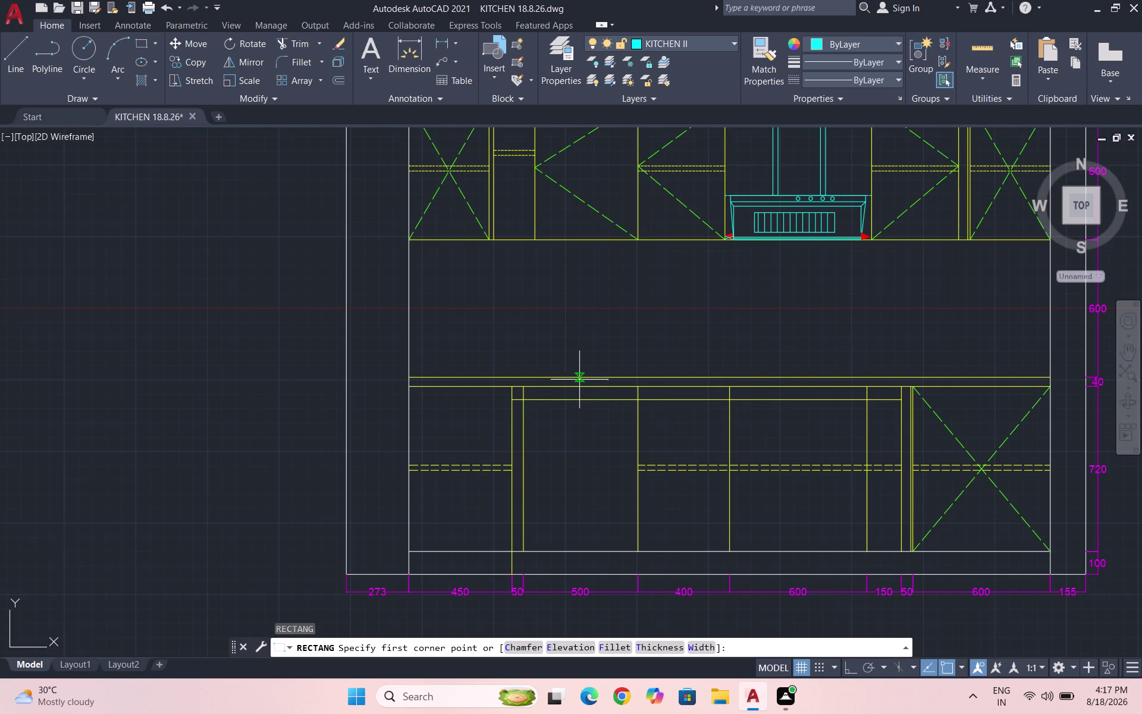
scroll(up, 3)
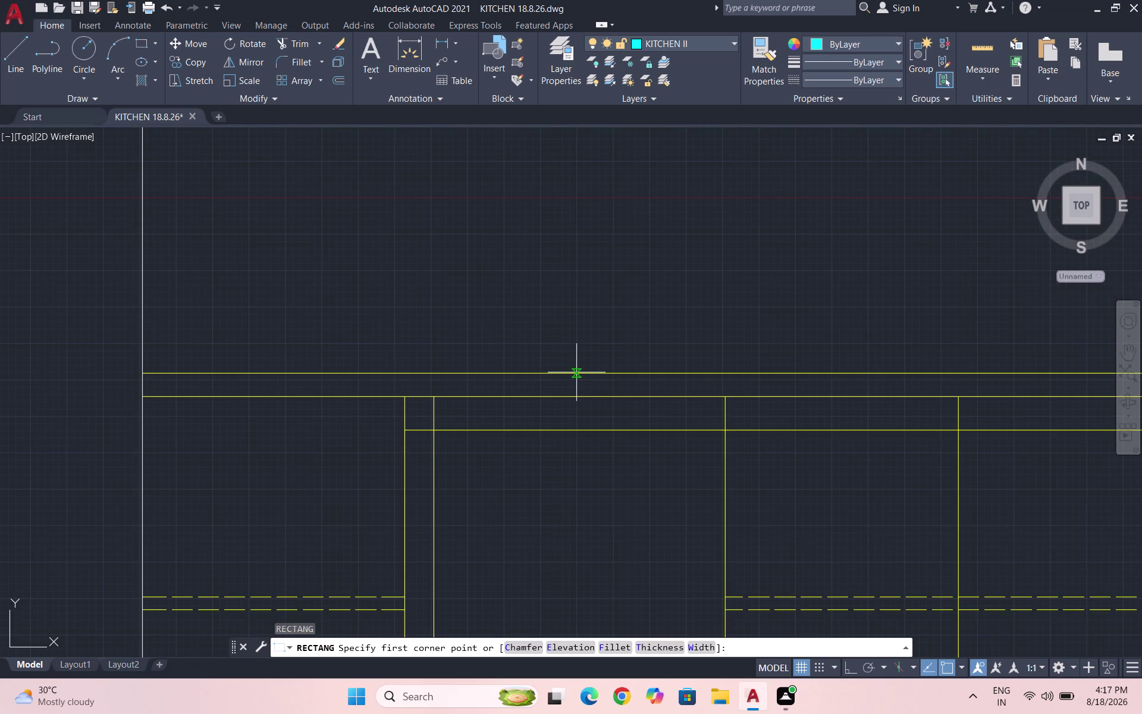
scroll(up, 3)
click(541, 348)
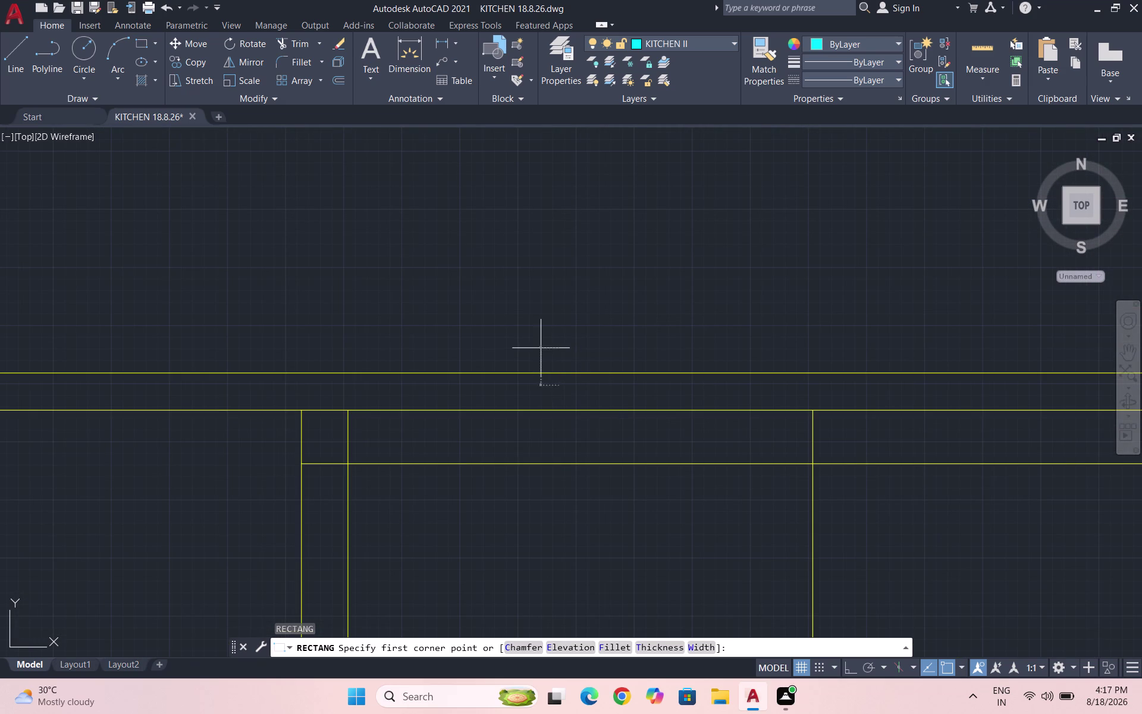
click(616, 374)
key(Escape)
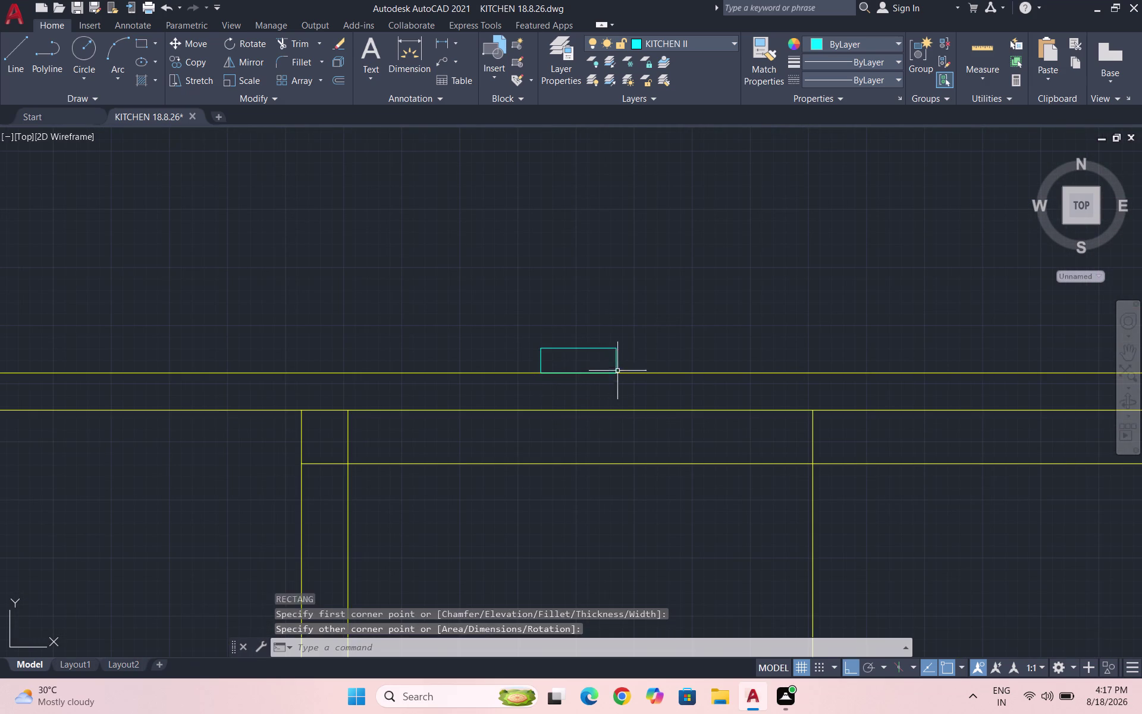
Select and delete the trial rectangle.
scroll(down, 3)
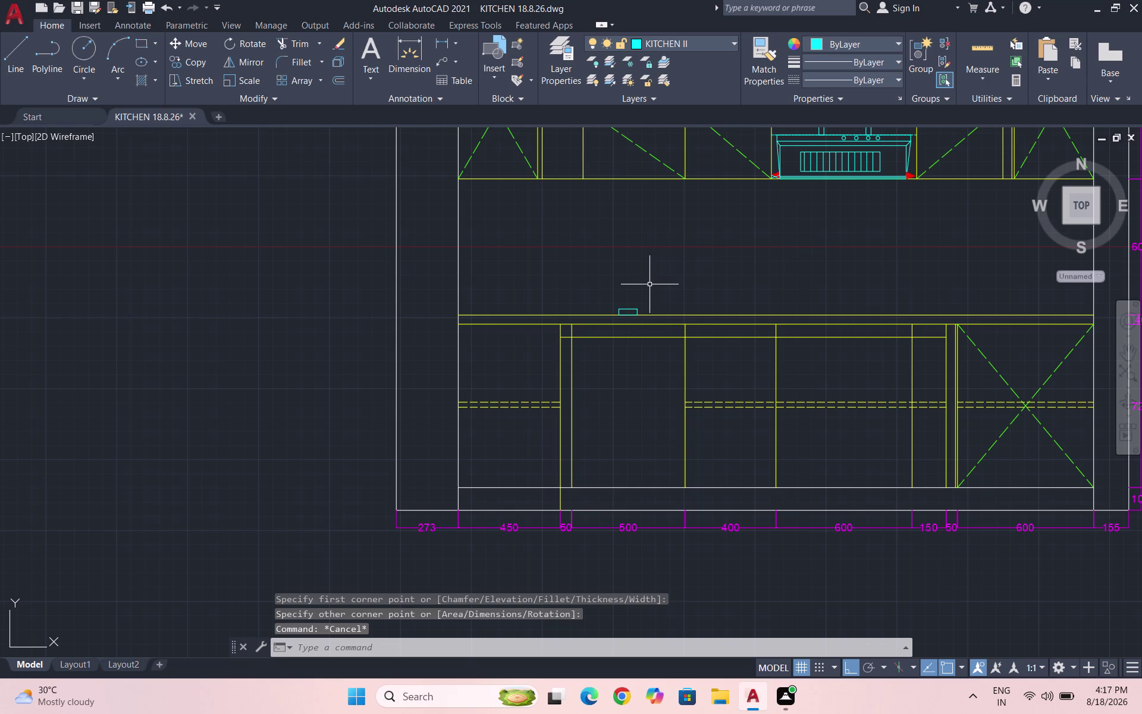
scroll(up, 3)
drag(635, 357, 632, 350)
click(593, 337)
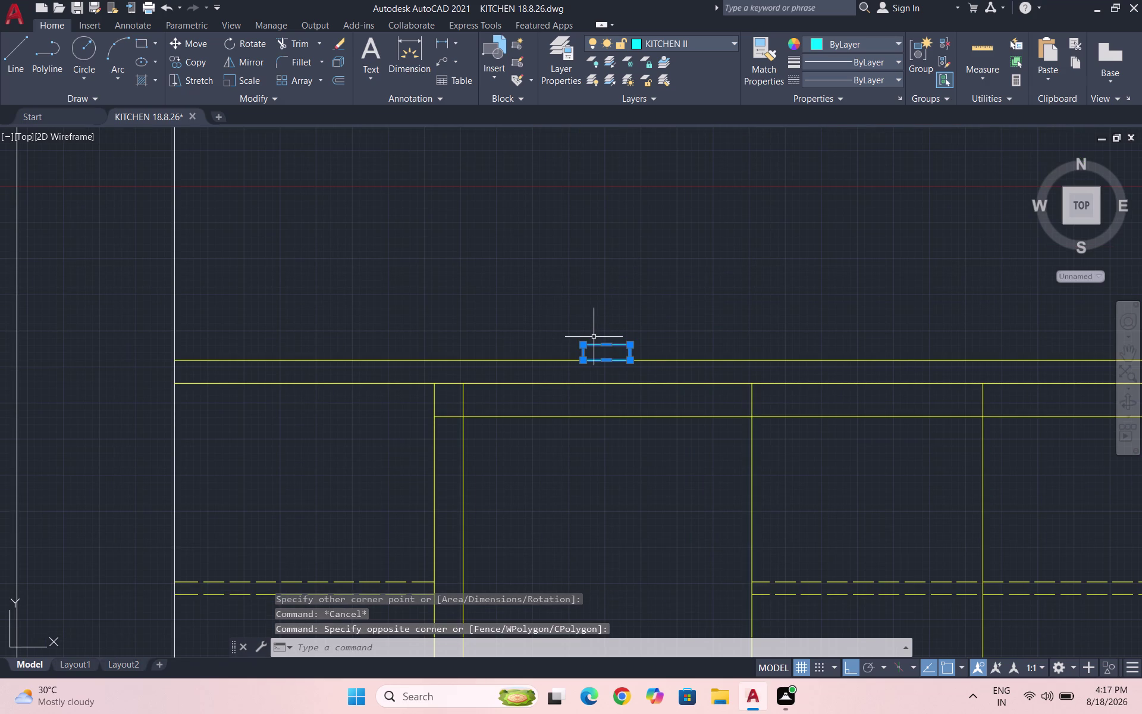
key(Delete)
Redraw the small tap-base rectangle on the countertop.
text(REC)
key(Return)
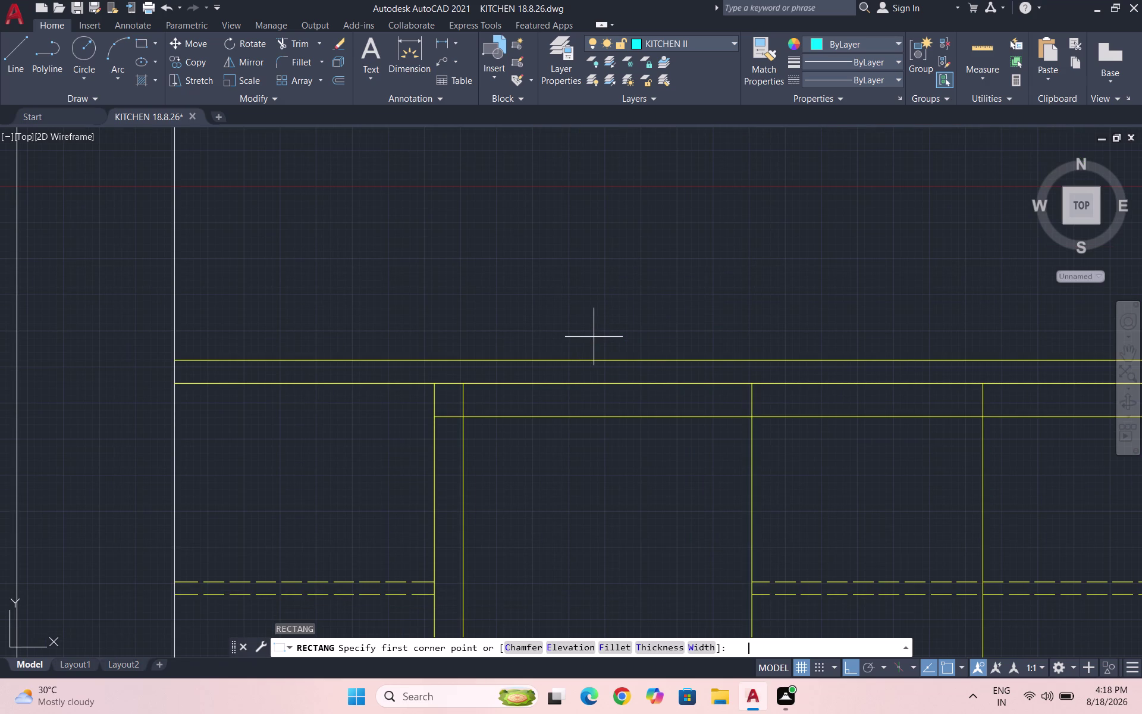
click(543, 342)
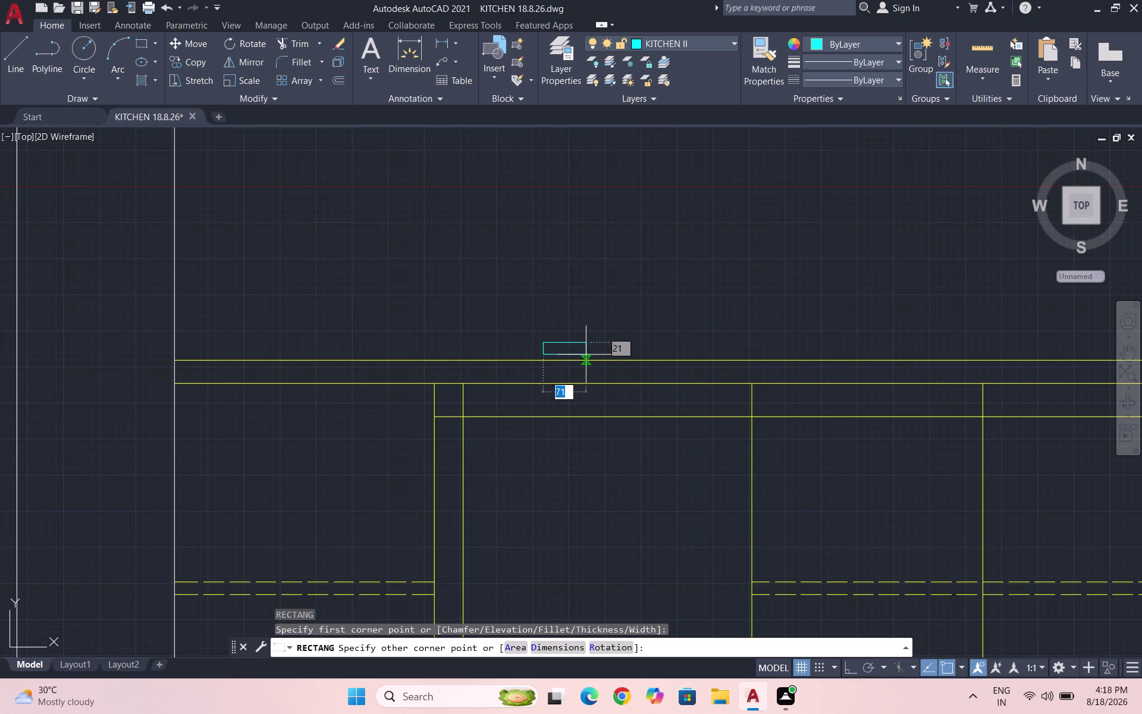
click(619, 360)
key(Escape)
key(Escape)
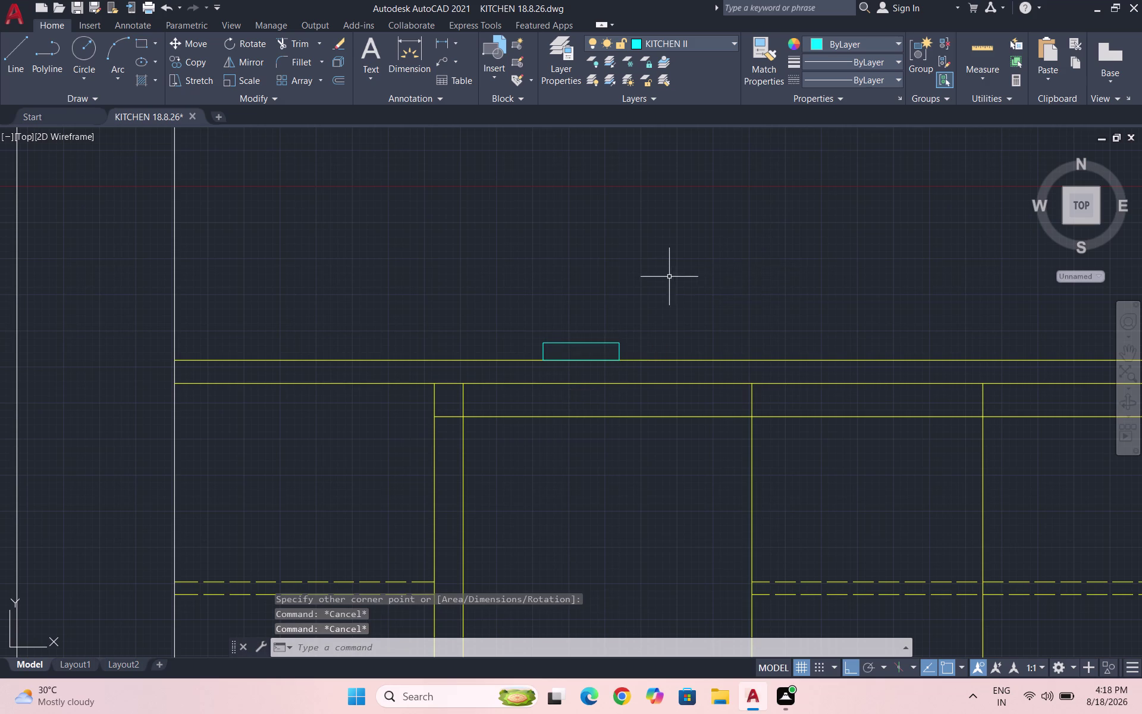
Move the rectangle onto the countertop line, shifted slightly right.
scroll(up, 3)
drag(641, 364, 594, 365)
click(581, 355)
key(m)
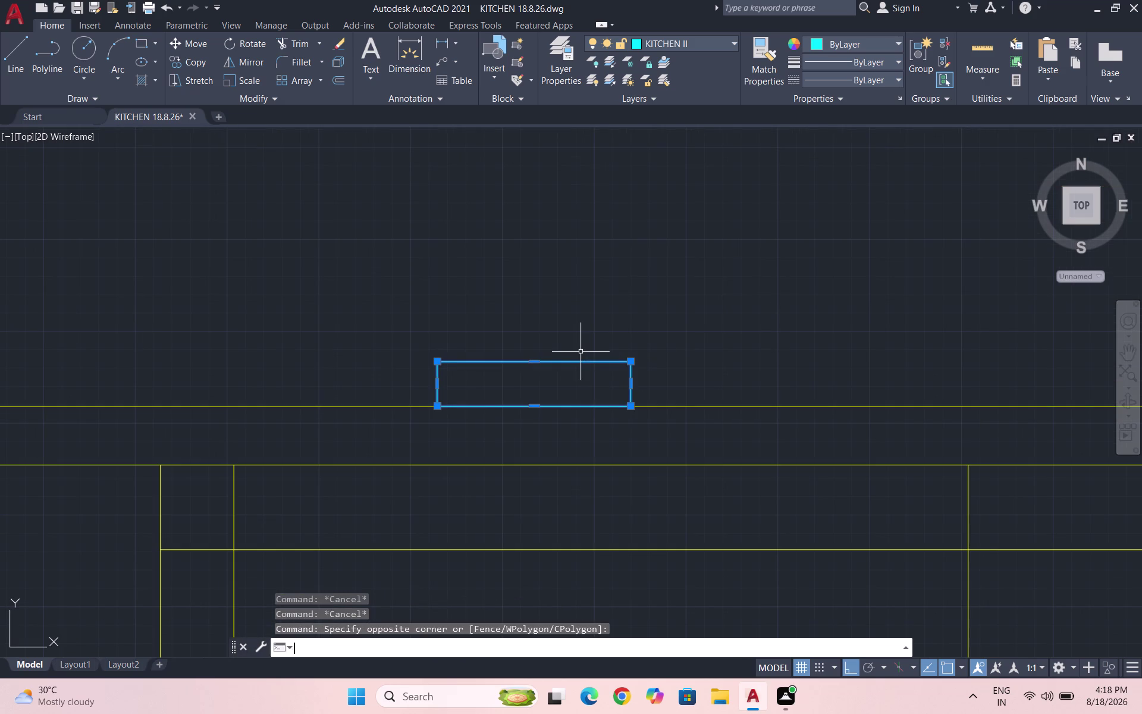
key(Return)
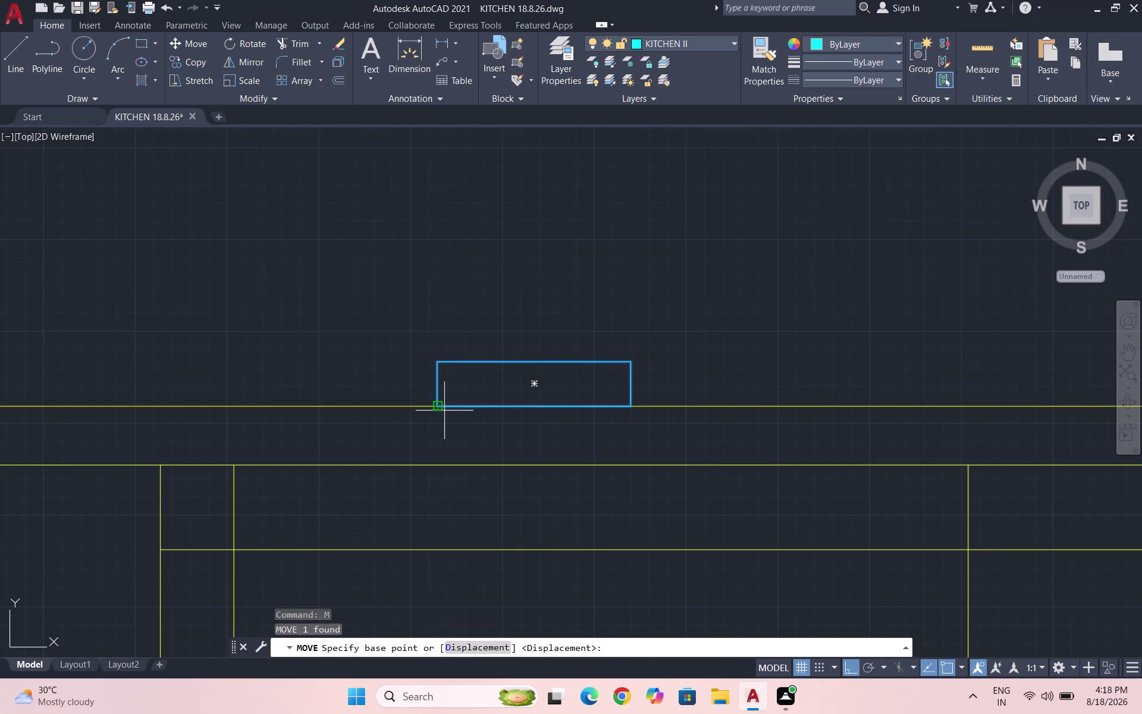
click(437, 408)
click(475, 410)
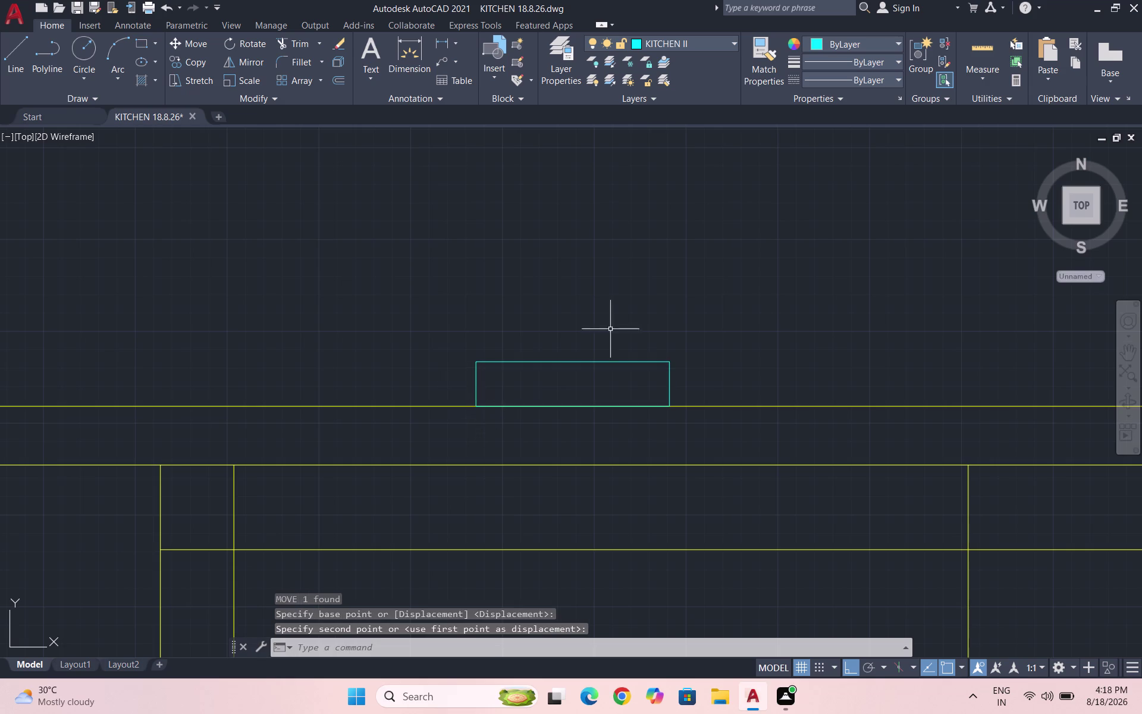
Save the kitchen drawing with Ctrl+S.
scroll(down, 3)
key(Escape)
key(Escape)
key(ctrl+s)
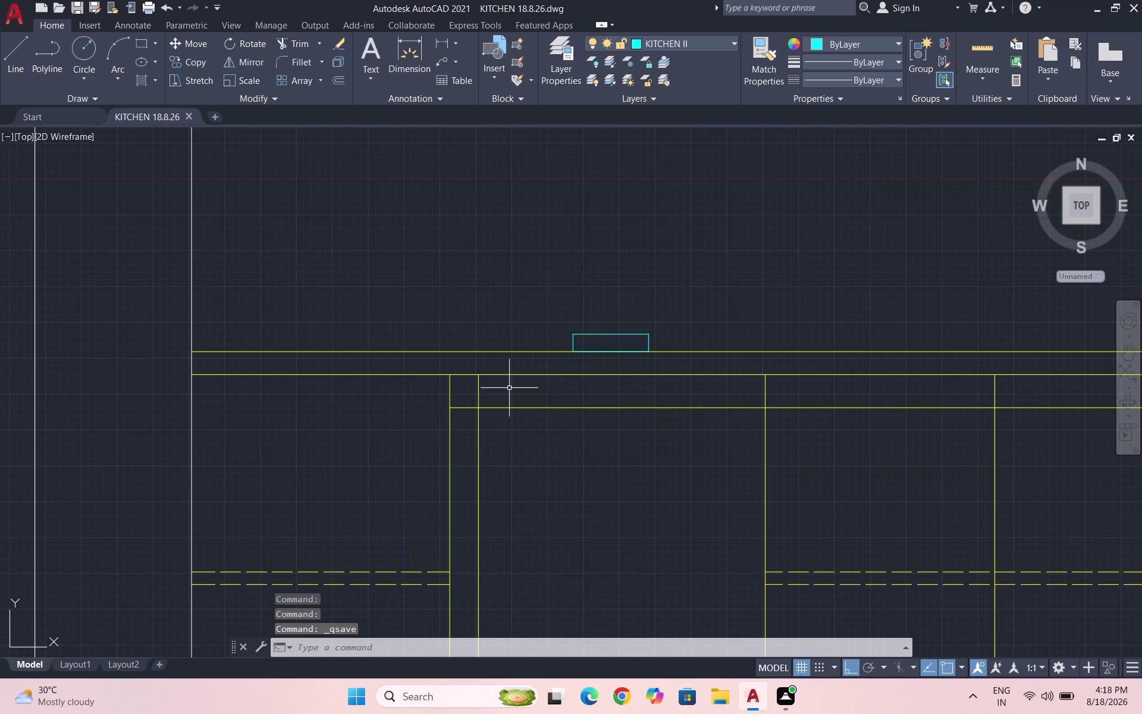
Start a line, cancel it, and adjust the view around the rectangle.
scroll(up, 3)
key(l)
key(Return)
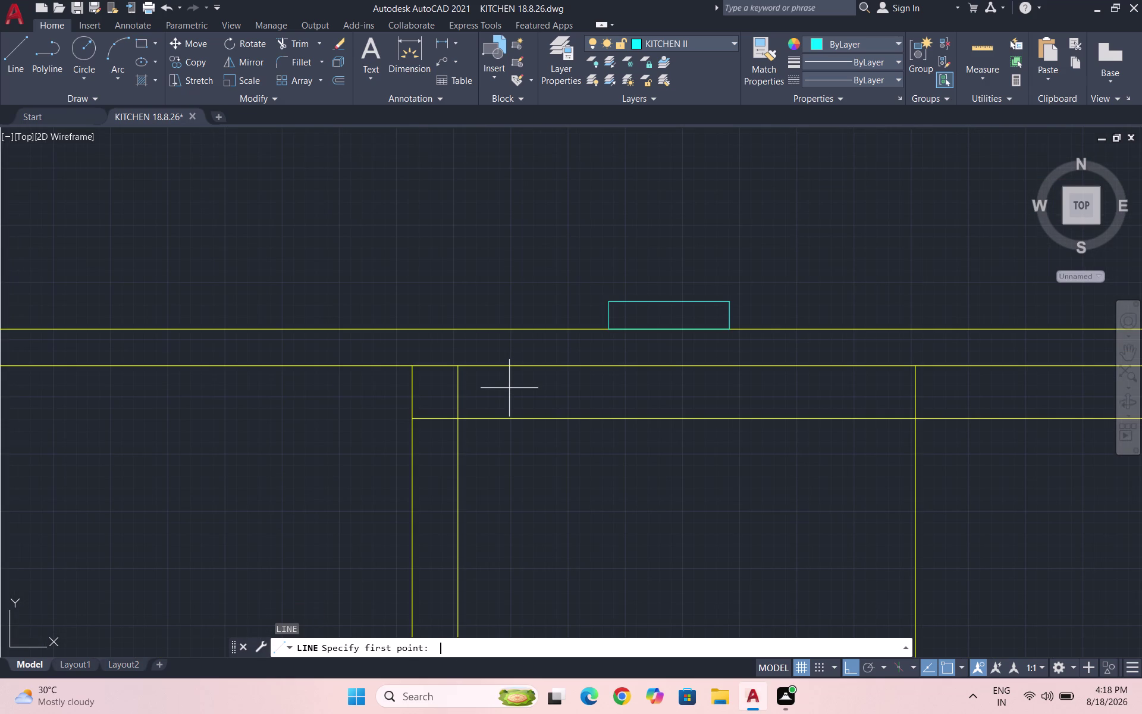
scroll(up, 3)
scroll(down, 3)
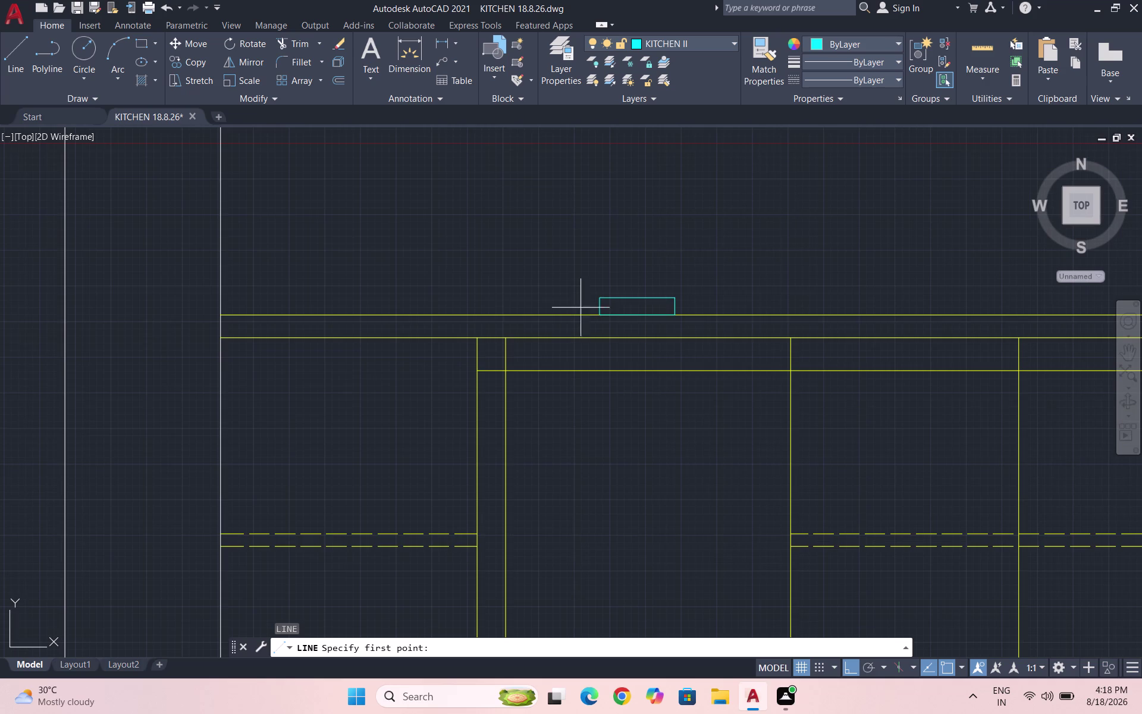
key(Escape)
scroll(down, 3)
scroll(up, 3)
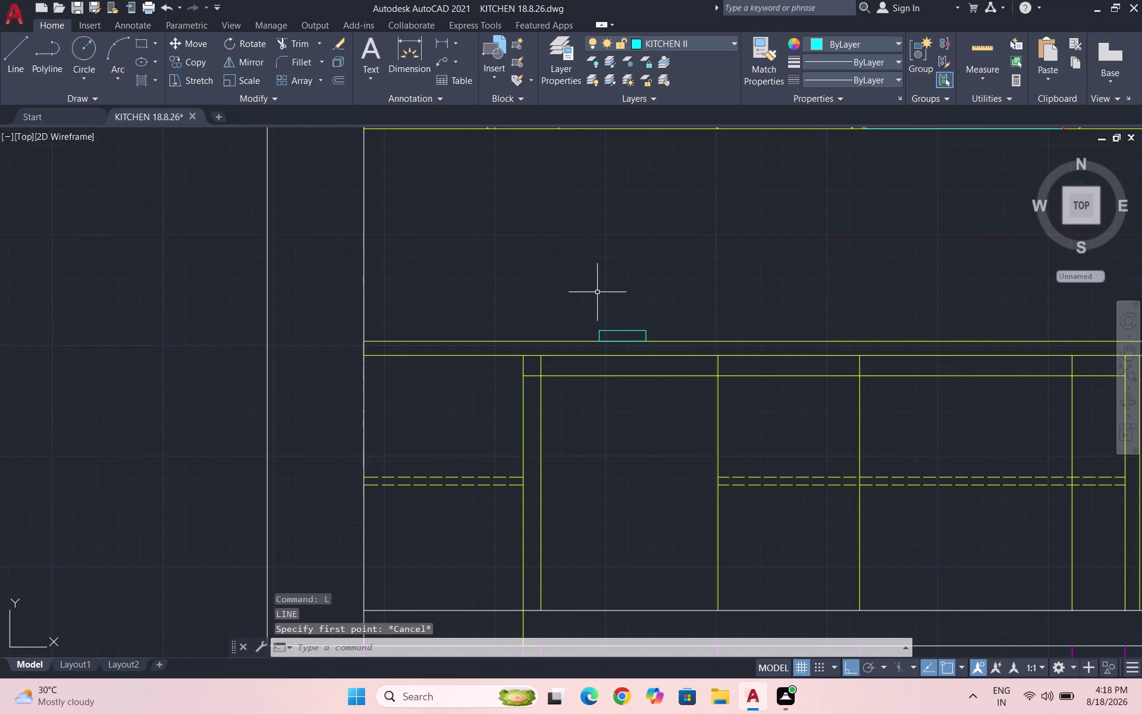
scroll(up, 3)
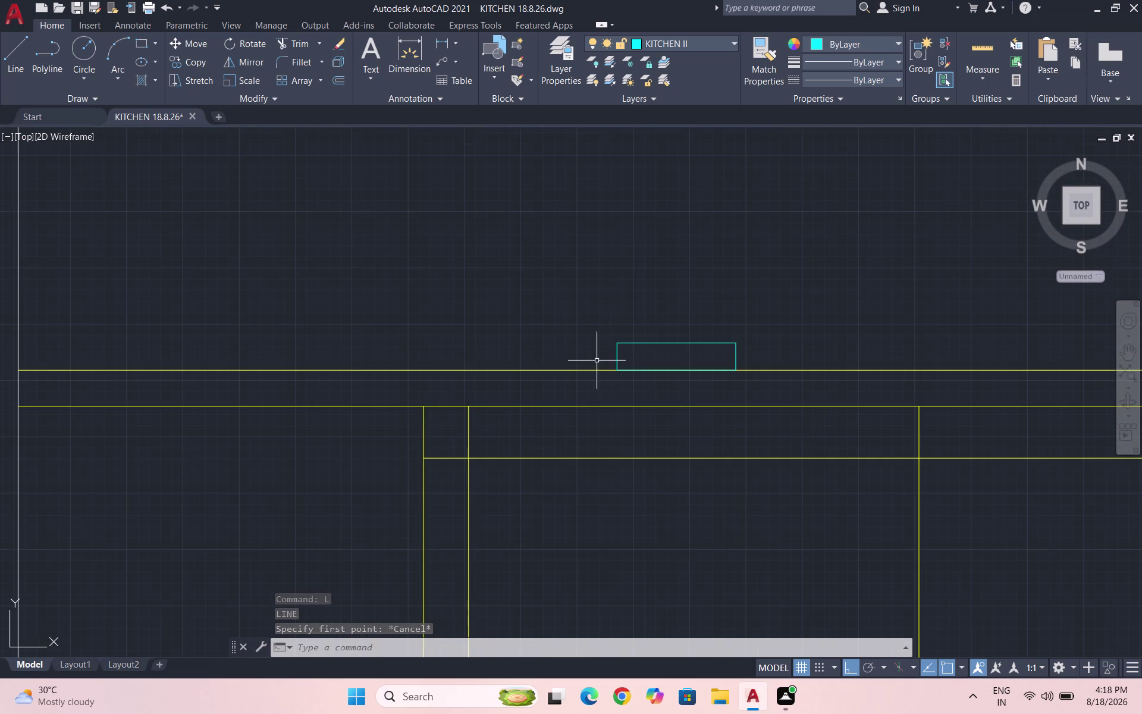
Draw the tap outline edges from the rectangle's corner up, across and down.
key(l)
key(Return)
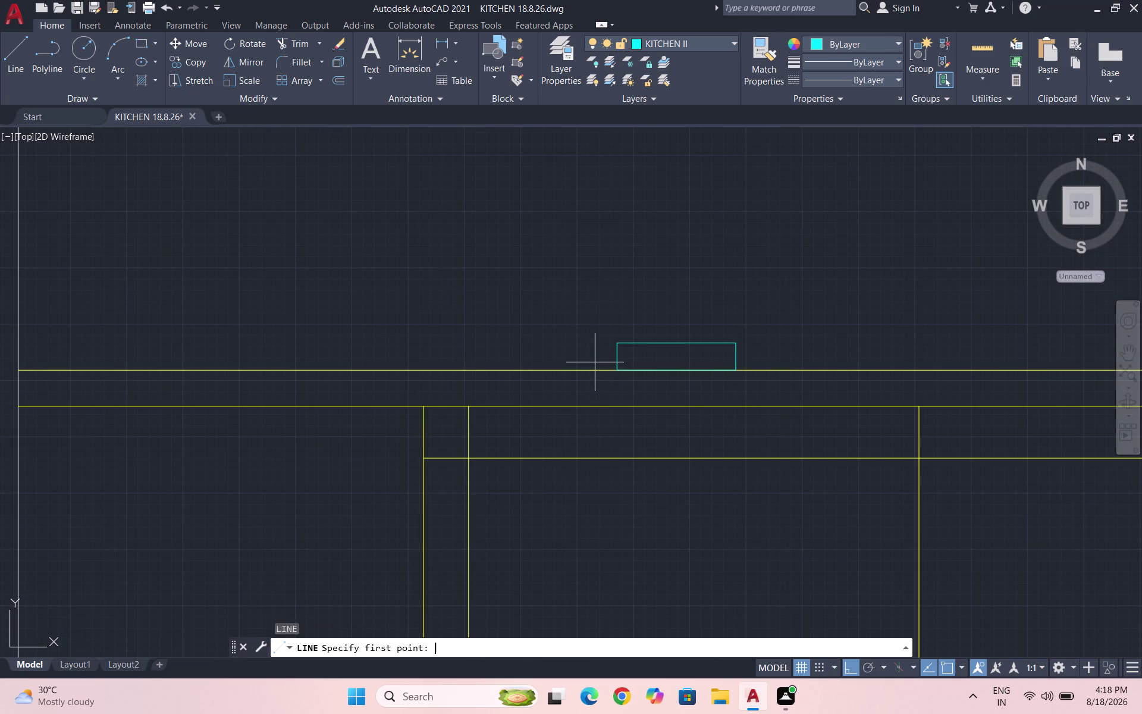
double_click(593, 371)
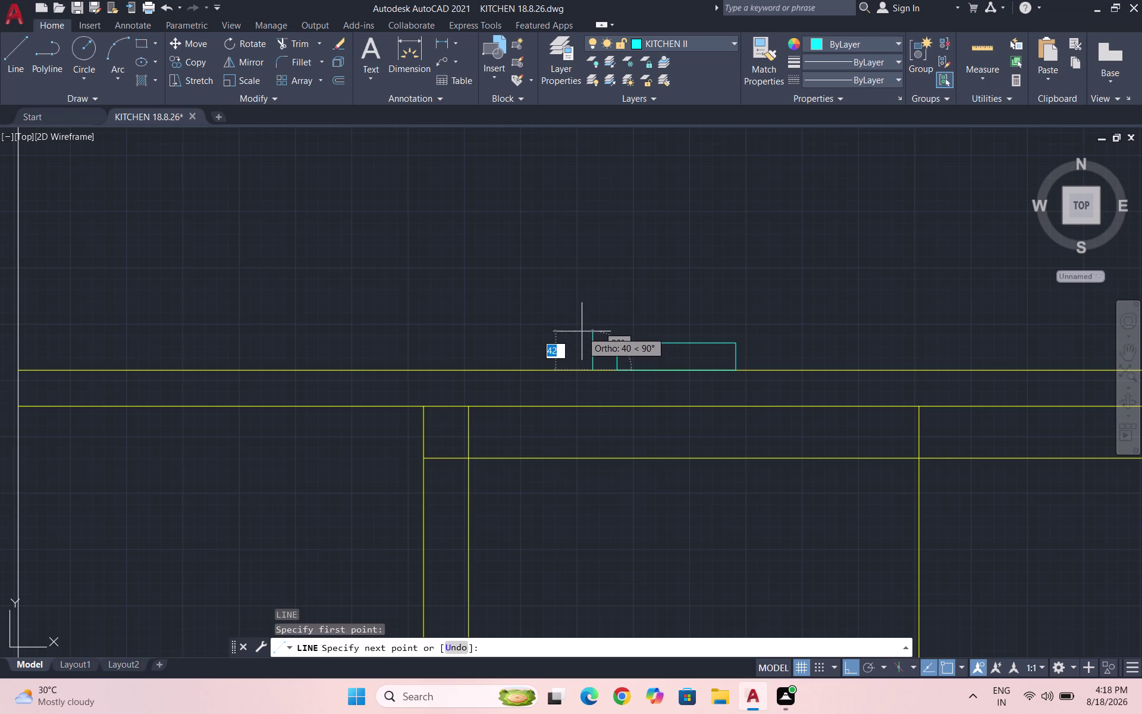
click(583, 327)
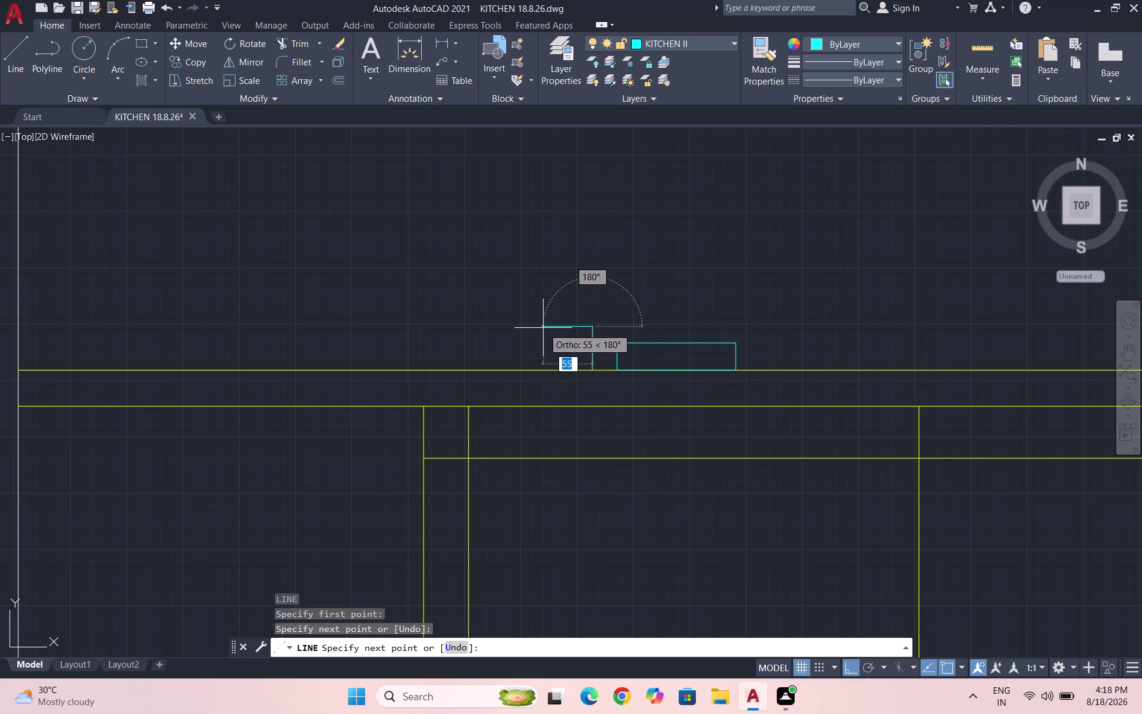
click(546, 328)
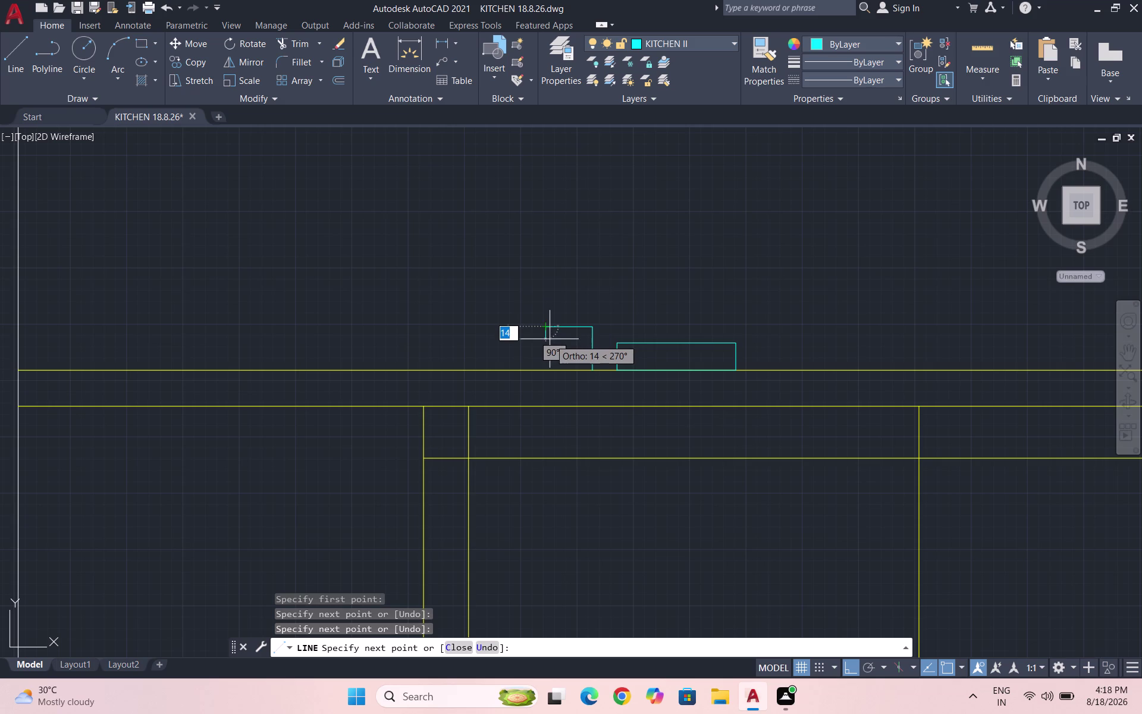
scroll(up, 3)
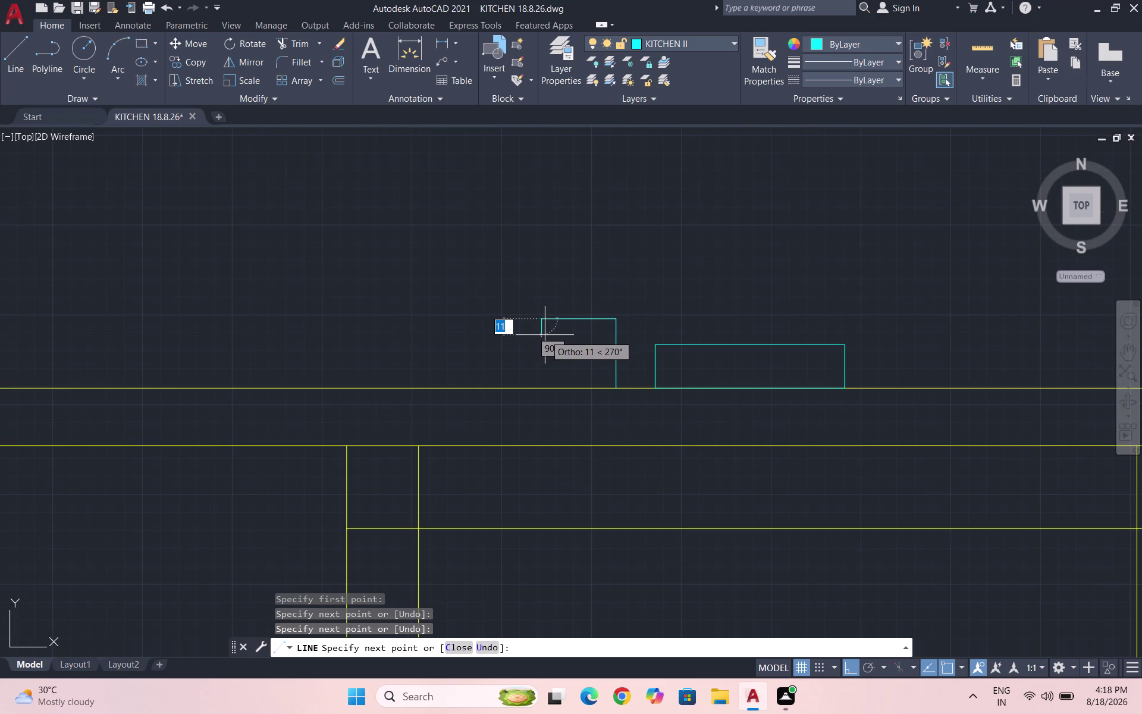
click(542, 343)
key(Escape)
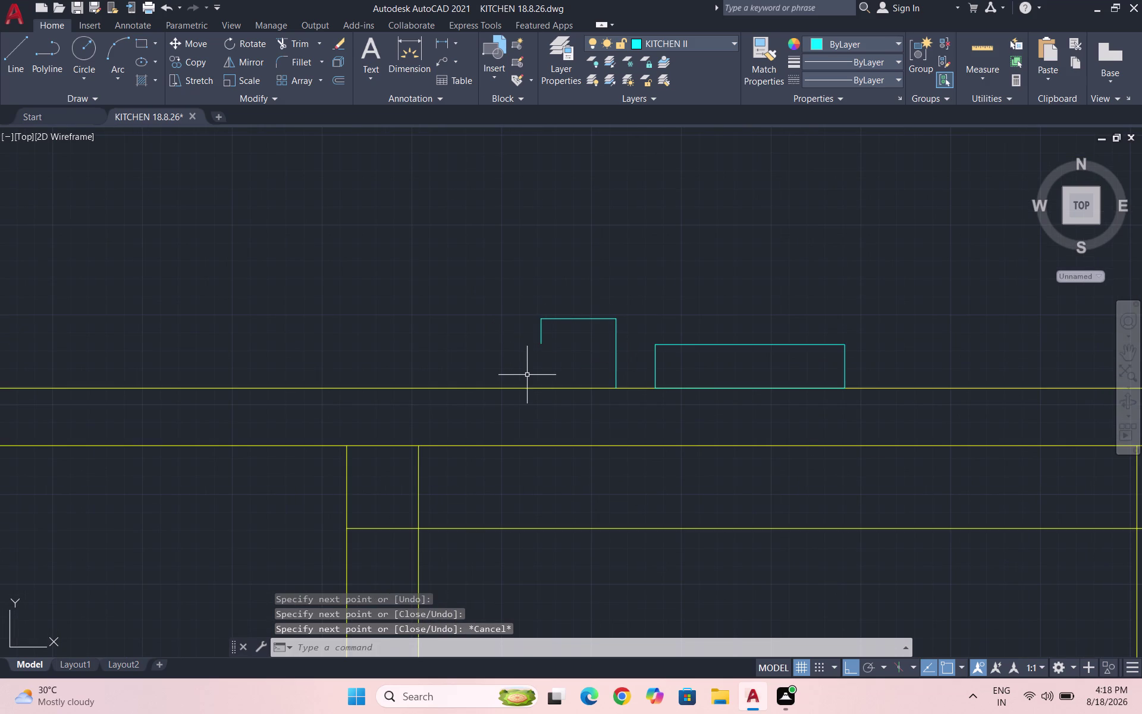
Draw a three-point semicircle arc from the outline's lower end.
key(a)
key(Return)
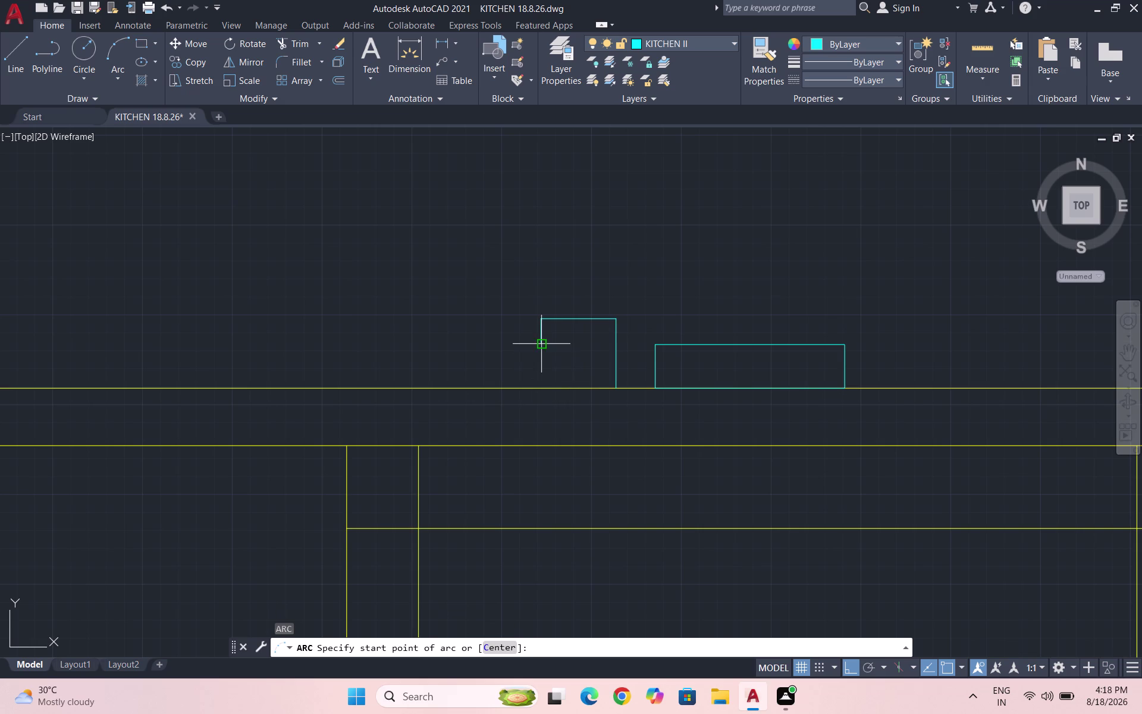
click(542, 346)
click(590, 386)
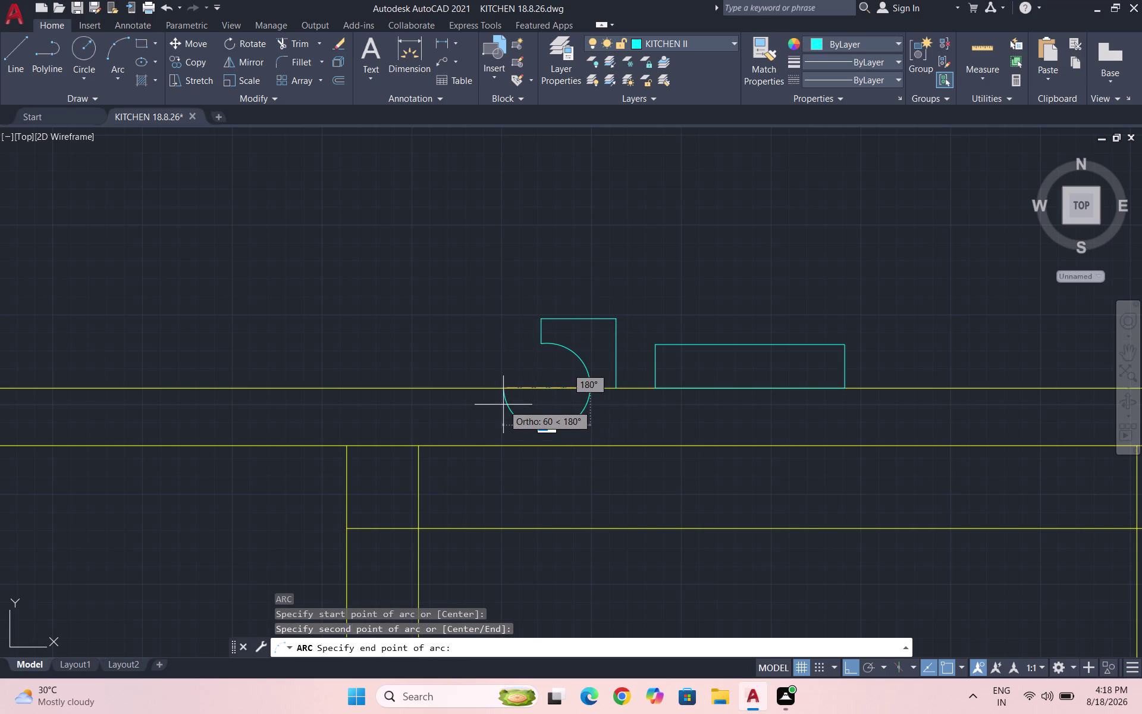
click(503, 405)
Trim away the lower half of the arc.
text(TR)
key(Return)
key(Return)
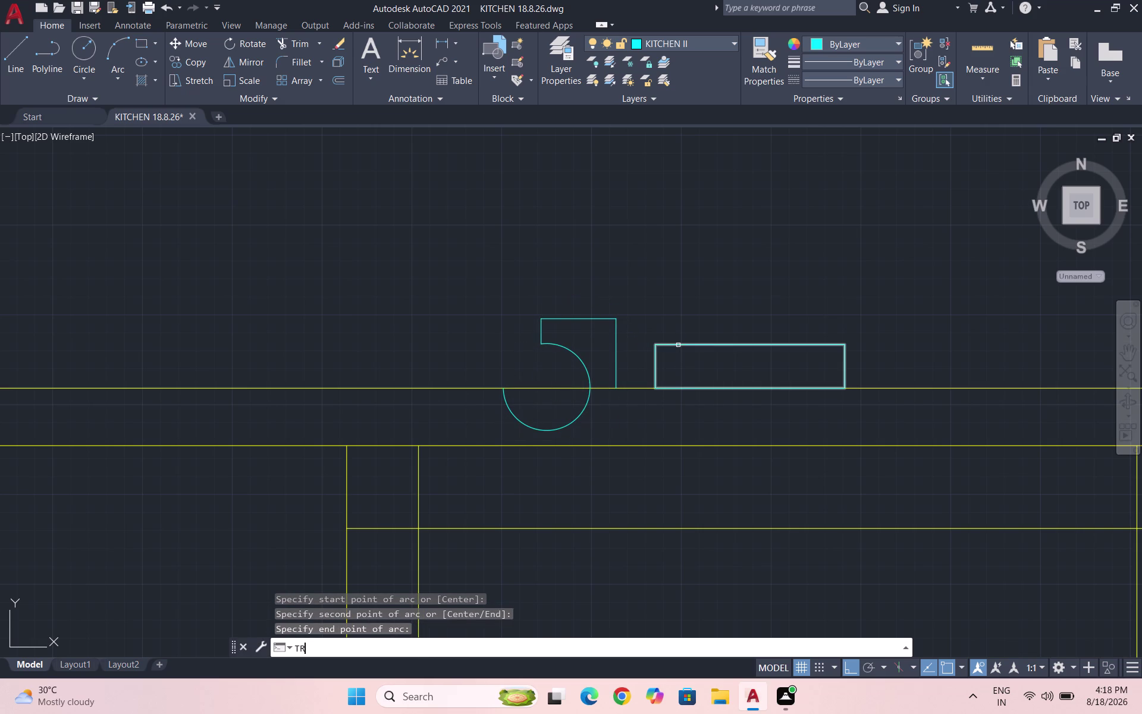
drag(543, 415, 619, 419)
key(Escape)
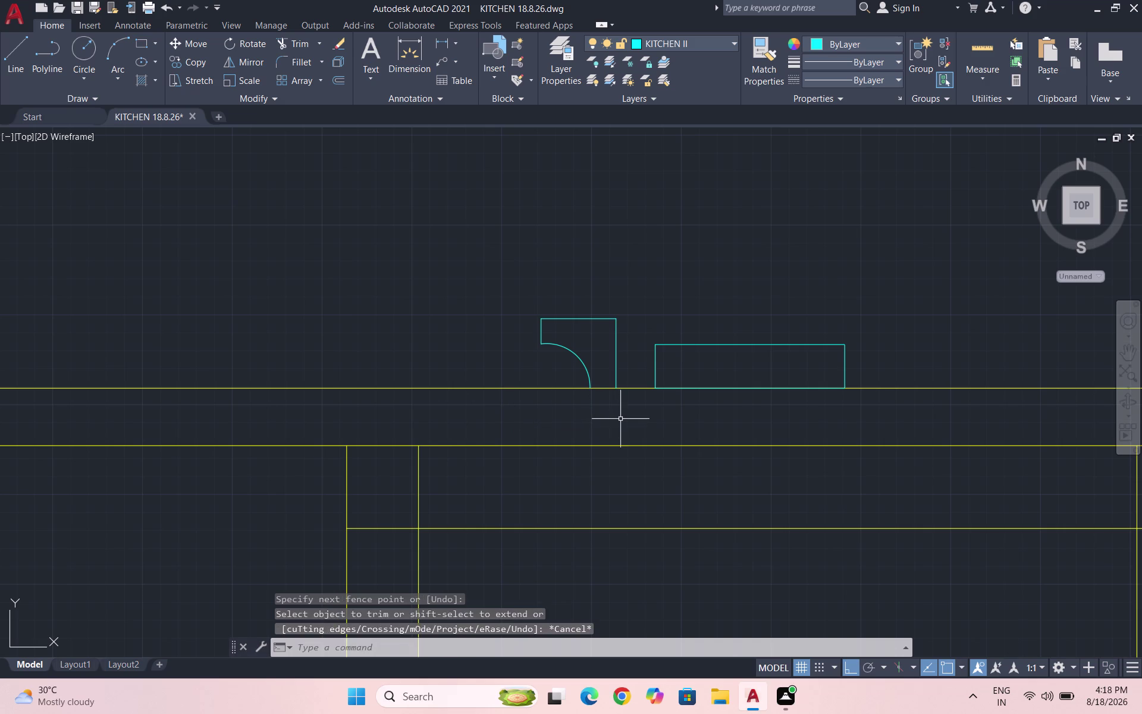
key(Escape)
key(Escape)
Draw the hooked spout tip lines above the tap base.
key(Escape)
scroll(down, 3)
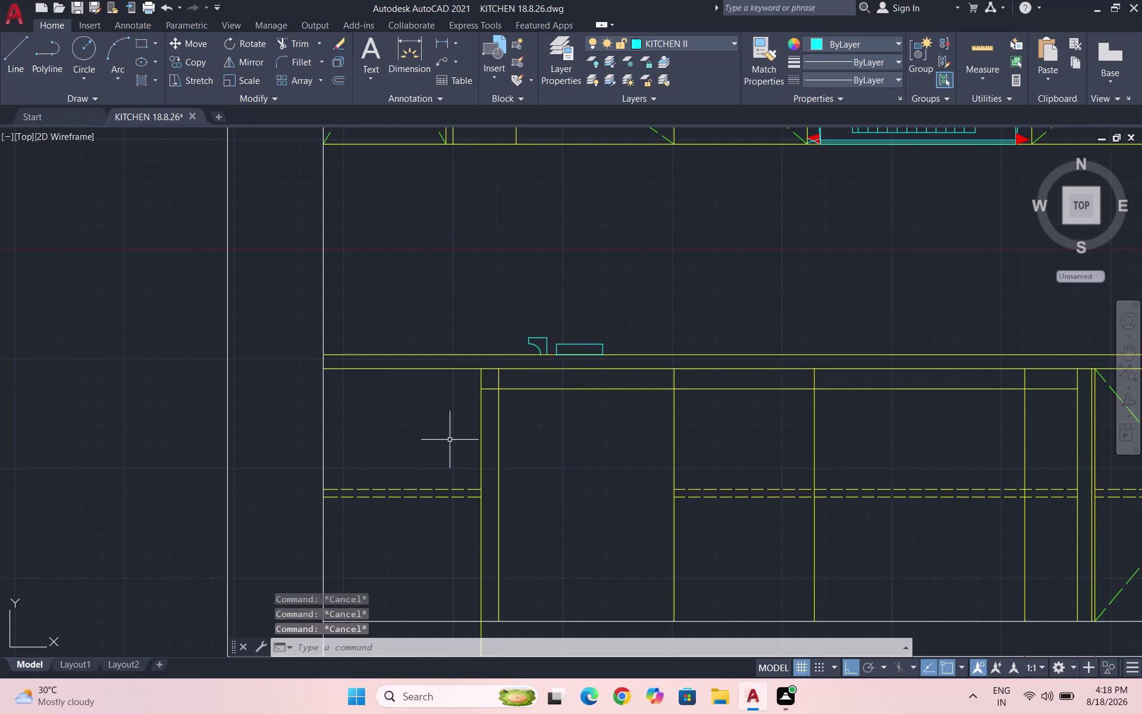
scroll(up, 3)
scroll(down, 3)
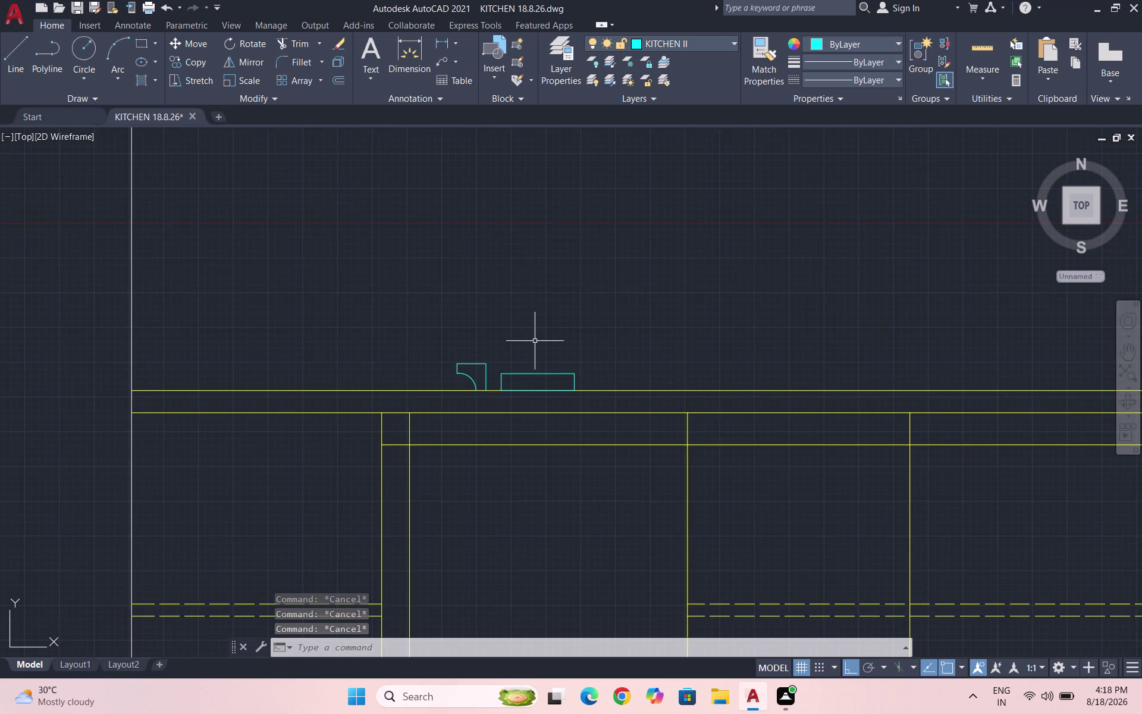
scroll(up, 3)
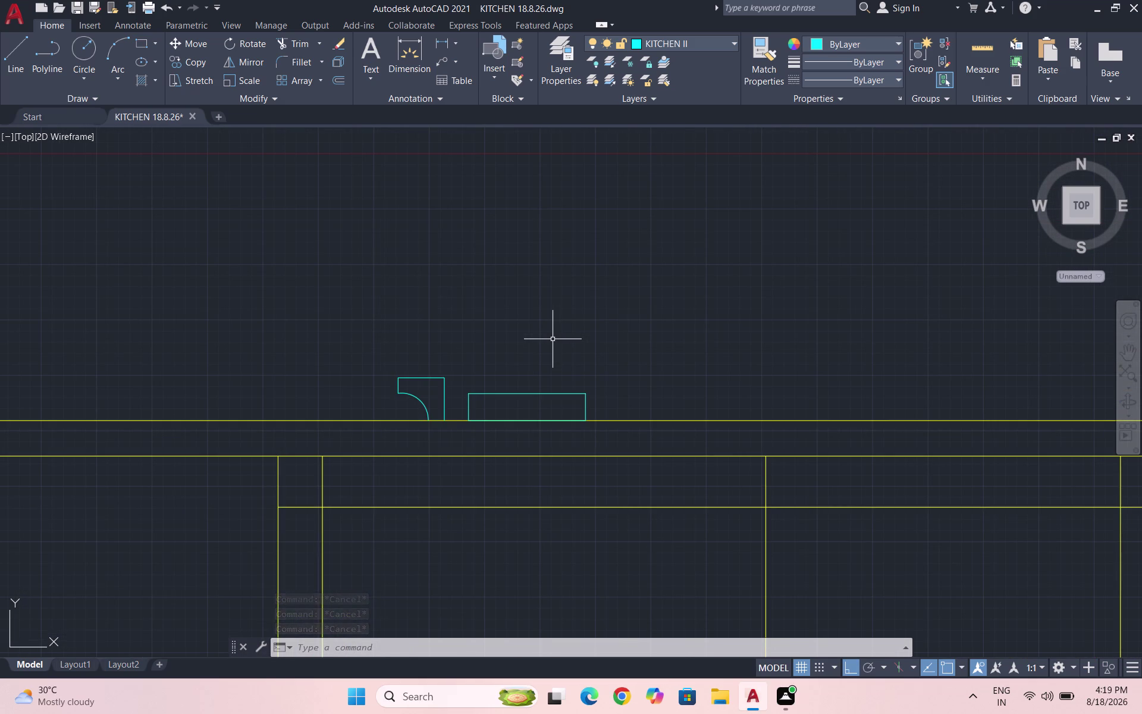
key(l)
key(Return)
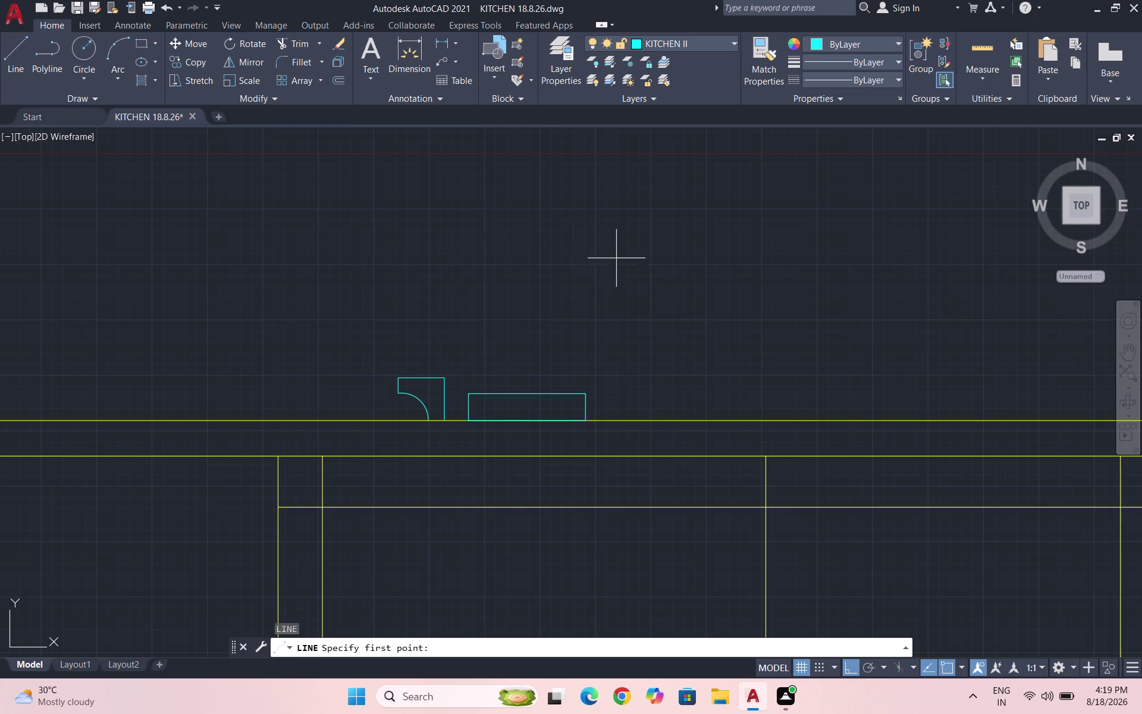
click(613, 248)
click(613, 268)
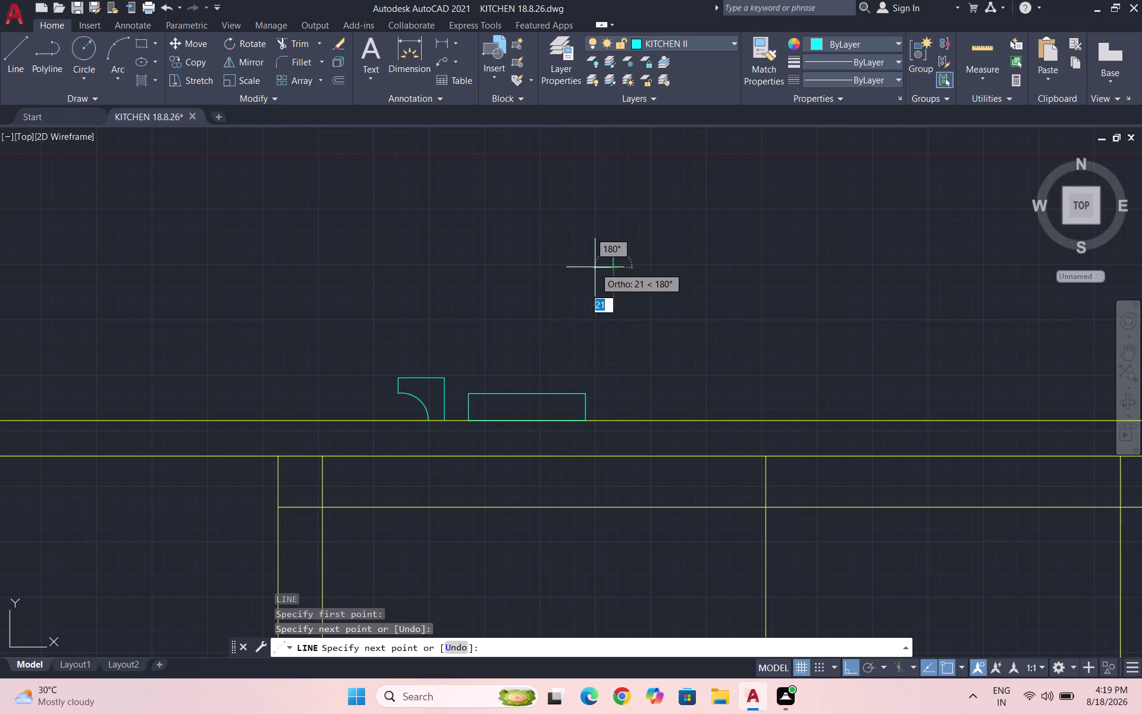
scroll(up, 3)
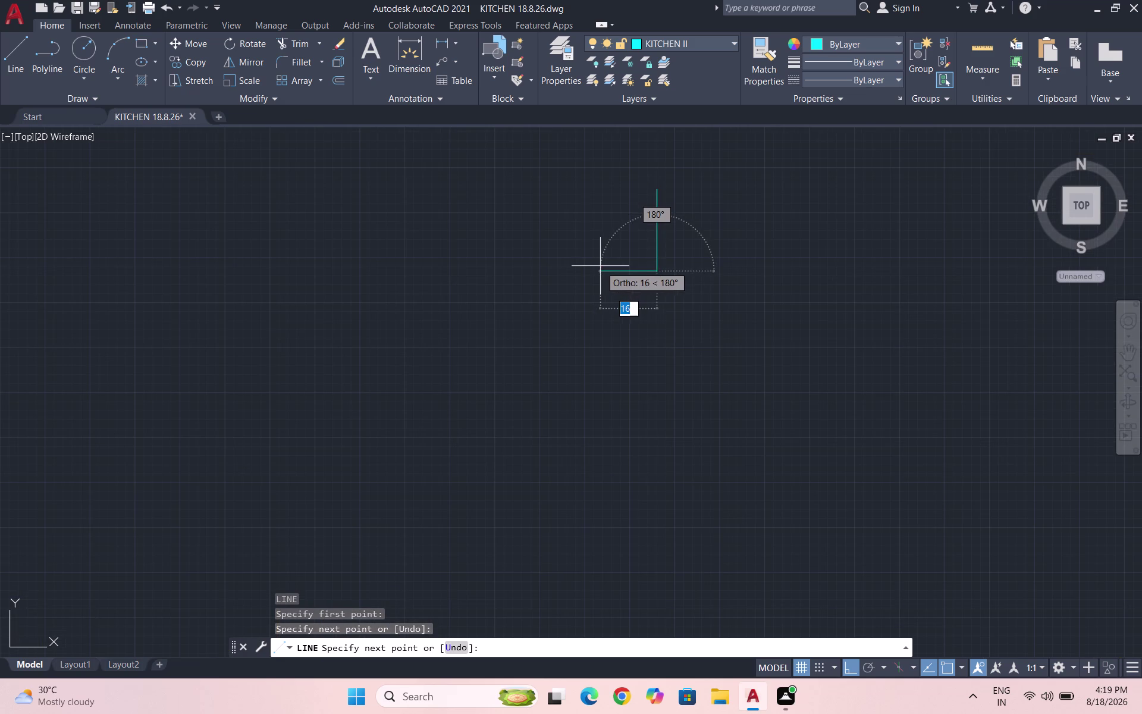
click(600, 266)
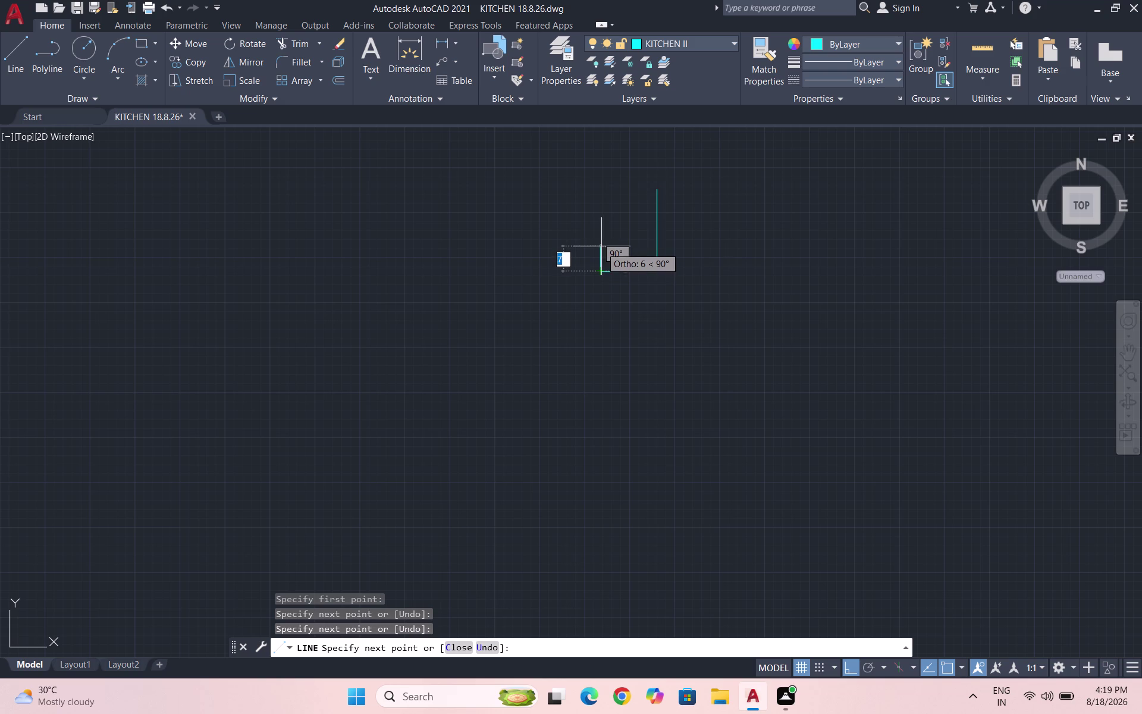
click(600, 241)
key(Escape)
Draw a three-point spout arc from the tap base through the spout tip.
scroll(down, 3)
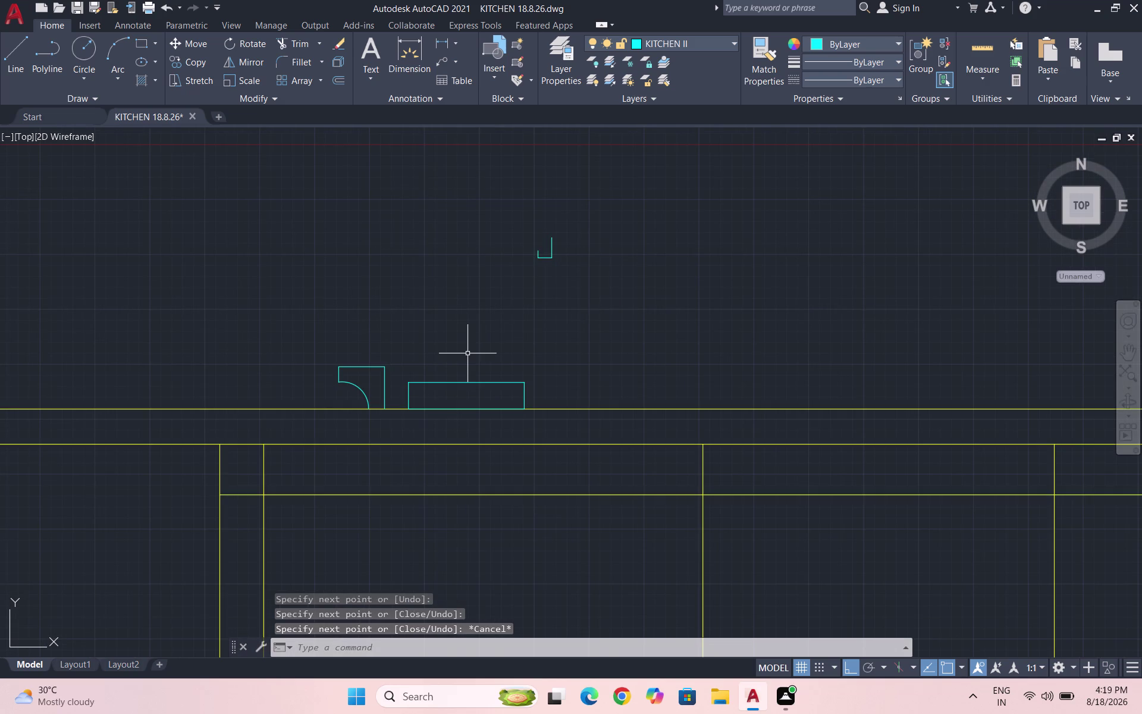
key(a)
key(Return)
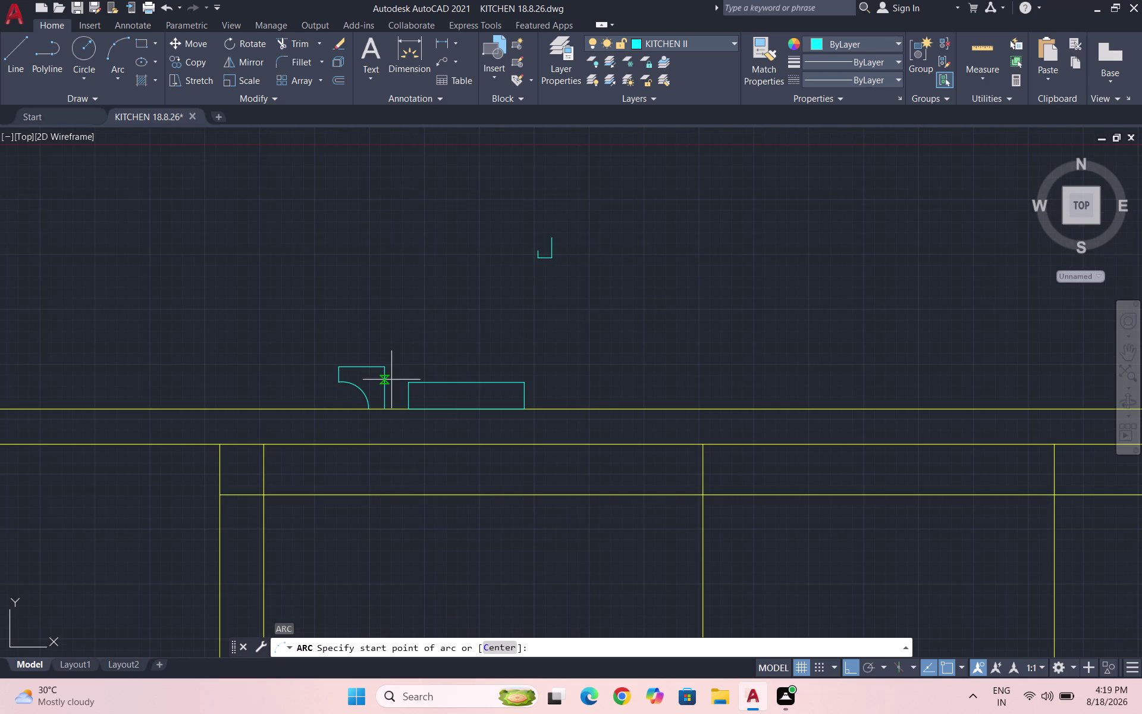
click(439, 377)
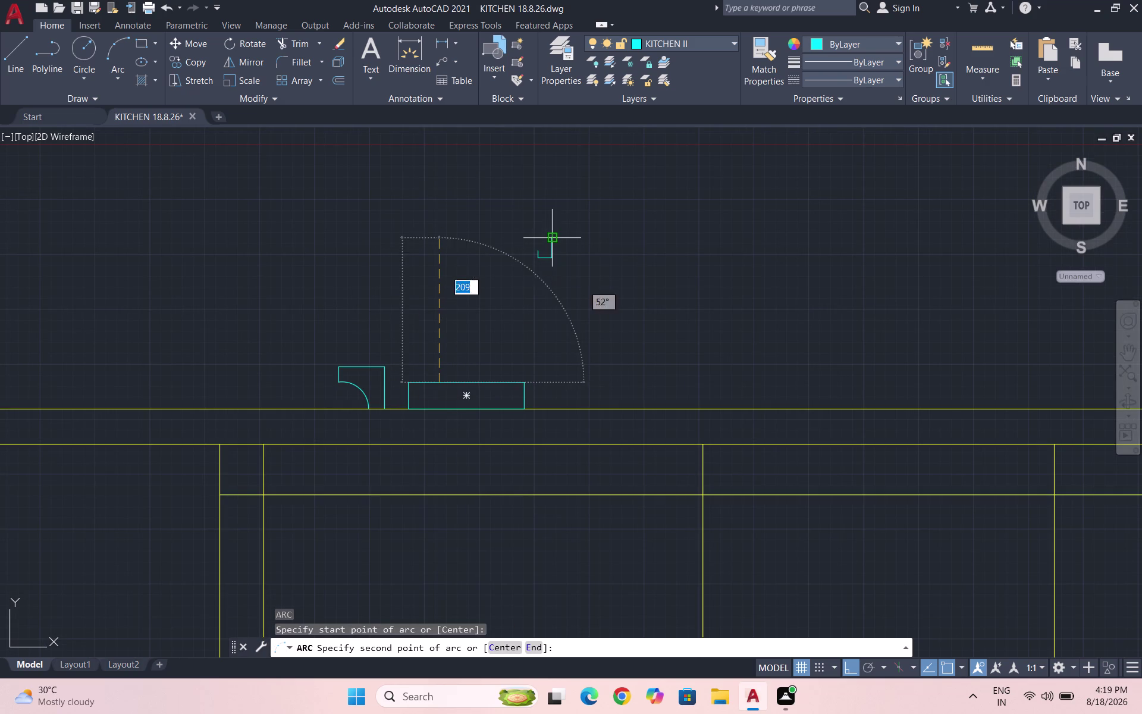
click(555, 237)
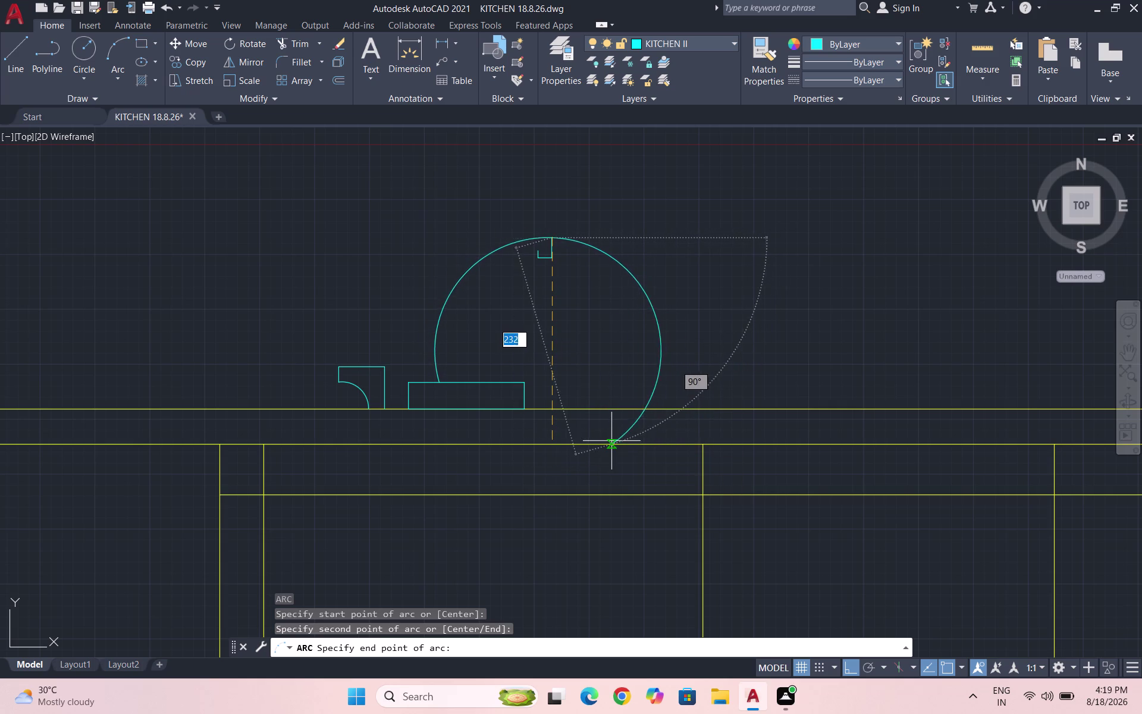
click(611, 441)
key(Escape)
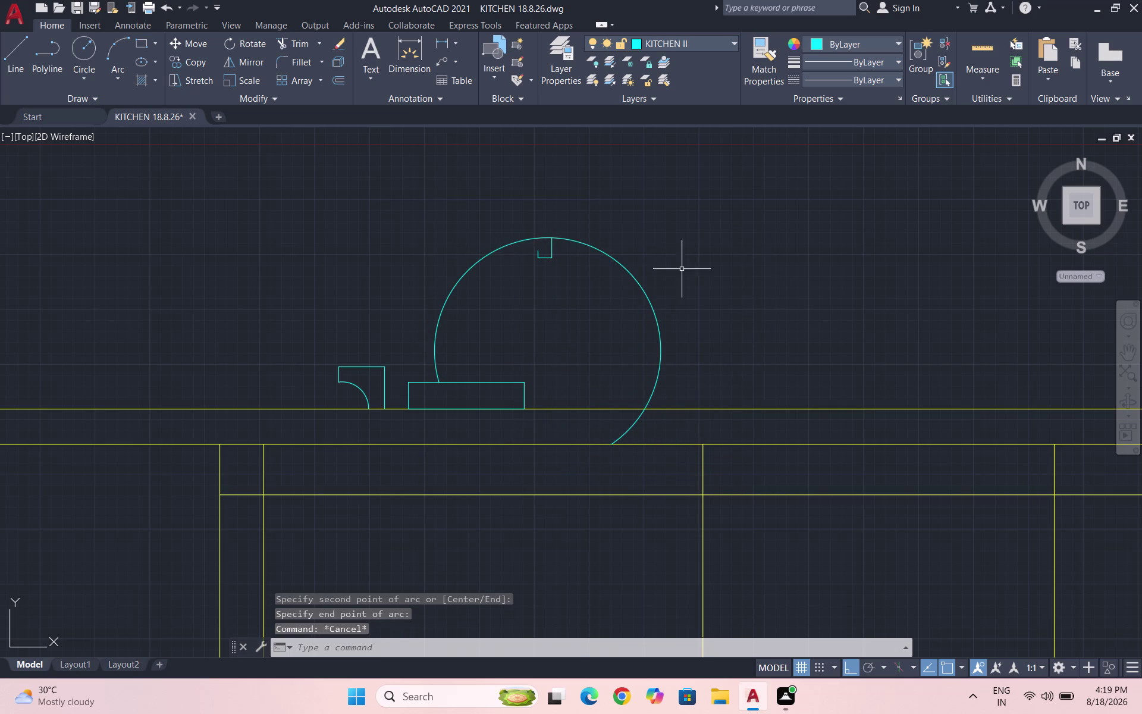
Trim the lower and right portions of the spout arc.
text(TR)
key(Return)
key(Return)
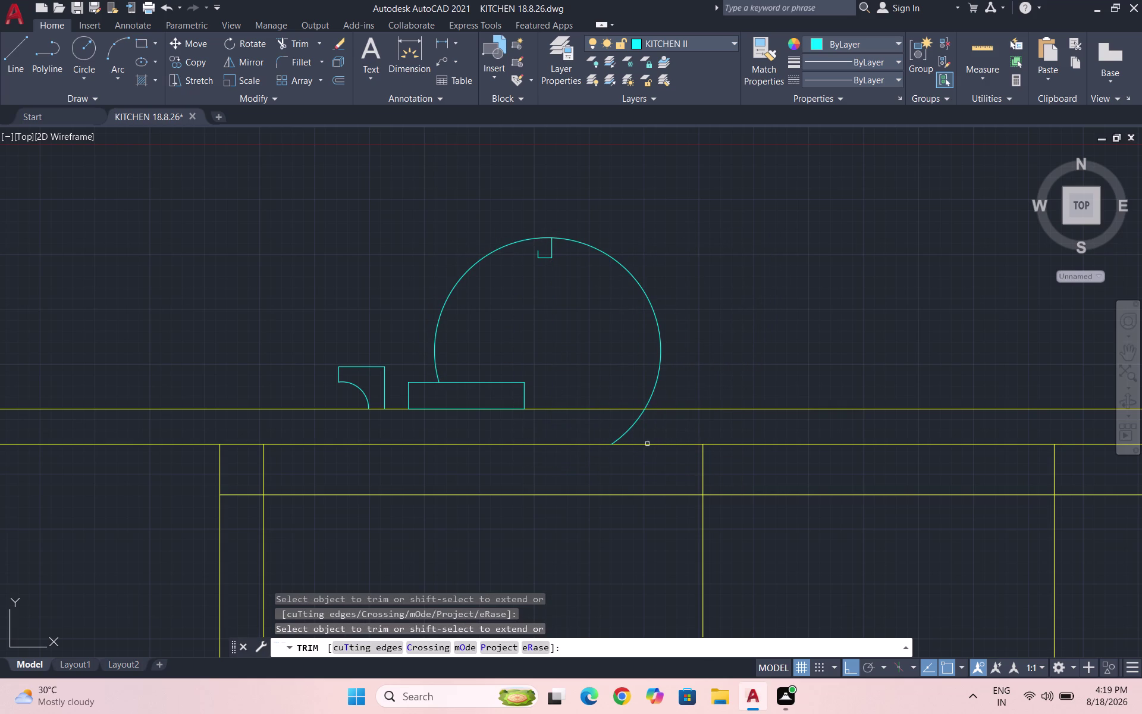
drag(637, 415, 661, 430)
drag(664, 285, 605, 324)
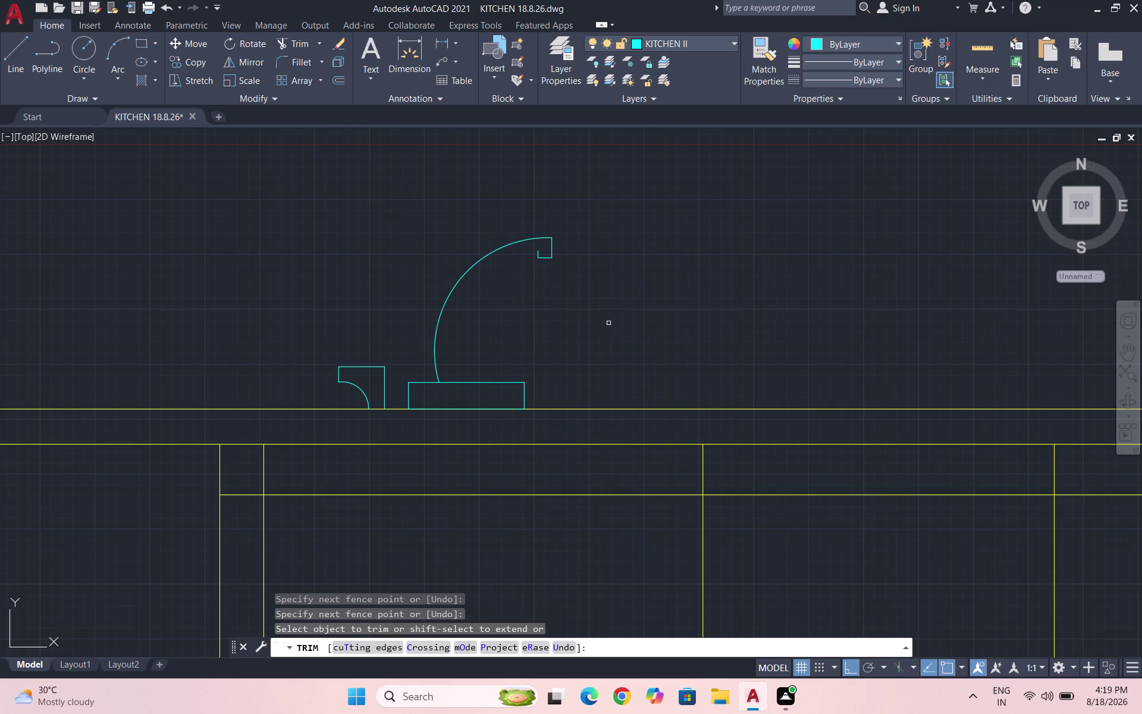
key(Escape)
key(Escape)
Draw a second, outer spout arc near the spout tip.
key(a)
key(Return)
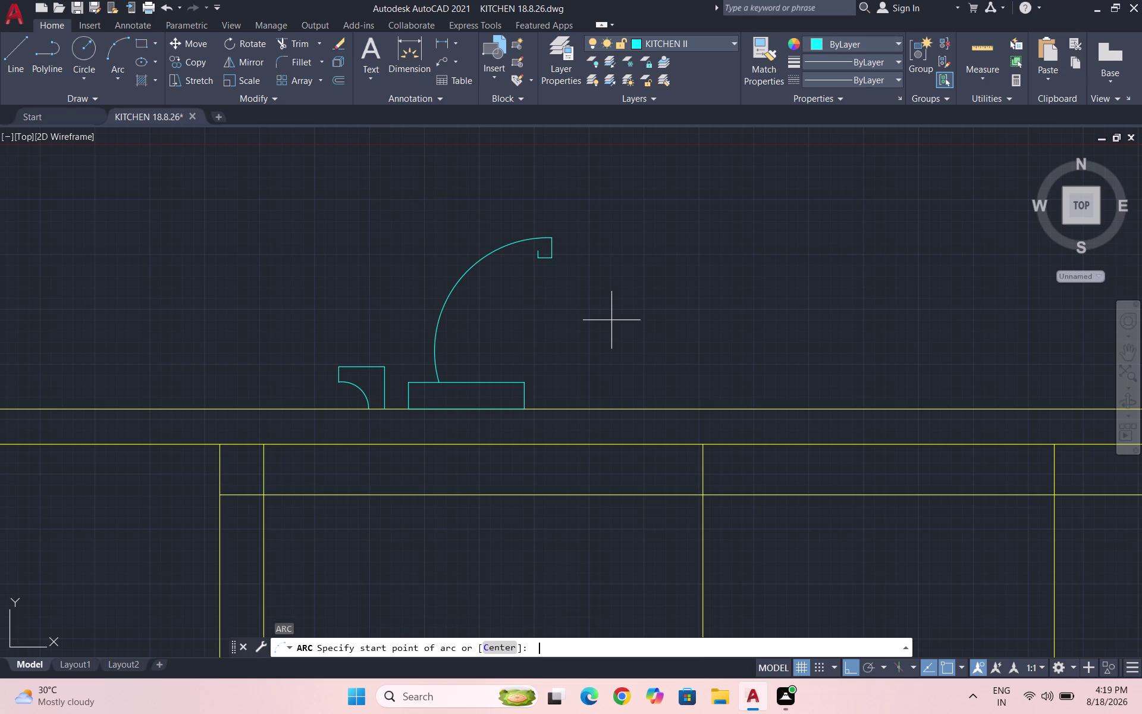
click(538, 248)
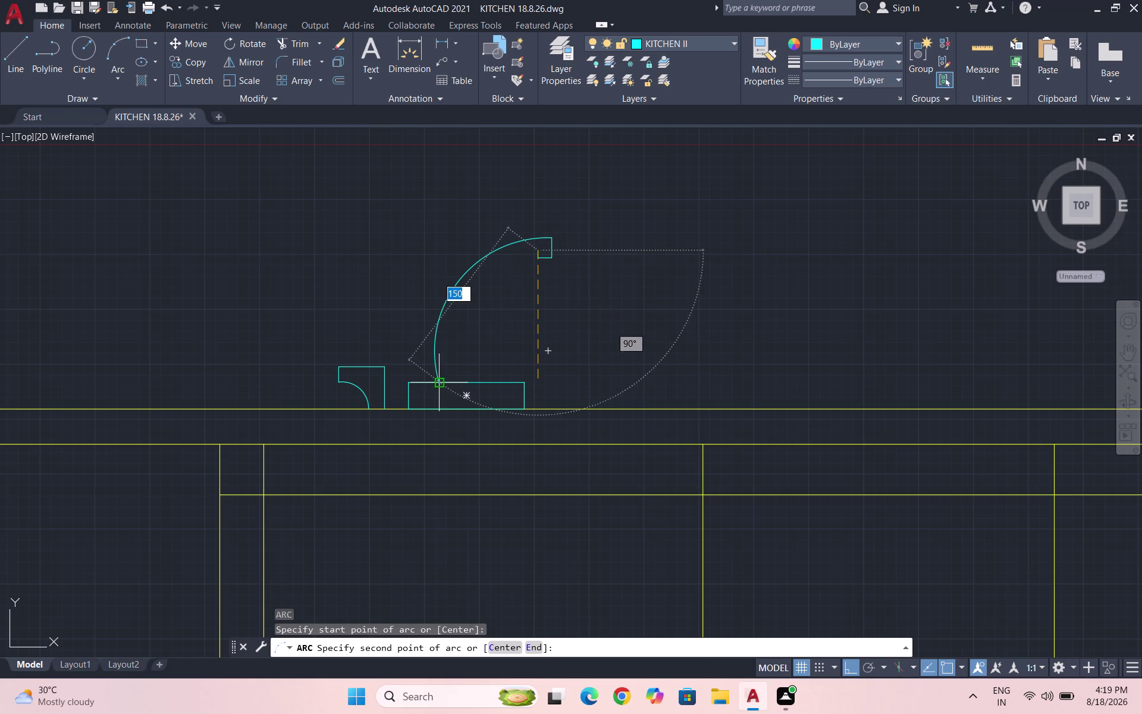
scroll(up, 3)
click(446, 381)
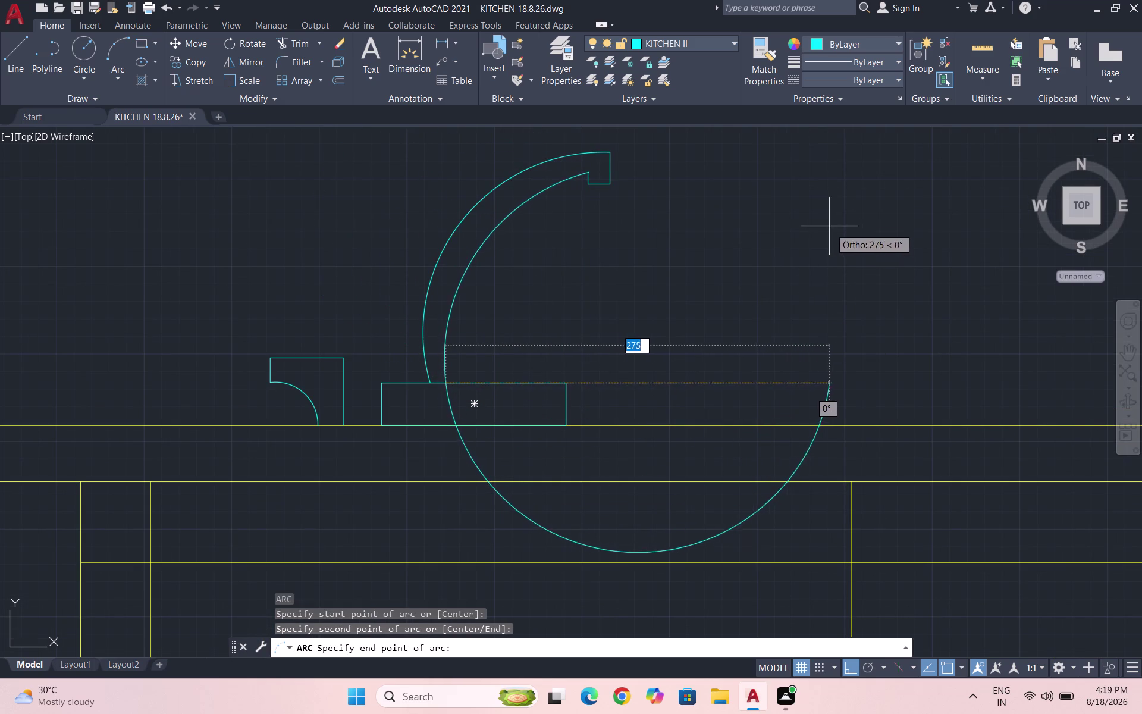
click(949, 167)
scroll(down, 3)
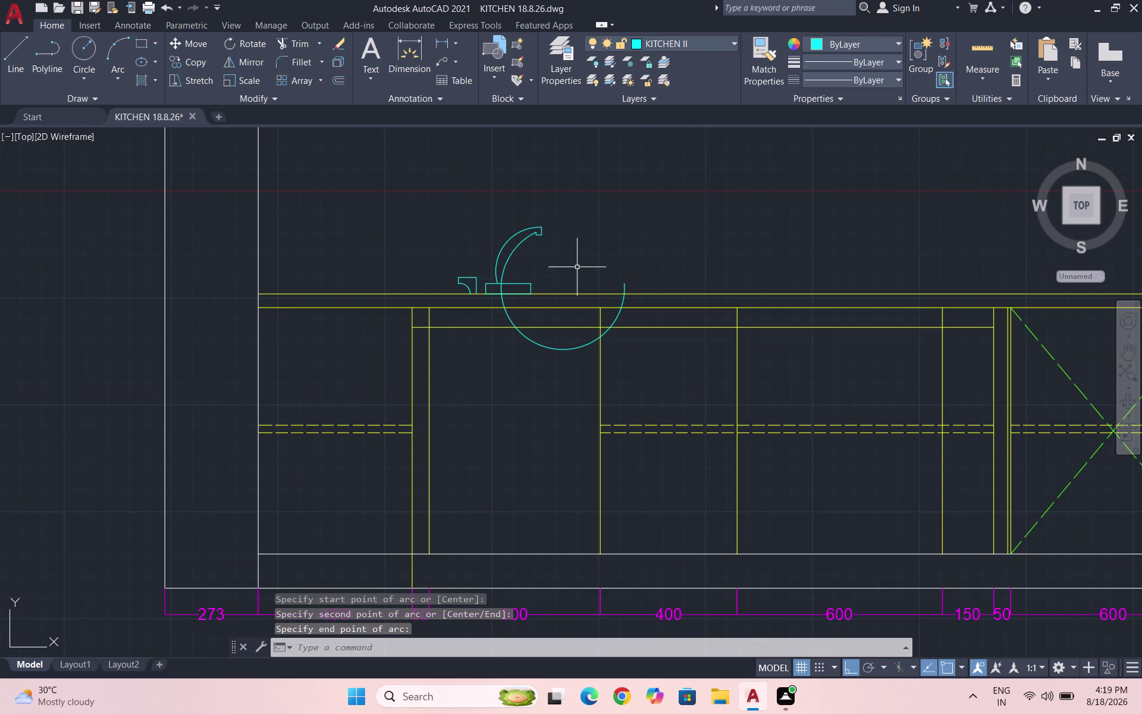
Undo the outer arc, the trim and the inner spout arc.
key(ctrl+z)
key(ctrl+z)
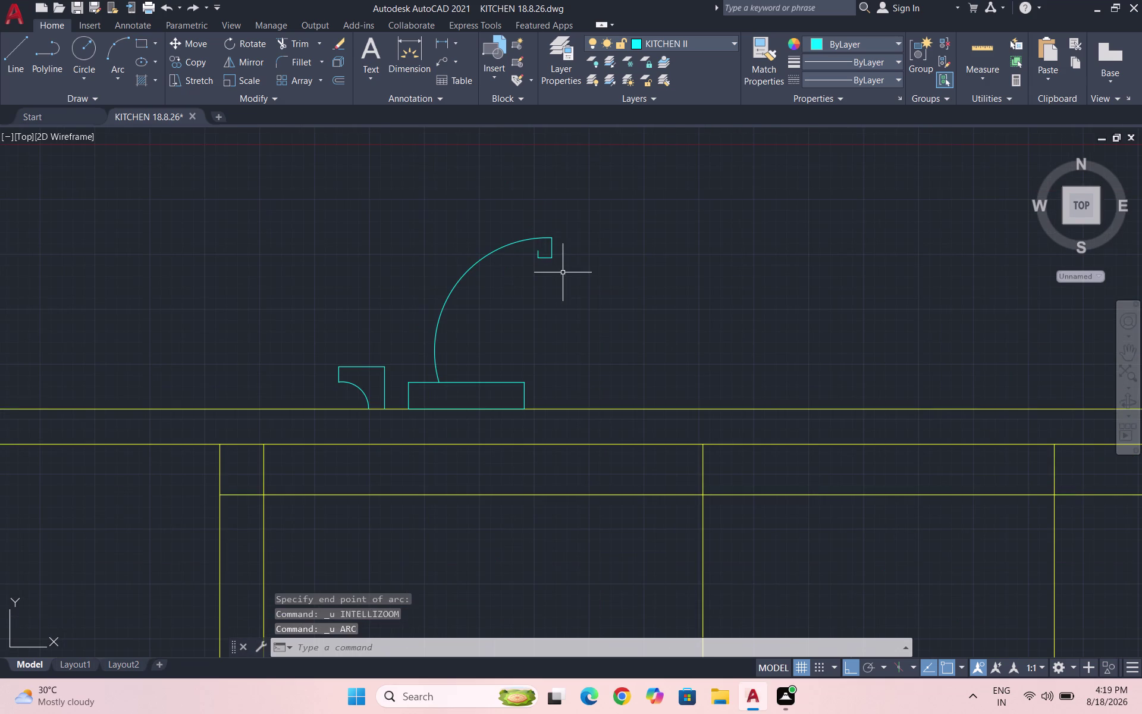
key(ctrl+z)
key(ctrl+z)
key(ctrl+z)
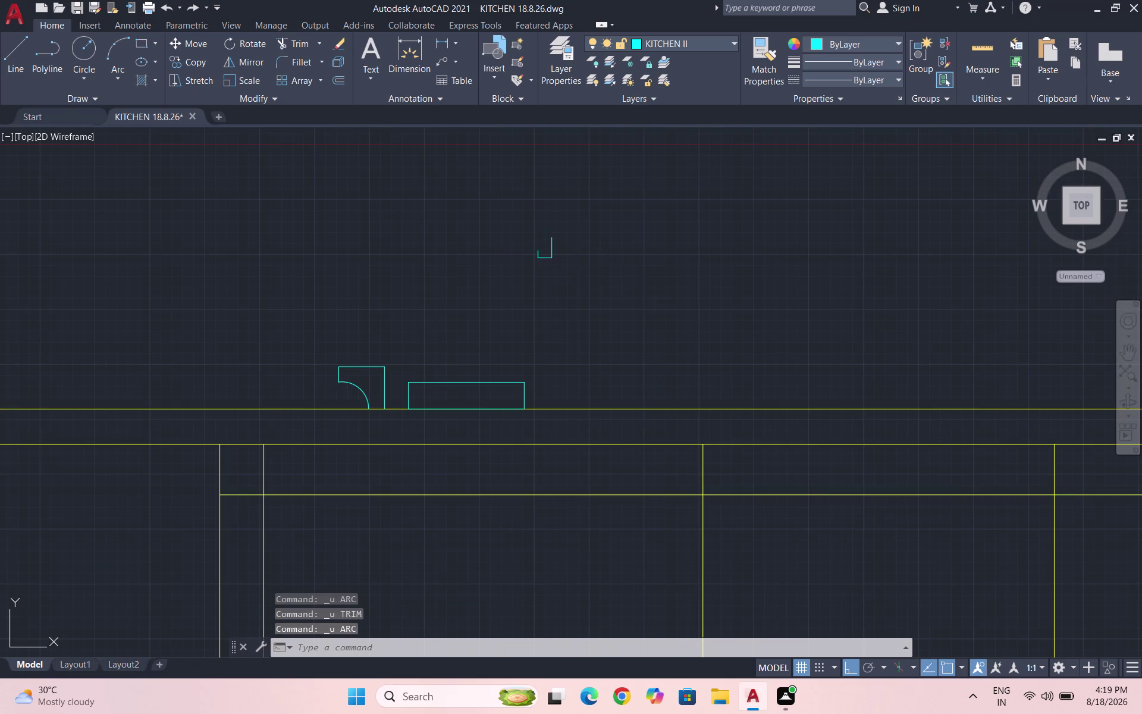
scroll(down, 3)
Move the spout tip slightly lower above the rectangle.
drag(652, 324, 636, 314)
click(569, 265)
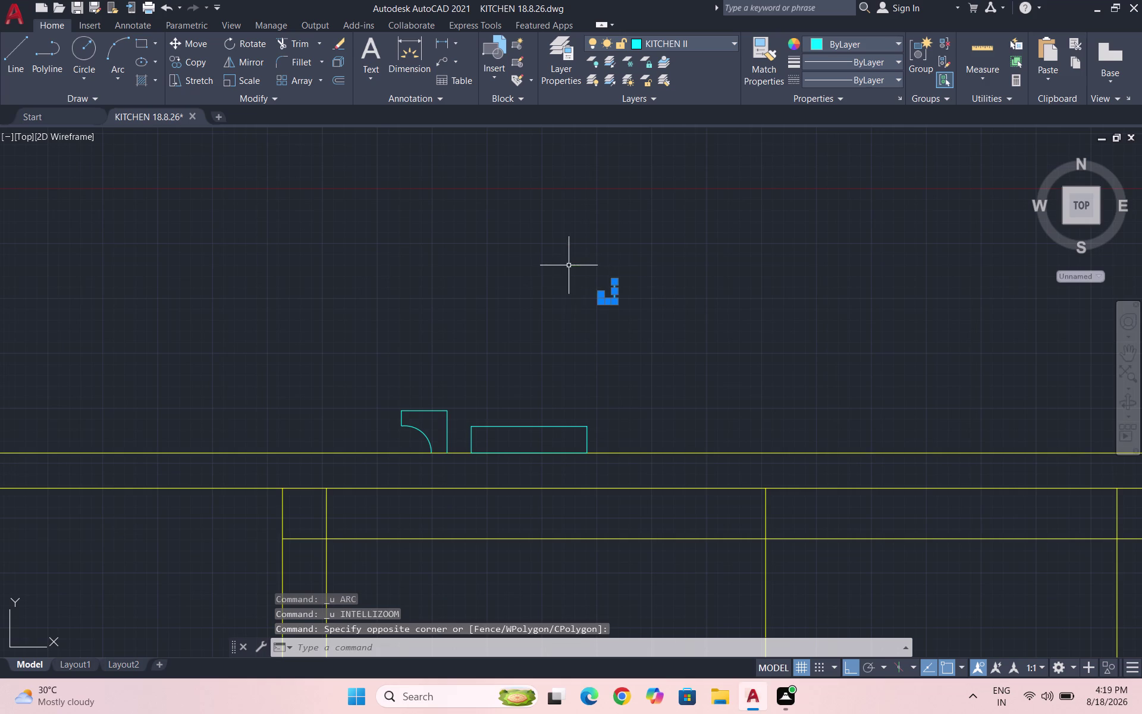
key(m)
key(Return)
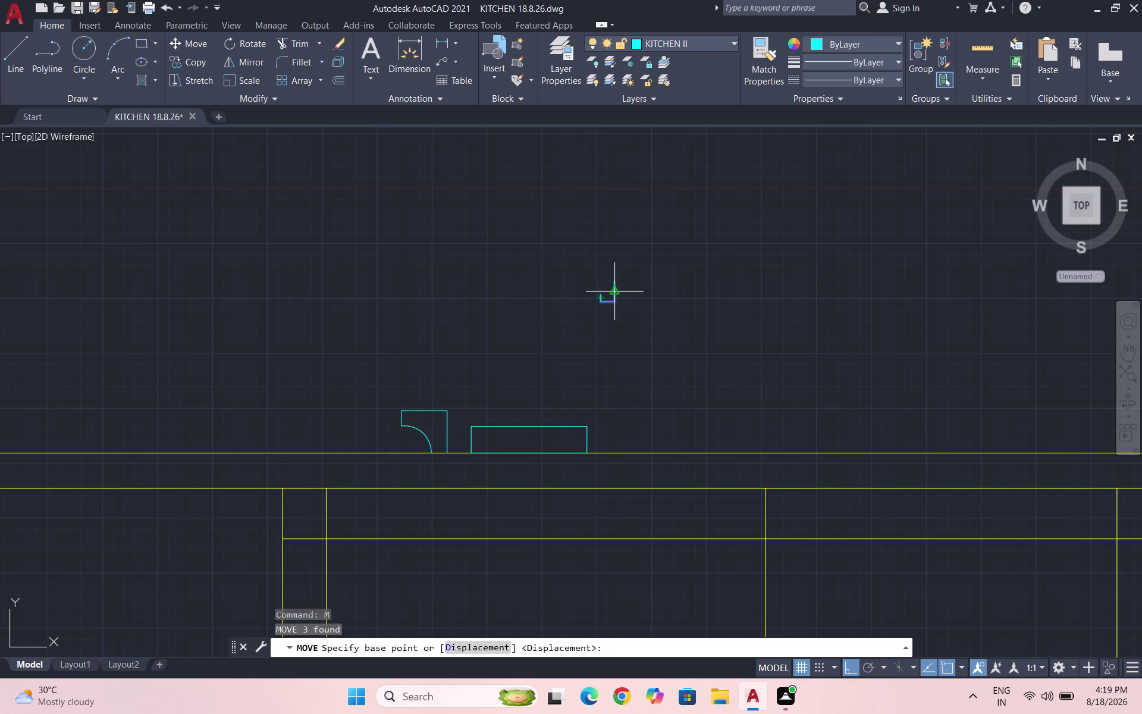
click(616, 285)
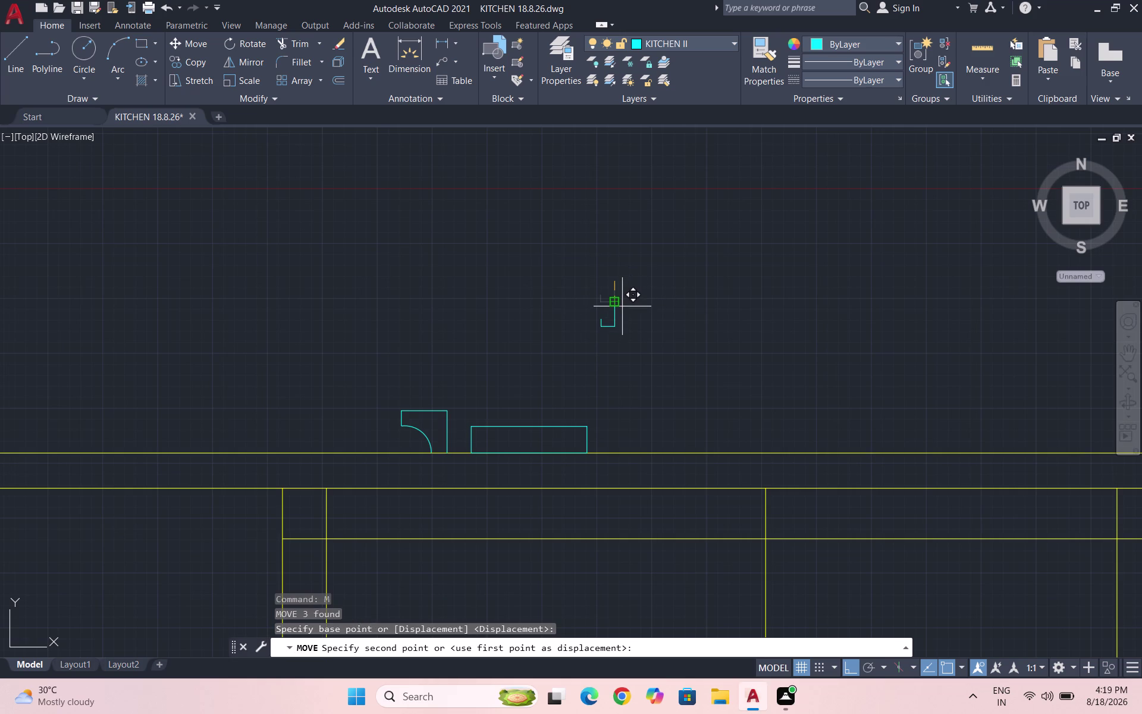
click(622, 305)
key(Escape)
key(Escape)
key(a)
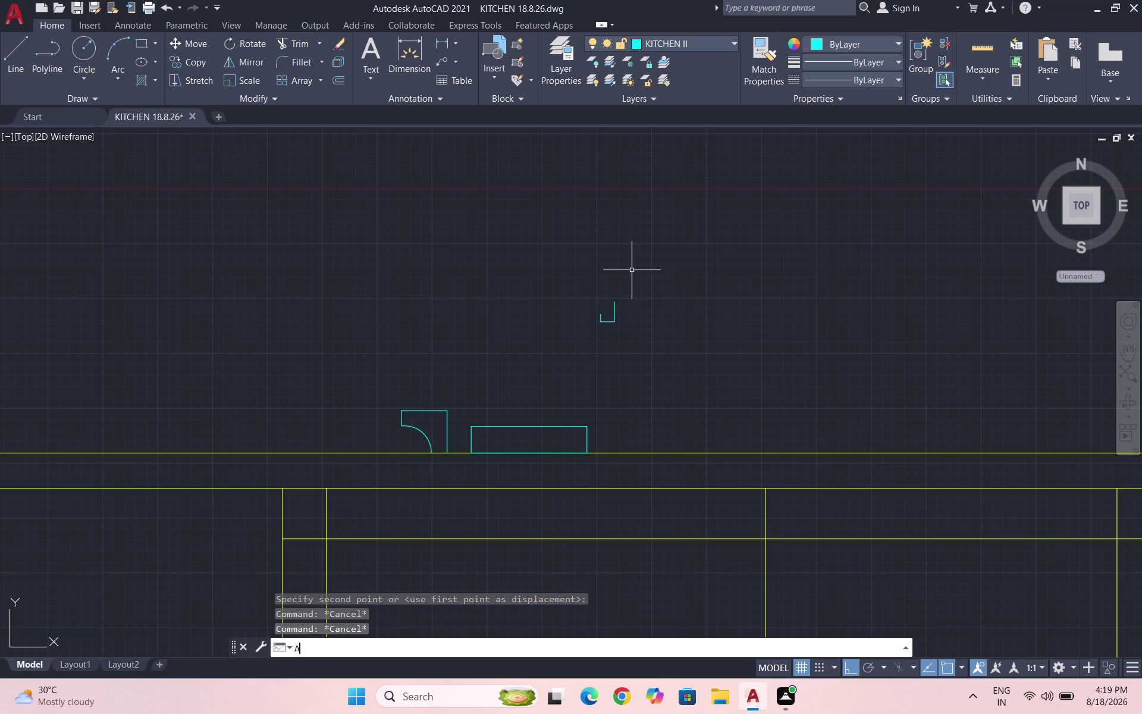
key(Return)
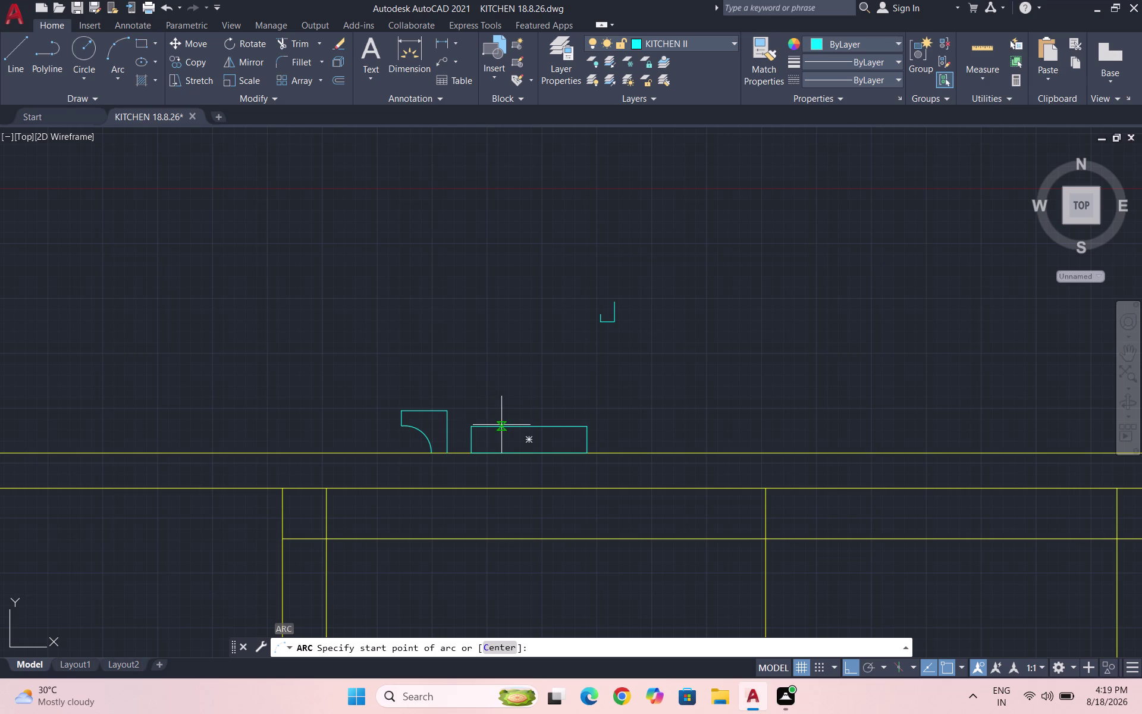
Draw the outer 3-point spout arc from the tap base to the nozzle.
click(517, 425)
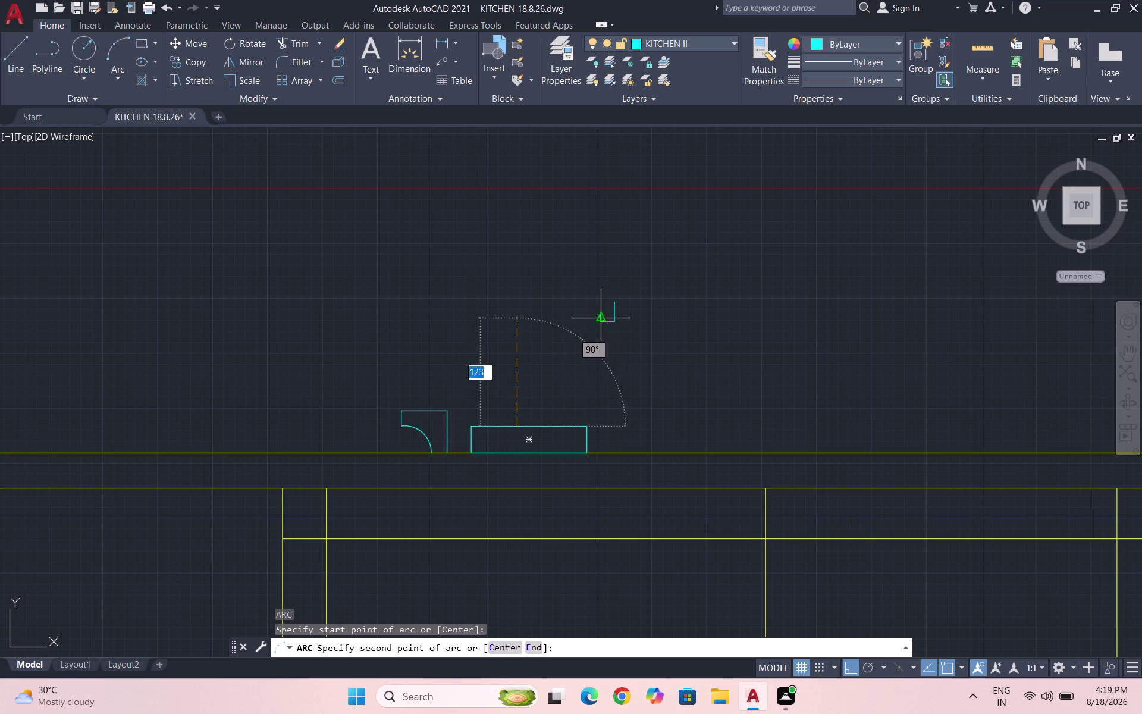
click(600, 316)
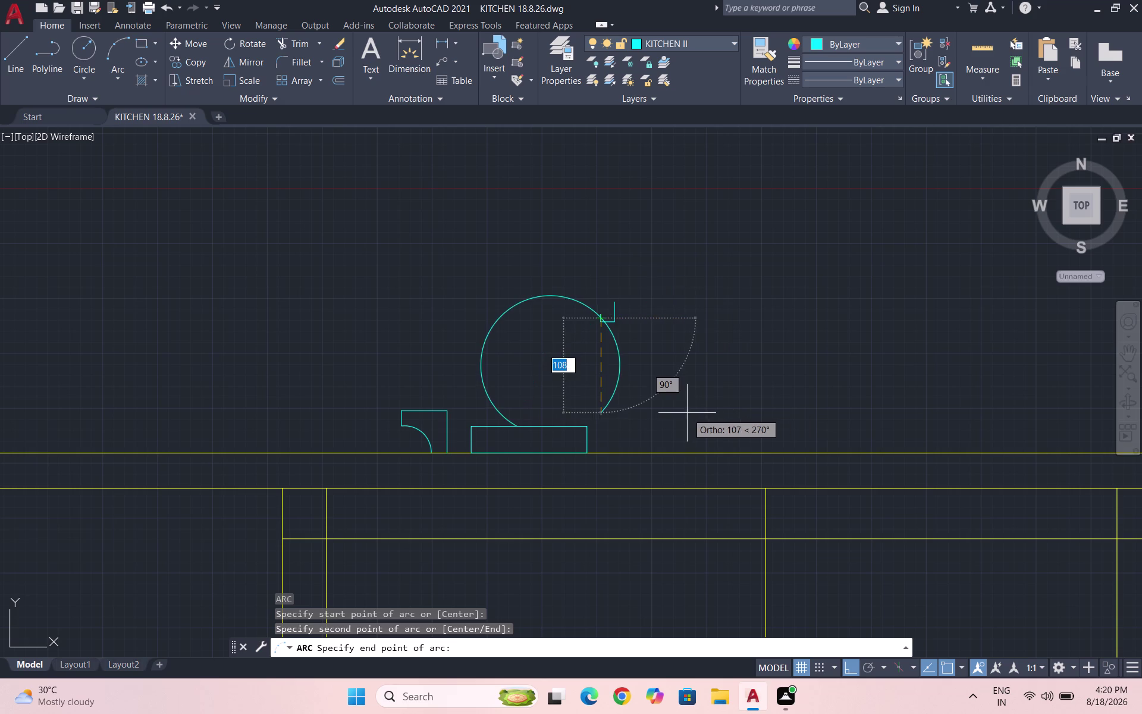
click(720, 418)
key(Escape)
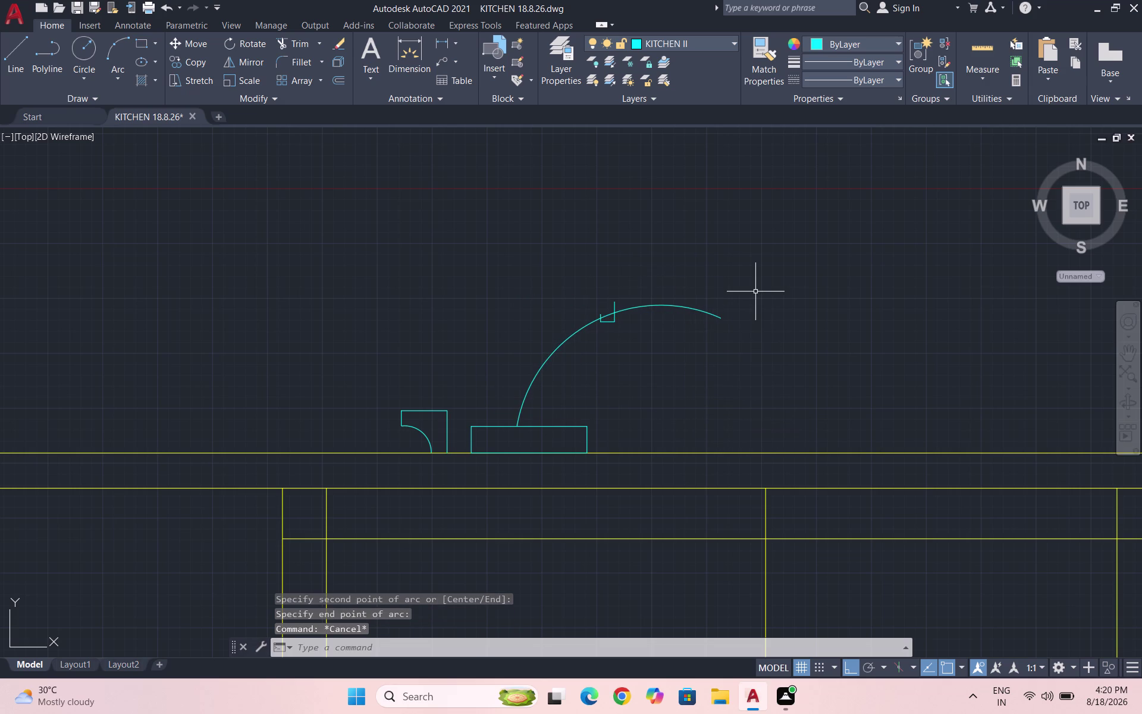
Fence-trim the part of the outer arc that overshoots past the nozzle.
text(TR)
key(Return)
key(Return)
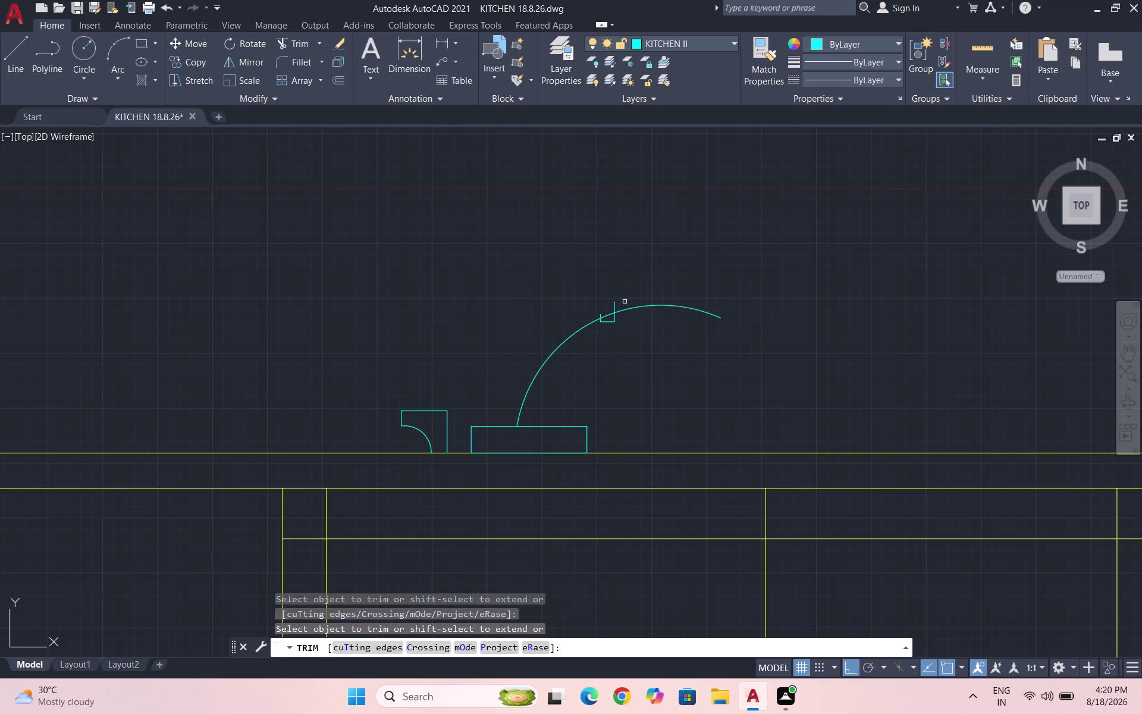
scroll(up, 3)
click(617, 323)
drag(702, 290, 690, 365)
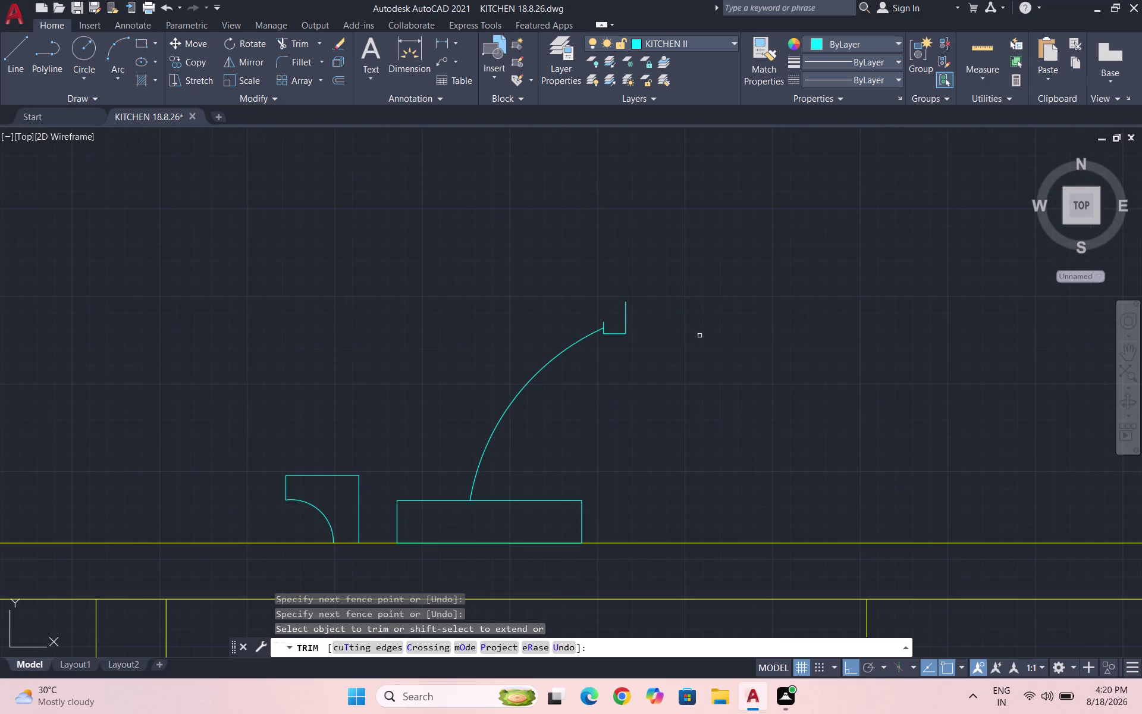
key(Escape)
key(Escape)
key(Escape)
Draw the inner spout arc from the tap base, redoing a misplaced first attempt.
key(a)
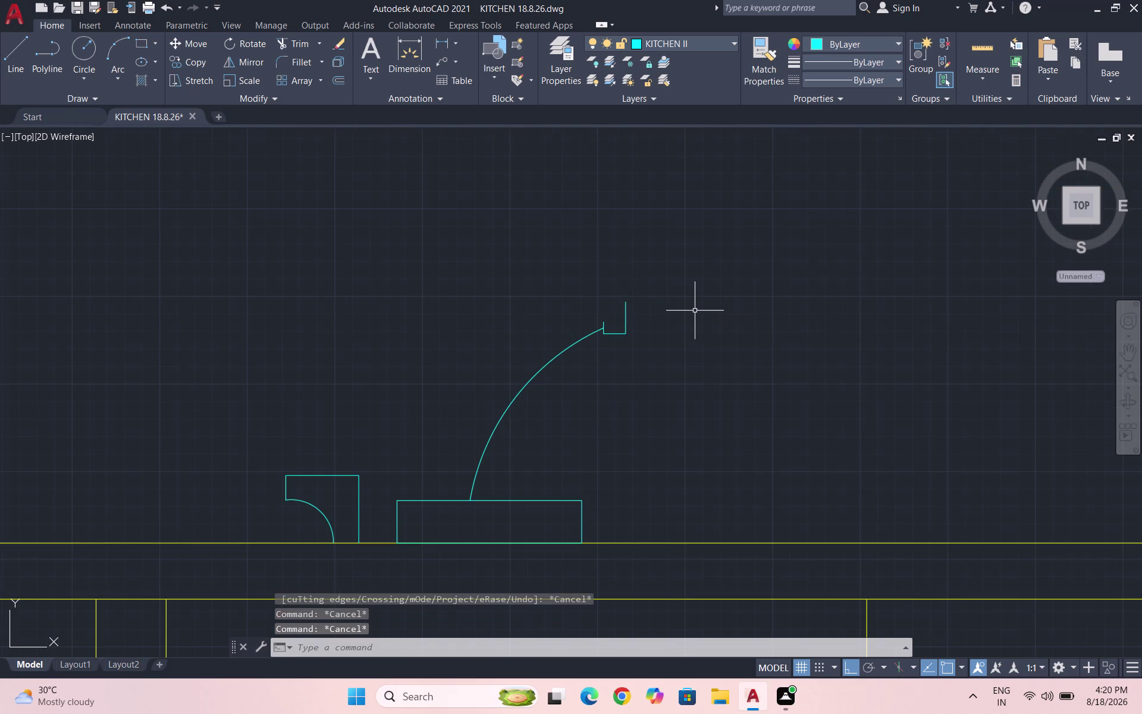
key(Return)
click(628, 299)
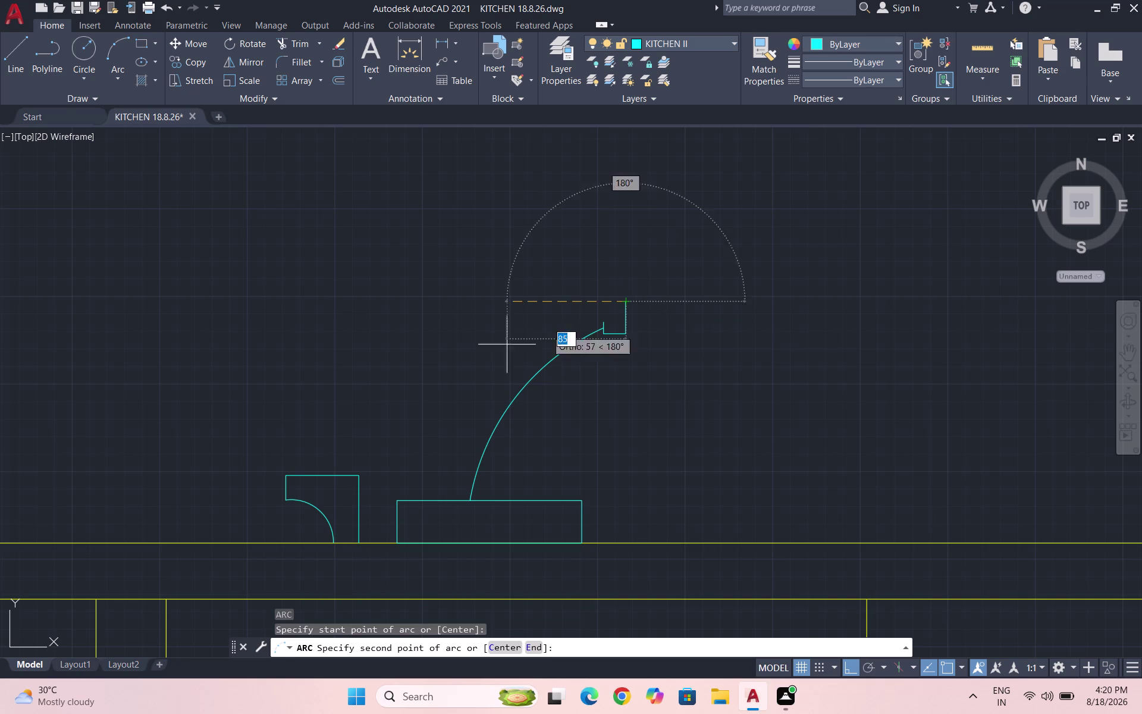
click(446, 489)
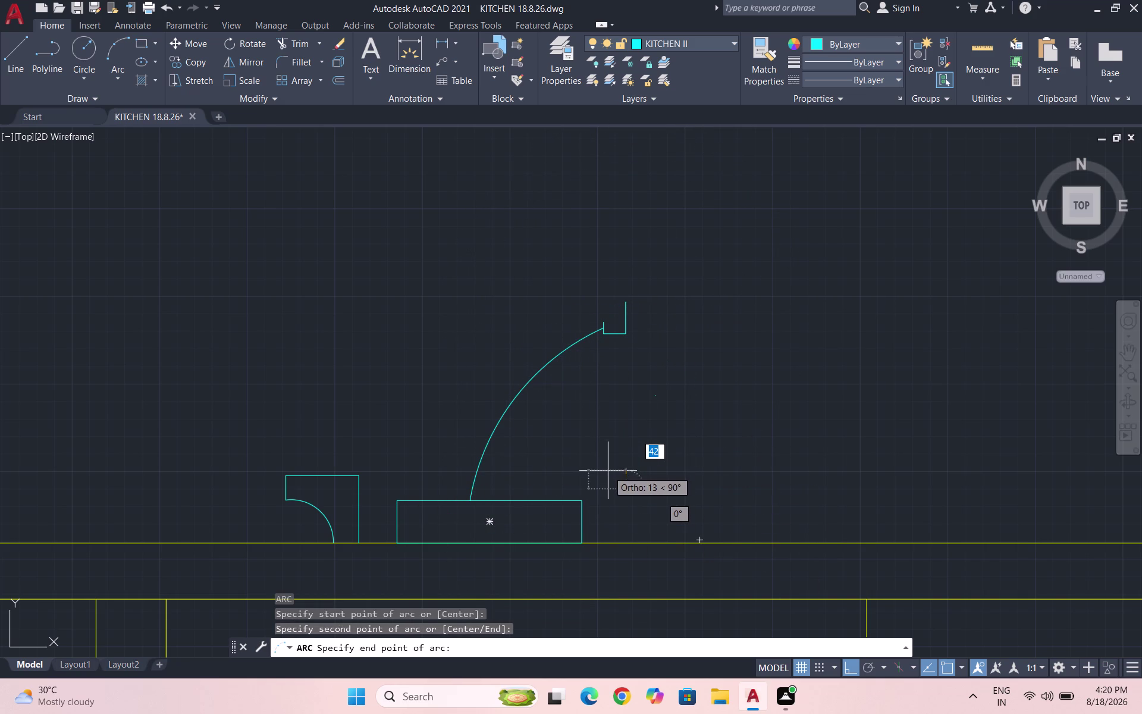
key(Escape)
key(a)
key(Return)
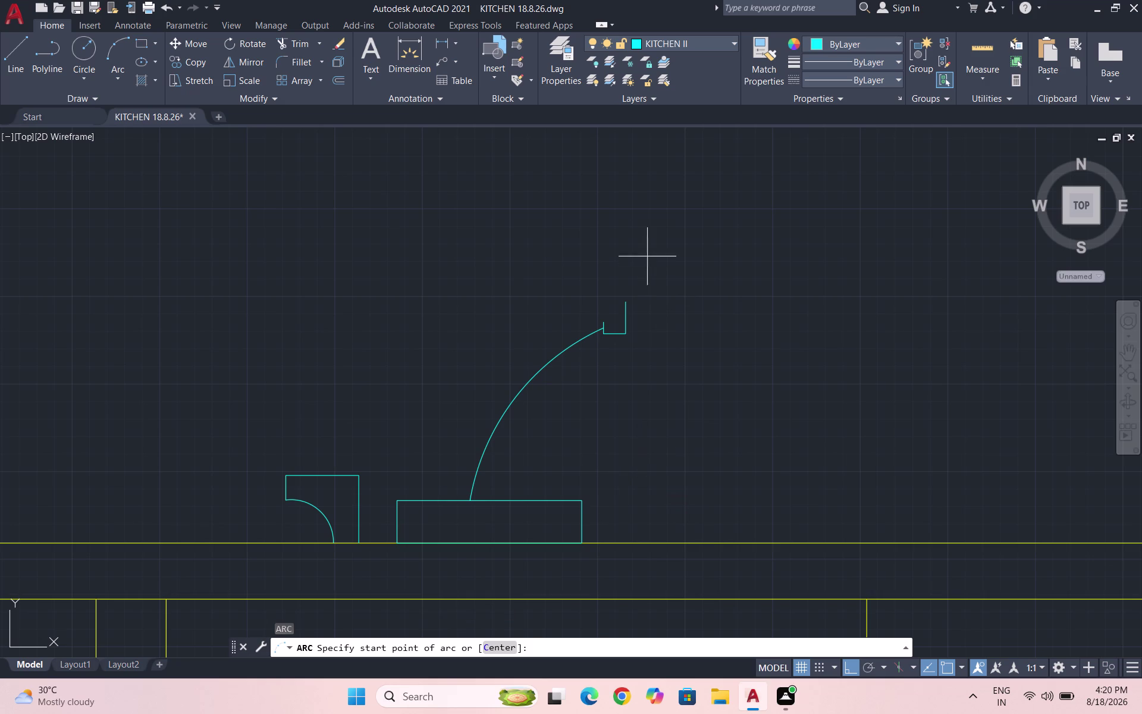
click(621, 306)
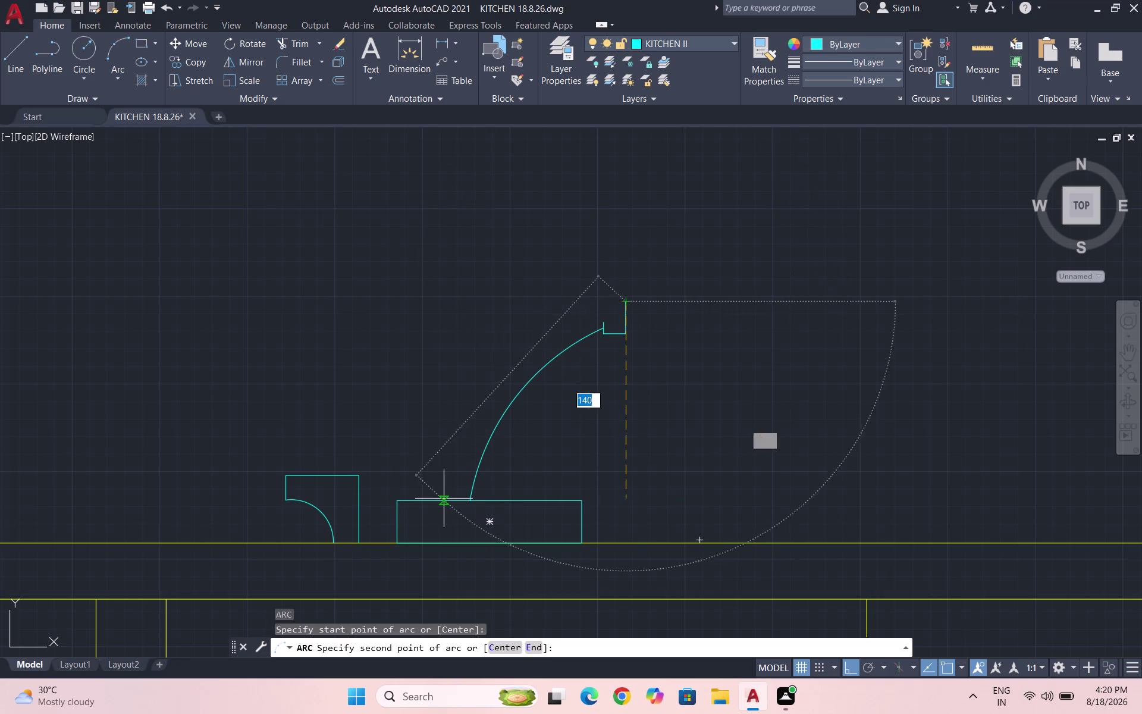
click(449, 499)
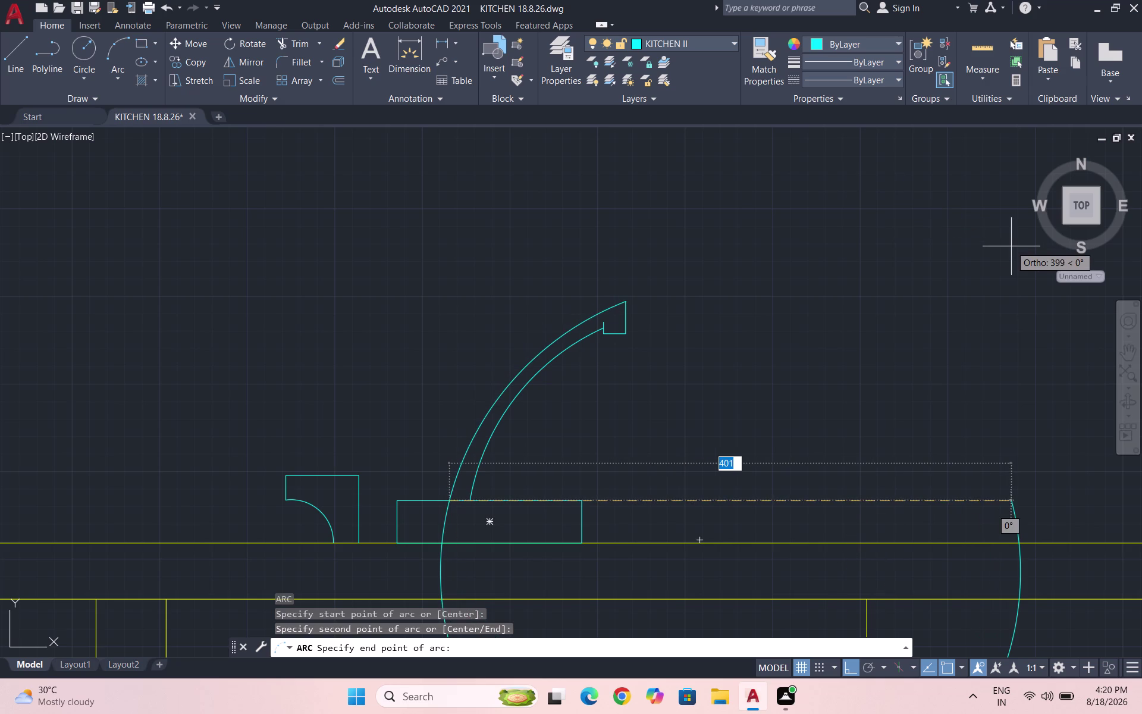
click(974, 256)
scroll(down, 3)
scroll(up, 3)
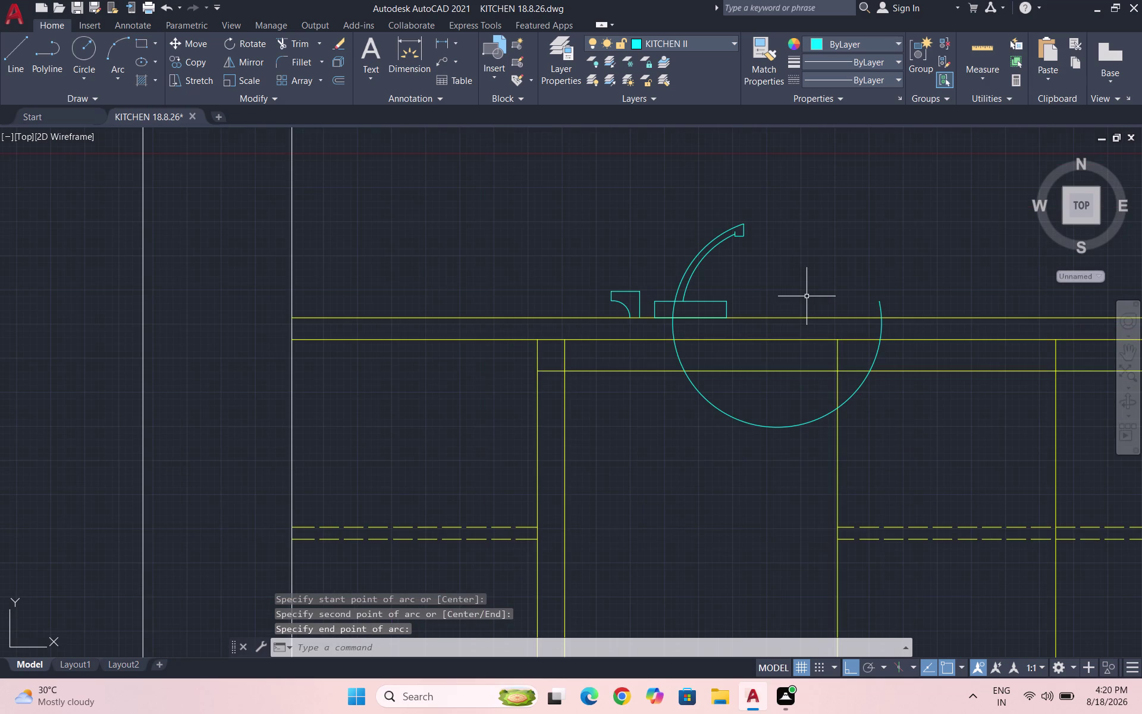
Fence-trim the excess inner arc below the counter and beyond the nozzle.
text(TR)
key(Return)
key(Return)
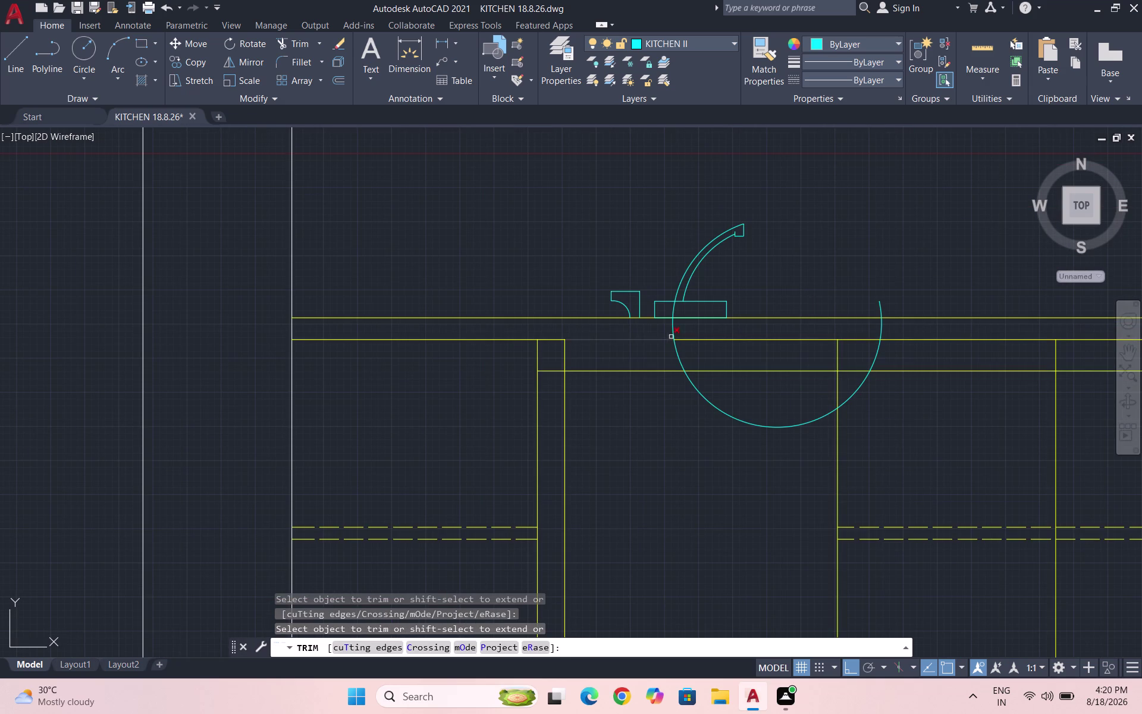
click(672, 333)
drag(690, 357, 674, 361)
drag(749, 405, 694, 464)
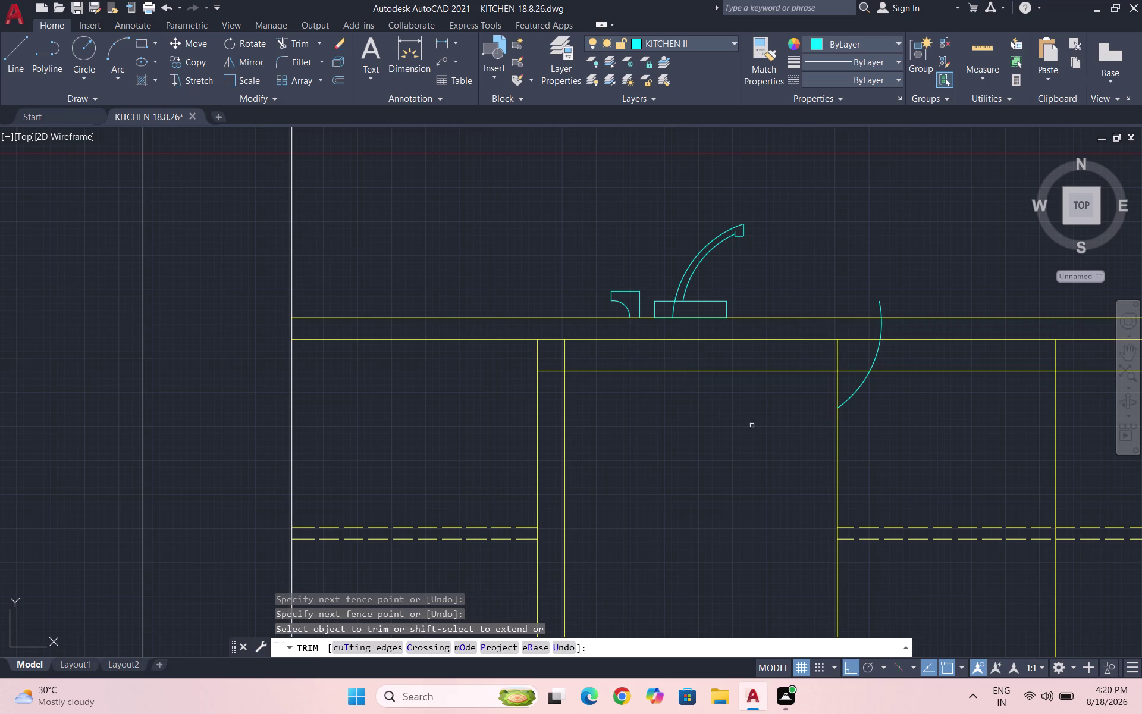
drag(853, 388, 904, 412)
drag(873, 352, 919, 355)
drag(883, 326, 916, 319)
drag(881, 298, 915, 302)
key(Escape)
scroll(down, 3)
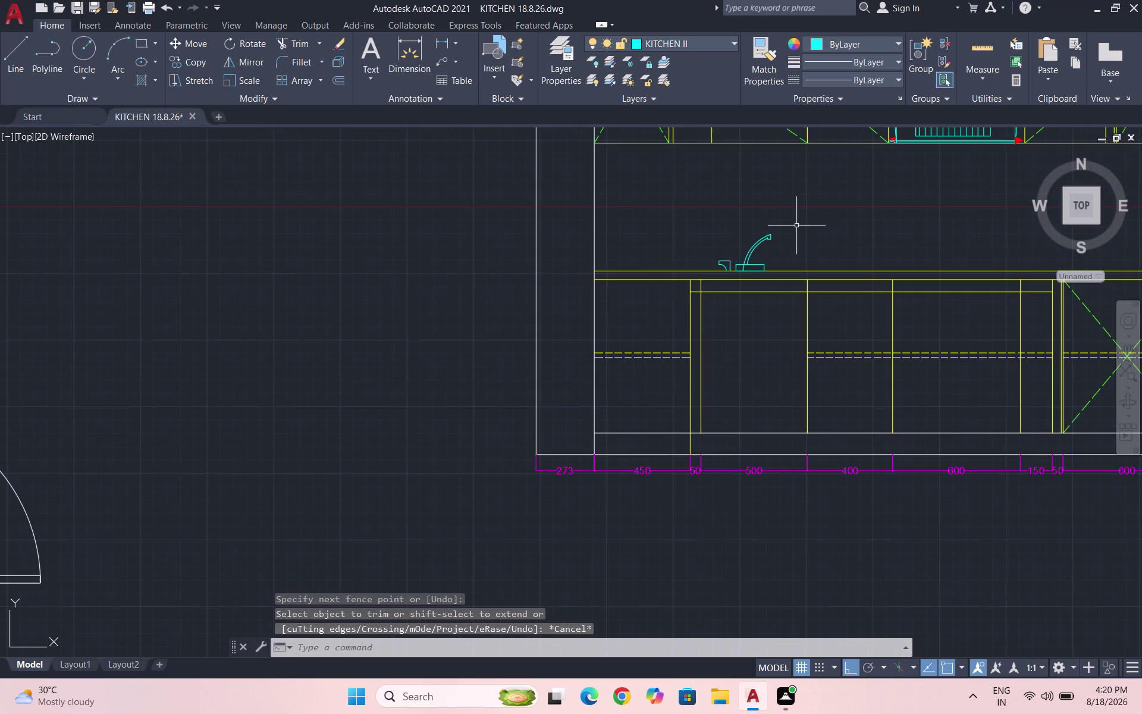
scroll(up, 3)
scroll(down, 3)
Window-select all parts of the left tap handle.
scroll(up, 3)
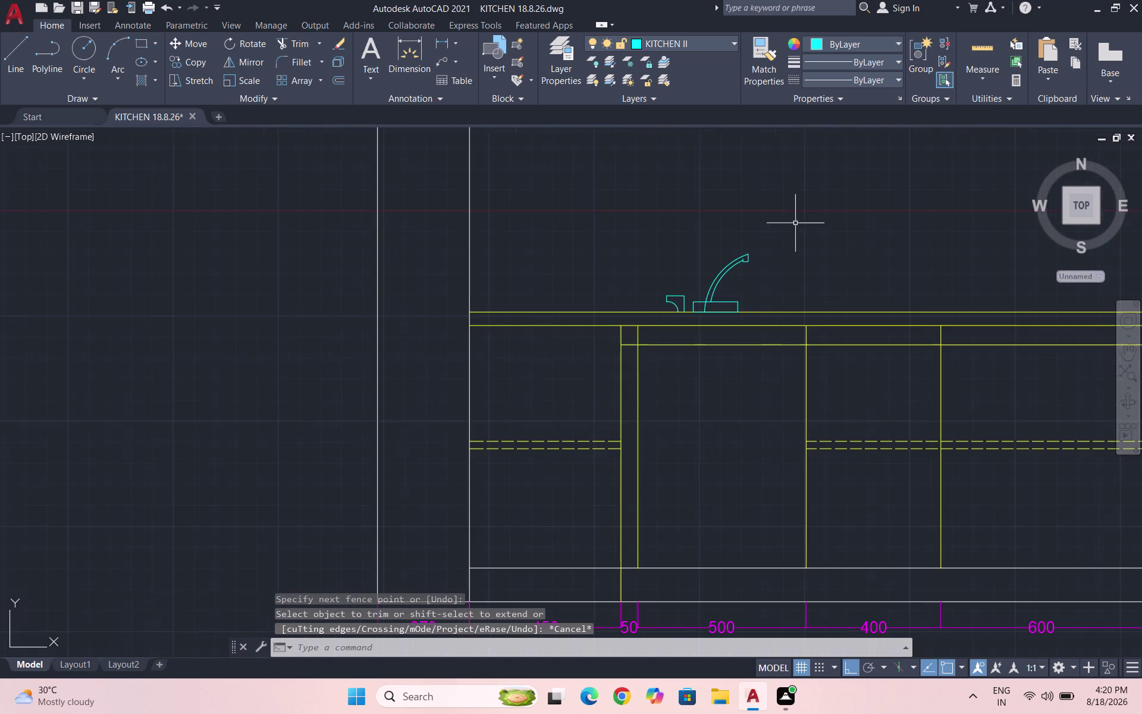
scroll(up, 3)
drag(558, 377, 537, 374)
click(490, 362)
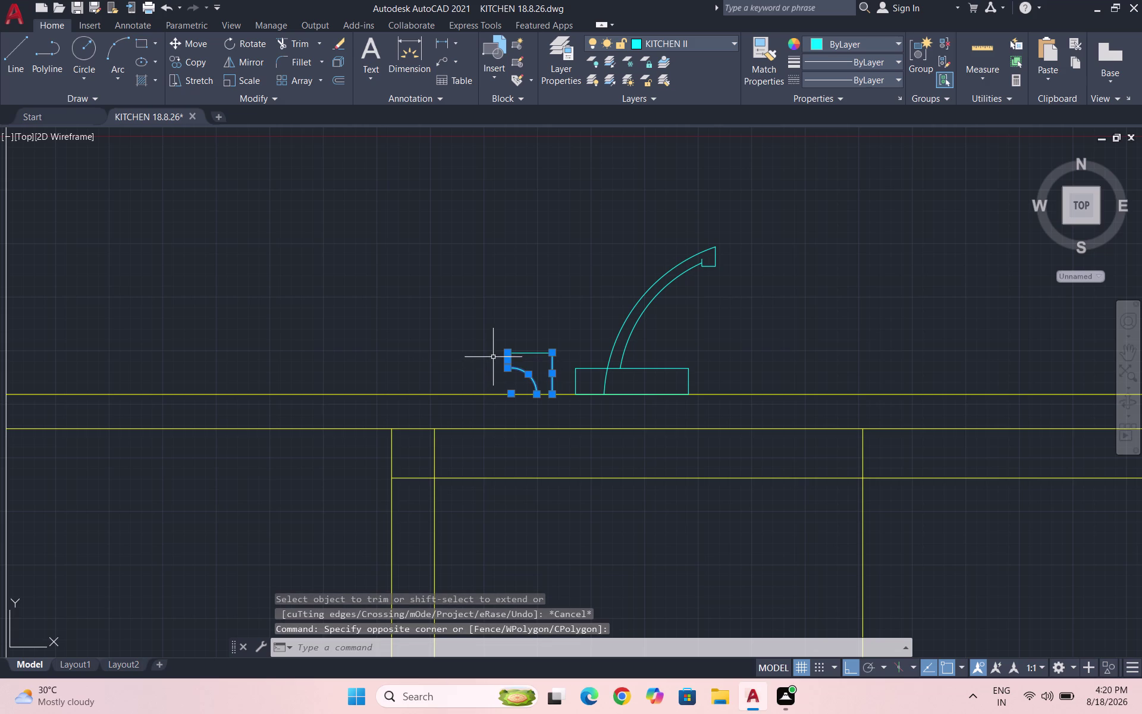
scroll(up, 3)
drag(547, 357, 530, 341)
click(482, 294)
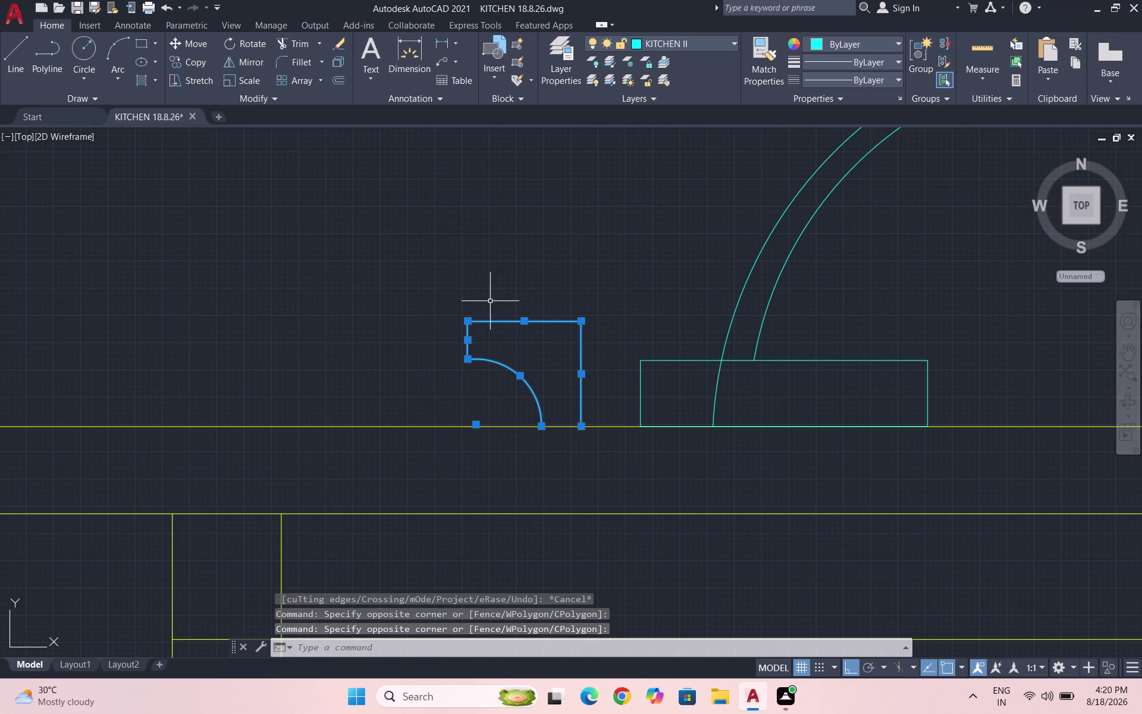
key(Escape)
drag(581, 394, 544, 382)
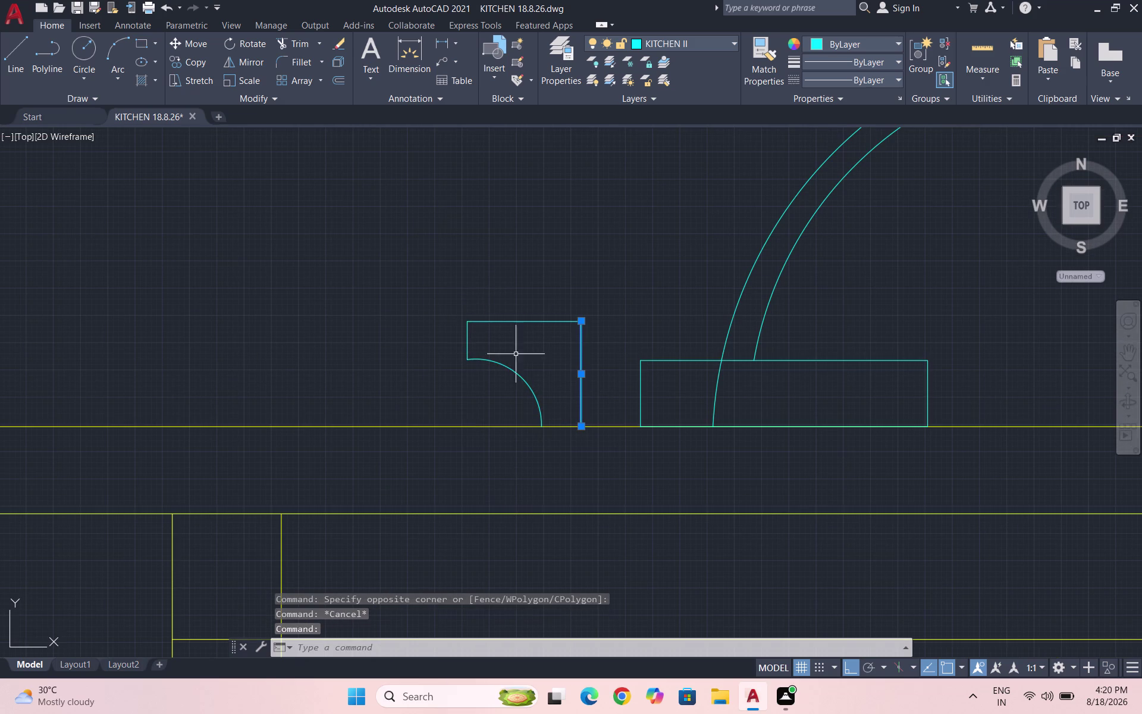
drag(549, 377, 466, 375)
click(456, 284)
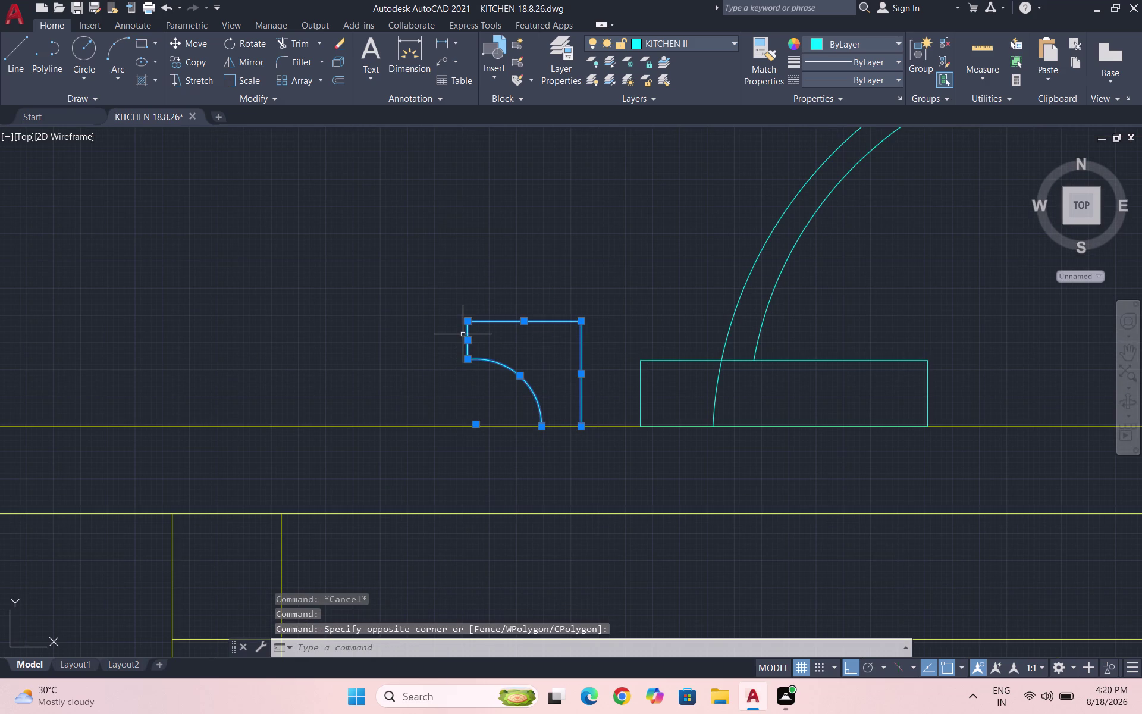
Copy the left handle from its bottom corner to the right of the tap base.
text(CO)
key(Return)
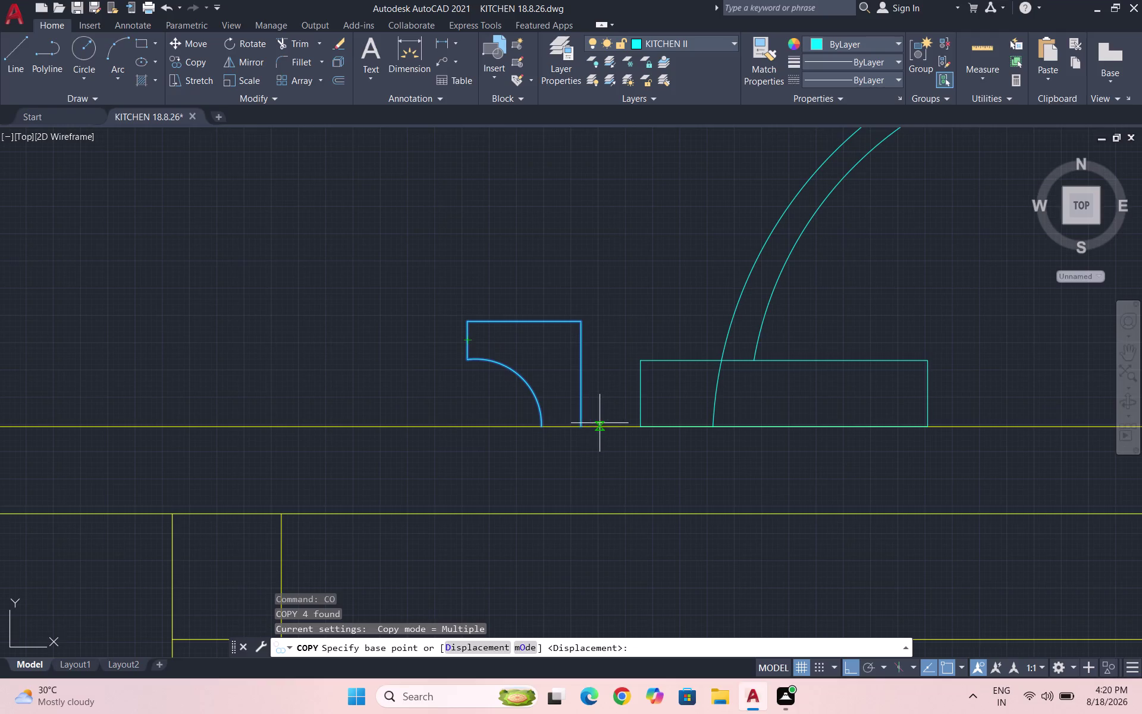
click(584, 424)
scroll(down, 3)
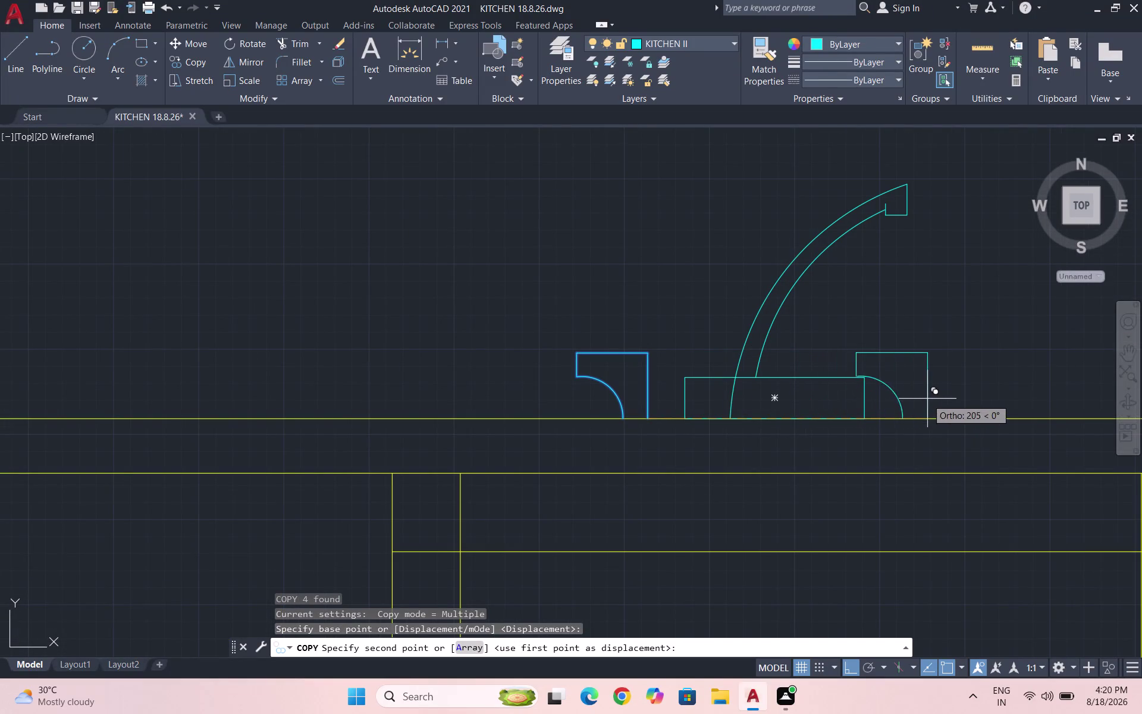
click(965, 362)
key(Escape)
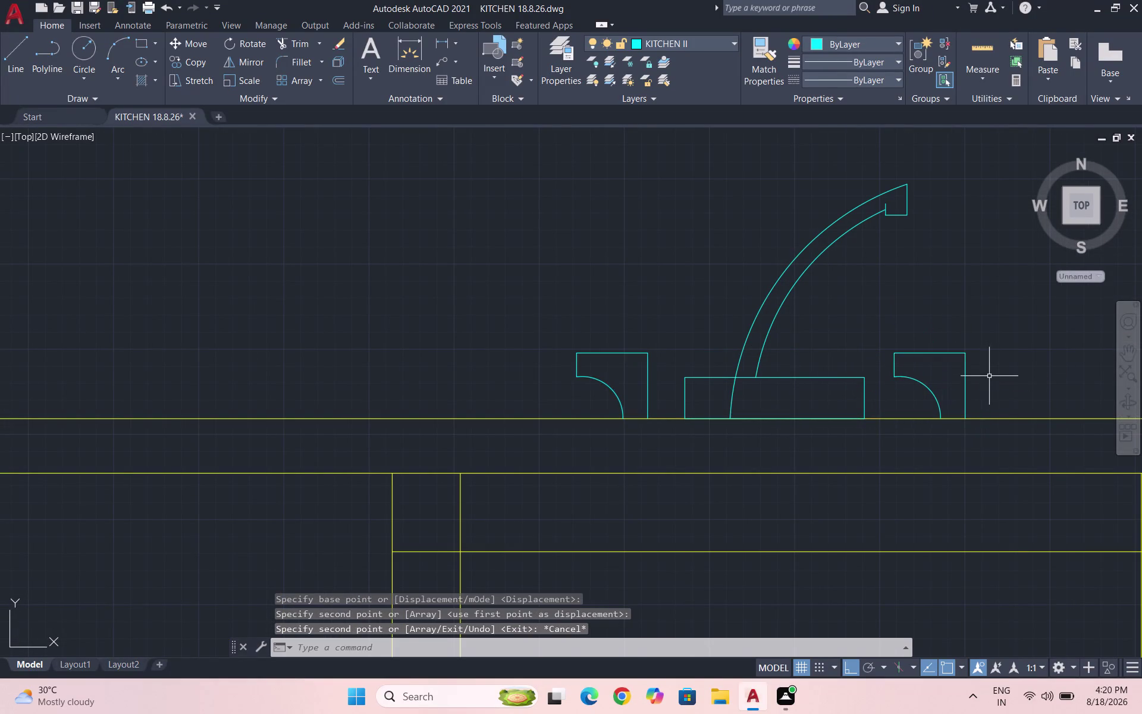
scroll(down, 3)
scroll(up, 3)
Mirror the copied handle about a vertical line, keeping only the flipped version.
drag(933, 410, 896, 411)
click(739, 361)
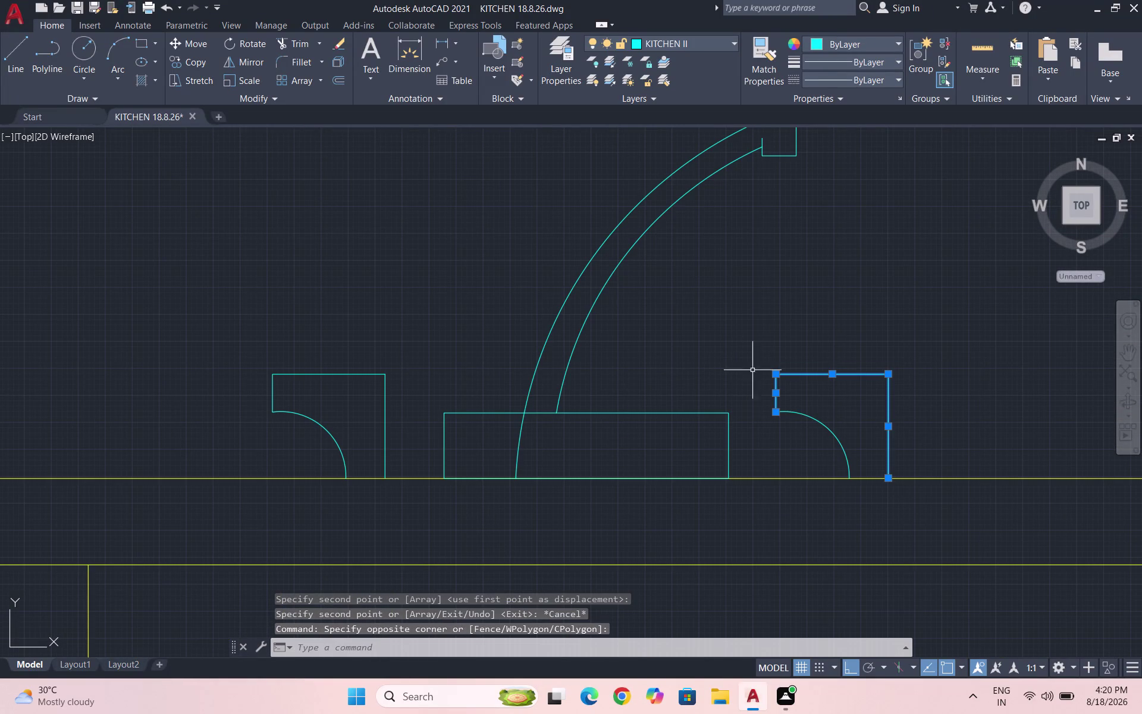
drag(860, 459, 845, 444)
click(809, 420)
text(M)
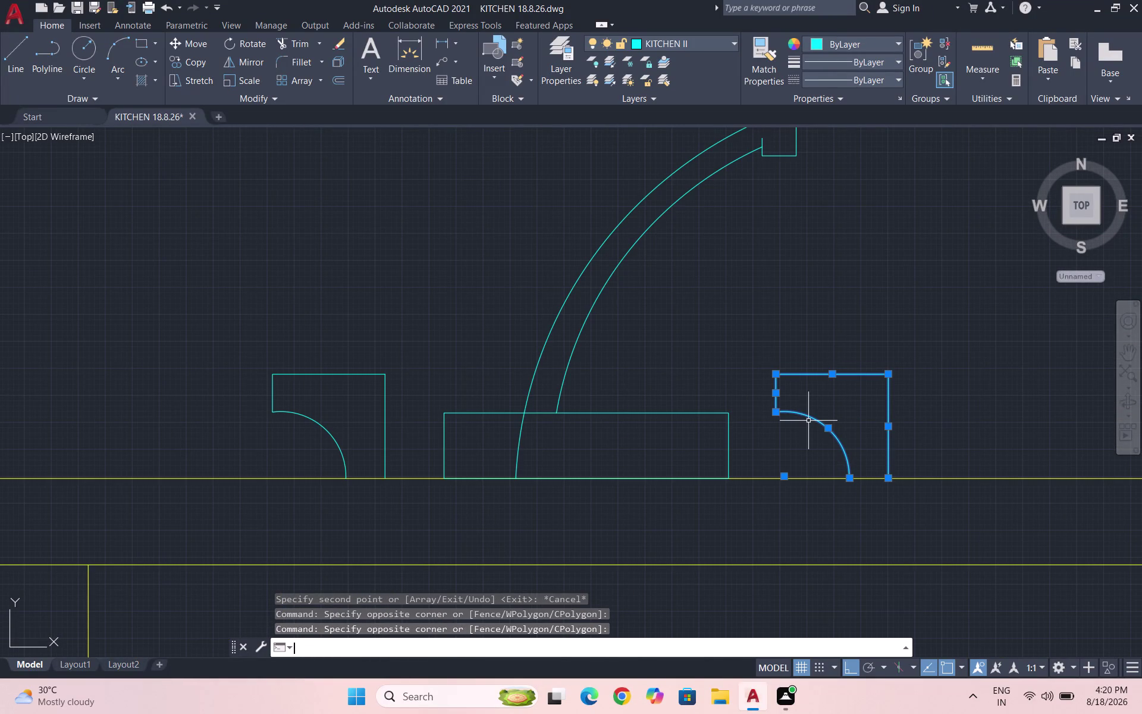
text(I)
key(Return)
click(891, 473)
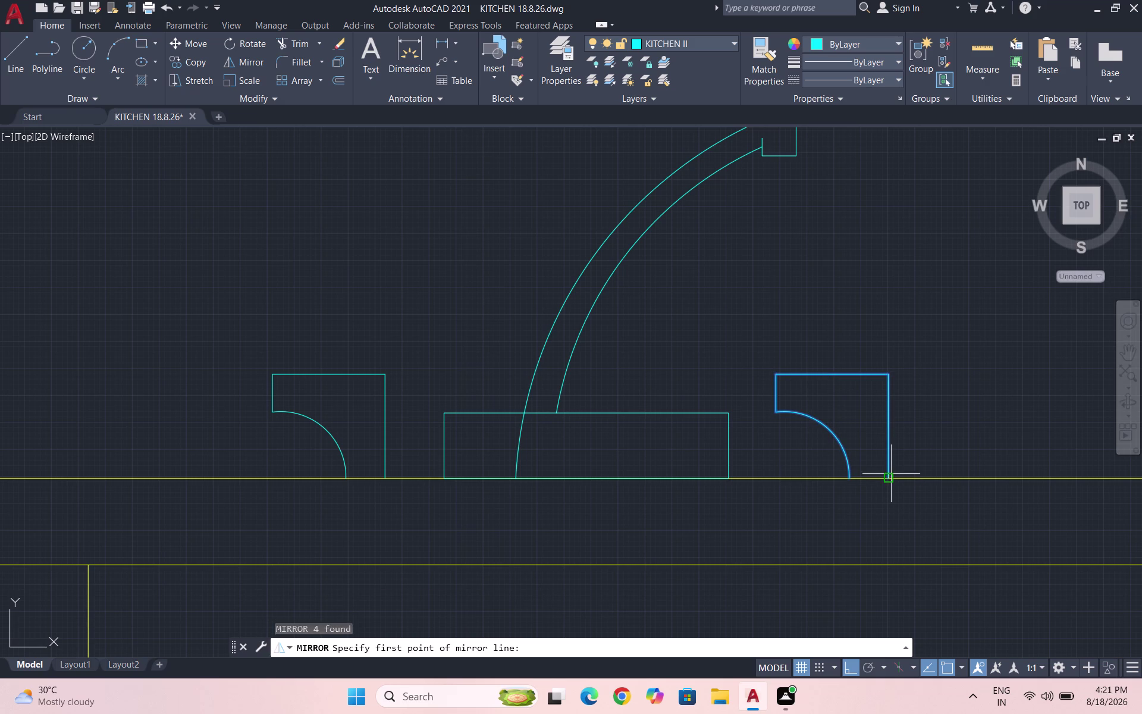
click(907, 395)
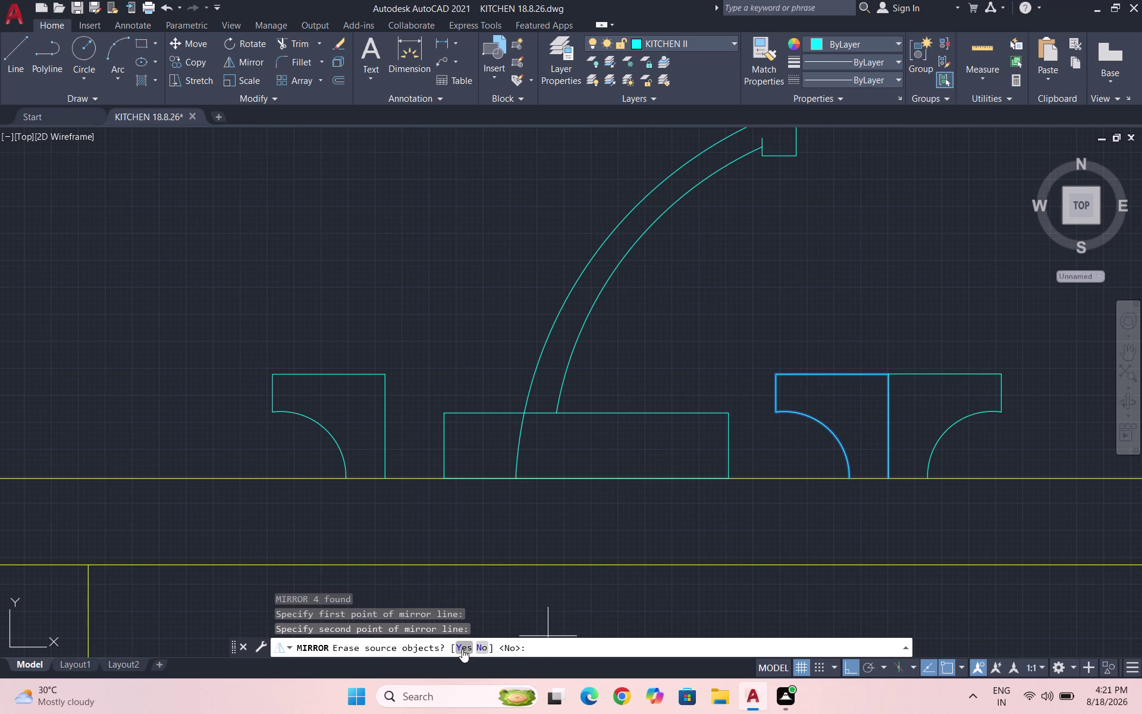
click(462, 647)
scroll(down, 3)
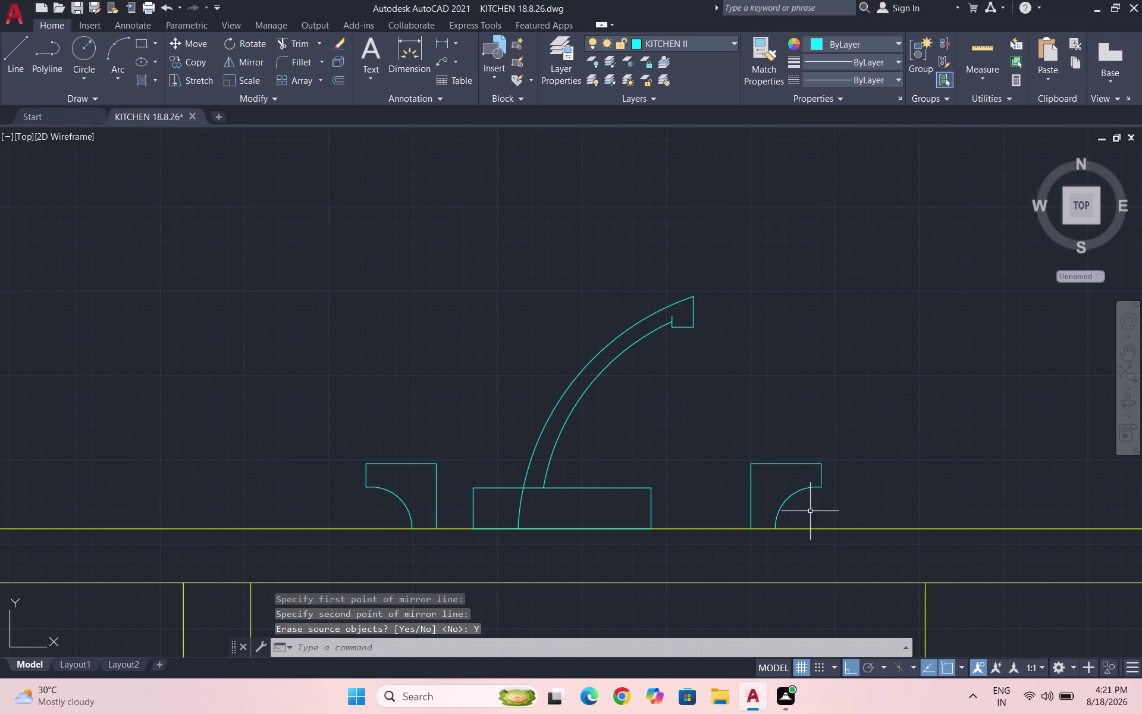
click(989, 75)
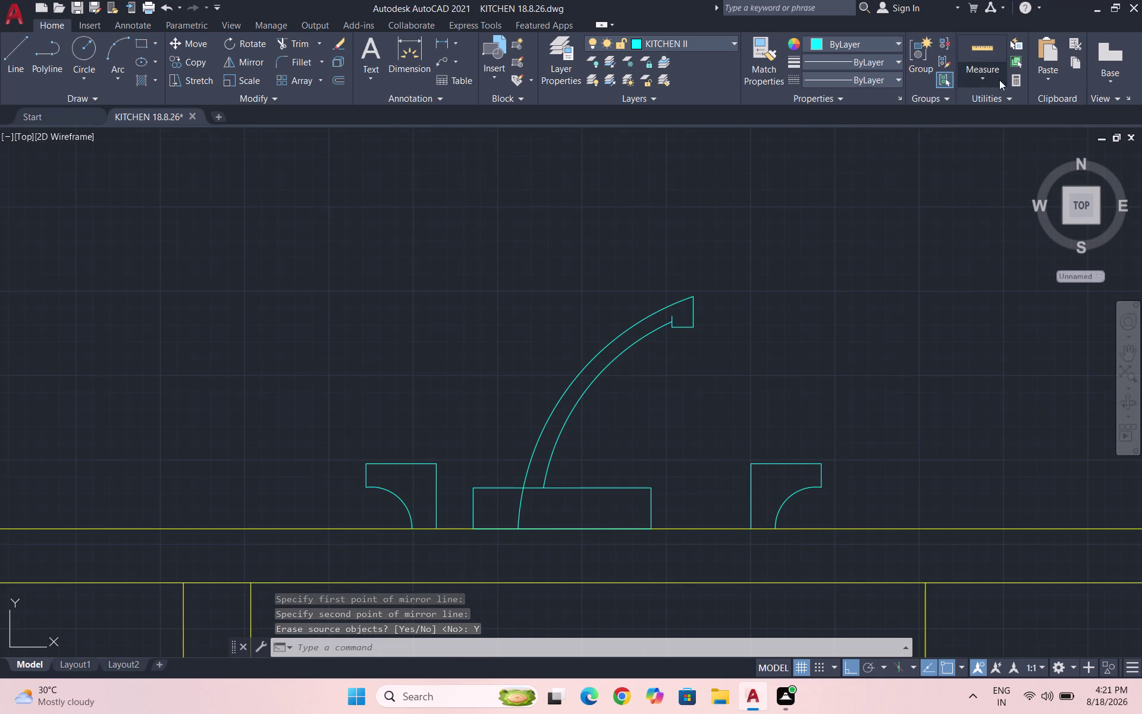
drag(1003, 132, 1004, 126)
scroll(up, 3)
Draw a 27-unit line starting at the tap base.
click(486, 520)
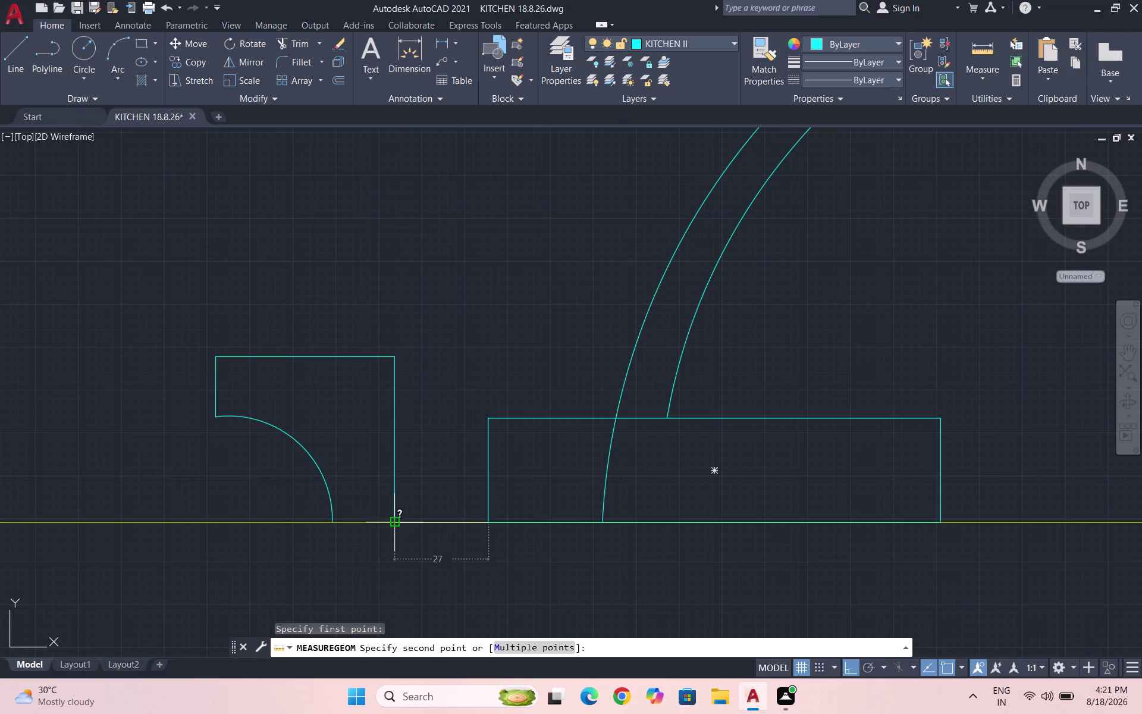
key(Escape)
scroll(down, 3)
scroll(up, 3)
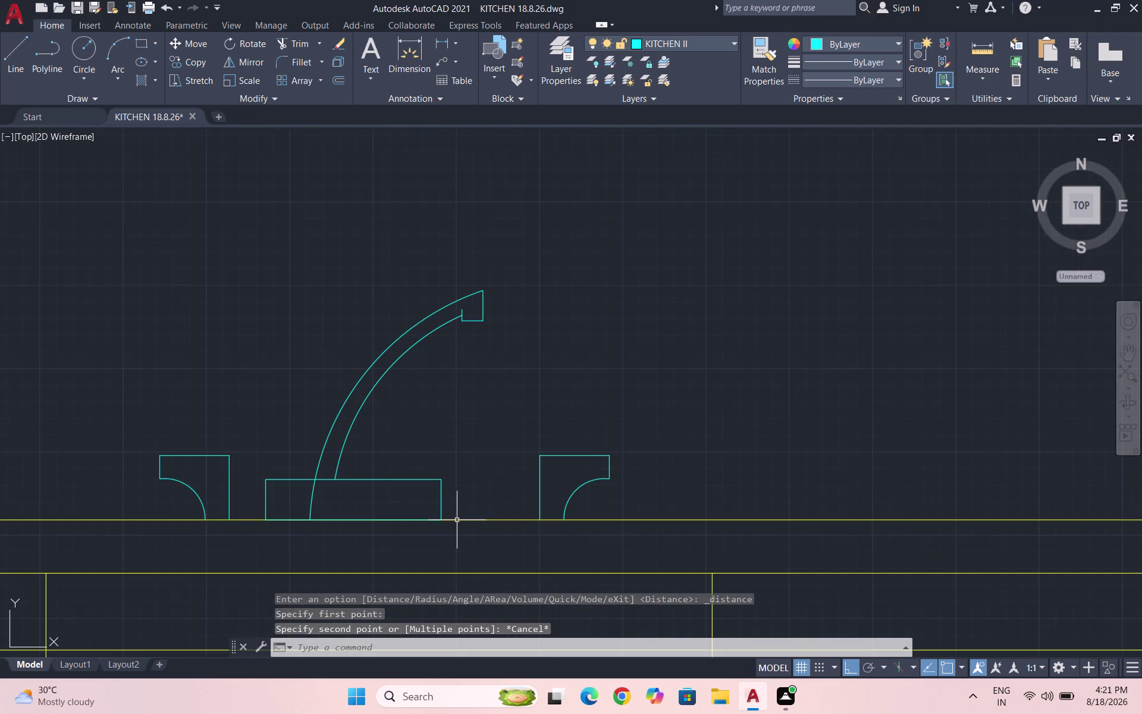
key(l)
key(Return)
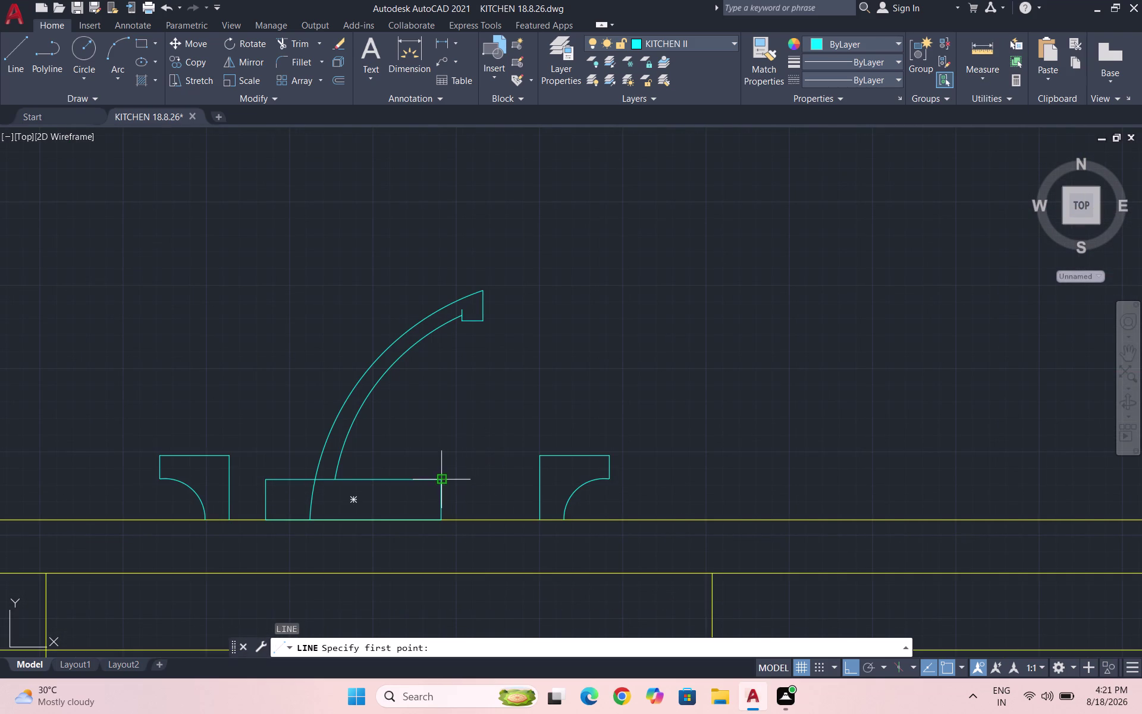
click(441, 481)
text(27)
key(Return)
key(Return)
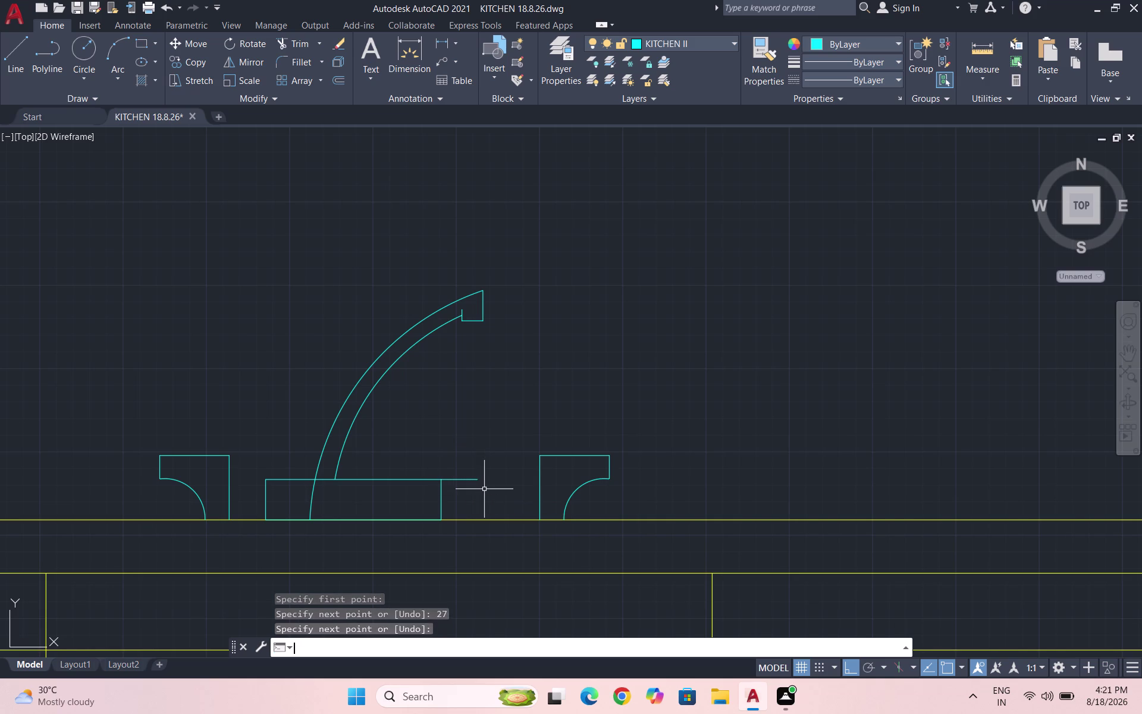
key(Escape)
Move the right curved bracket left against the tap base.
drag(651, 495, 599, 483)
click(514, 454)
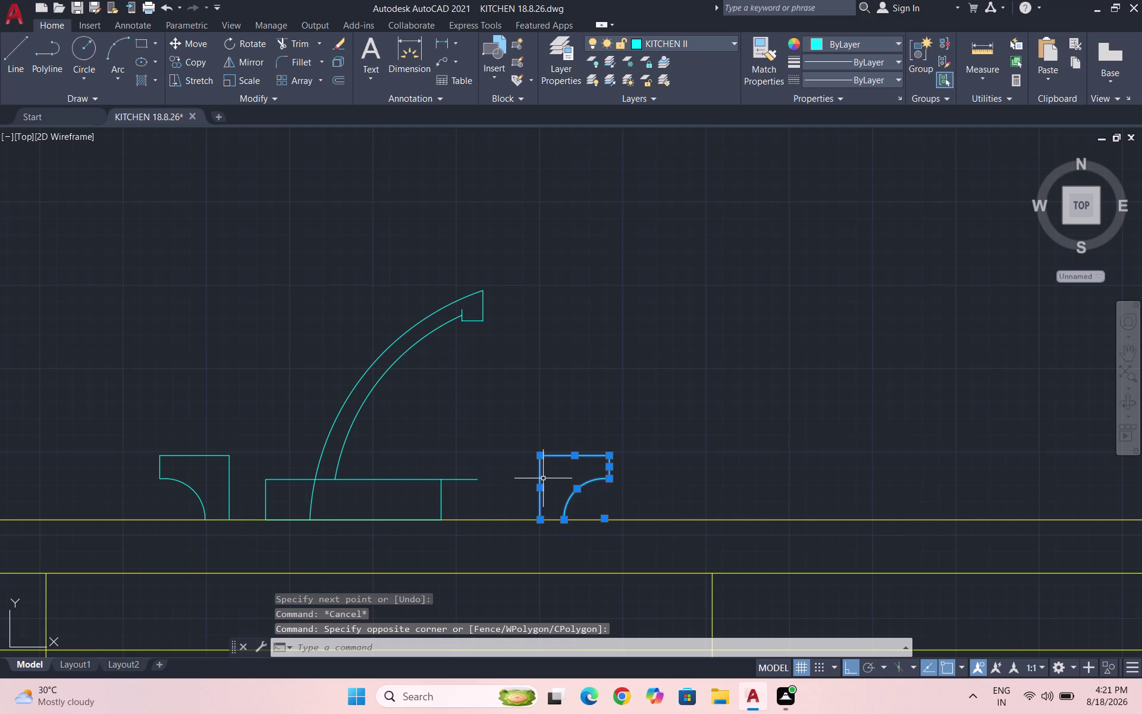
key(m)
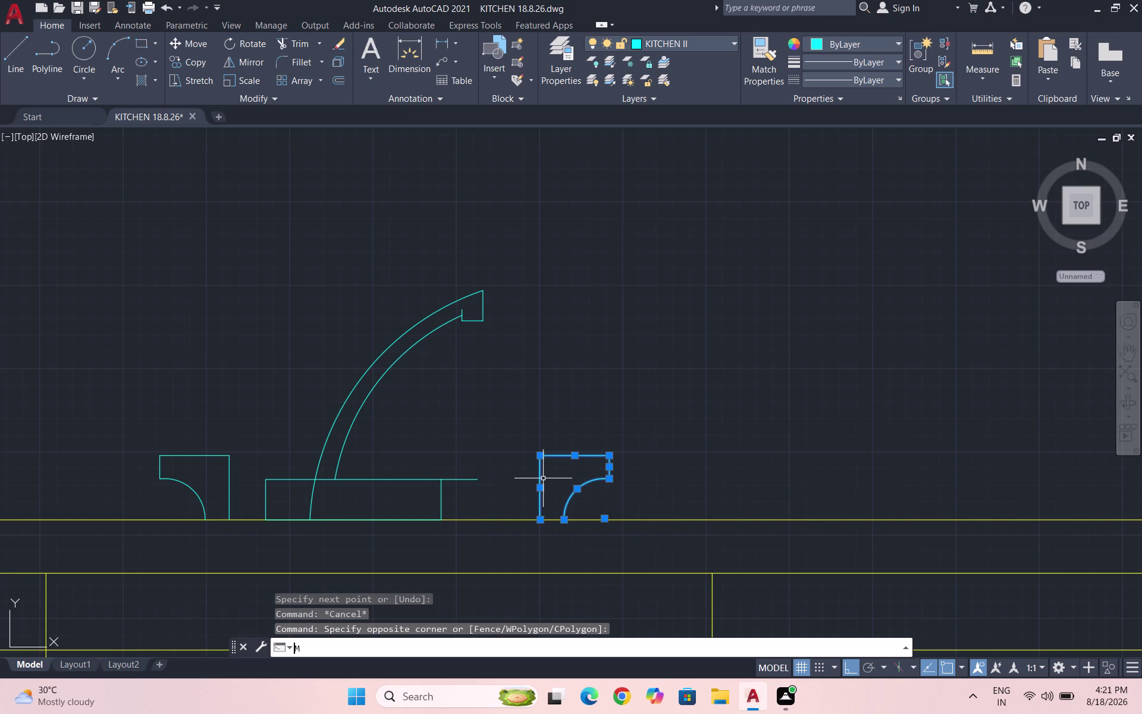
key(Return)
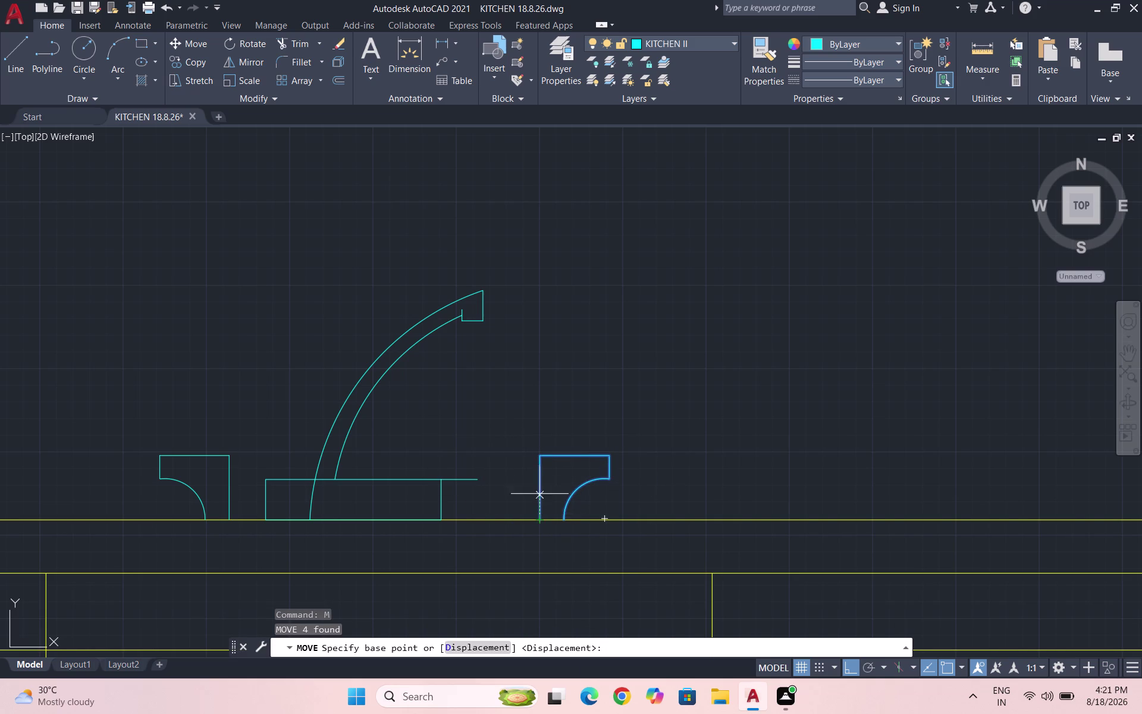
click(541, 480)
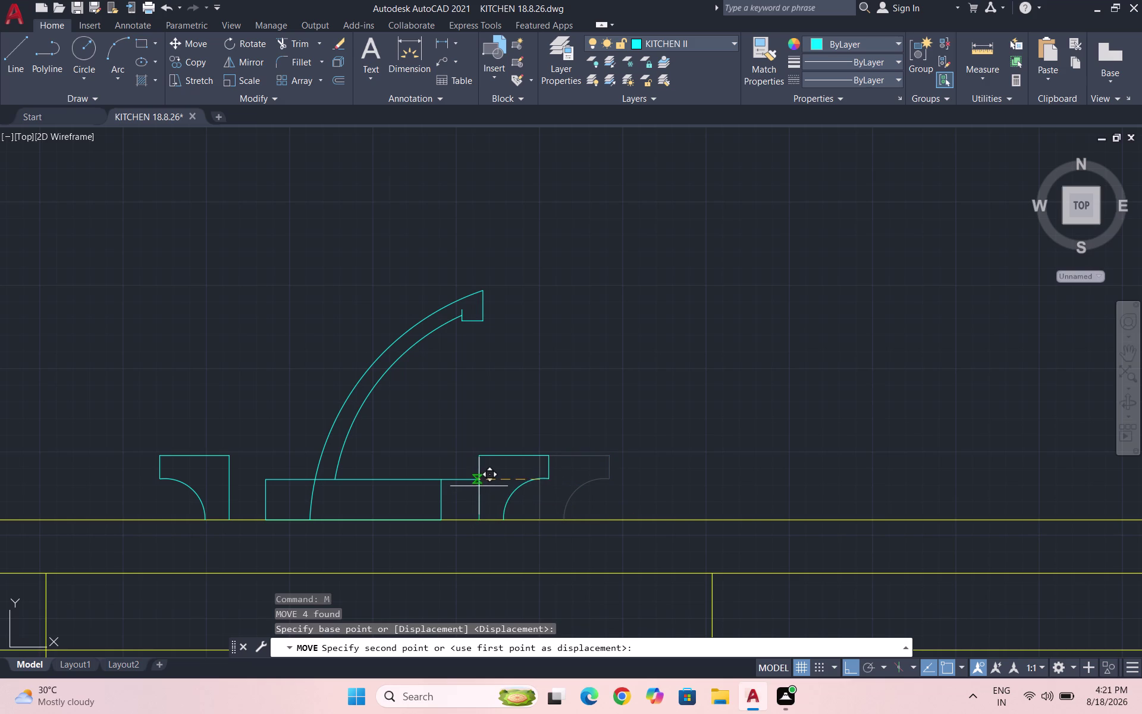
scroll(up, 3)
click(463, 491)
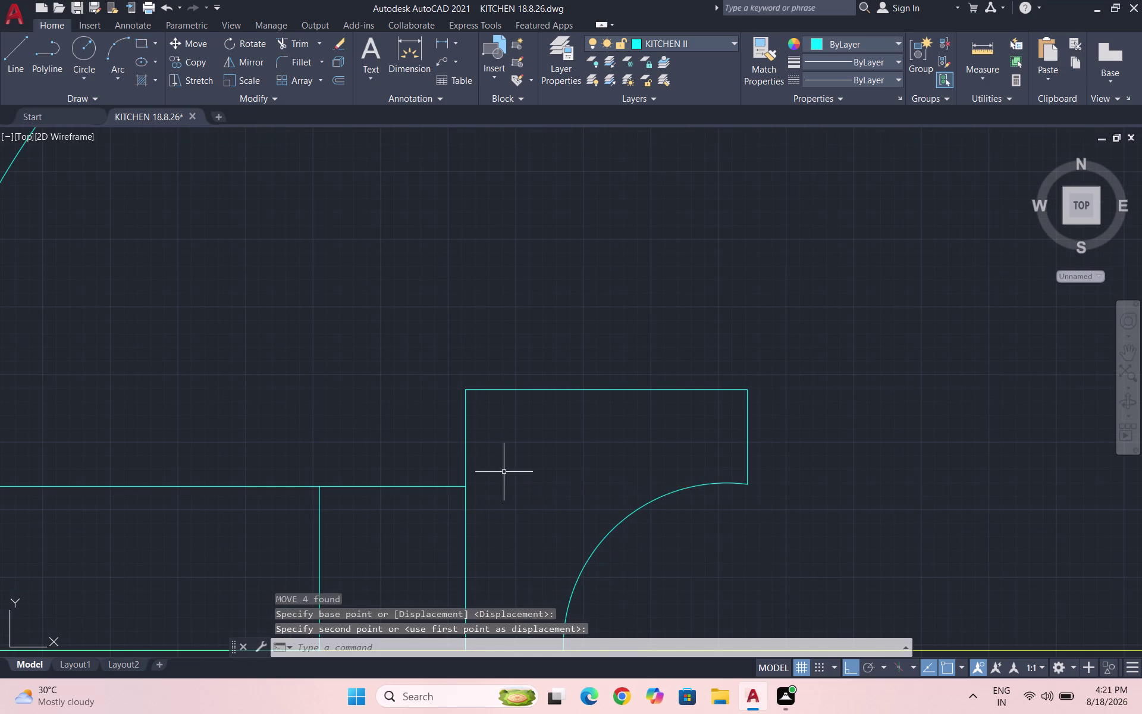
scroll(down, 3)
key(Escape)
Erase the short leftover line and save the drawing.
drag(539, 458, 536, 451)
click(528, 435)
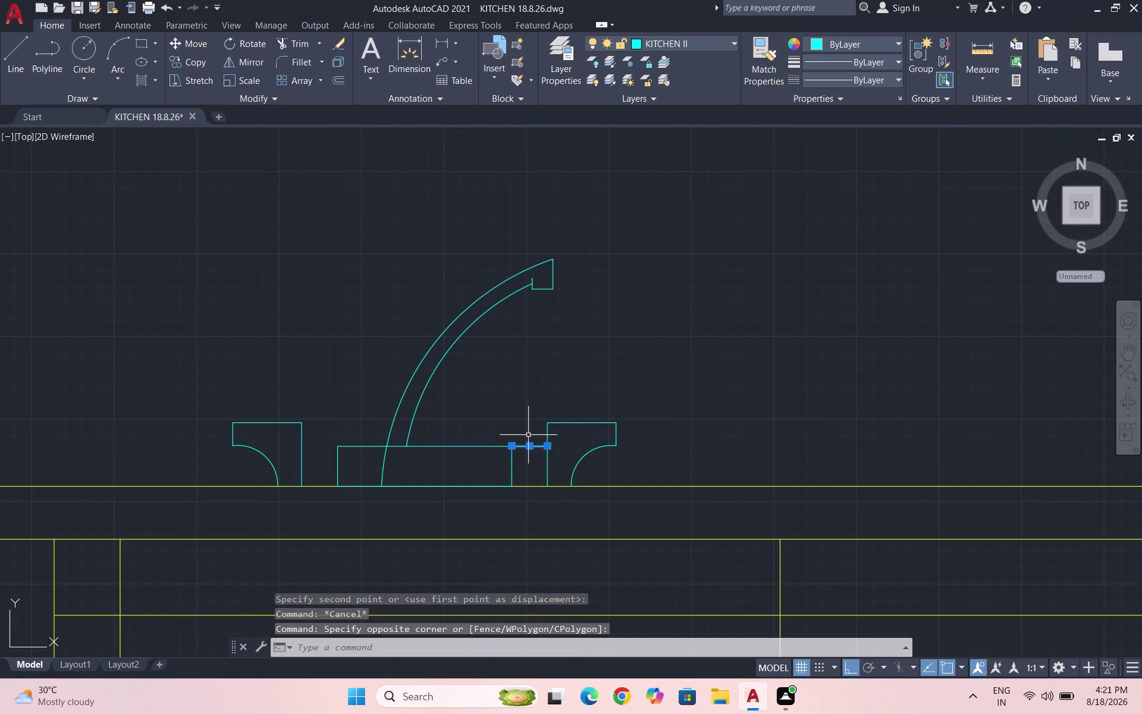
key(Delete)
scroll(down, 3)
key(ctrl+s)
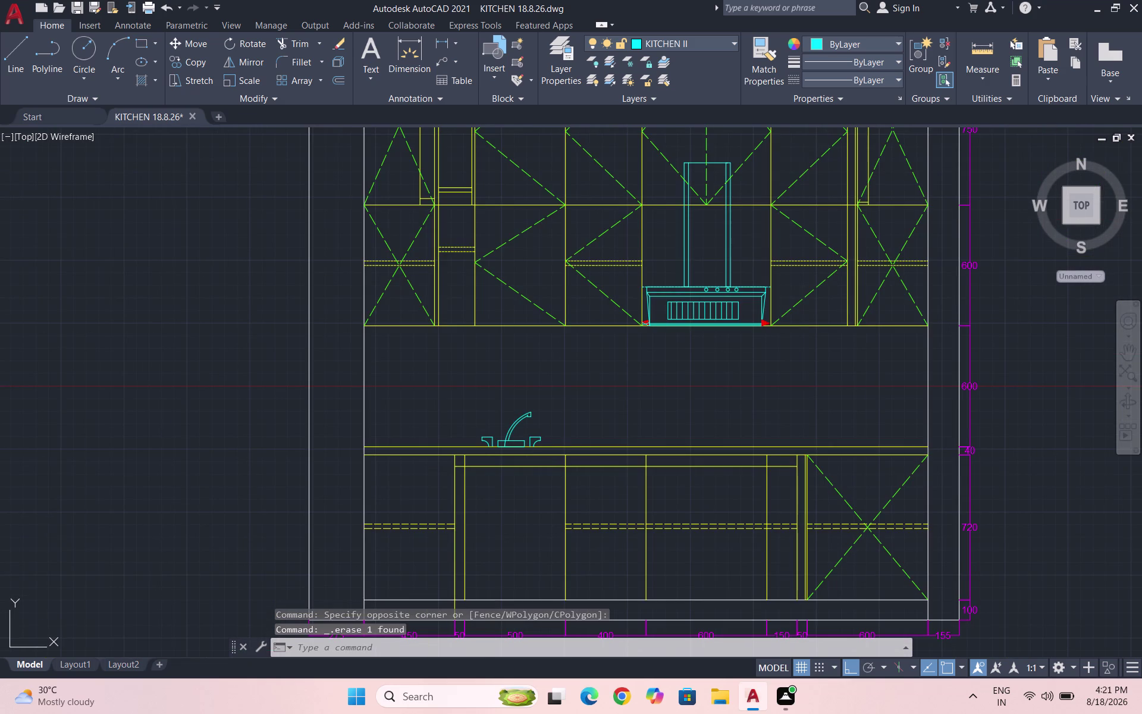
Begin a fence trim across the tap lines, then abandon it.
scroll(up, 3)
text(TR)
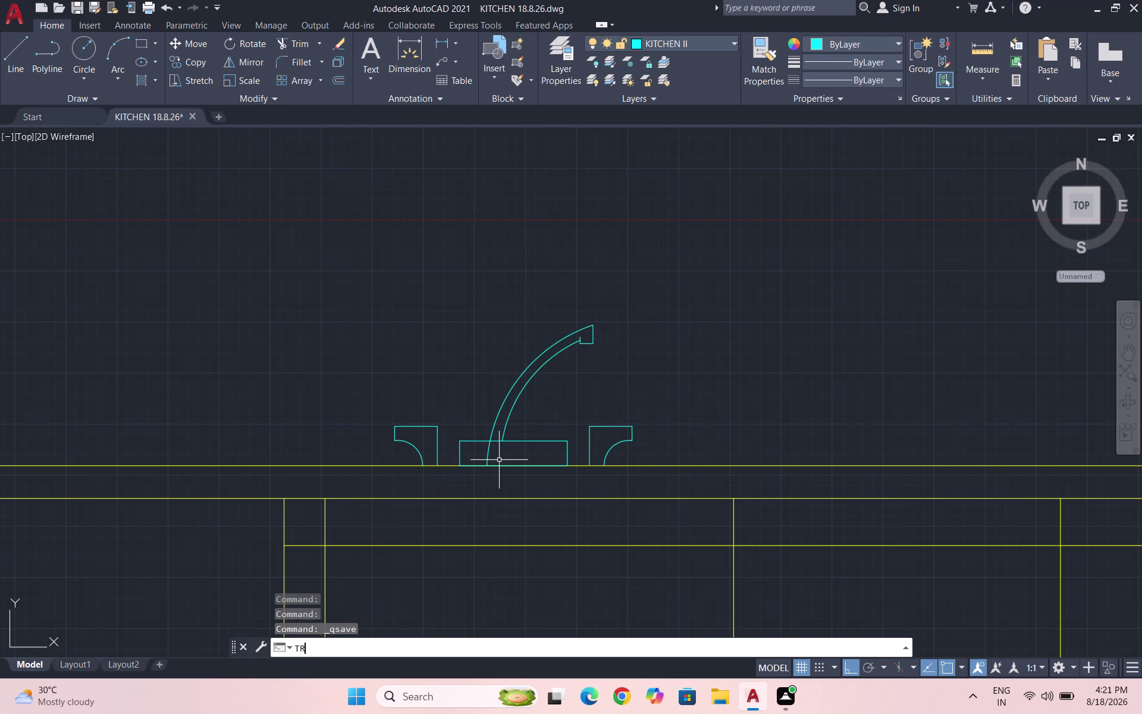
key(Return)
key(Return)
drag(479, 447, 516, 459)
key(Escape)
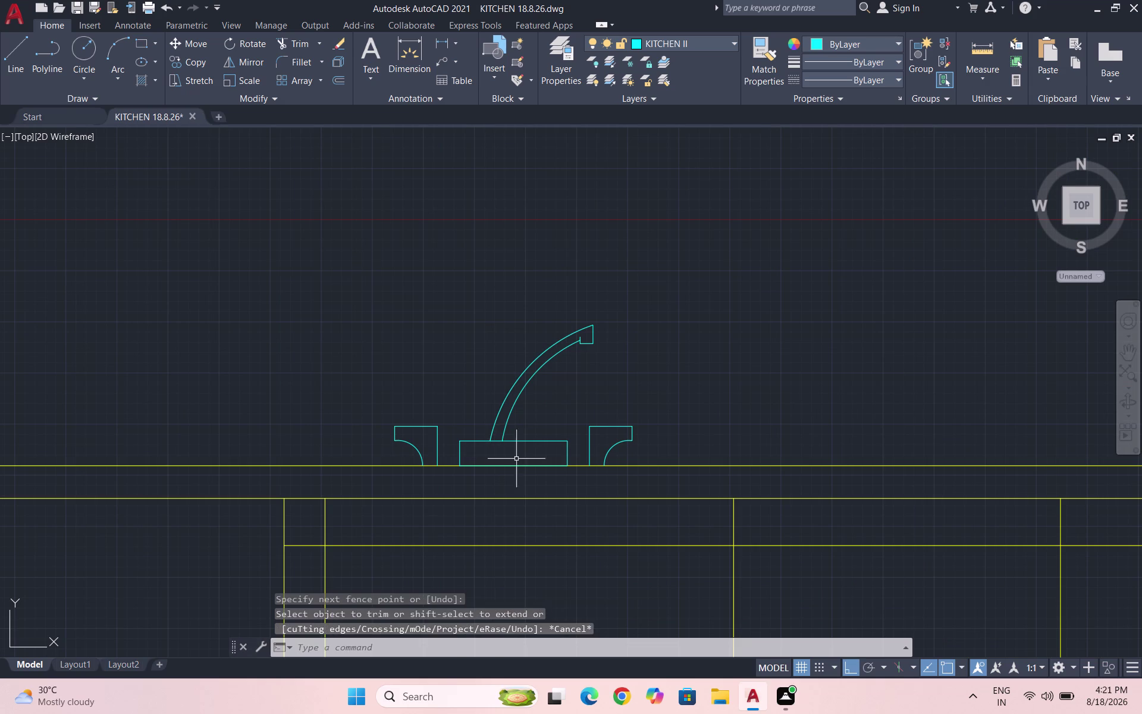
scroll(down, 3)
scroll(down, 3)
key(Escape)
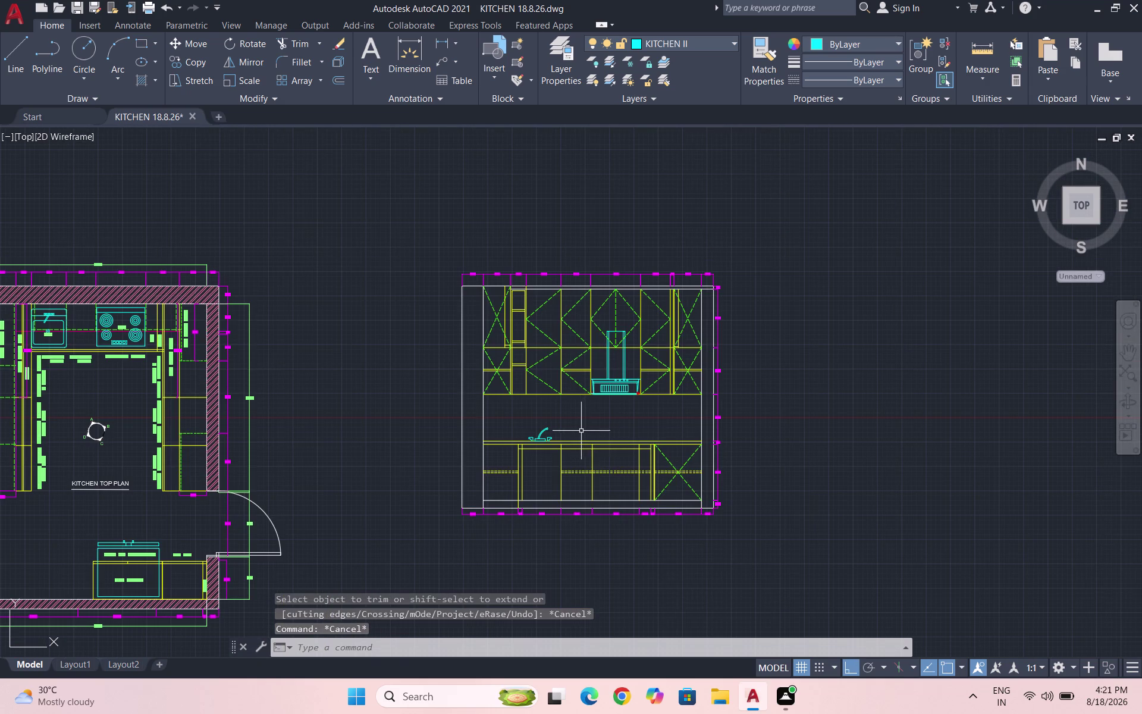
Quick-save the kitchen drawing several times.
key(ctrl+s)
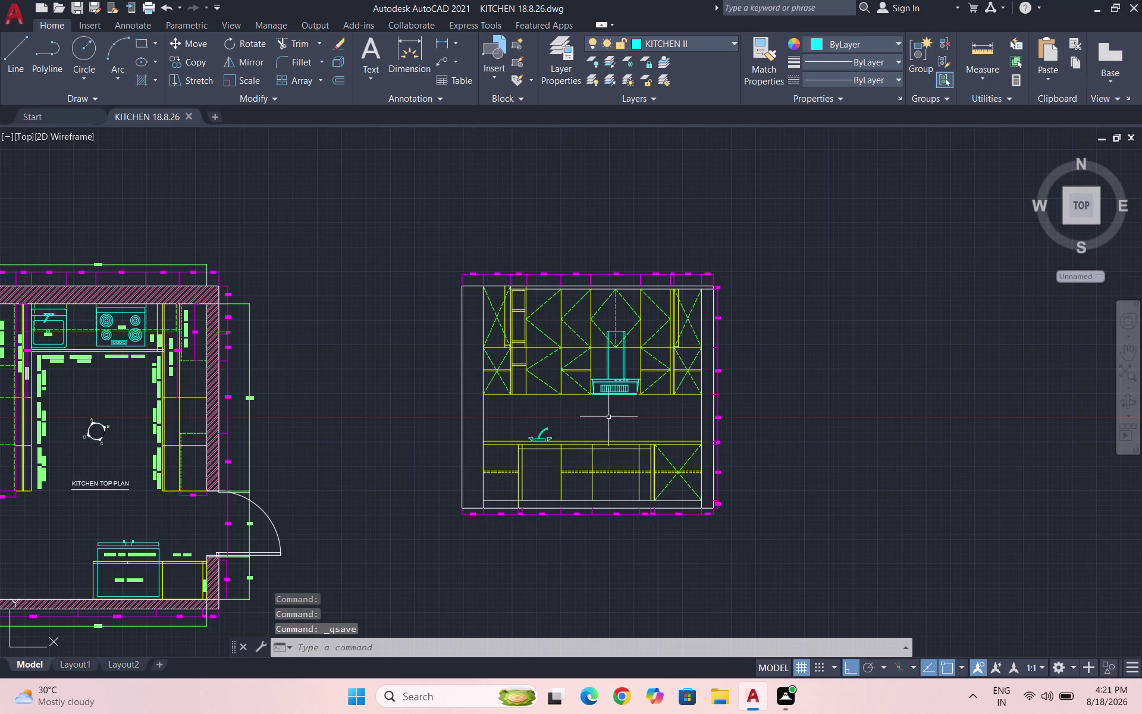
scroll(up, 3)
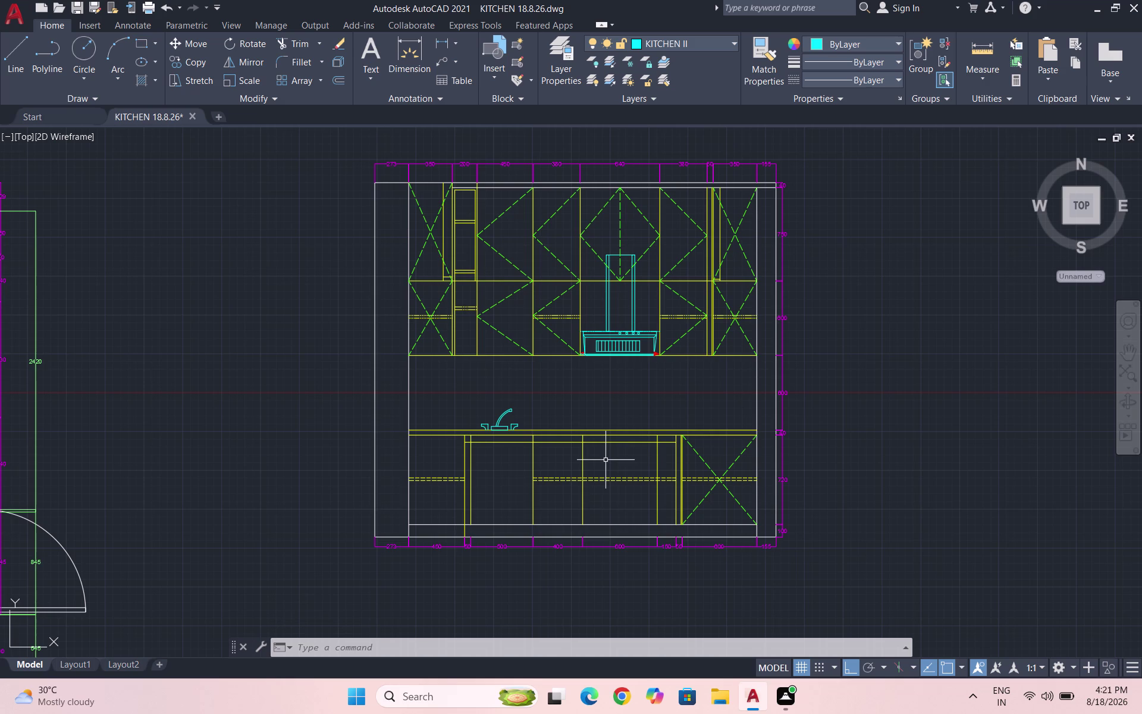
key(ctrl+s)
key(ctrl+s)
scroll(up, 3)
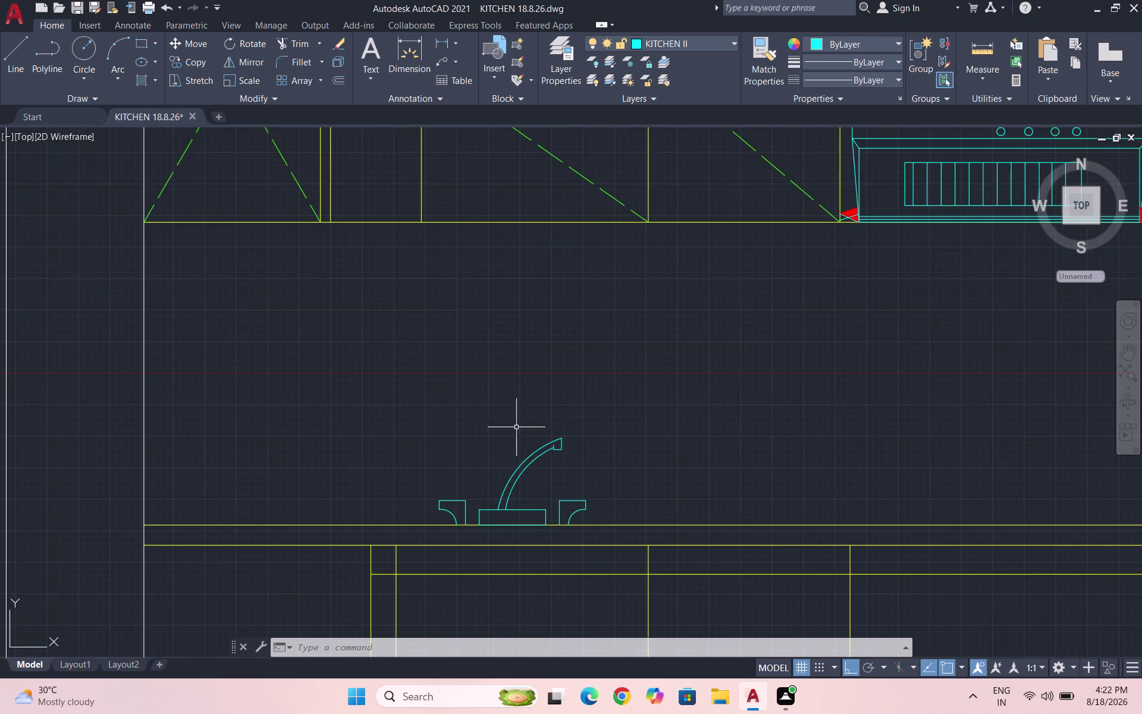
Scale all window-selected tap parts from a base point on the worktop.
scroll(up, 3)
scroll(down, 3)
click(675, 532)
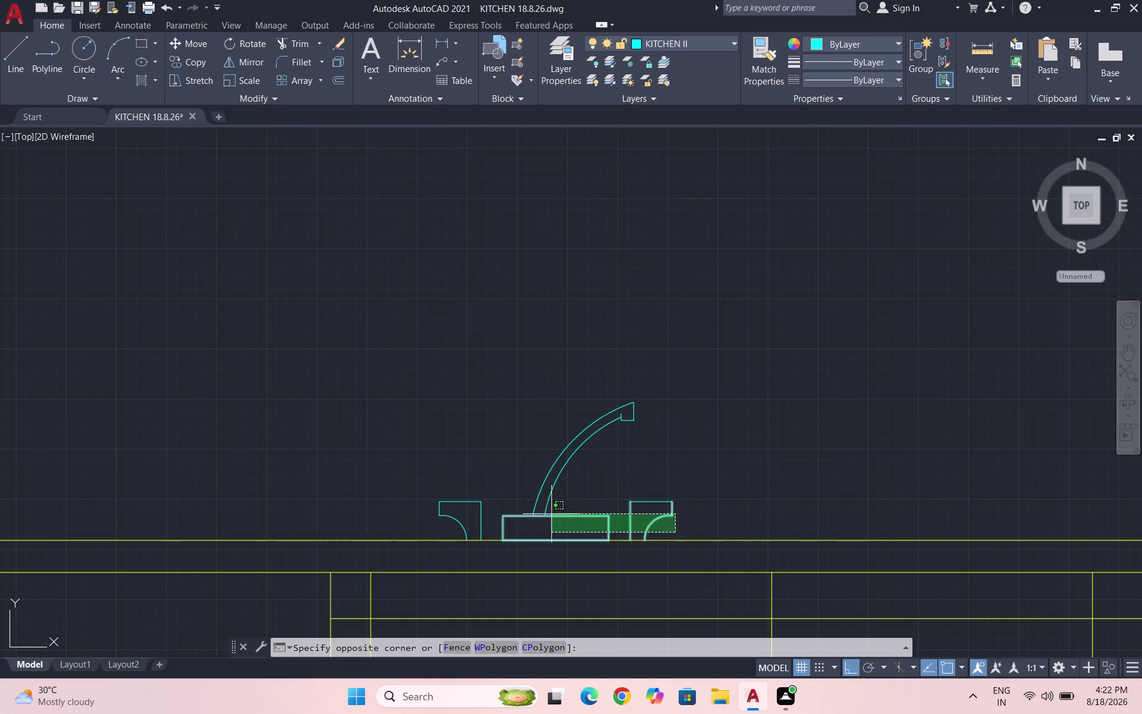
click(405, 352)
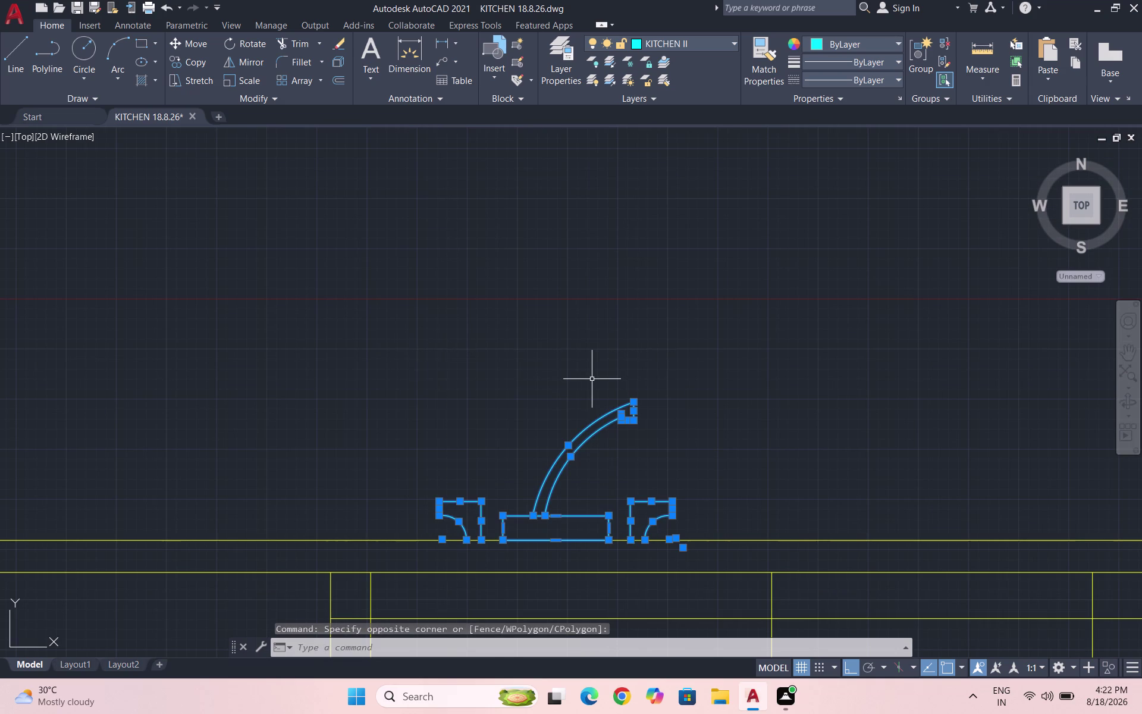
text(SC)
key(Return)
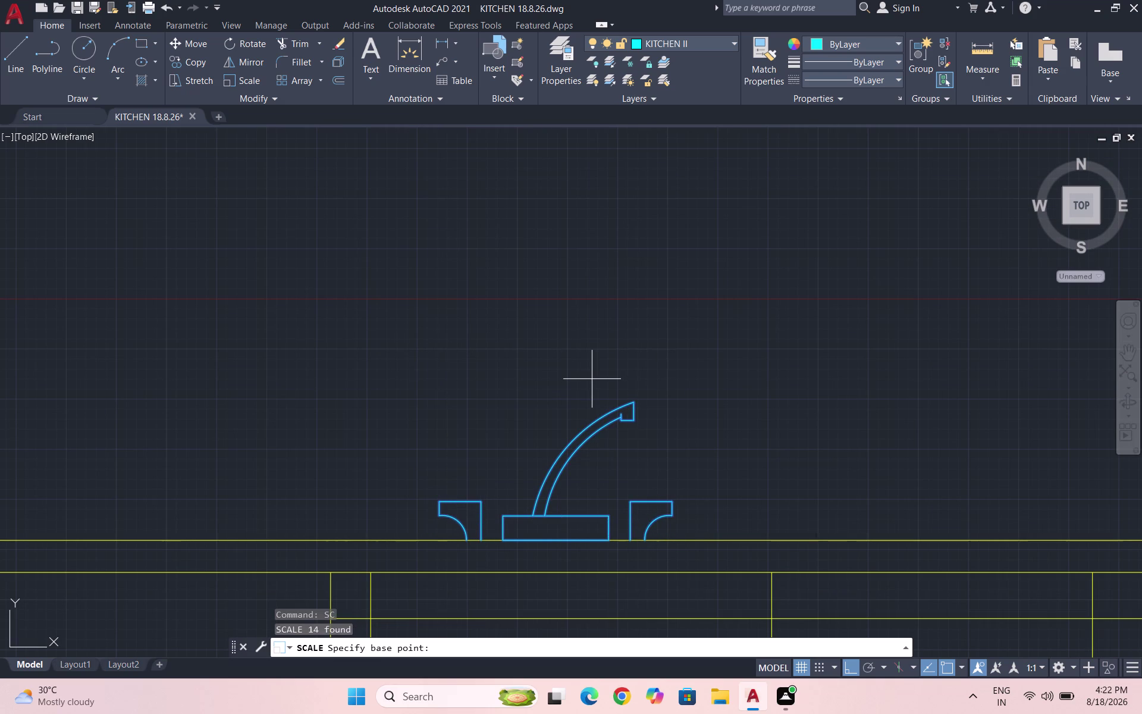
click(629, 398)
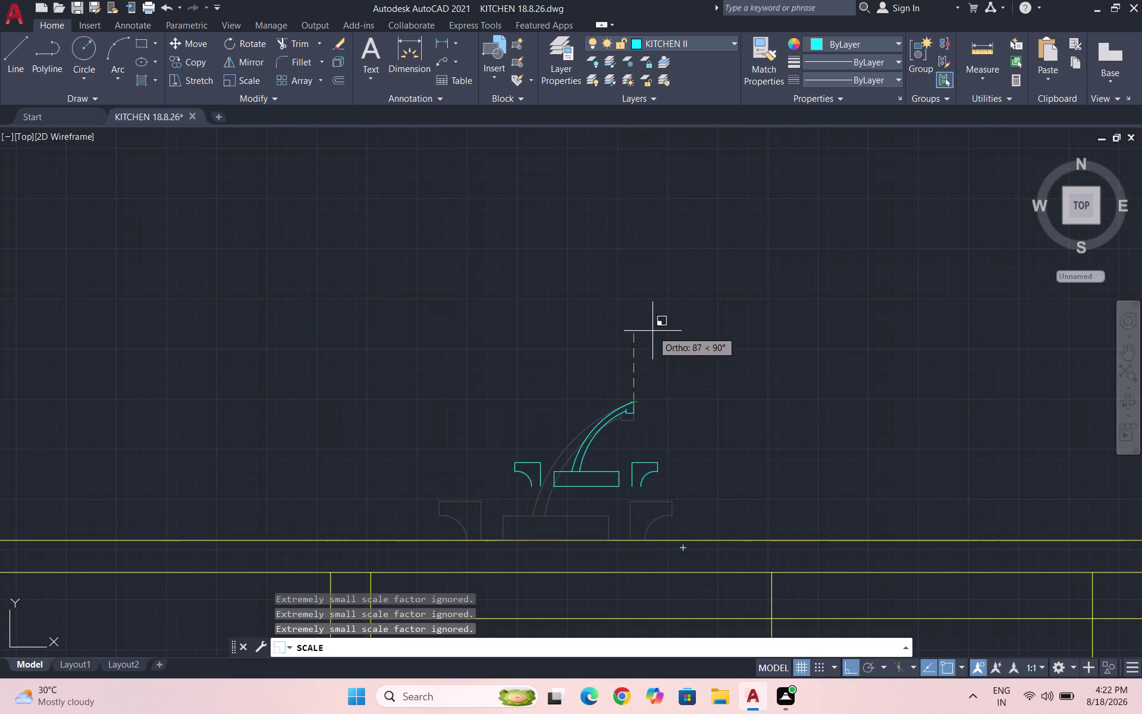
click(727, 242)
scroll(down, 3)
scroll(up, 3)
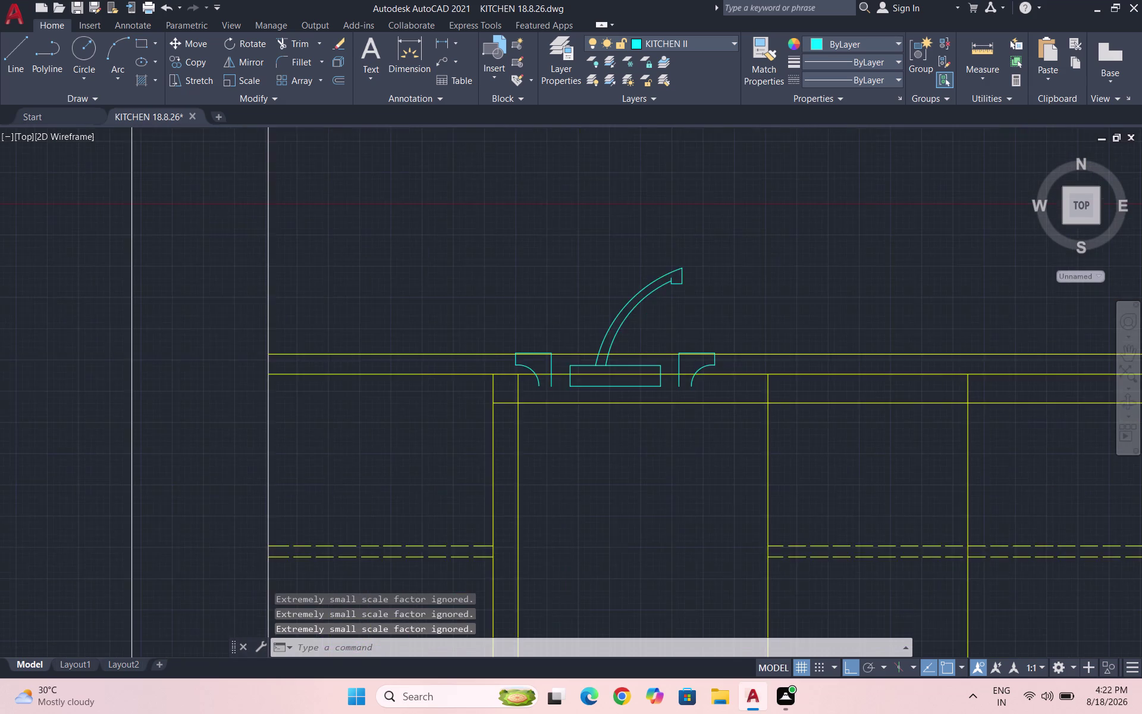
Select all 13 tap parts, including the left bracket.
drag(766, 373, 758, 373)
click(459, 368)
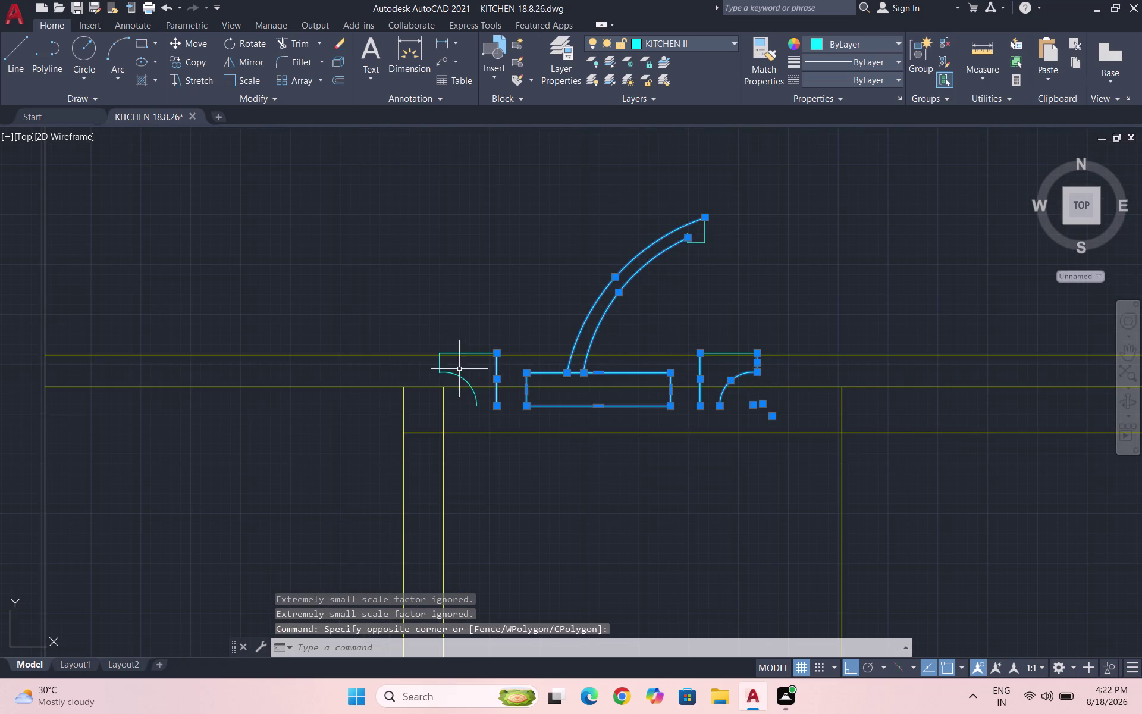
scroll(up, 3)
drag(465, 388, 435, 384)
click(338, 367)
scroll(up, 3)
drag(518, 336, 508, 332)
click(471, 315)
scroll(down, 3)
scroll(down, 3)
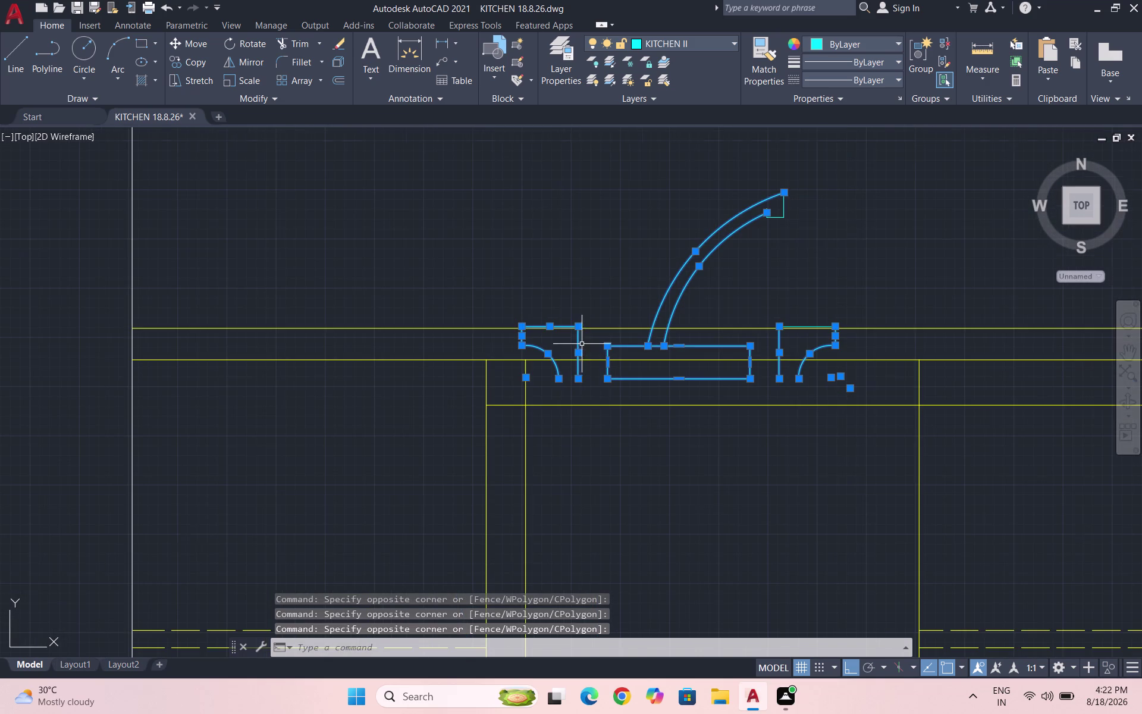
drag(802, 244, 777, 228)
click(723, 183)
Move the selected tap up so its base rests on the countertop line.
key(m)
key(Return)
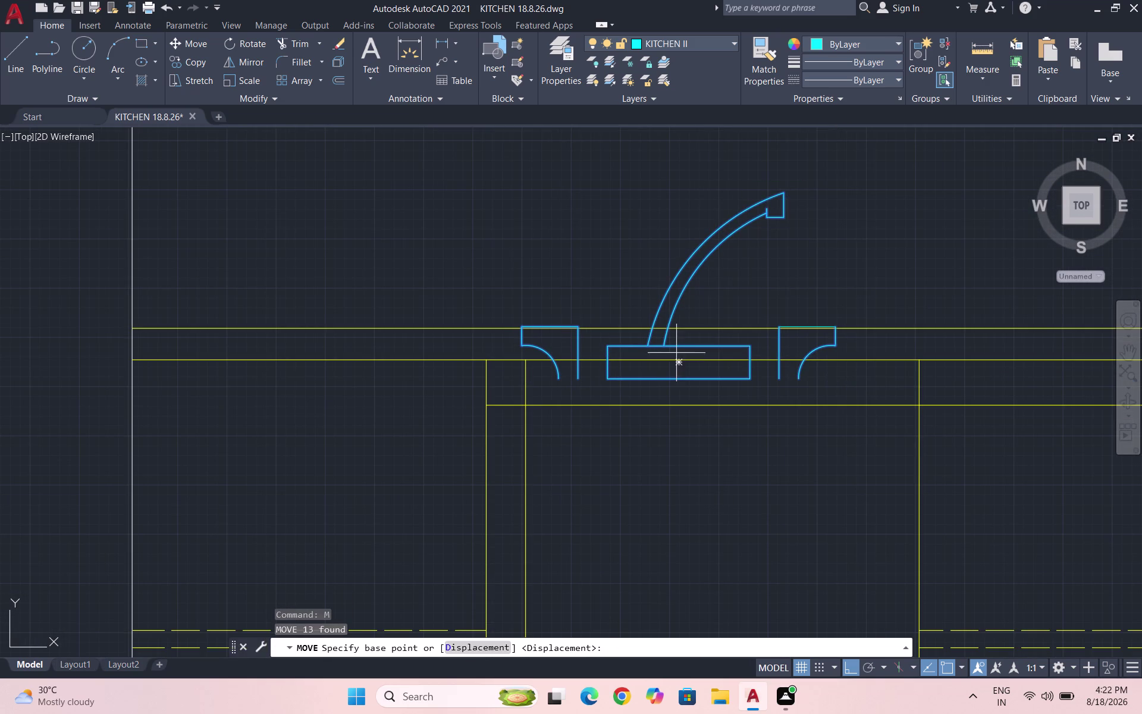
click(676, 375)
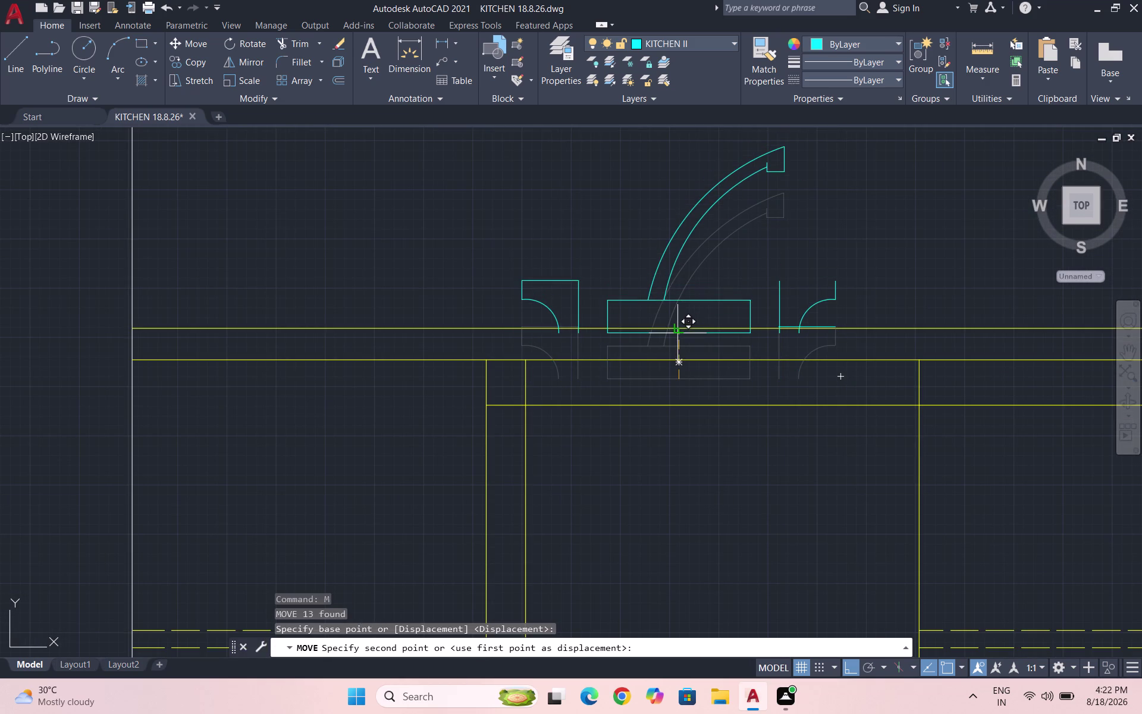
click(677, 328)
Move the right bracket's bottom line up to close the bracket's top.
scroll(down, 3)
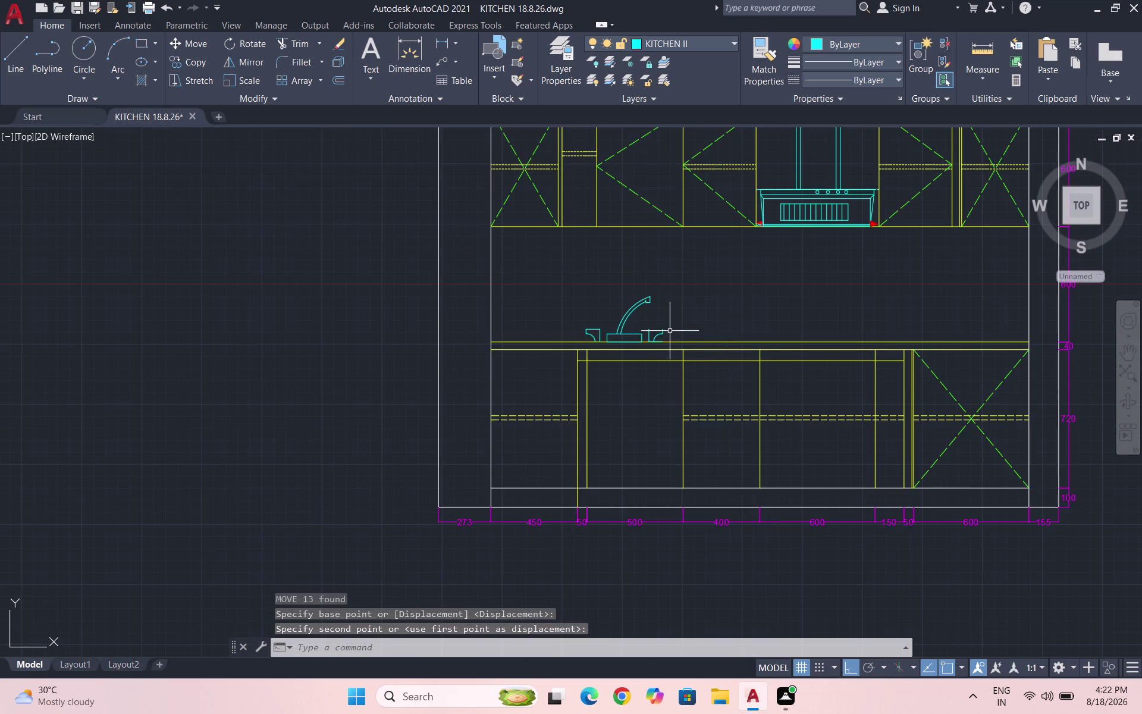
scroll(up, 3)
scroll(up, 3)
click(621, 370)
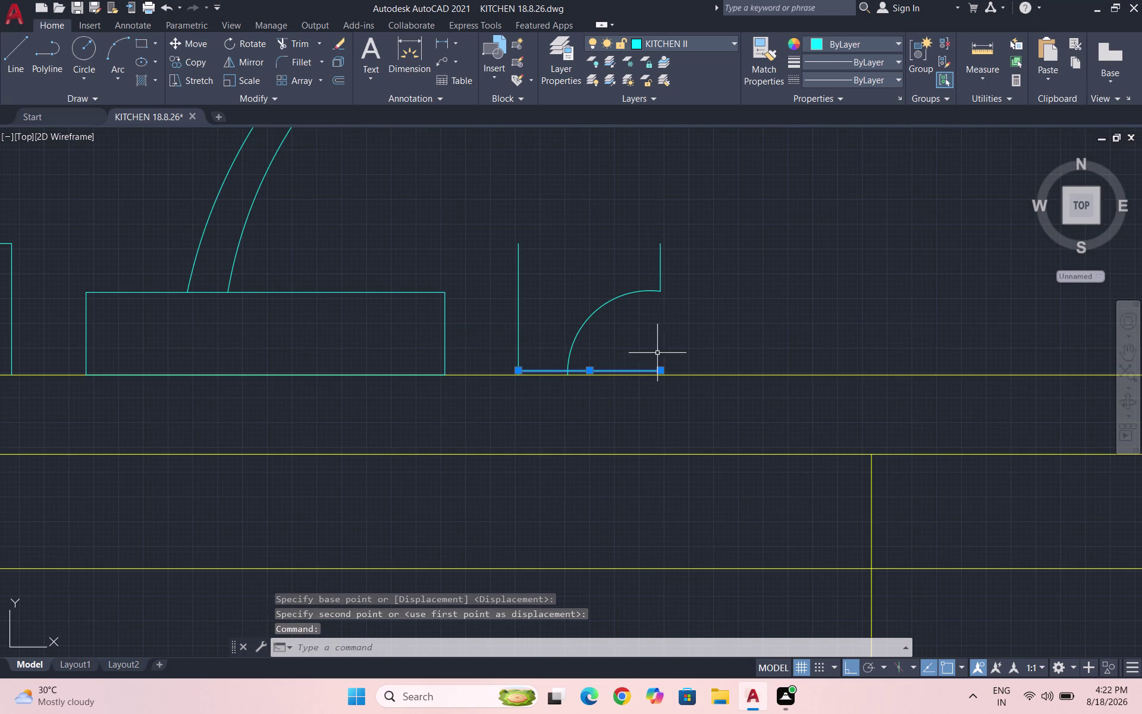
key(m)
key(Return)
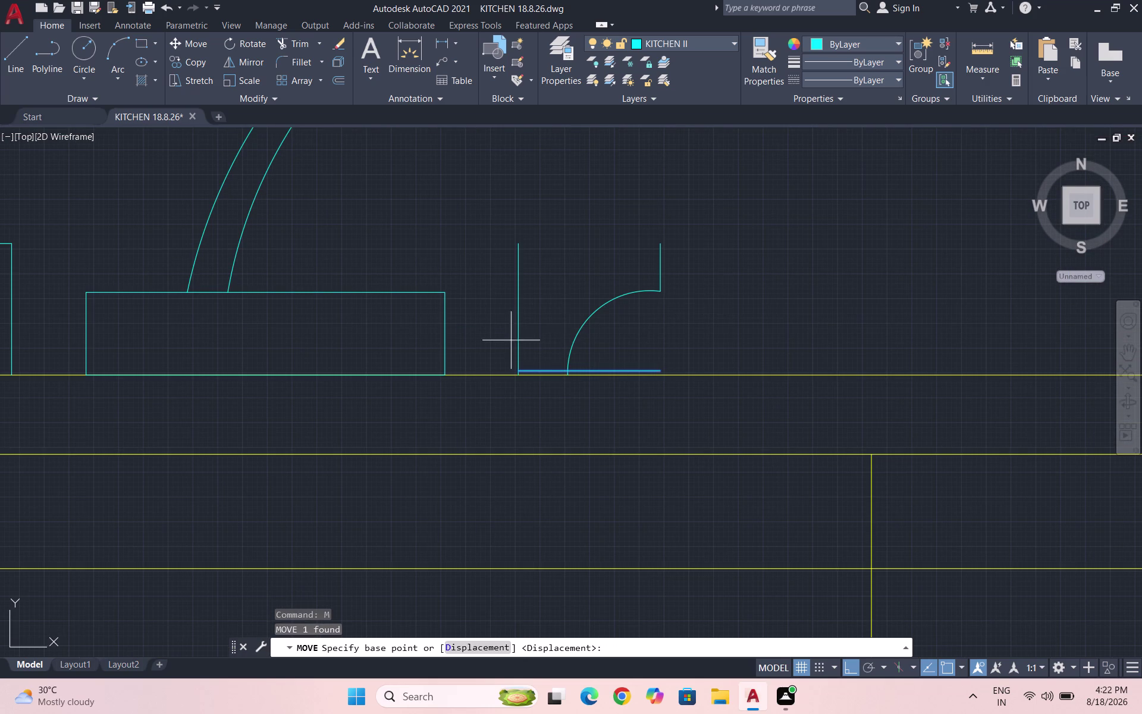
scroll(up, 3)
drag(527, 414, 528, 407)
scroll(down, 3)
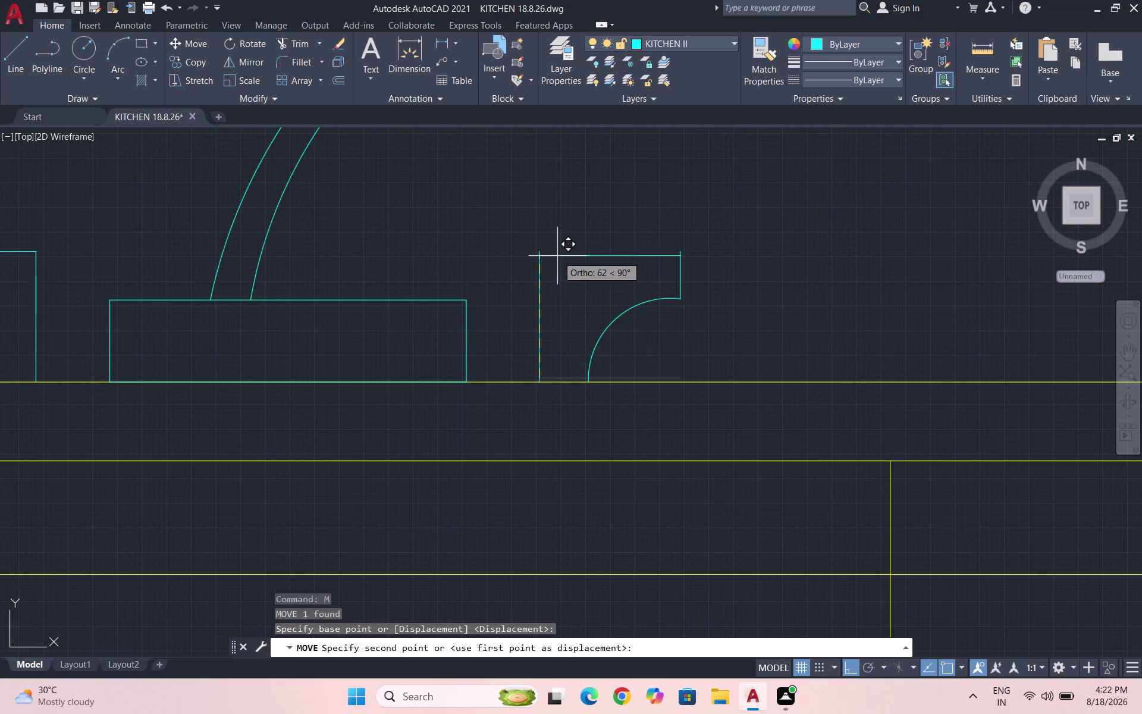
click(543, 251)
scroll(down, 3)
key(Escape)
scroll(down, 3)
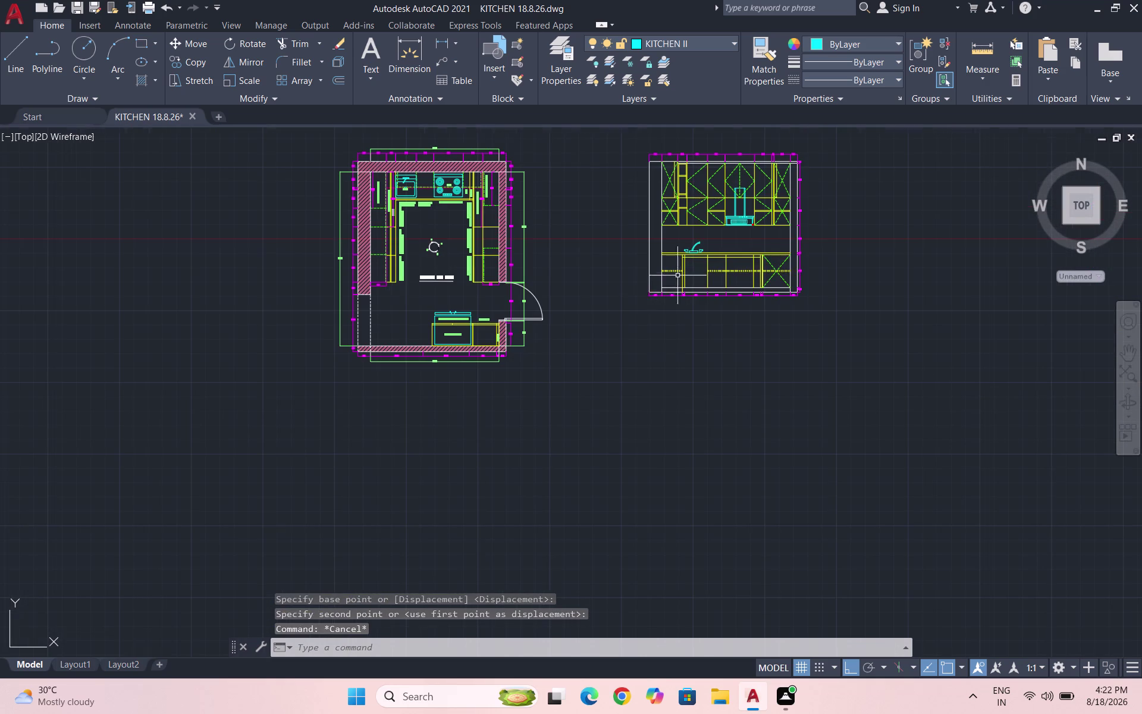
Save the drawing and zoom in on the elevation countertop between tap and hood.
key(ctrl+s)
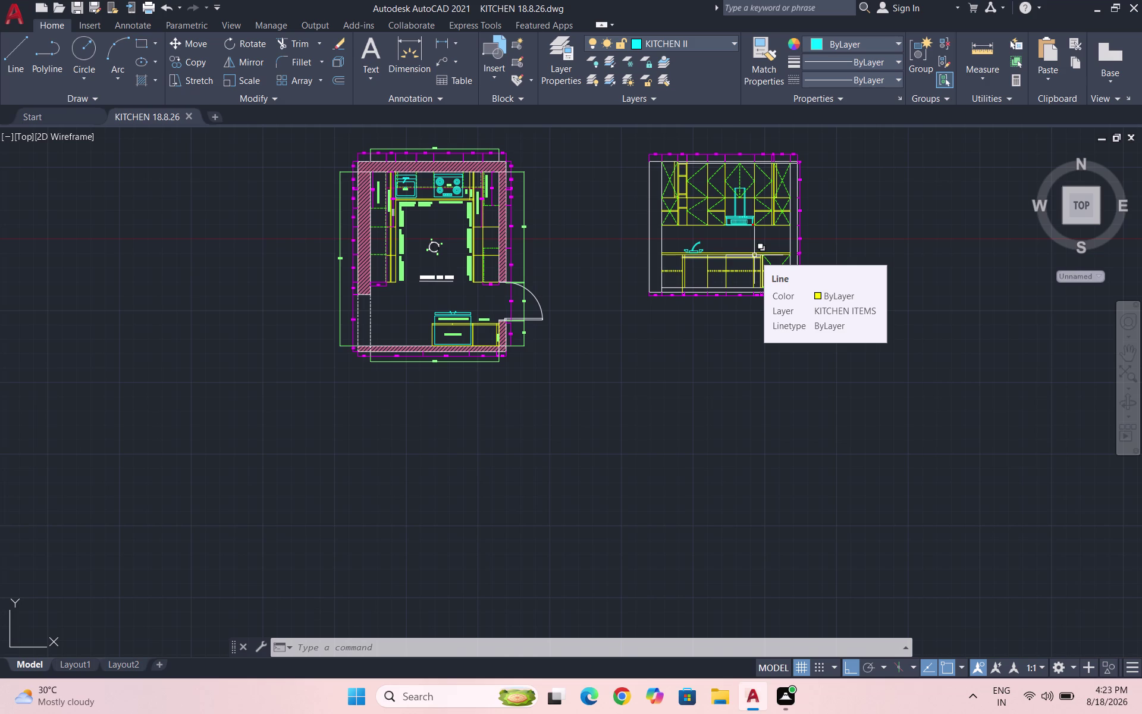
scroll(up, 3)
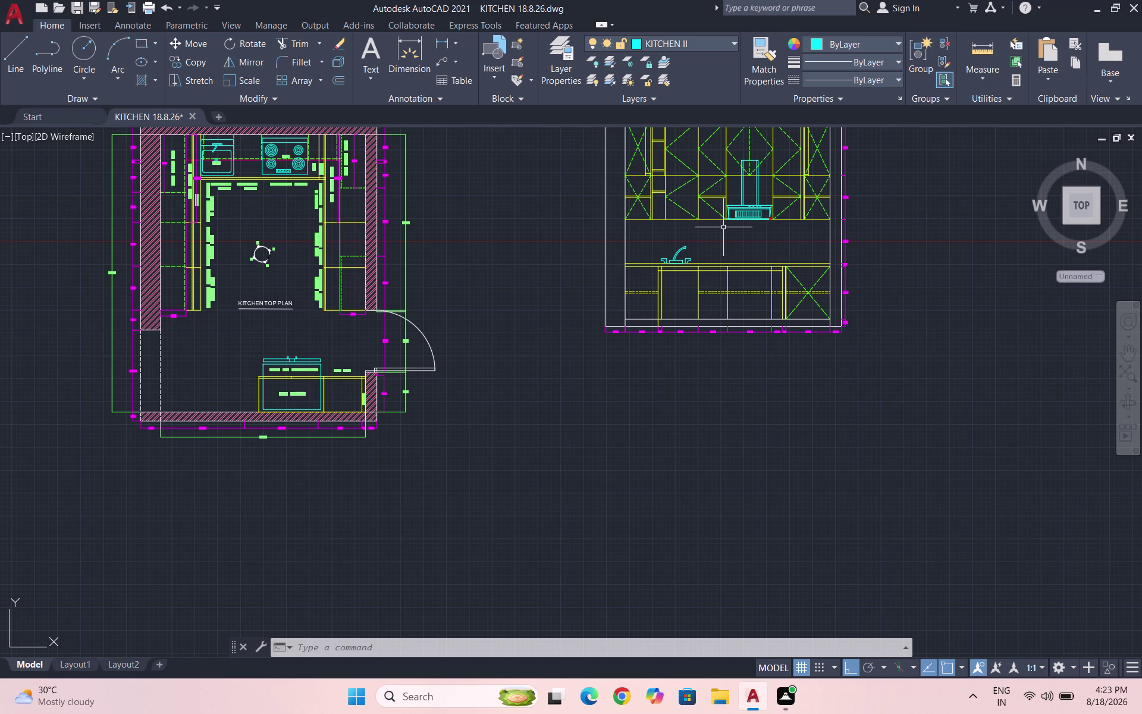
key(ctrl+s)
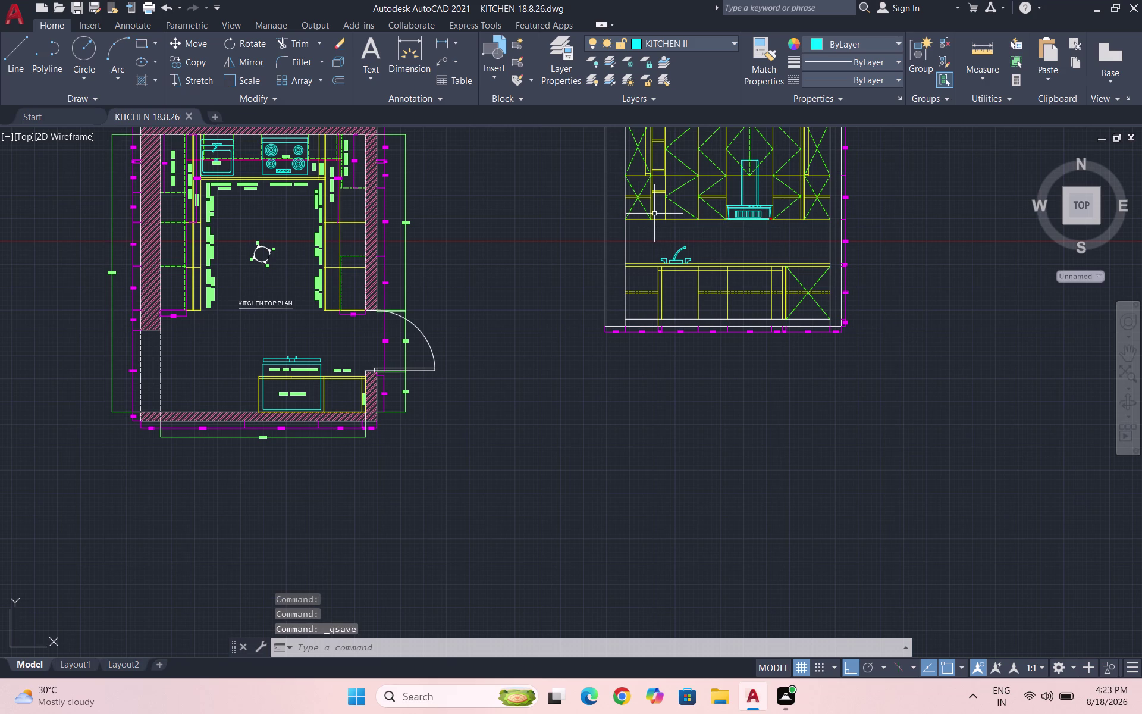
scroll(up, 3)
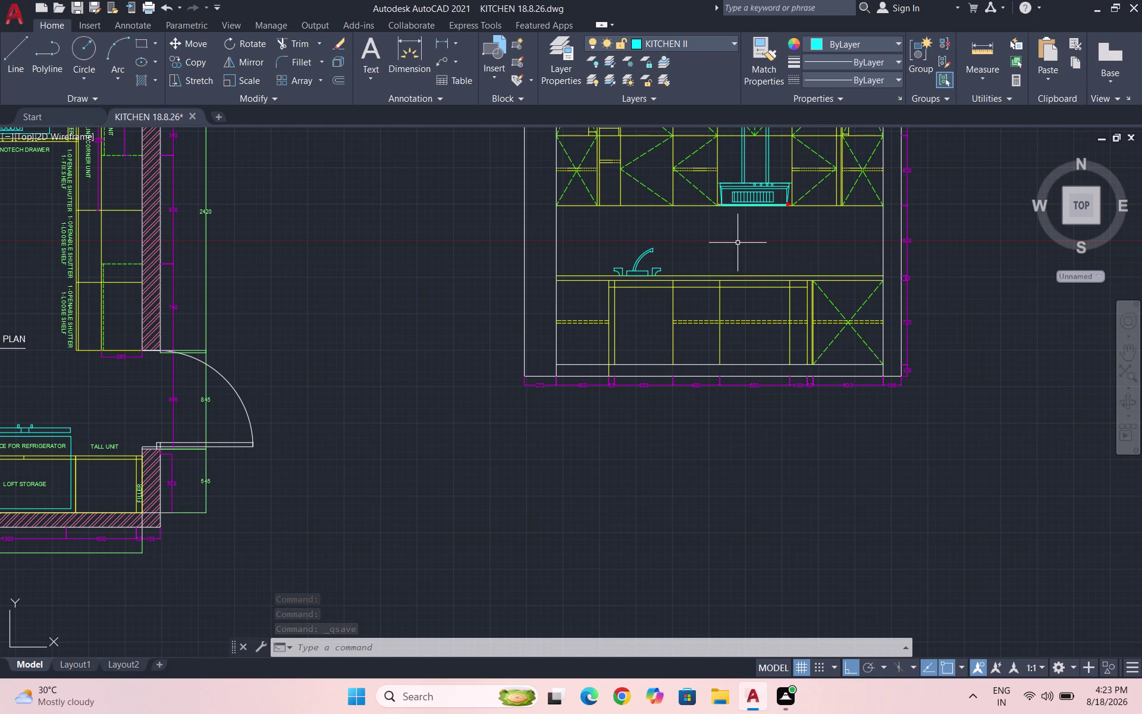
scroll(down, 3)
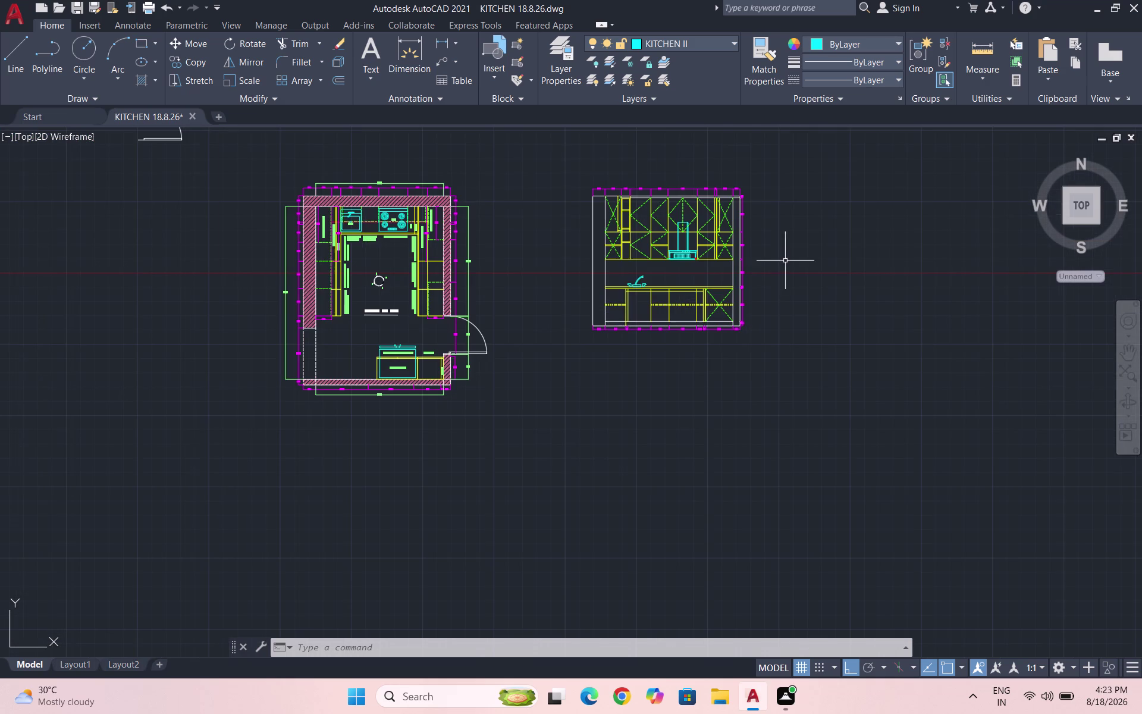
scroll(up, 3)
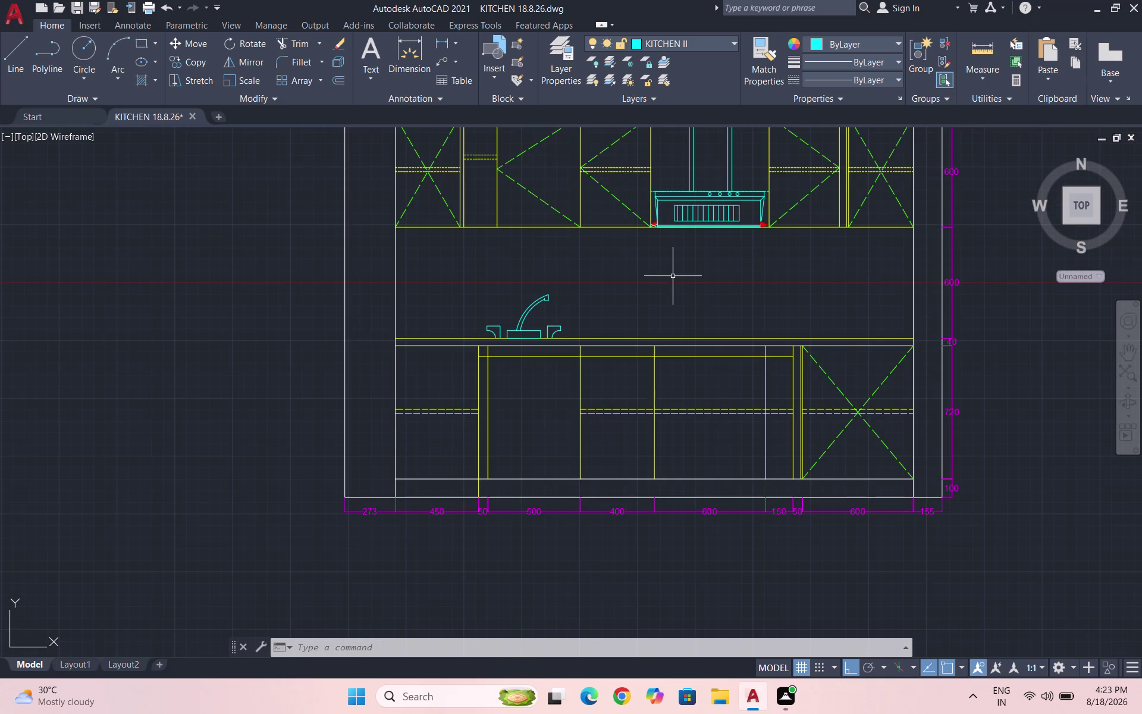
Draw a thin 600-wide rectangle on the countertop right of the tap, then save.
text(REC)
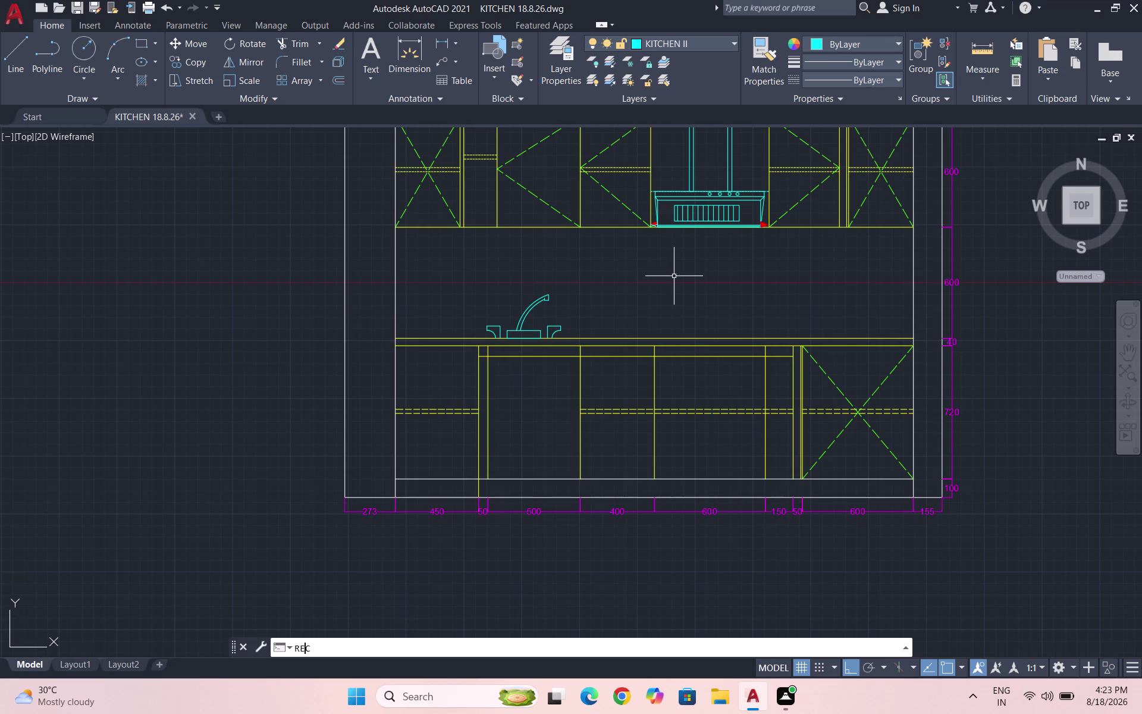
key(Return)
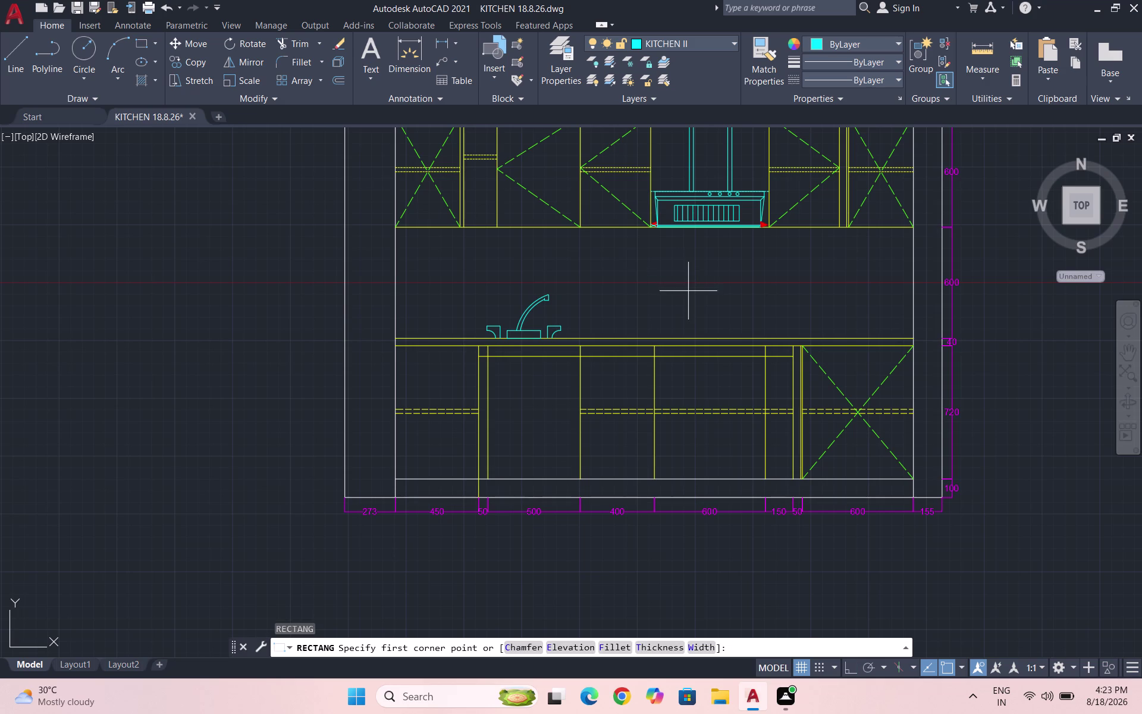
scroll(up, 3)
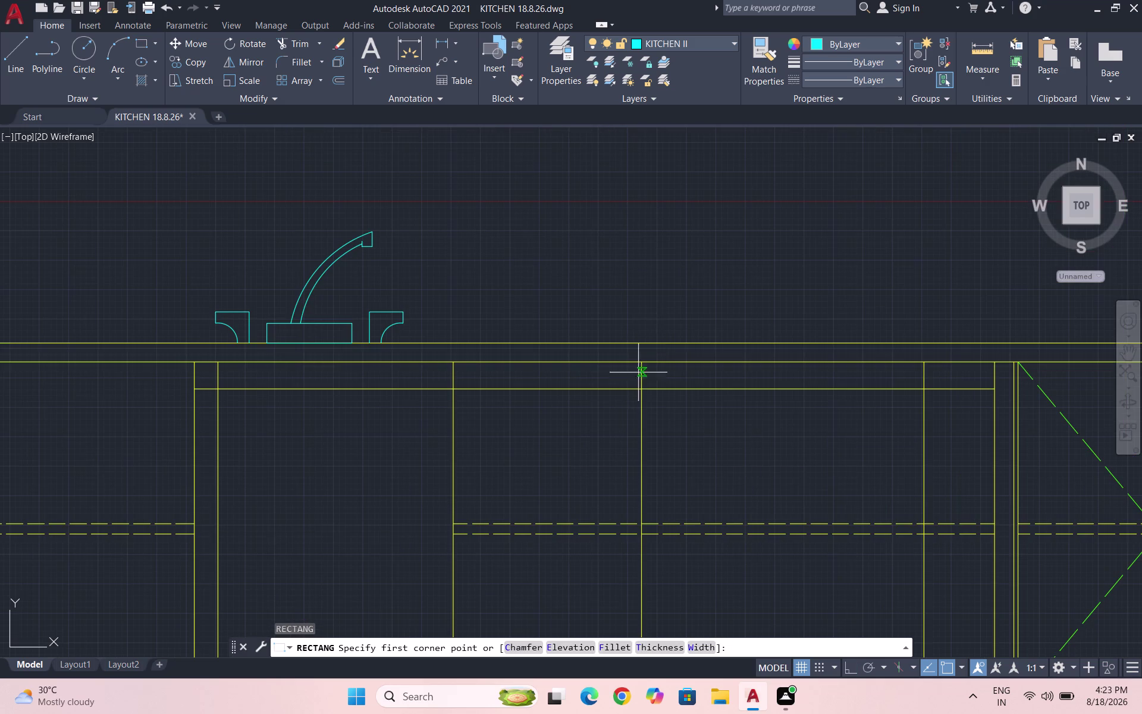
click(641, 343)
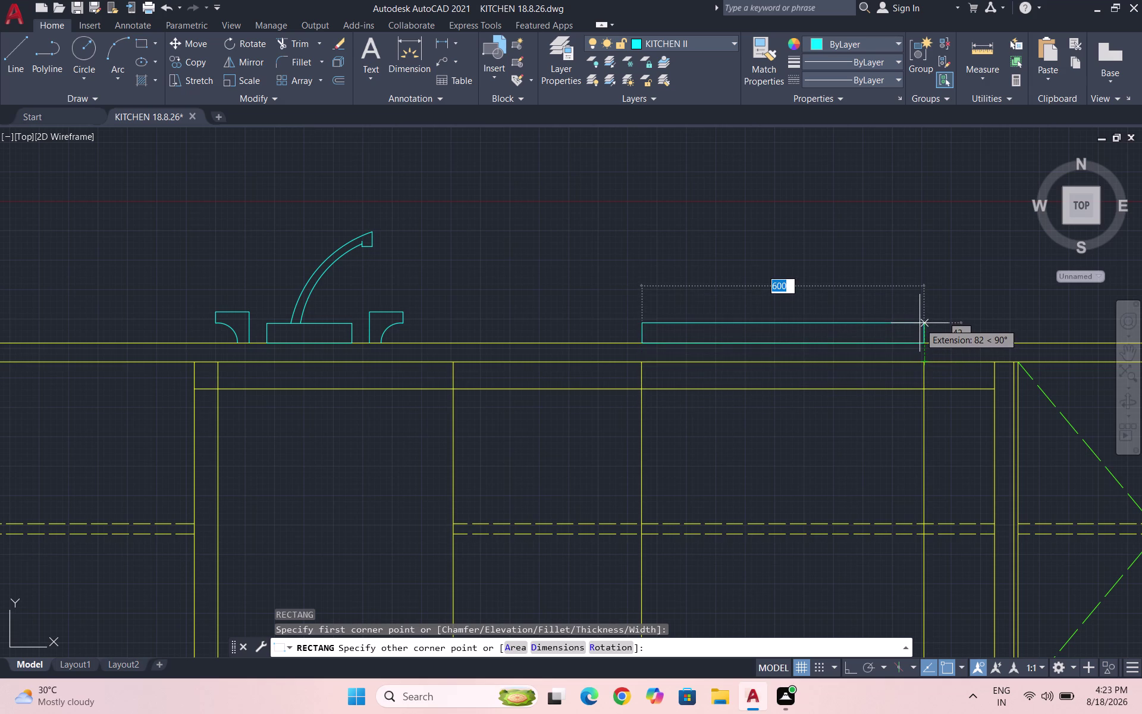
click(919, 328)
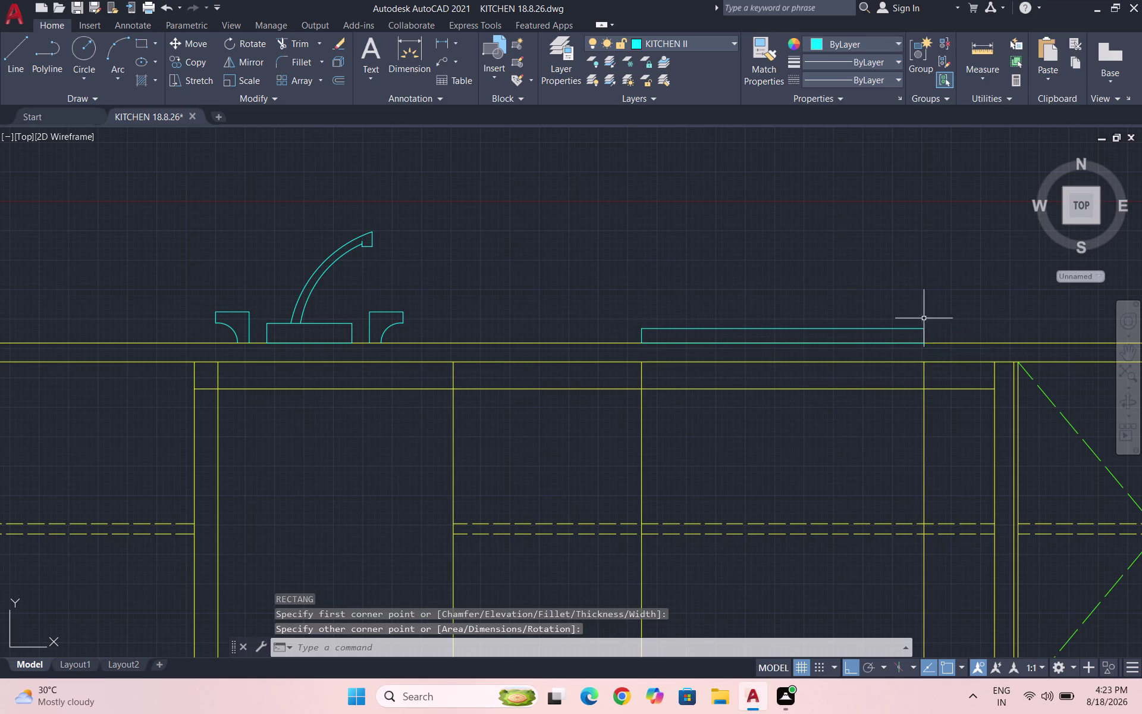
scroll(down, 3)
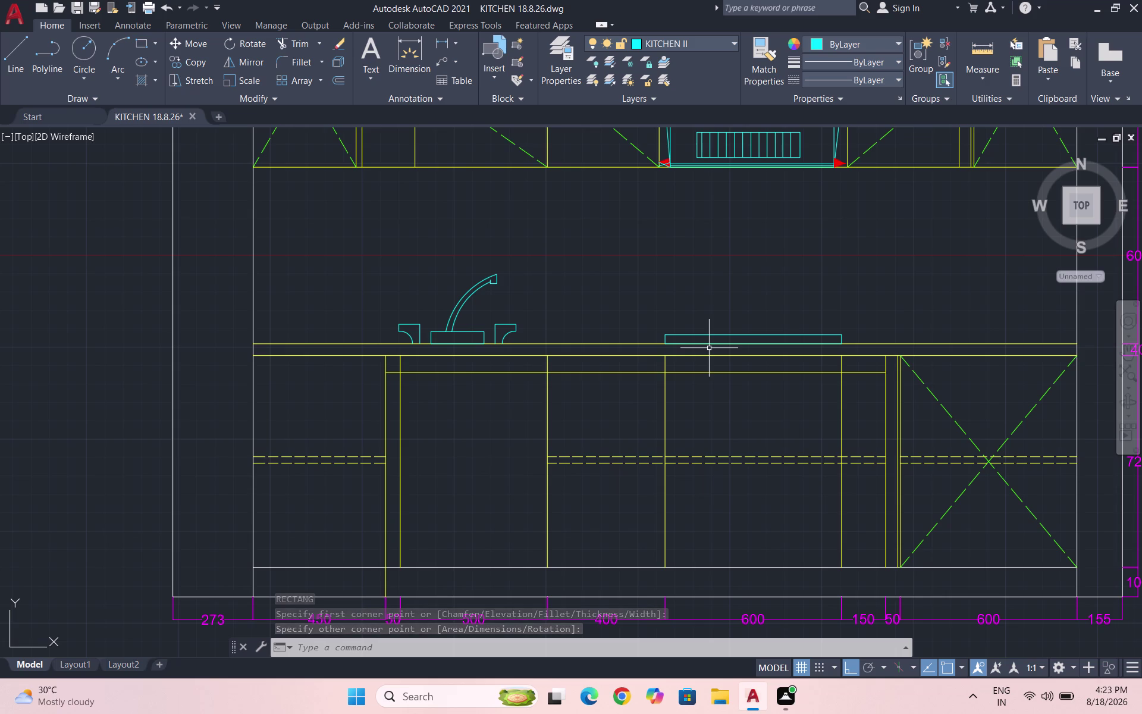
key(ctrl+s)
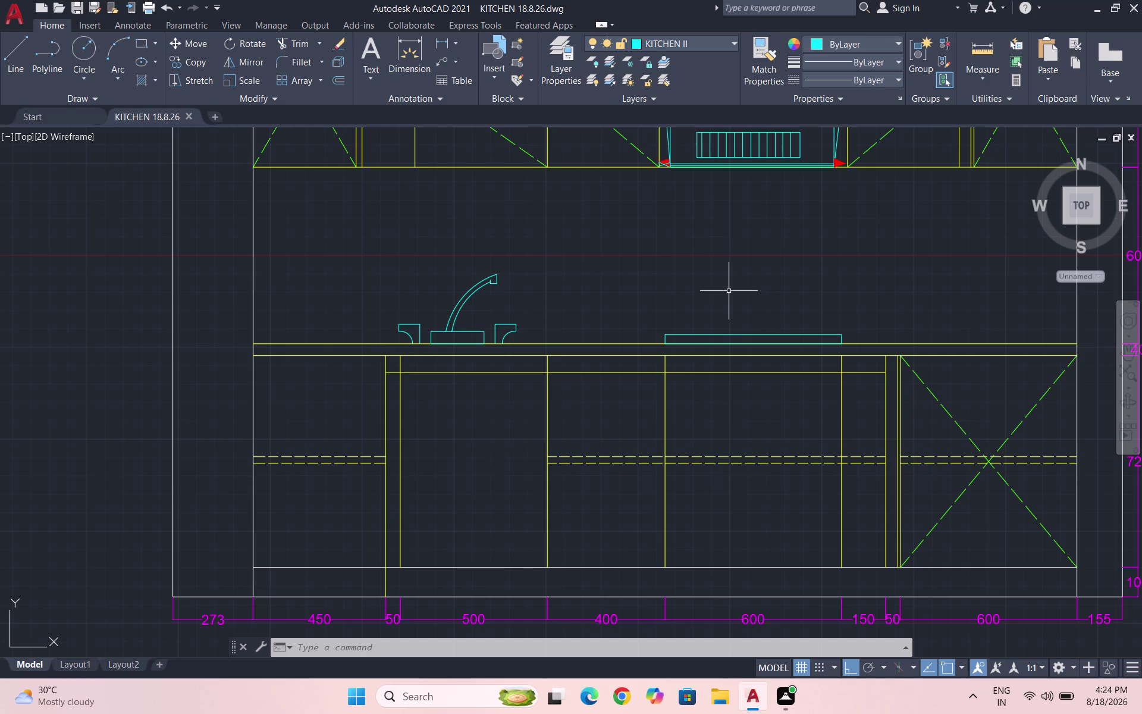
text(REC)
key(Return)
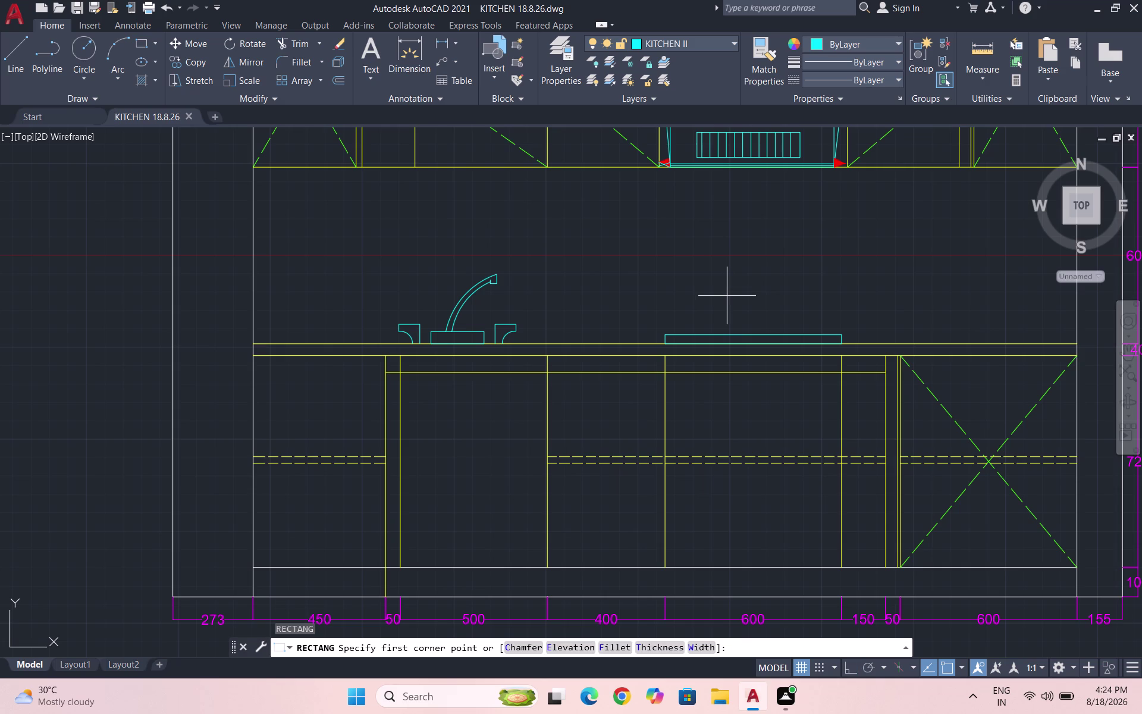
Draw a horizontal line above the slab marking the appliance's top.
key(Escape)
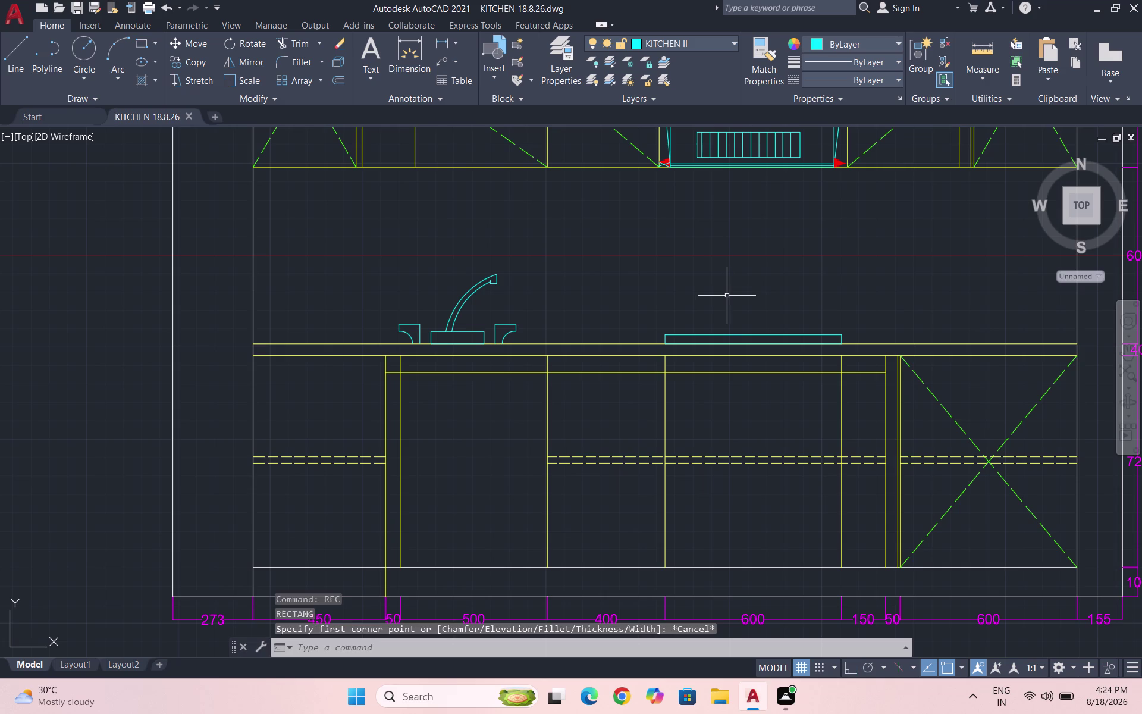
key(Escape)
key(l)
key(Return)
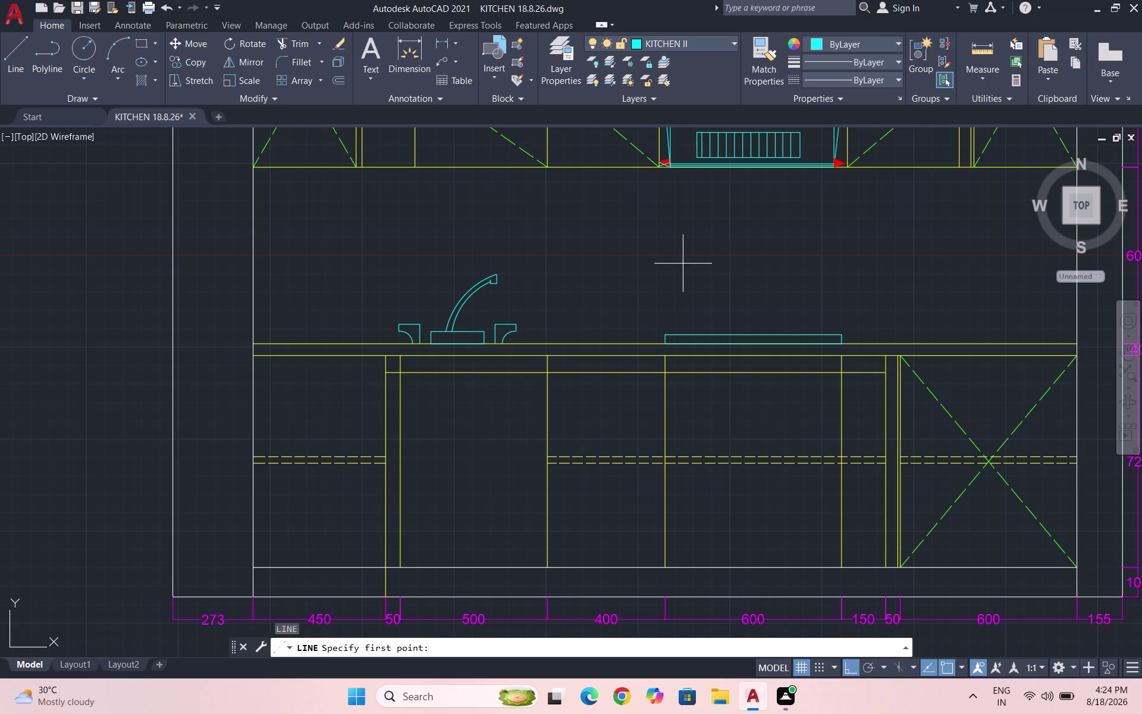
click(672, 272)
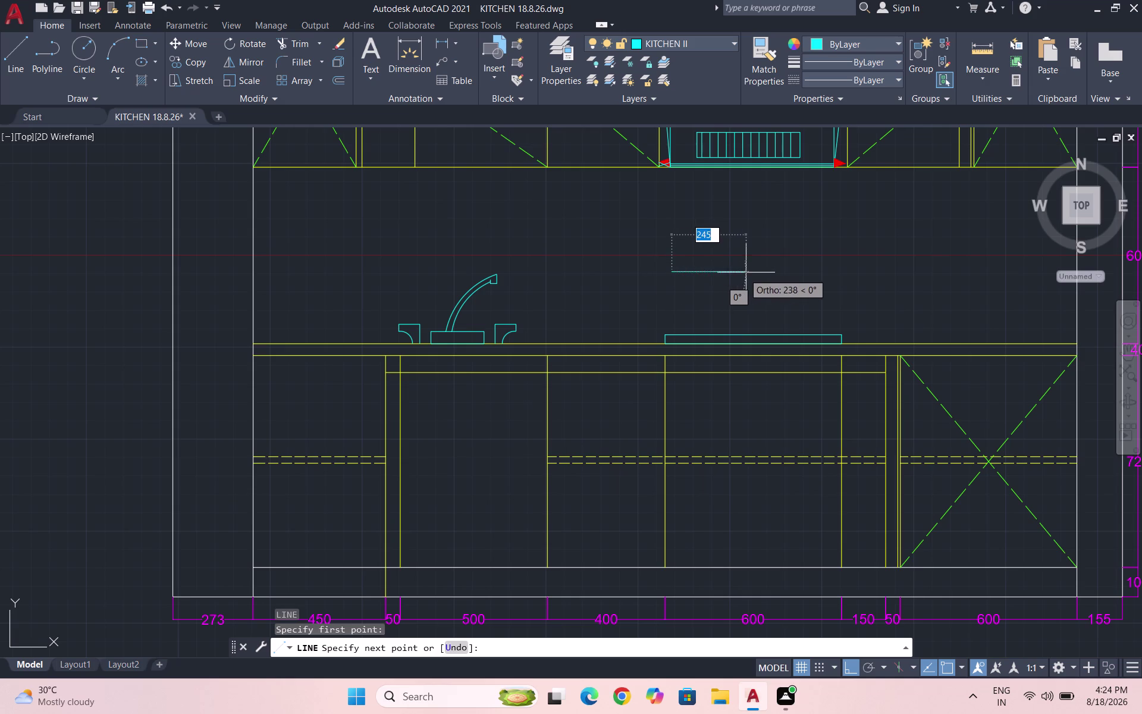
click(750, 271)
key(Escape)
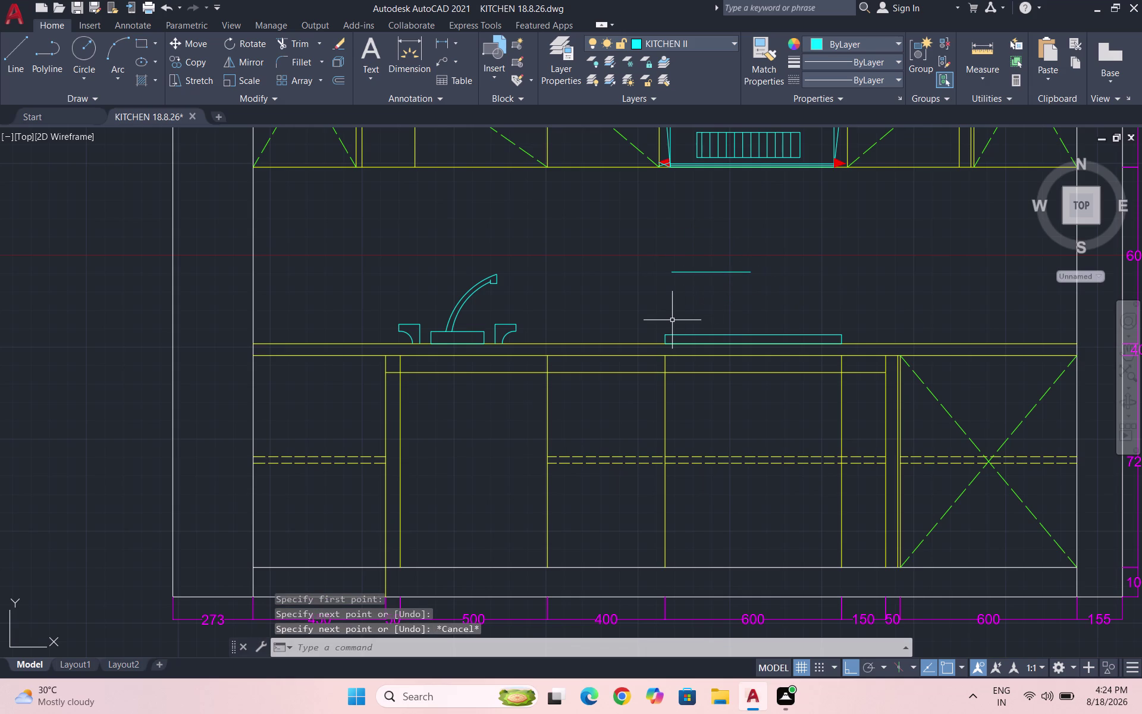
Start a rectangle with fillet radius 3 at the line's left end, then cancel it.
text(REC)
key(Return)
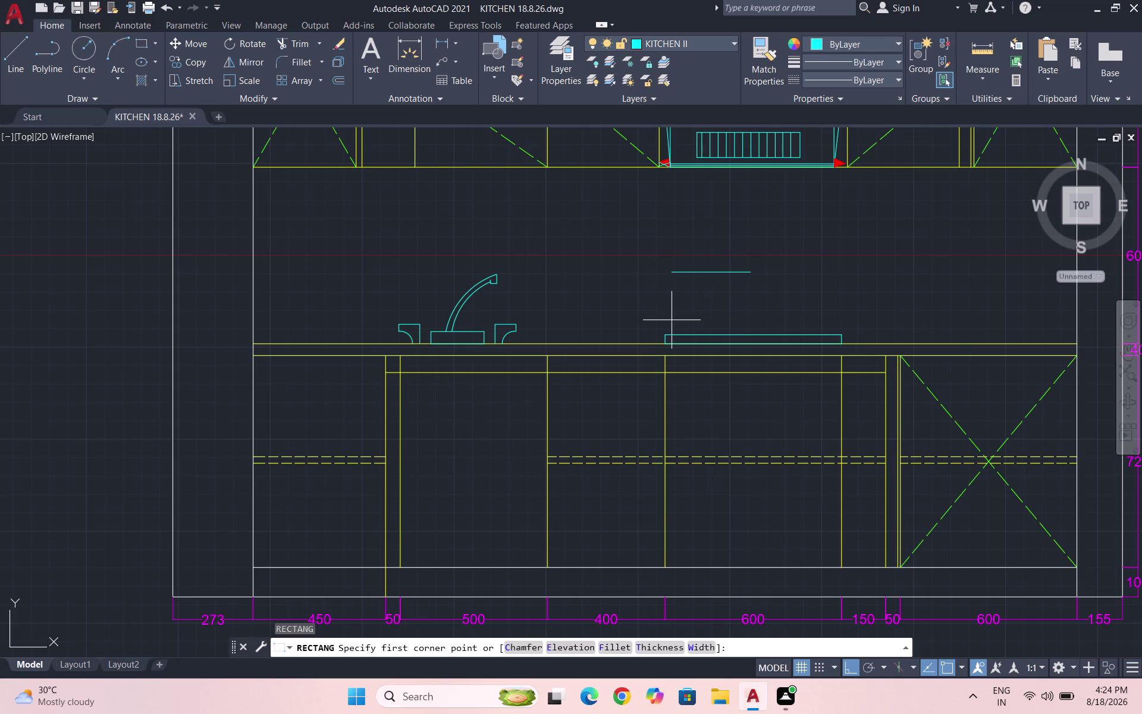
click(611, 646)
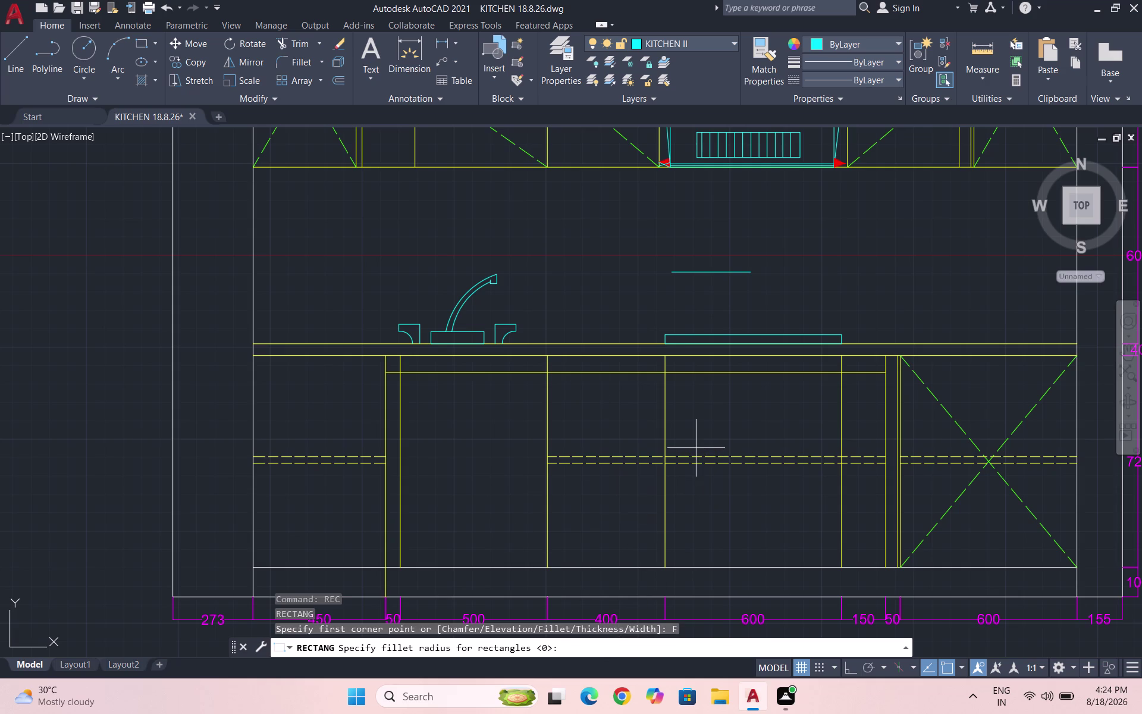
key(3)
key(Return)
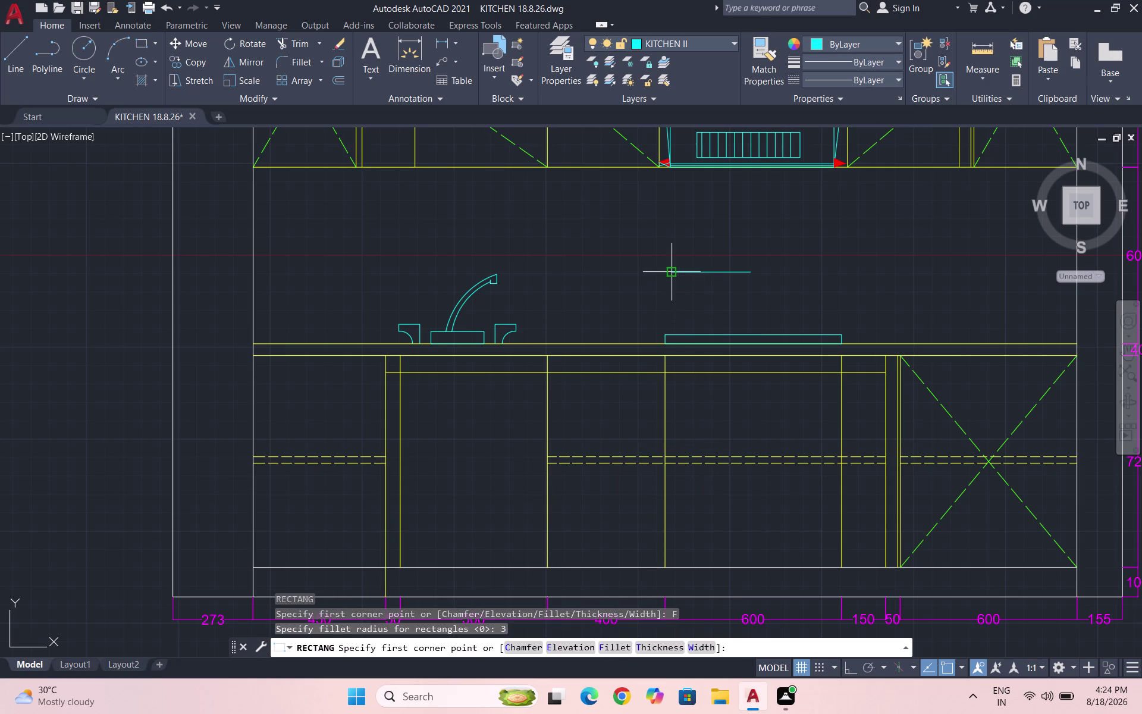
click(674, 275)
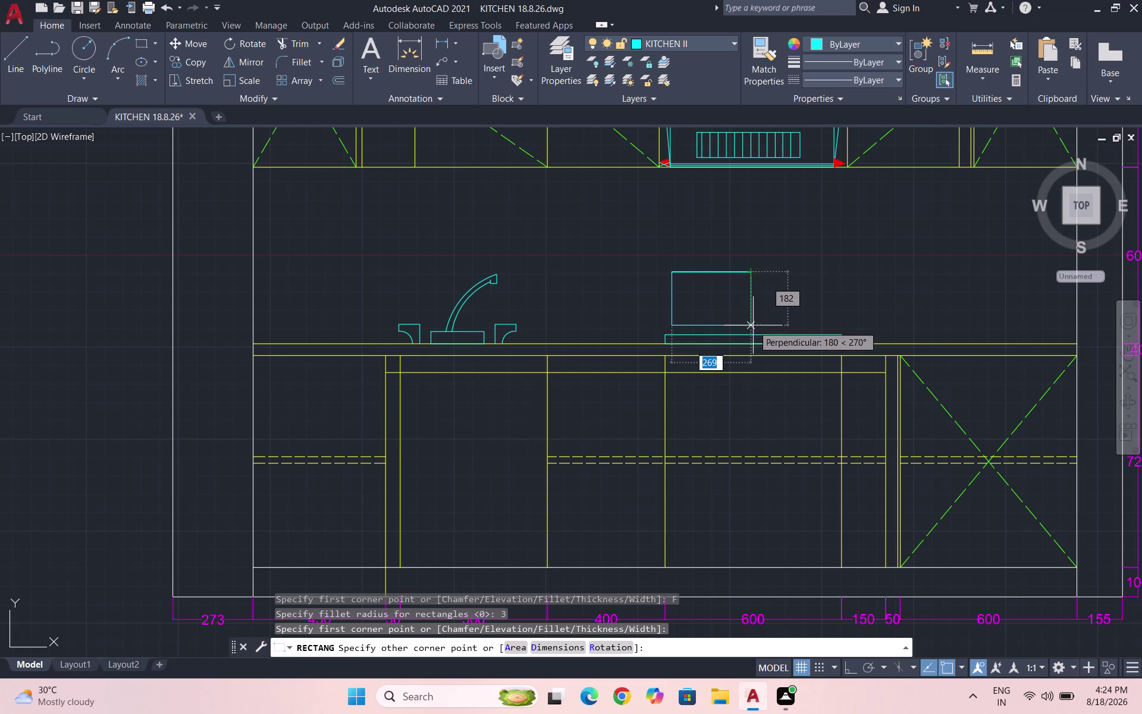
key(Escape)
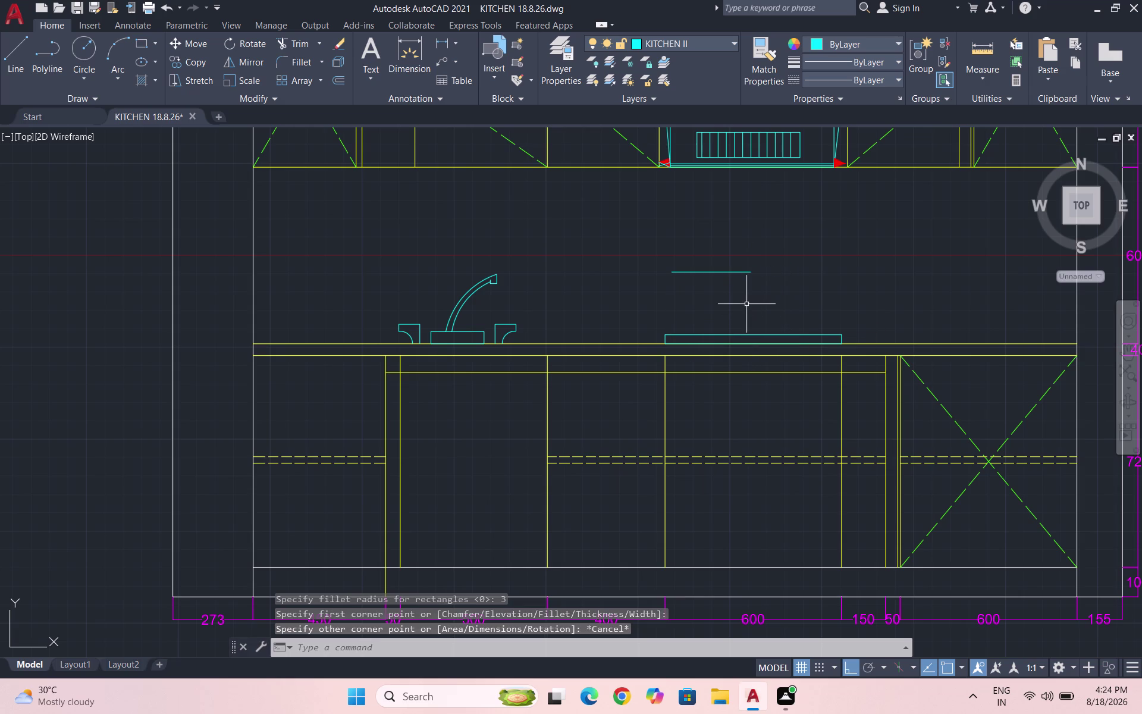
Draw the appliance body rectangle with fillet radius 5, from the line's left end to the slab top.
text(REC)
key(Return)
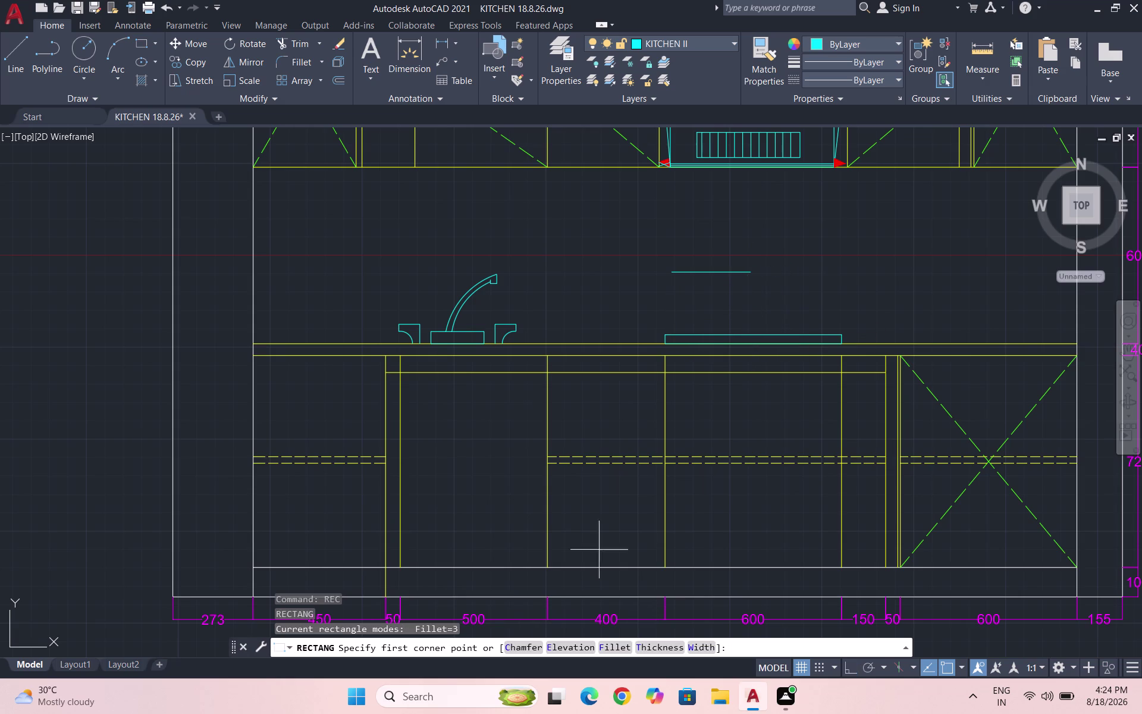
click(617, 644)
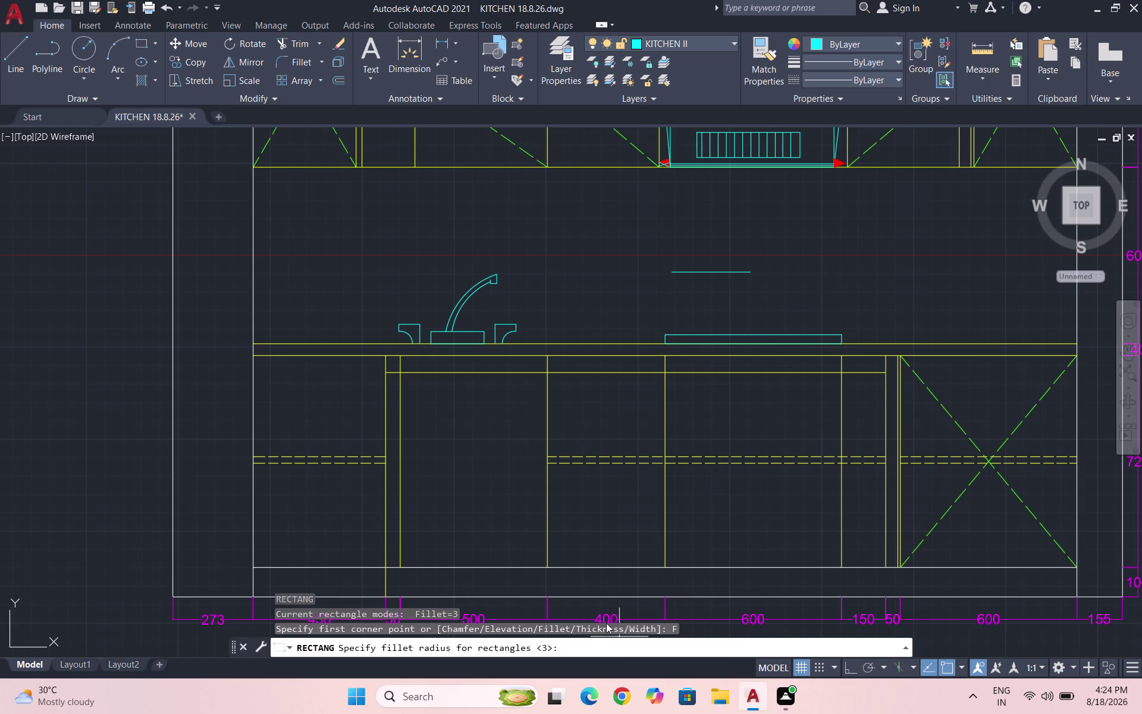
key(5)
key(Return)
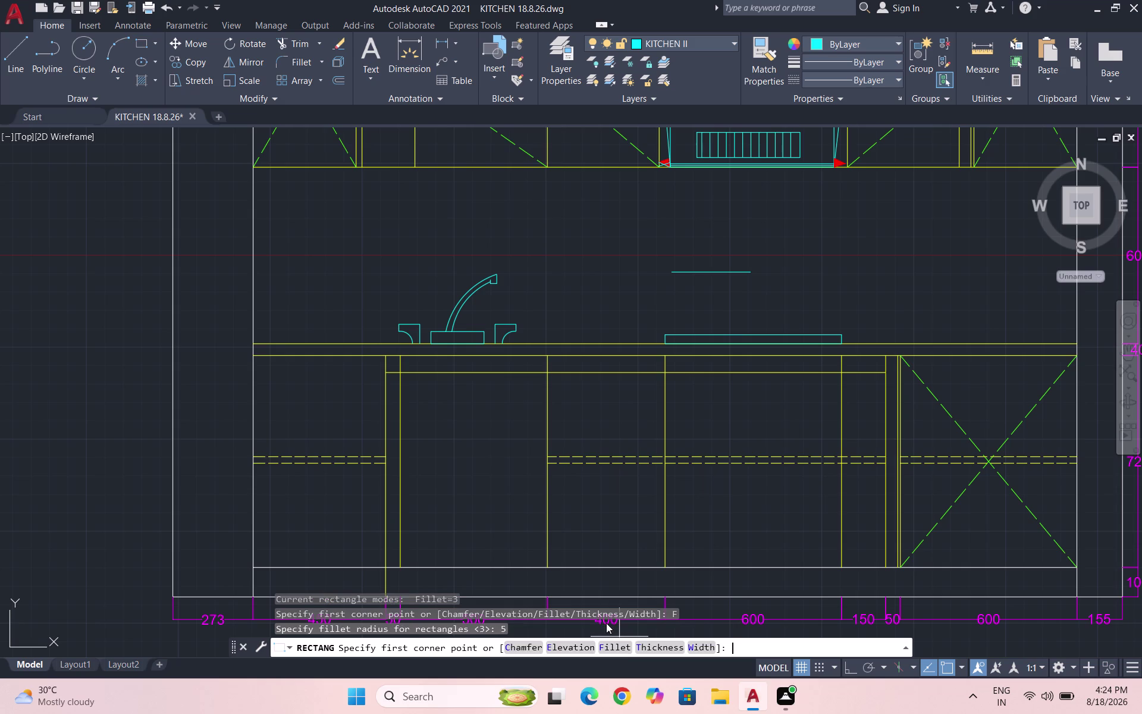
click(676, 275)
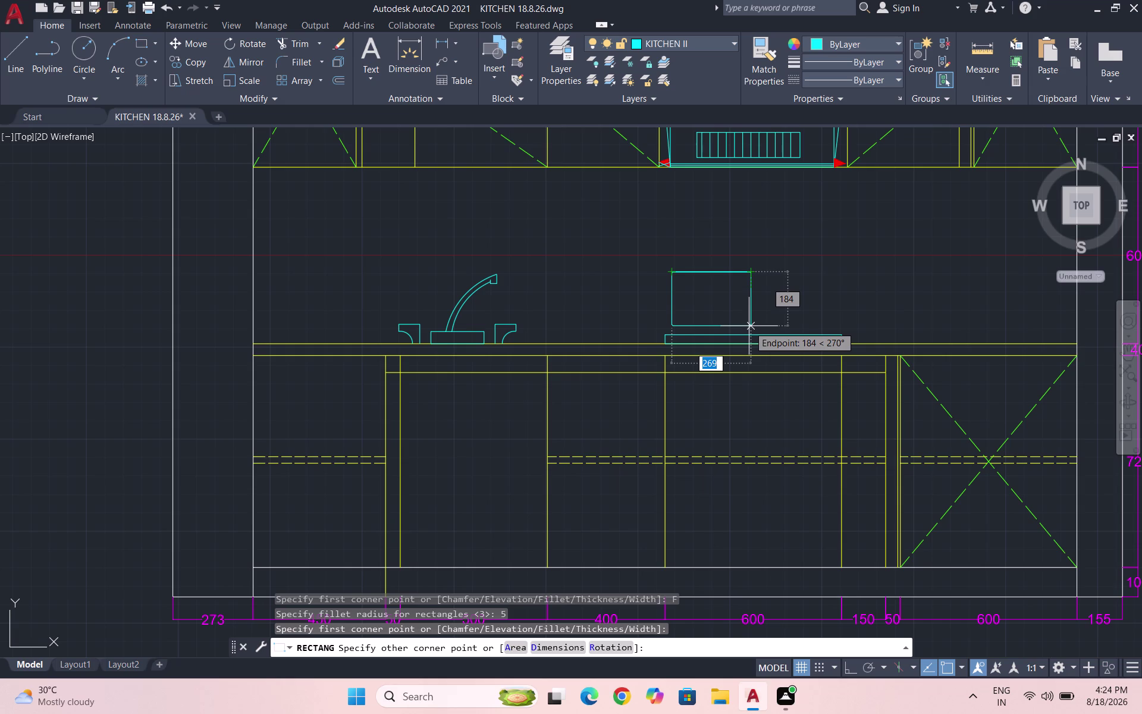
click(748, 326)
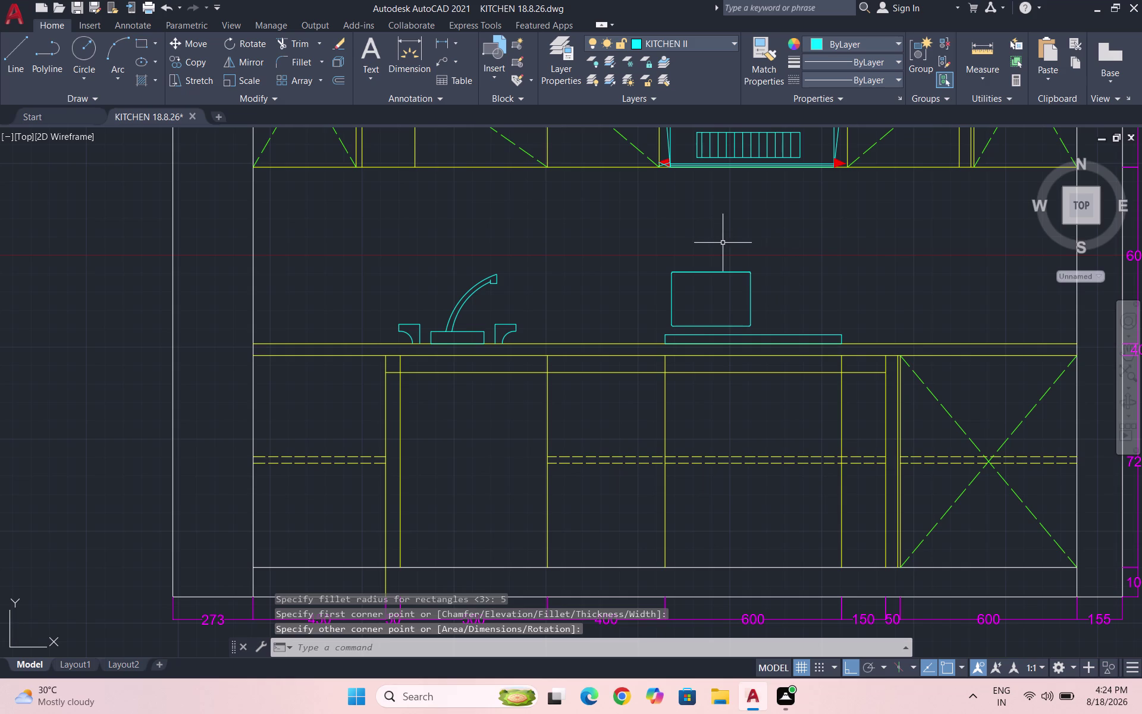
Draw a 3-point arc over the appliance body to form its arched top.
key(a)
key(Return)
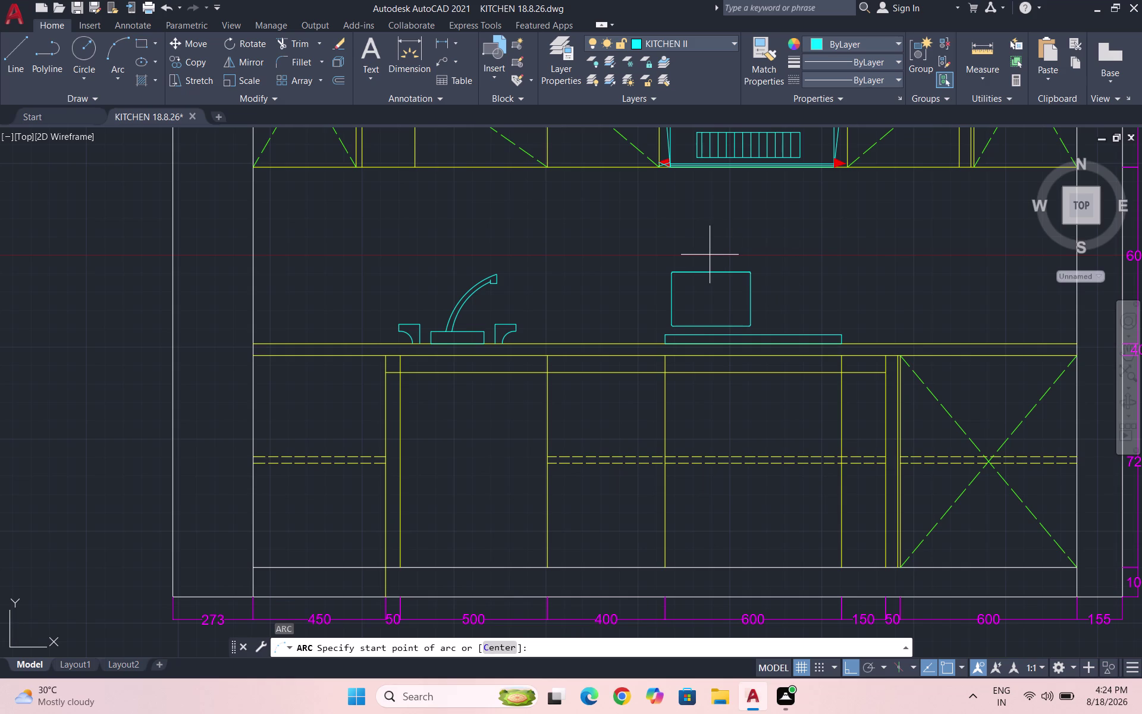
scroll(up, 3)
scroll(up, 3)
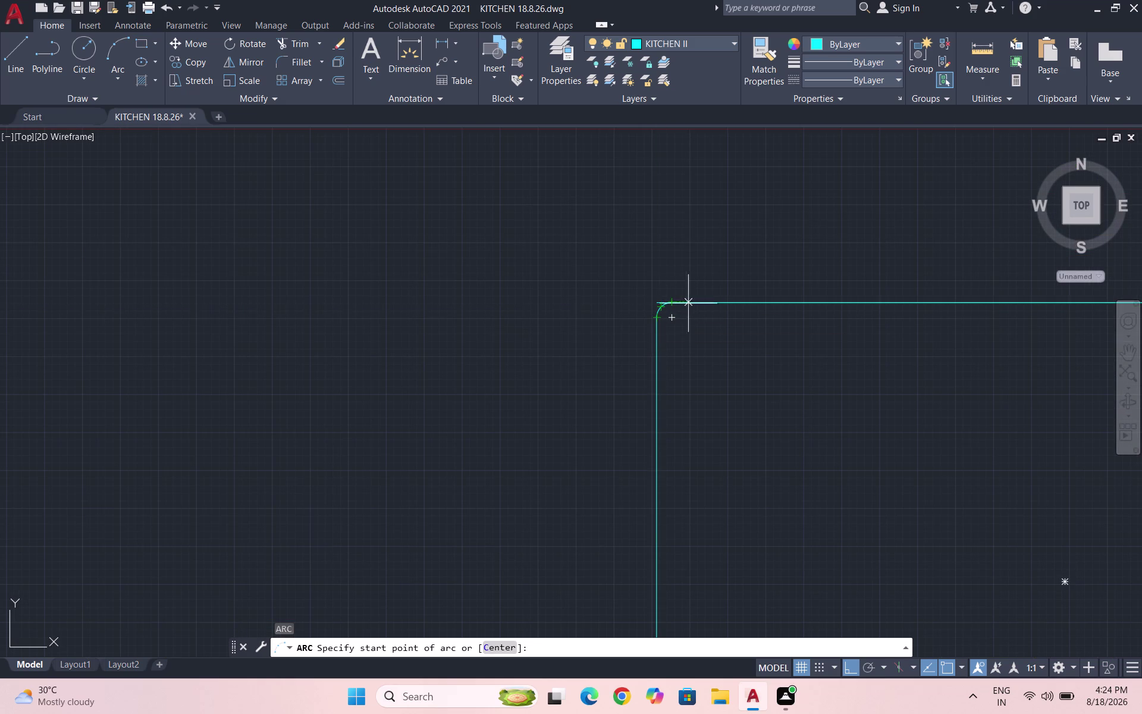
scroll(up, 3)
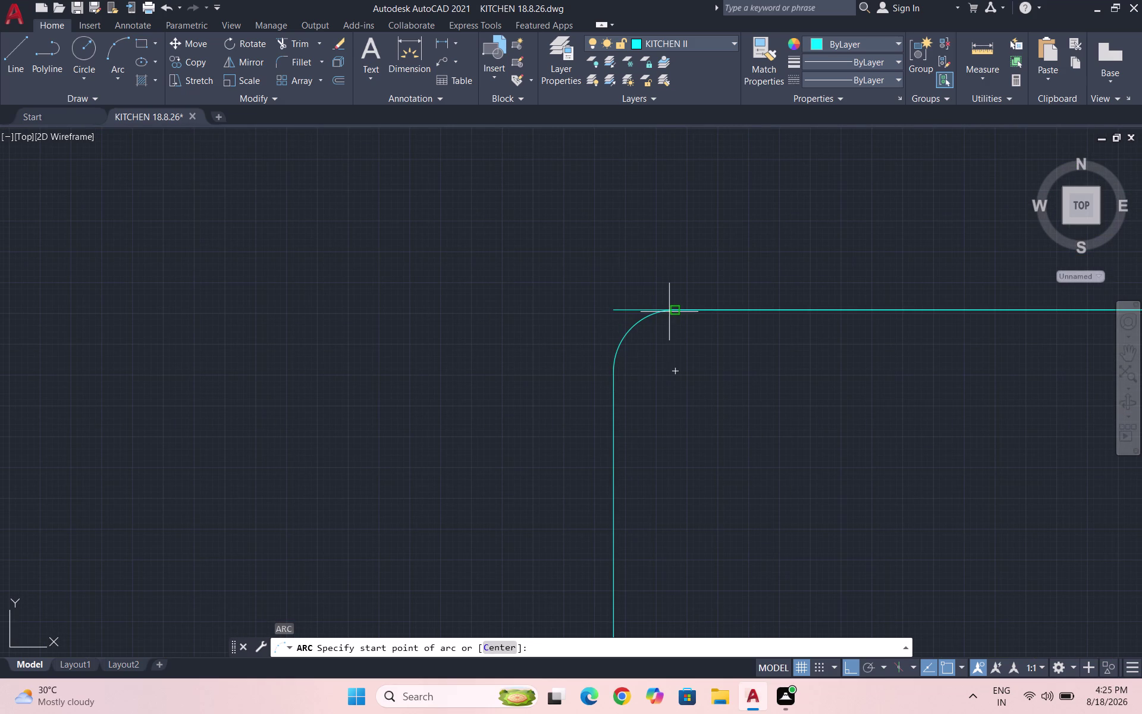
click(613, 313)
scroll(down, 3)
scroll(down, 3)
scroll(up, 3)
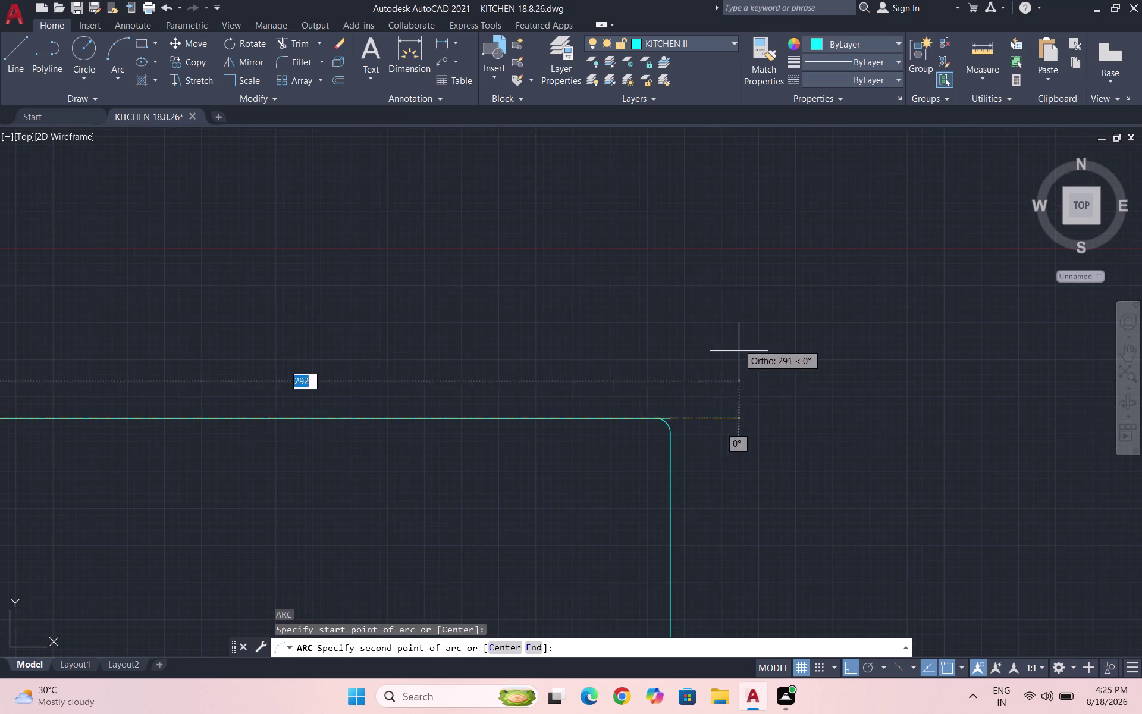
scroll(up, 3)
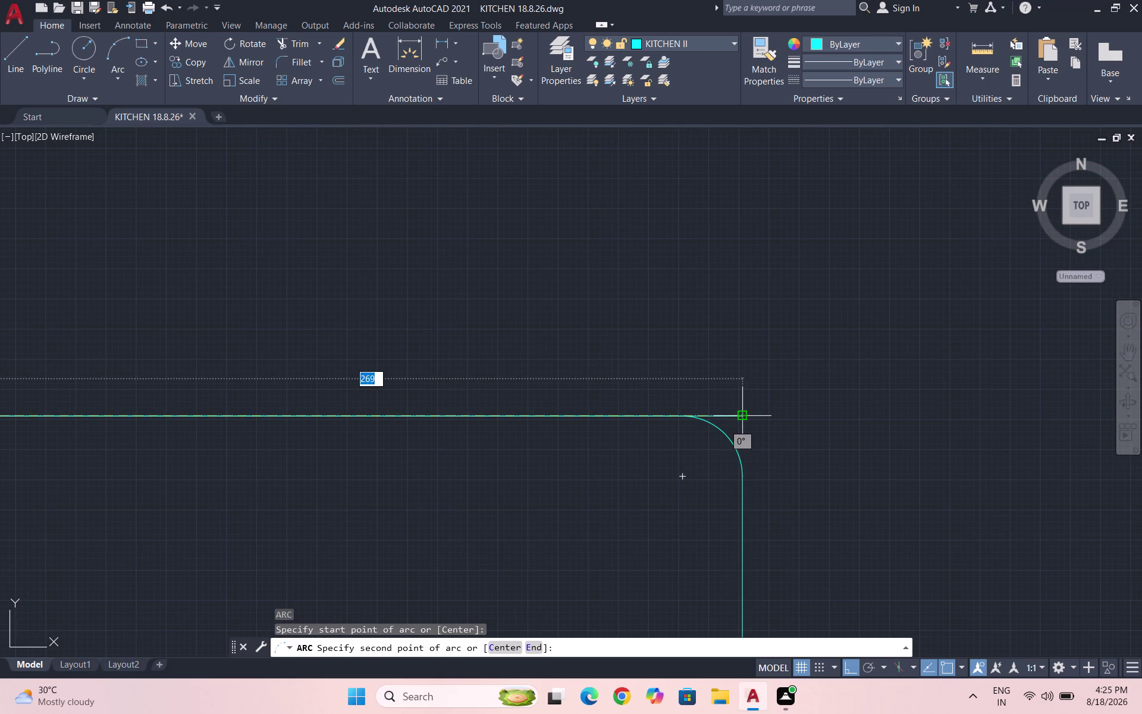
click(741, 414)
scroll(down, 3)
scroll(down, 3)
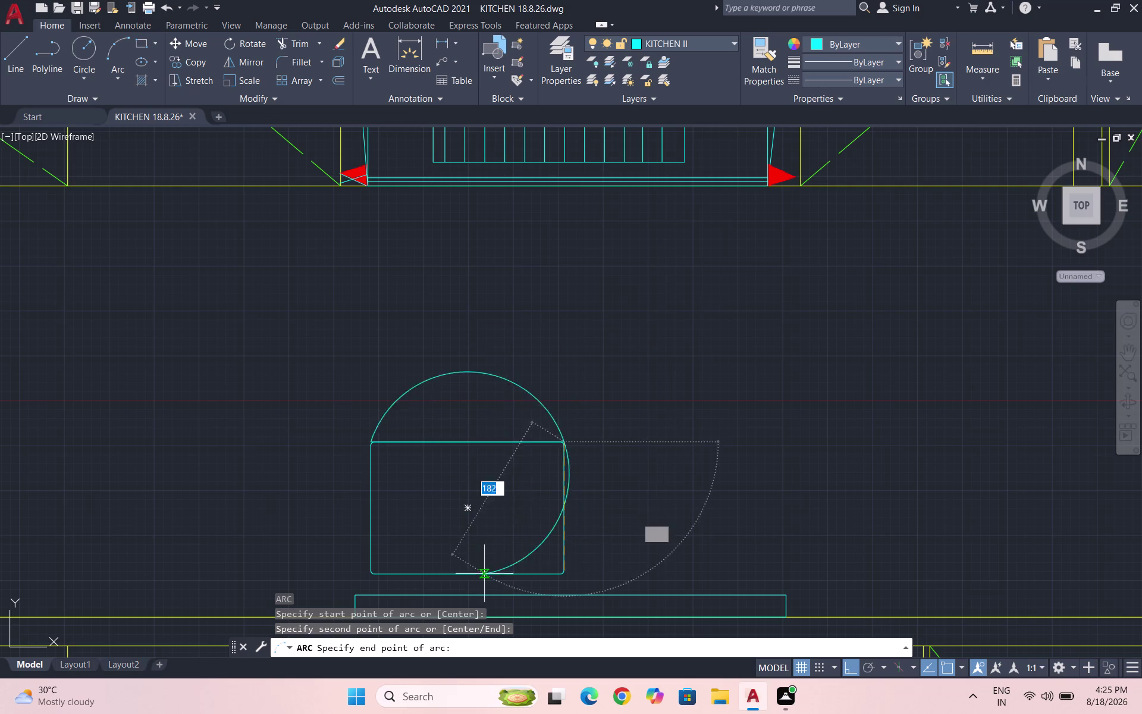
scroll(down, 3)
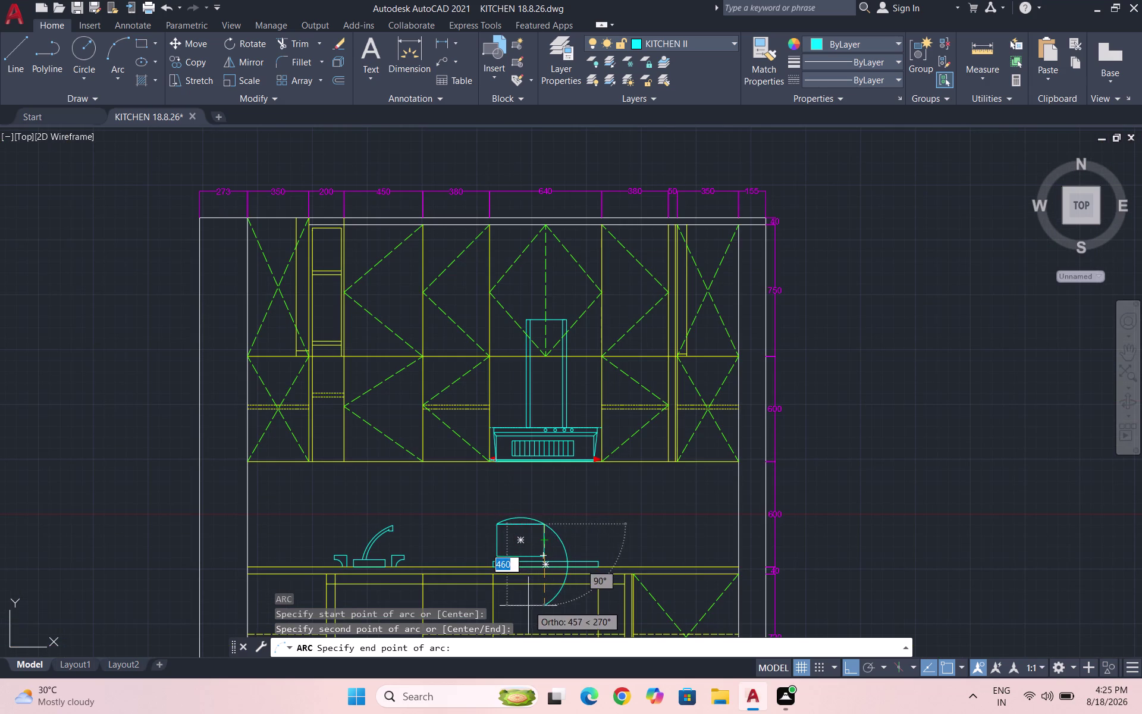
click(530, 620)
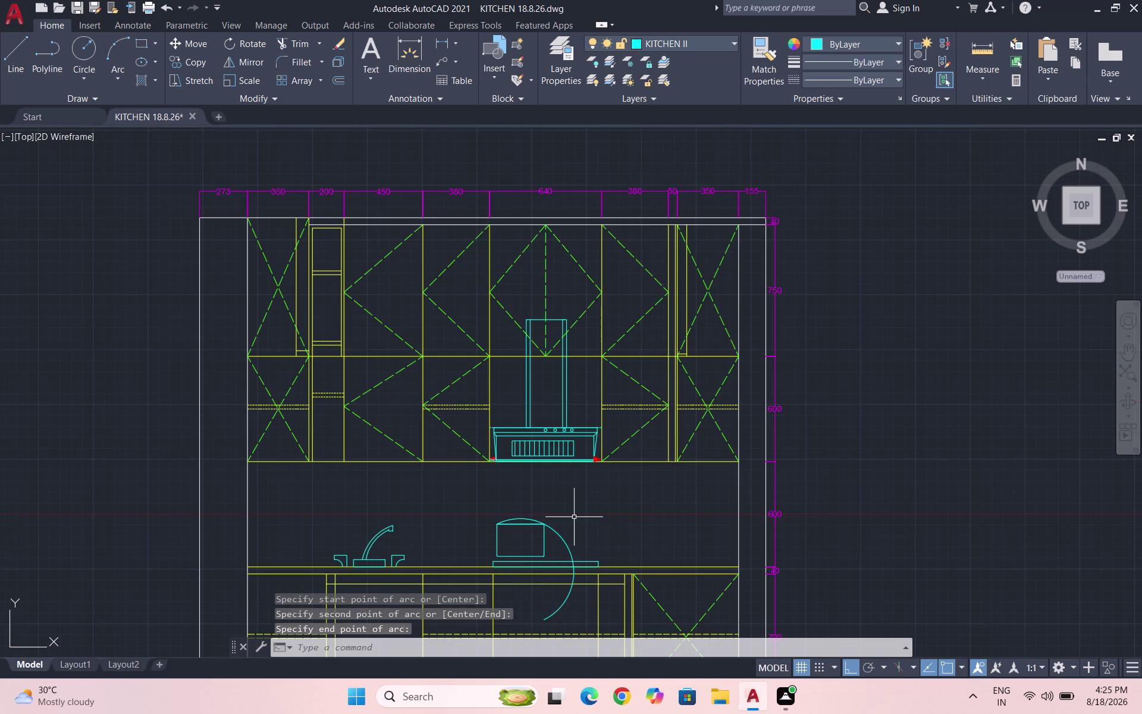
scroll(up, 3)
Trim the arc tail below the counter with a fence, then save the drawing.
text(TR)
key(Return)
key(Return)
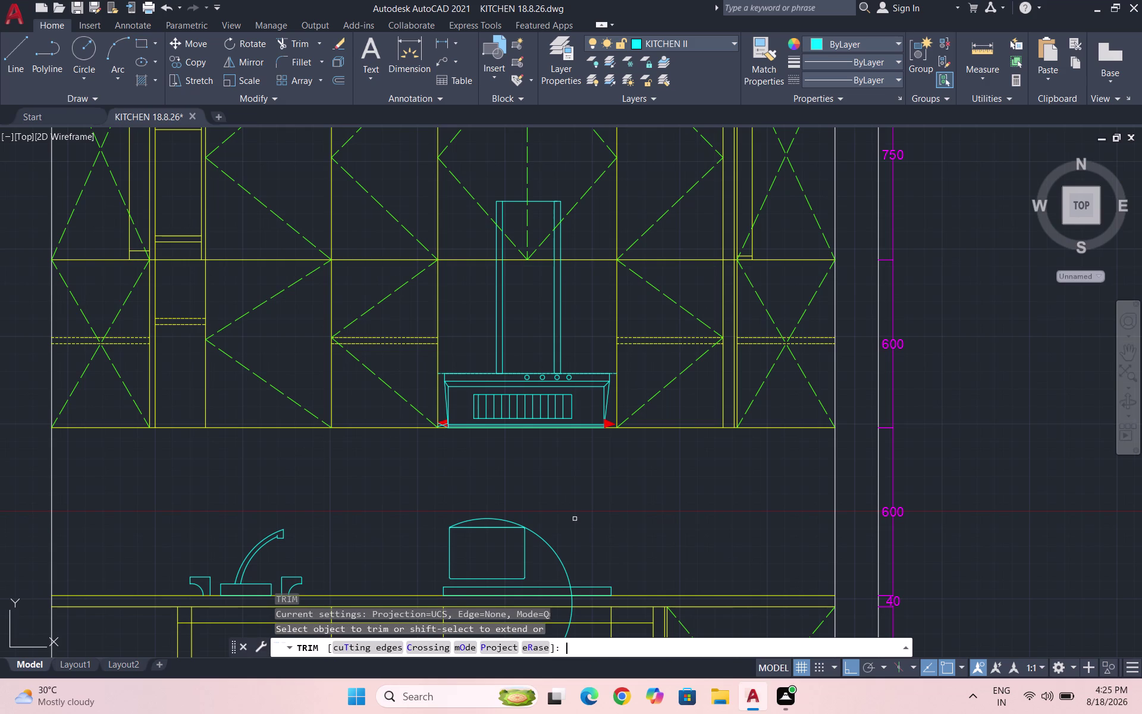
drag(542, 552, 540, 565)
drag(551, 545, 539, 568)
scroll(down, 3)
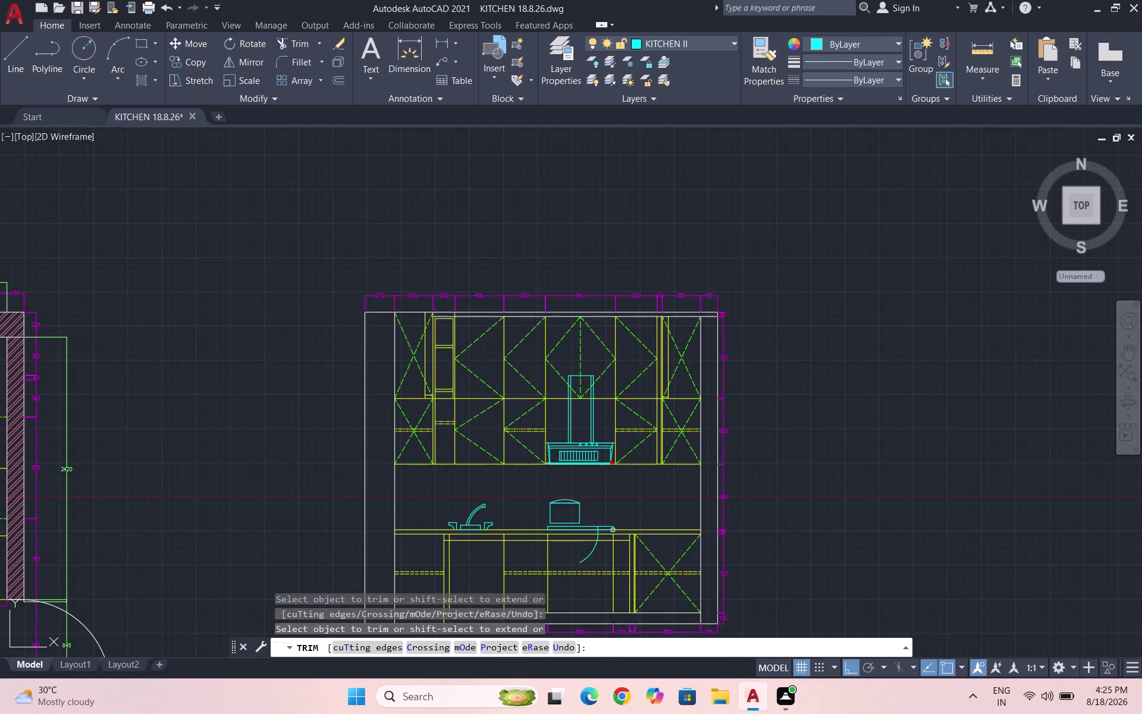
scroll(up, 3)
drag(606, 564, 667, 582)
drag(635, 496, 609, 493)
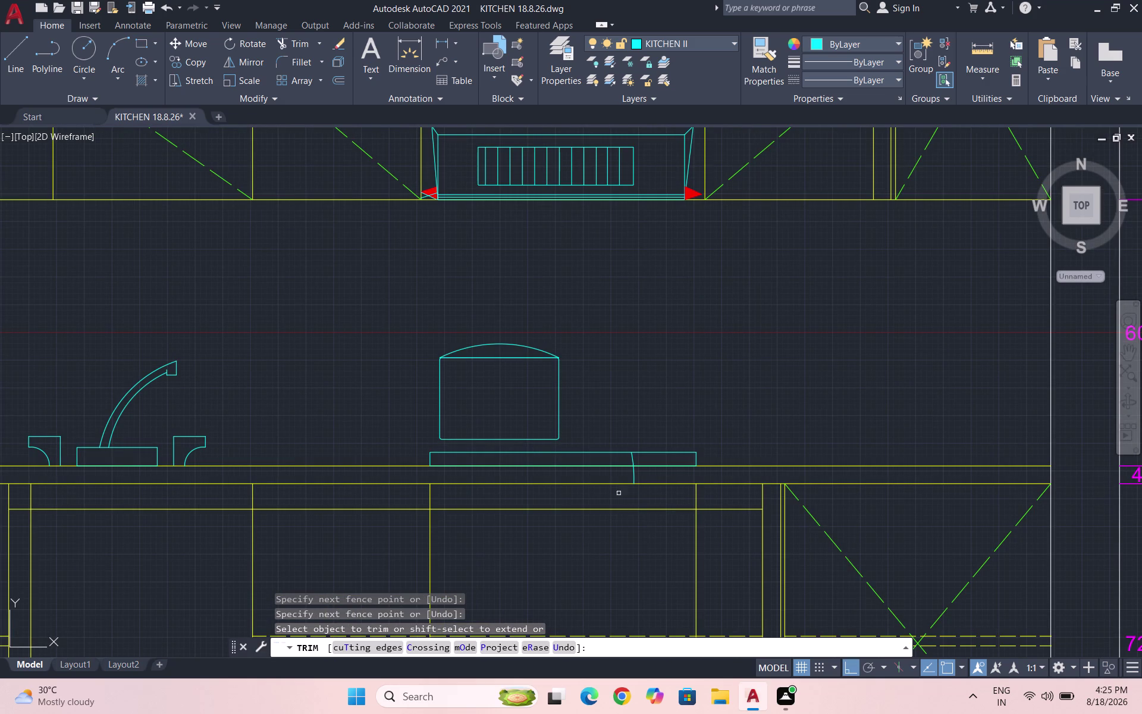
click(632, 473)
click(633, 460)
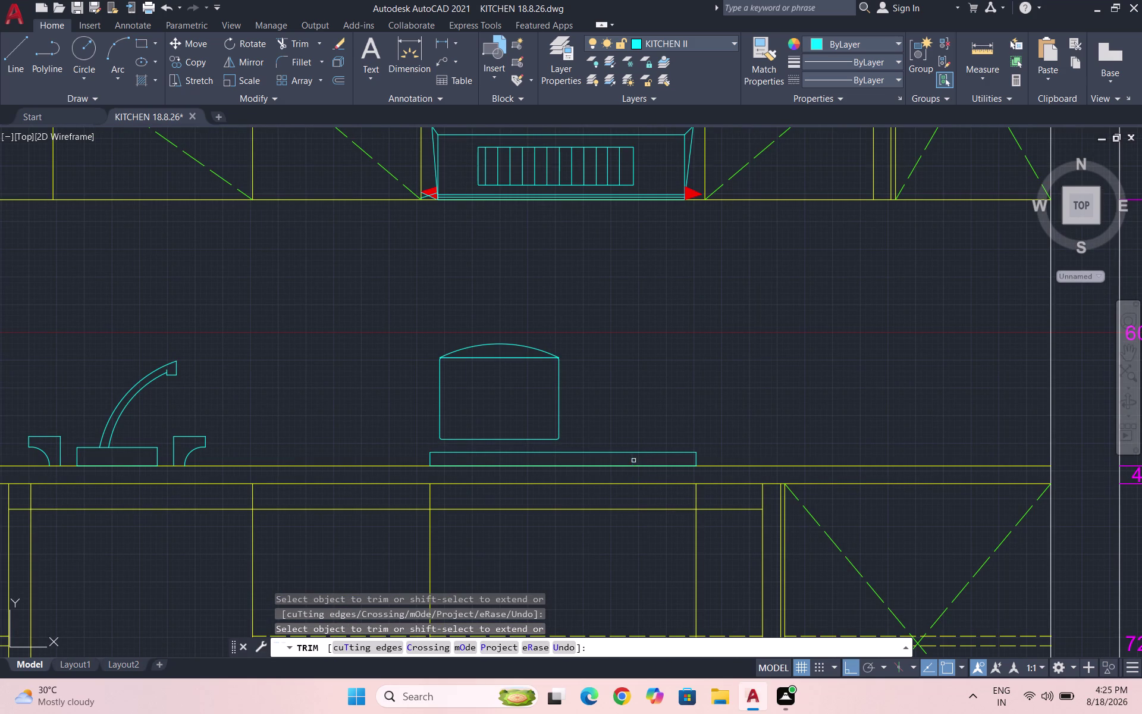
key(Escape)
scroll(down, 3)
key(ctrl+s)
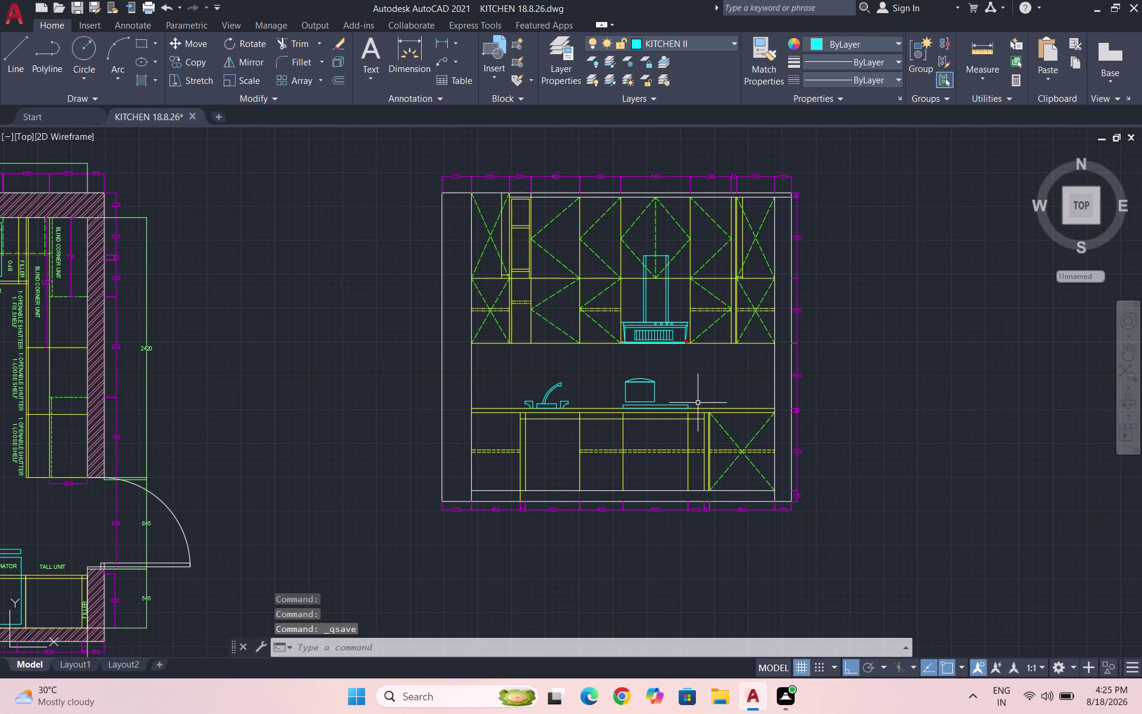
Draw a line along the appliance's top edge, corner to corner, and save.
scroll(up, 3)
scroll(up, 3)
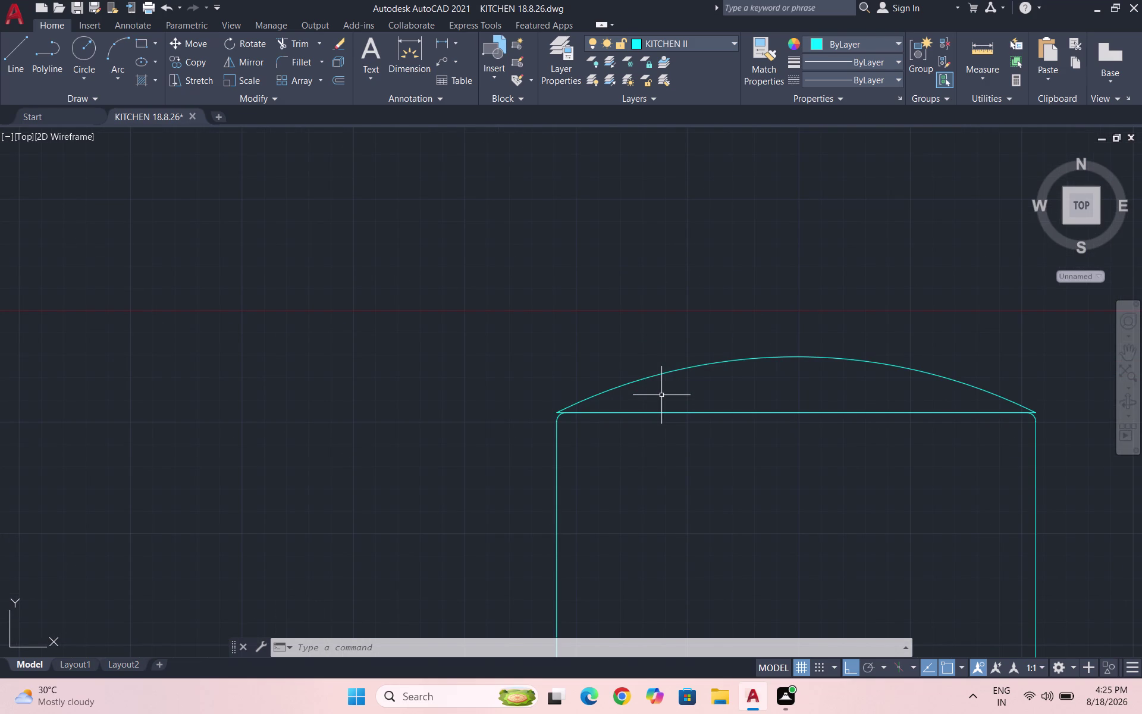
key(l)
key(Return)
scroll(down, 3)
scroll(down, 3)
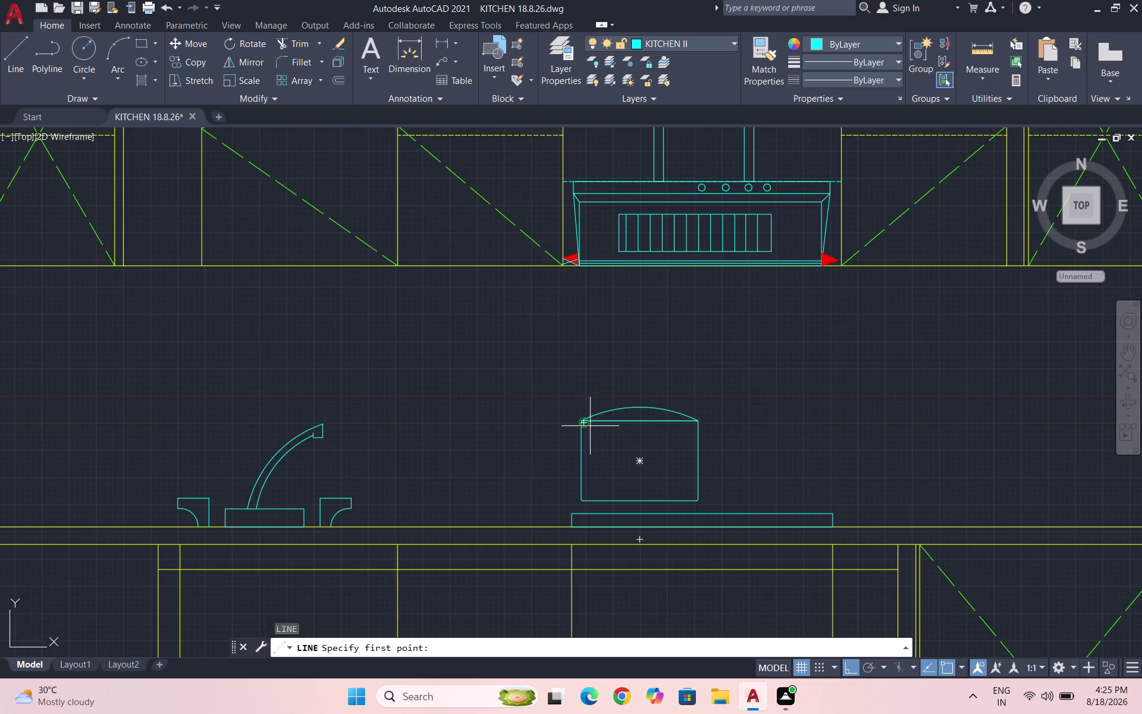
scroll(up, 3)
scroll(up, 3)
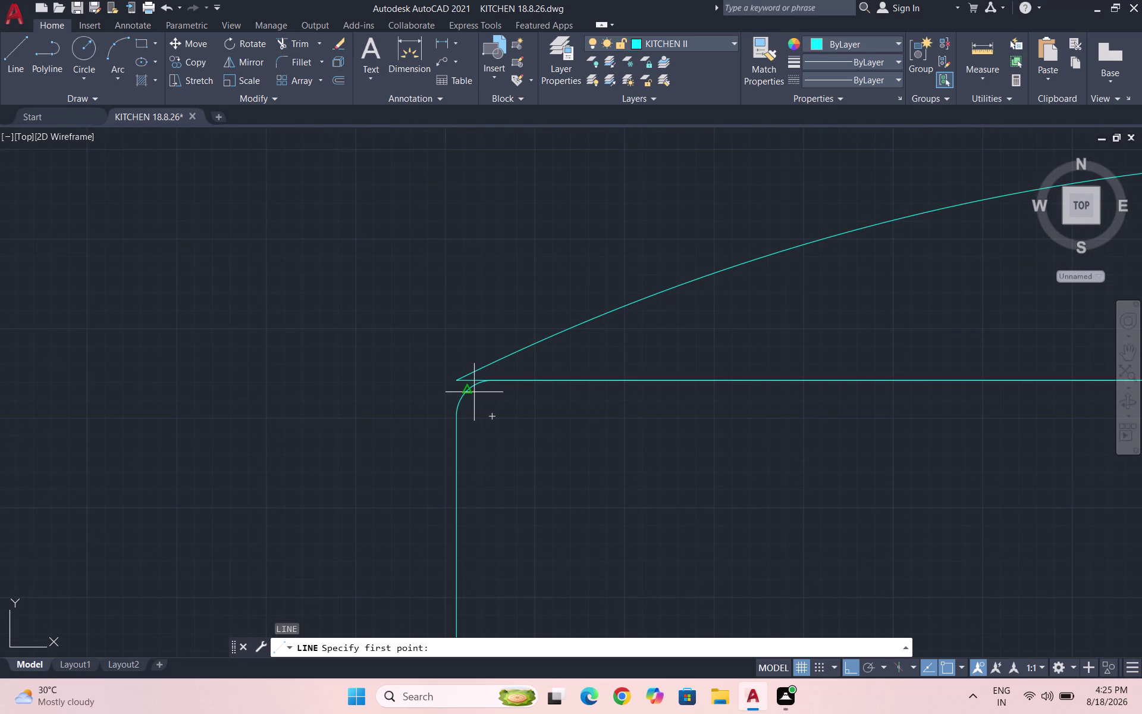
click(472, 390)
scroll(down, 3)
scroll(up, 3)
click(941, 380)
key(Escape)
scroll(down, 3)
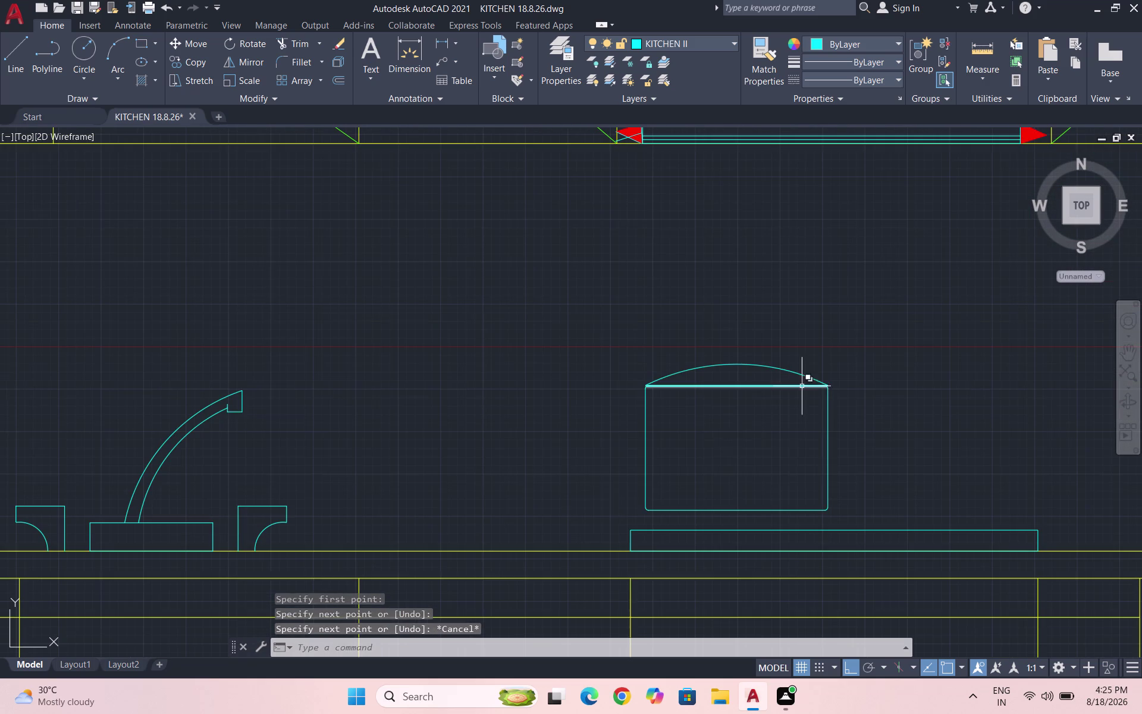
key(ctrl+s)
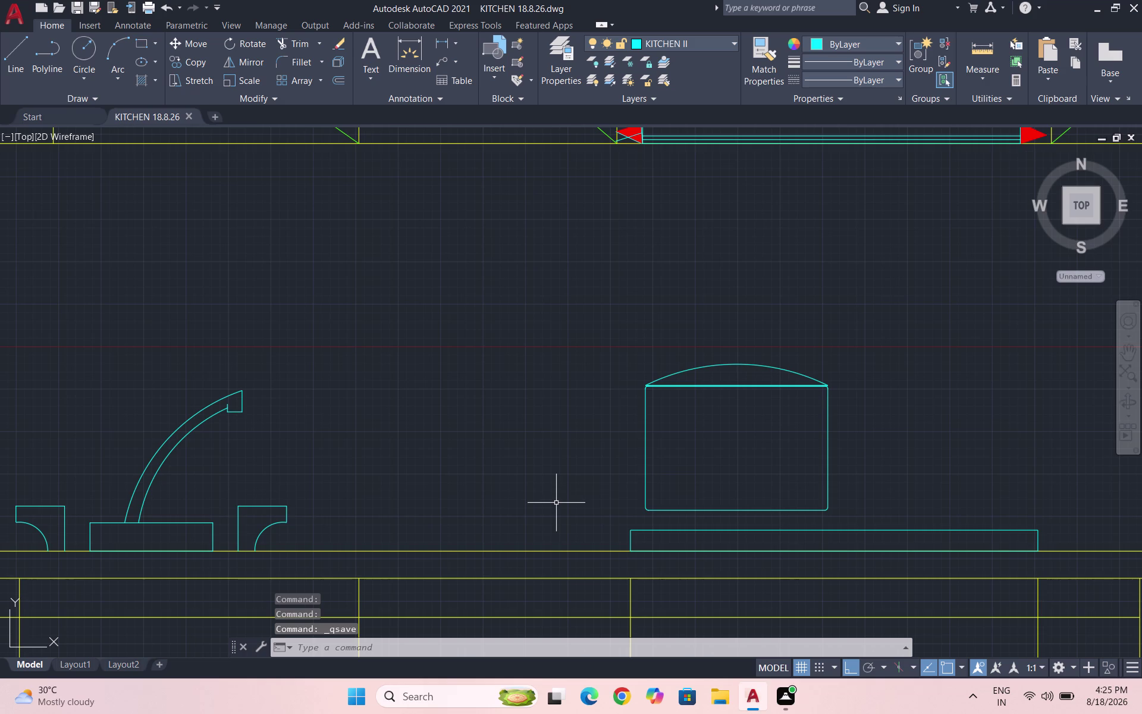
Draw a short horizontal line above the appliance's arched top.
key(l)
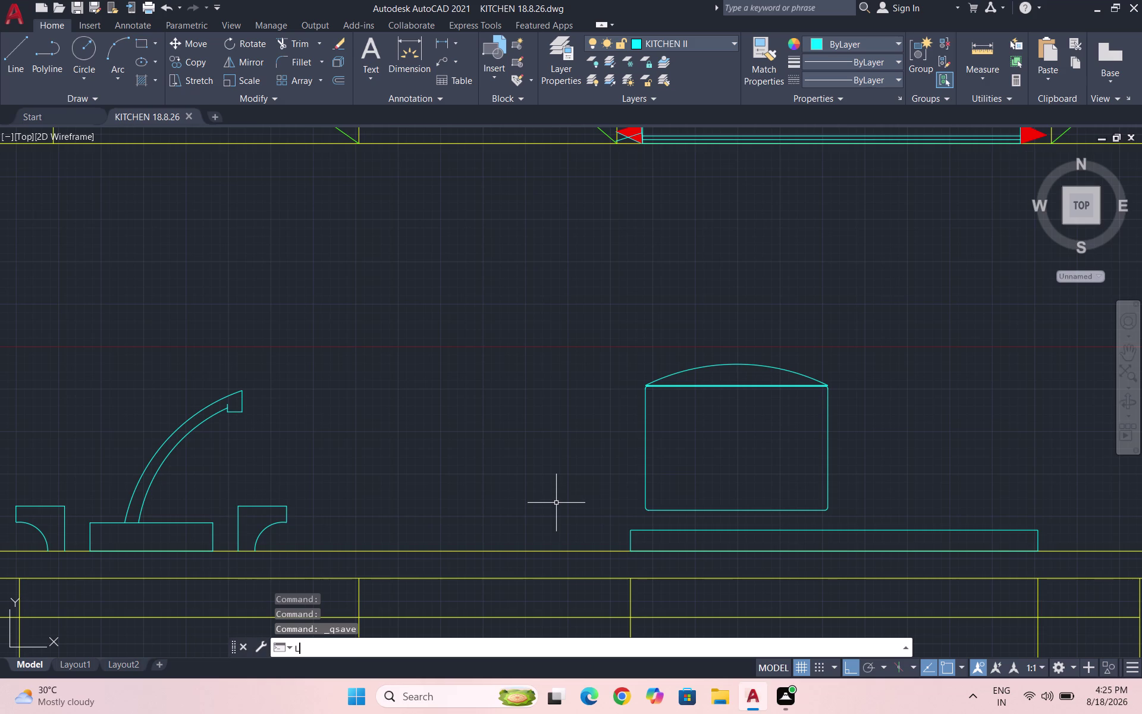
key(Return)
scroll(up, 3)
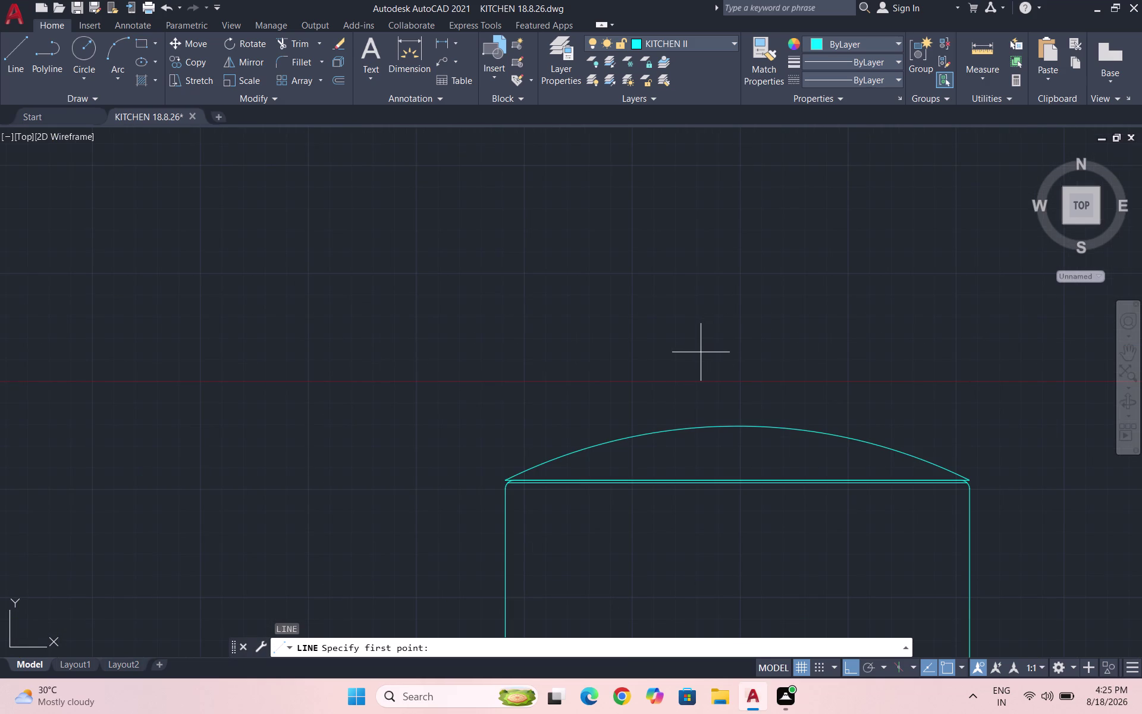
click(690, 354)
click(755, 357)
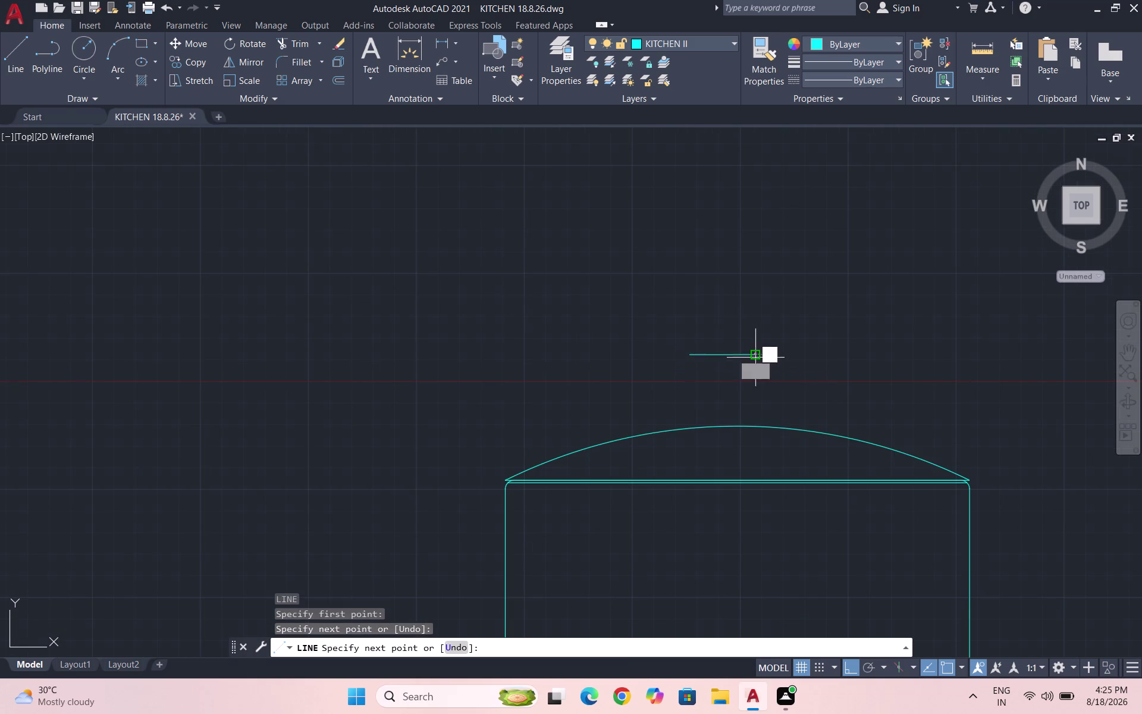
key(Escape)
Draw a second short horizontal handle line below the first one.
key(l)
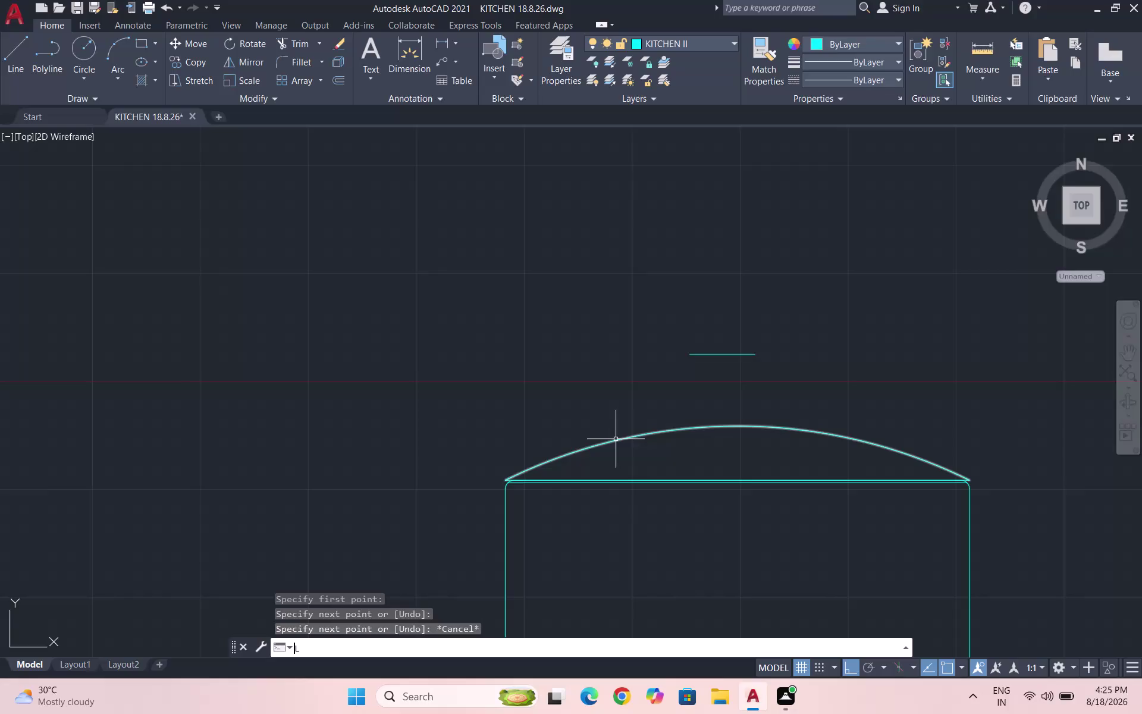
key(Return)
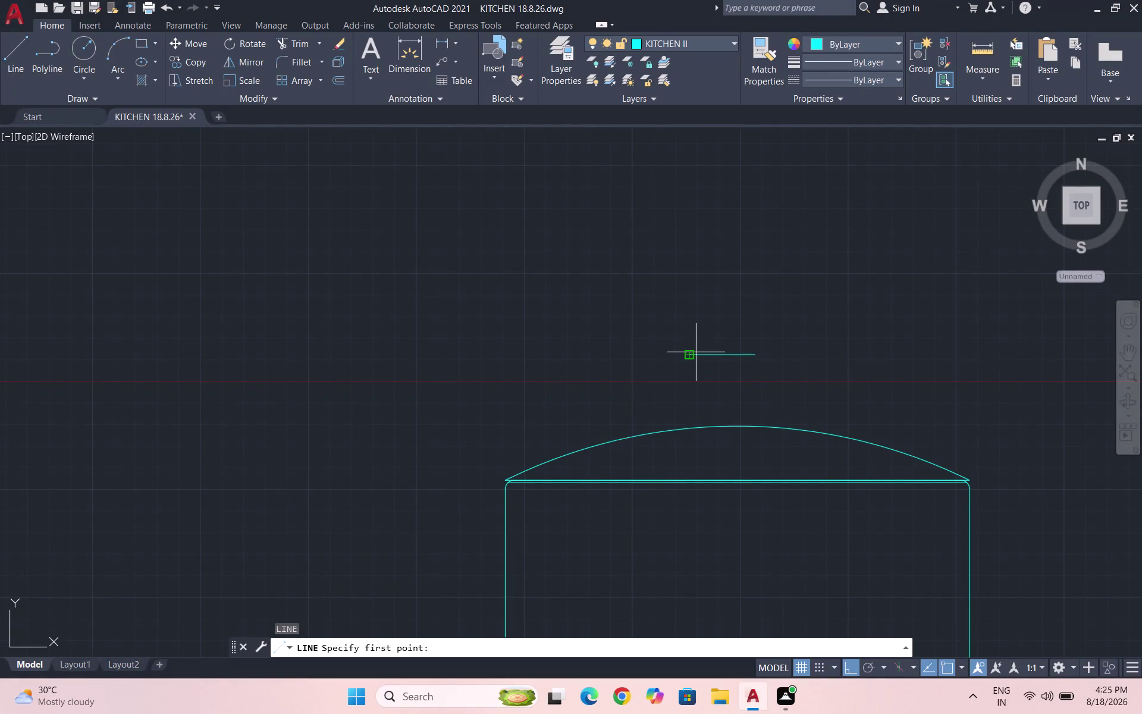
scroll(up, 3)
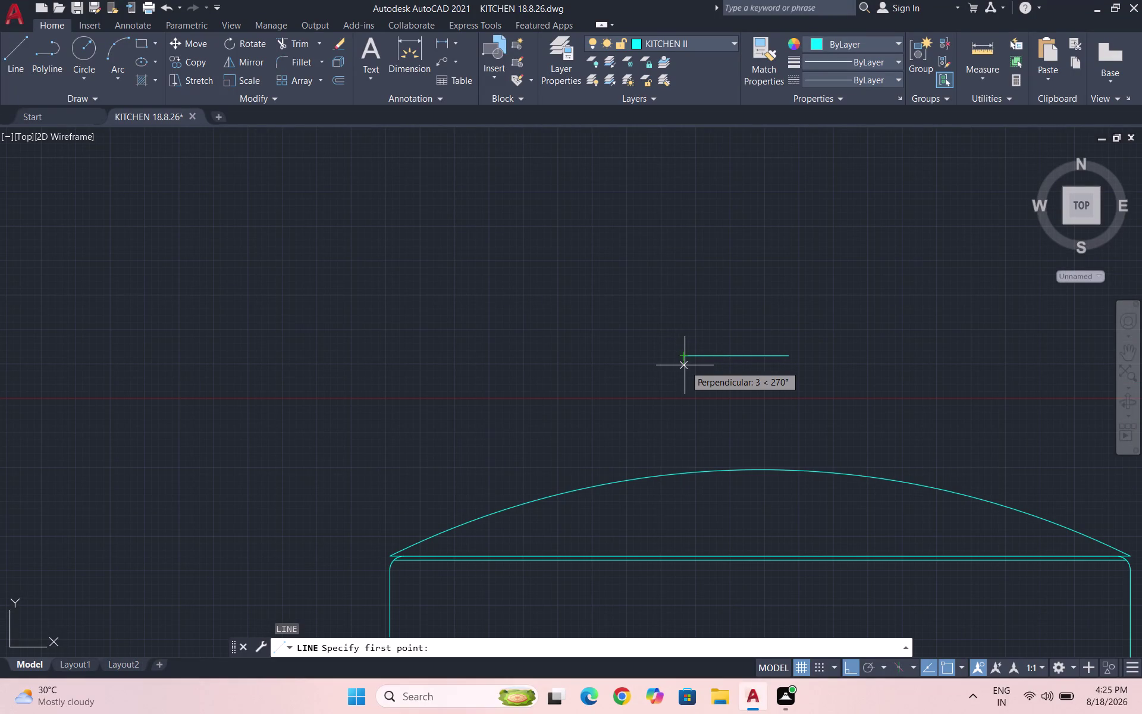
click(684, 364)
click(792, 366)
key(Escape)
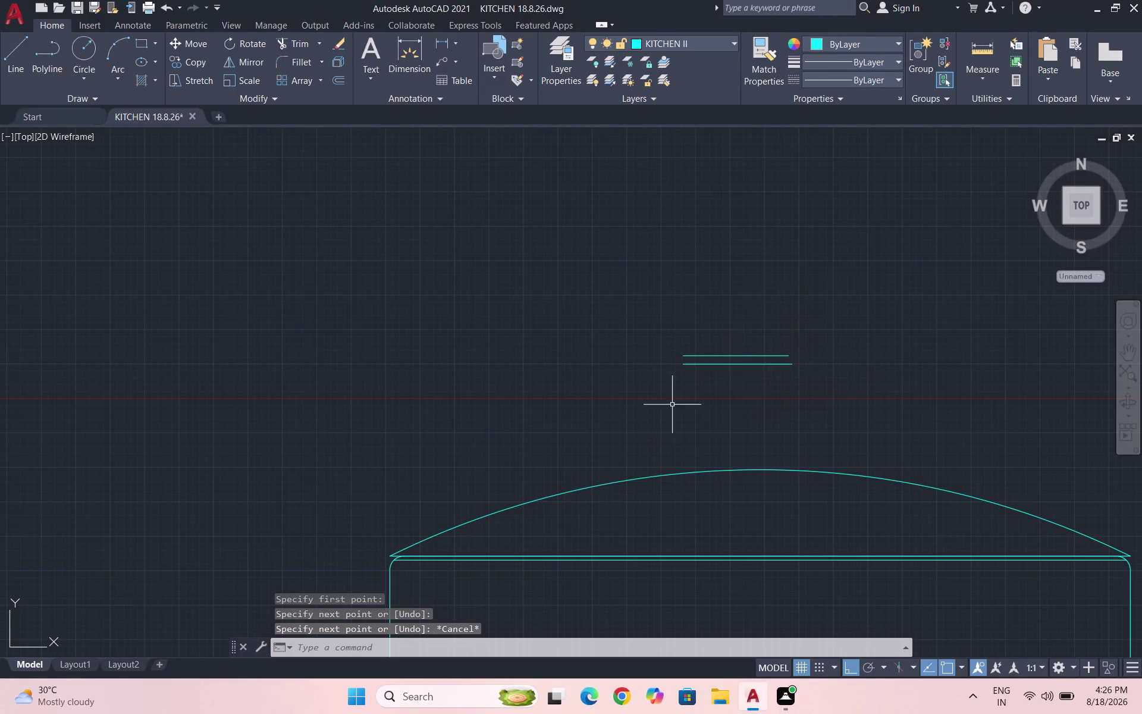
scroll(up, 3)
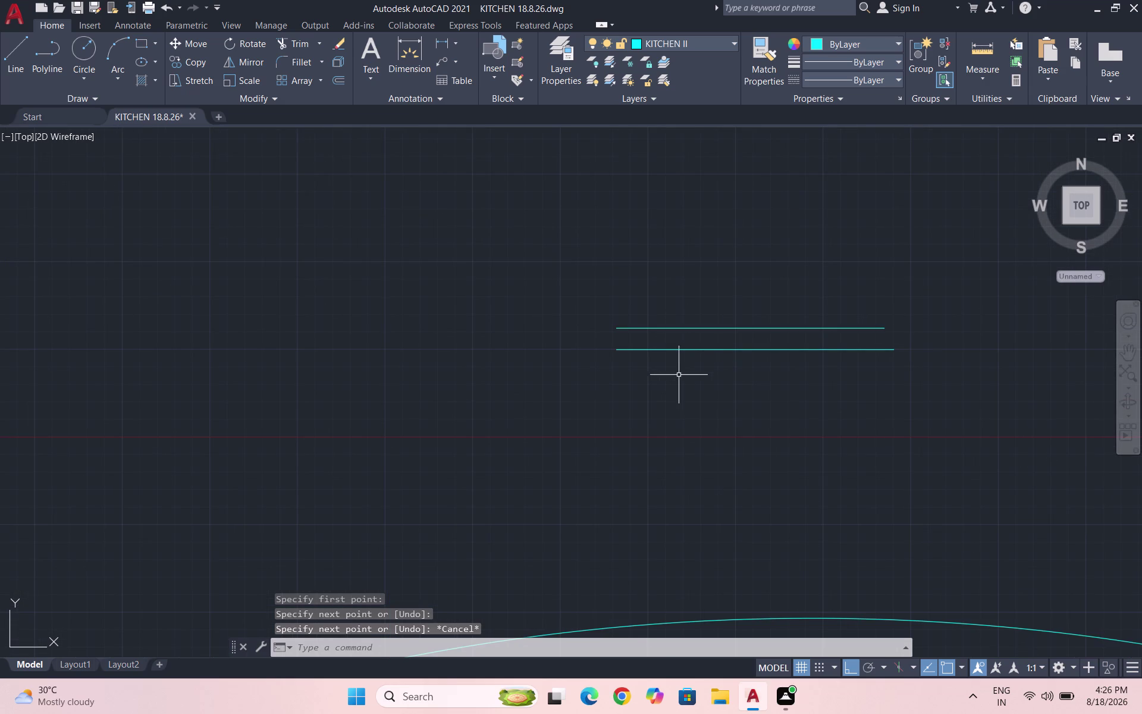
scroll(down, 3)
Move the lower handle line up so it sits close to the upper line.
key(l)
key(Return)
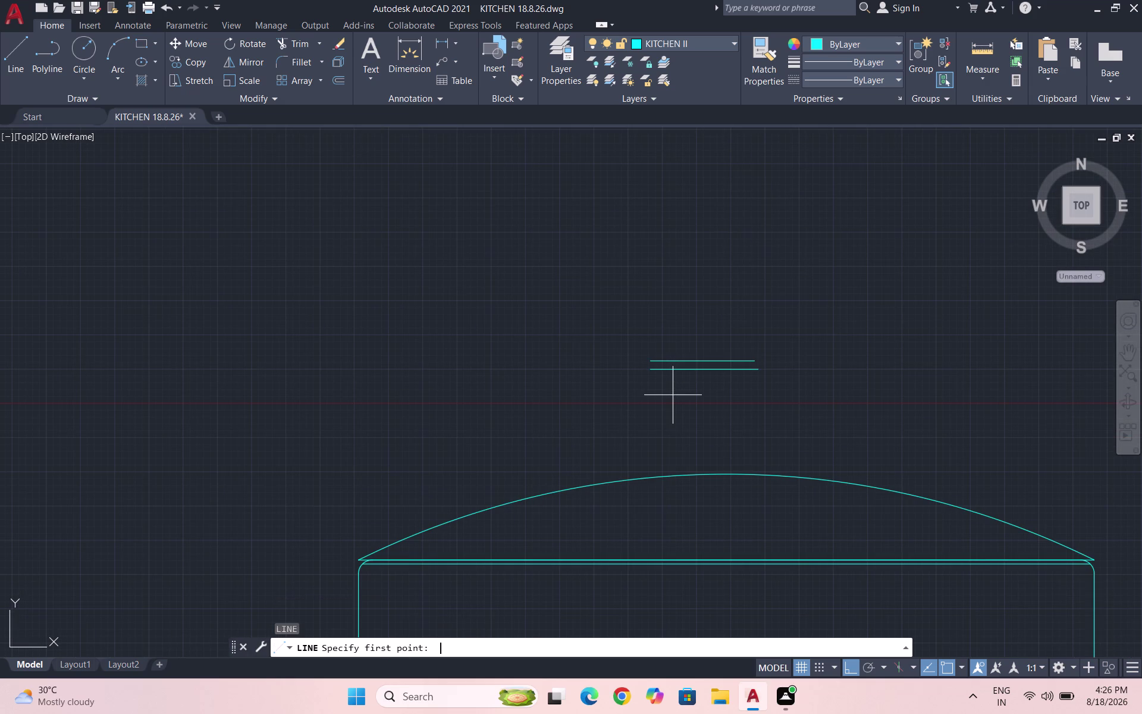
key(Escape)
scroll(up, 3)
scroll(up, 3)
drag(701, 416, 633, 399)
click(583, 393)
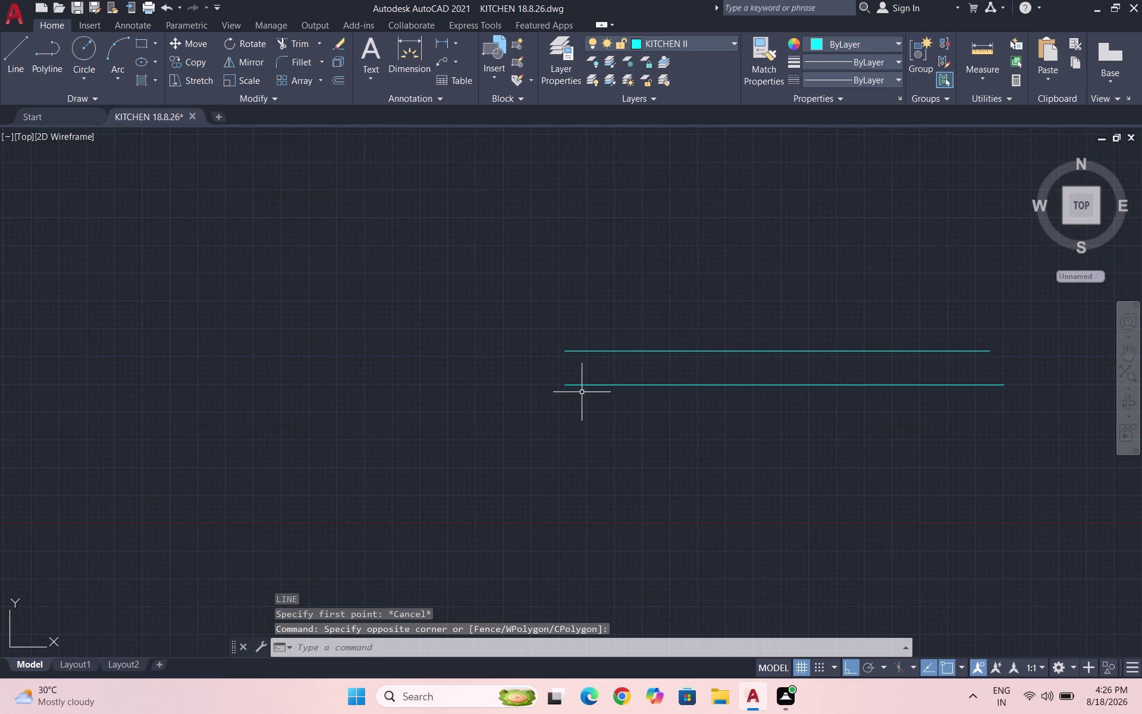
drag(651, 412, 607, 390)
drag(579, 381, 563, 376)
key(m)
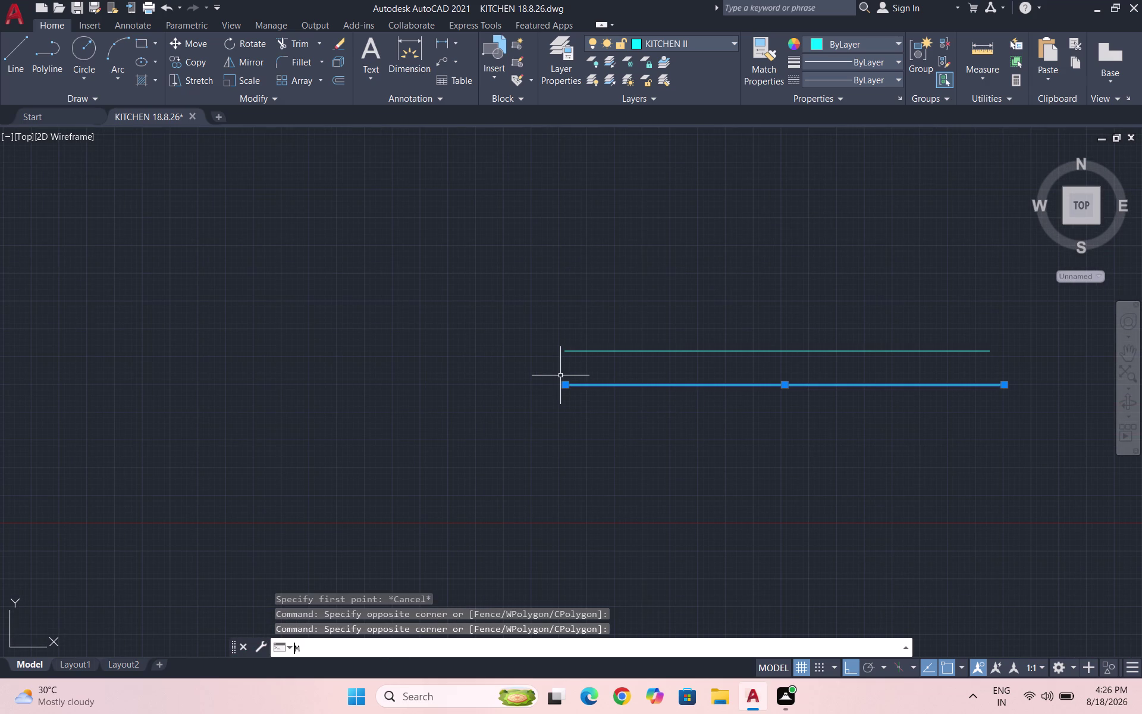
key(Return)
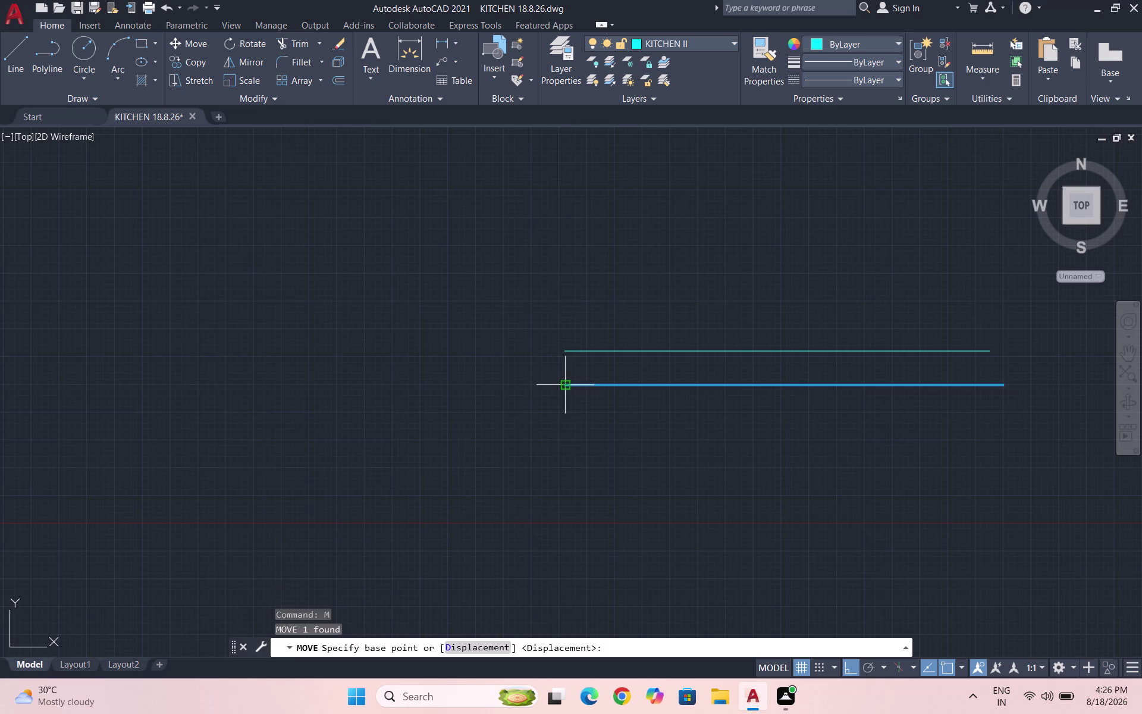
click(565, 389)
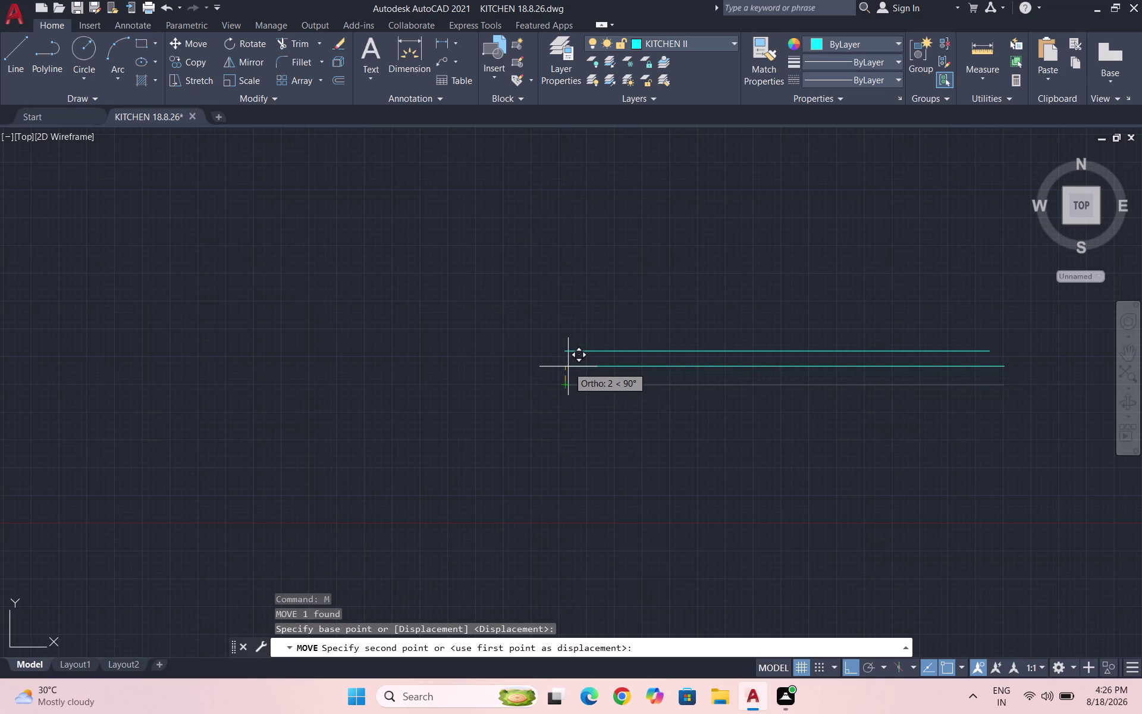
click(567, 366)
scroll(down, 3)
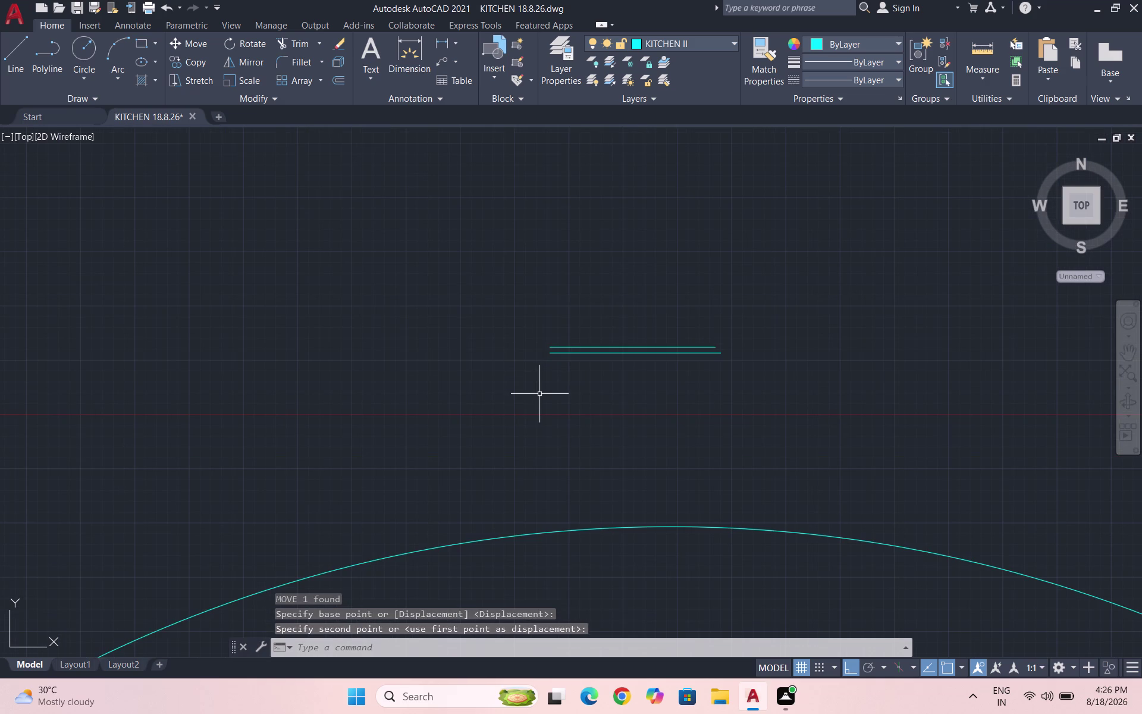
Draw a third, longer handle line below the close pair.
key(l)
key(Return)
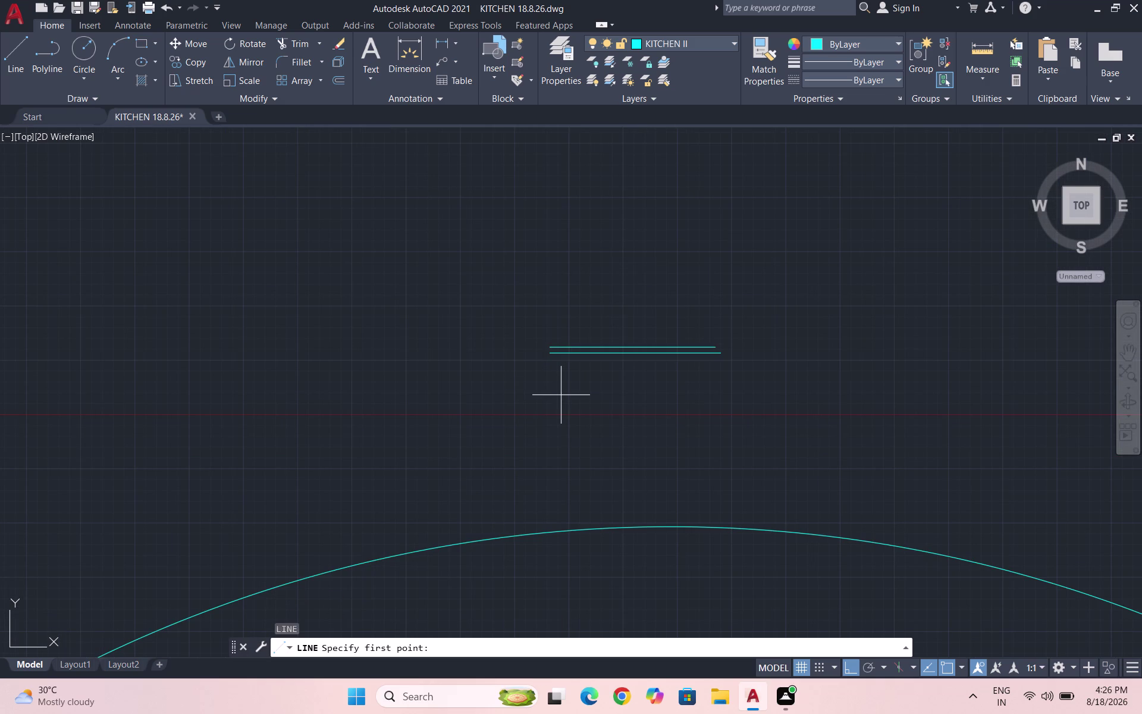
scroll(up, 3)
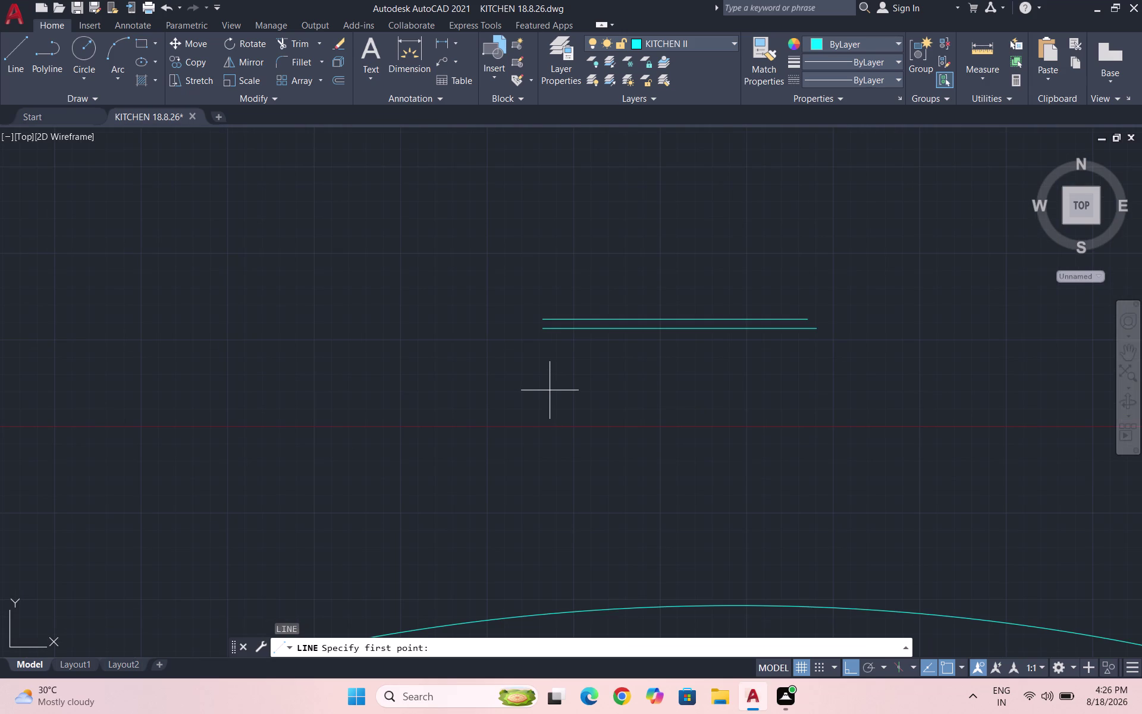
click(544, 391)
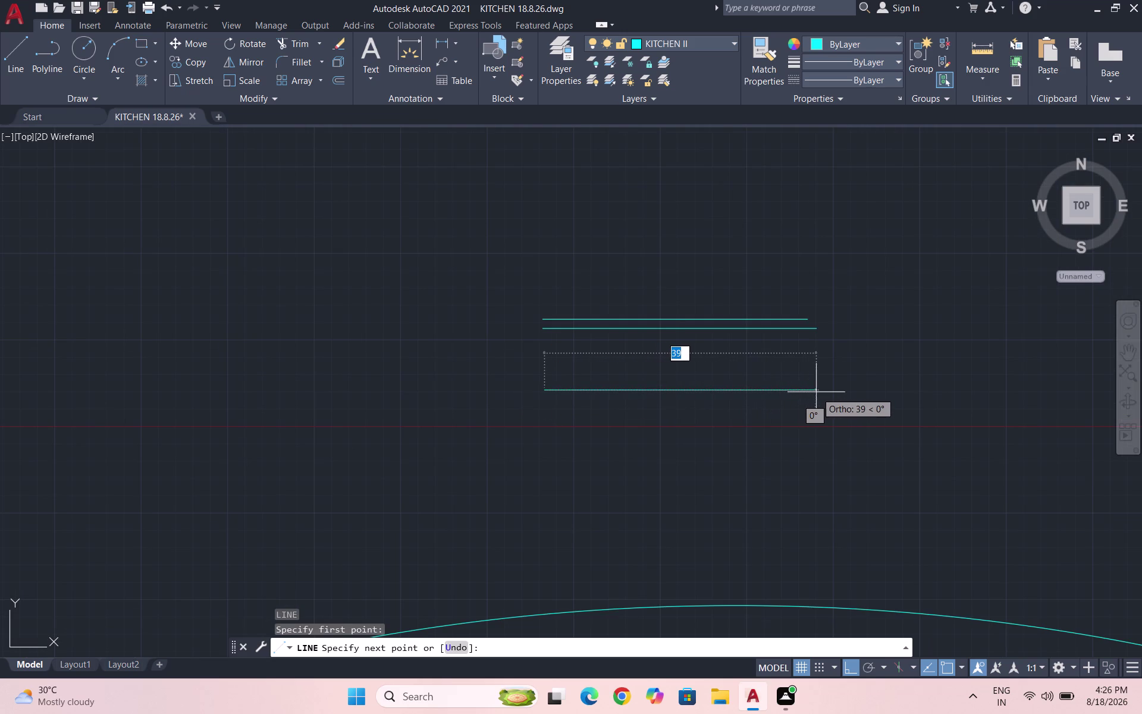
click(804, 380)
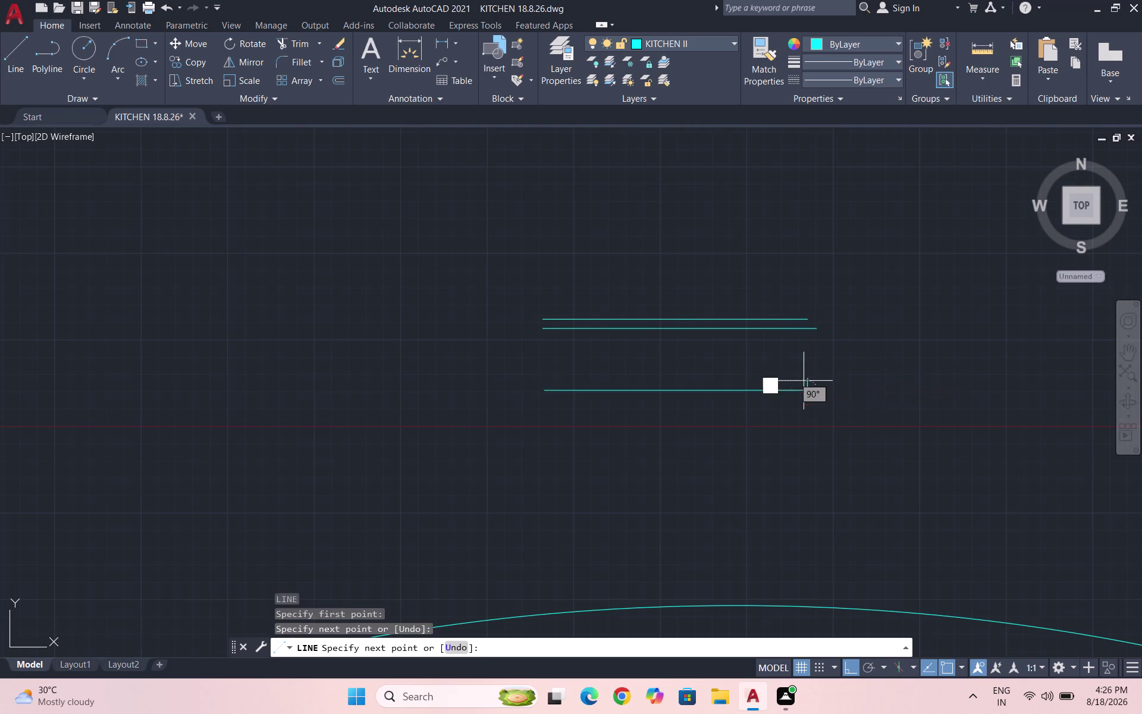
key(Escape)
scroll(down, 3)
scroll(down, 3)
key(a)
key(Return)
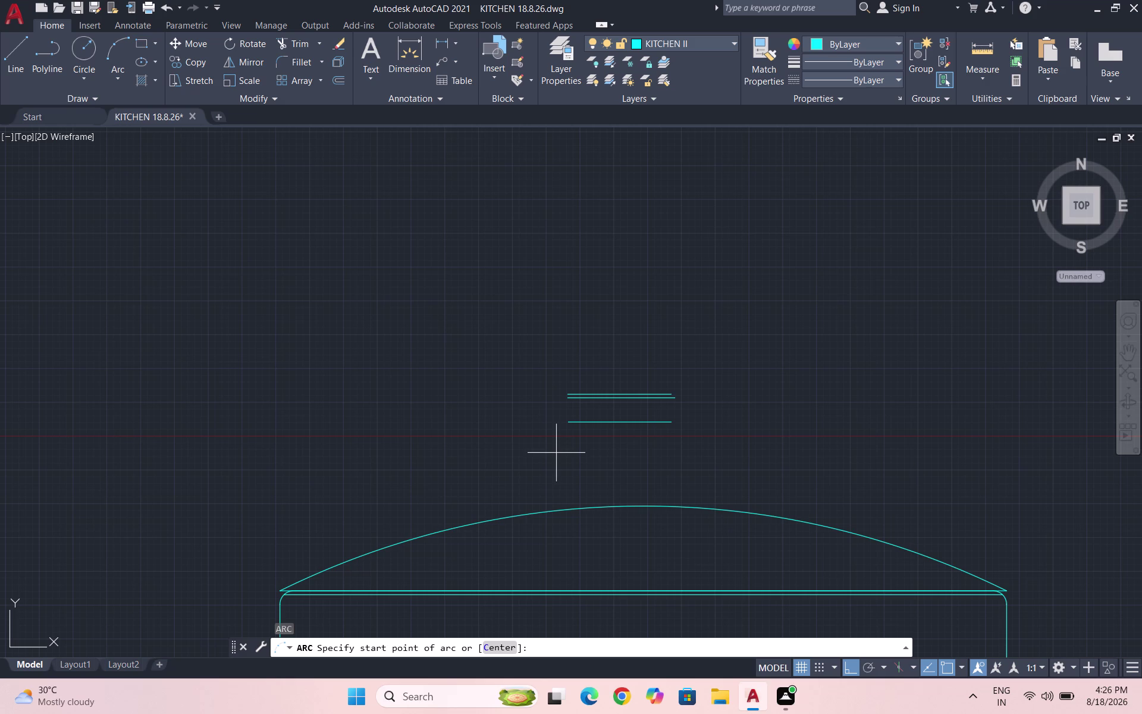
Draw a 3-point arc from the handle lines' left end down to the lower line.
key(Return)
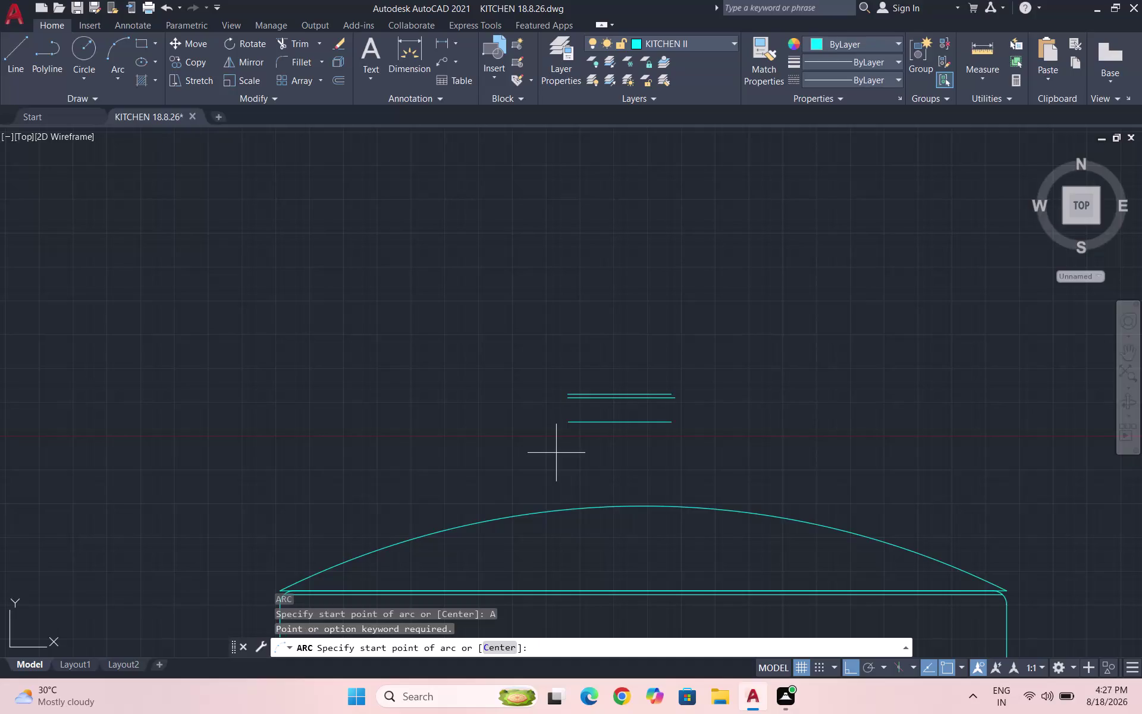
scroll(up, 3)
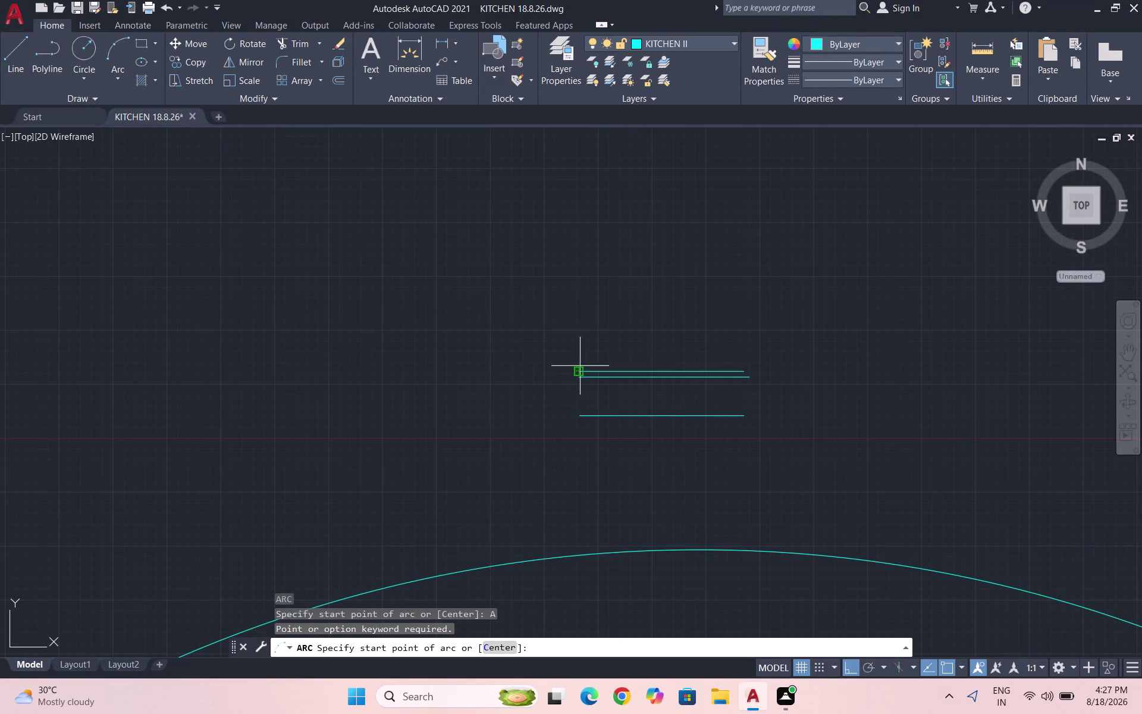
click(580, 369)
click(578, 415)
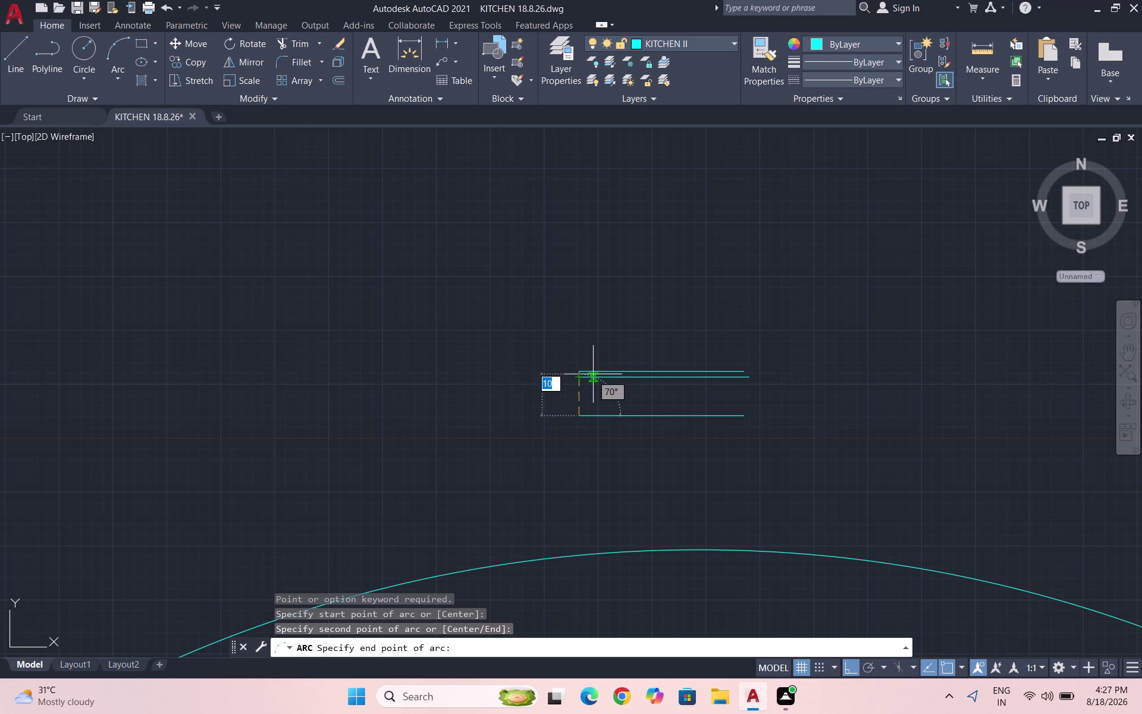
scroll(up, 3)
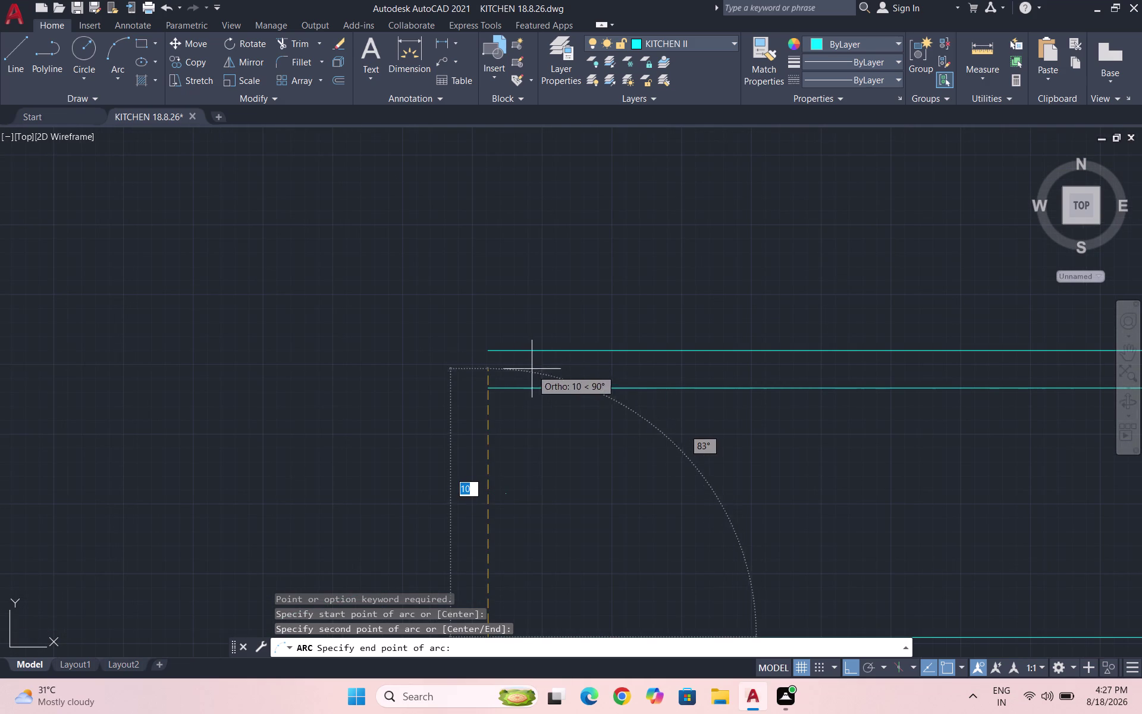
scroll(down, 3)
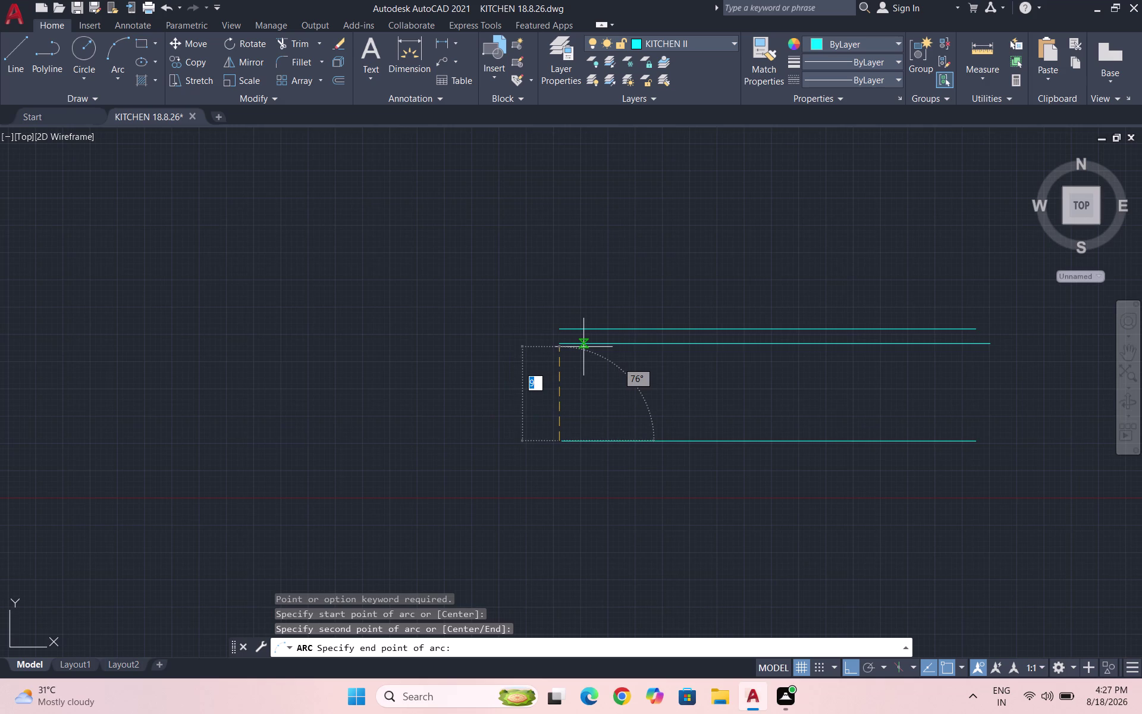
scroll(up, 3)
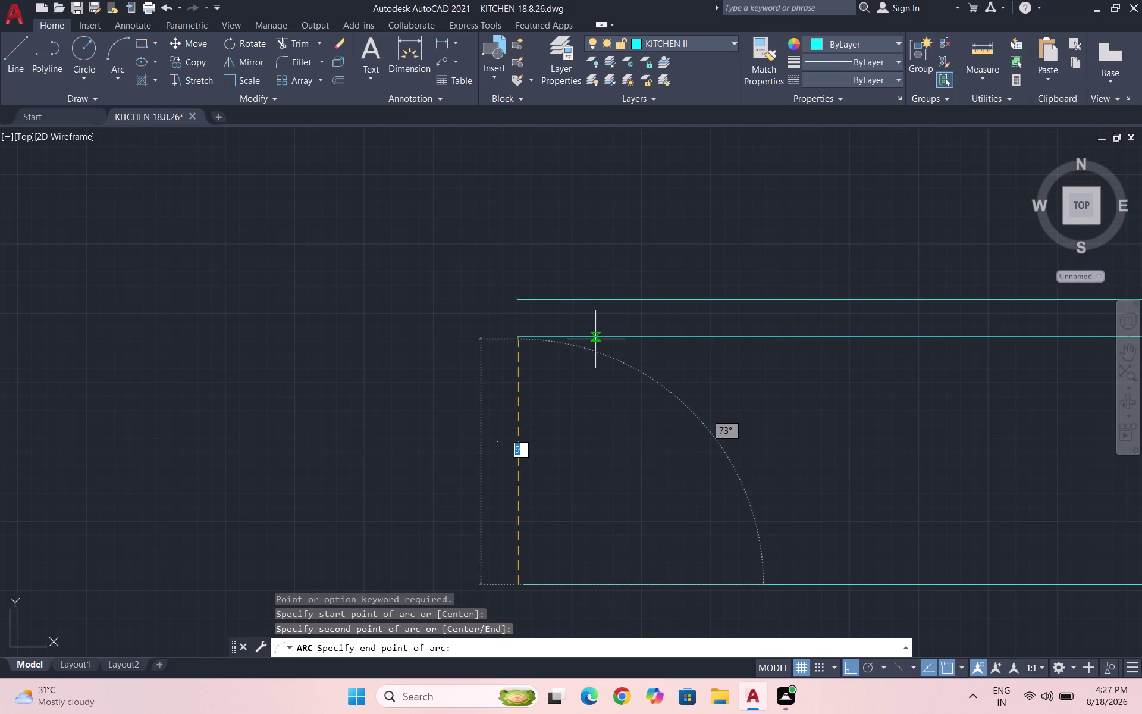
click(595, 339)
Trim the oversized arc with TR, using all lines as cutting edges.
text(TR)
key(Return)
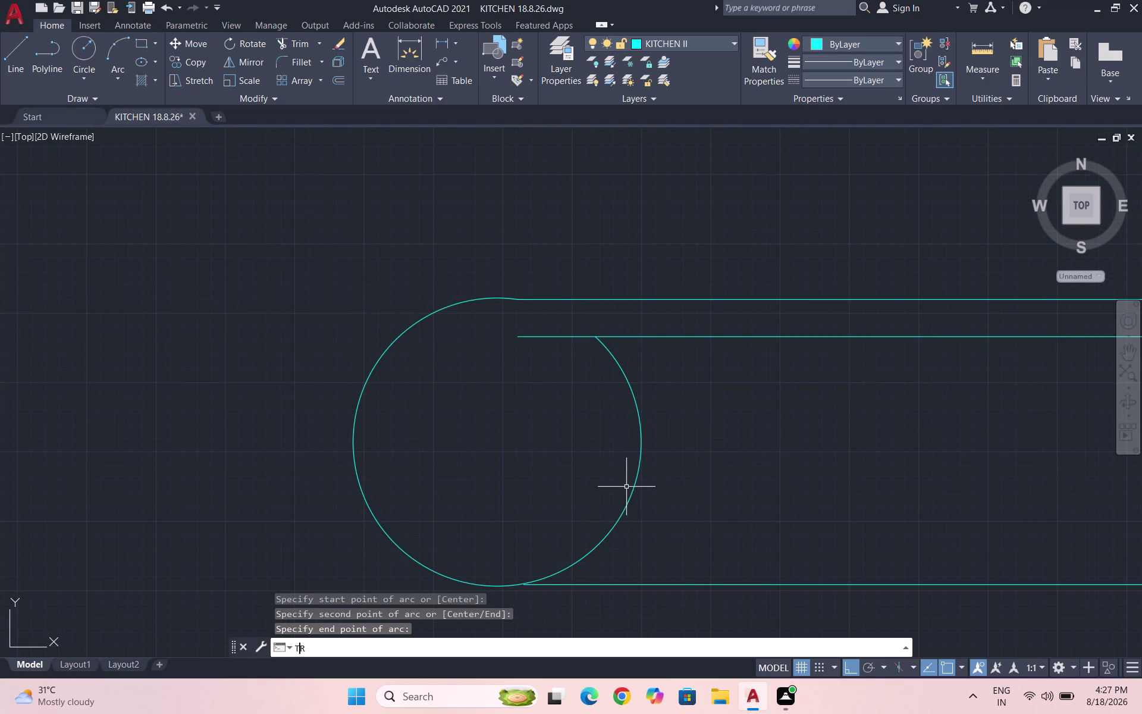
key(Return)
drag(565, 462, 722, 442)
Finish the trim and cancel the stray new Arc command.
scroll(down, 3)
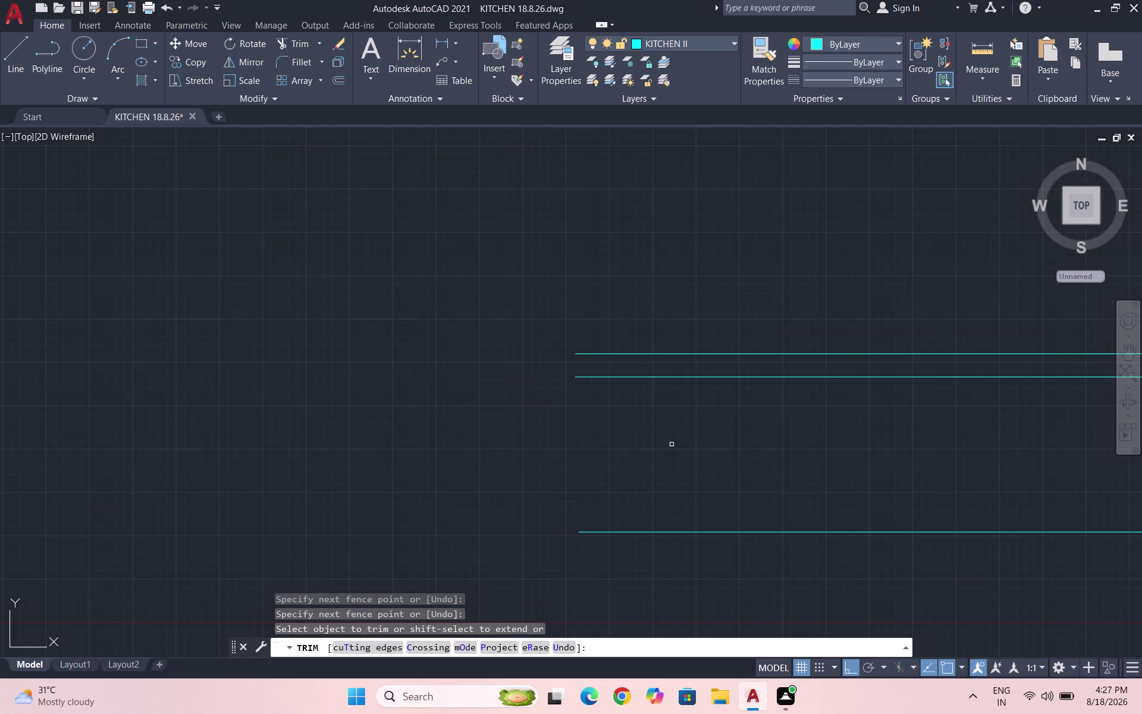
key(Escape)
key(Escape)
key(a)
key(Return)
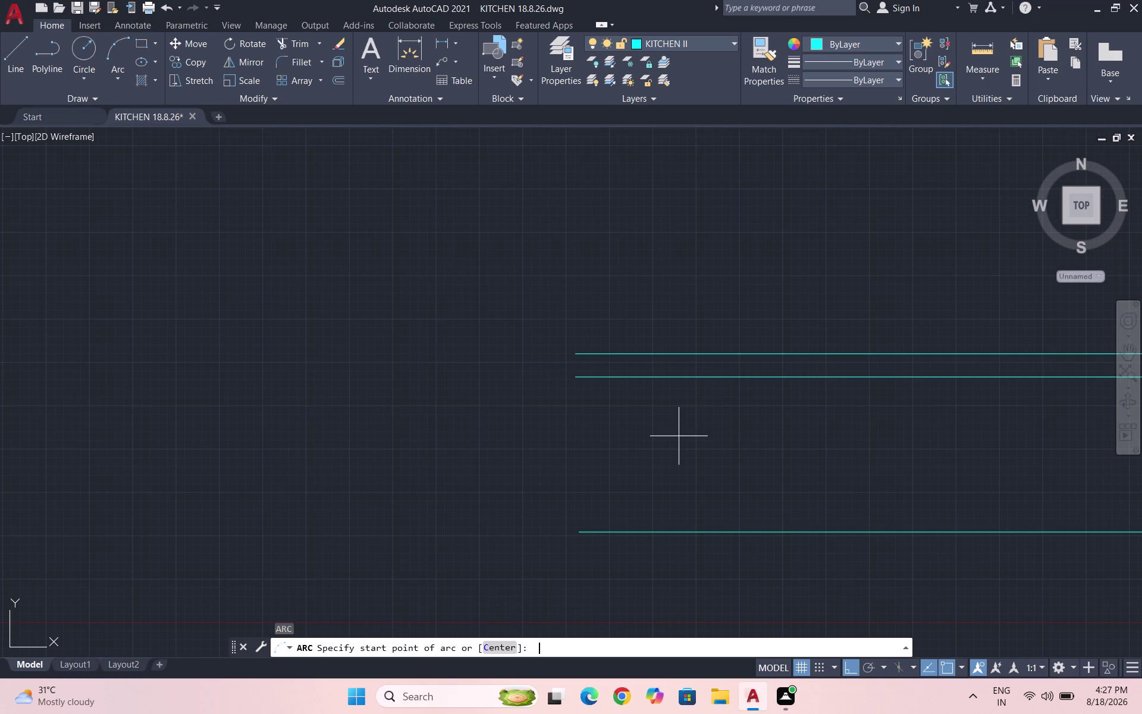
key(Escape)
key(Escape)
Quicksave the completed kitchen plan and elevation drawing.
key(ctrl+s)
key(ctrl+s)
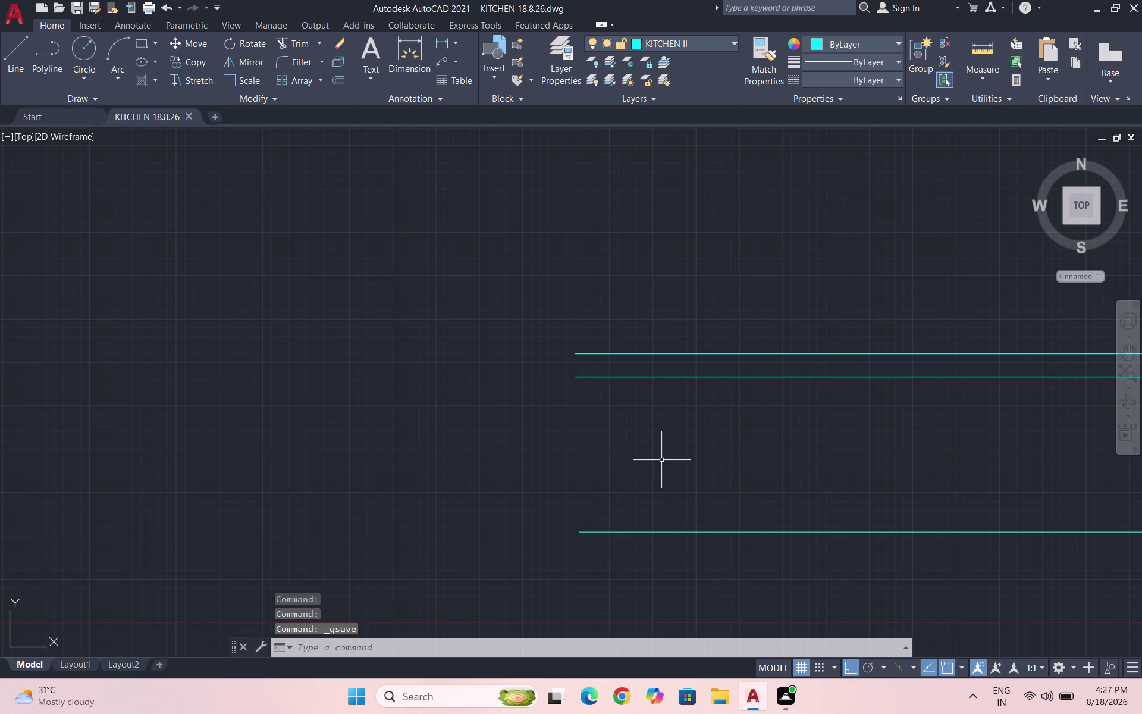
key(ctrl+s)
key(ctrl+s)
scroll(down, 3)
scroll(down, 3)
scroll(down, 3)
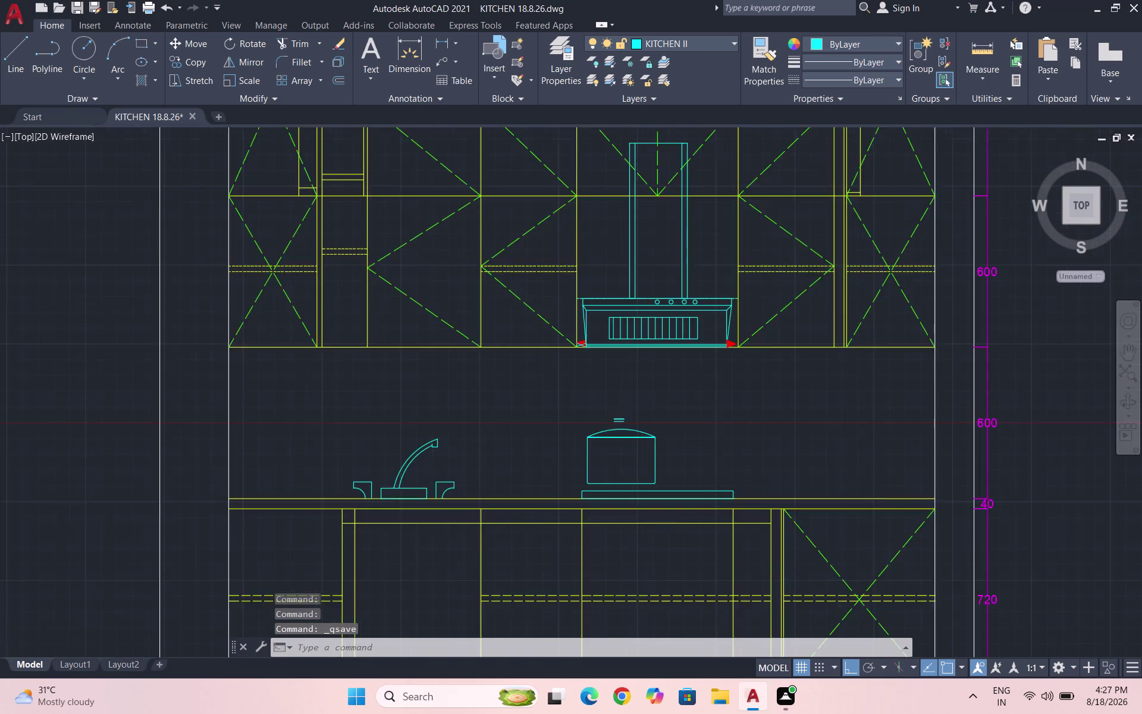
scroll(up, 3)
key(ctrl+s)
key(ctrl+s)
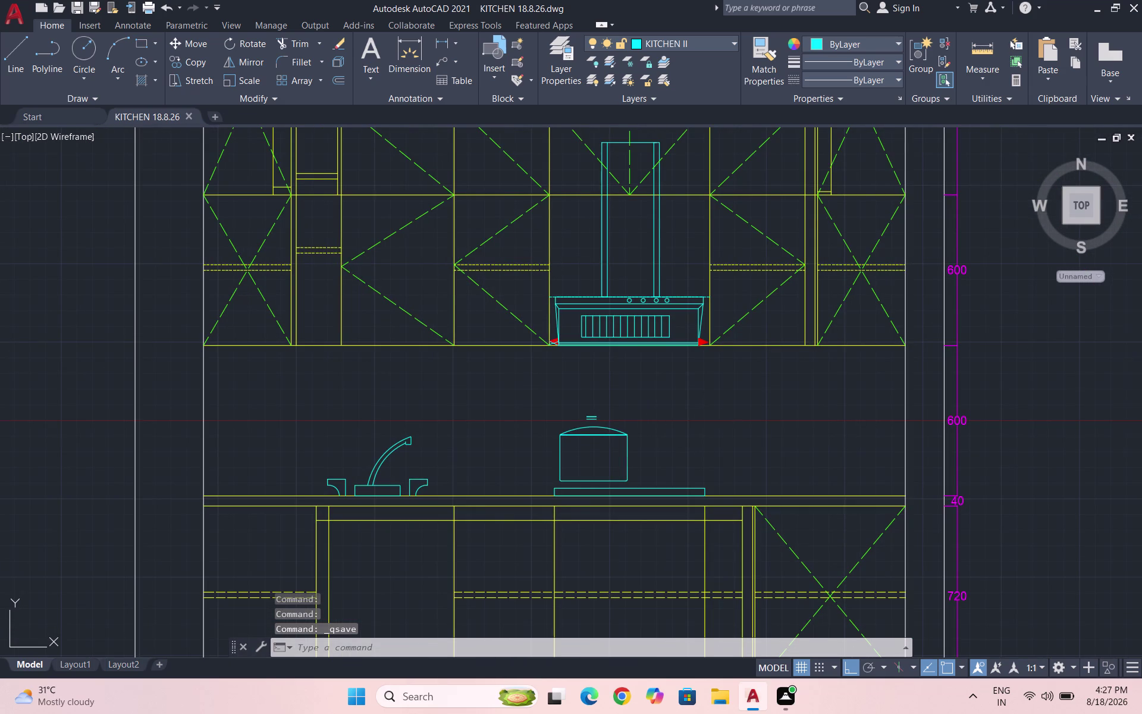
scroll(down, 3)
key(ctrl+s)
key(ctrl+s)
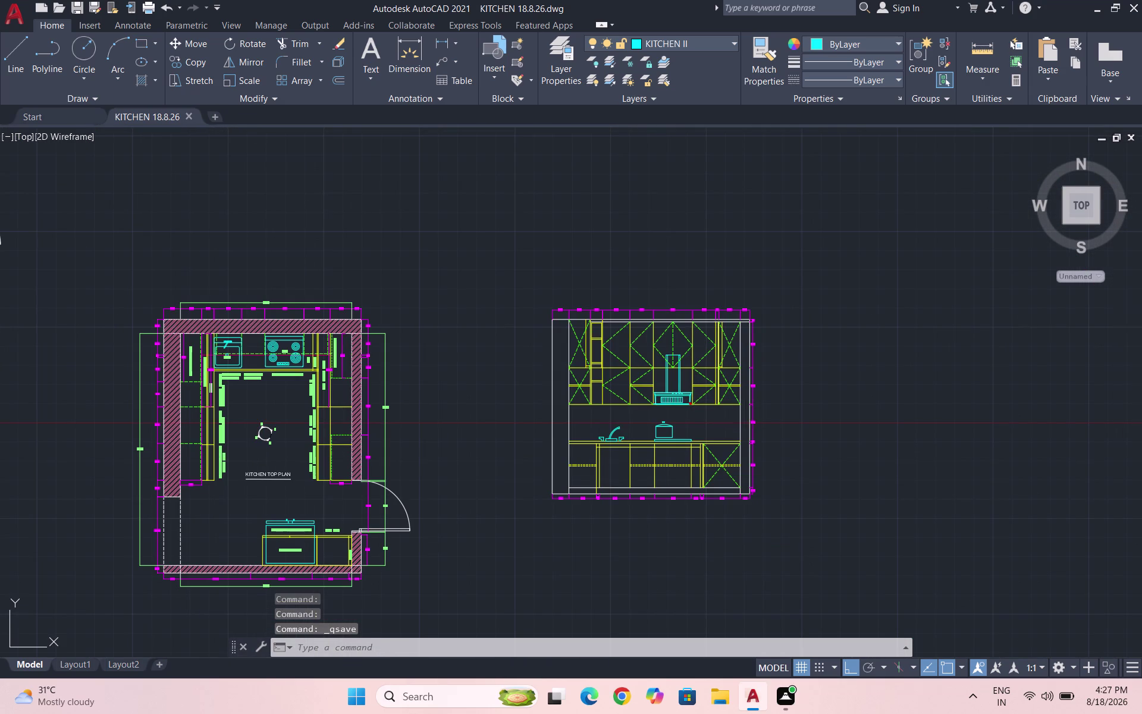
key(ctrl+s)
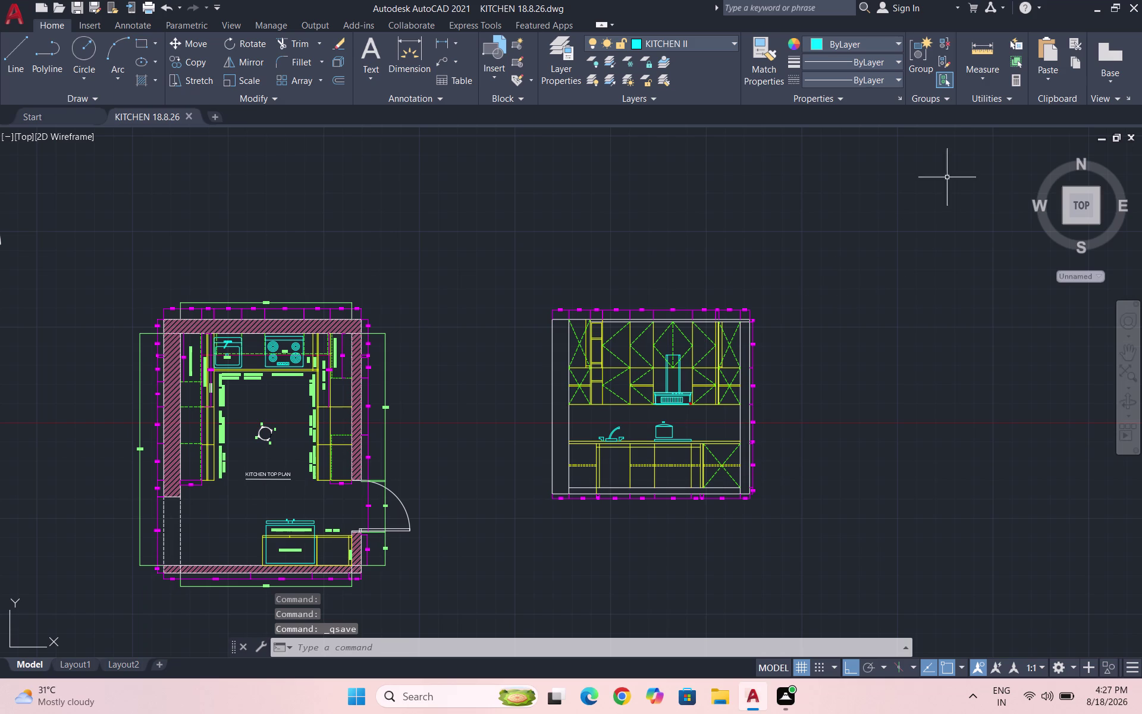